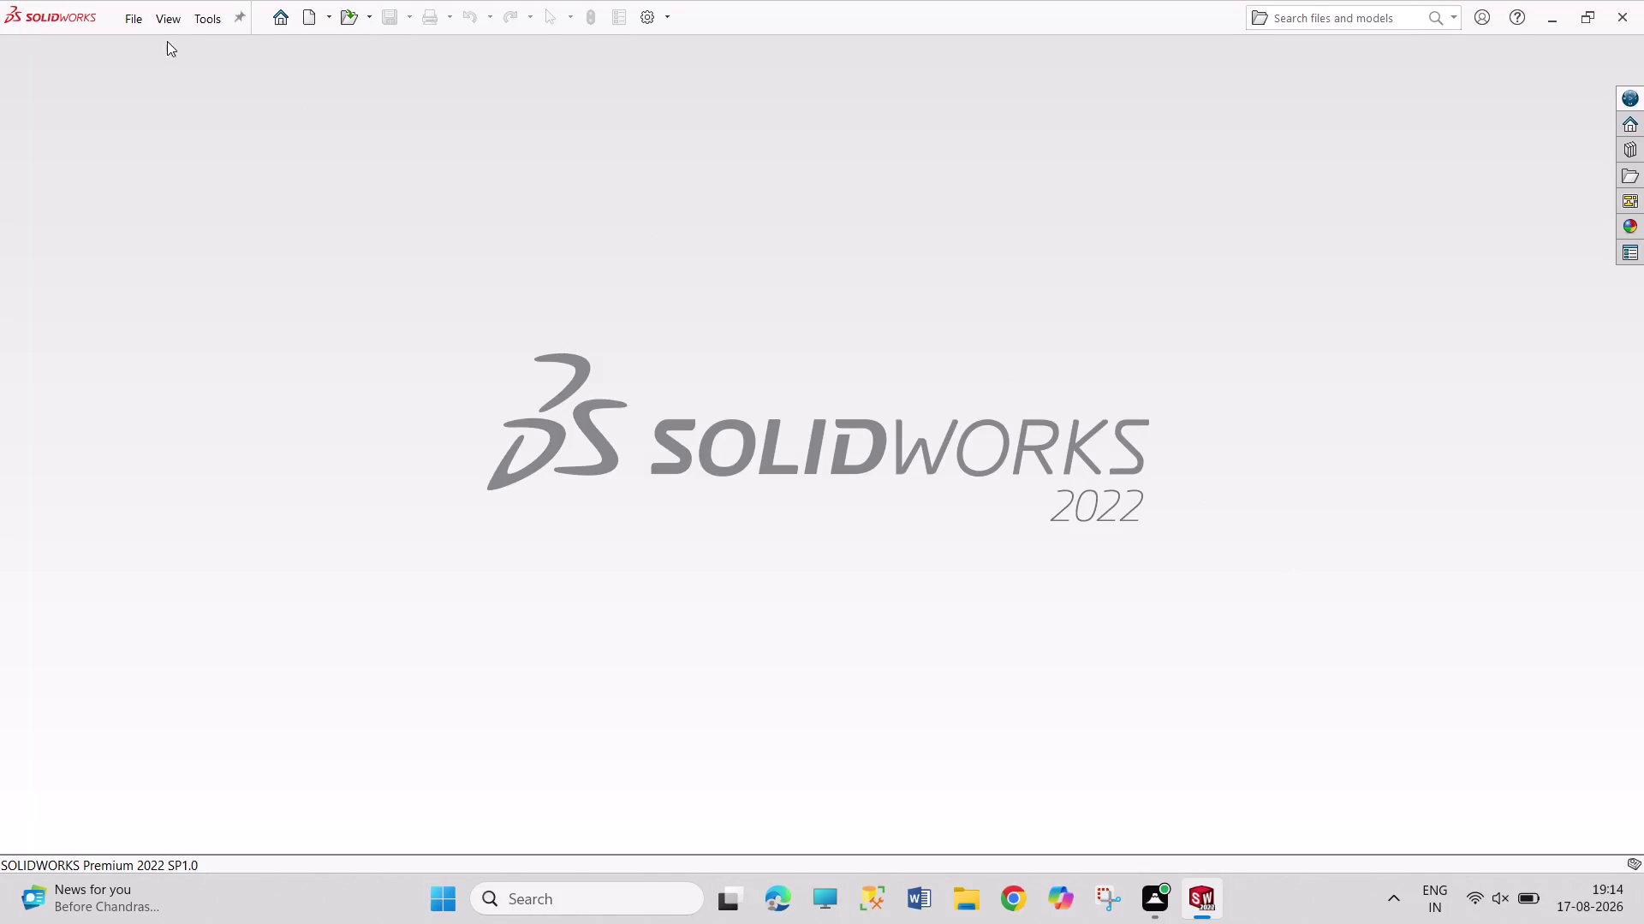
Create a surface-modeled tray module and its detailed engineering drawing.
Create a new blank Part document, Part1.
click(304, 21)
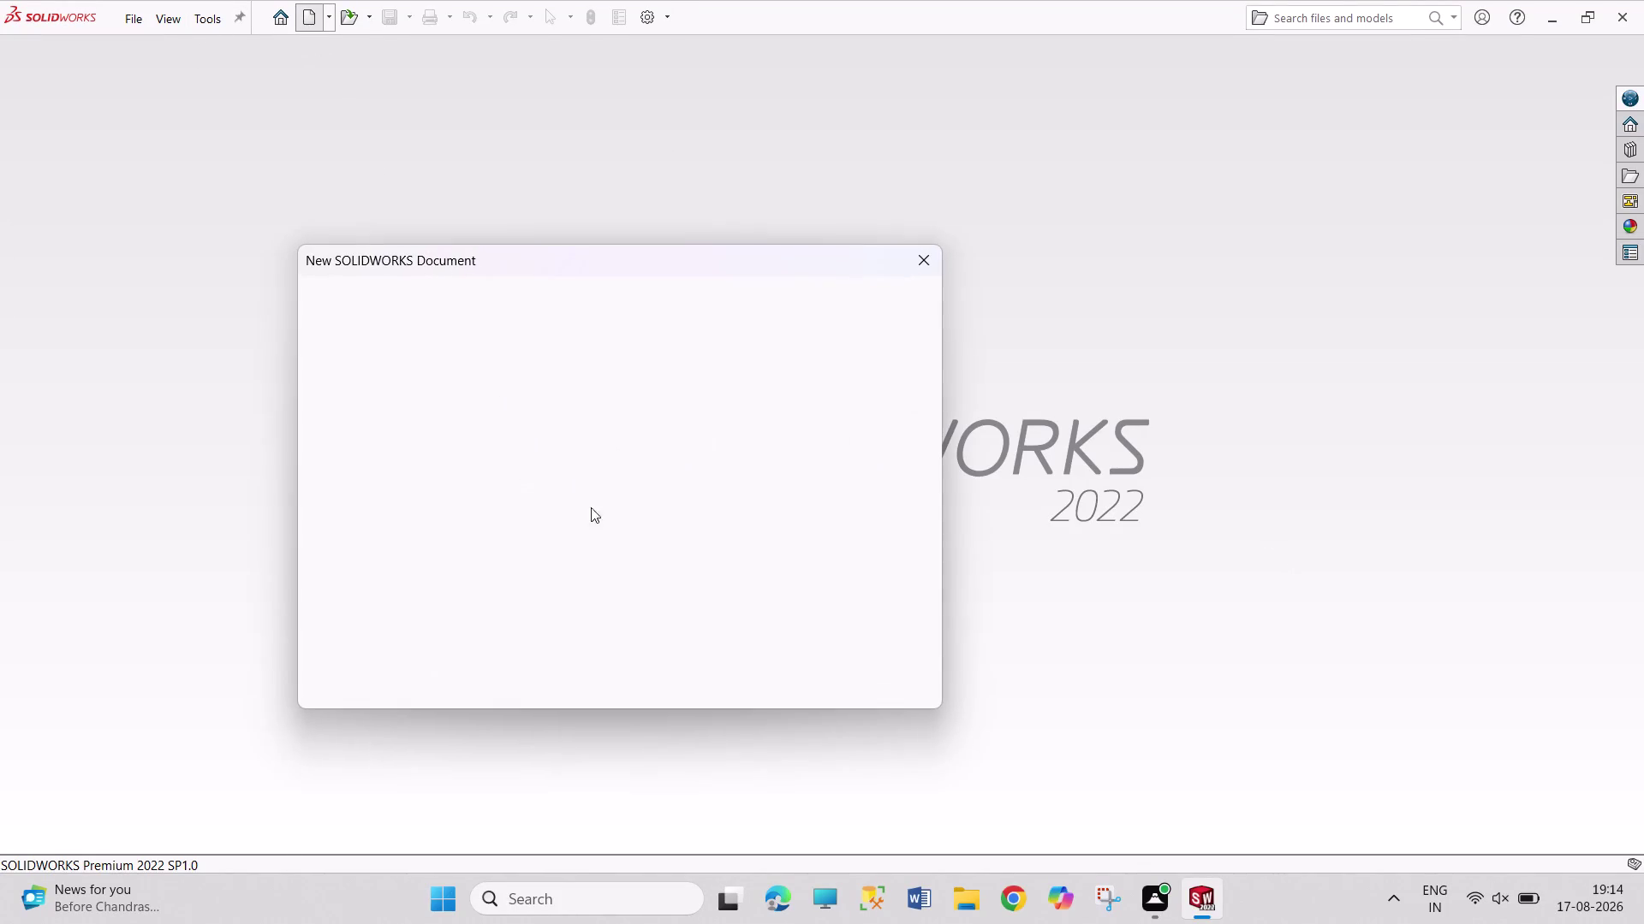
click(724, 674)
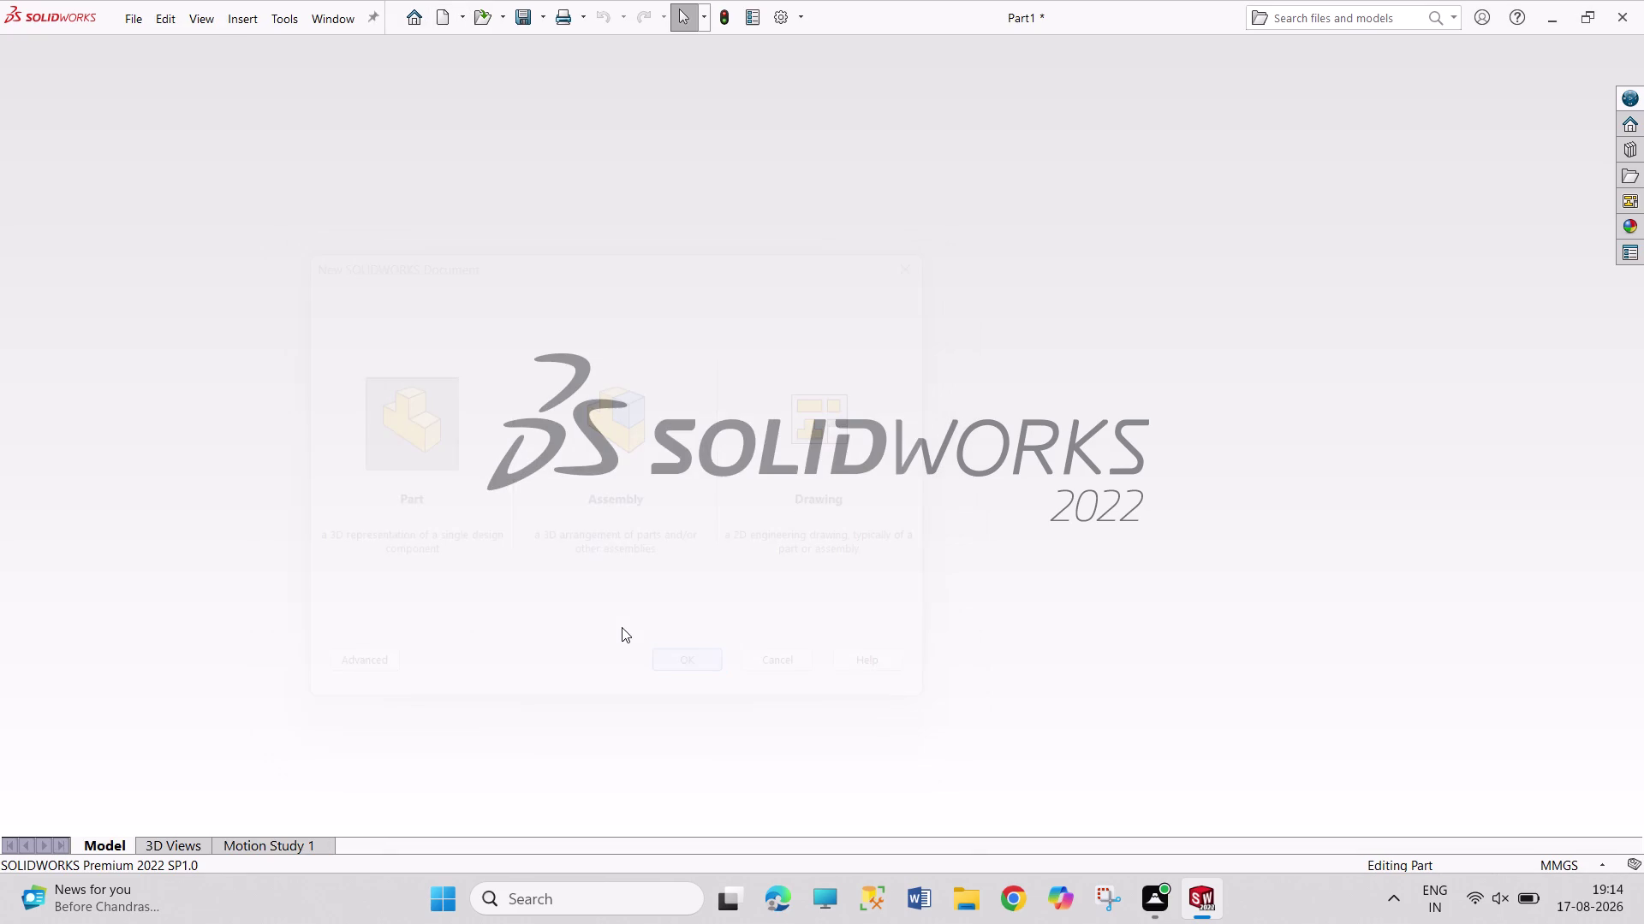
drag(342, 255, 554, 420)
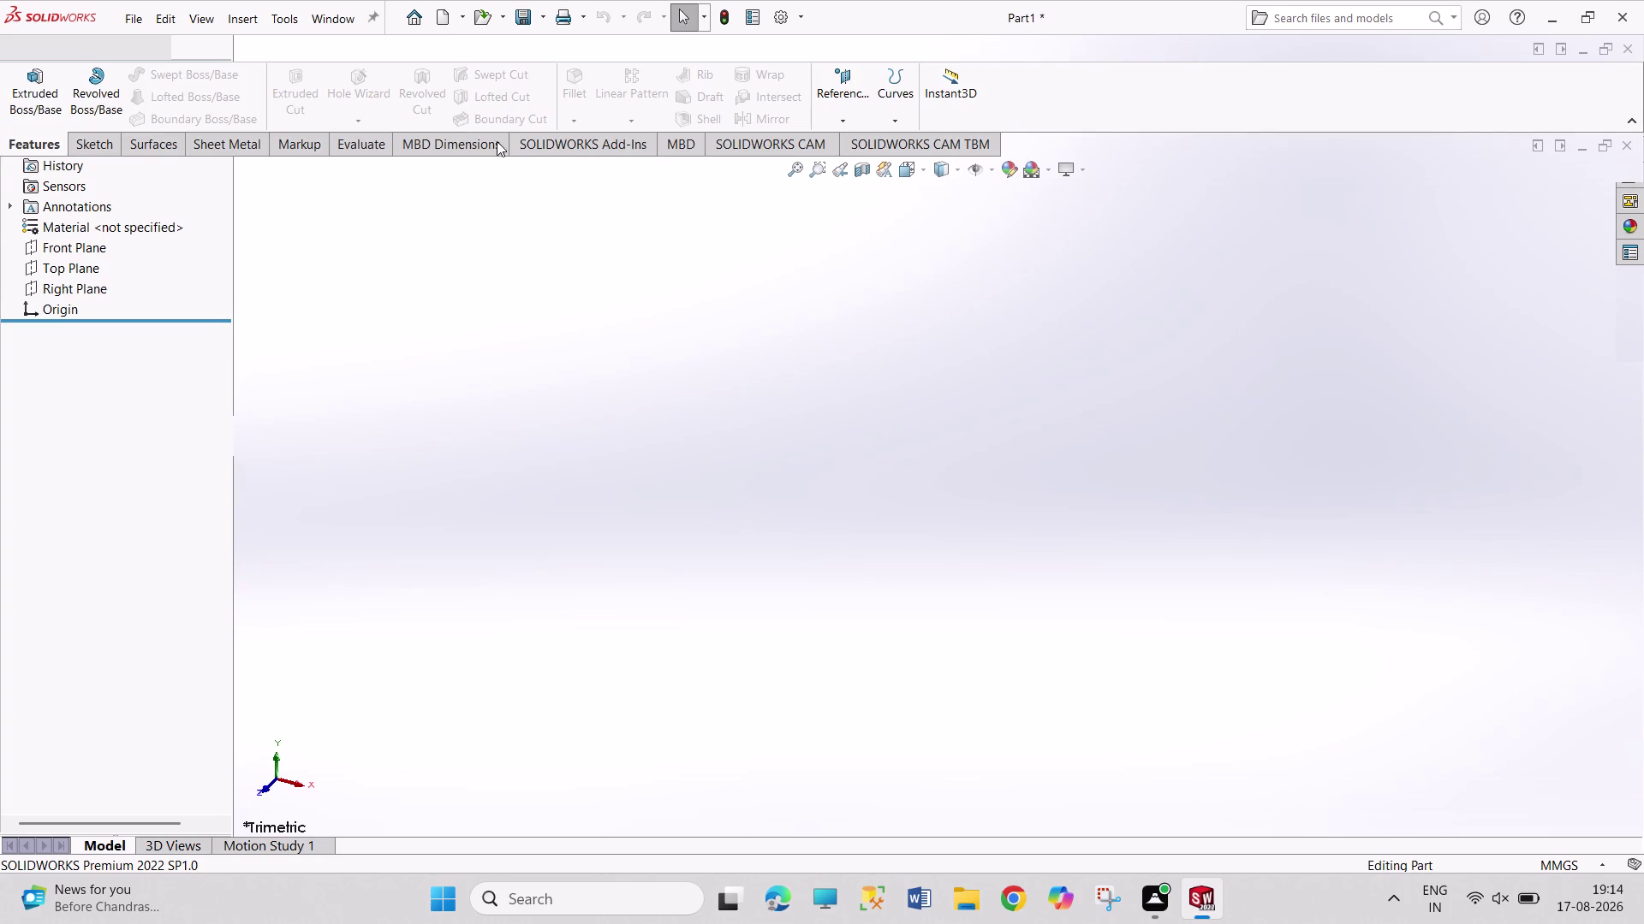
drag(480, 261, 496, 316)
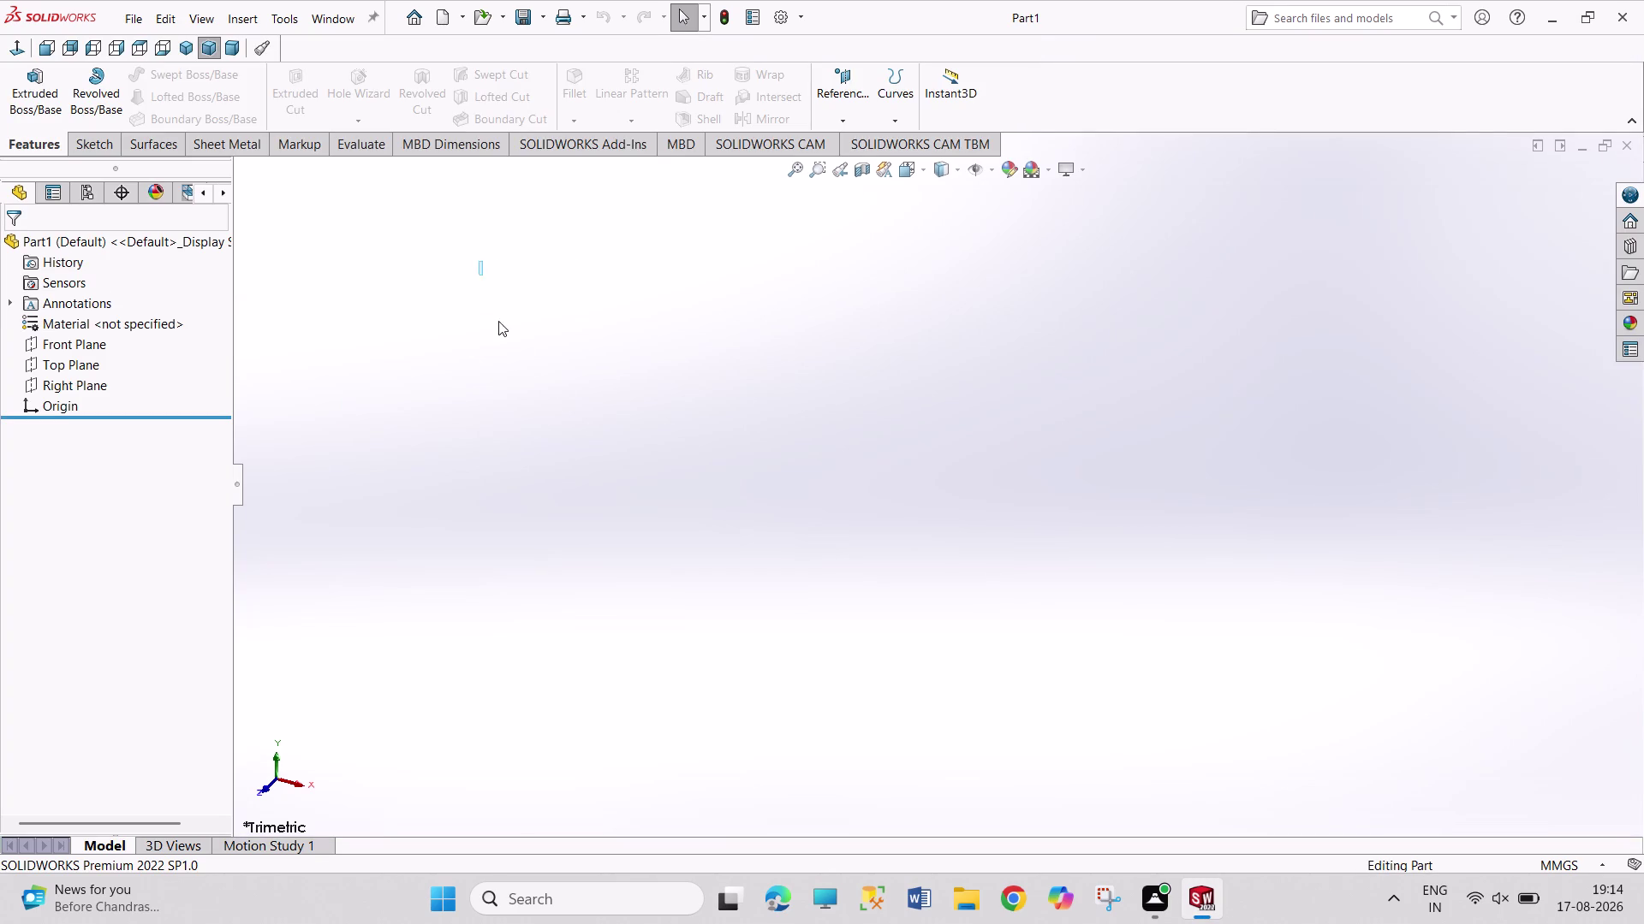
drag(497, 316, 801, 402)
drag(495, 281, 906, 459)
drag(529, 277, 570, 344)
drag(570, 343, 990, 419)
drag(609, 308, 972, 458)
drag(613, 299, 928, 474)
drag(566, 299, 990, 517)
drag(540, 316, 842, 514)
drag(446, 322, 1092, 615)
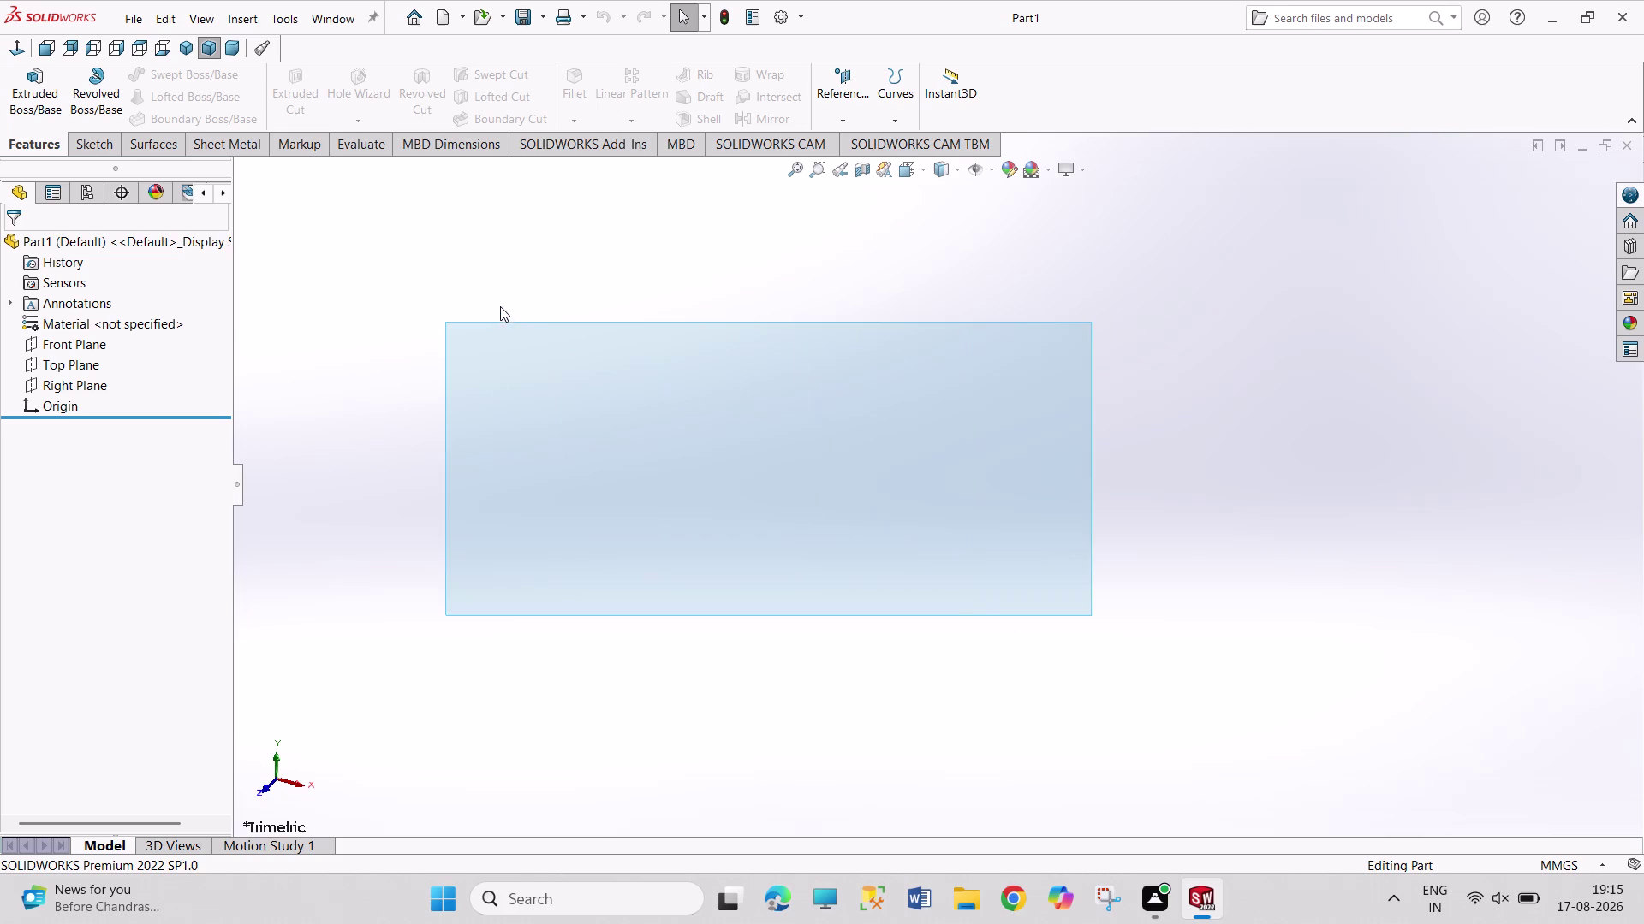
drag(507, 318, 744, 500)
drag(528, 351, 675, 465)
drag(558, 357, 751, 525)
drag(582, 260, 740, 420)
drag(548, 224, 650, 429)
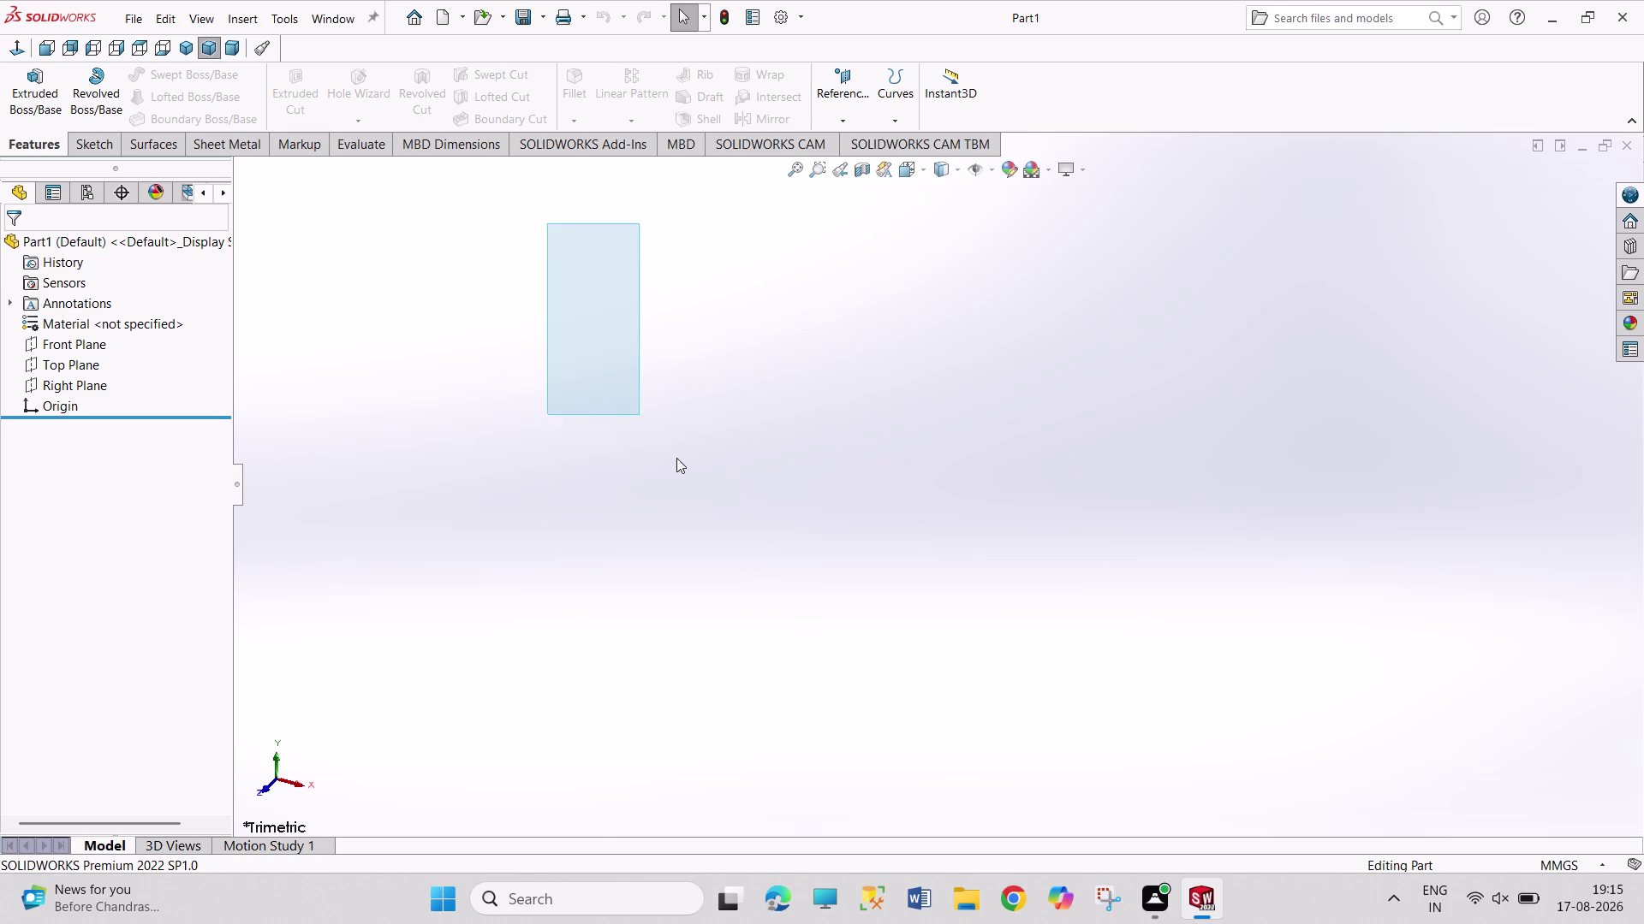
drag(650, 428, 1188, 530)
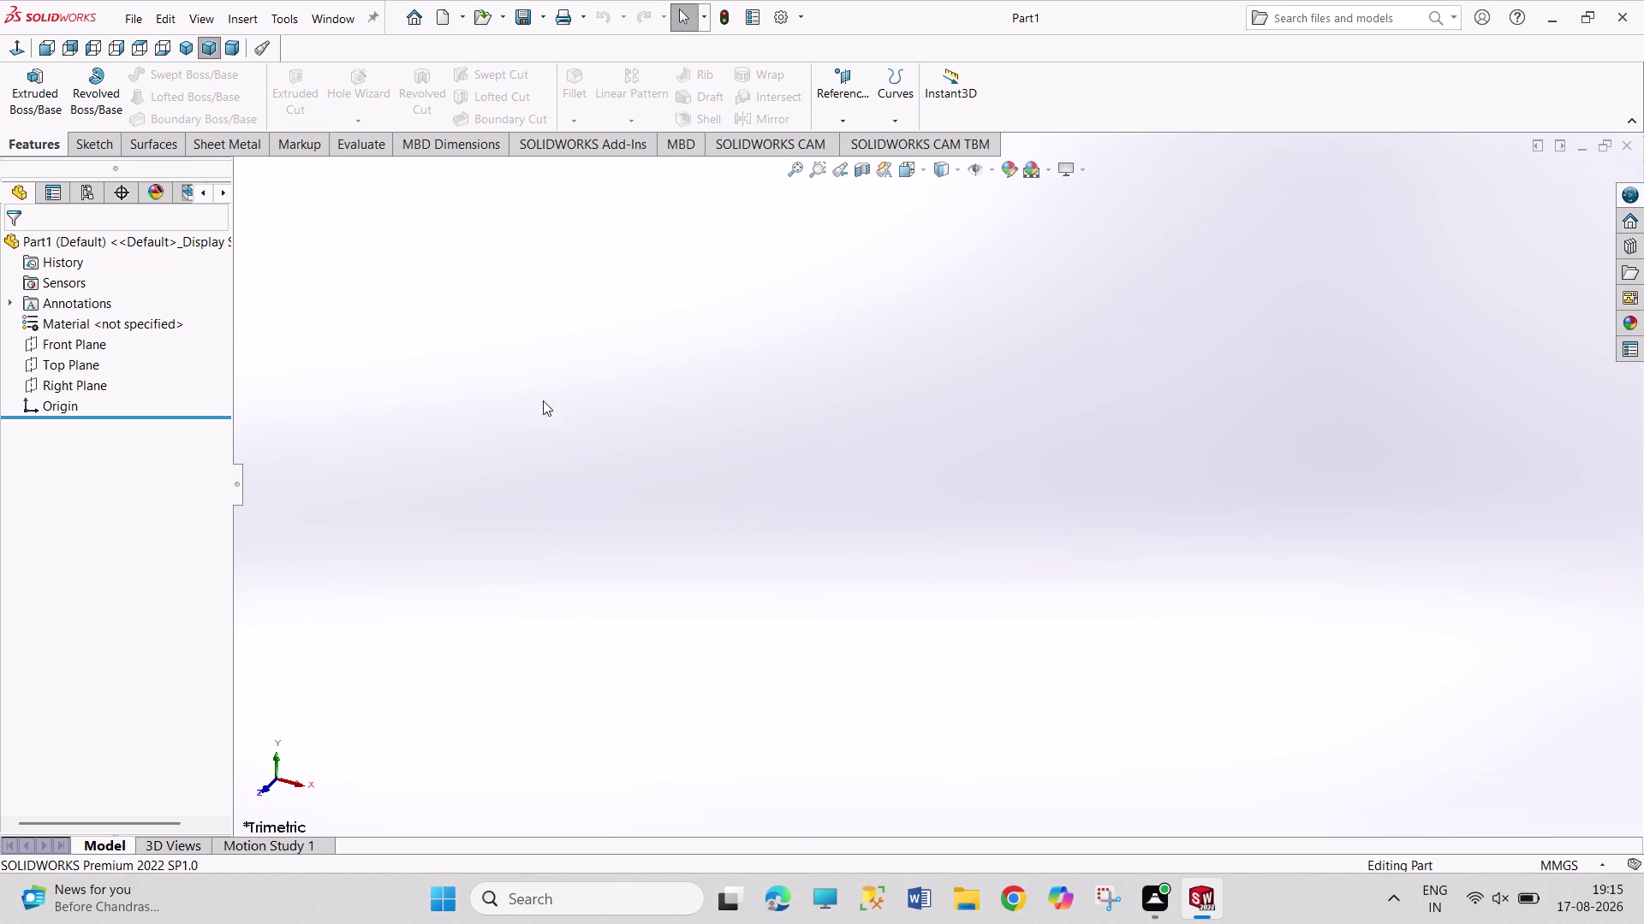
click(72, 373)
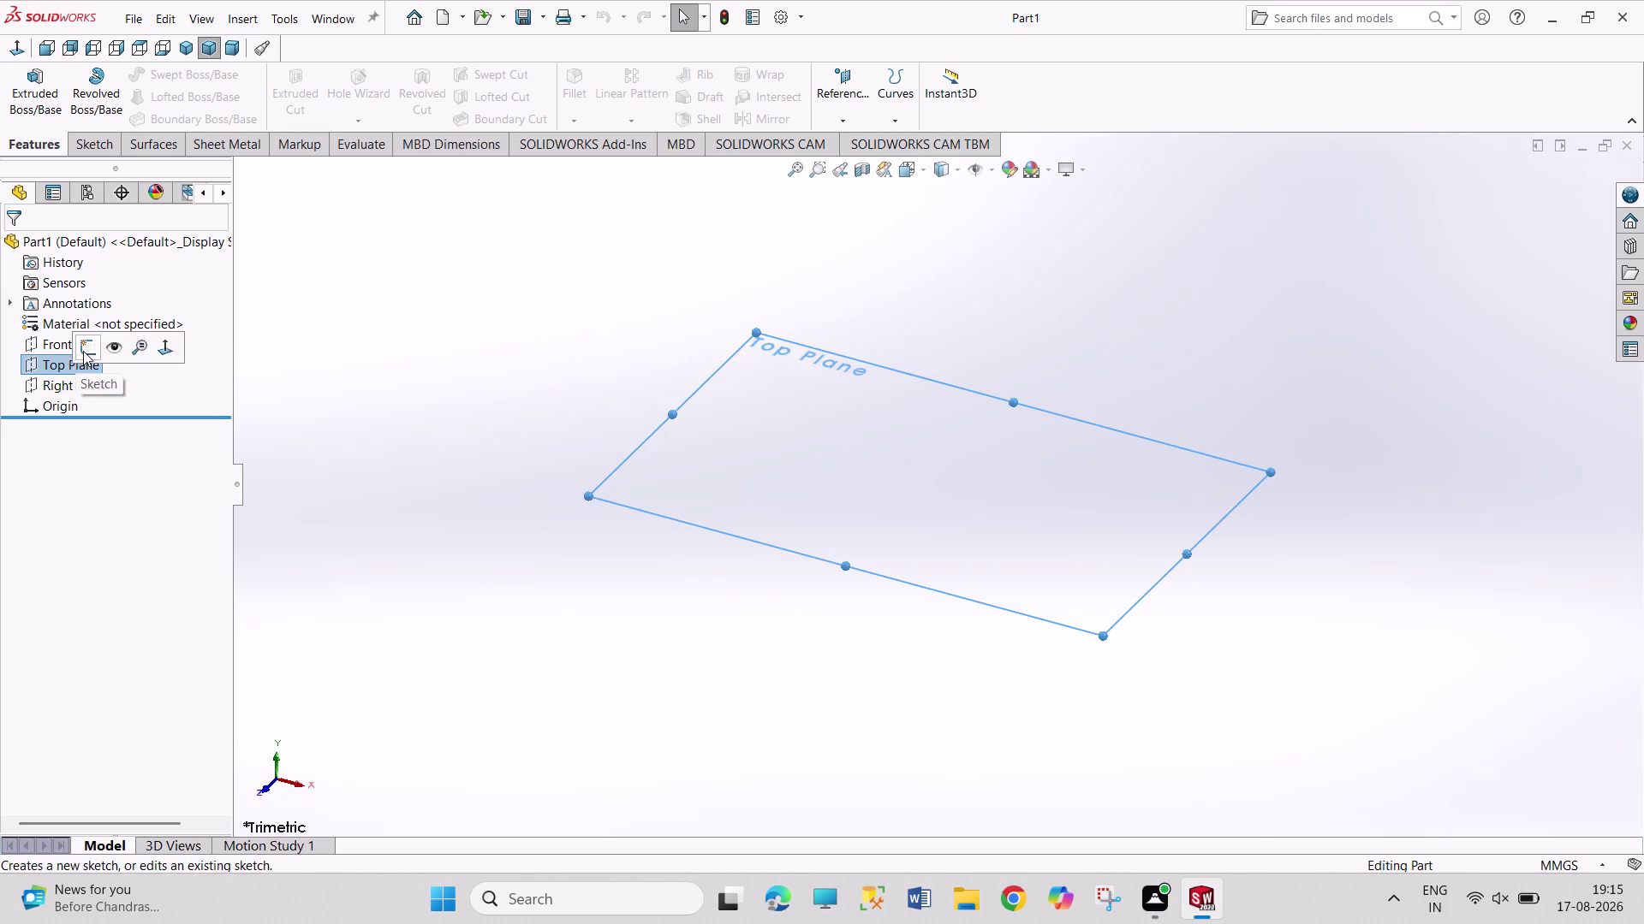
Draw a center rectangle on the Top Plane, centred on the origin.
click(83, 351)
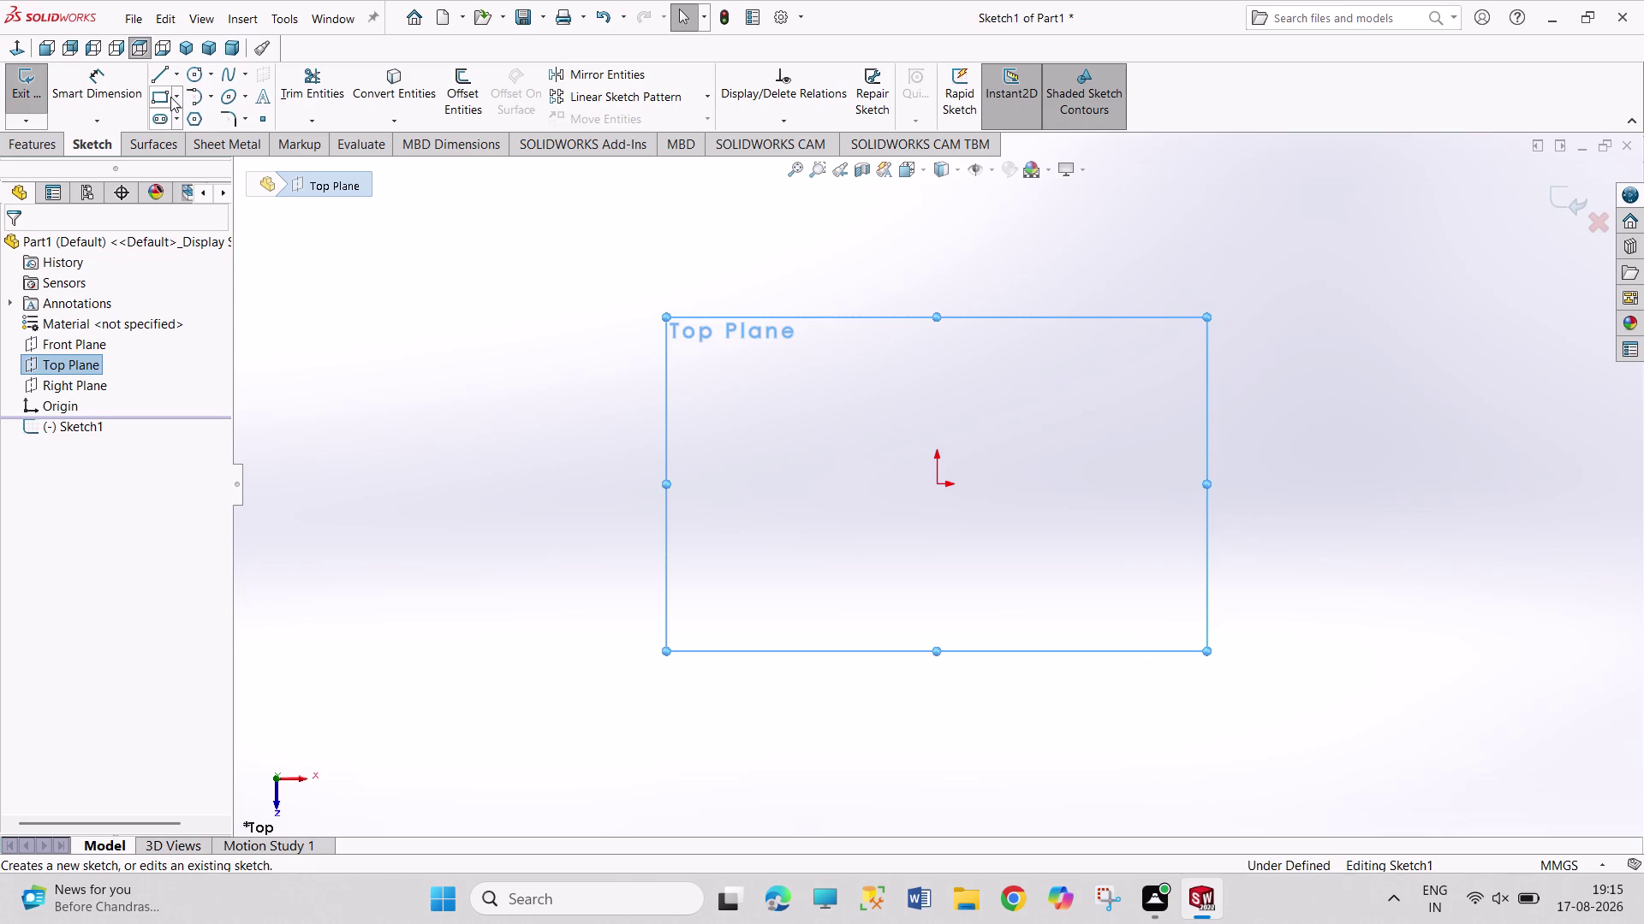
click(177, 95)
click(197, 140)
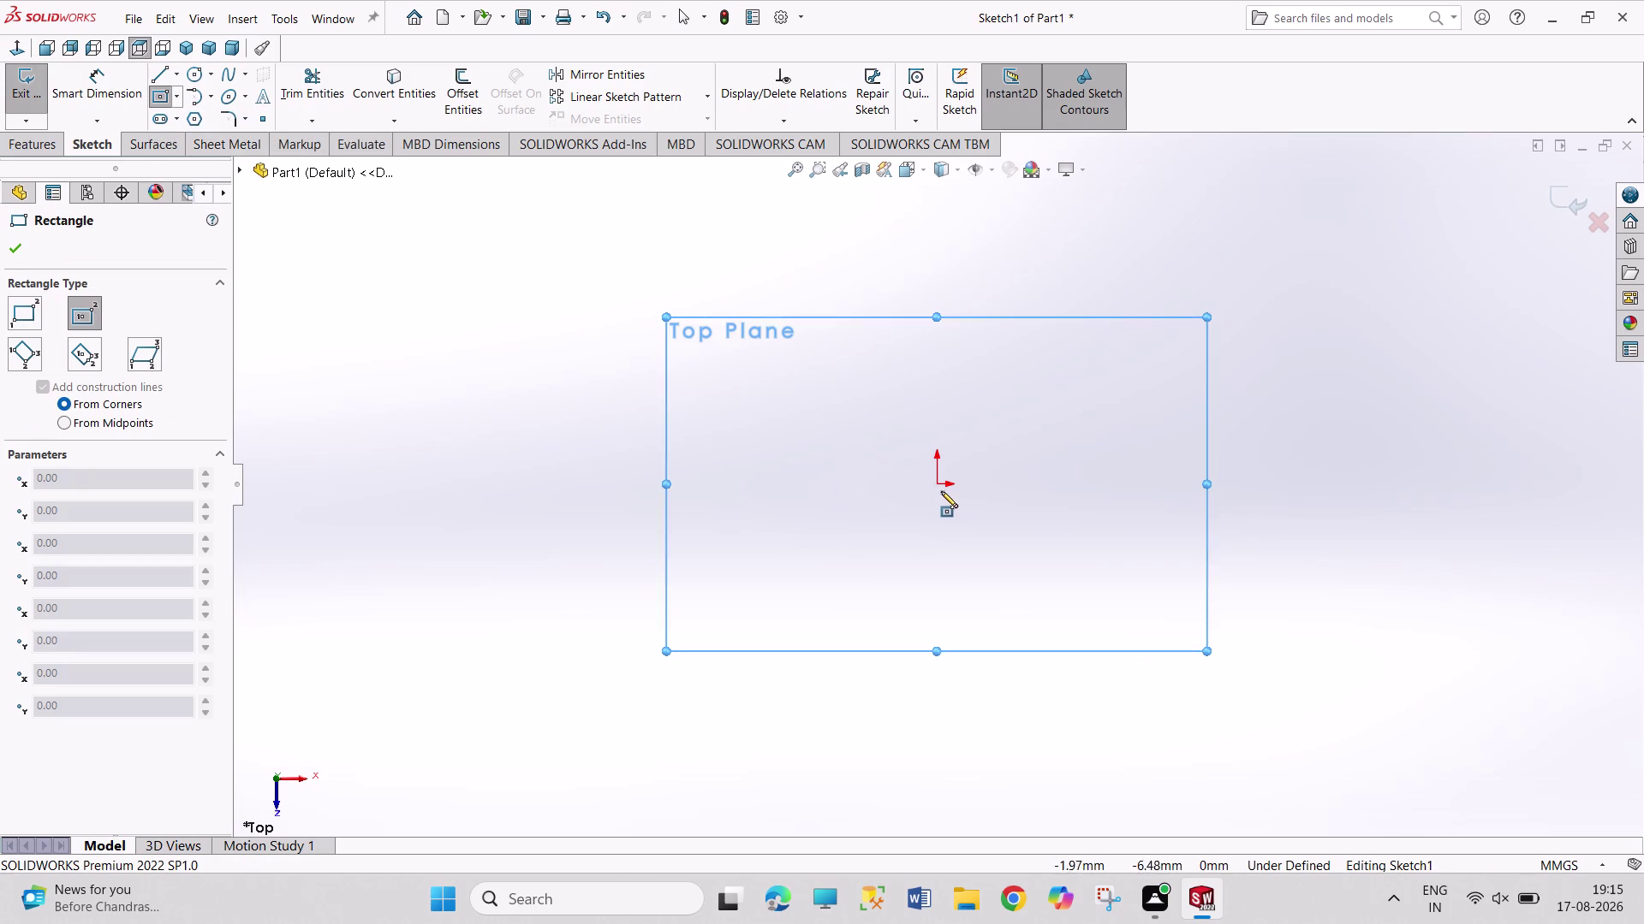
drag(937, 483, 936, 494)
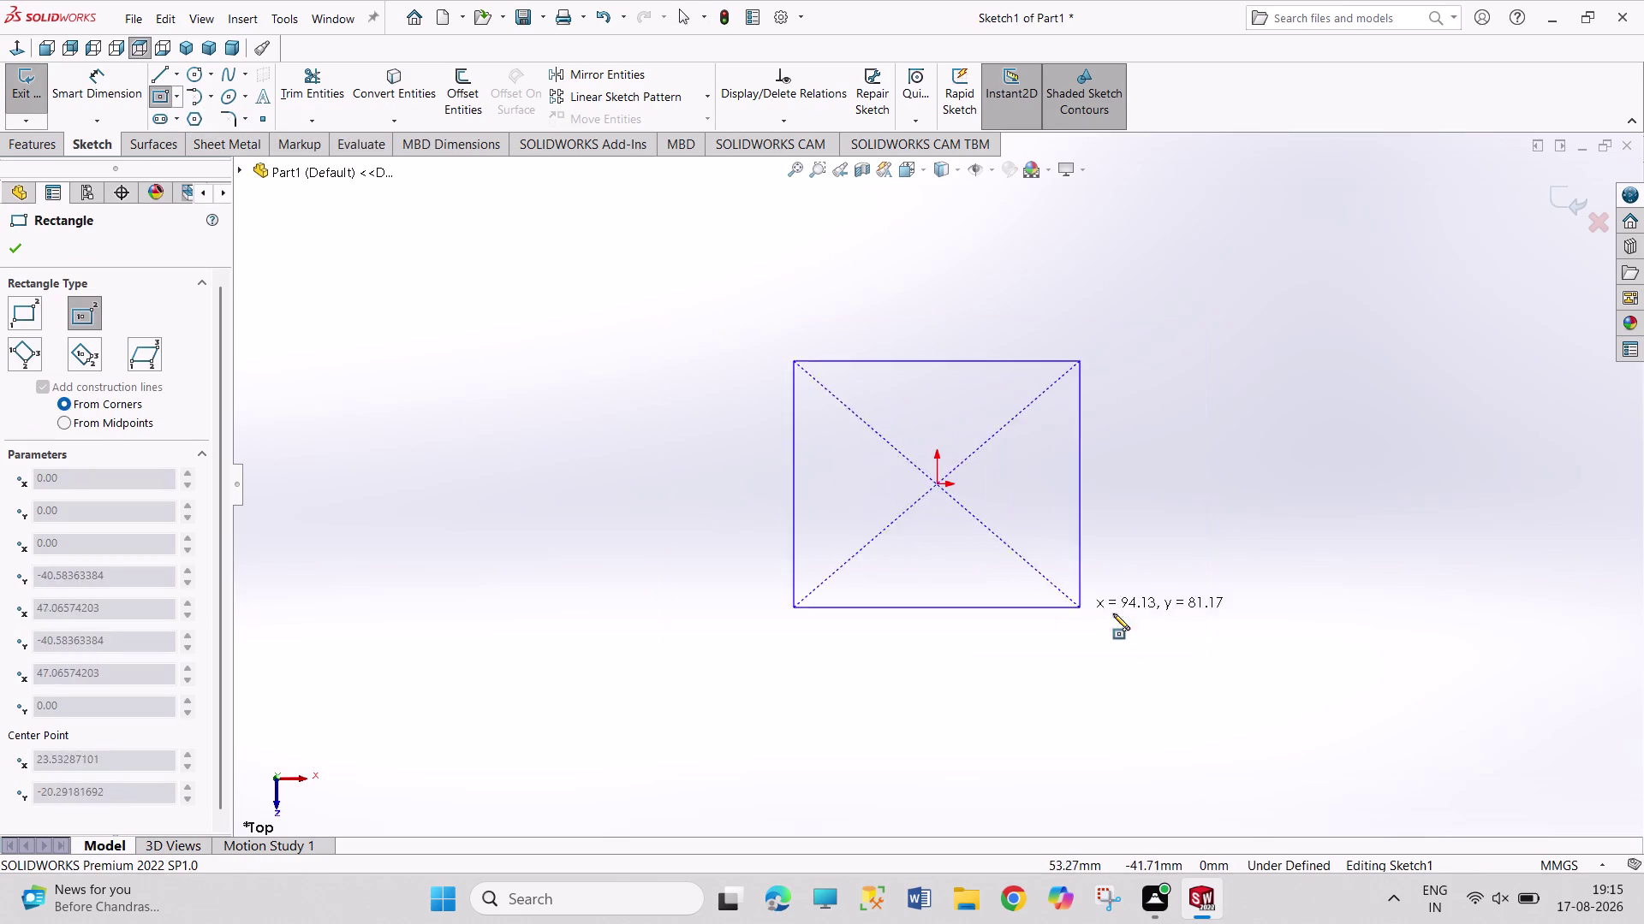
click(1329, 659)
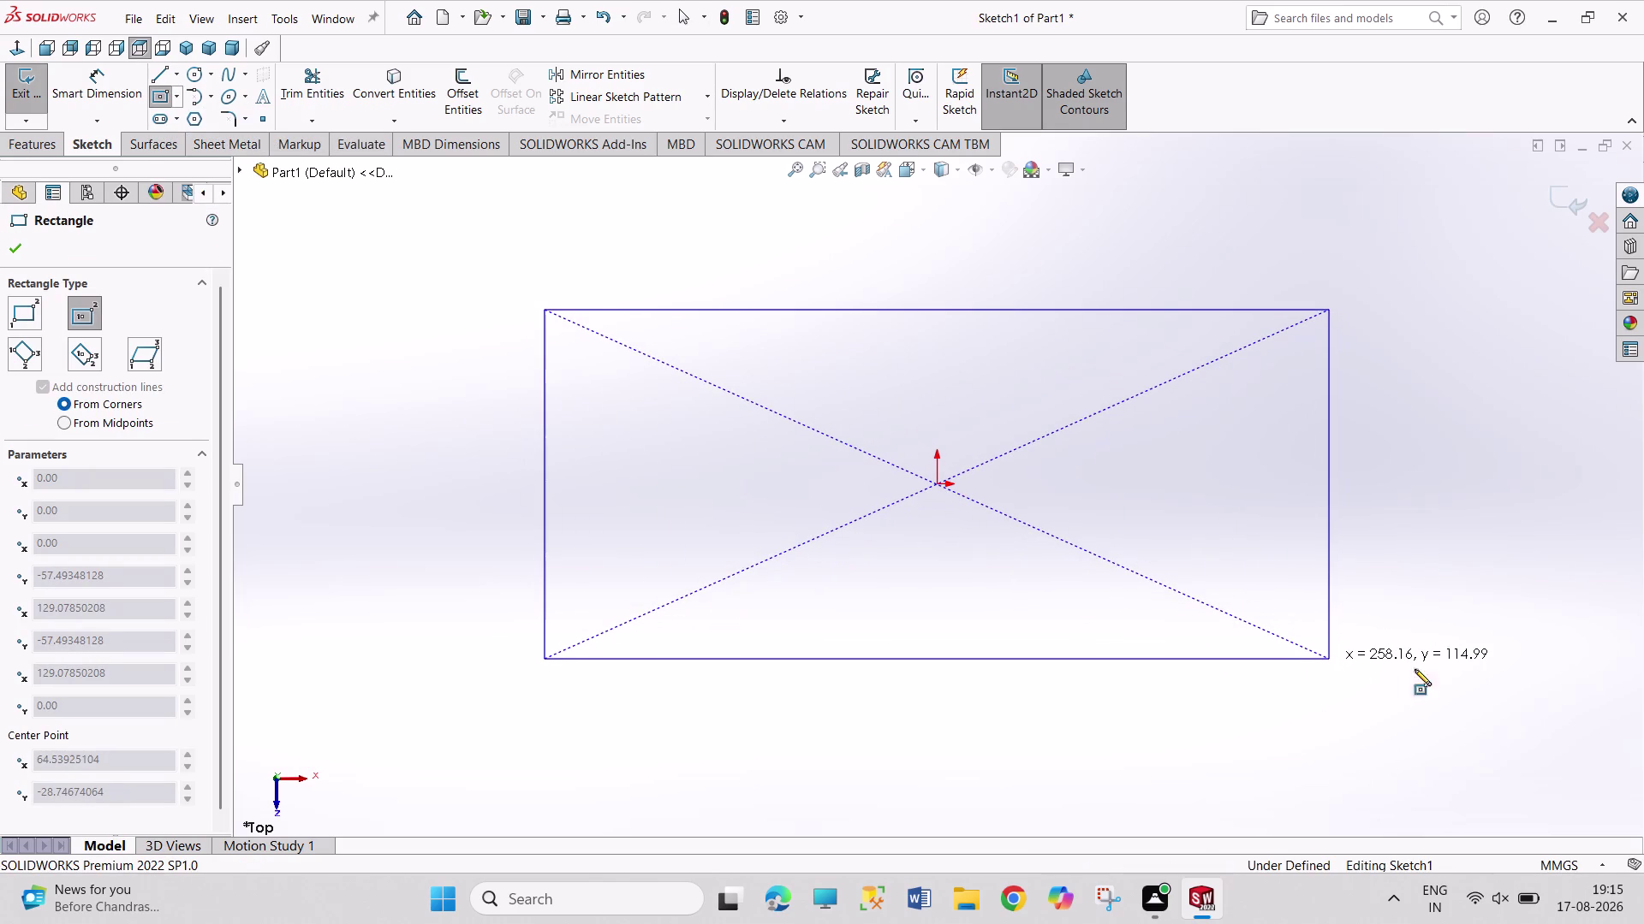
right_drag(1414, 669, 1396, 452)
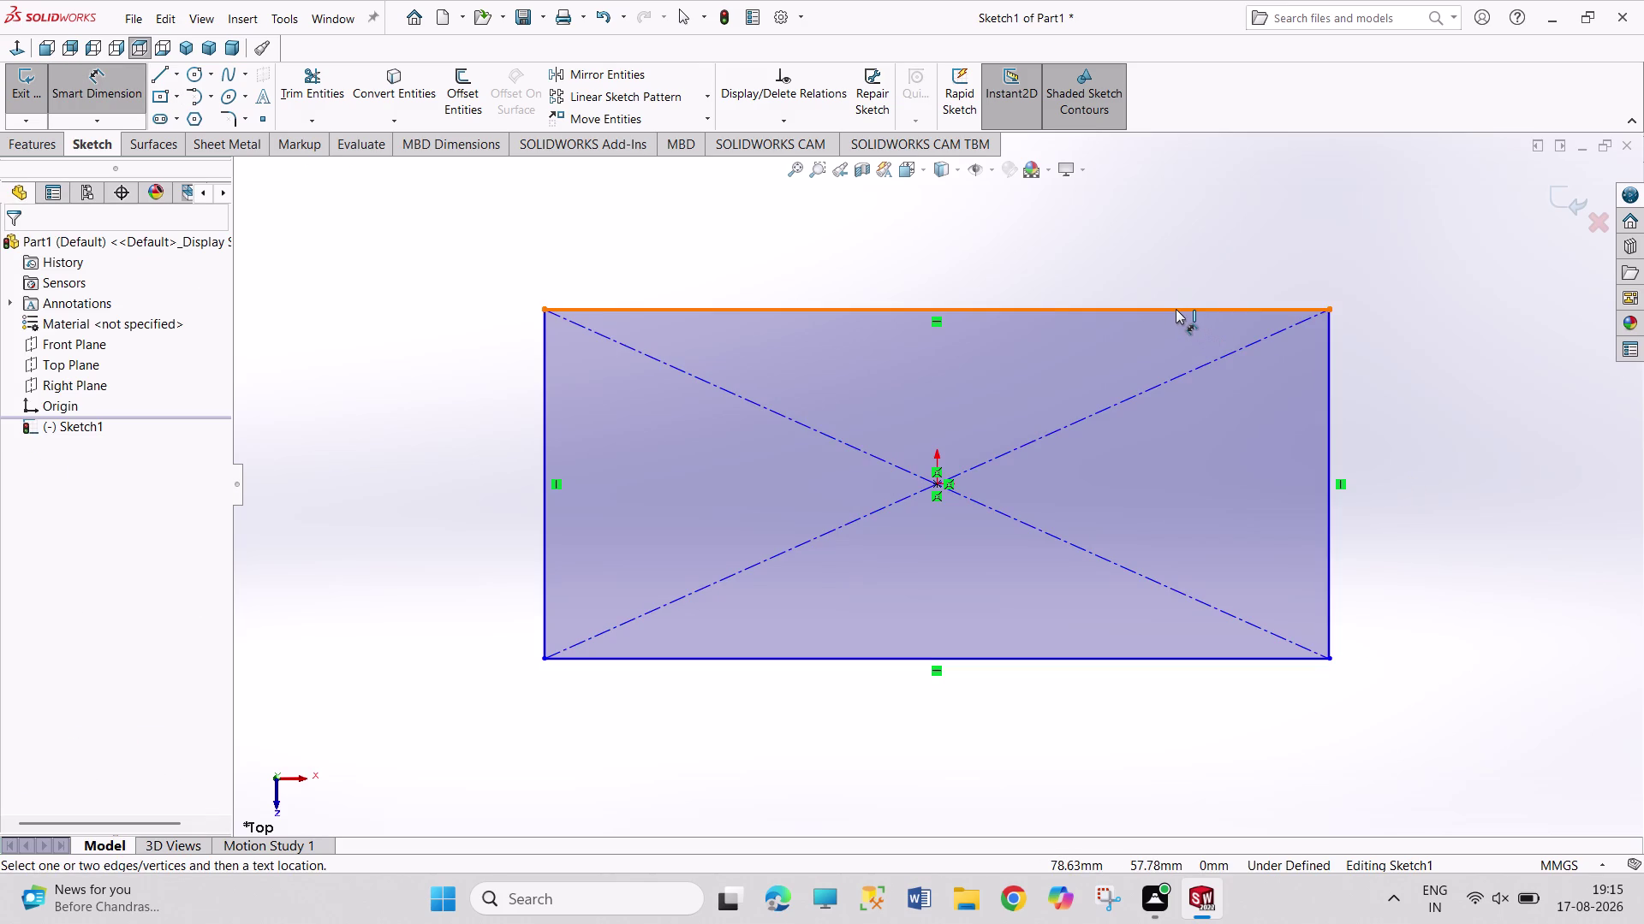
Dimension the rectangle's top edge to 150 mm.
click(1172, 310)
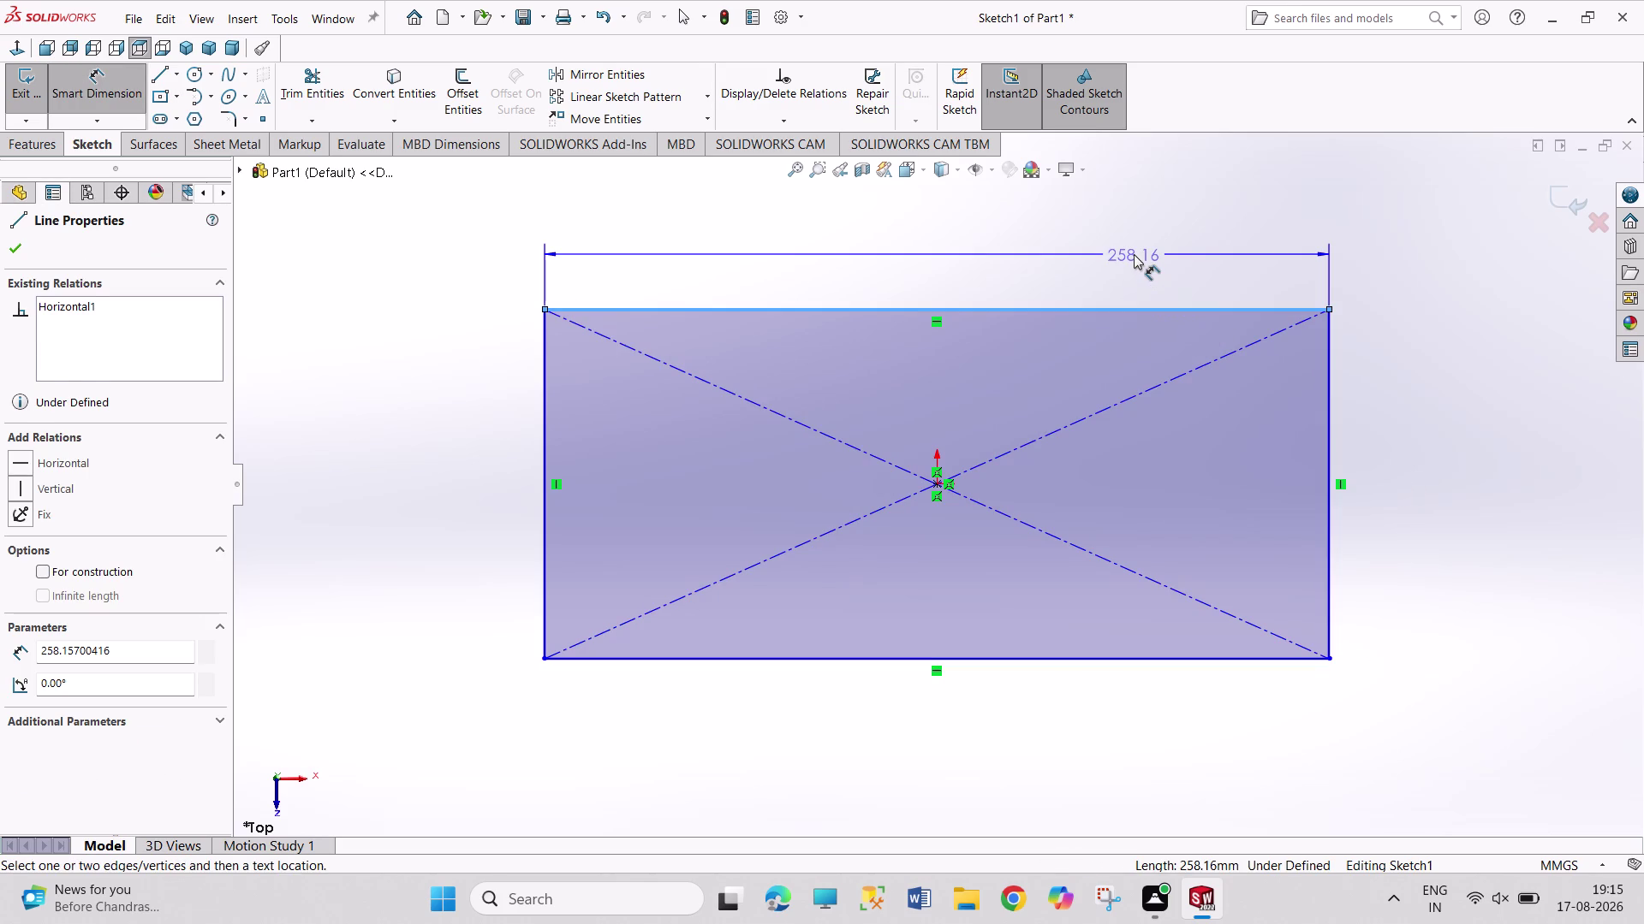
click(1133, 254)
text(15)
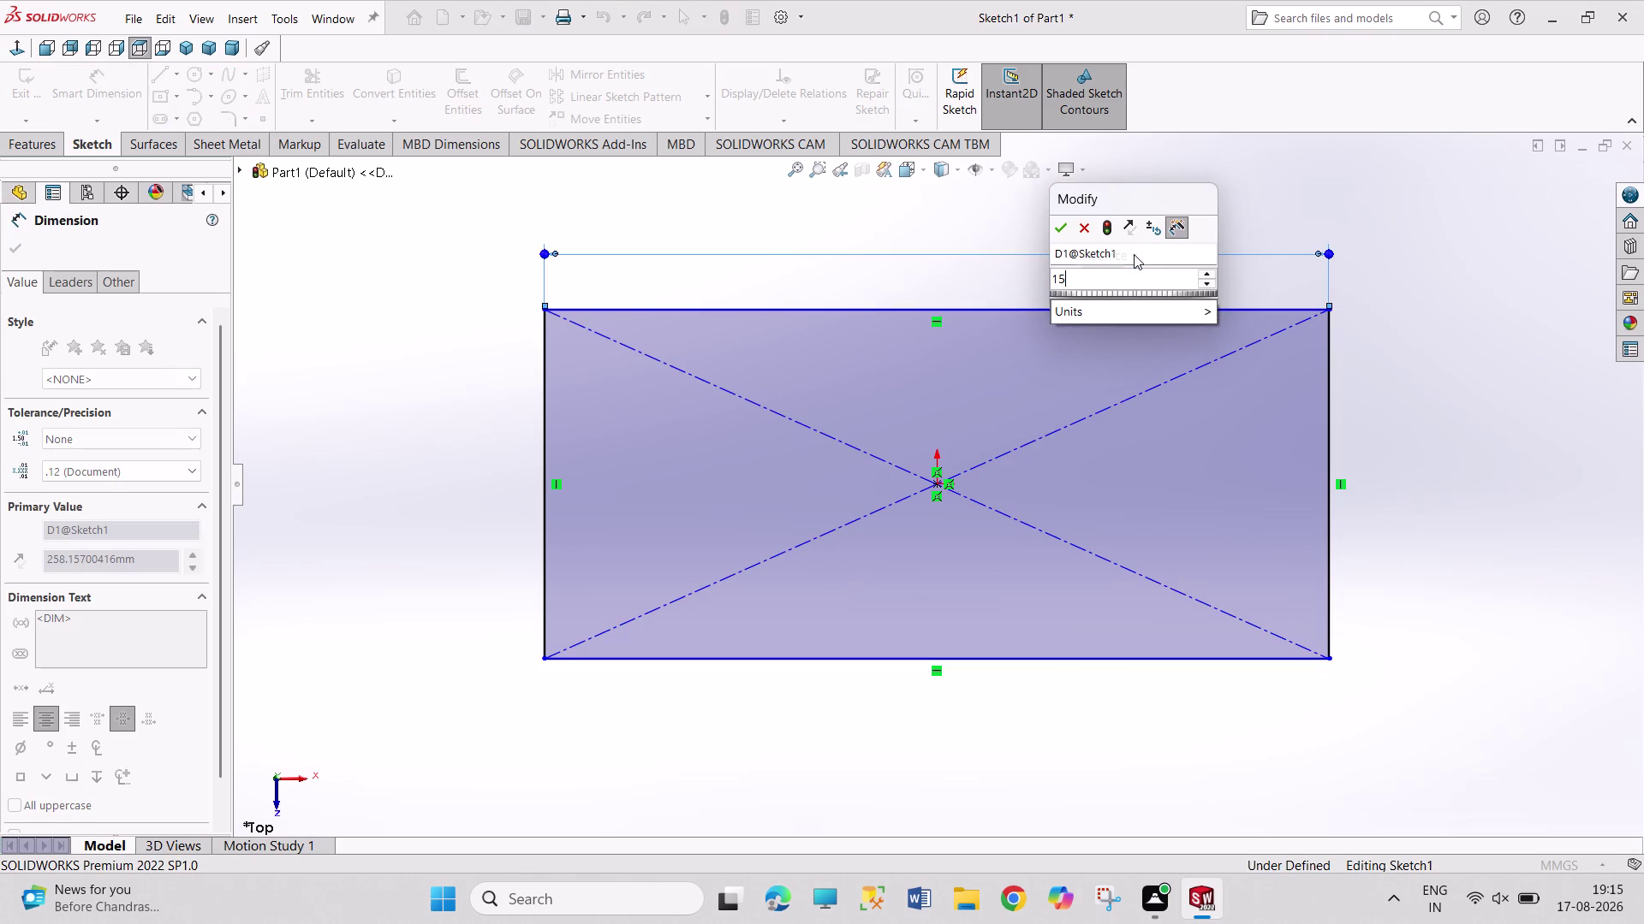
text(0)
key(Return)
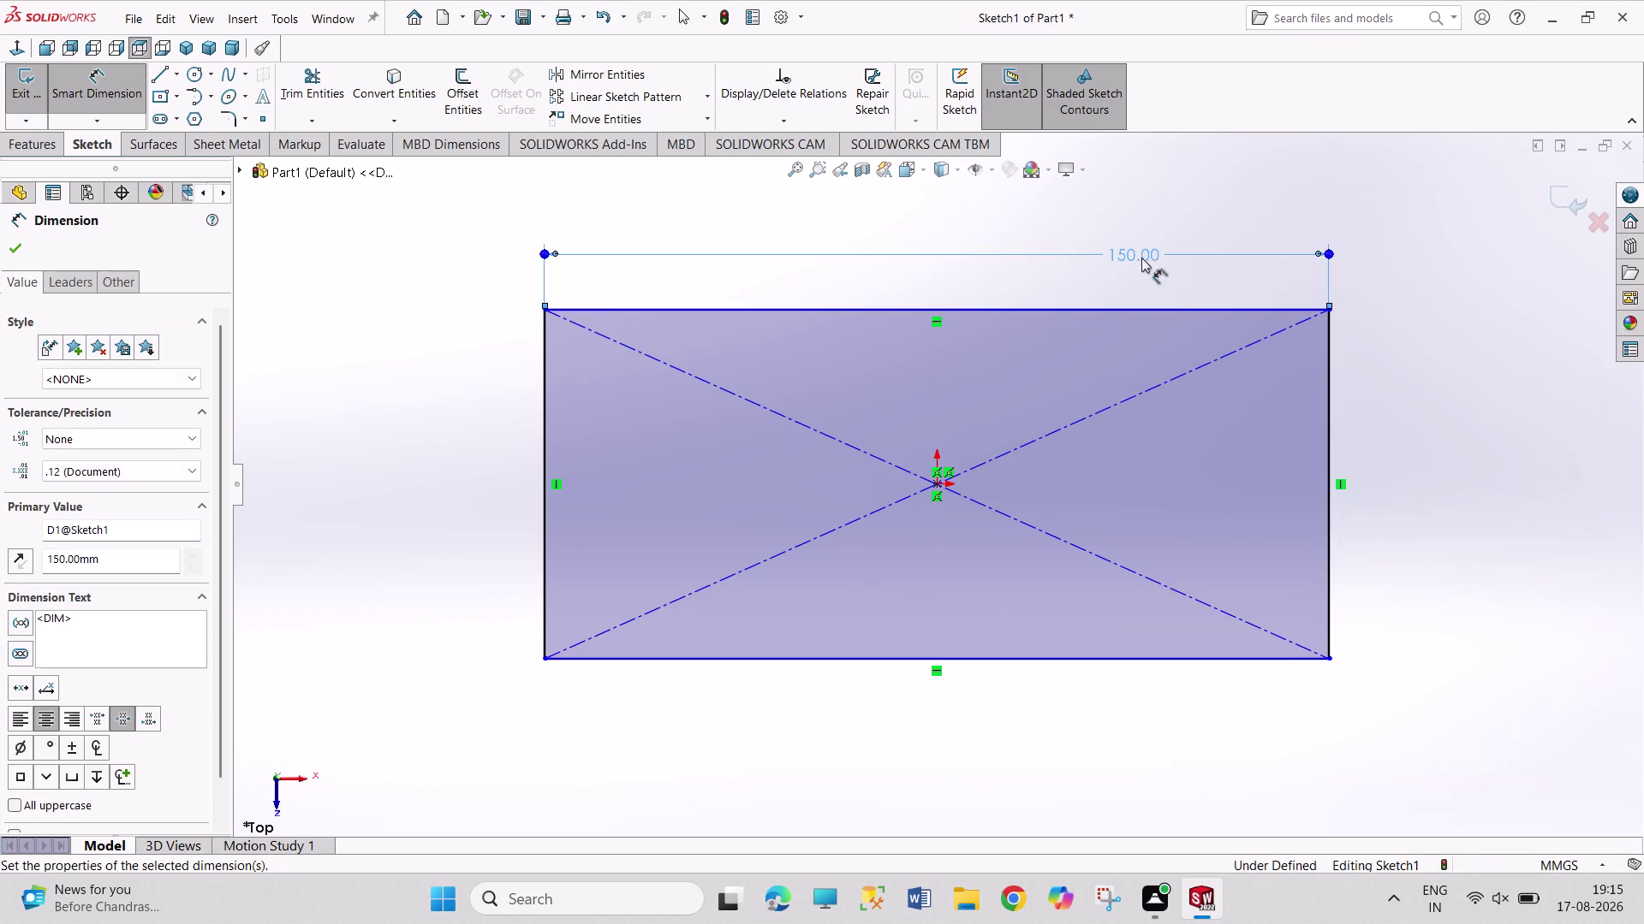
Dimension the right edge to 75 mm and exit the sketch.
click(1329, 430)
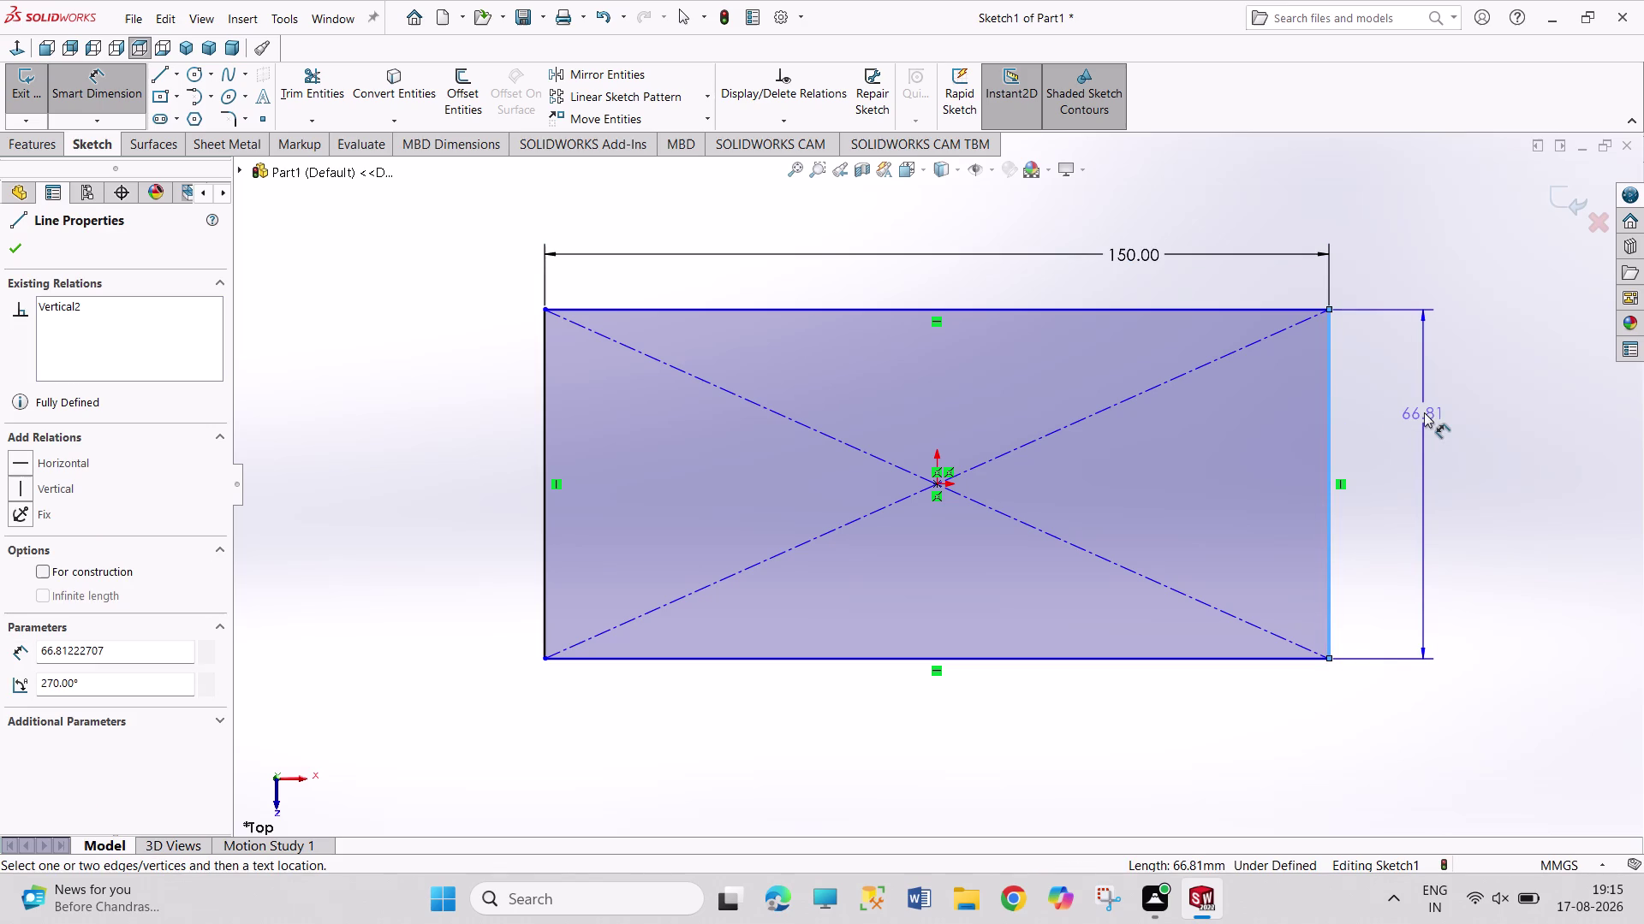
click(1424, 413)
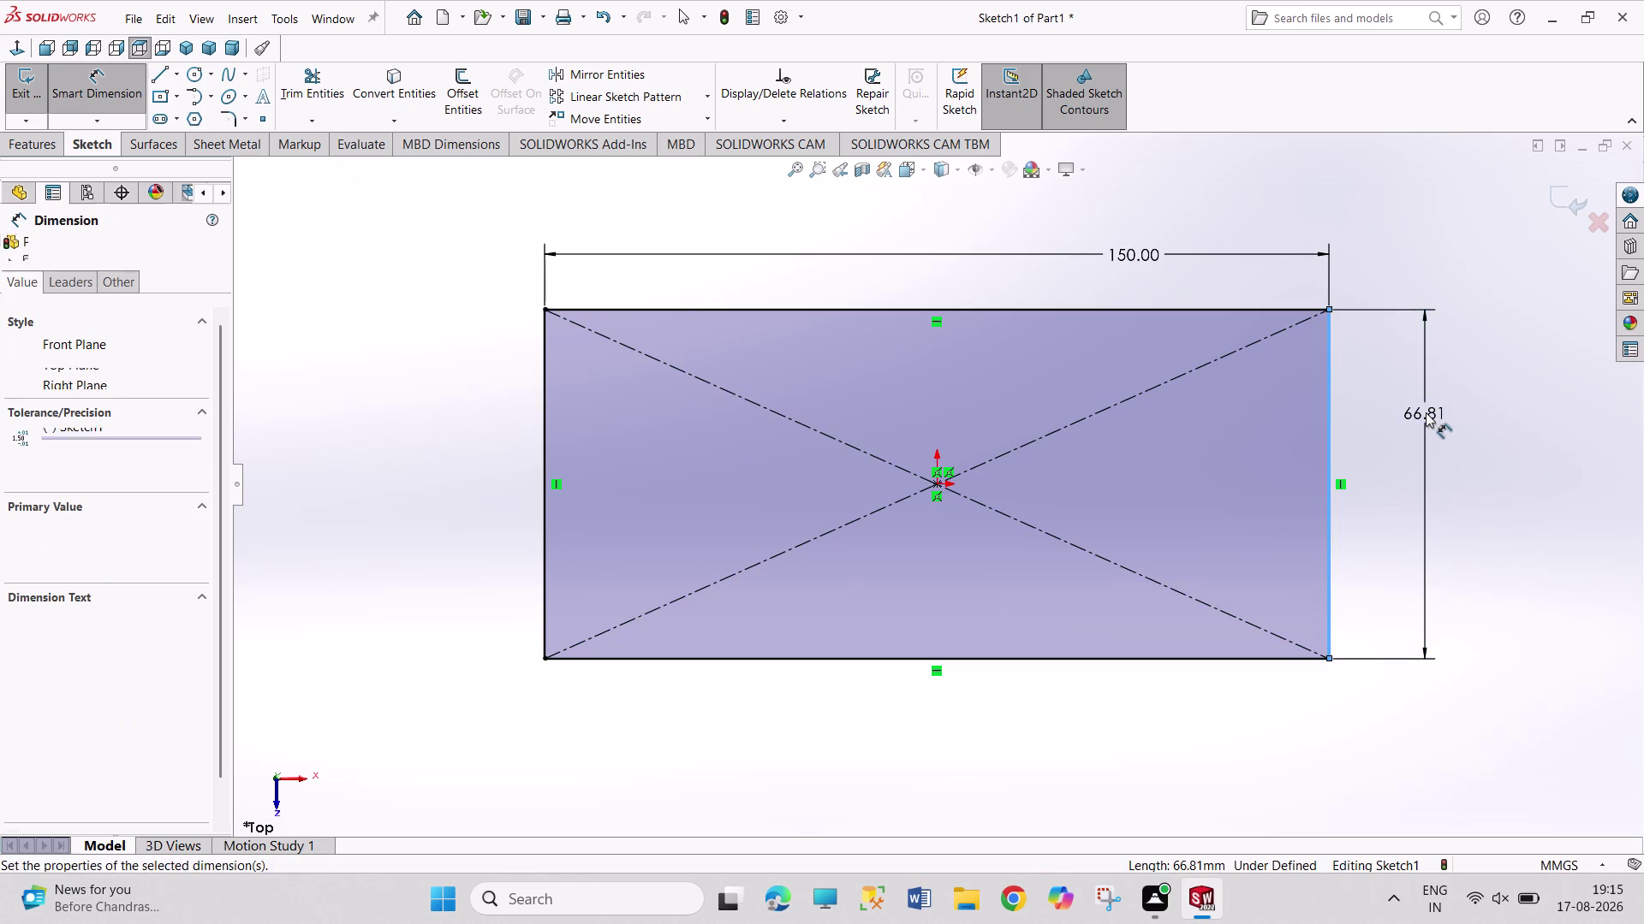
text(75)
key(Return)
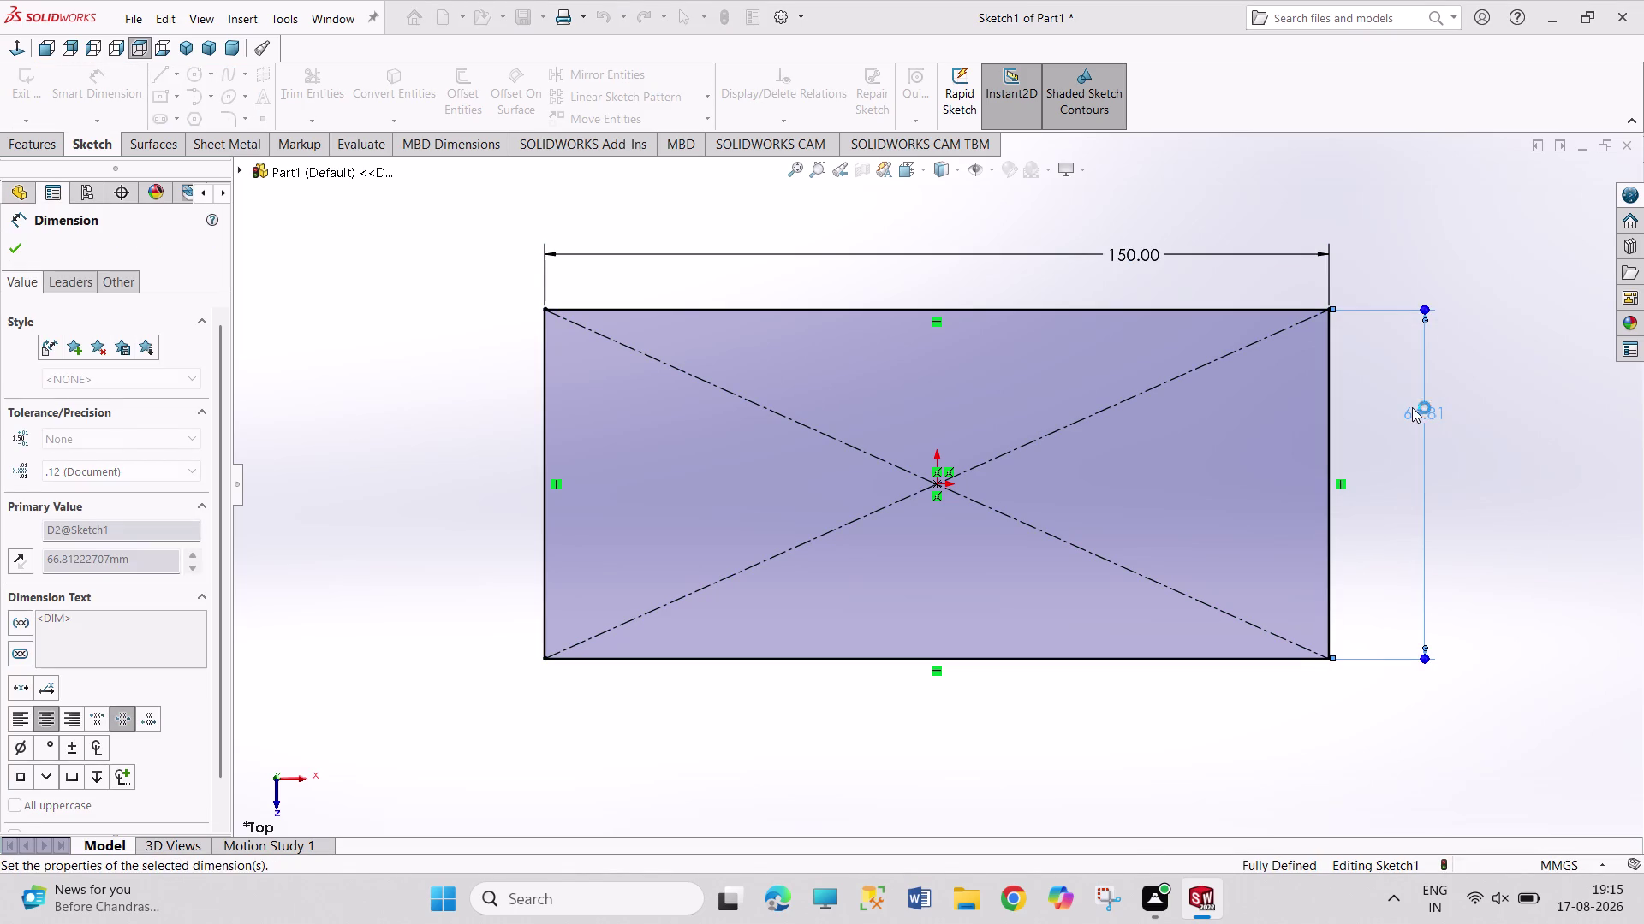
right_click(1544, 426)
click(1550, 489)
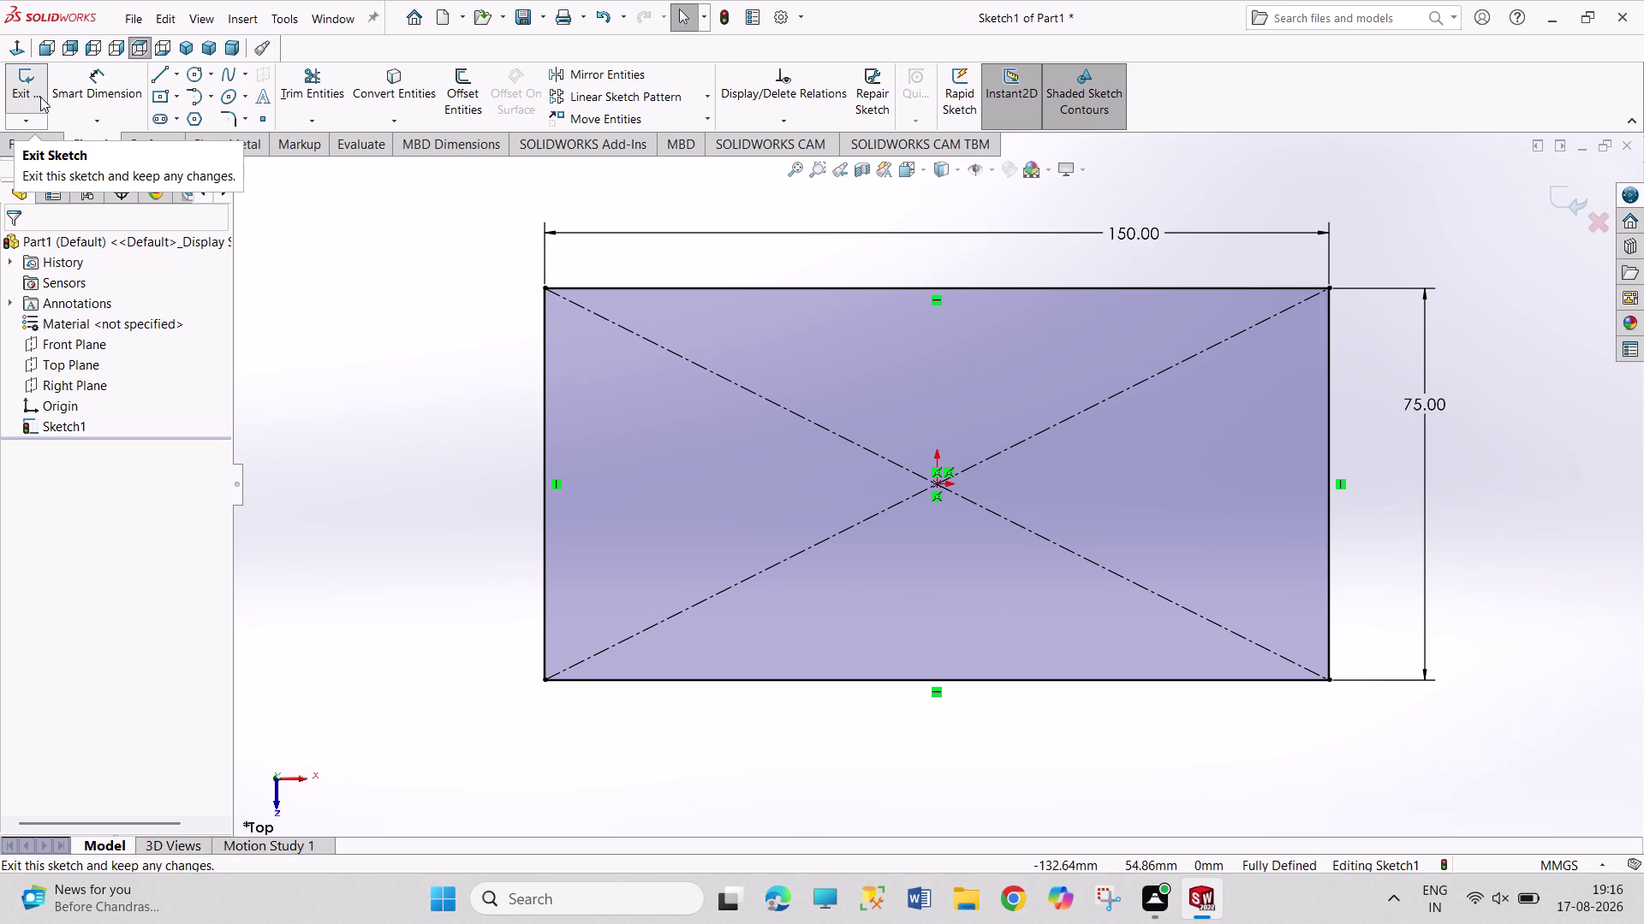
click(18, 90)
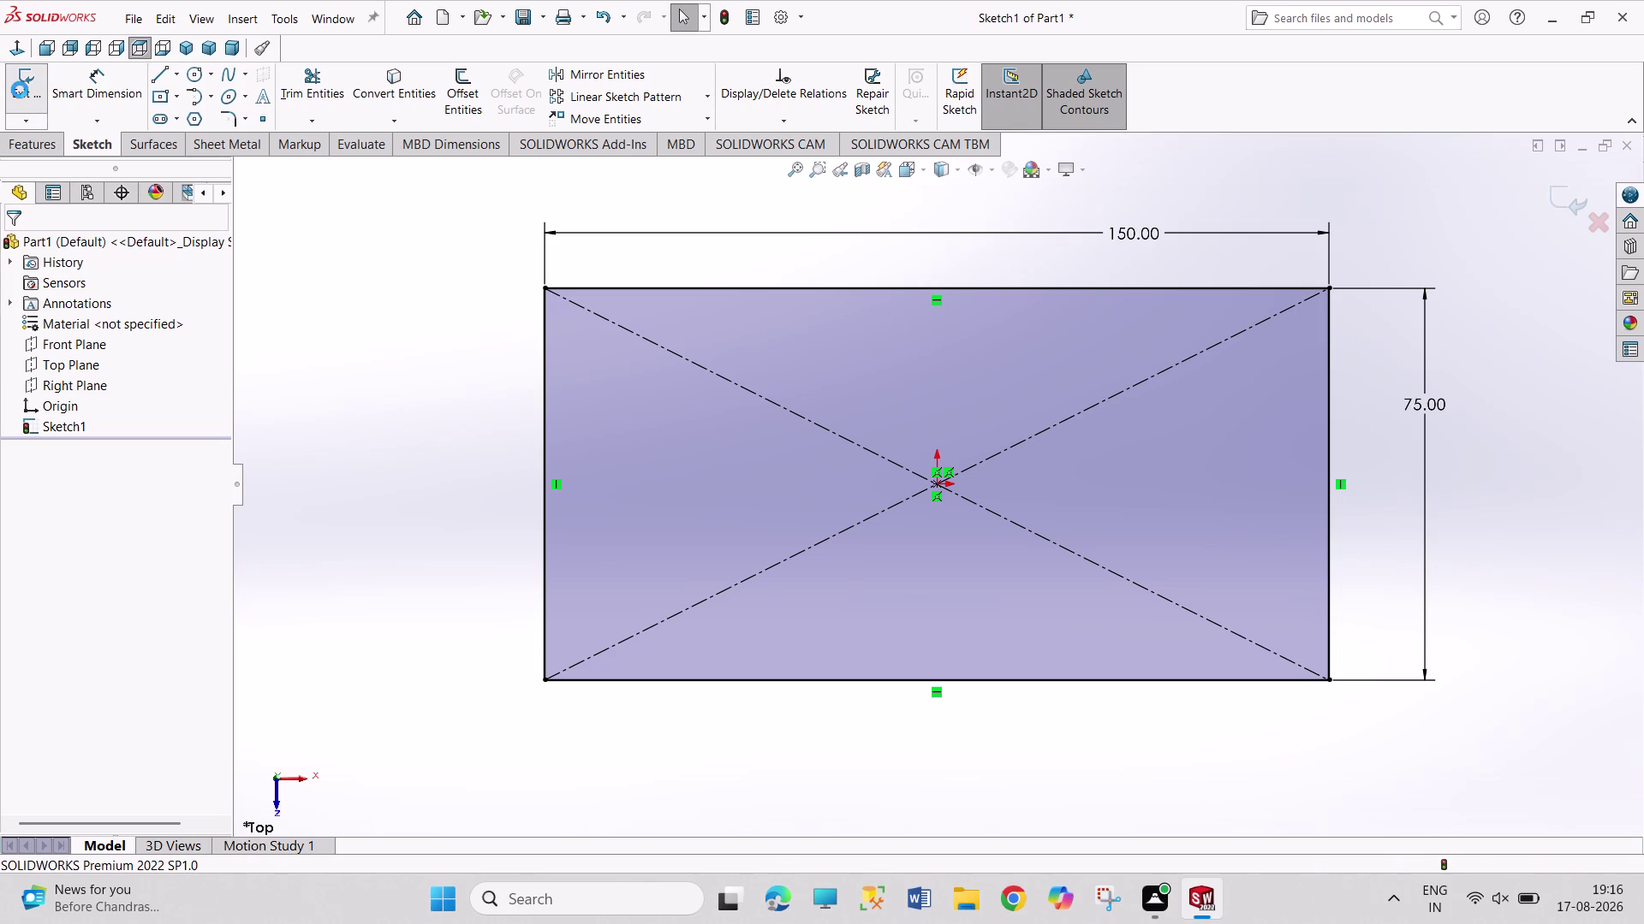
click(34, 96)
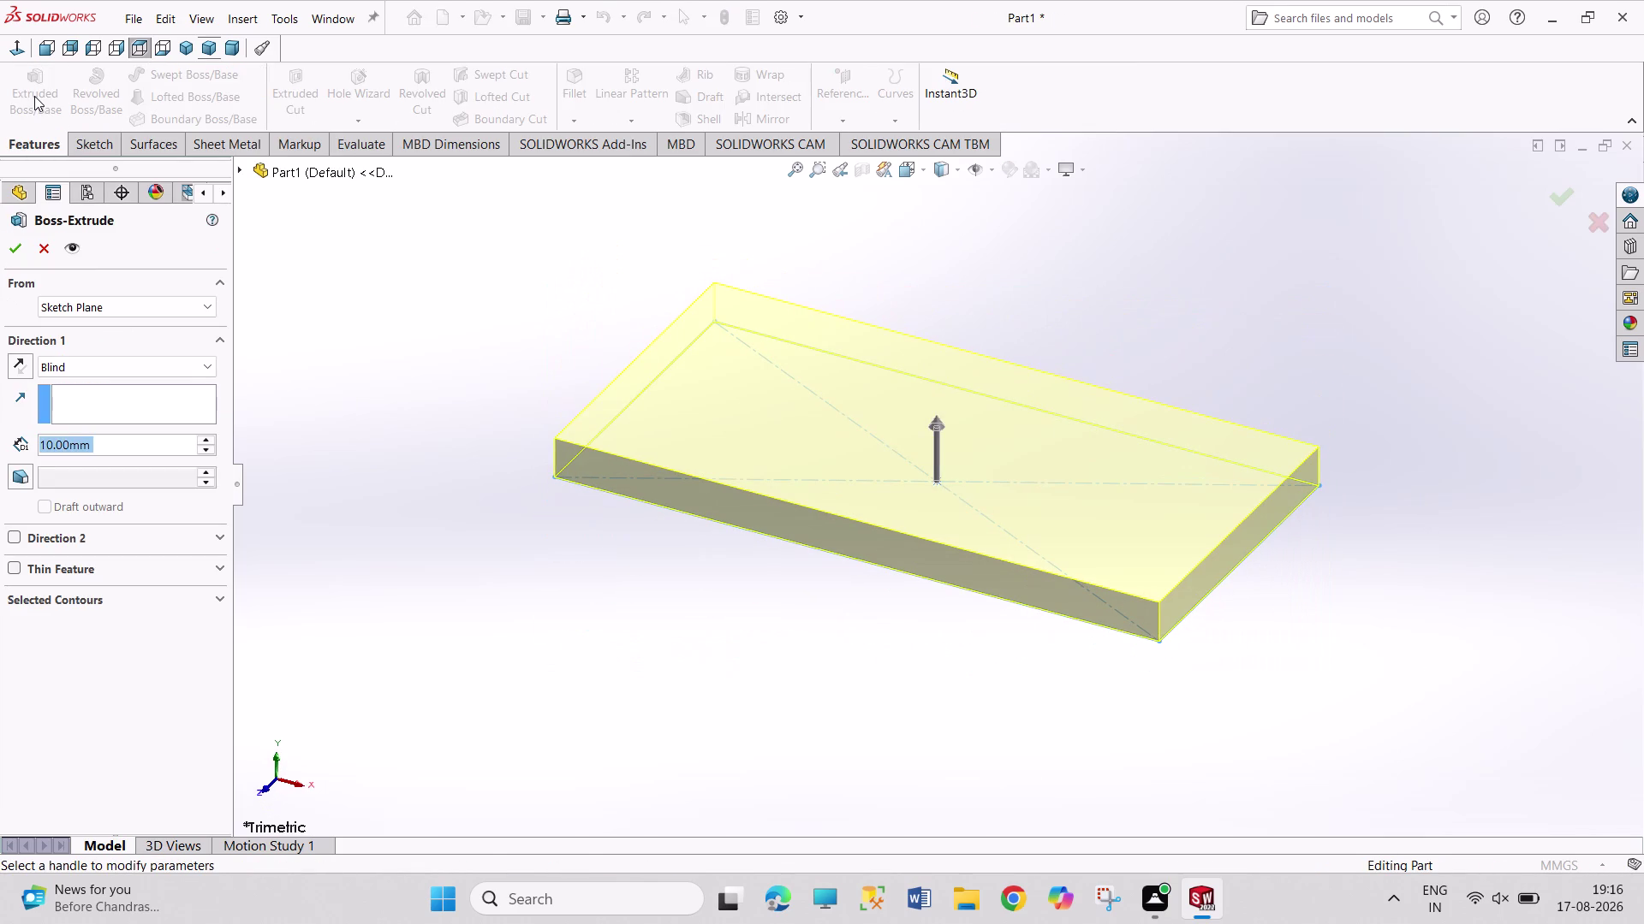
Replace the solid extrude with a 25 mm Extruded Surface of the rectangle.
click(153, 151)
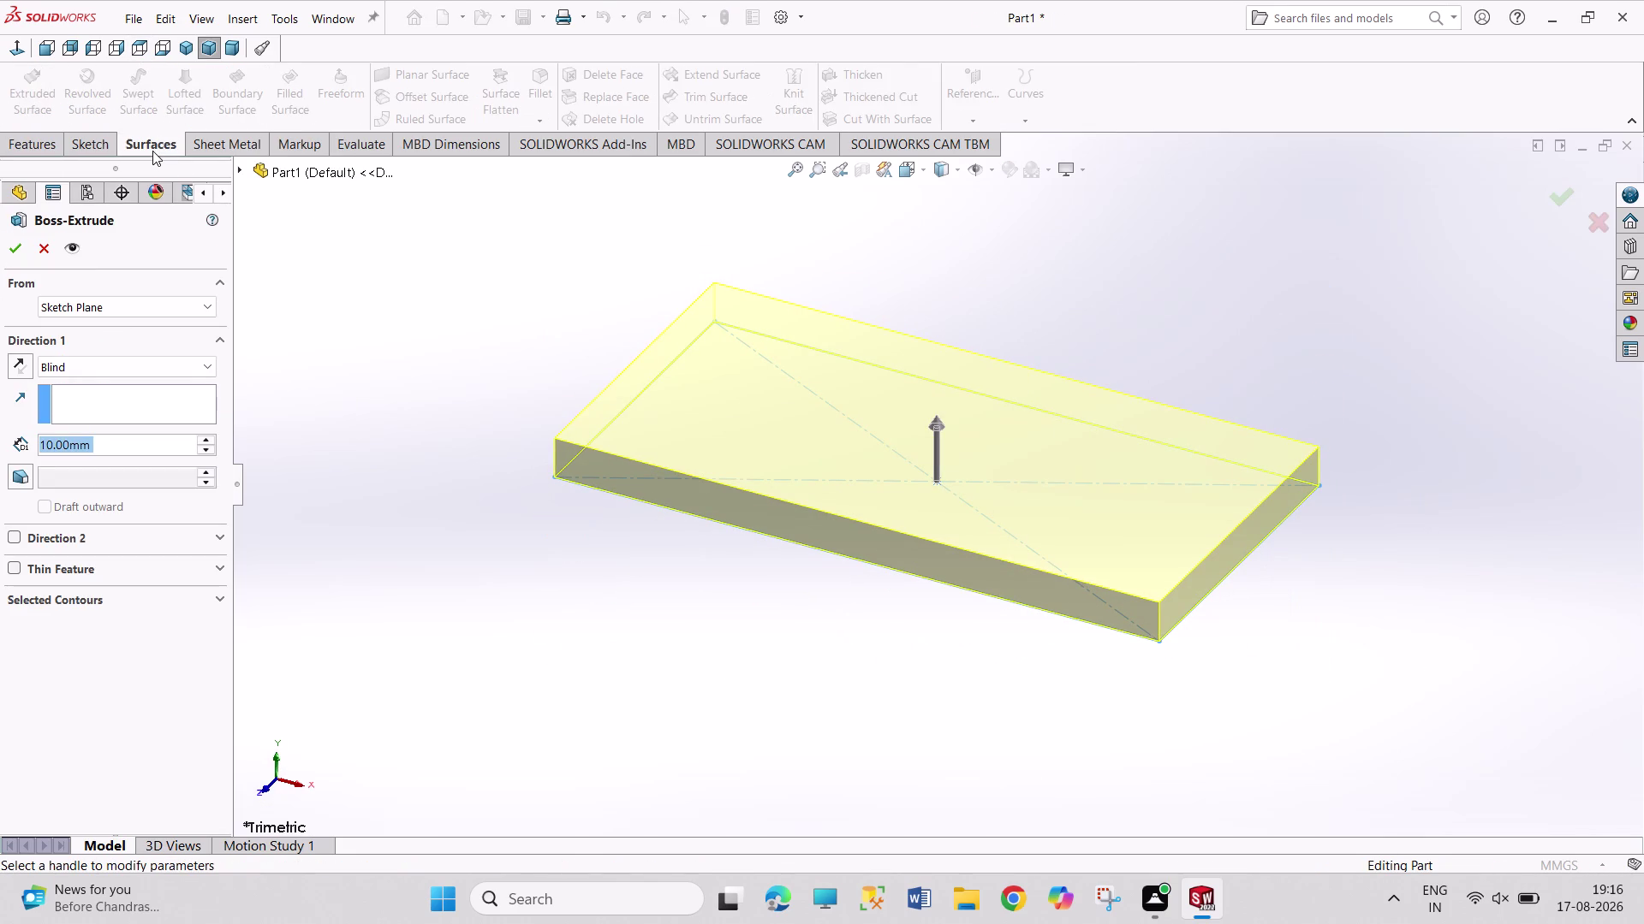
click(41, 241)
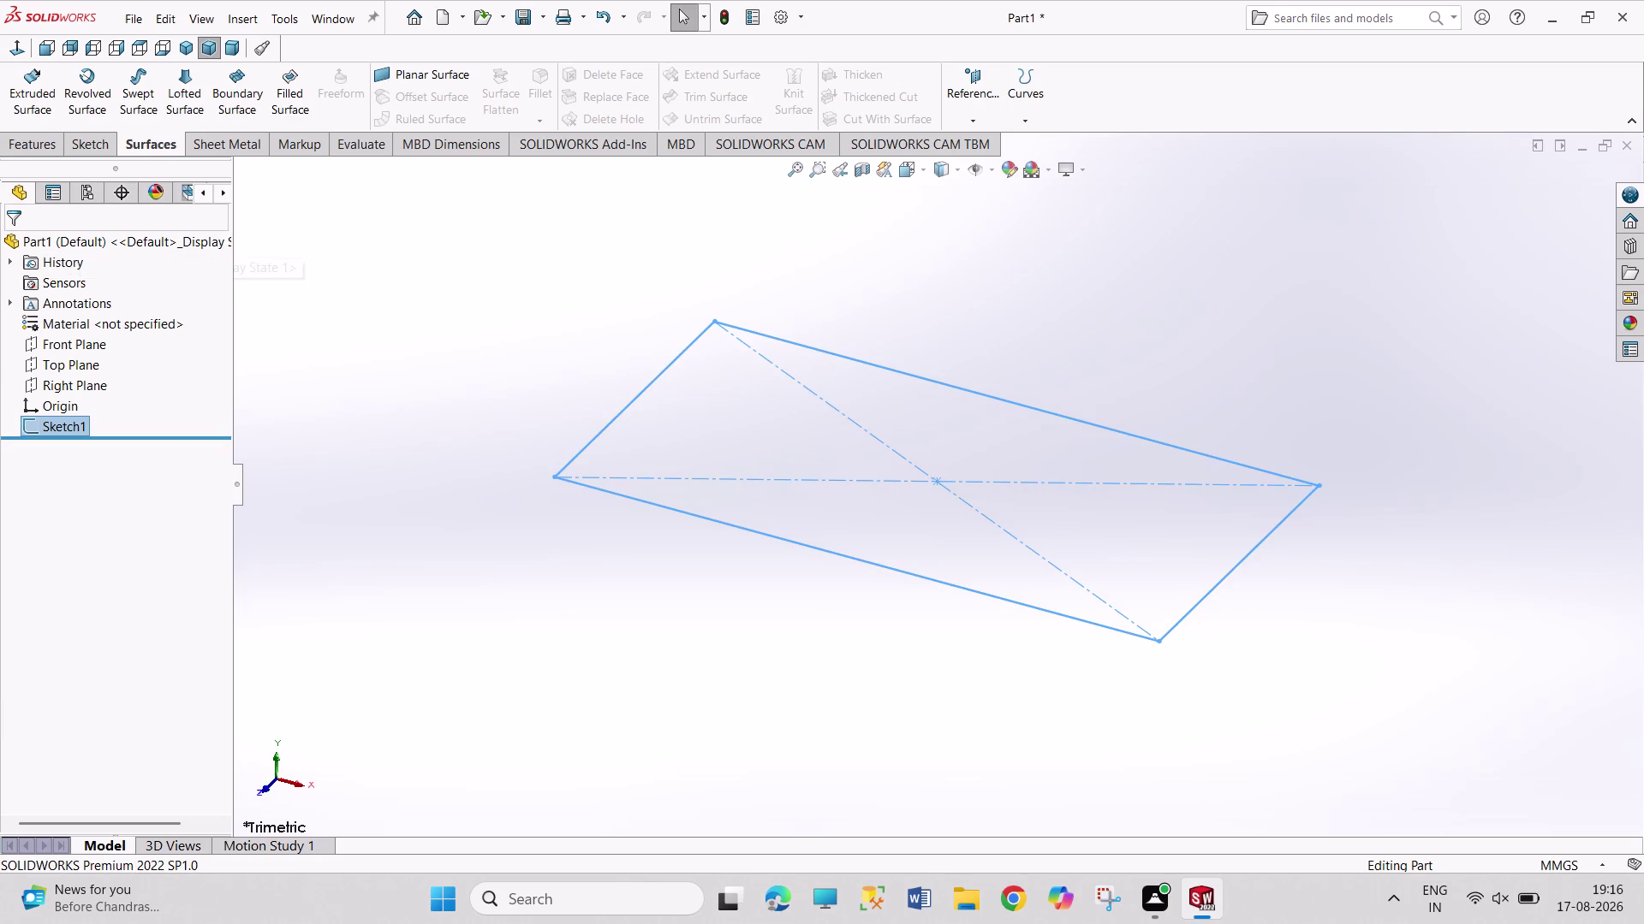
click(35, 91)
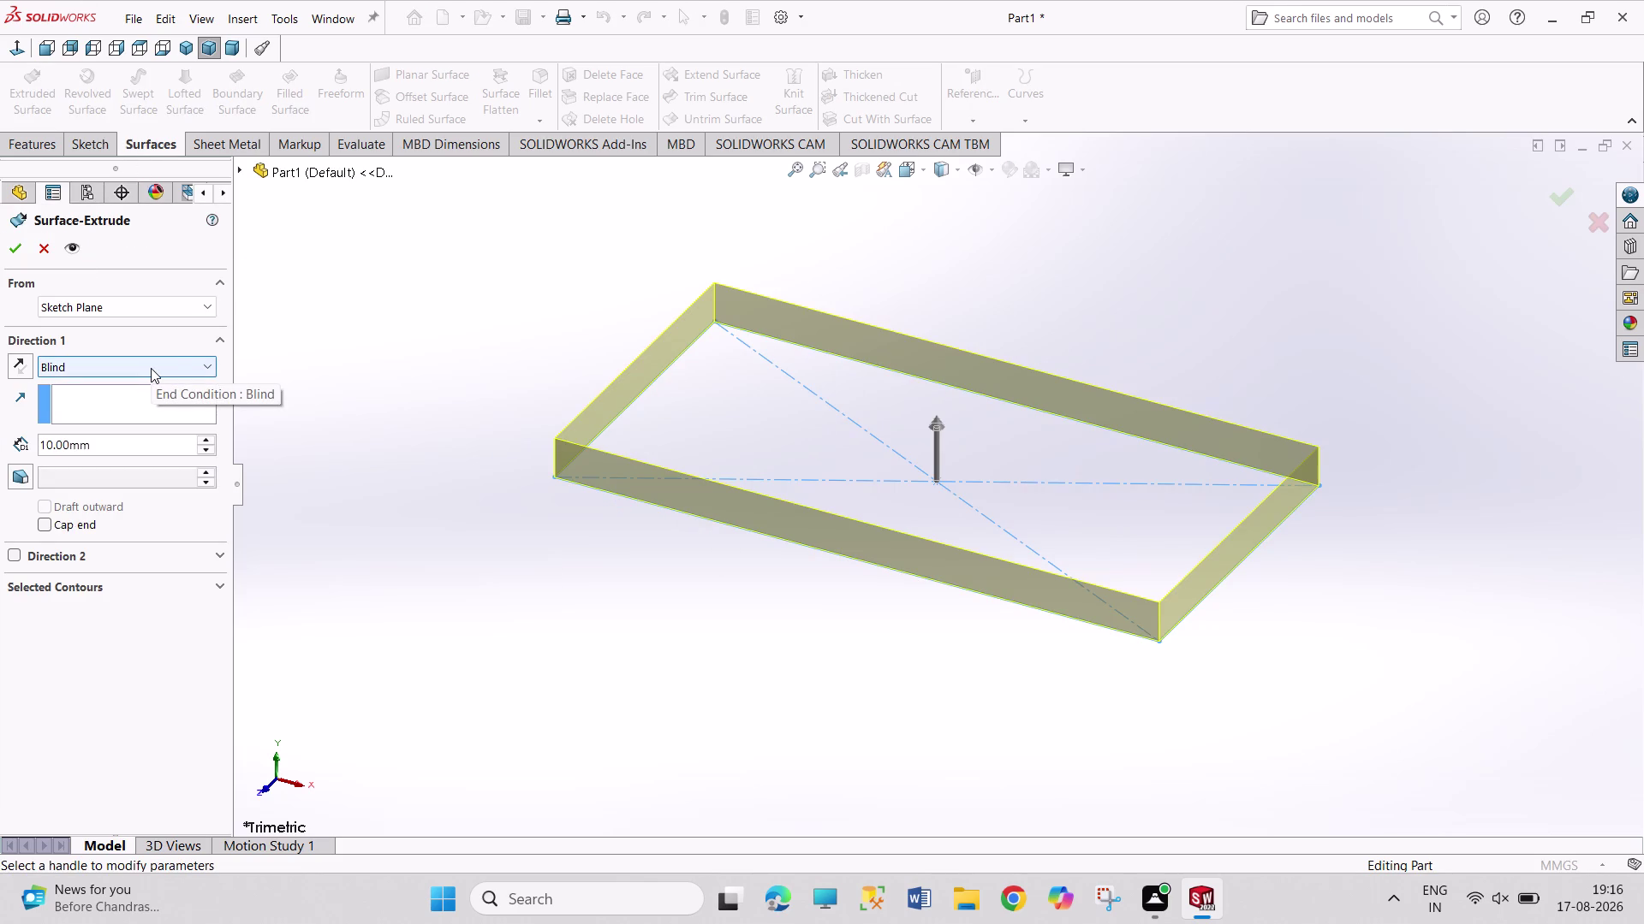
double_click(156, 435)
double_click(153, 444)
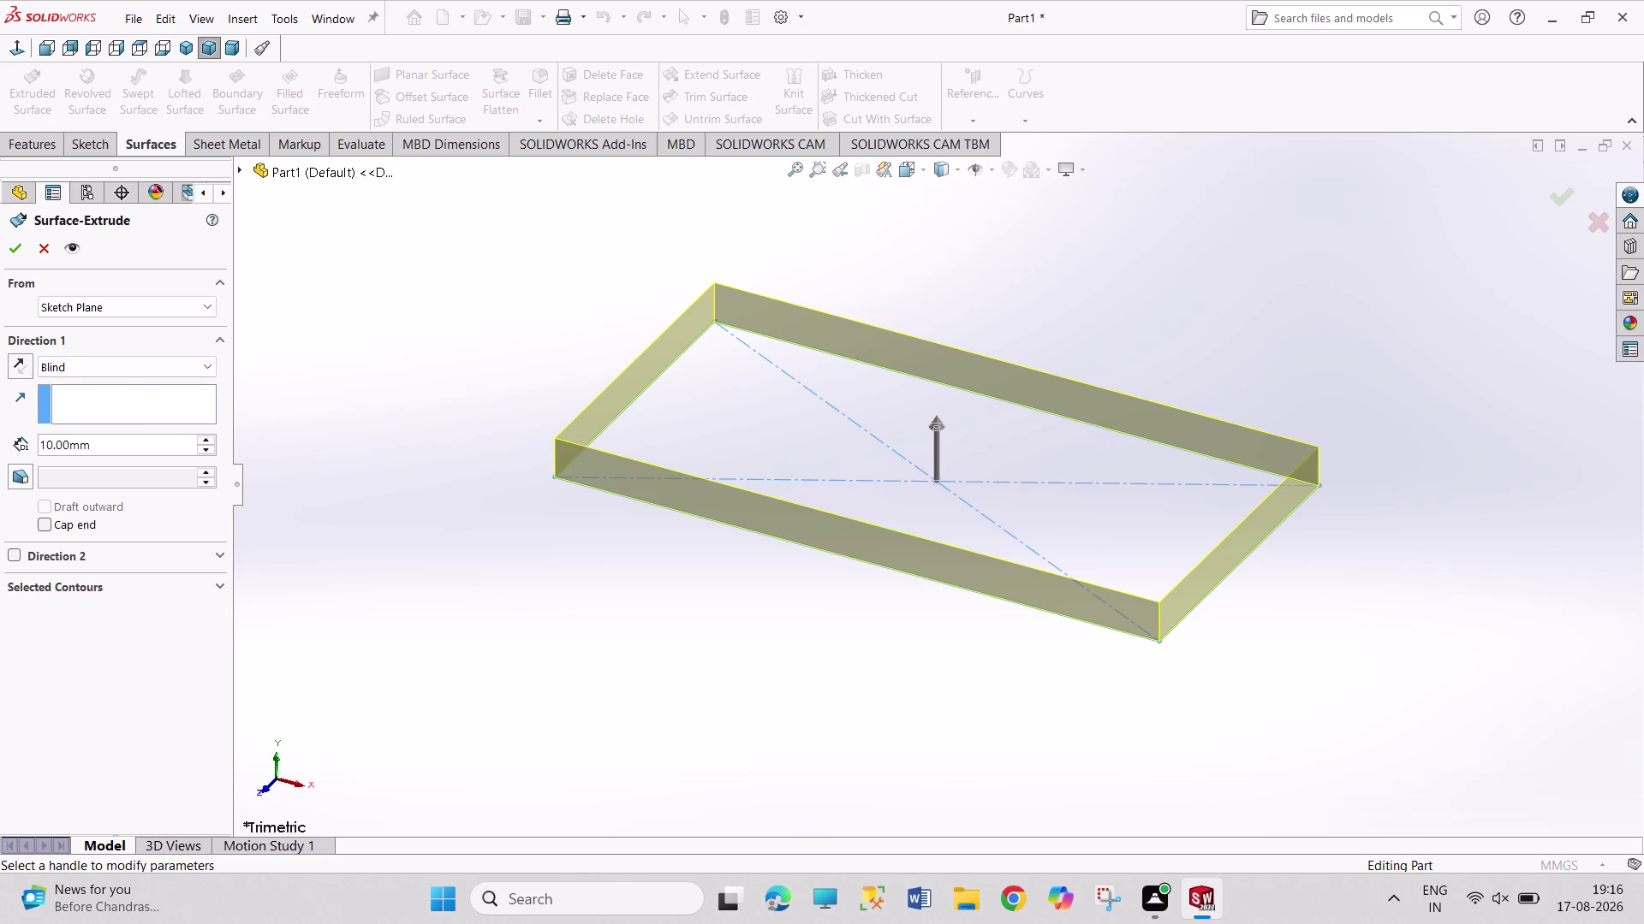
text(25)
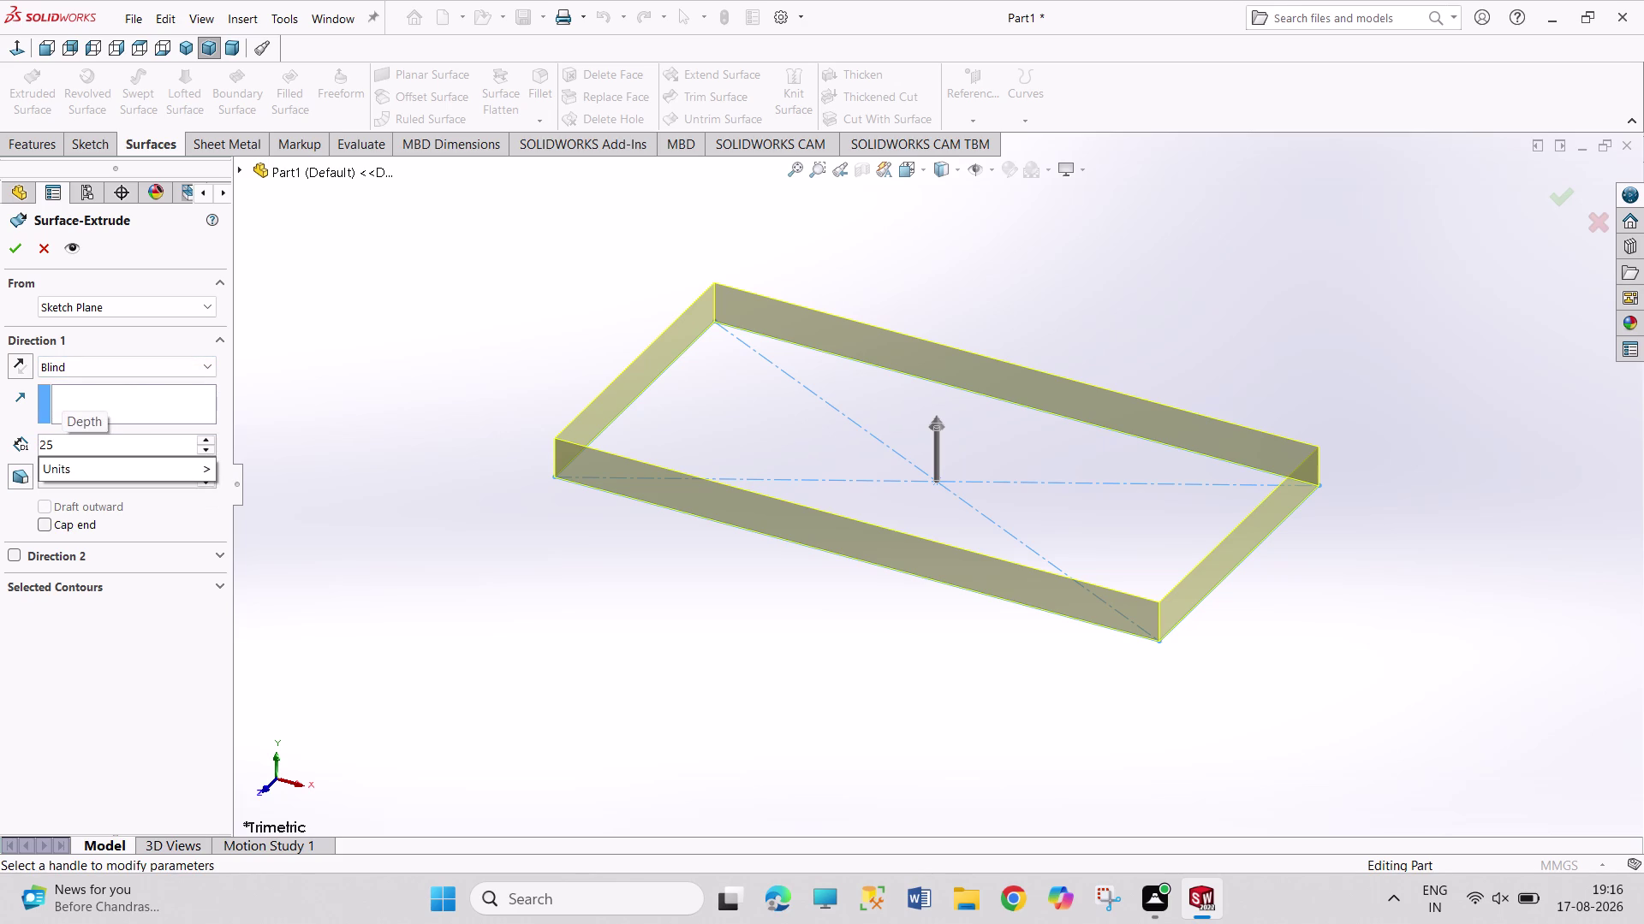
key(Return)
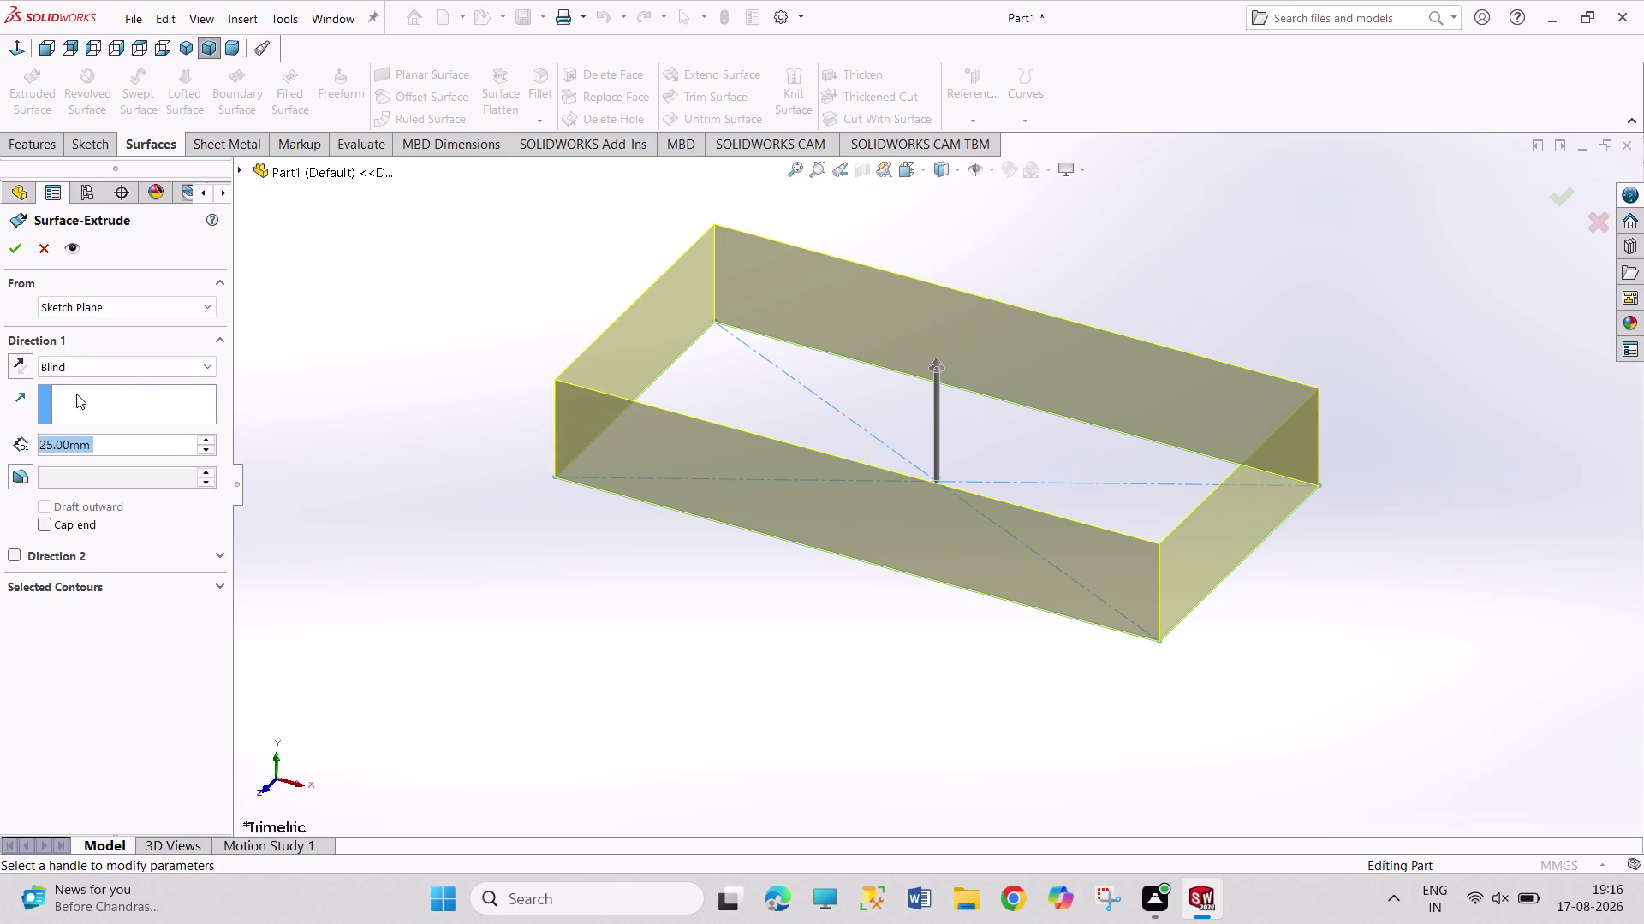
click(12, 257)
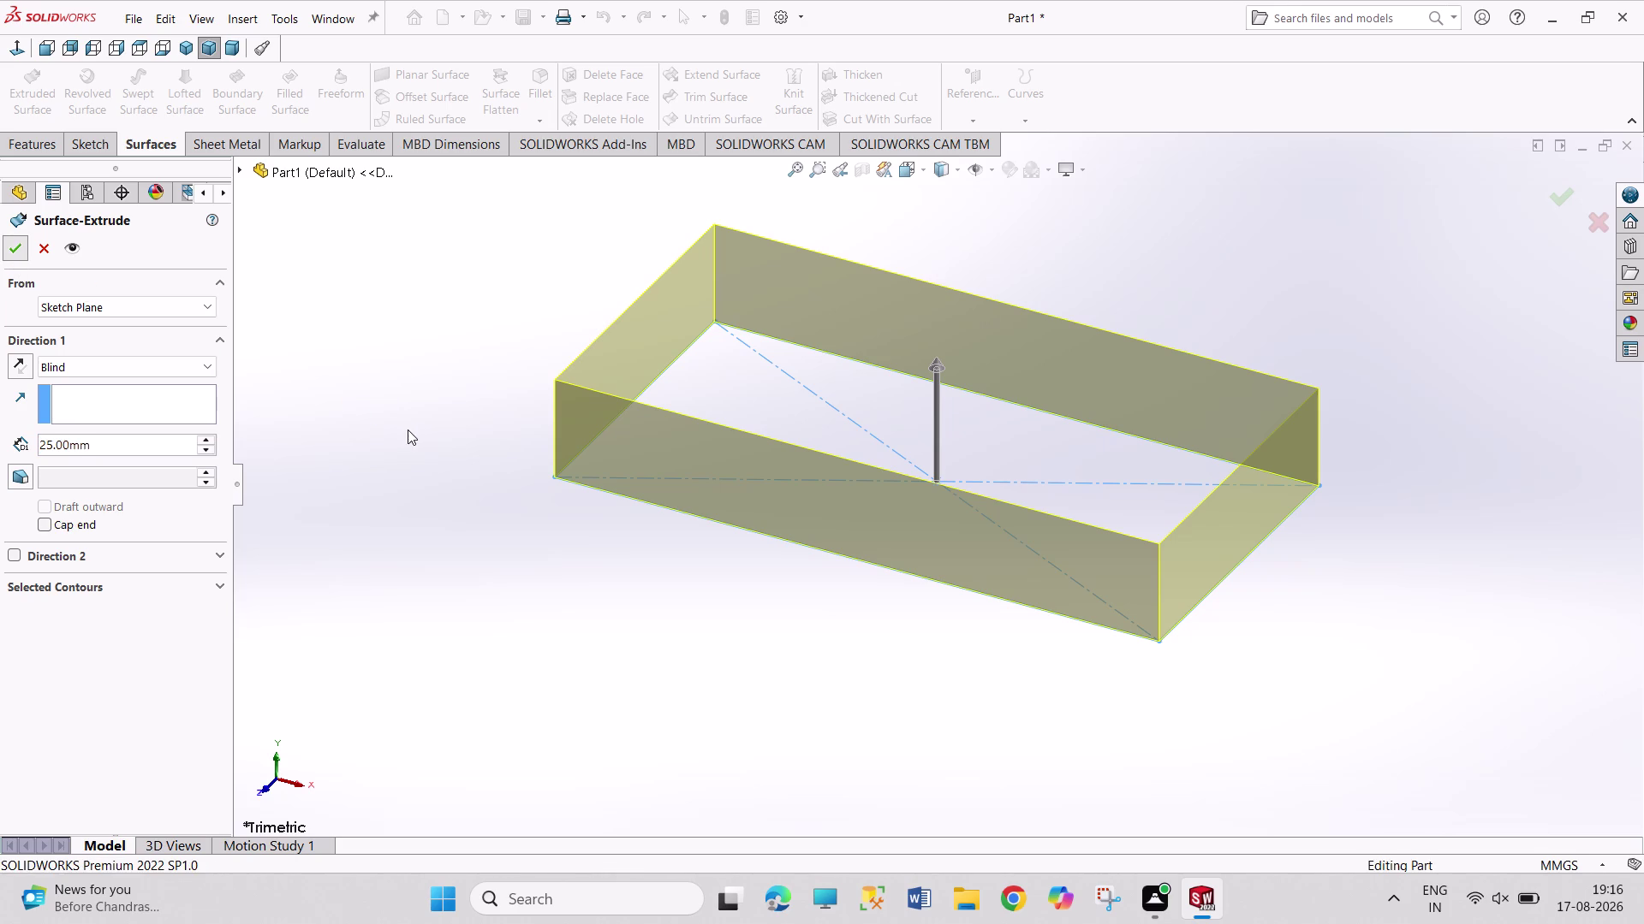
click(407, 430)
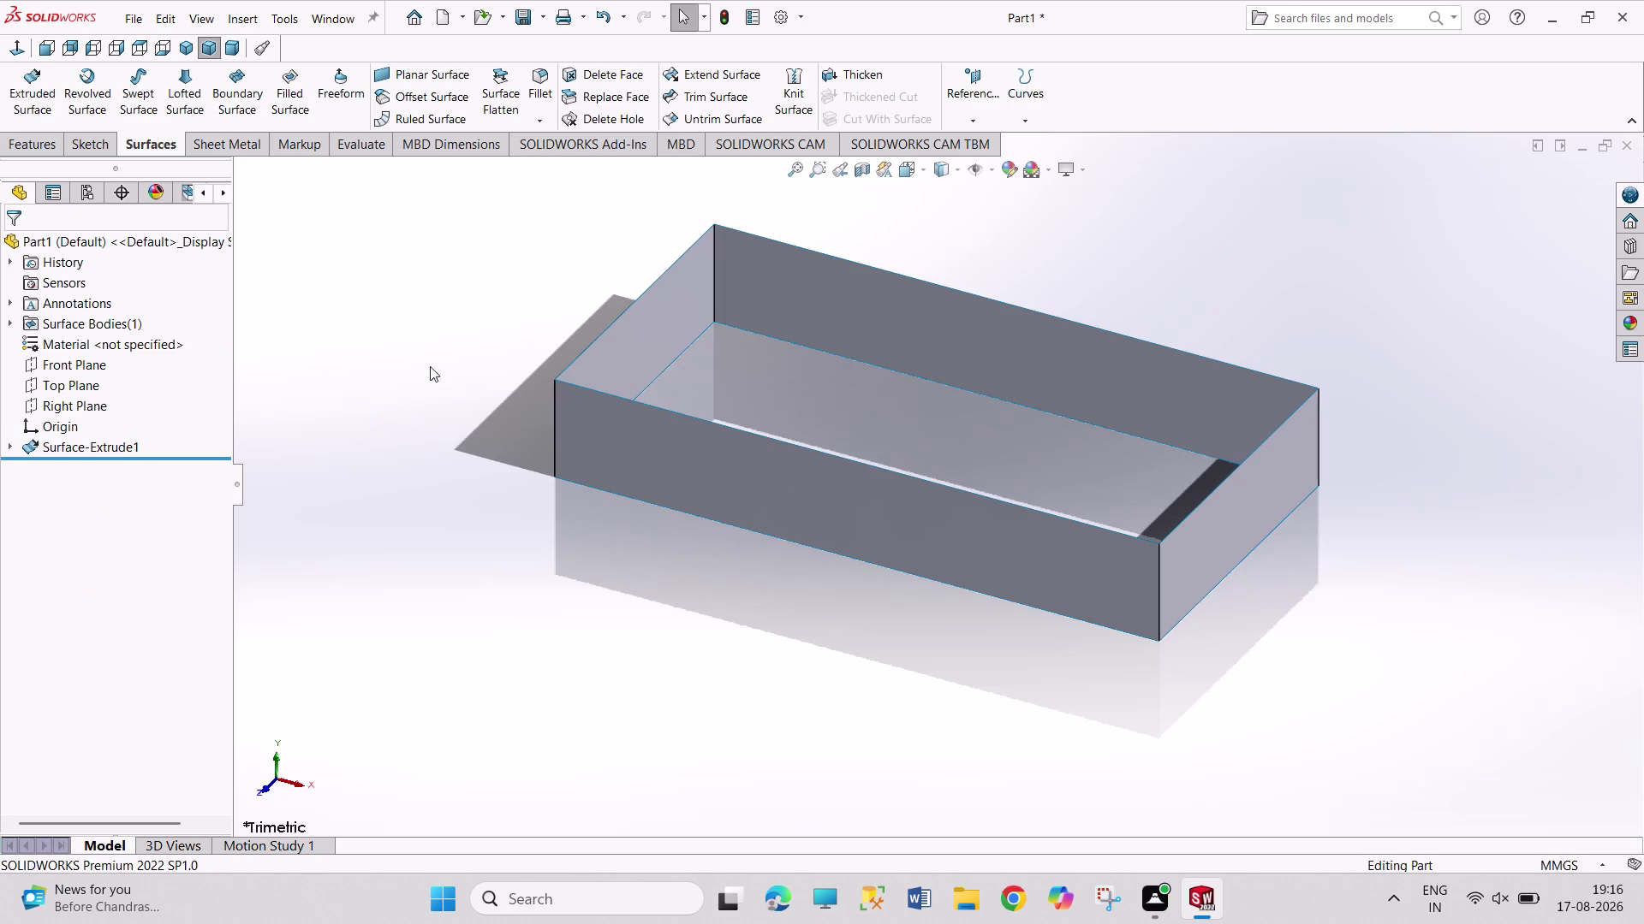
Fillet all four vertical wall corners with a 25 mm radius.
click(539, 110)
click(1158, 610)
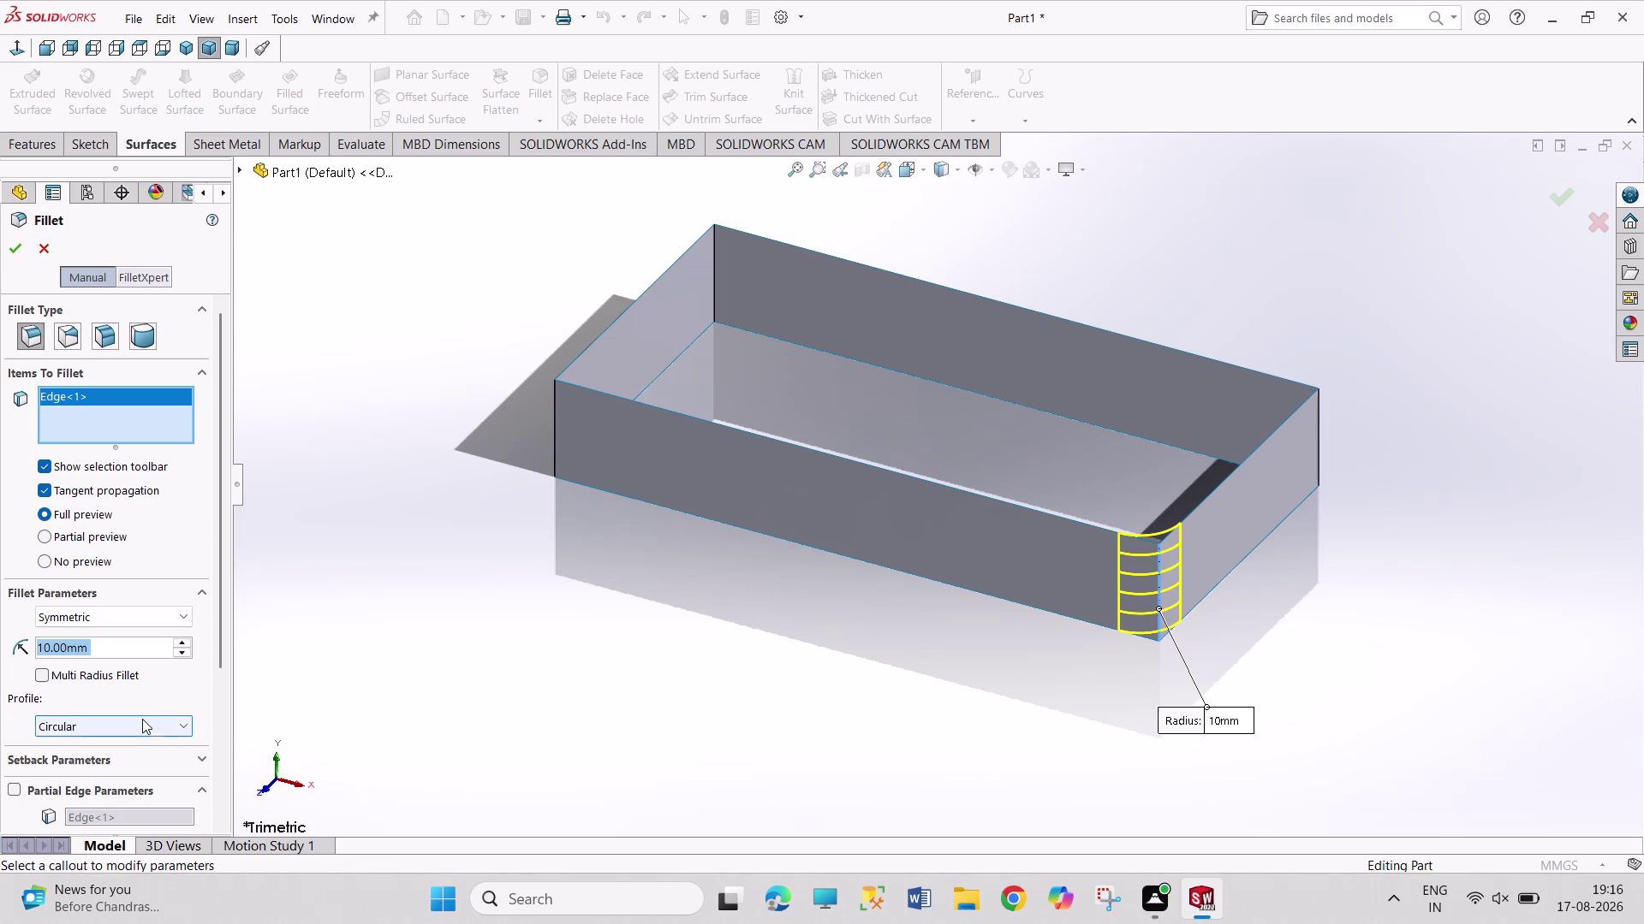
text(25)
key(Return)
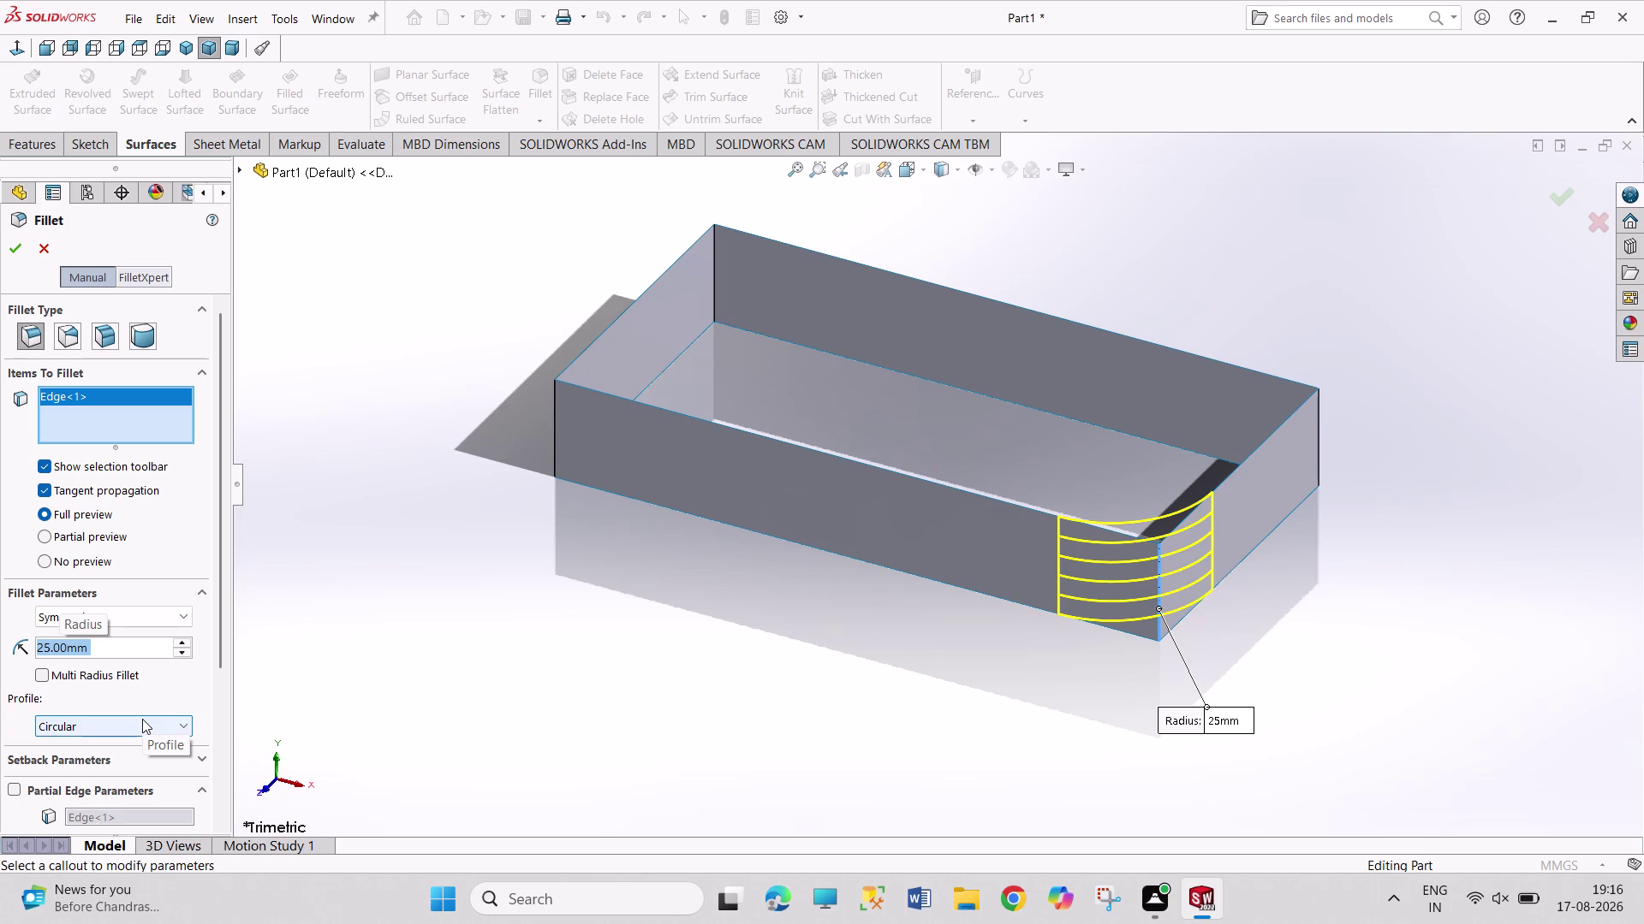
click(554, 416)
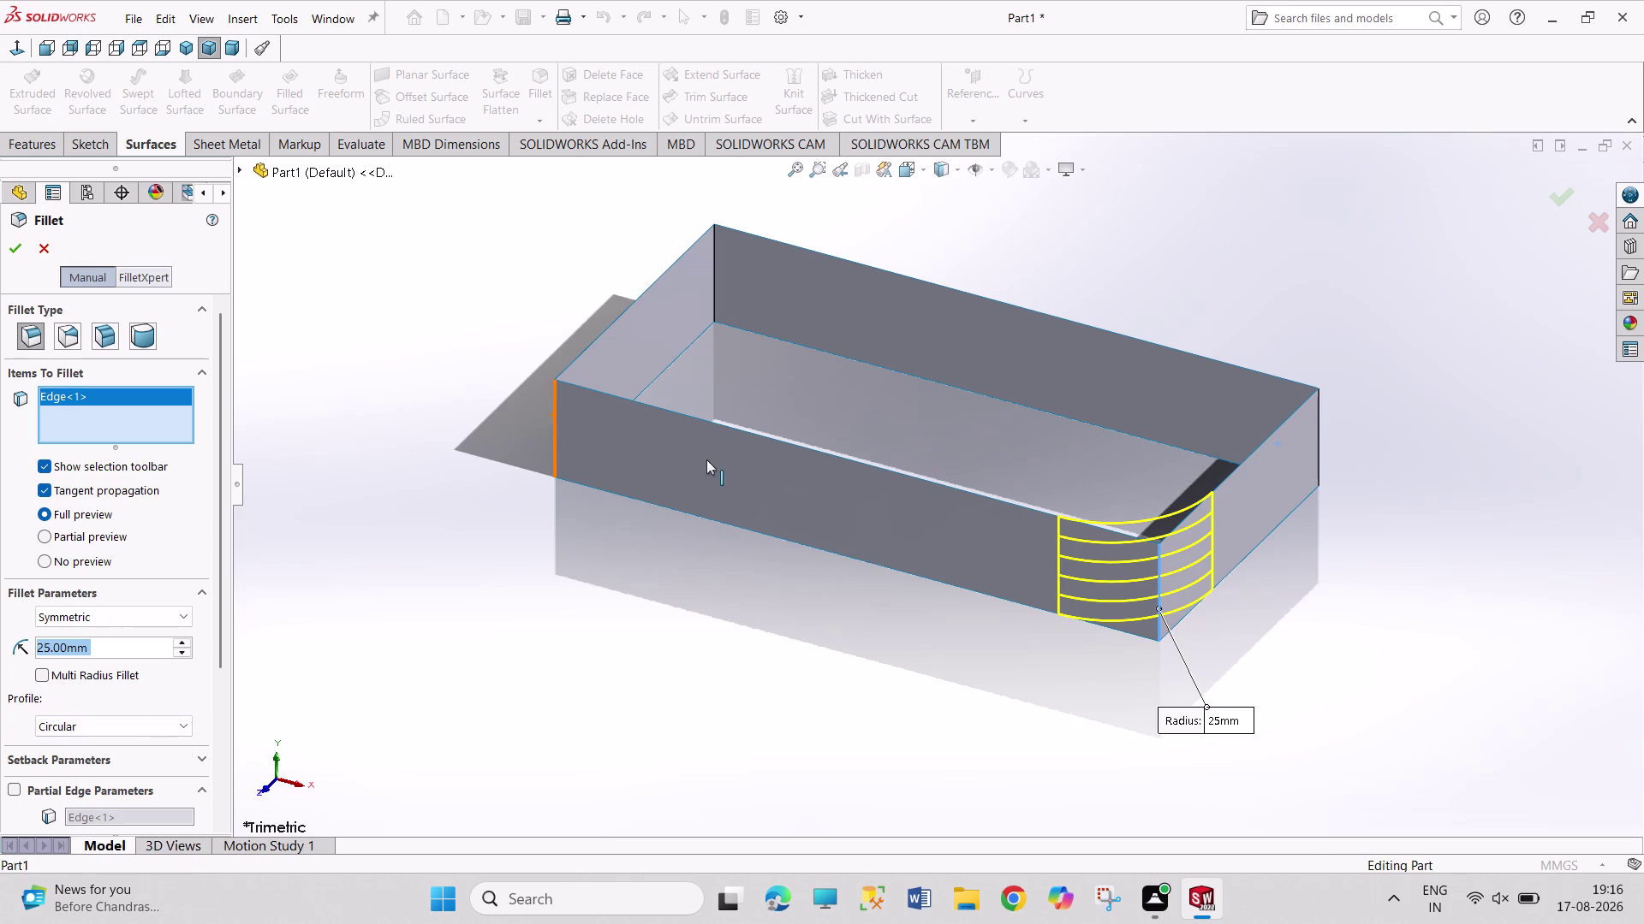
click(1319, 434)
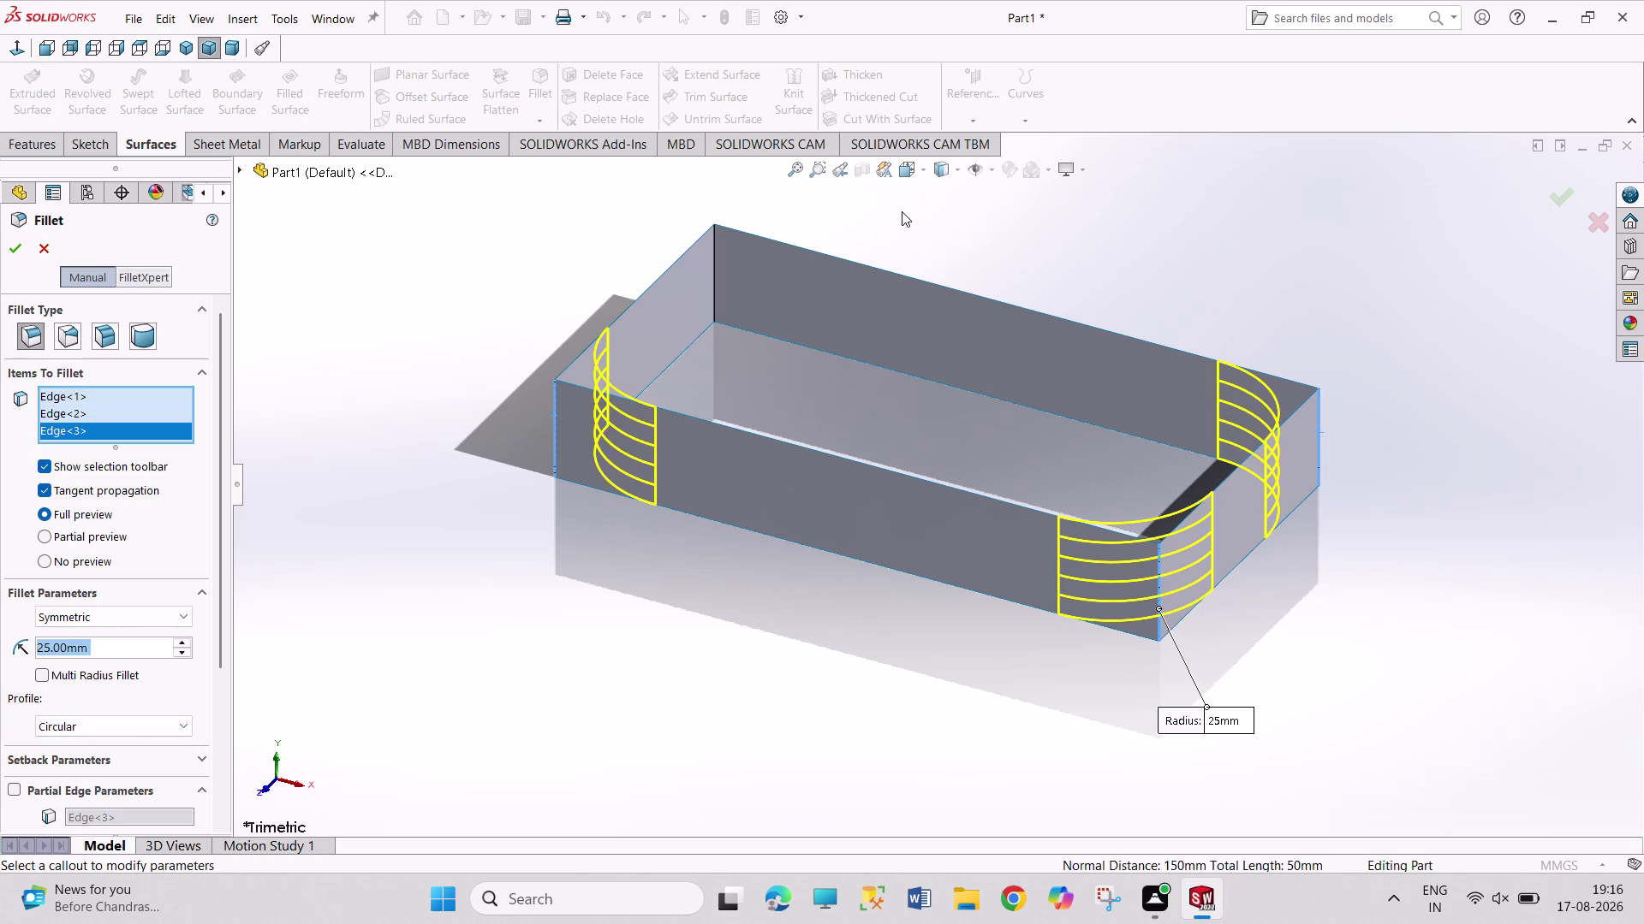
middle_drag(902, 212, 777, 825)
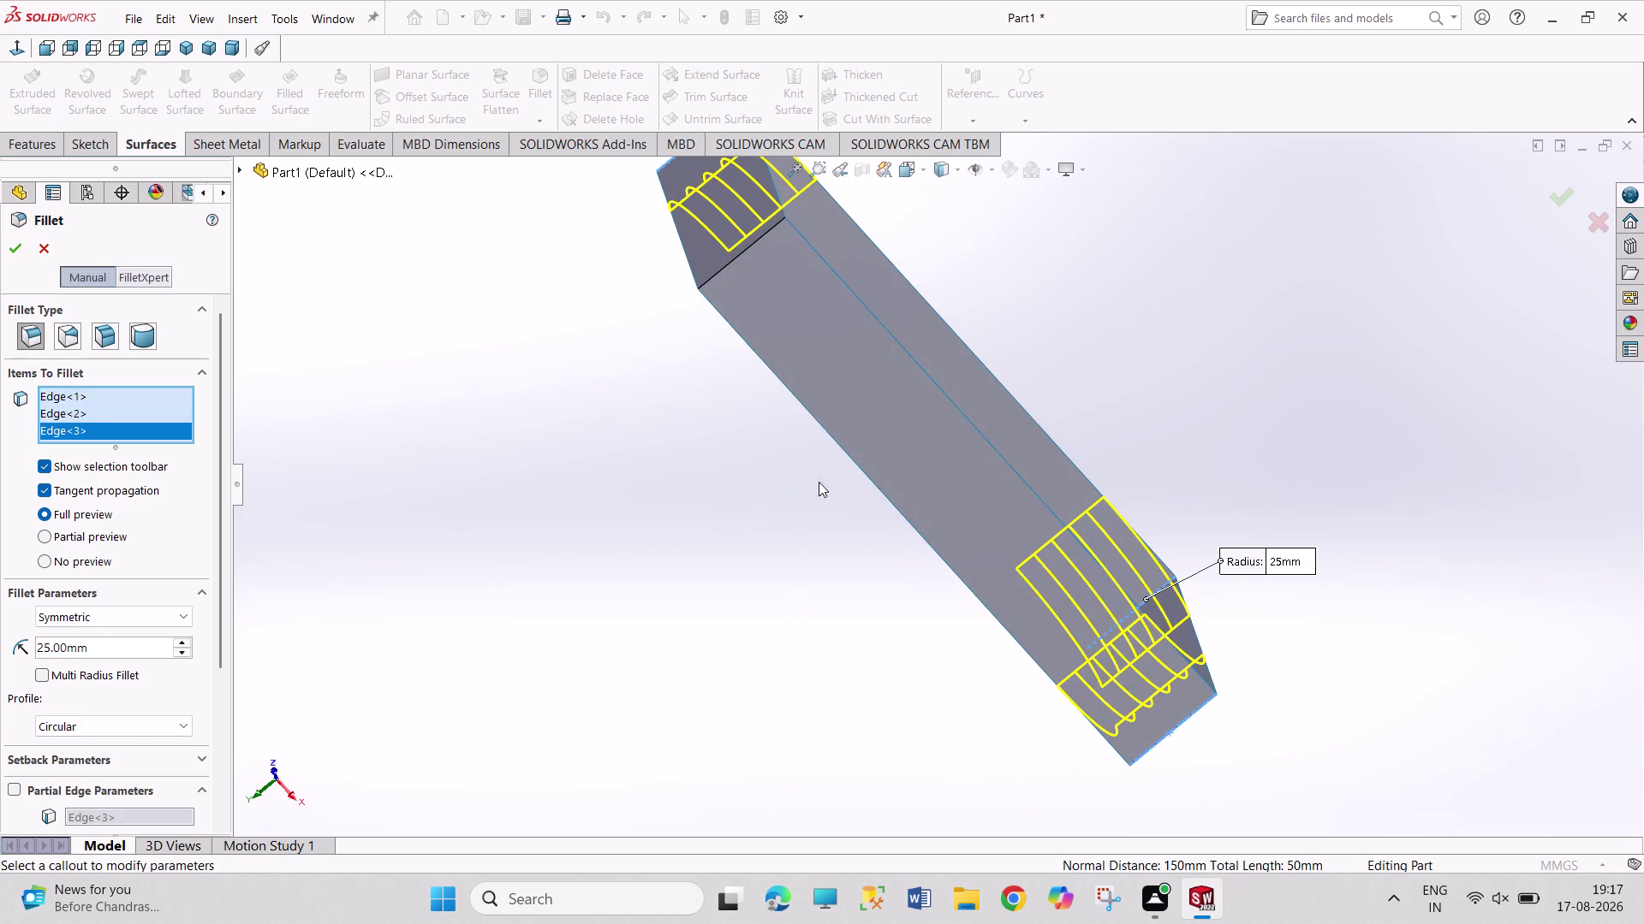
click(729, 265)
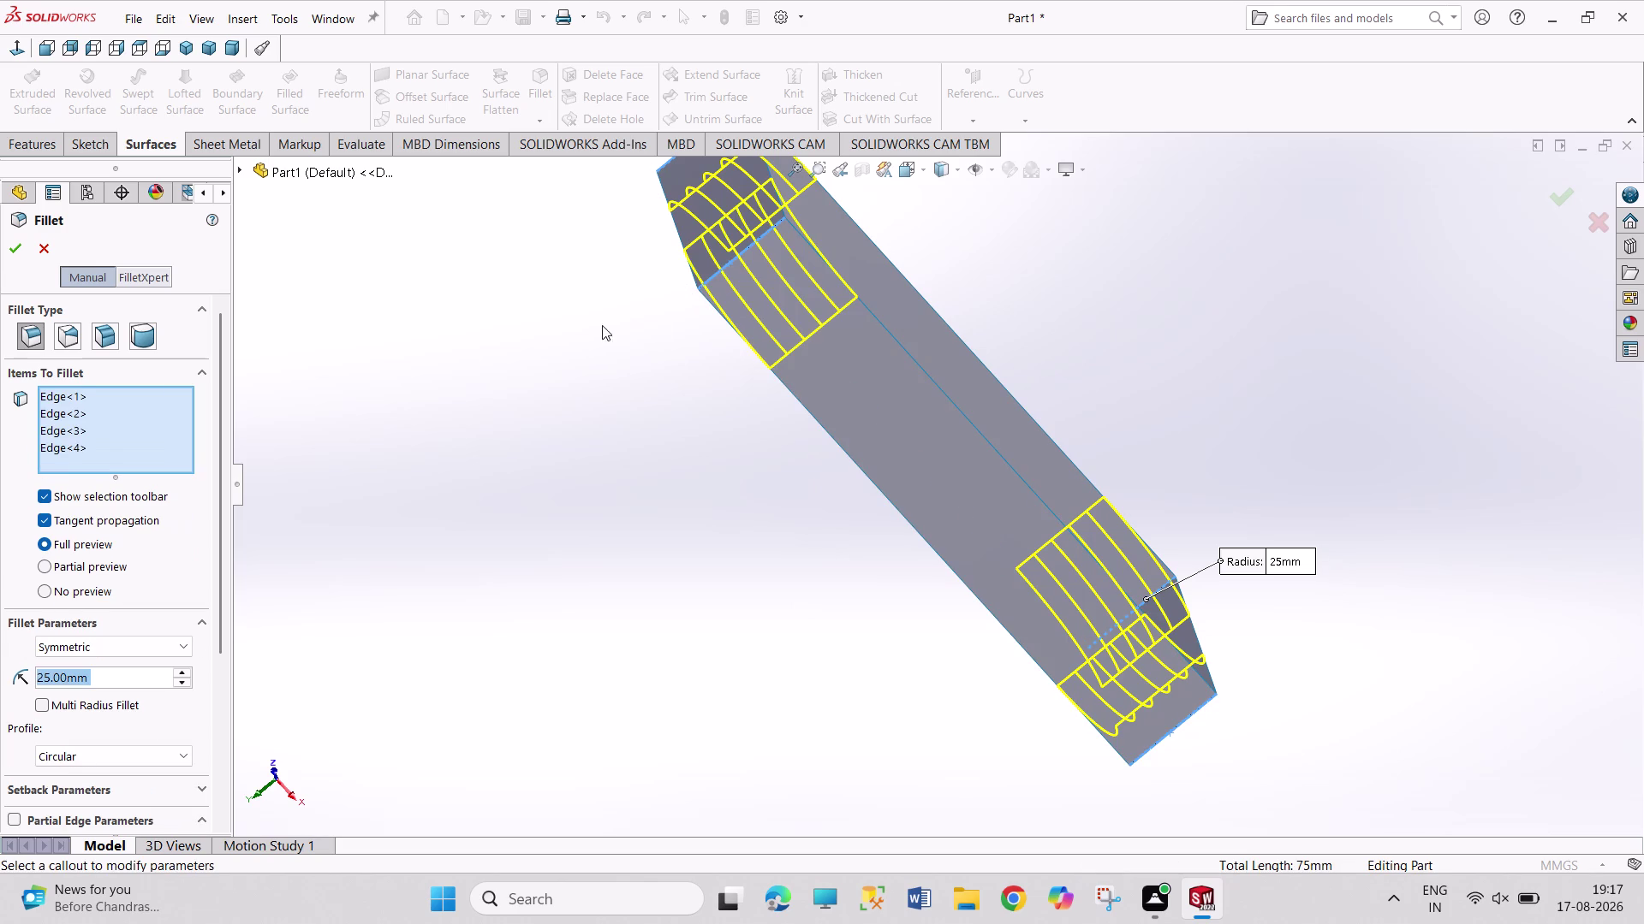
click(2, 249)
click(10, 244)
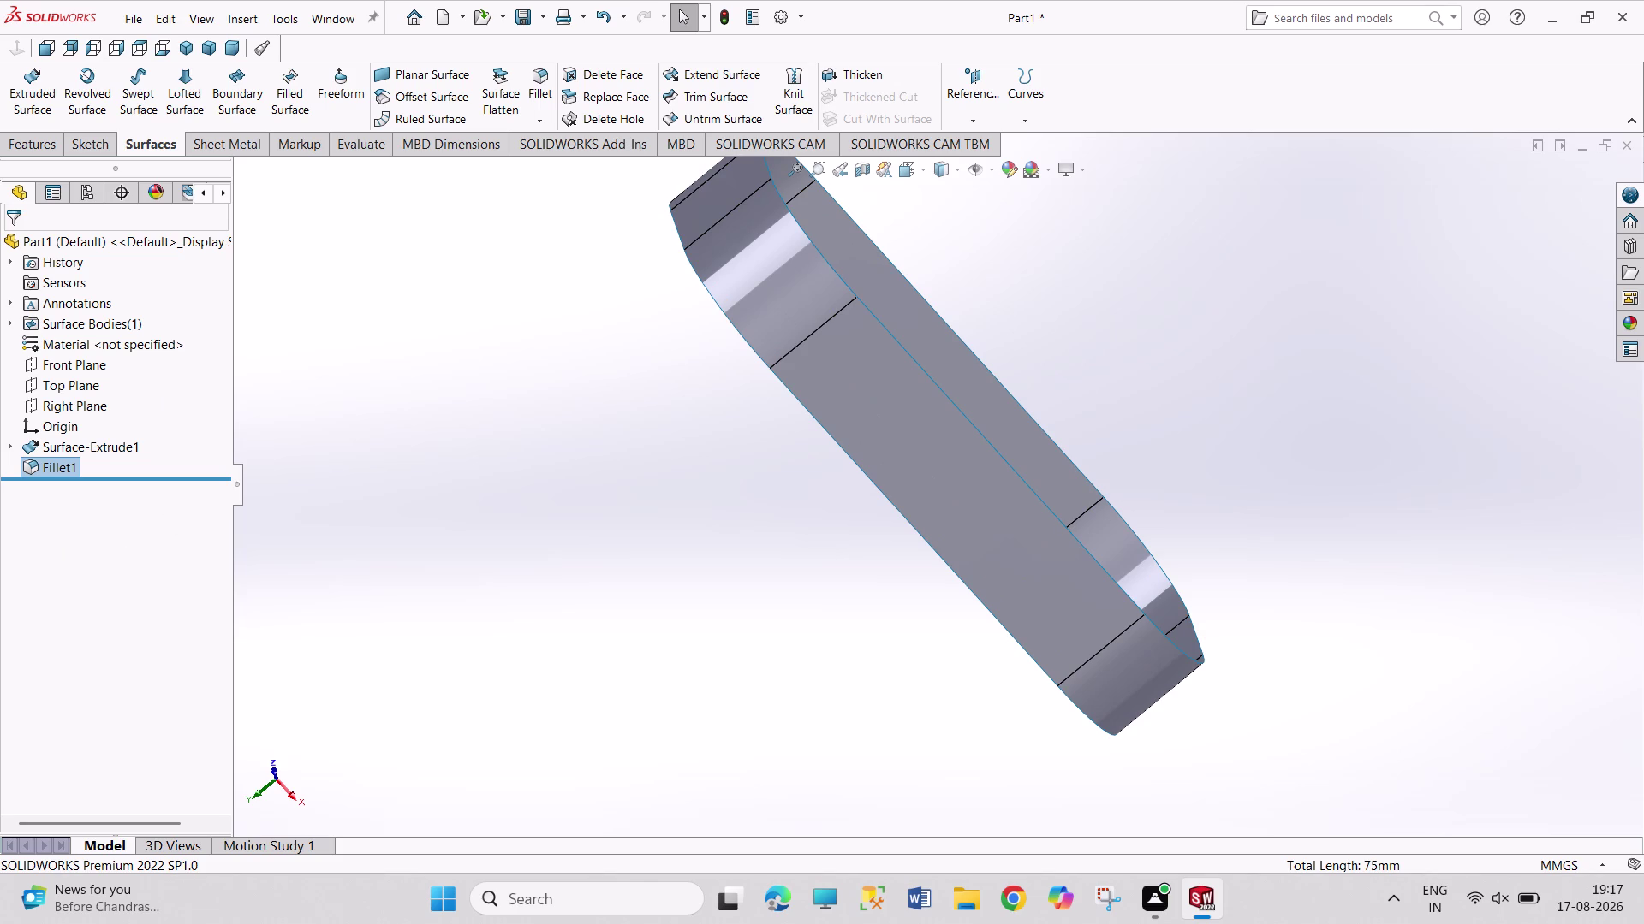
click(184, 51)
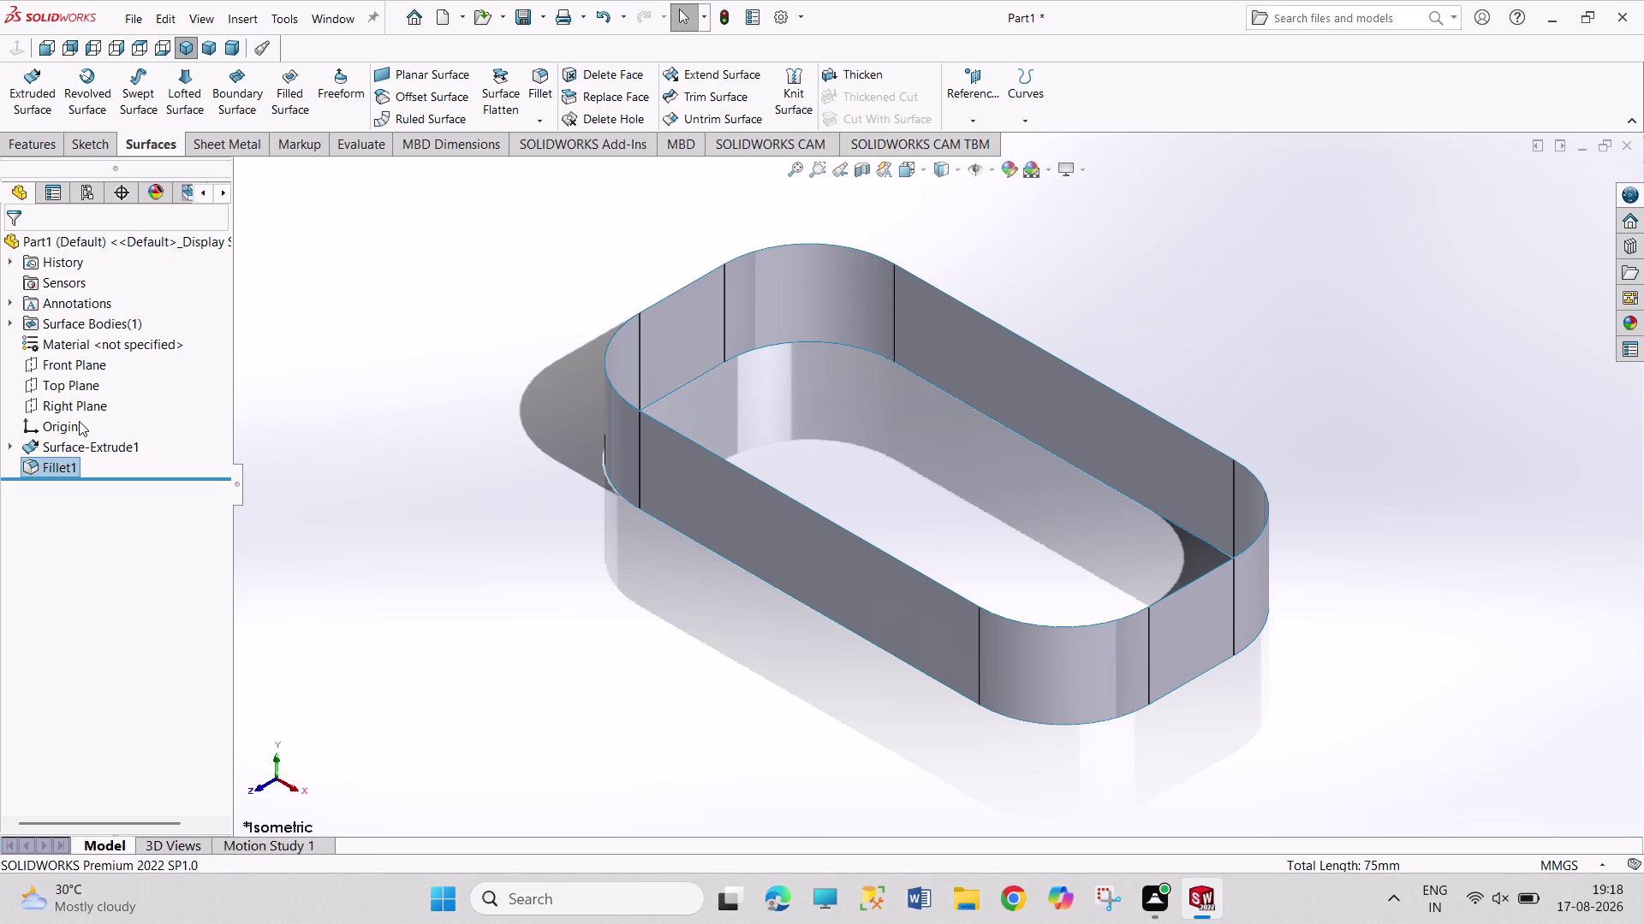
click(66, 370)
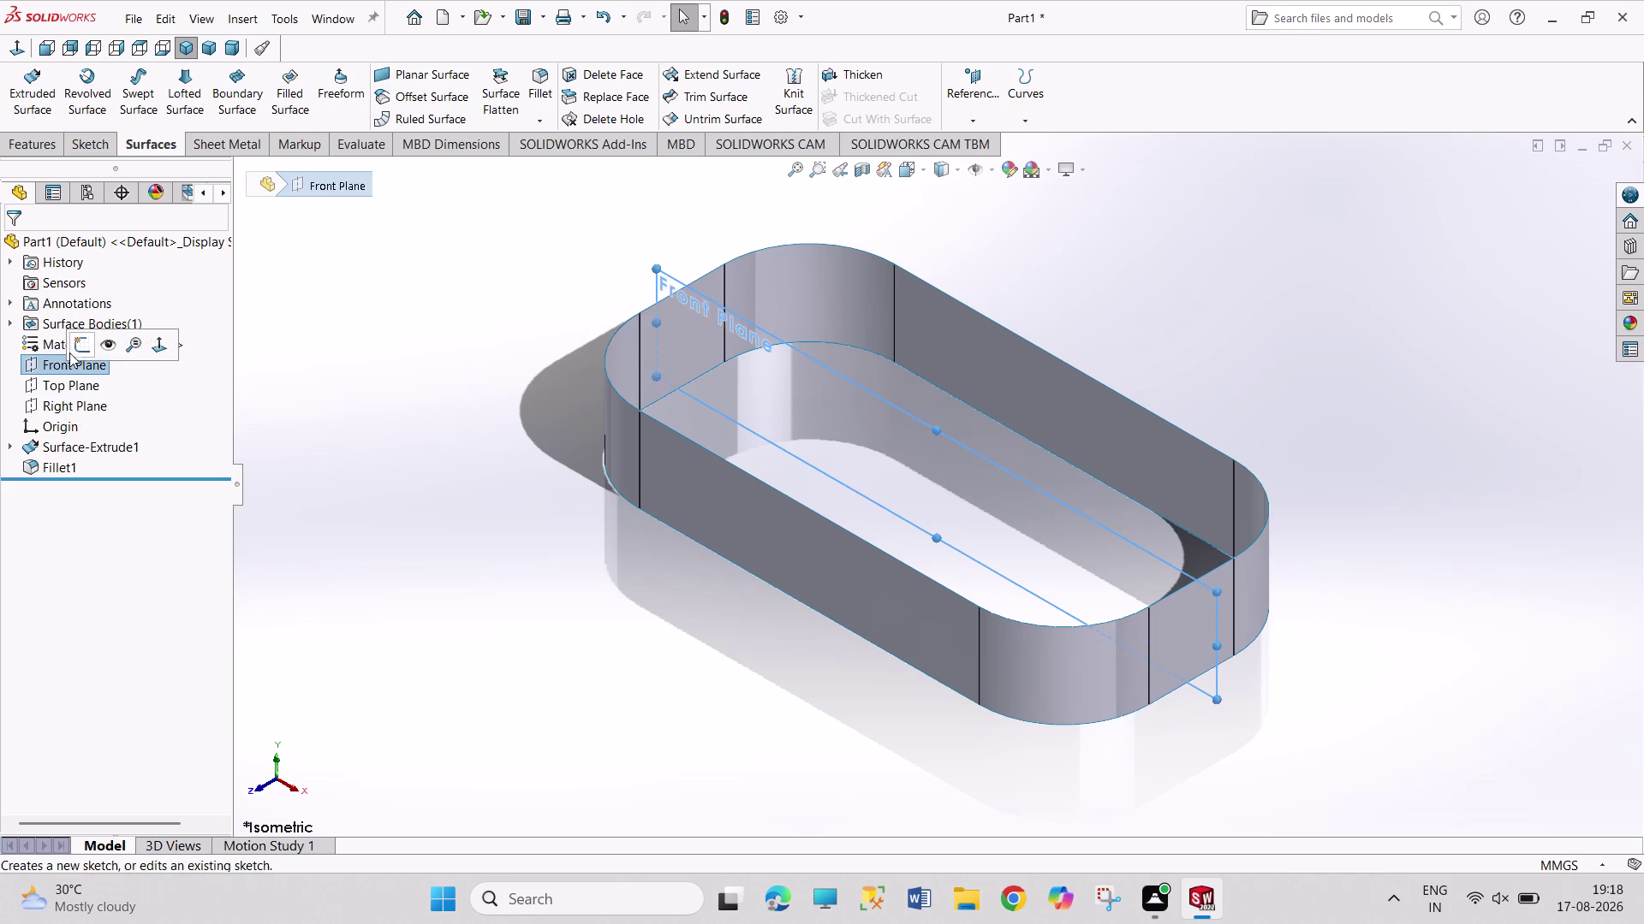
On the Front Plane, sketch a short vertical line from the wall corner plus a tangent arc.
click(78, 348)
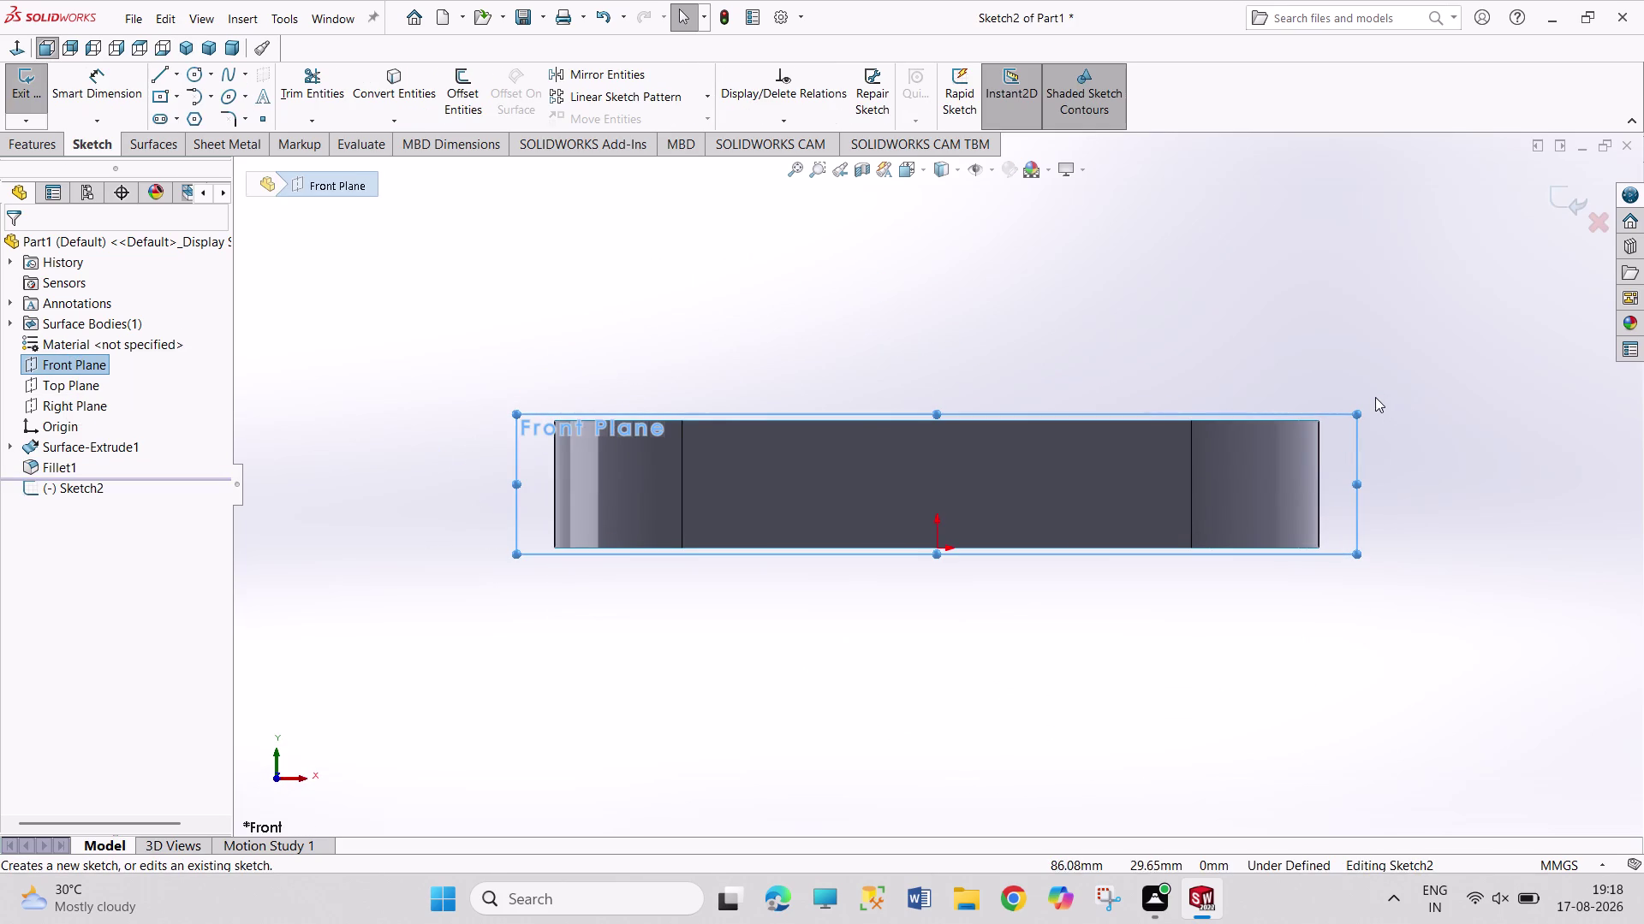
scroll(down, 3)
scroll(down, 3)
scroll(down, 3)
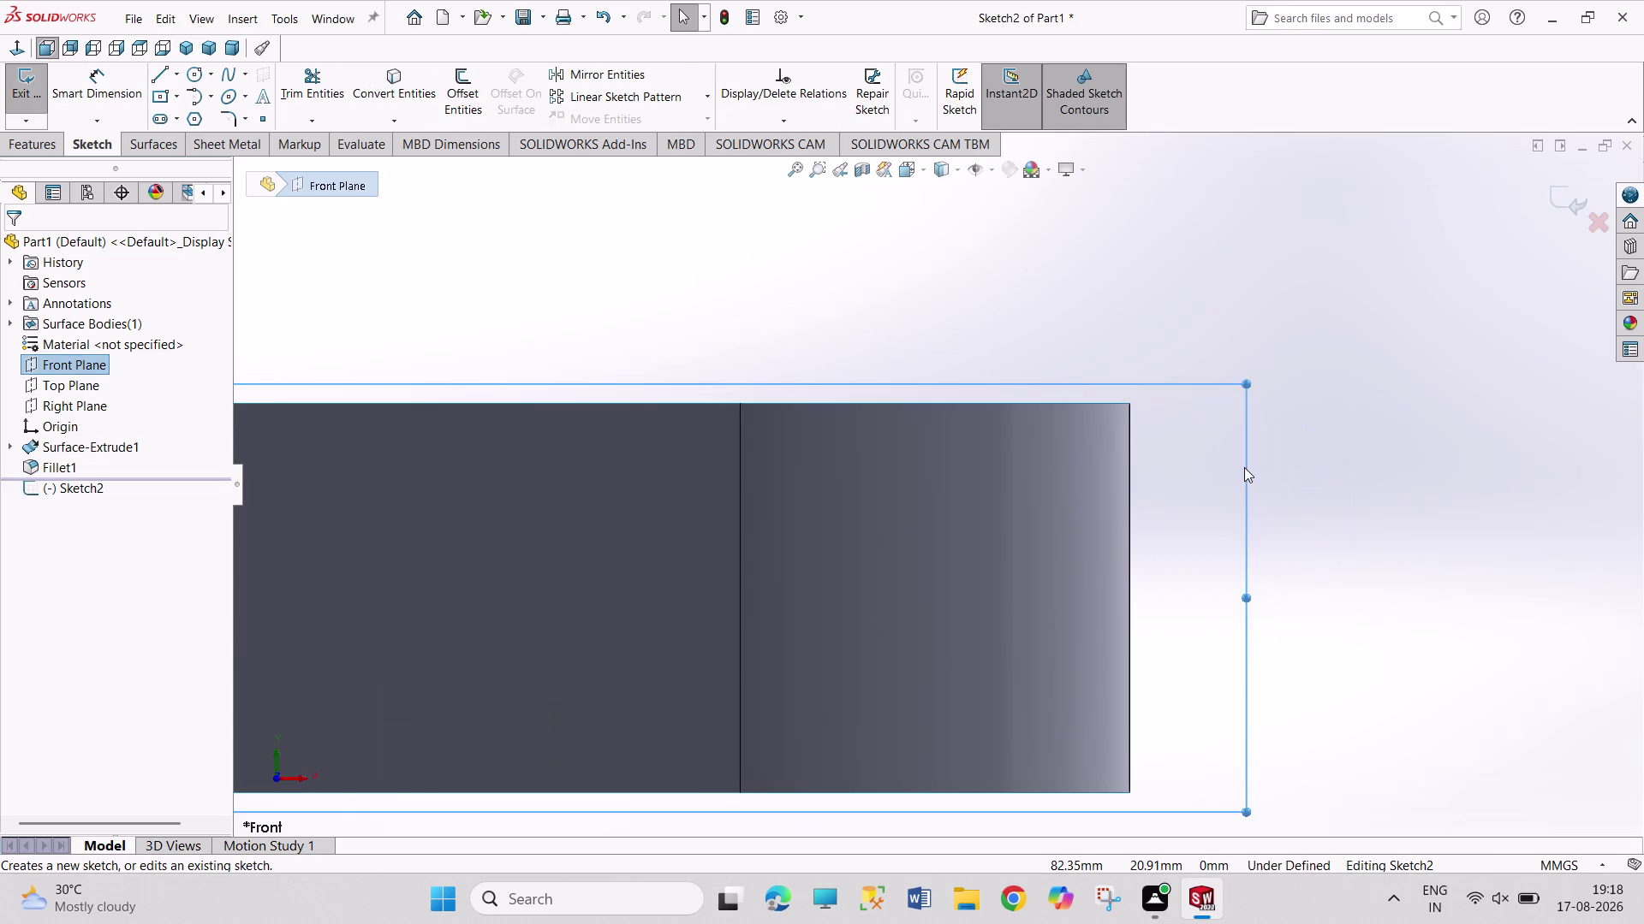
scroll(down, 3)
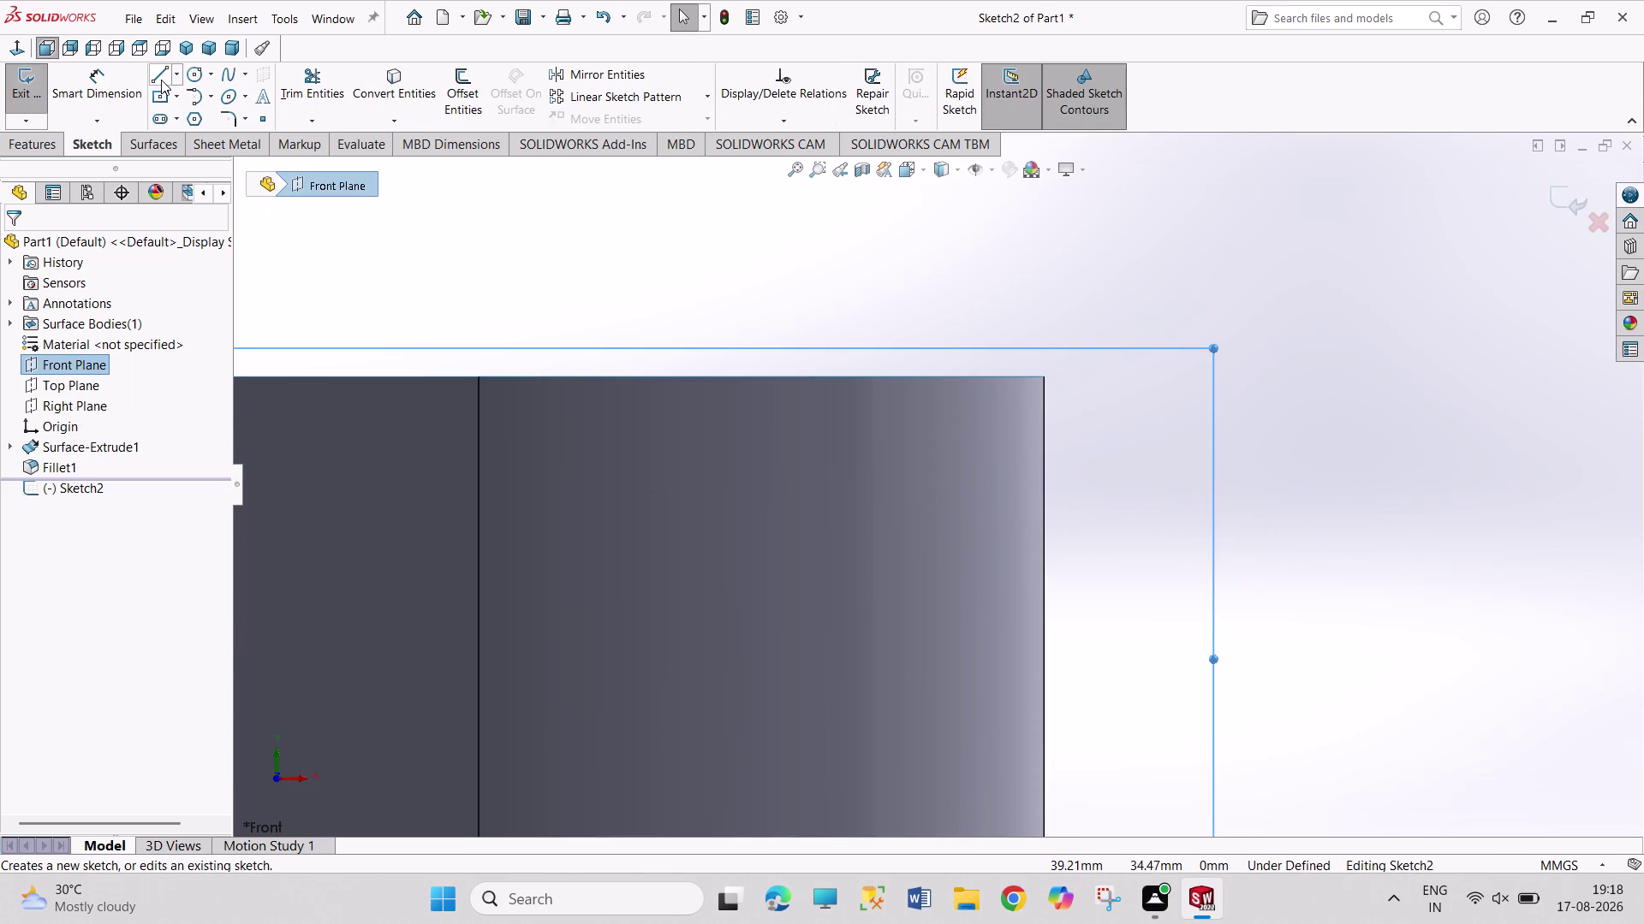
click(161, 80)
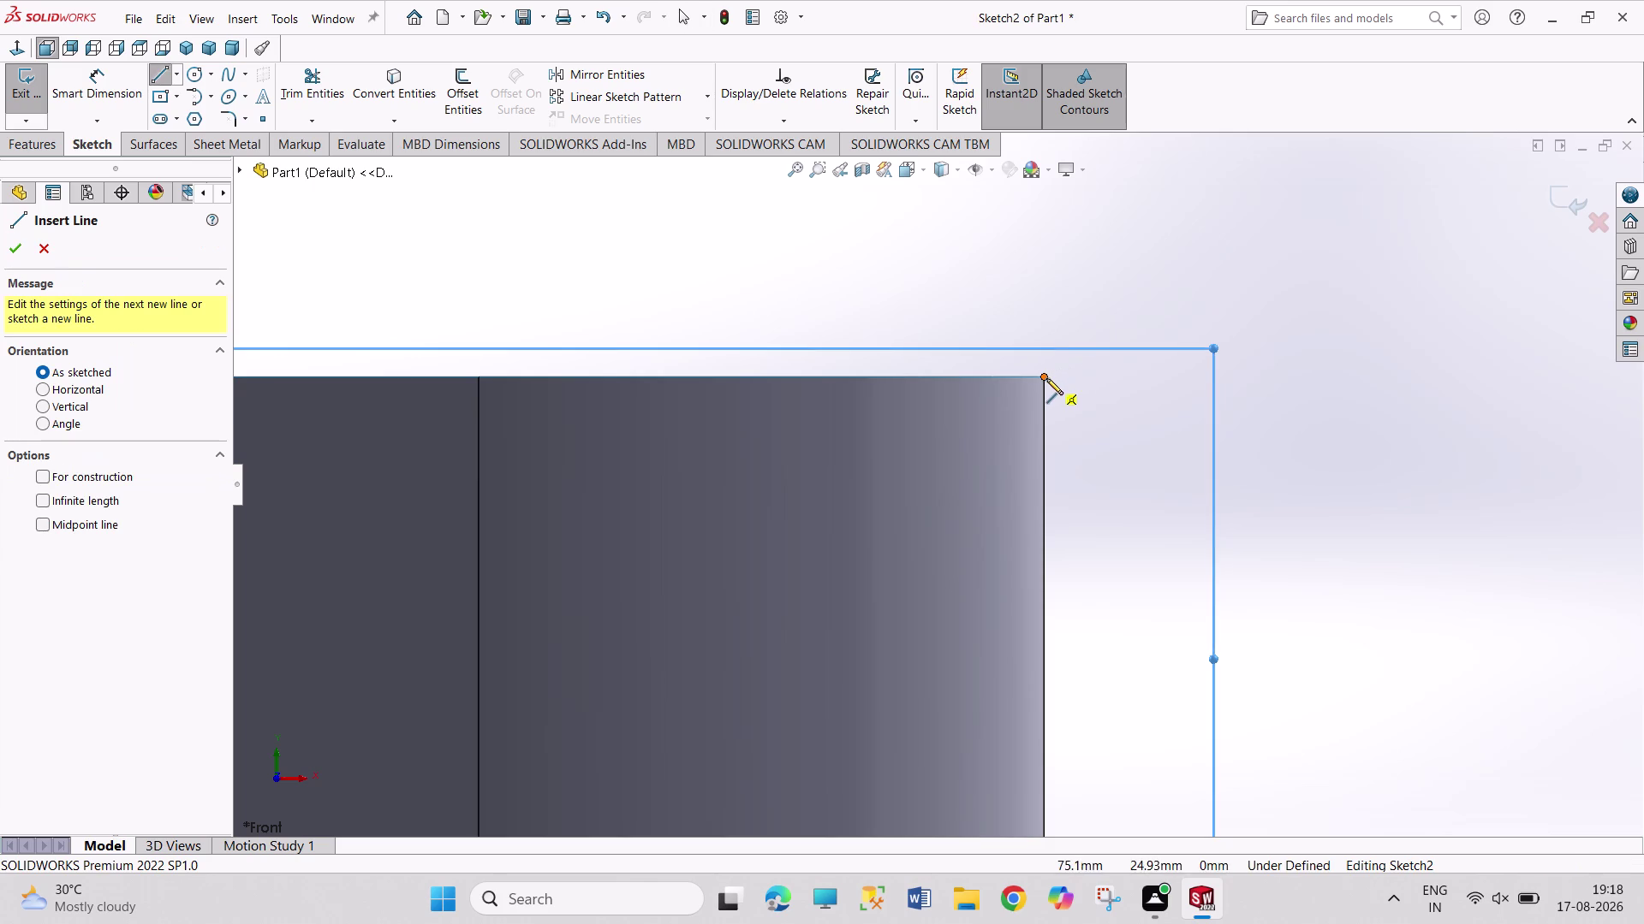
click(1046, 378)
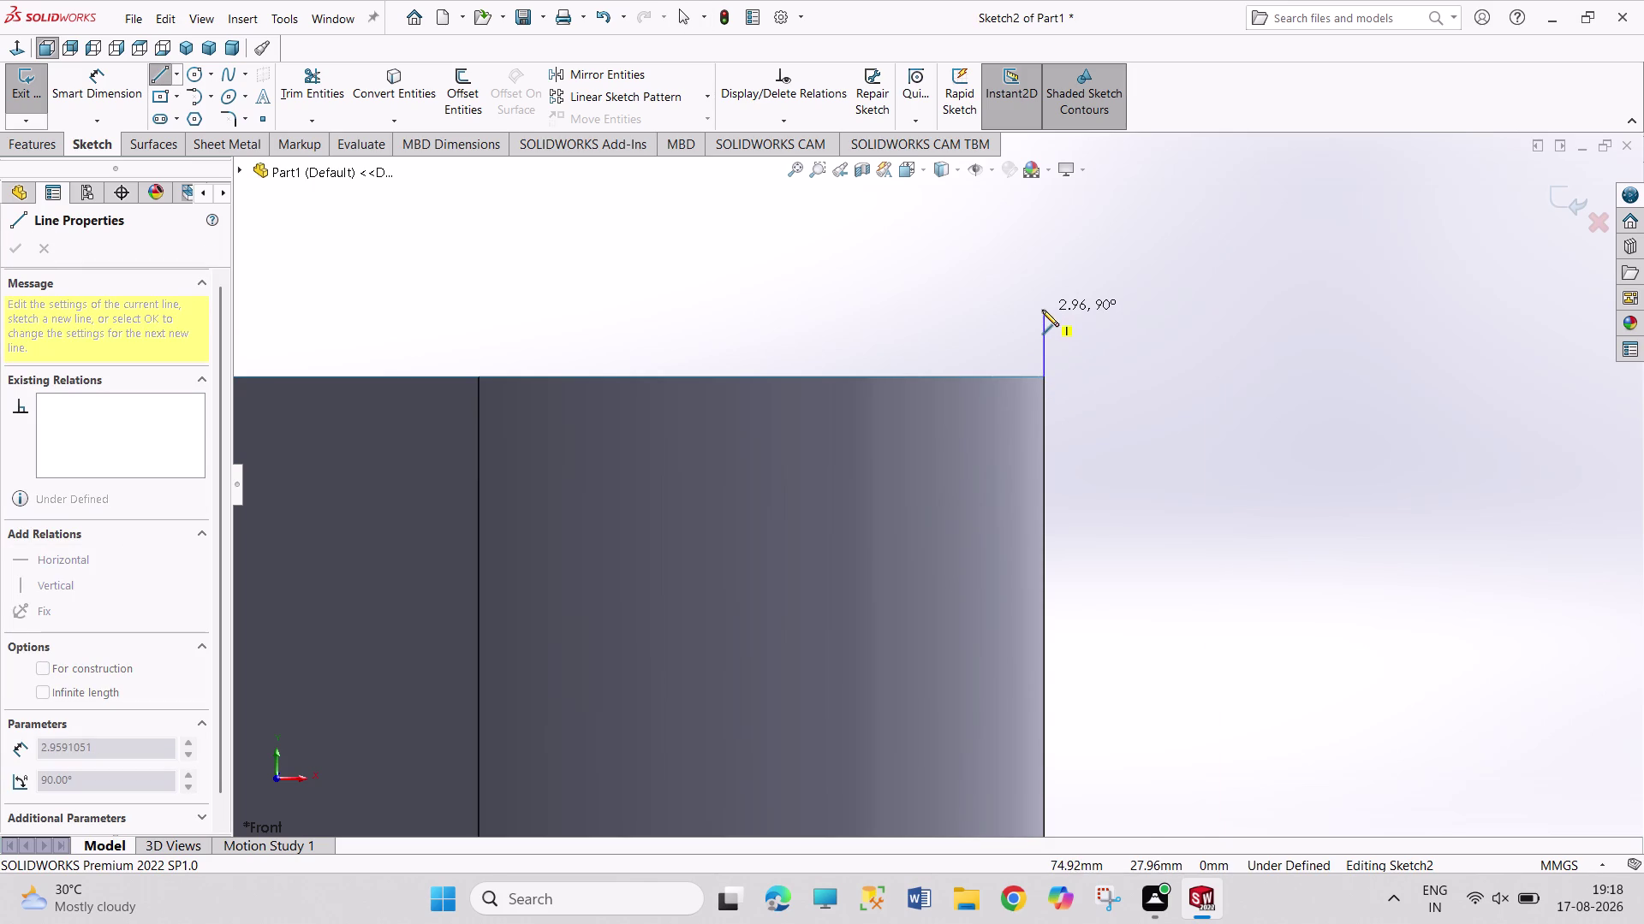
click(1042, 310)
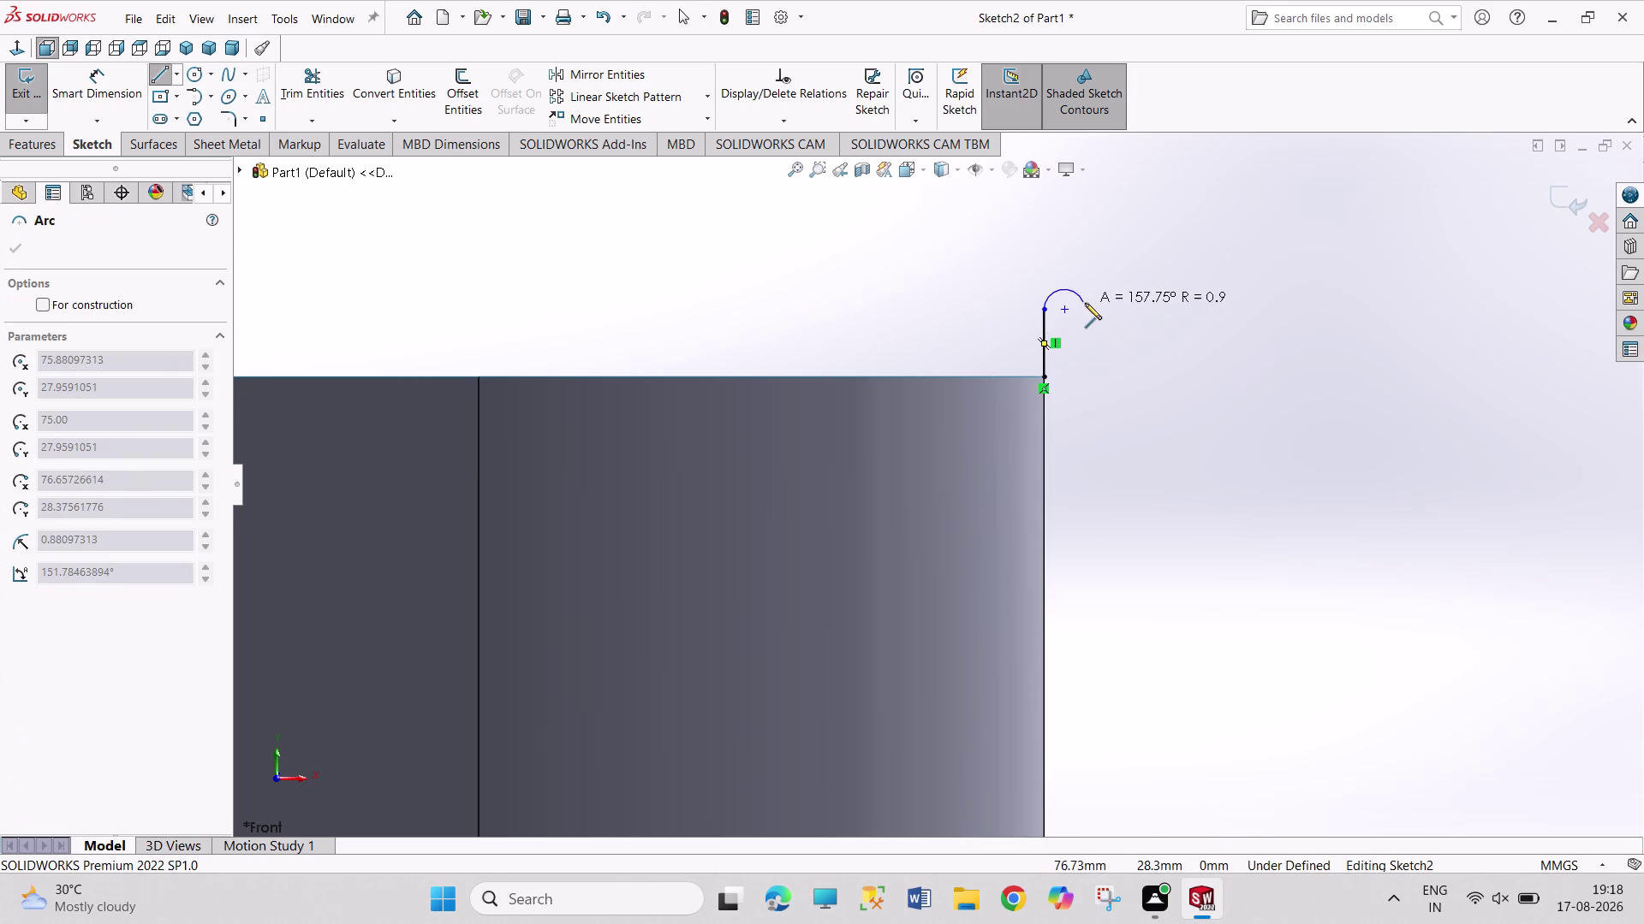
click(1098, 310)
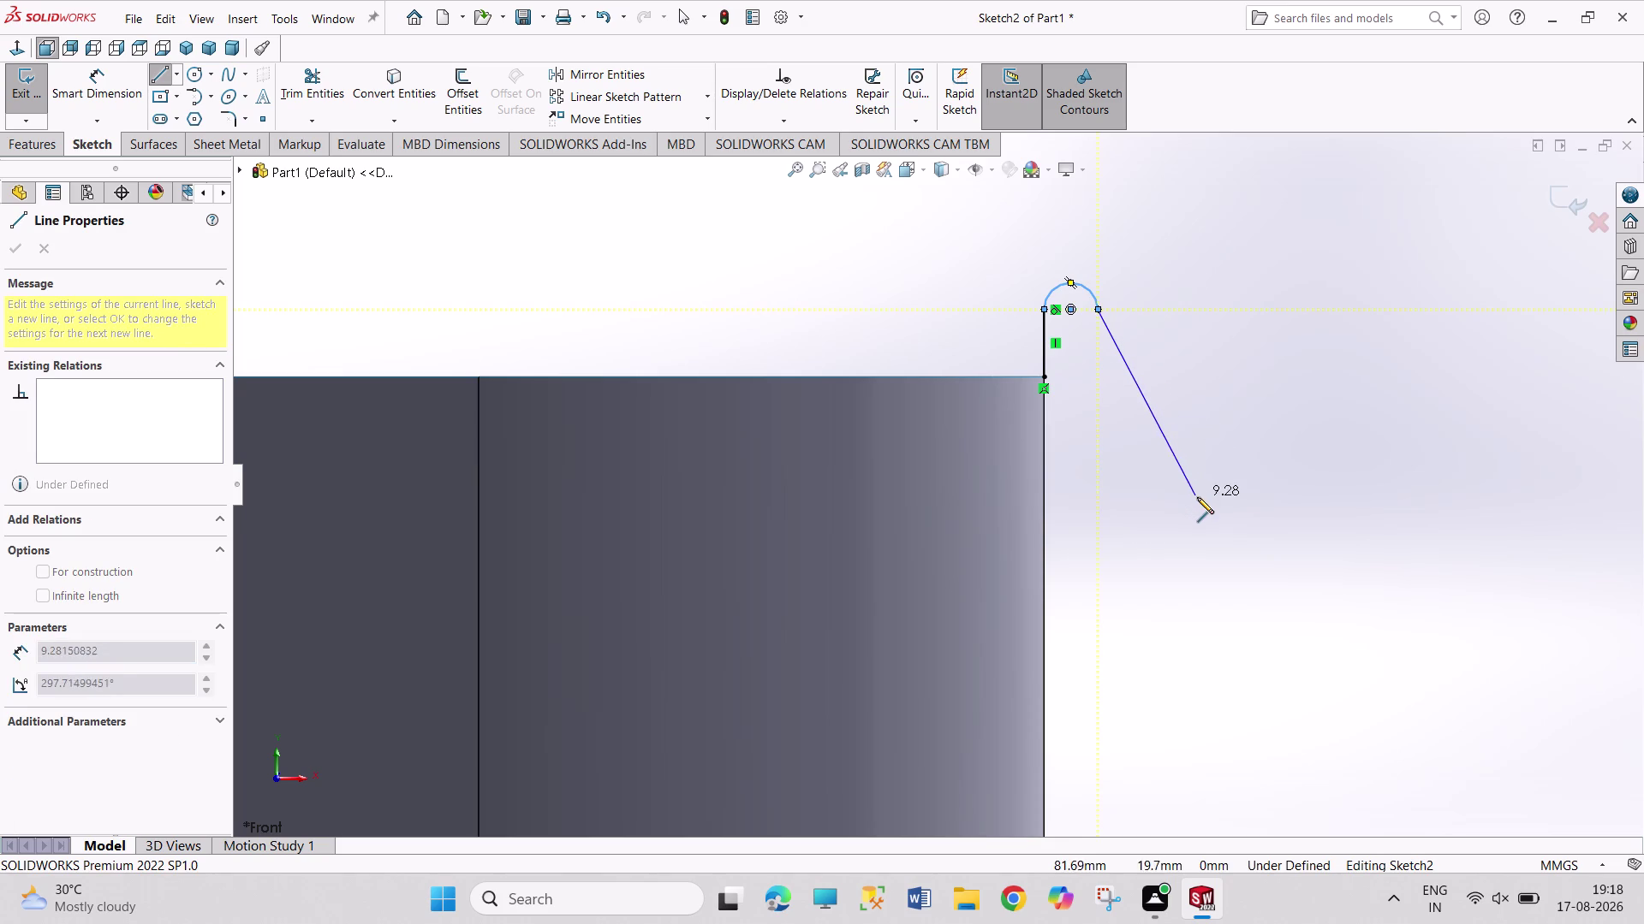
Dimension the Sketch2 arc to a 2 mm radius.
right_drag(1203, 499, 1239, 196)
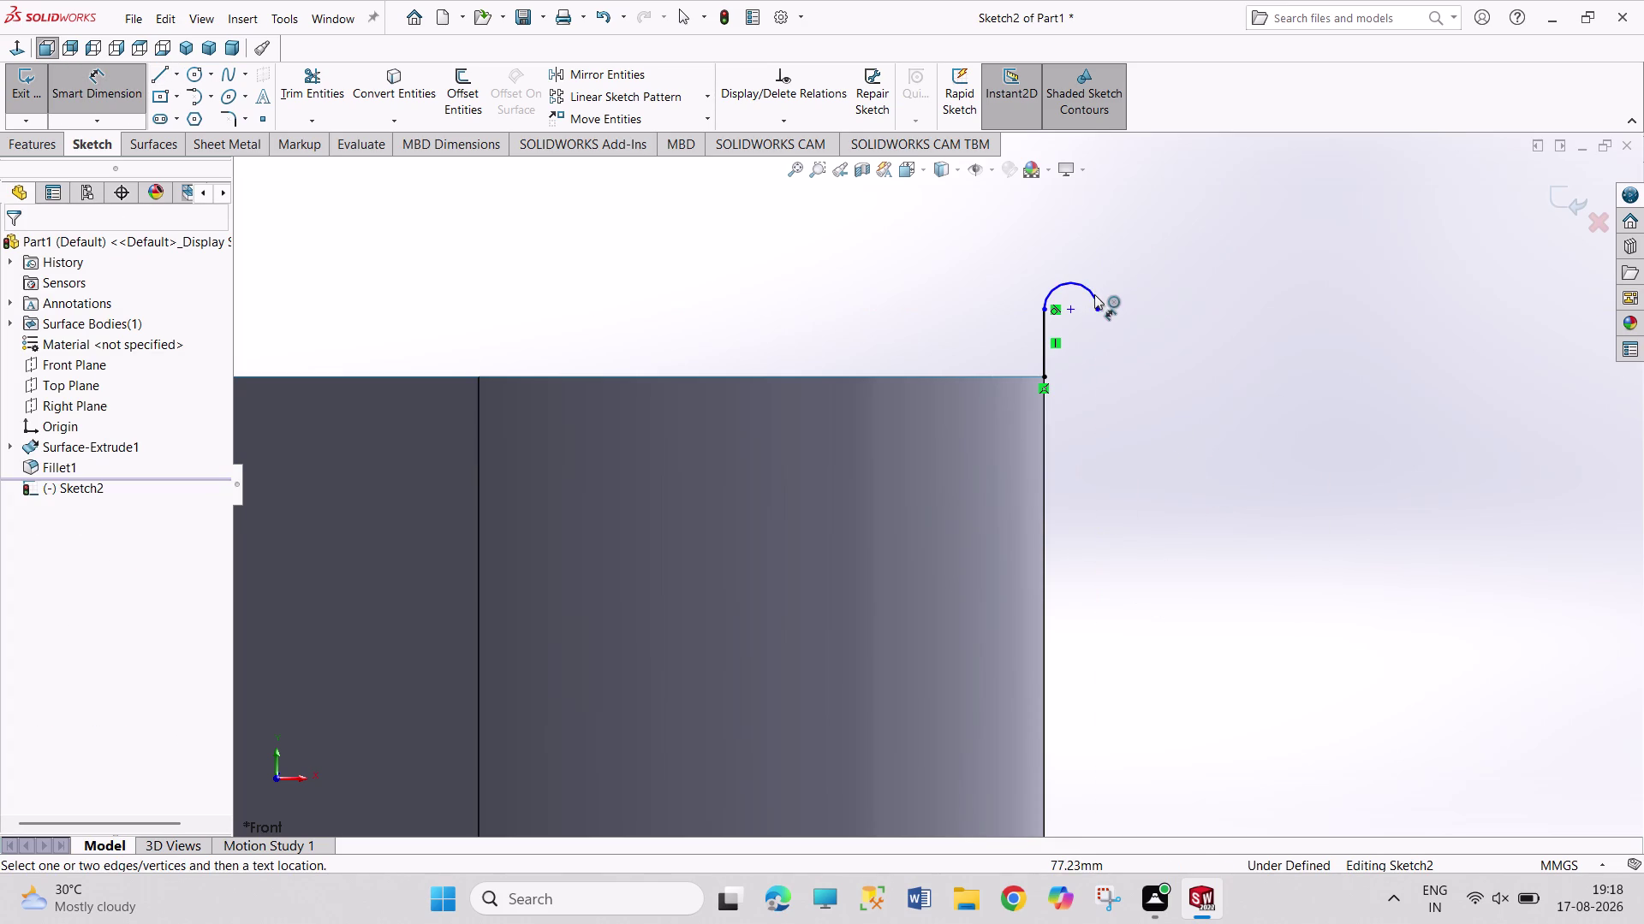
click(1094, 294)
click(1130, 272)
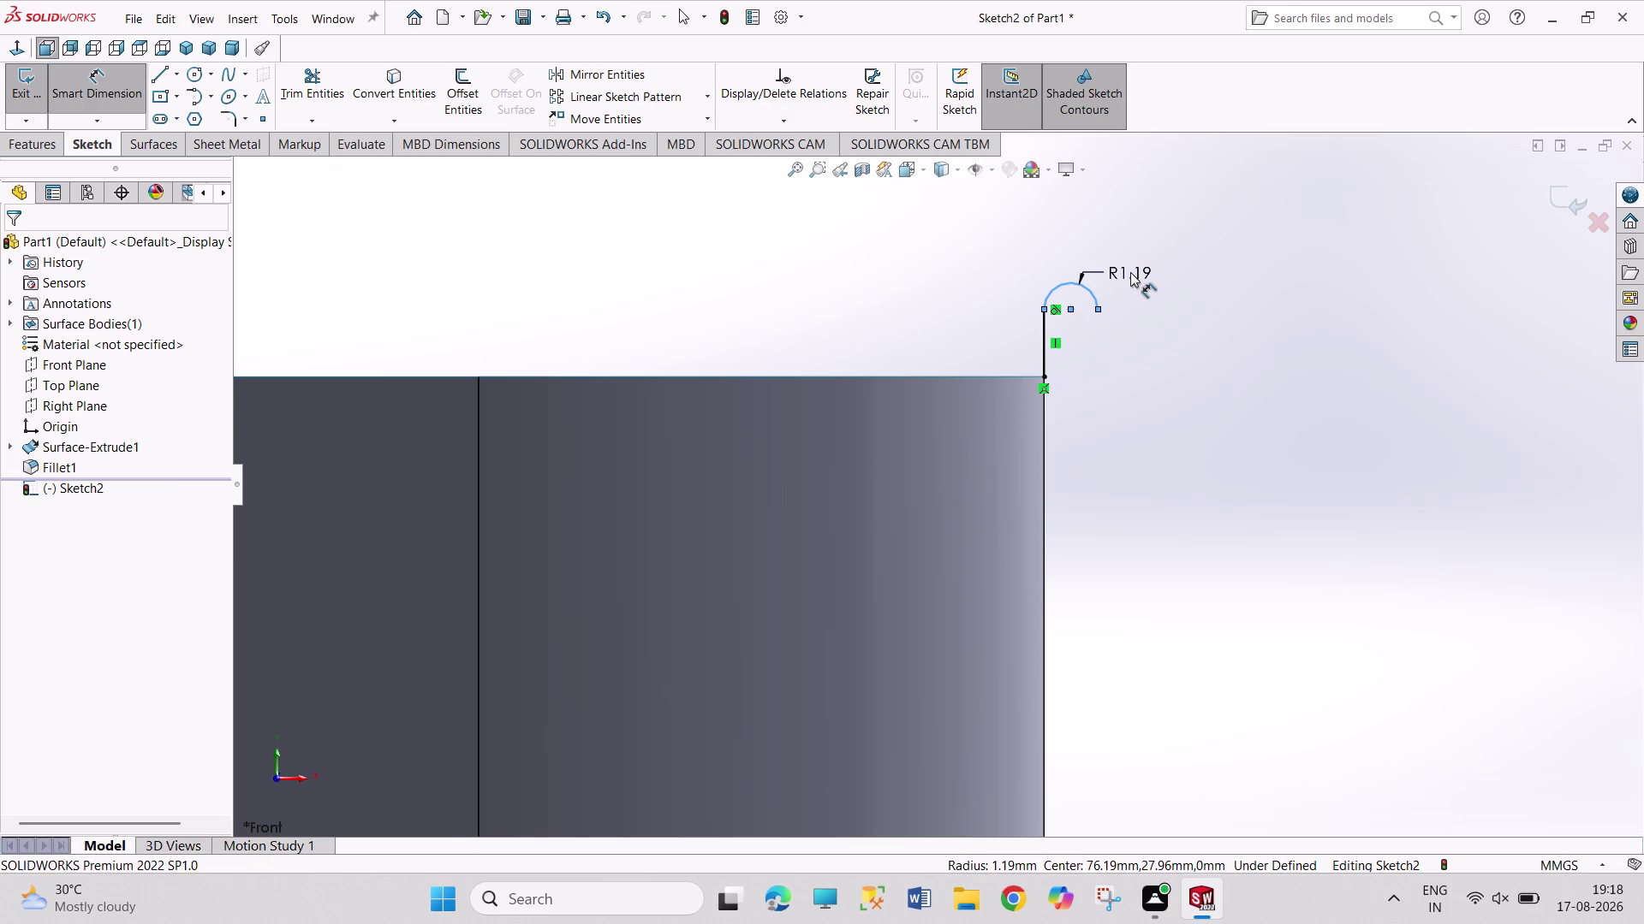
key(2)
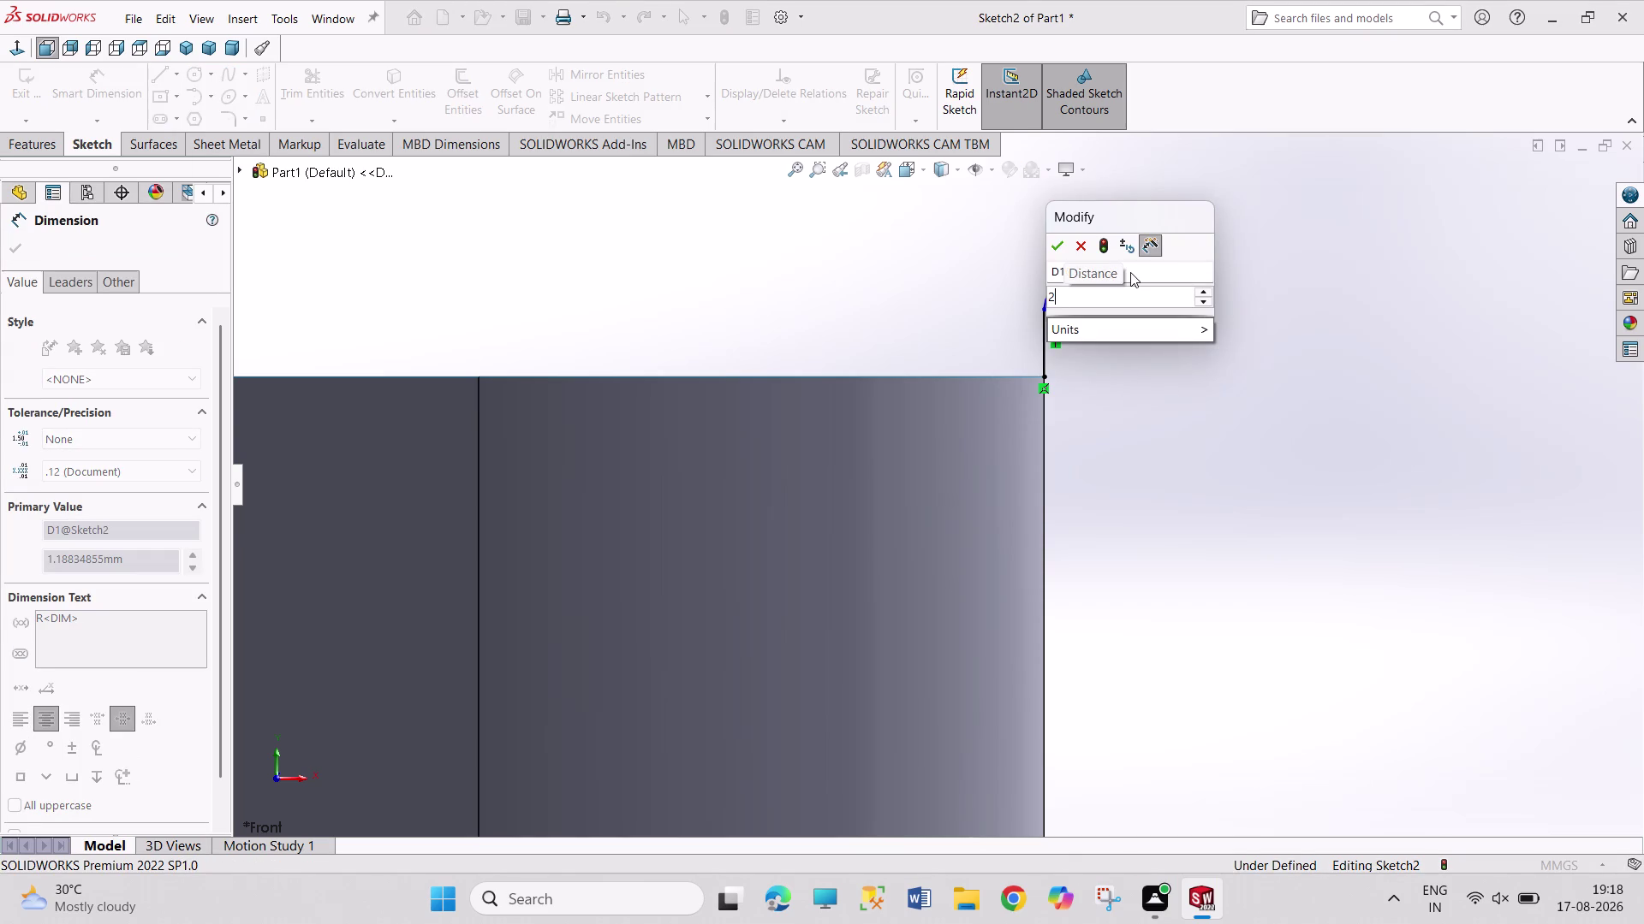
key(Return)
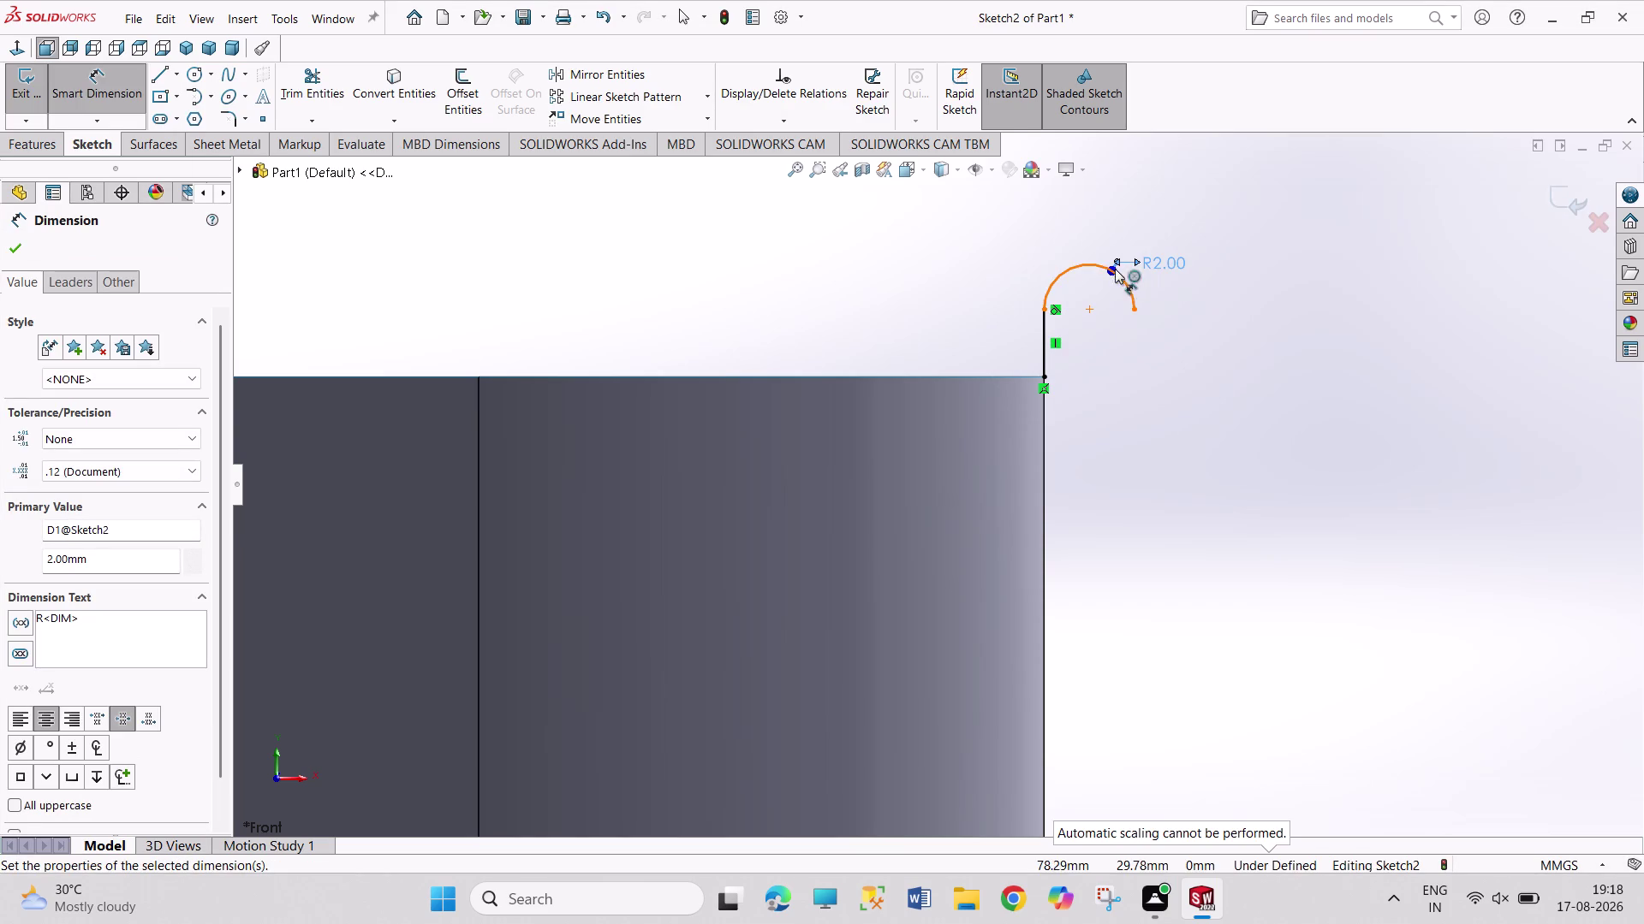
right_click(1125, 360)
click(1142, 417)
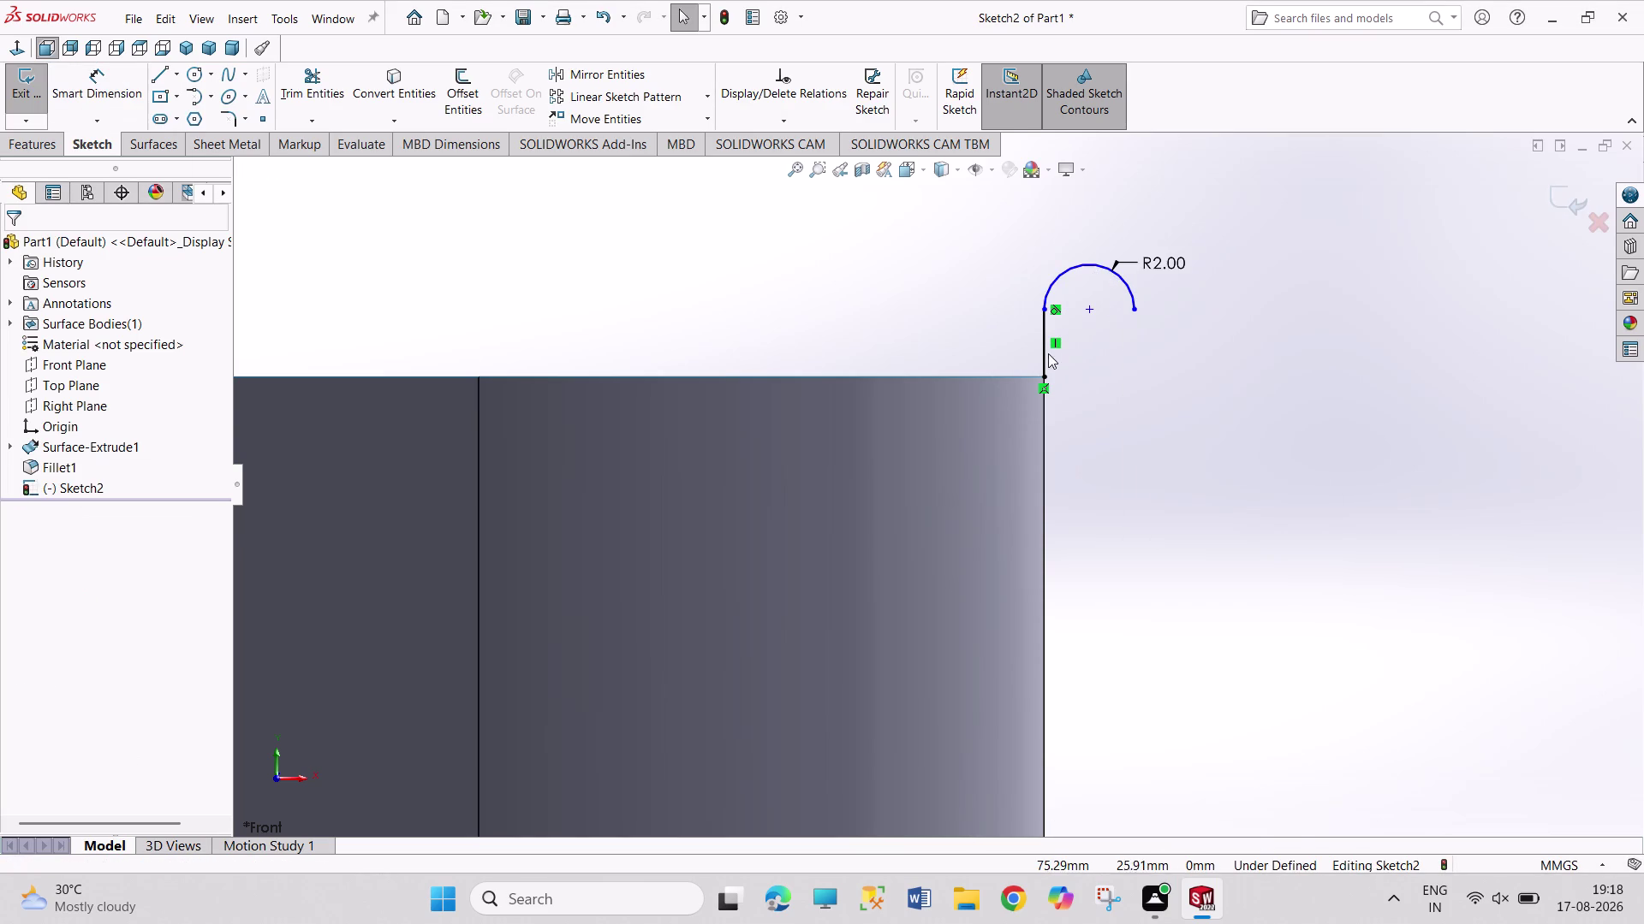
right_click(1041, 350)
Delete the vertical line and make the arc end coincident with the wall's top corner.
click(1094, 627)
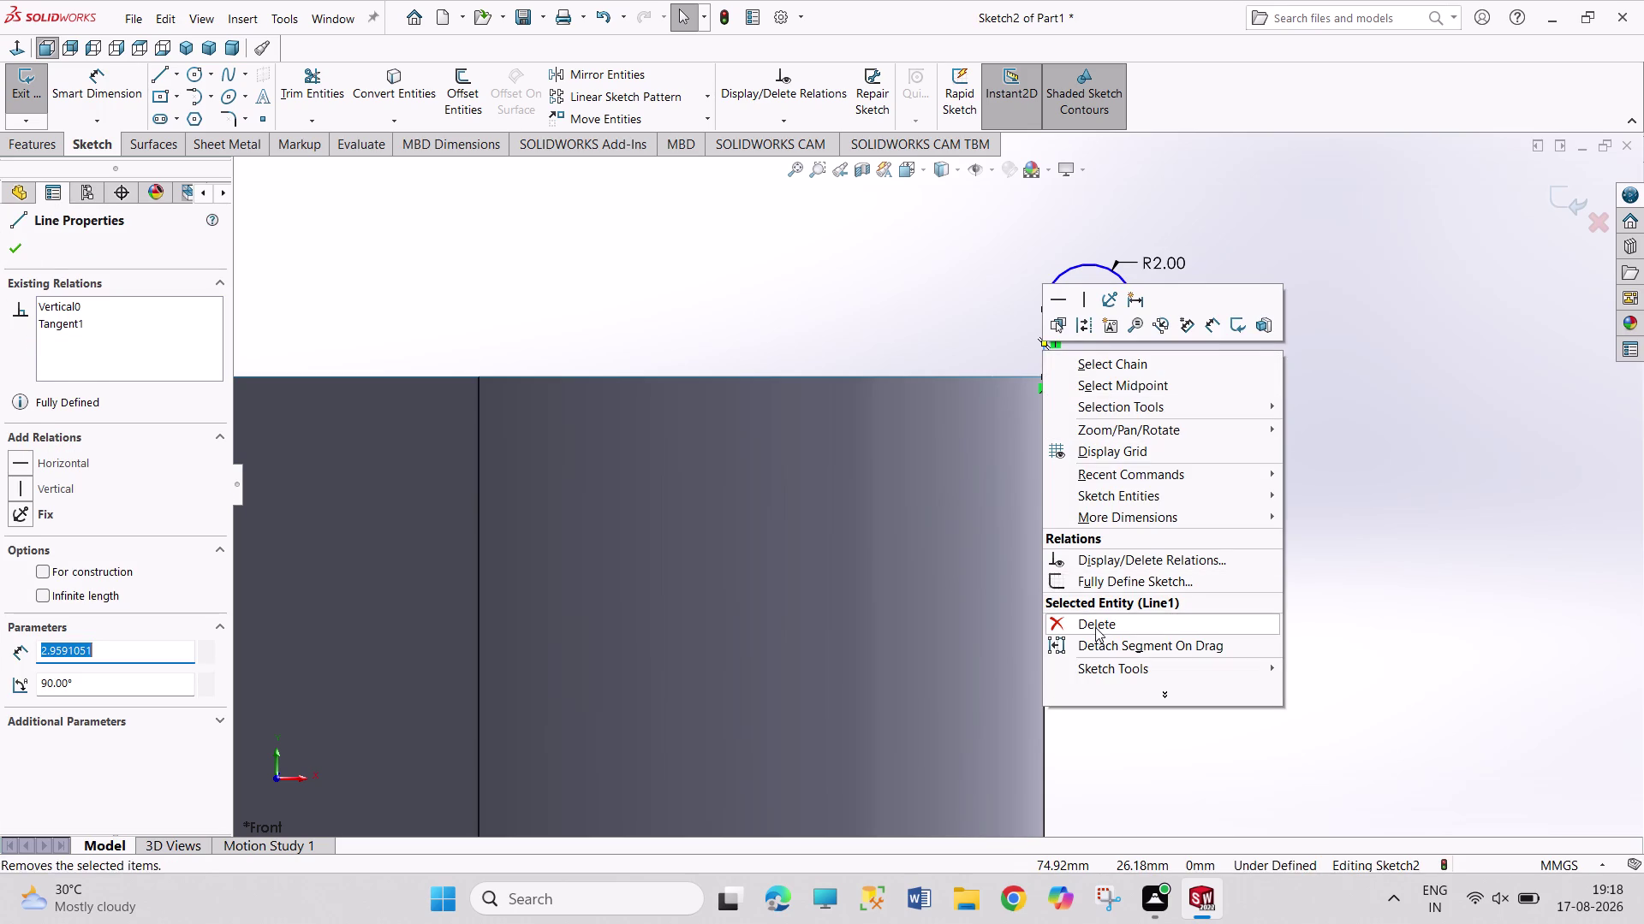
click(1042, 309)
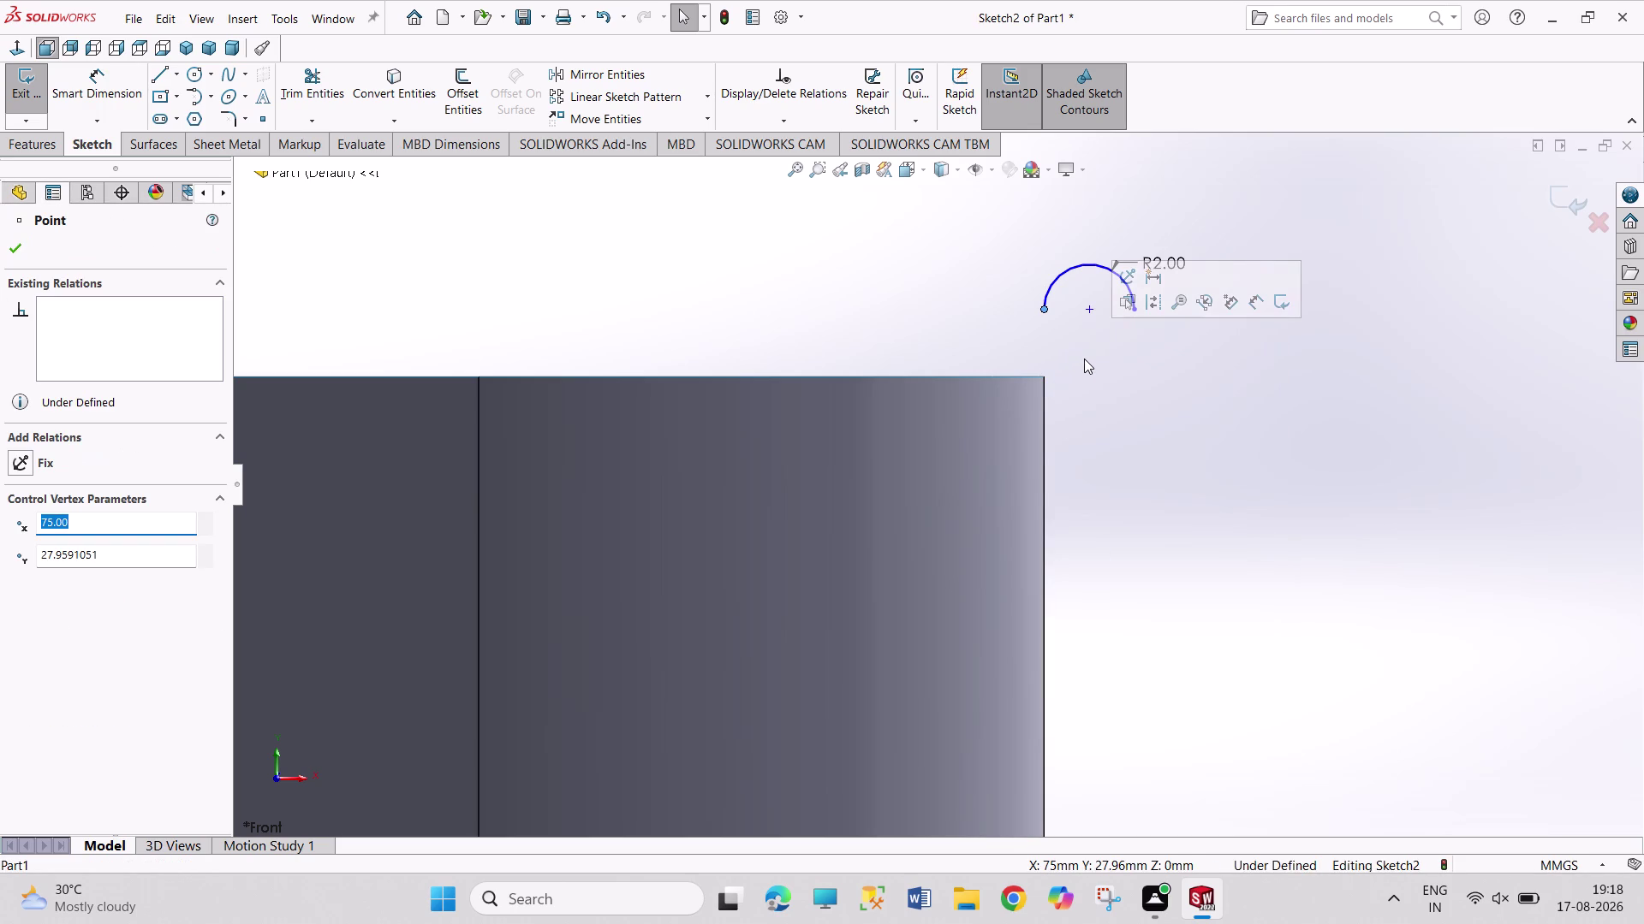
click(1046, 377)
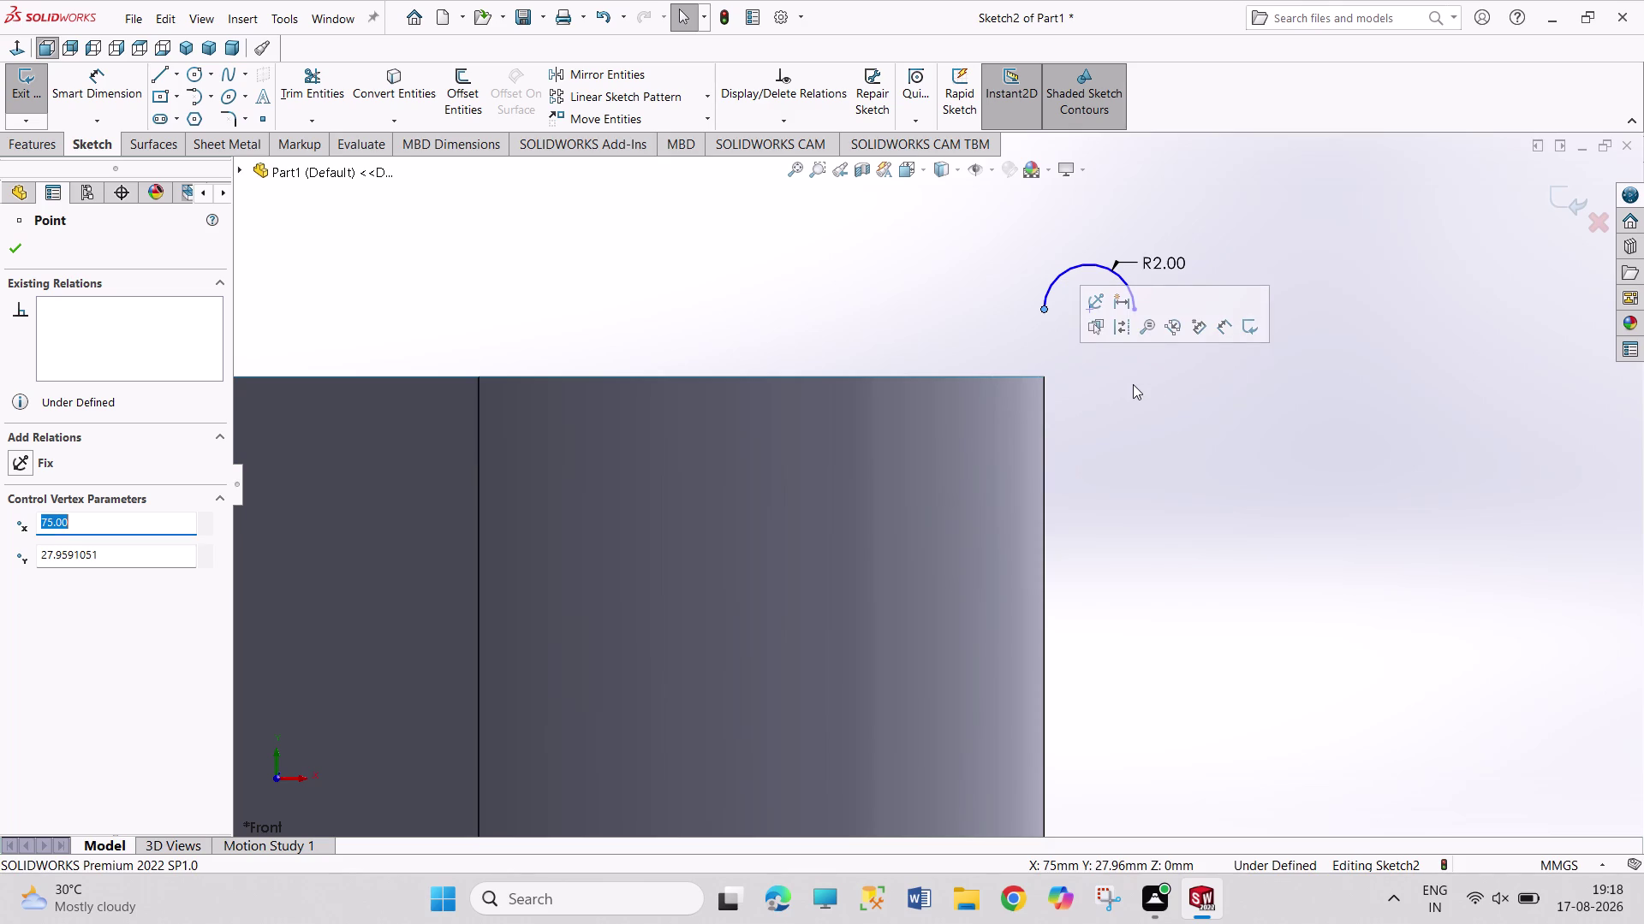
click(1044, 378)
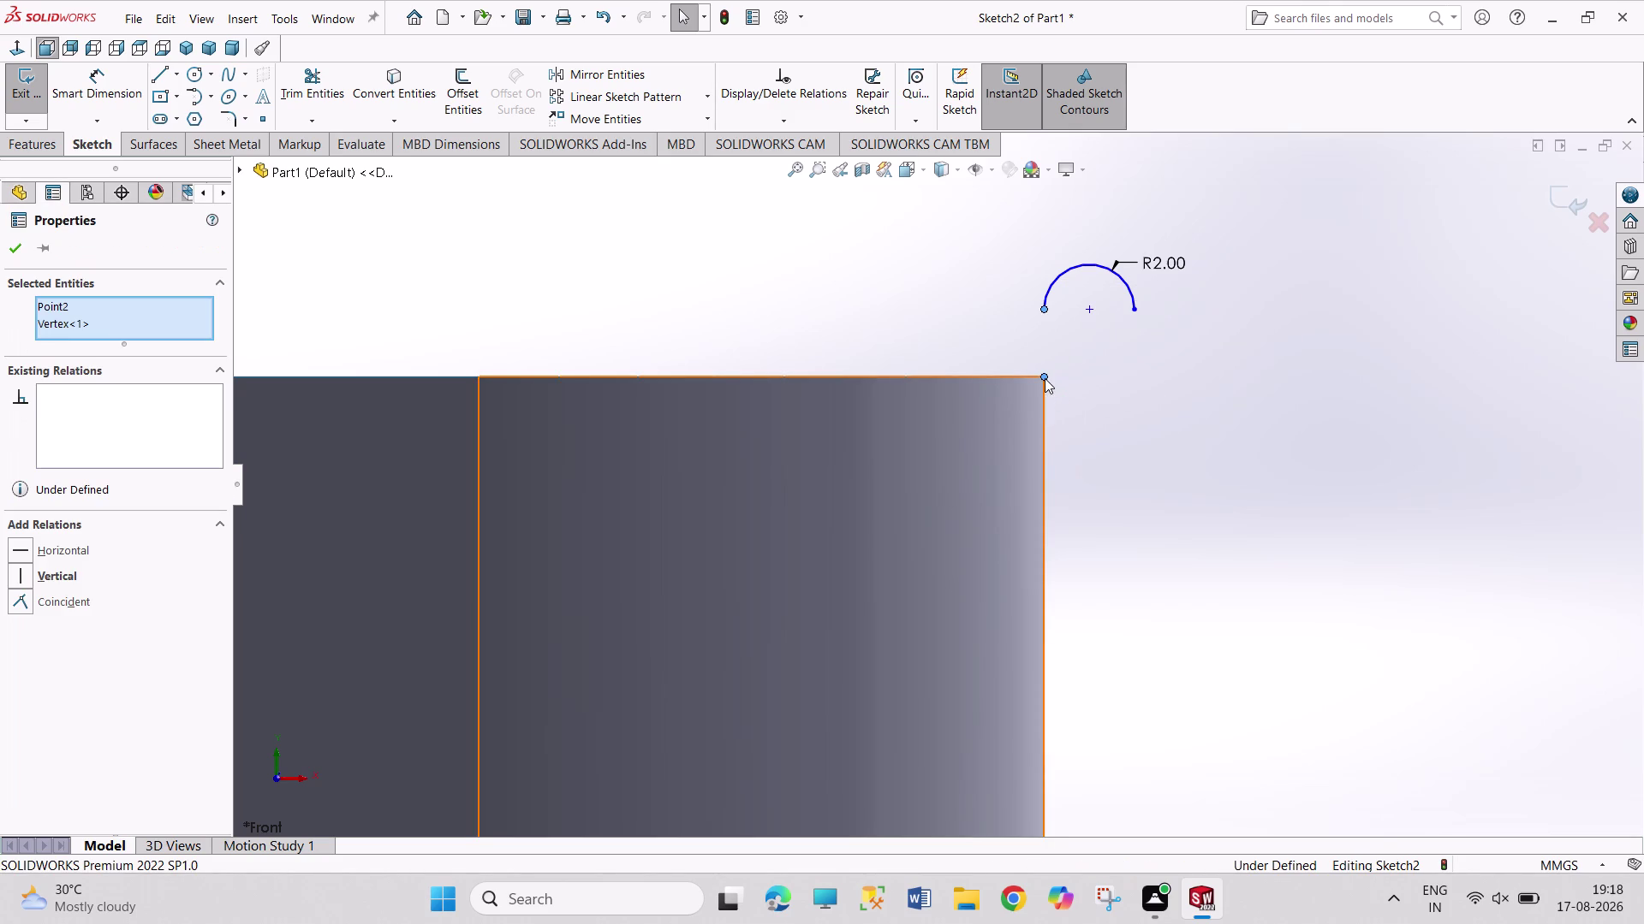
click(1139, 305)
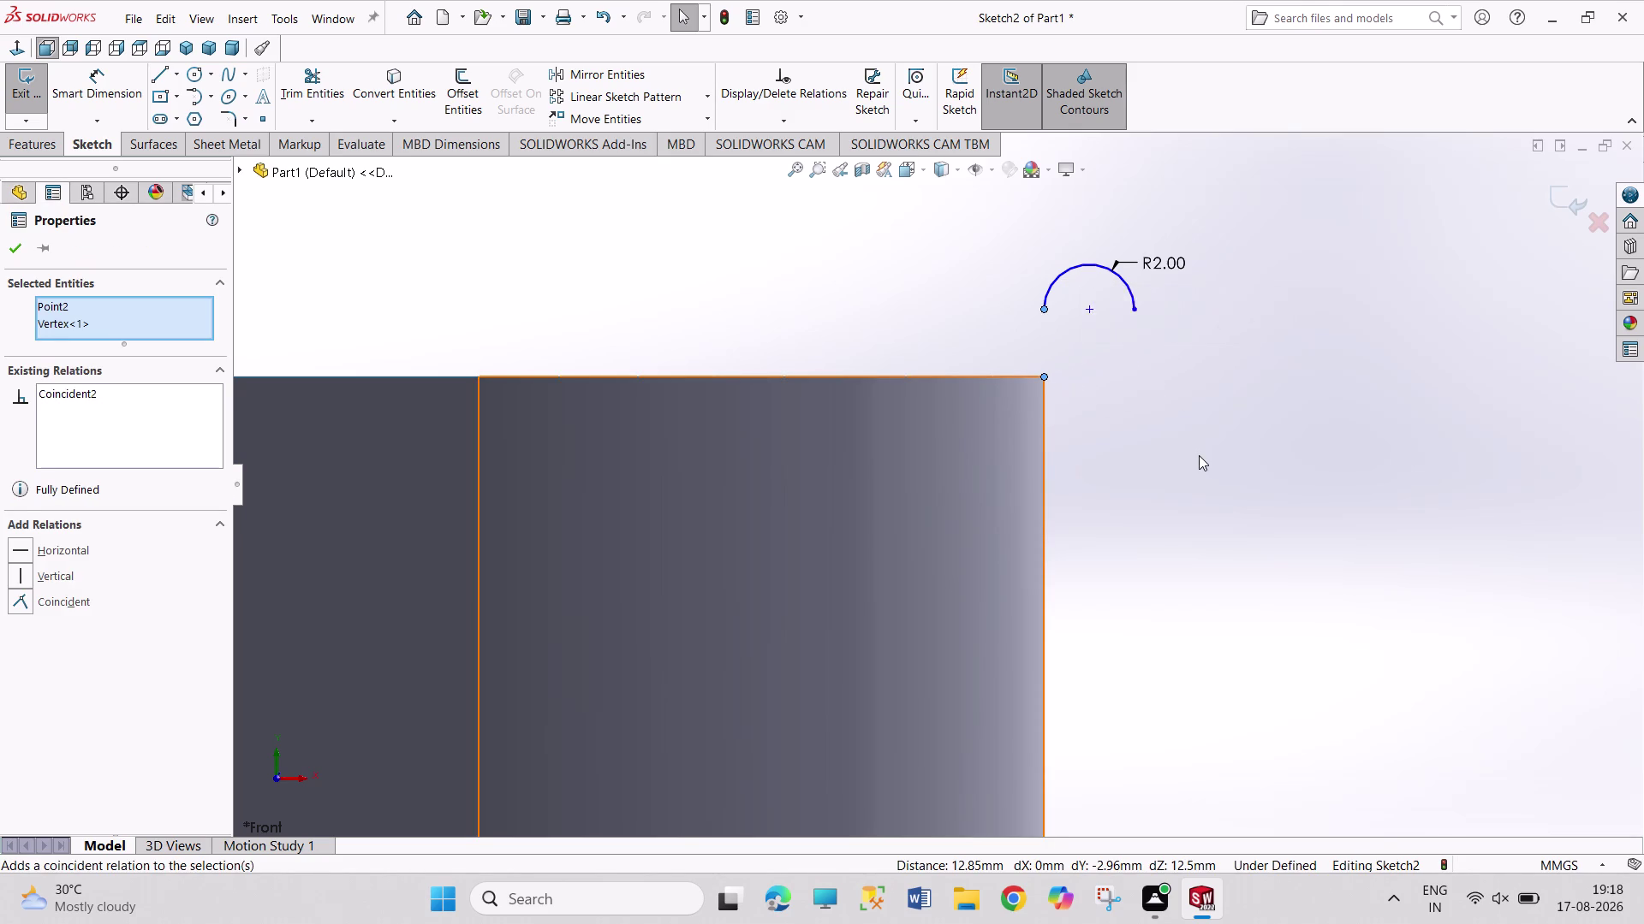
click(1200, 459)
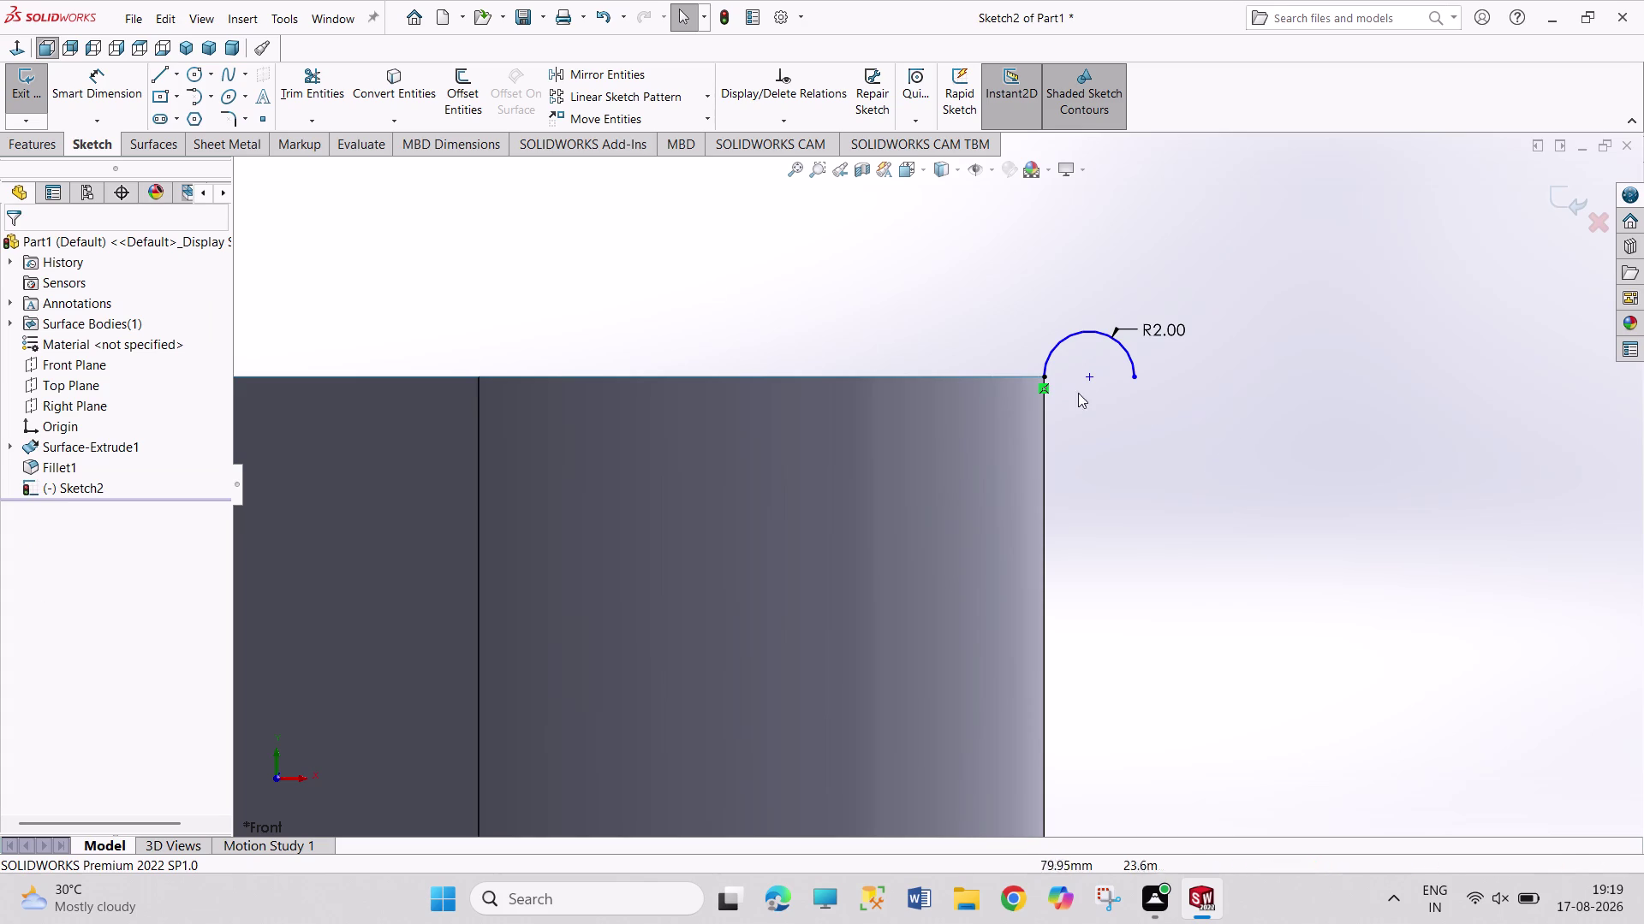
click(186, 52)
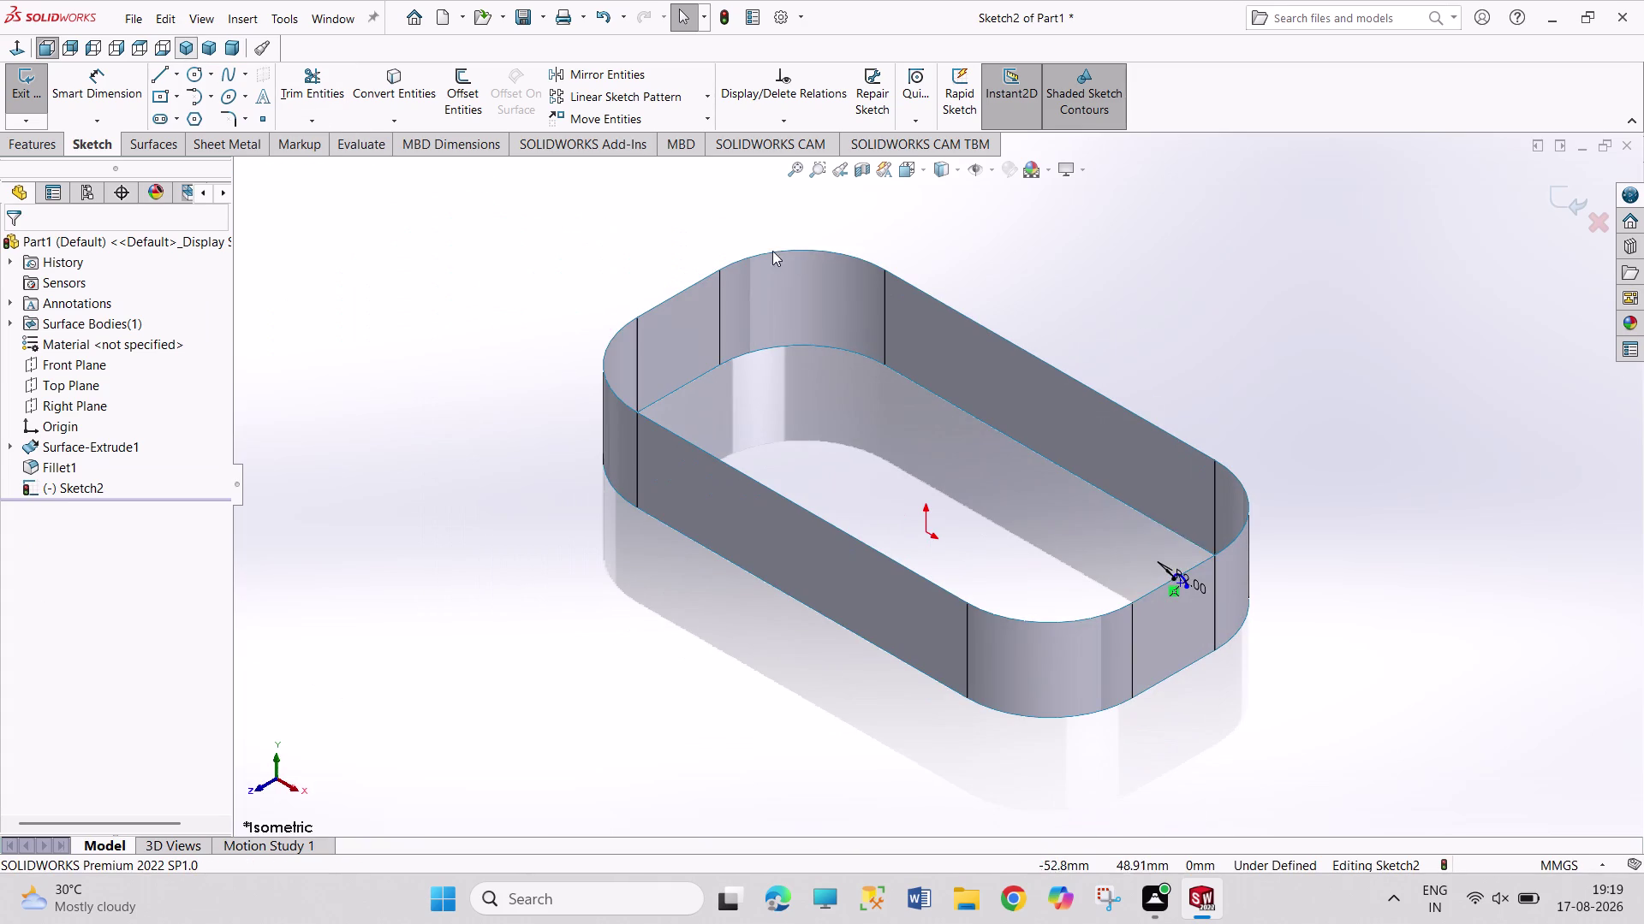
Start a Split Line from the Curves list on the rounded wall face.
click(1350, 415)
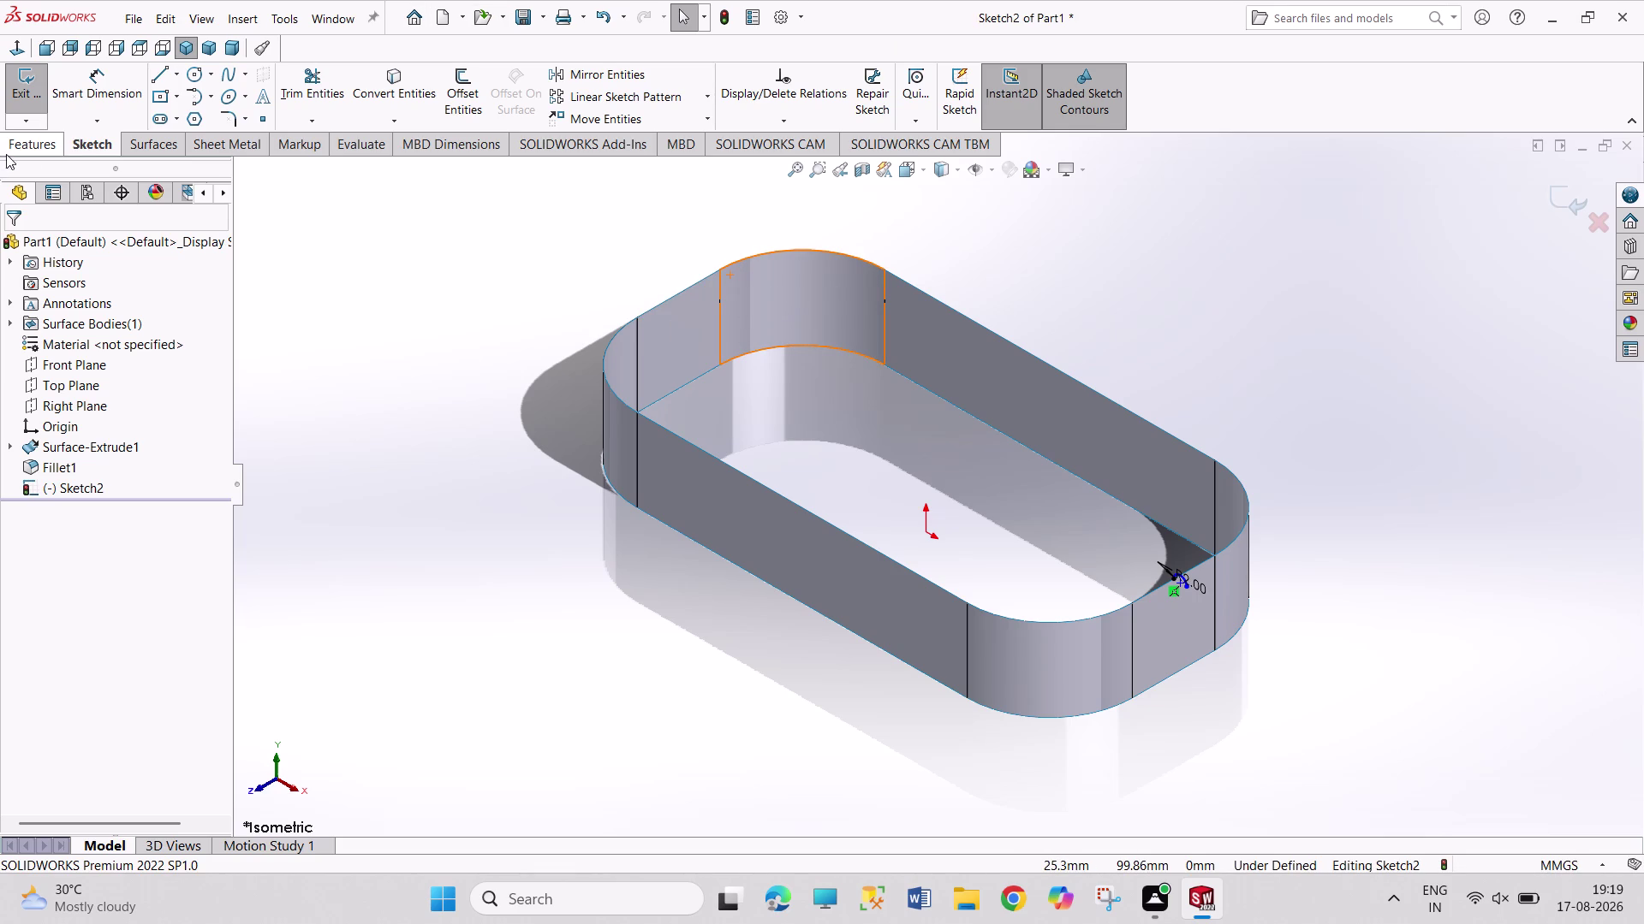
click(145, 136)
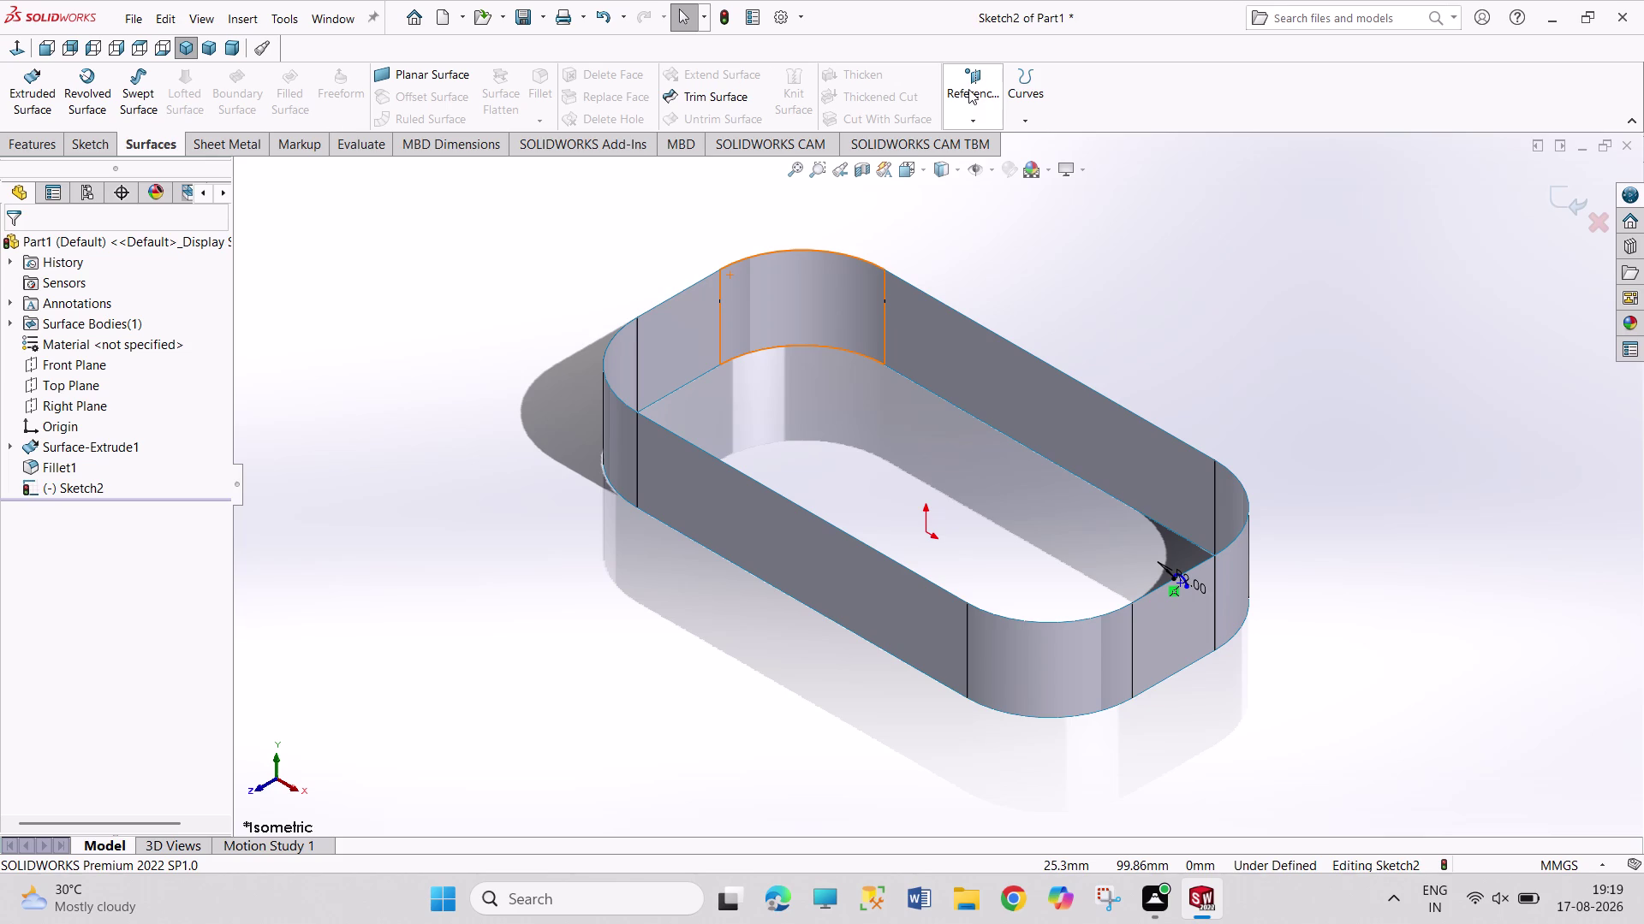
click(1014, 91)
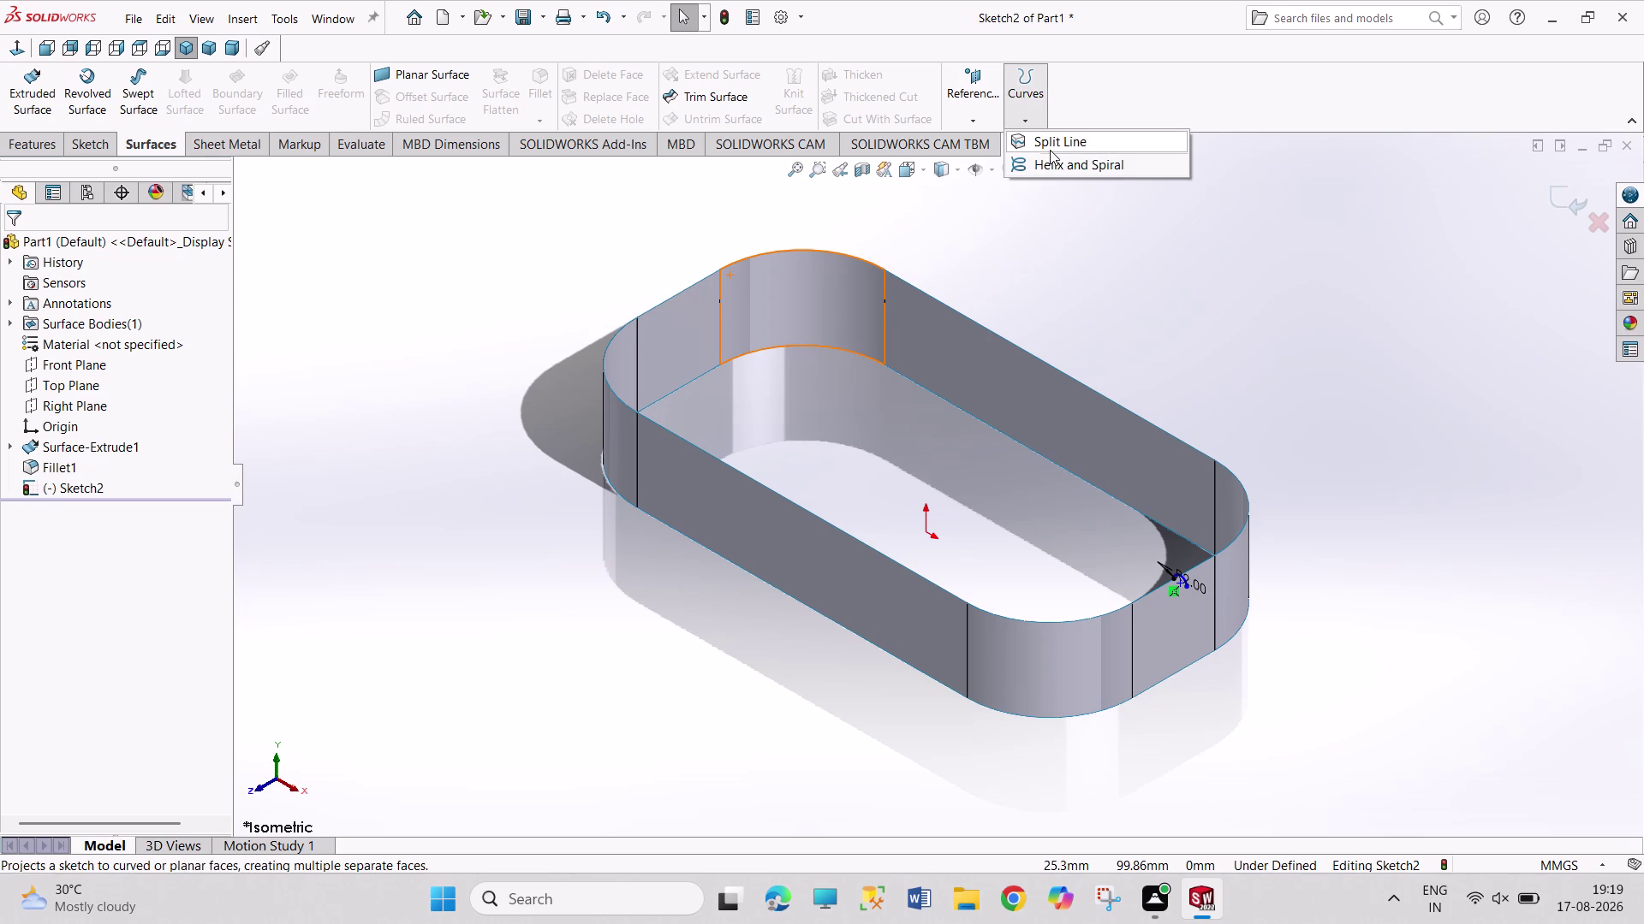
click(1070, 198)
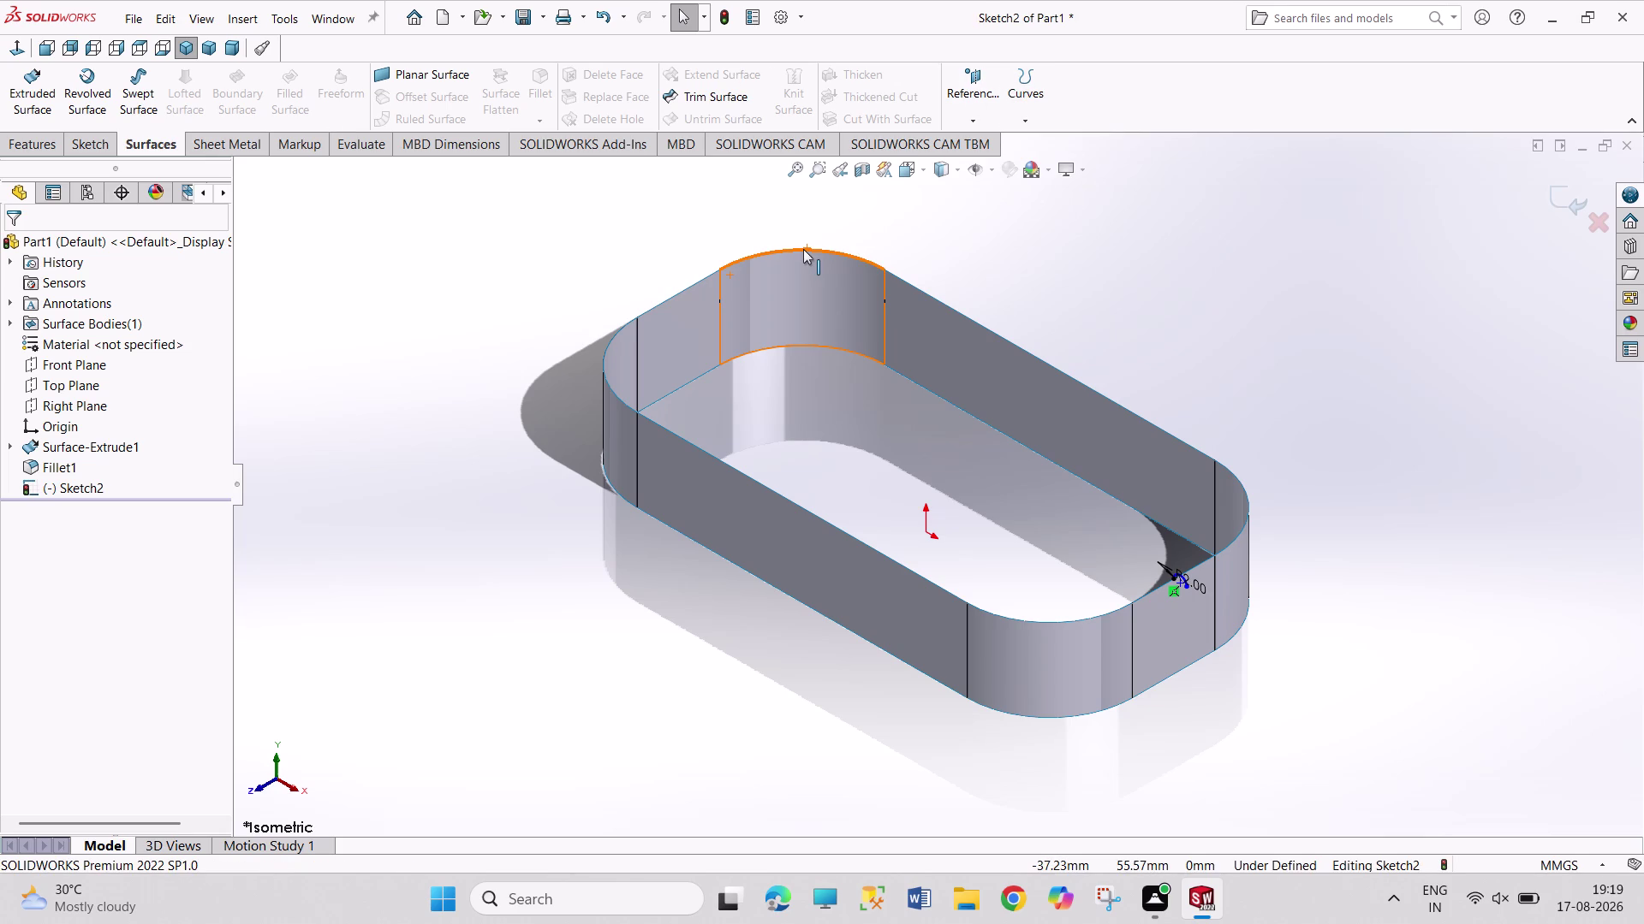
click(803, 249)
Select the tray's top rim edges, long sides and rounded corners.
click(669, 300)
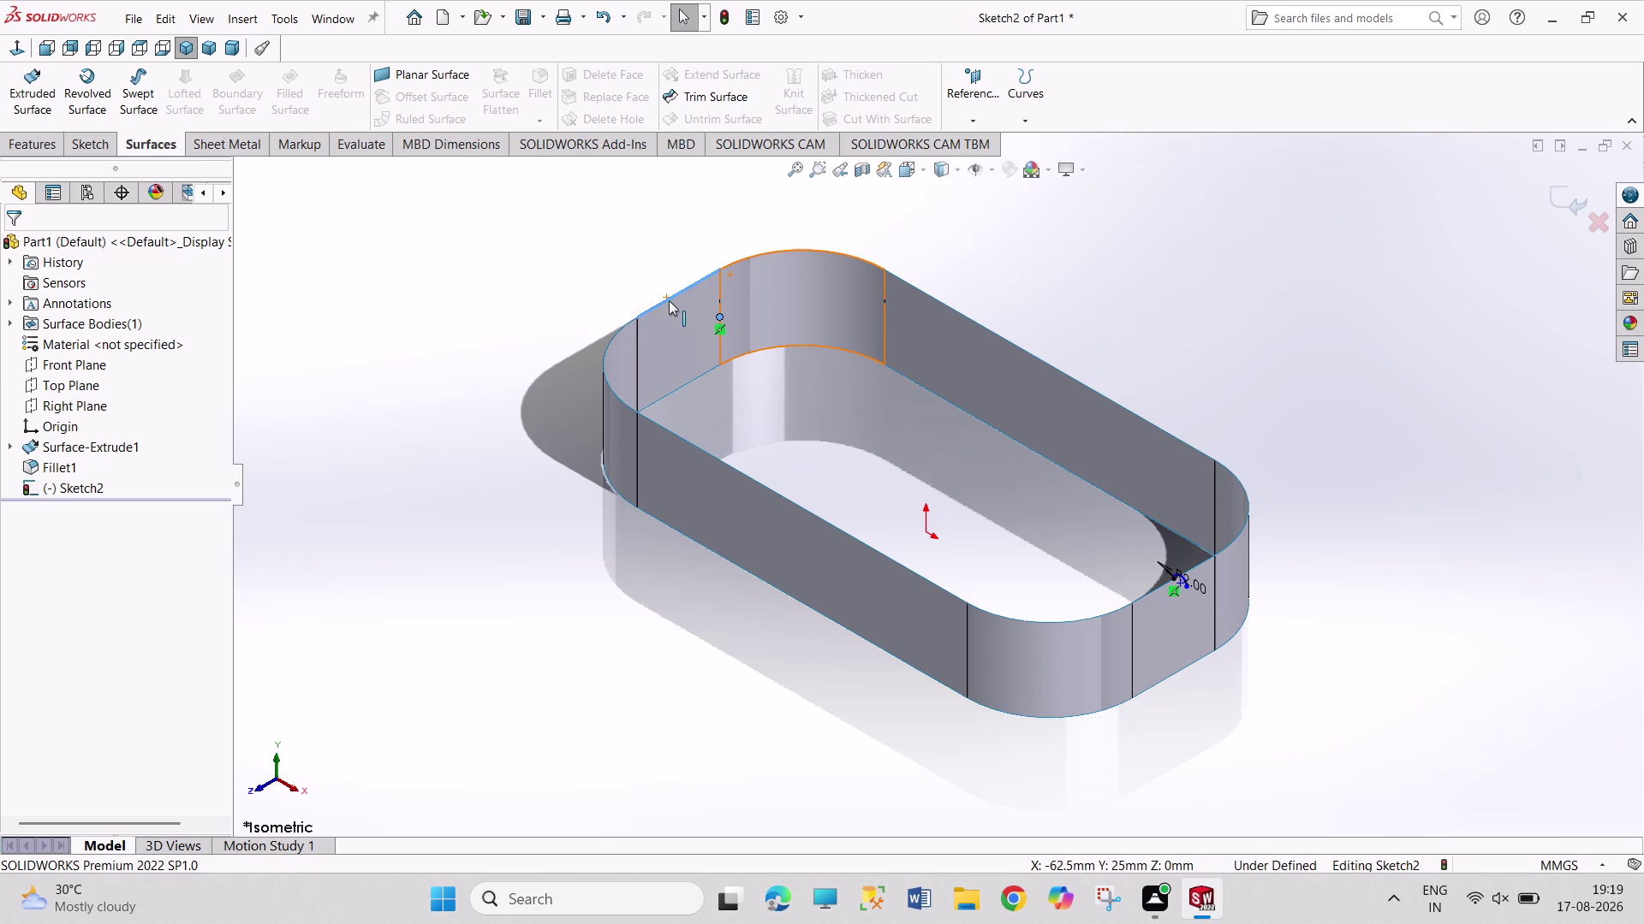
click(603, 352)
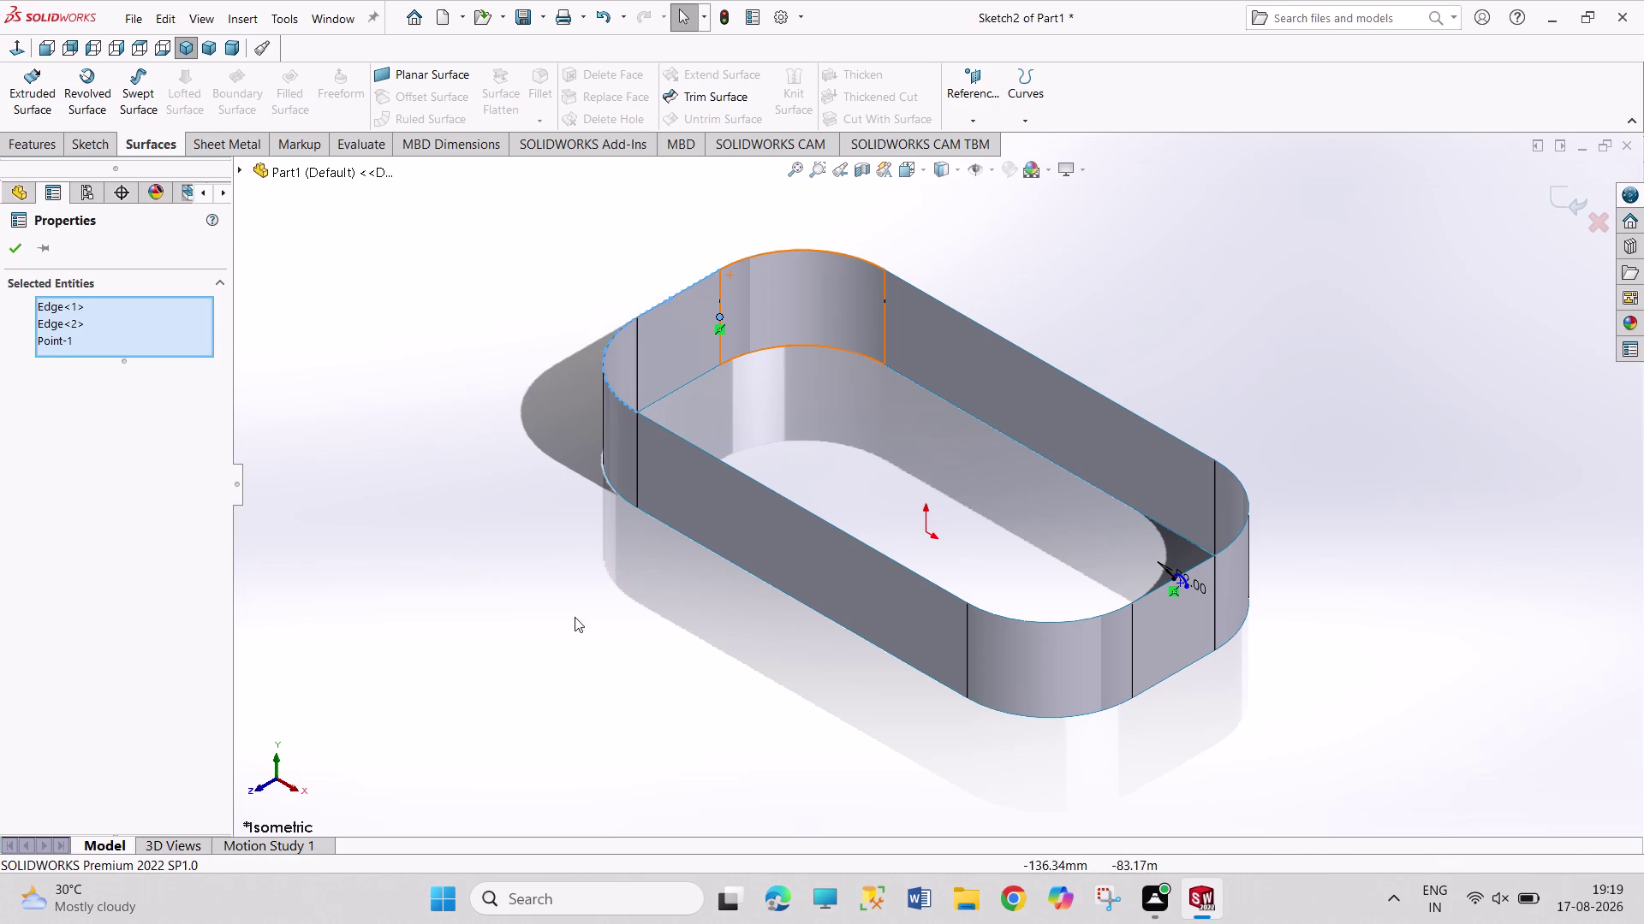
click(680, 440)
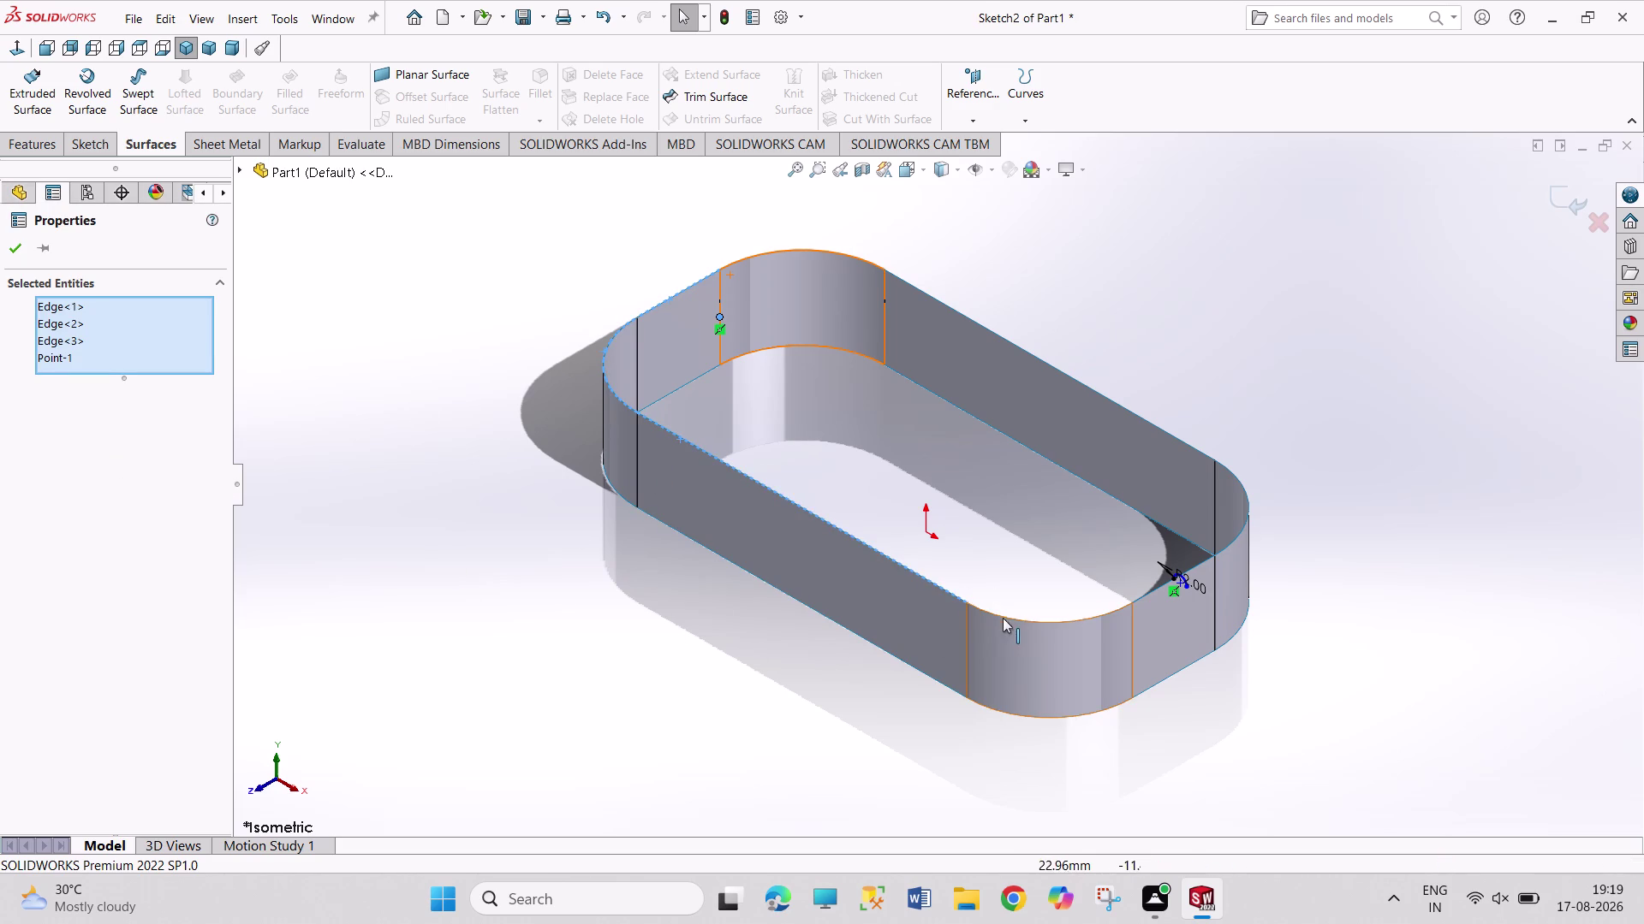
click(1005, 618)
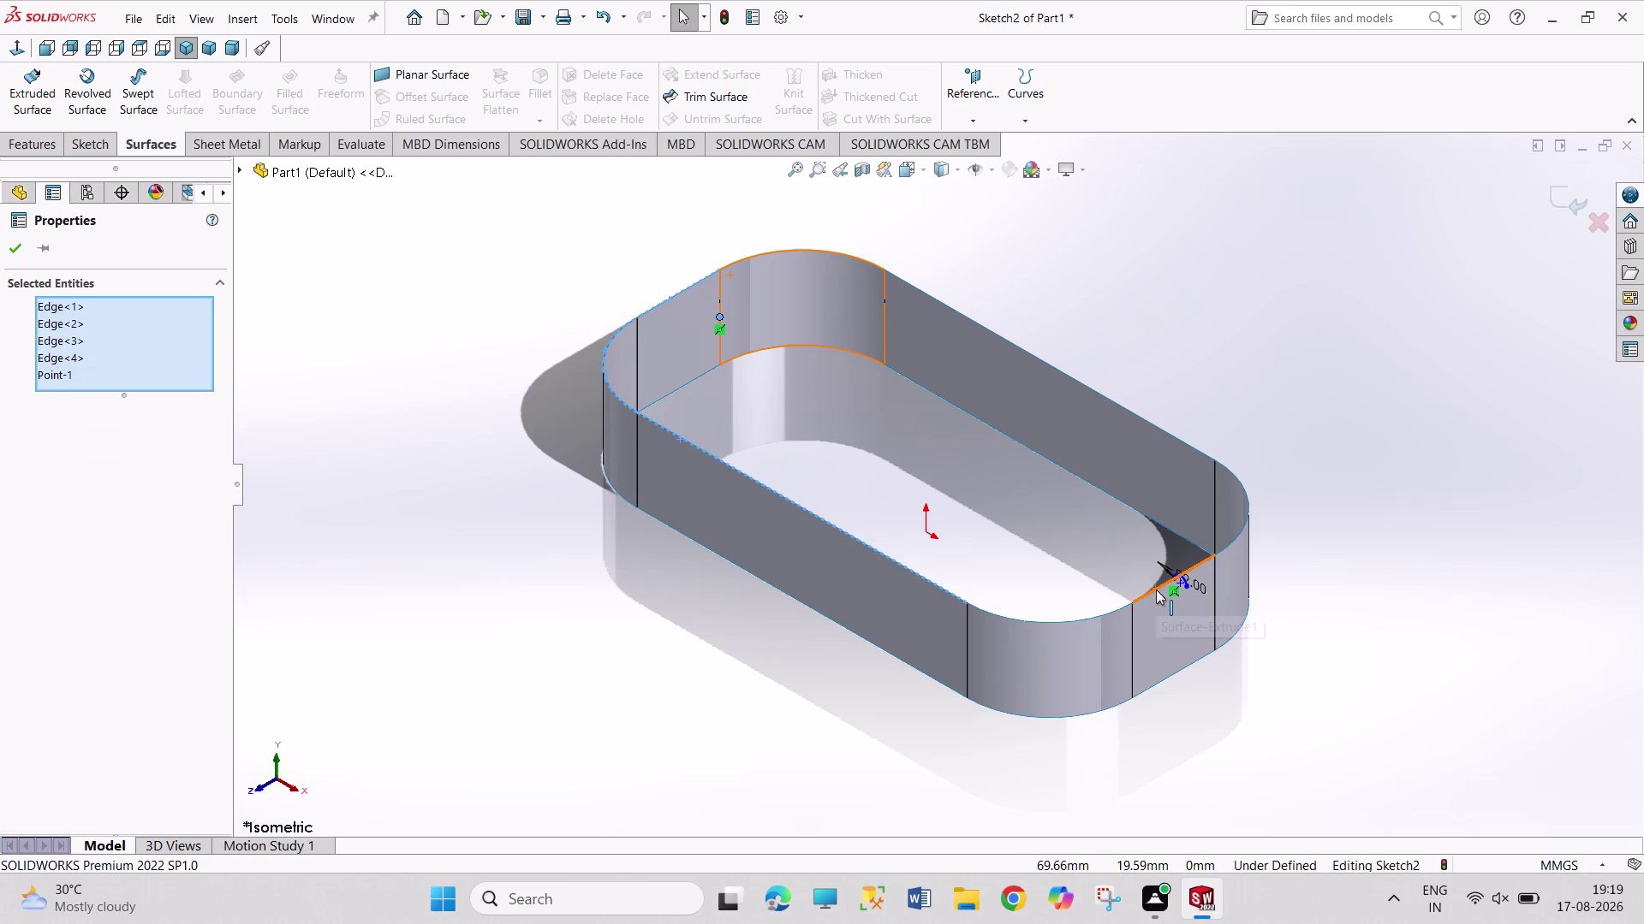
click(1156, 590)
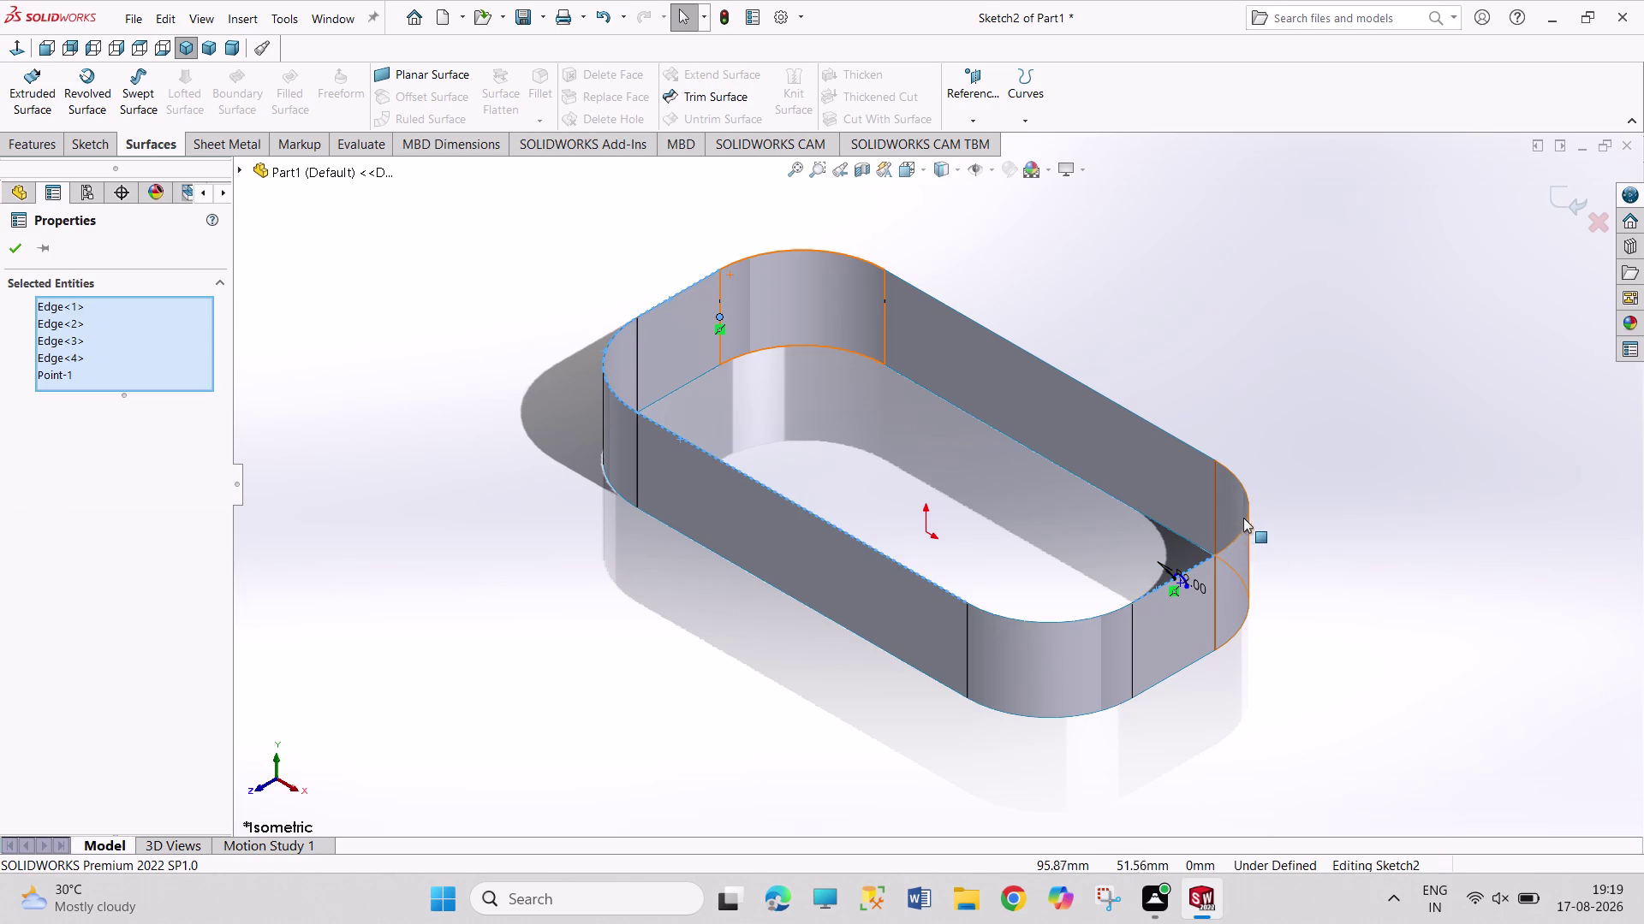
click(1247, 520)
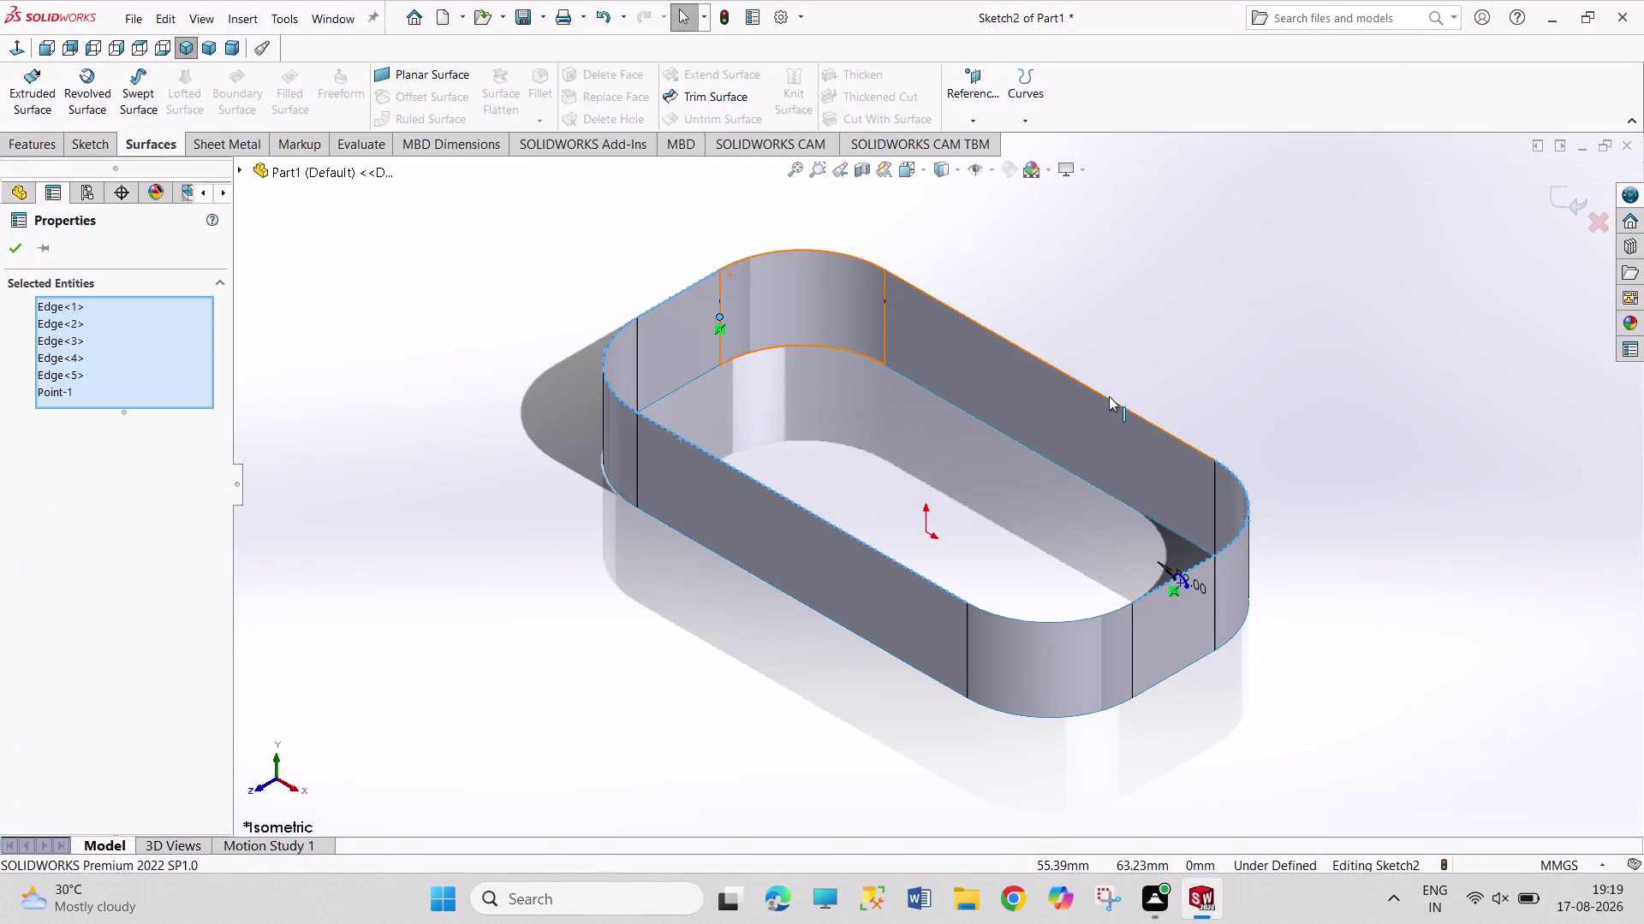
click(1108, 397)
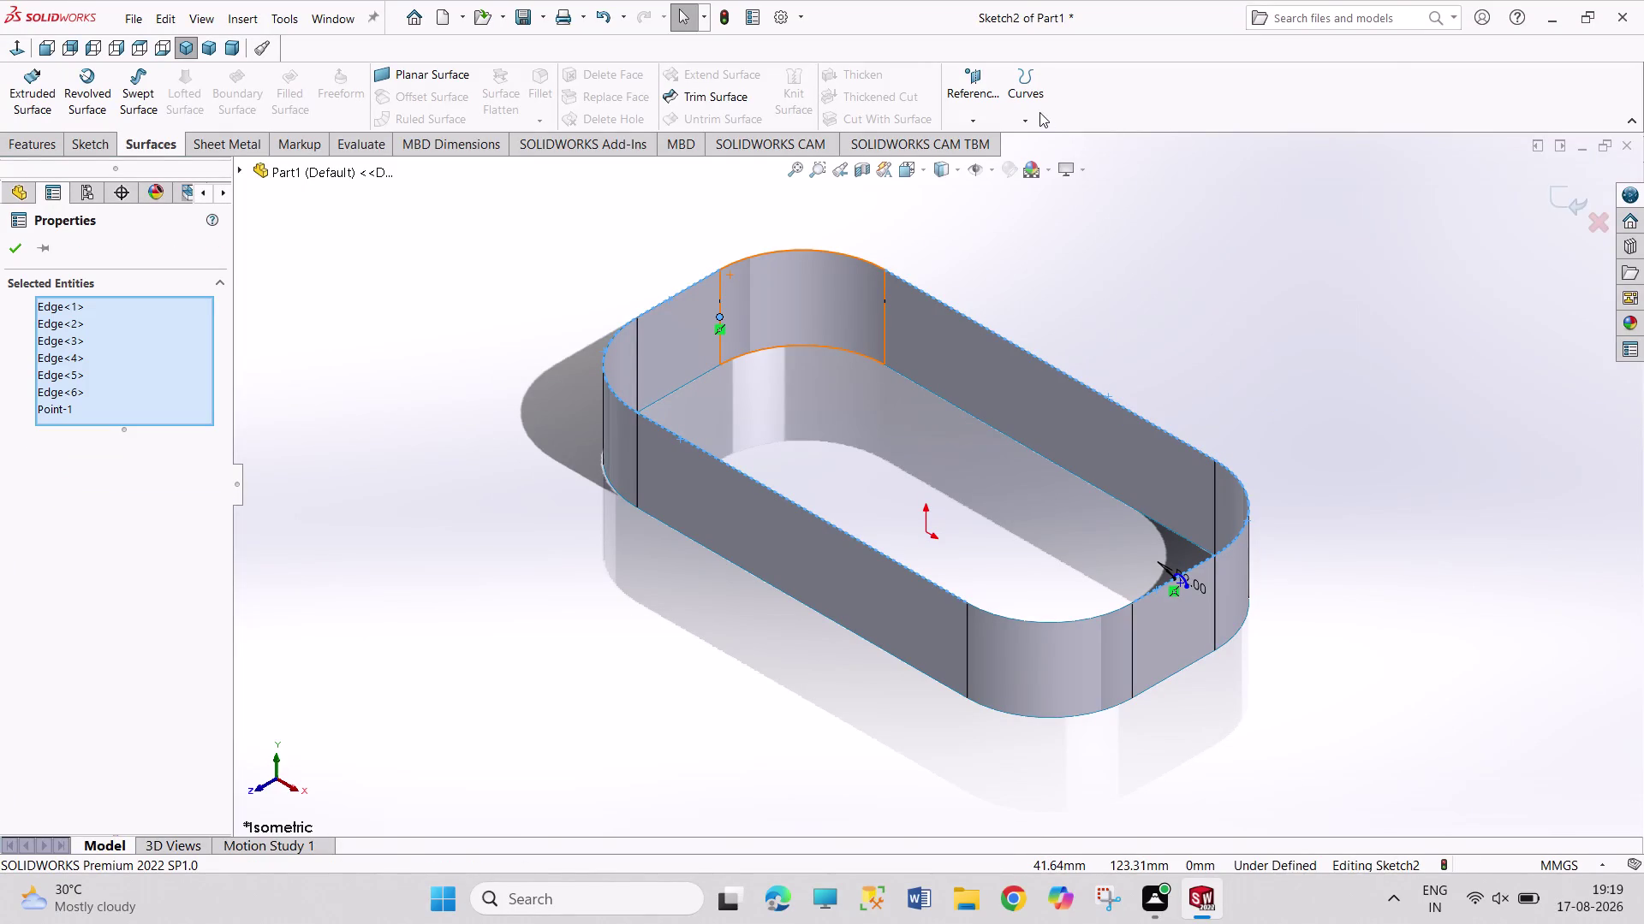
Browse the Reference Geometry and Curves dropdowns and clear the picked rim edges.
click(1038, 112)
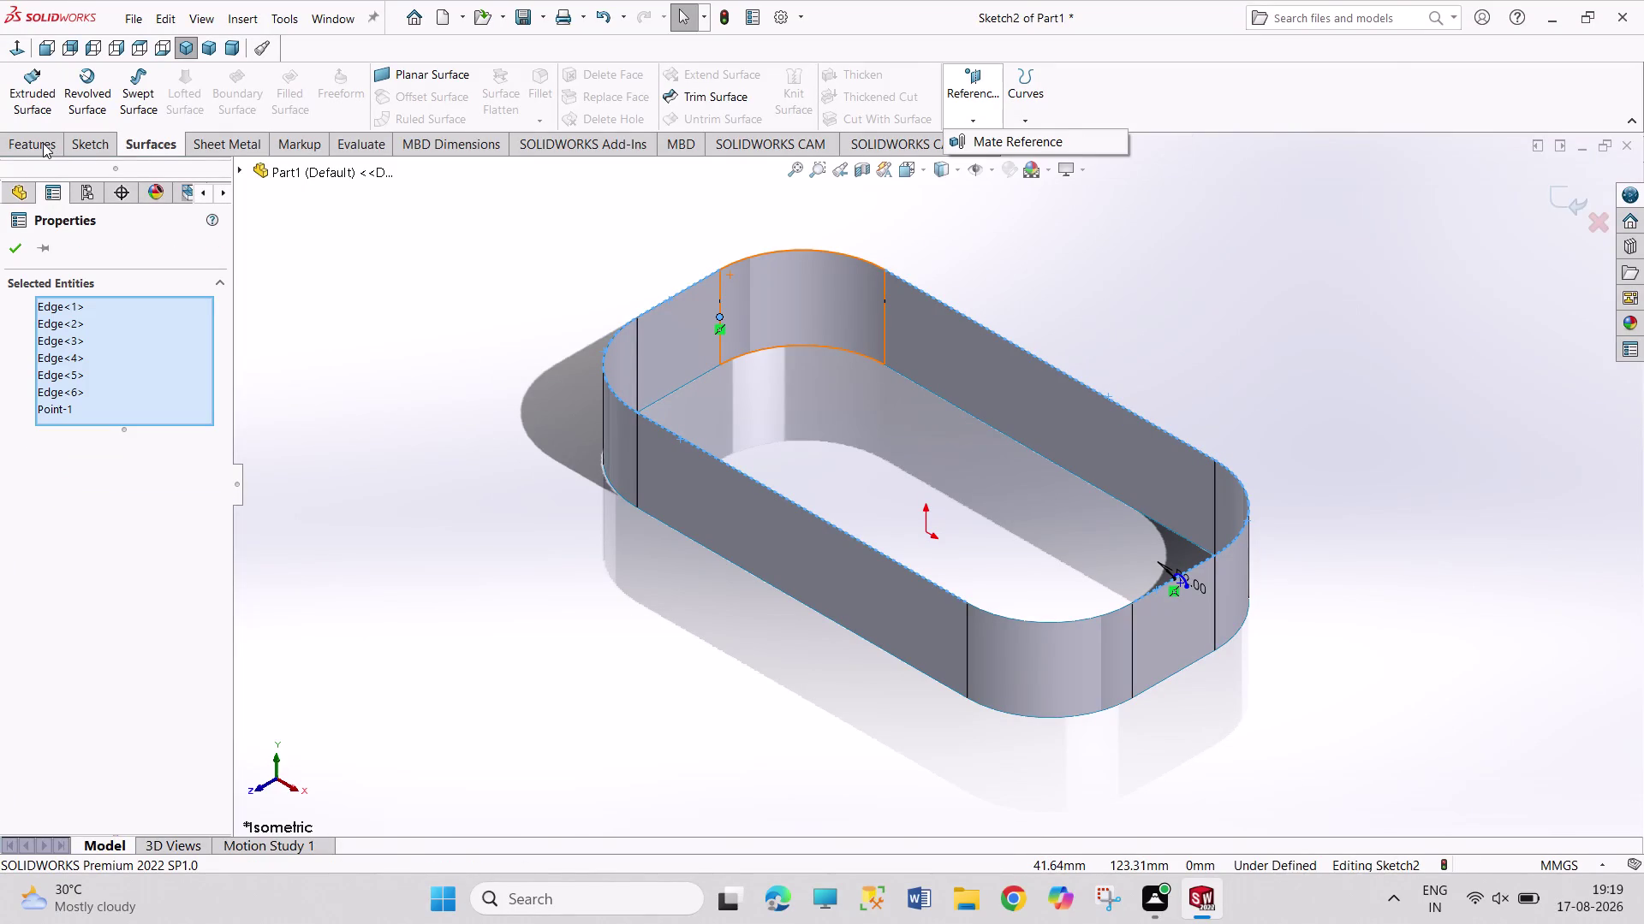
click(43, 143)
click(896, 100)
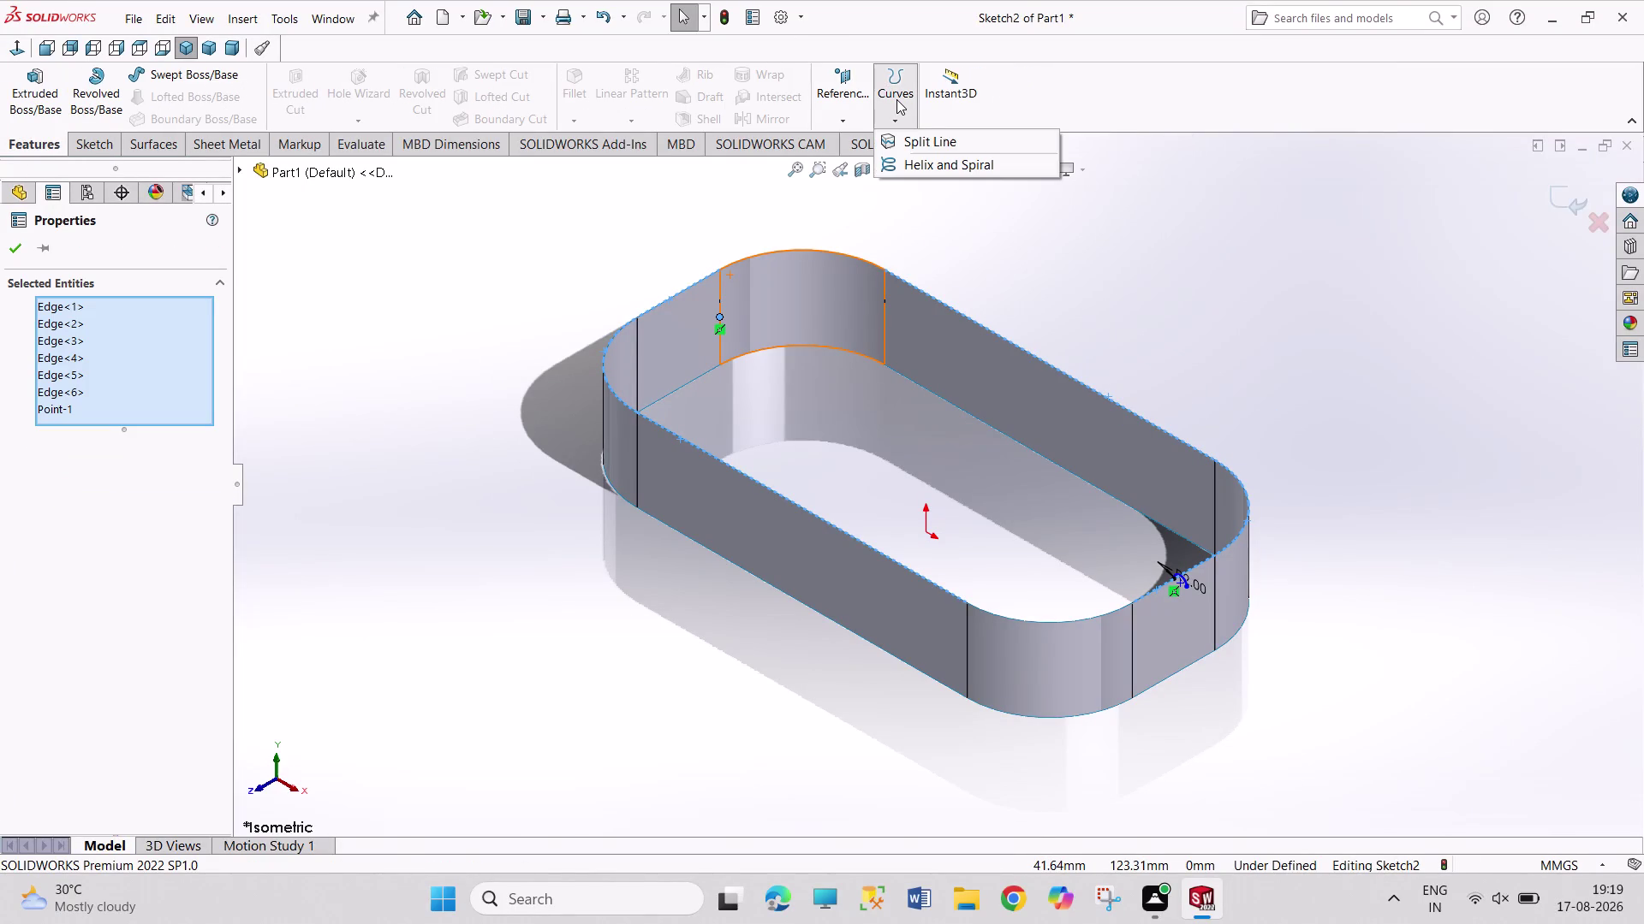
click(1012, 219)
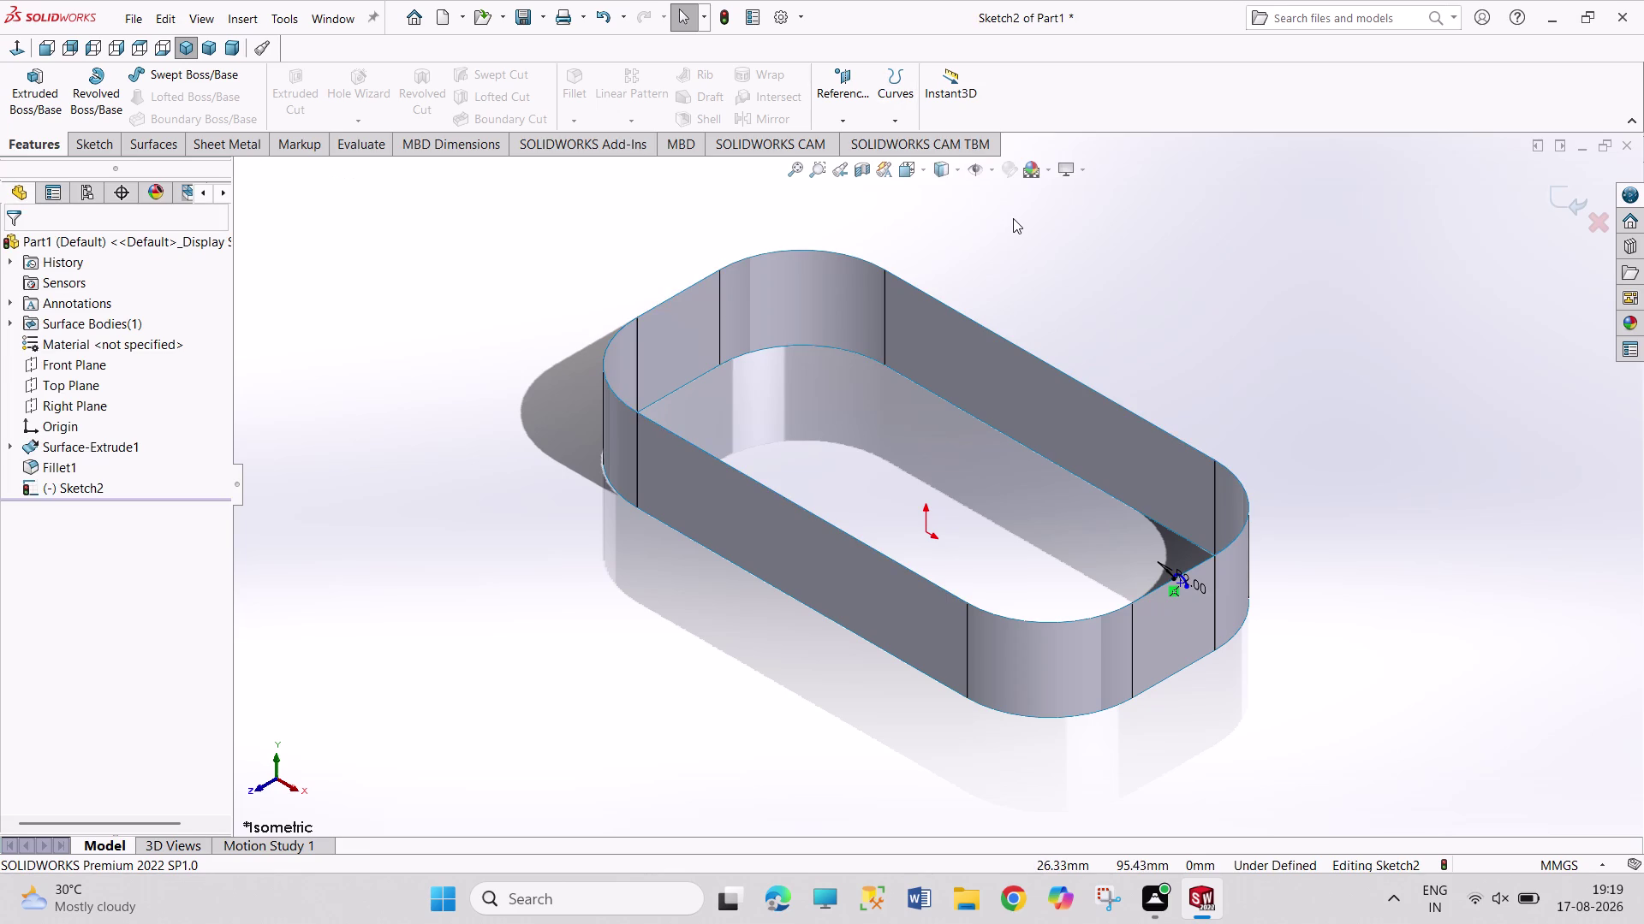
click(1013, 218)
click(366, 315)
drag(344, 243, 439, 362)
drag(361, 280, 462, 366)
drag(367, 288, 460, 382)
drag(366, 322, 441, 414)
click(882, 92)
click(1073, 255)
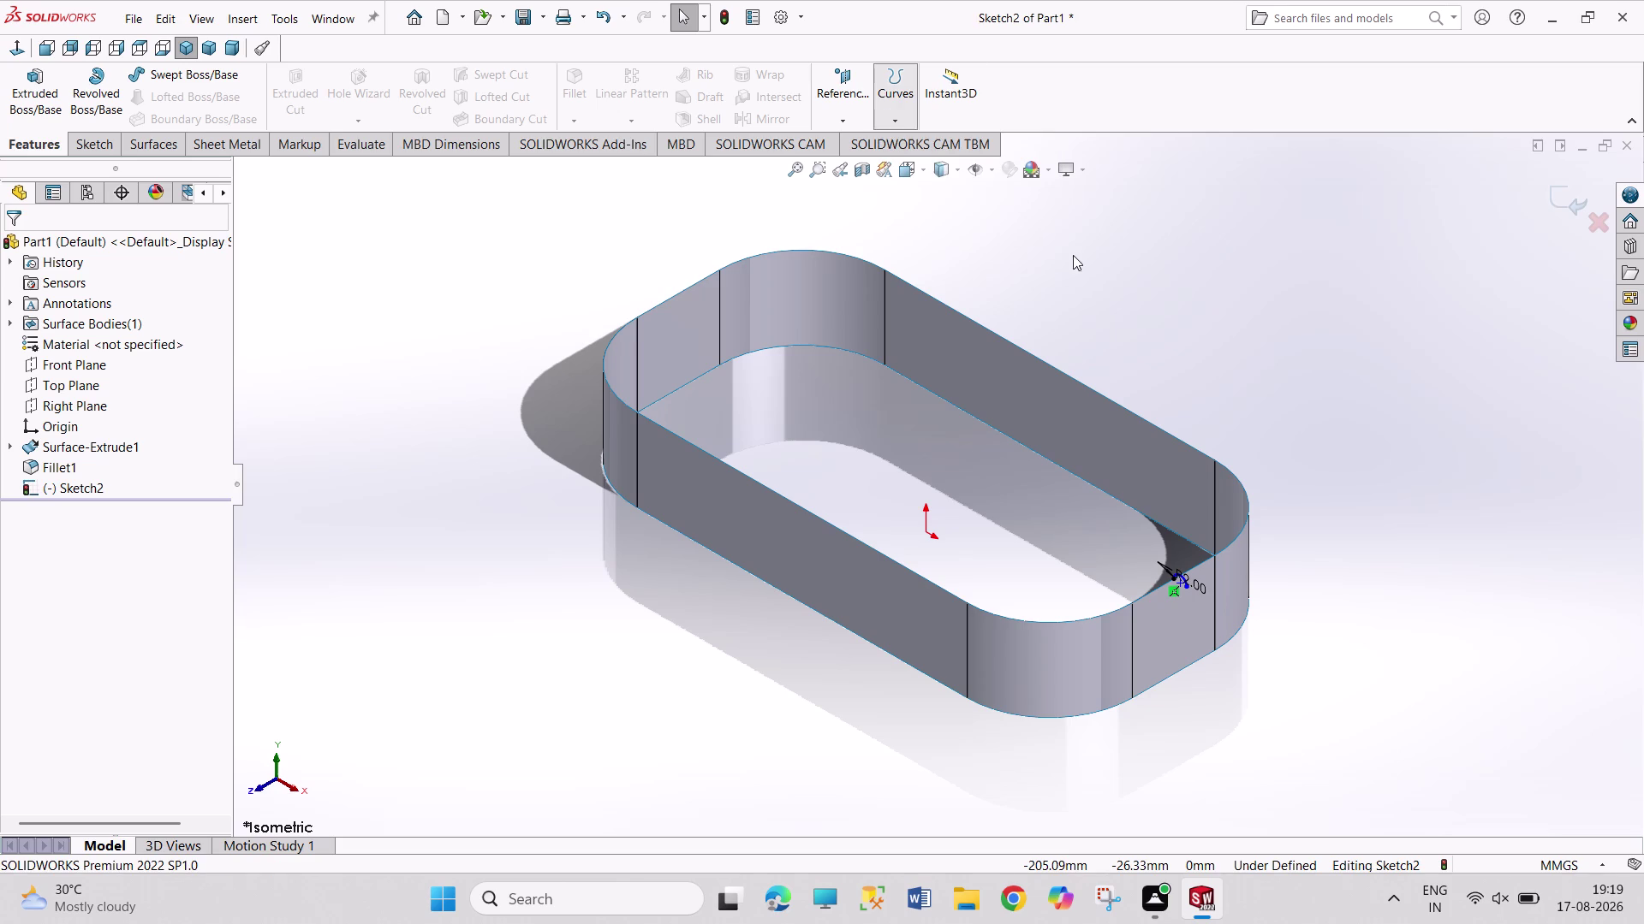
Exit Sketch2 and return to the Part1 tray model.
click(110, 144)
click(33, 95)
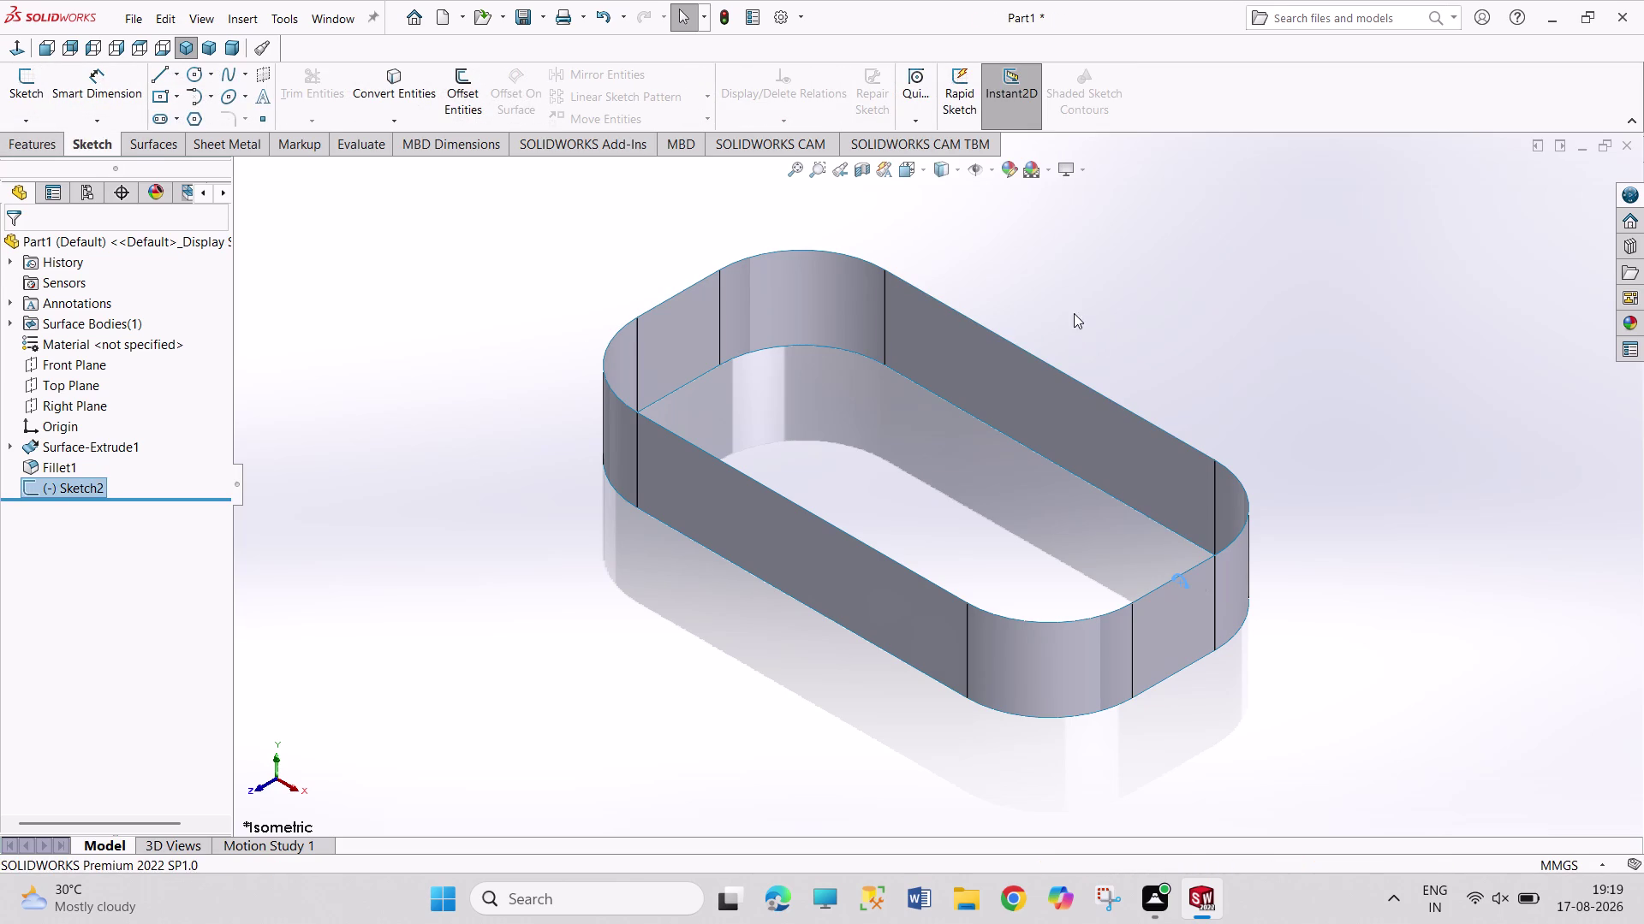
click(775, 254)
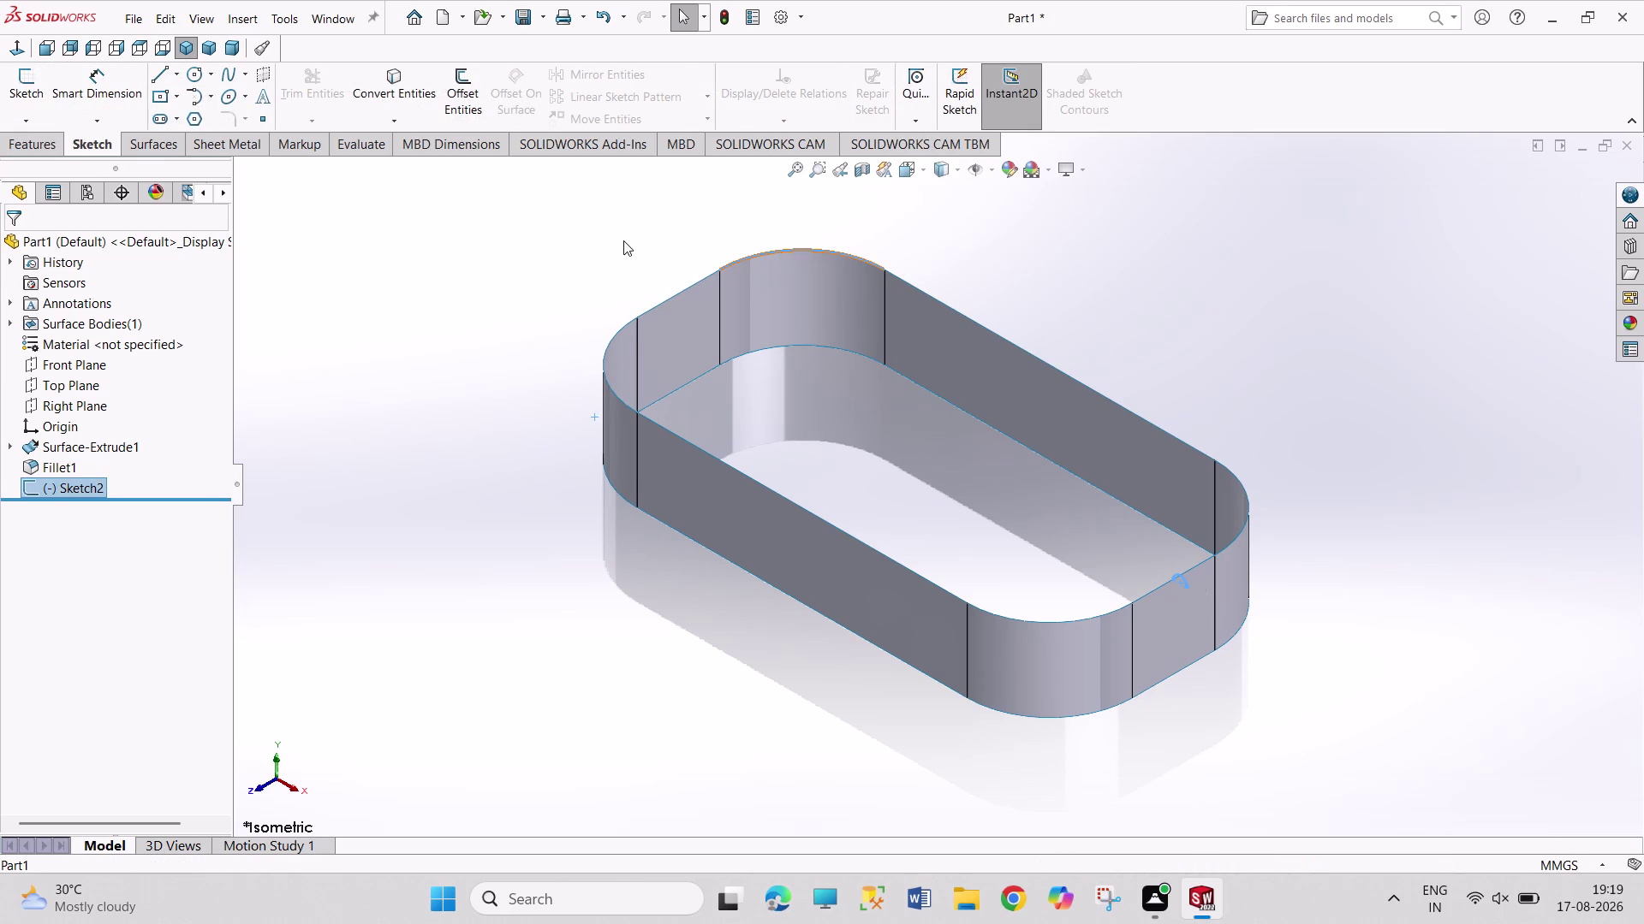
Select the tray's top rim edges, both rounded corners and long sides.
click(677, 295)
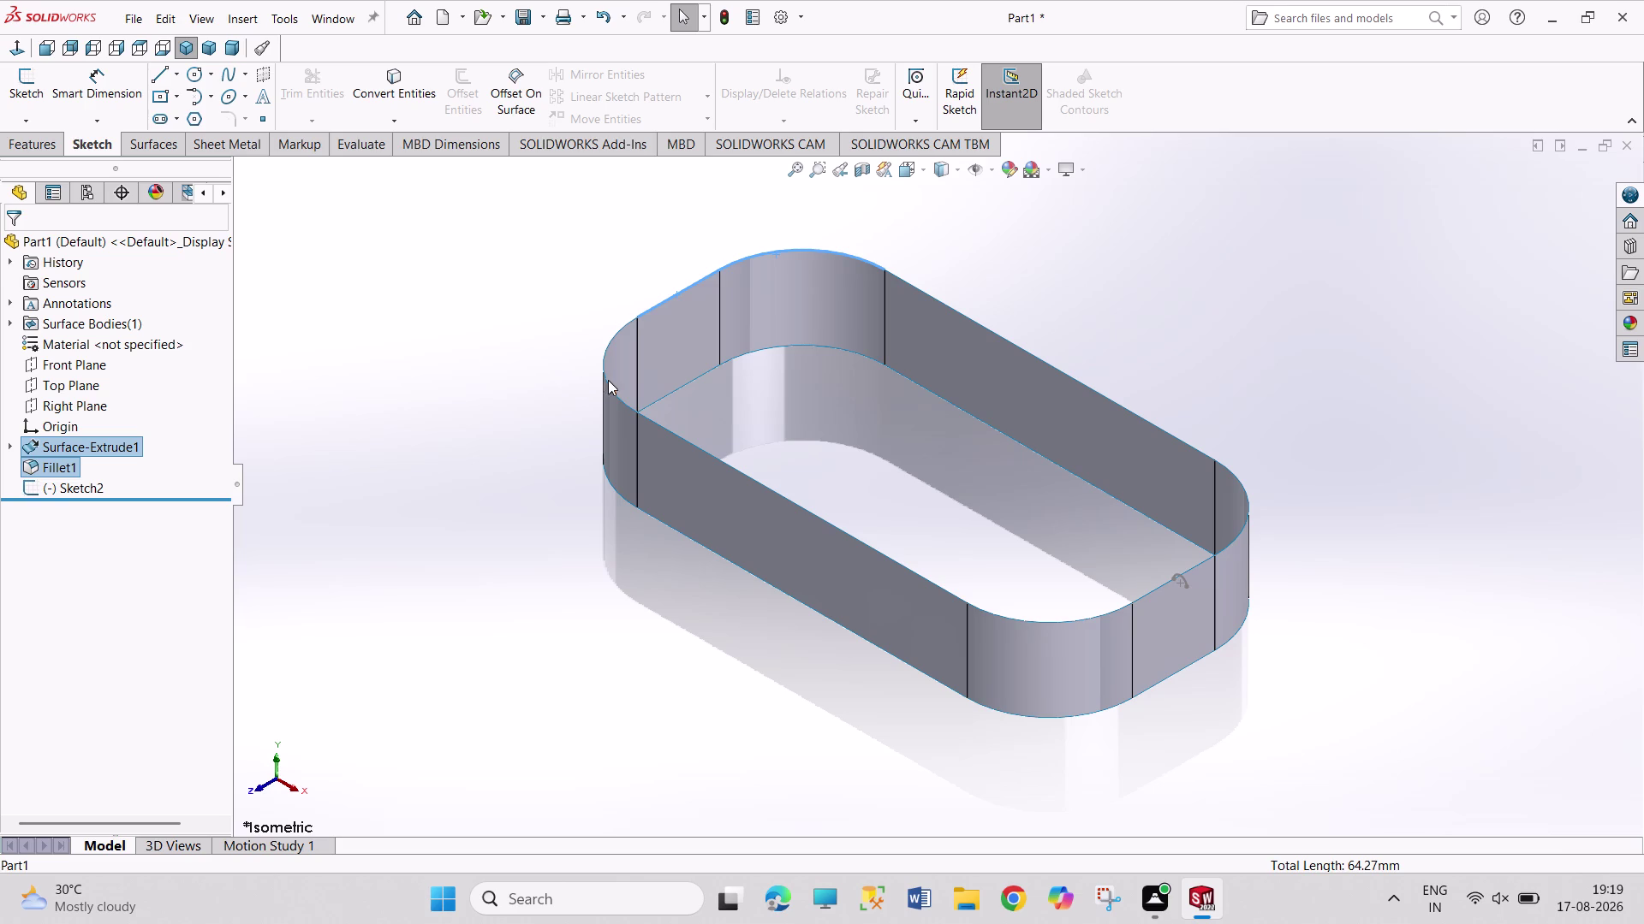
click(605, 379)
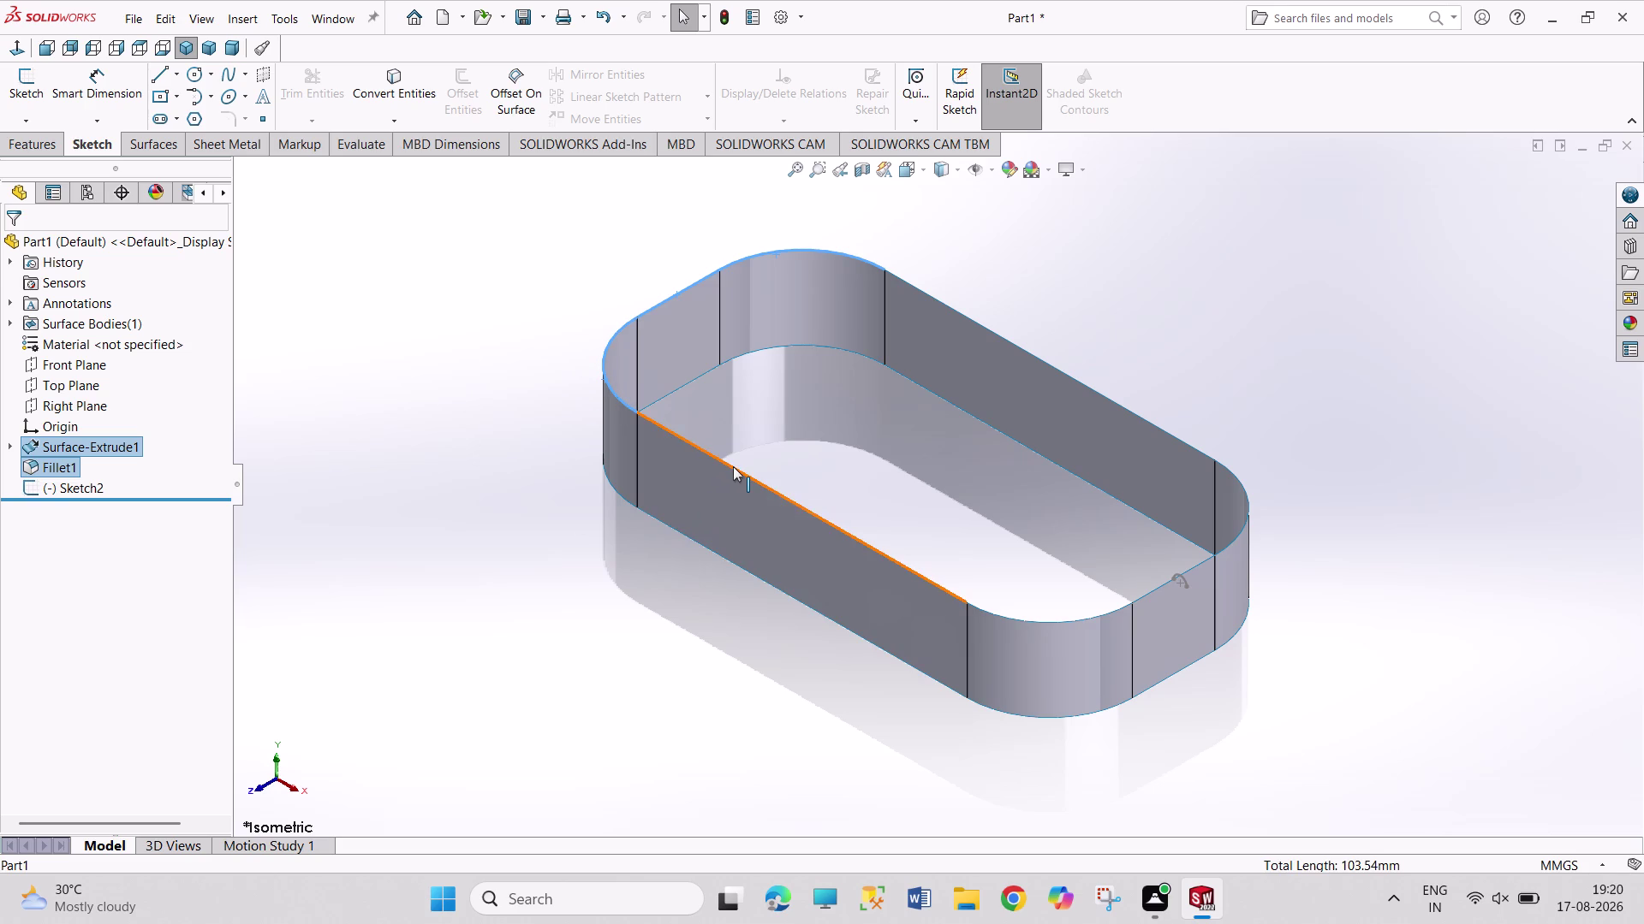
click(733, 466)
click(1060, 625)
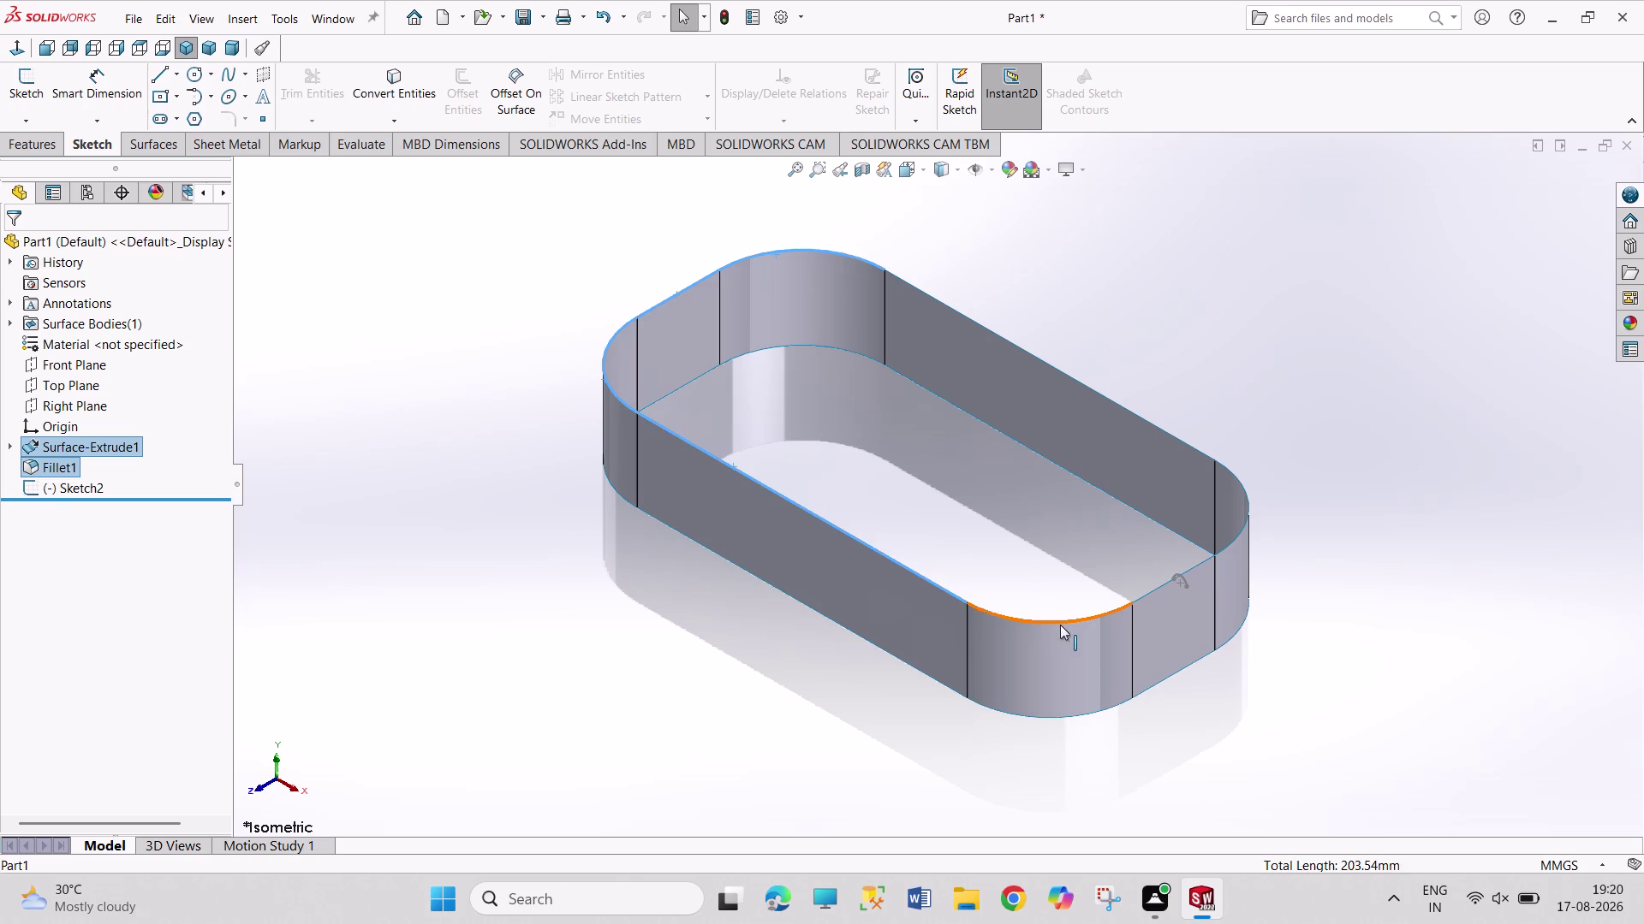
click(1149, 599)
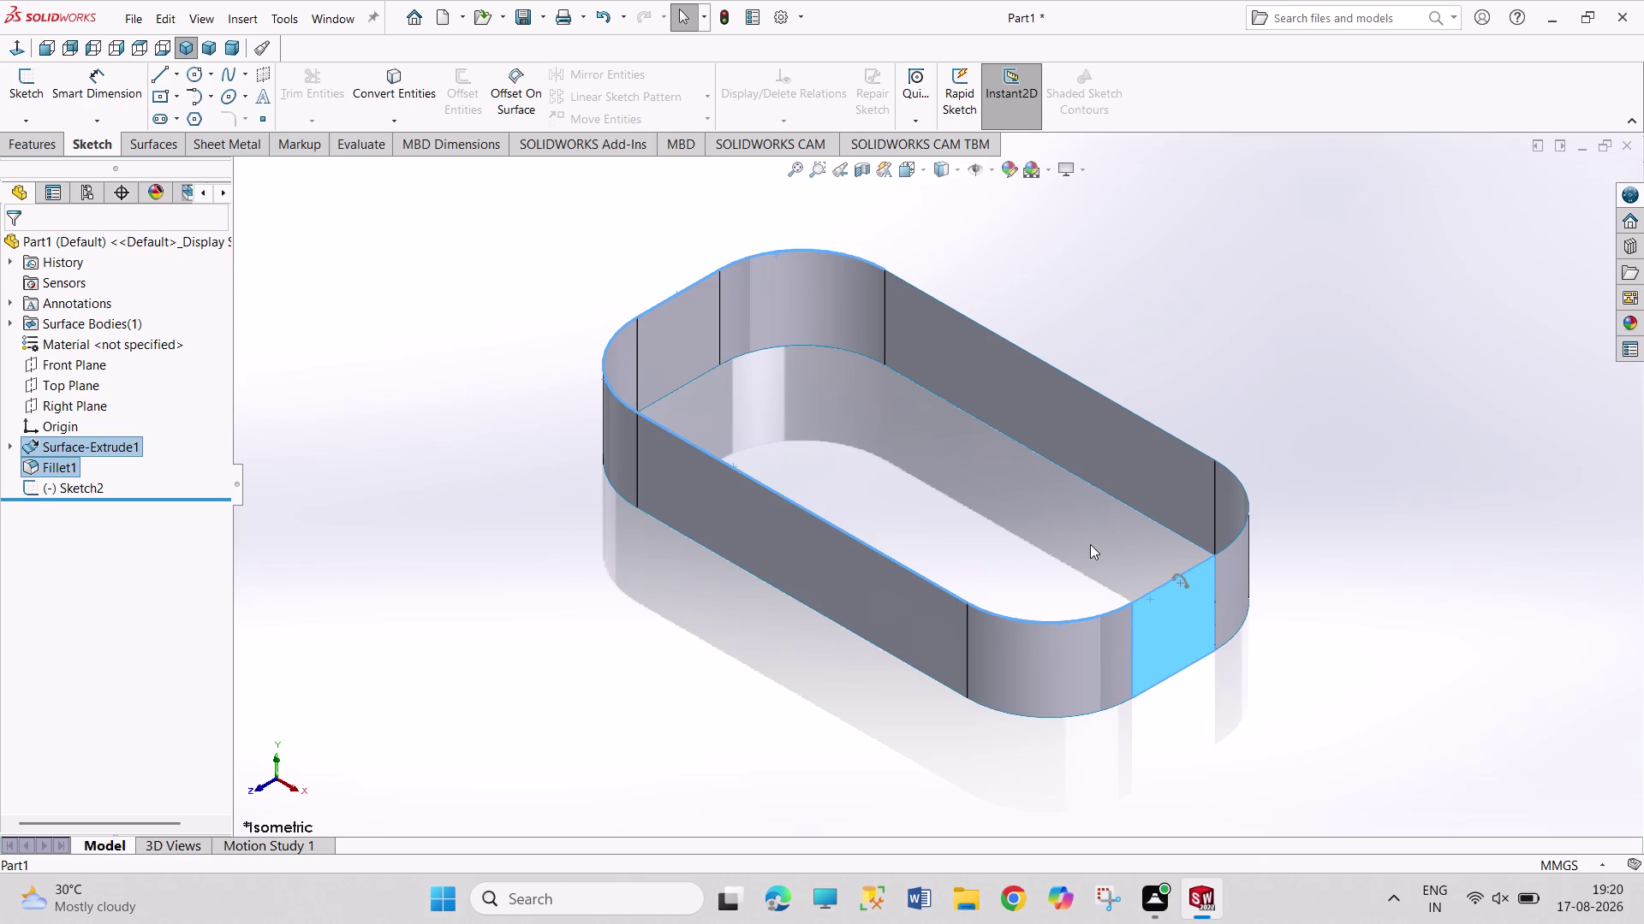
click(1192, 613)
drag(1155, 588, 1152, 576)
click(1242, 533)
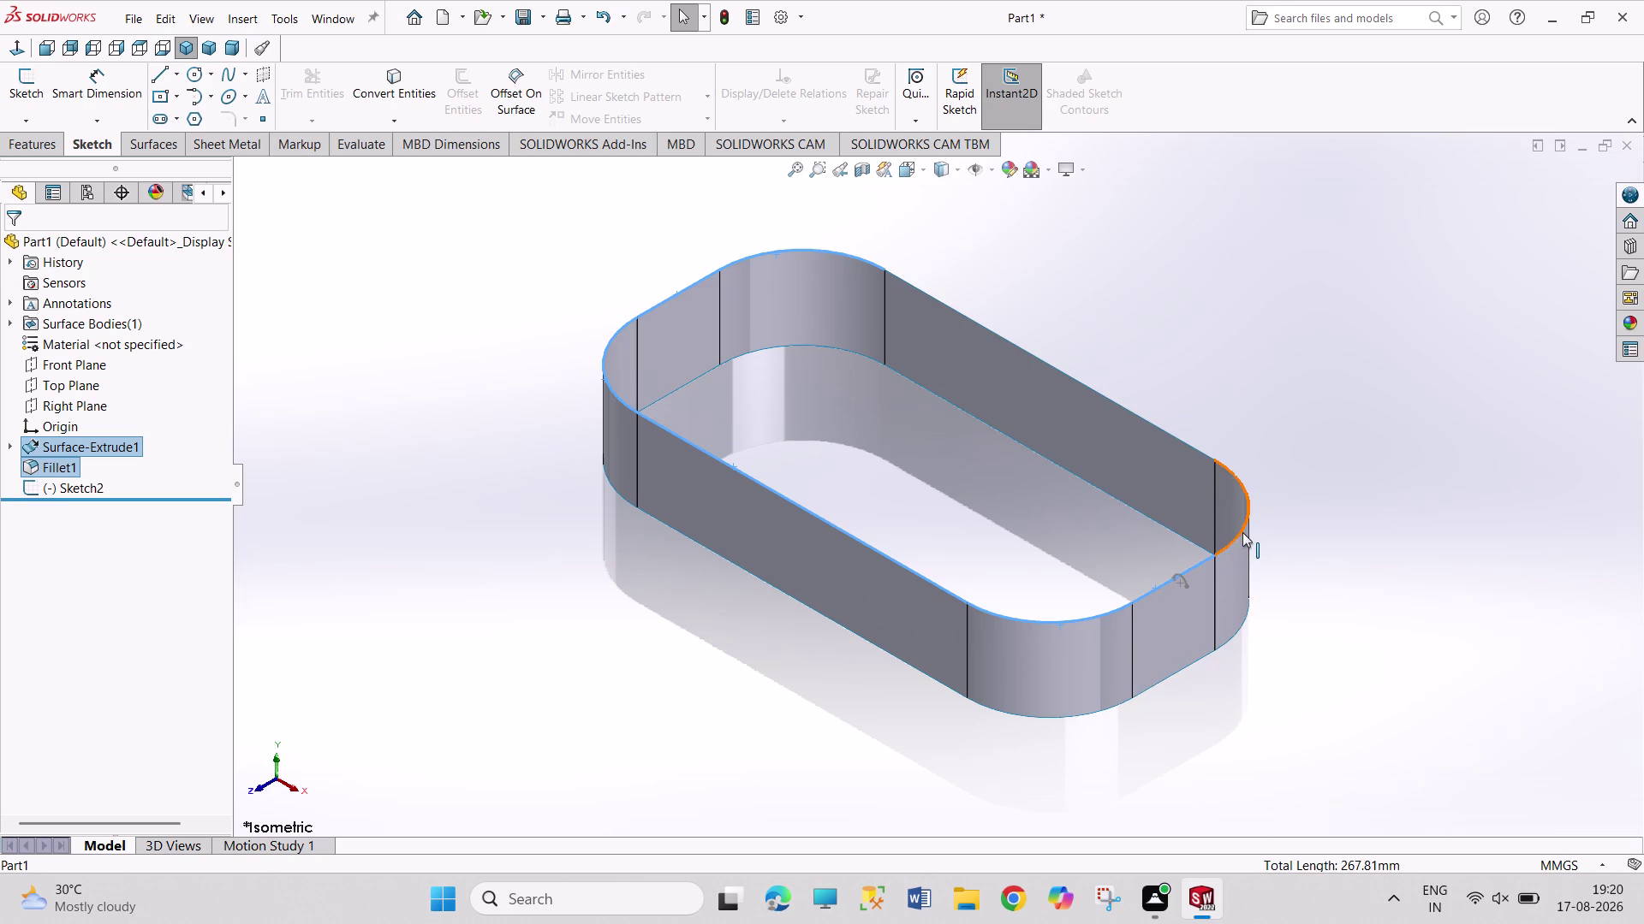
click(1155, 425)
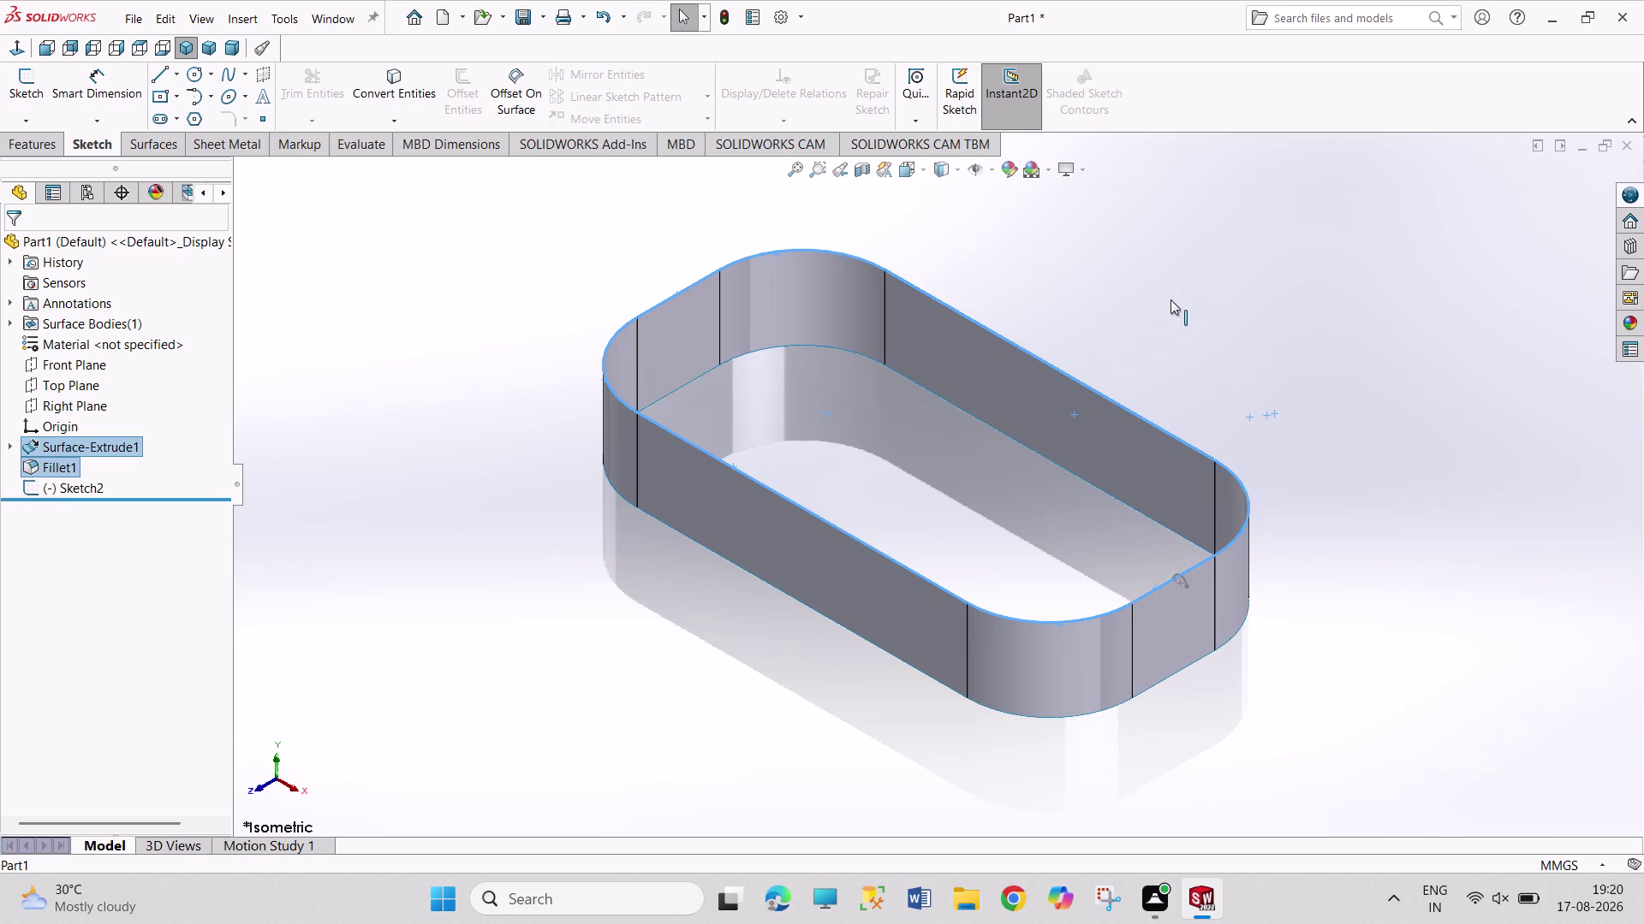
Create Composite Curve CompCurve1 from the selected rim edges.
click(52, 145)
click(908, 106)
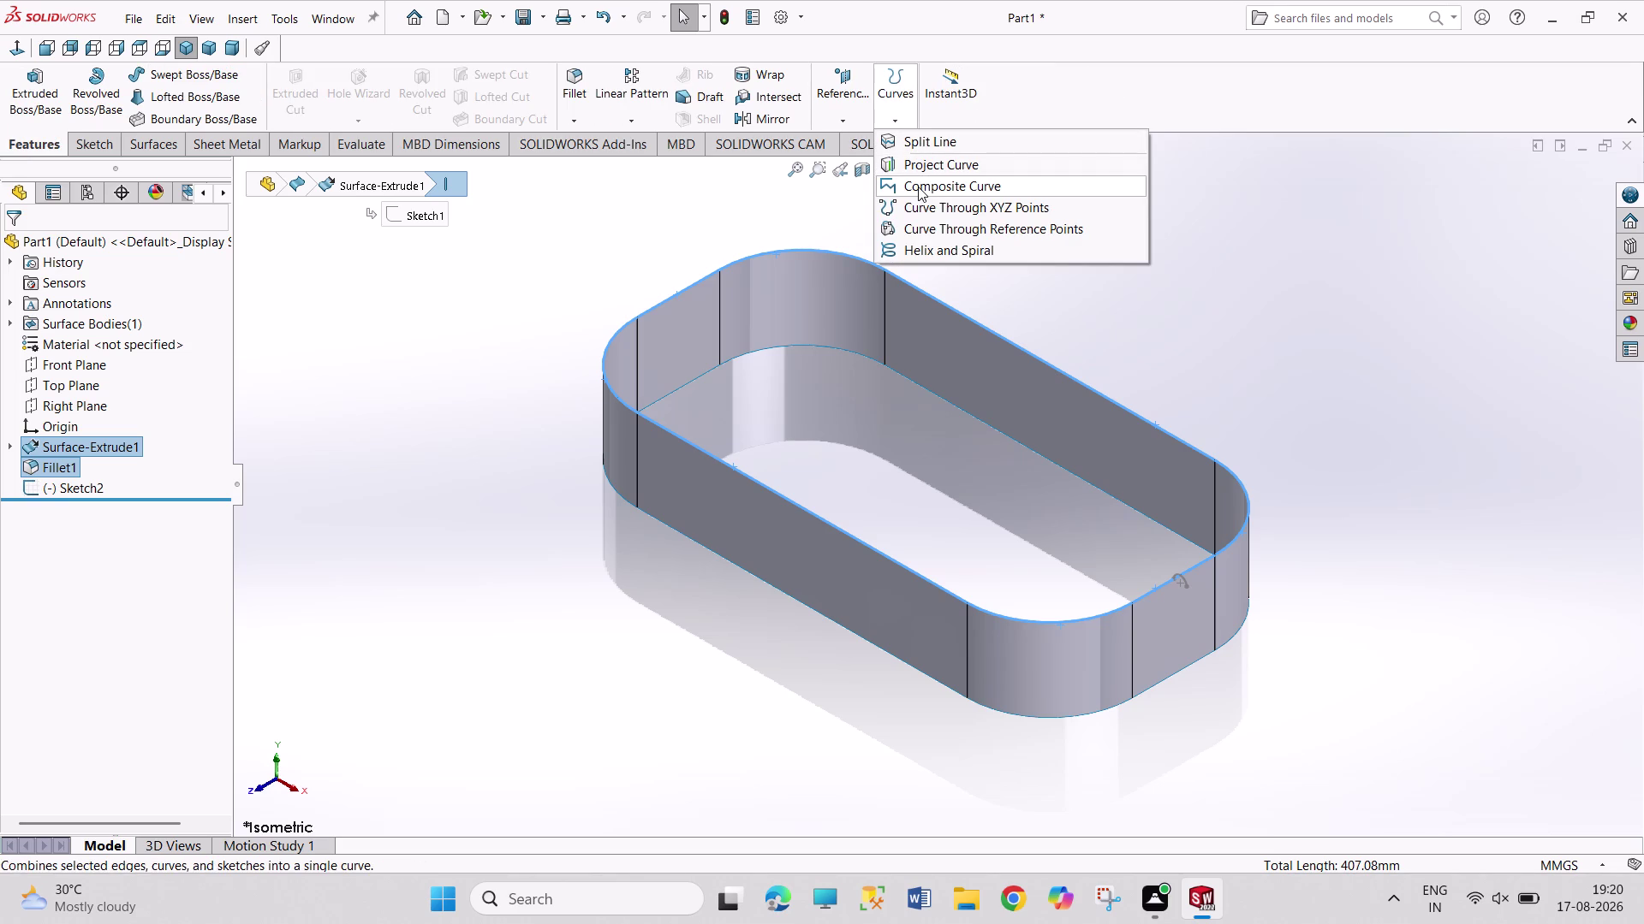
click(917, 189)
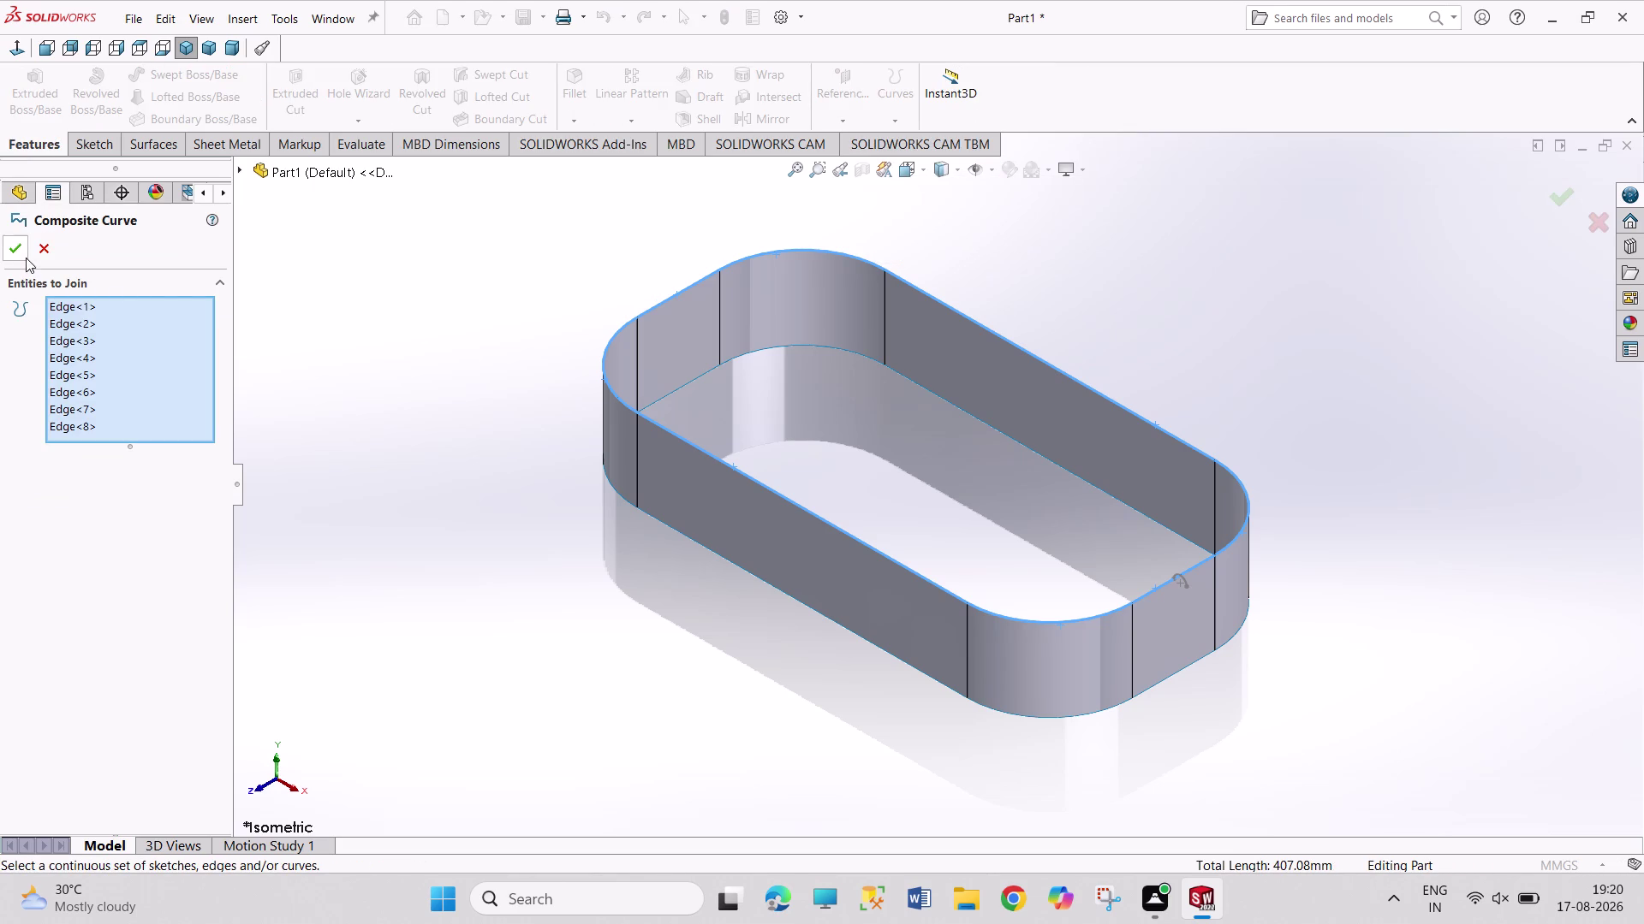
click(22, 251)
click(398, 366)
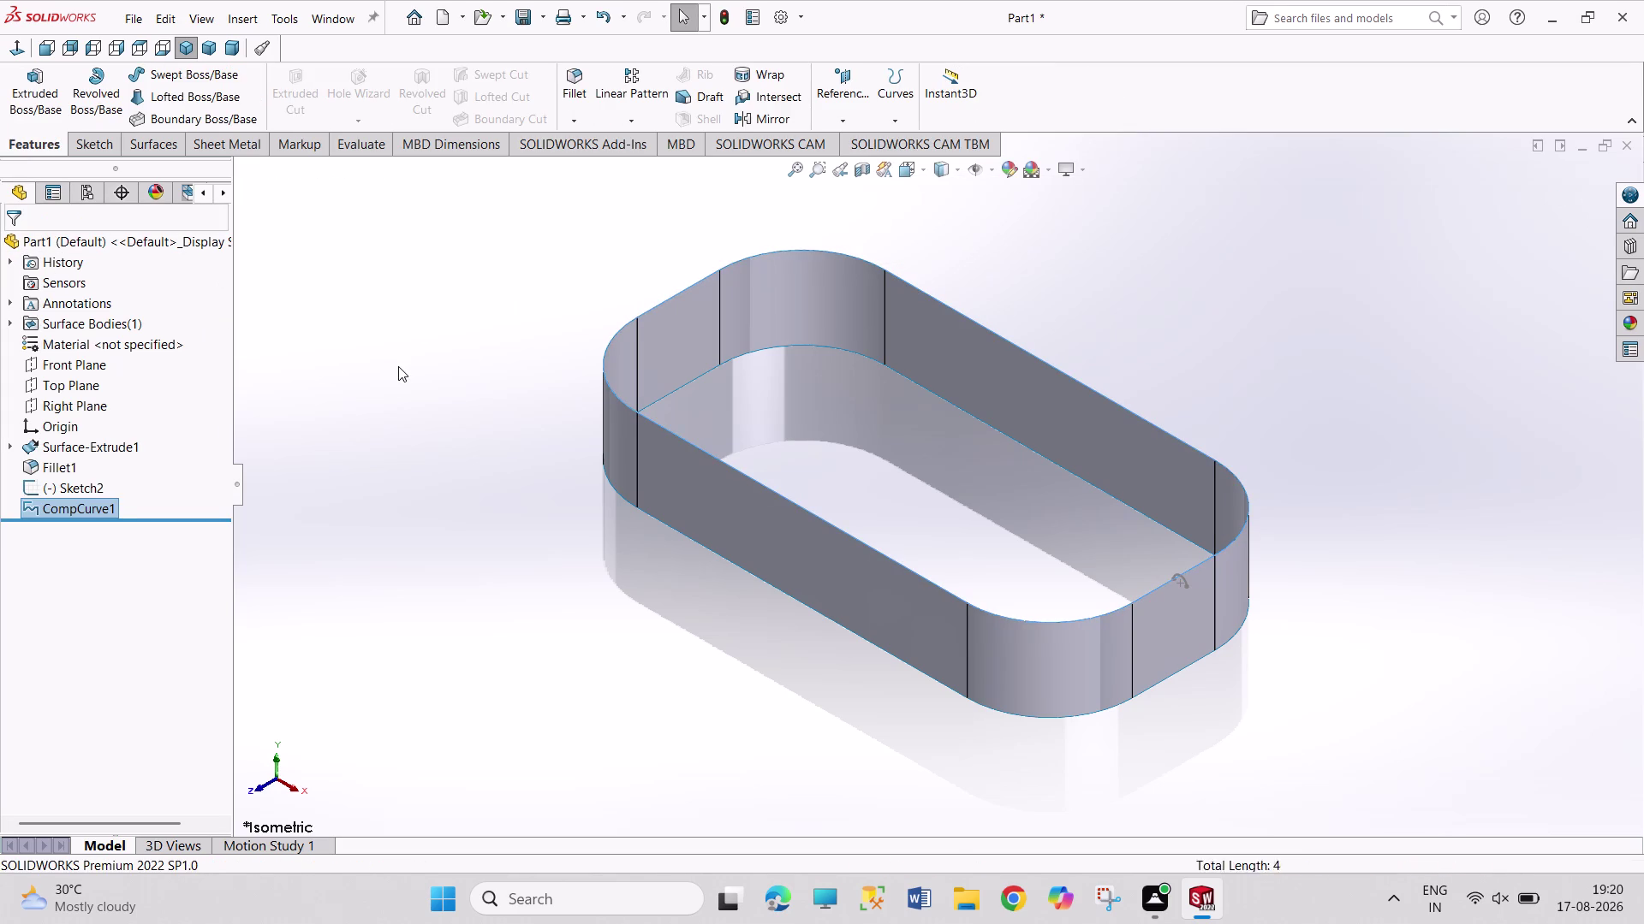
scroll(down, 3)
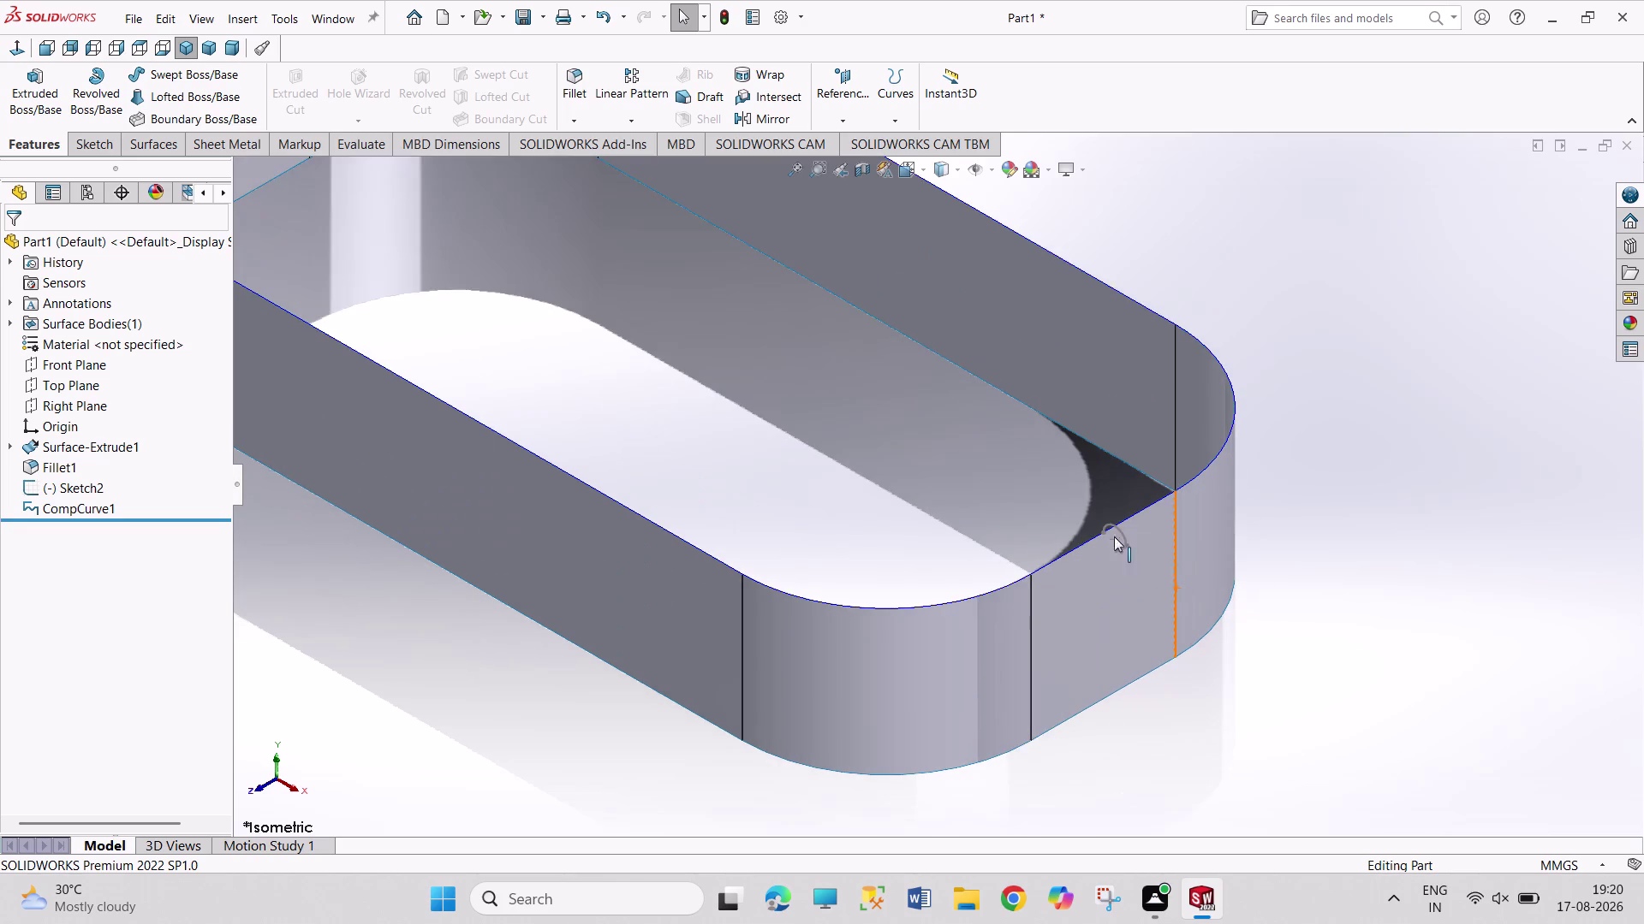
Sweep the Sketch2 arc profile along the CompCurve1 path to create Surface-Sweep1.
scroll(down, 3)
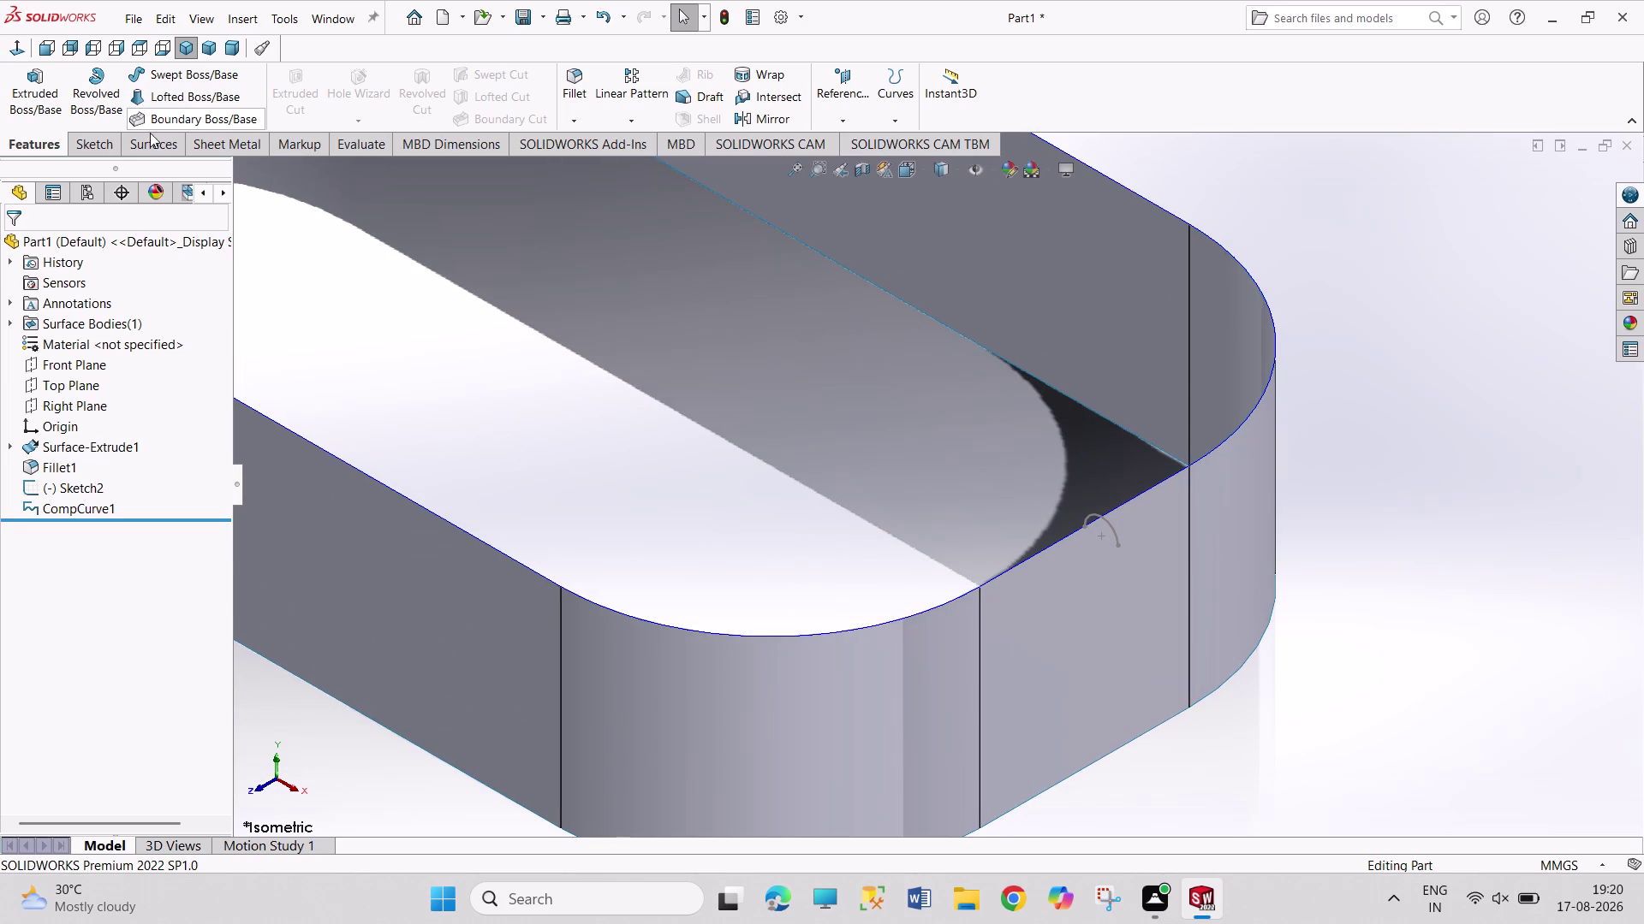
click(140, 141)
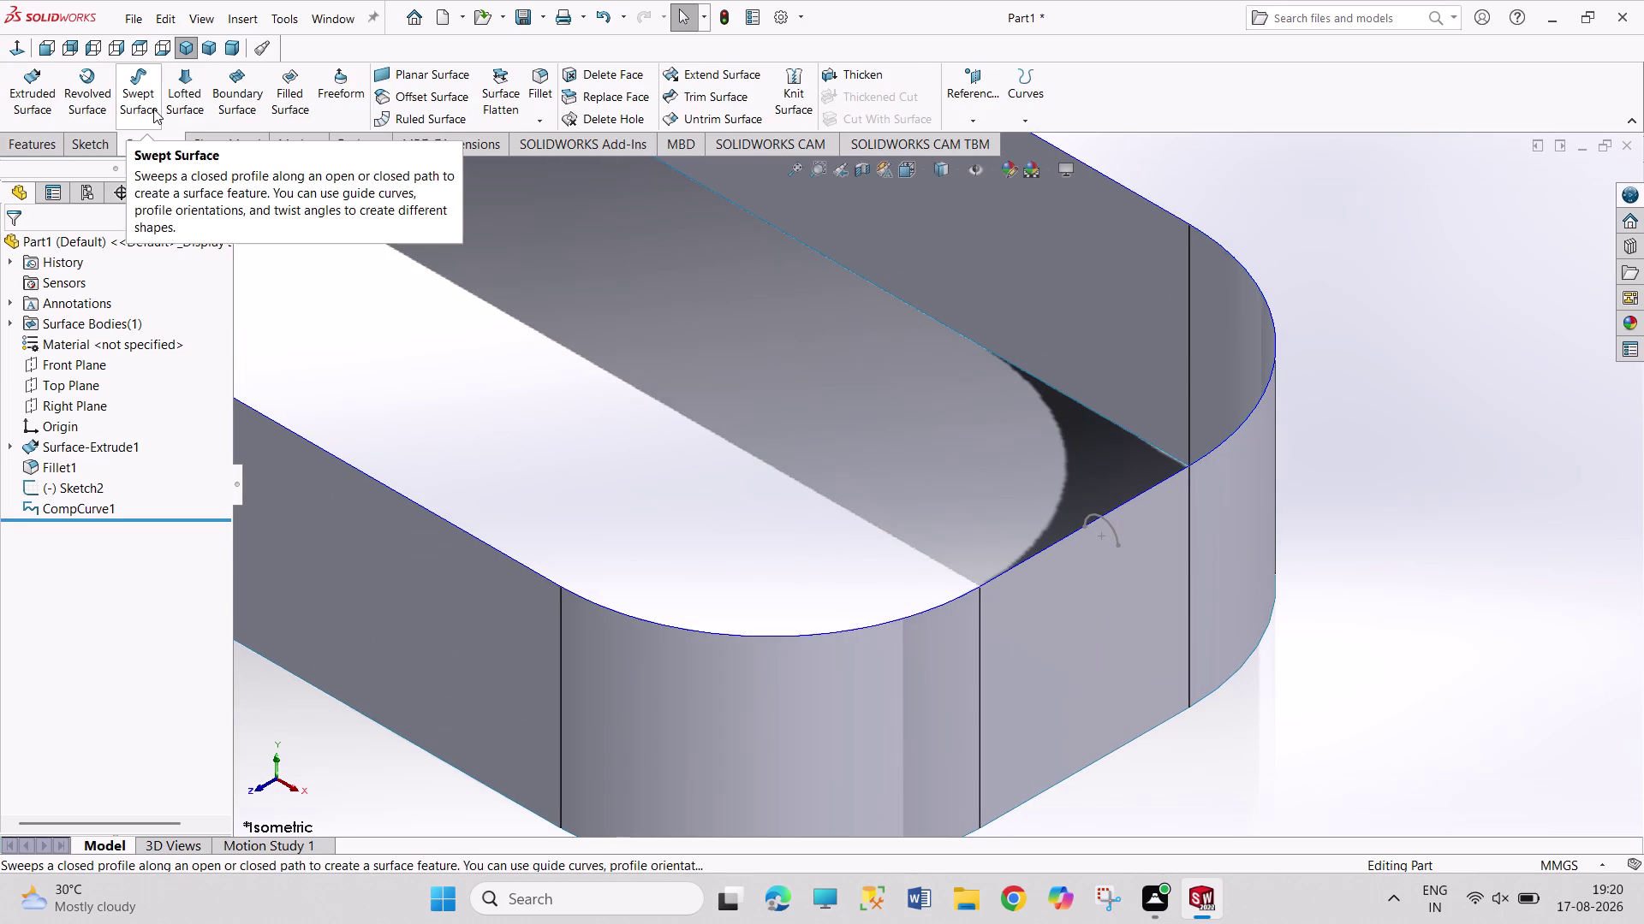
click(153, 108)
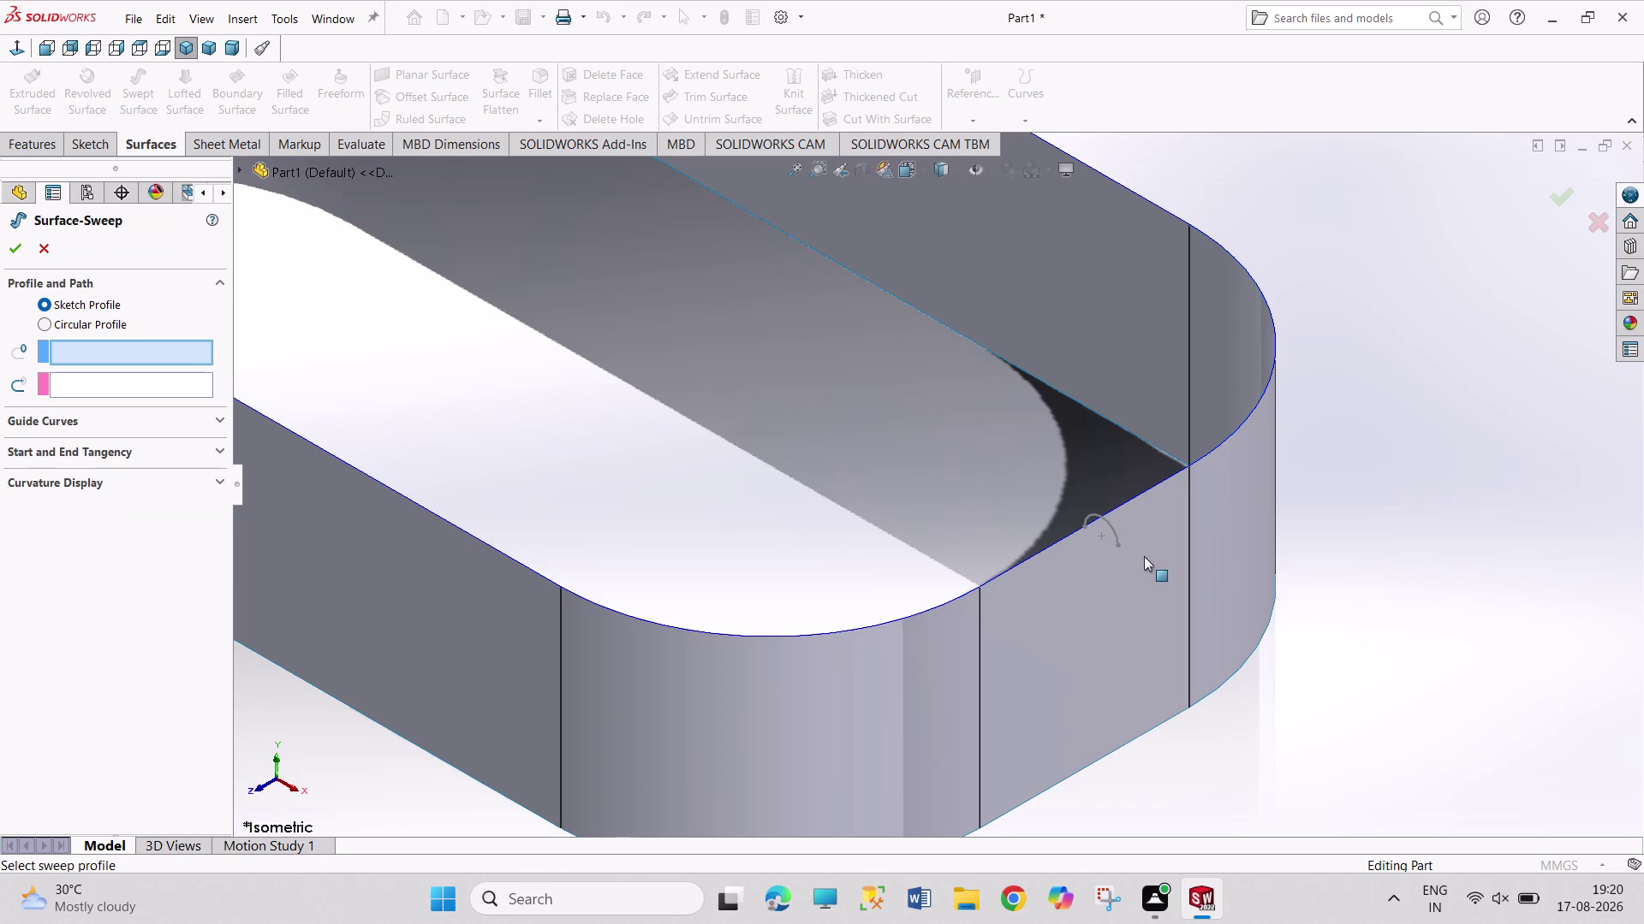
click(1112, 523)
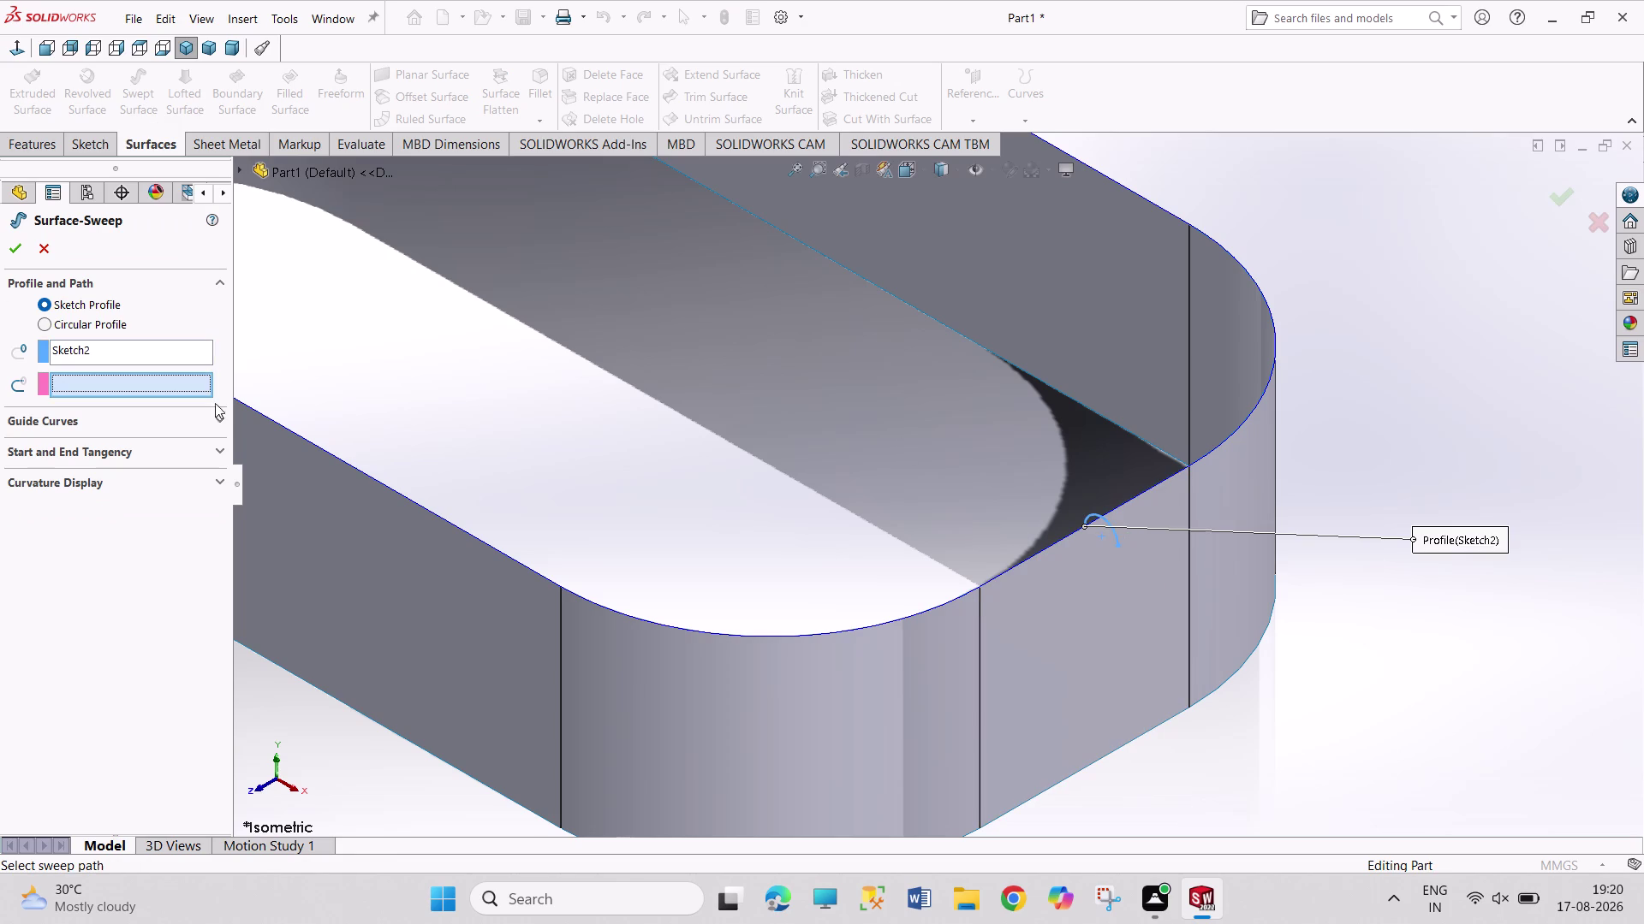
click(239, 169)
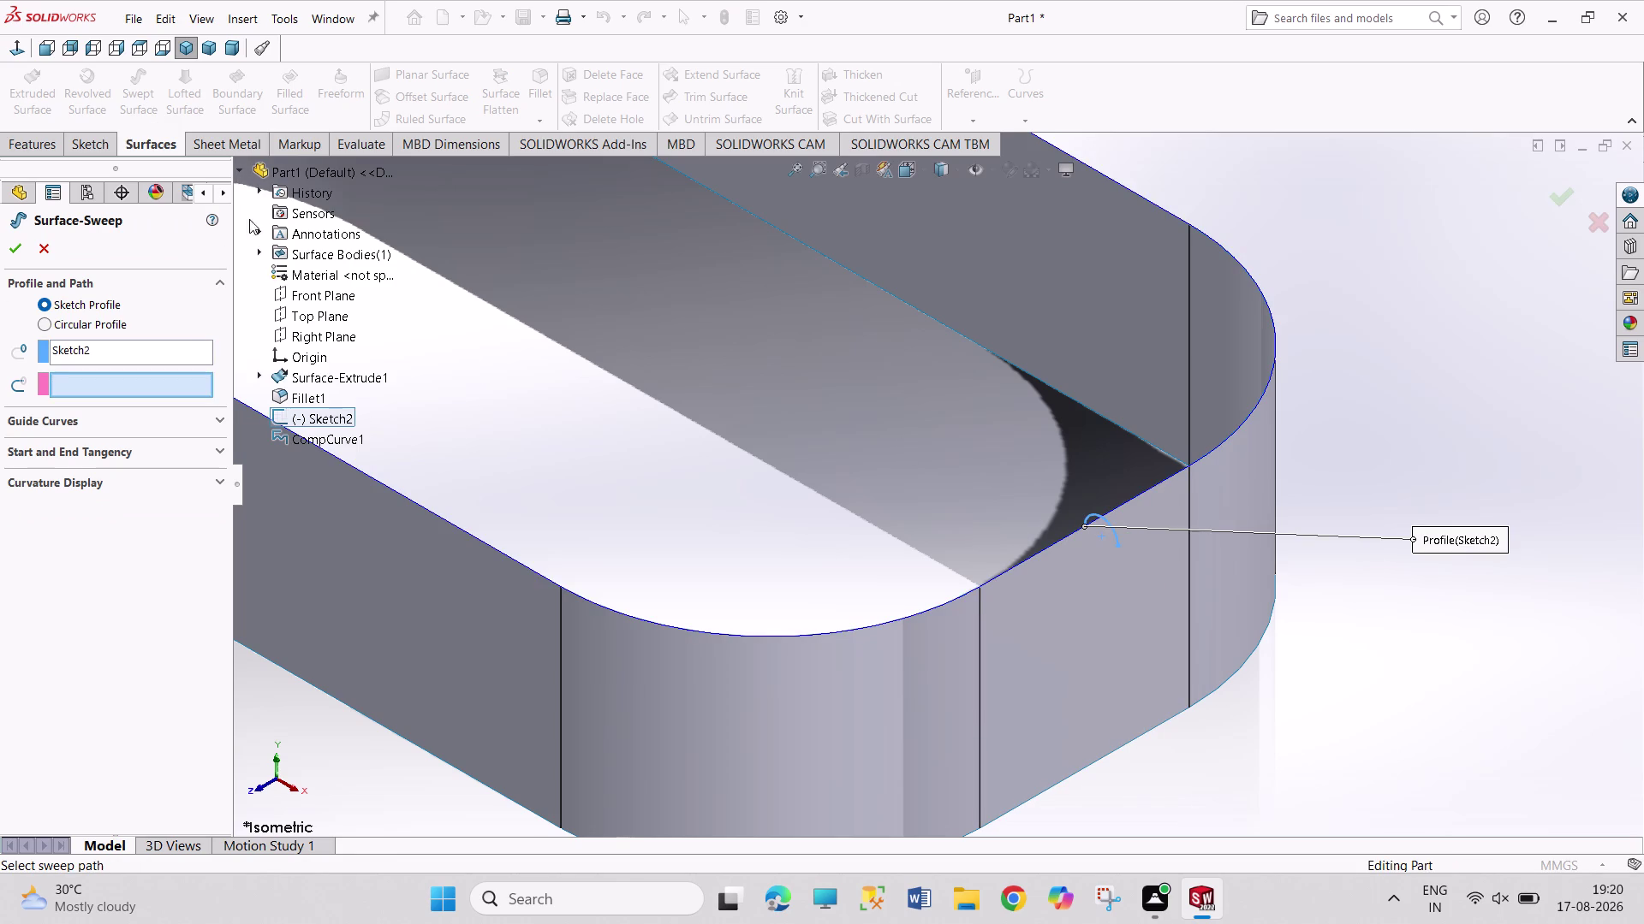
click(314, 443)
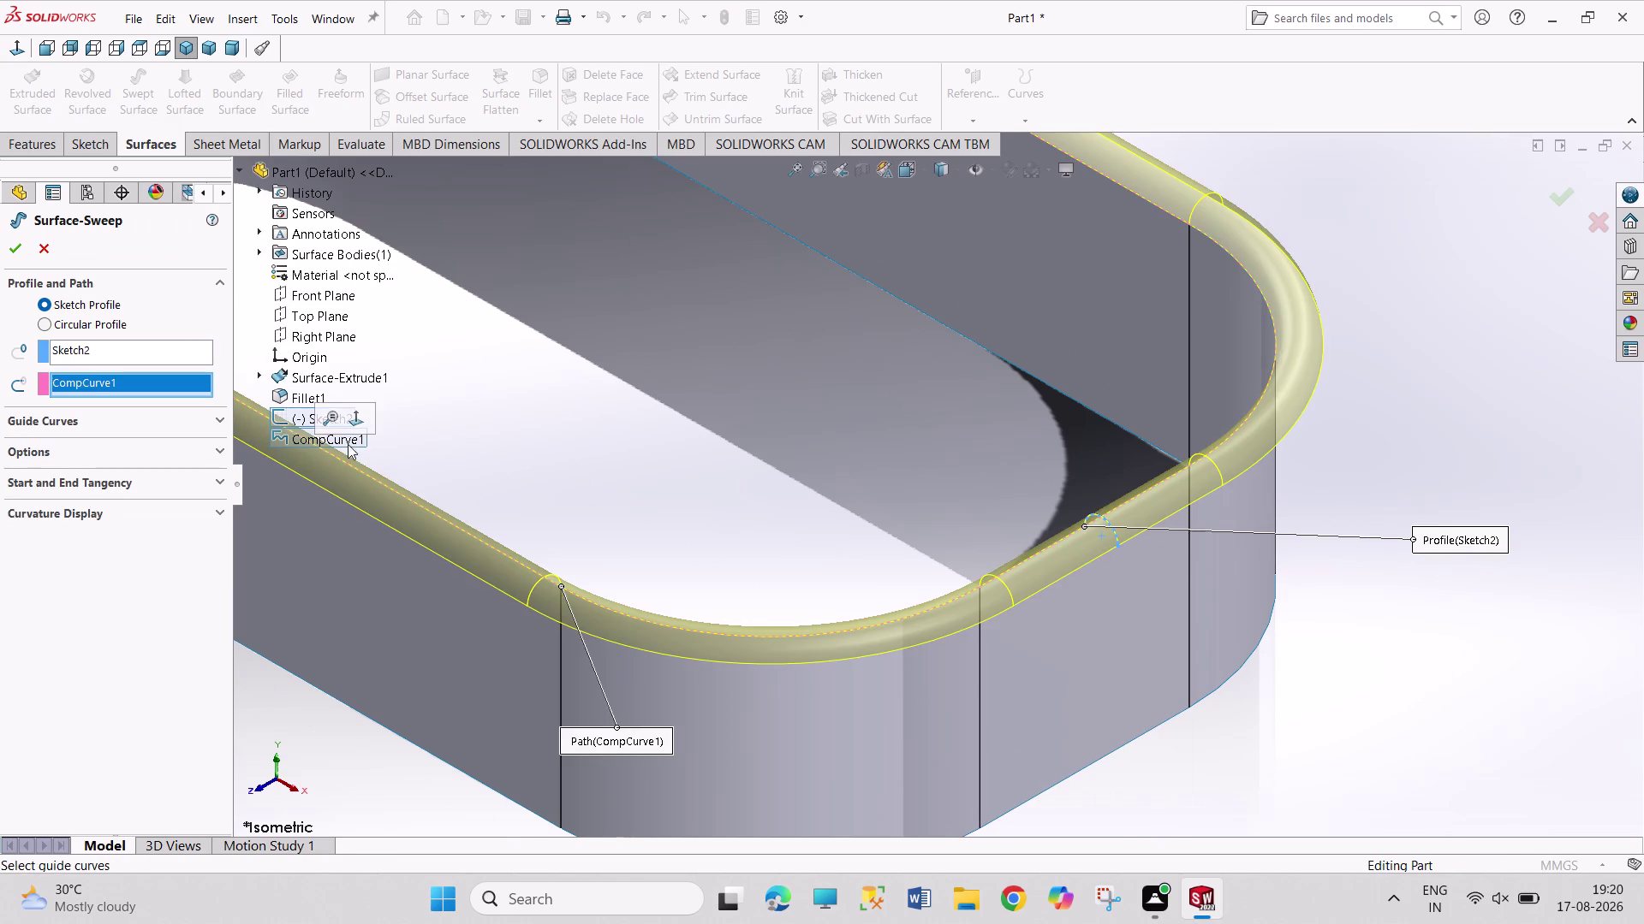
scroll(up, 3)
scroll(up, 3)
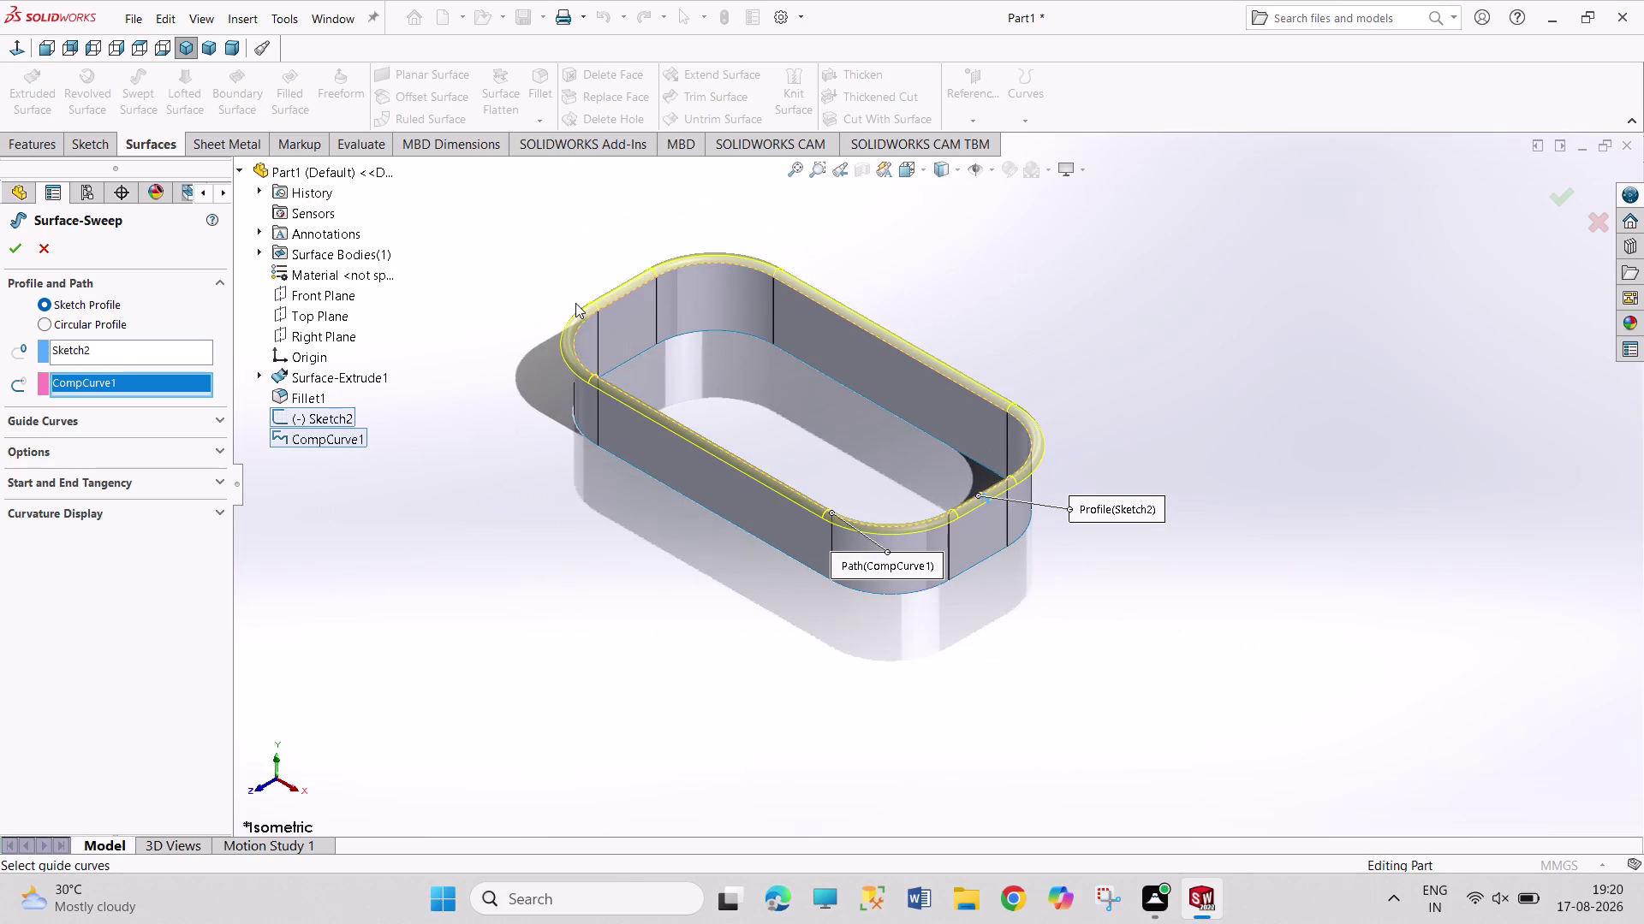
scroll(down, 3)
click(16, 249)
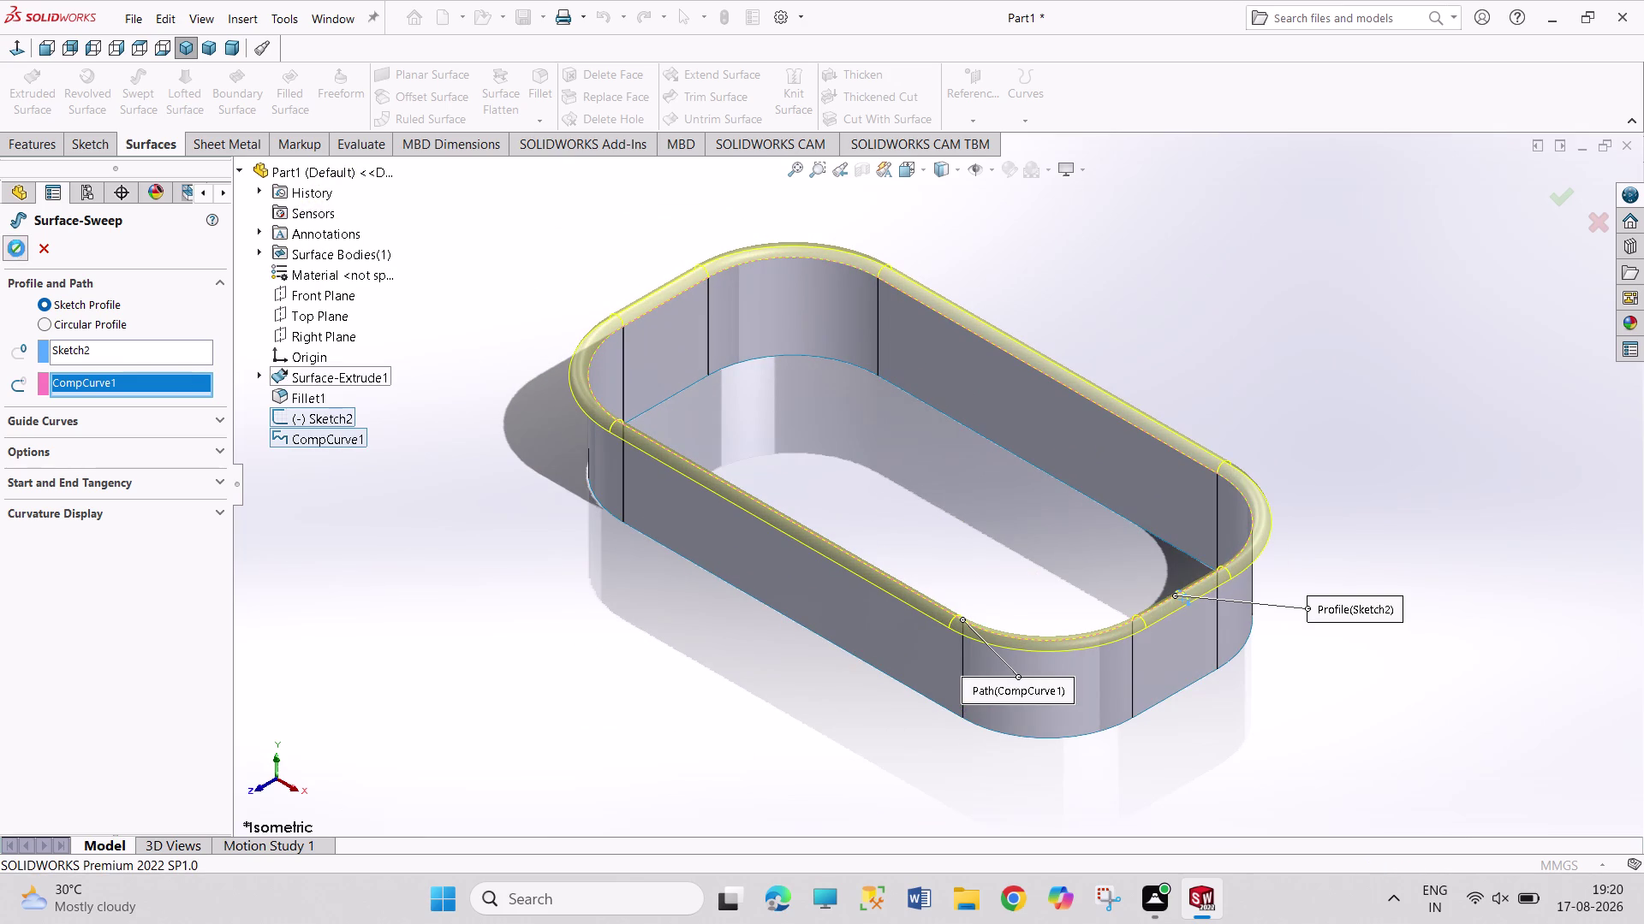
click(538, 528)
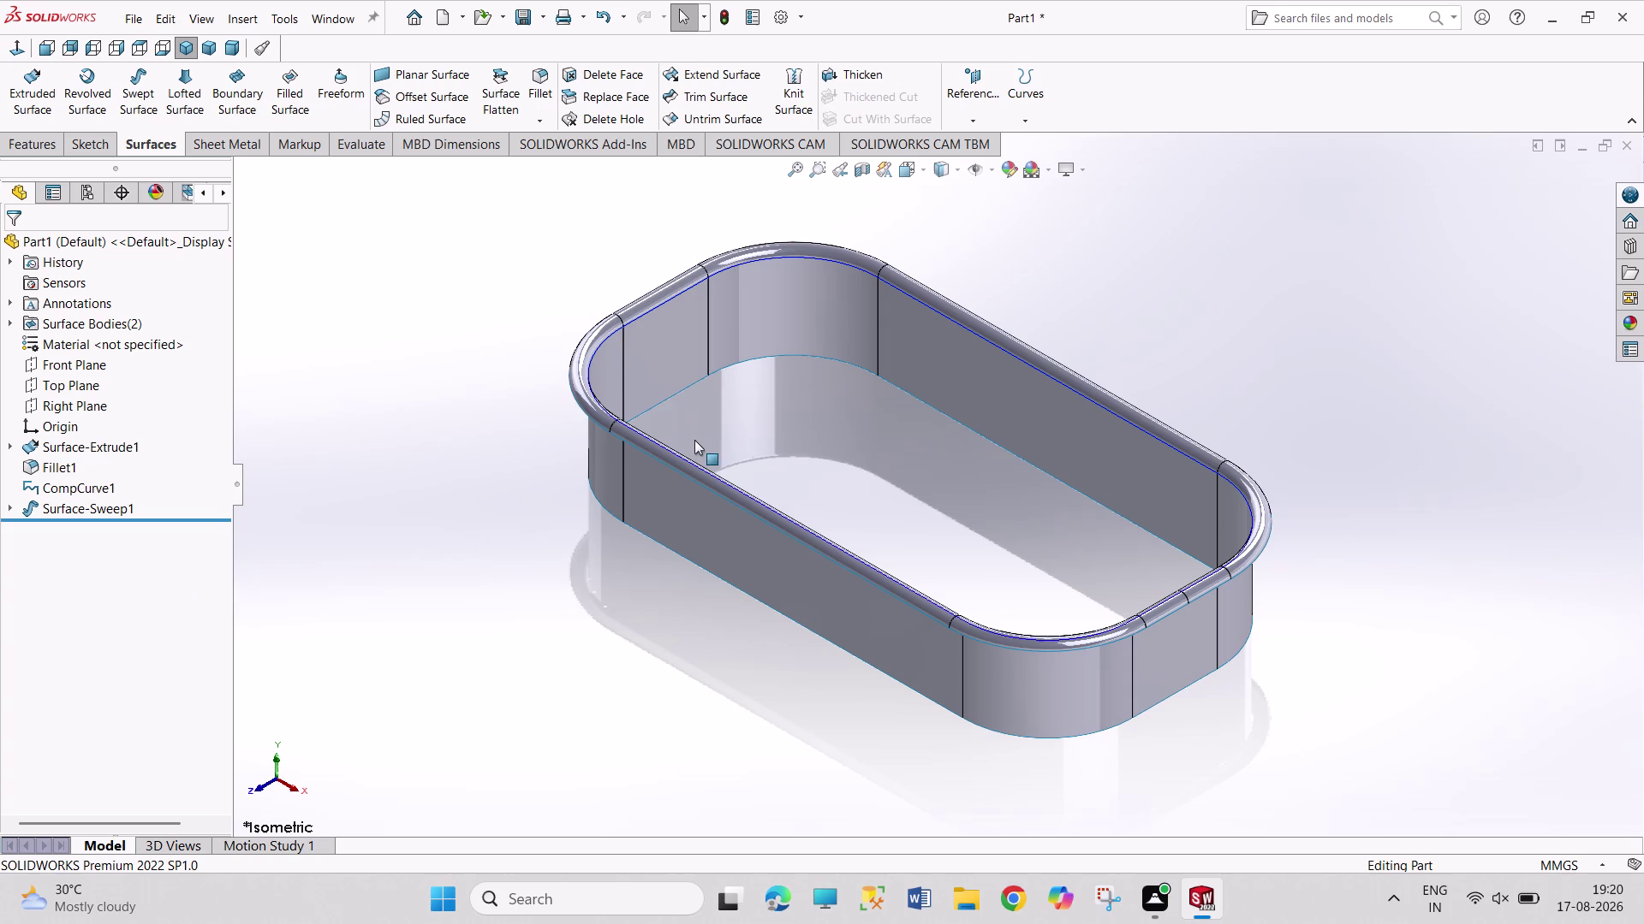
drag(1169, 235, 1362, 382)
drag(1215, 260, 1219, 268)
drag(1219, 268, 1404, 393)
drag(1243, 262, 1364, 331)
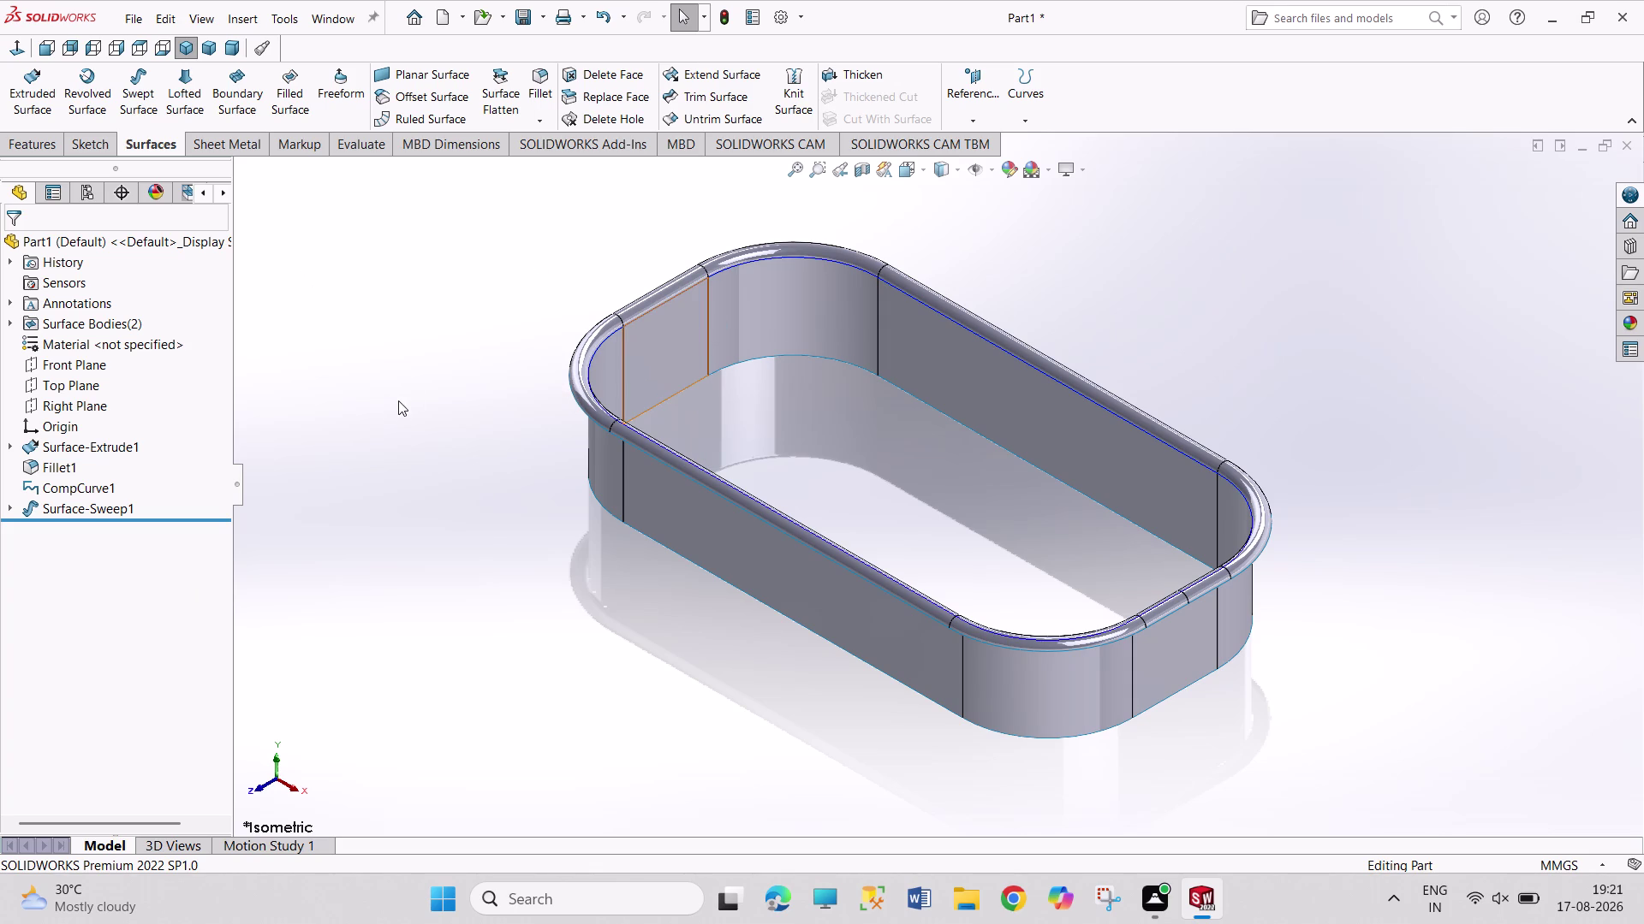
click(546, 85)
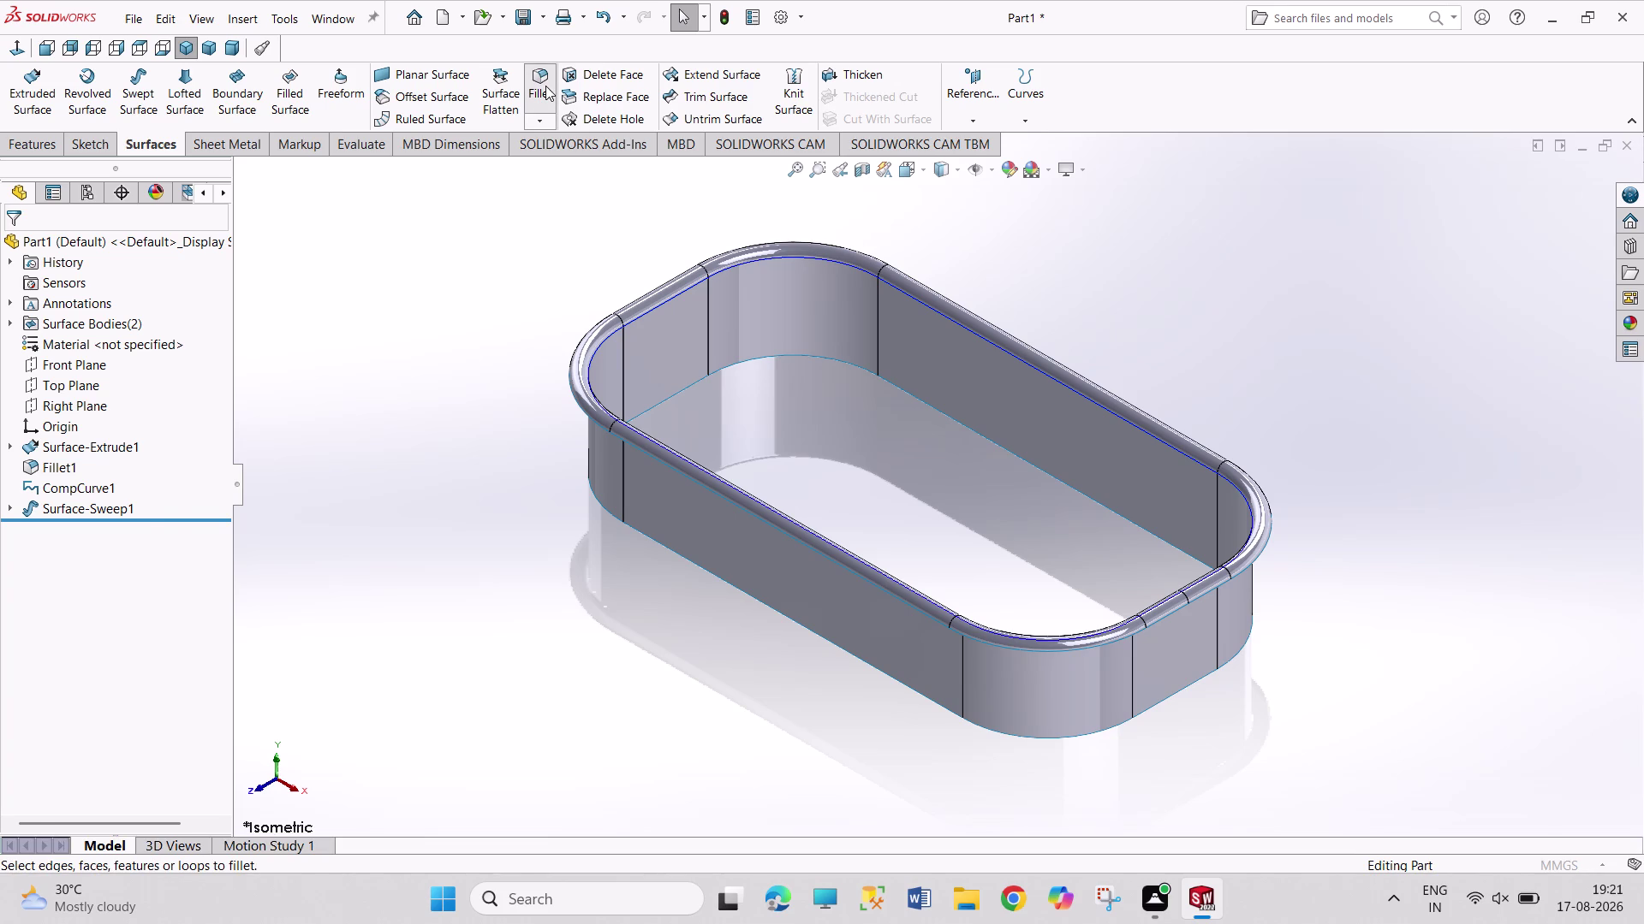
click(755, 361)
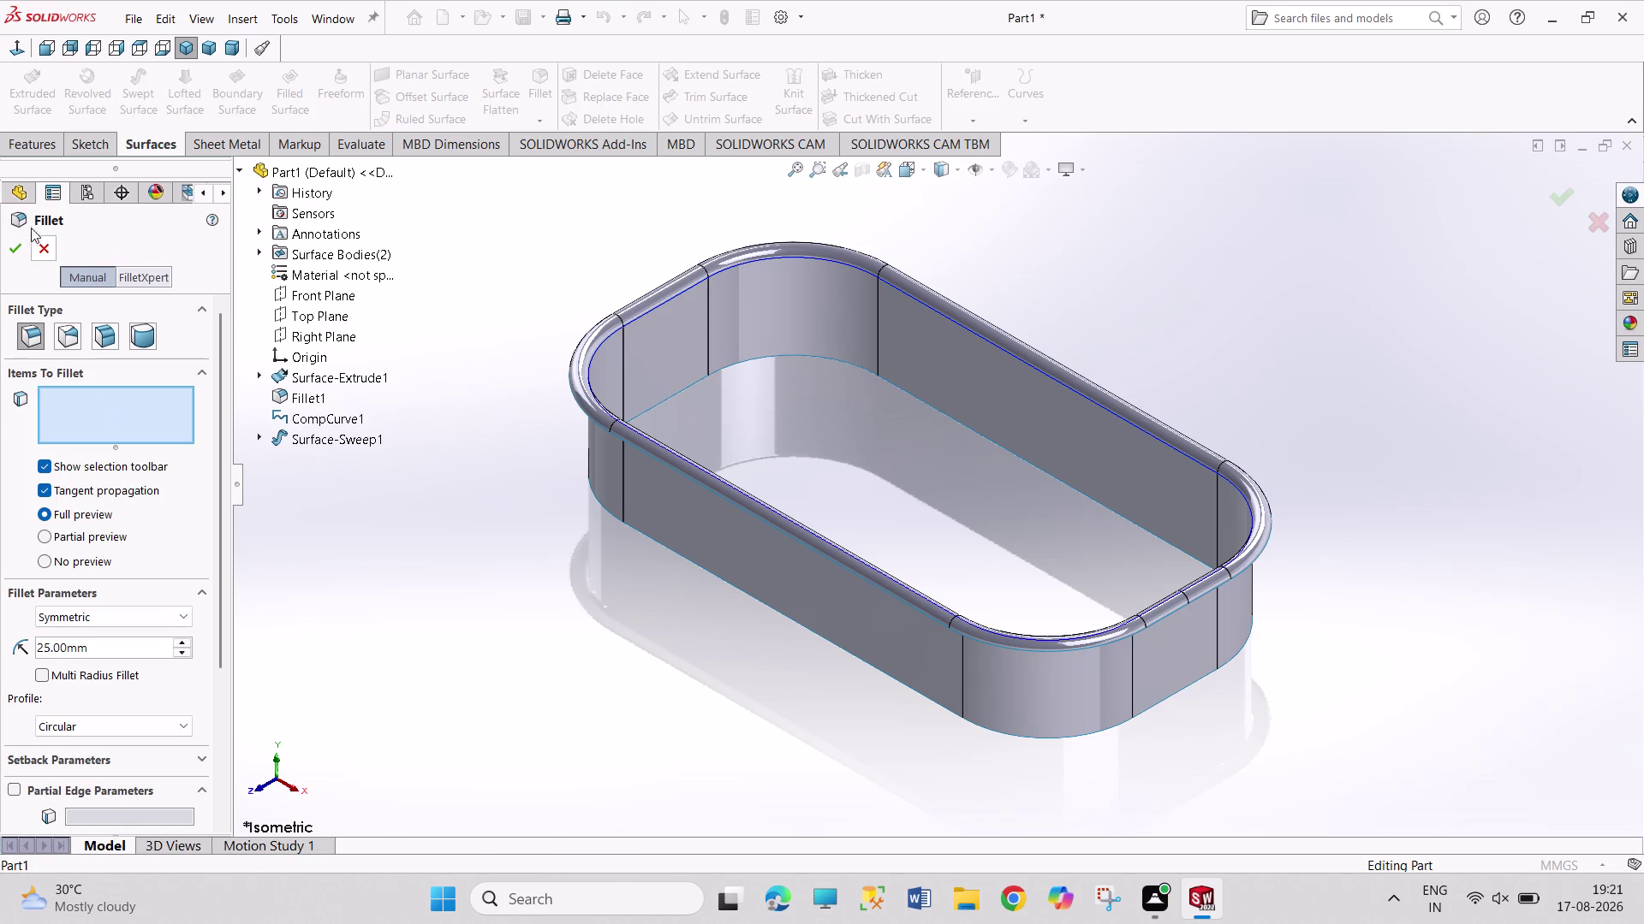
click(36, 248)
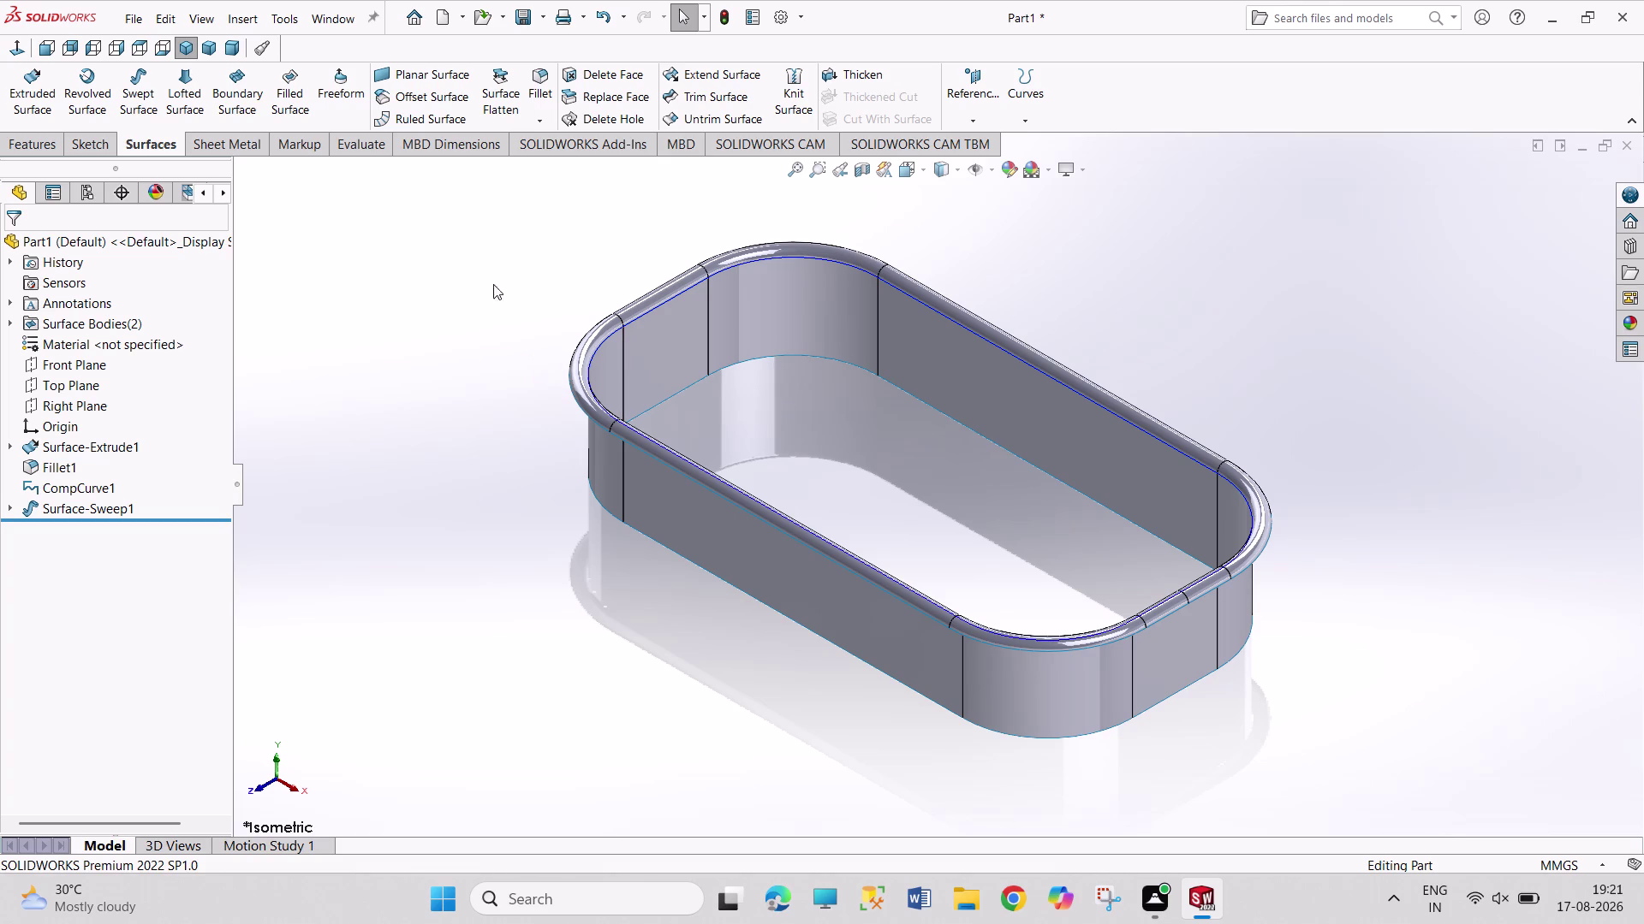
drag(488, 202, 1332, 776)
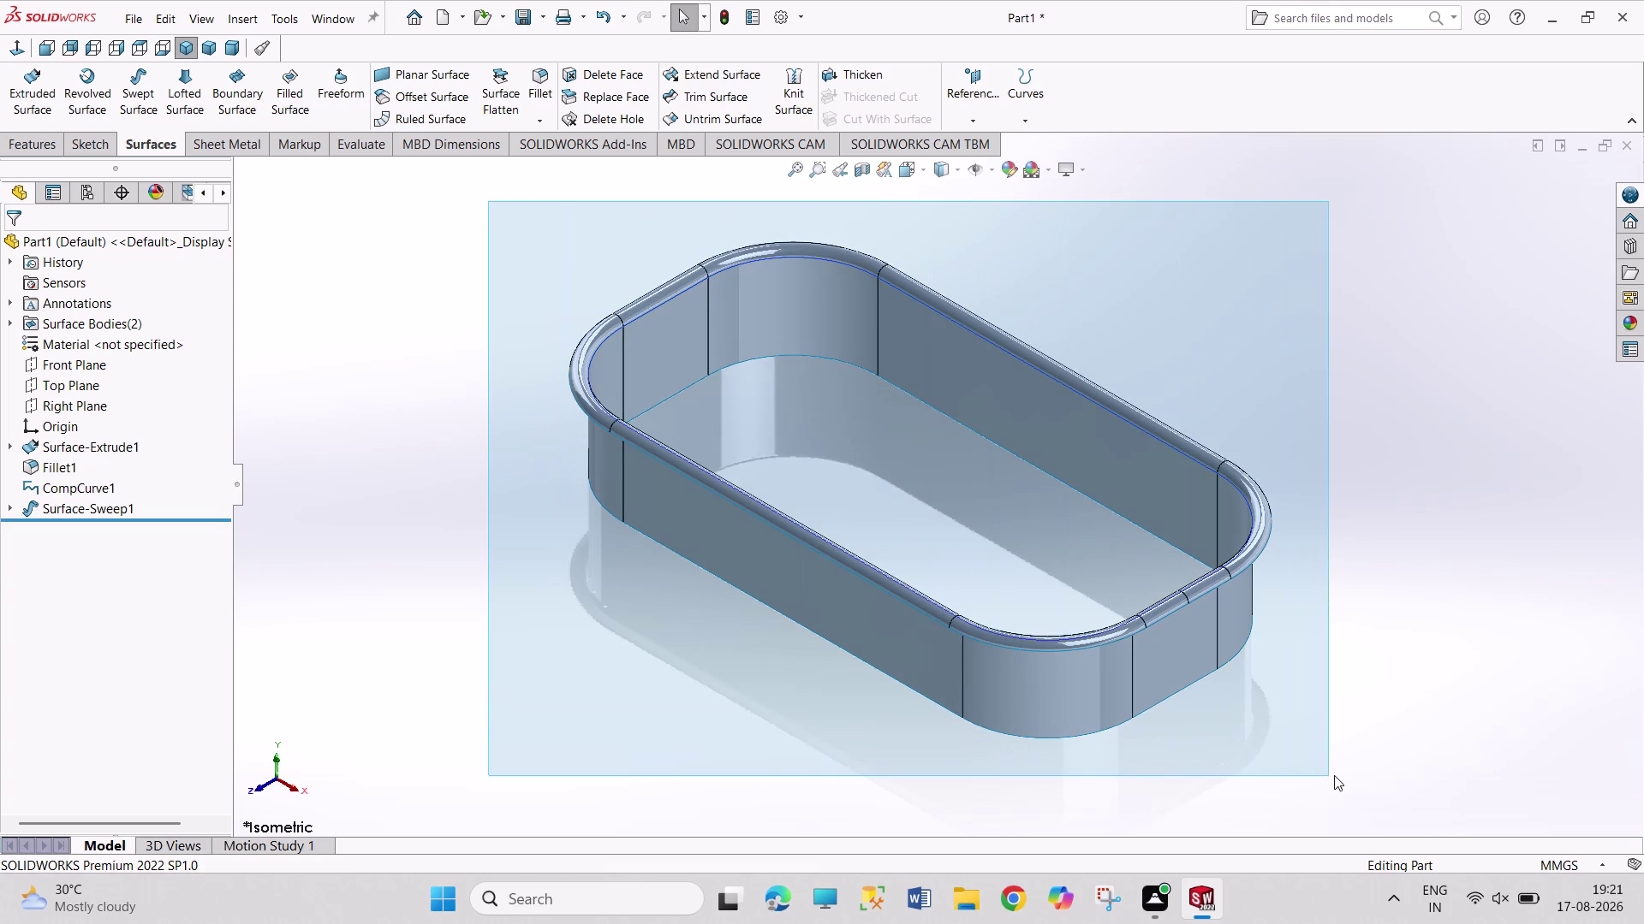
drag(1332, 775, 1333, 775)
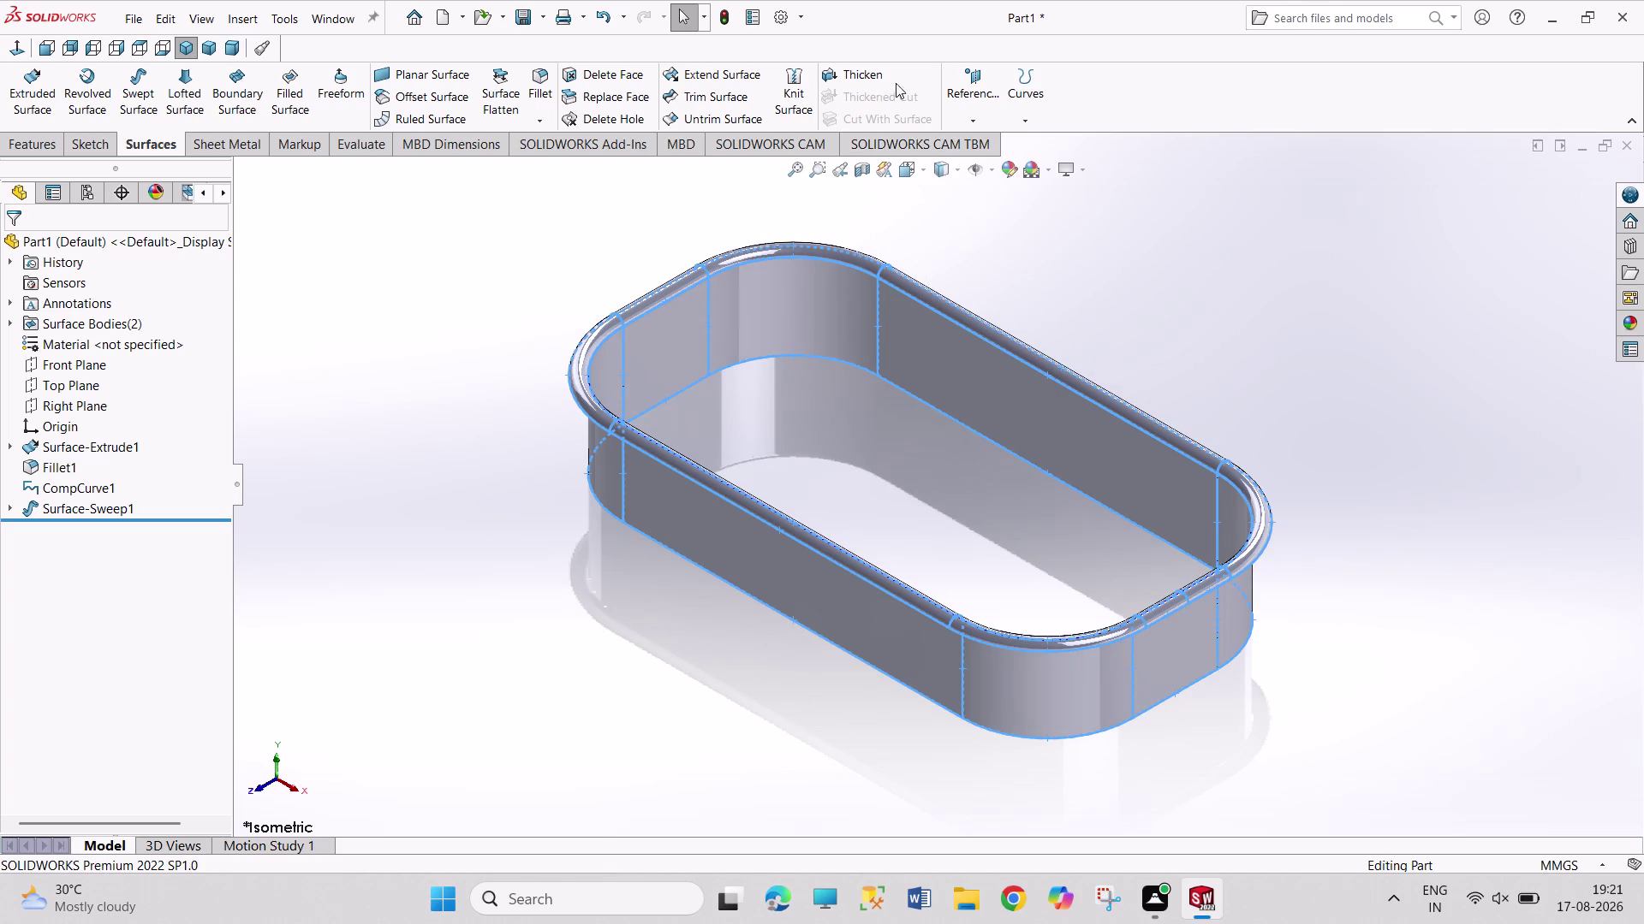
Knit Surface-Sweep1 and Fillet1 together into Surface-Knit1.
click(791, 79)
drag(487, 180, 509, 307)
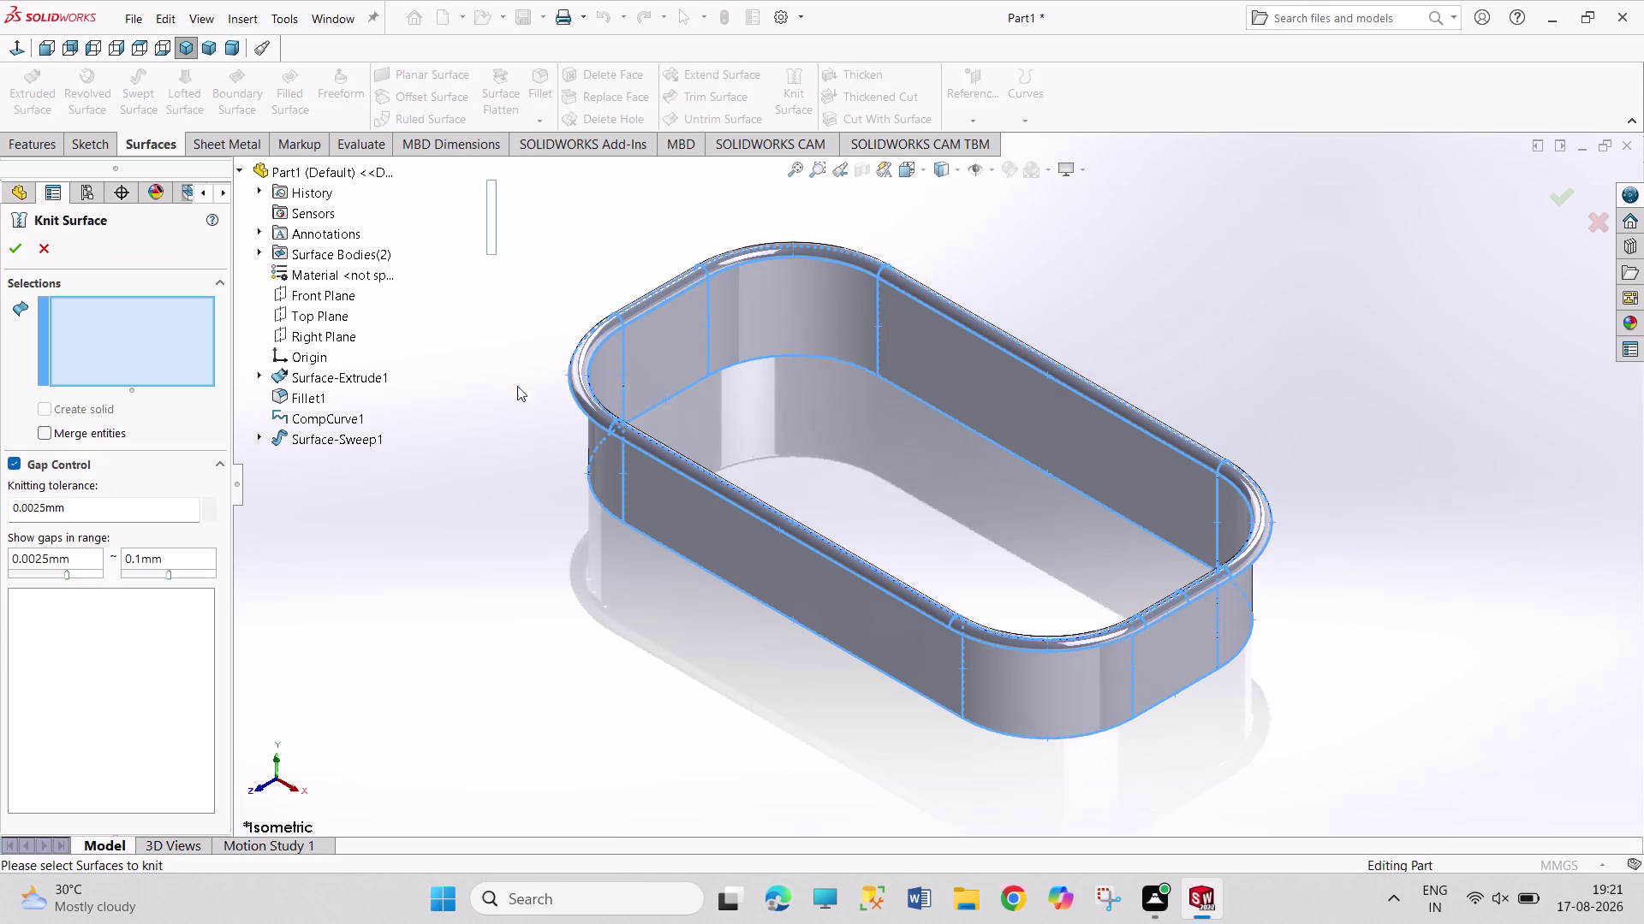
drag(508, 307, 1411, 769)
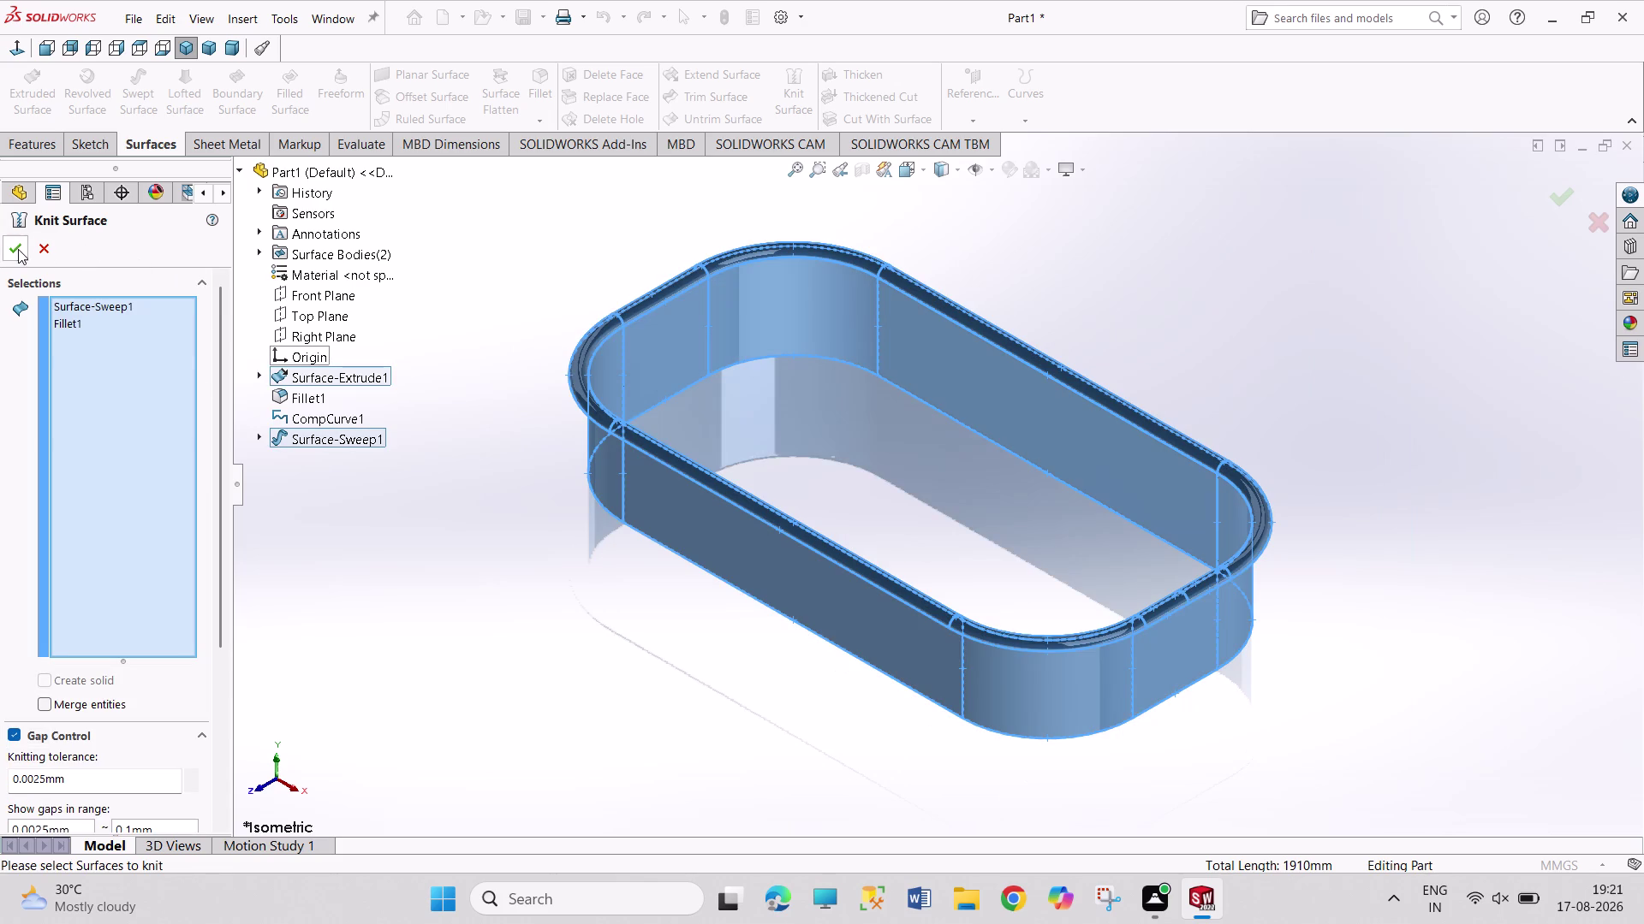
click(14, 247)
click(375, 634)
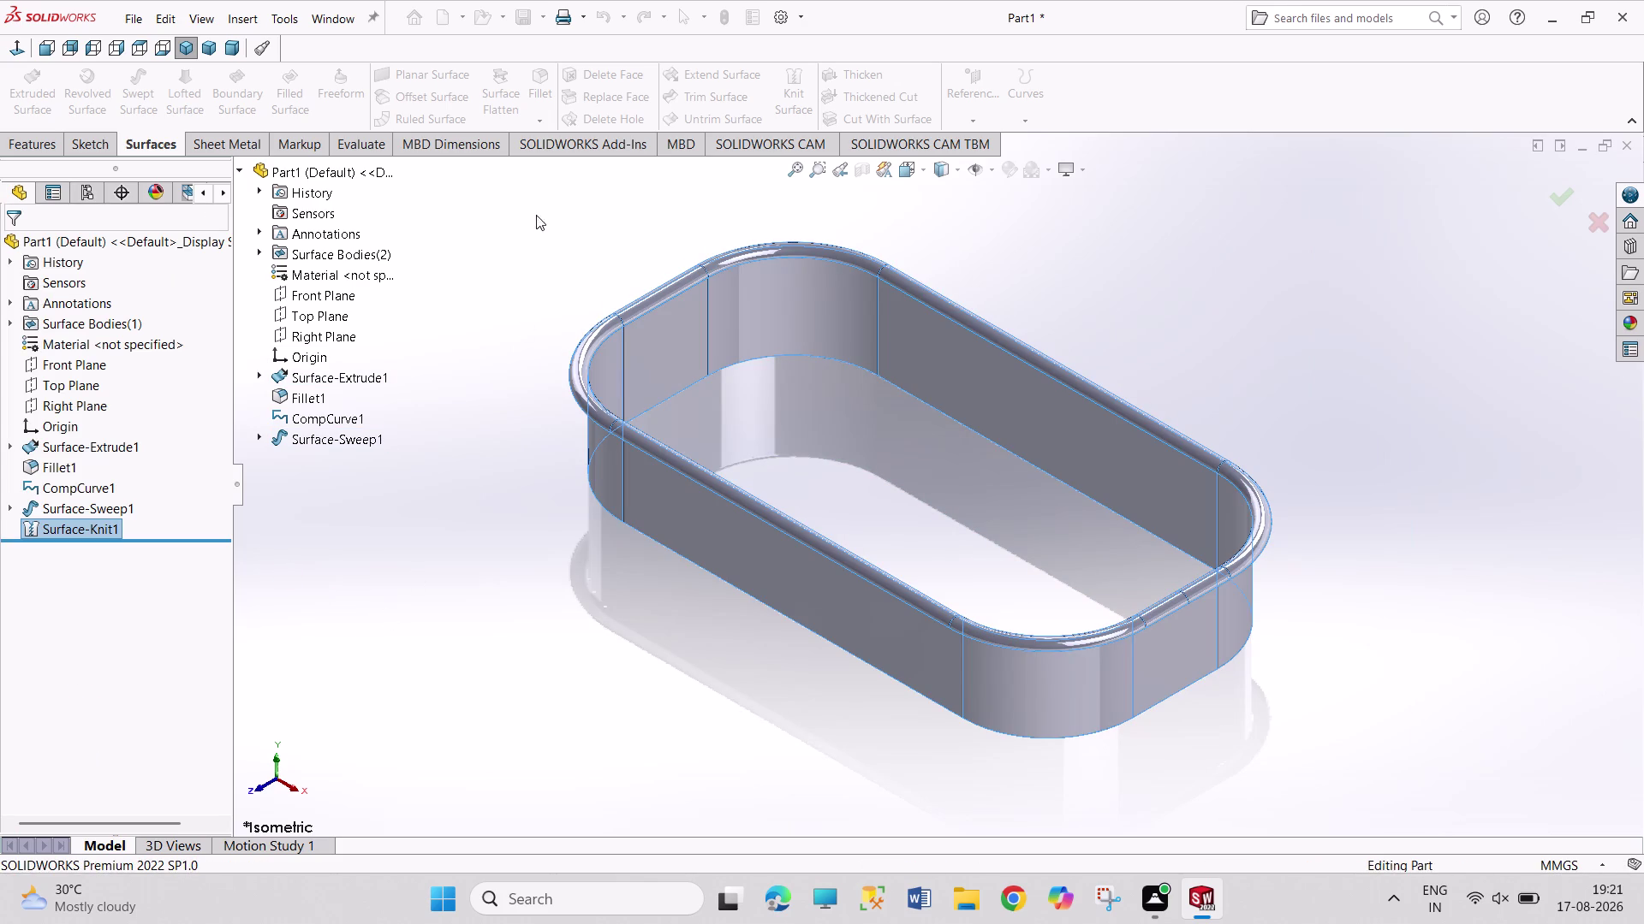
click(531, 85)
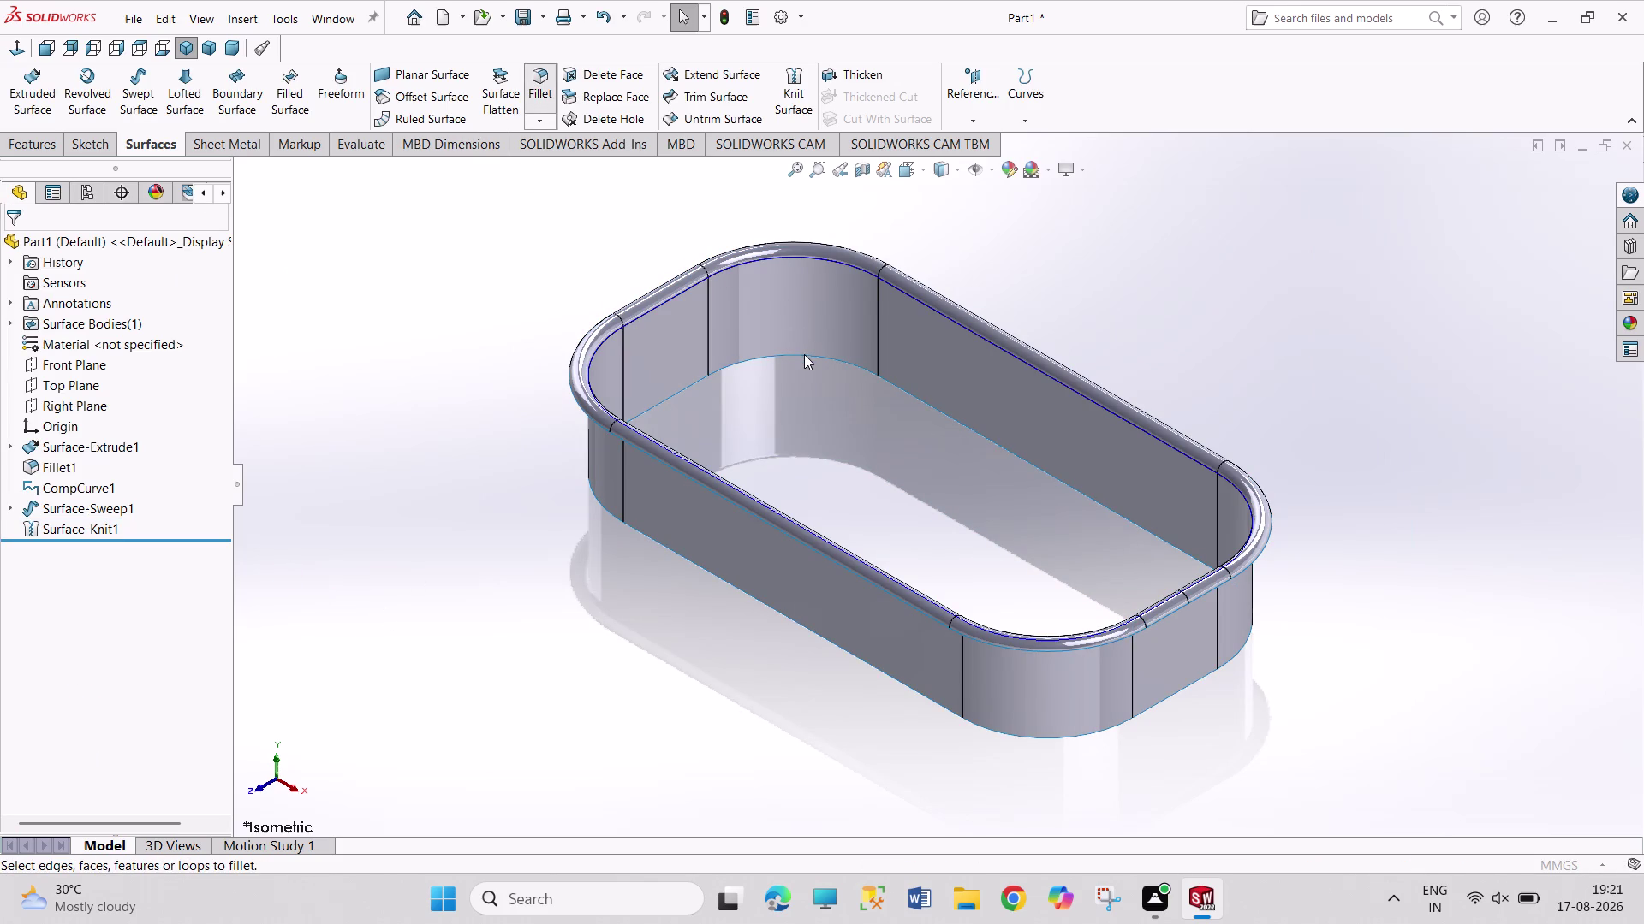
Start another fillet on the tray, then cancel it.
click(805, 356)
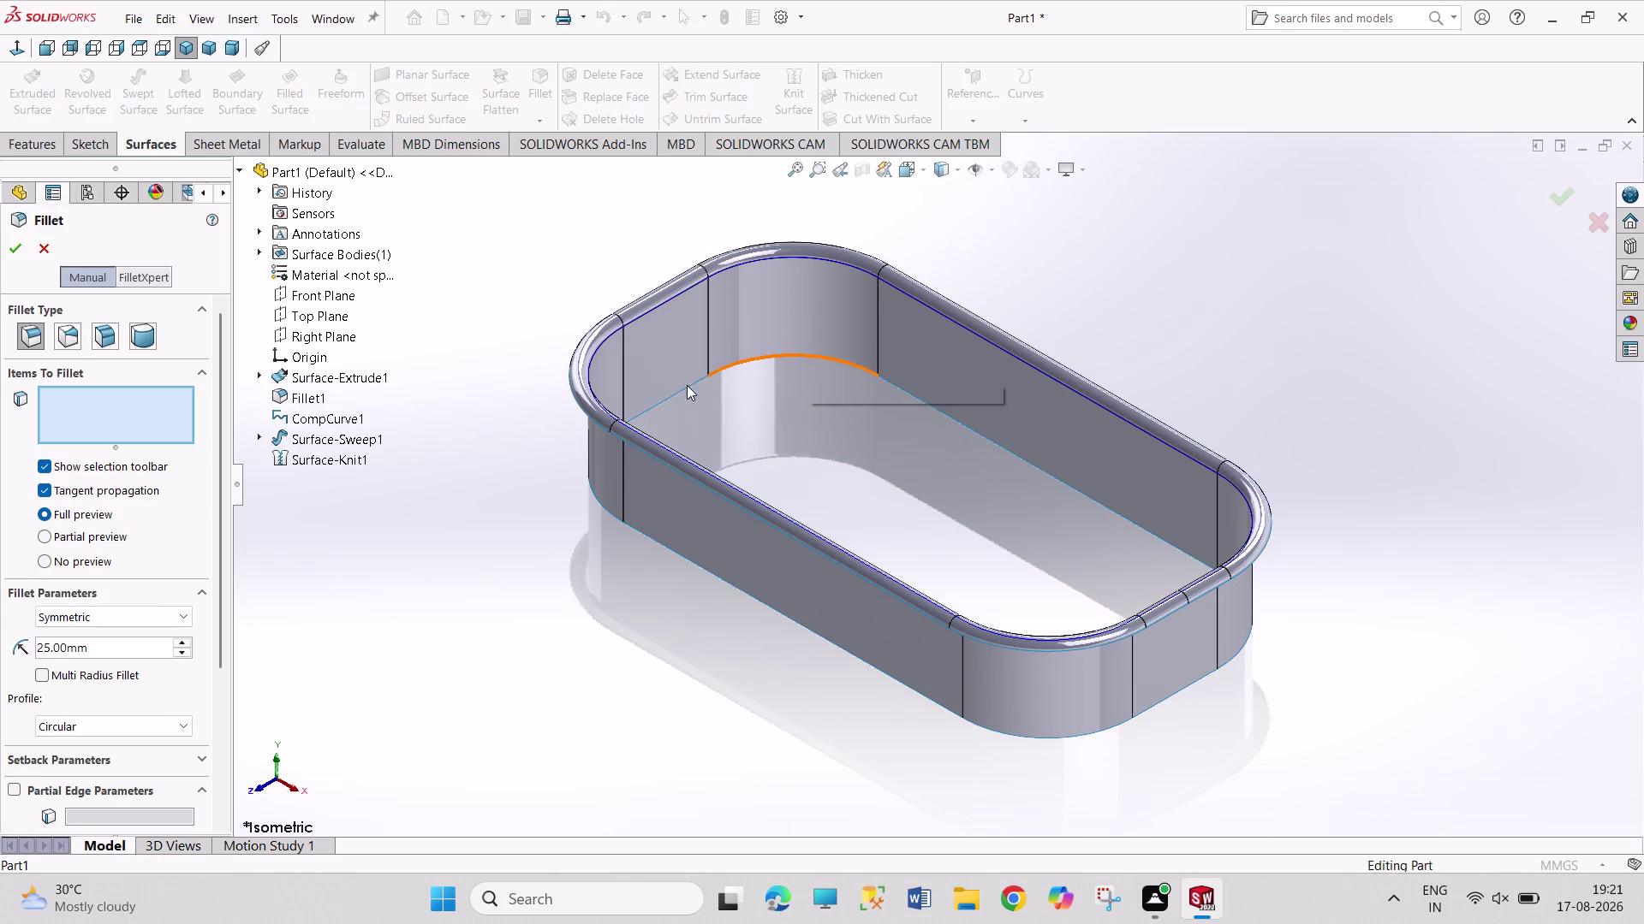
click(44, 247)
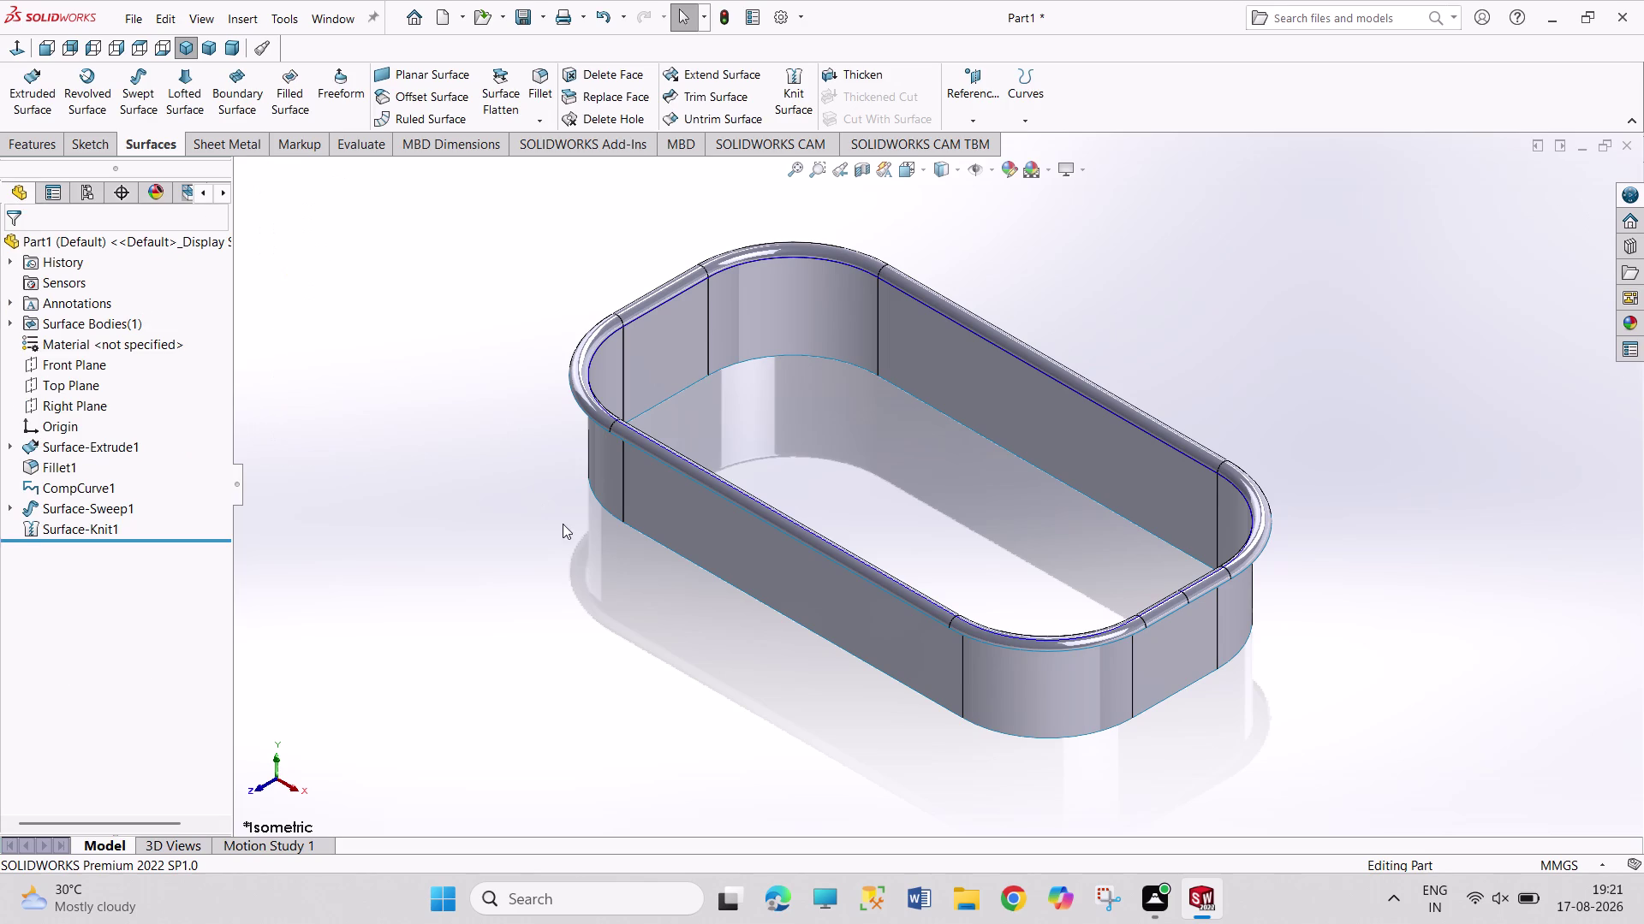
scroll(up, 3)
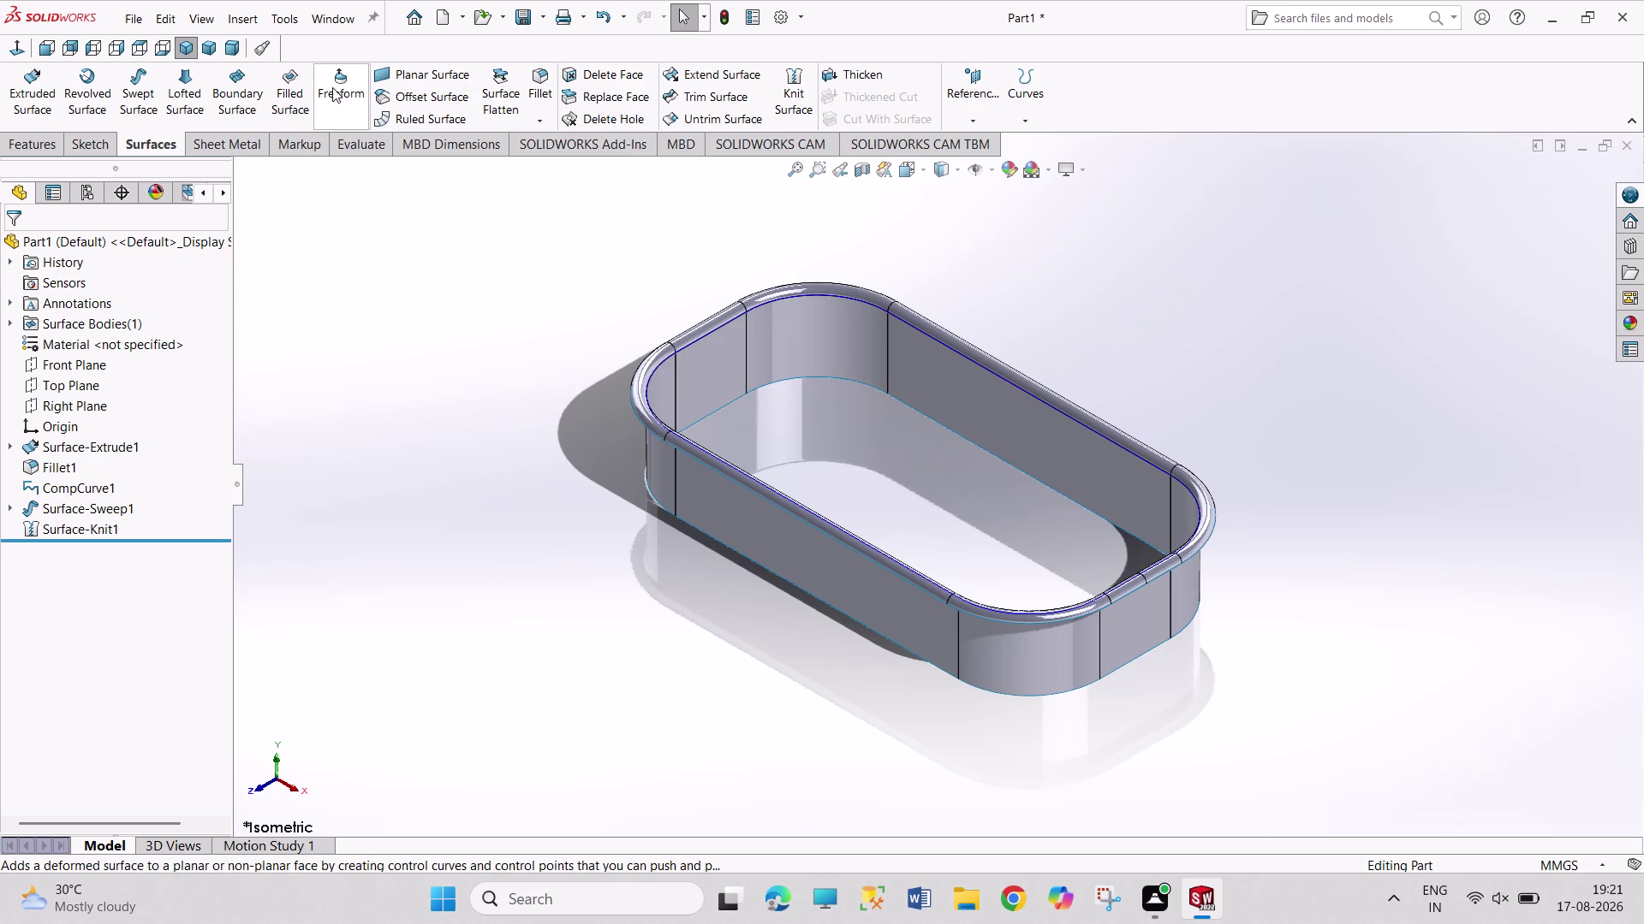
Create Surface-Fill1 with the tray's eight bottom edges as the patch boundary.
click(292, 94)
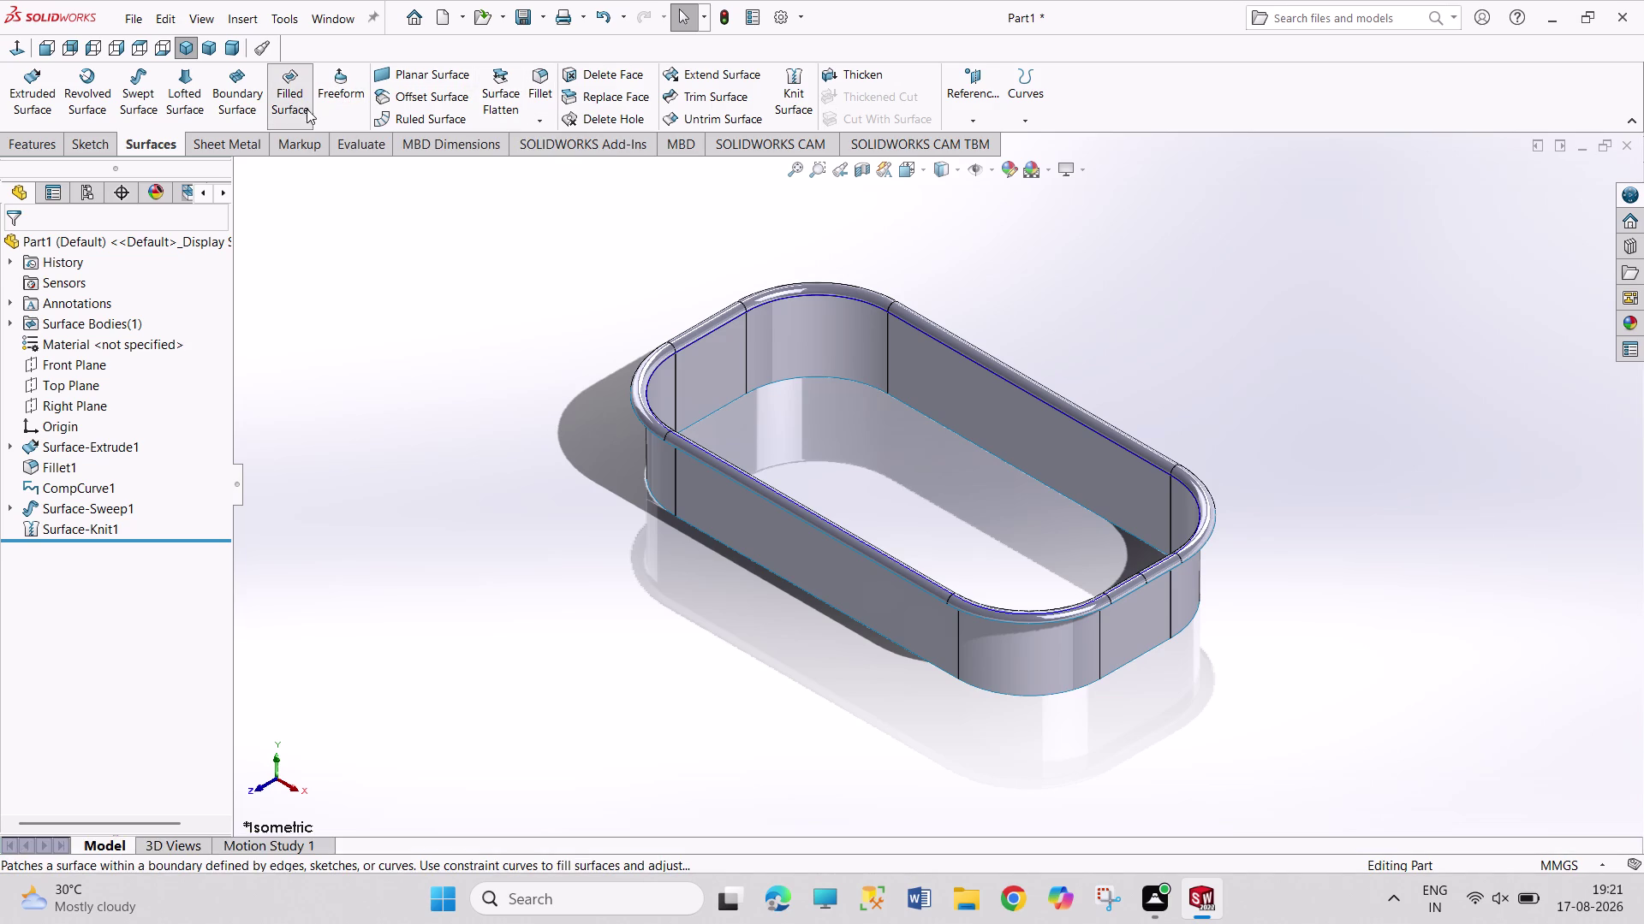
click(829, 377)
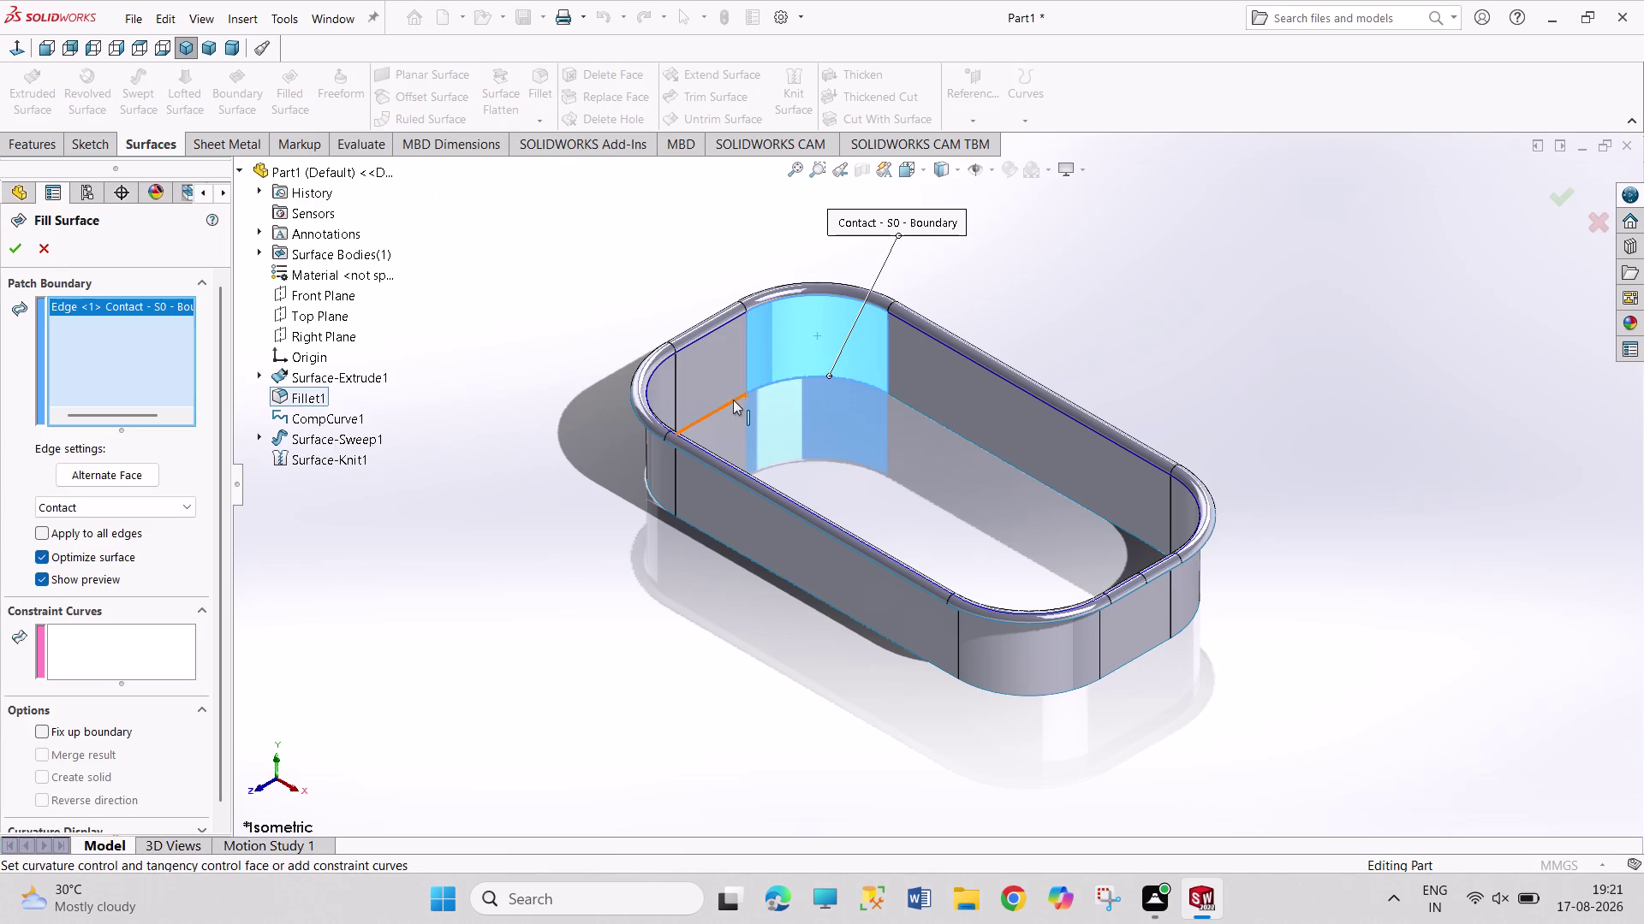
click(725, 404)
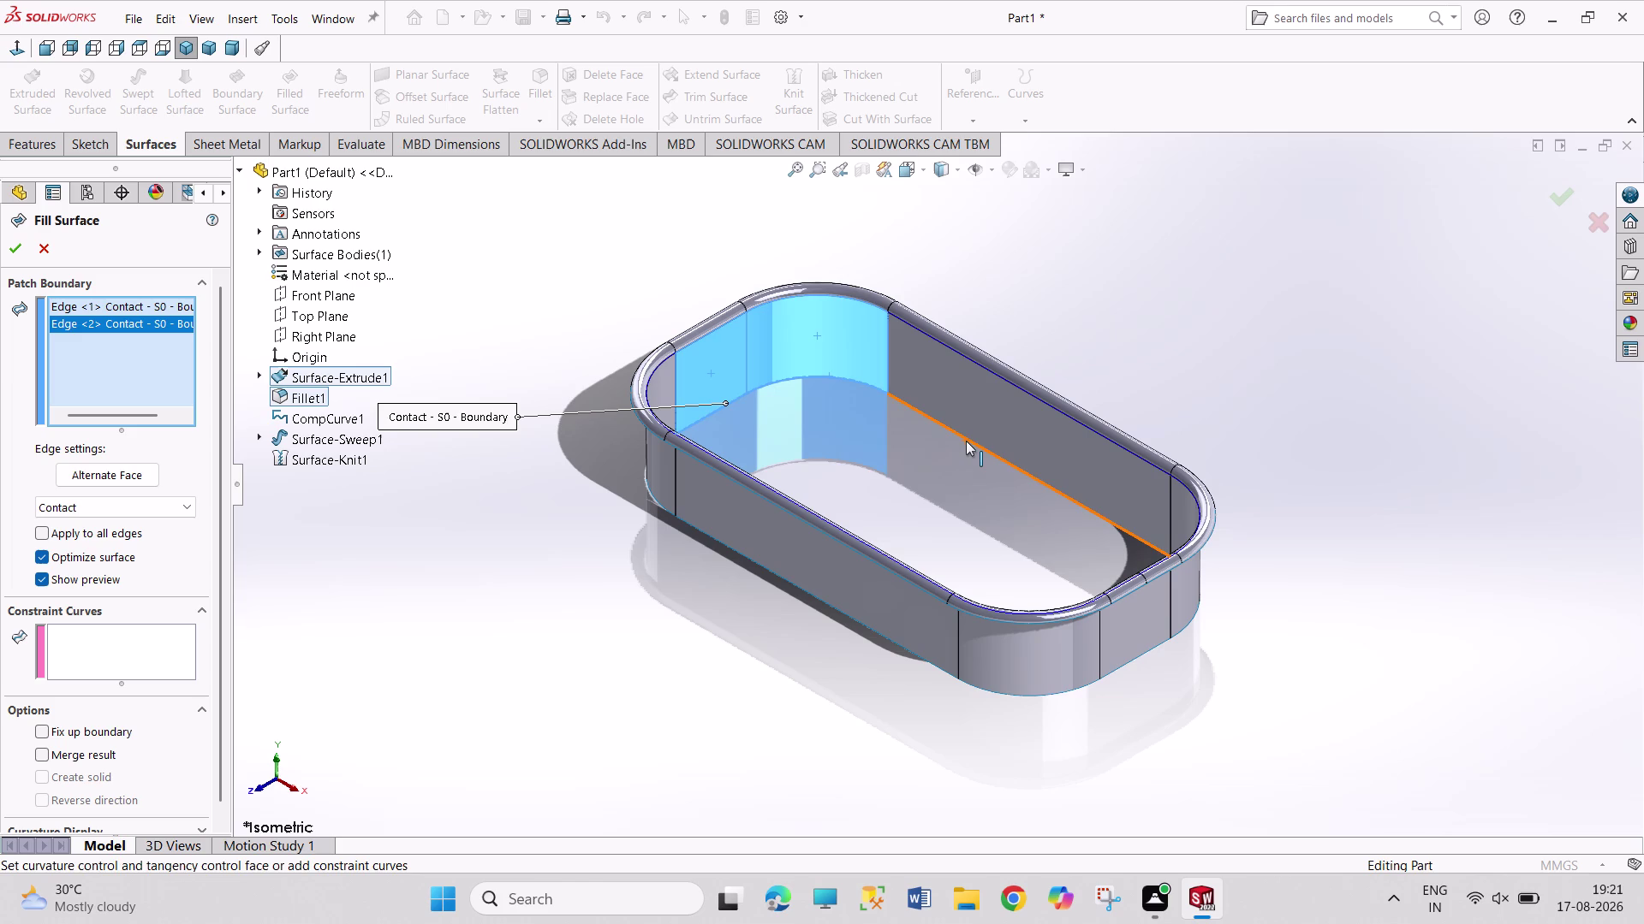
click(971, 439)
middle_drag(879, 230, 934, 547)
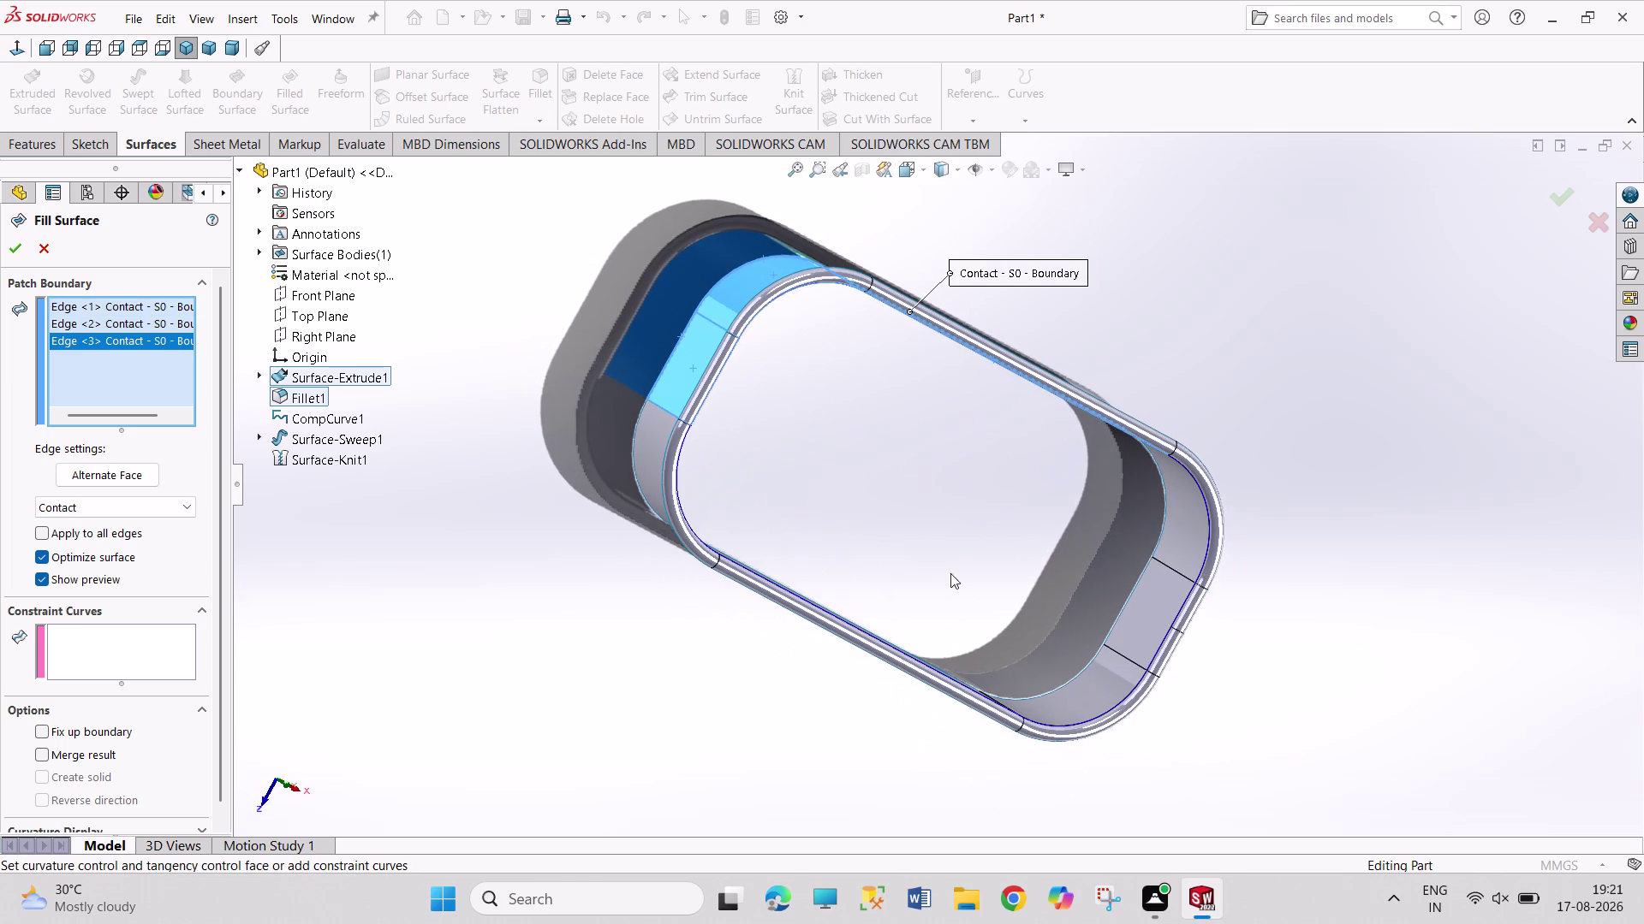
click(1166, 513)
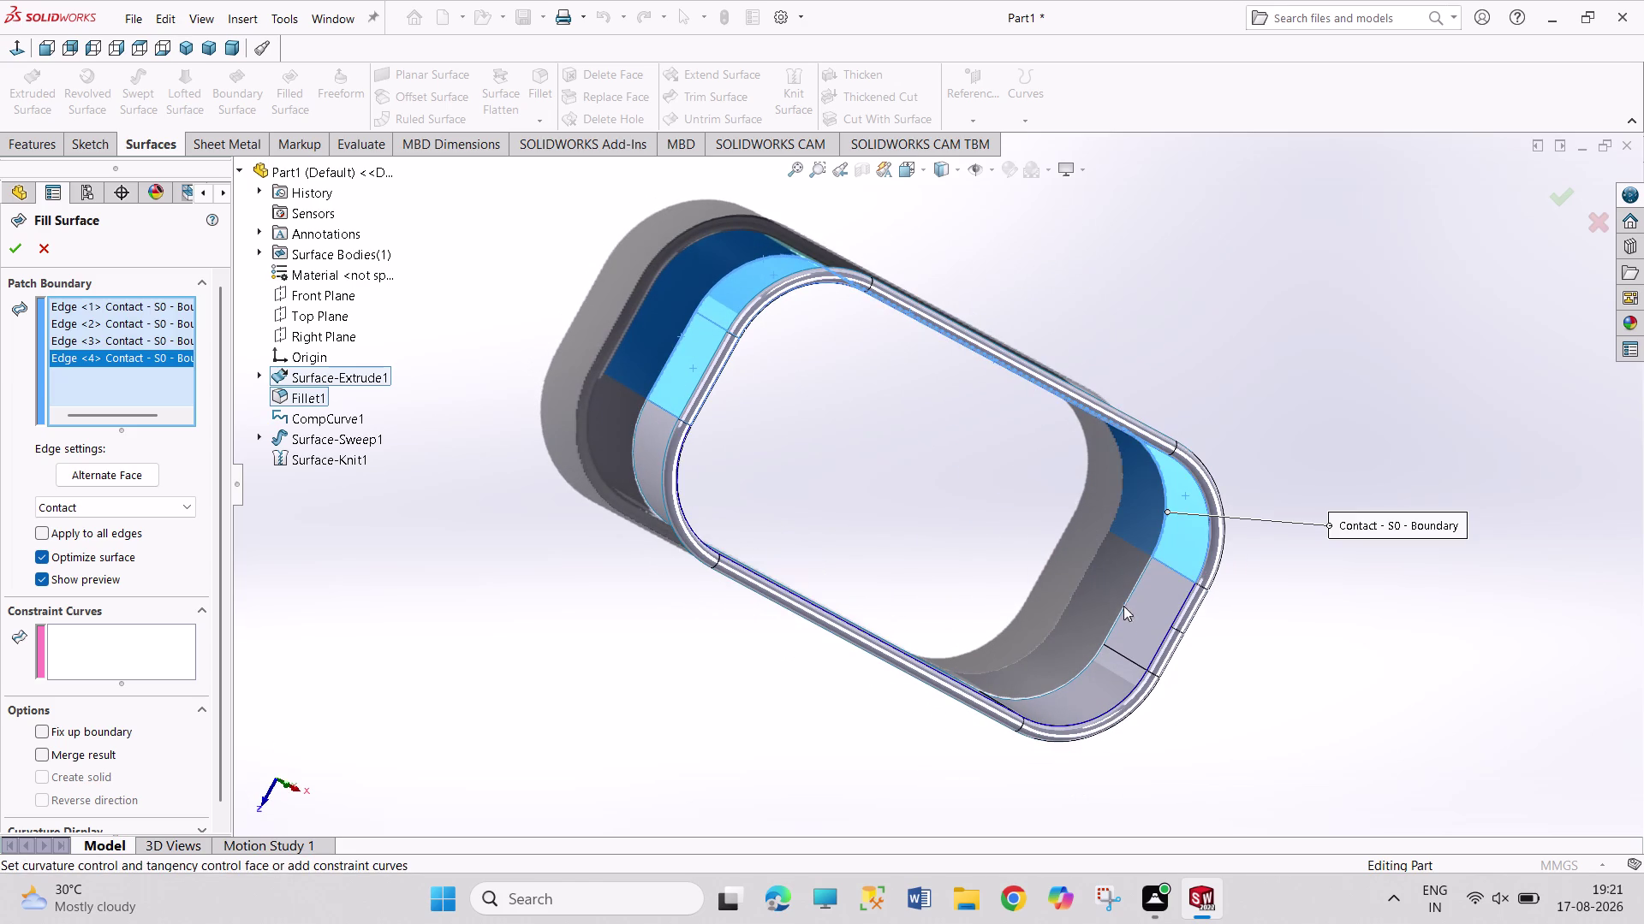
click(1124, 607)
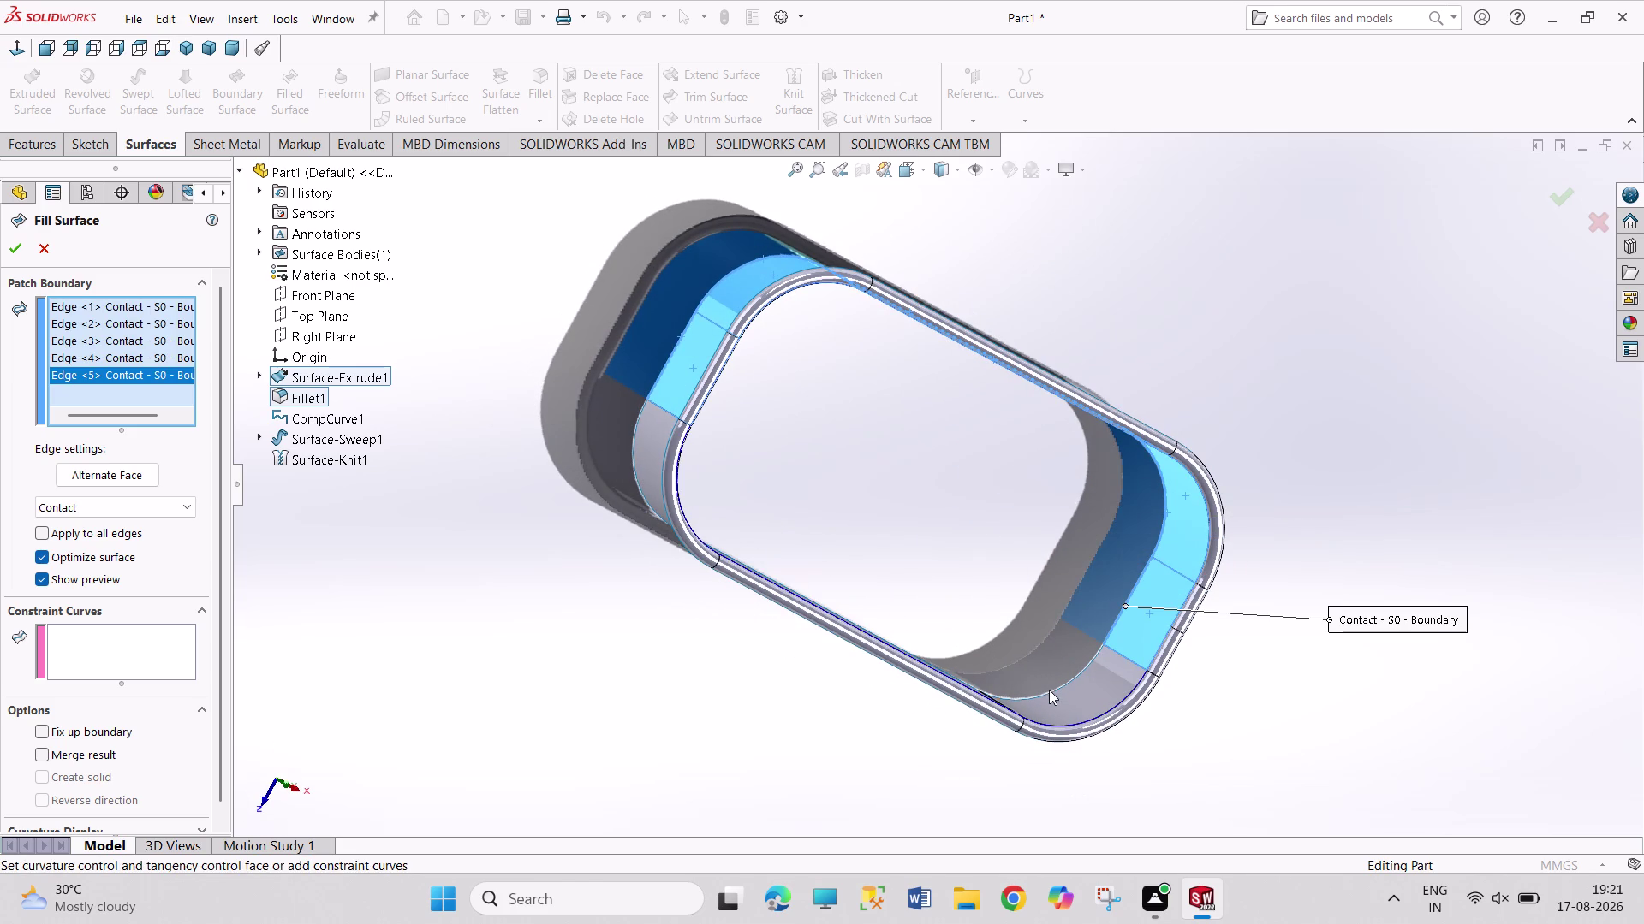
click(1050, 693)
middle_drag(991, 576, 915, 552)
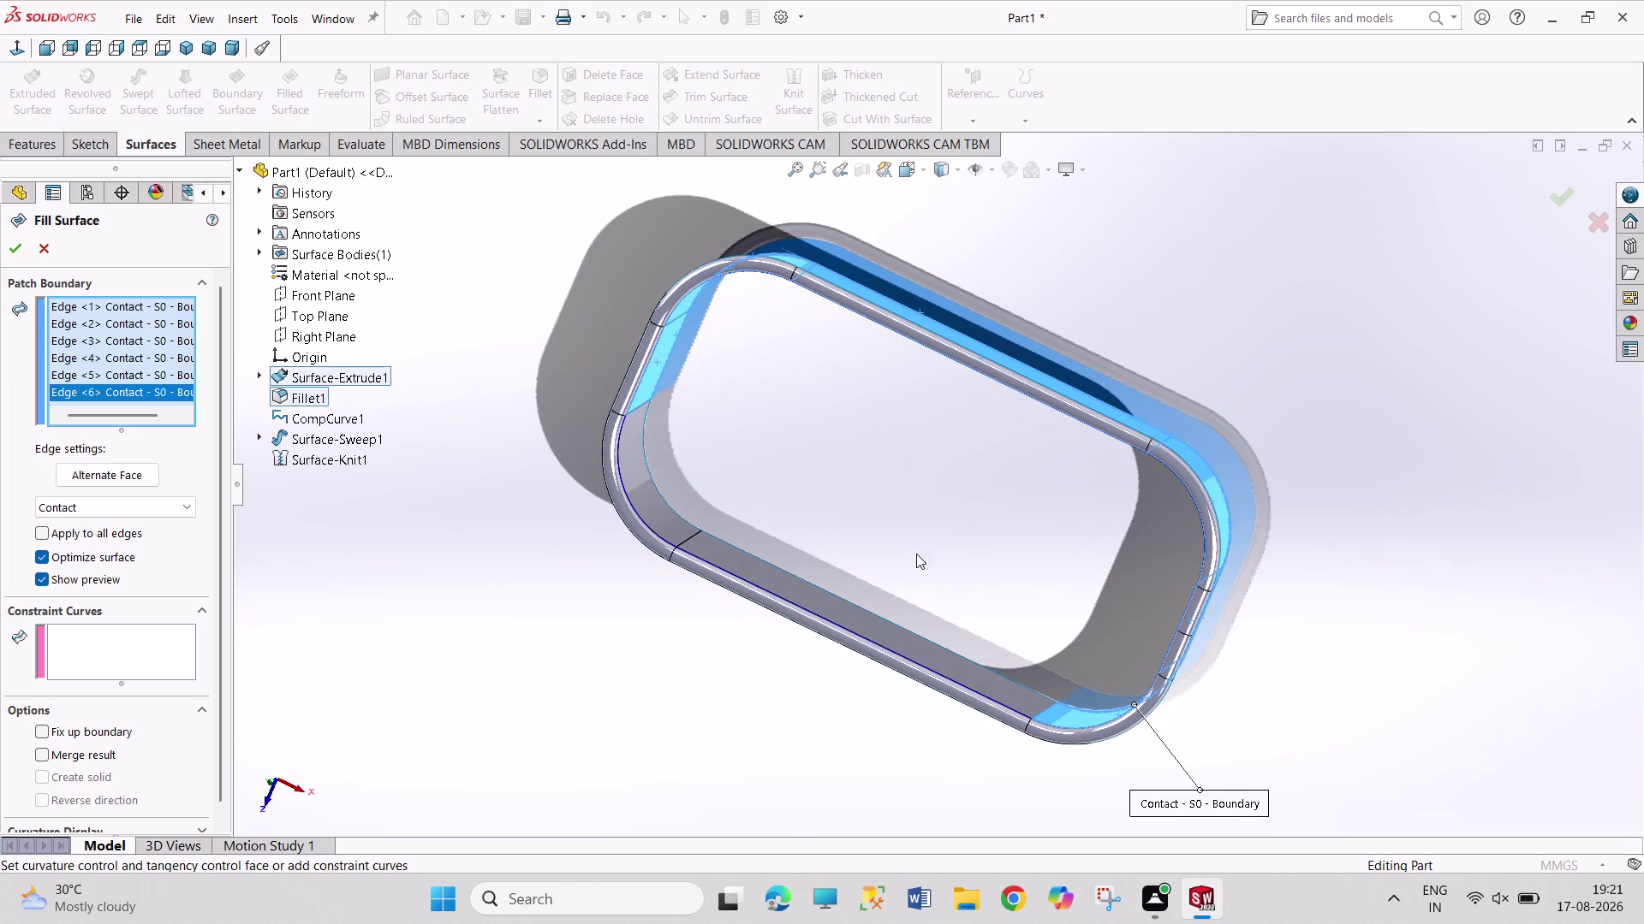
click(964, 657)
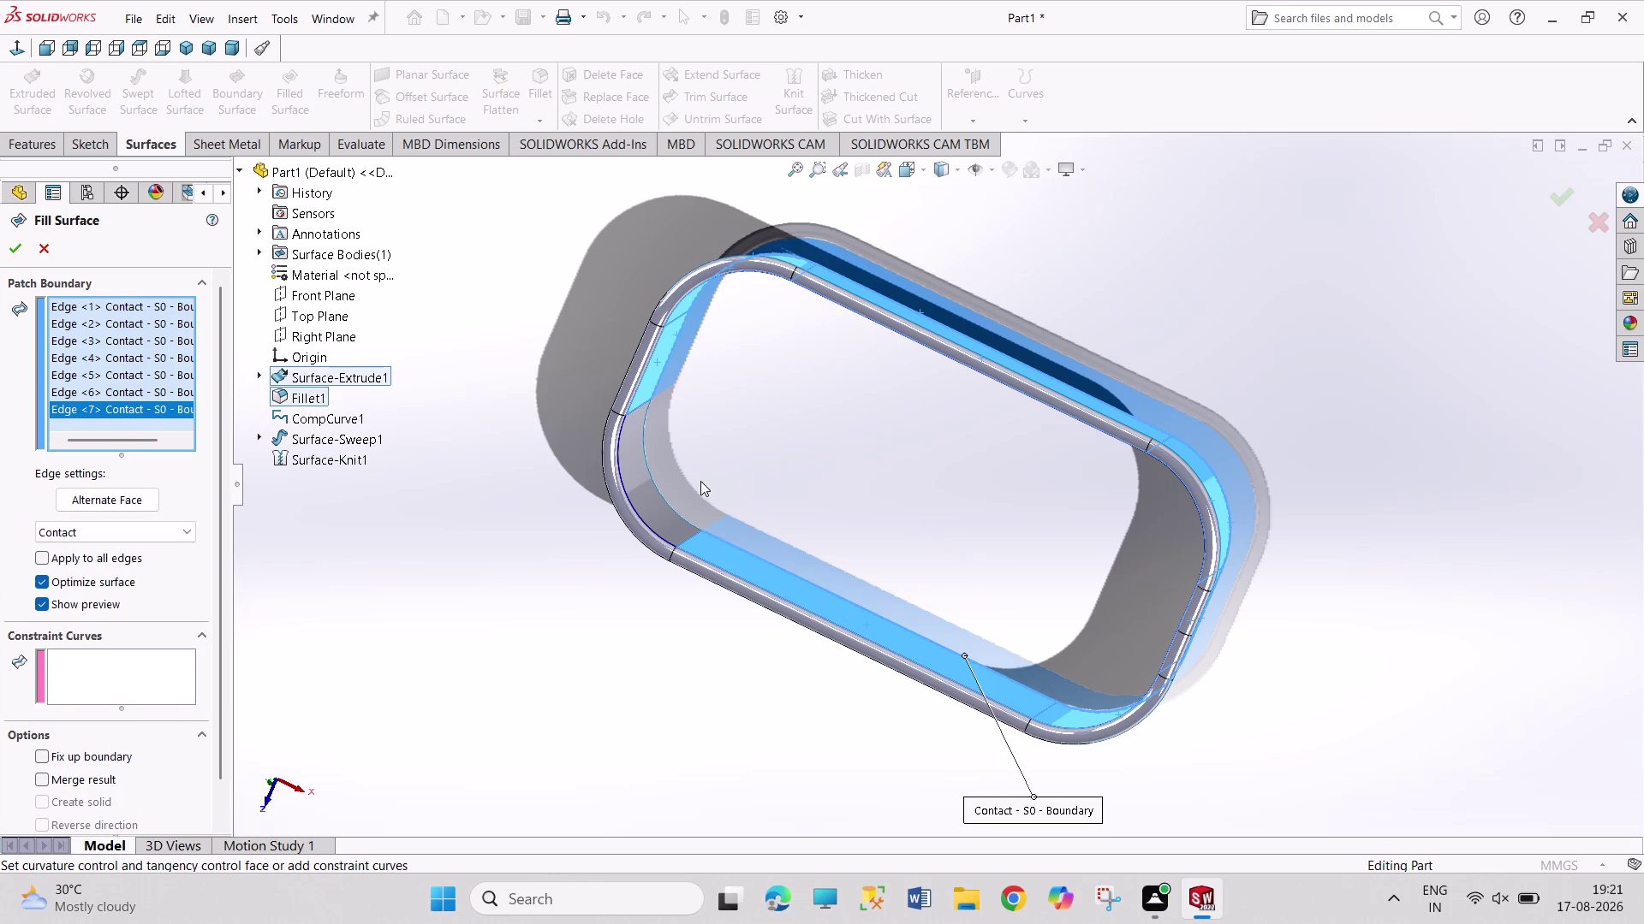
click(657, 490)
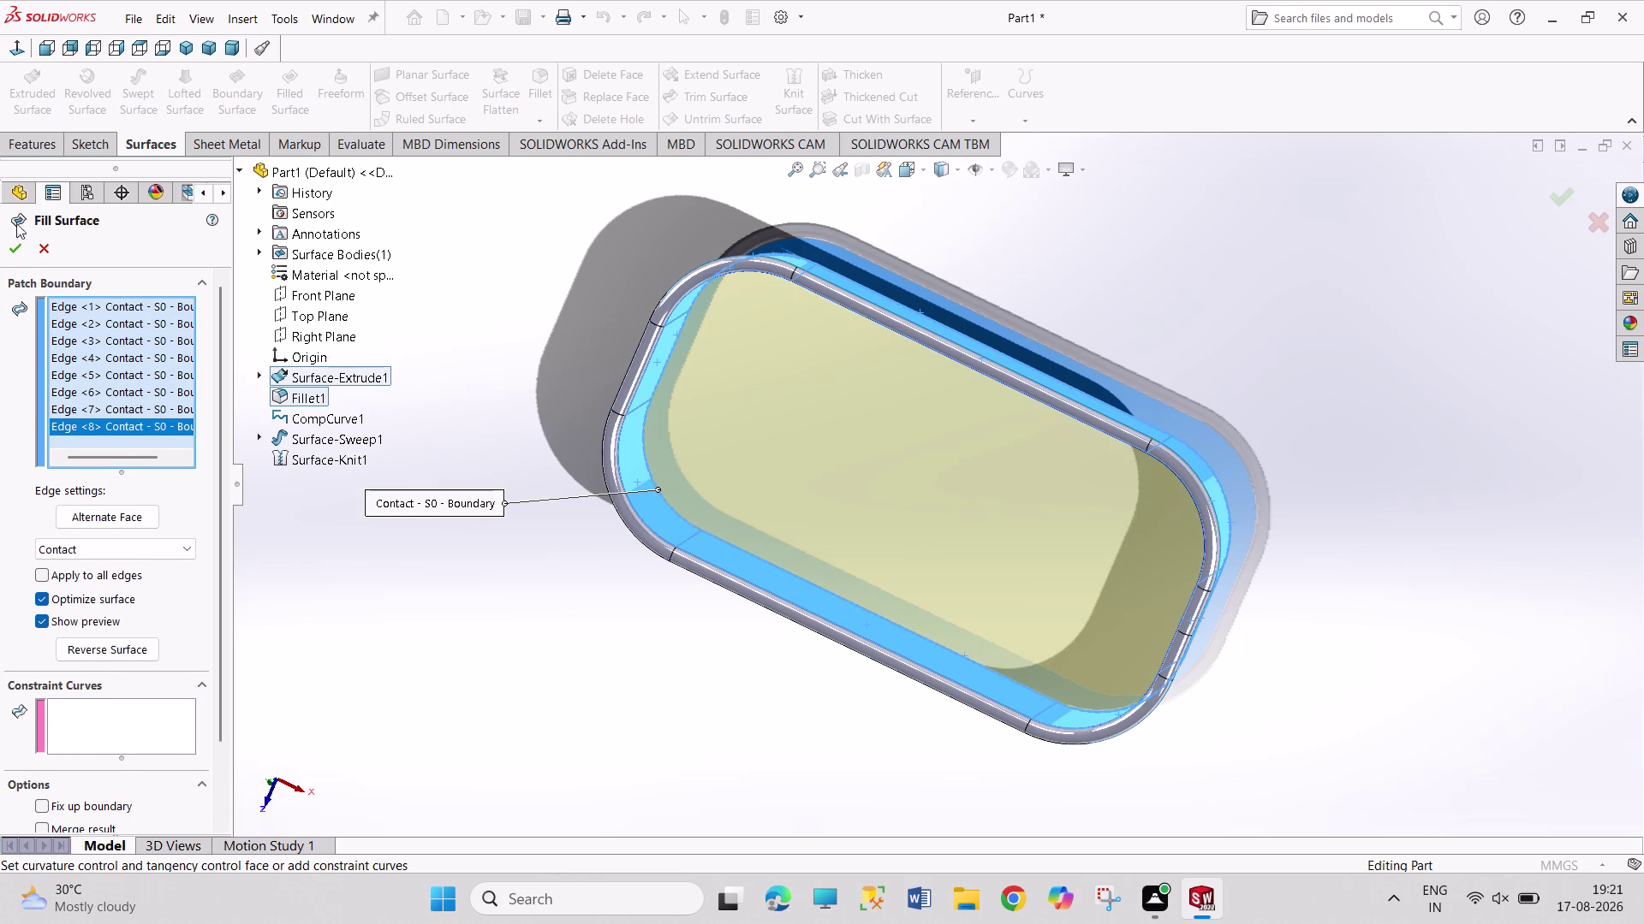
click(10, 245)
click(182, 50)
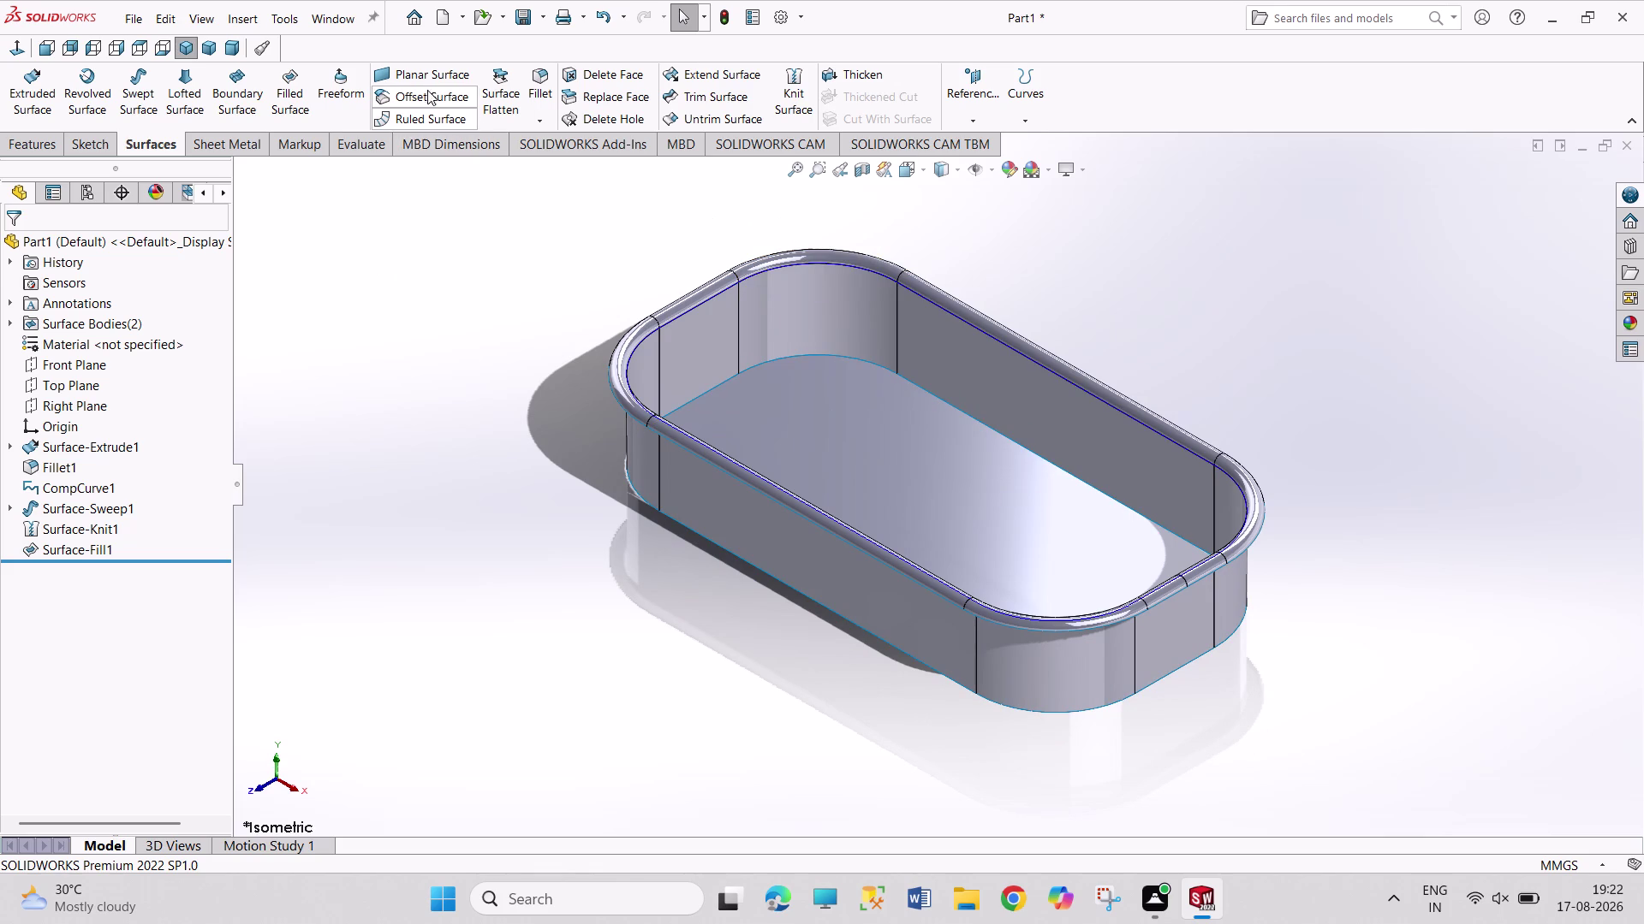
click(535, 81)
click(824, 356)
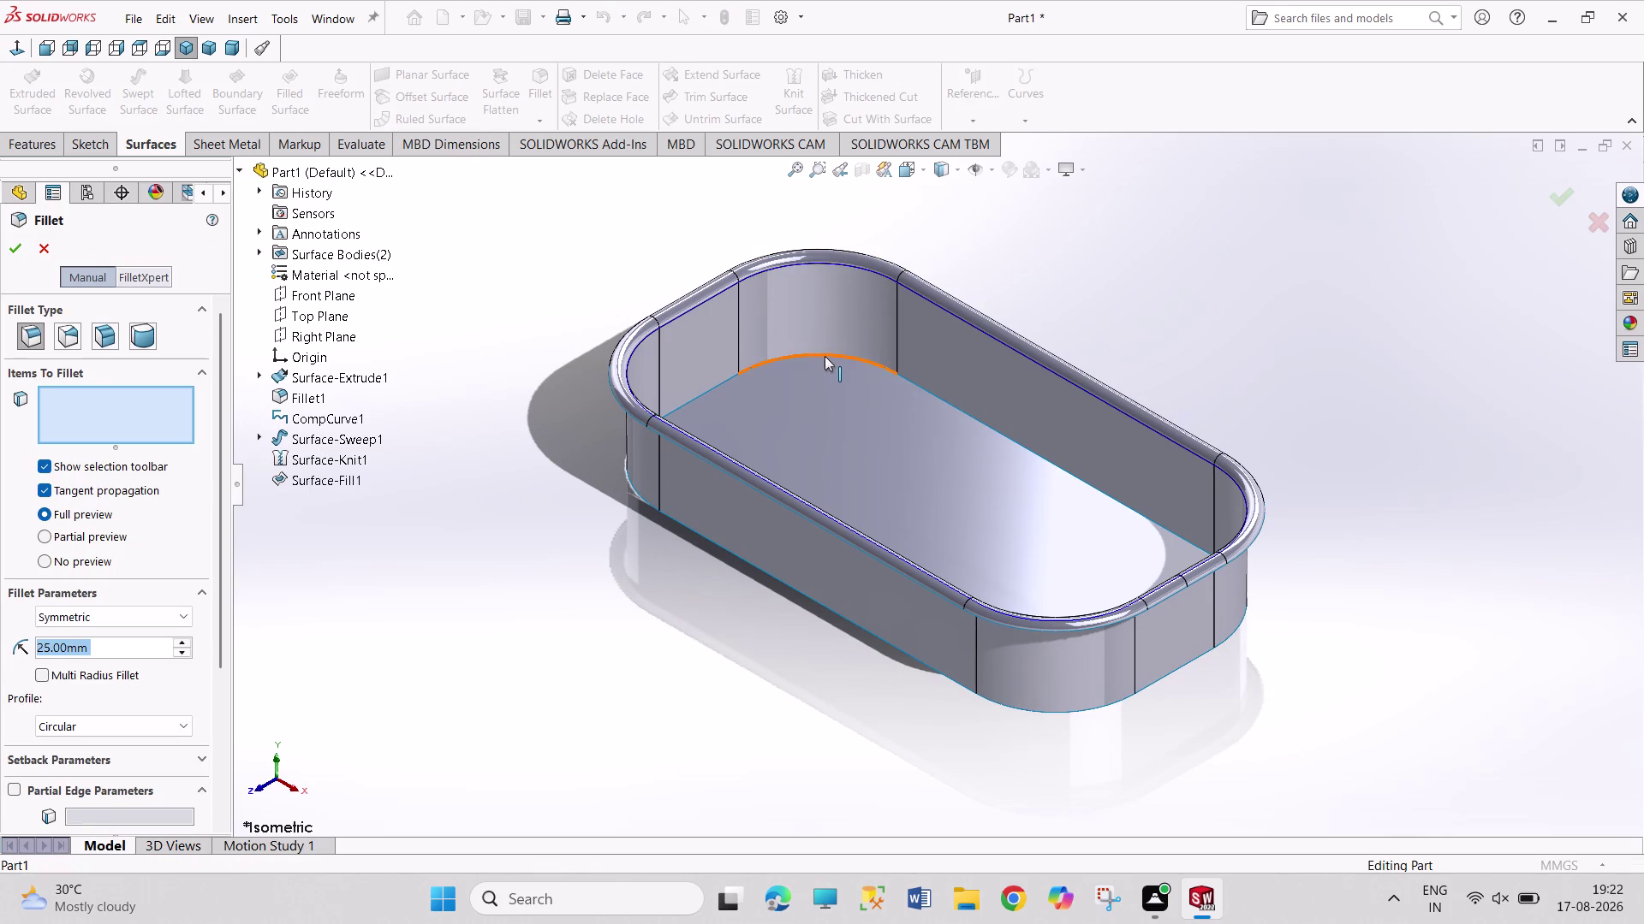
click(17, 245)
click(34, 248)
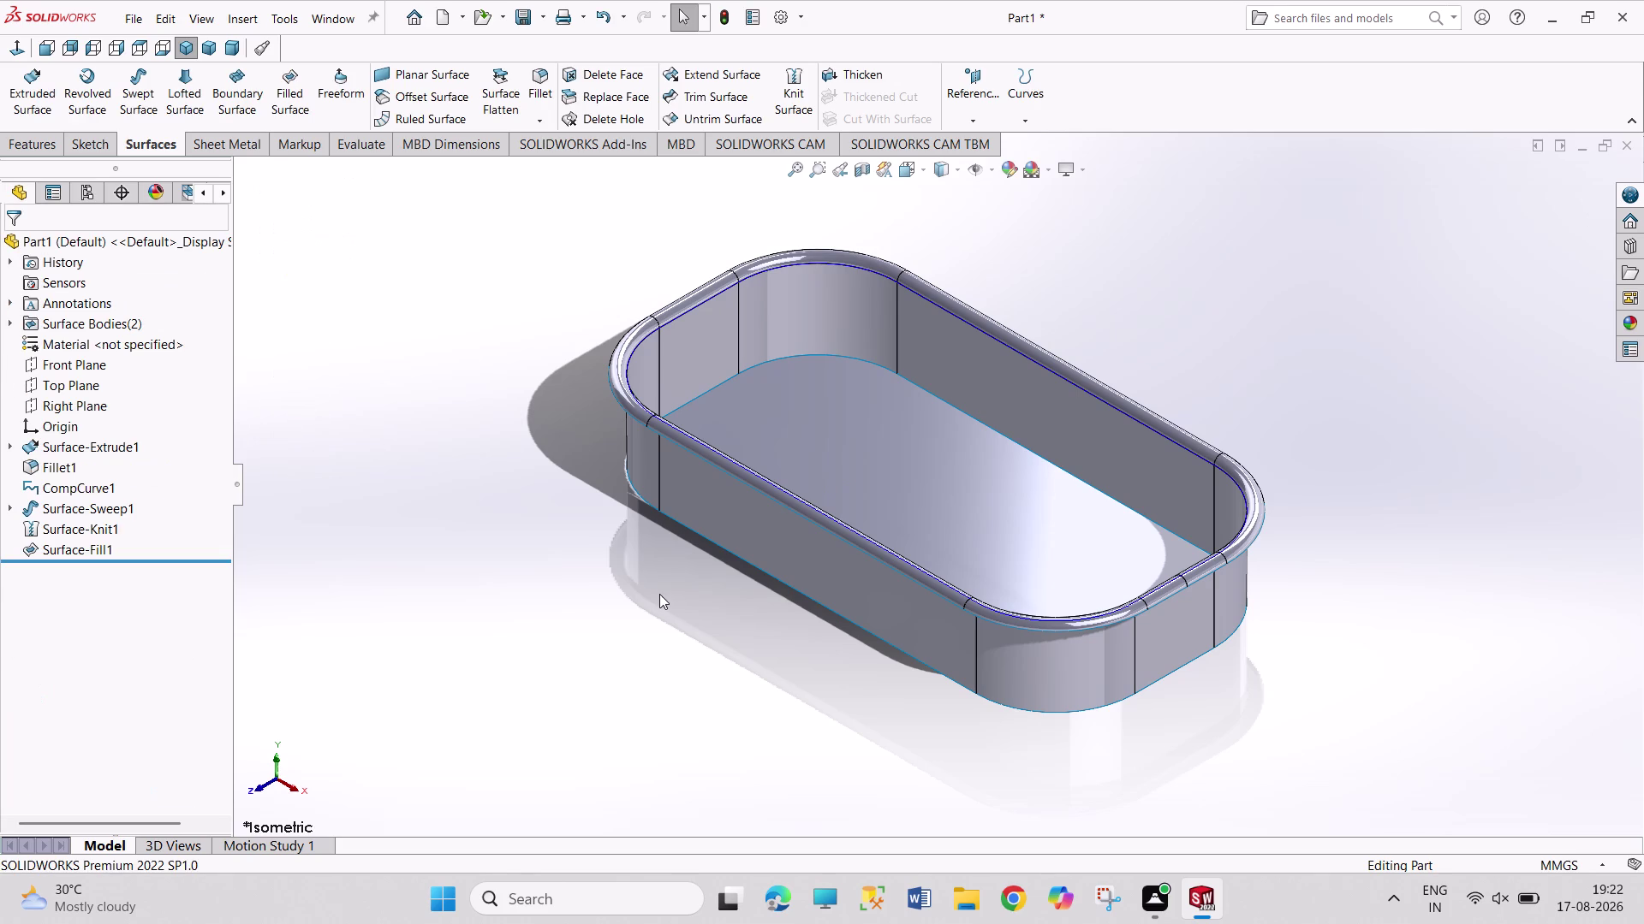
scroll(up, 3)
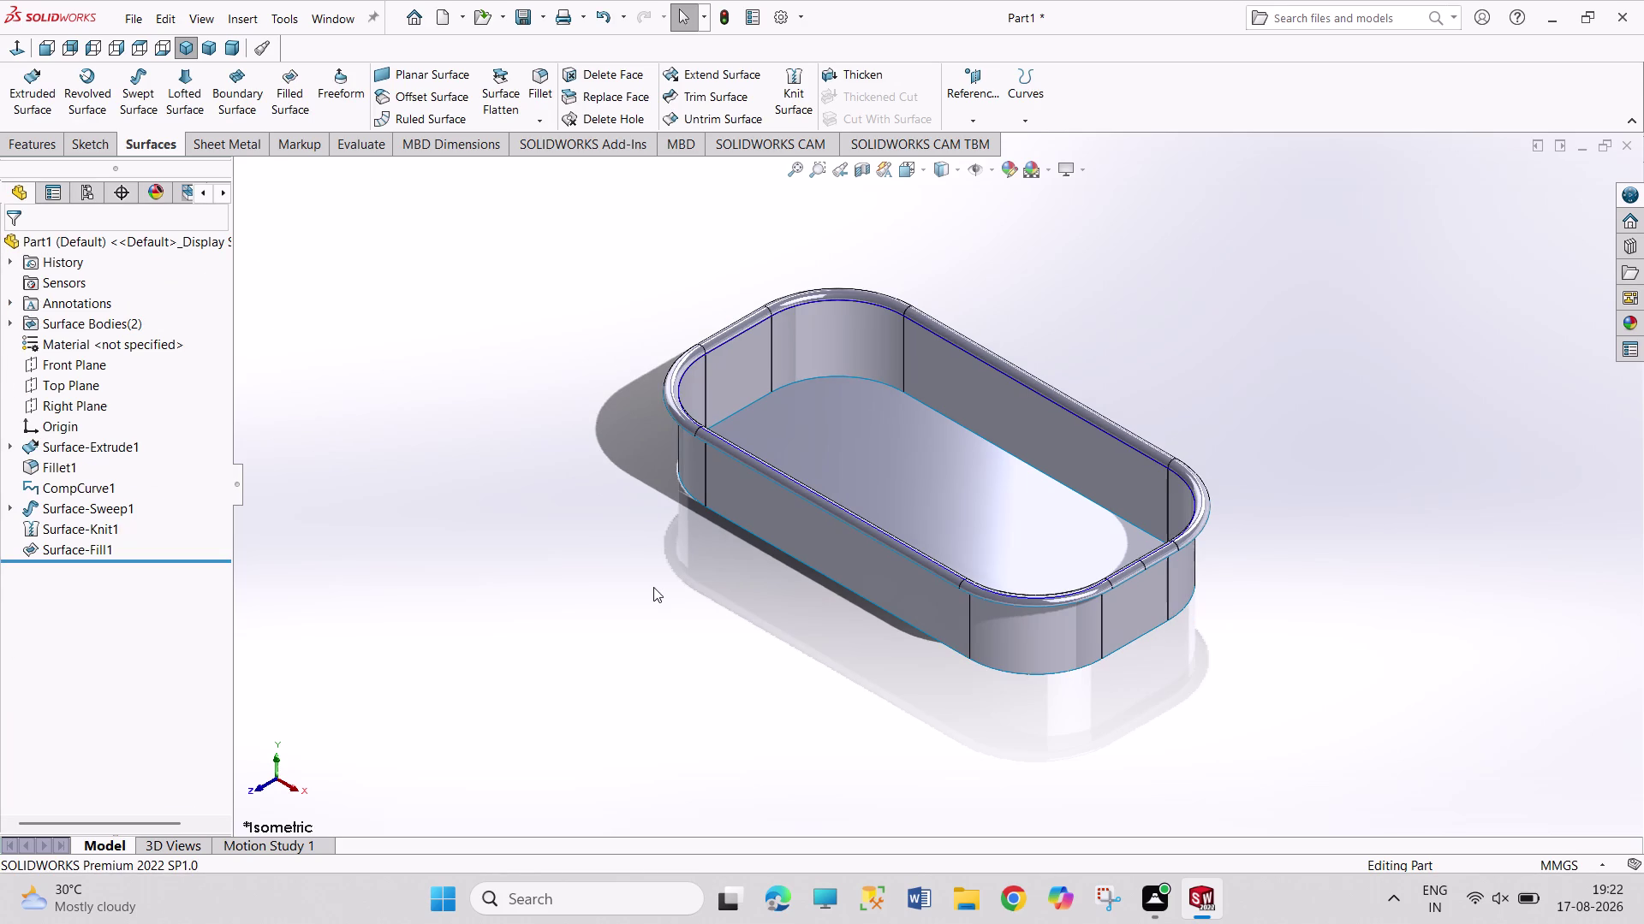
scroll(up, 3)
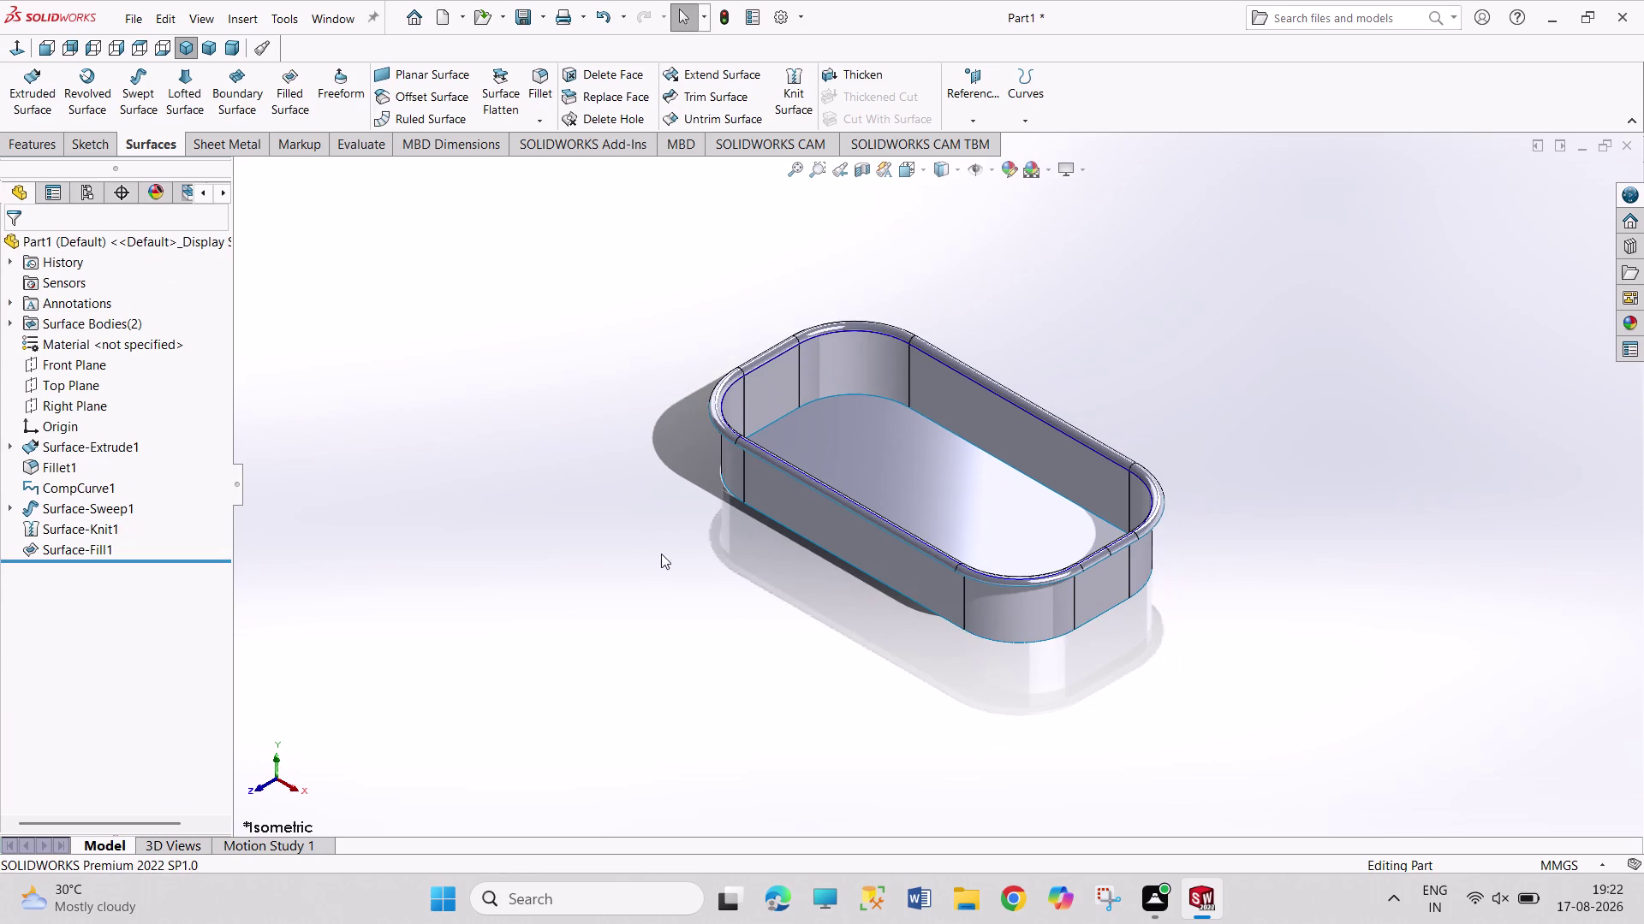
scroll(down, 3)
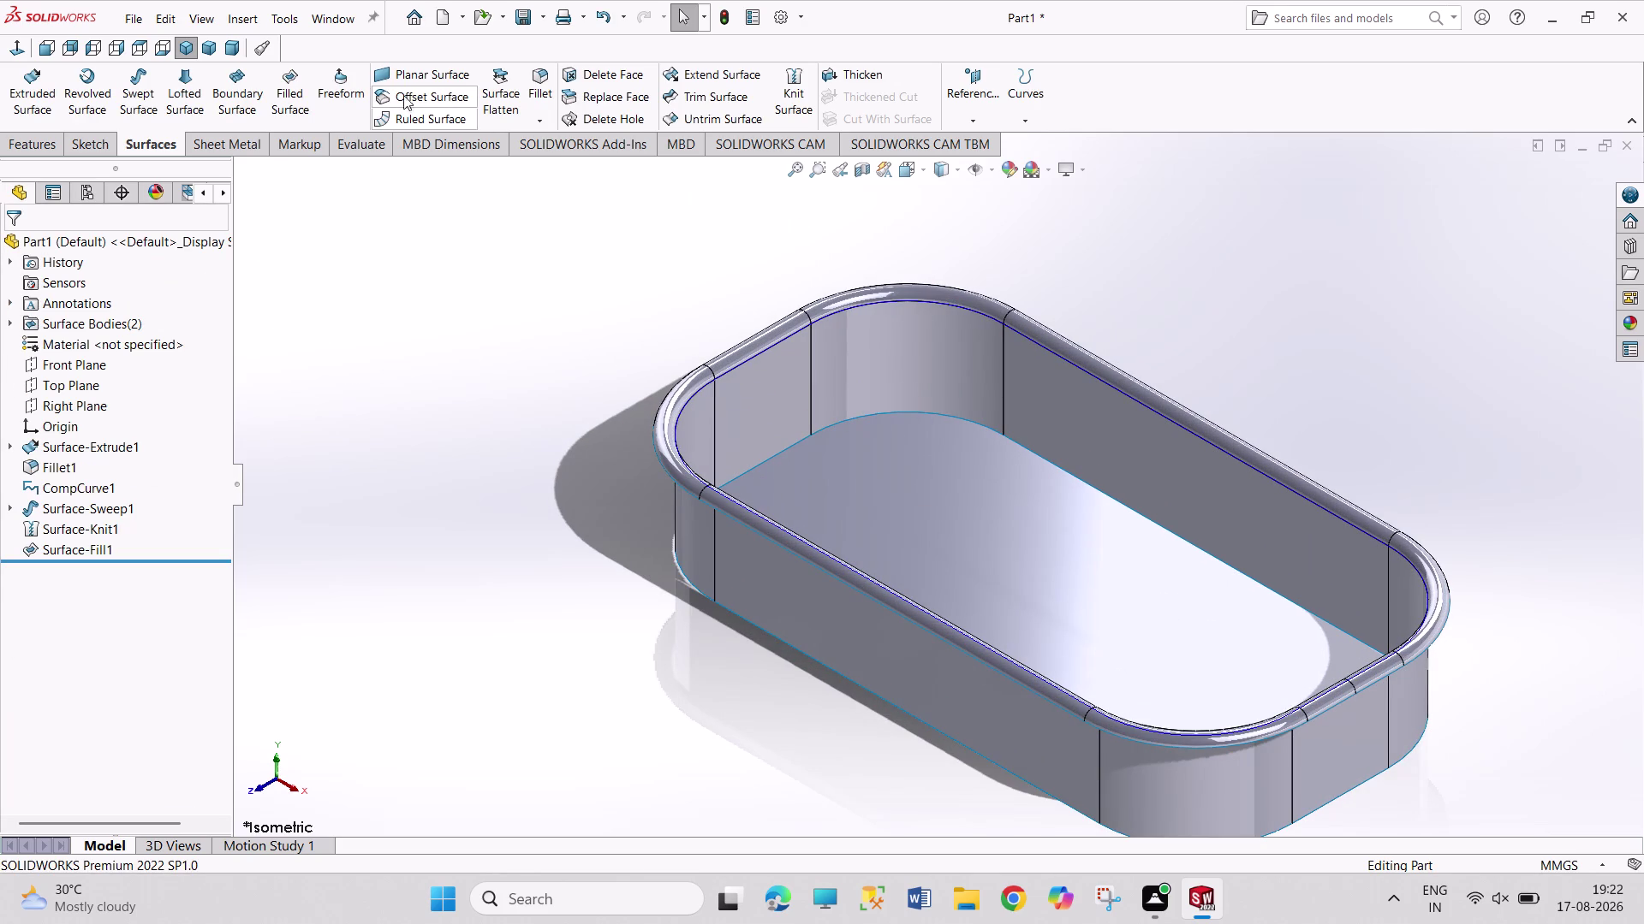
click(536, 75)
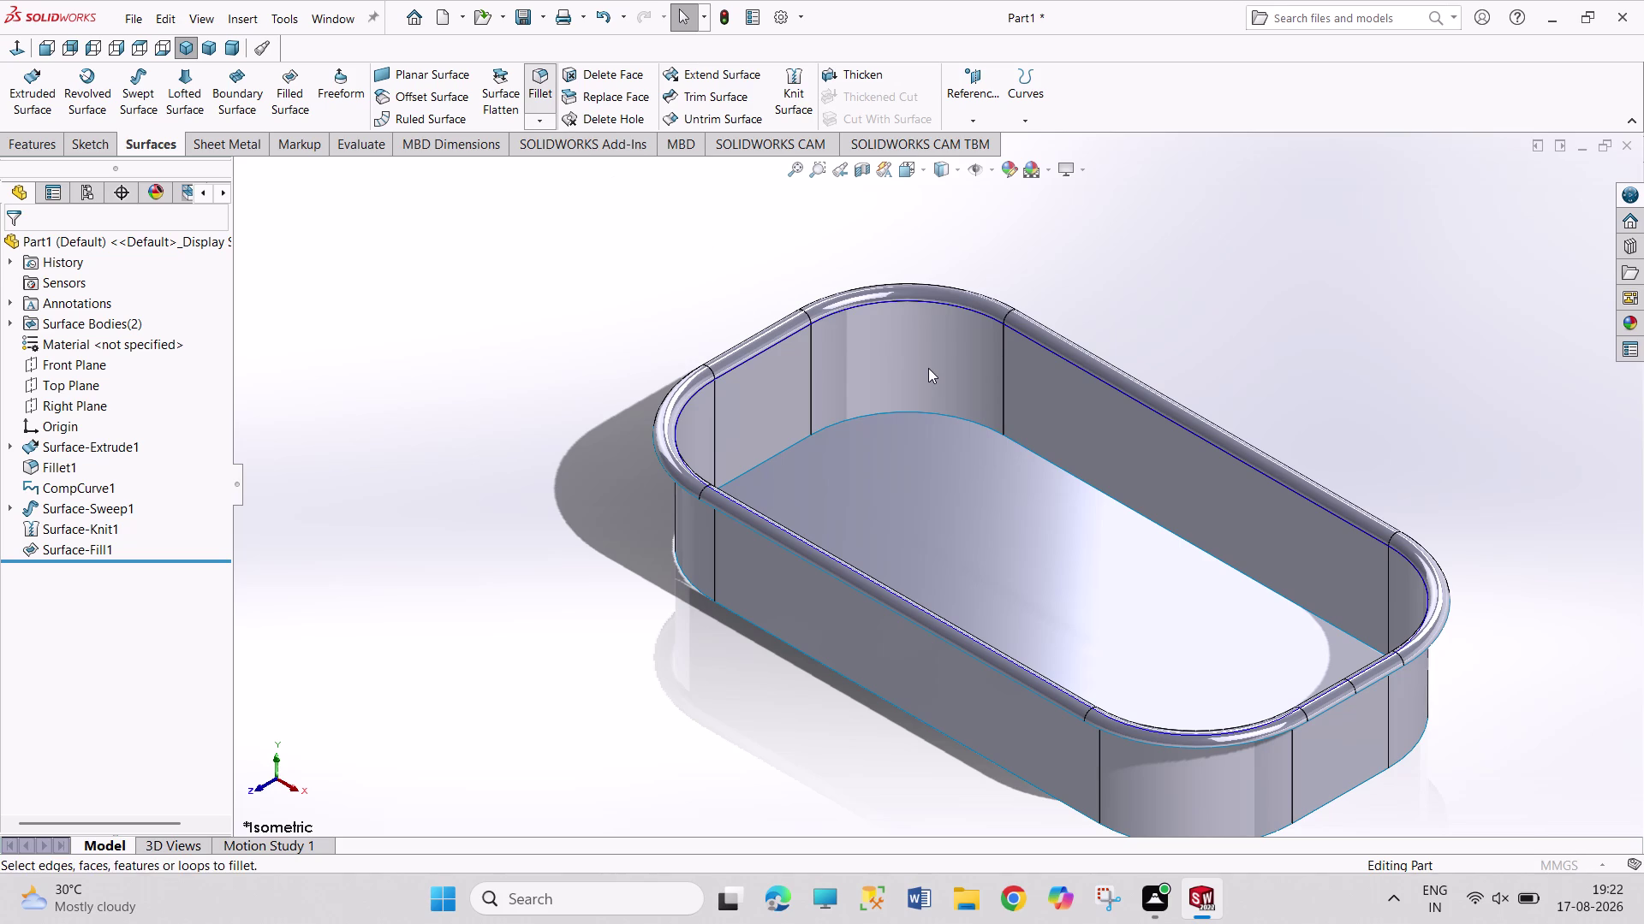
click(886, 349)
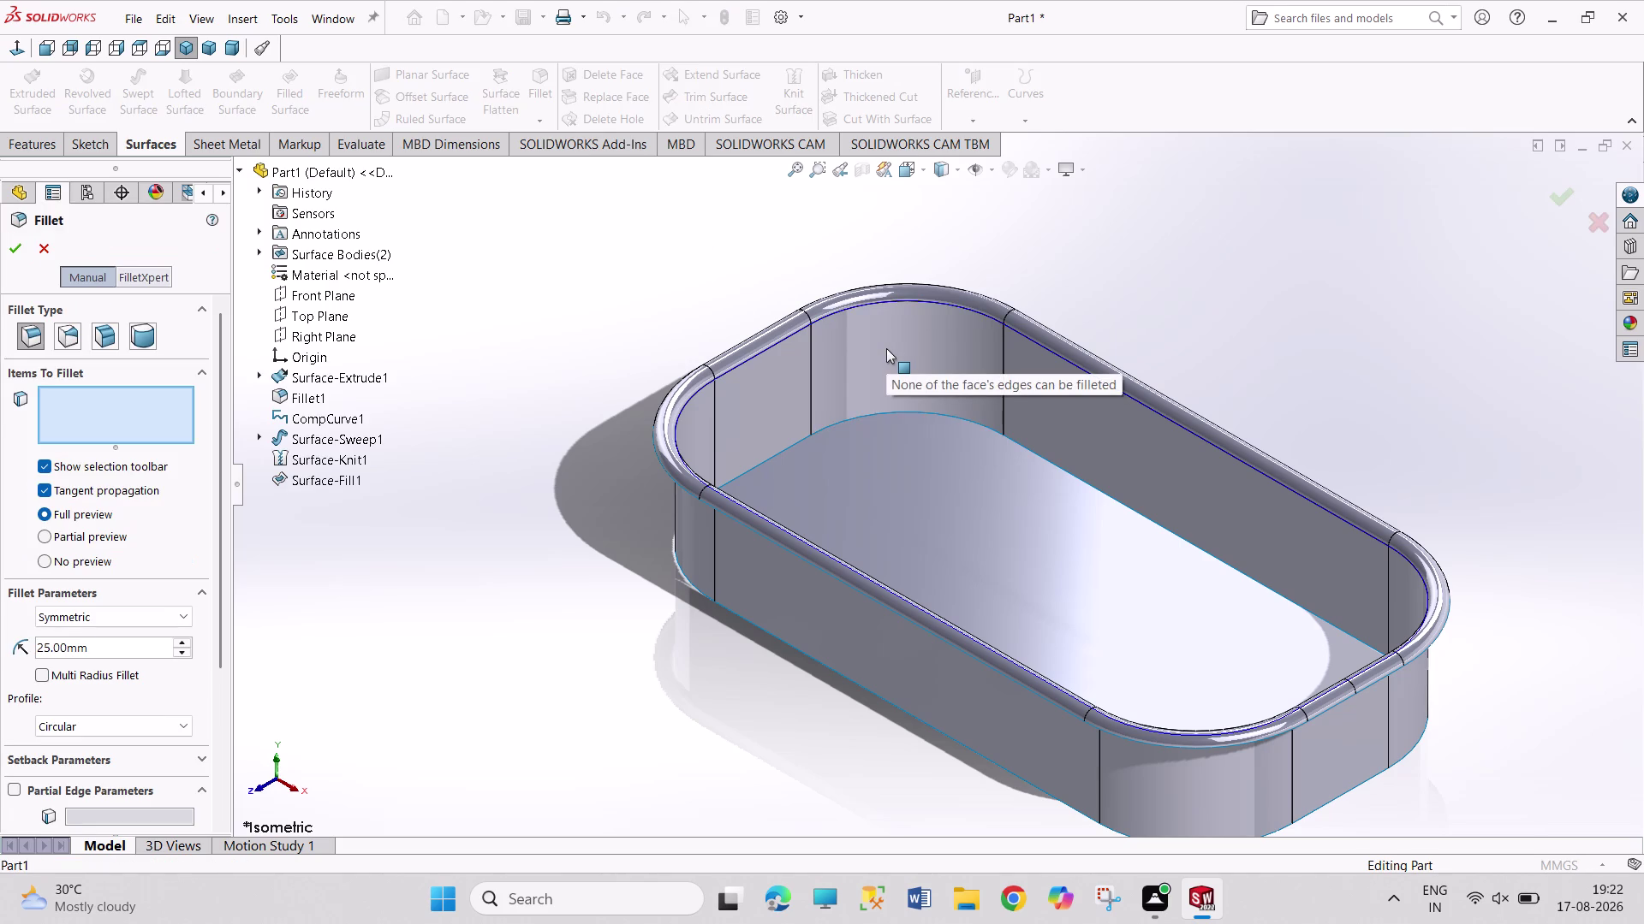
click(895, 356)
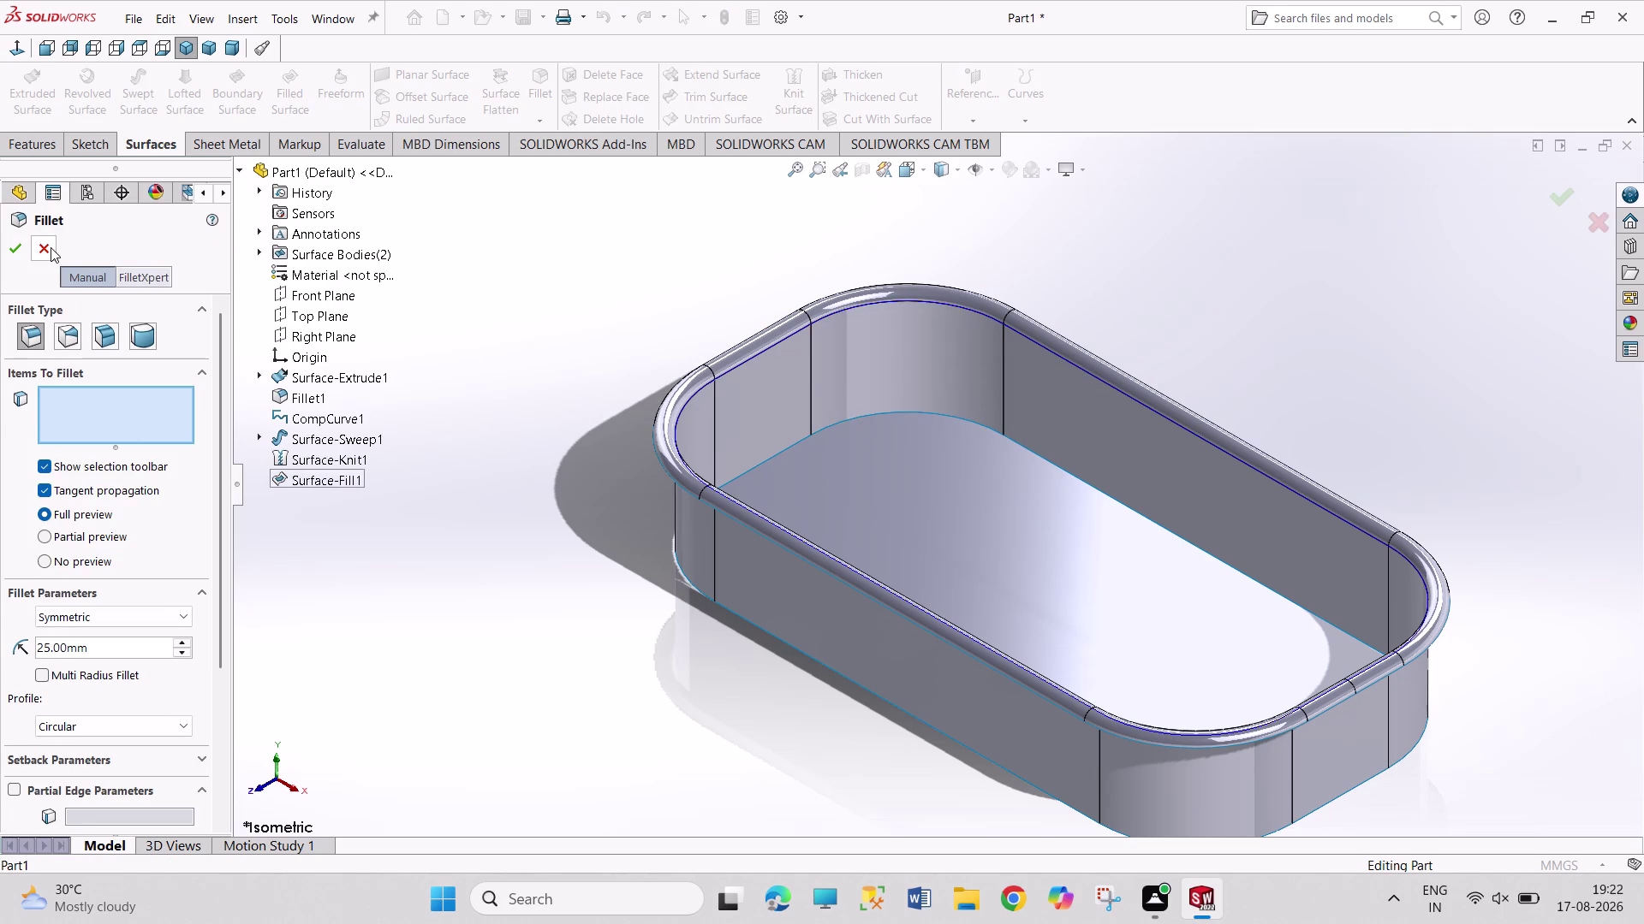
click(50, 247)
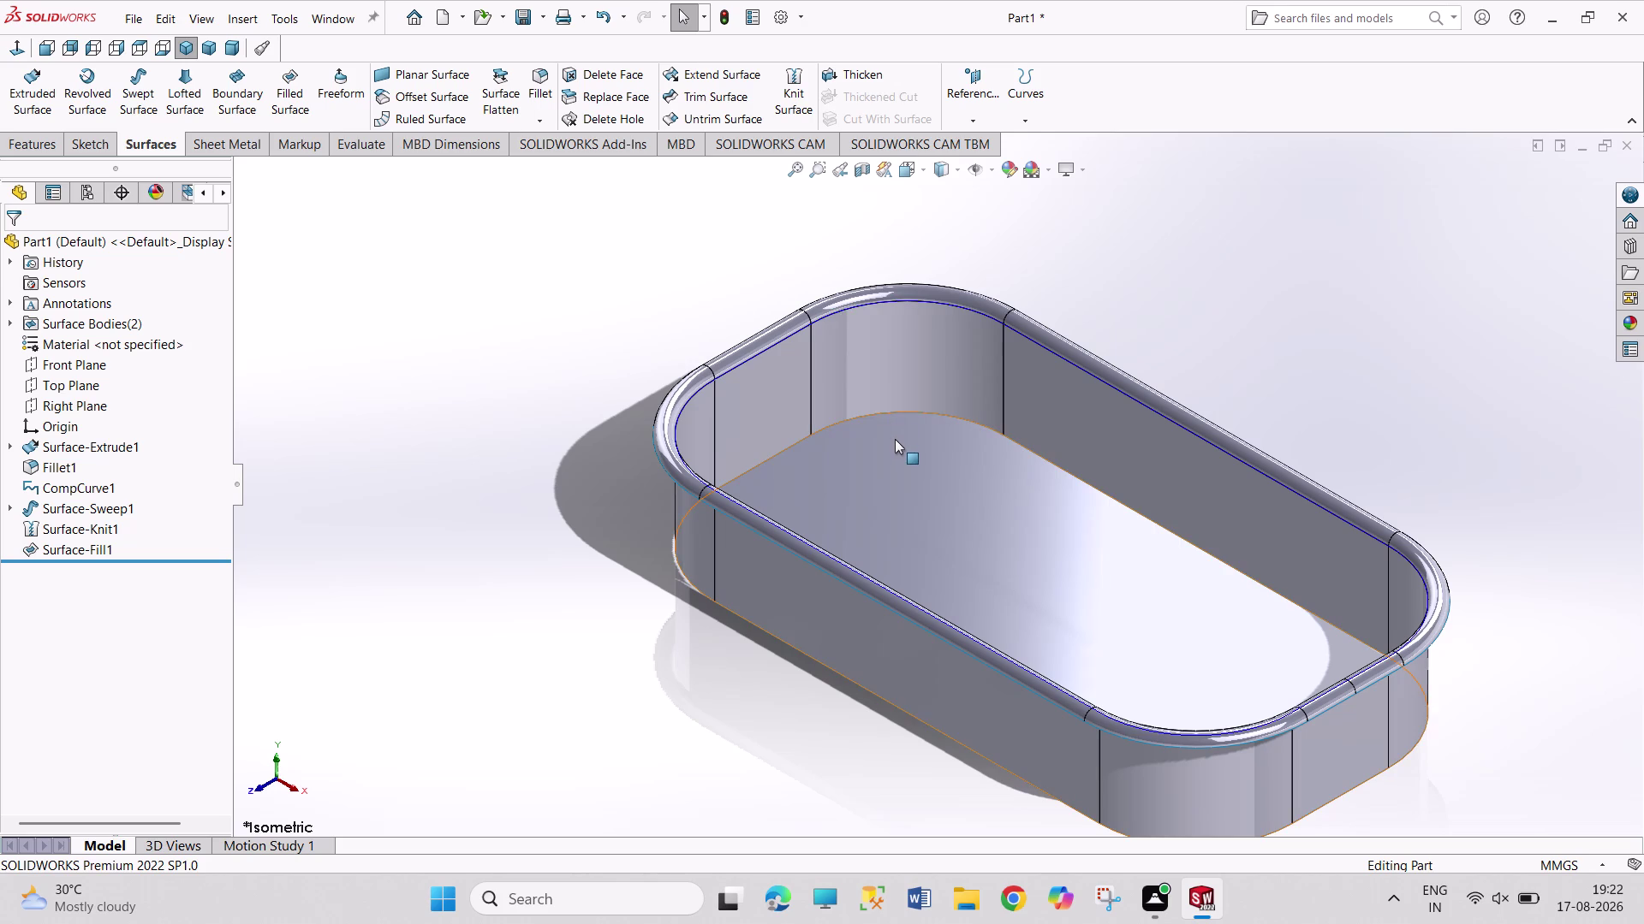
scroll(up, 3)
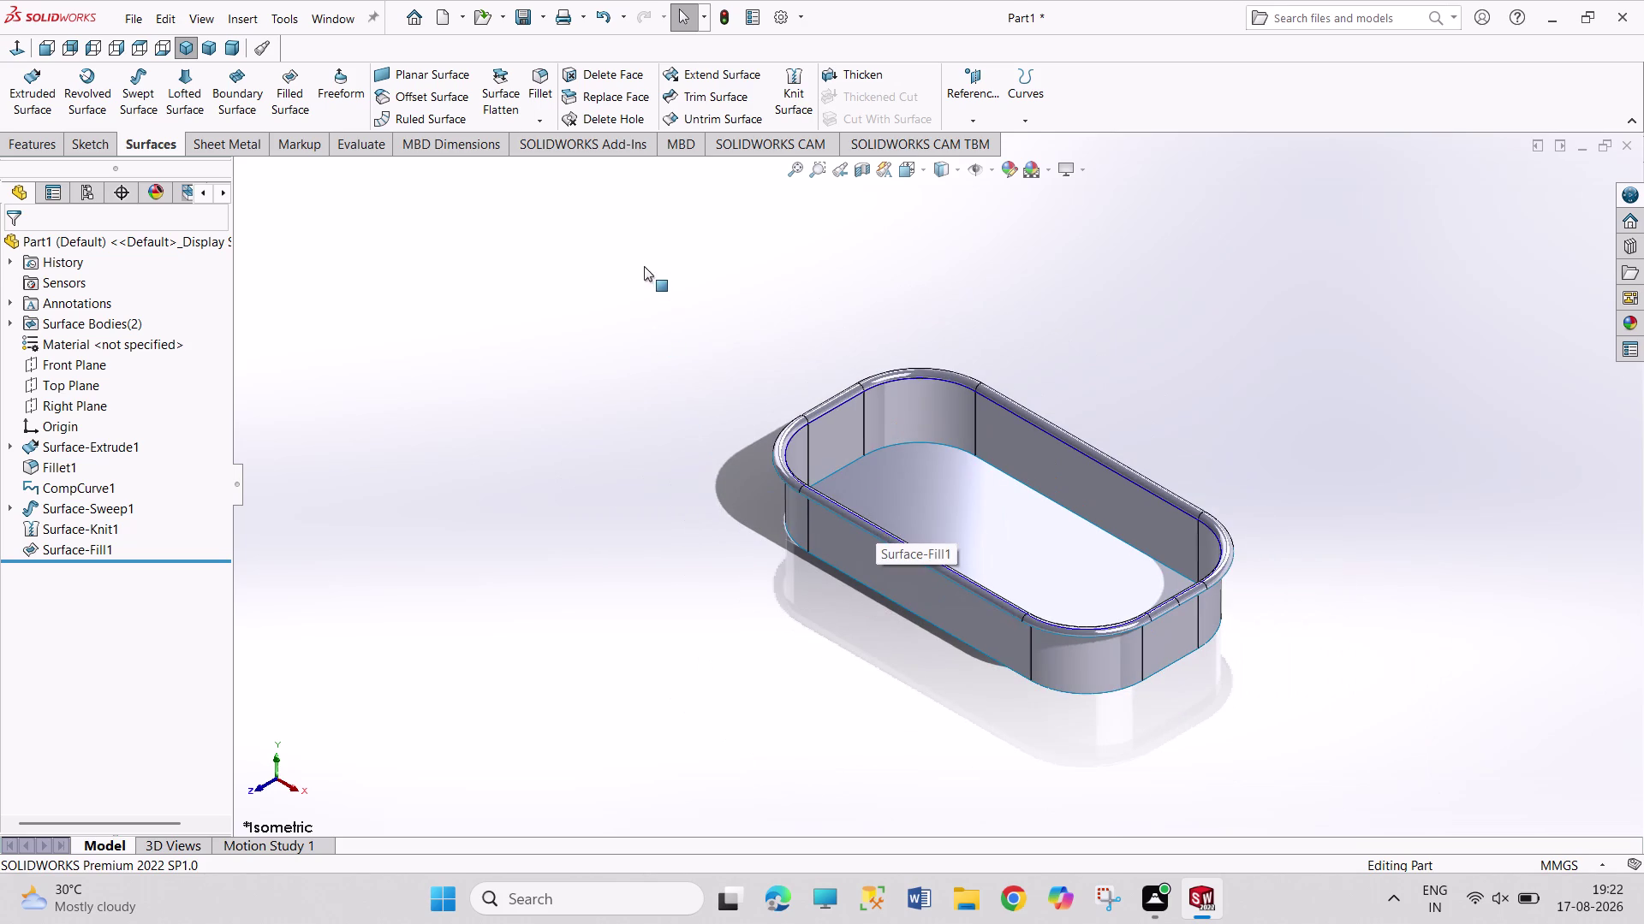
Knit Surface-Knit1 and the Surface-Fill1 floor into Surface-Knit2.
drag(638, 257, 1263, 797)
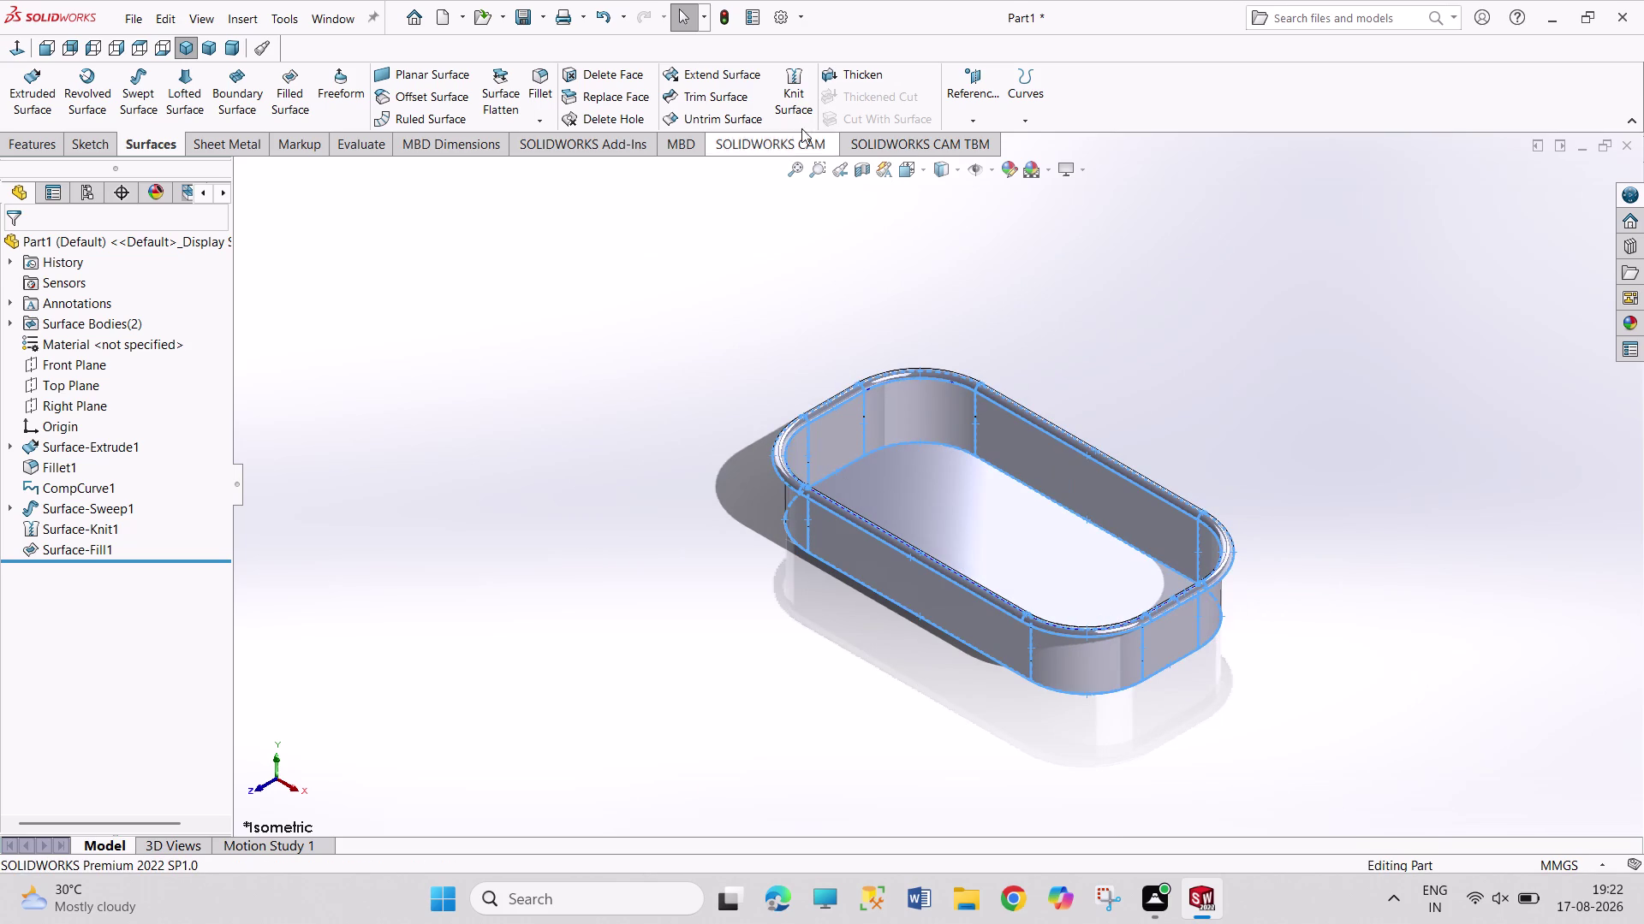
click(798, 85)
drag(576, 256, 1084, 674)
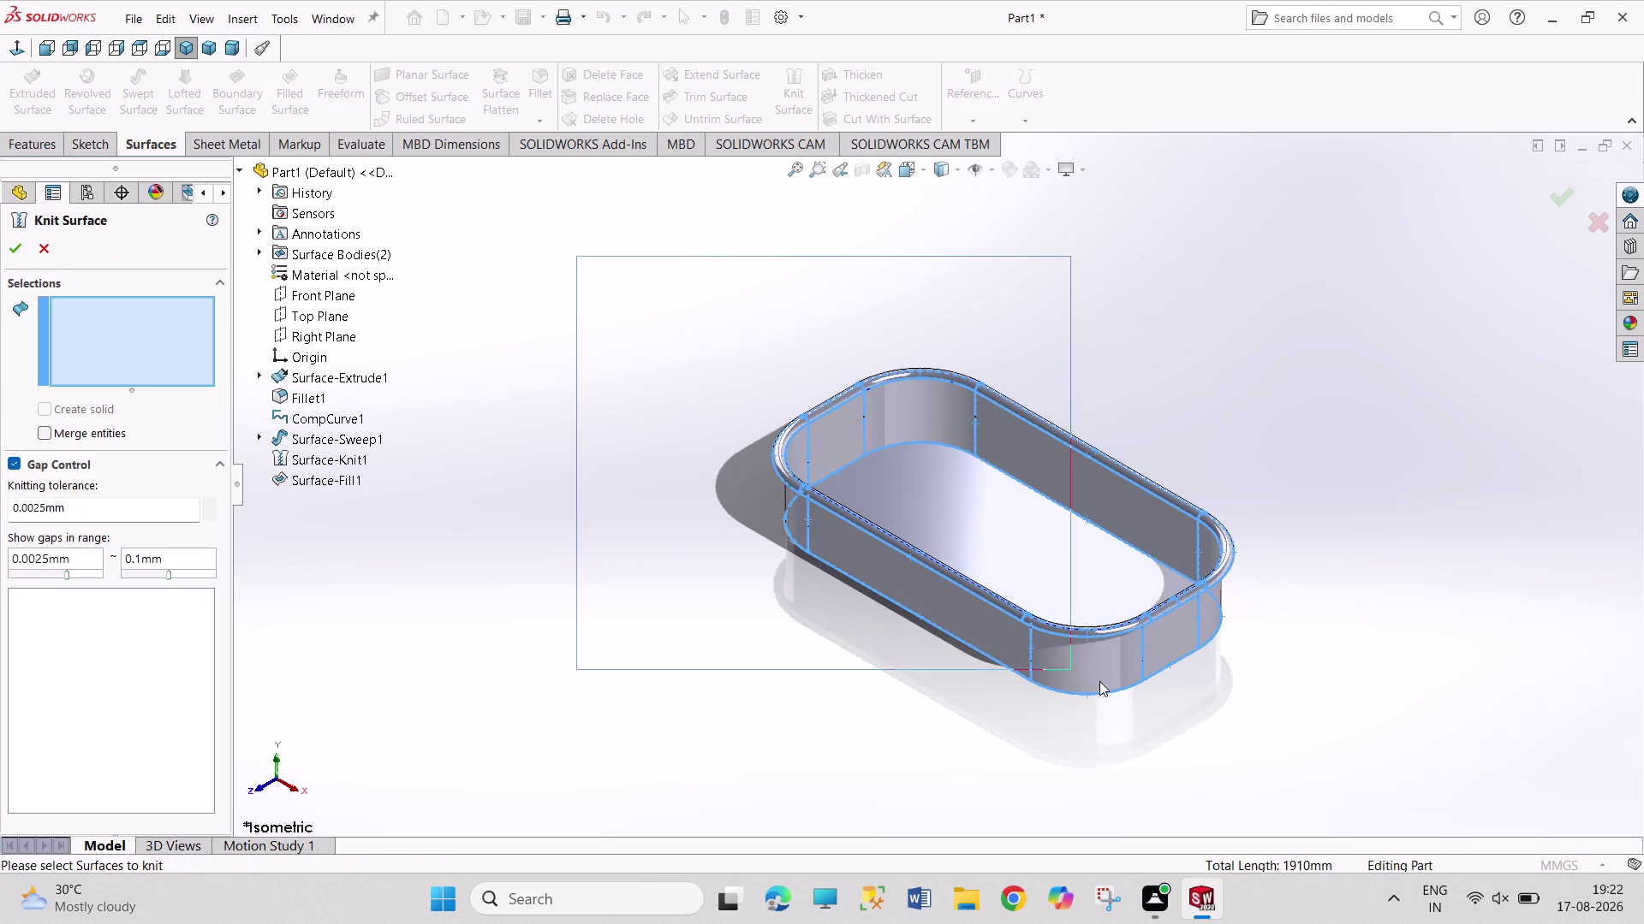
drag(1084, 675, 1291, 752)
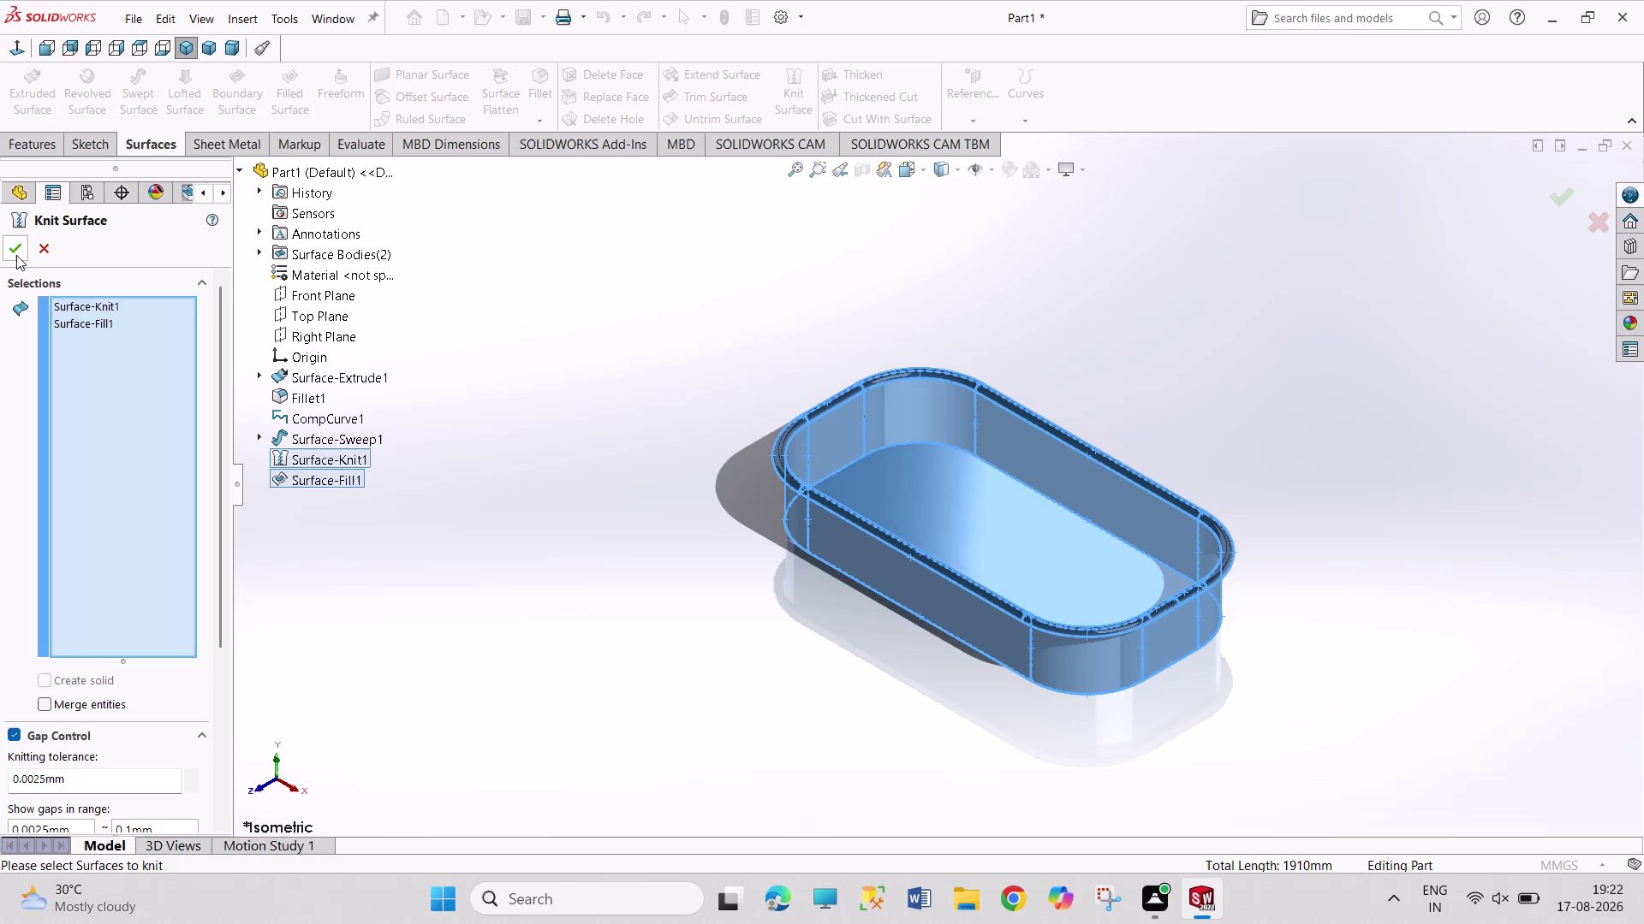
click(16, 255)
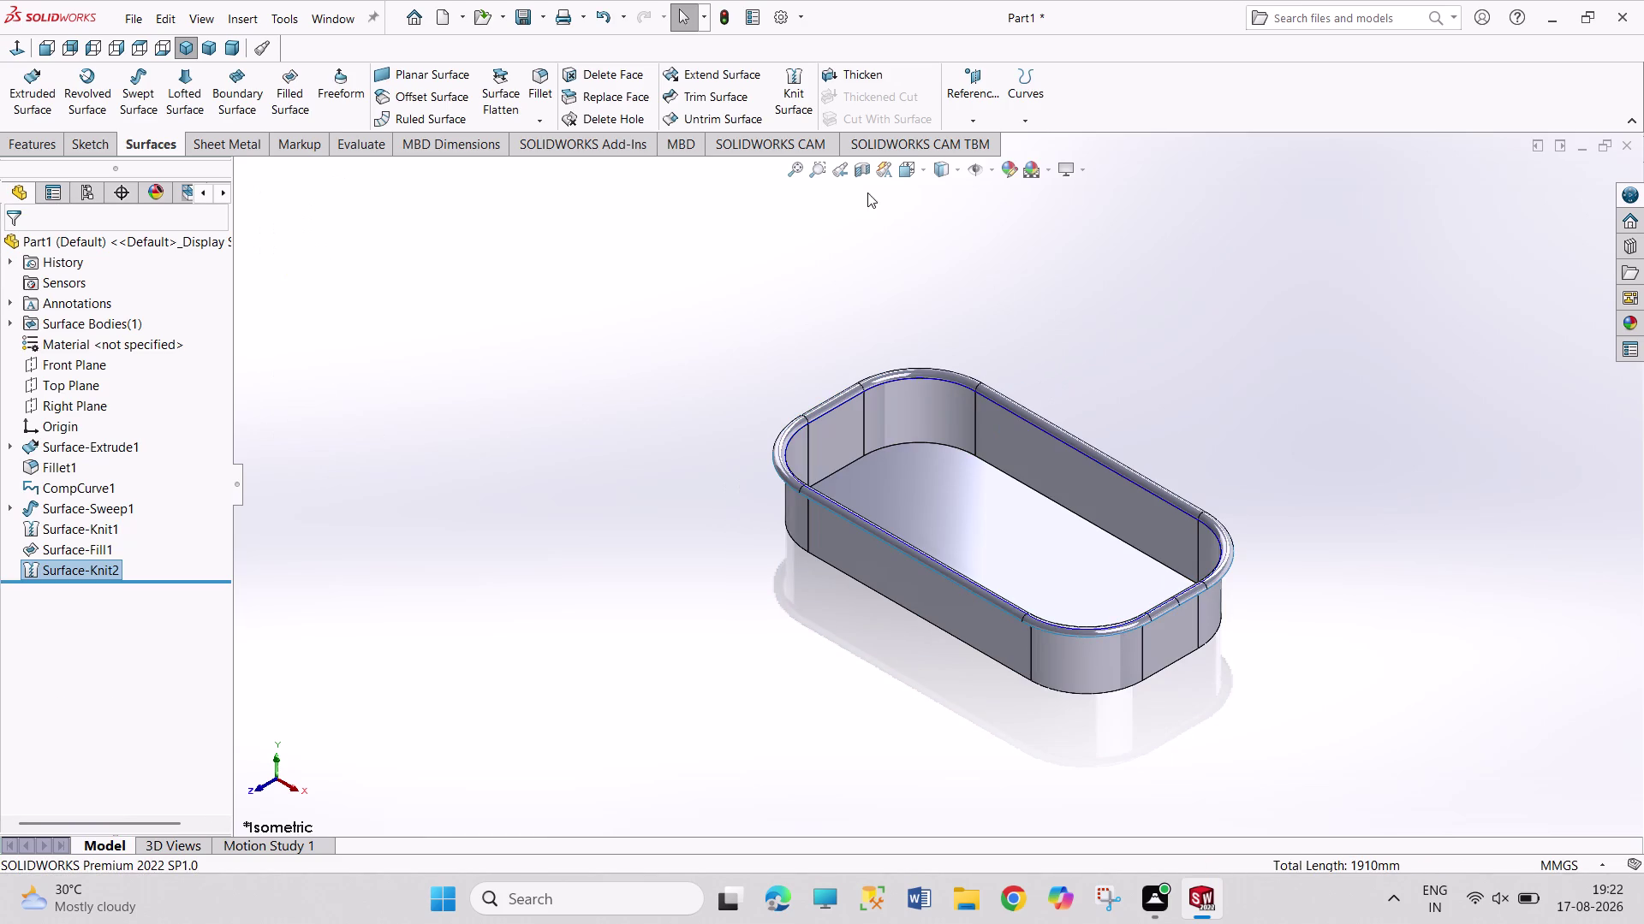
click(547, 95)
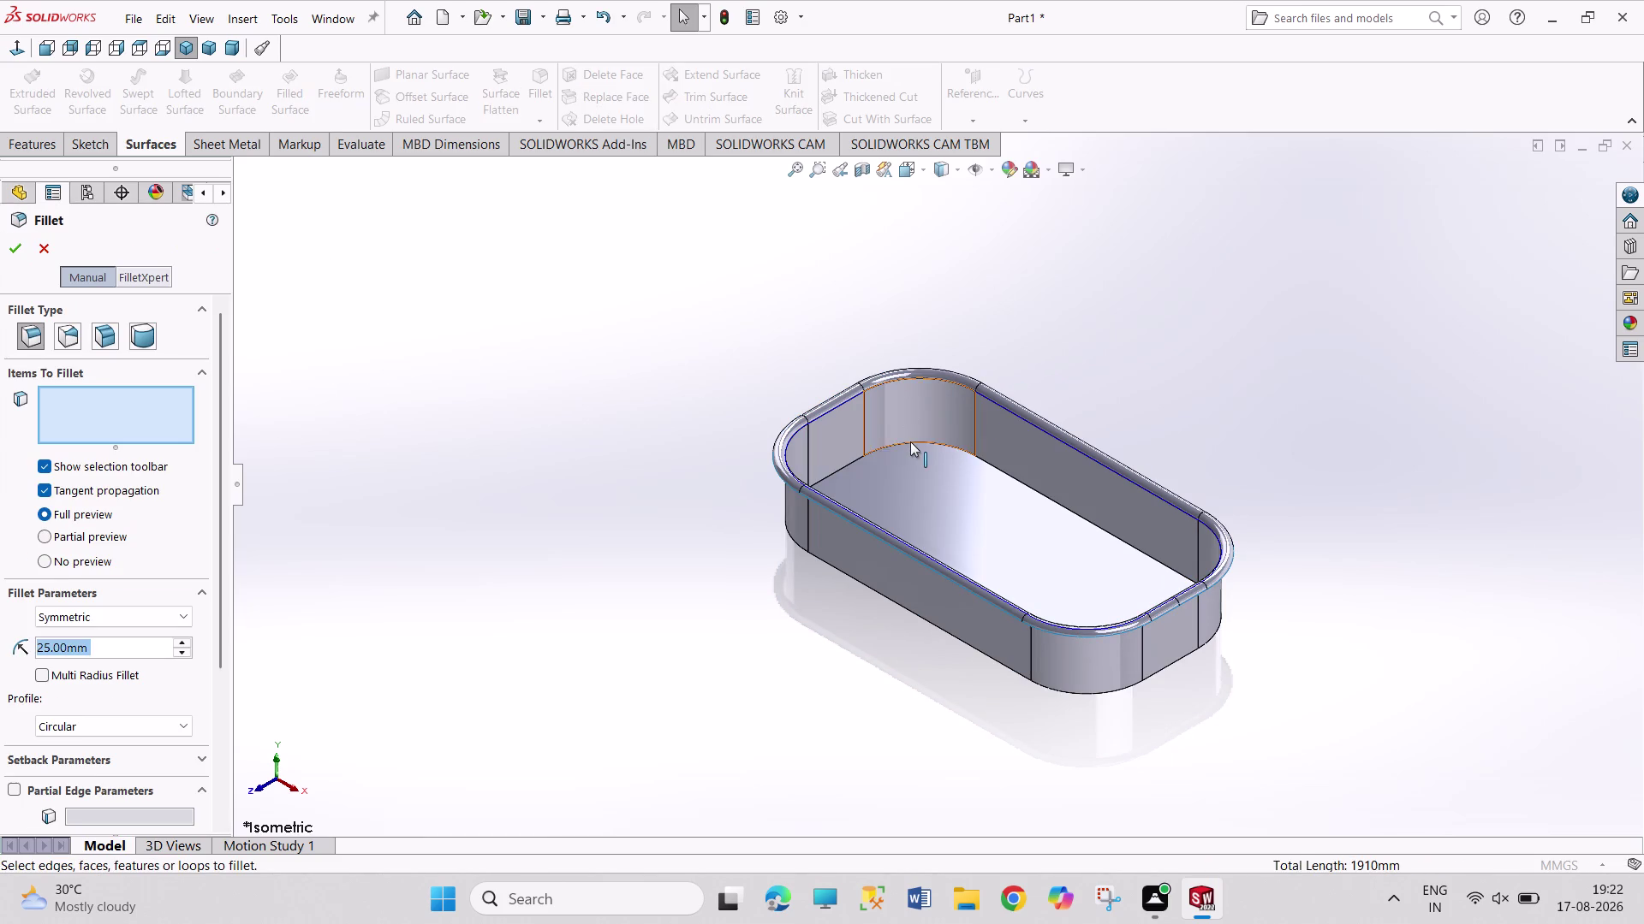
Fillet the wall-to-bottom edge loop with a 2 mm radius, creating Fillet2.
click(910, 442)
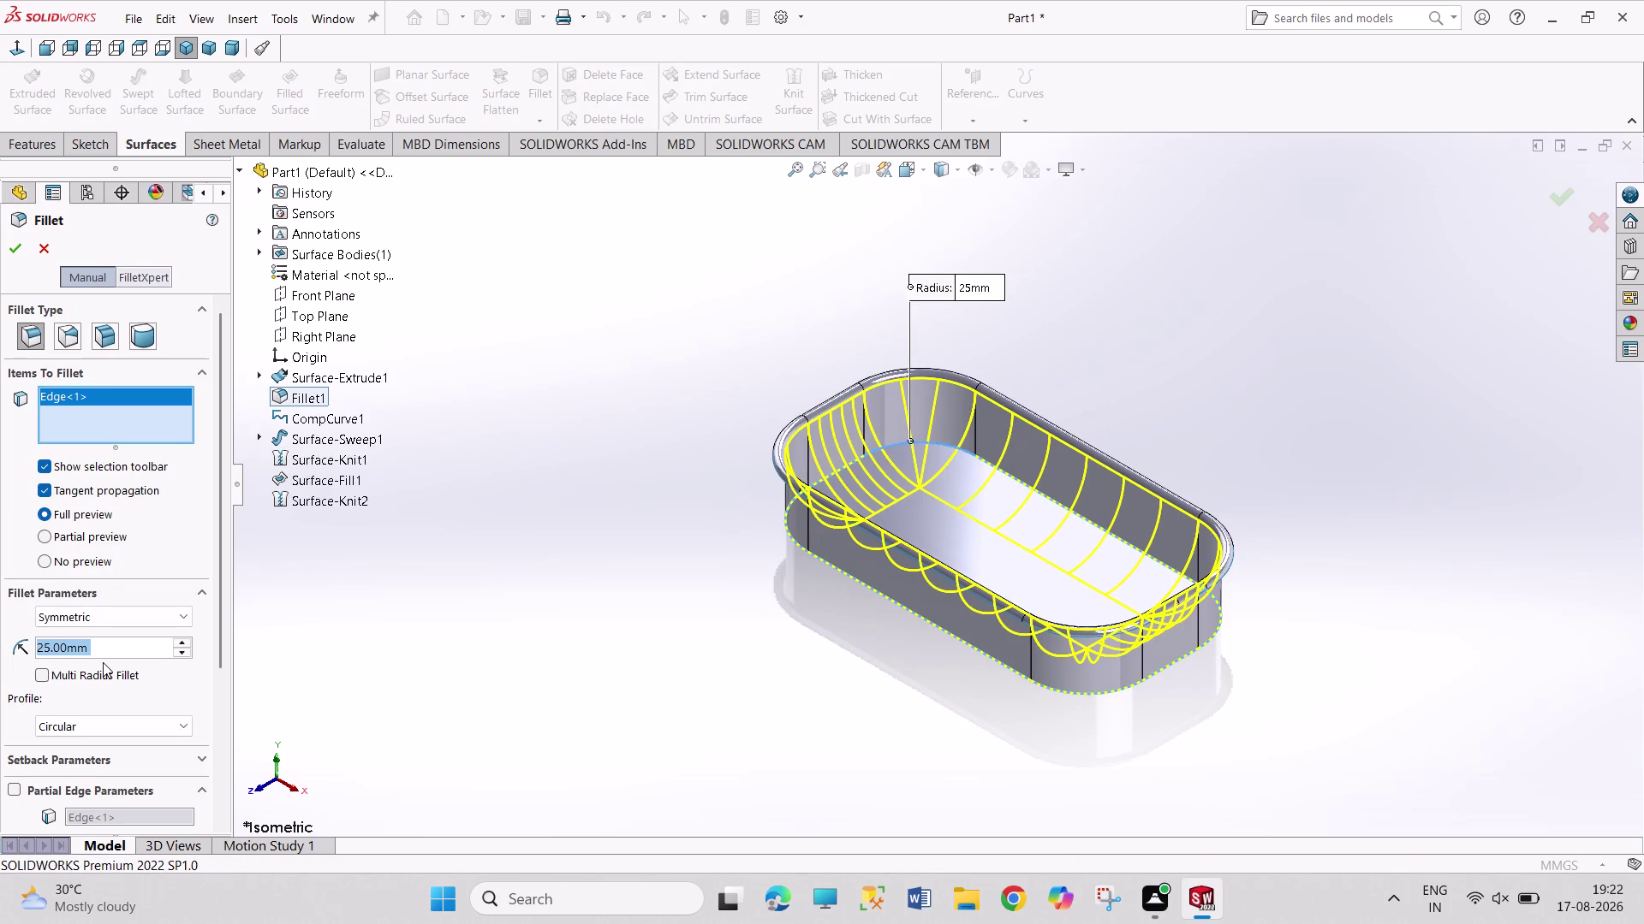
key(2)
key(Return)
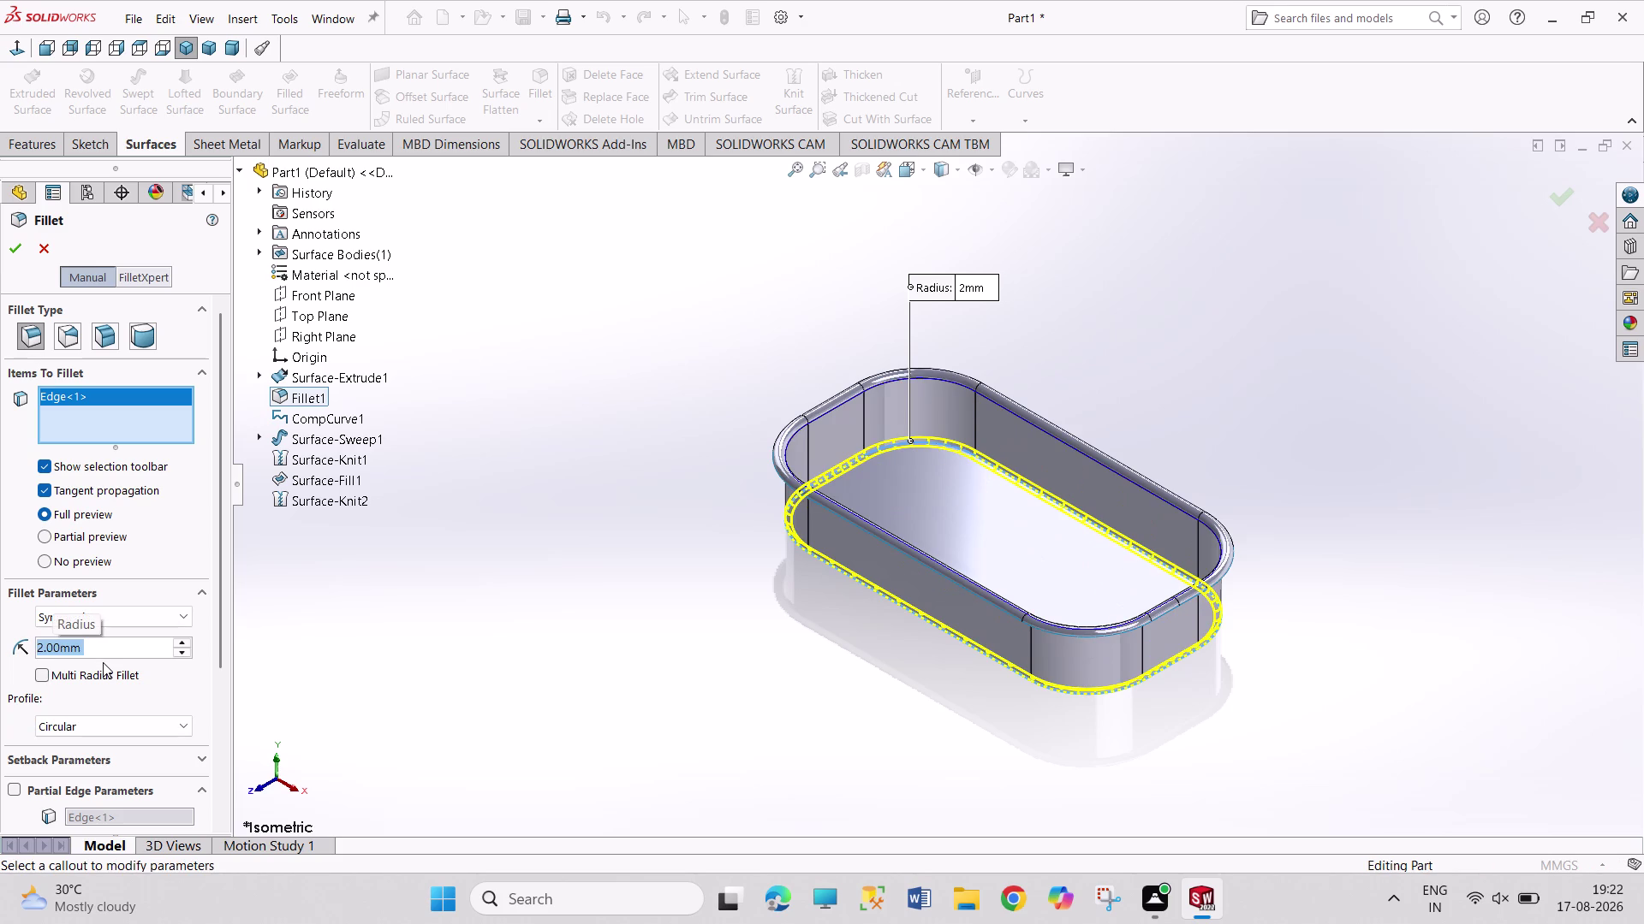
click(16, 251)
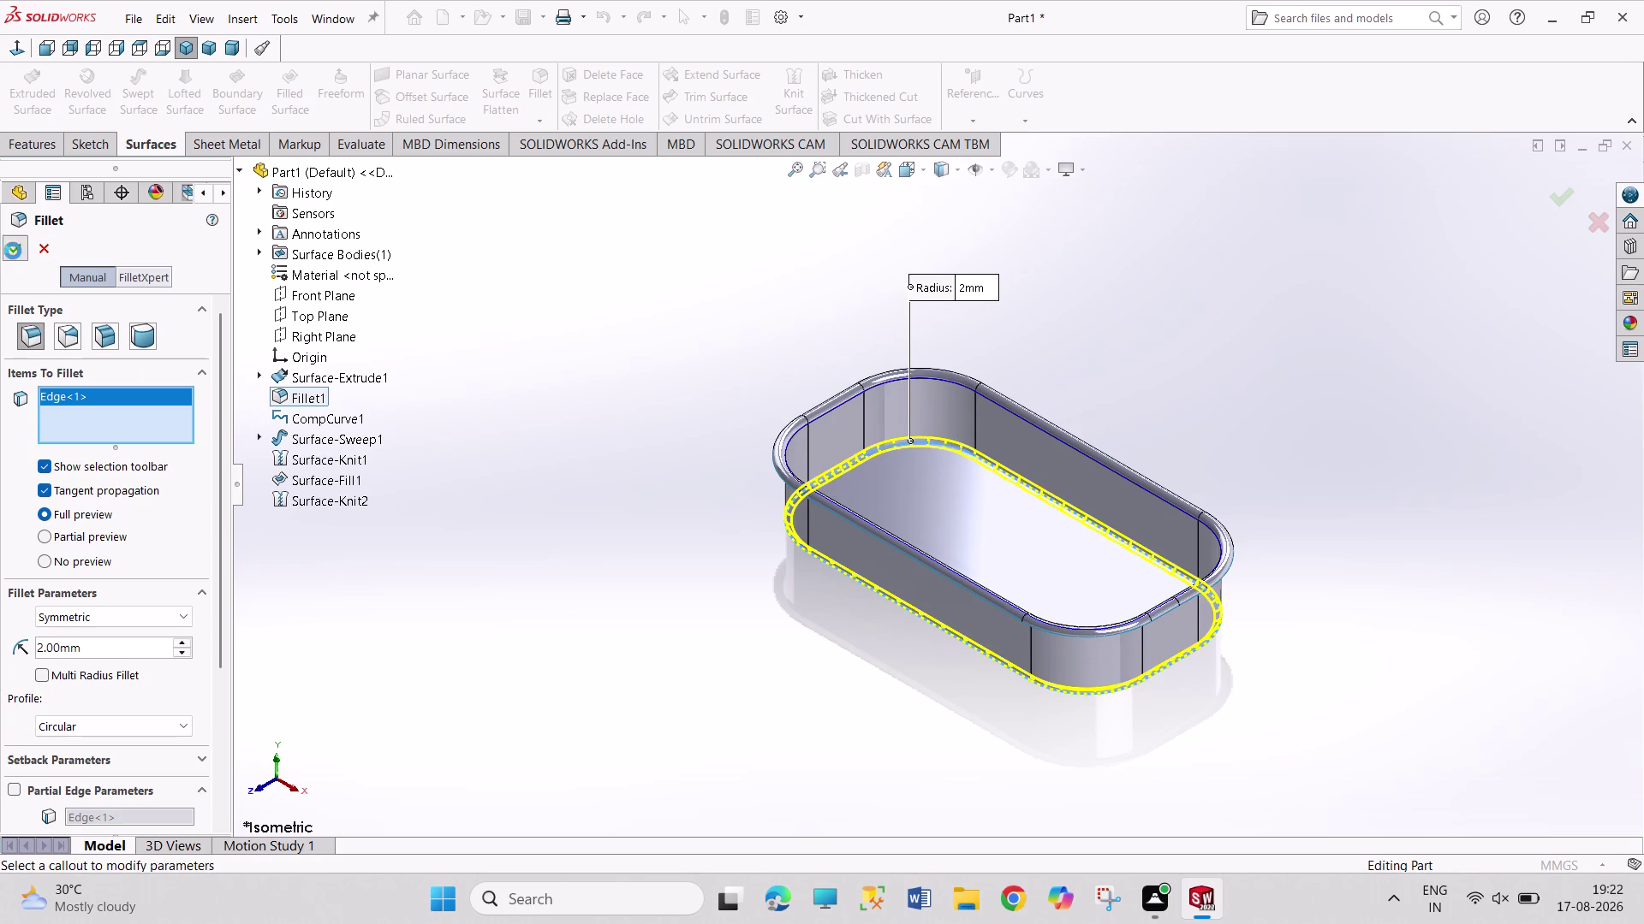
click(204, 47)
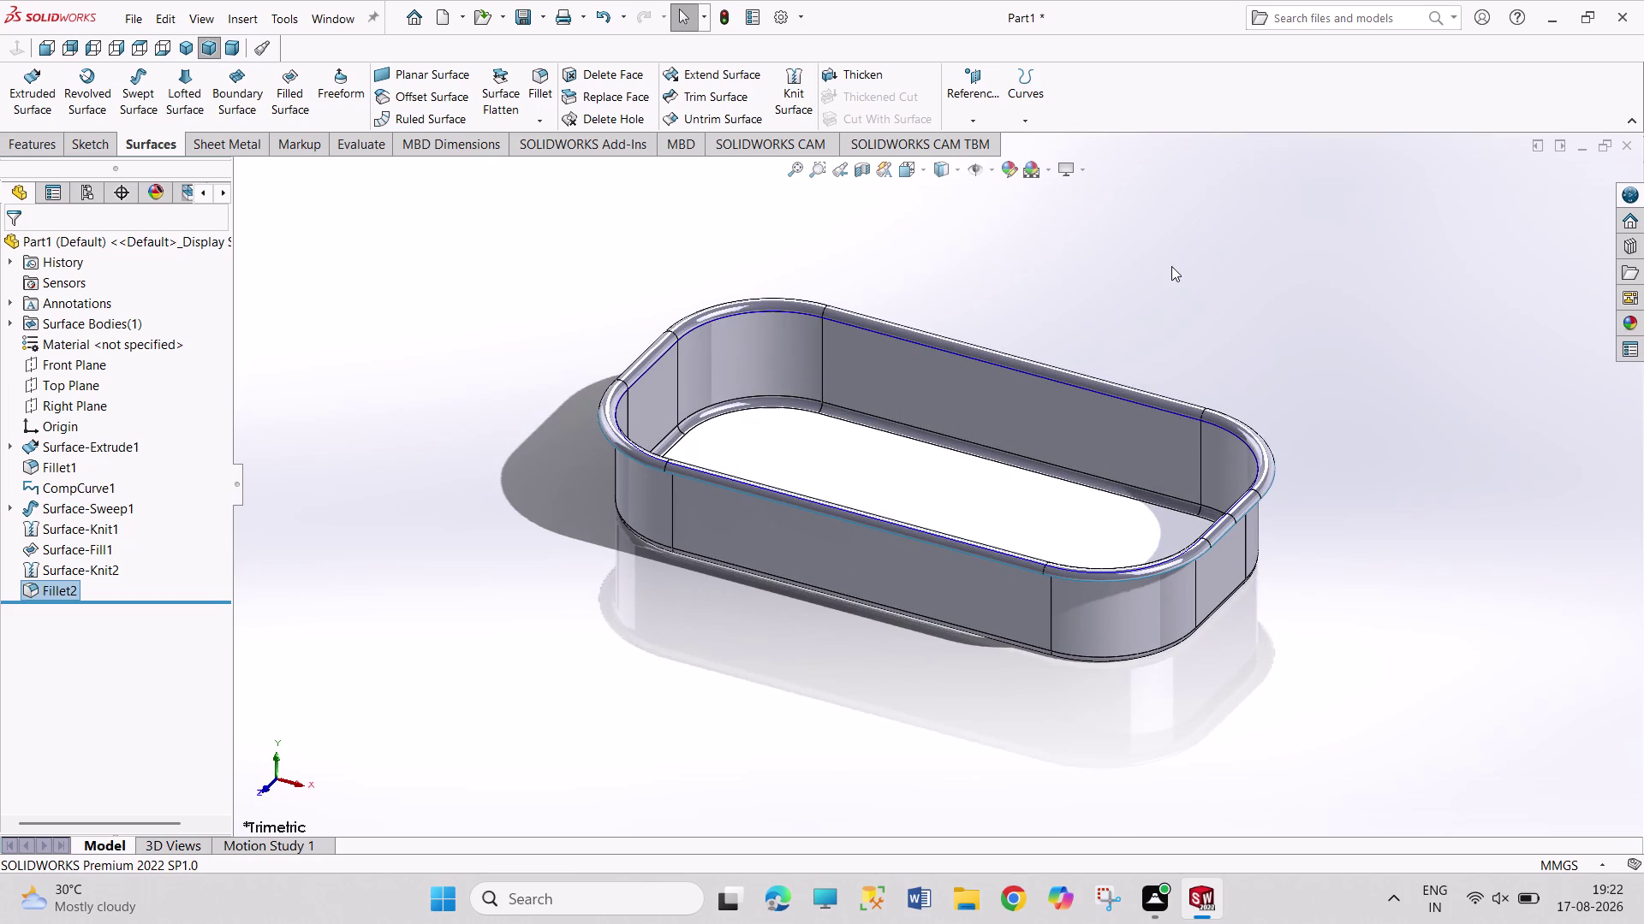
drag(1171, 255, 1328, 358)
drag(1150, 244, 1339, 364)
drag(1197, 260, 1318, 325)
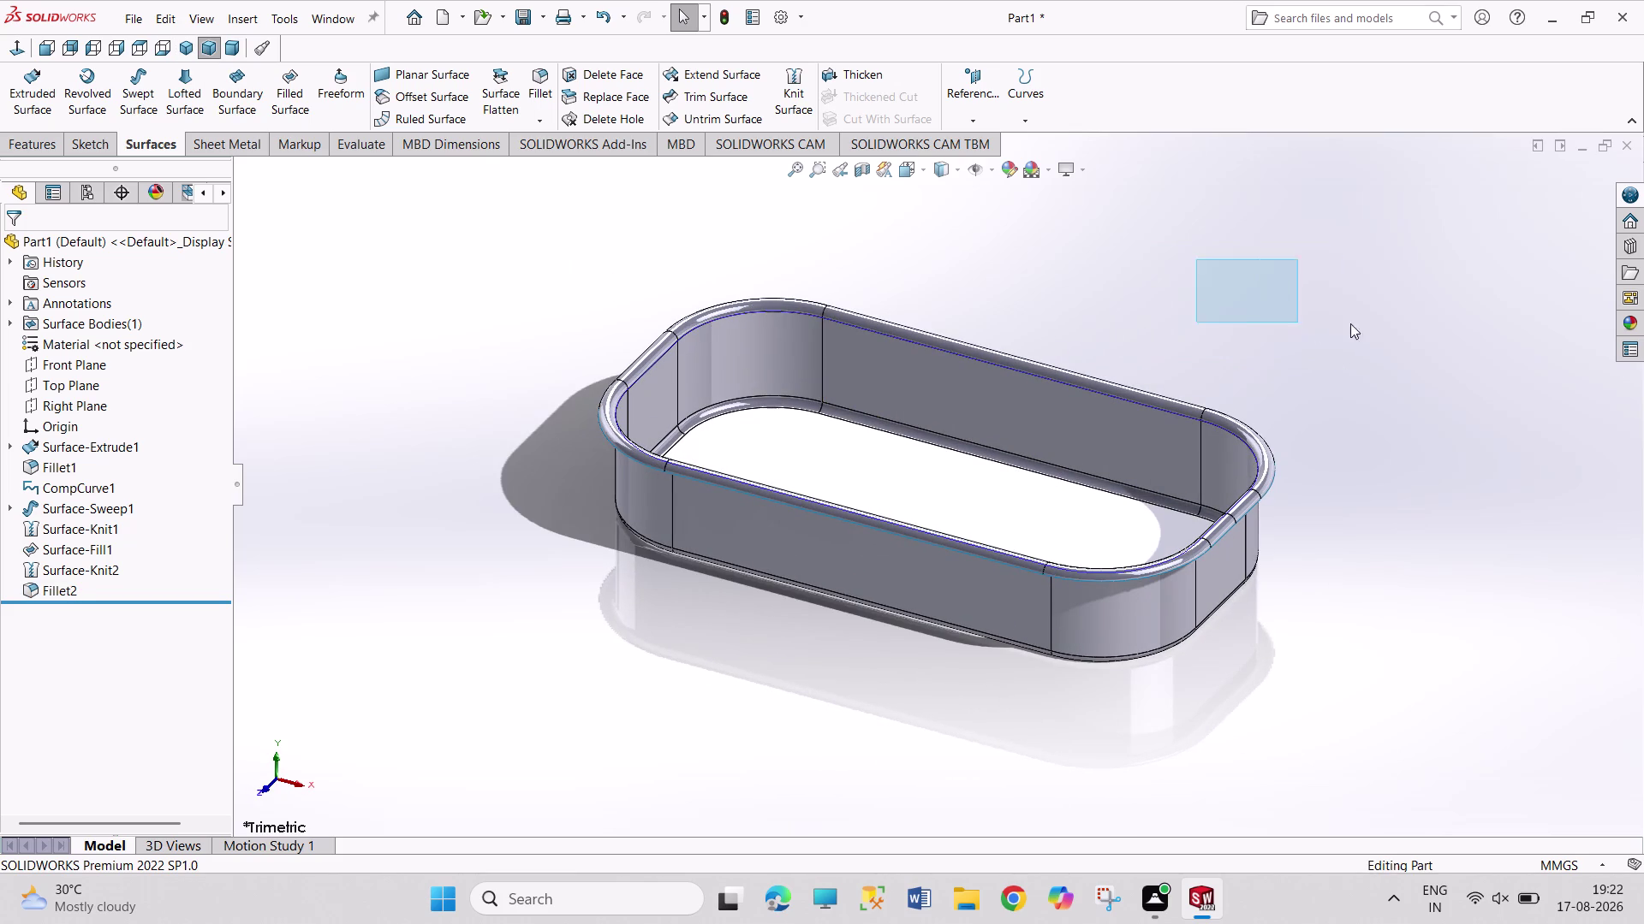
drag(1318, 326, 1343, 325)
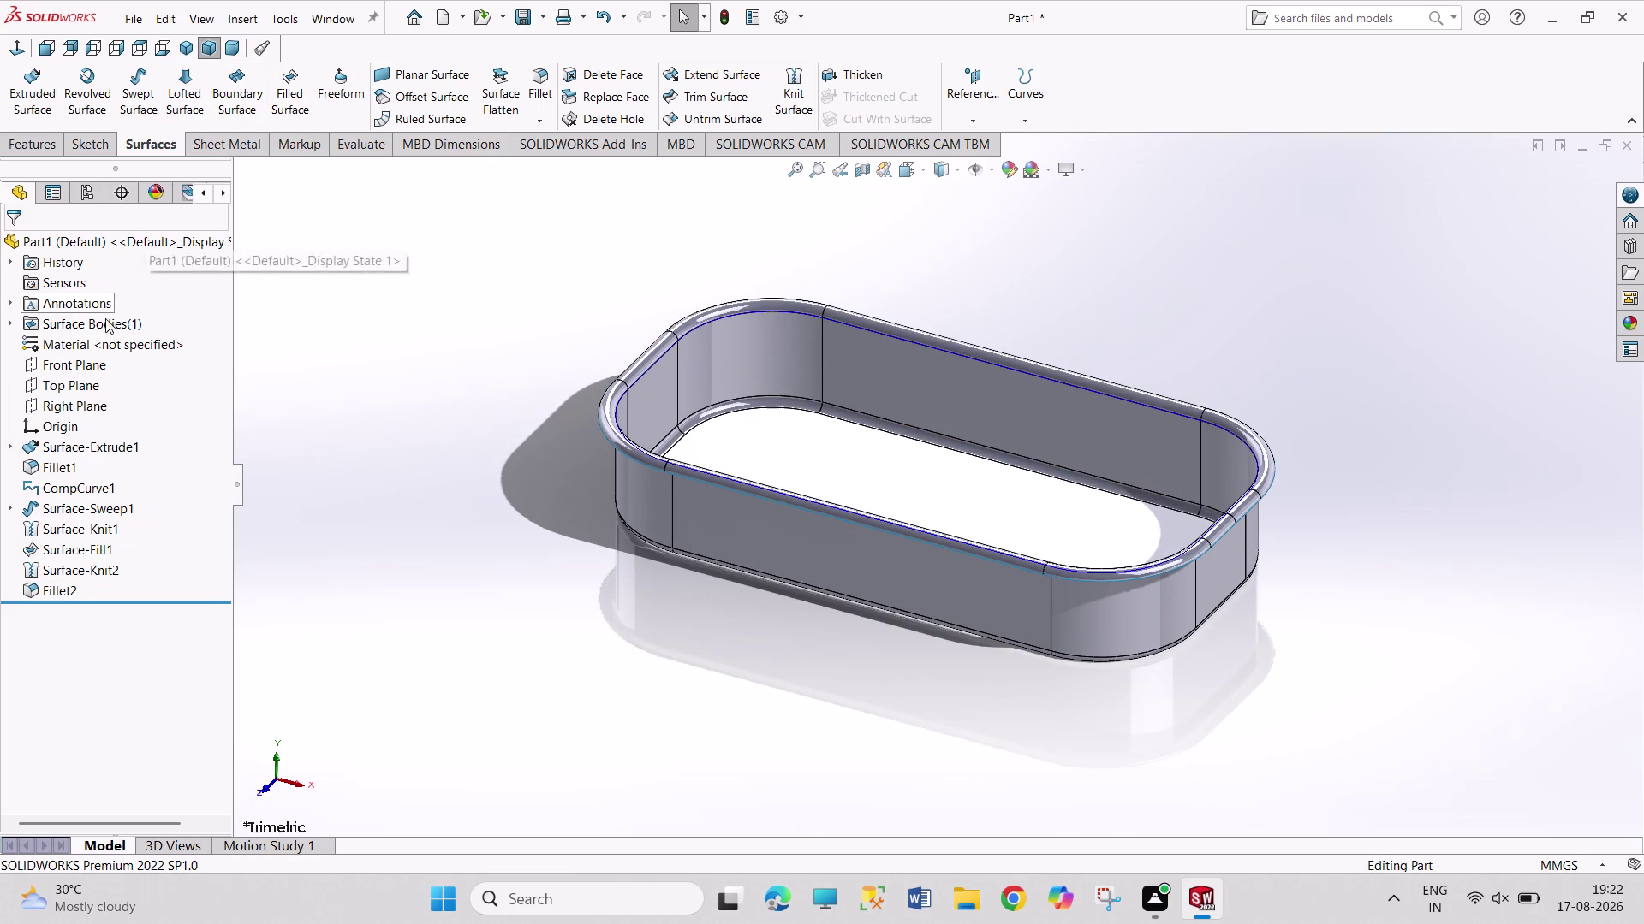
Open a new empty sketch, Sketch3, on the Front Plane.
click(78, 369)
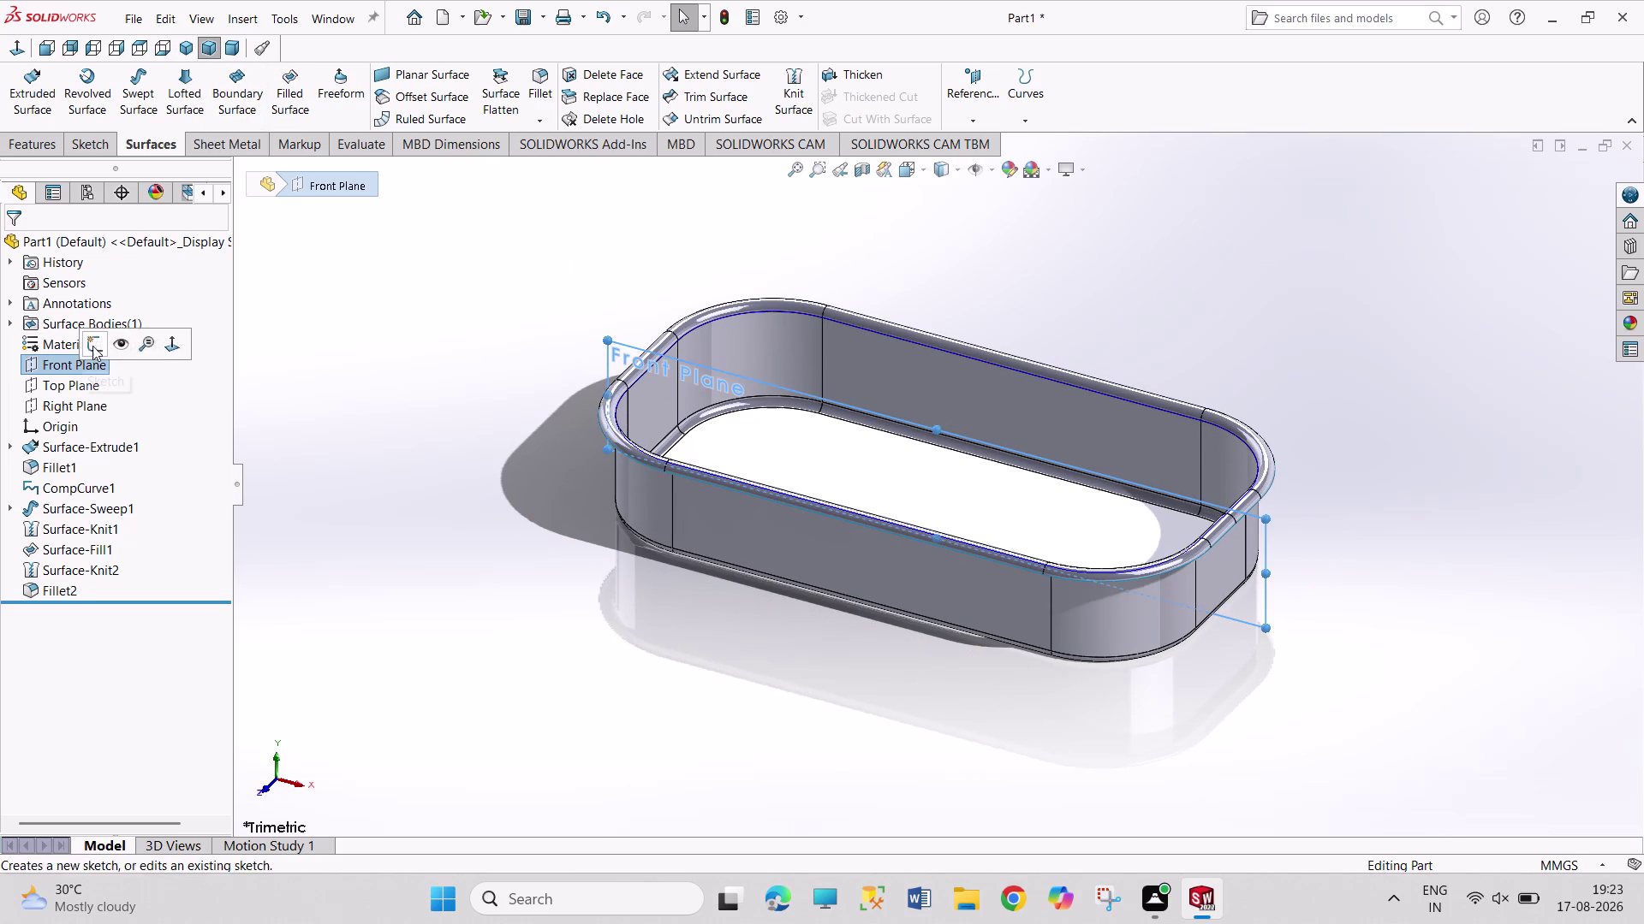
click(95, 341)
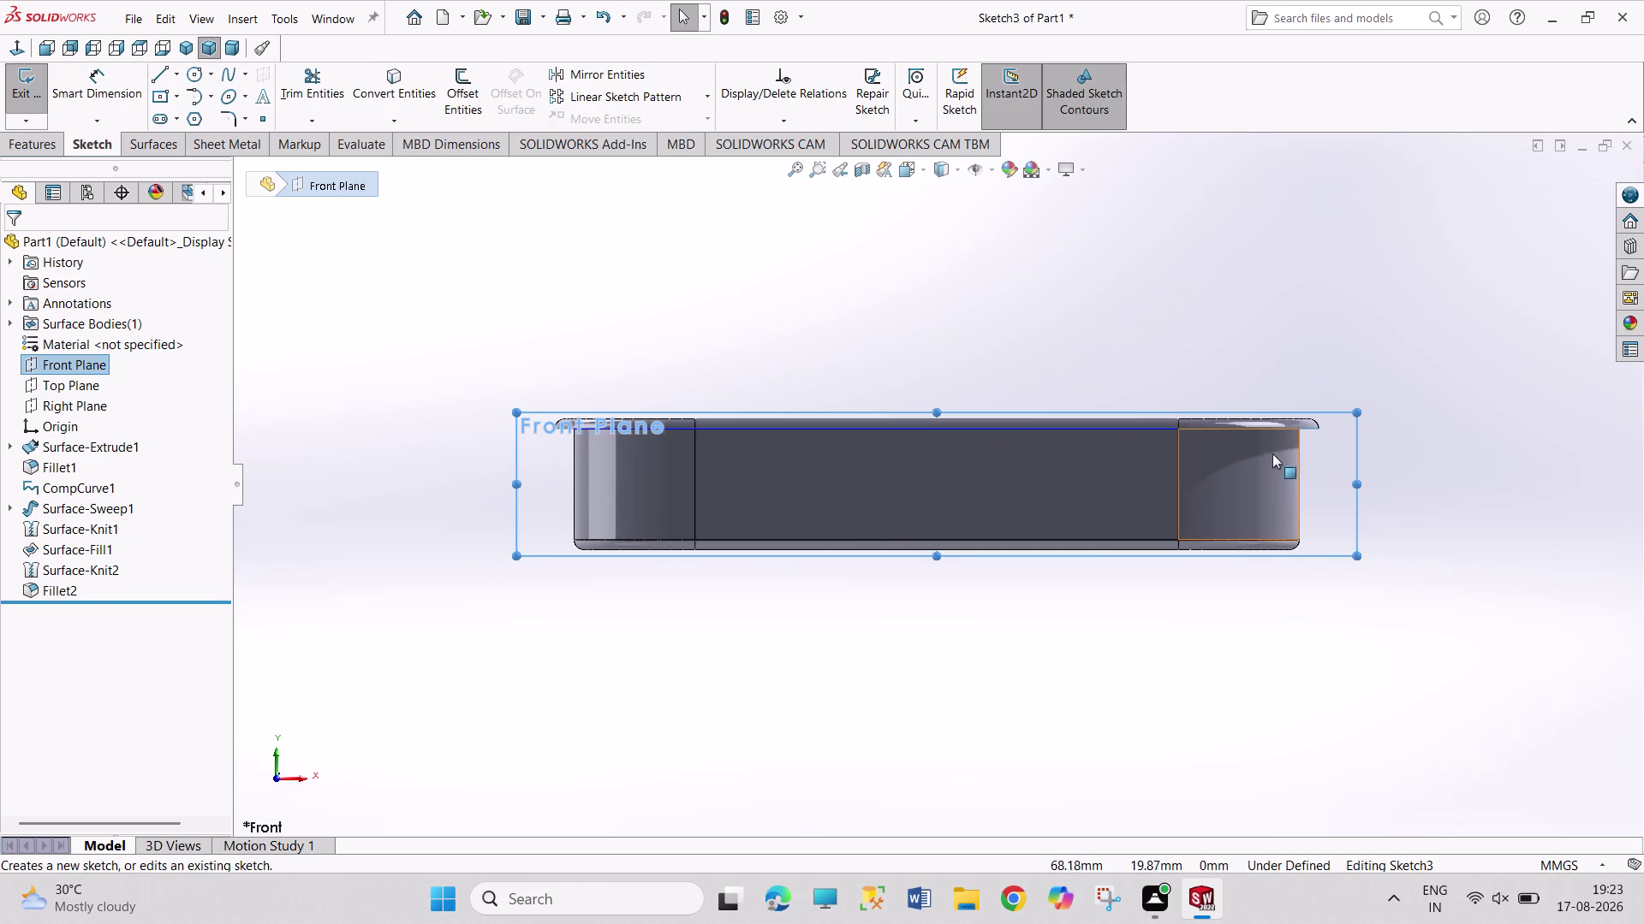
scroll(down, 3)
scroll(up, 3)
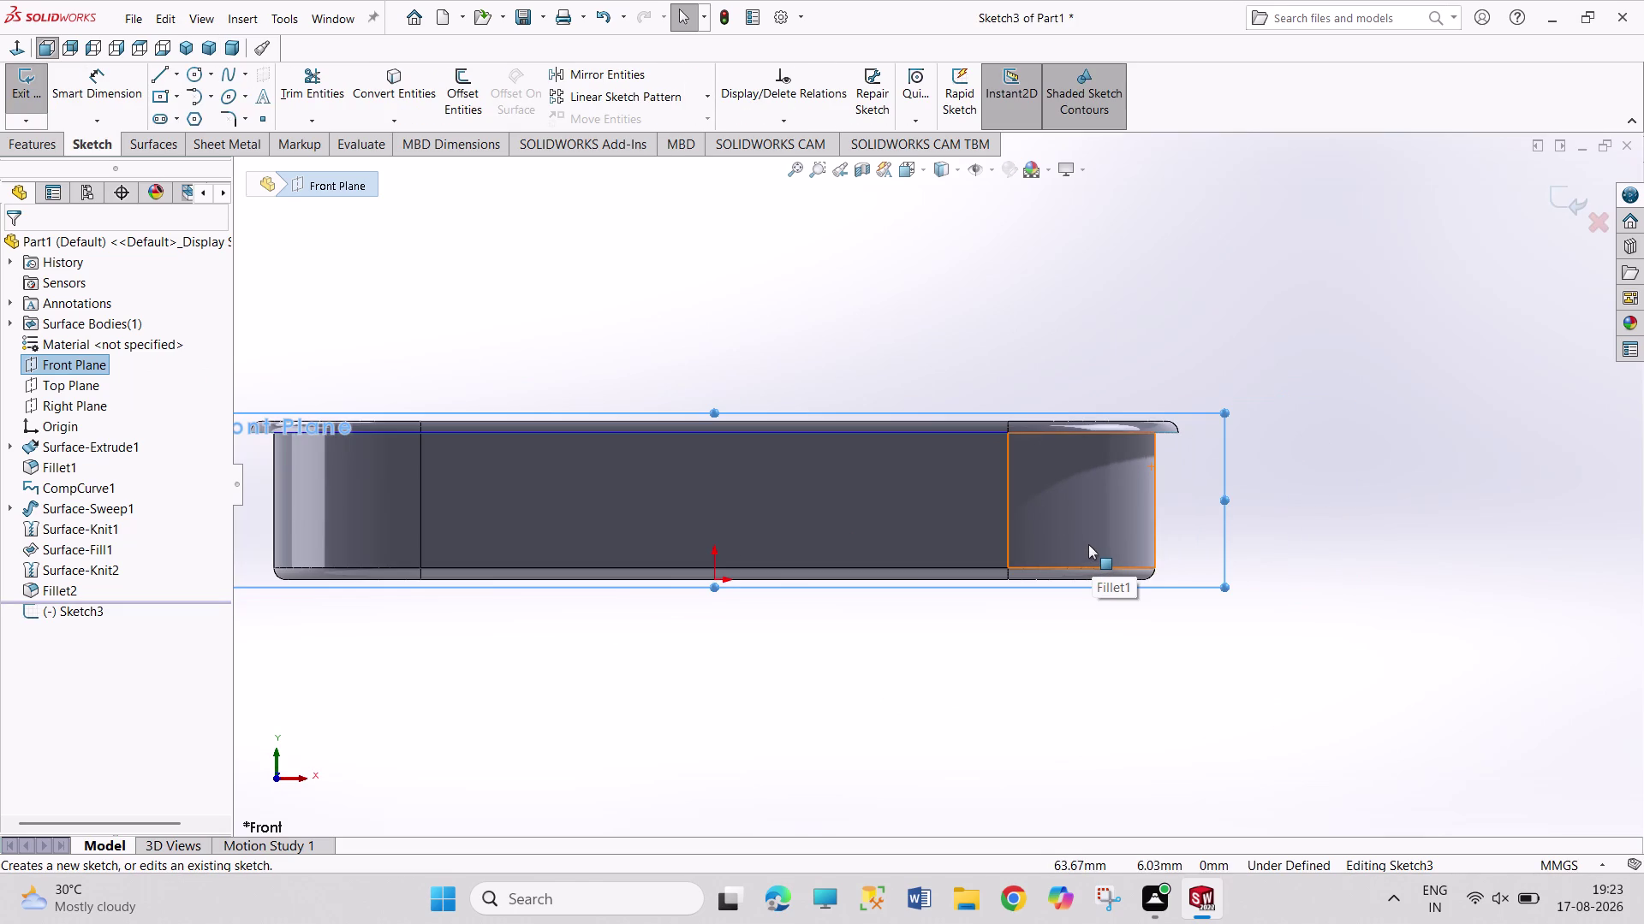
scroll(up, 3)
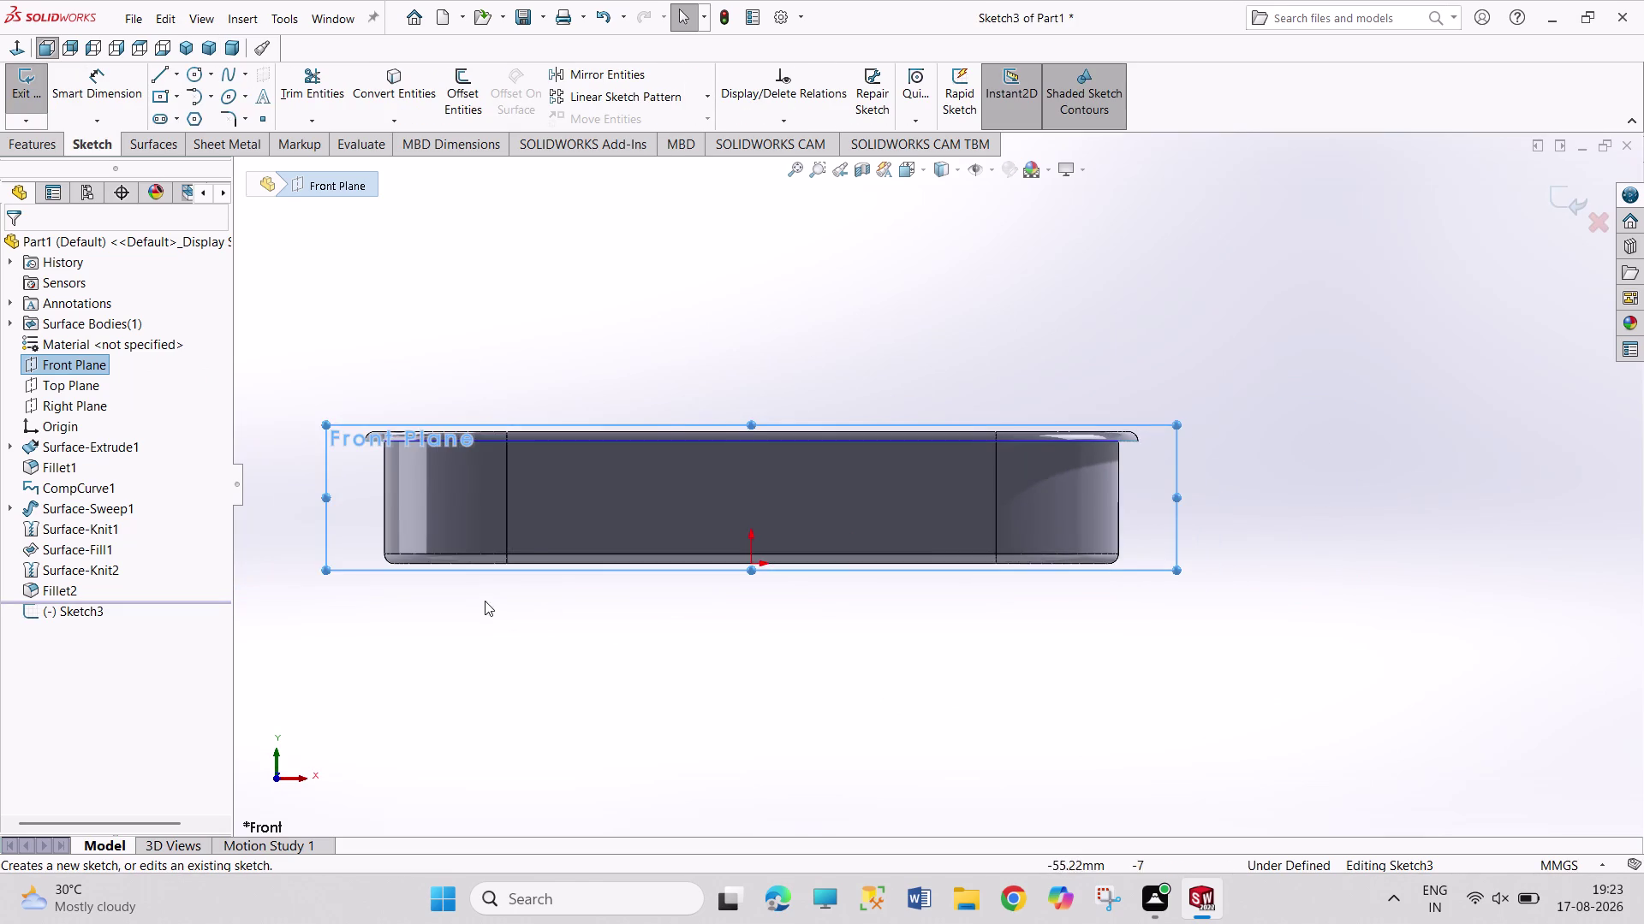
scroll(down, 3)
Draw a horizontal centerline across the tray from left to right.
click(175, 77)
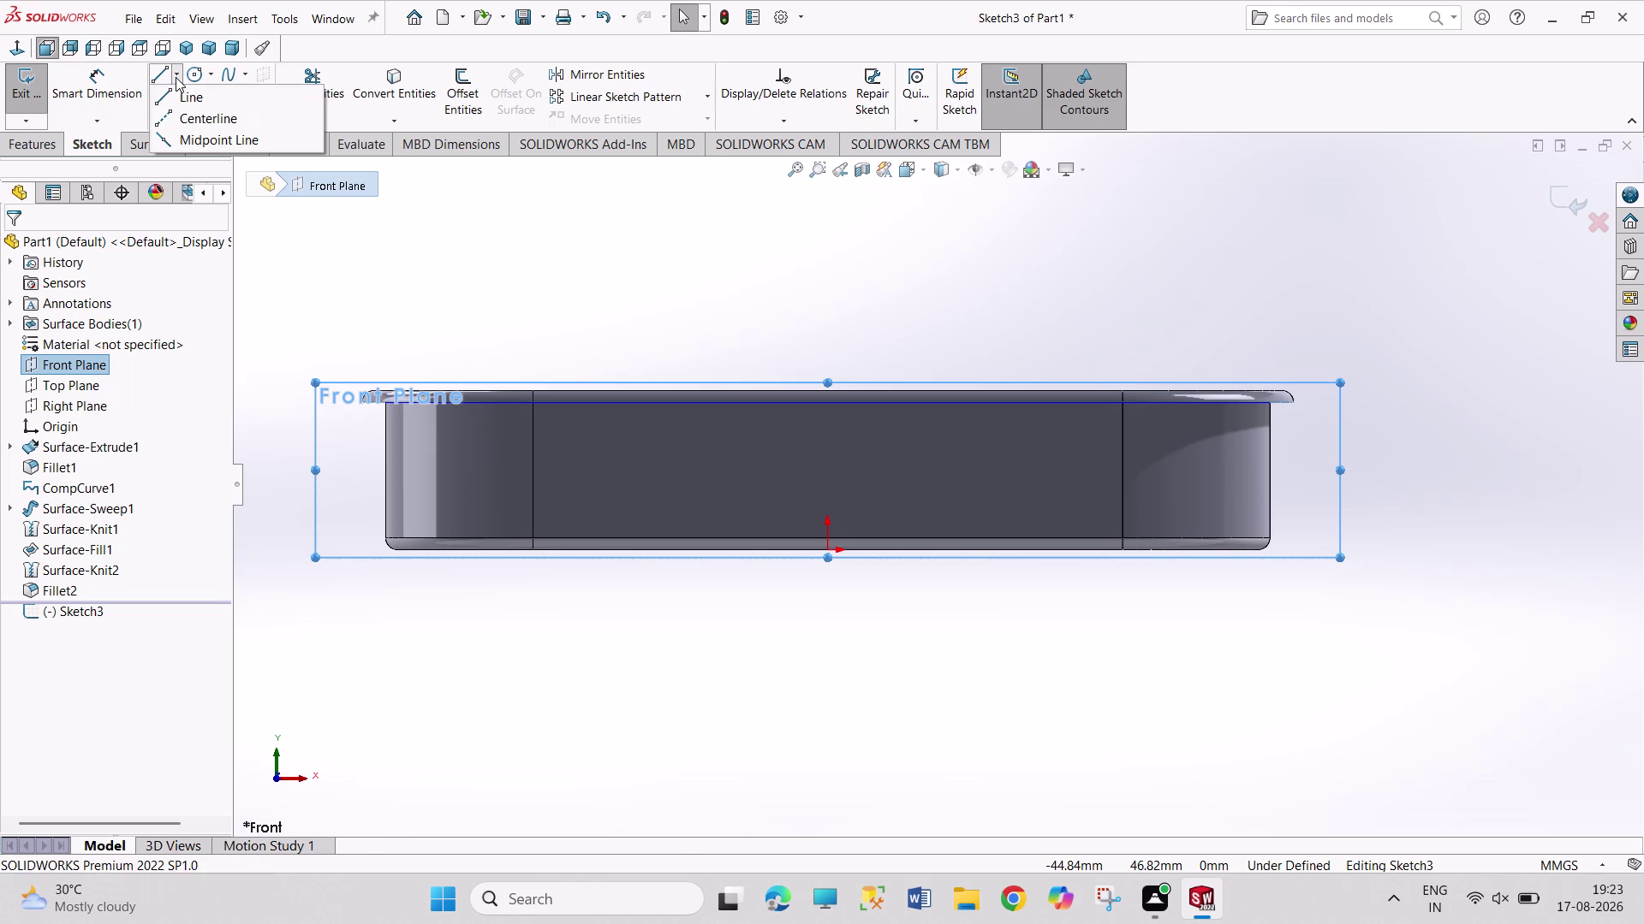
click(195, 118)
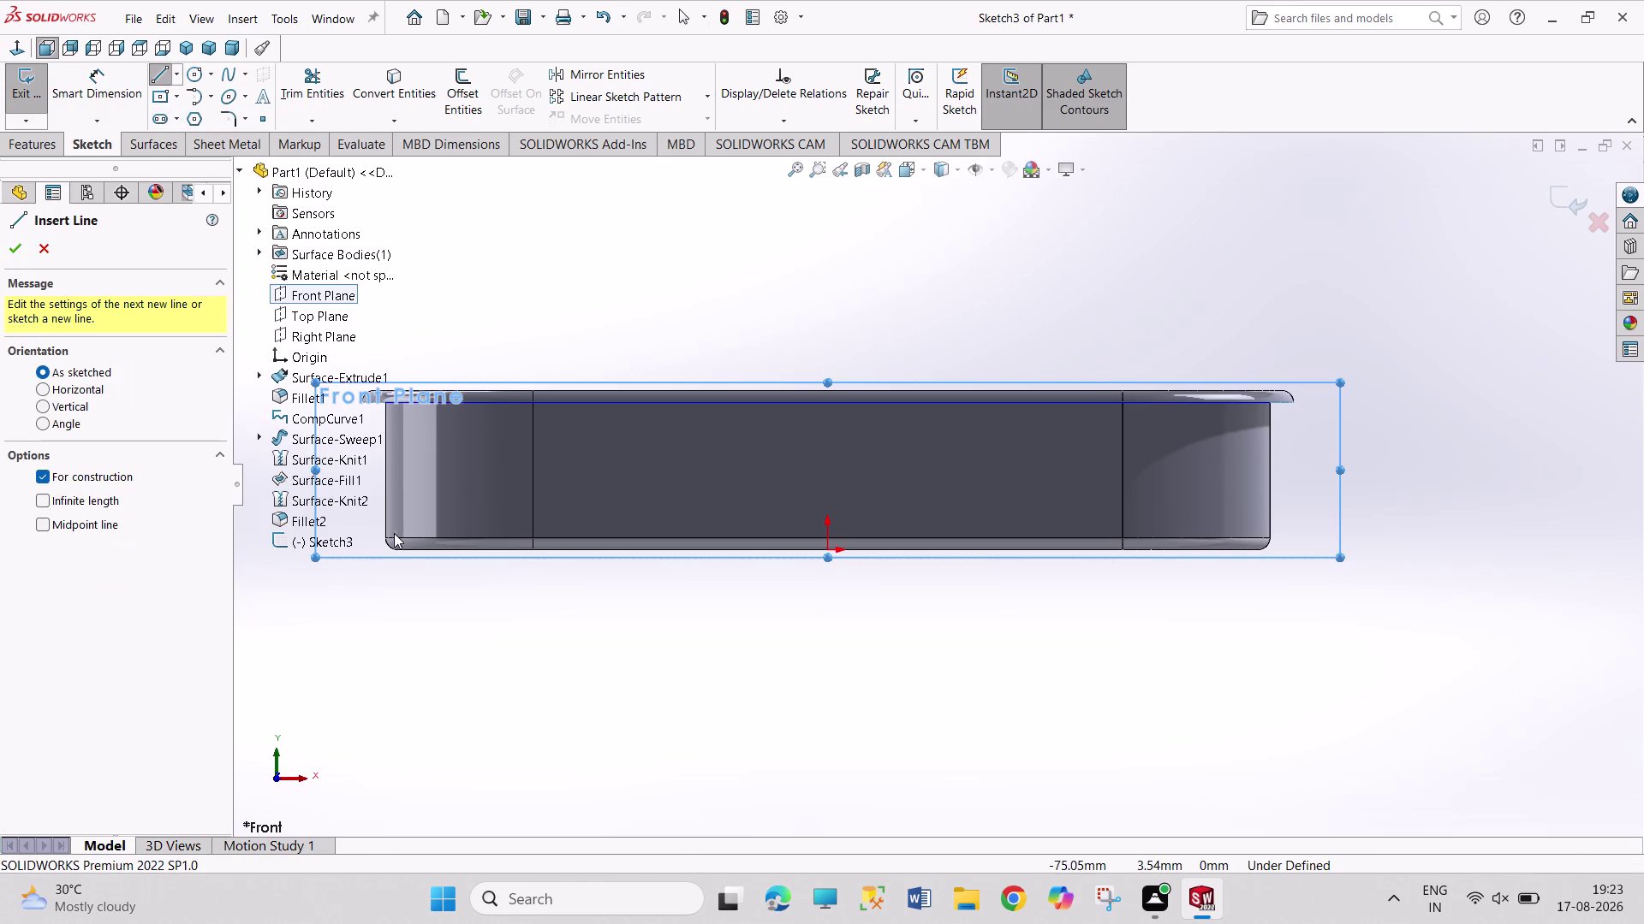
scroll(up, 3)
scroll(down, 3)
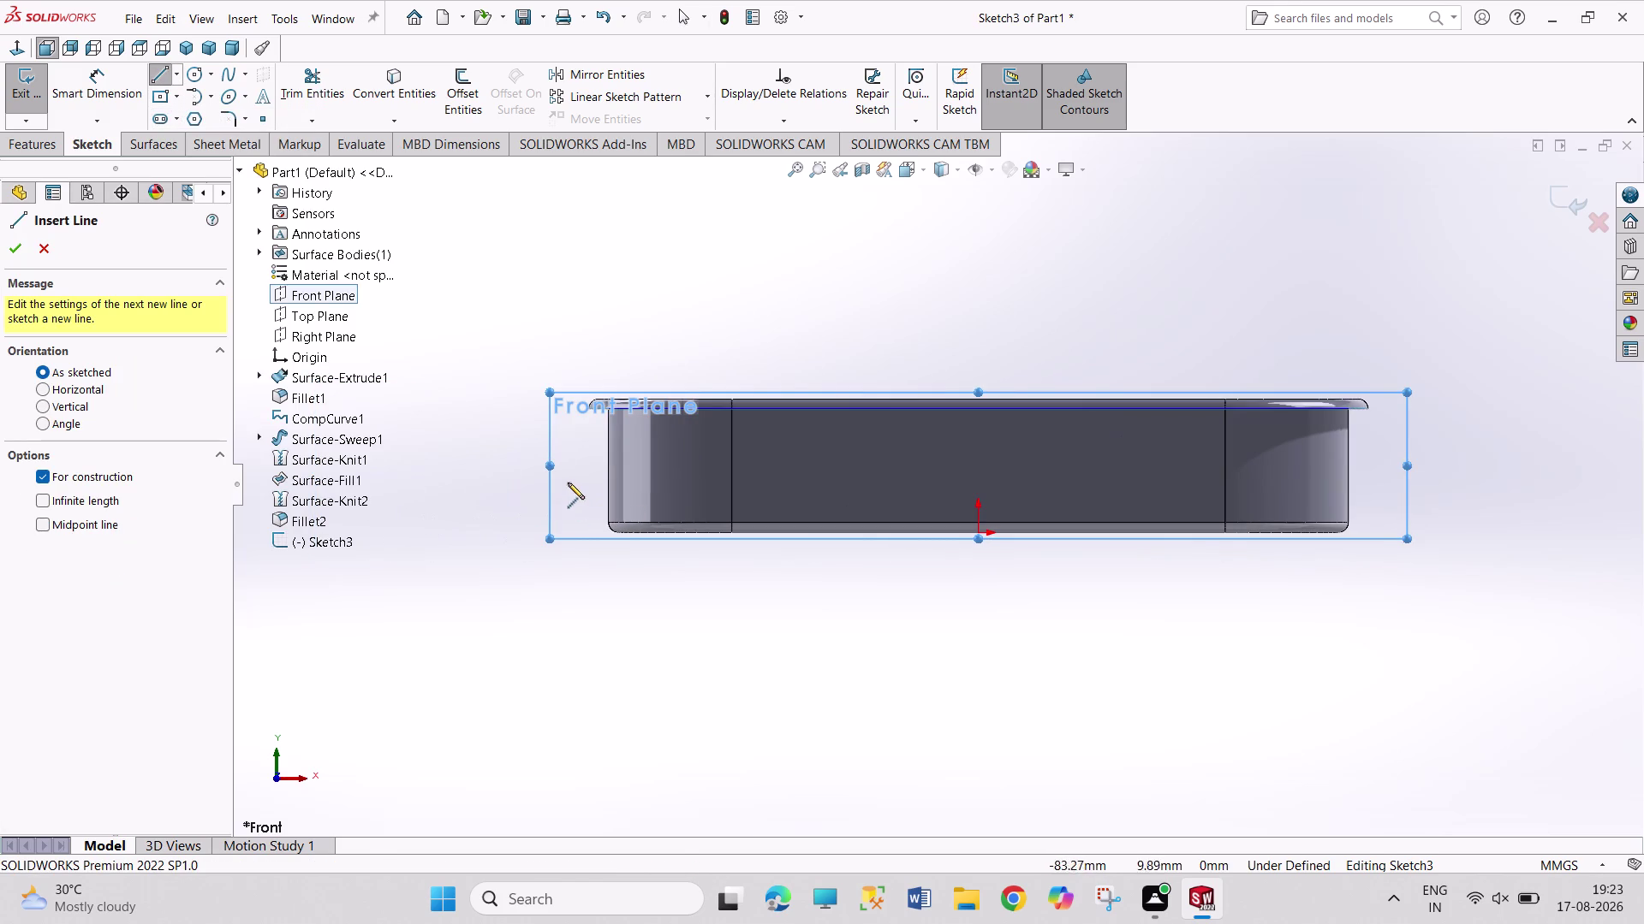
click(567, 482)
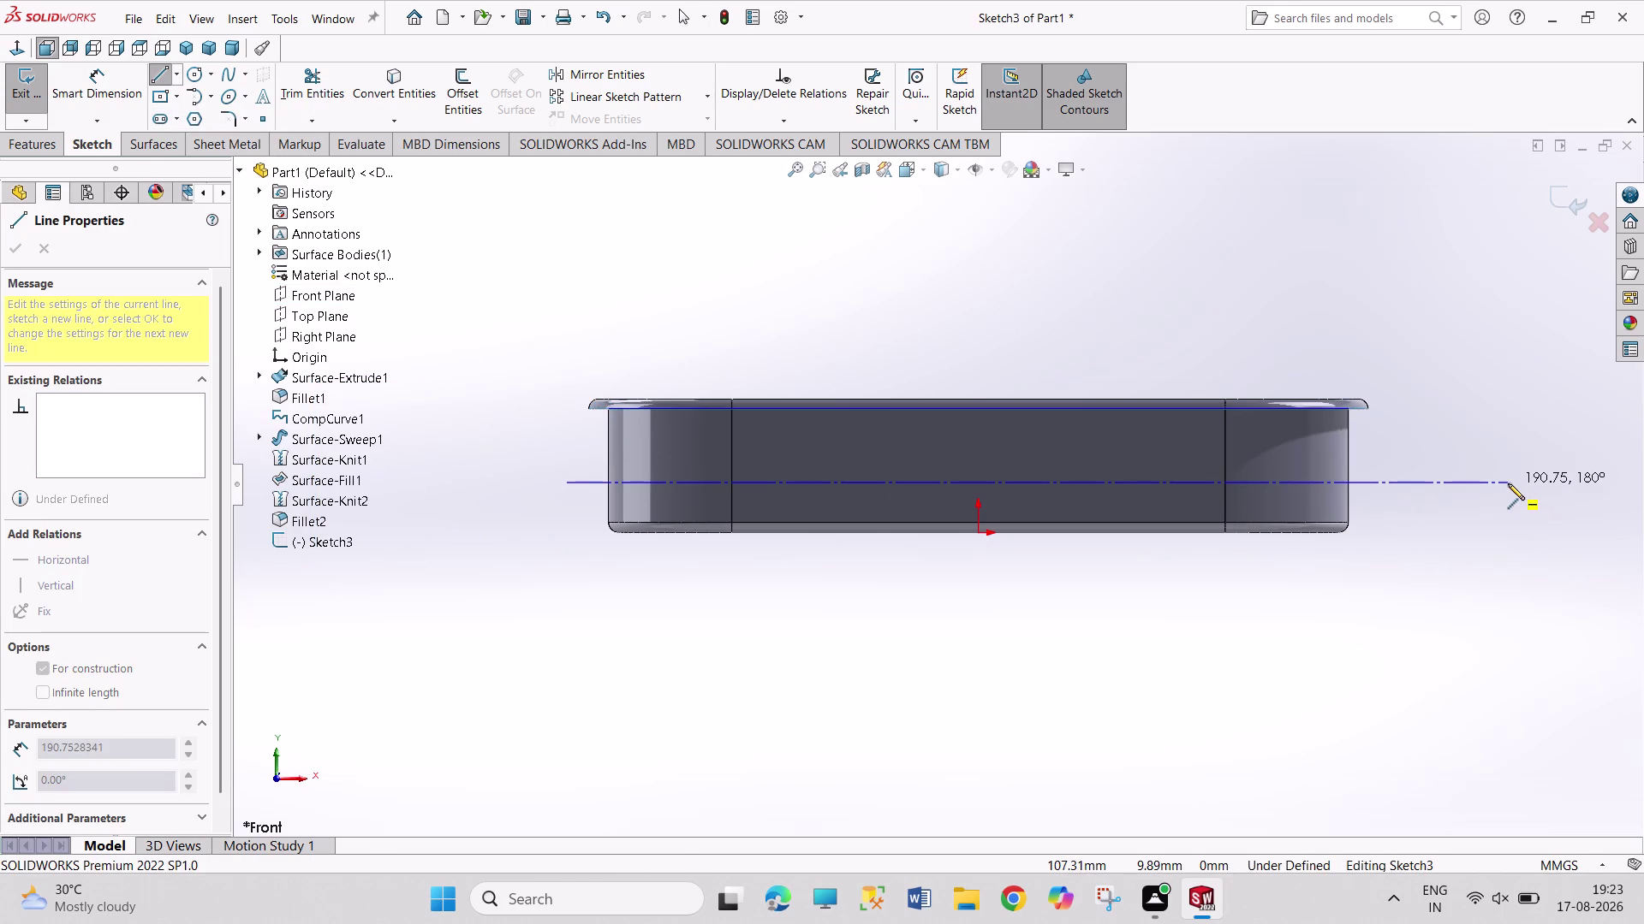
click(1508, 484)
right_click(1489, 384)
click(1505, 392)
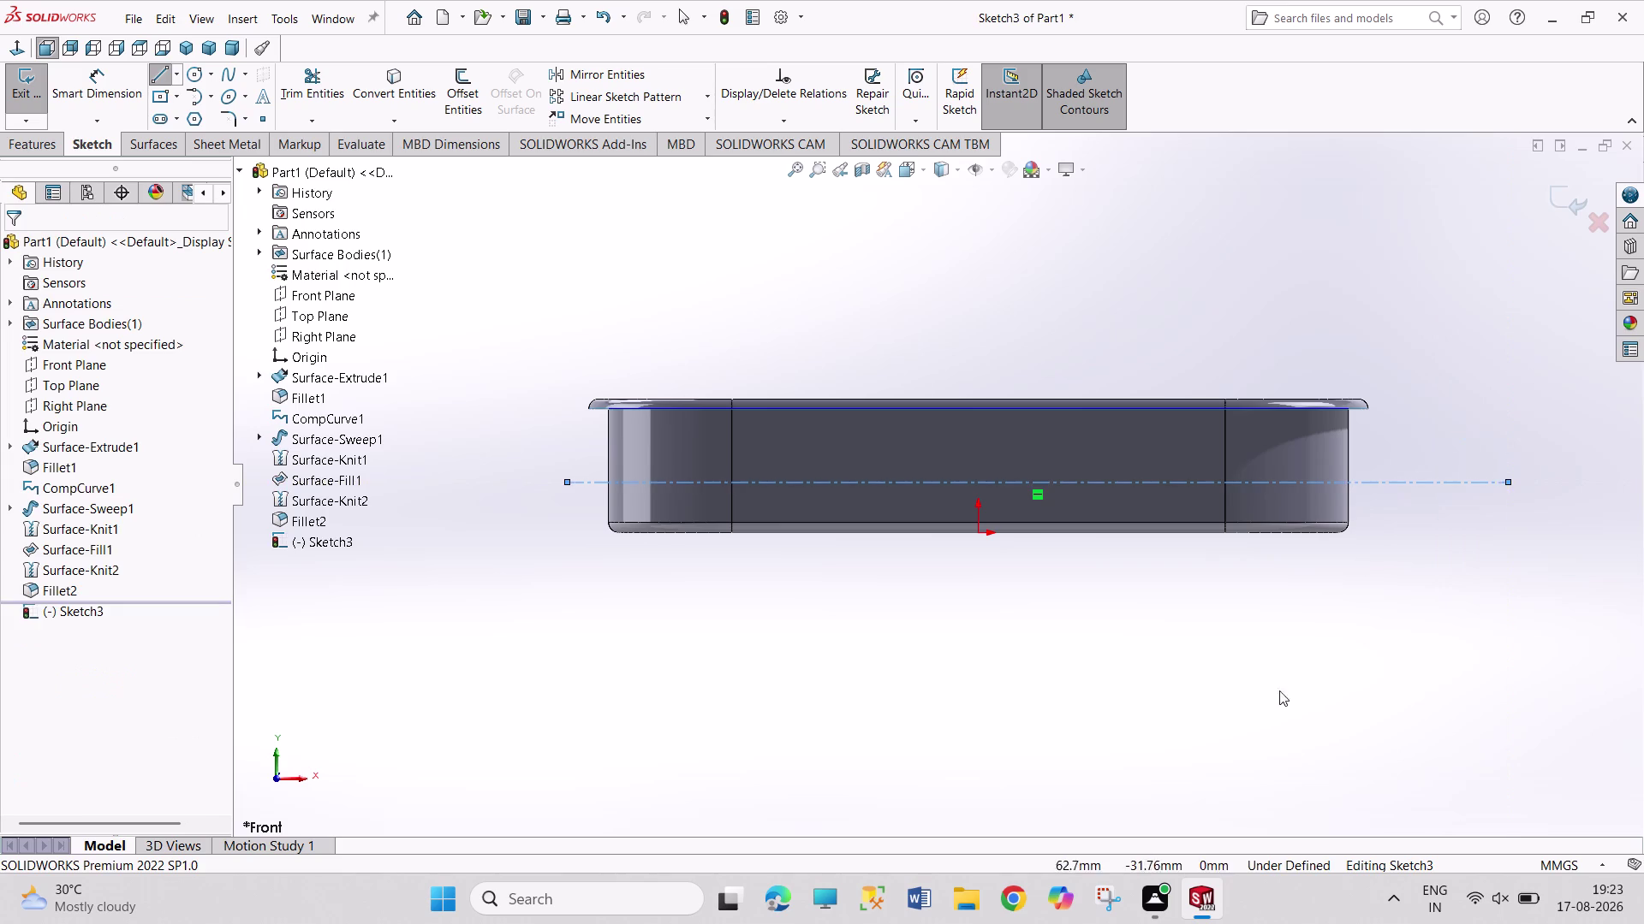
Dimension the centerline 5 mm from the origin.
right_drag(1262, 691, 1200, 536)
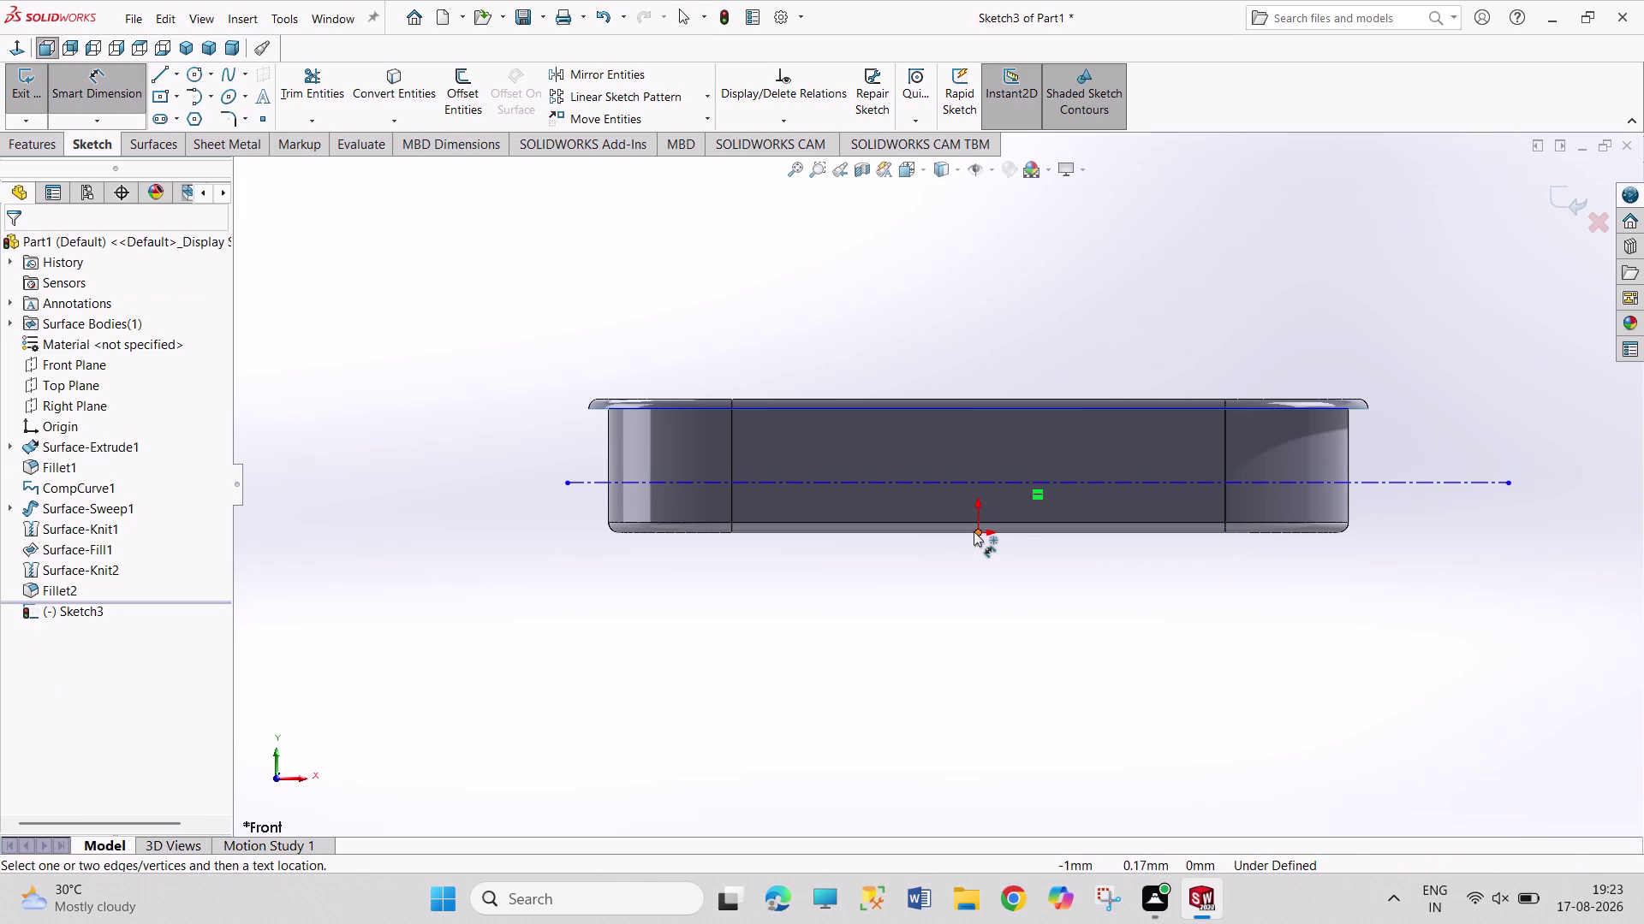
click(973, 531)
click(1021, 483)
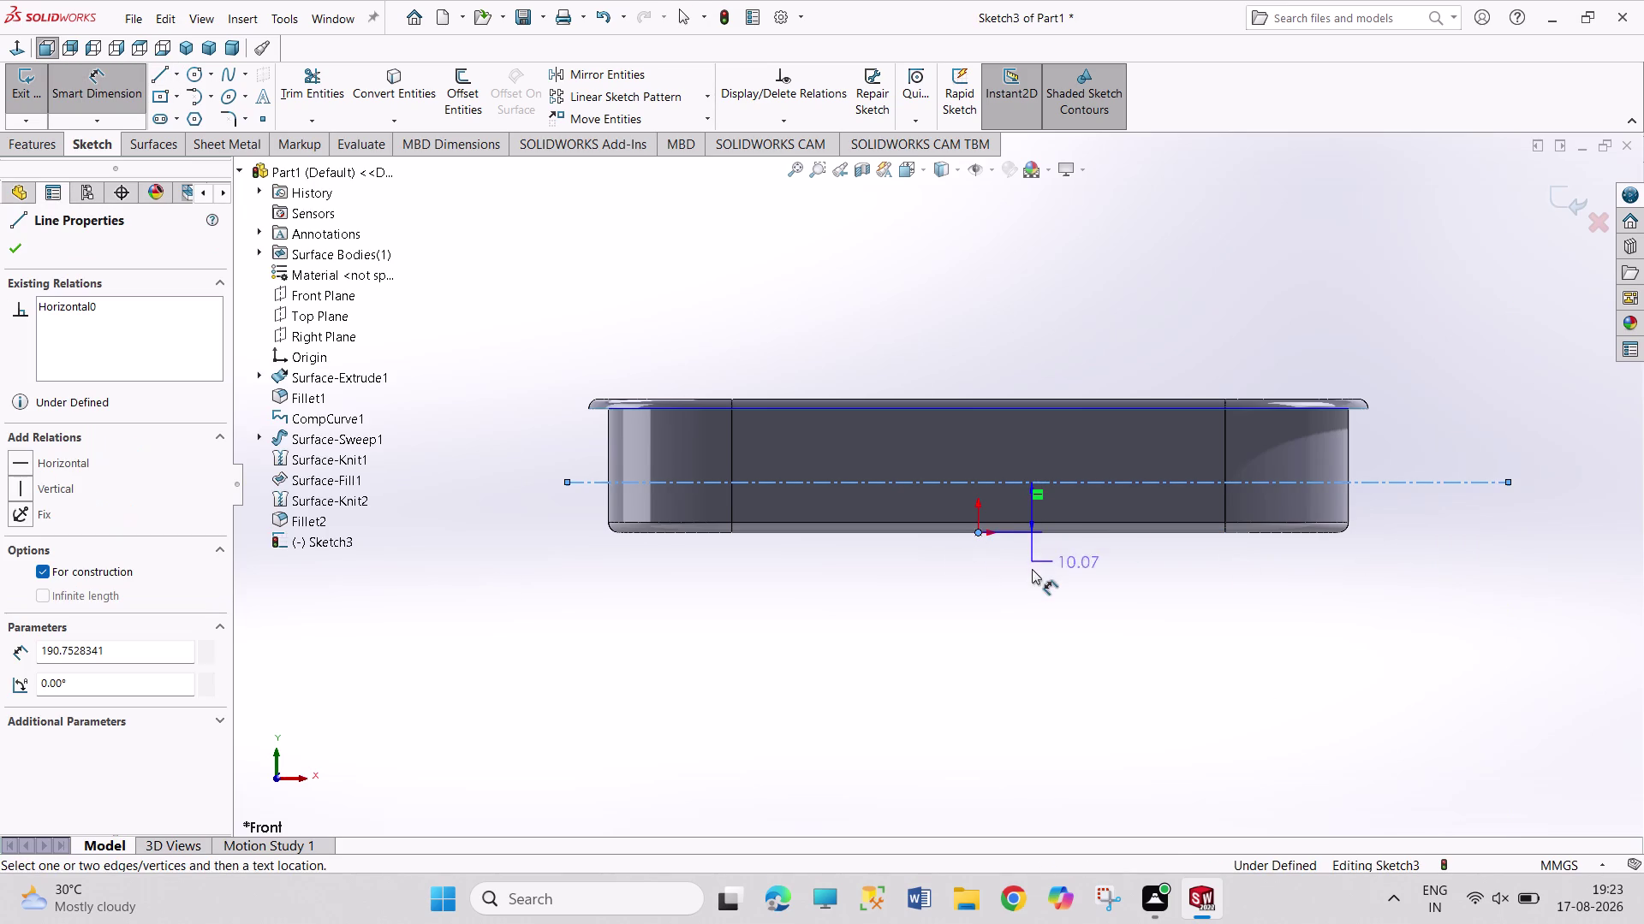
click(1039, 580)
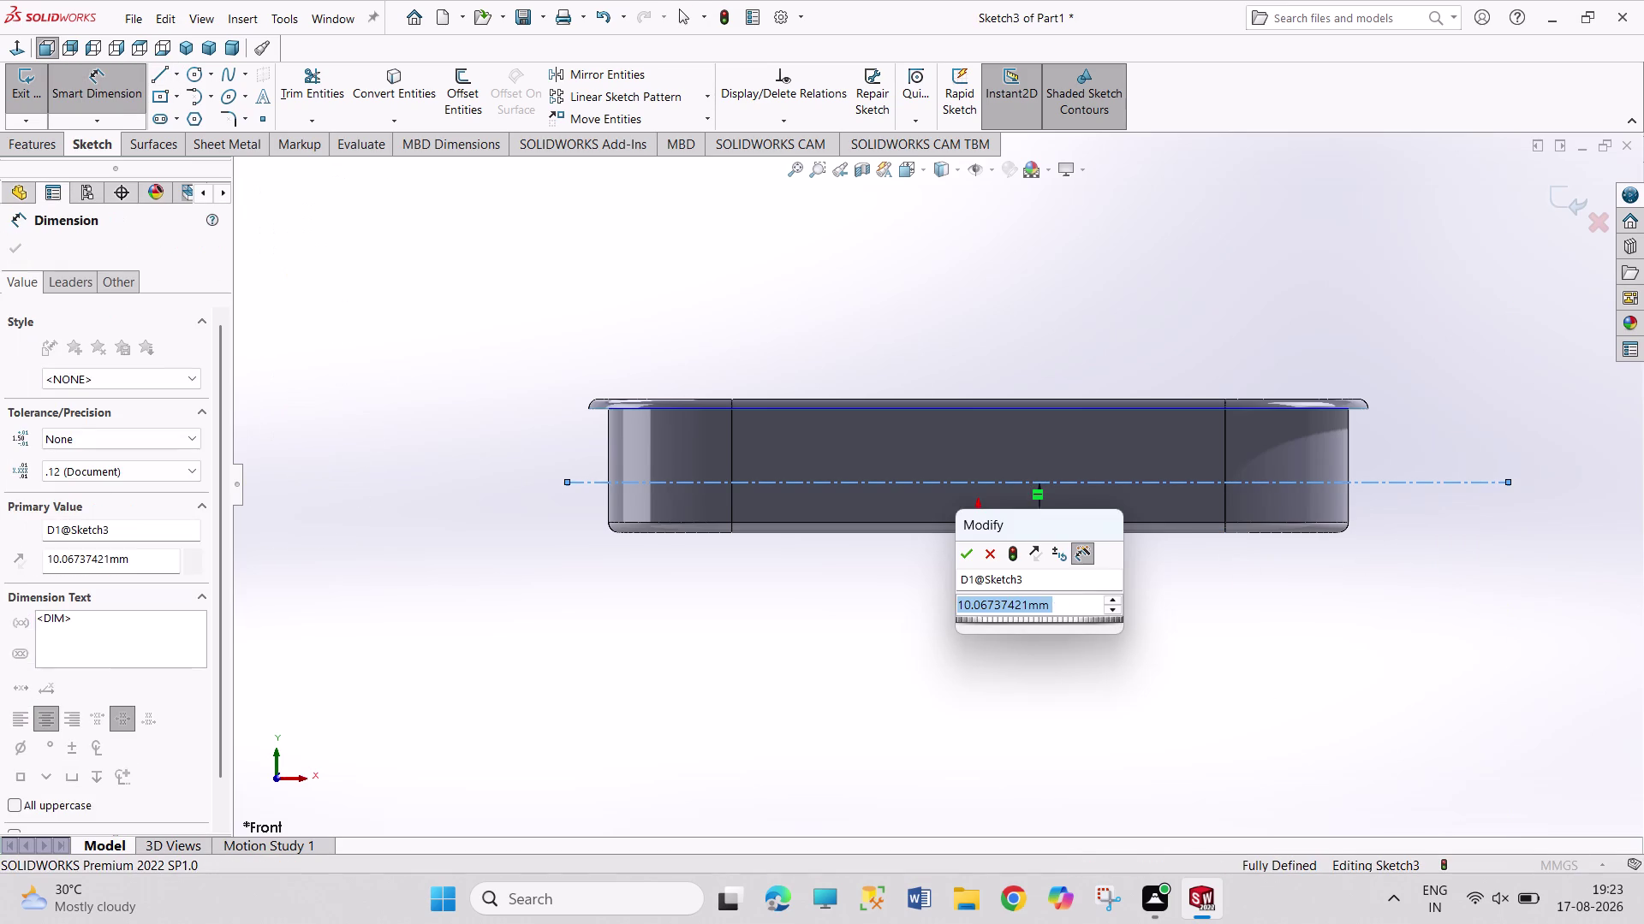
key(5)
key(Return)
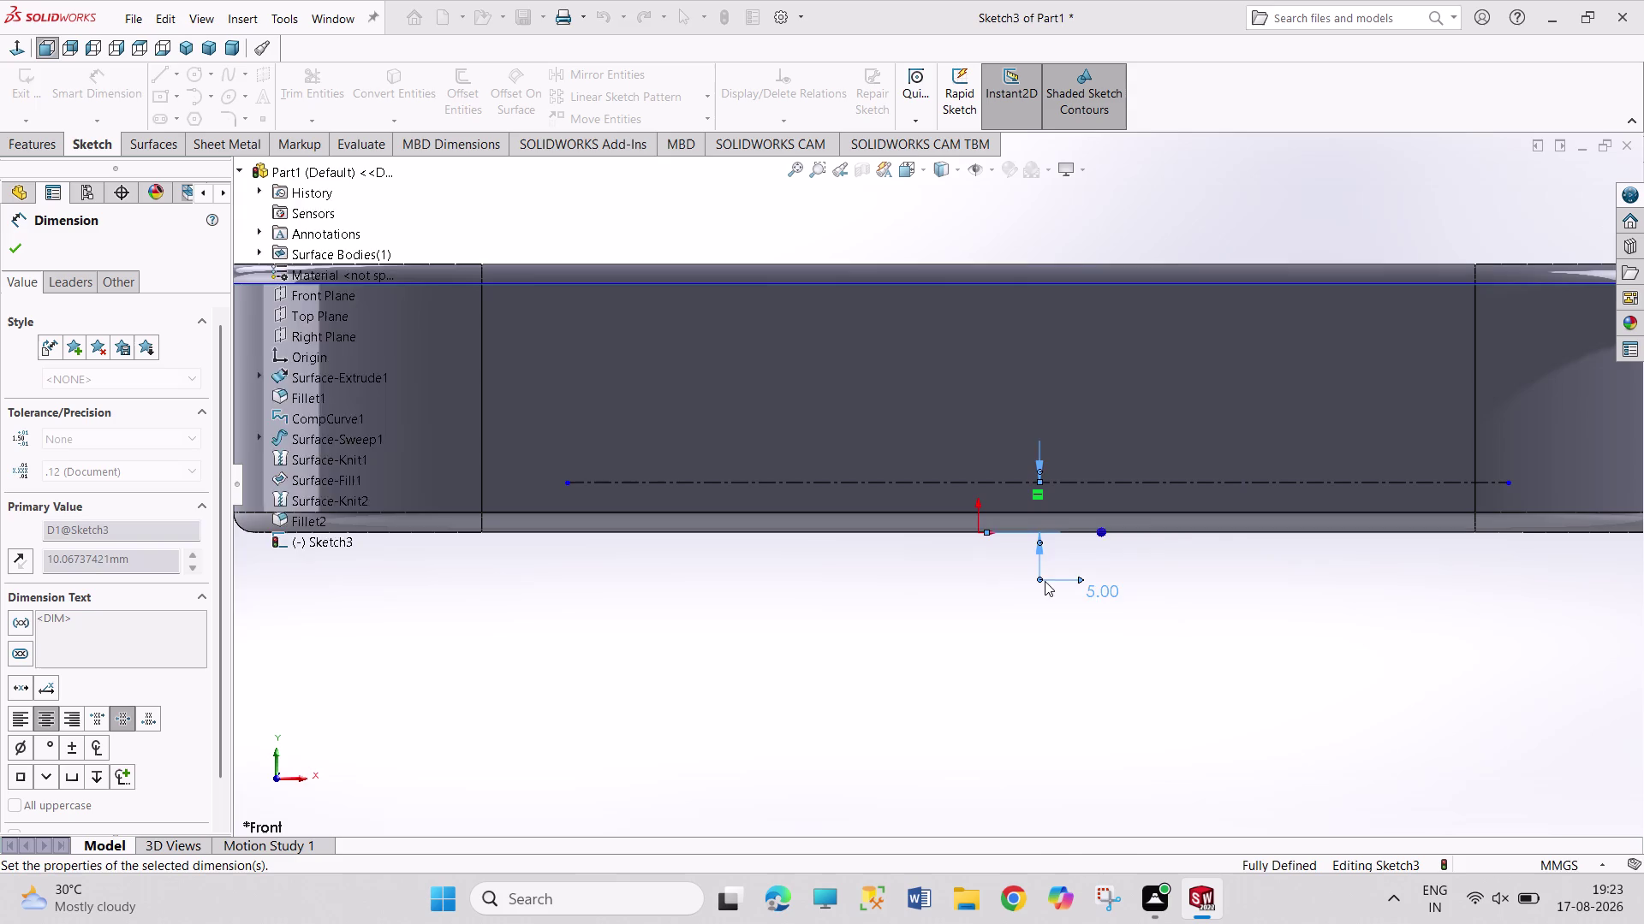
right_click(1012, 668)
click(1038, 725)
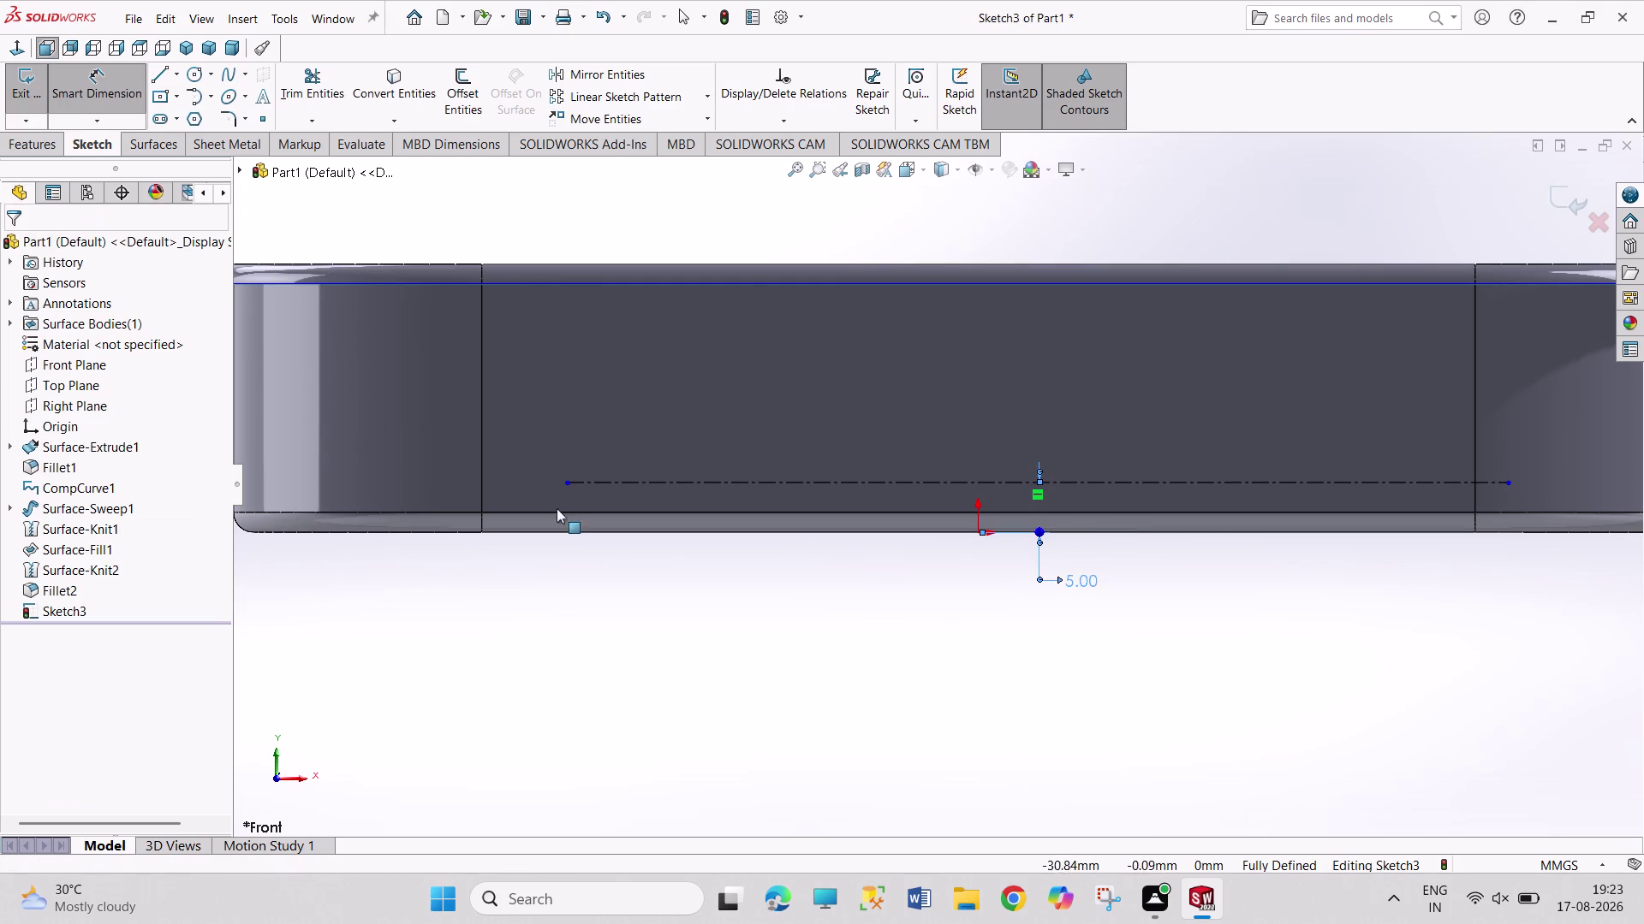
Drag both centerline endpoints outward past the tray ends.
scroll(up, 3)
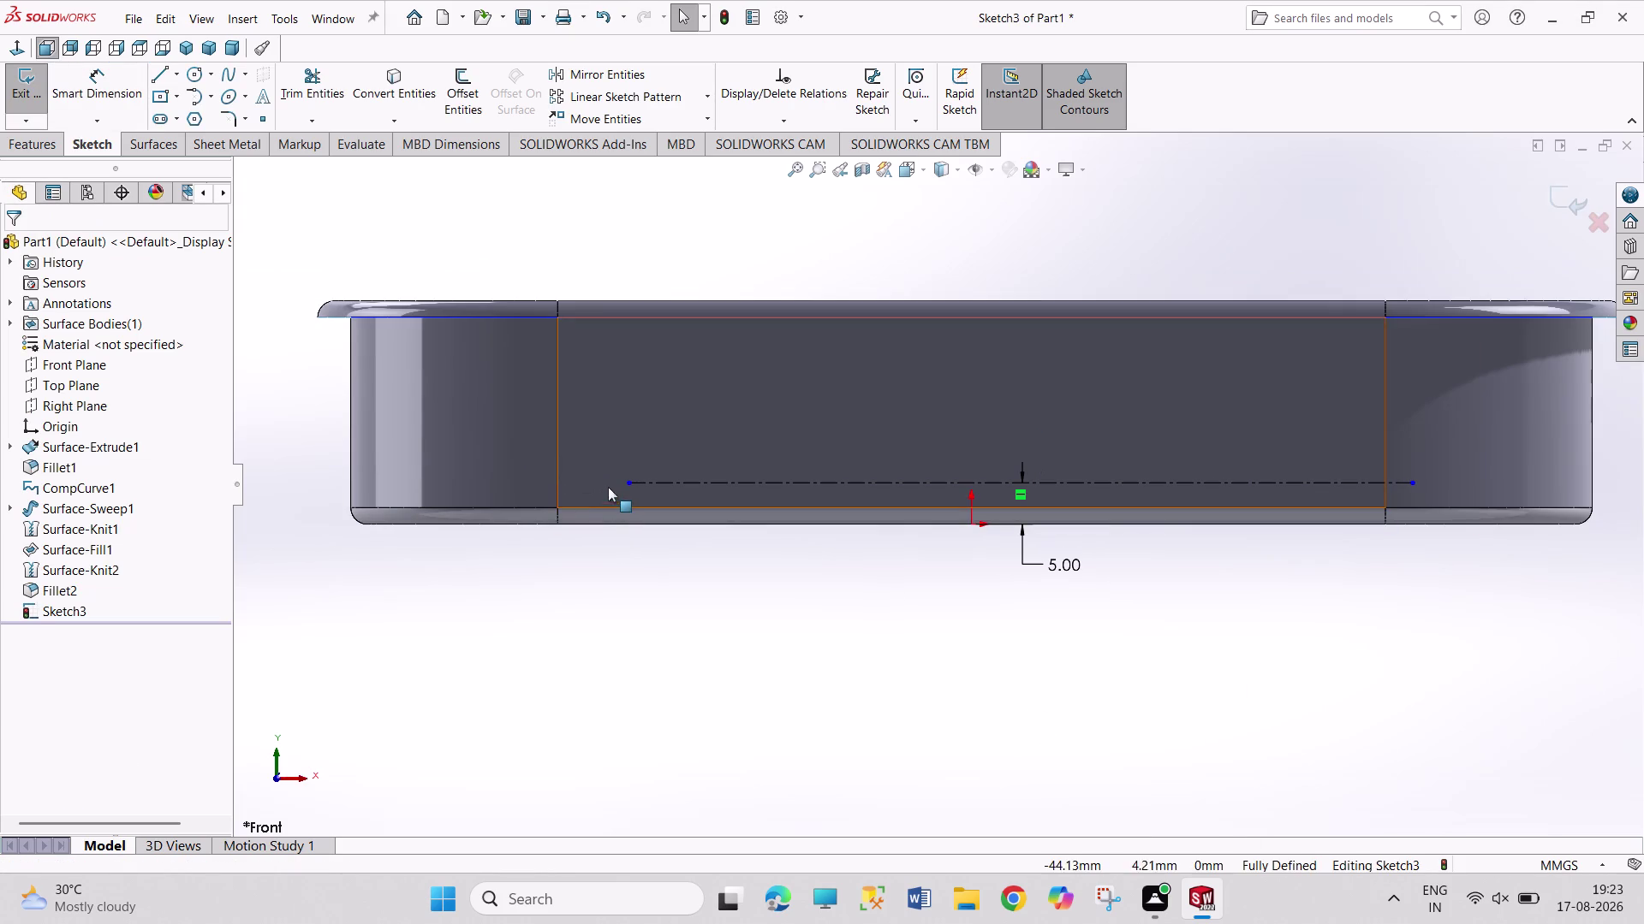
drag(628, 481, 291, 467)
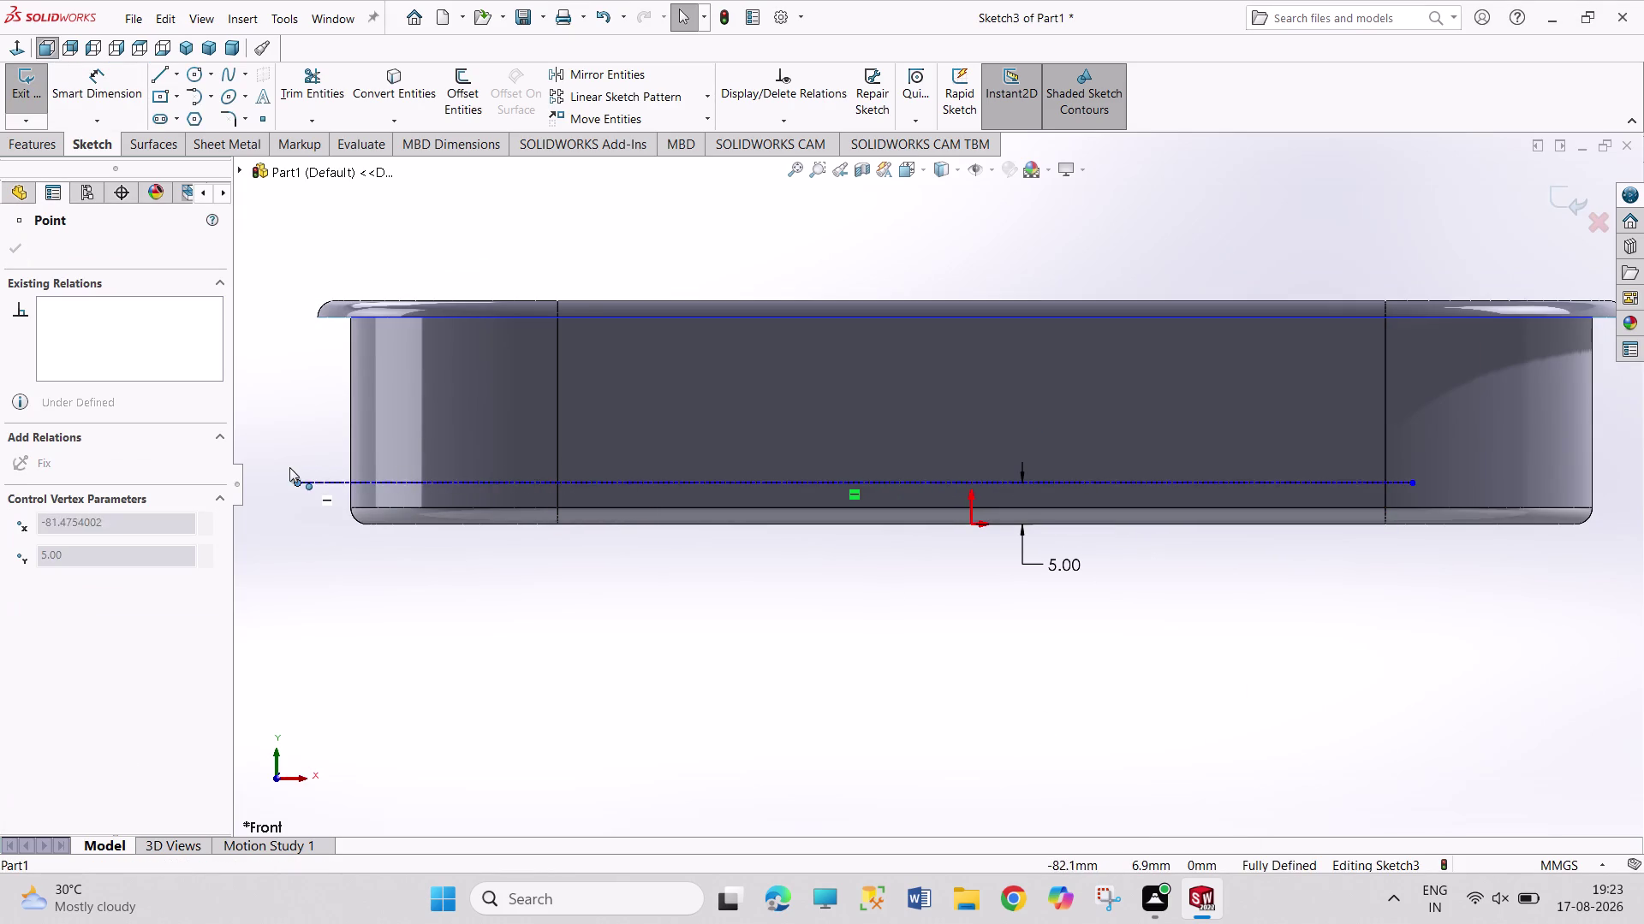
drag(291, 468, 289, 468)
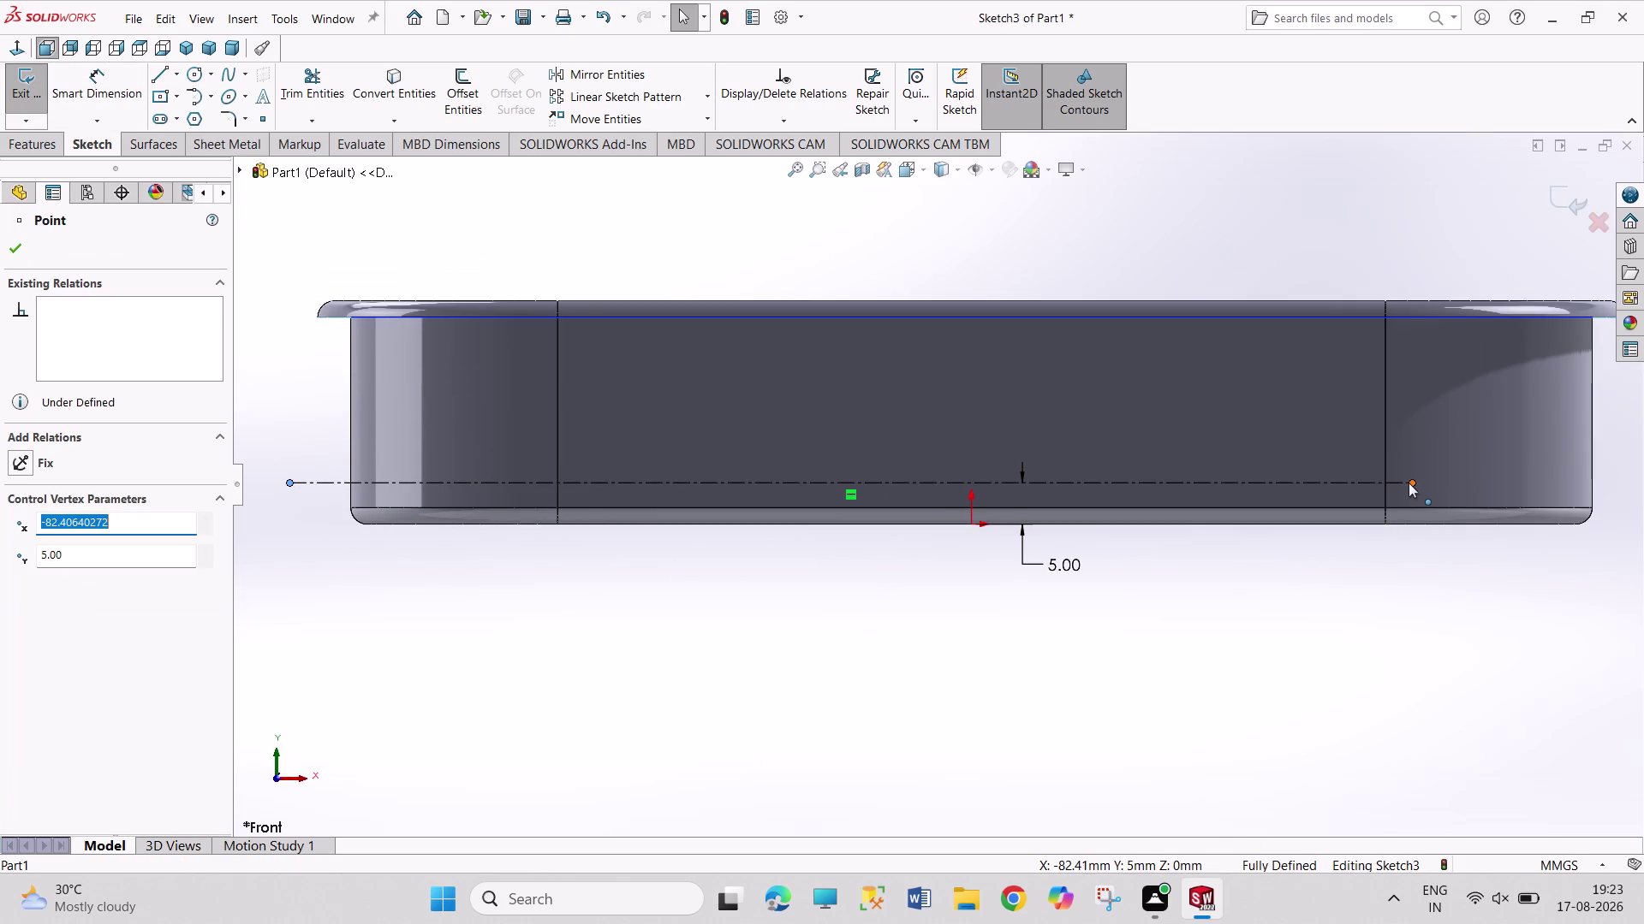
drag(1408, 483, 1631, 491)
click(1400, 644)
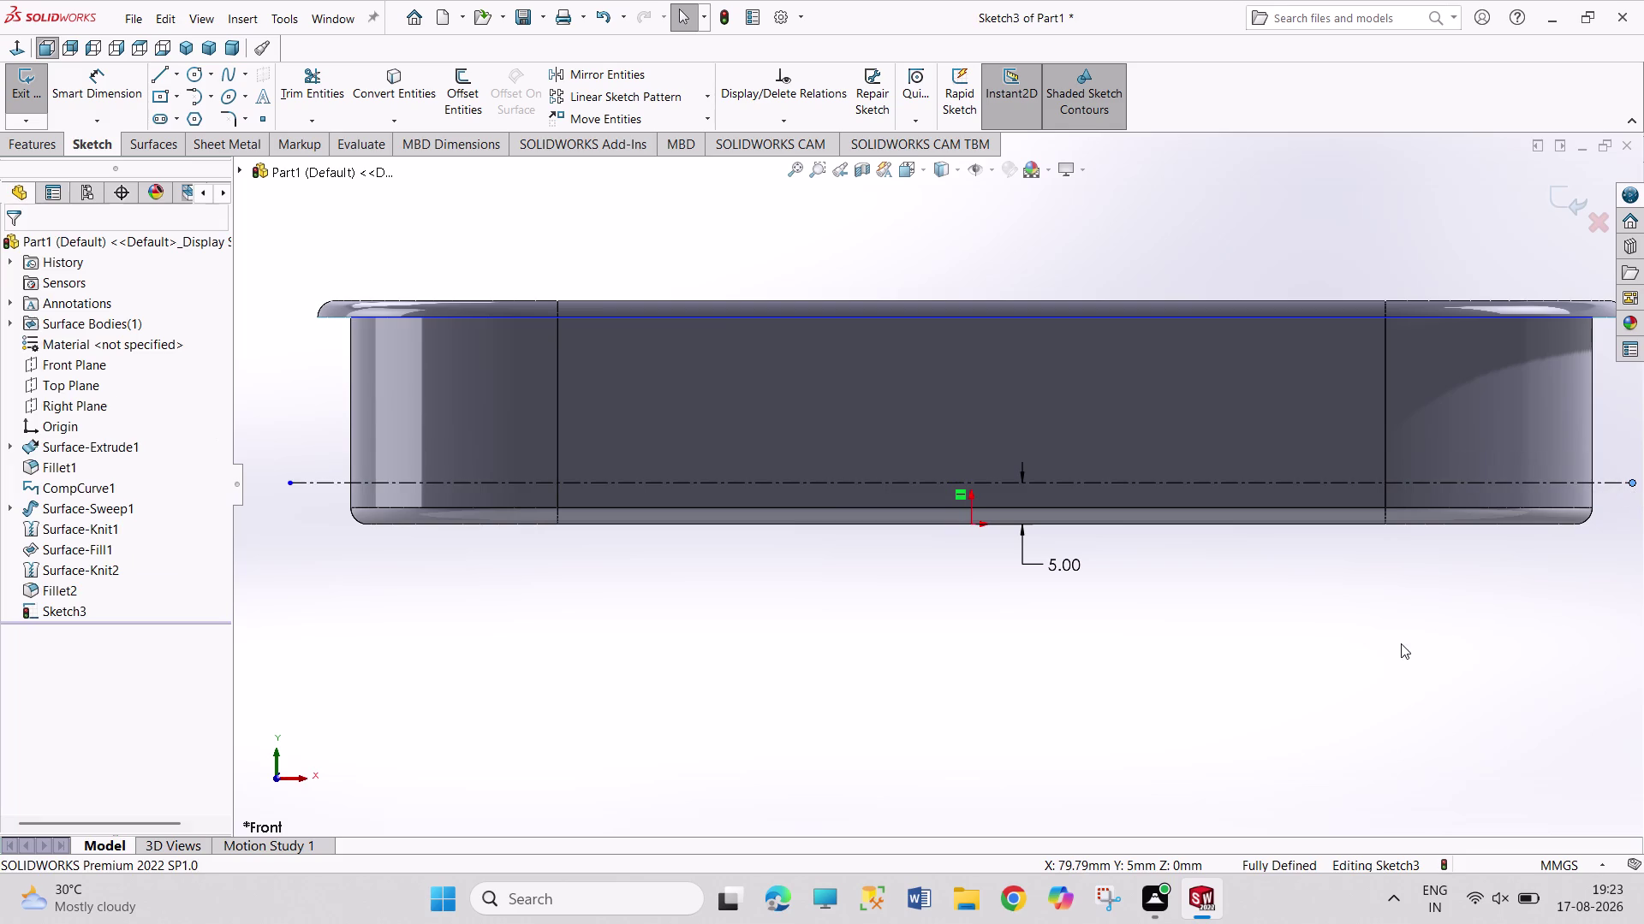
click(212, 94)
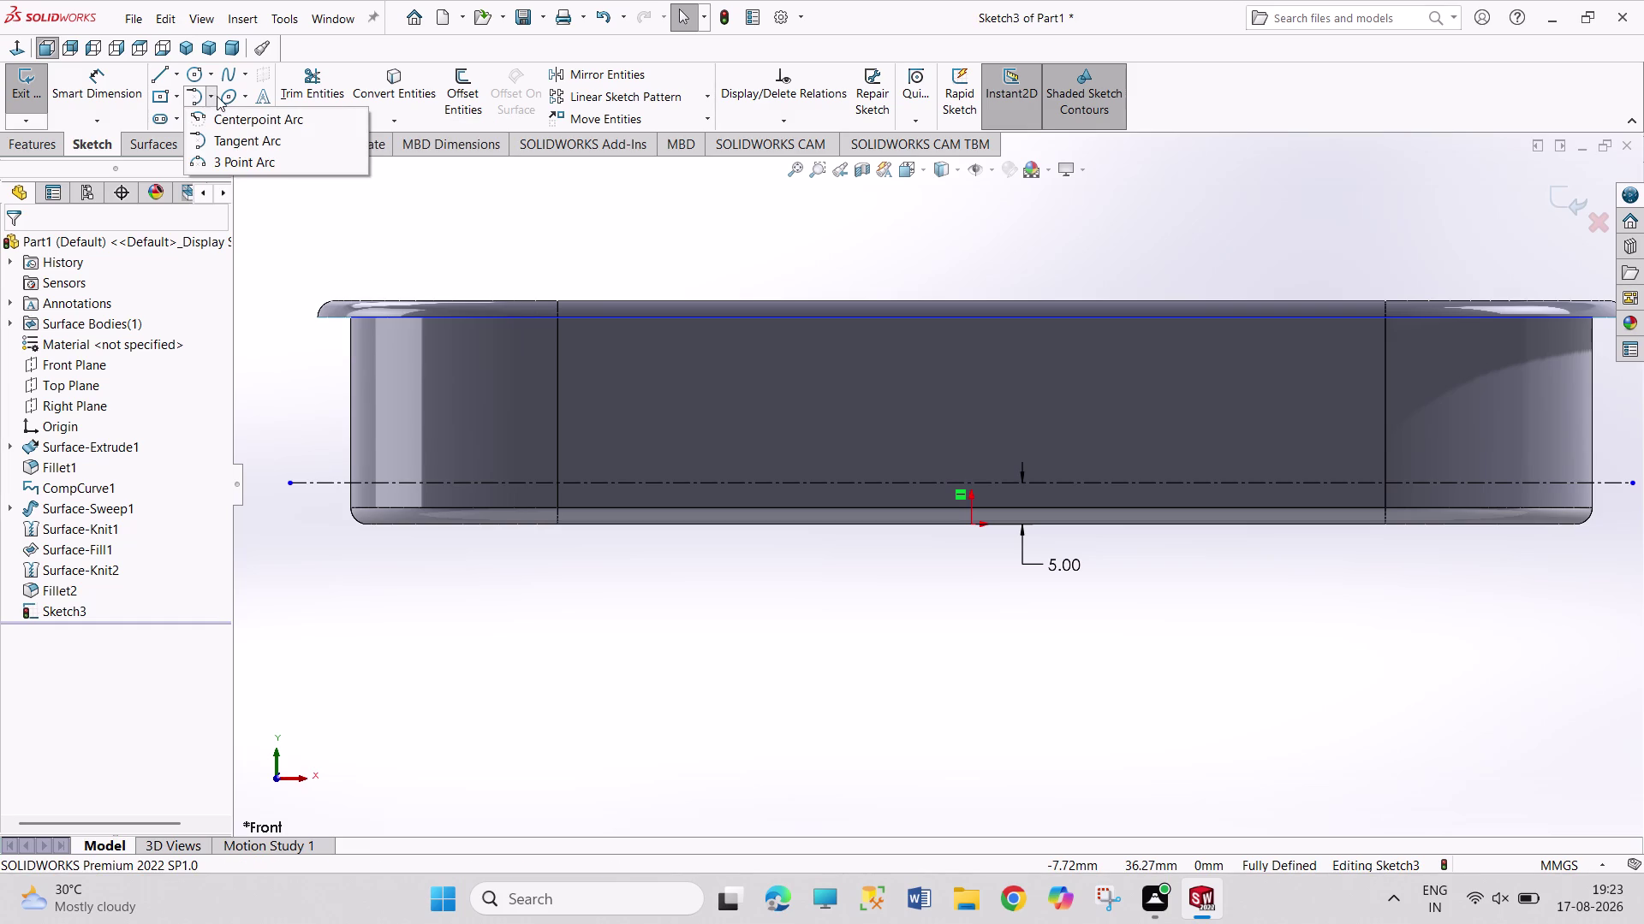
Draw a trial centerpoint arc, undo it, and close the Point properties.
click(213, 124)
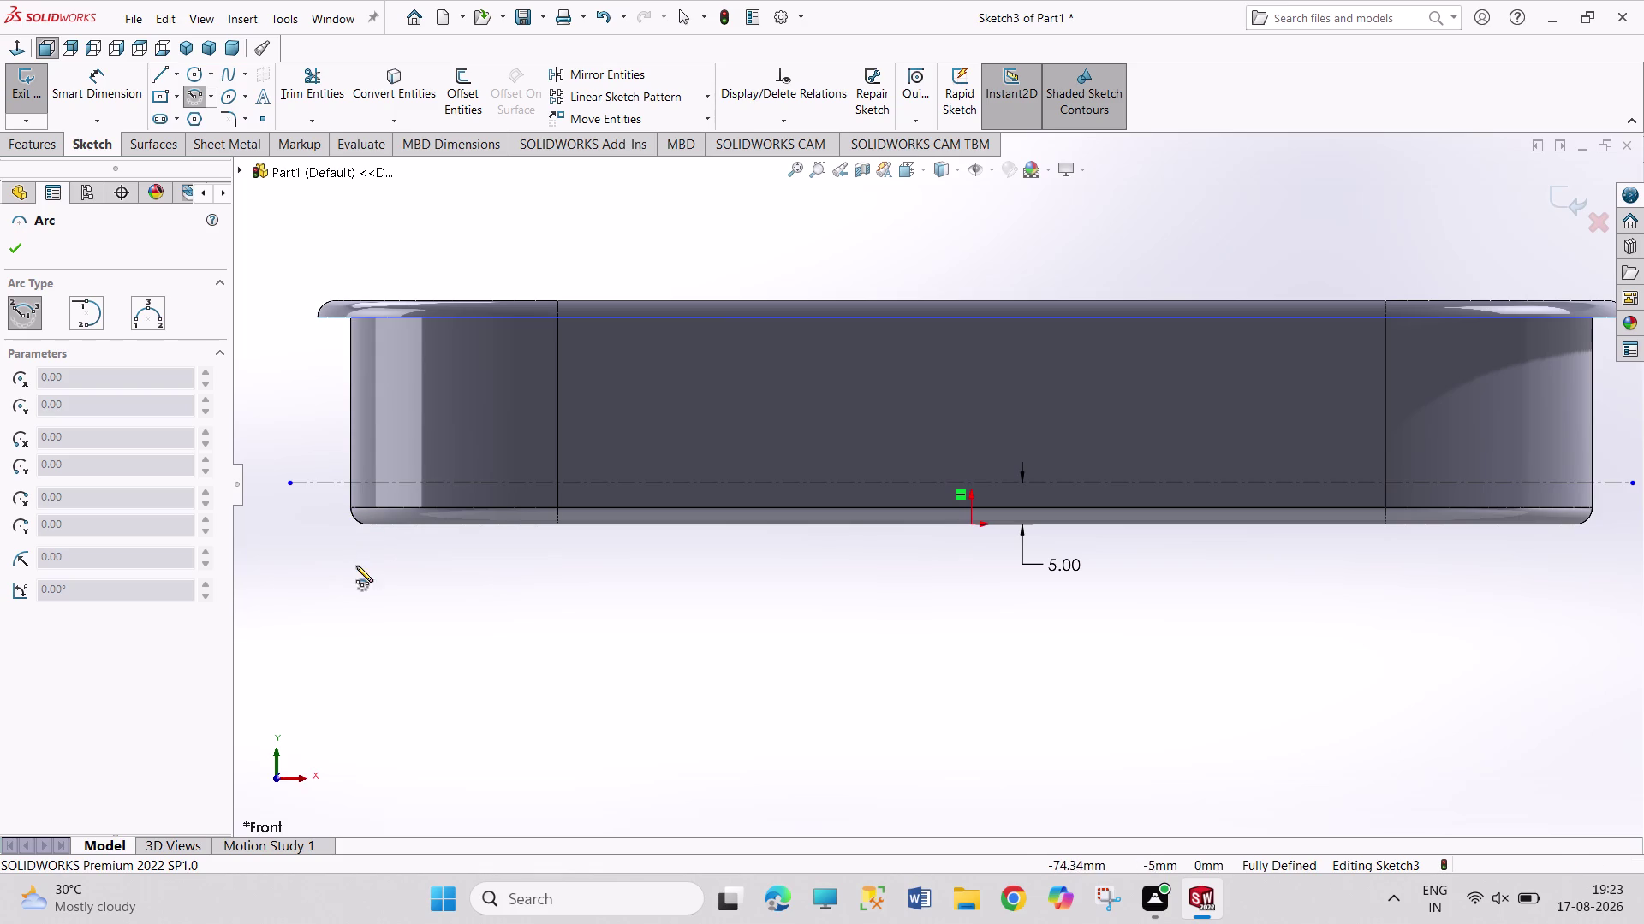
click(368, 525)
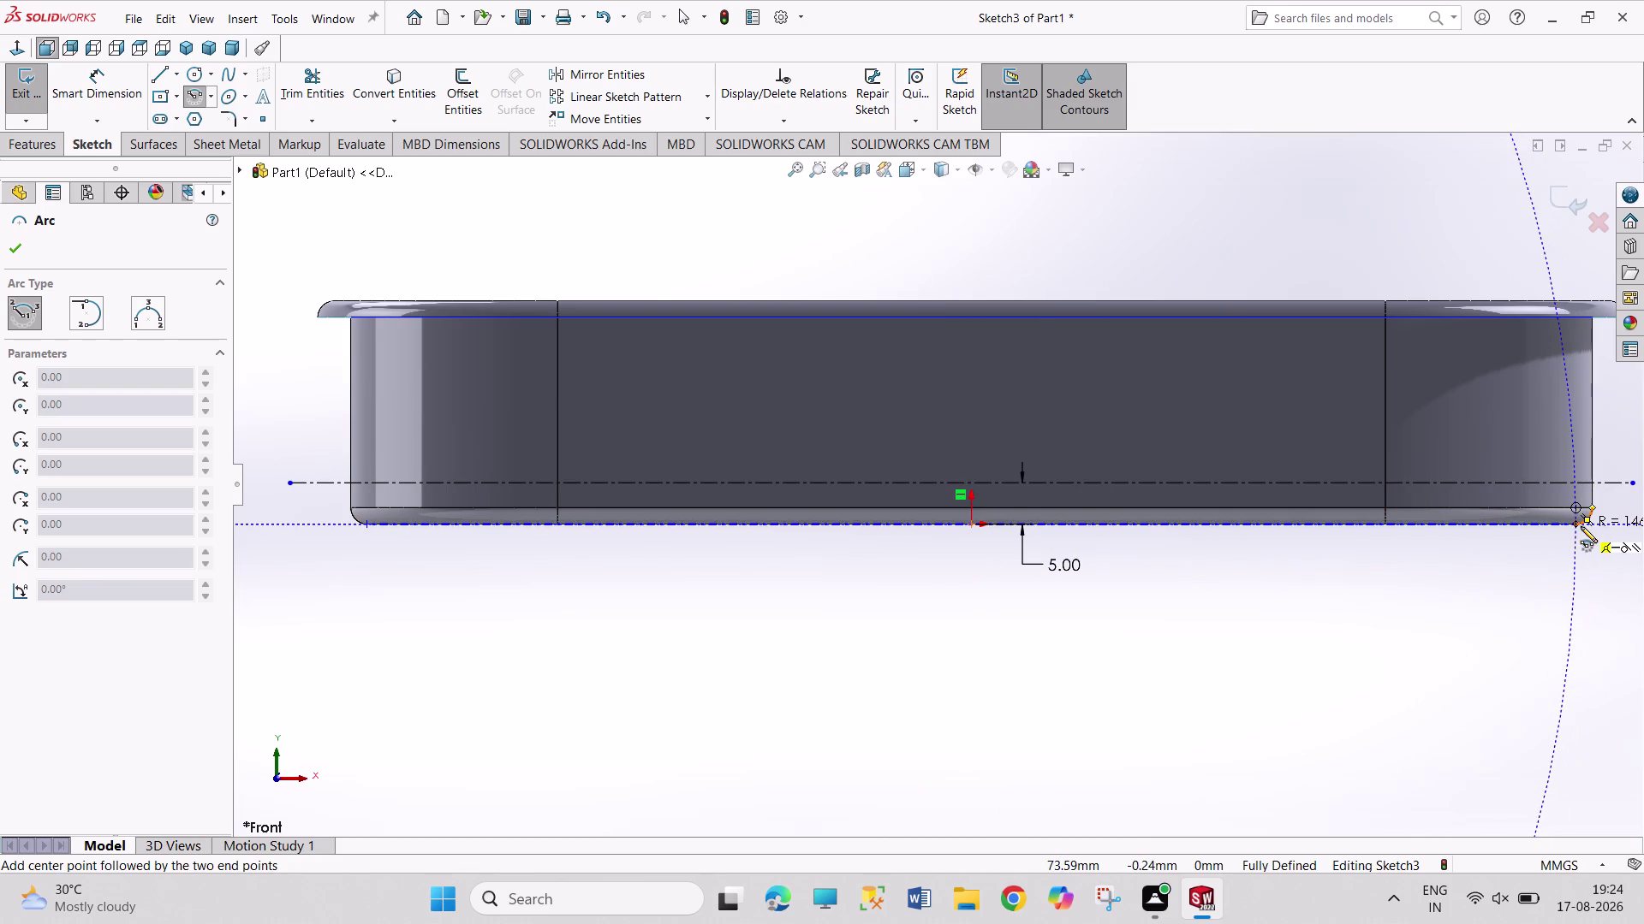
drag(1580, 526, 1570, 520)
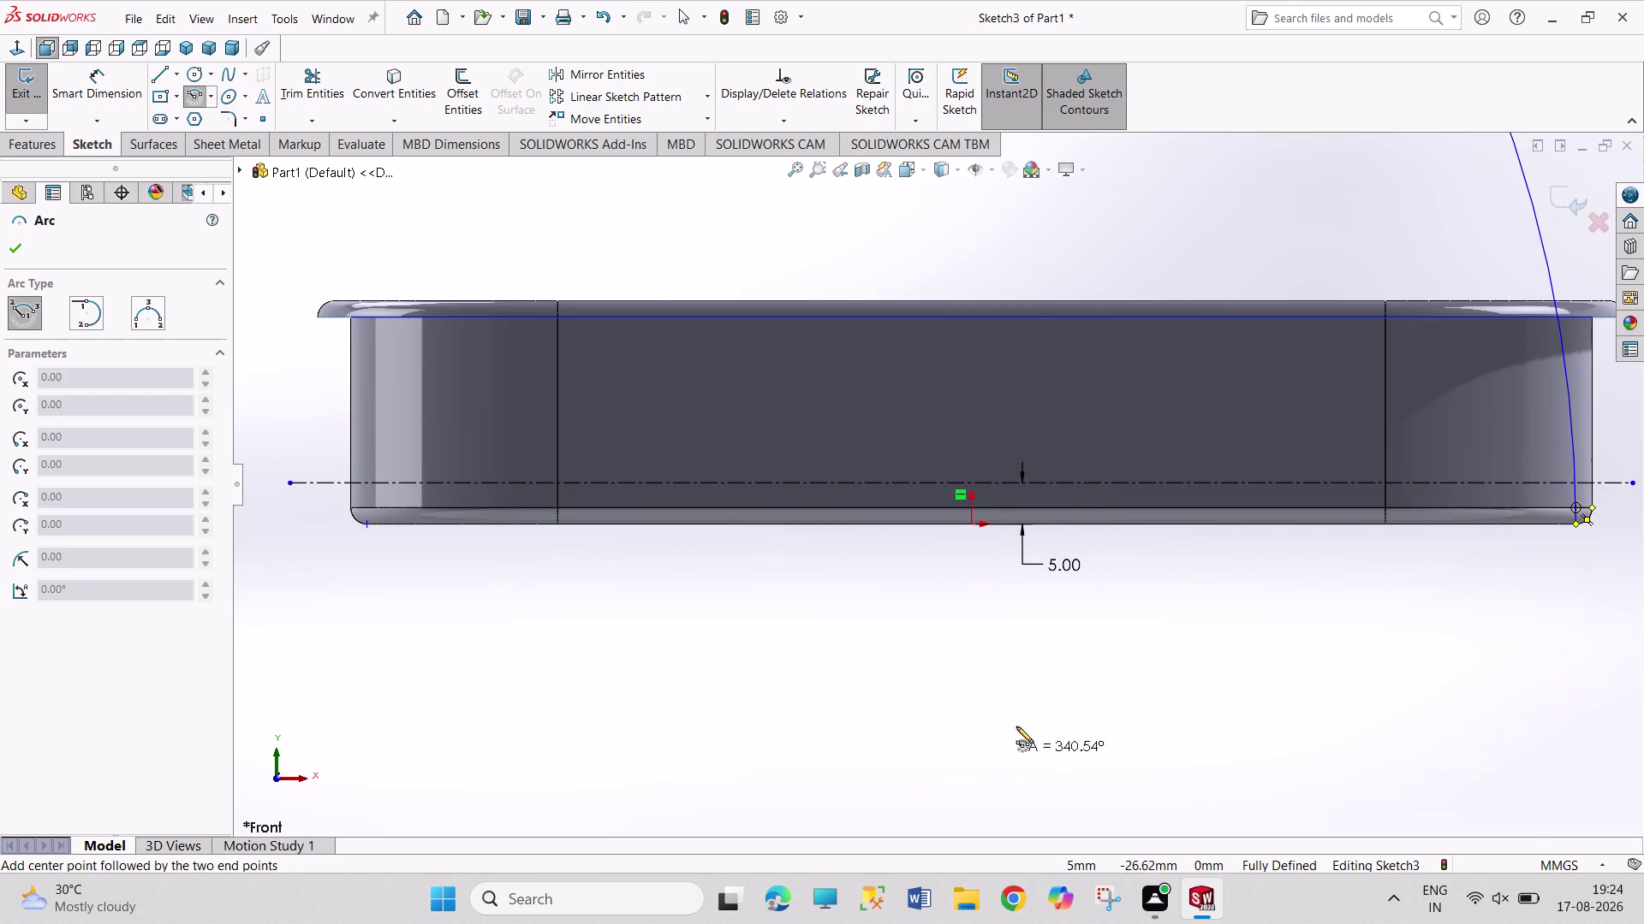
scroll(up, 3)
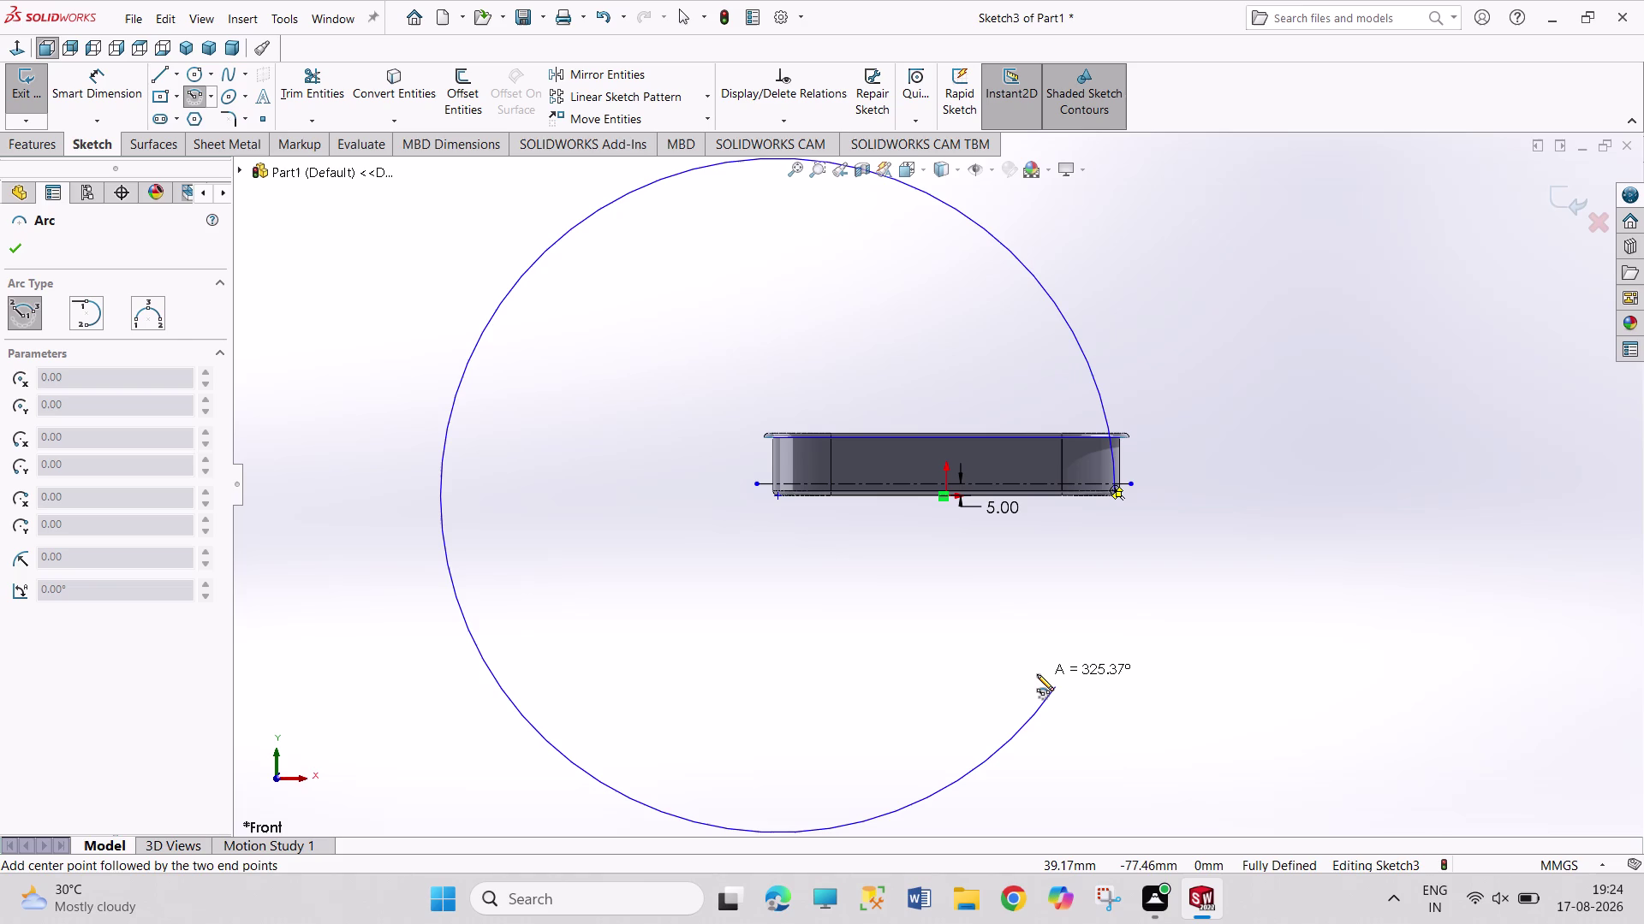
key(ctrl+z)
scroll(down, 3)
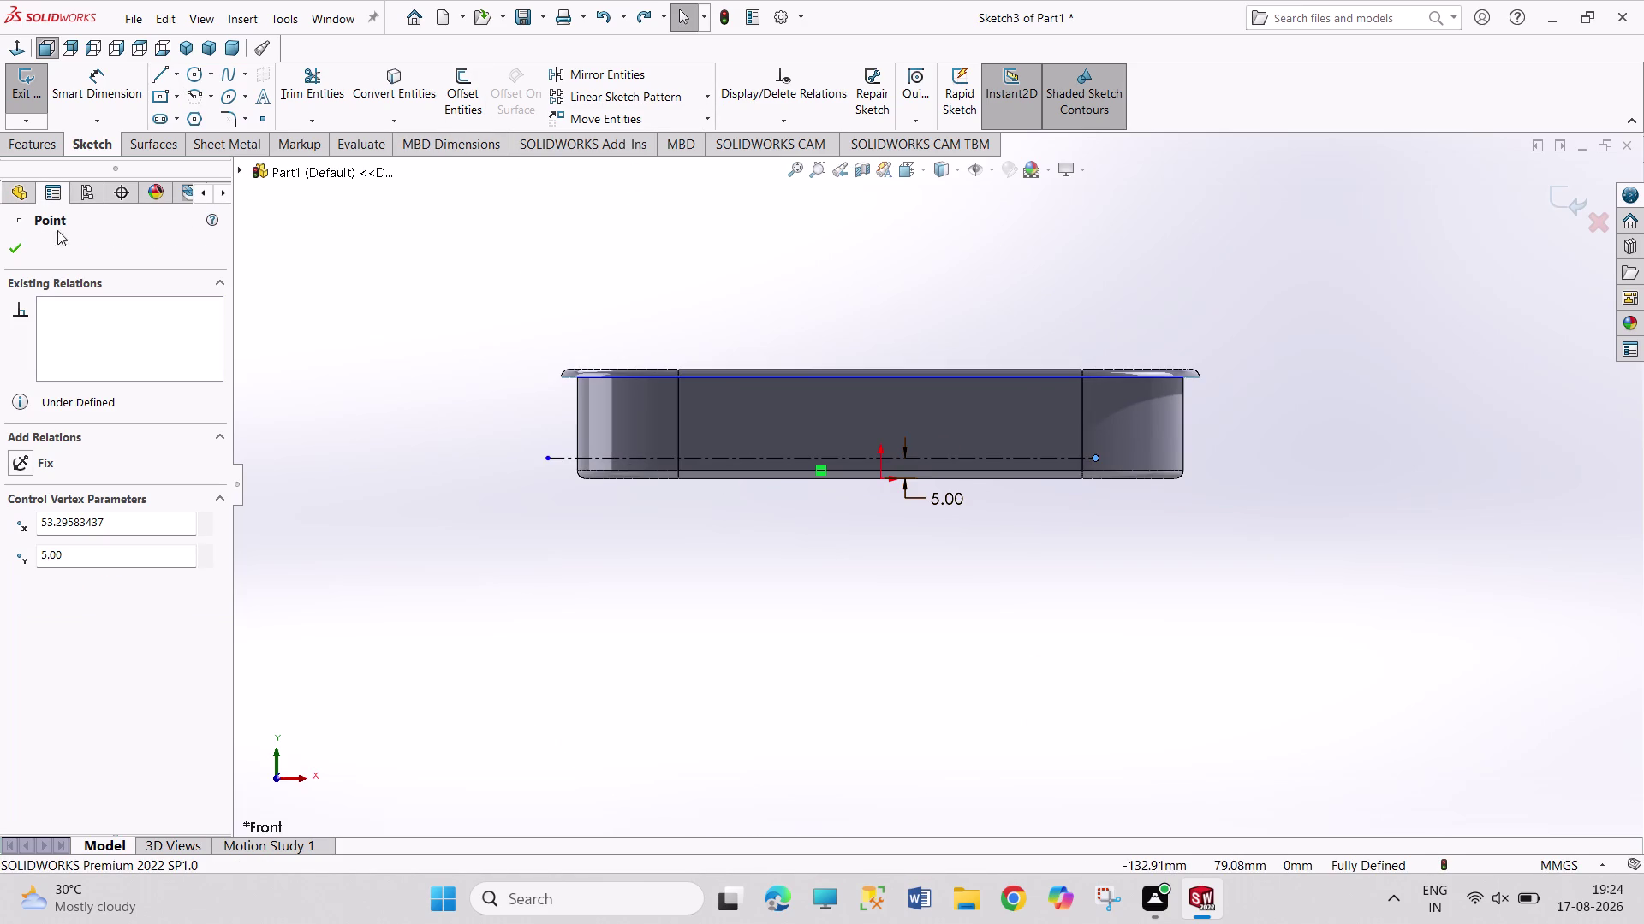
click(13, 248)
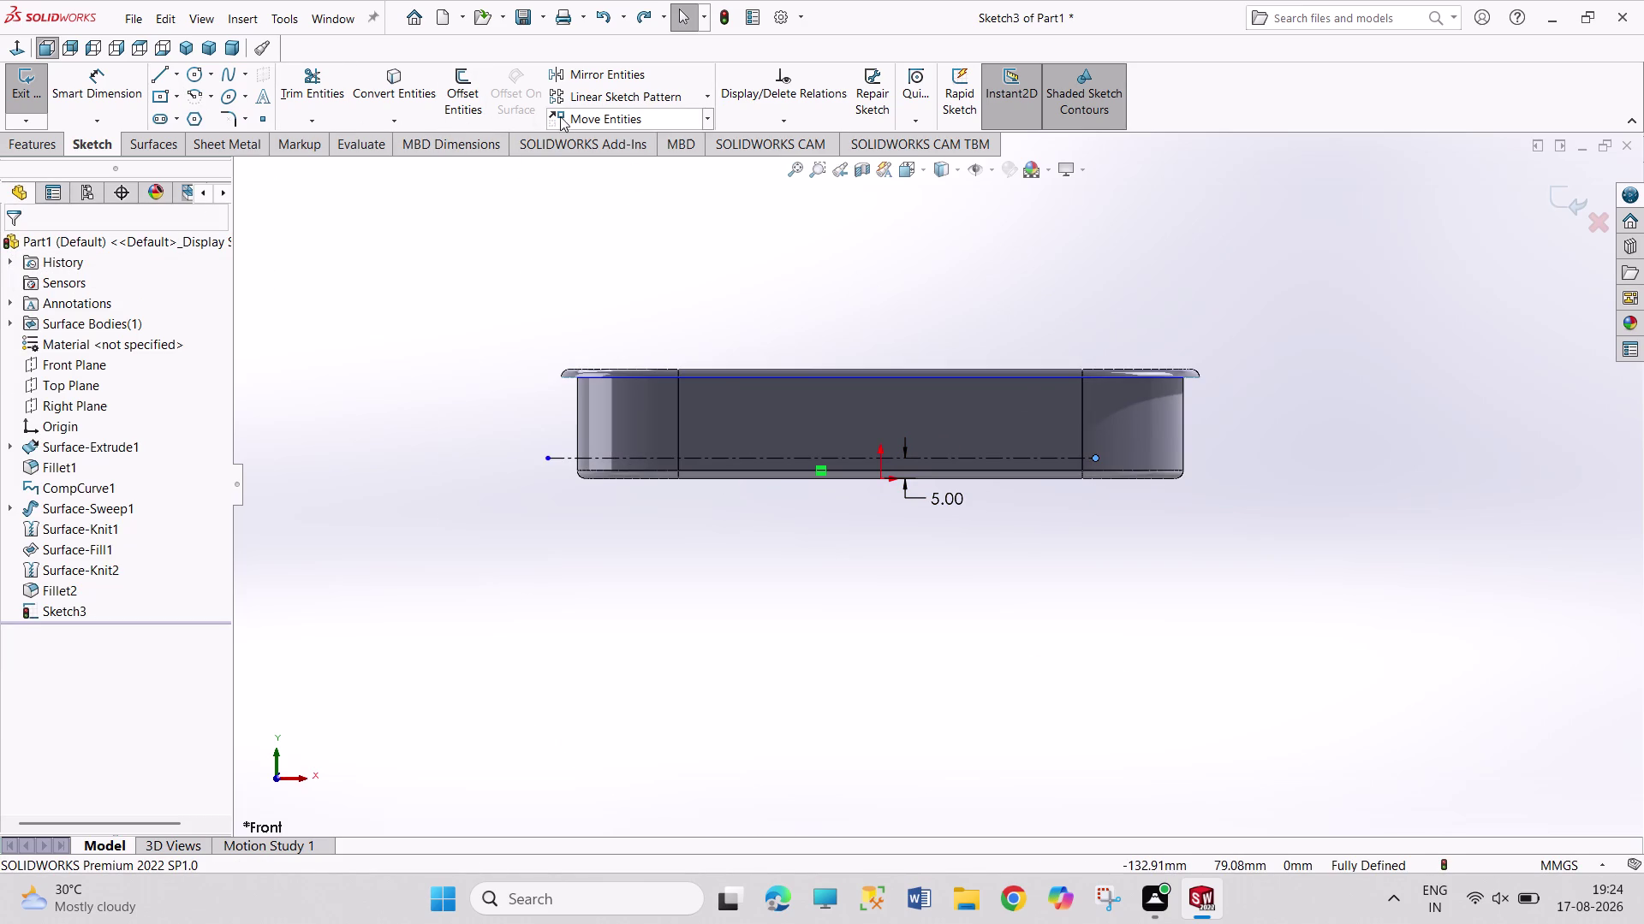
click(213, 97)
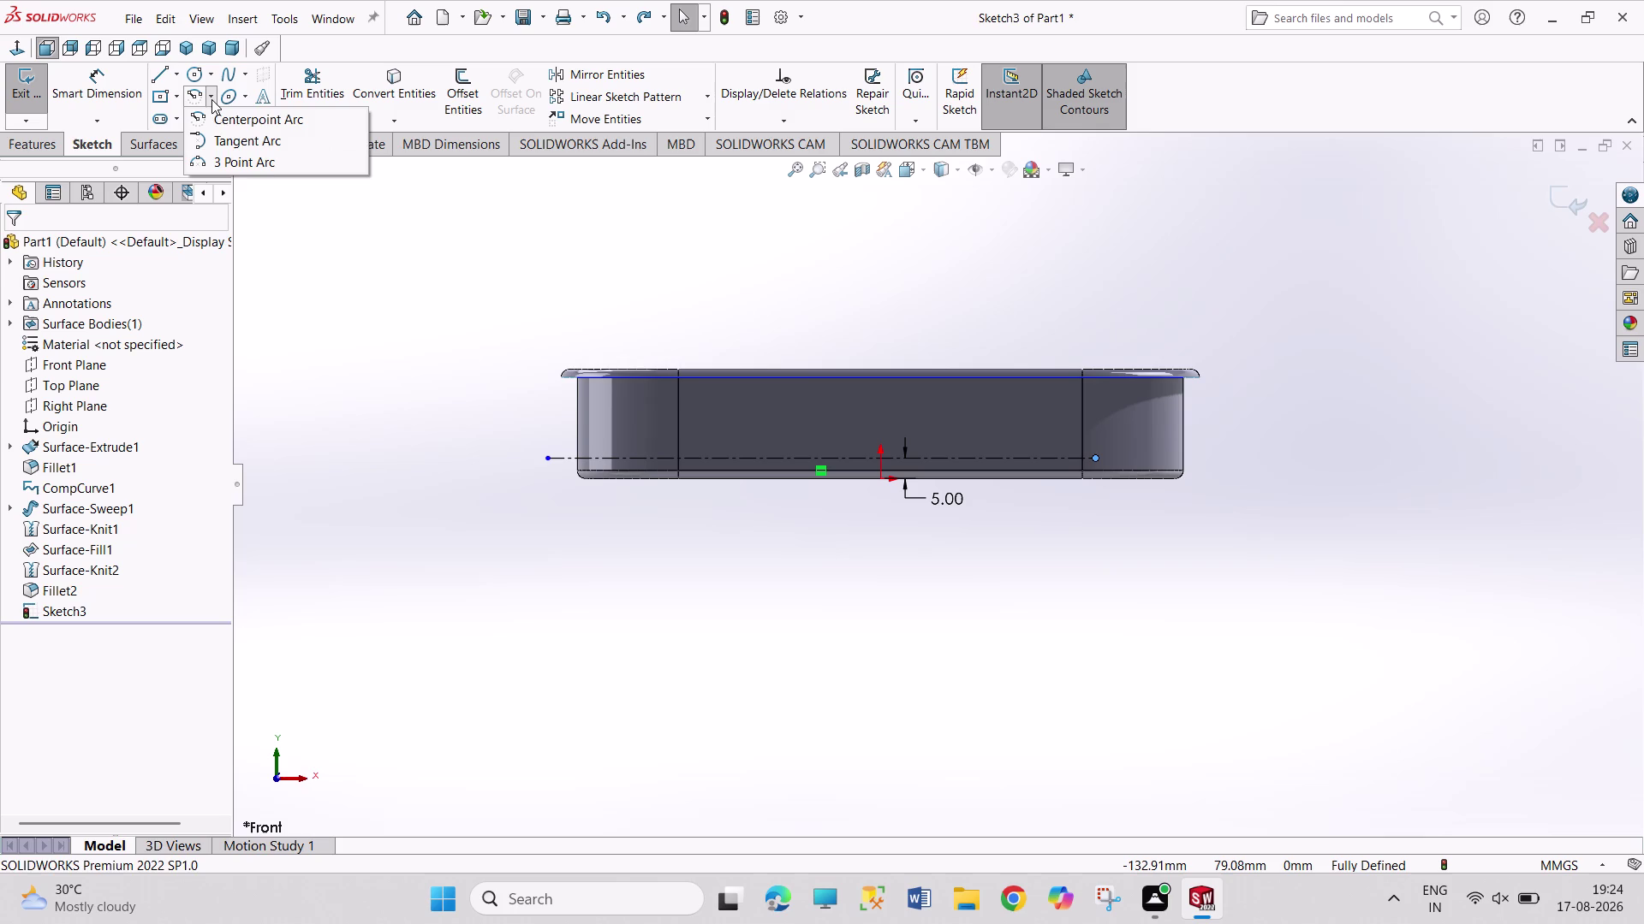
Choose the 3 Point Arc tool, discarding a misplaced first attempt.
click(222, 166)
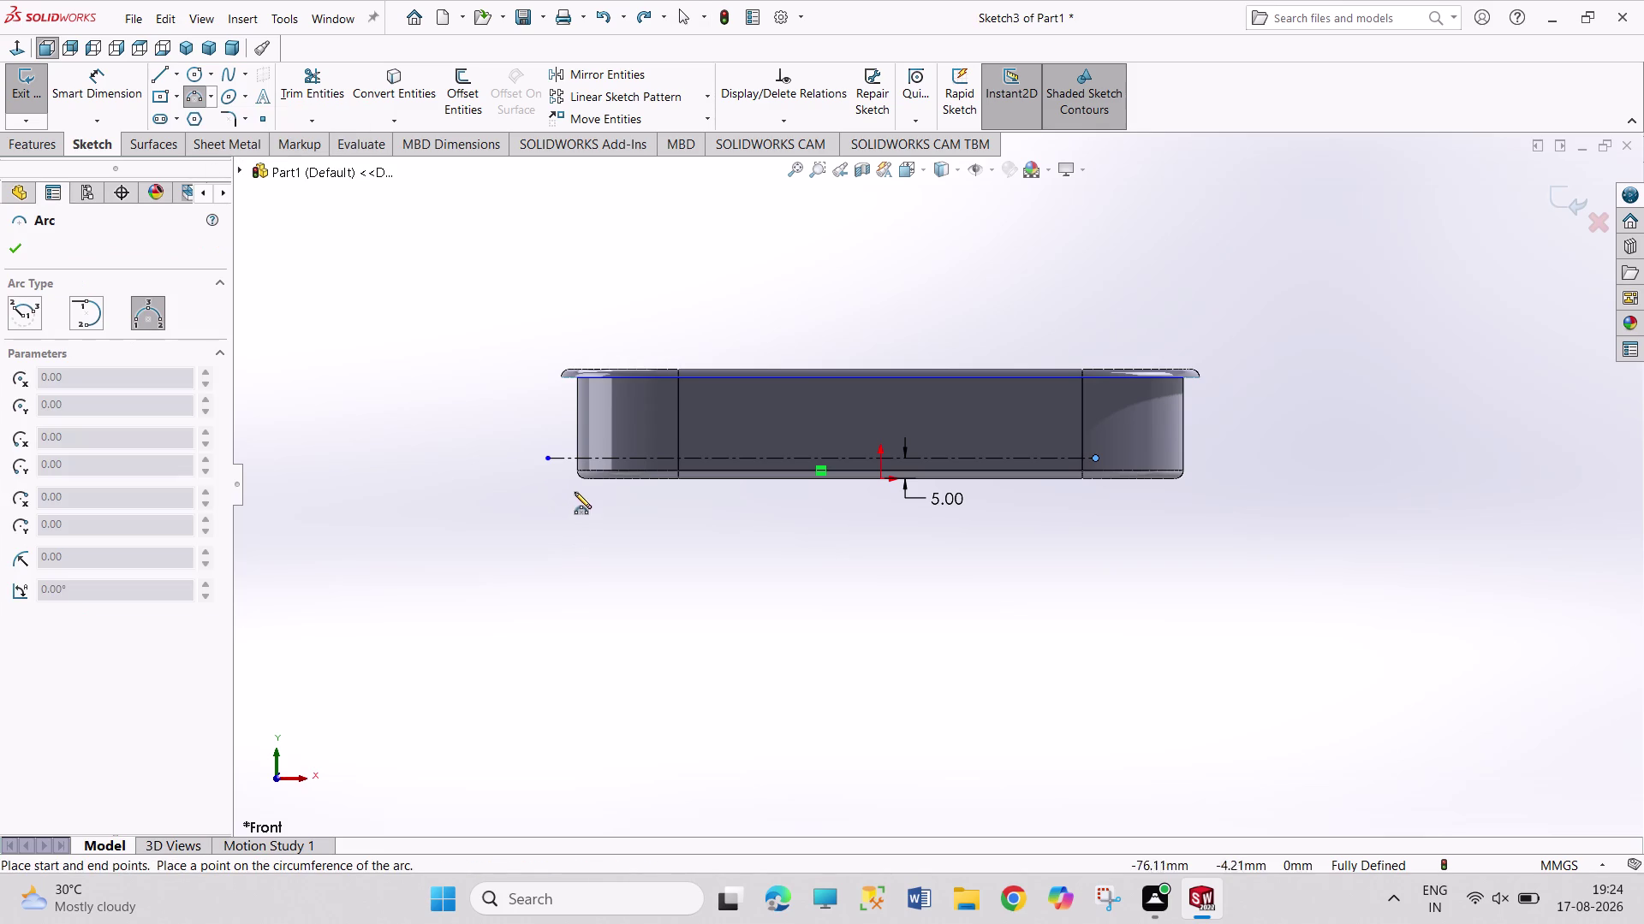
scroll(down, 3)
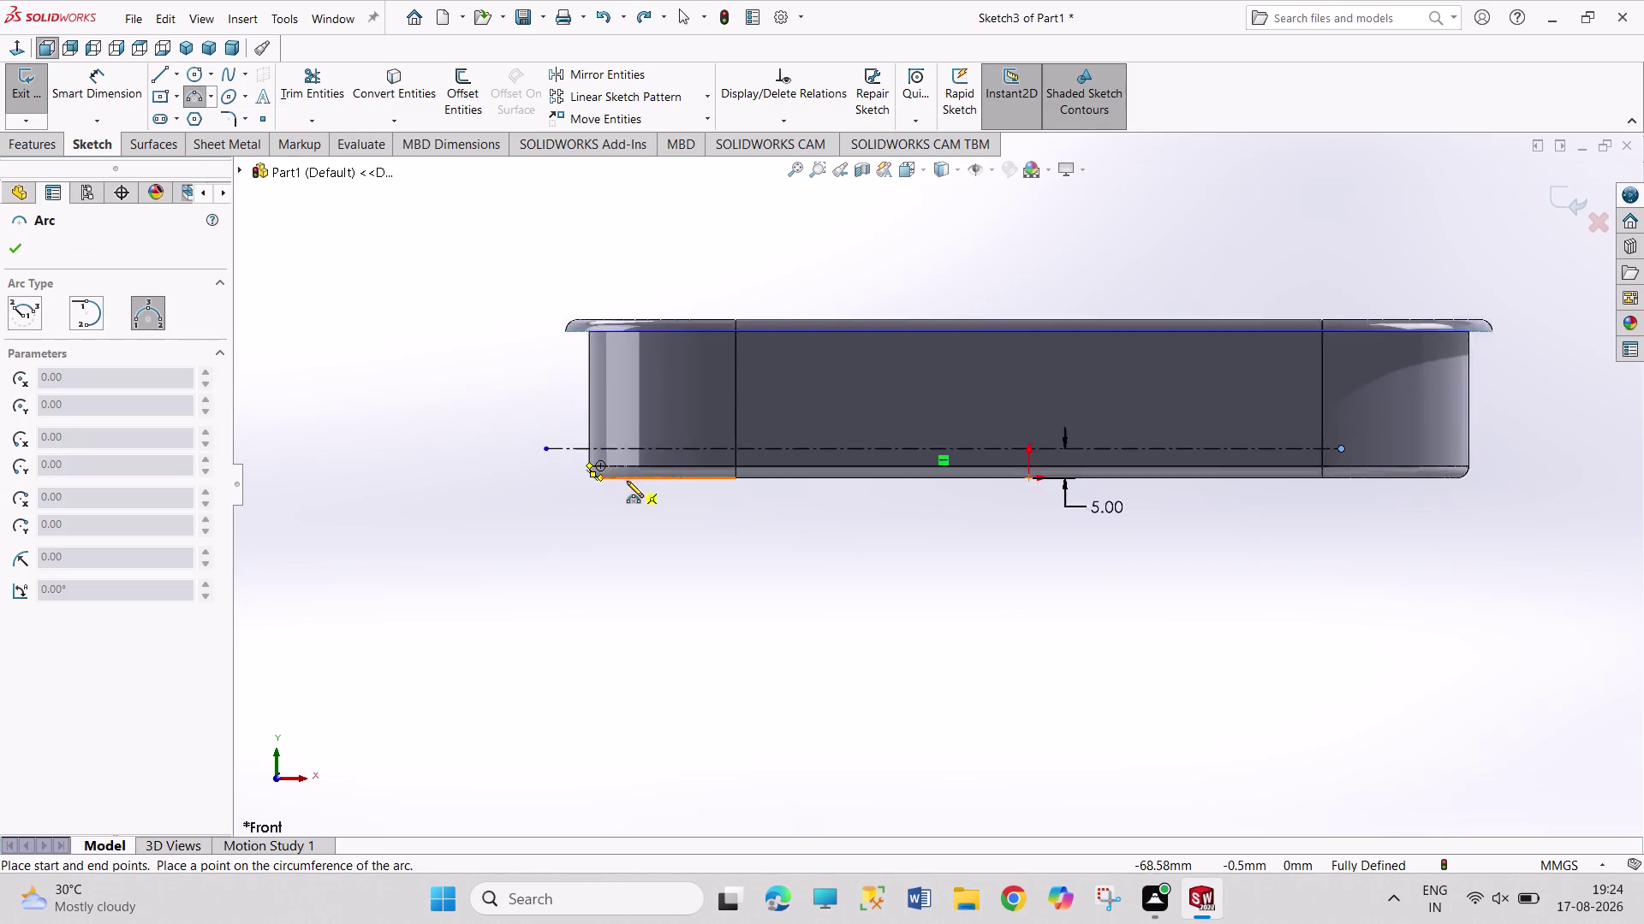
scroll(down, 3)
scroll(down, 3)
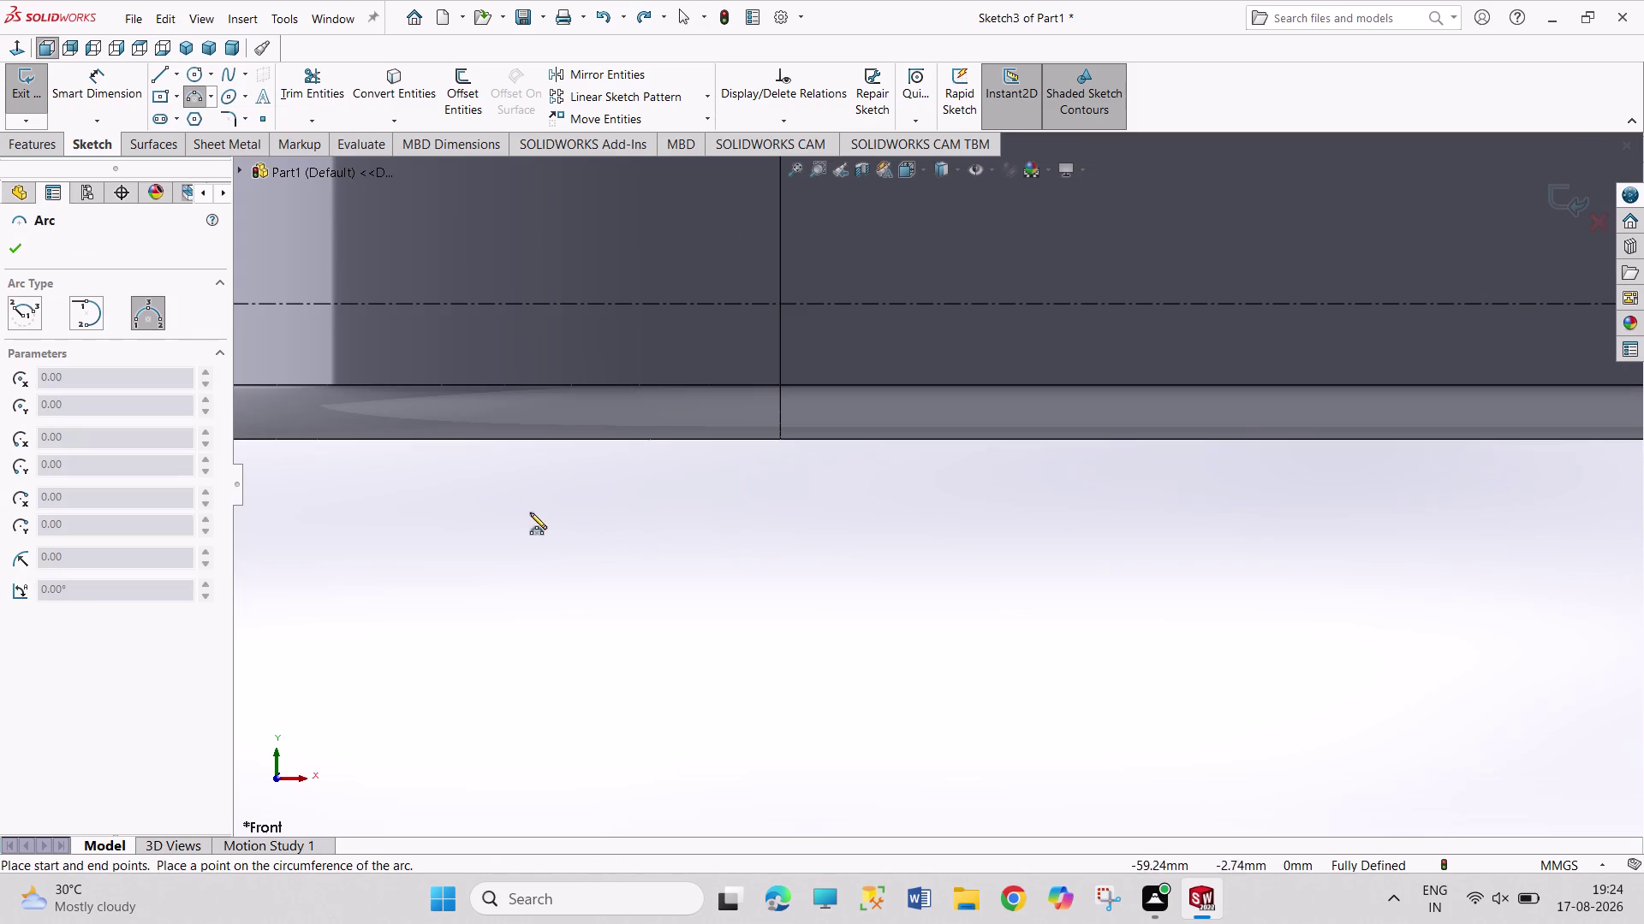
scroll(up, 3)
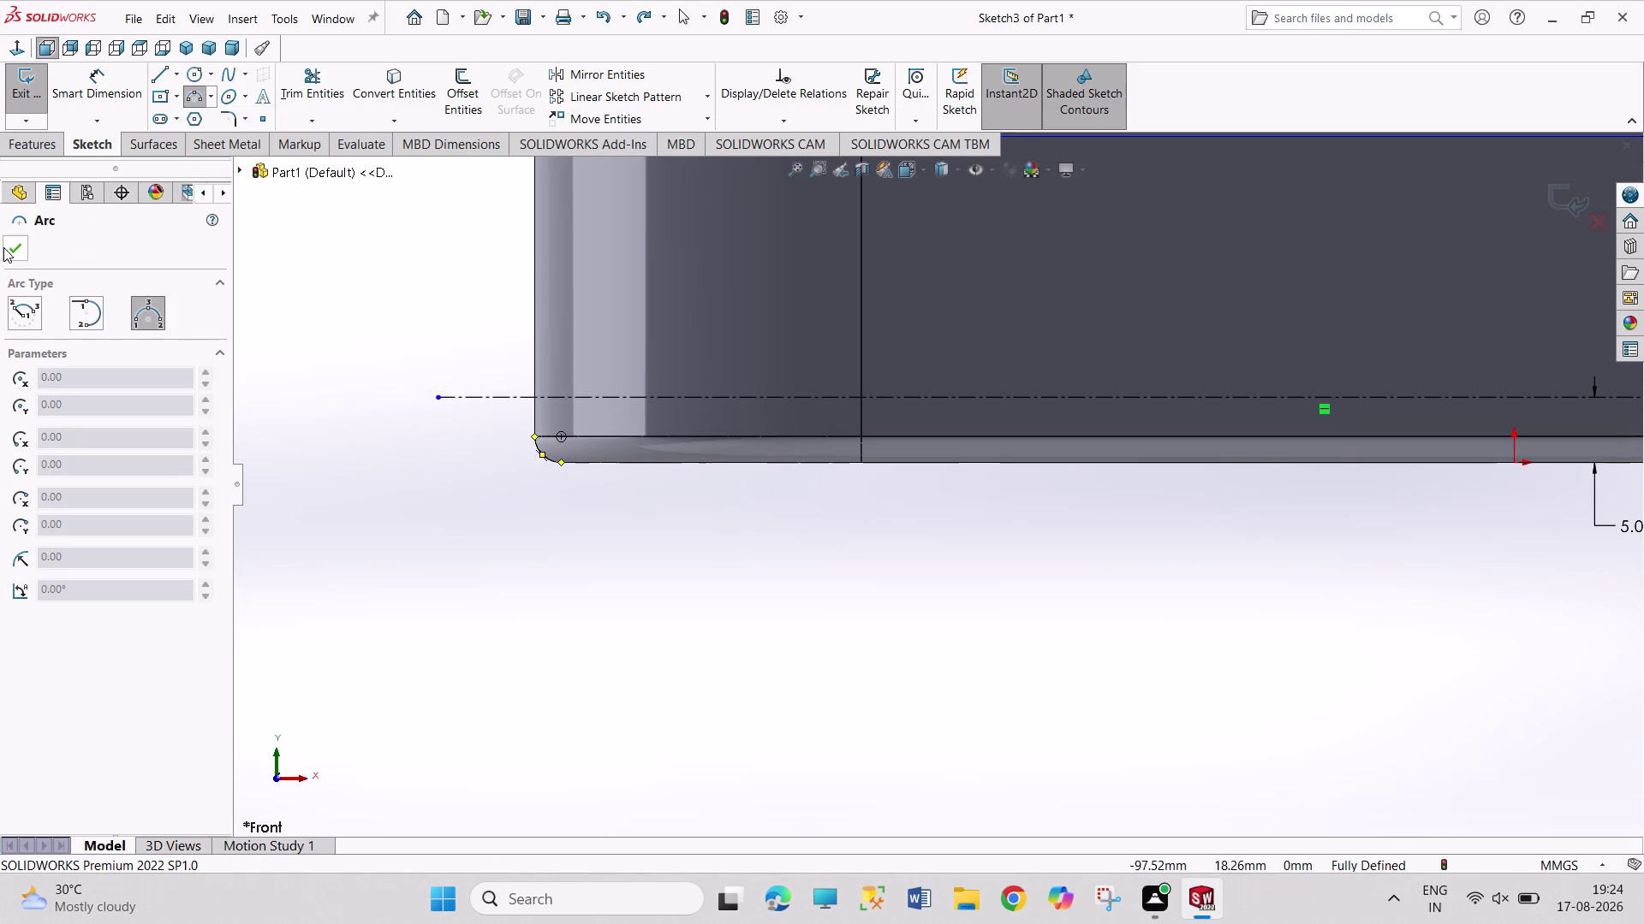
key(Escape)
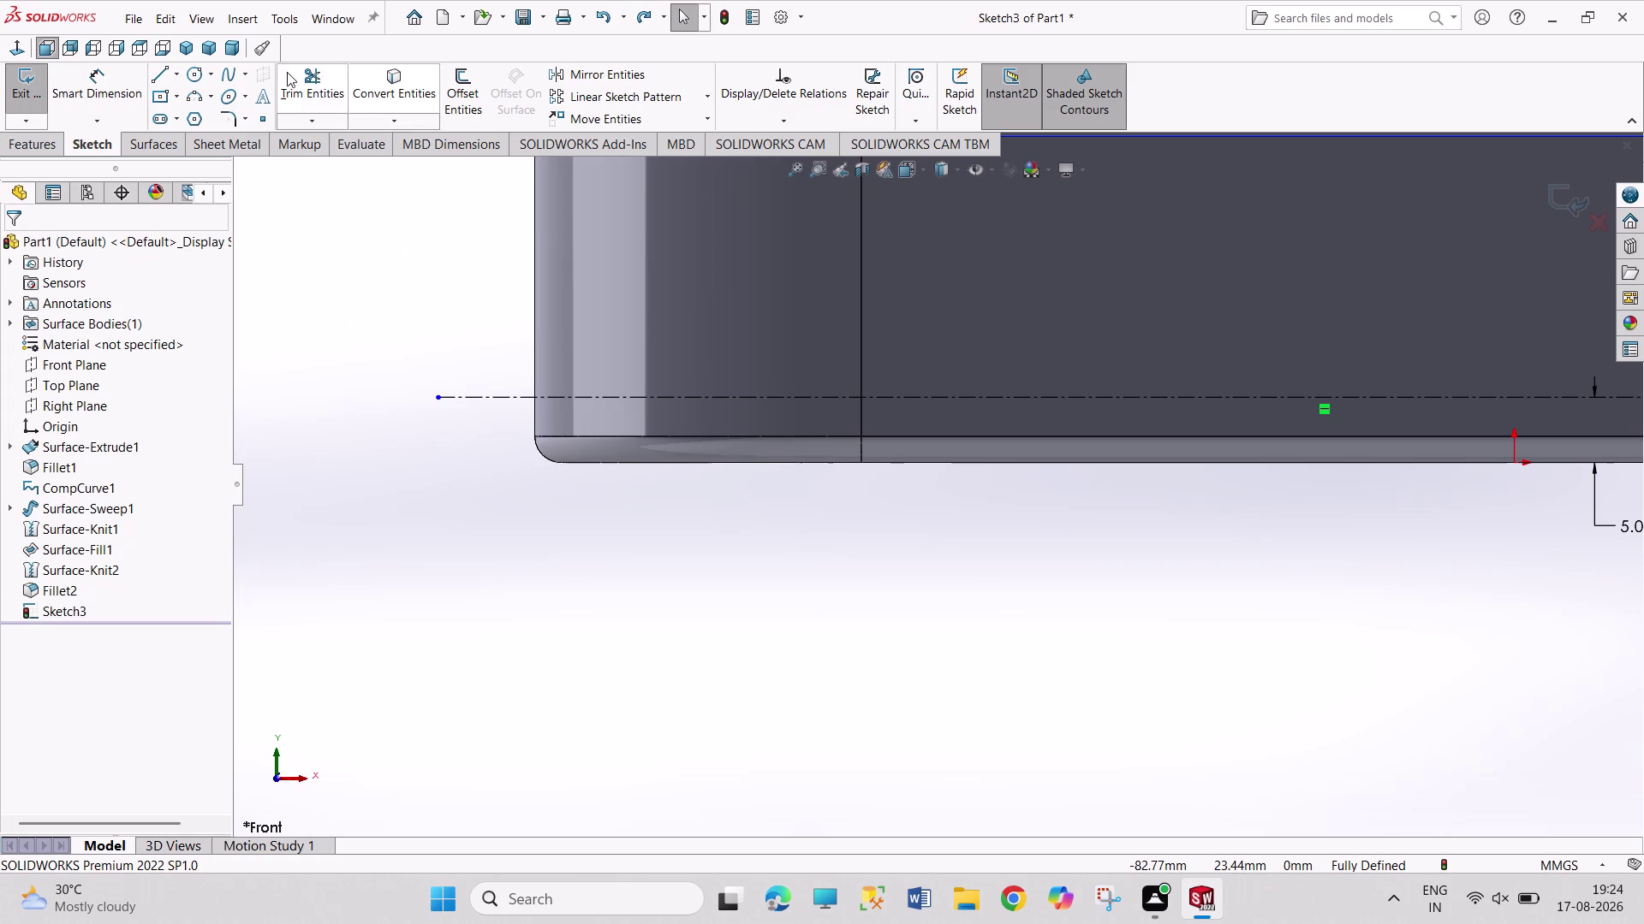
click(195, 100)
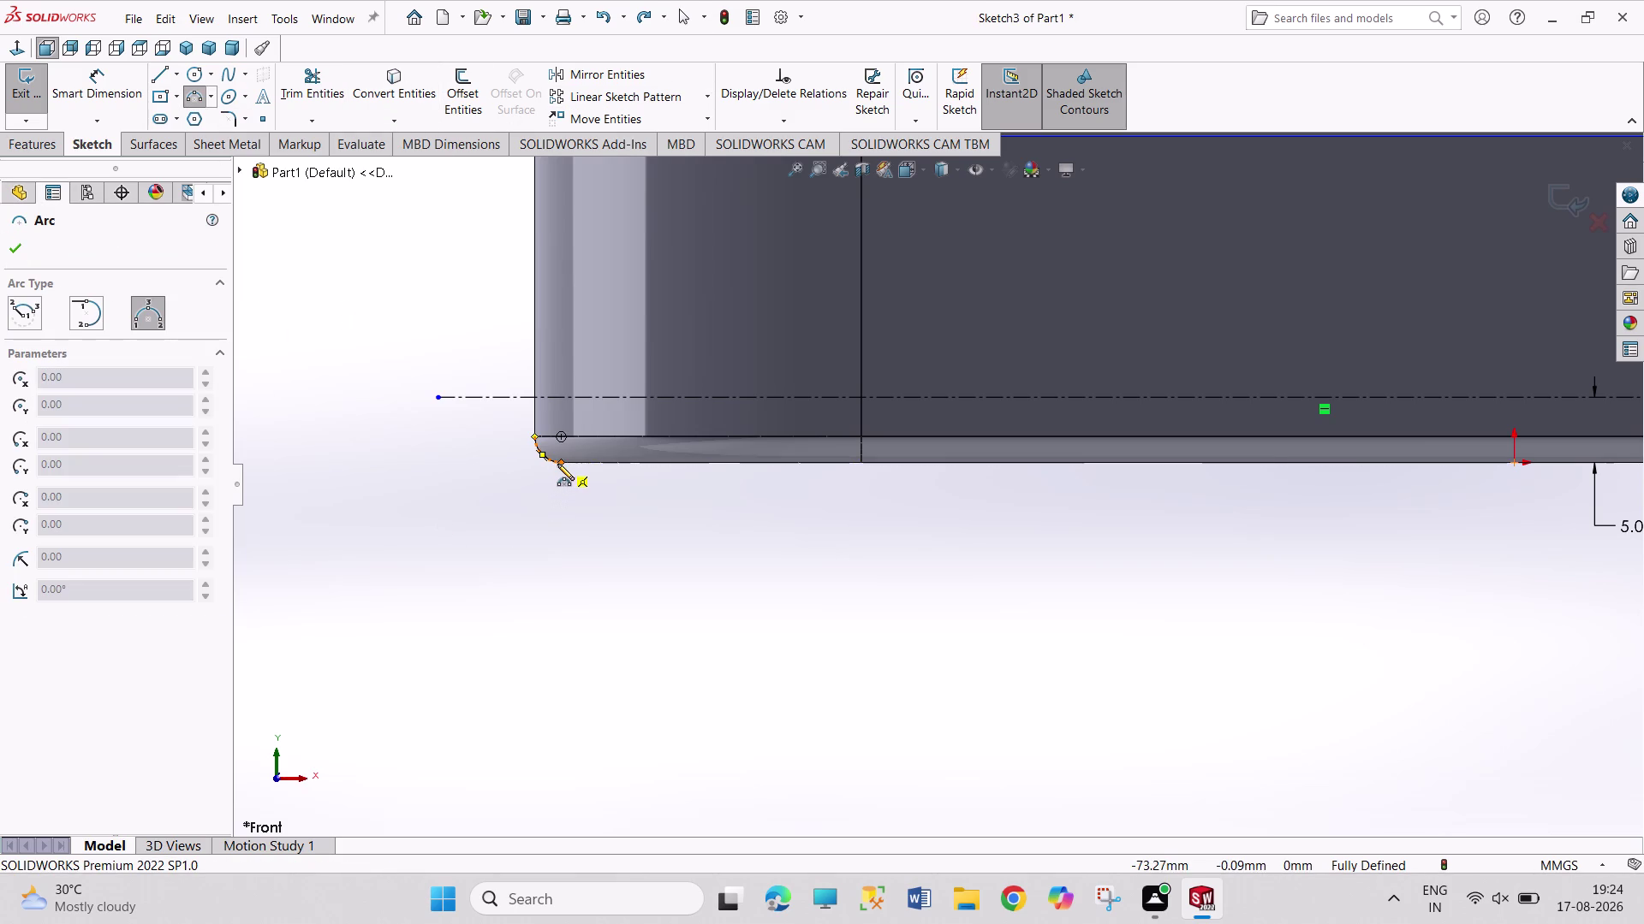
Draw a 3-point arc between the bottom corners with its midpoint on the centerline.
click(562, 463)
scroll(up, 3)
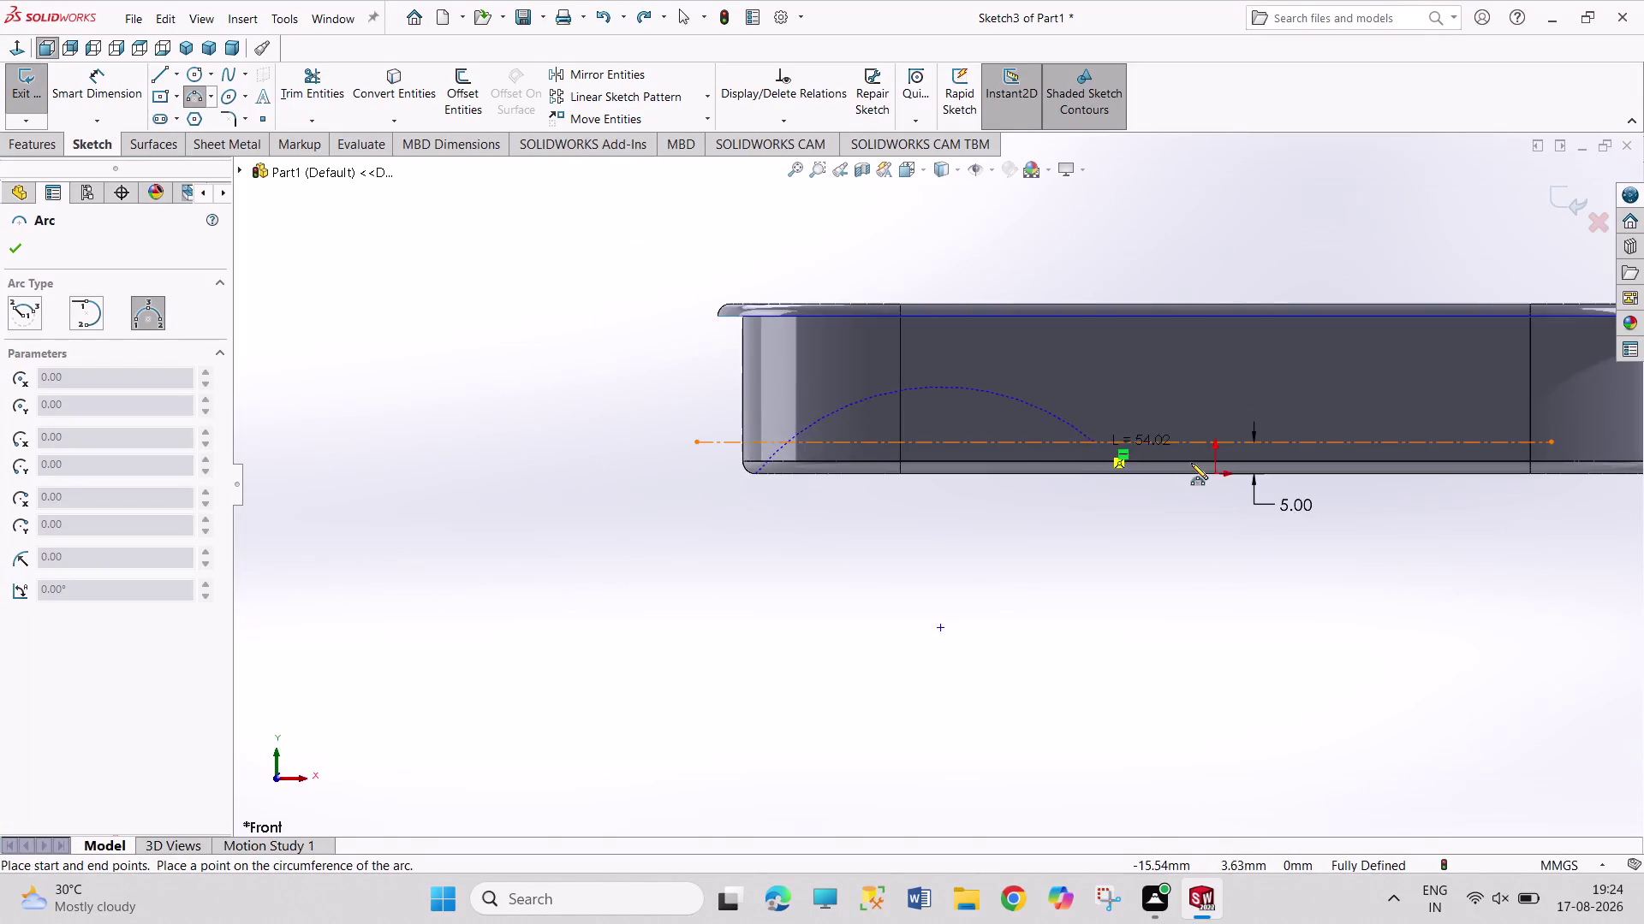
scroll(up, 3)
scroll(down, 3)
scroll(down, 3)
scroll(down, 3)
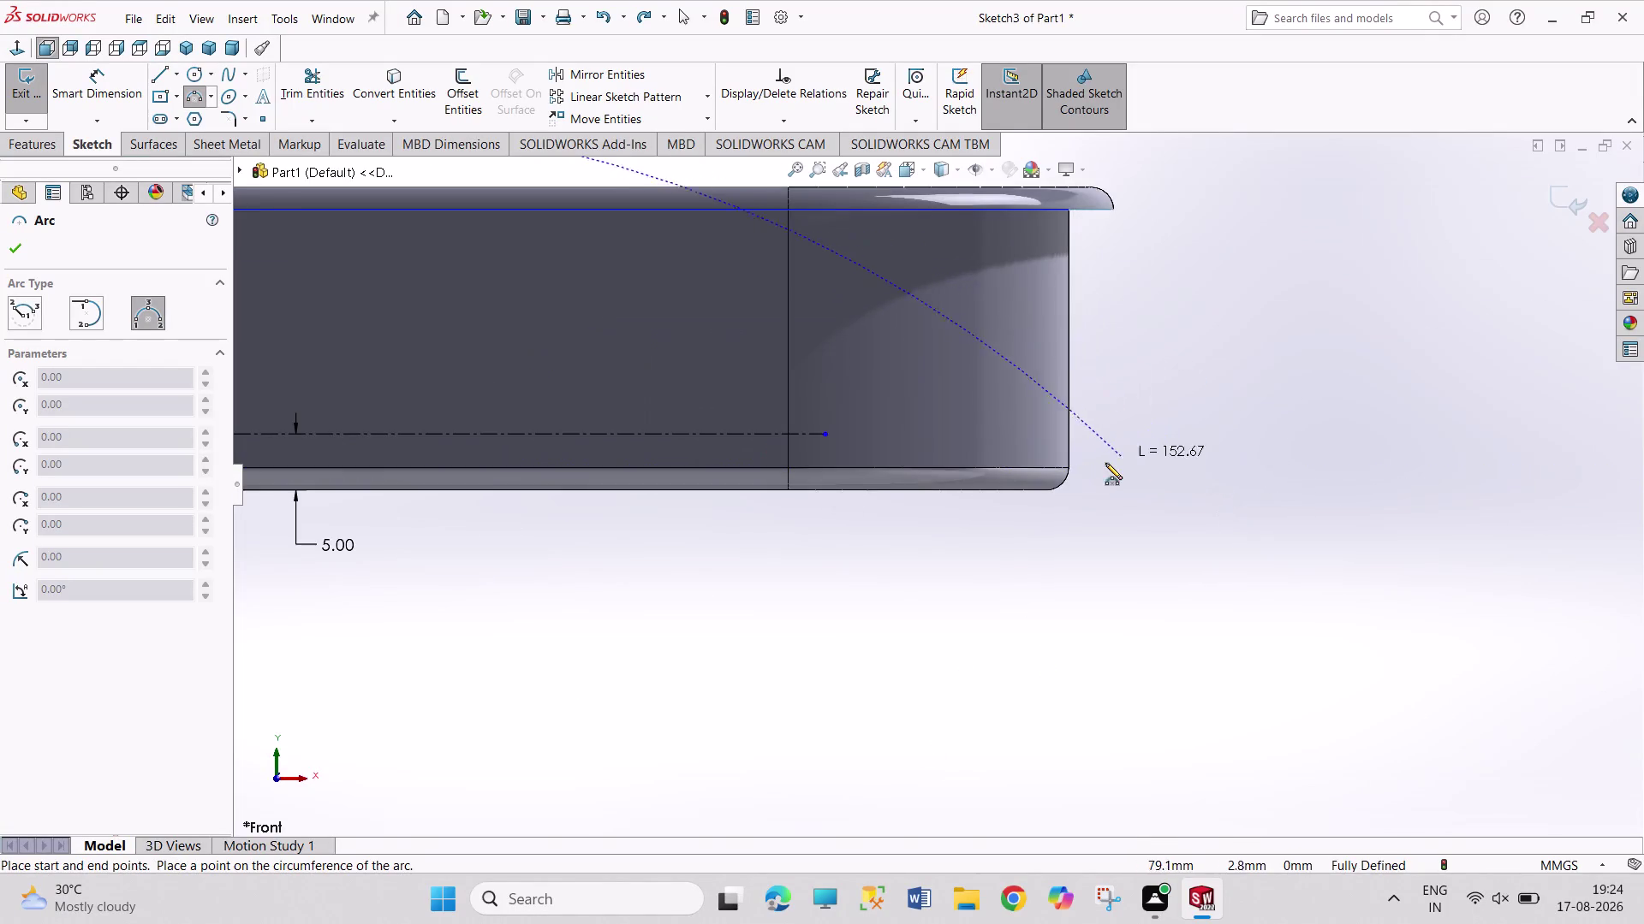
scroll(down, 3)
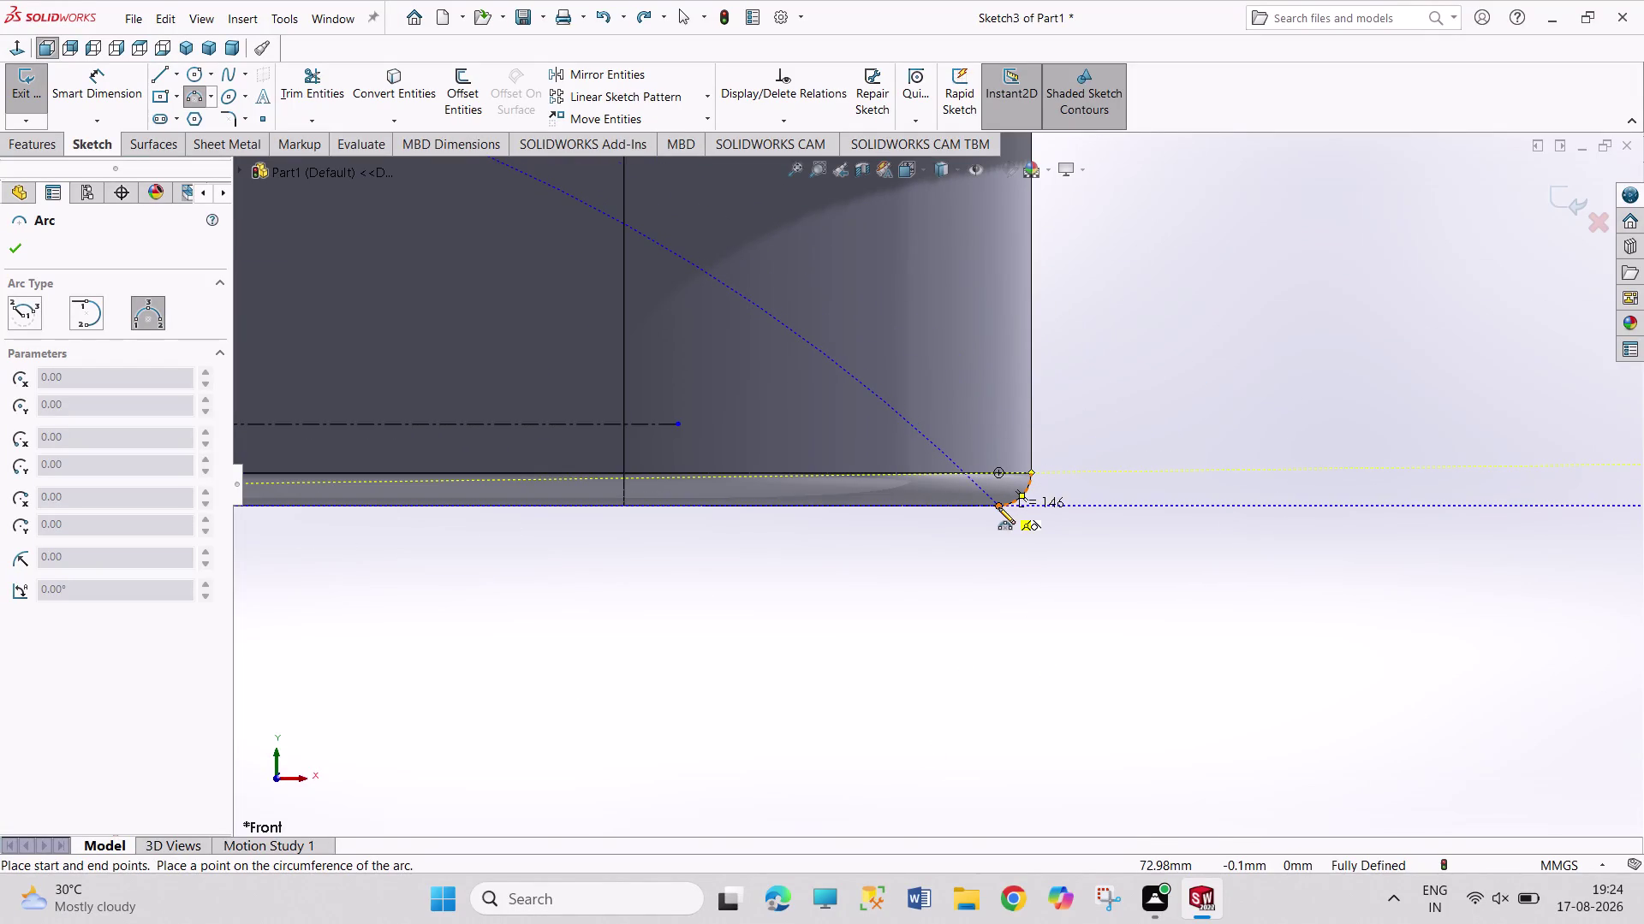
click(999, 508)
scroll(up, 3)
scroll(up, 3)
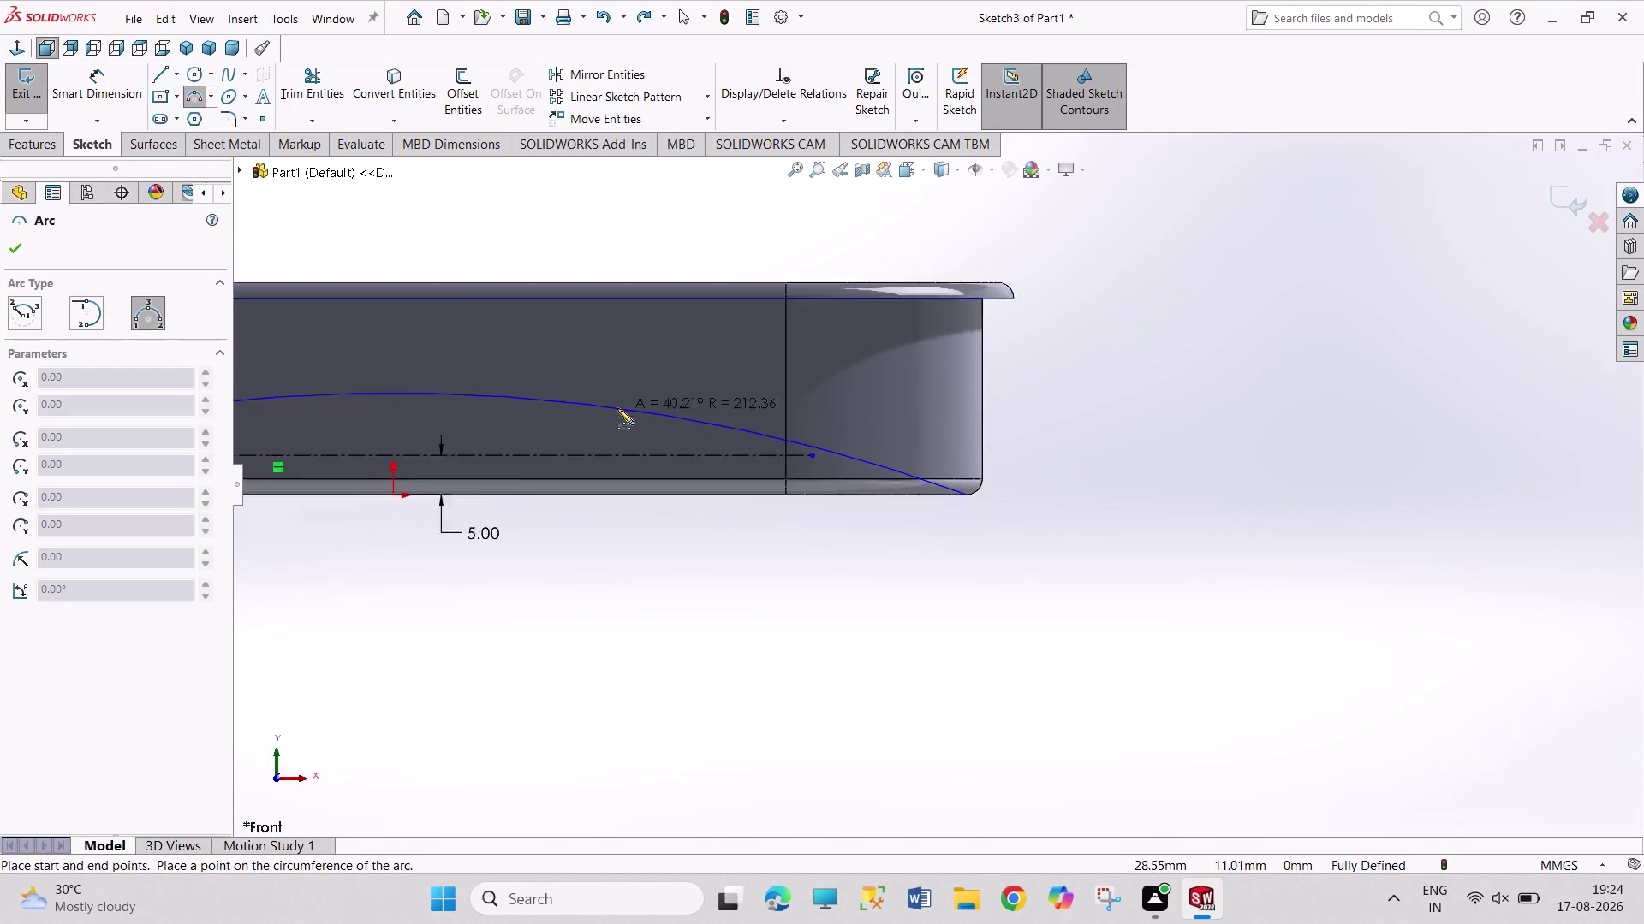
scroll(up, 3)
scroll(up, 3)
scroll(down, 3)
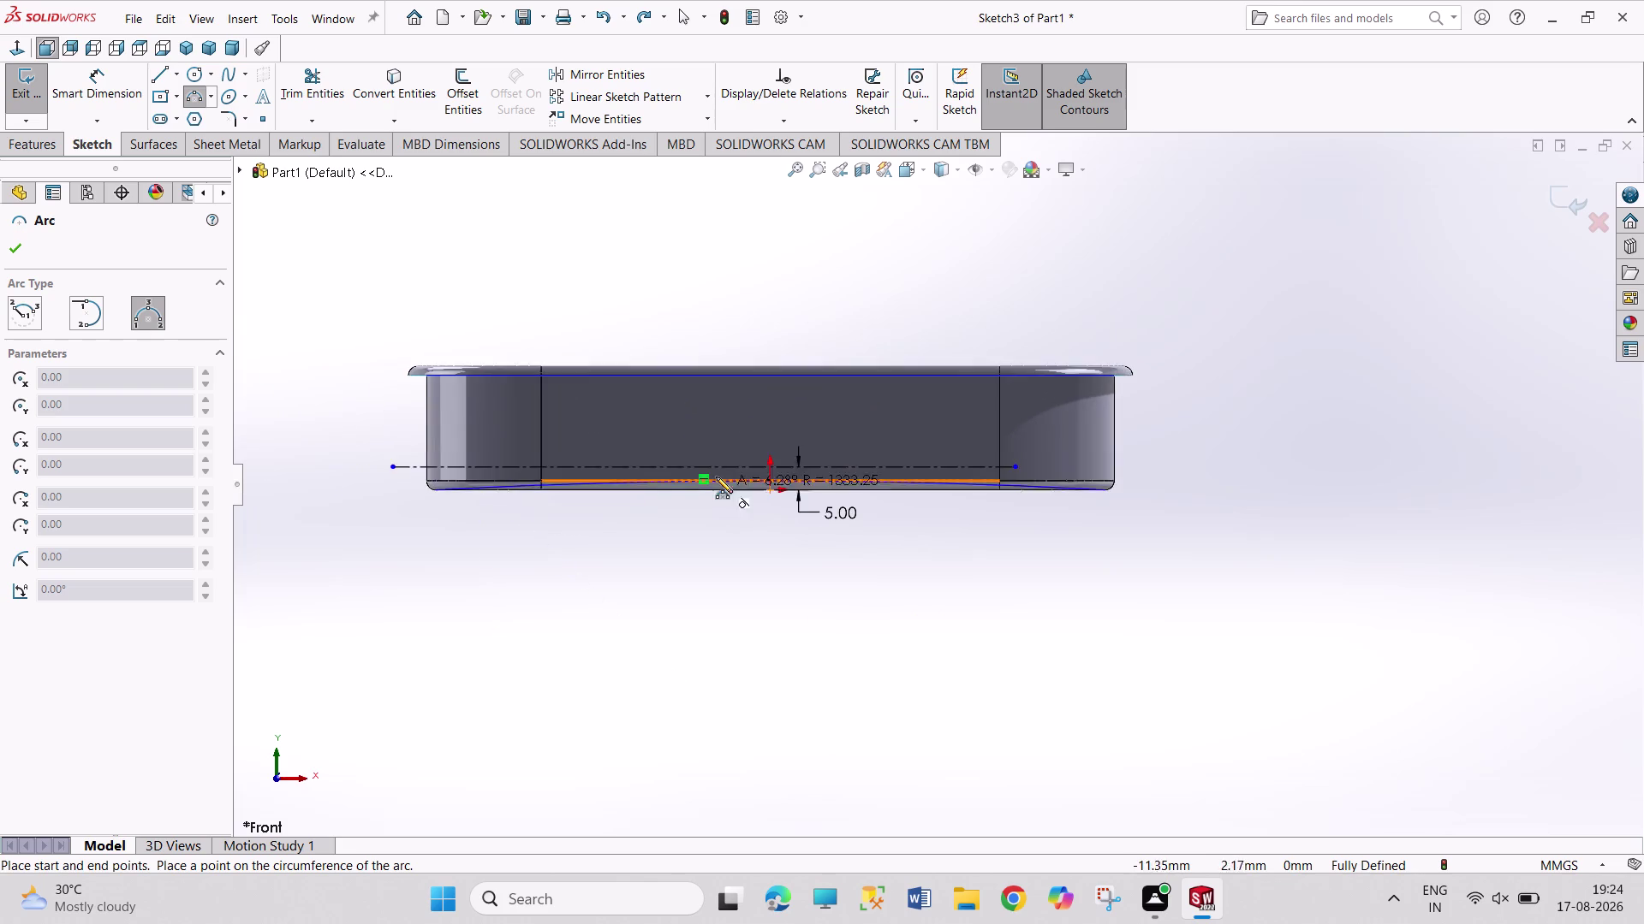
scroll(down, 3)
scroll(down, 3)
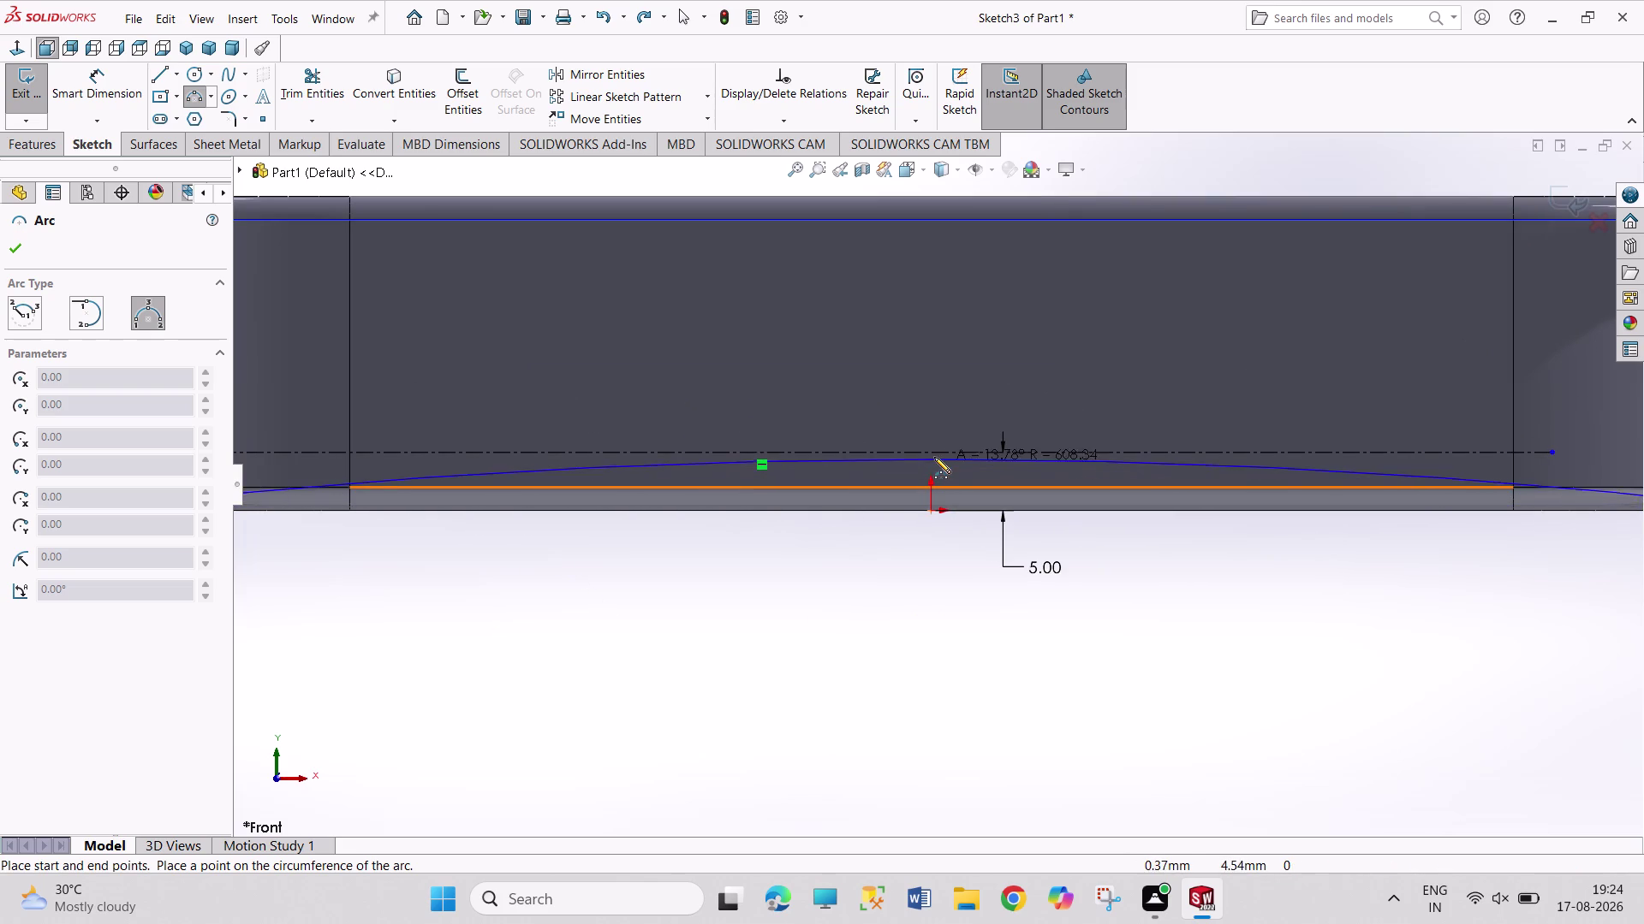
click(930, 456)
click(976, 636)
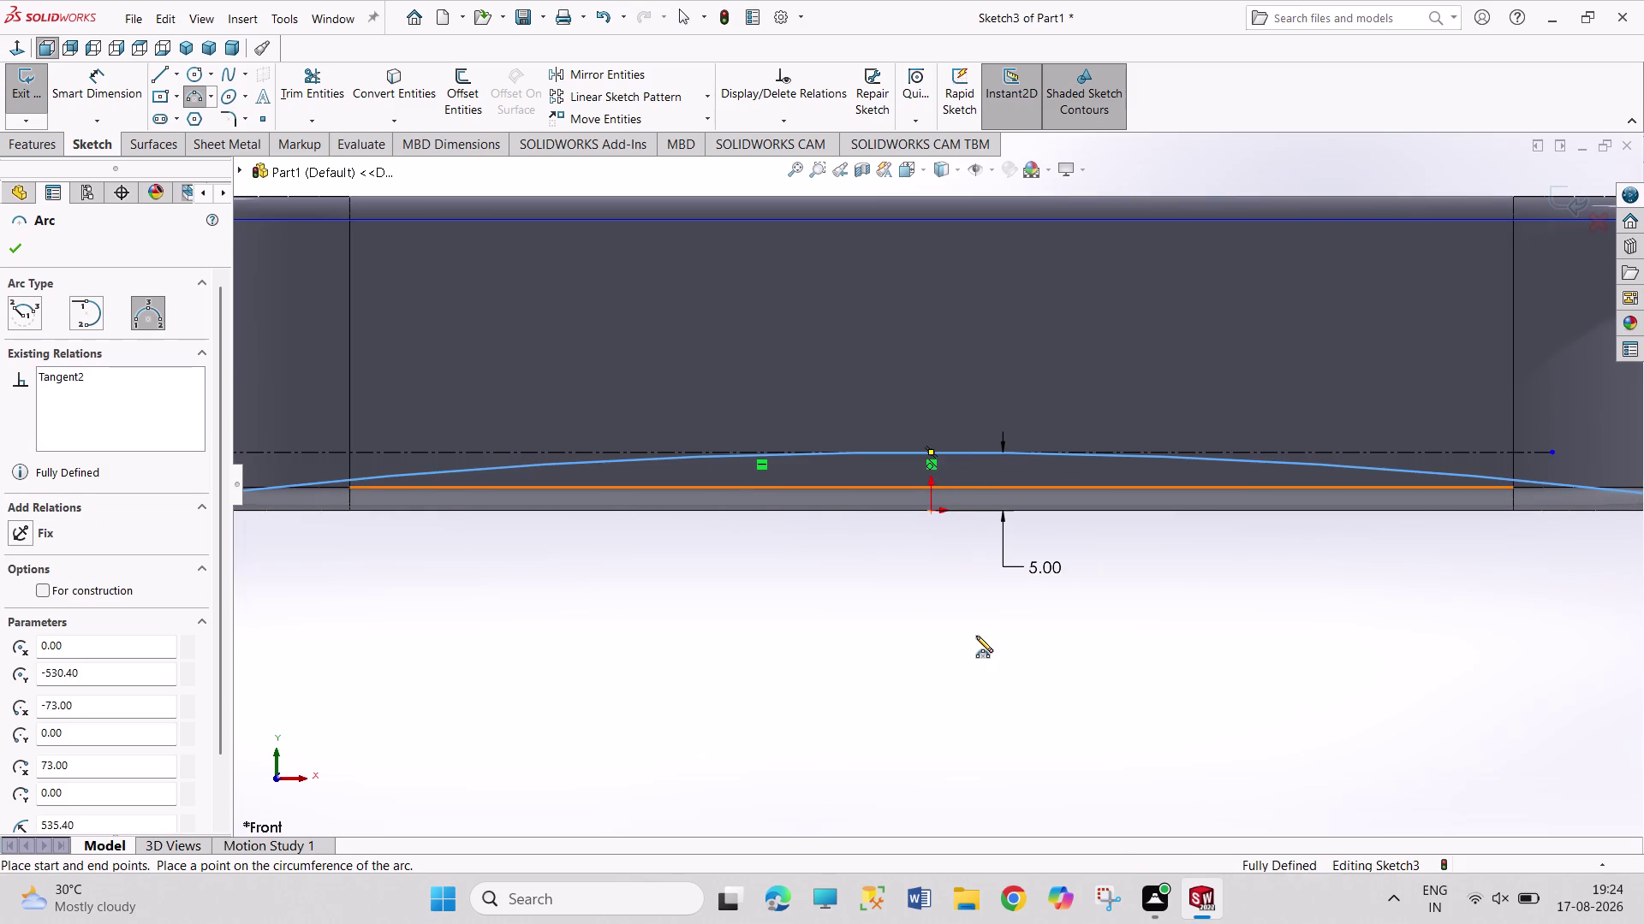
right_click(1035, 635)
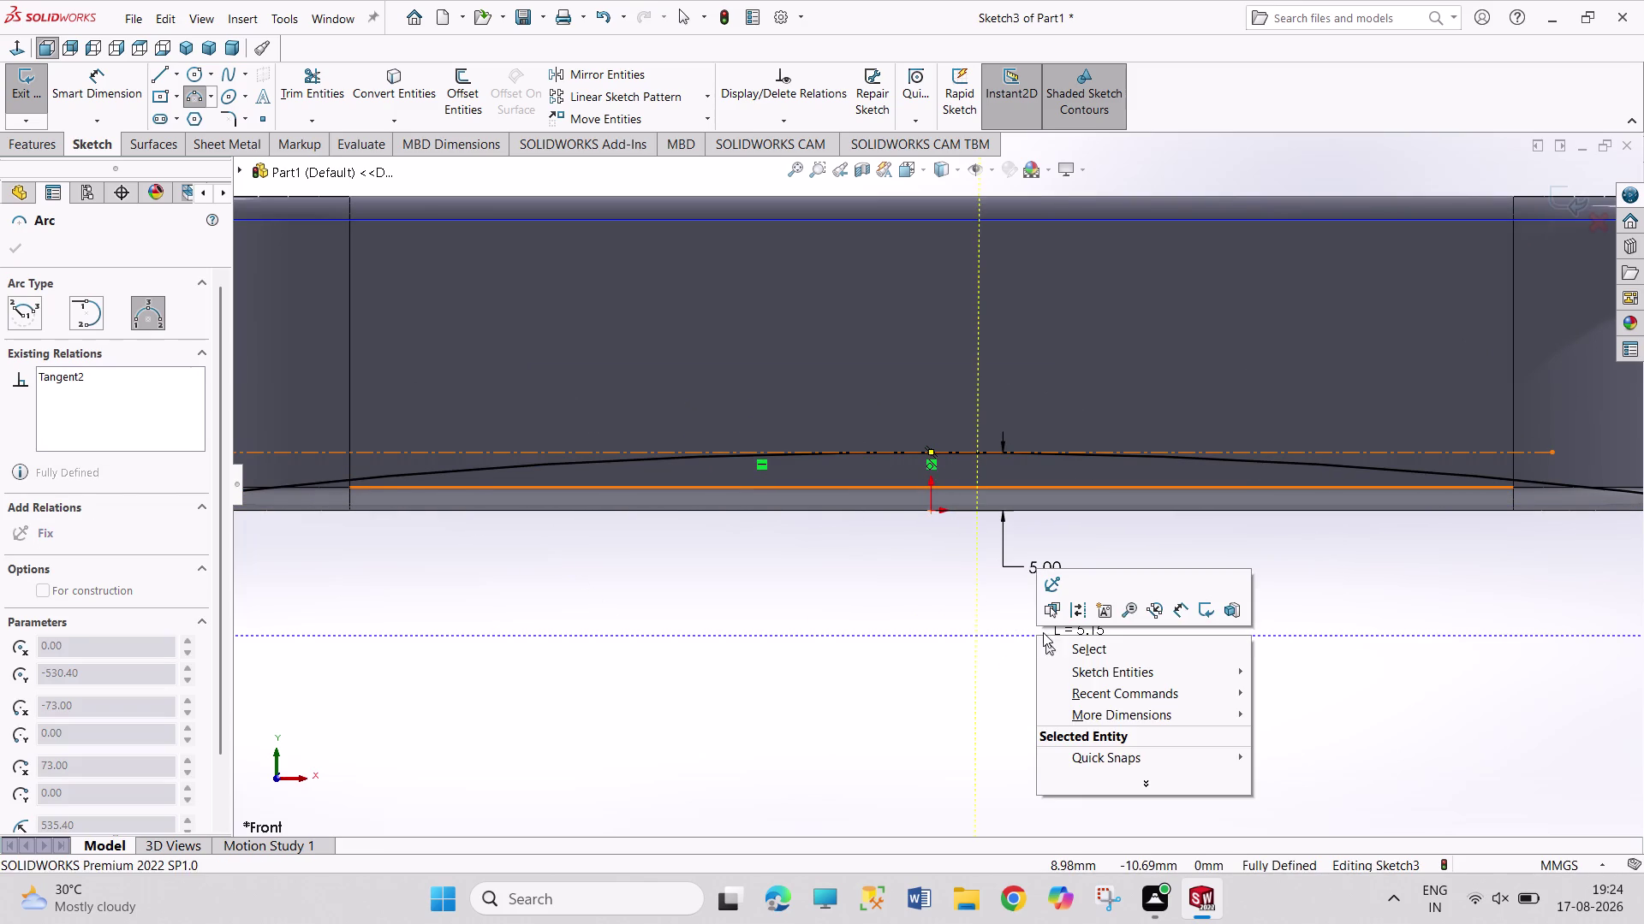
click(1059, 642)
Exit Sketch3 with the finished arc.
scroll(up, 3)
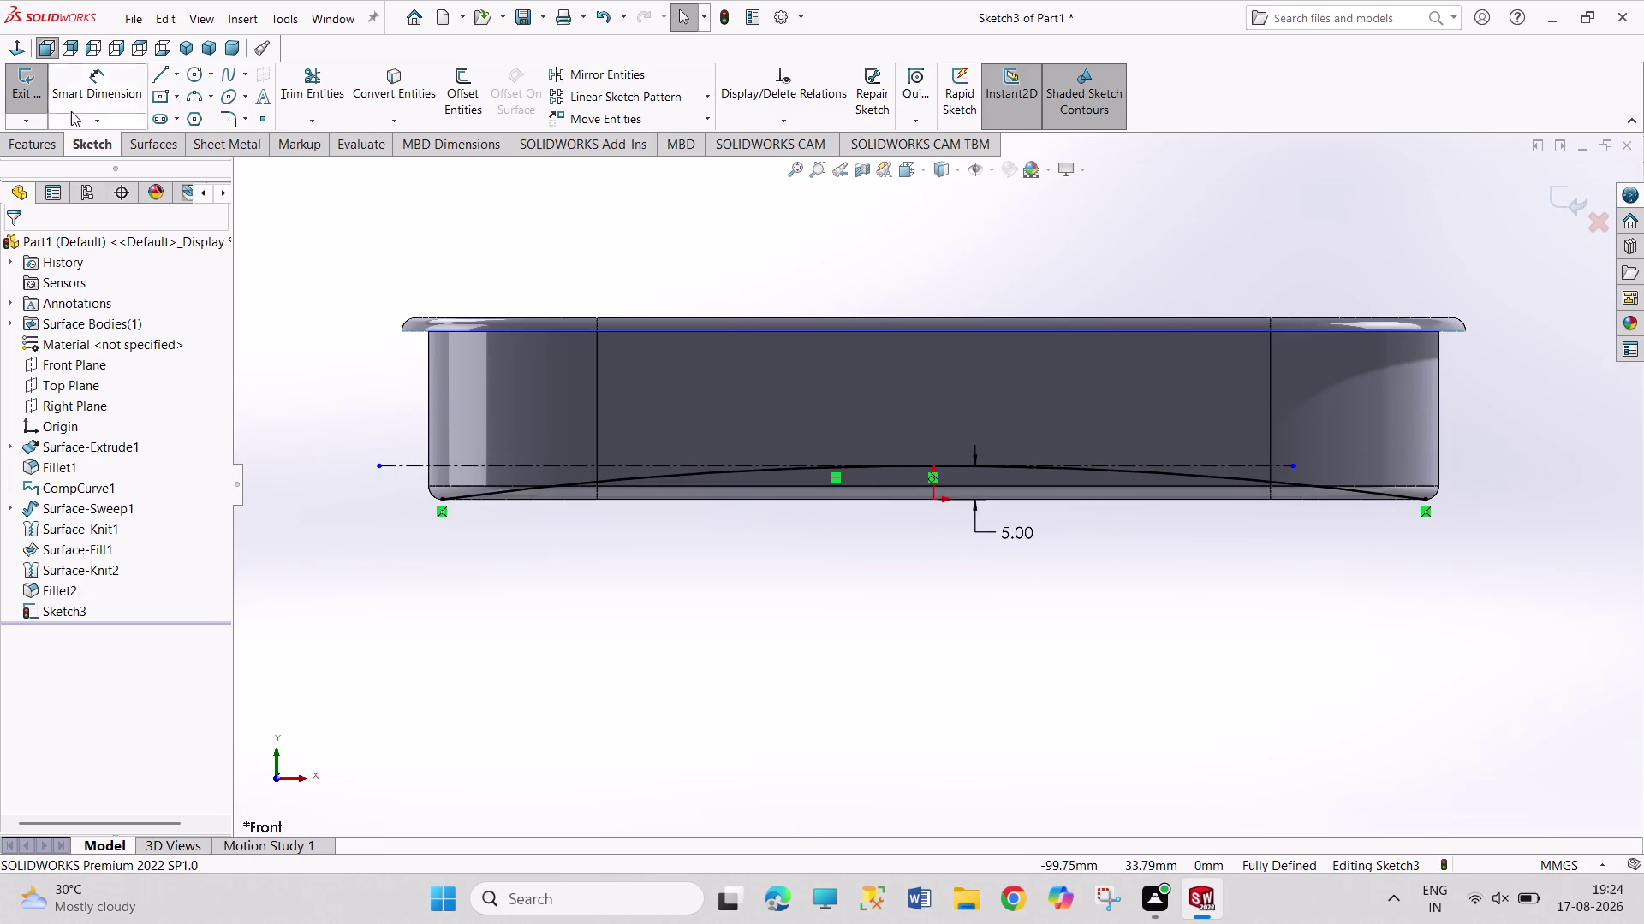
click(2, 92)
click(10, 90)
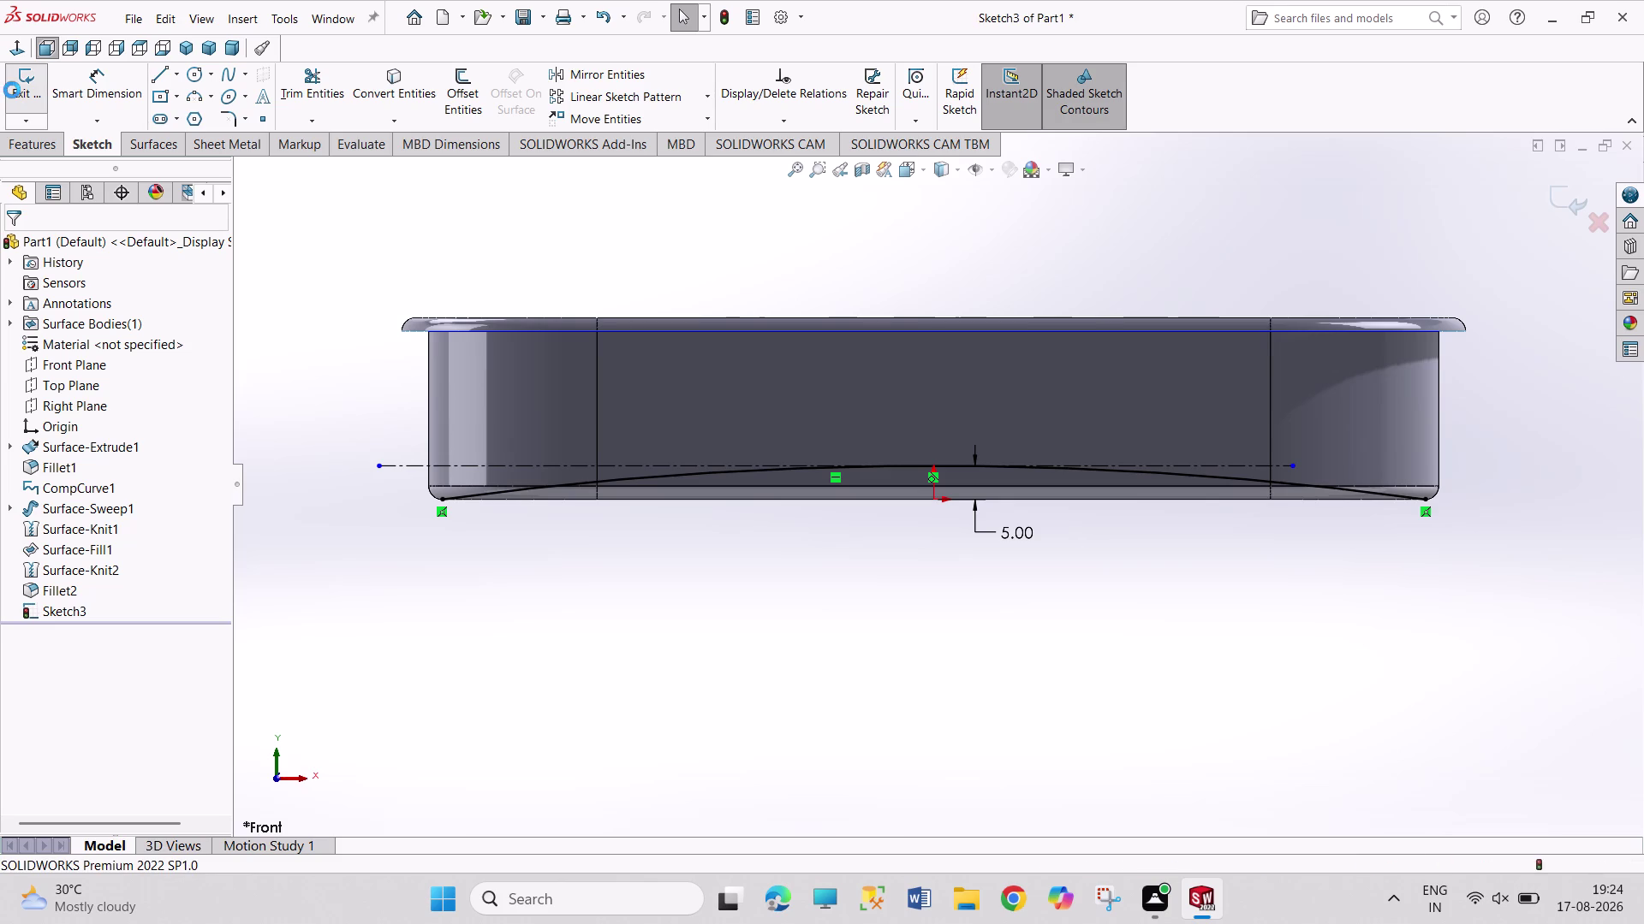
click(48, 90)
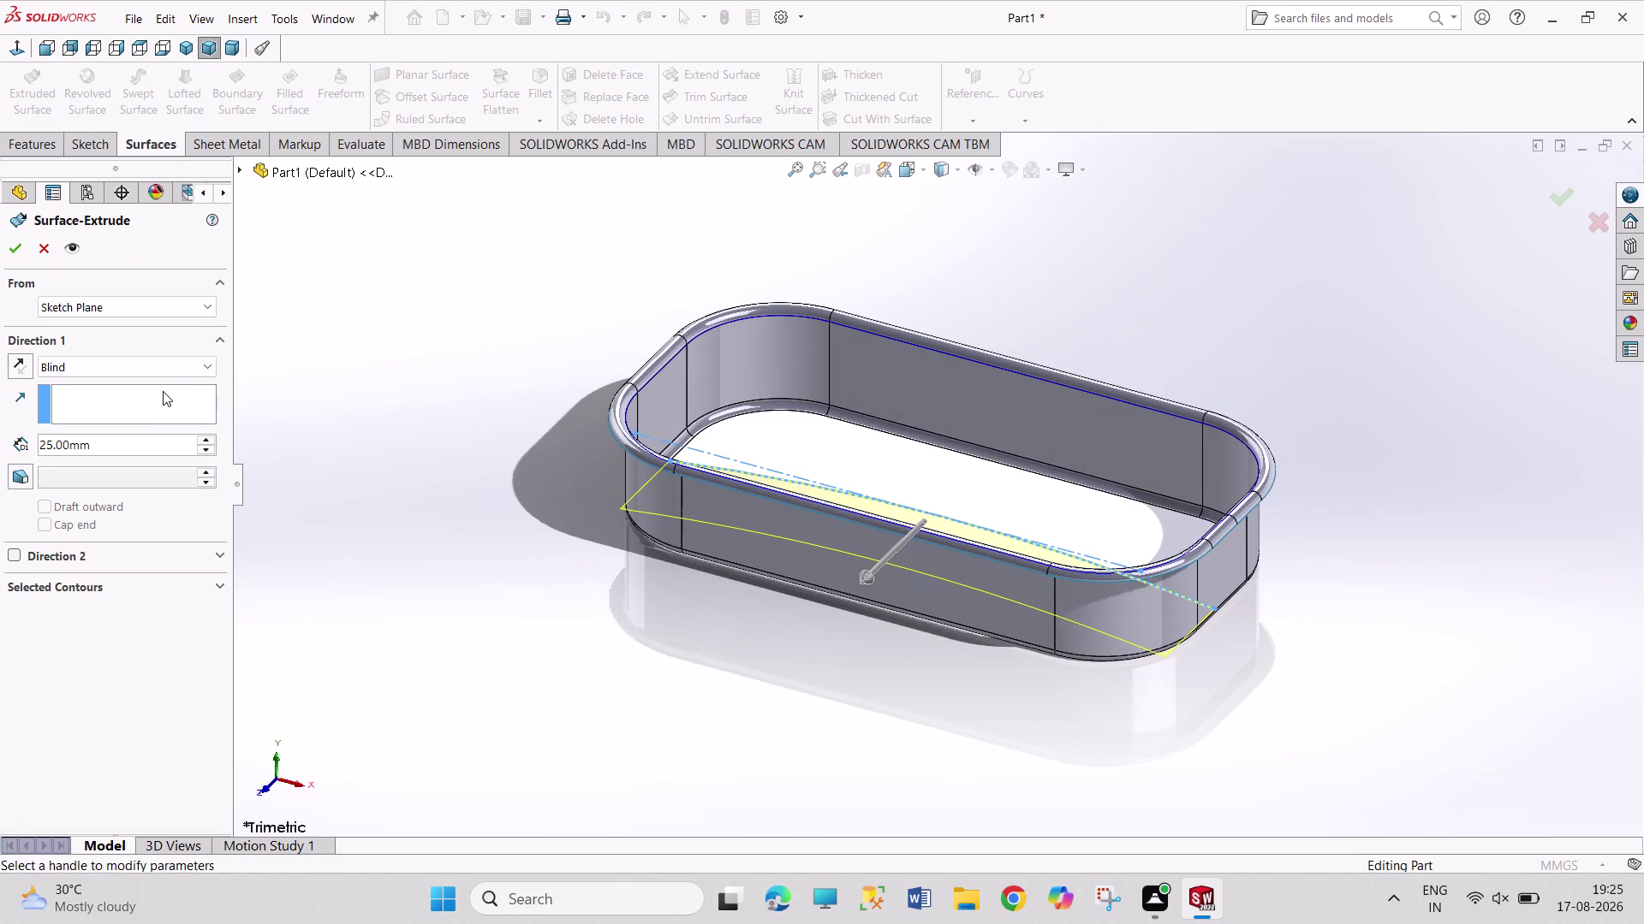
Extrude the arc as a 125 mm Mid Plane surface, Surface-Extrude2.
click(169, 365)
click(156, 458)
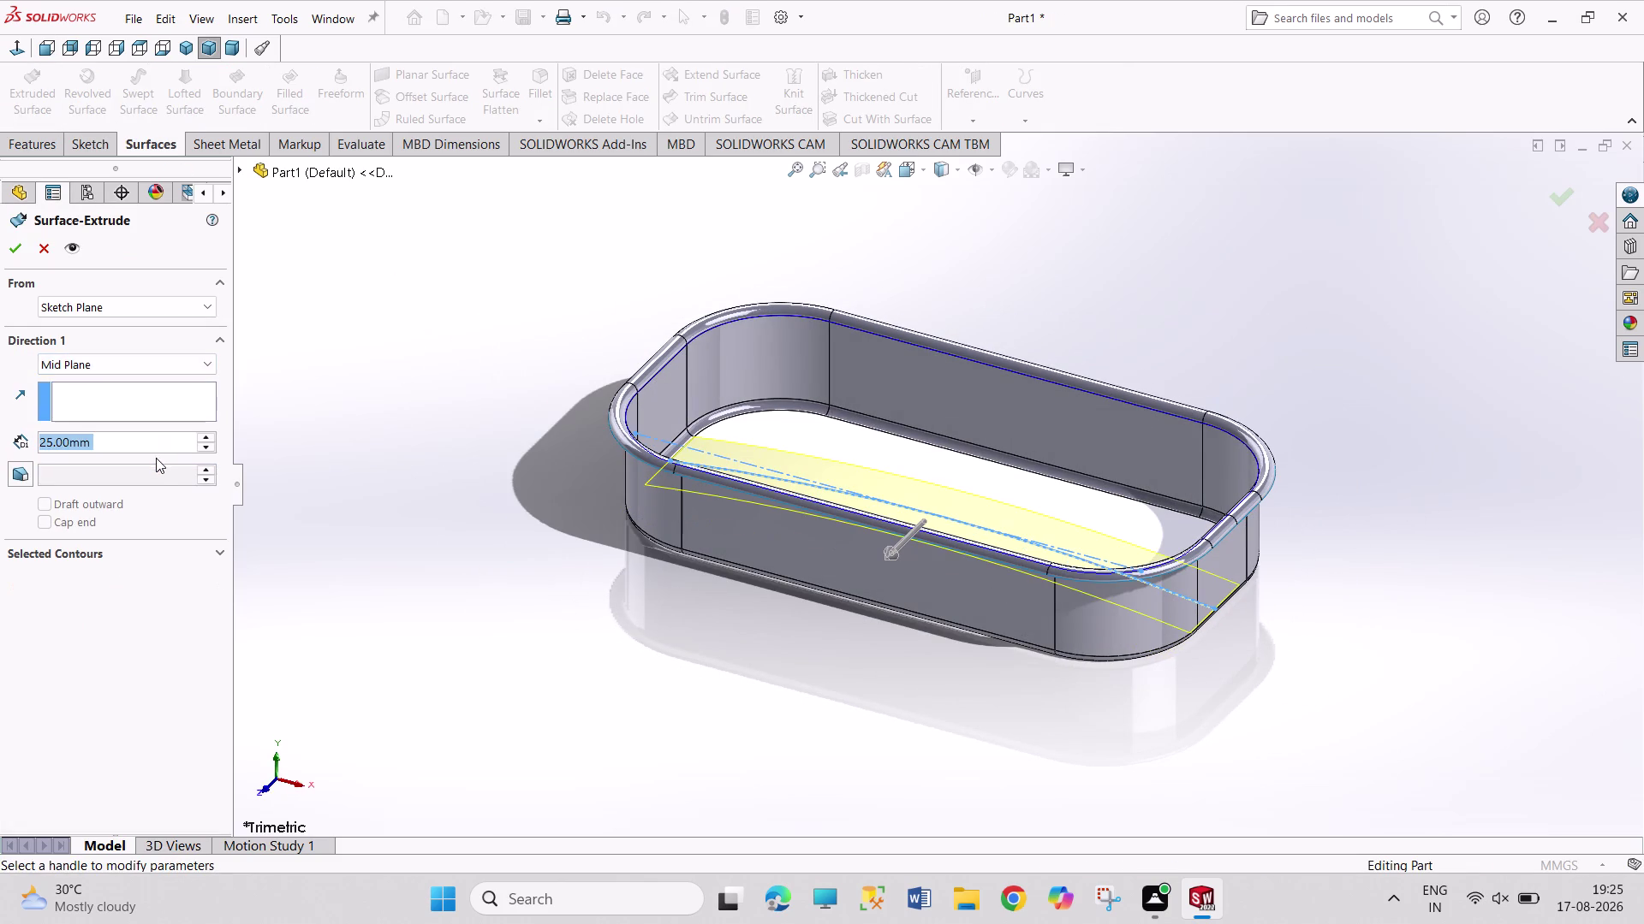
triple_click(210, 434)
triple_click(210, 434)
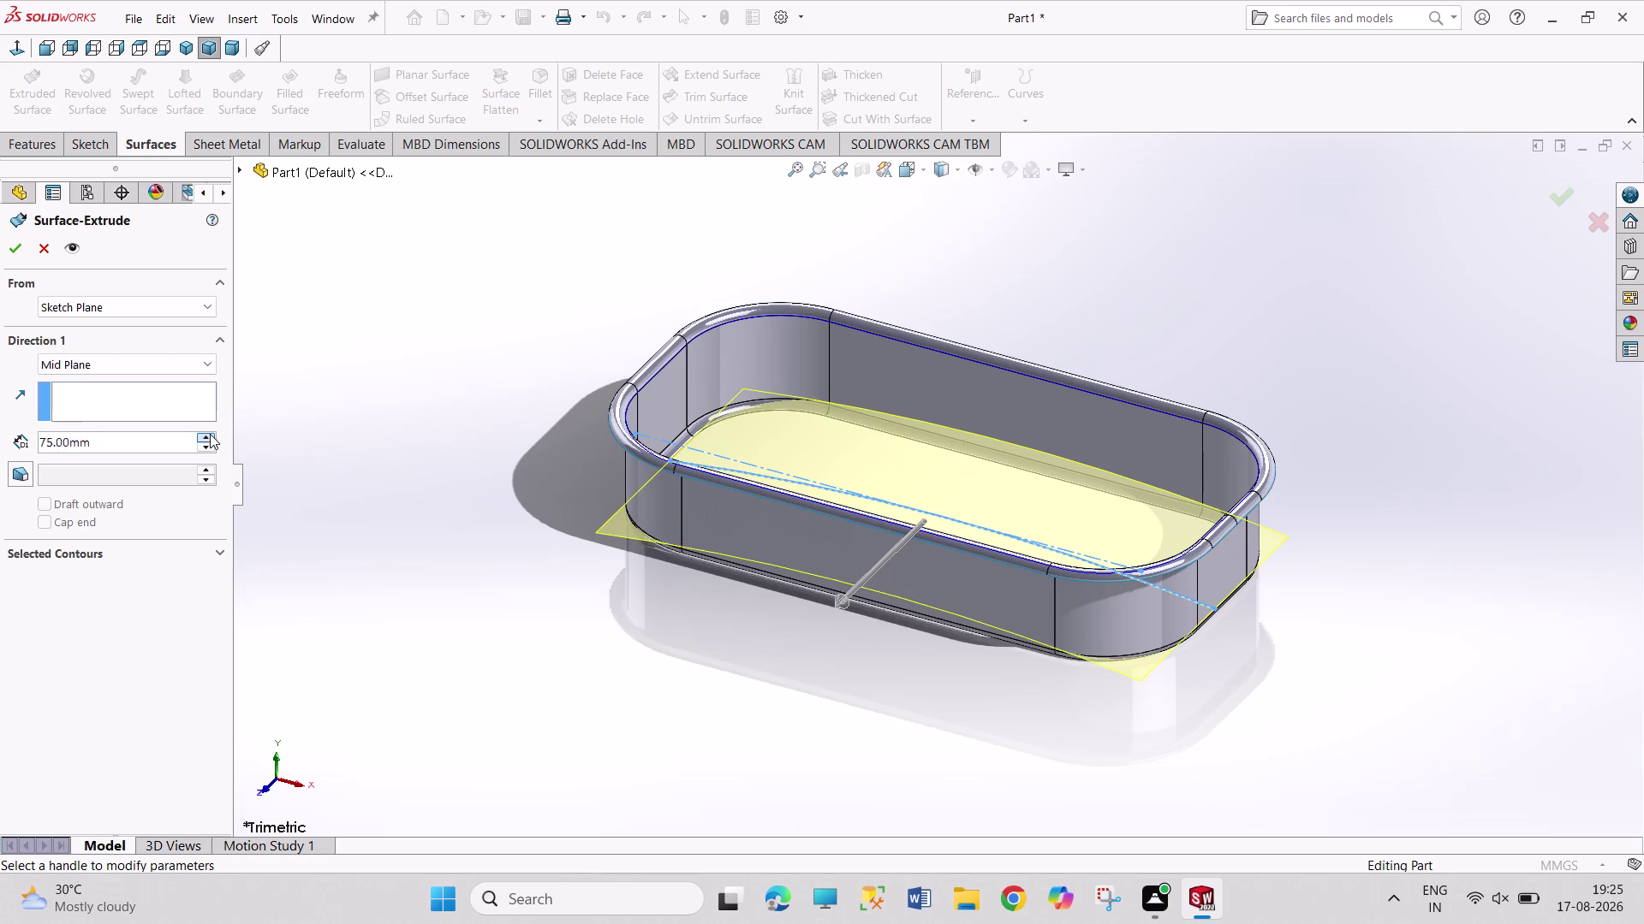
double_click(209, 433)
double_click(210, 434)
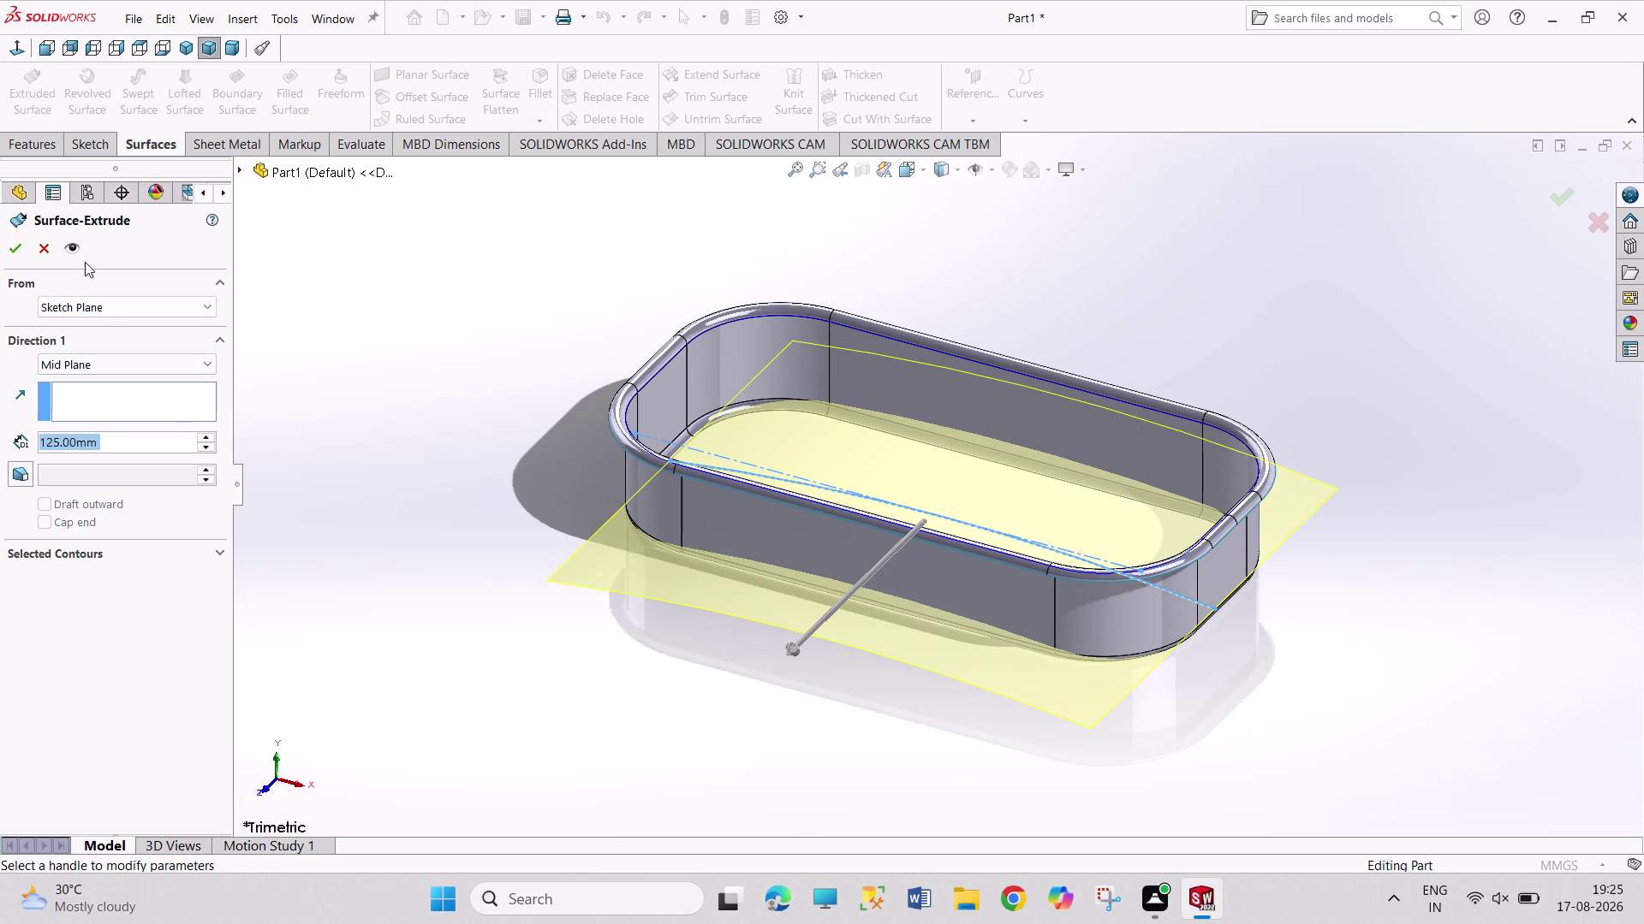
click(21, 248)
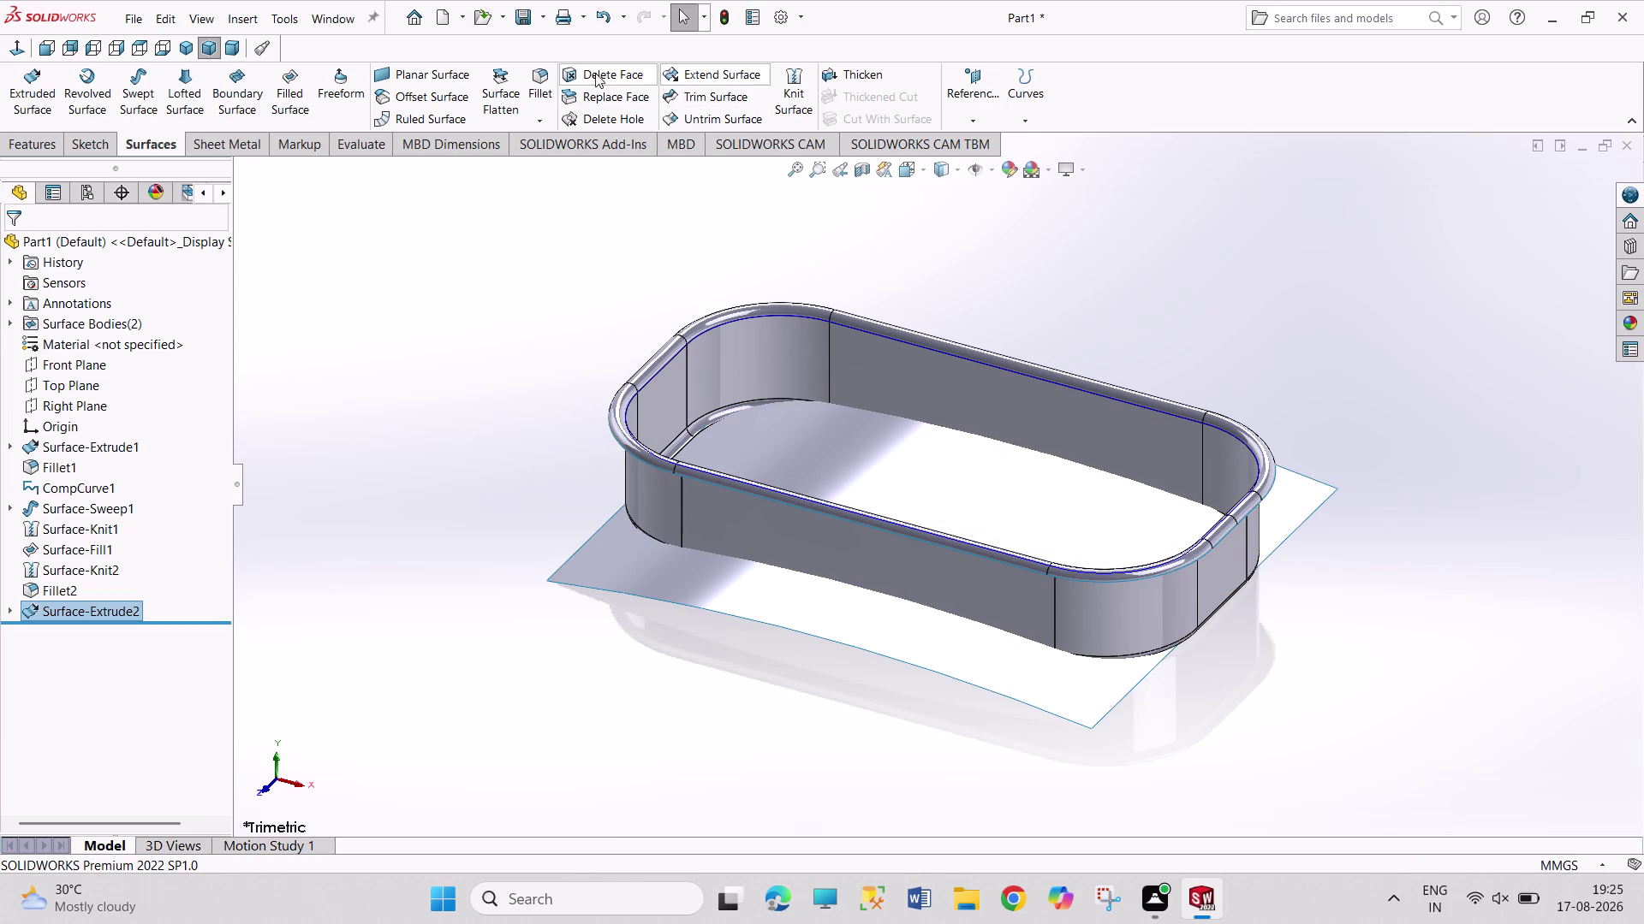
click(717, 98)
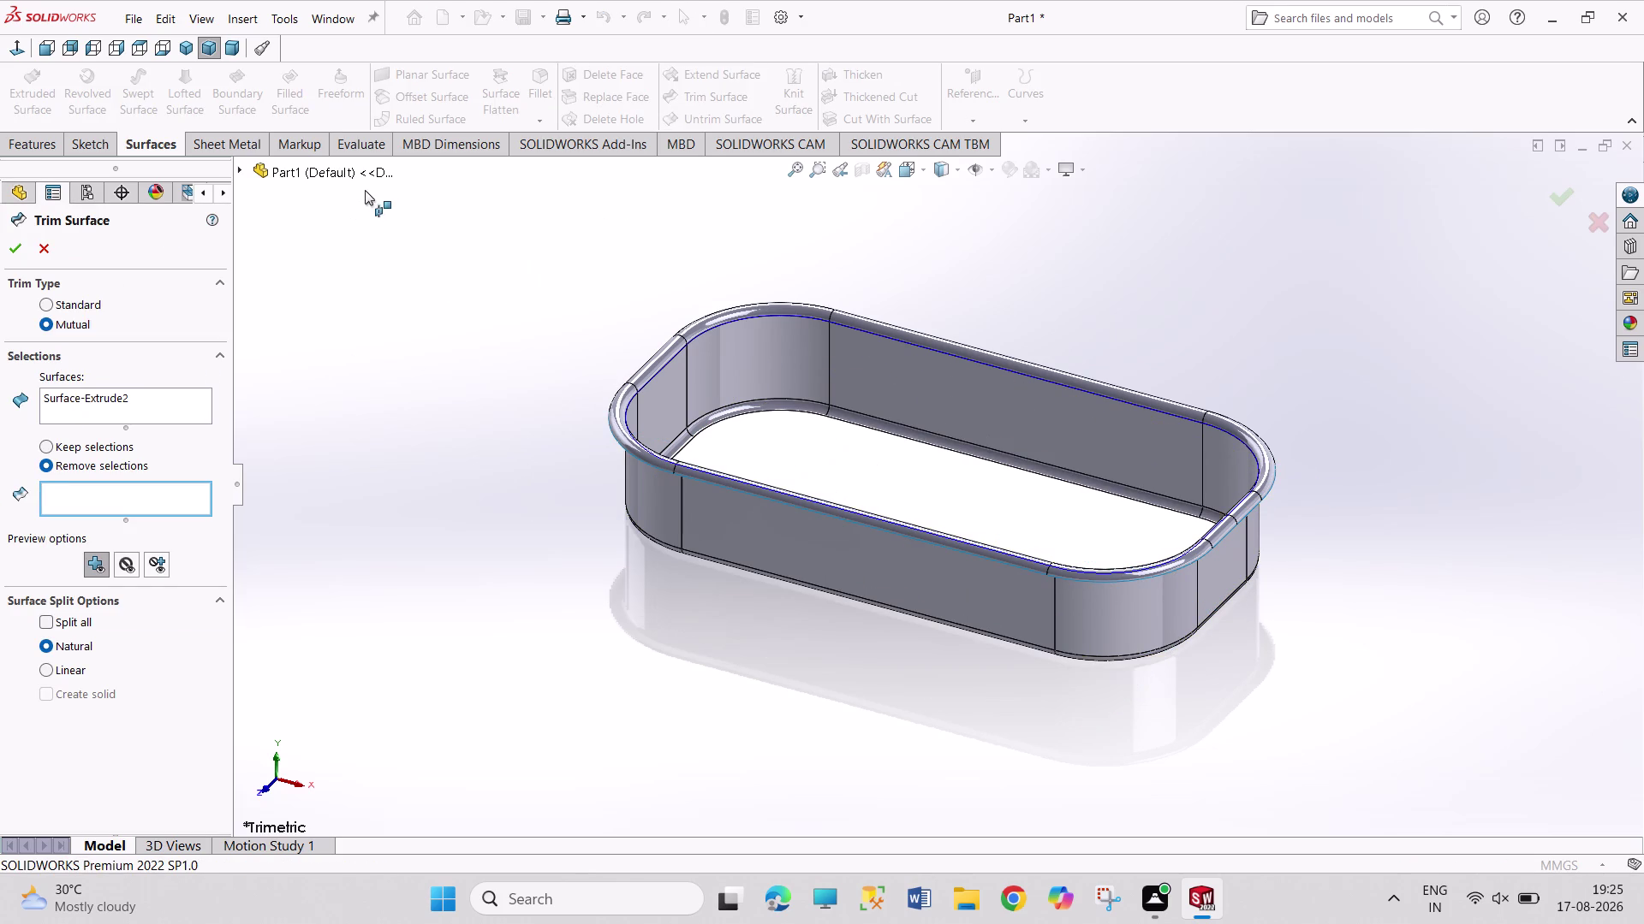
Cancel the surface trim twice, leaving Surface-Extrude2 crossing the untrimmed tray walls.
click(43, 255)
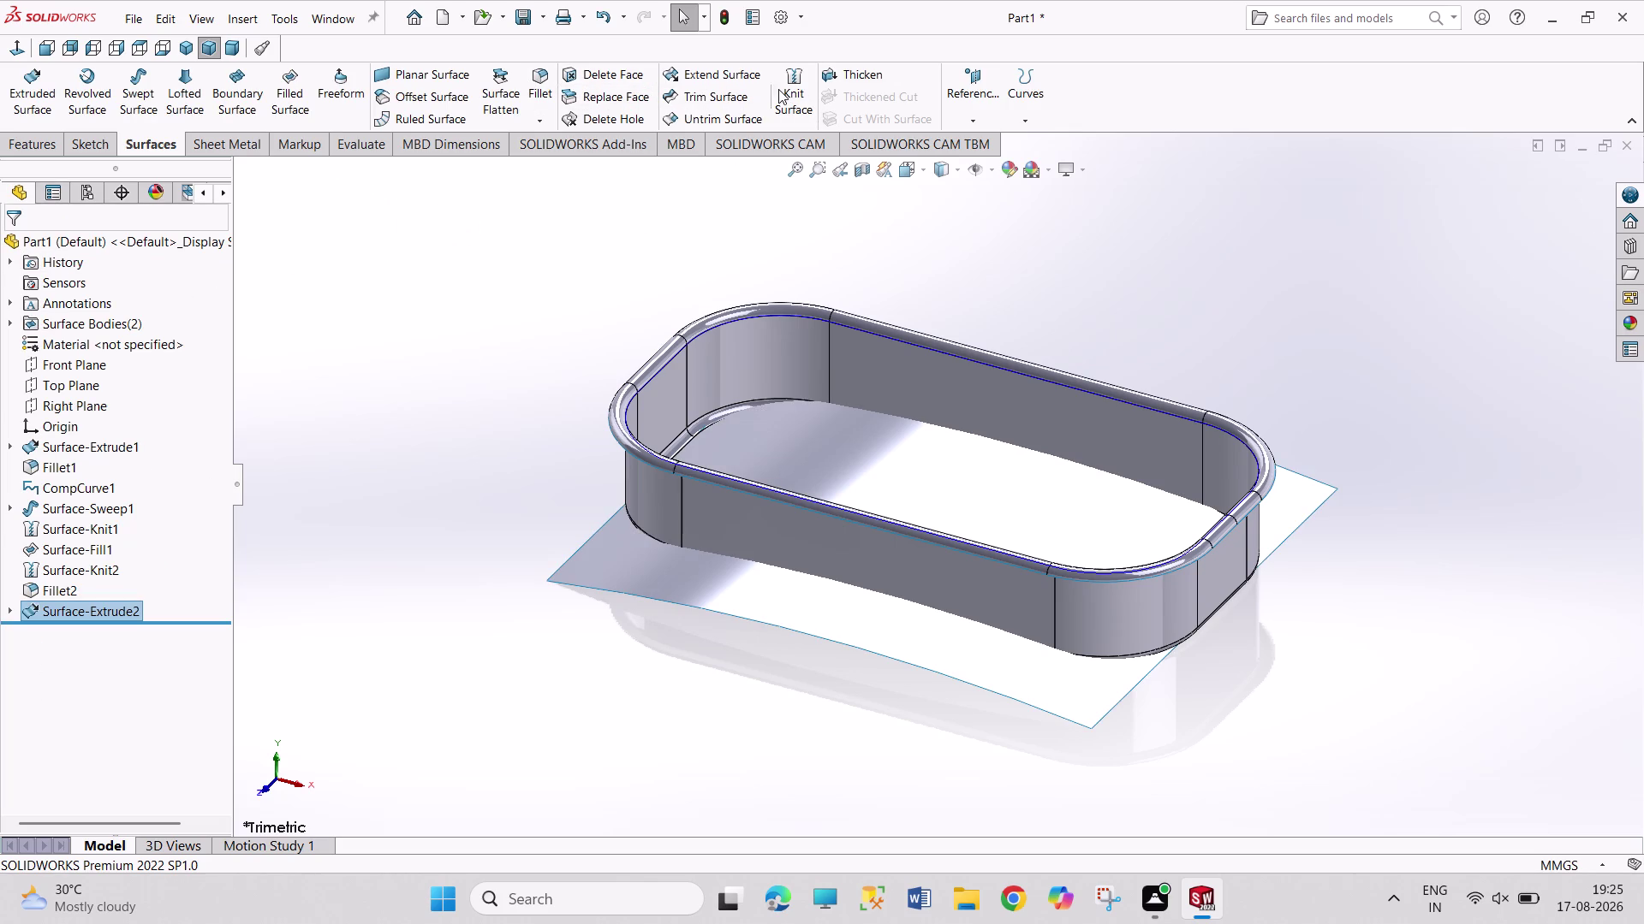
click(733, 97)
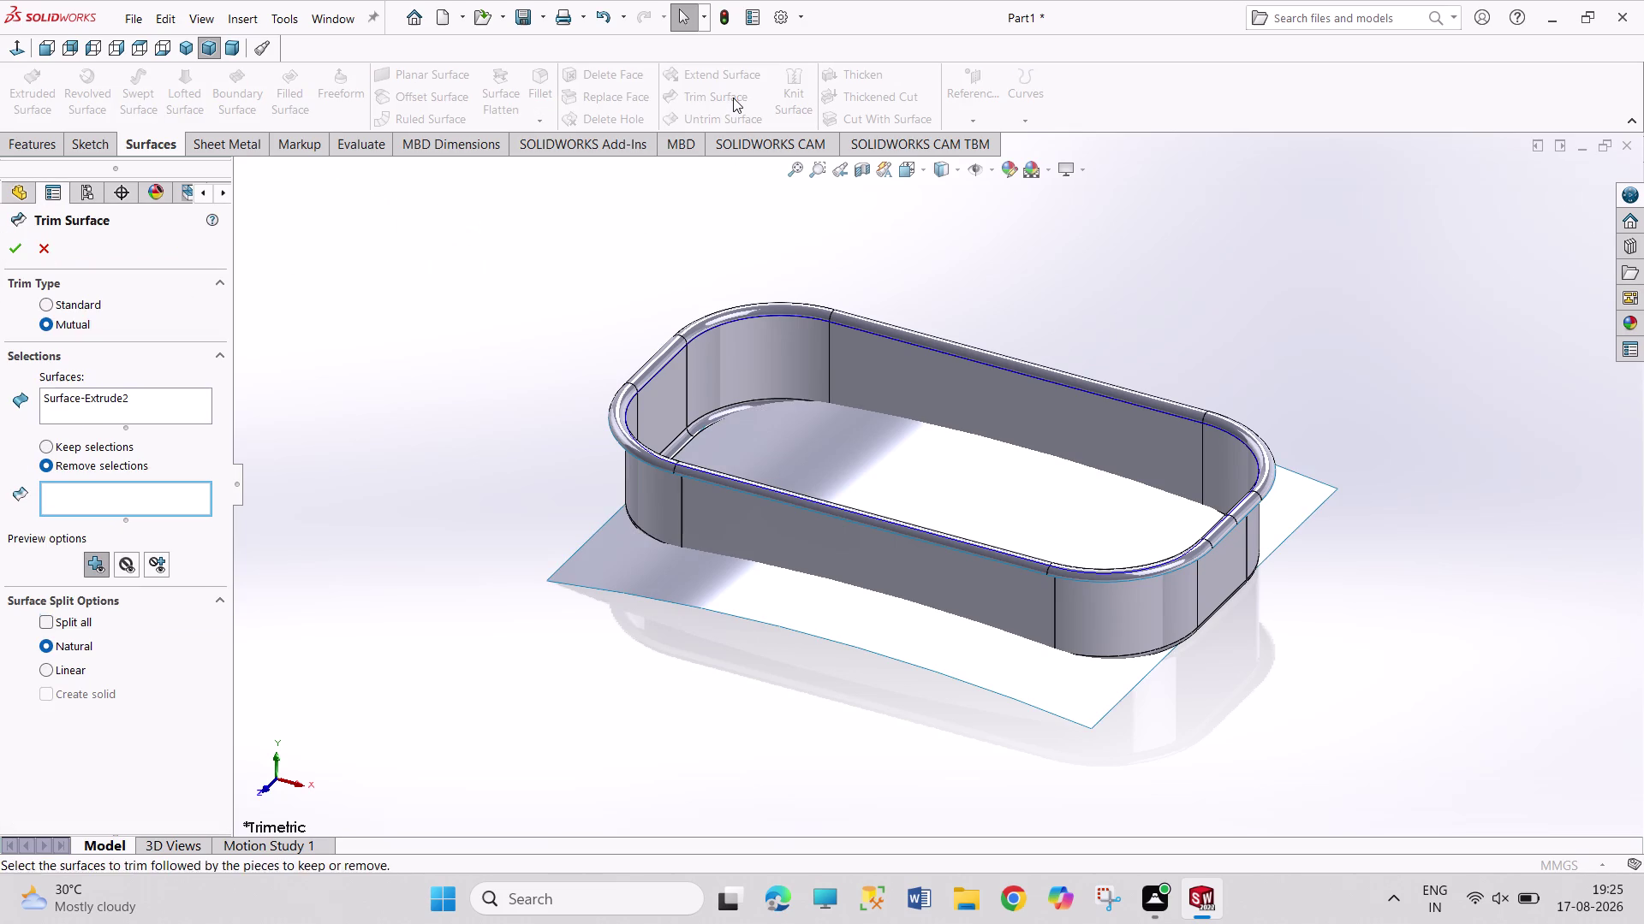
middle_drag(567, 572, 577, 503)
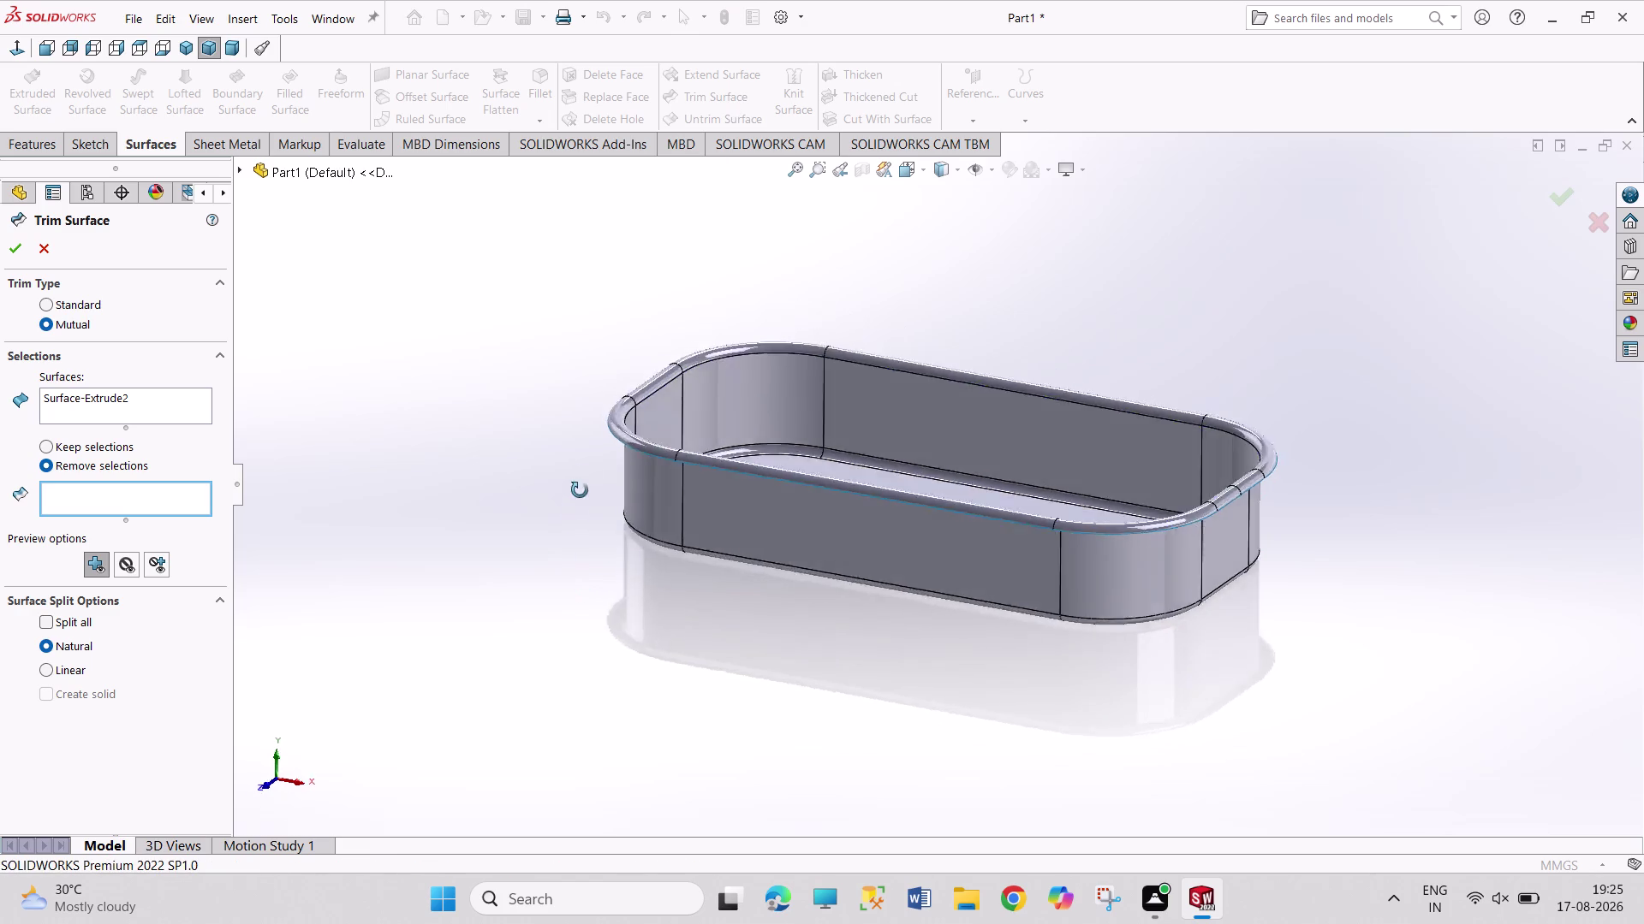
middle_drag(577, 502, 538, 424)
click(50, 244)
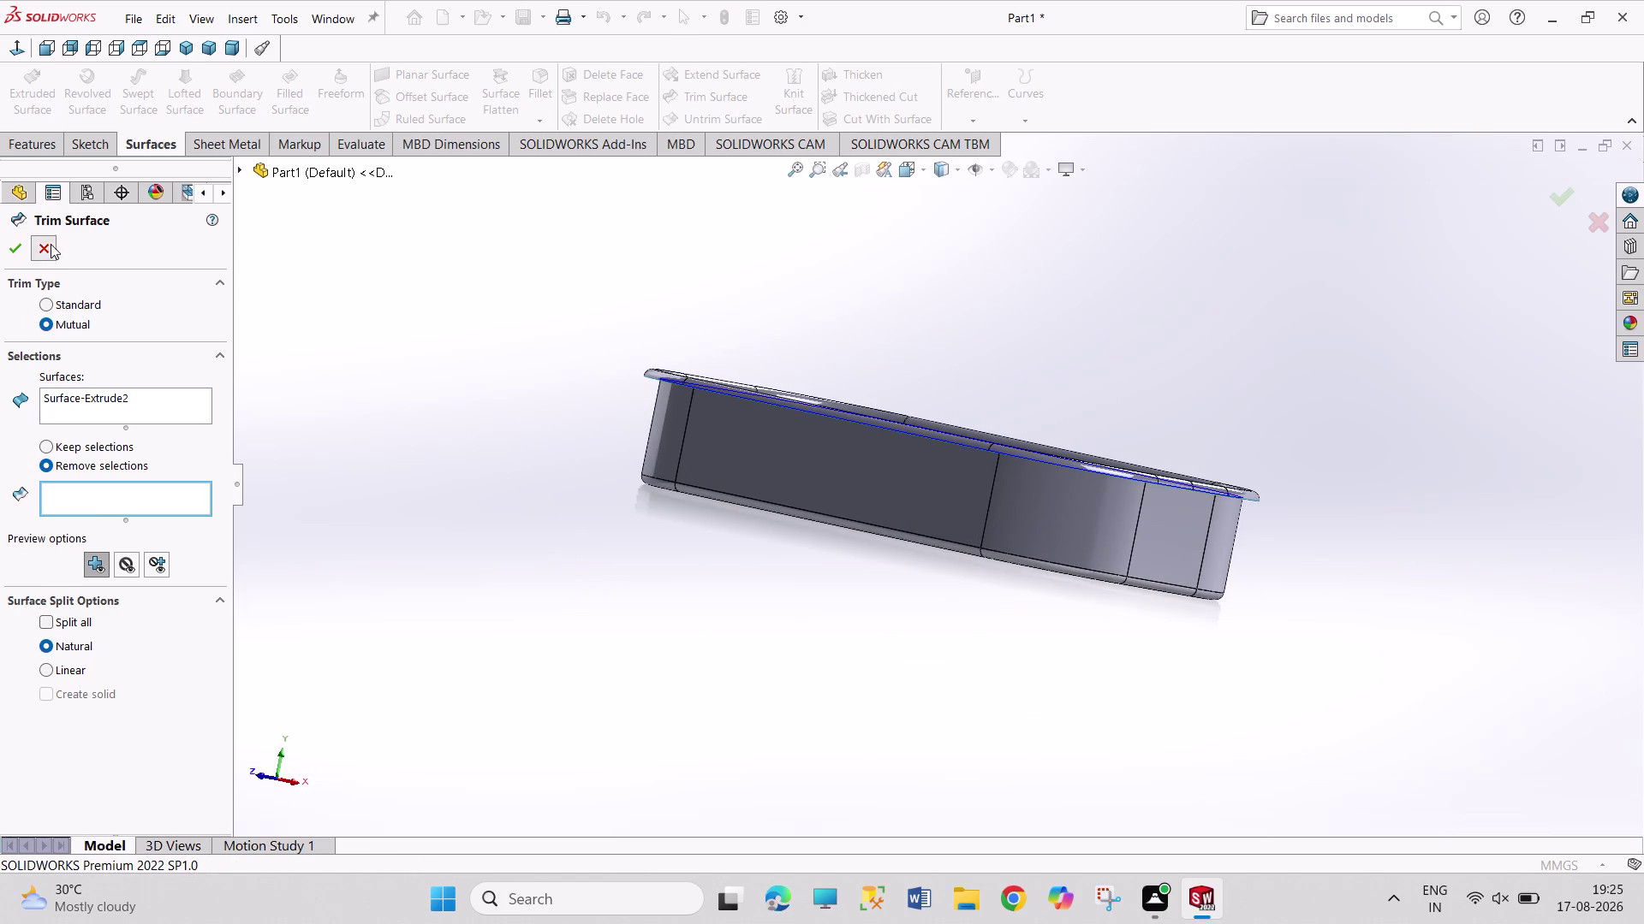
click(728, 23)
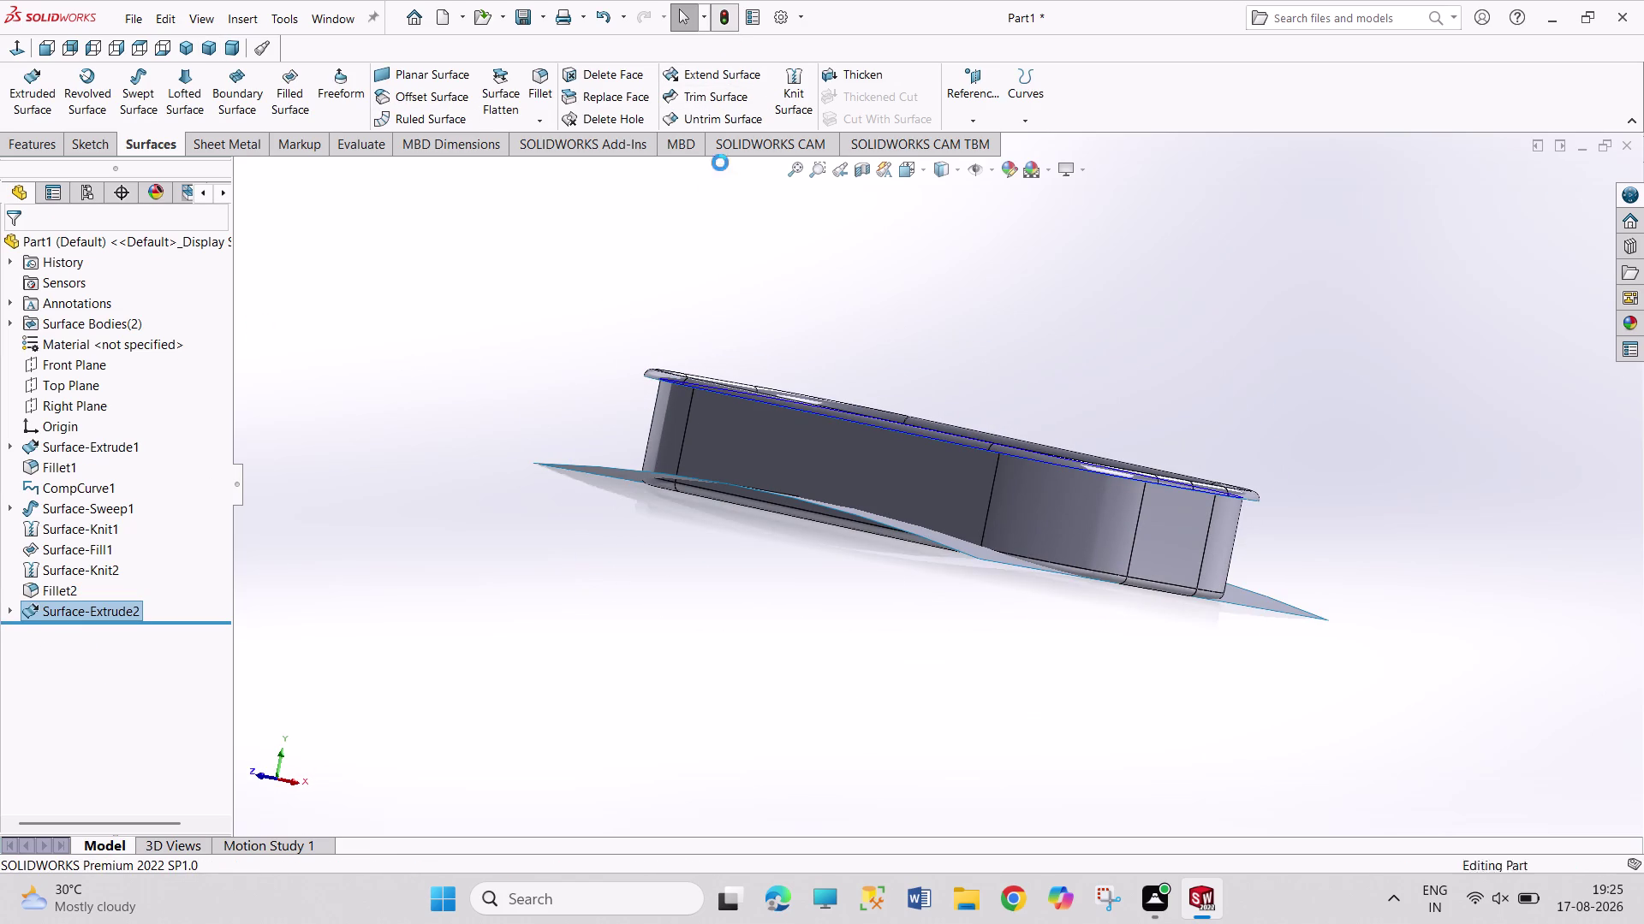
middle_drag(707, 273, 761, 453)
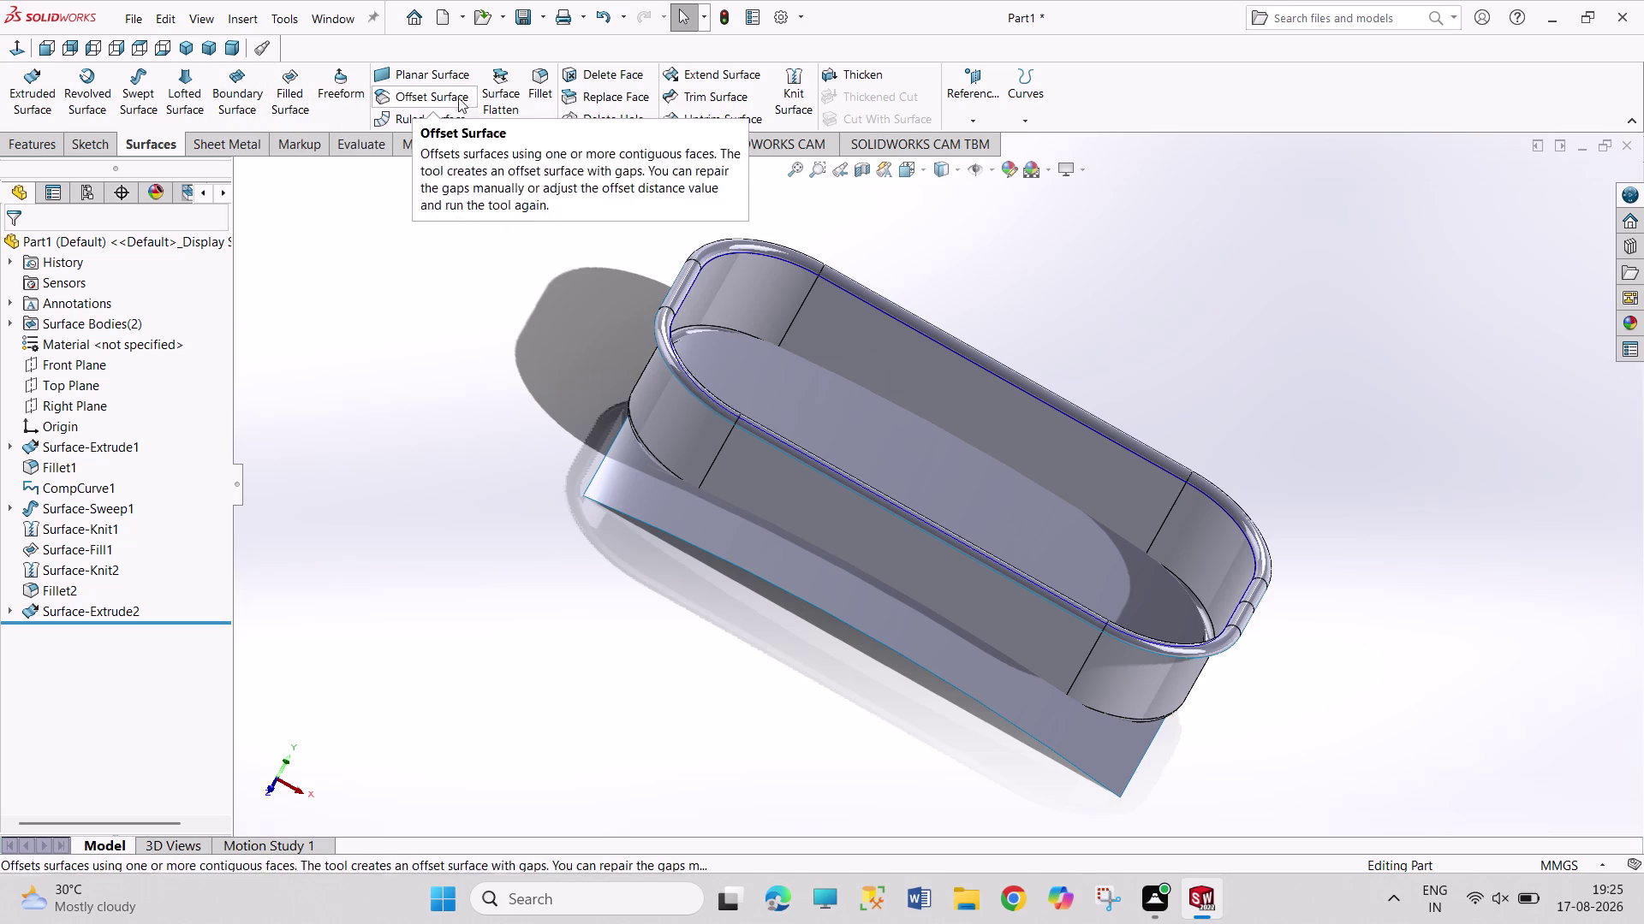
Start a mutual trim with Fillet2 and Surface-Extrude2 as the trimming surfaces.
click(701, 93)
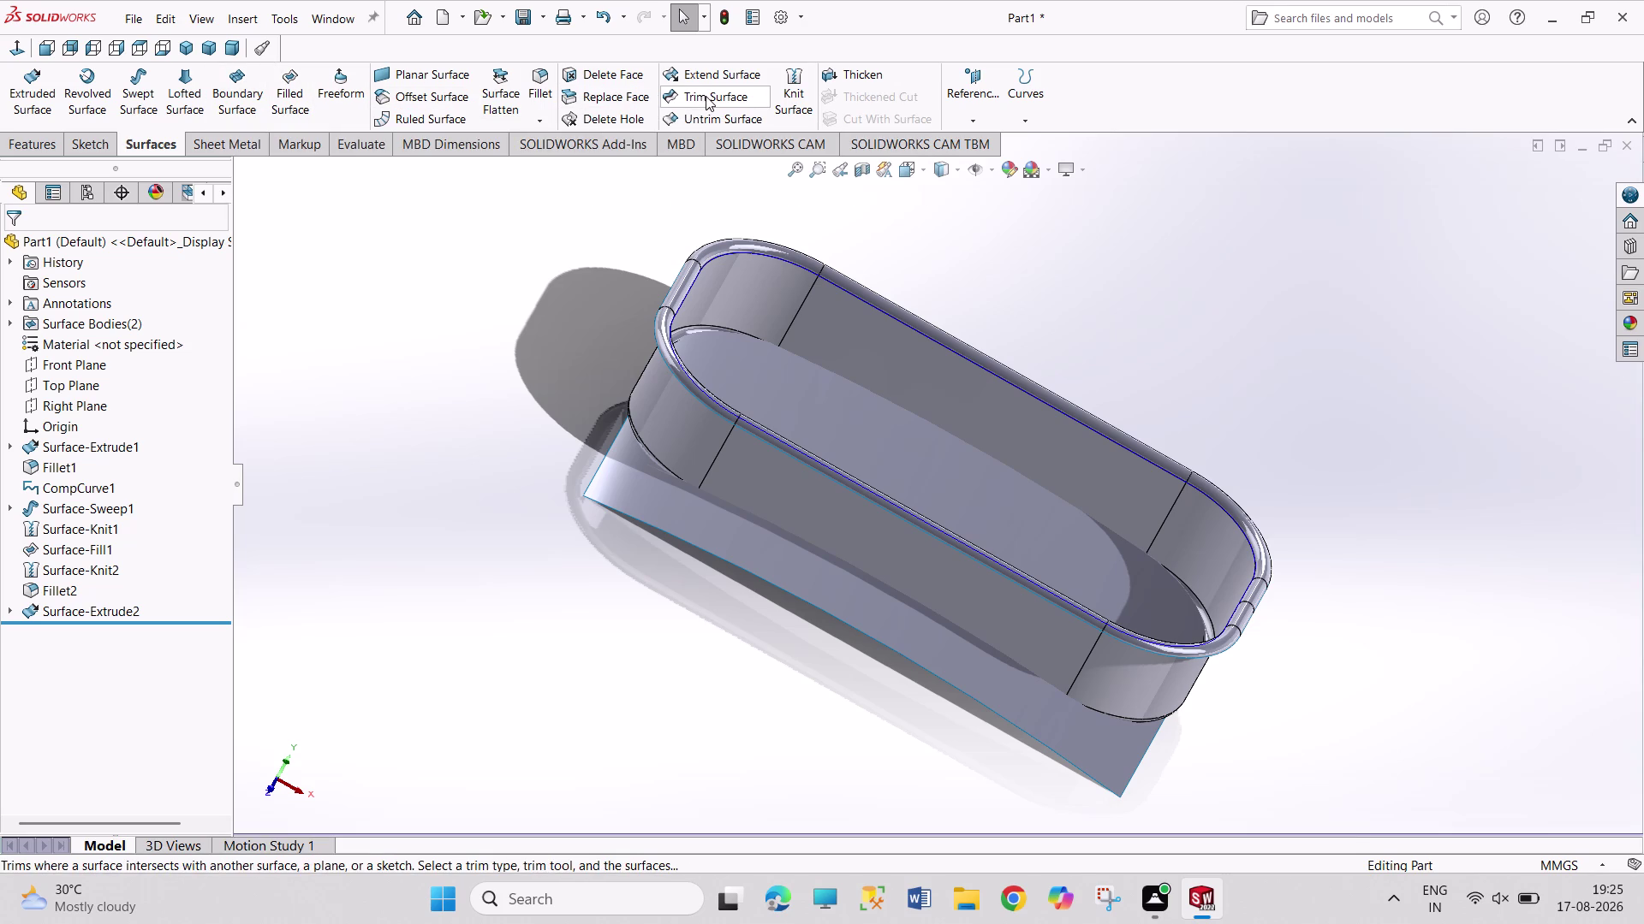
drag(479, 181, 476, 198)
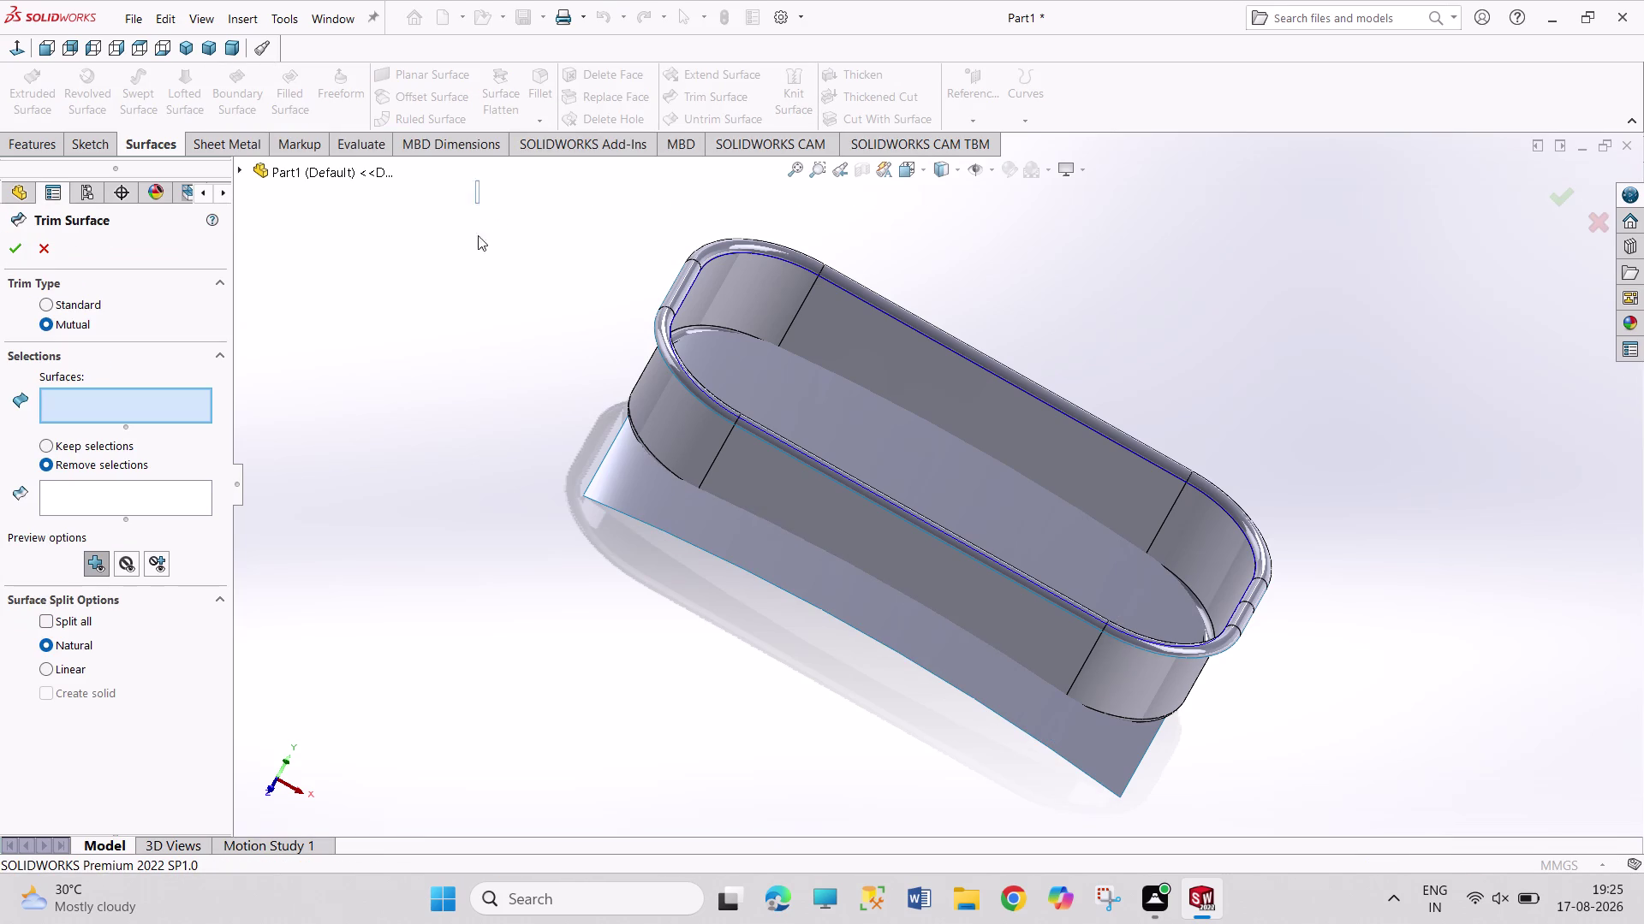
drag(476, 198, 1334, 828)
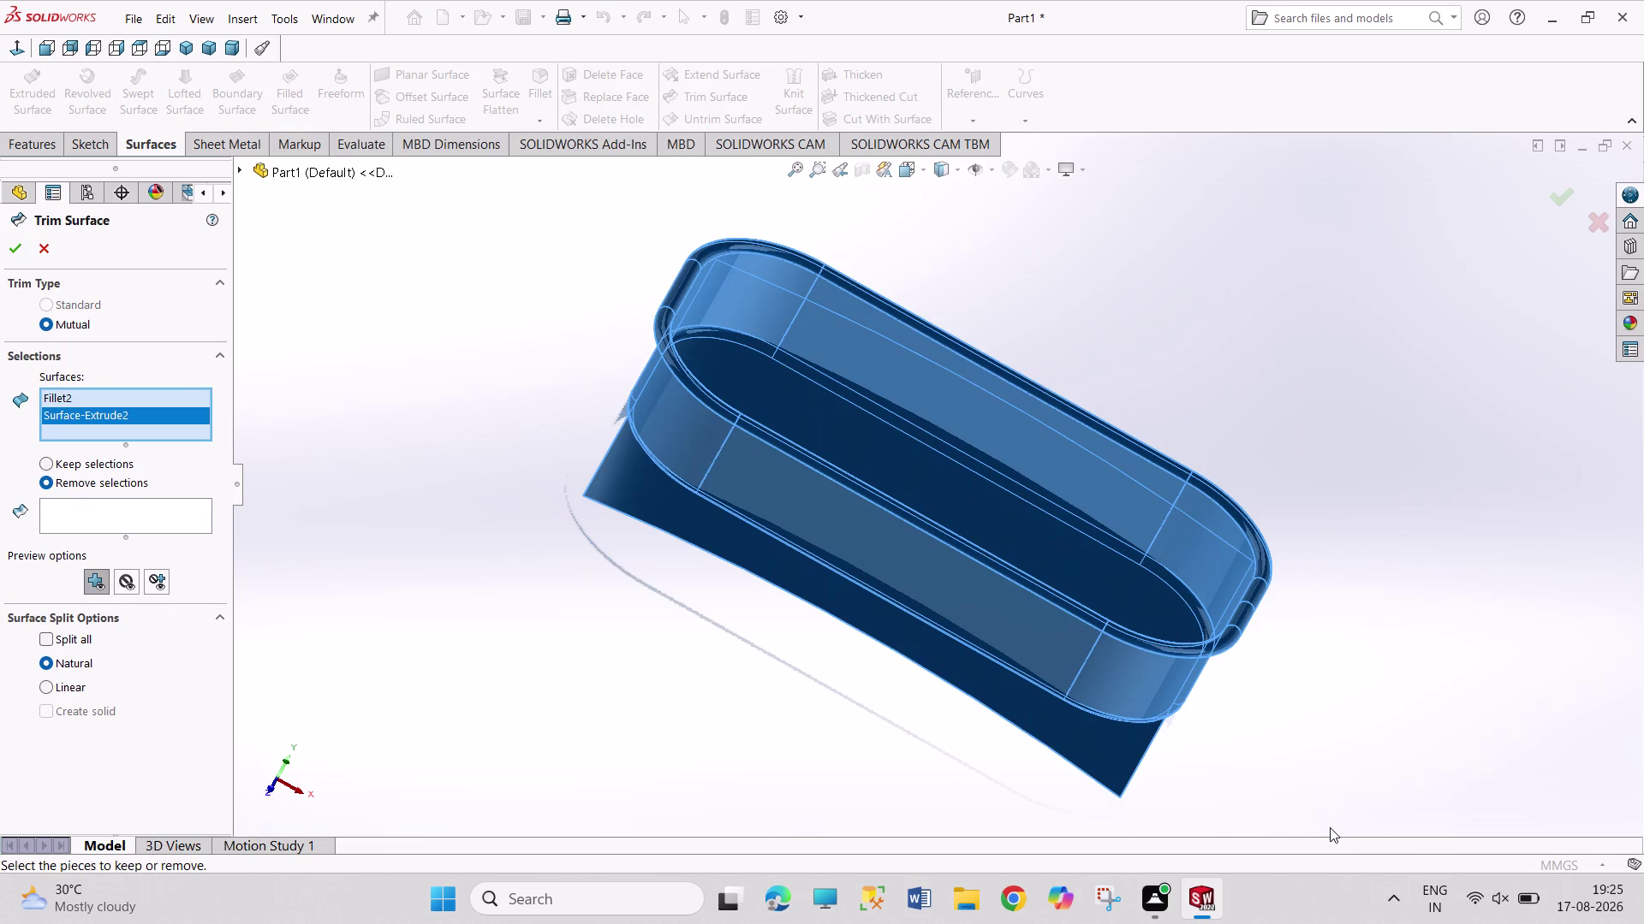
click(144, 516)
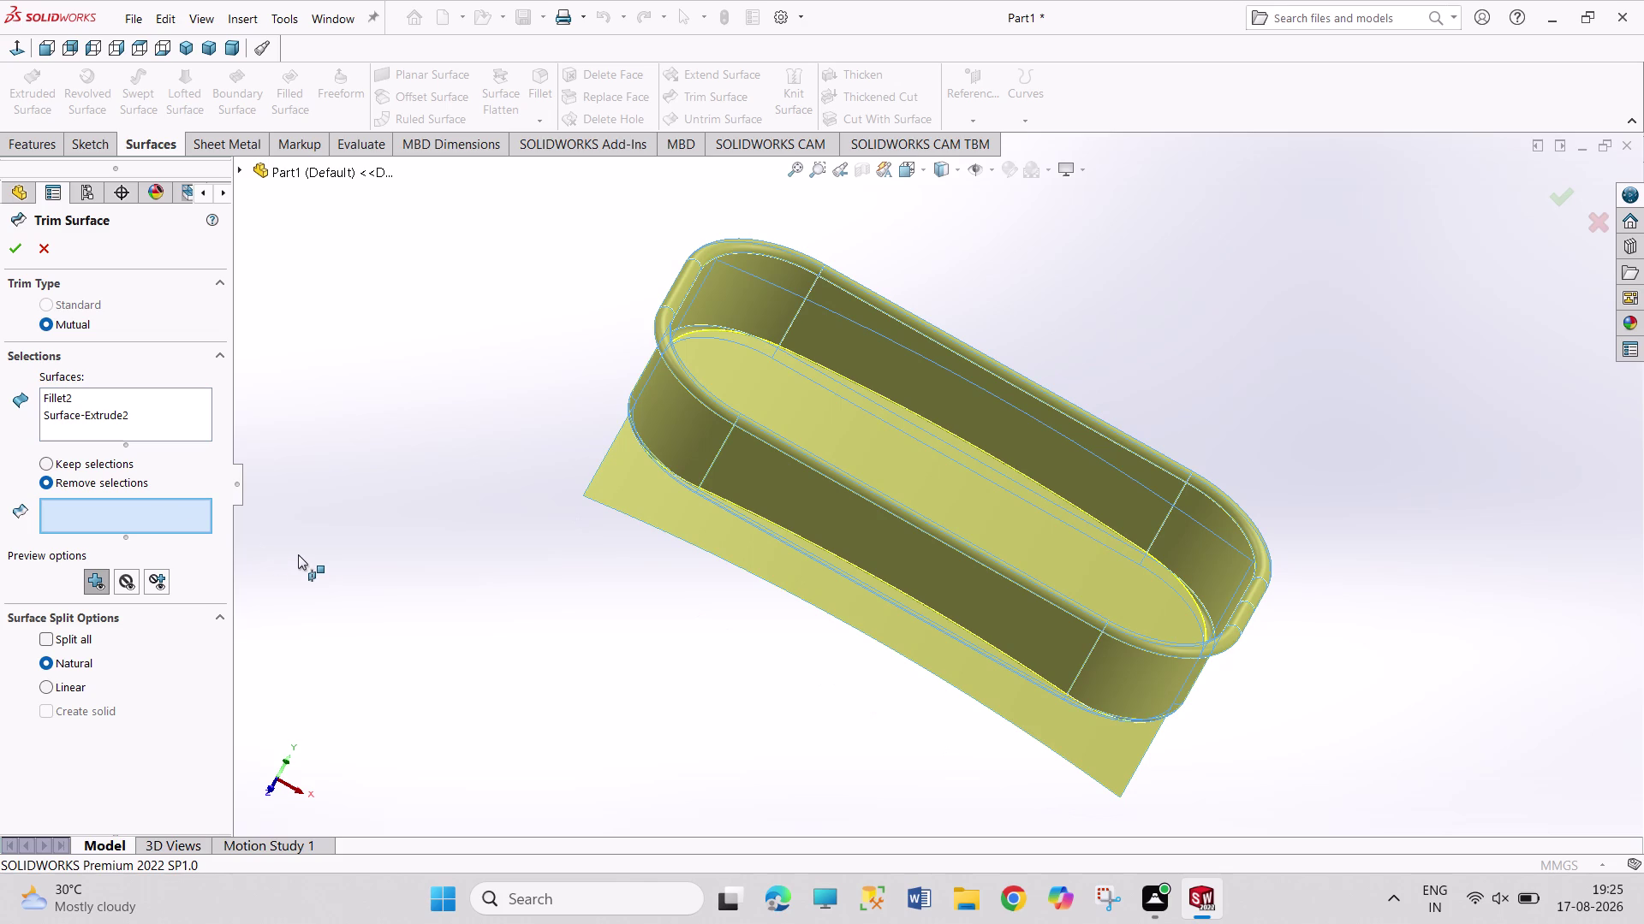
Mark two sheet pieces and a fillet piece for removal and confirm Surface-Trim1.
click(637, 486)
middle_drag(712, 618, 673, 440)
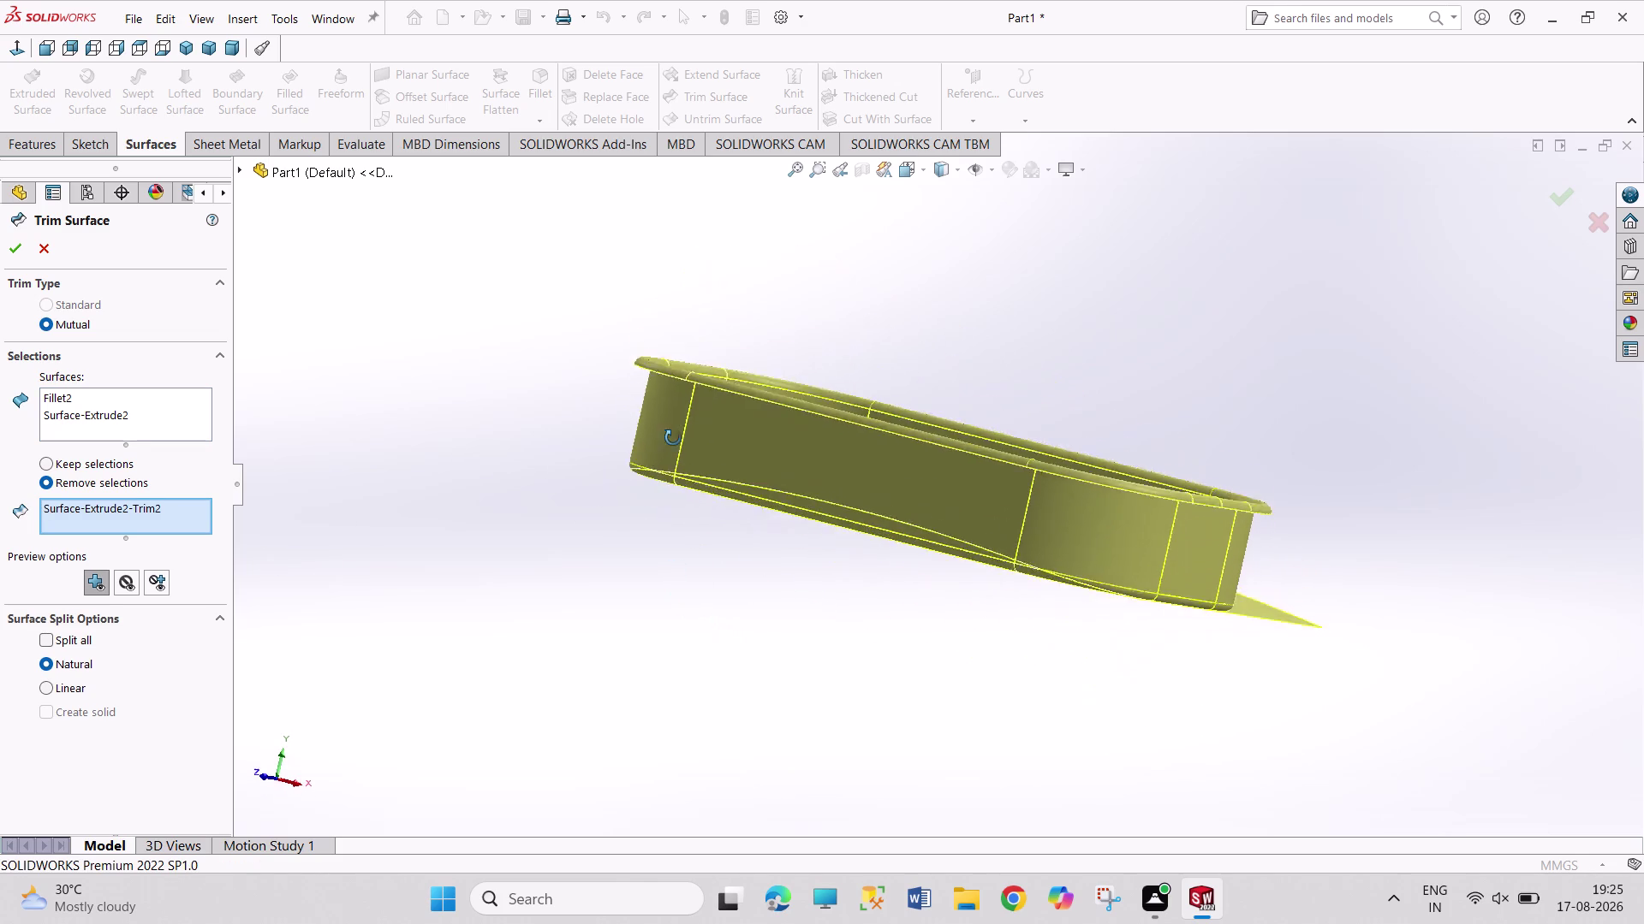
middle_drag(673, 440, 665, 347)
scroll(up, 3)
scroll(down, 3)
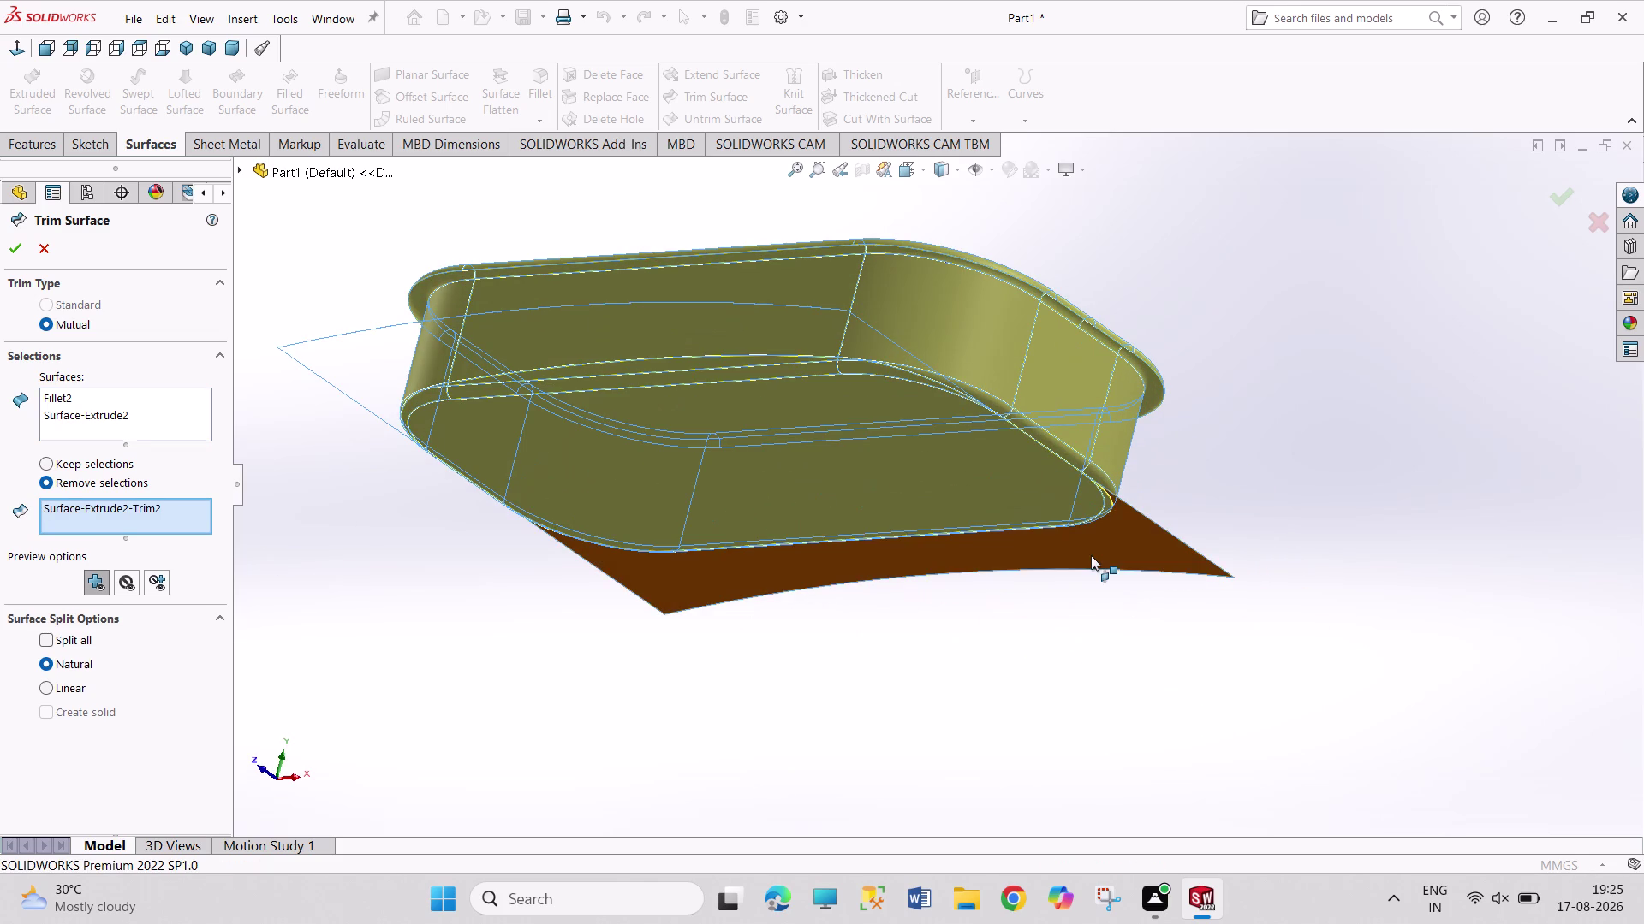
click(1090, 556)
click(877, 495)
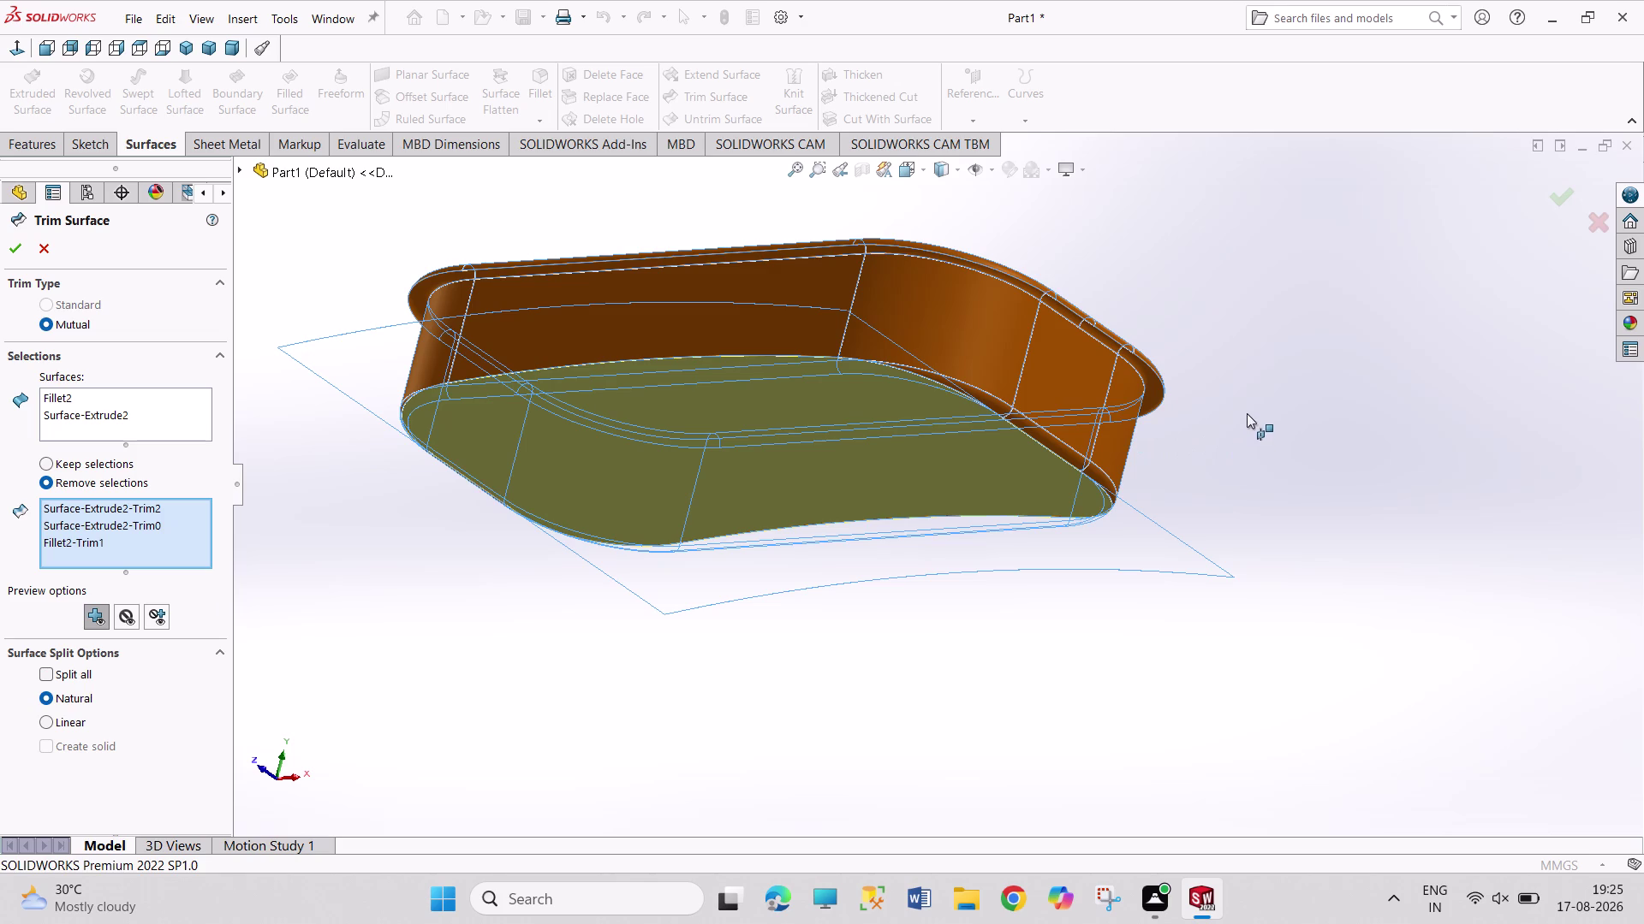
click(17, 245)
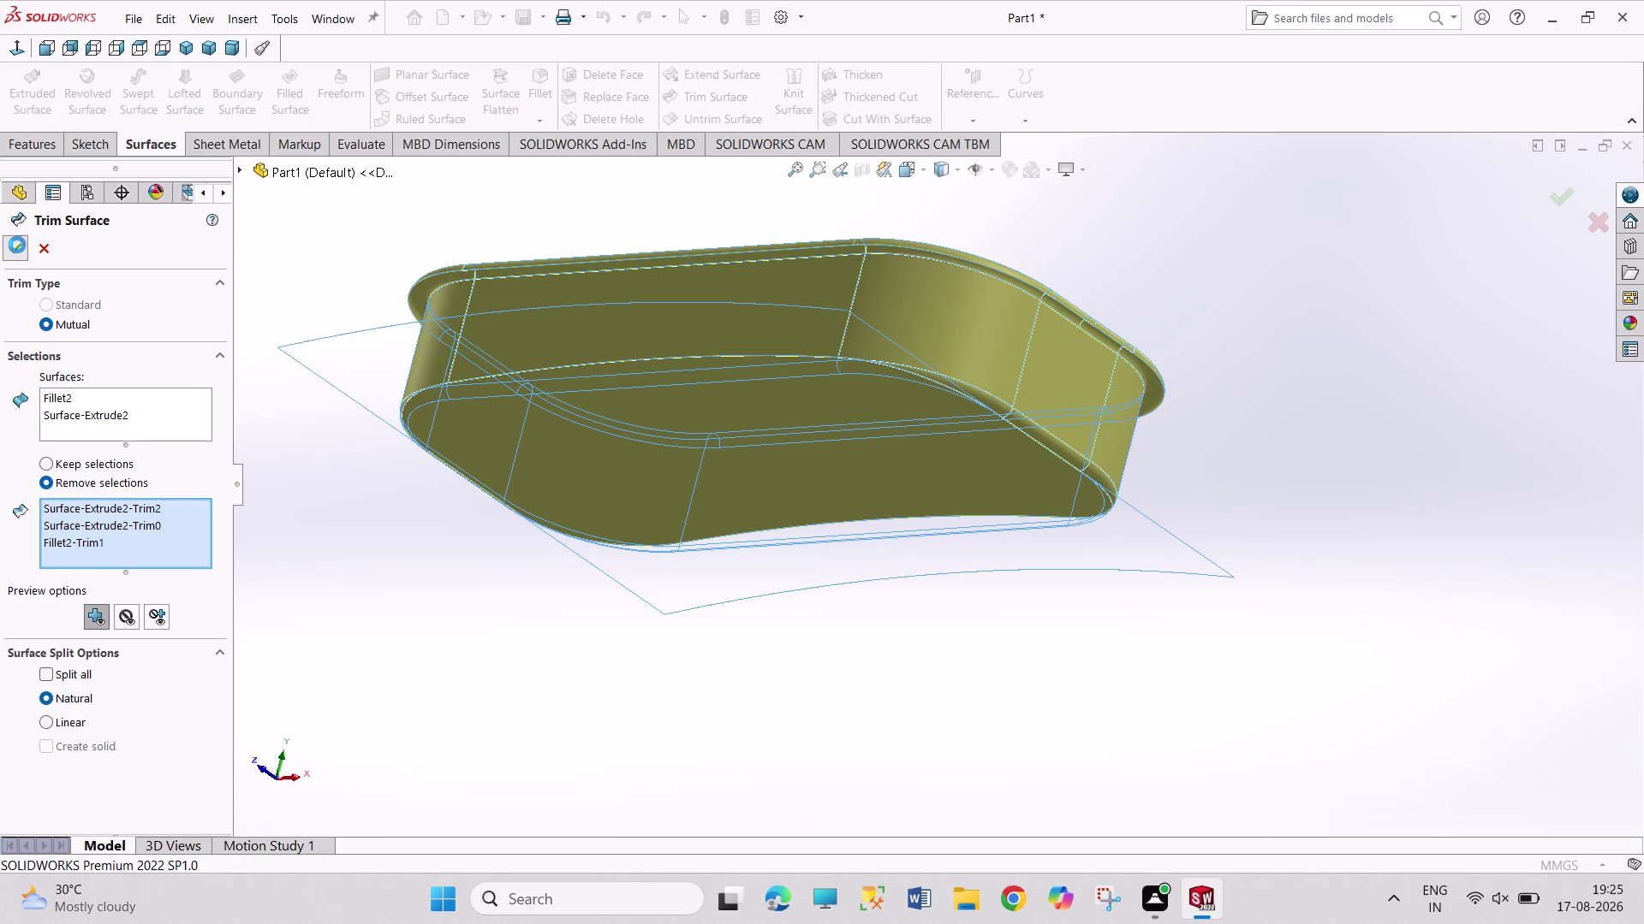
scroll(up, 3)
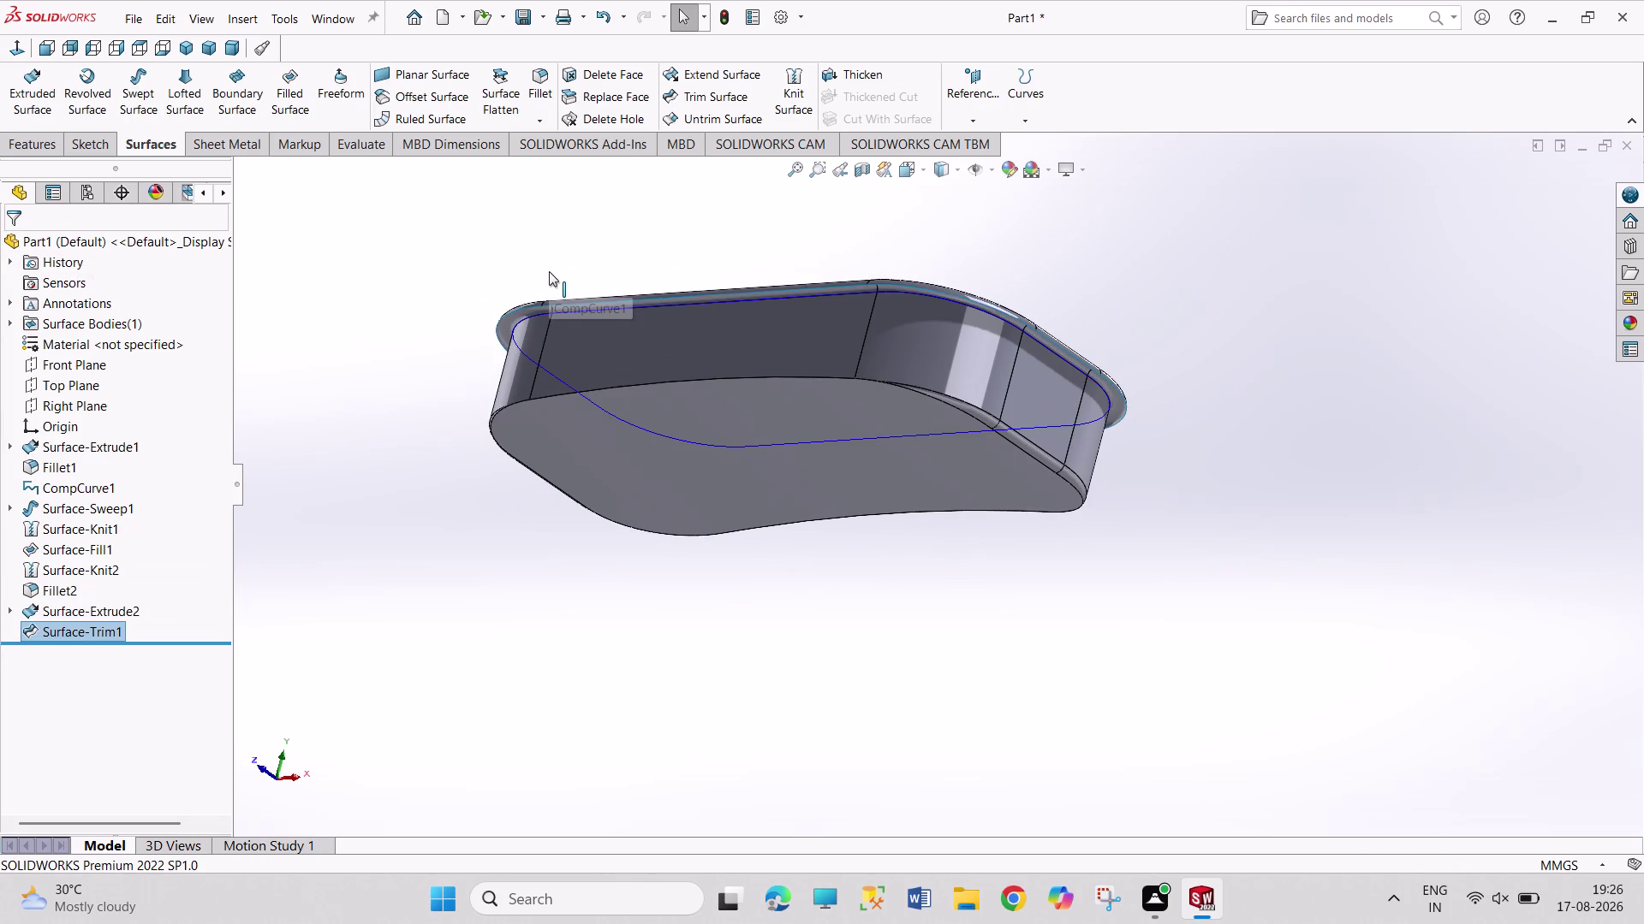
scroll(up, 3)
middle_drag(566, 269, 616, 484)
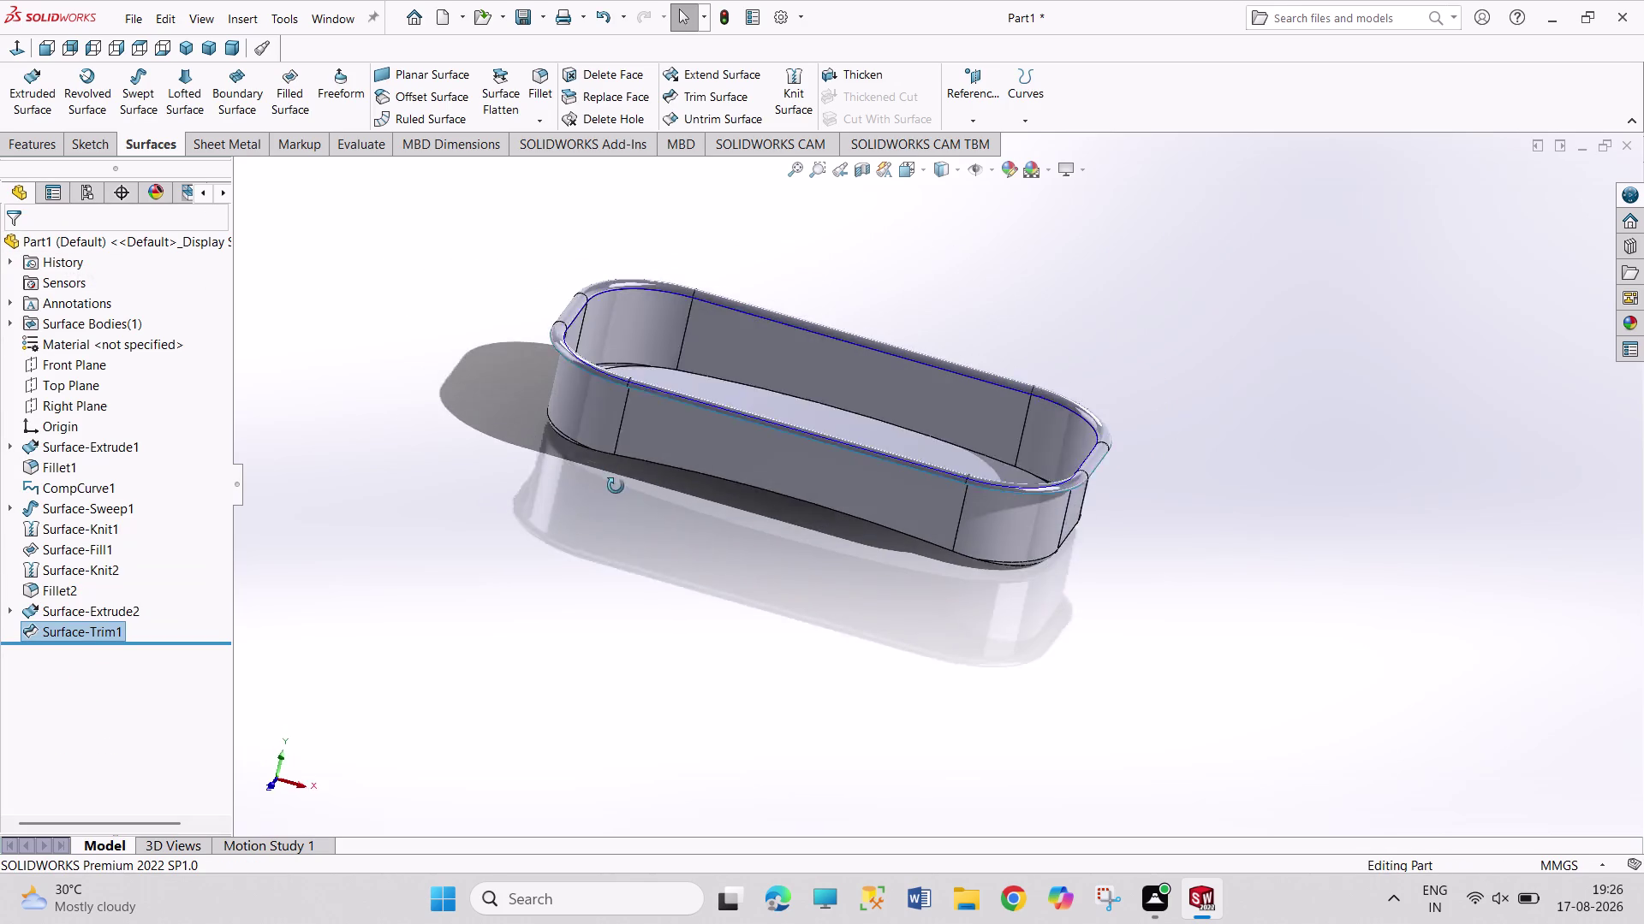
middle_drag(616, 484, 654, 663)
scroll(down, 3)
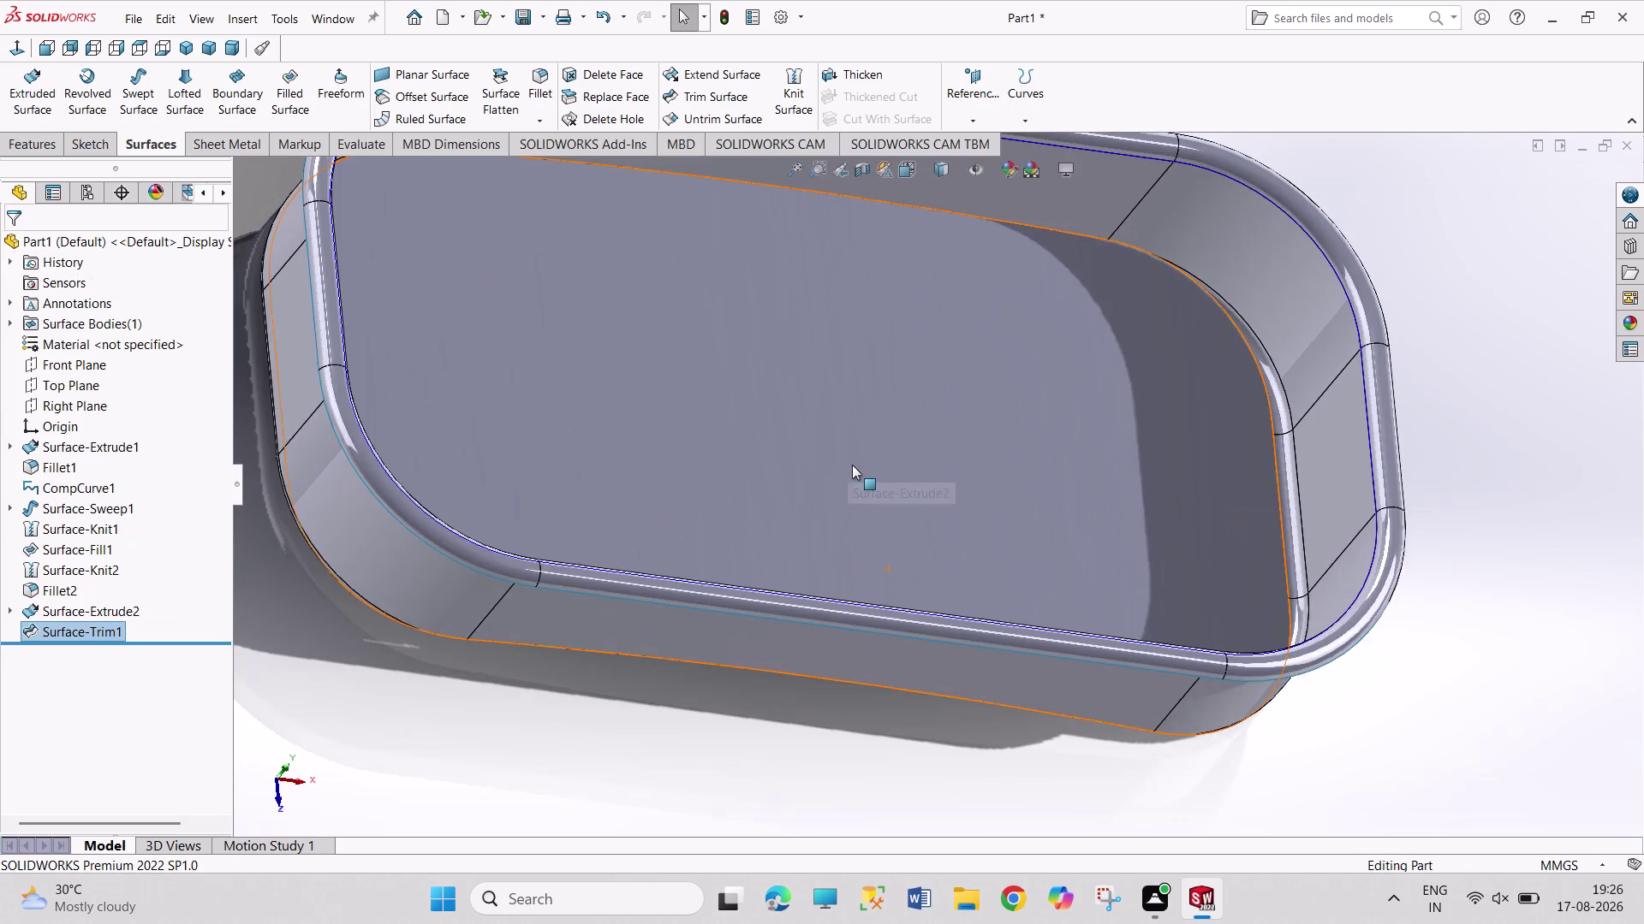
scroll(up, 3)
scroll(up, 3)
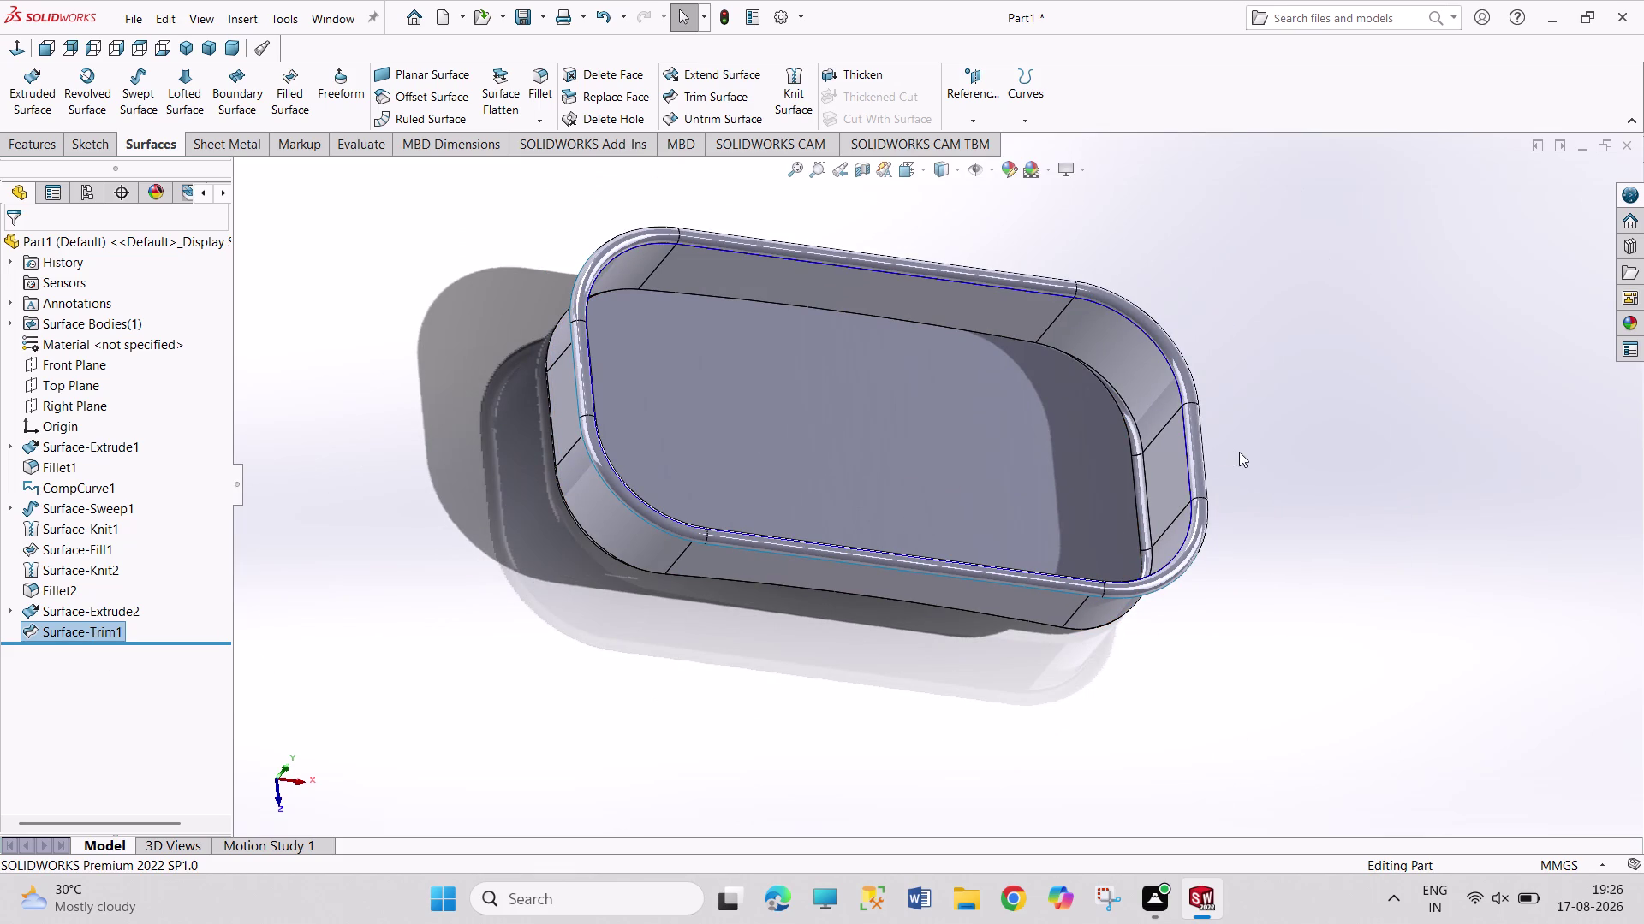
middle_drag(1208, 441, 1156, 399)
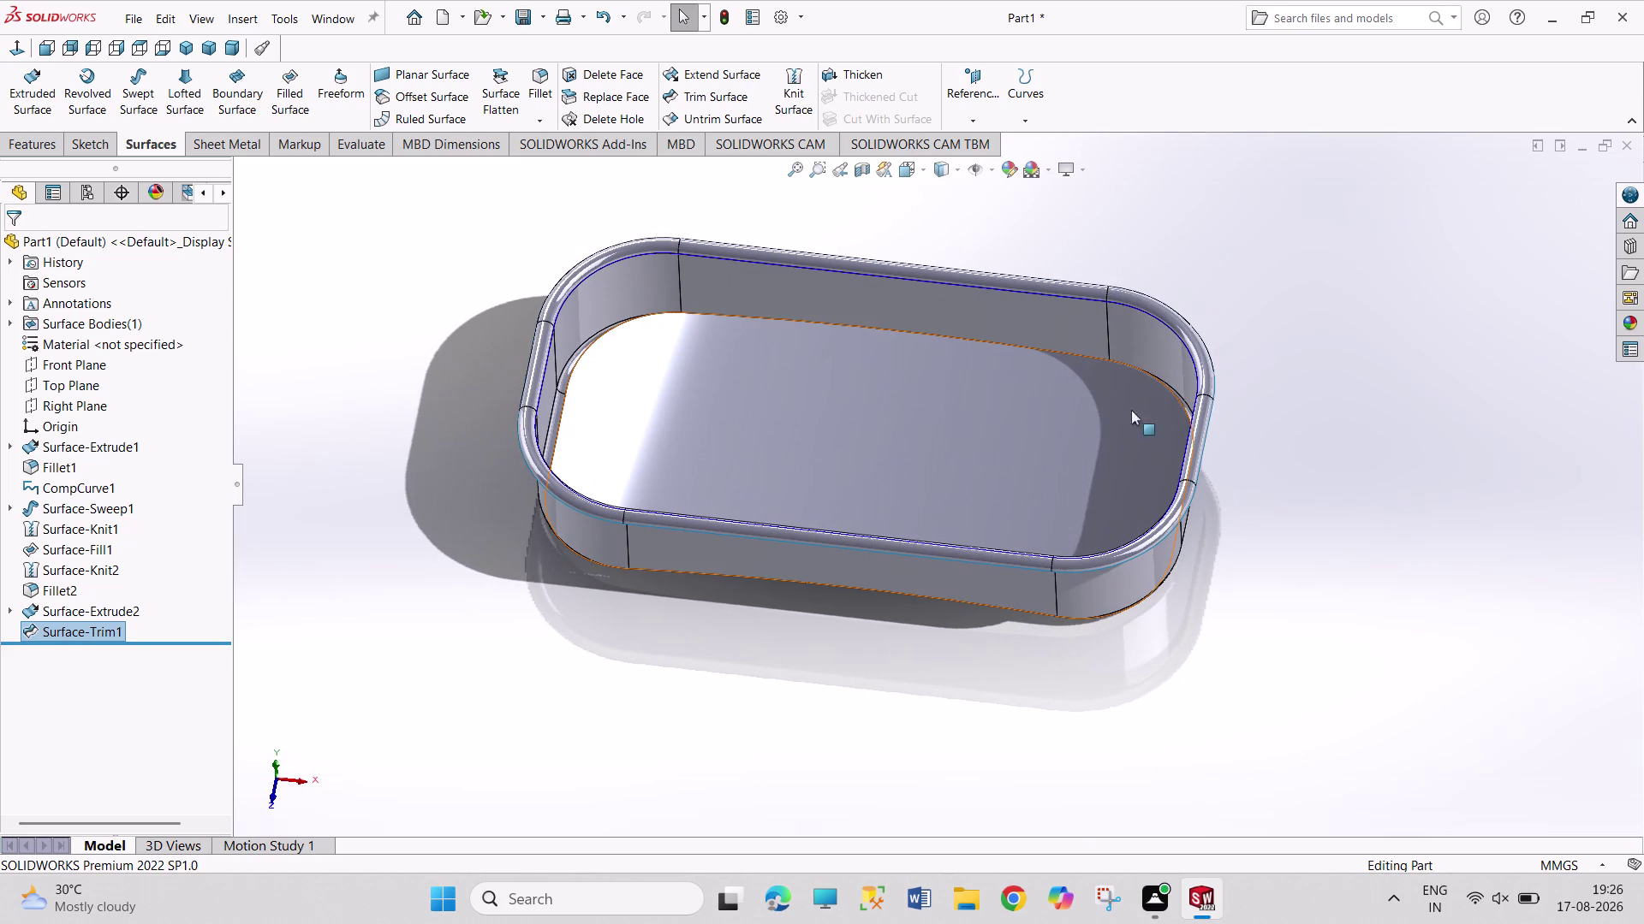
right_click(117, 631)
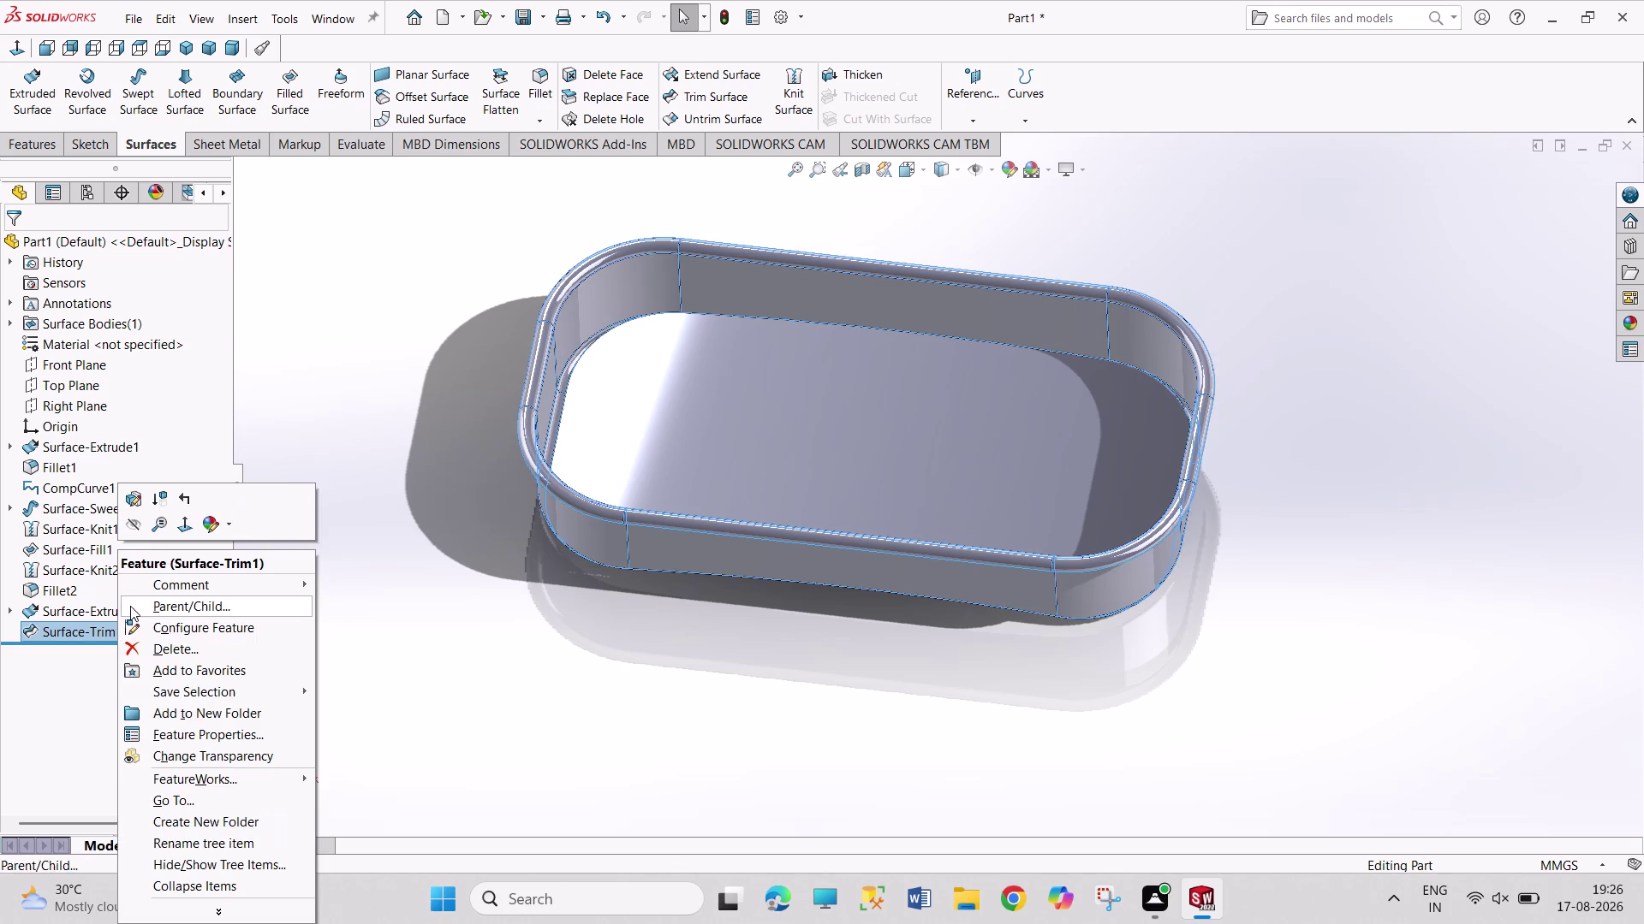
click(133, 501)
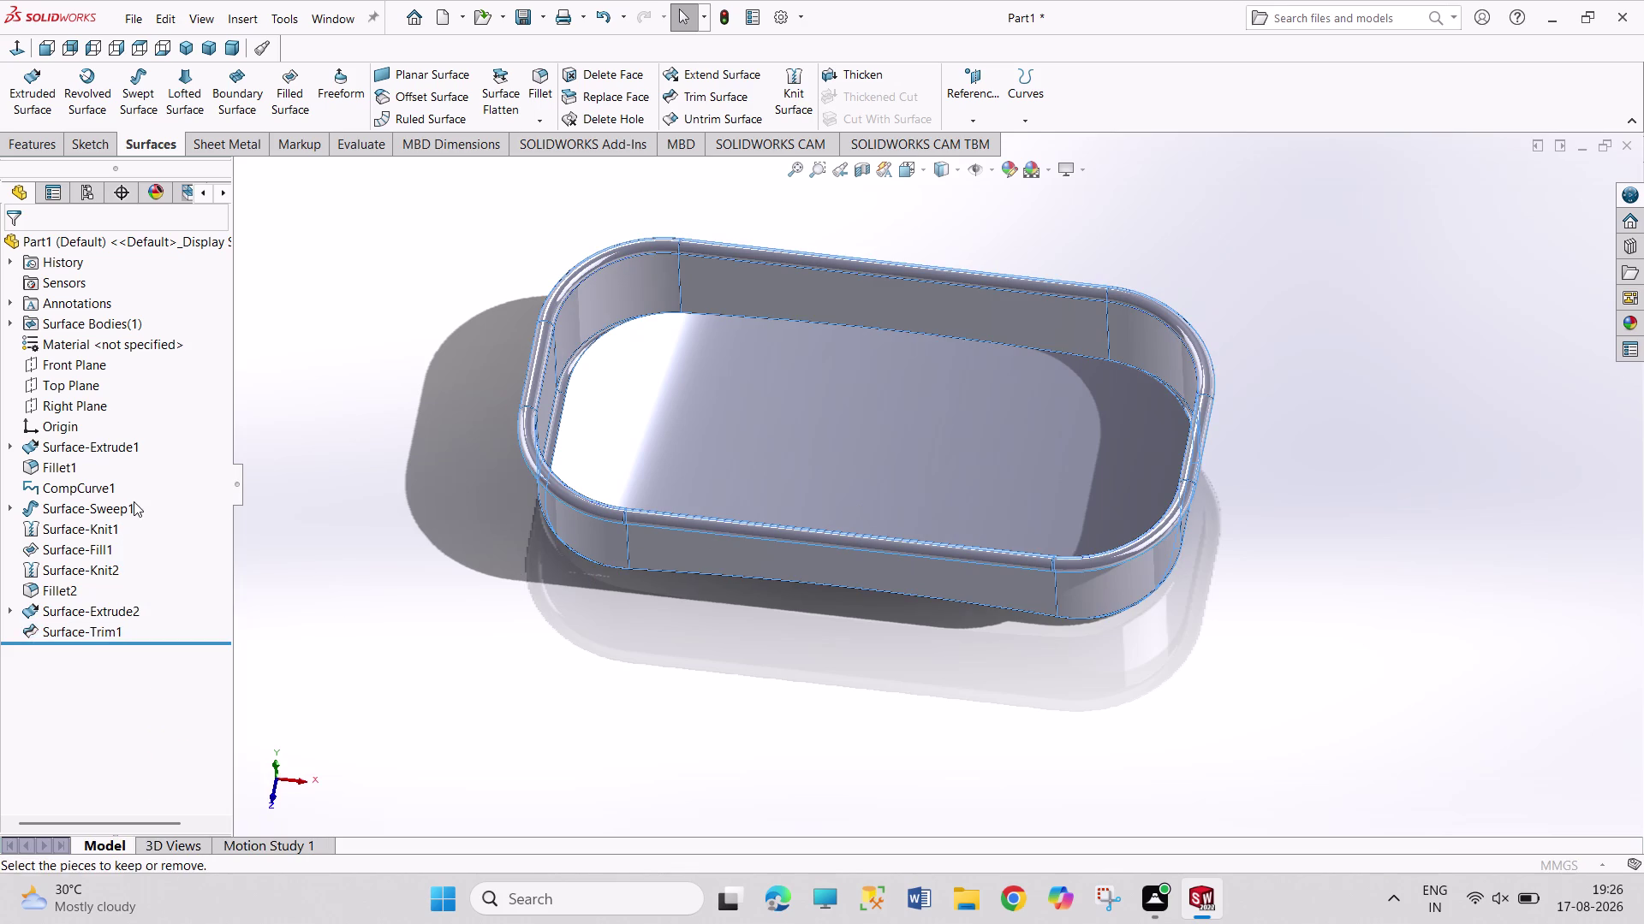
click(748, 424)
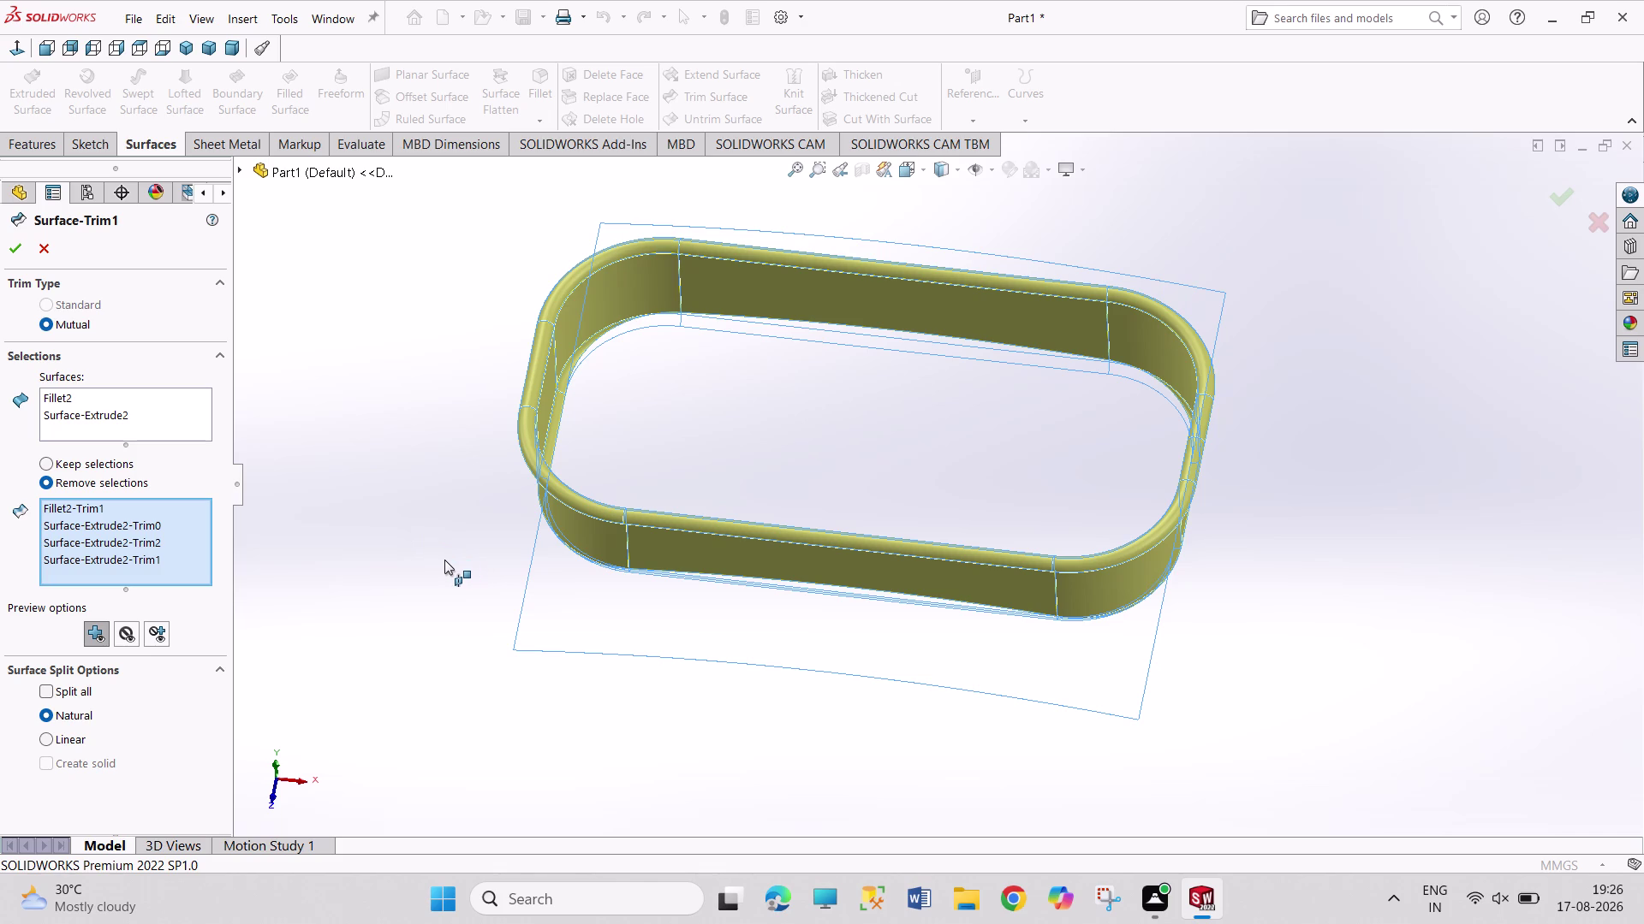
Clear Surface-Extrude2-Trim1, Trim2, Trim0 and Fillet2-Trim1 from the removal list.
right_click(142, 558)
click(174, 584)
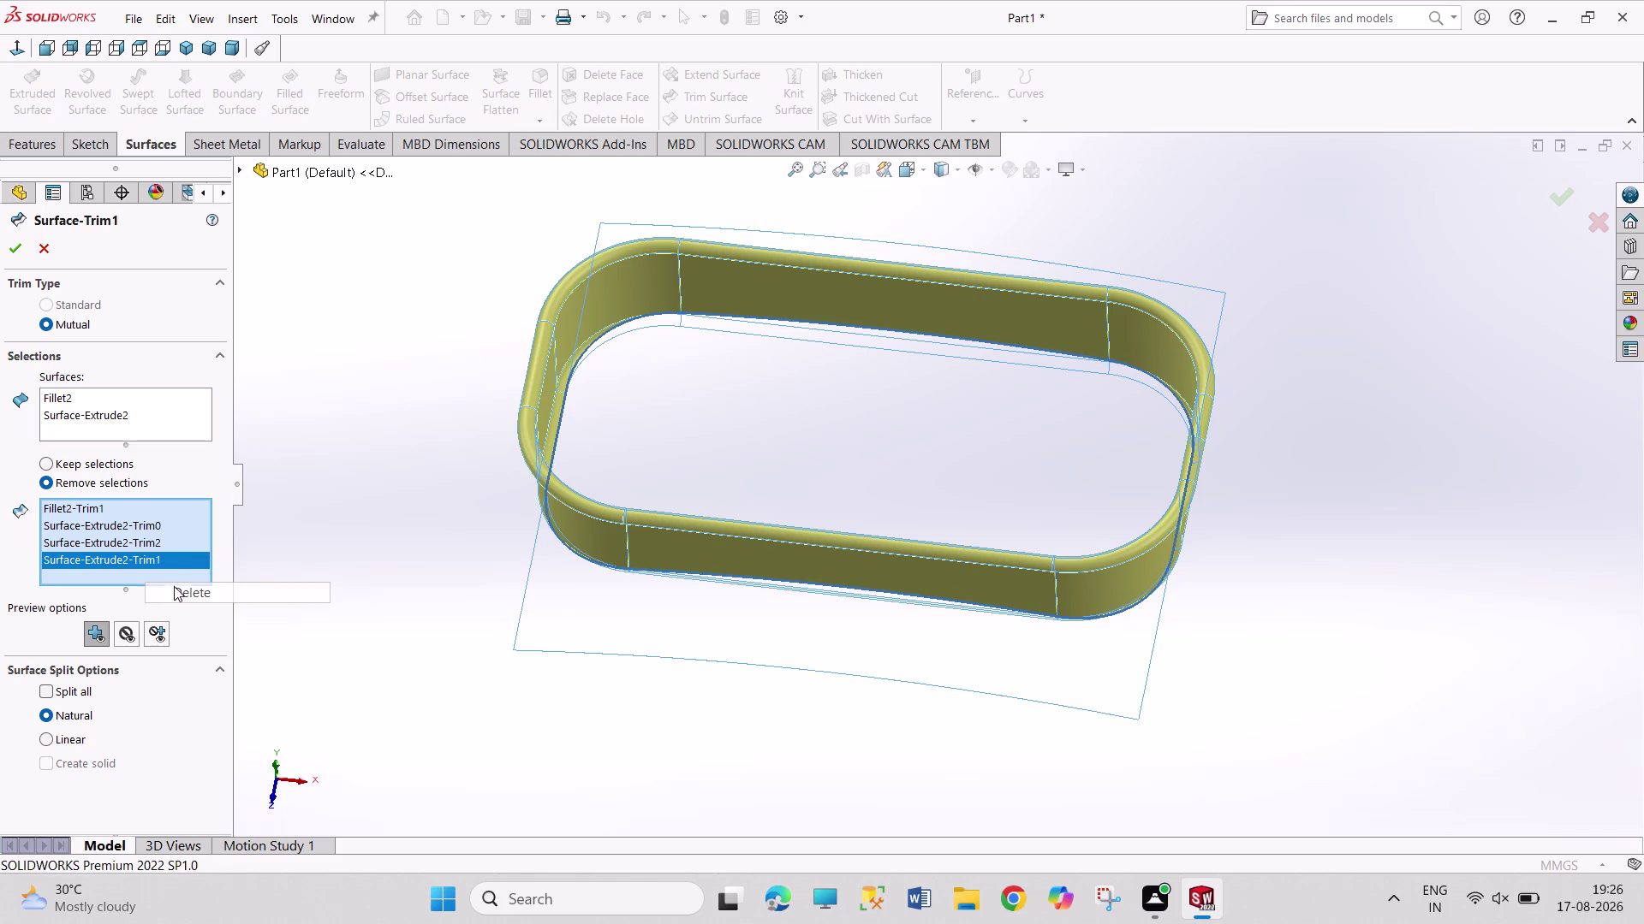
right_click(164, 541)
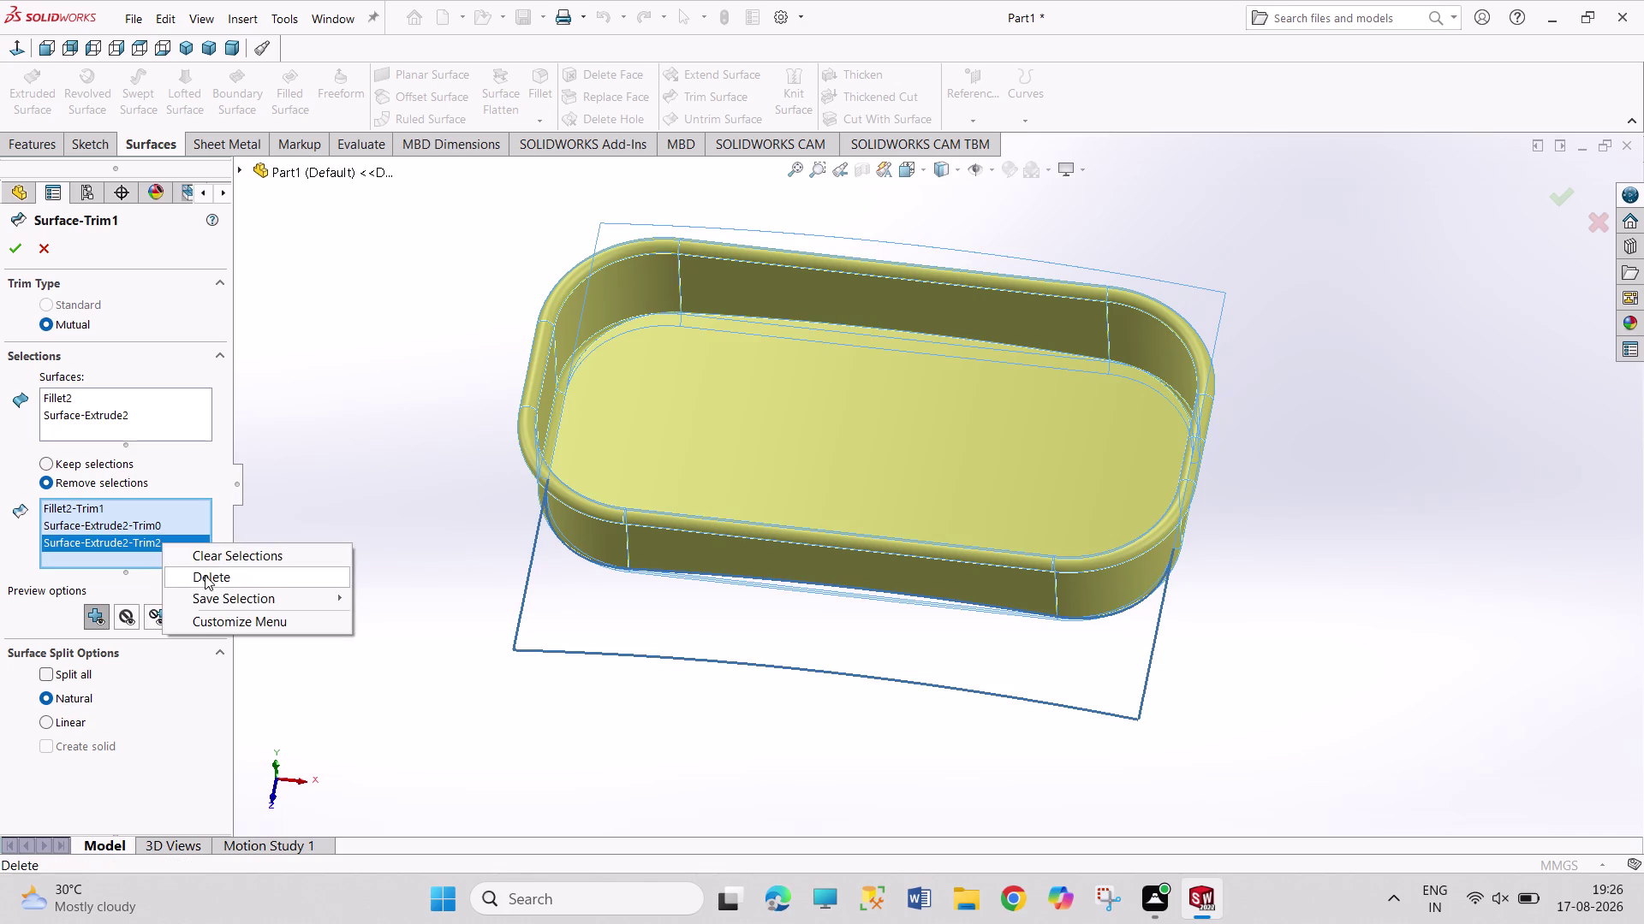
click(204, 576)
right_click(141, 520)
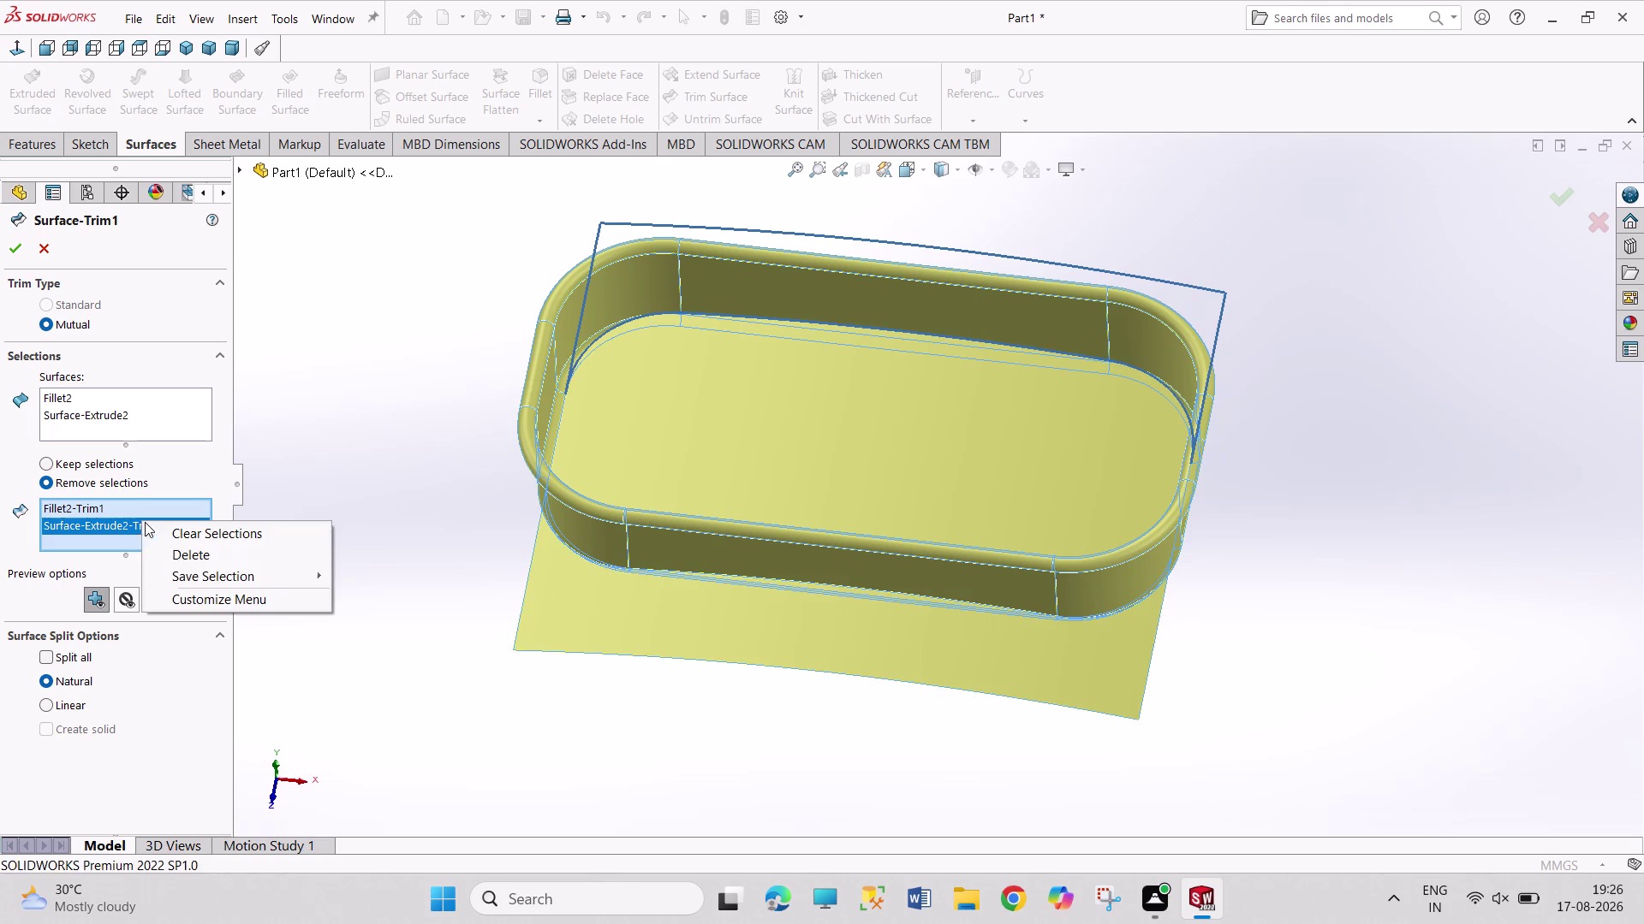
click(184, 559)
right_click(155, 509)
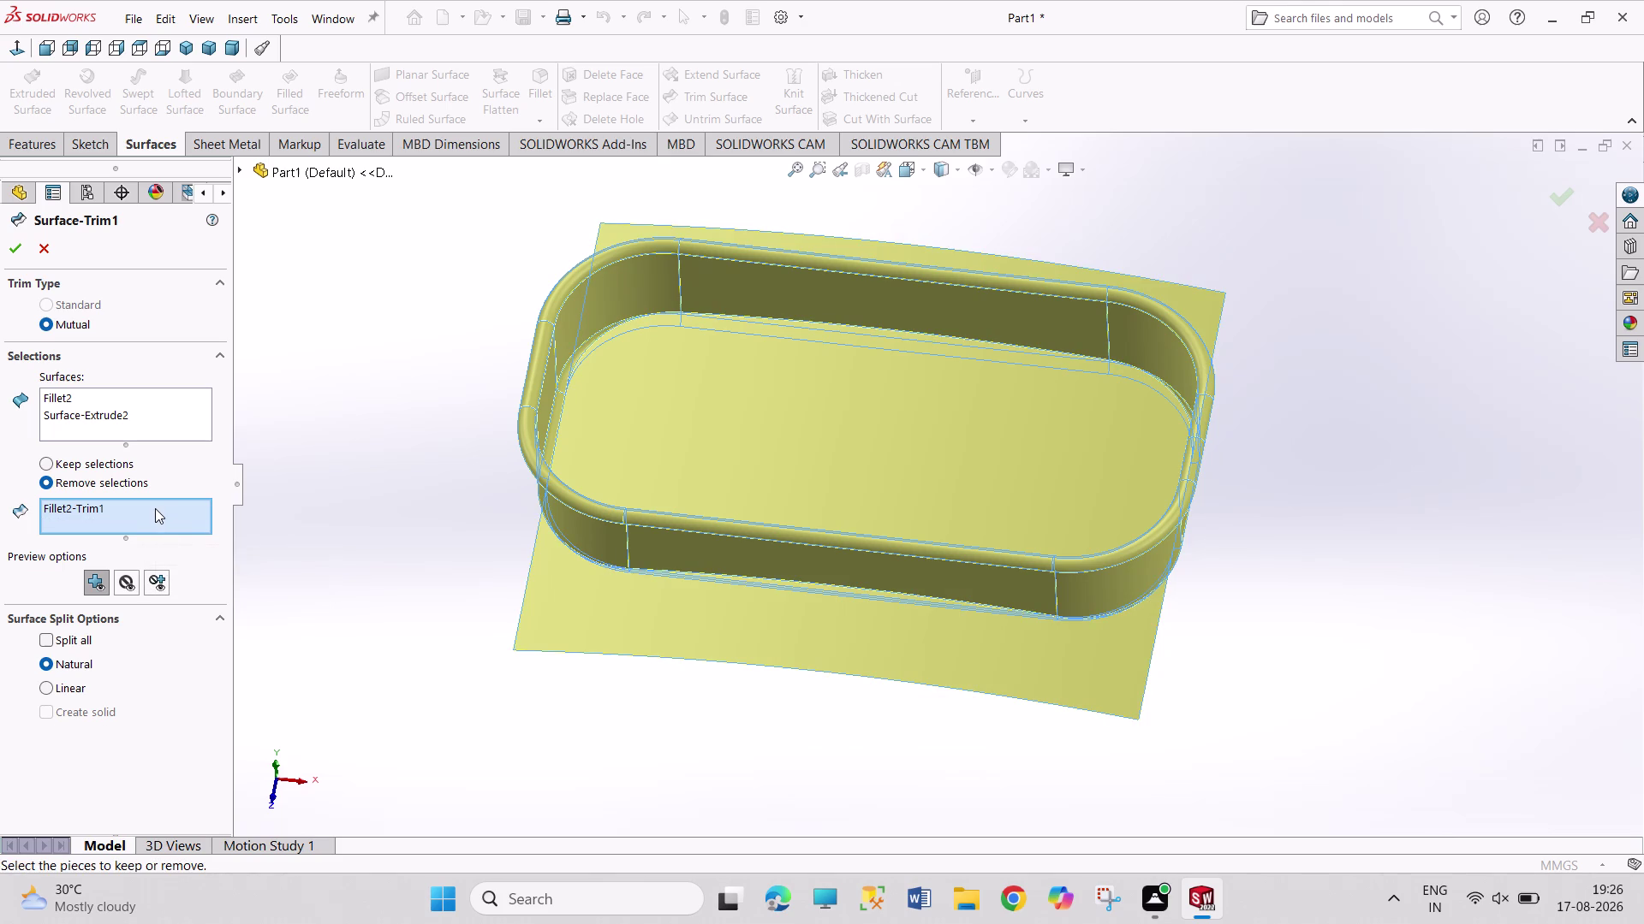
click(186, 541)
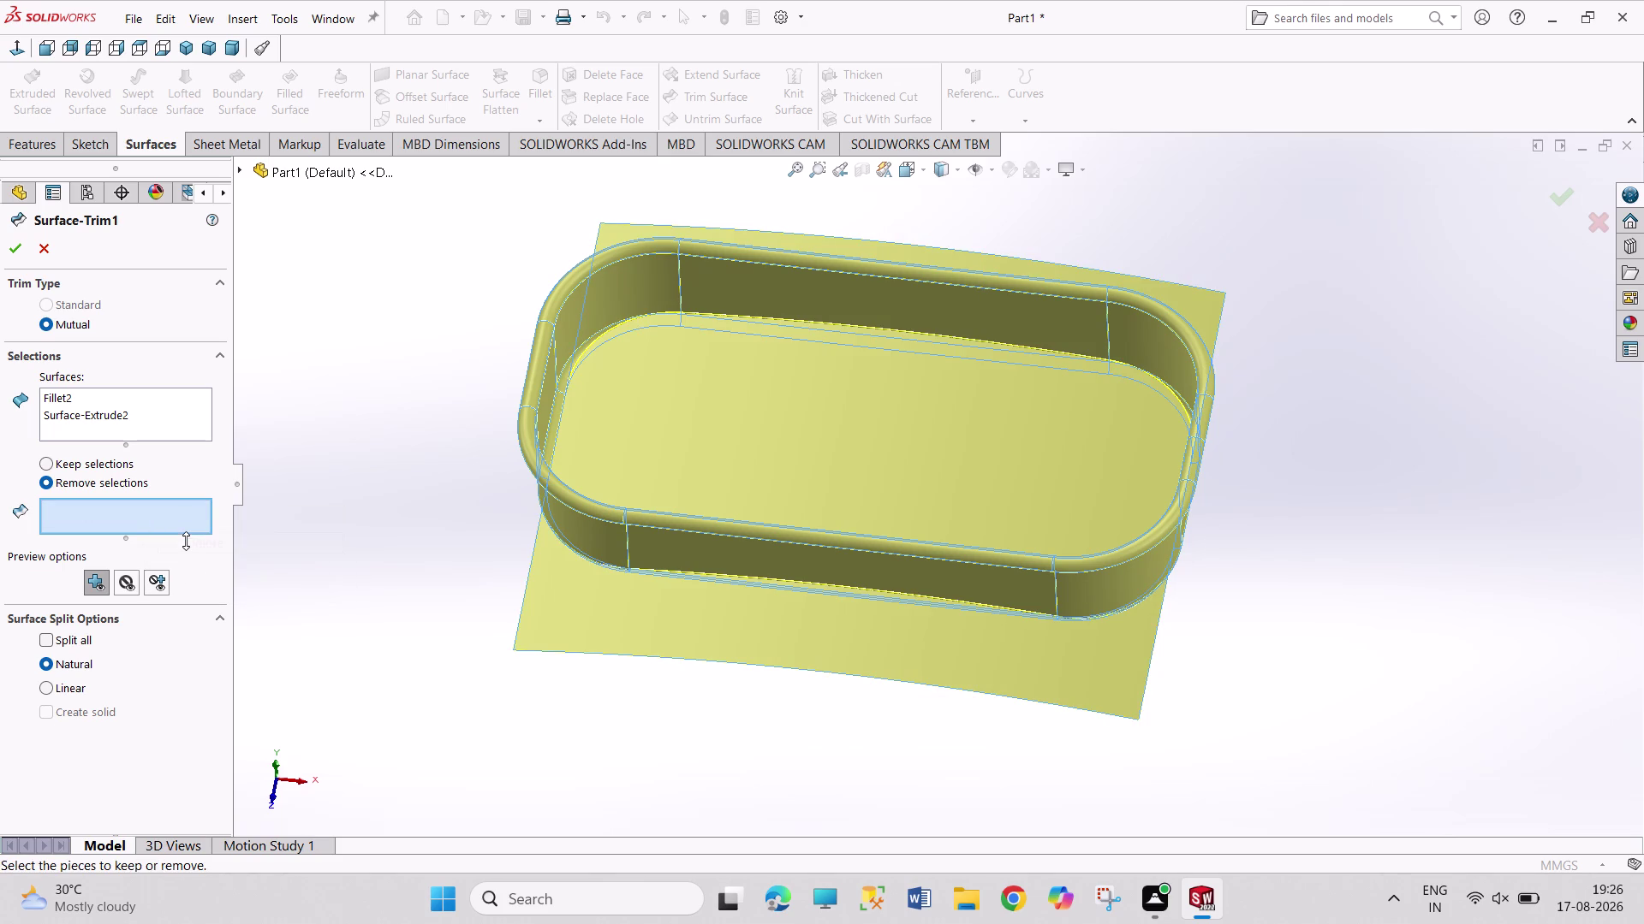
Mark a sheet piece and a fillet piece for removal, checking the preview edge-on.
click(792, 396)
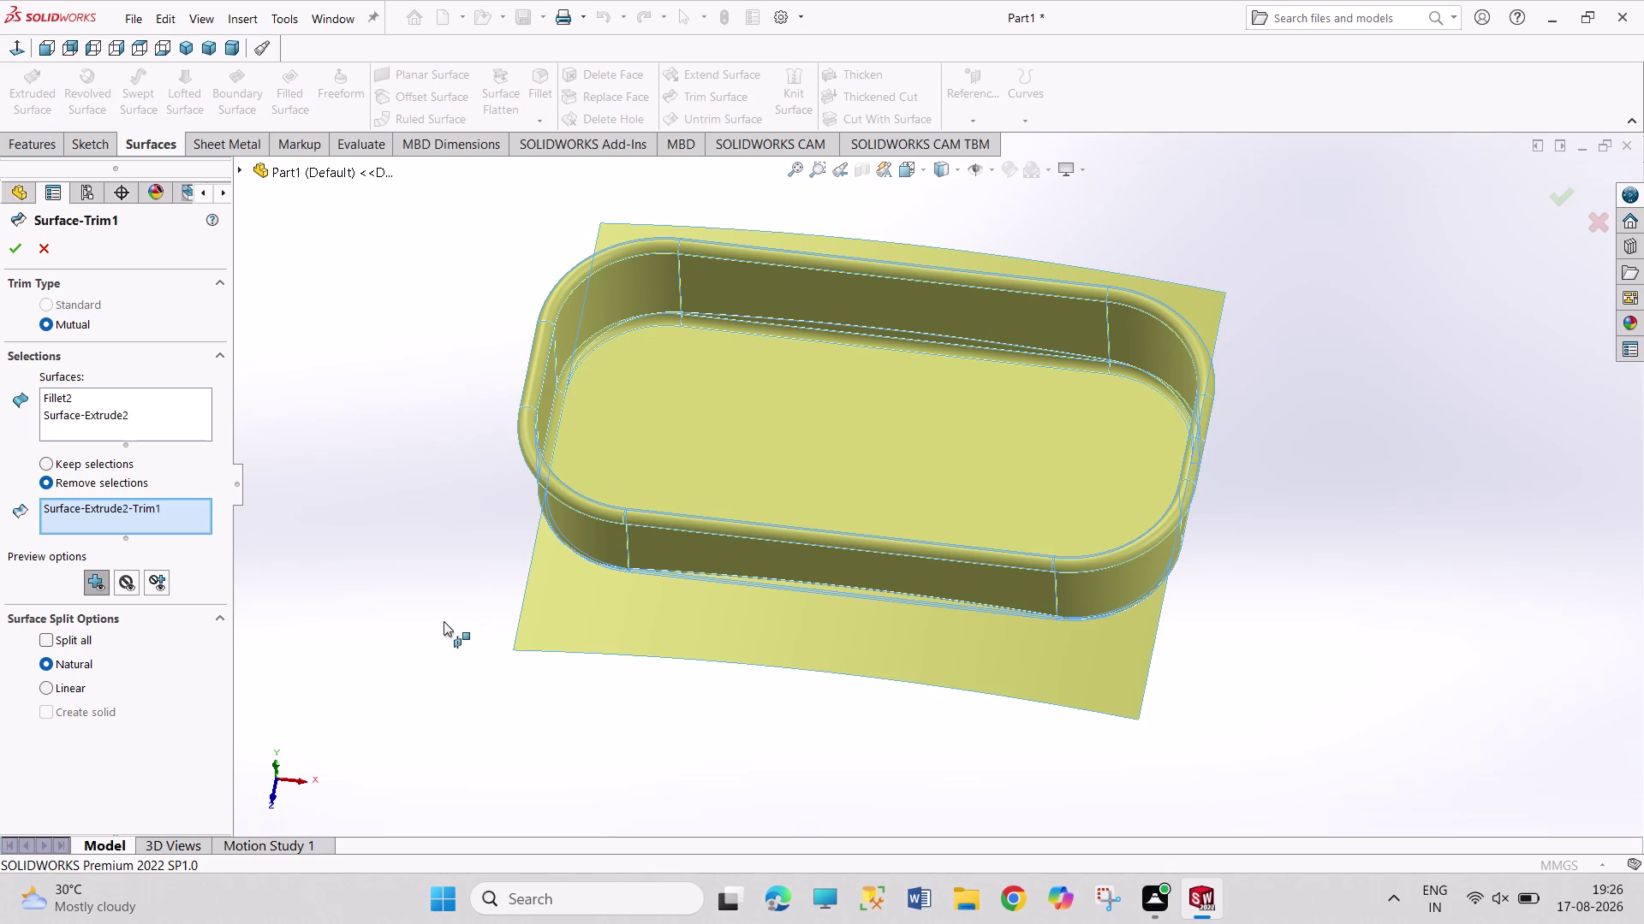
middle_drag(443, 619, 468, 569)
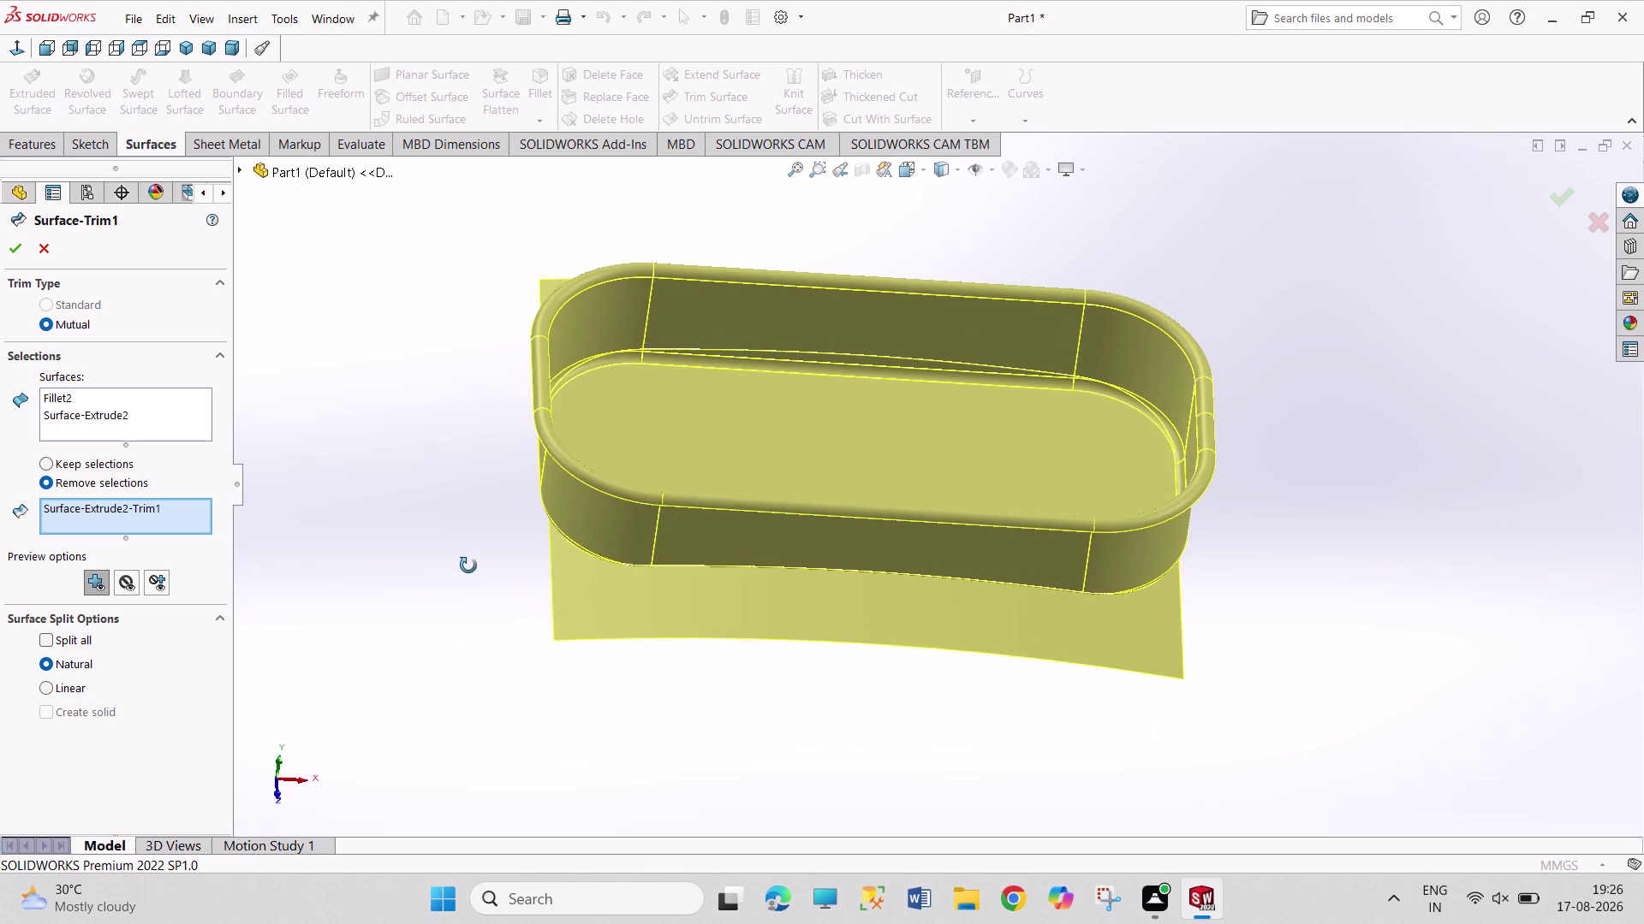
middle_drag(468, 569, 465, 534)
middle_drag(452, 586, 479, 420)
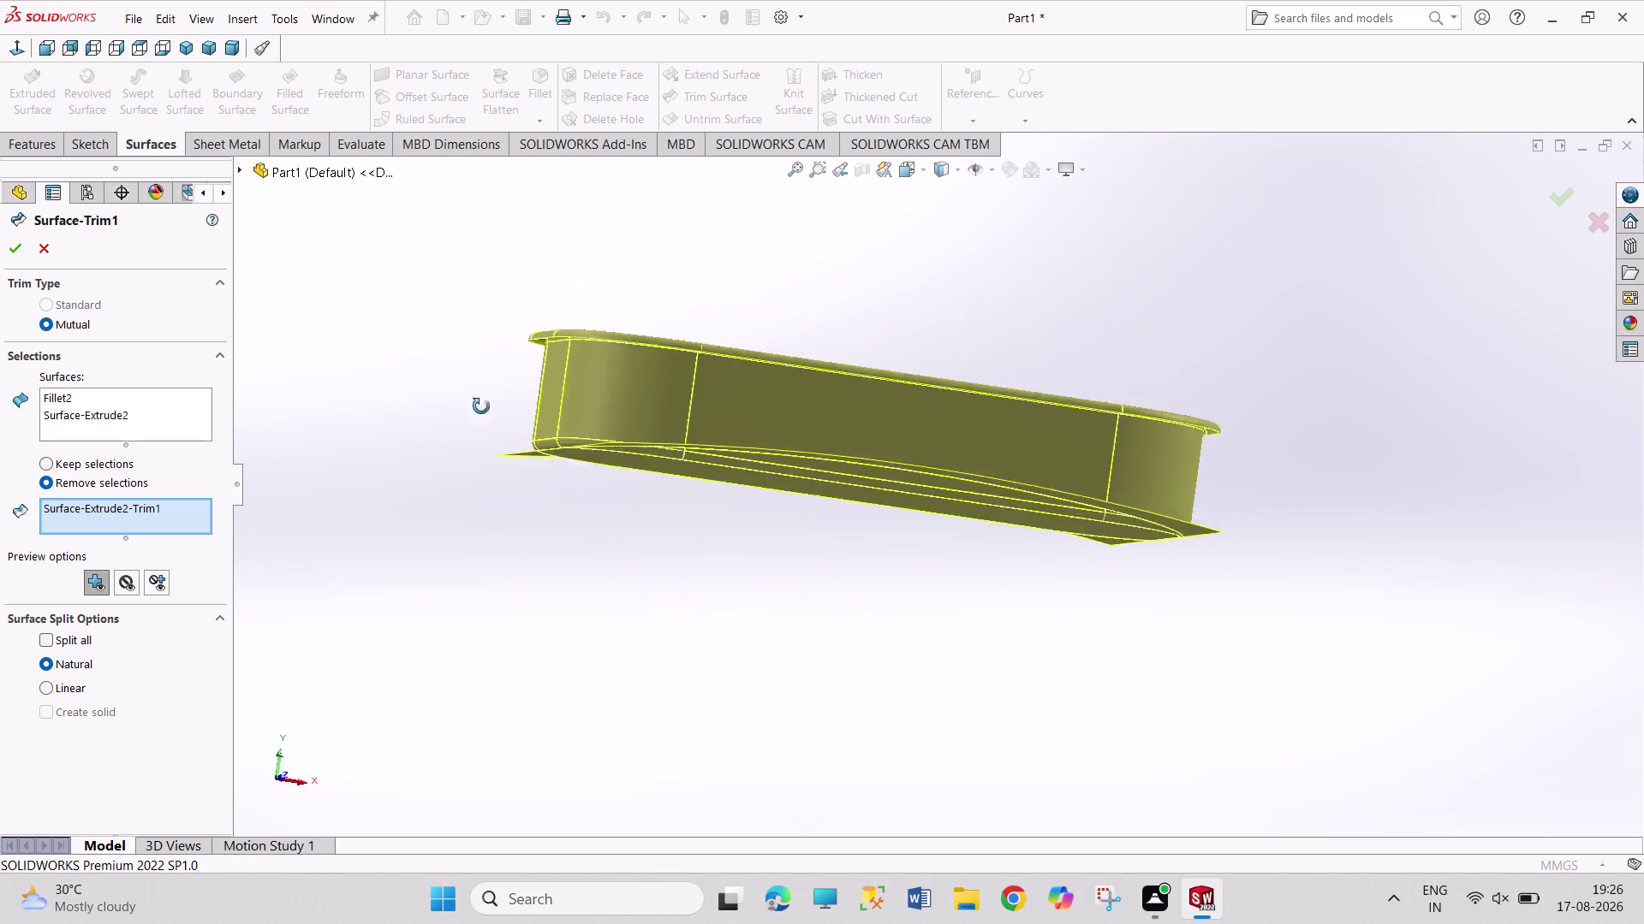
middle_drag(479, 420, 497, 323)
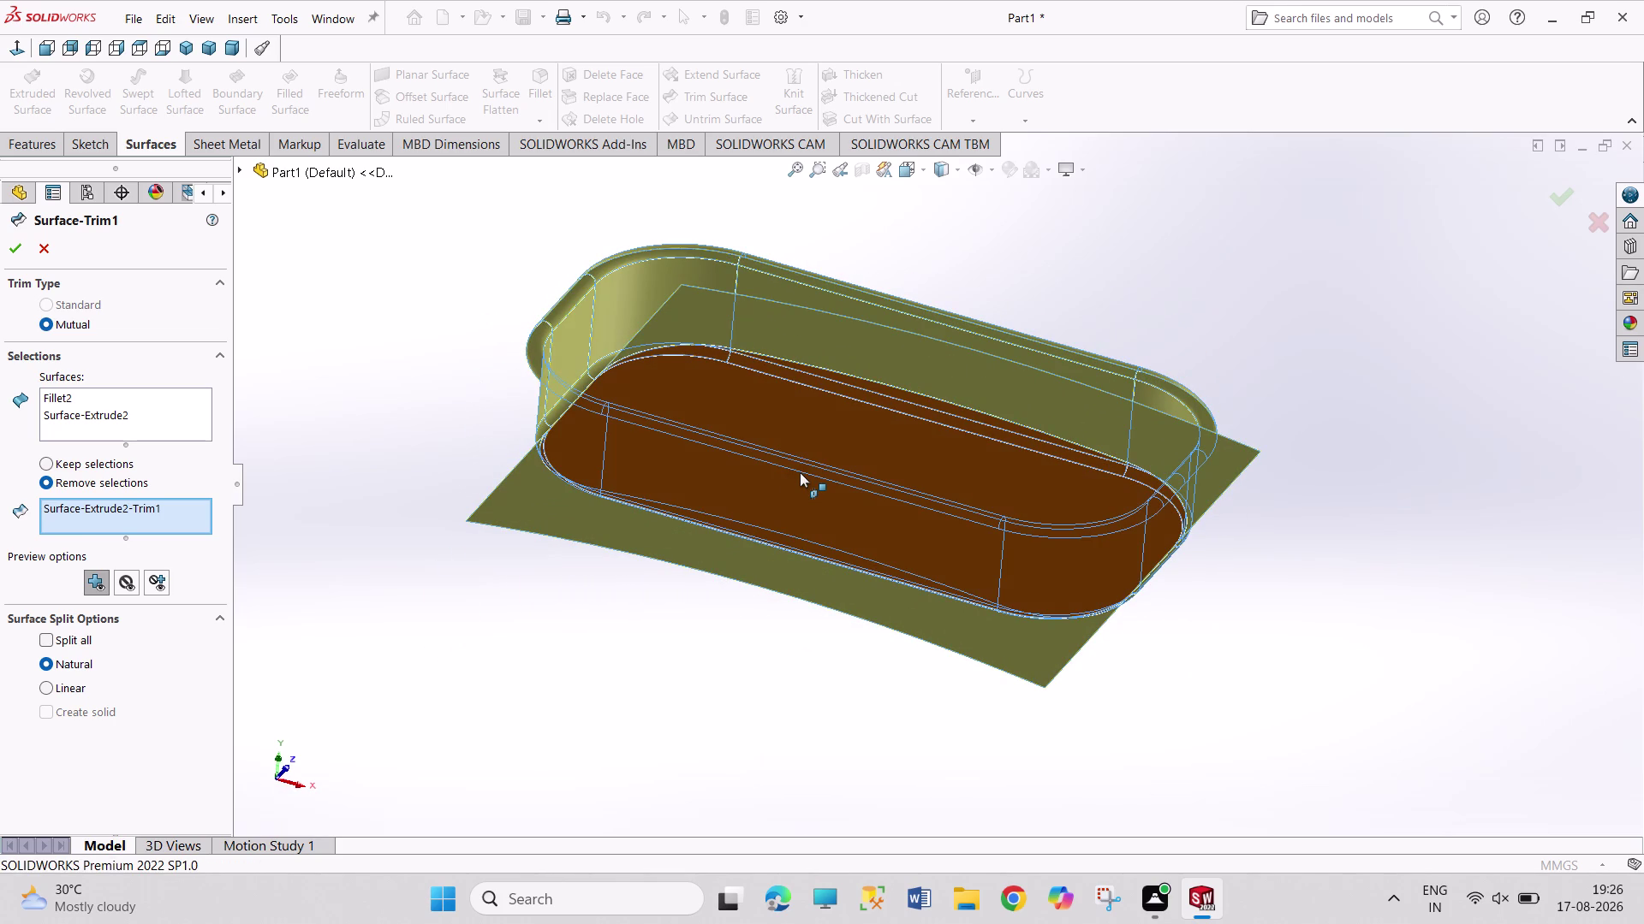
click(799, 473)
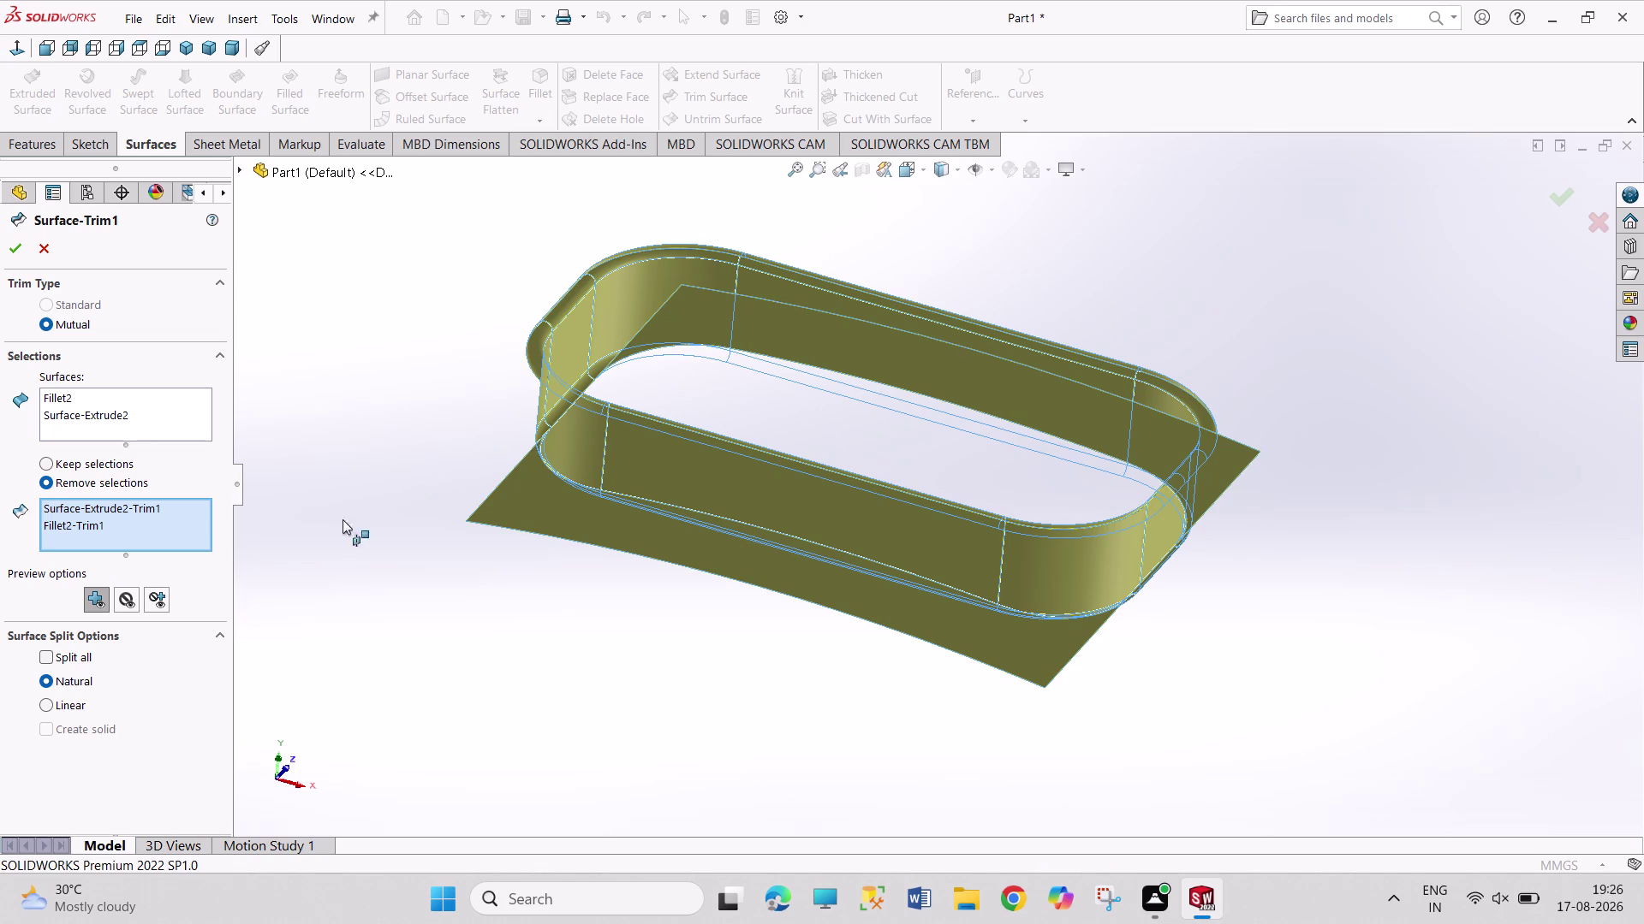
Swap Fillet2-Trim1 for two outer sheet pieces in the removal list and inspect the preview.
right_click(144, 530)
click(184, 565)
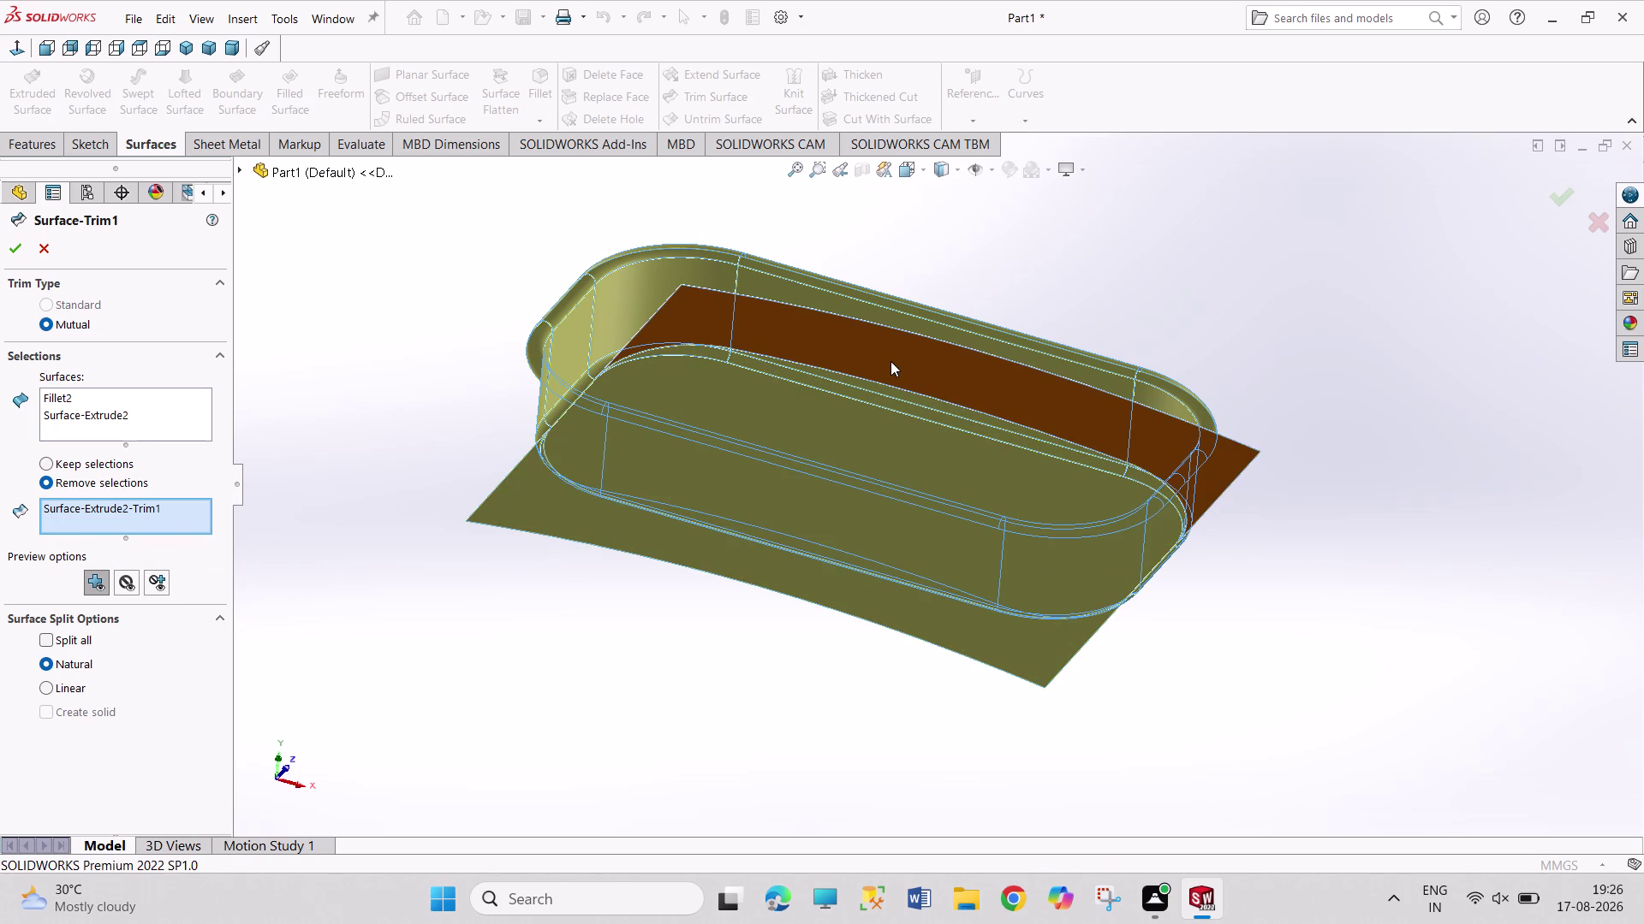
click(890, 361)
click(527, 524)
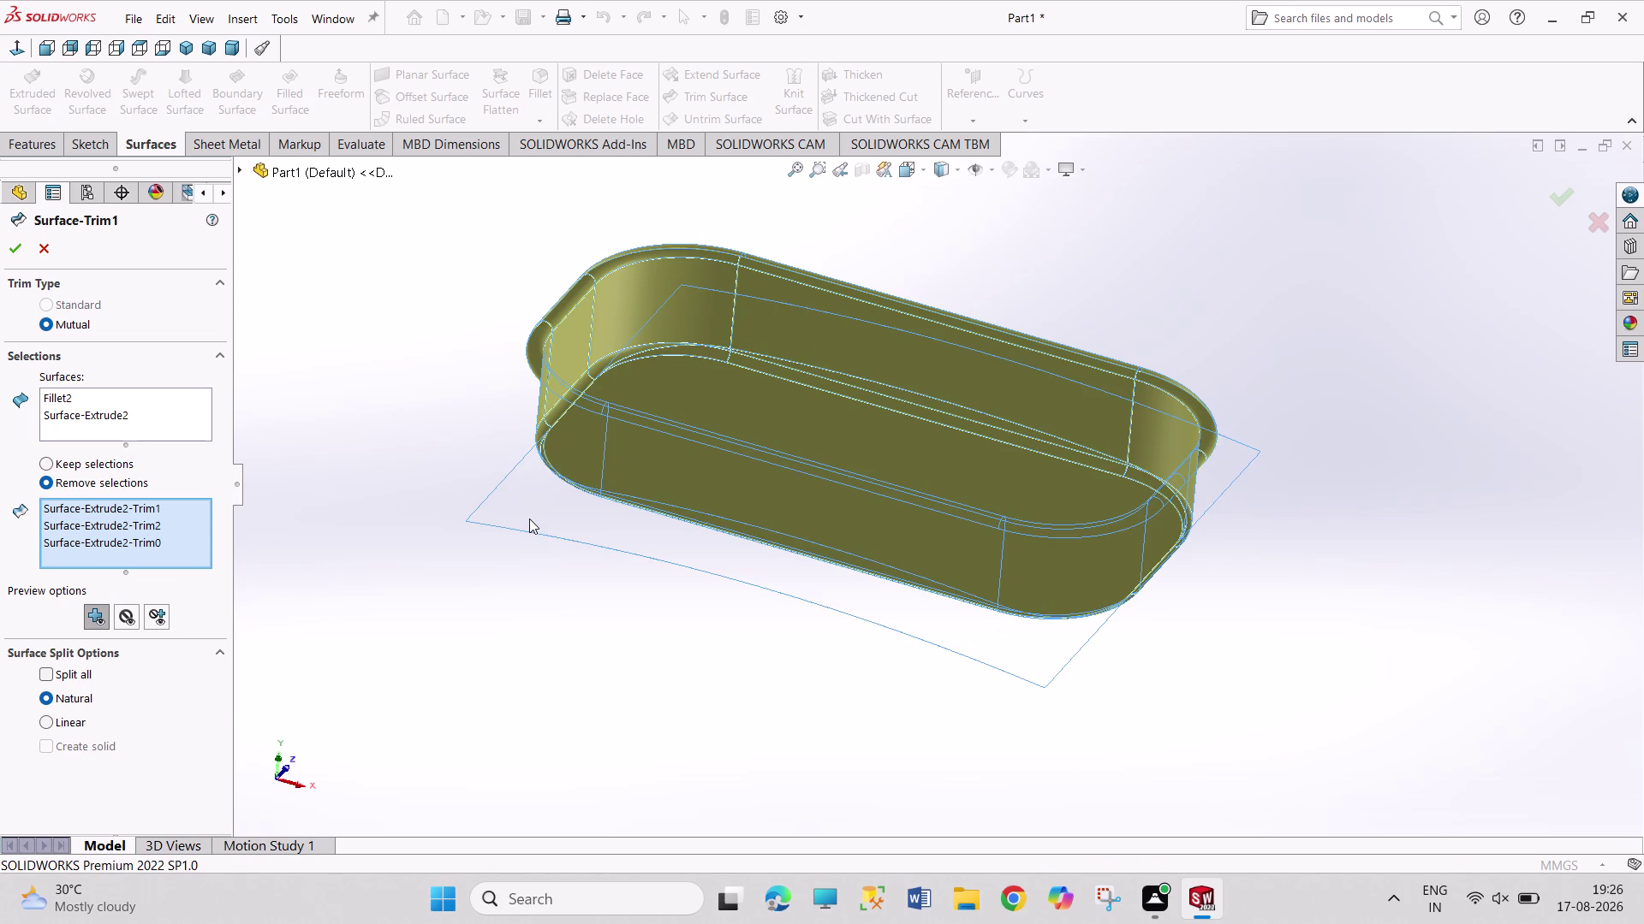
click(15, 241)
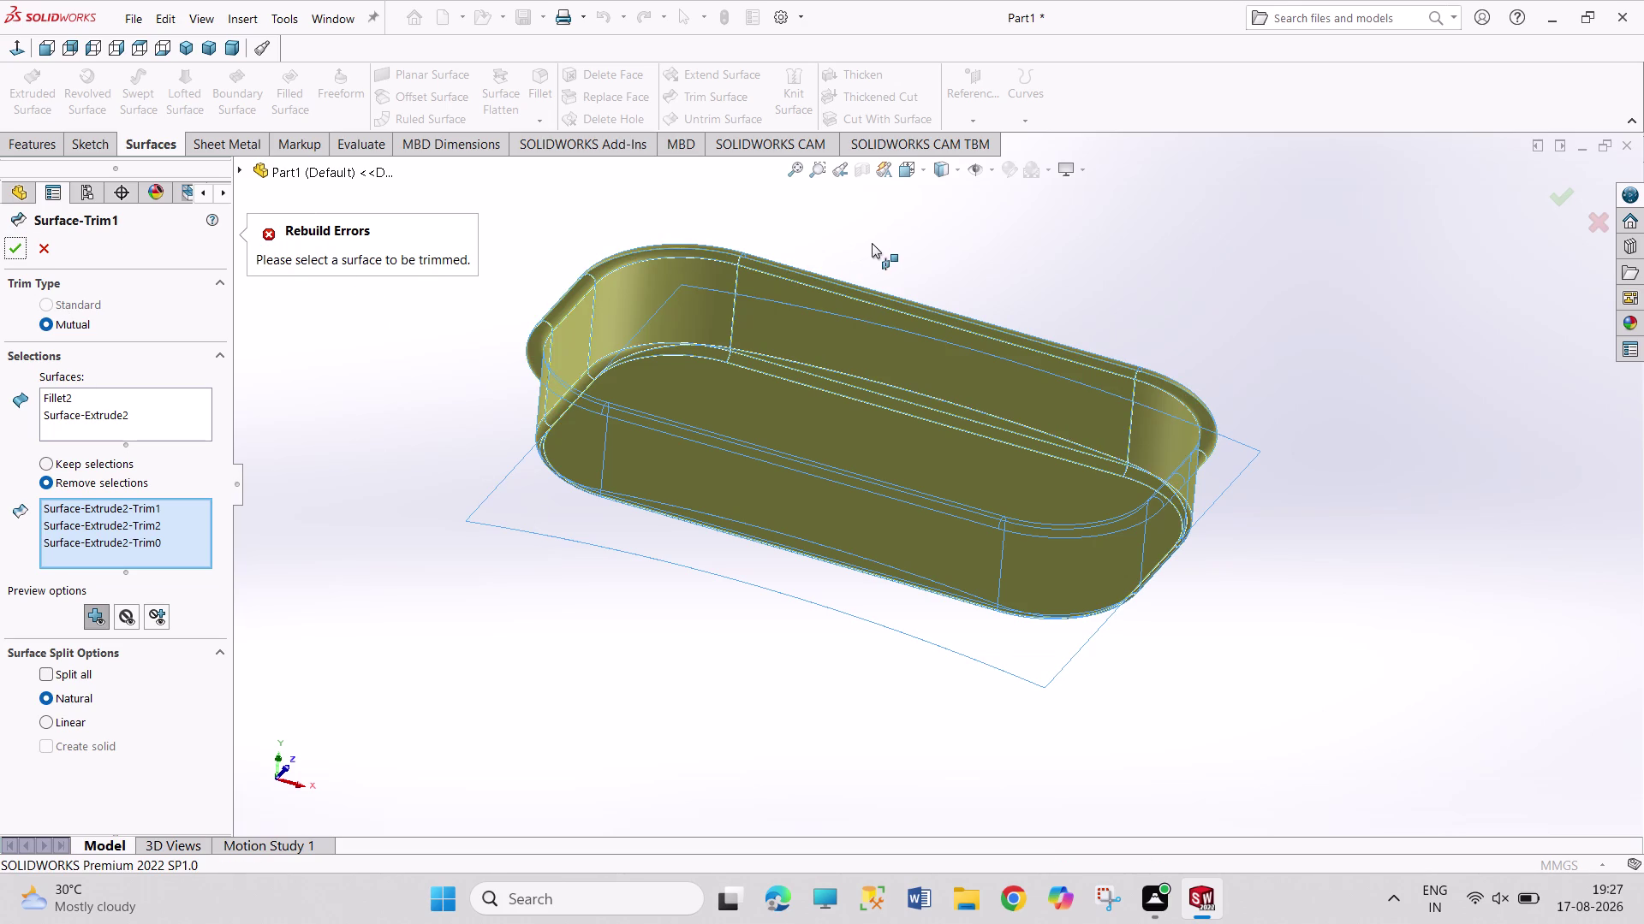
middle_drag(871, 243, 787, 670)
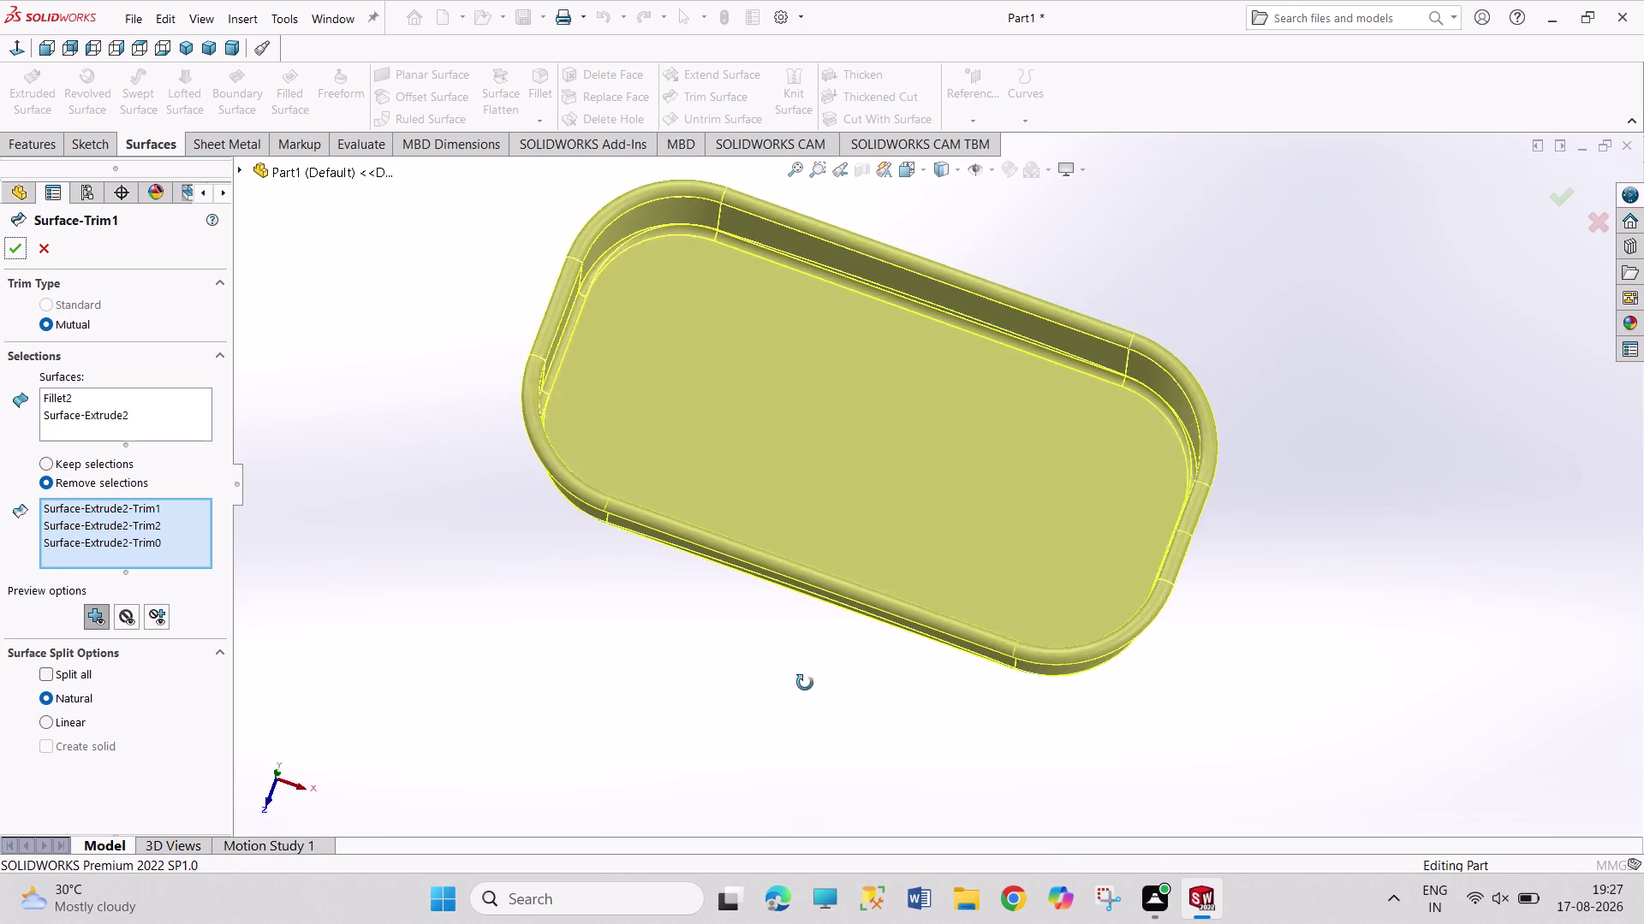
middle_drag(786, 670, 912, 608)
middle_drag(932, 511, 931, 453)
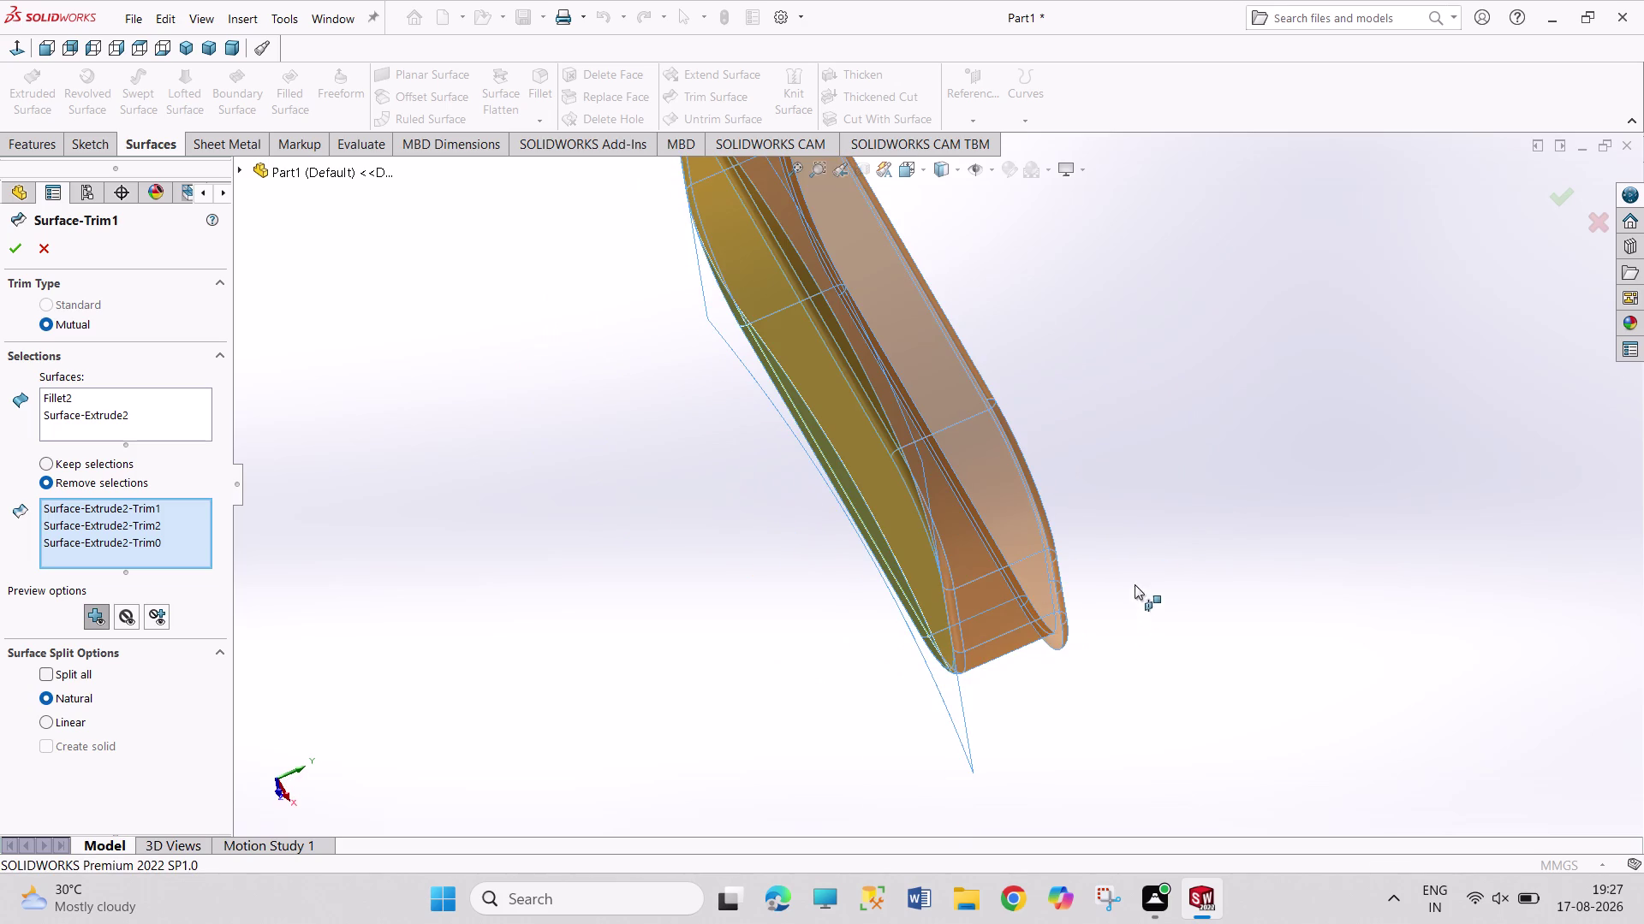
middle_drag(1217, 451, 1228, 293)
middle_drag(1137, 600, 1141, 579)
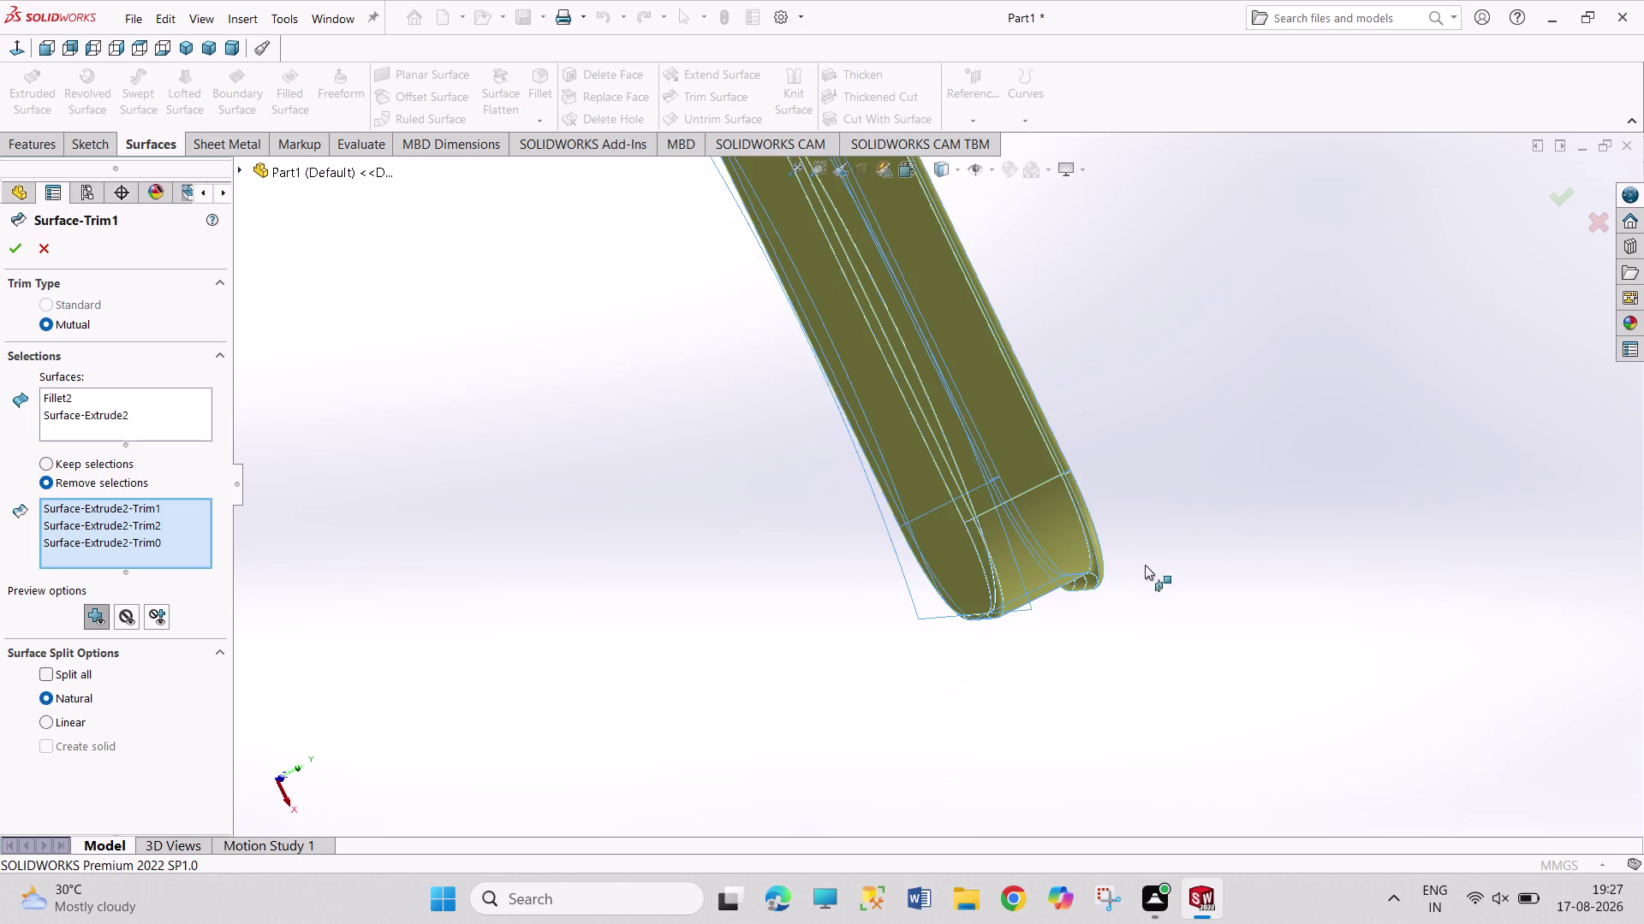
middle_drag(1141, 579, 1109, 503)
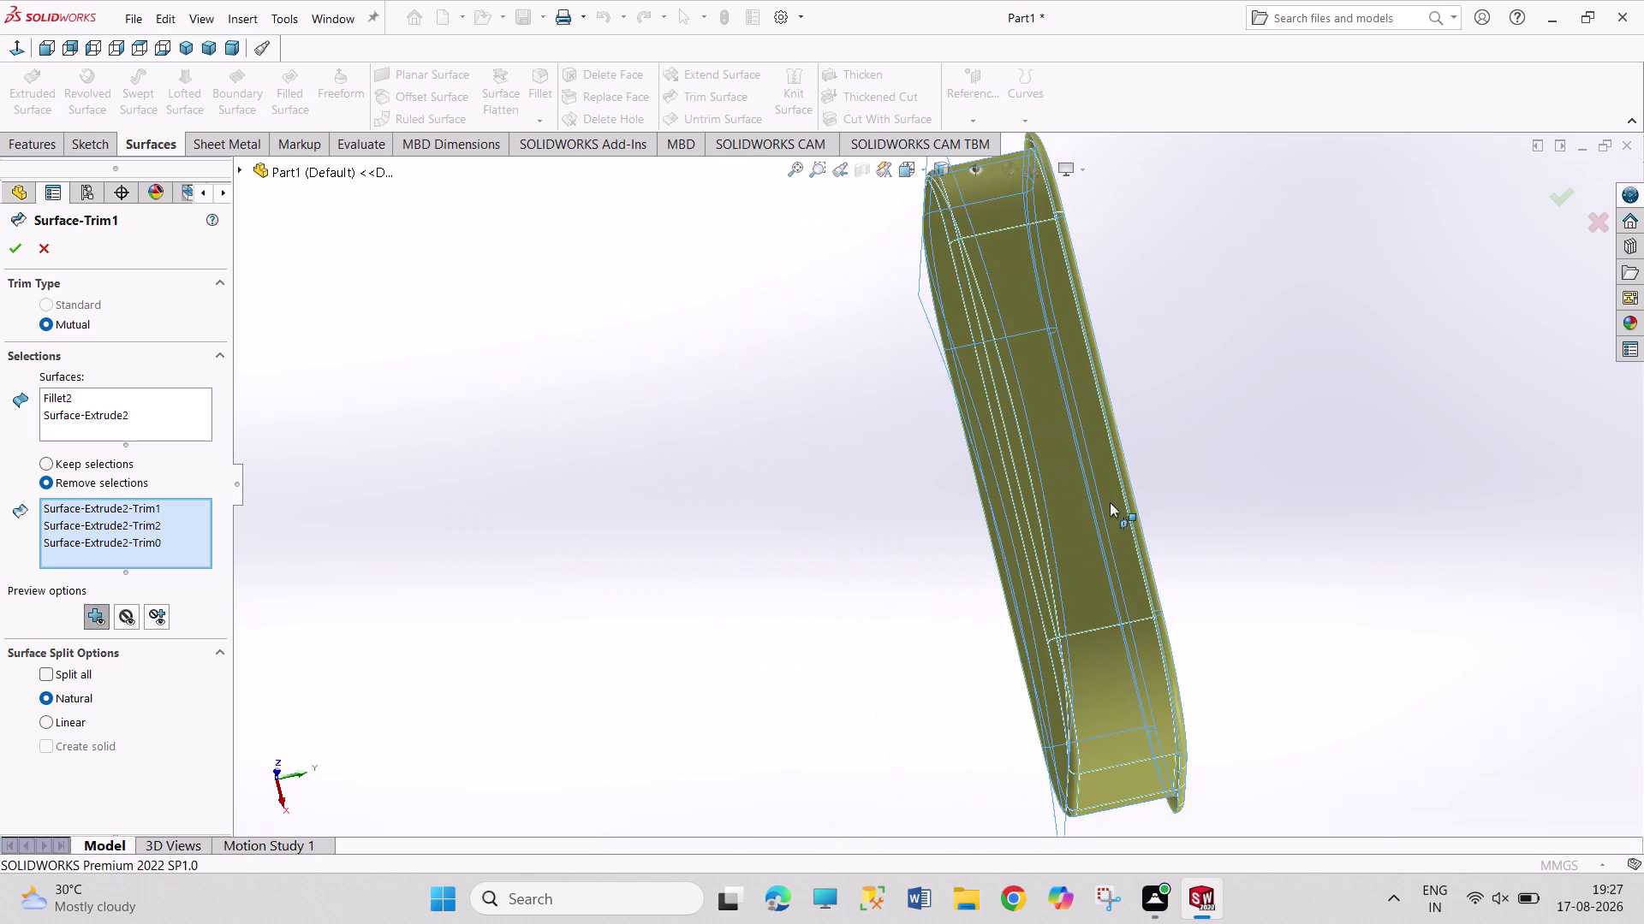
Drop Surface-Extrude2-Trim0 and Trim2, then apply Surface-Trim1 with one piece removed.
right_click(155, 545)
click(184, 580)
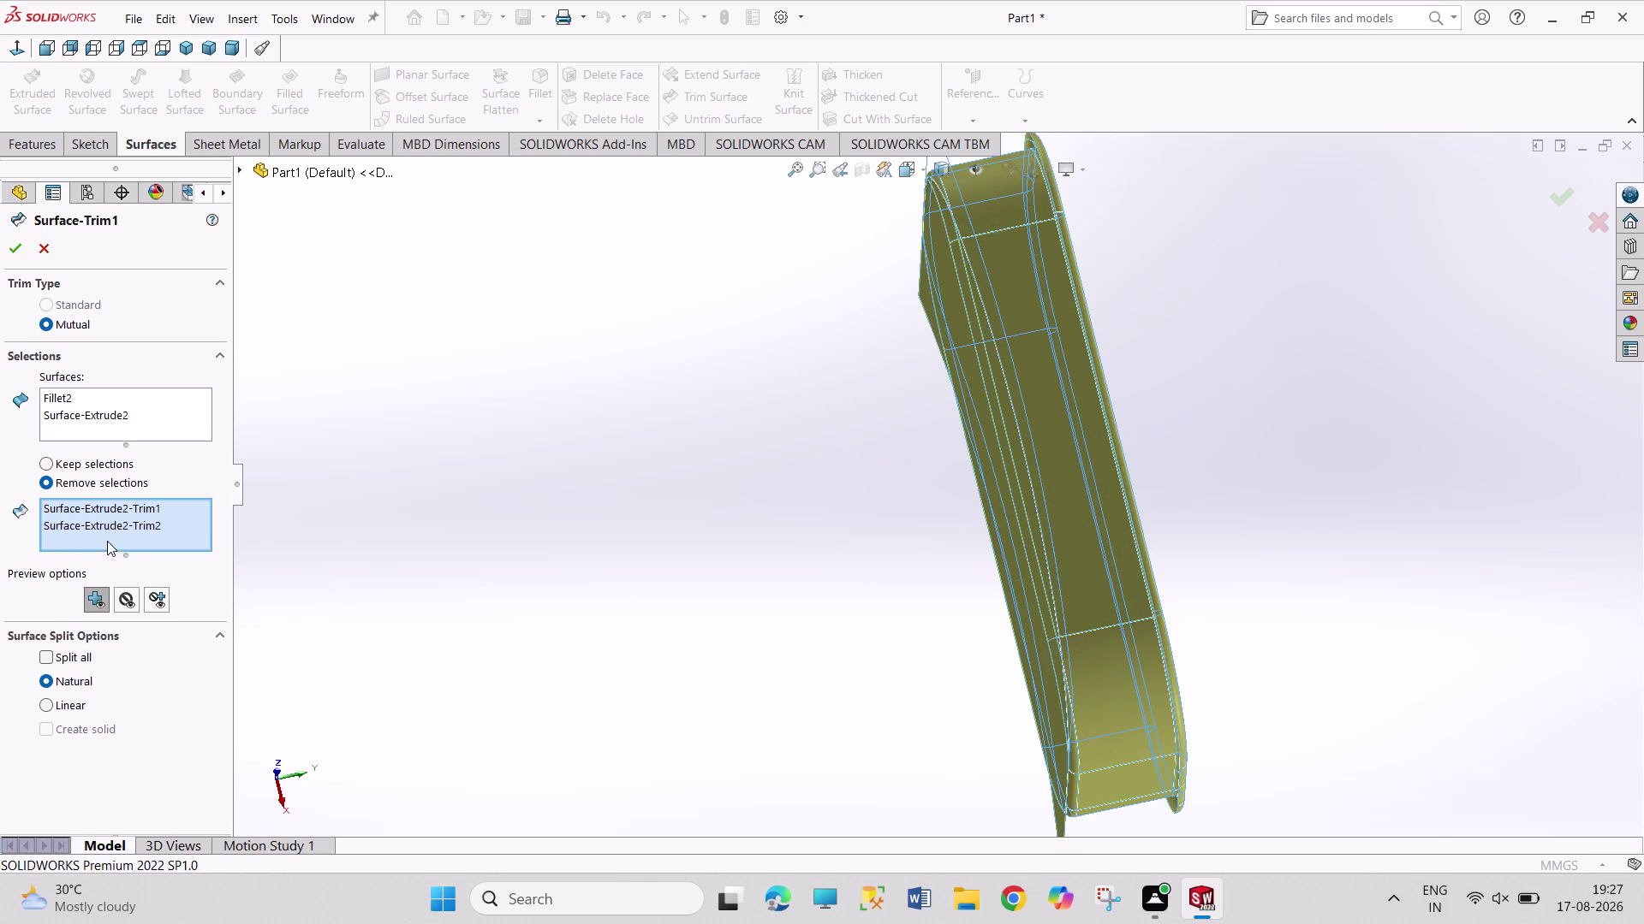
right_click(130, 525)
click(151, 553)
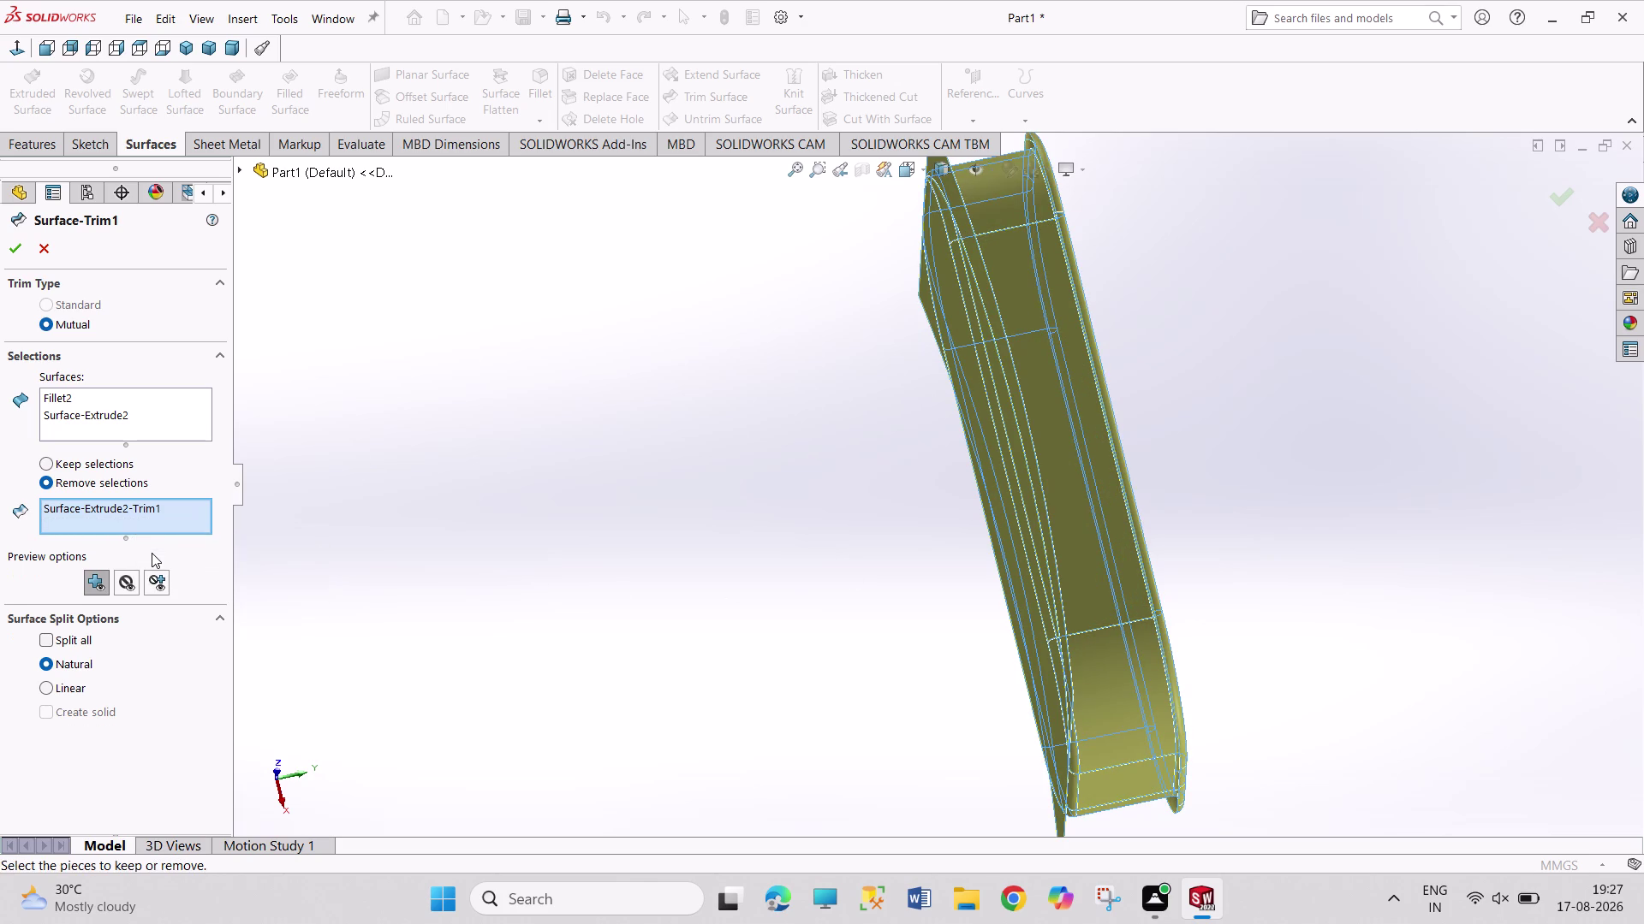
right_click(152, 518)
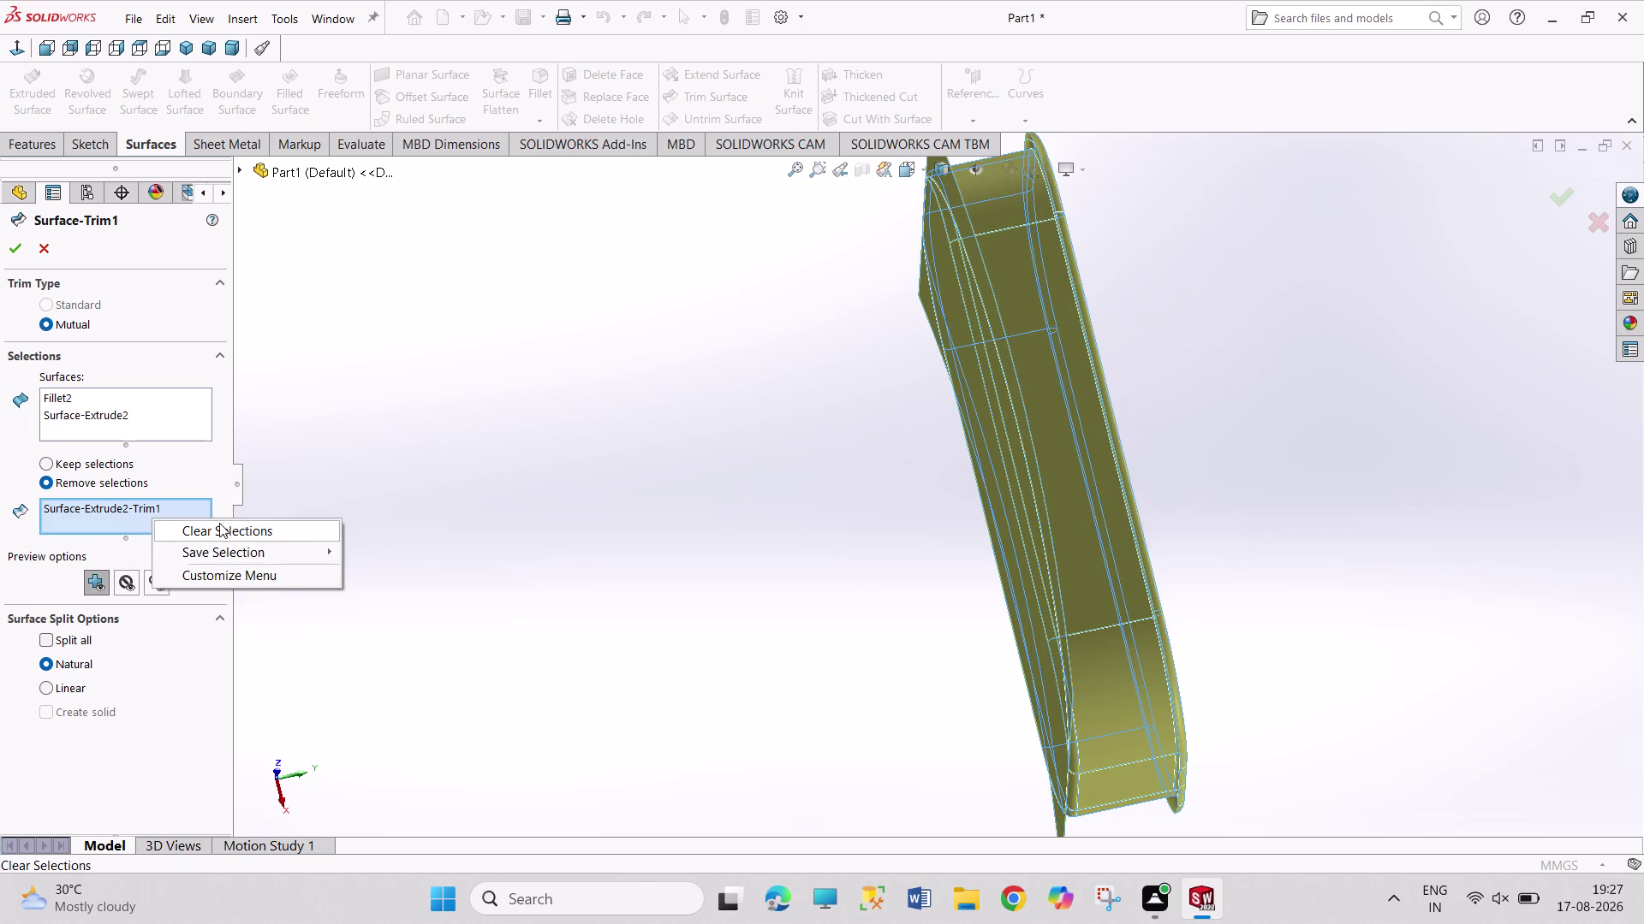
click(47, 248)
click(43, 245)
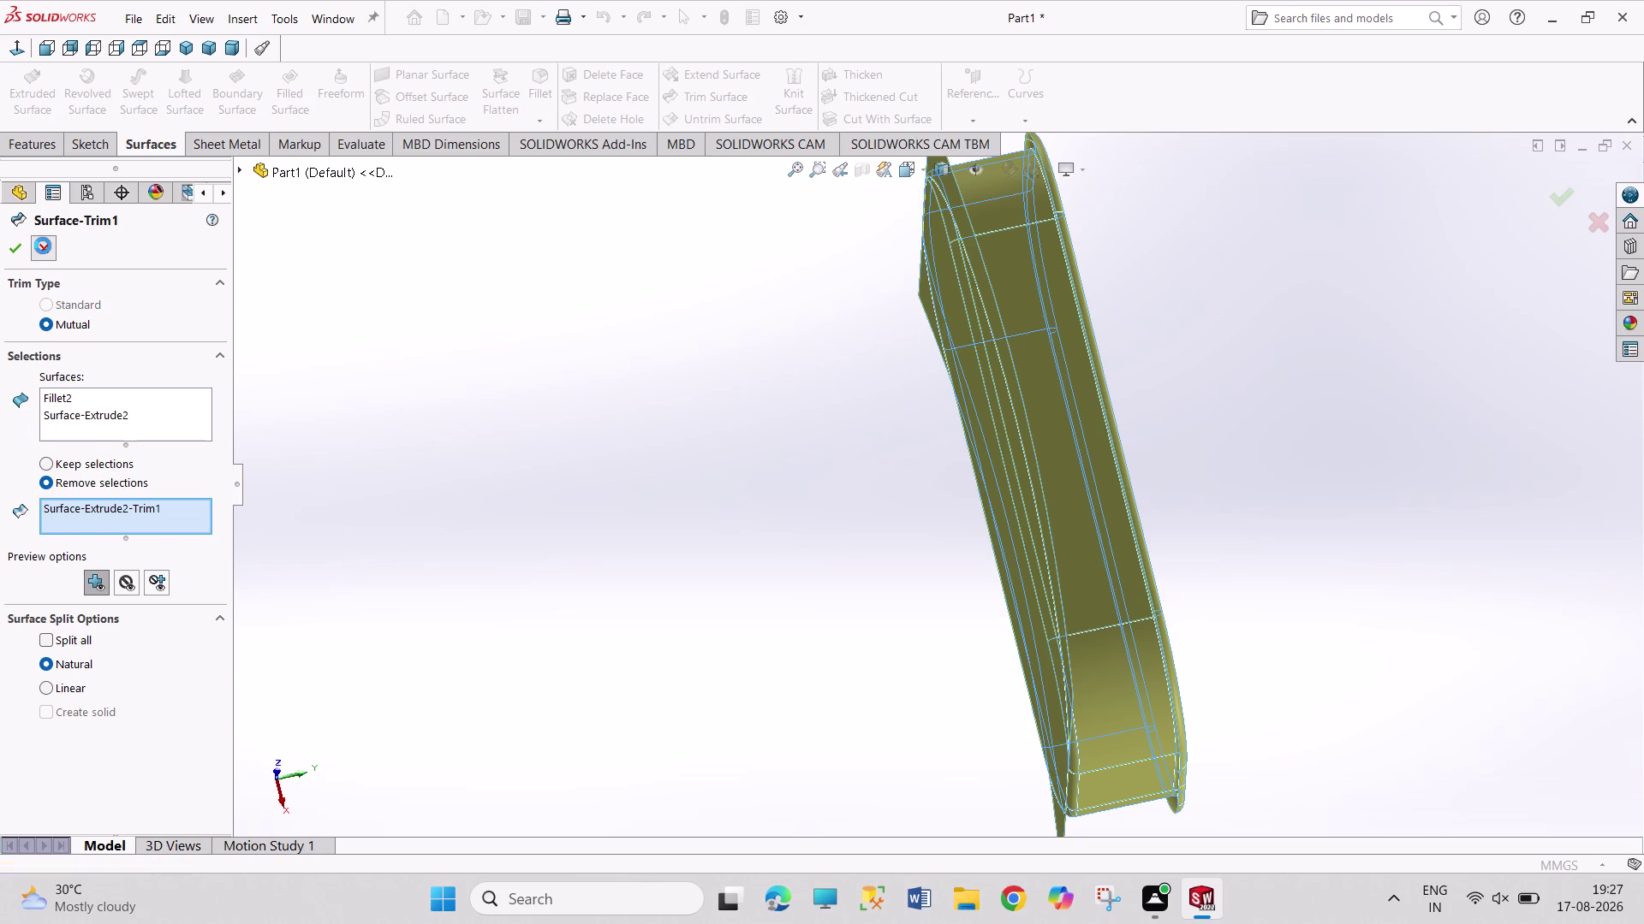
scroll(up, 3)
Switch to Isometric view and undo Surface-Trim1, restoring the separate sheet and tray.
scroll(down, 3)
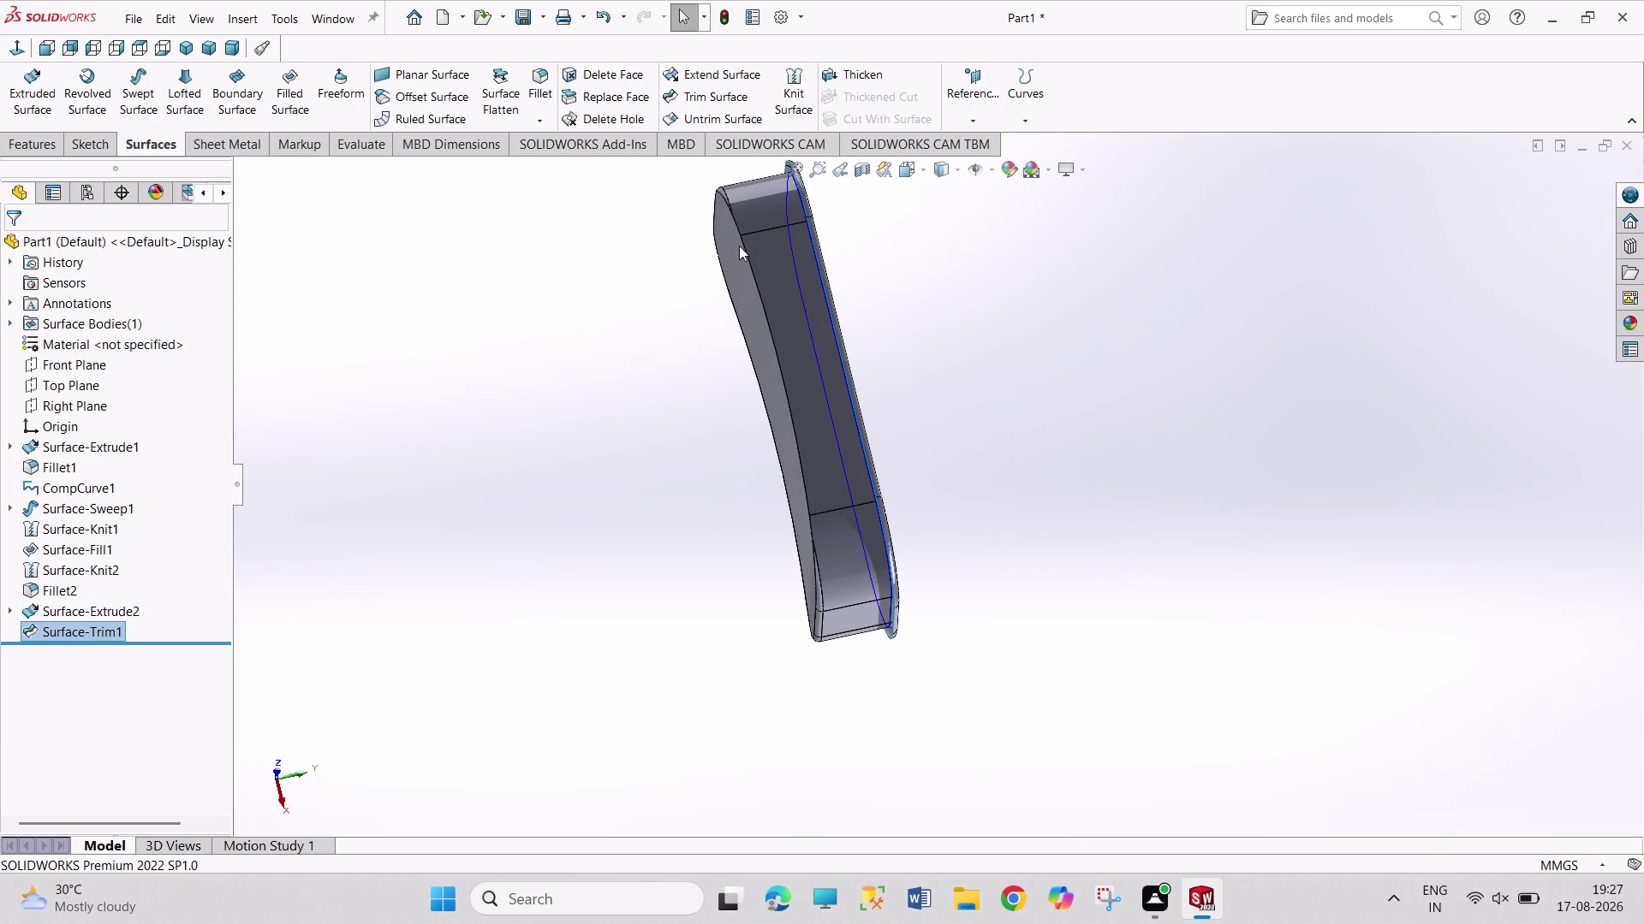
click(187, 48)
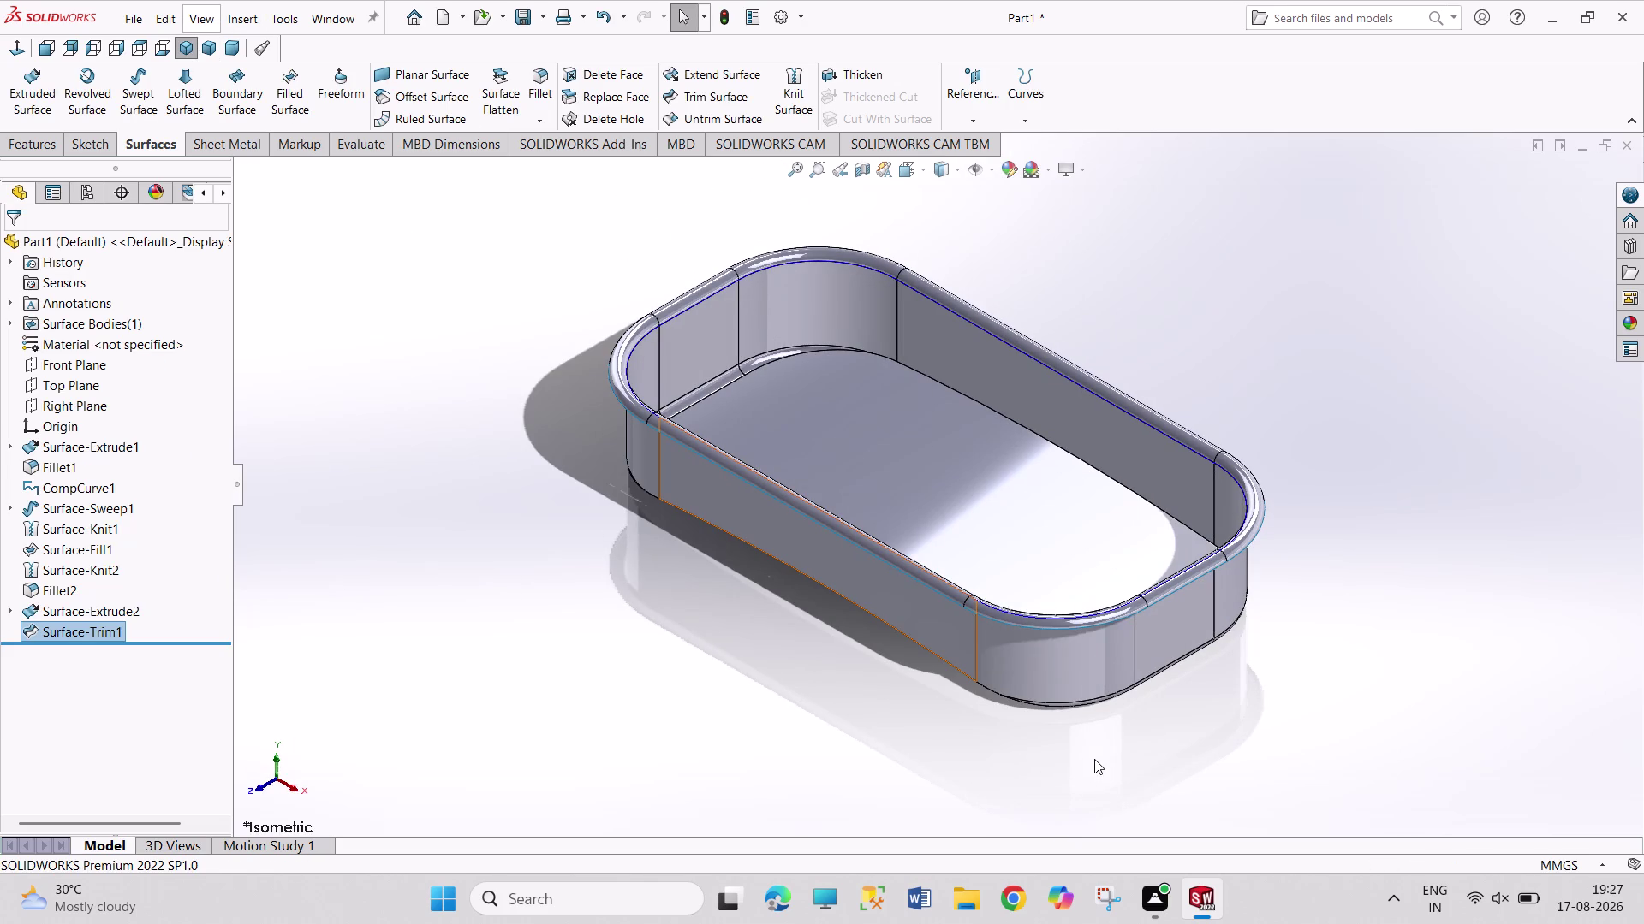
key(ctrl+z)
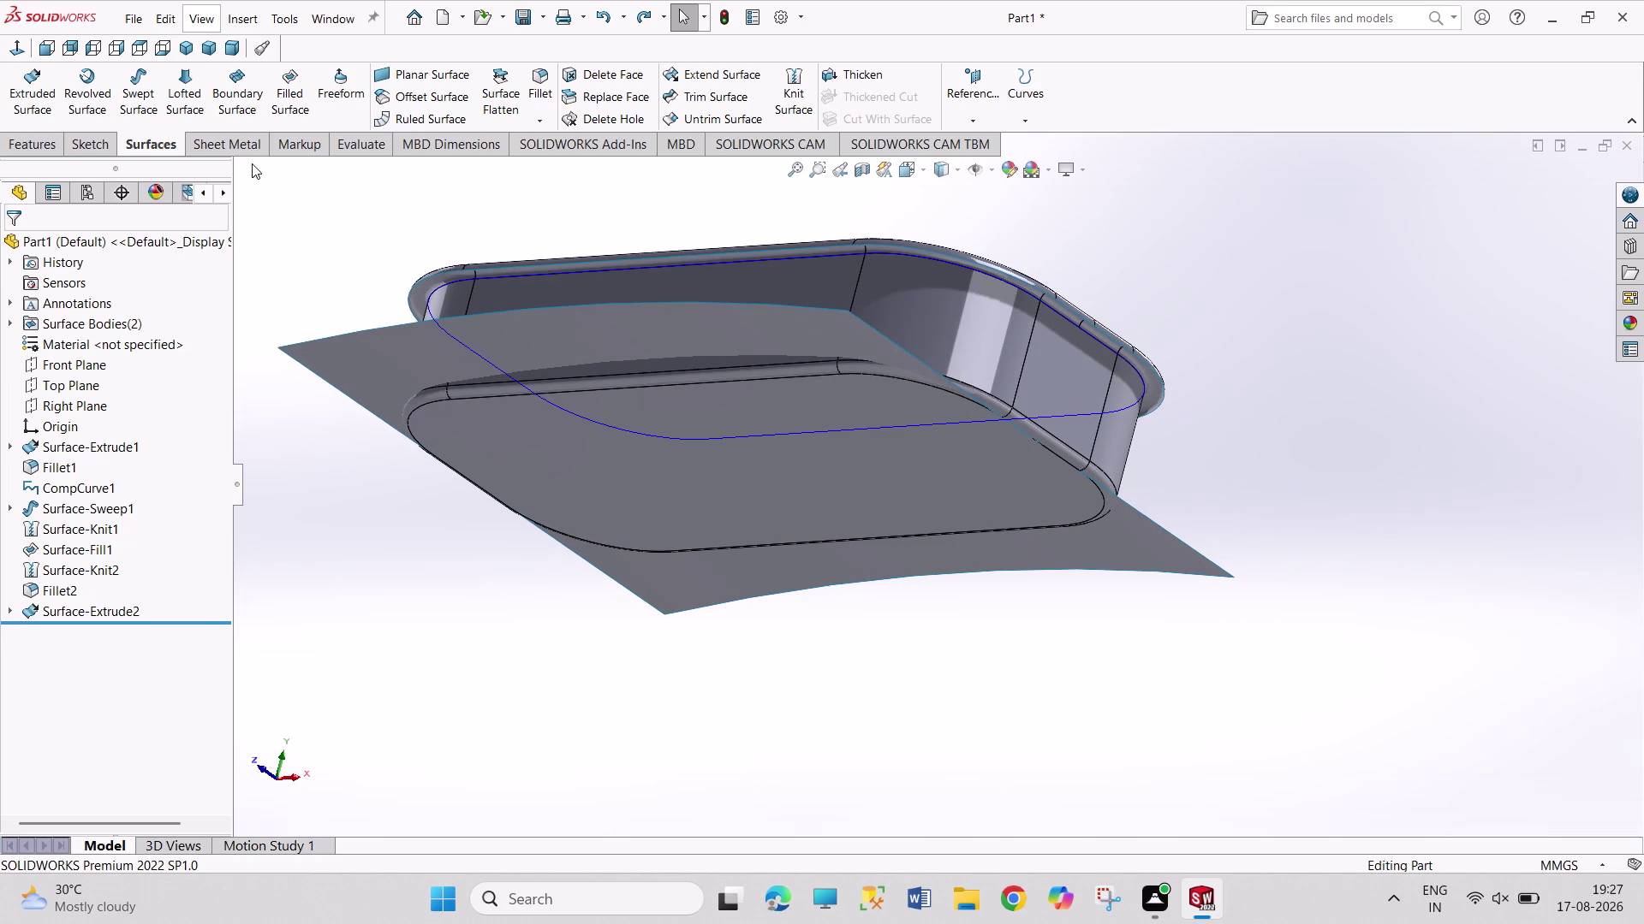
click(195, 57)
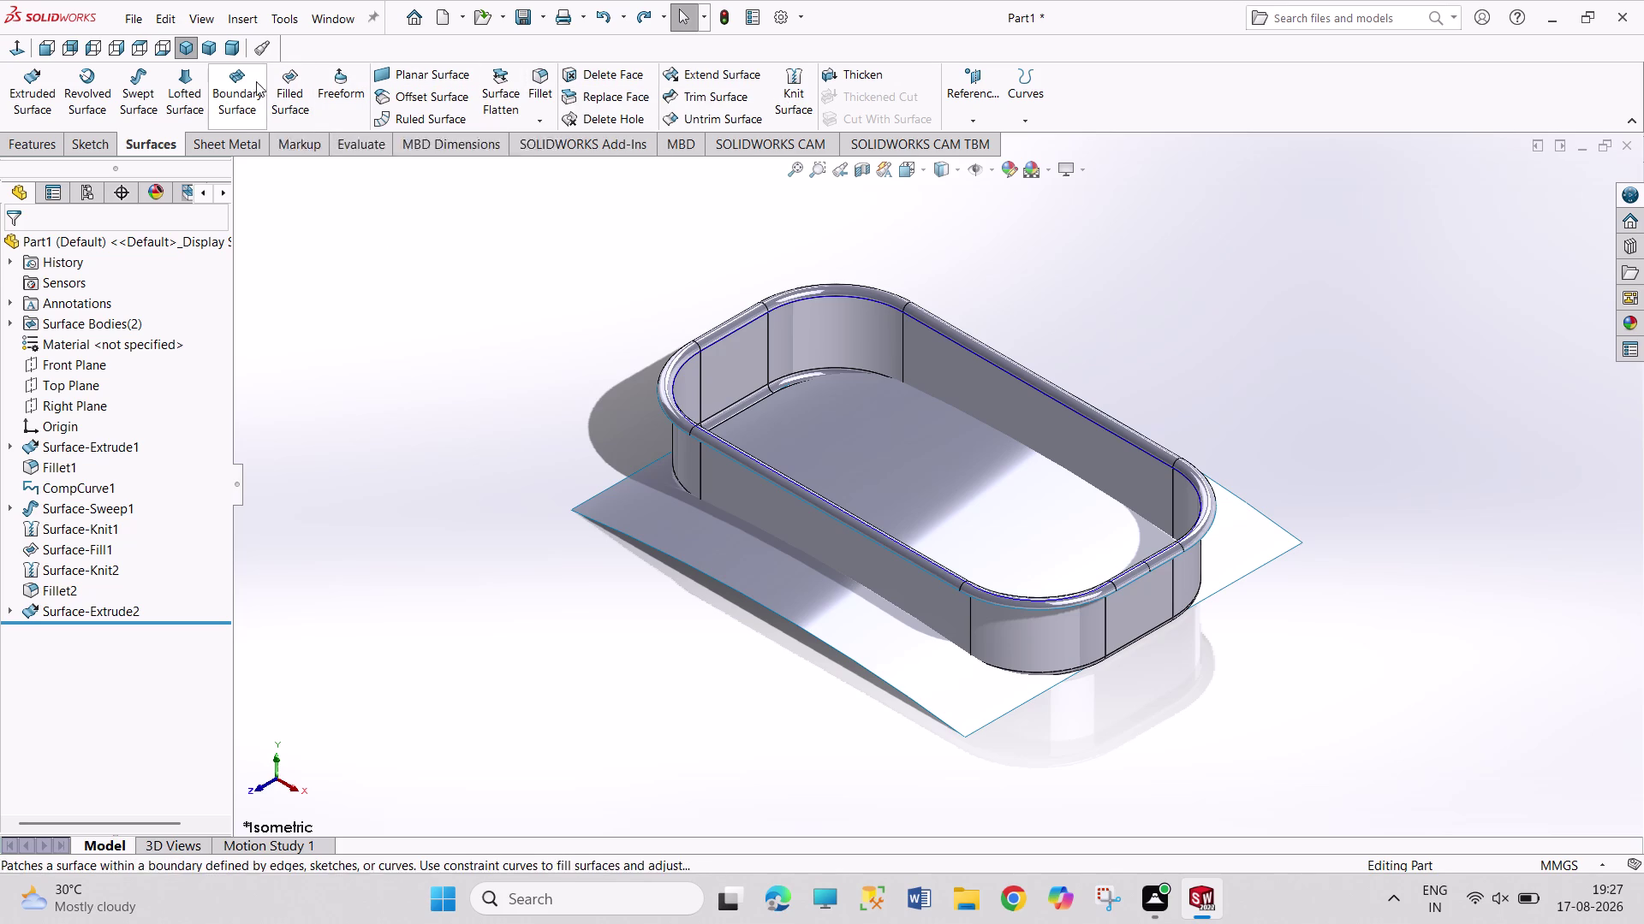
click(698, 104)
drag(465, 199, 989, 798)
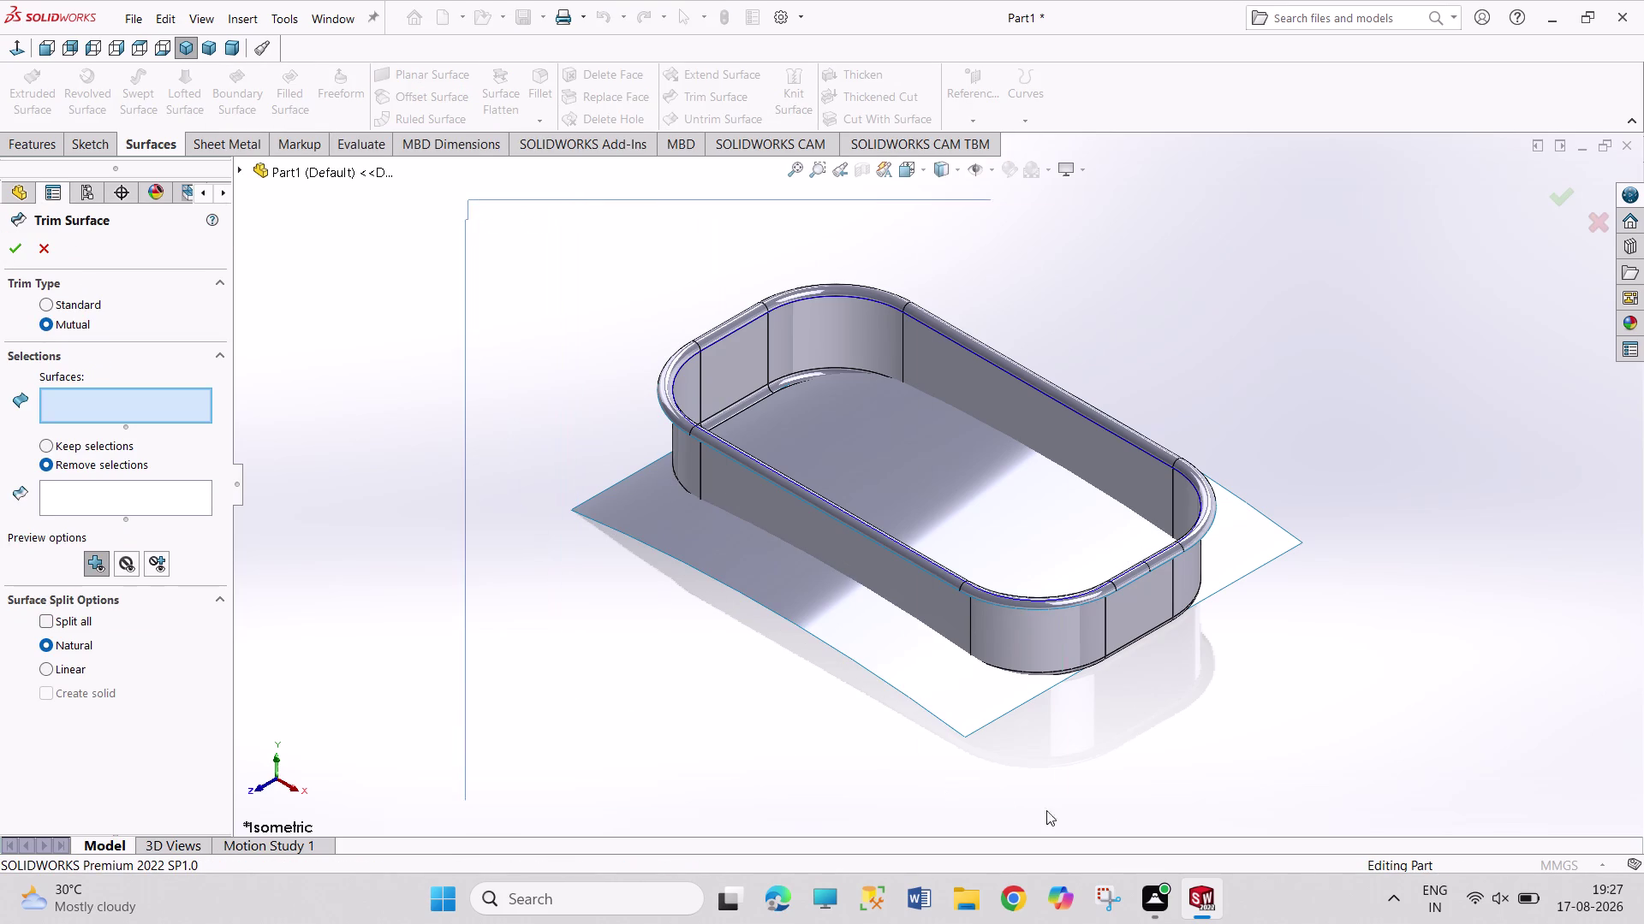
drag(989, 799, 1423, 828)
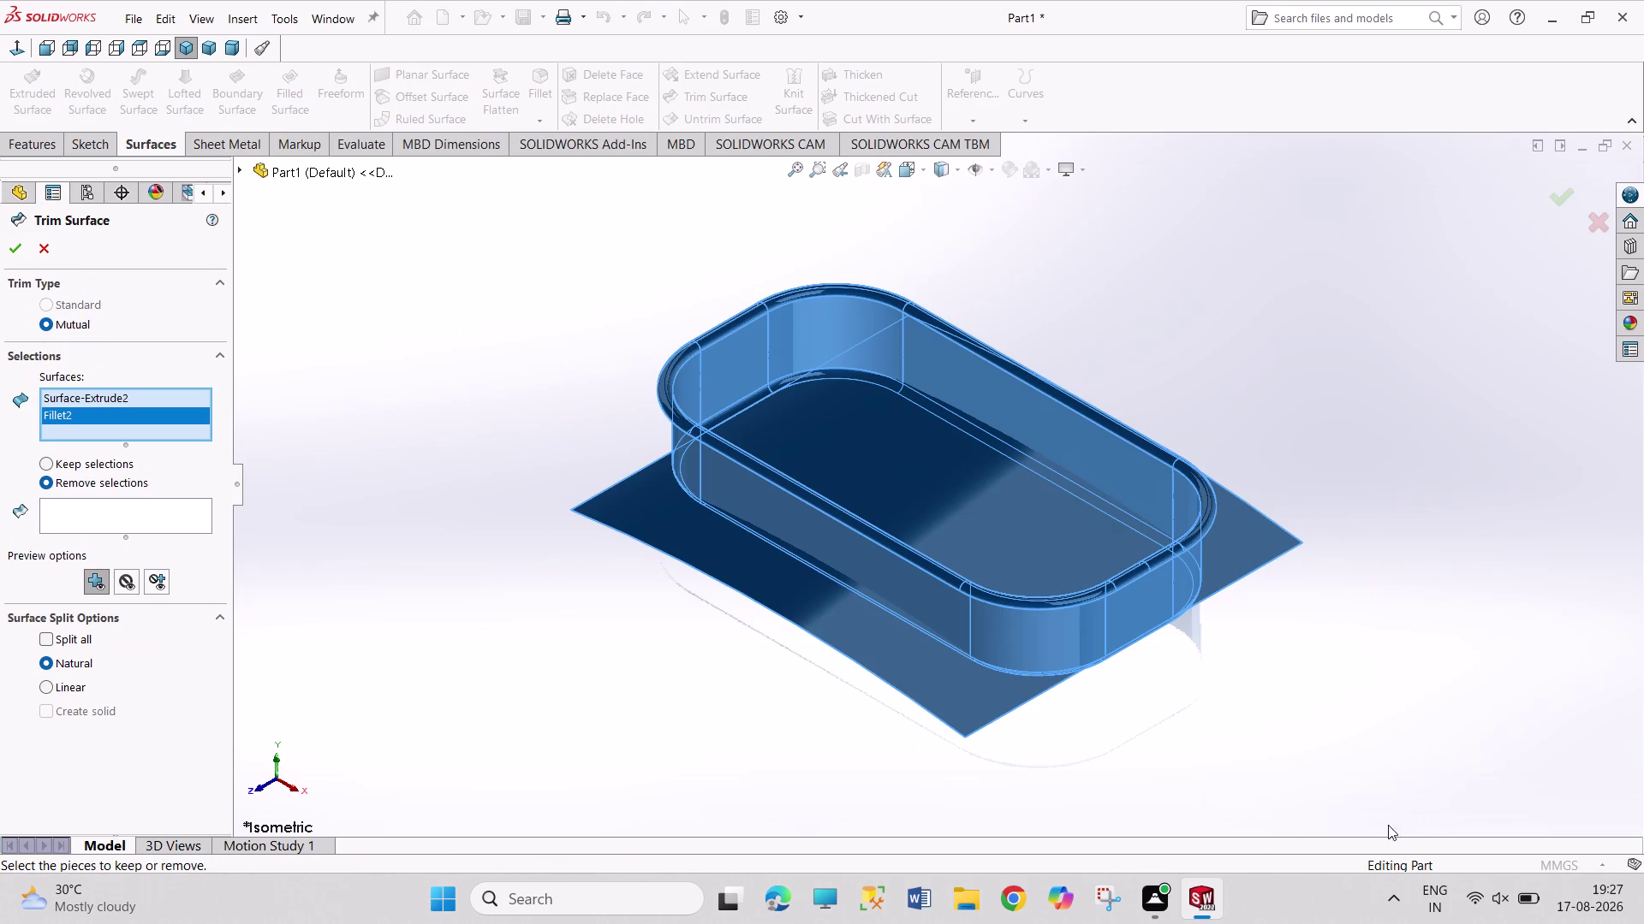
click(128, 508)
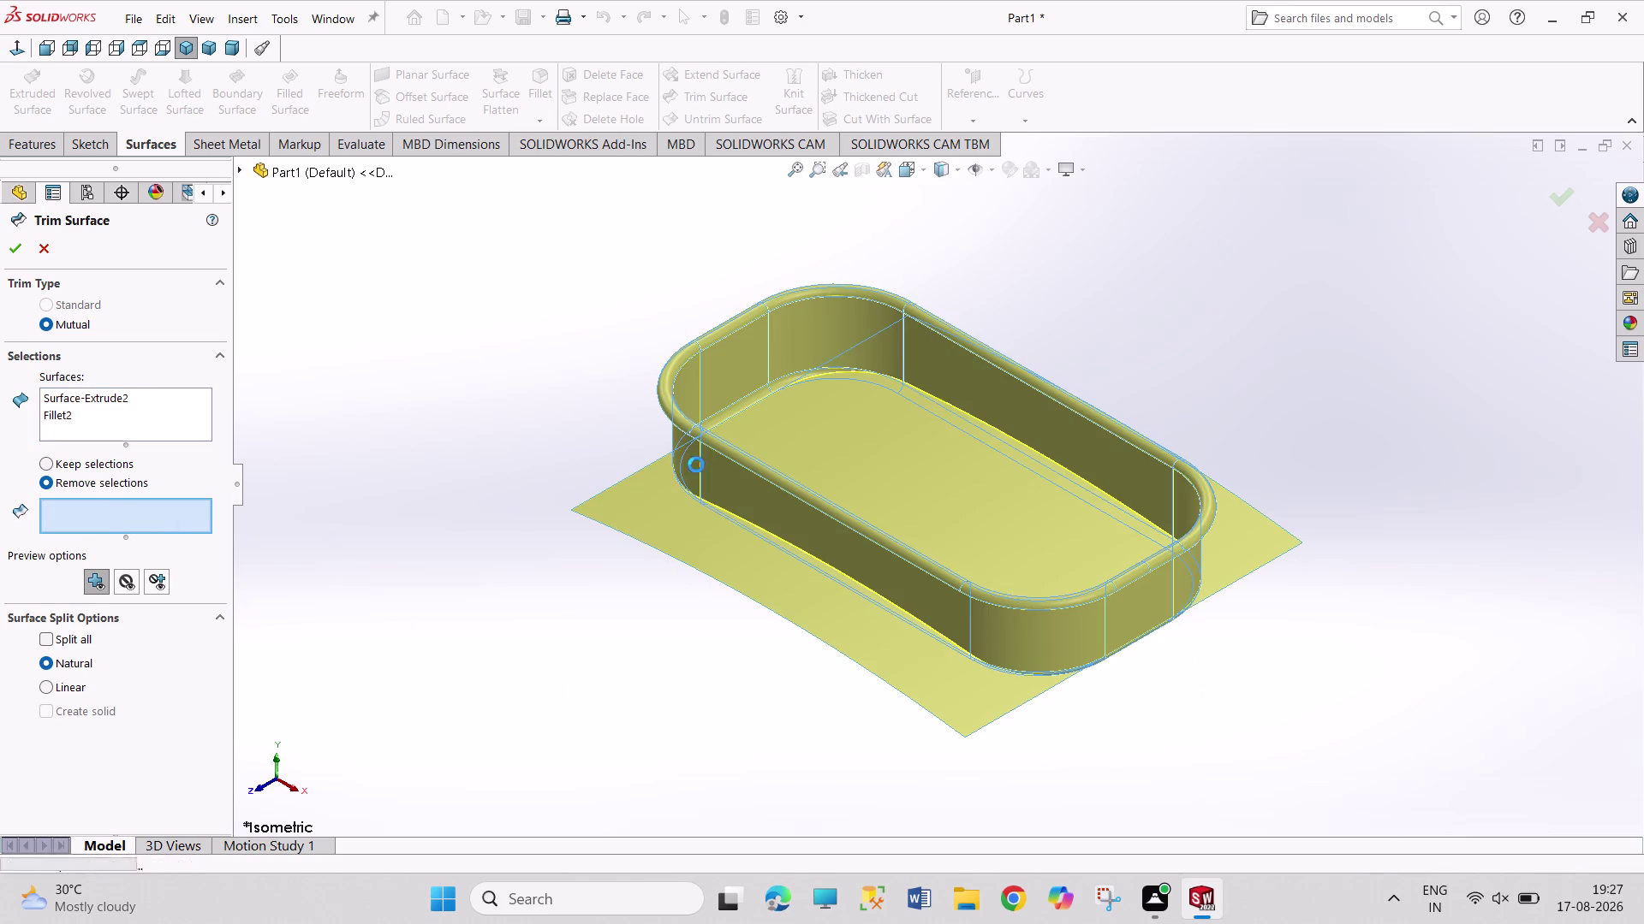
click(829, 450)
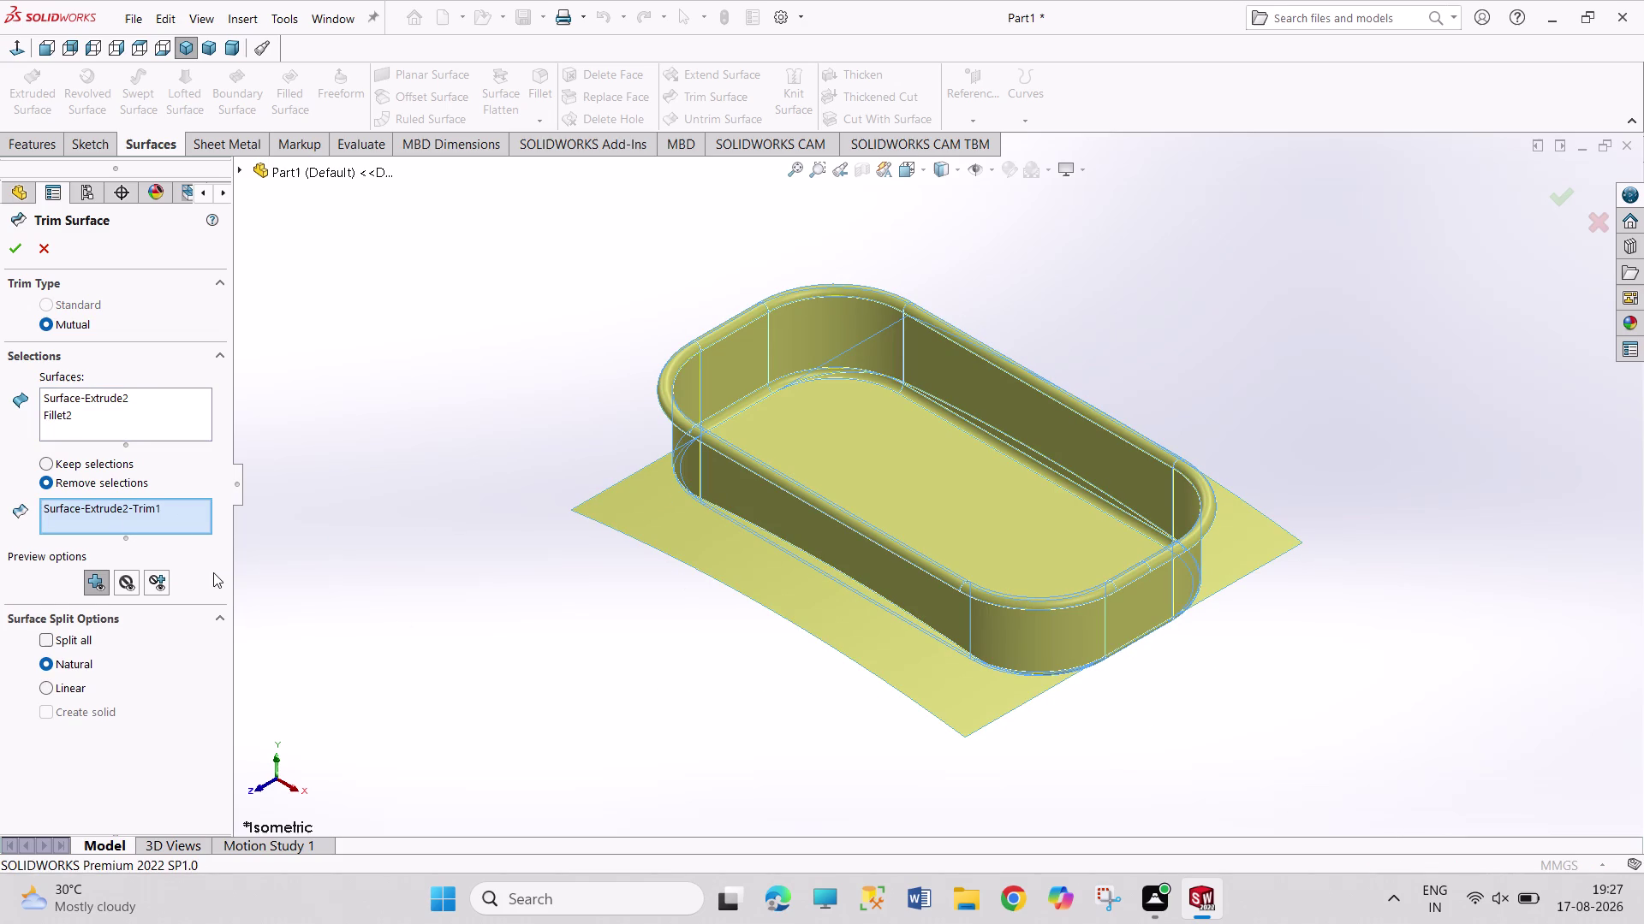
click(735, 571)
click(1259, 539)
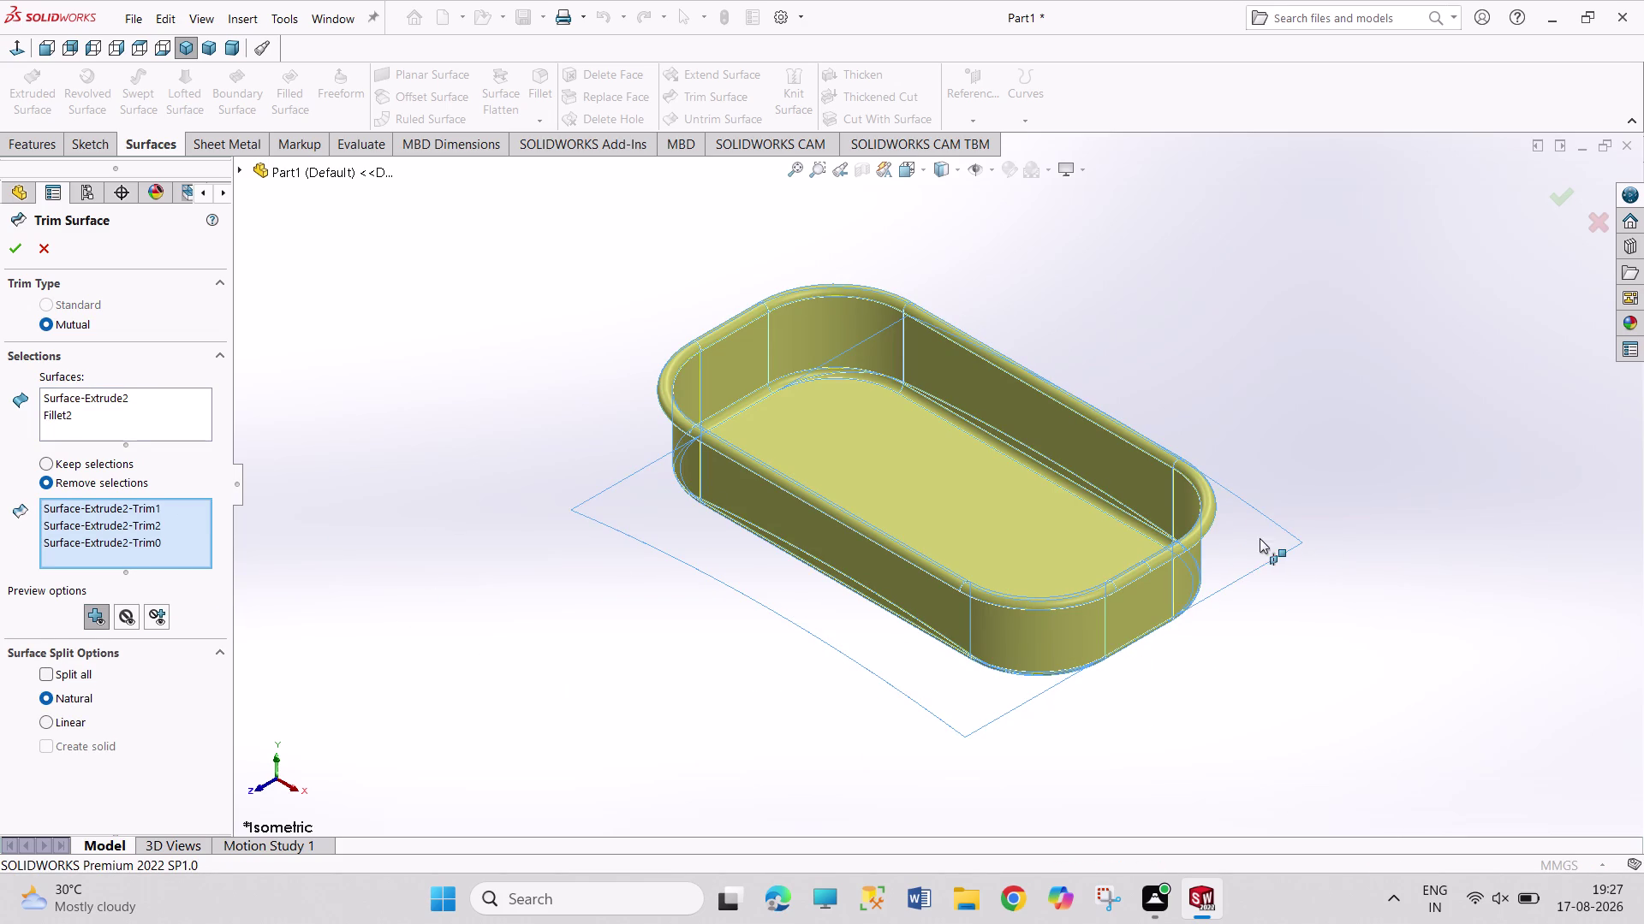
click(14, 254)
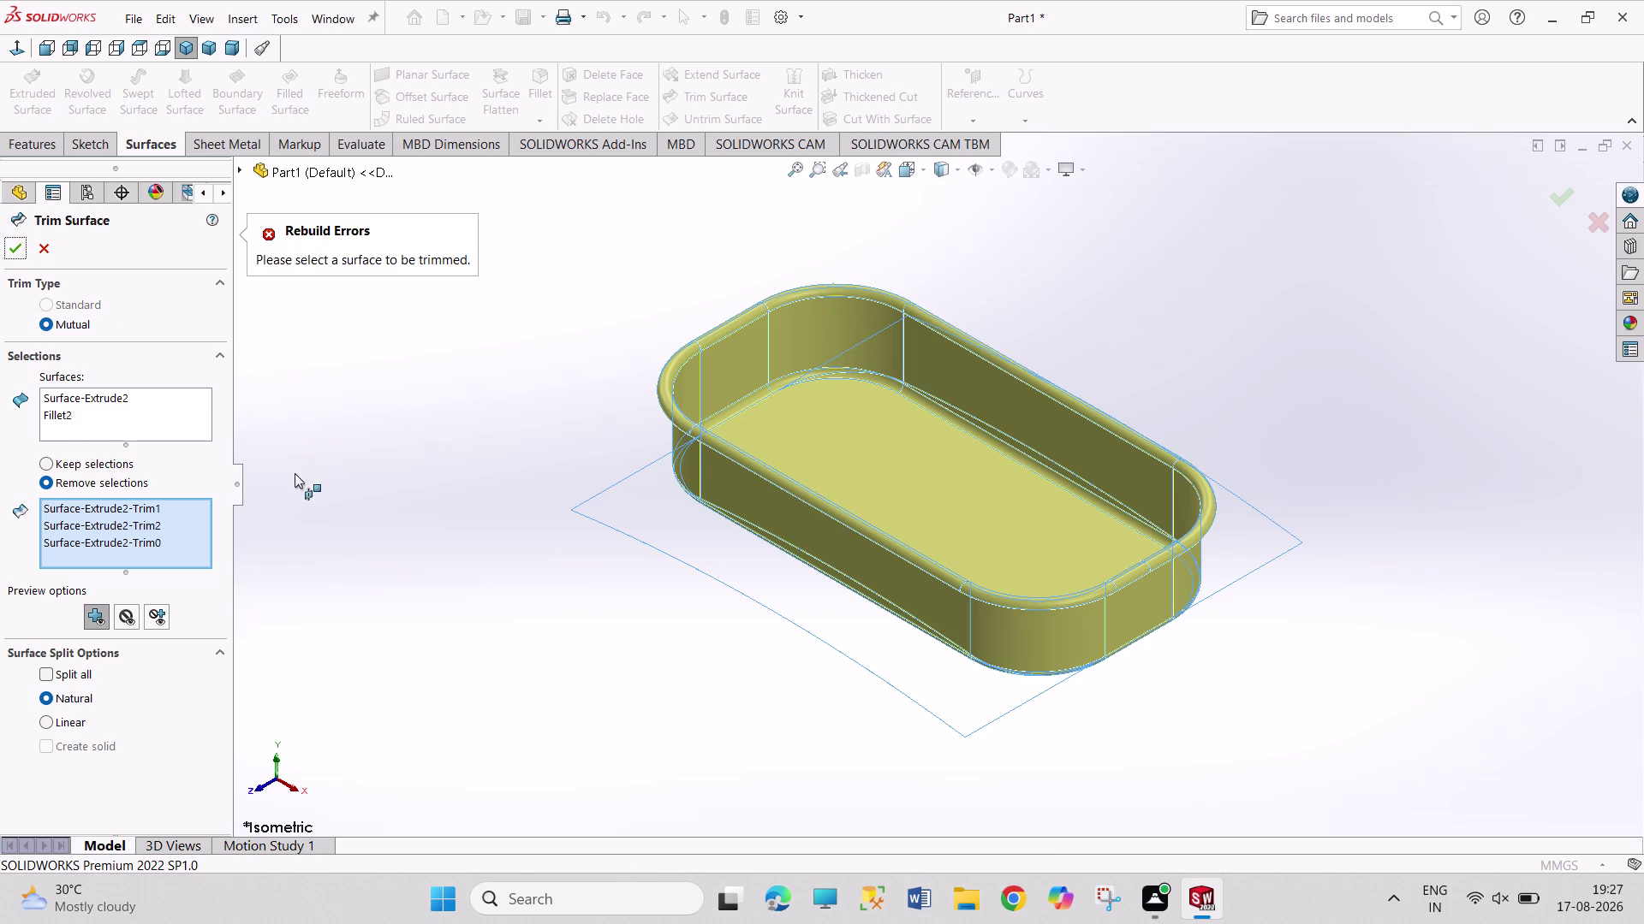
click(883, 483)
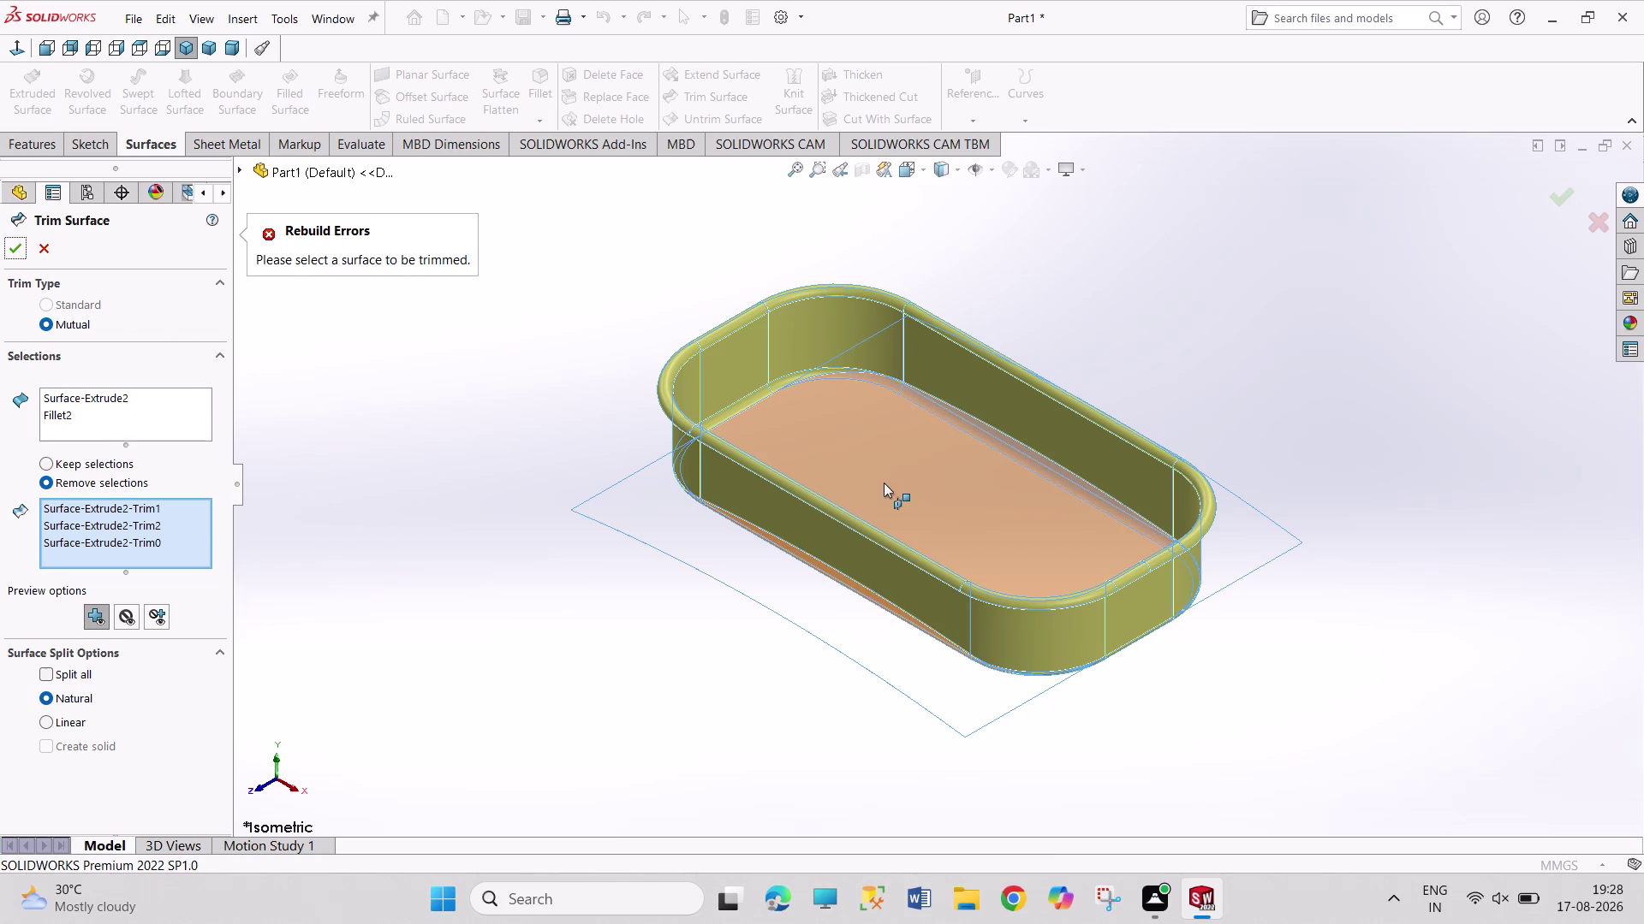
click(22, 247)
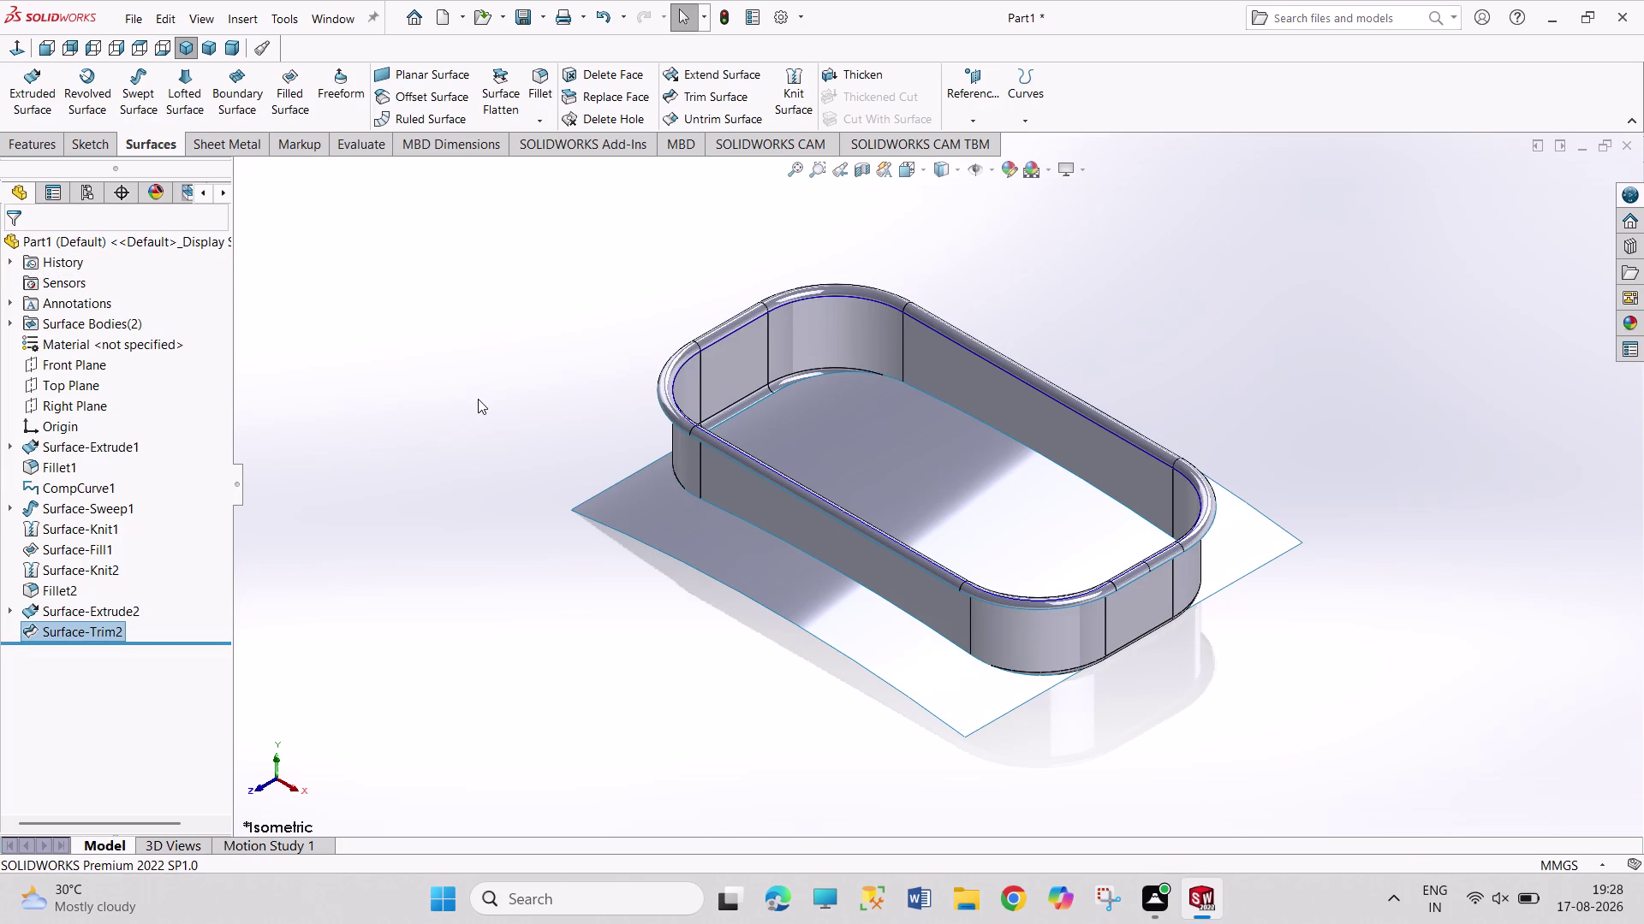
key(ctrl+z)
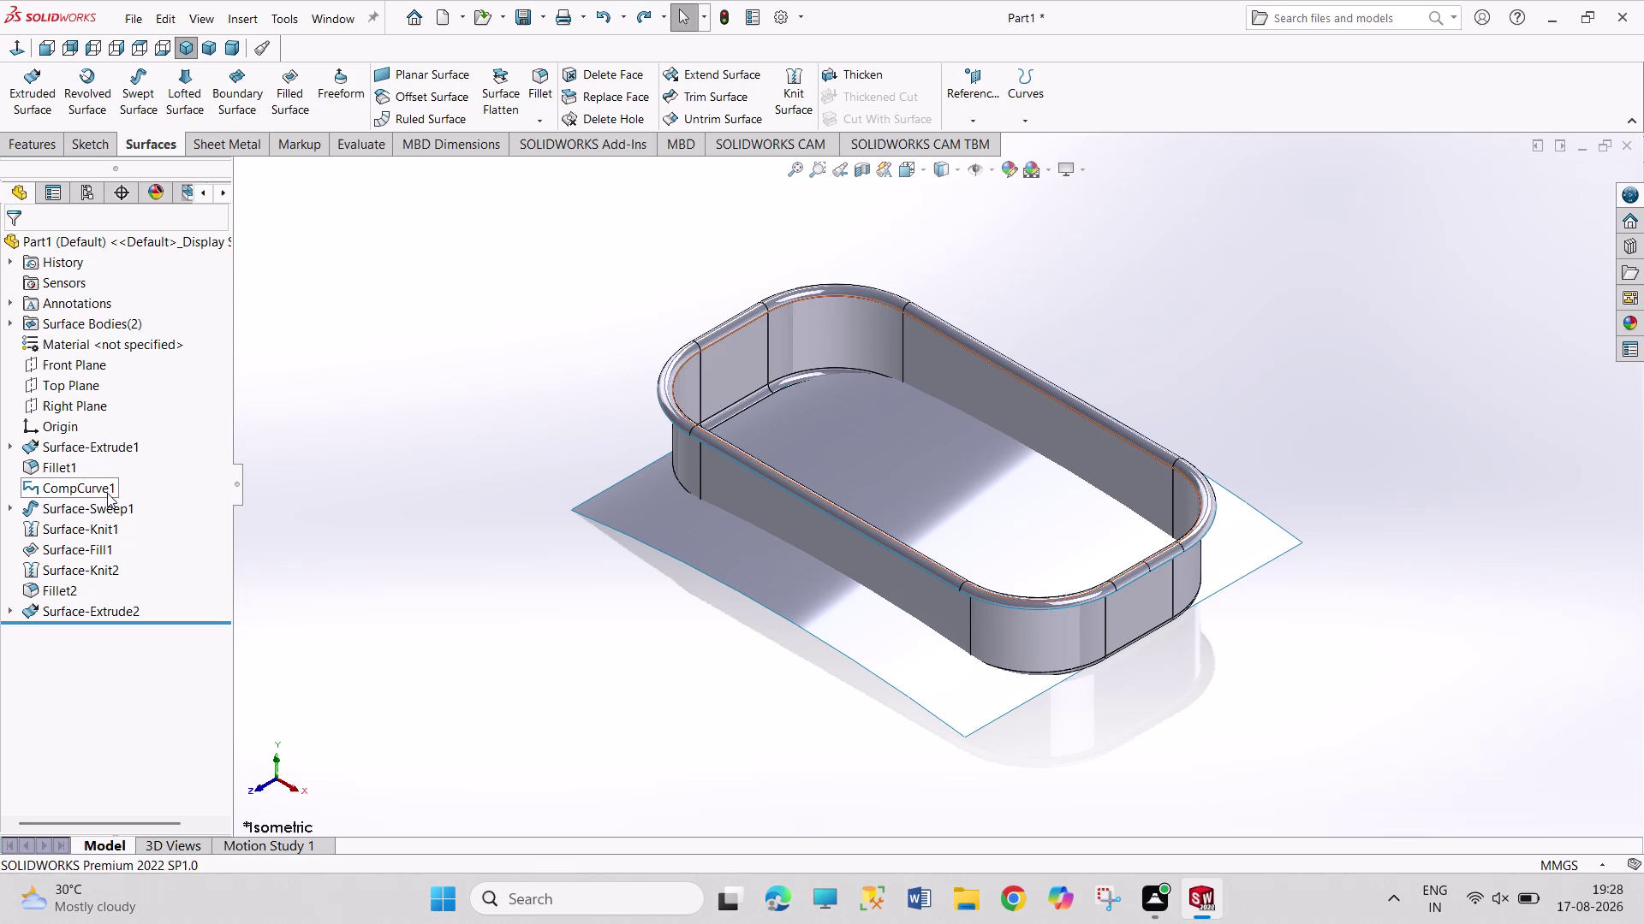
right_click(60, 469)
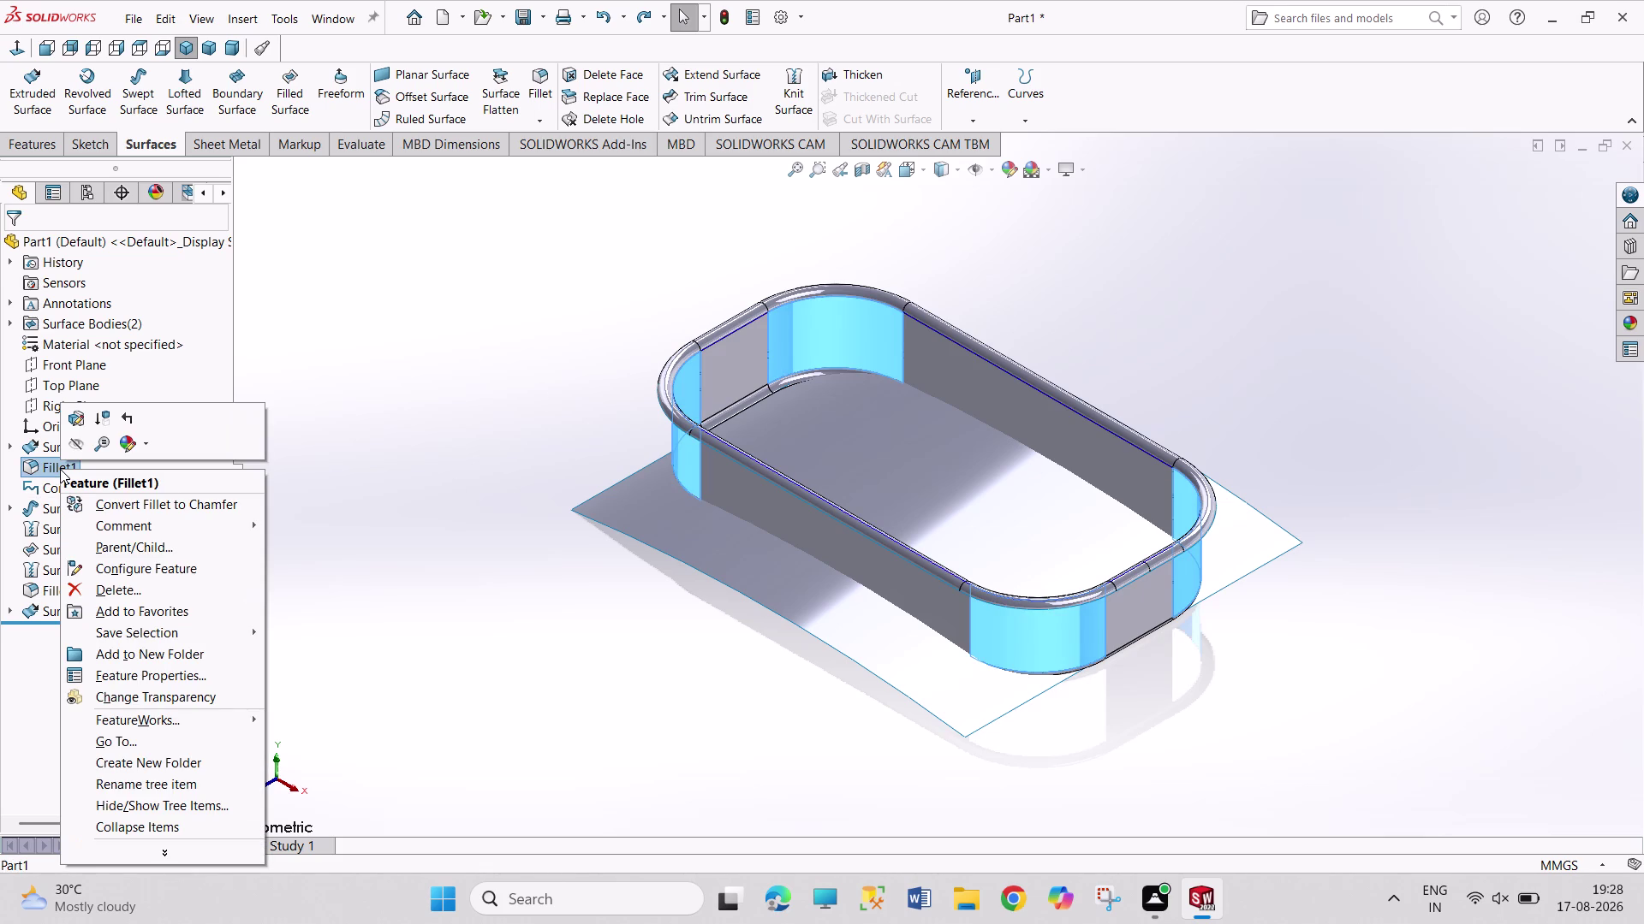
click(387, 506)
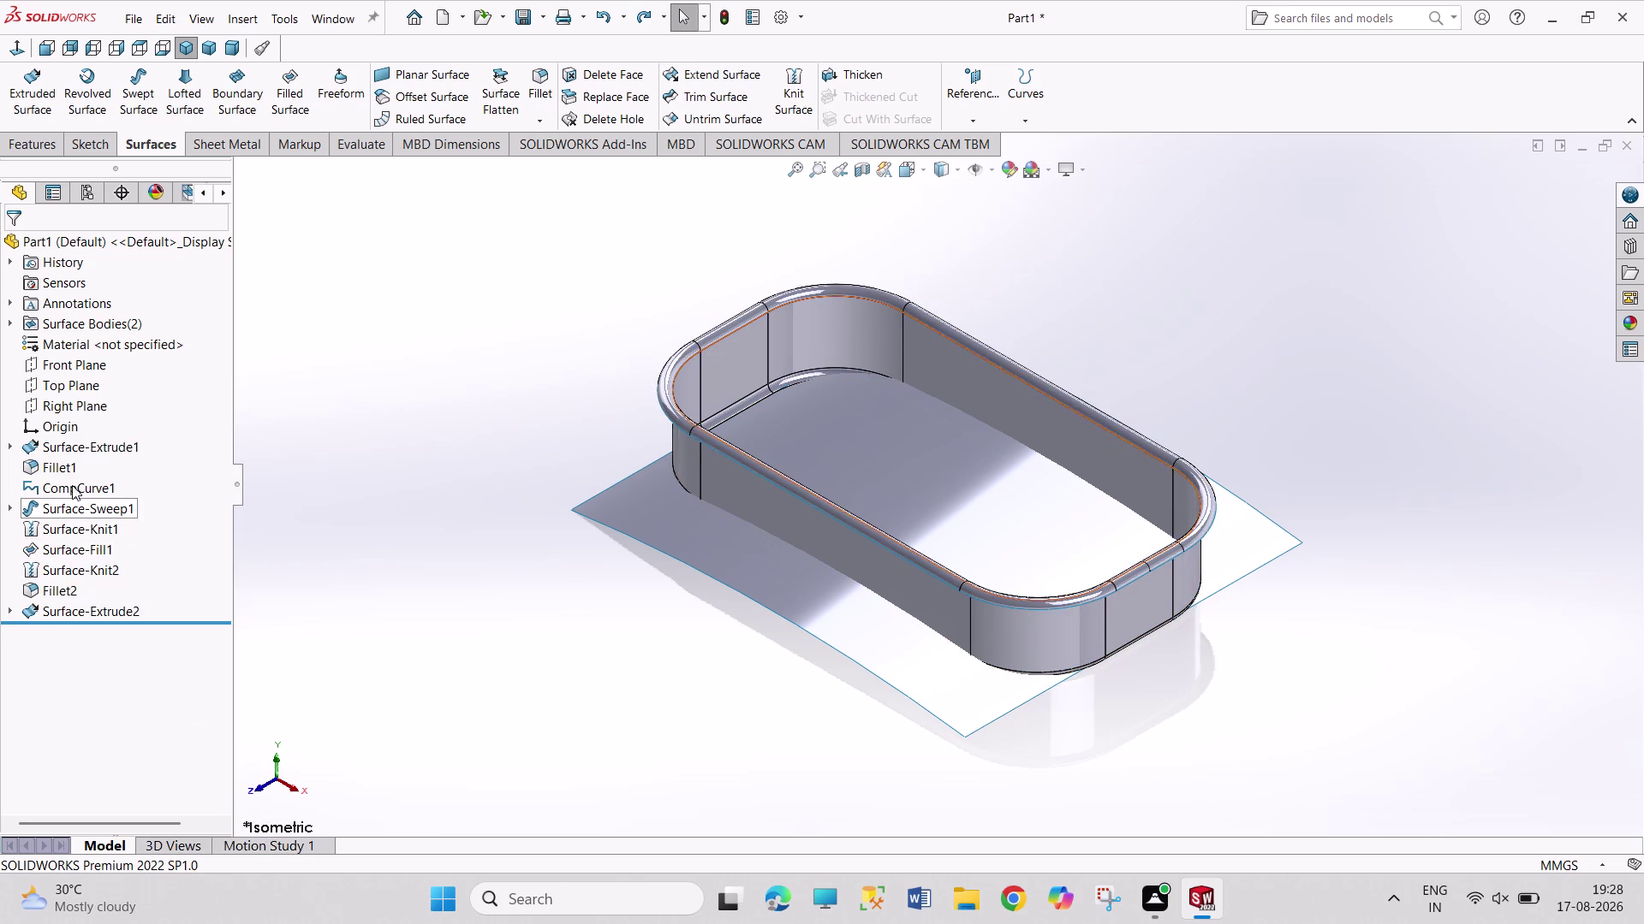
right_click(72, 463)
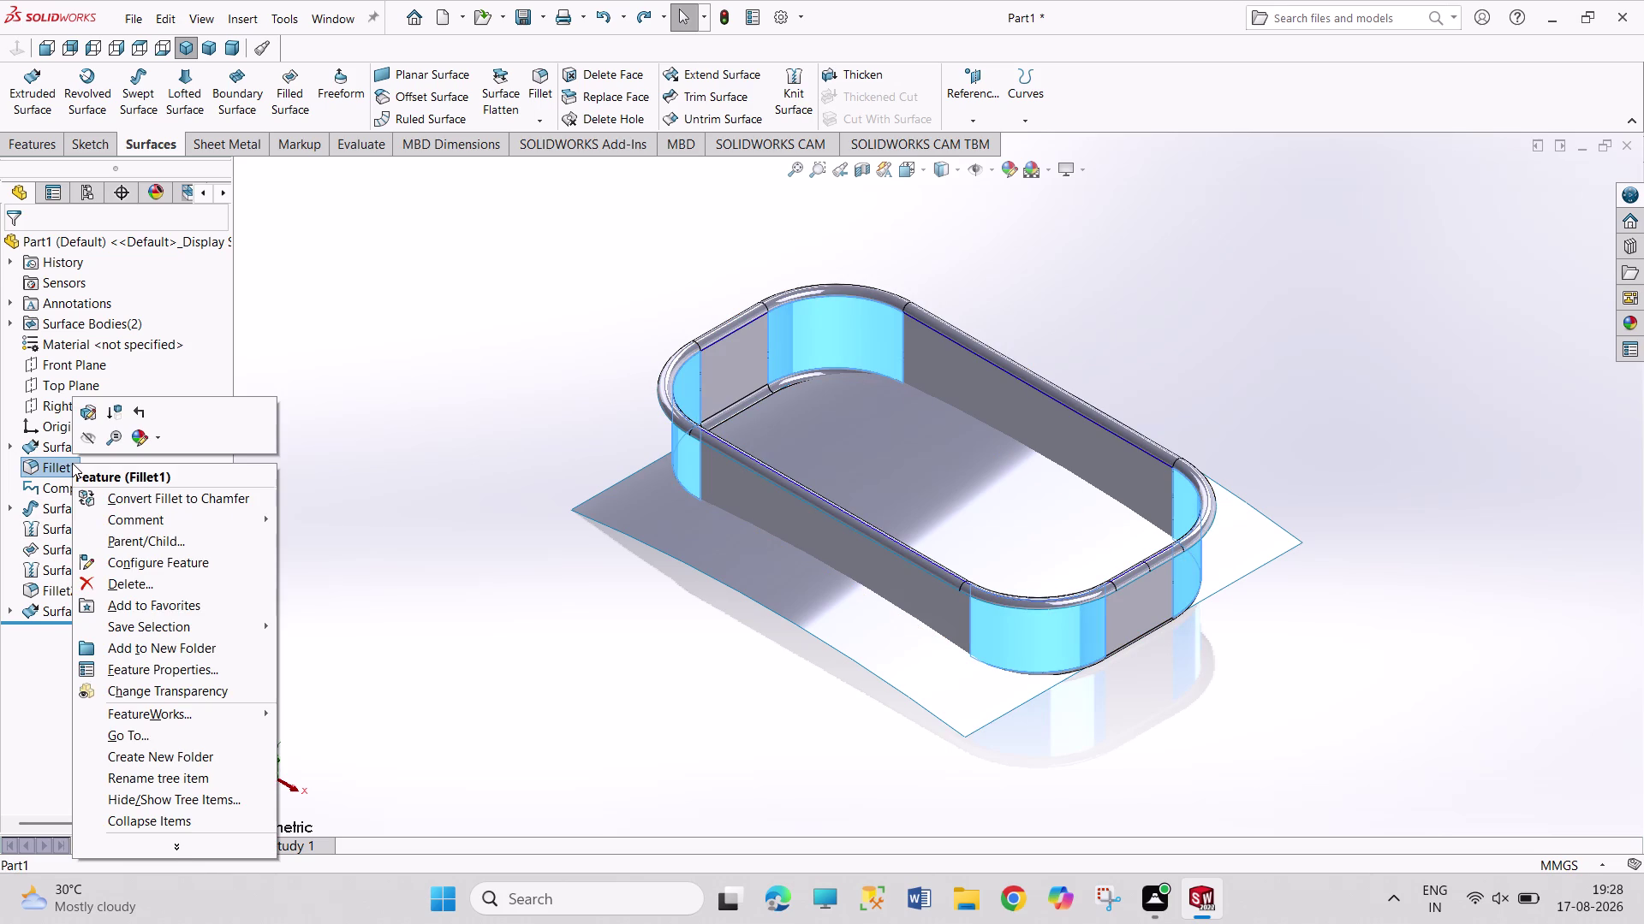
click(120, 586)
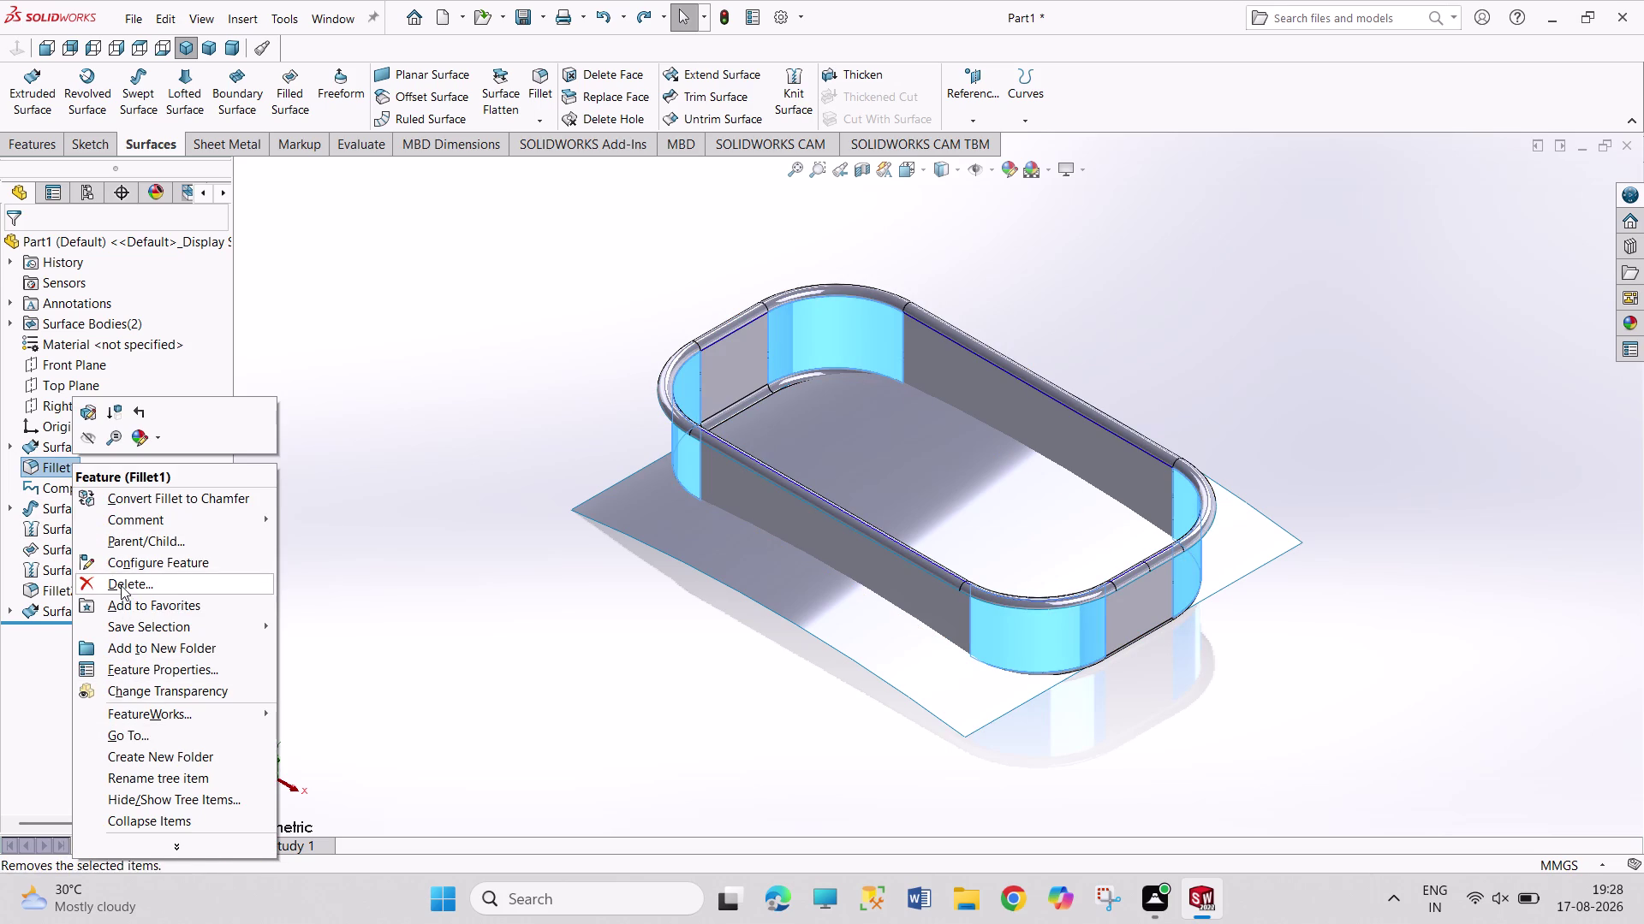
click(962, 340)
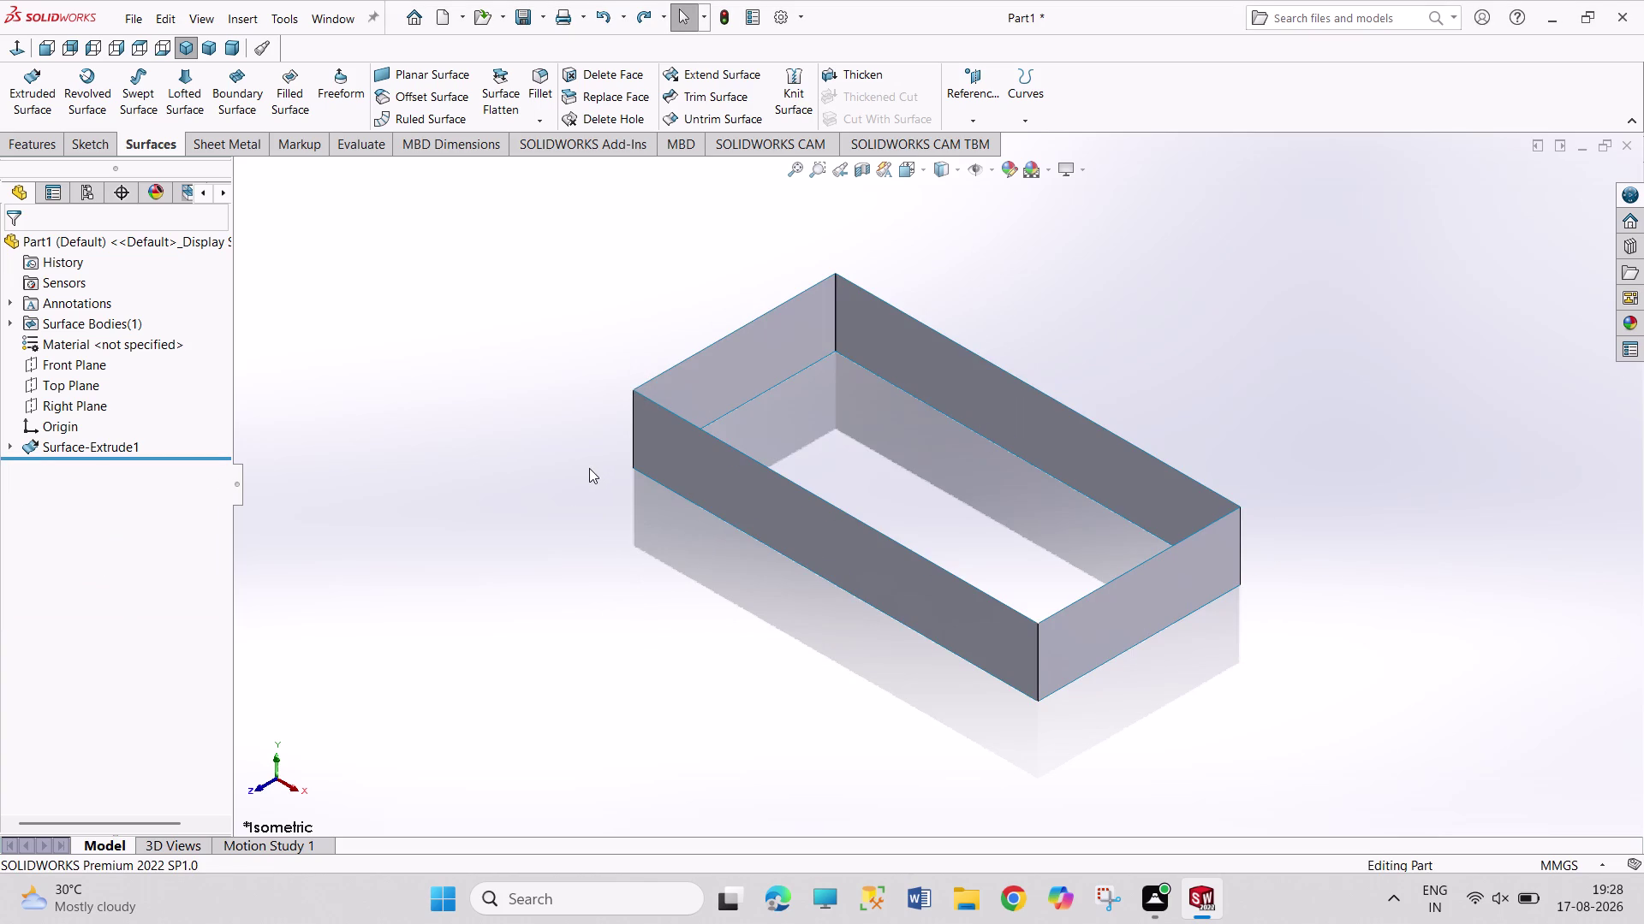
key(ctrl+z)
click(510, 501)
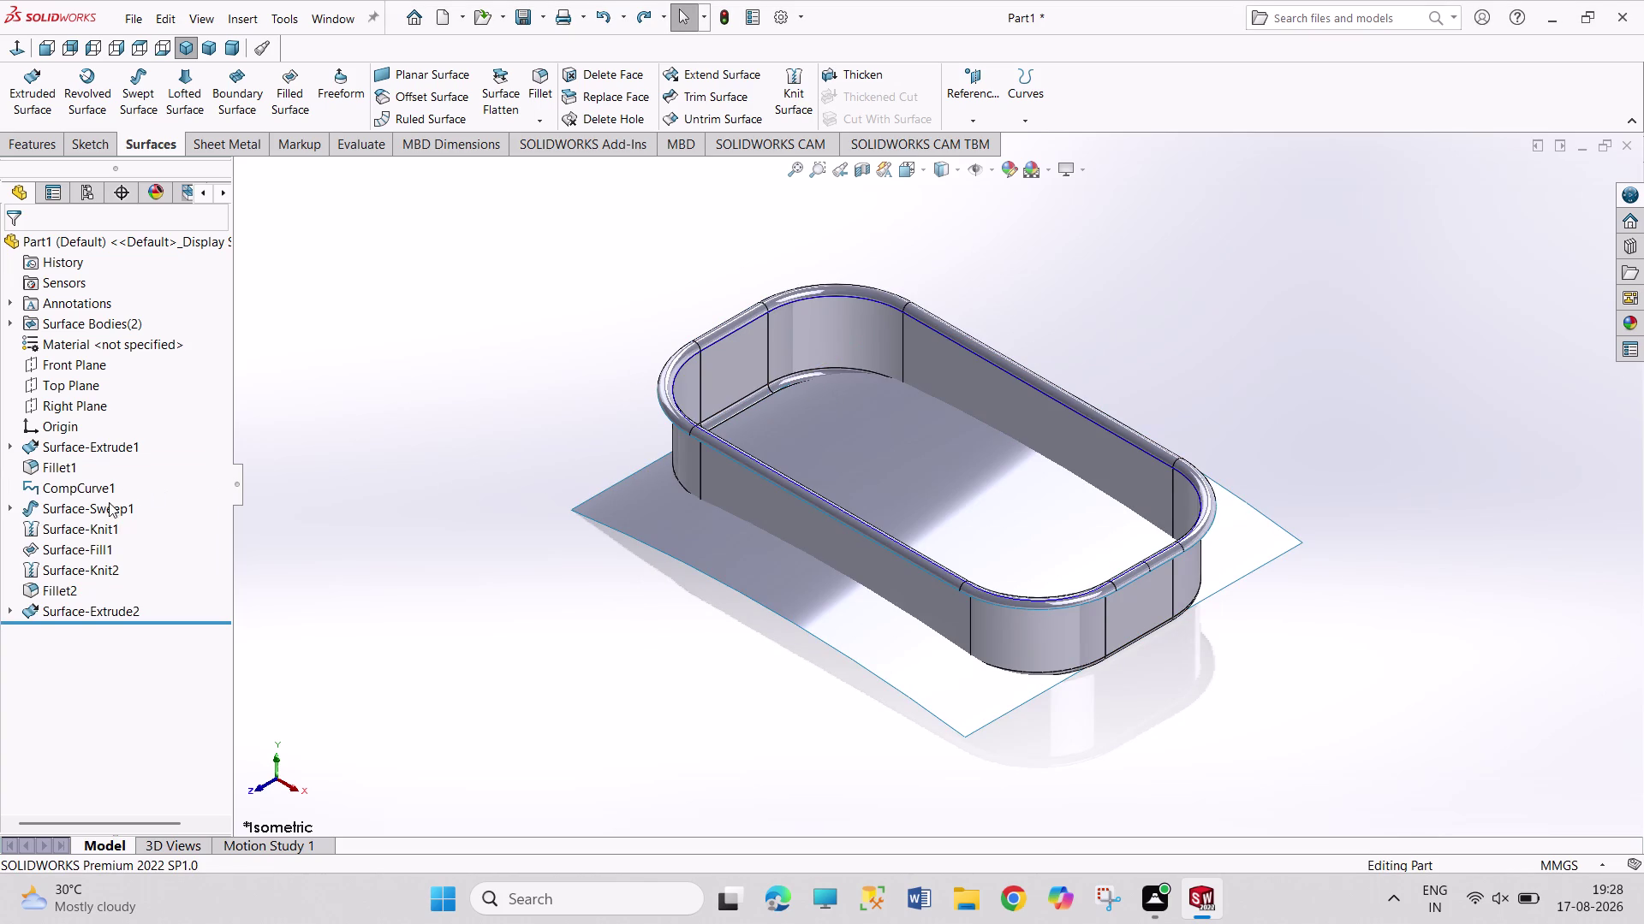
right_click(59, 590)
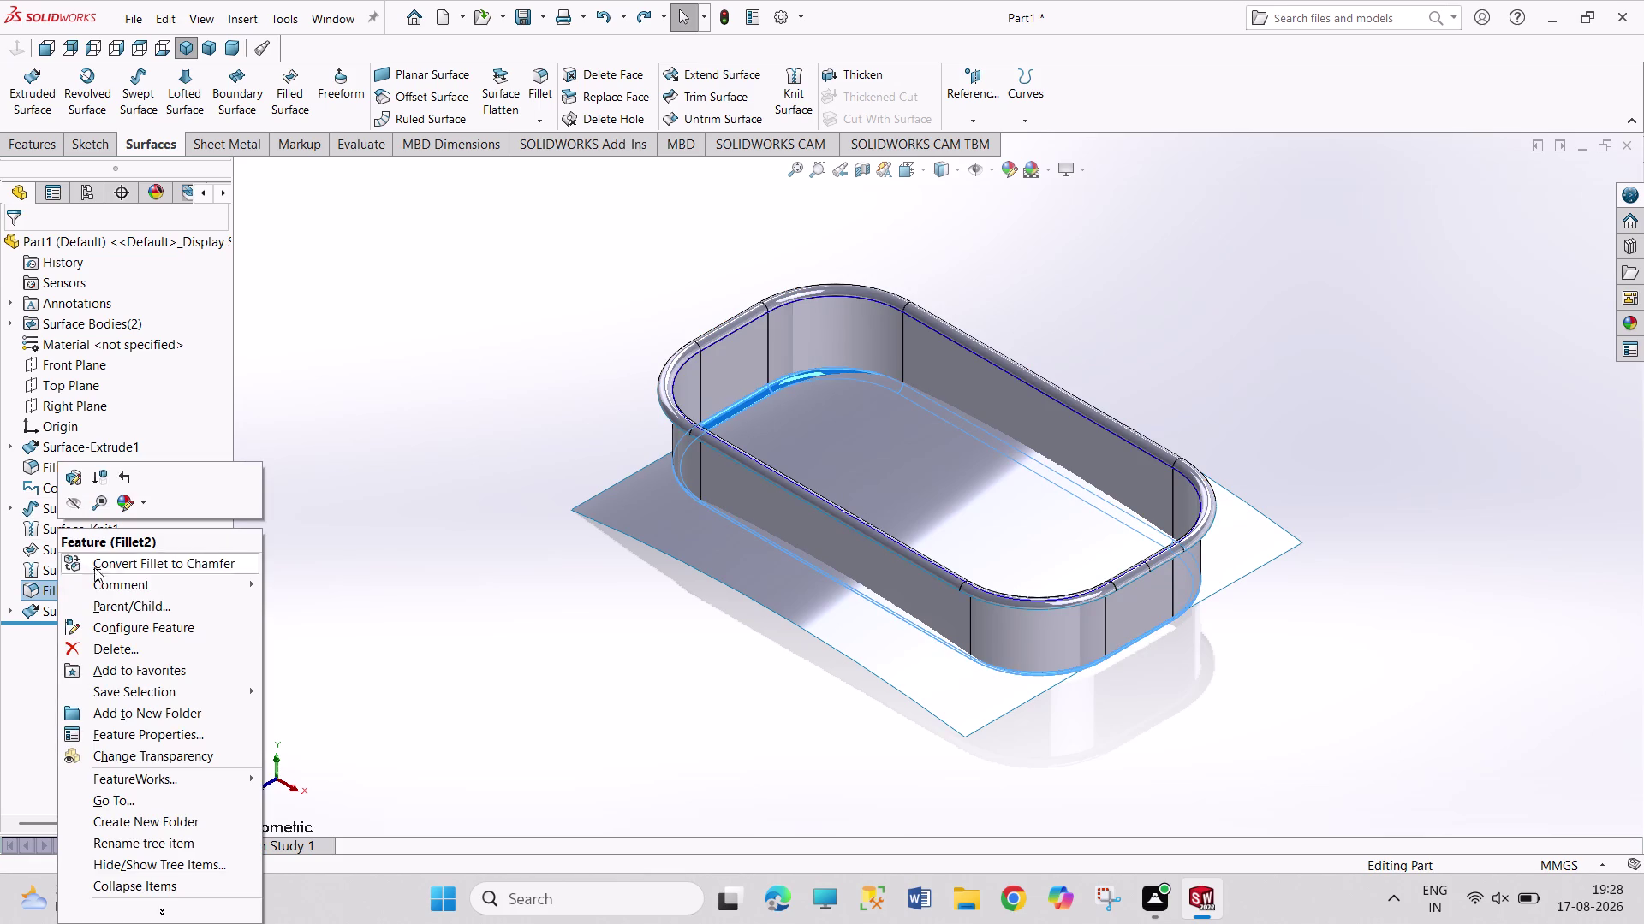
Delete Fillet2 and its dependent Surface-Extrude2, confirming the deletion.
click(103, 642)
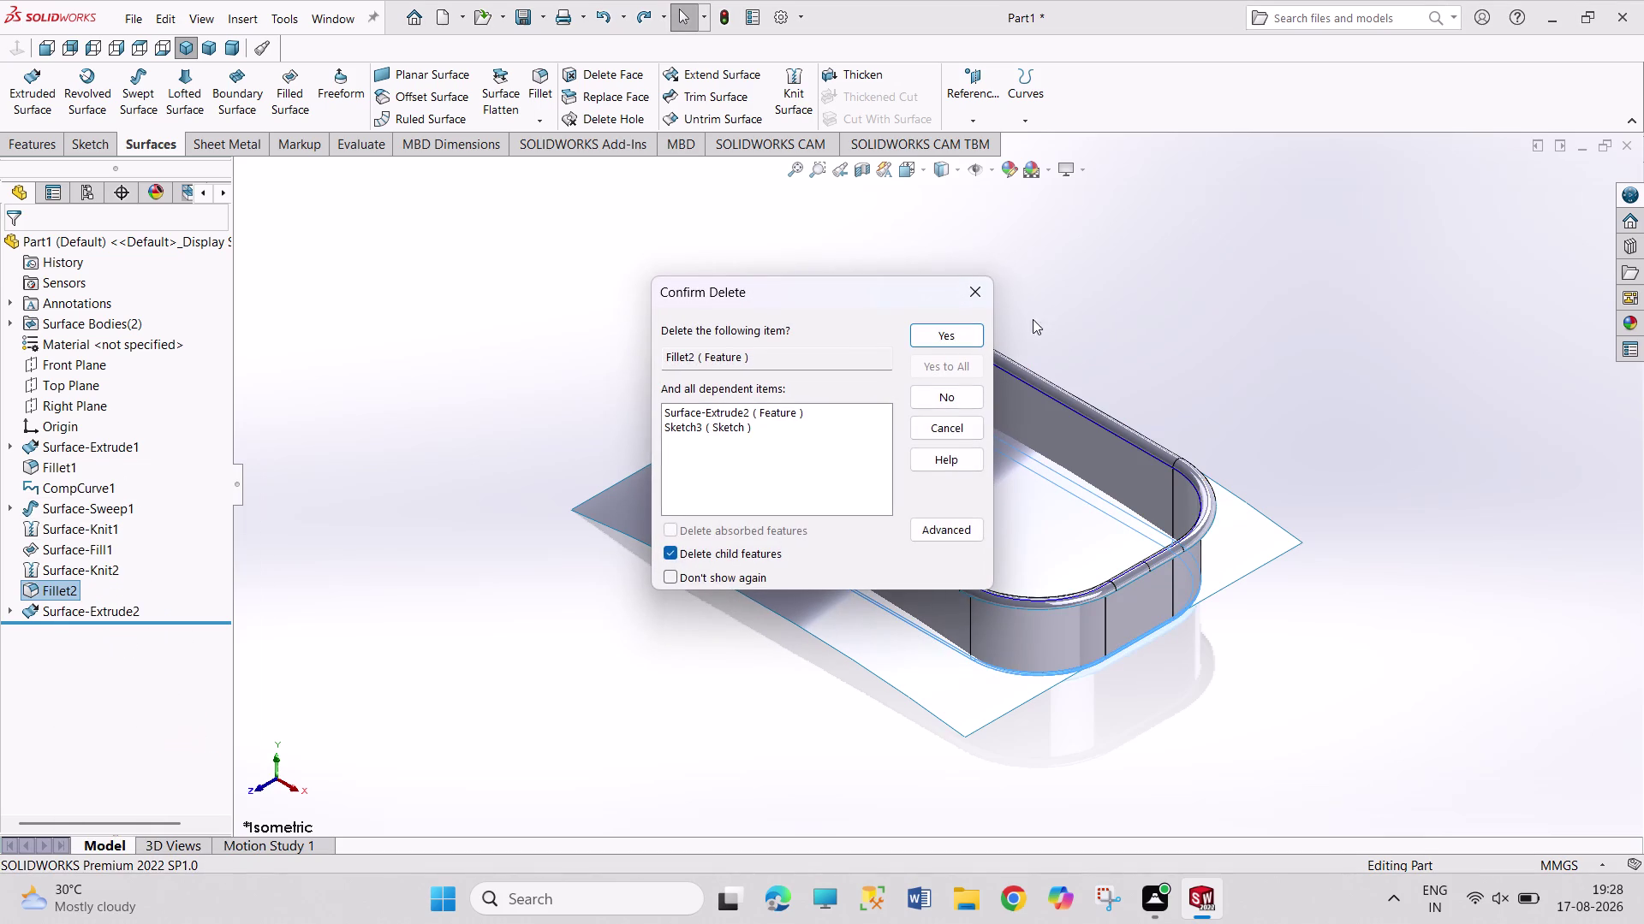
click(947, 335)
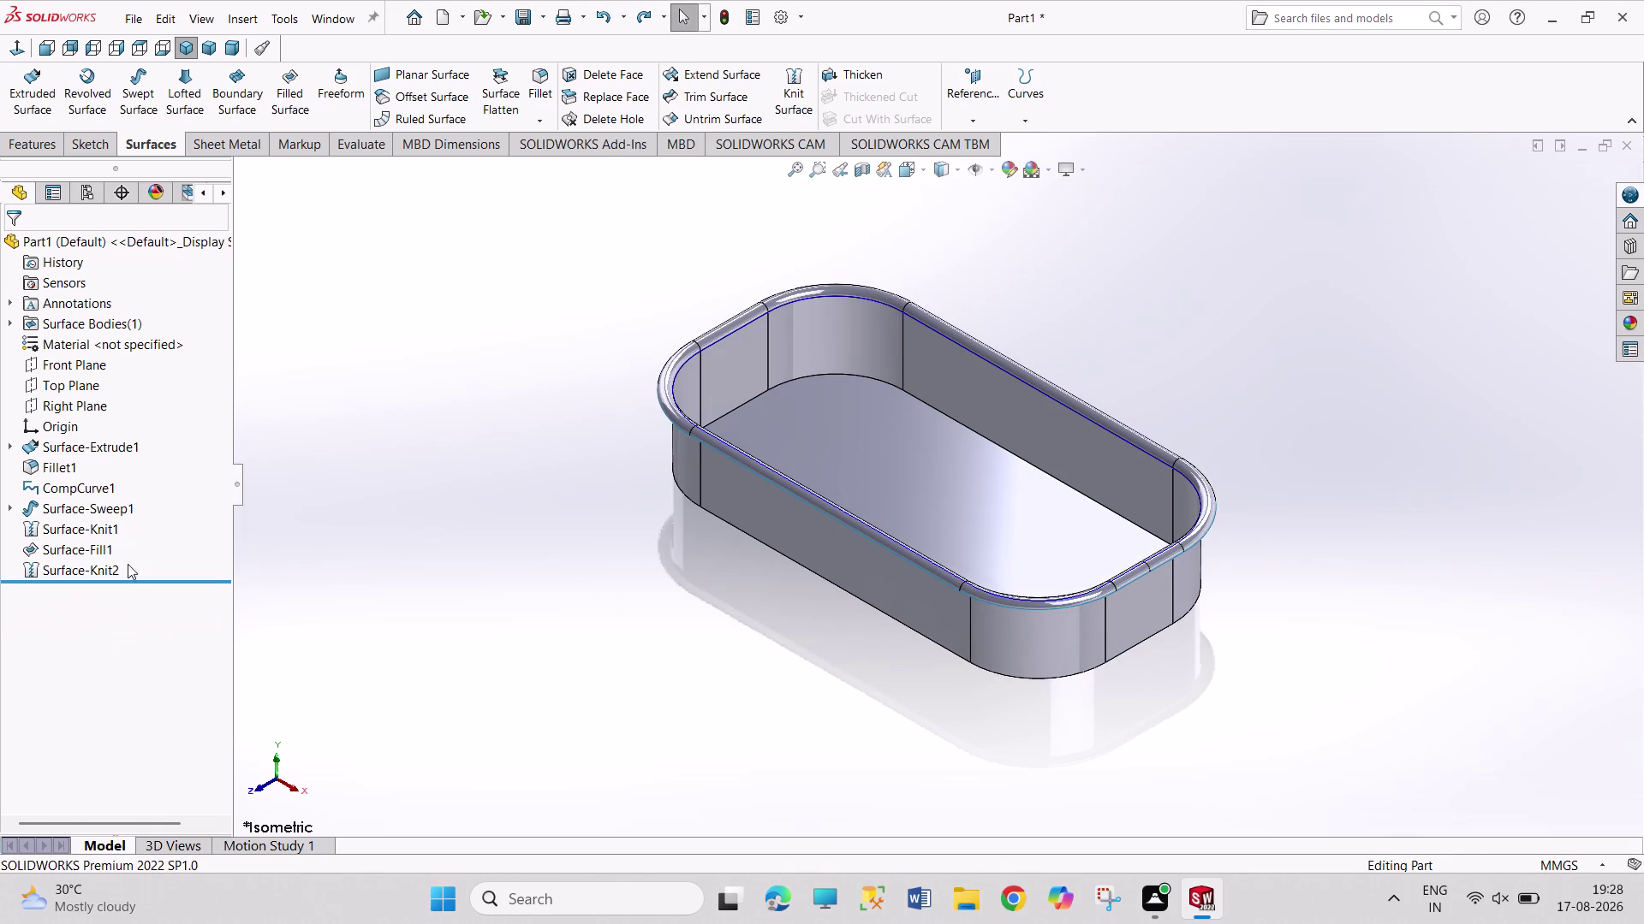
click(730, 26)
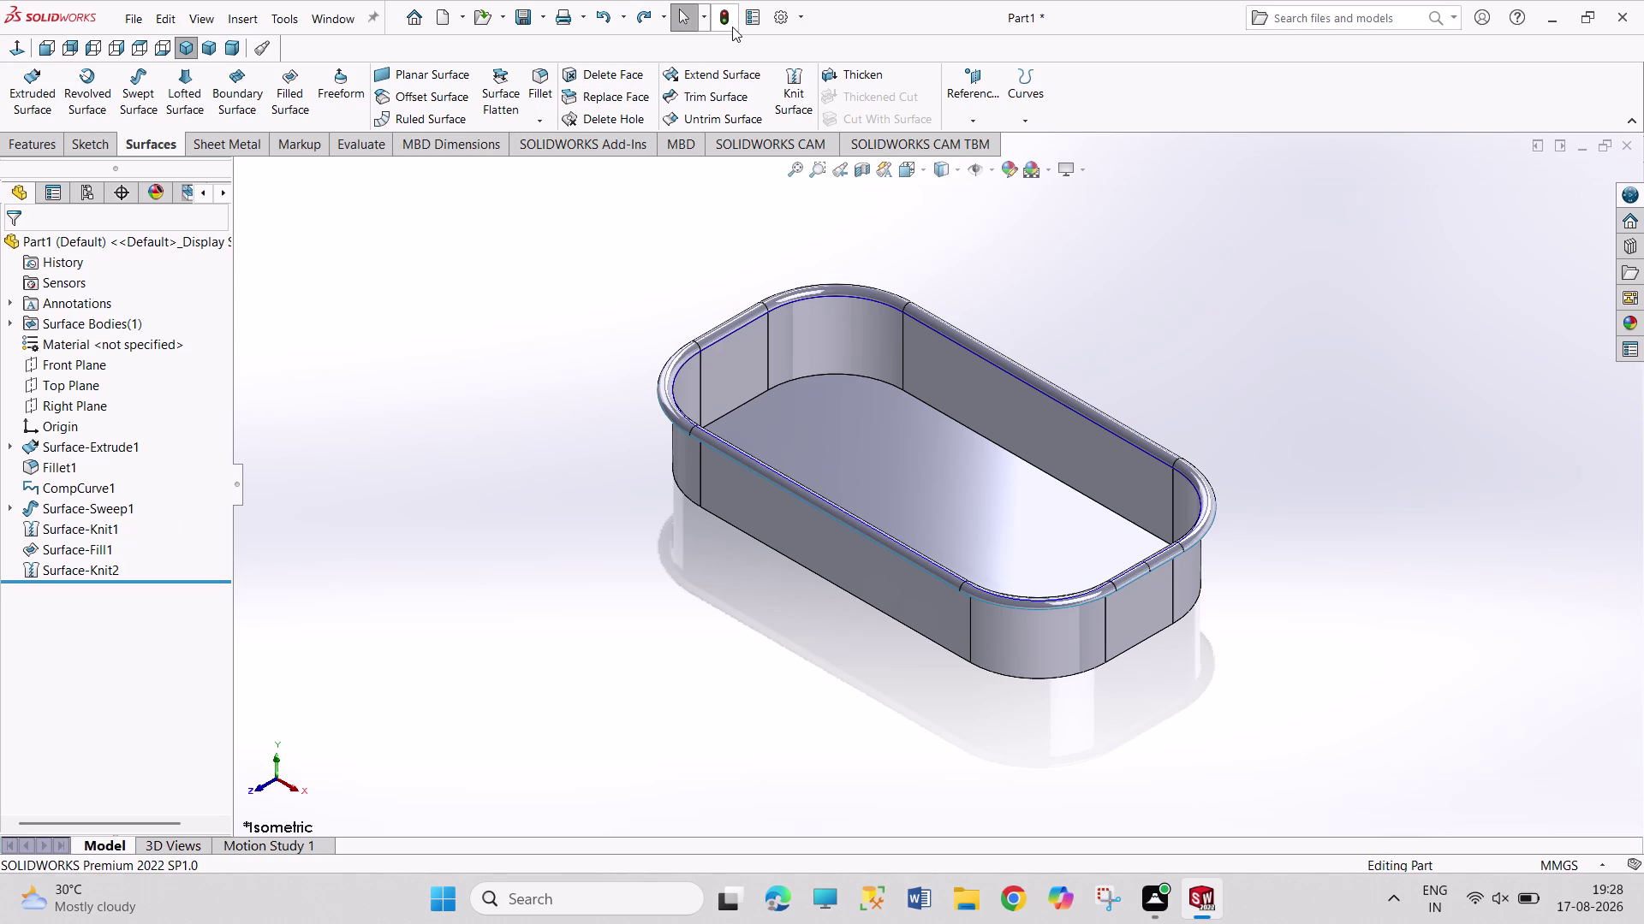
click(732, 27)
middle_drag(589, 311, 703, 86)
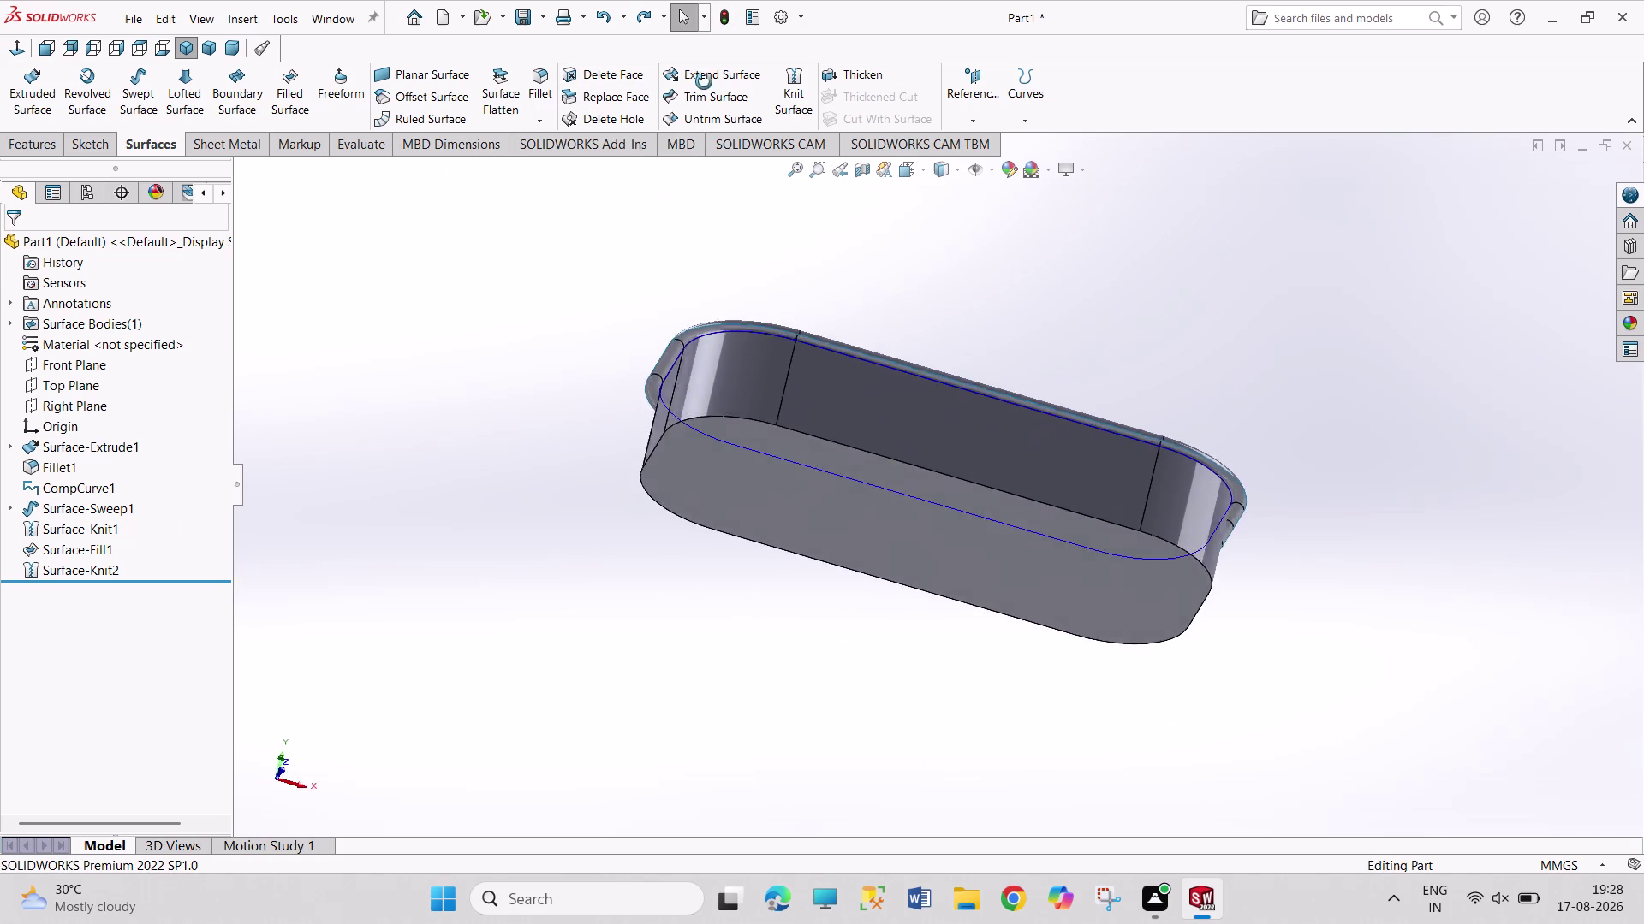
middle_drag(703, 87, 802, 469)
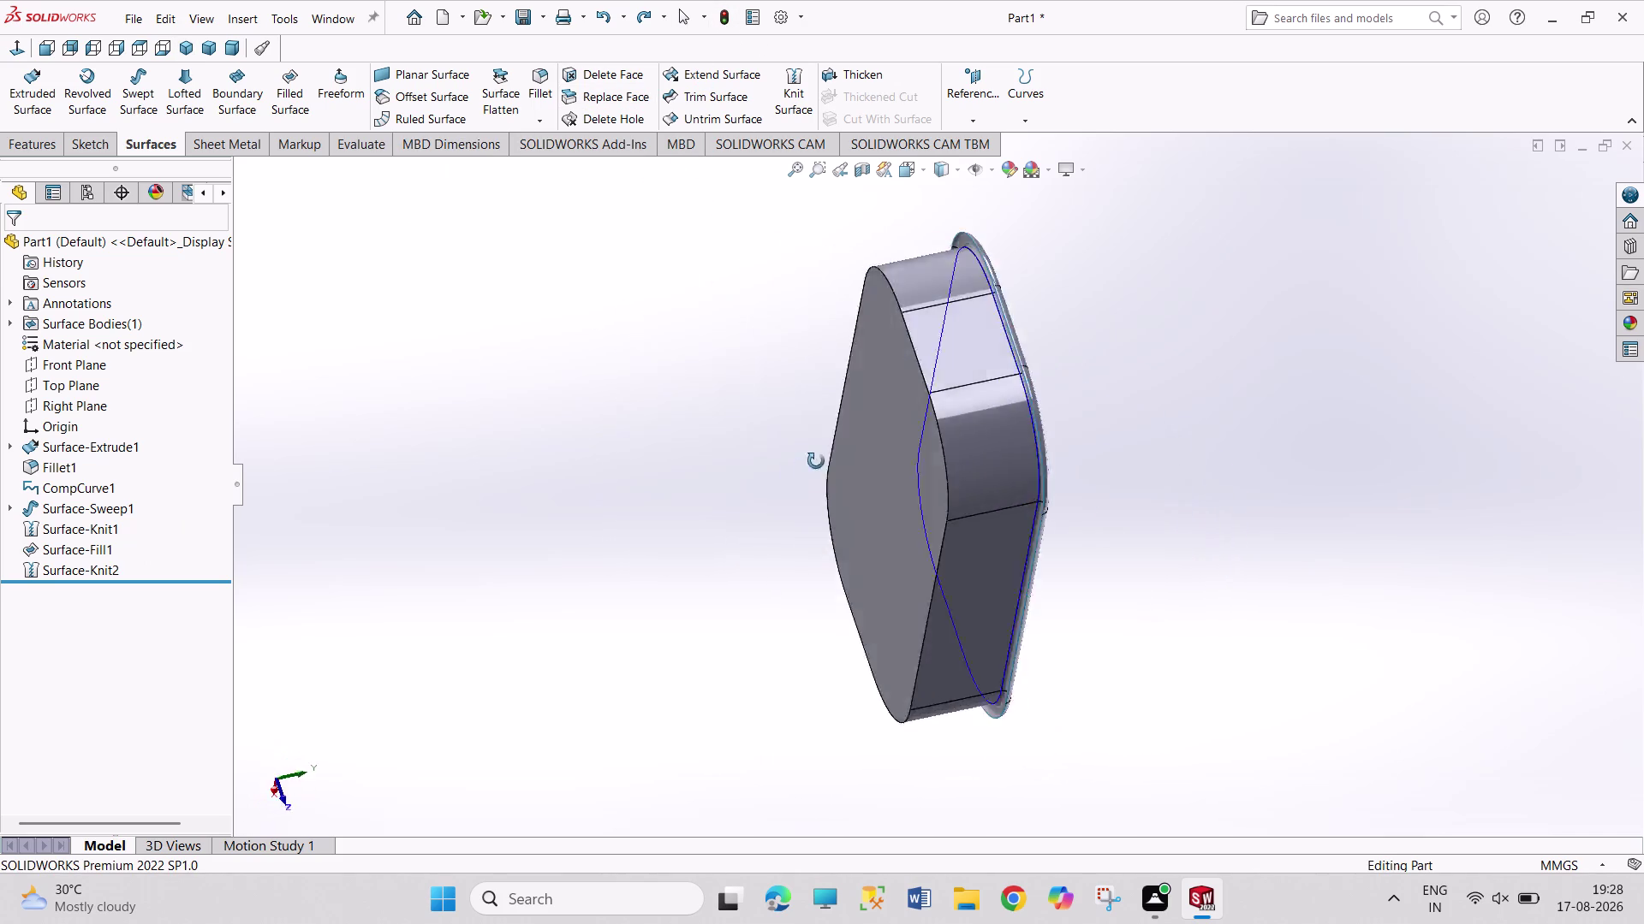
middle_drag(803, 469, 465, 356)
middle_drag(596, 609, 676, 310)
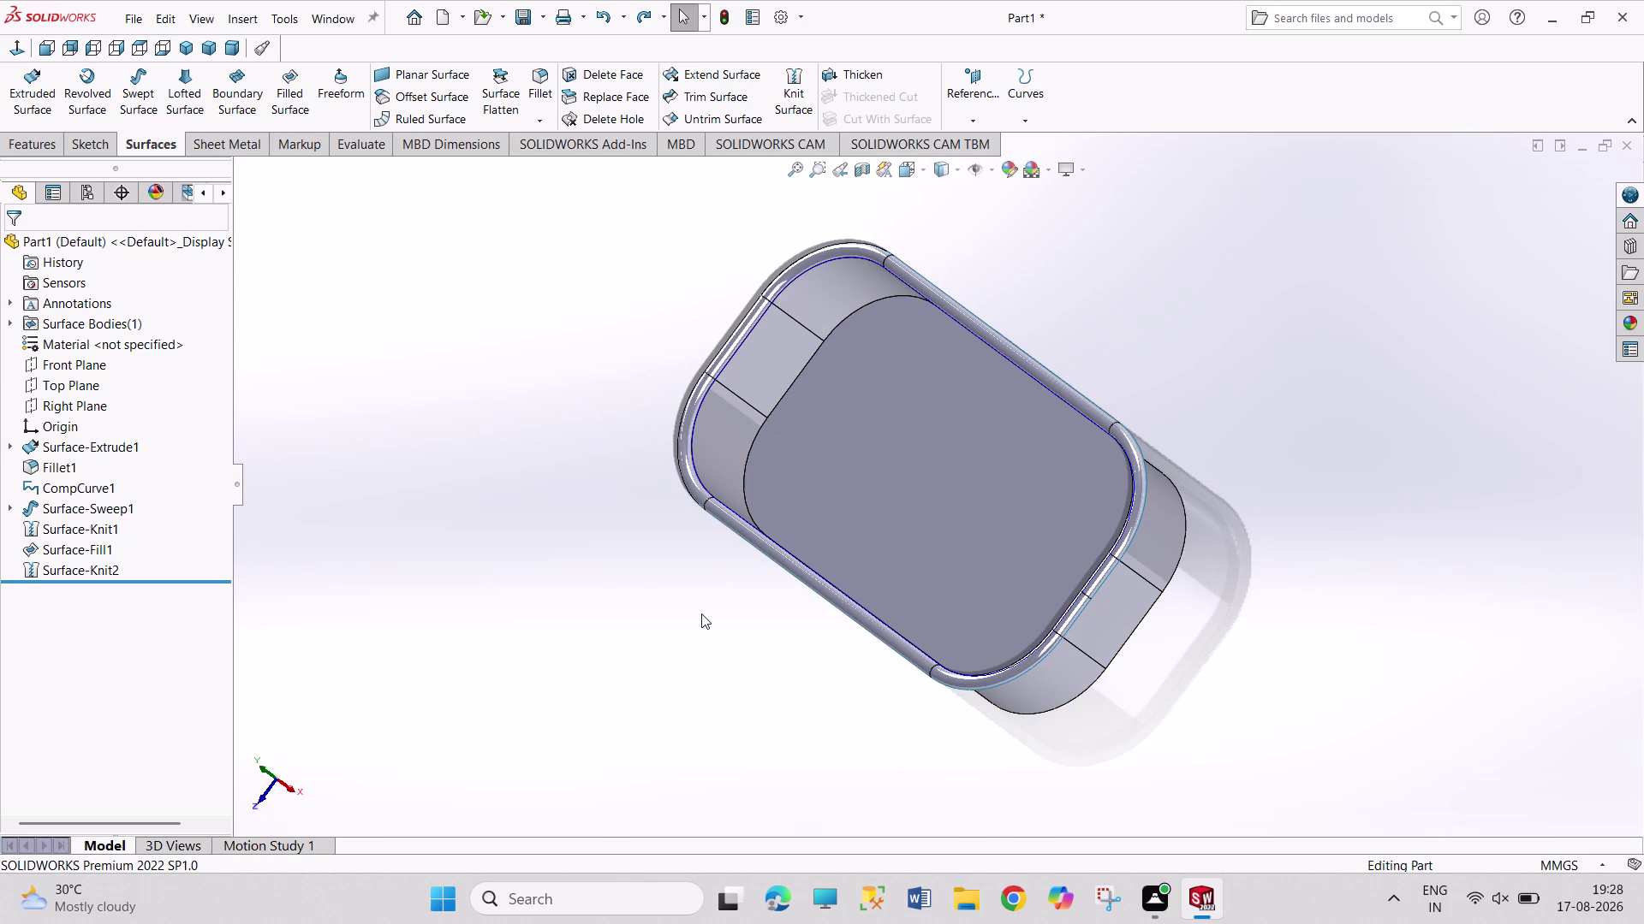
middle_drag(709, 640, 870, 368)
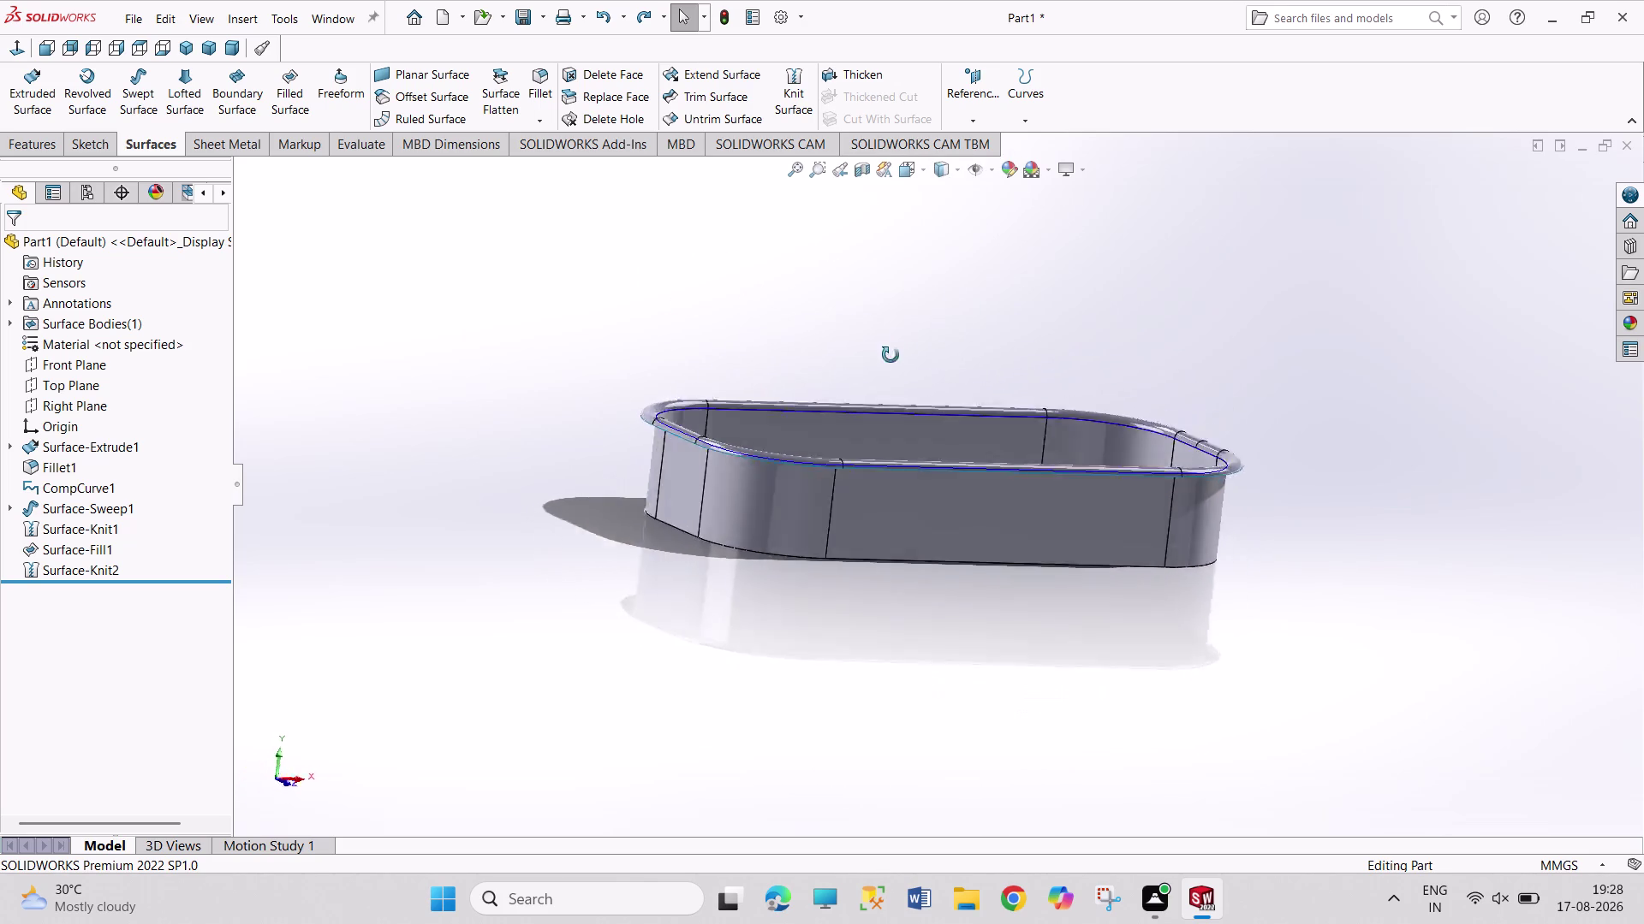
middle_drag(869, 368, 941, 338)
middle_drag(1183, 572, 1147, 557)
middle_drag(1121, 547, 964, 517)
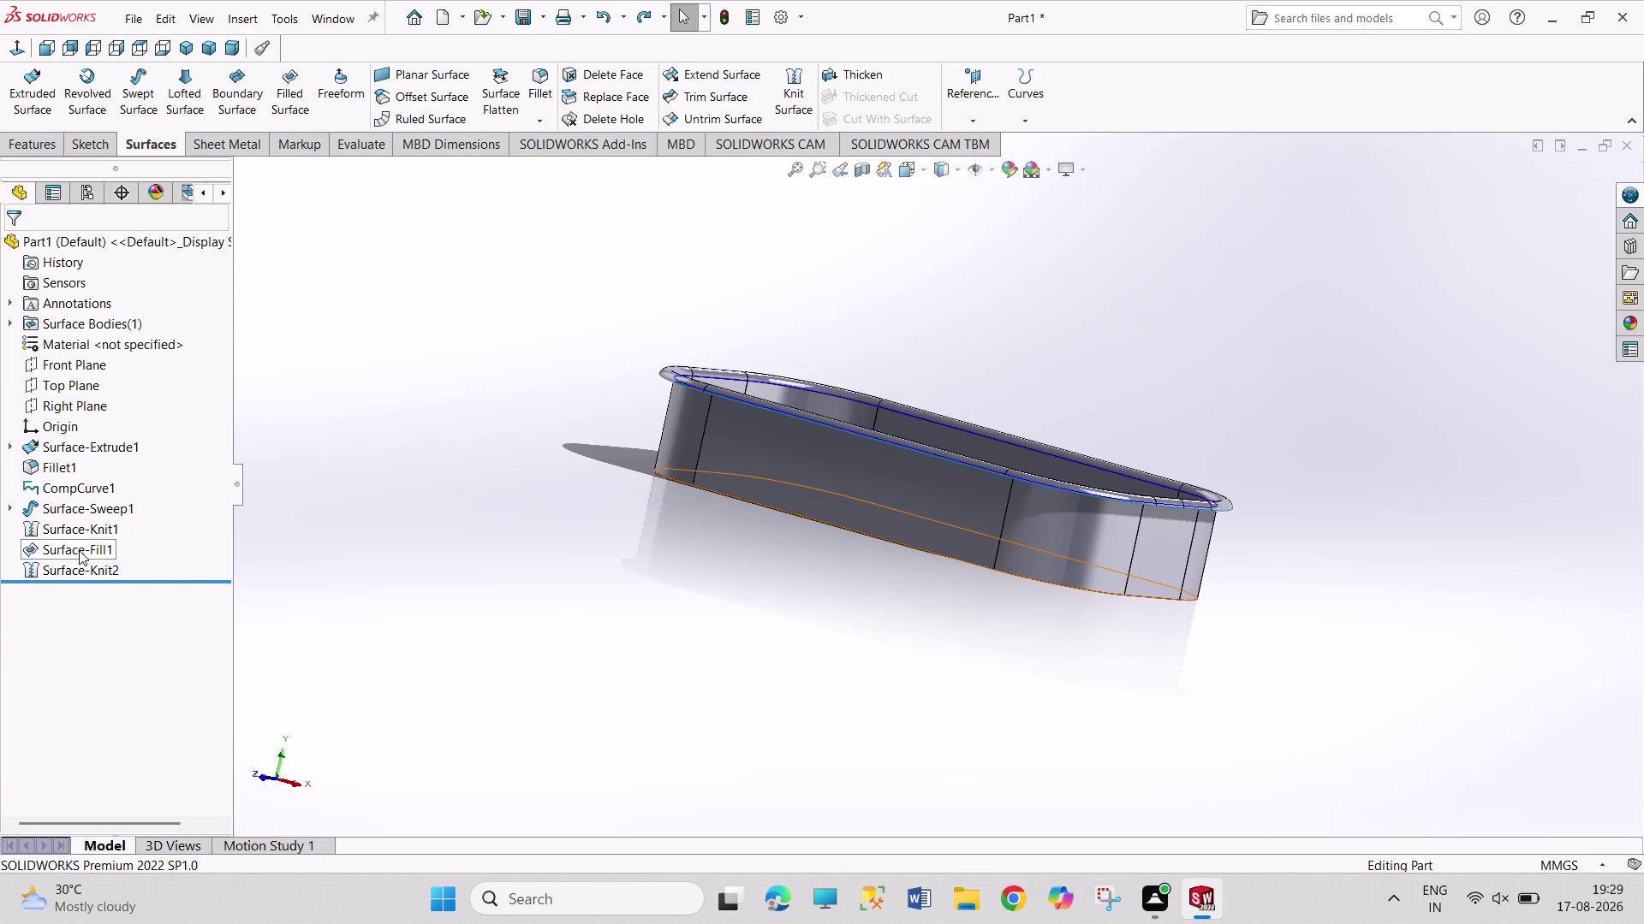
click(319, 550)
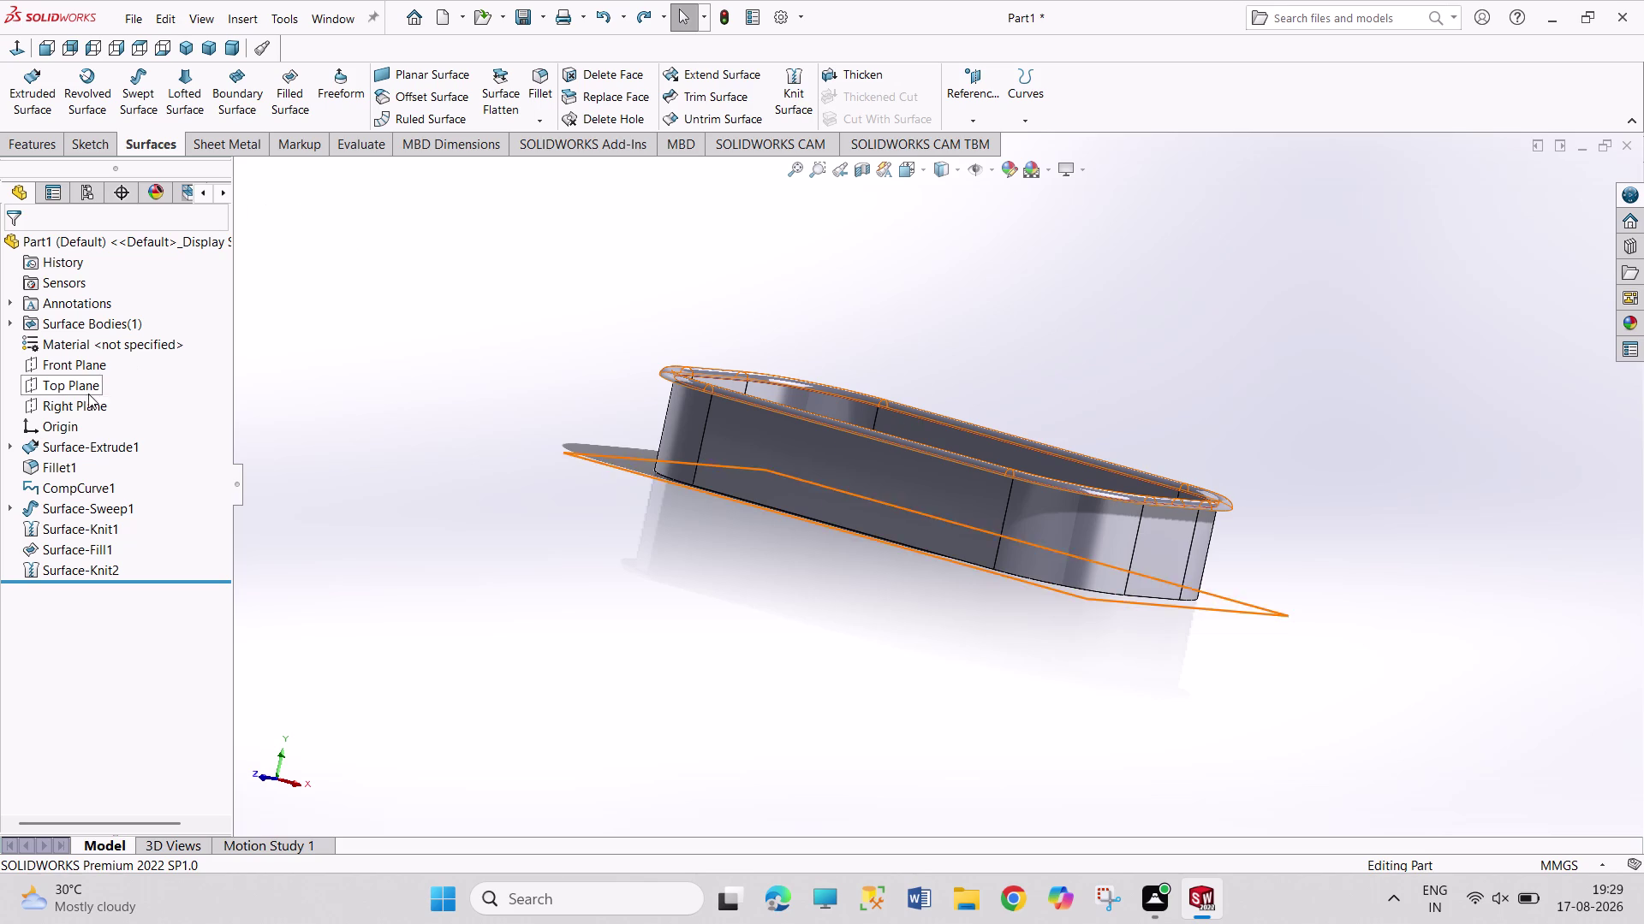
click(83, 368)
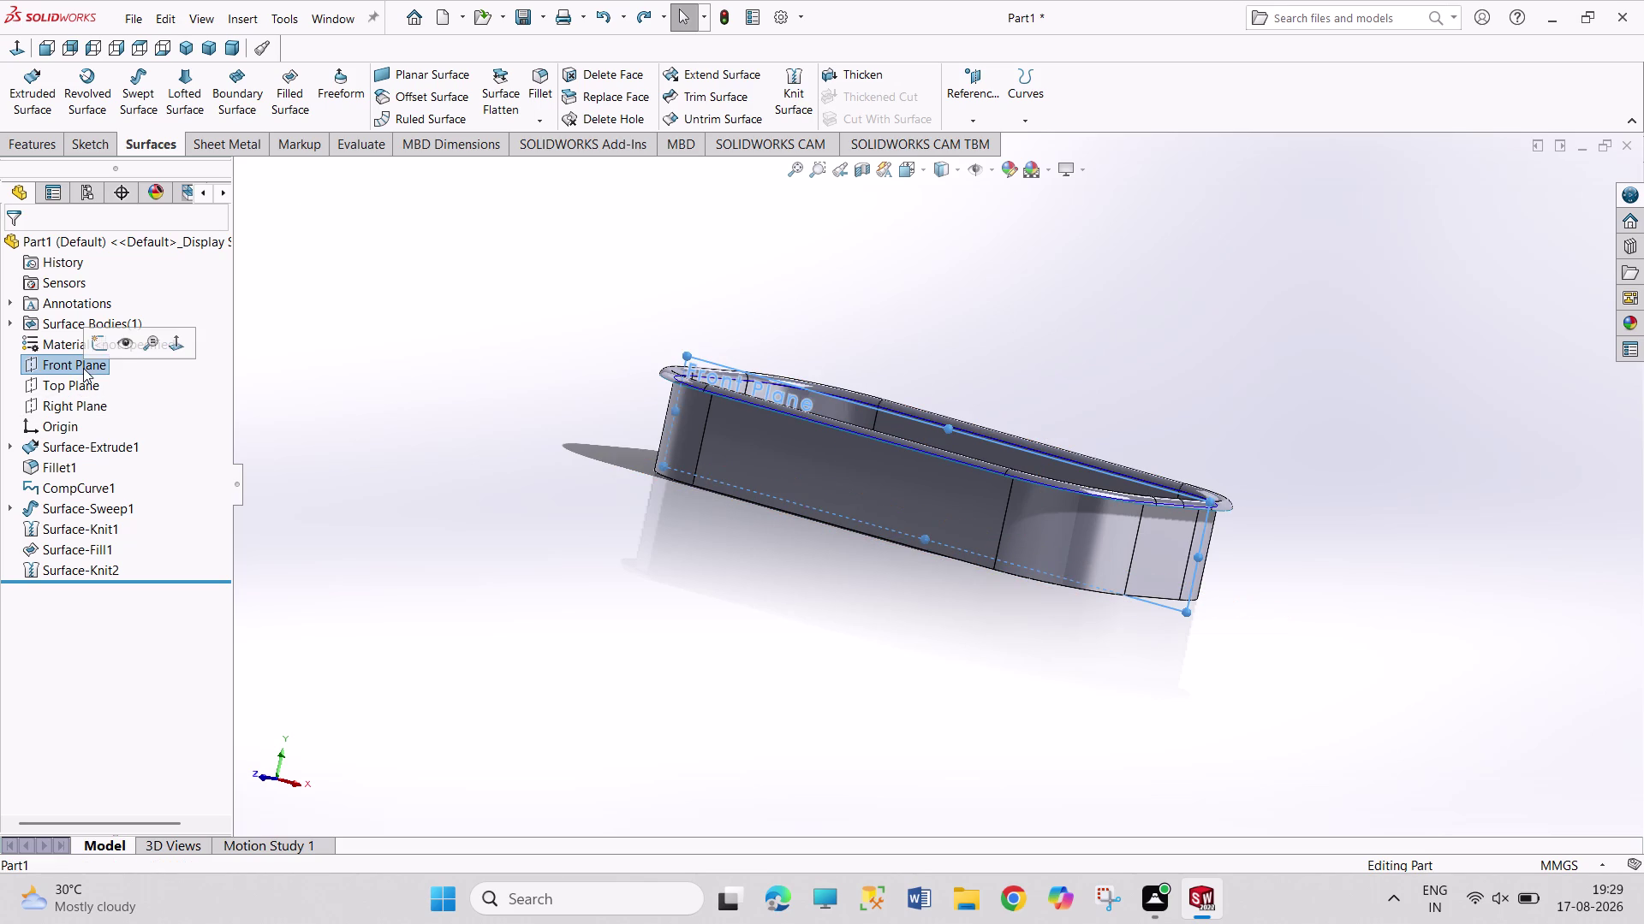
On the Front Plane, draw a 3-point arc between the tray's bottom corners.
click(106, 344)
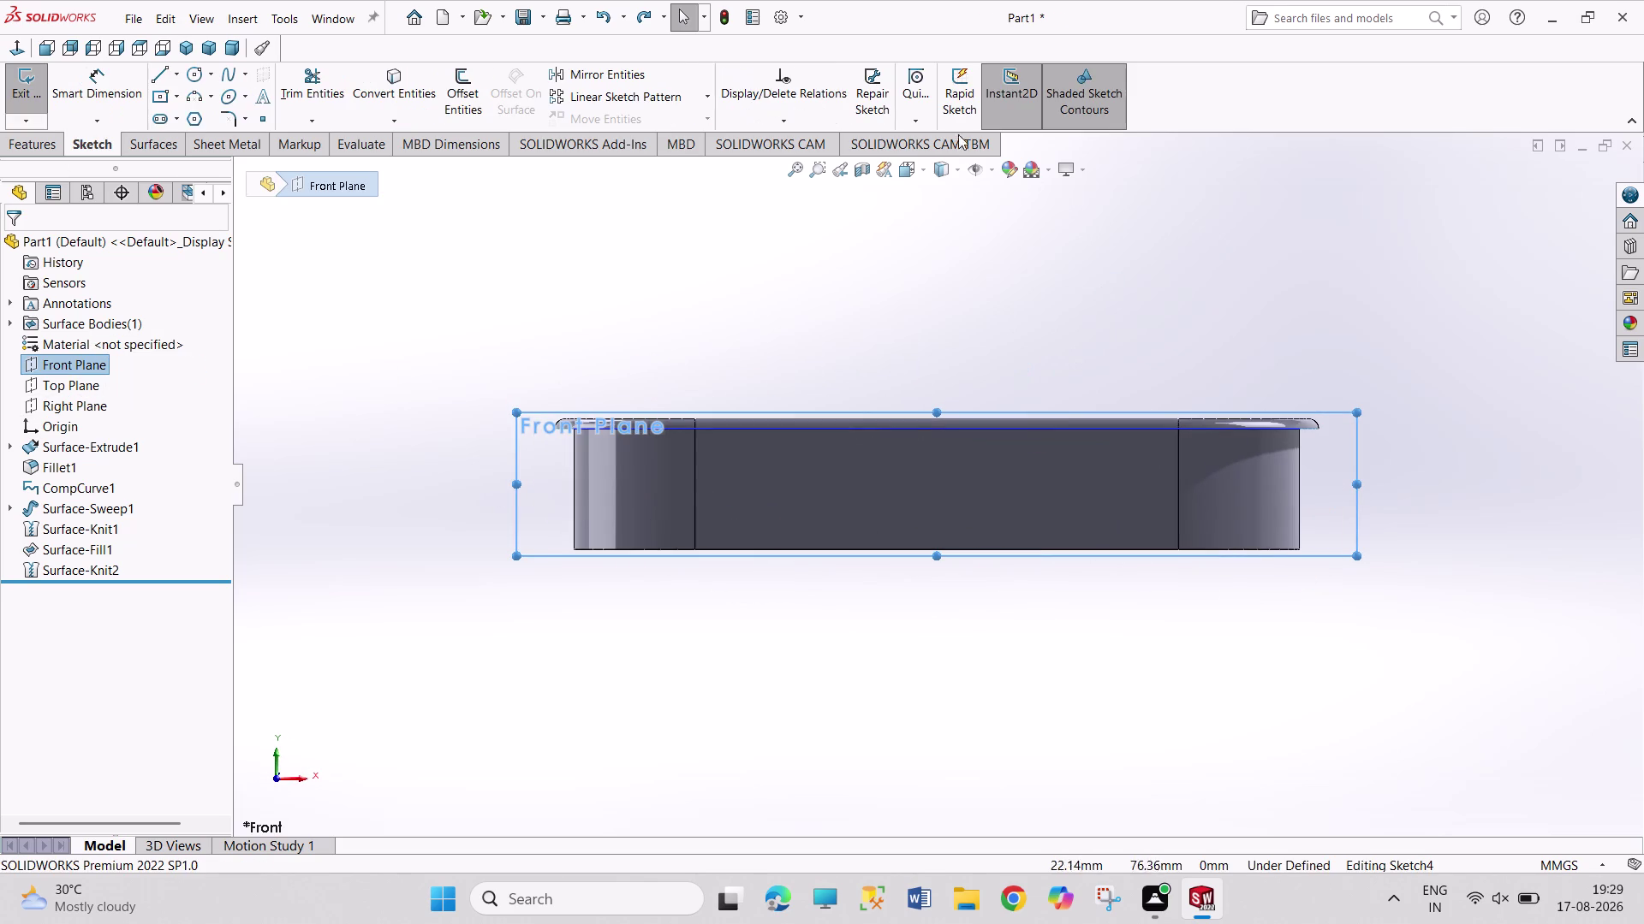
click(194, 98)
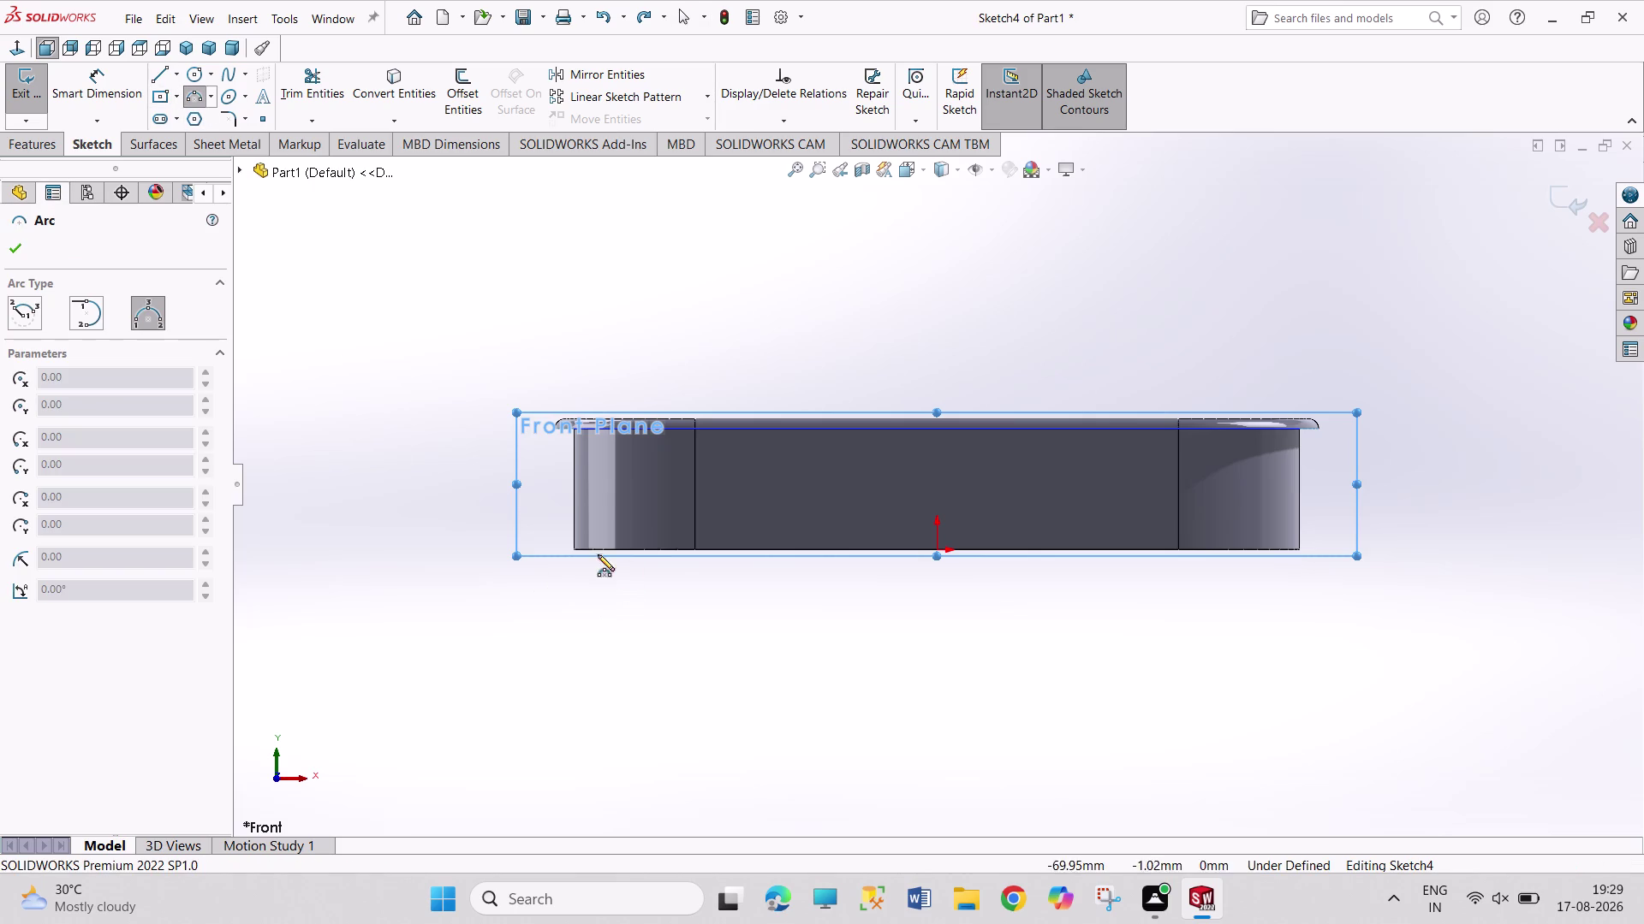
click(575, 548)
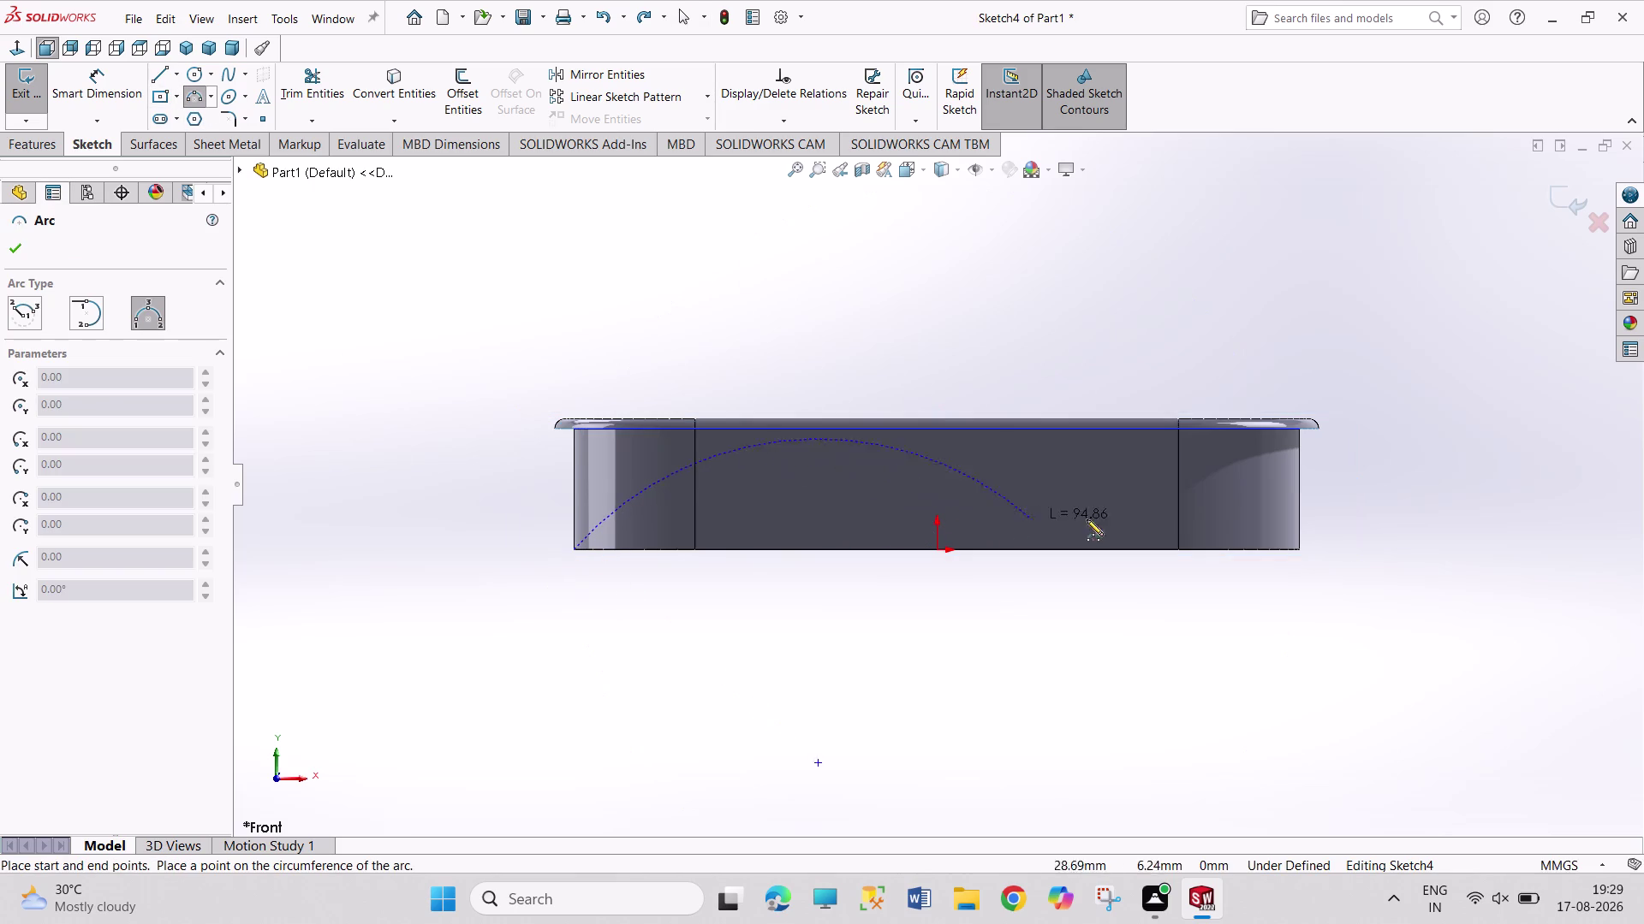
click(1299, 551)
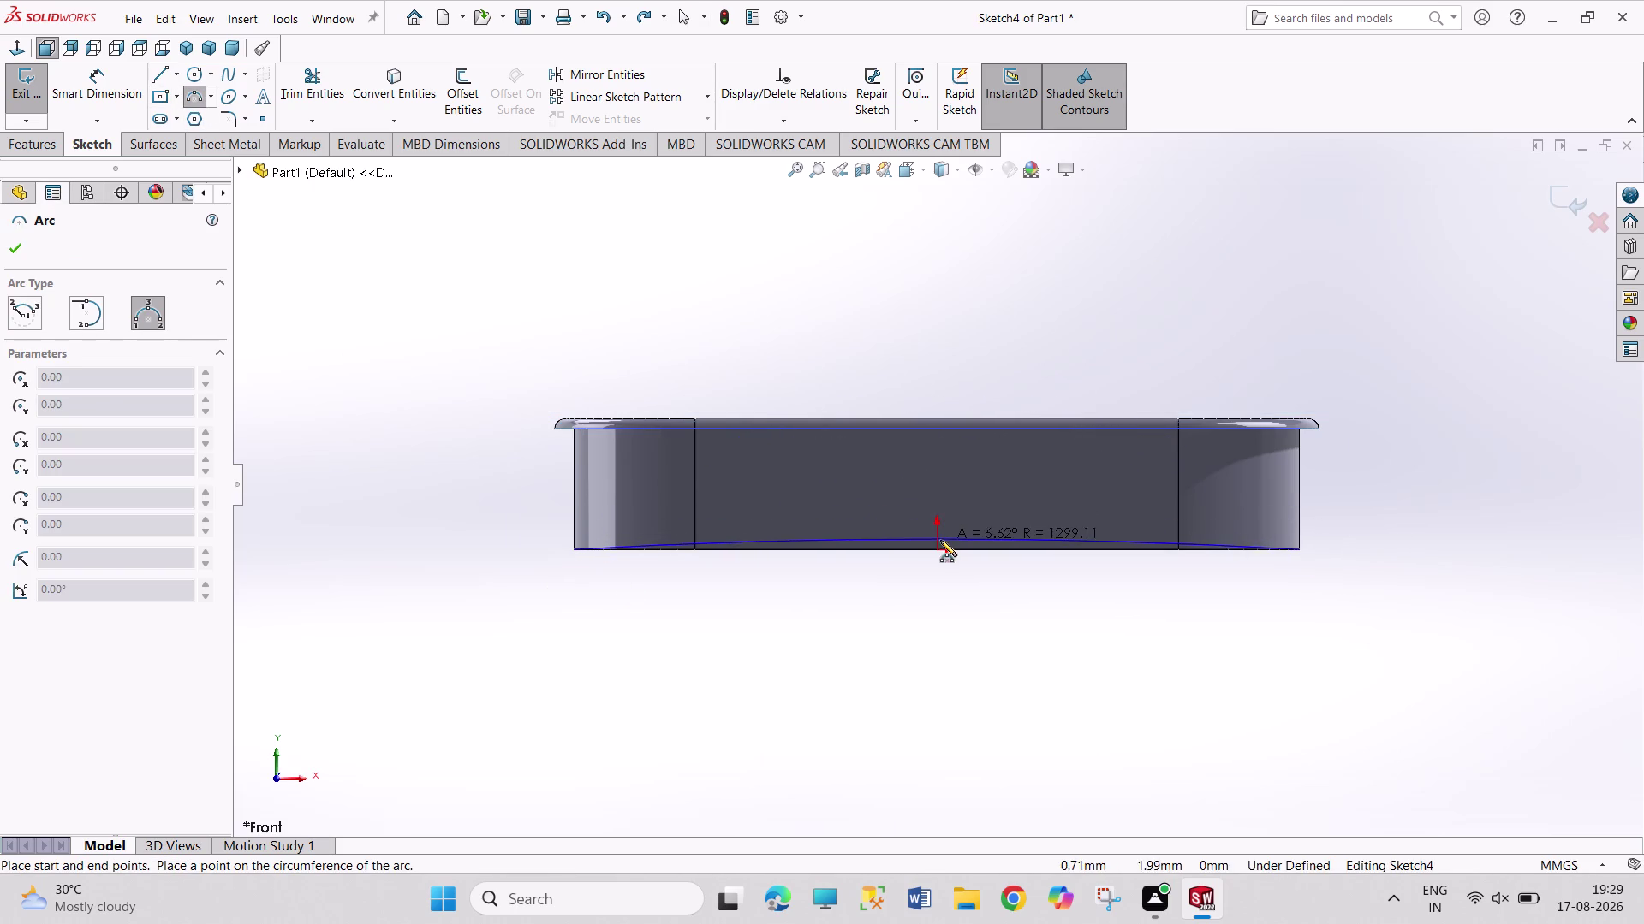
click(937, 514)
Dimension the arc's rise above the bottom edge to 5 mm and exit the sketch.
right_drag(972, 683, 978, 575)
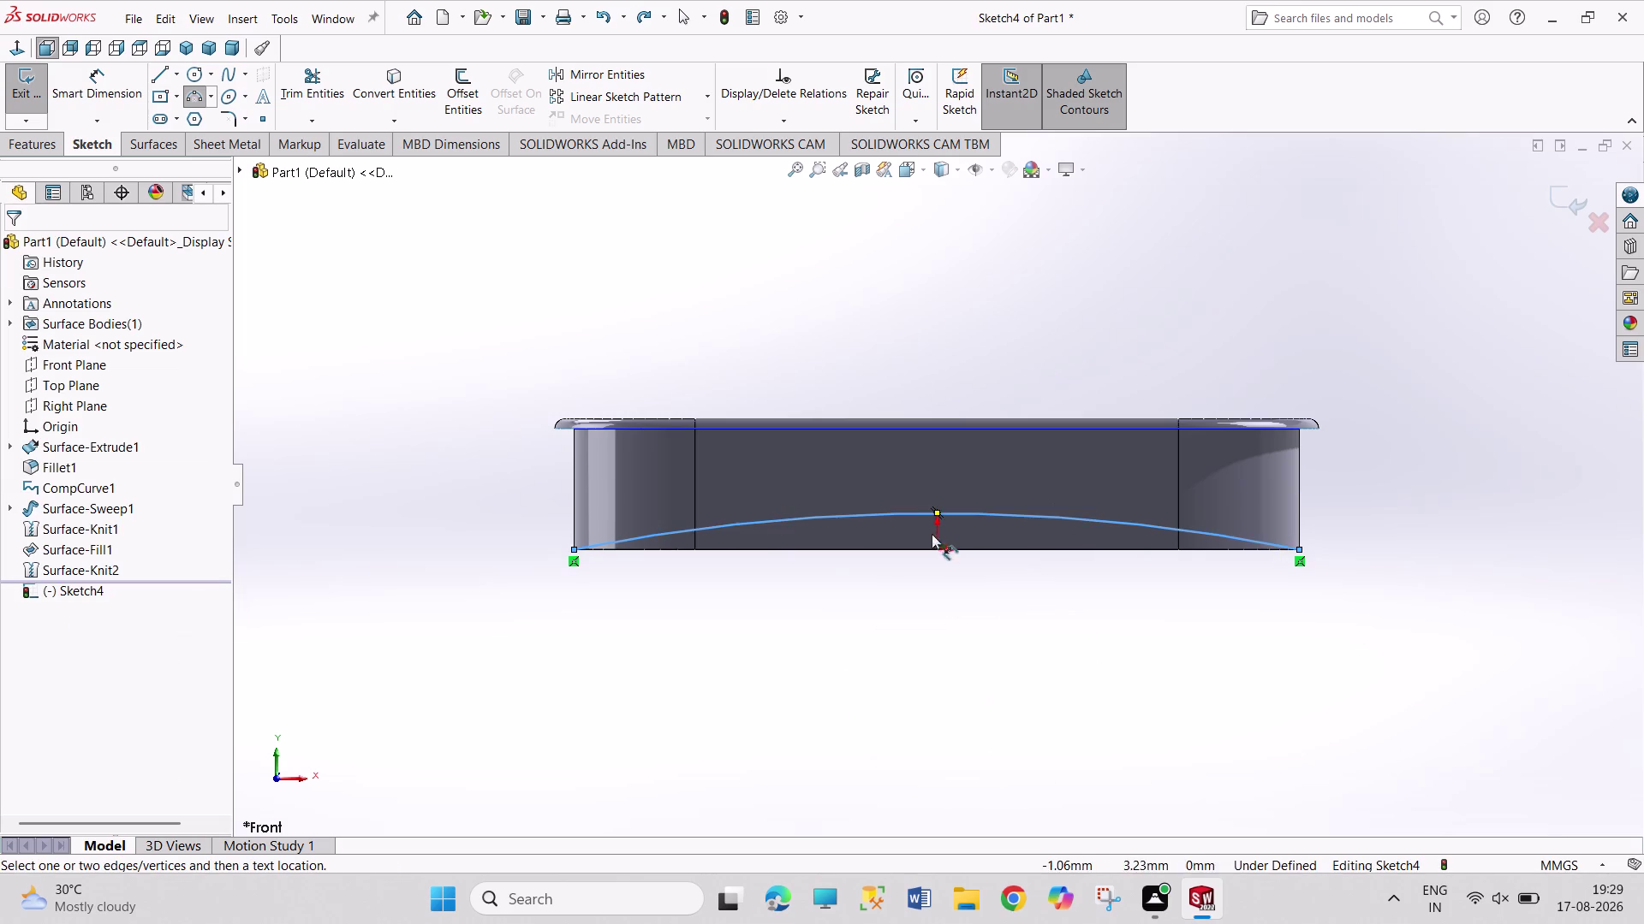
click(943, 513)
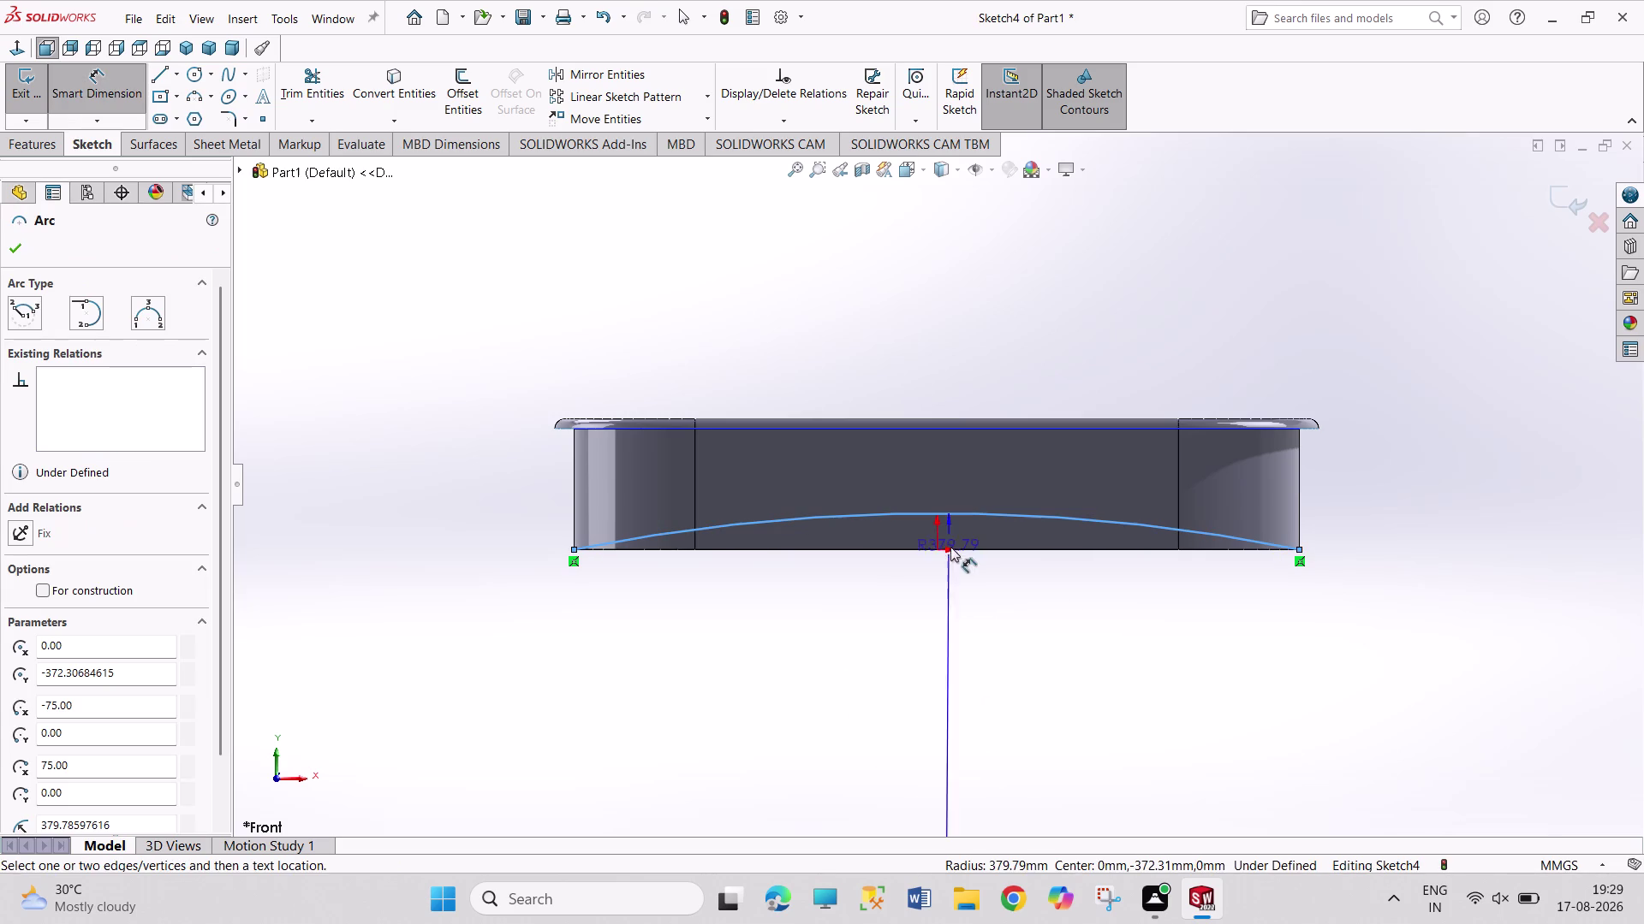
click(959, 550)
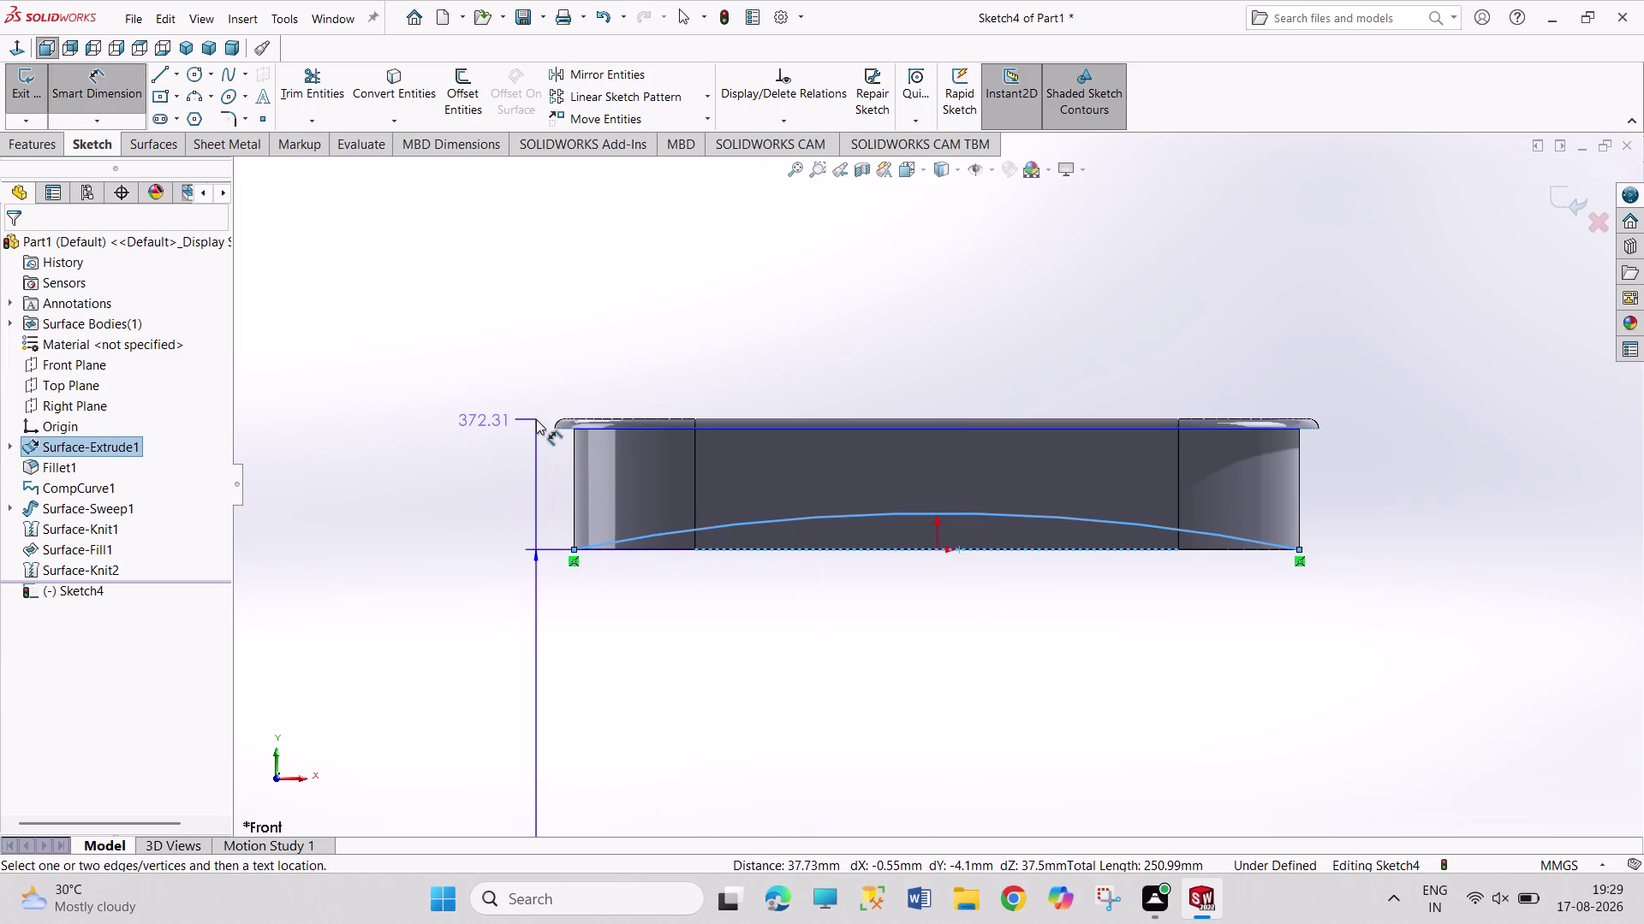
key(Escape)
key(Escape)
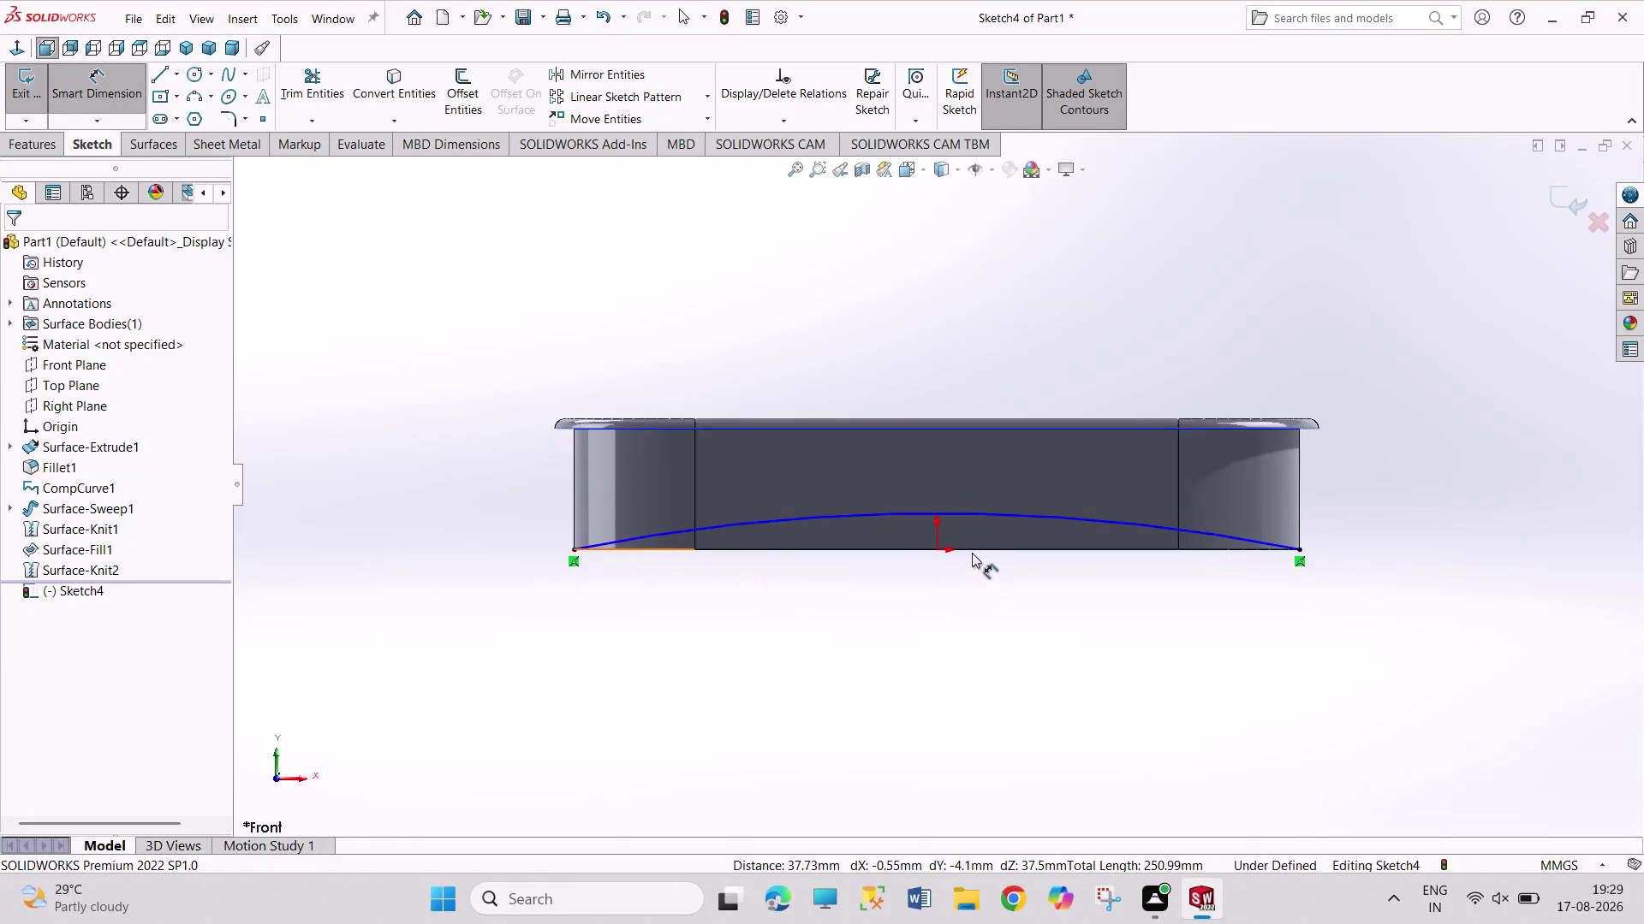
click(972, 551)
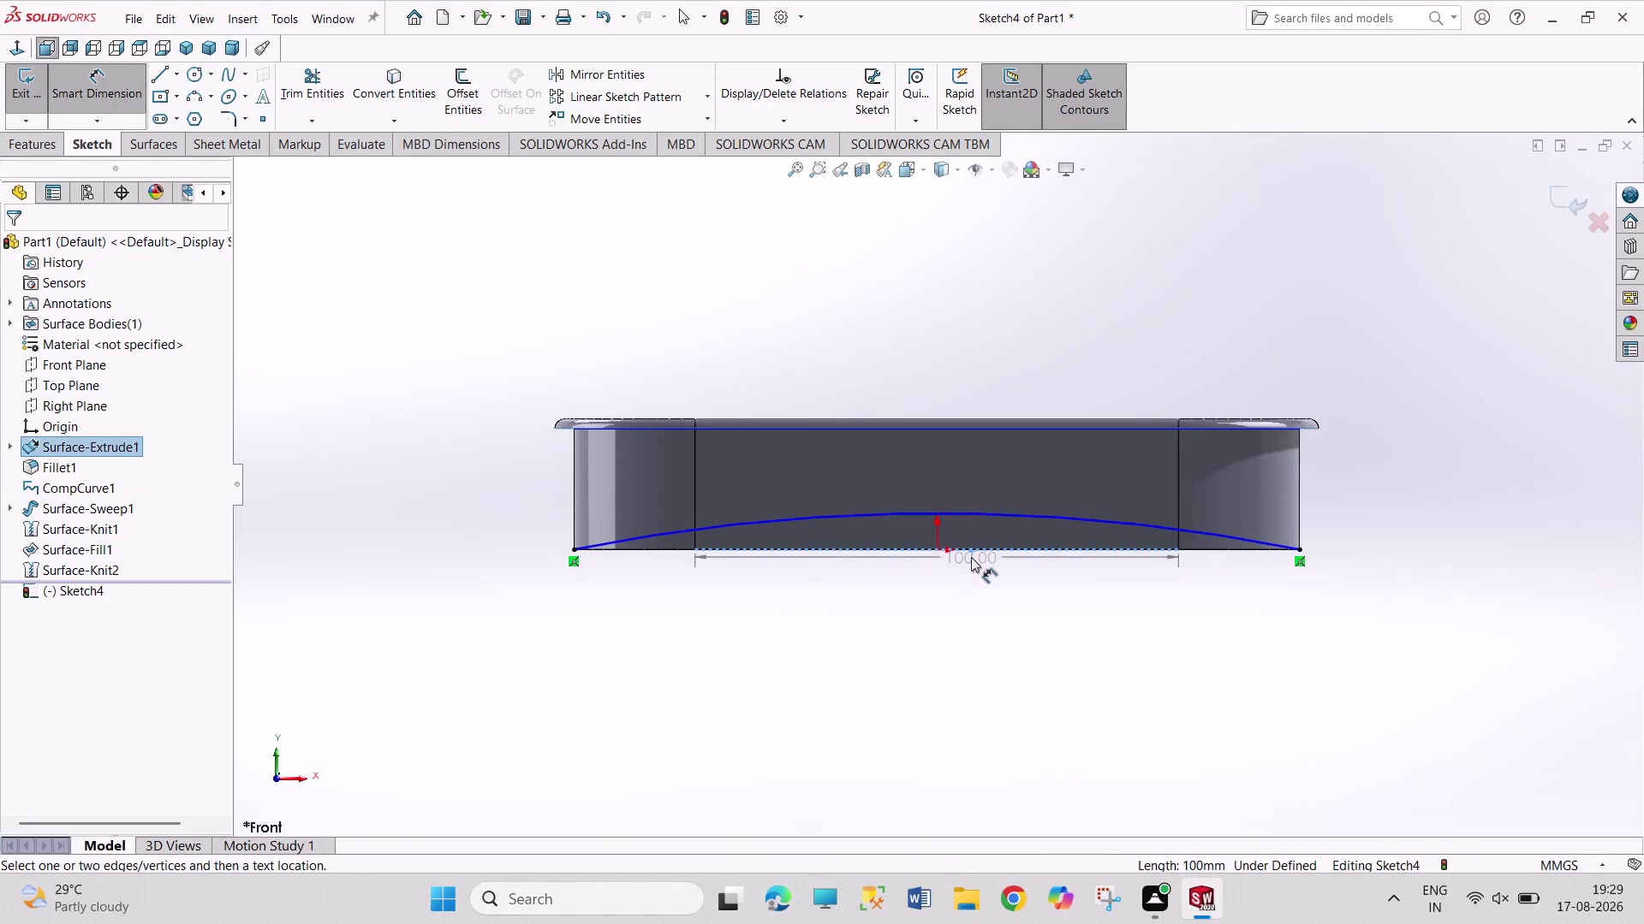
click(943, 516)
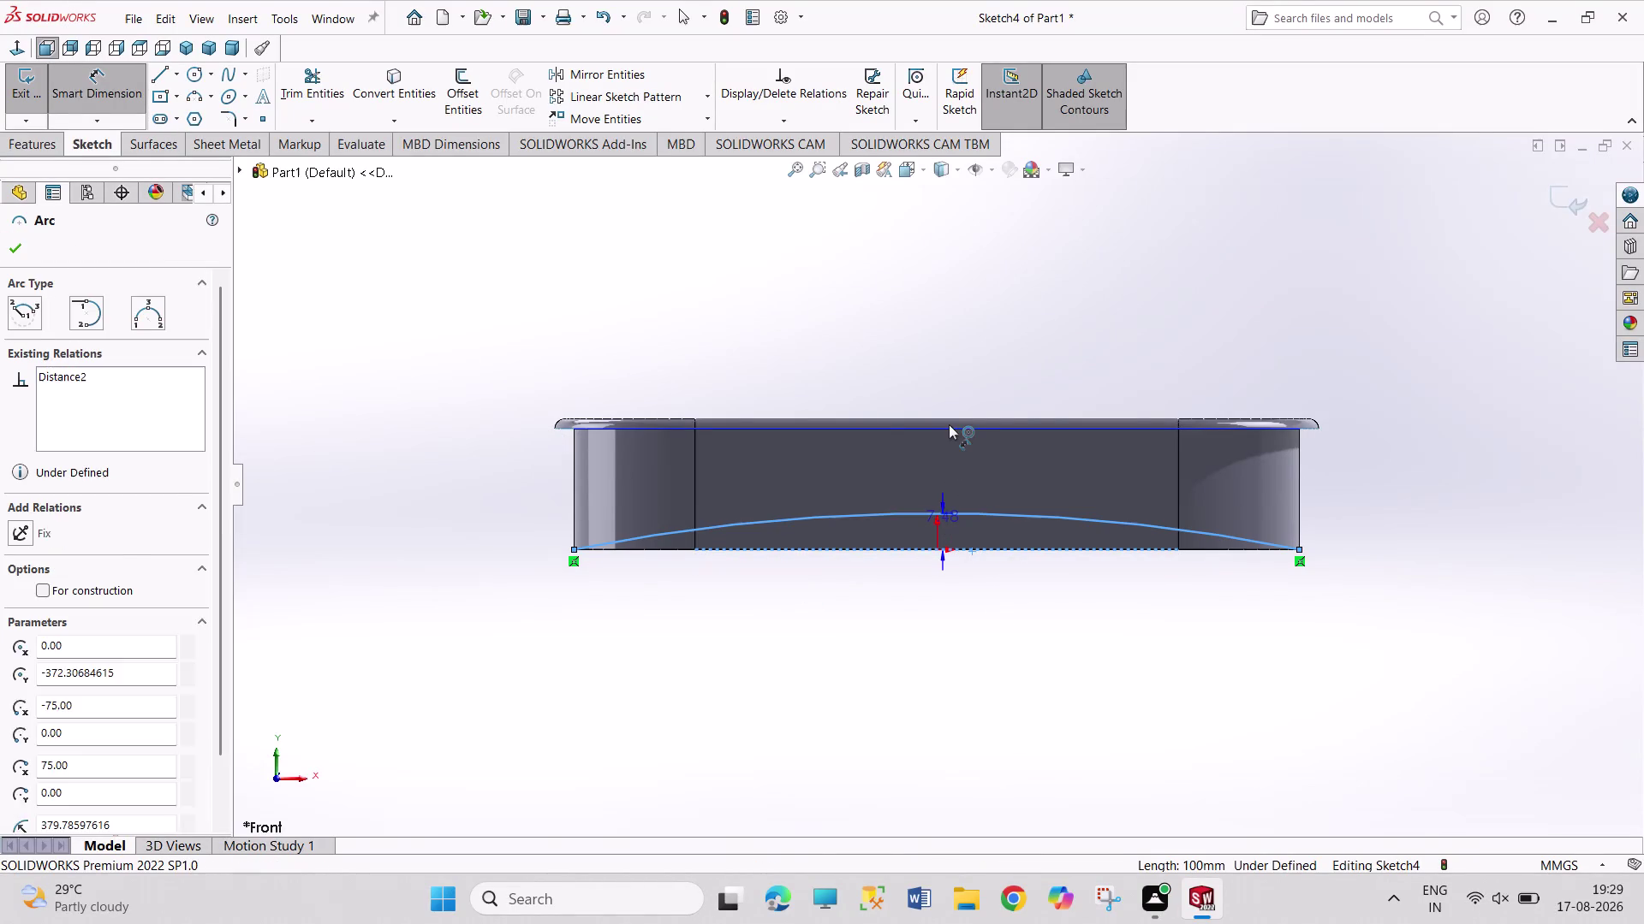
click(505, 486)
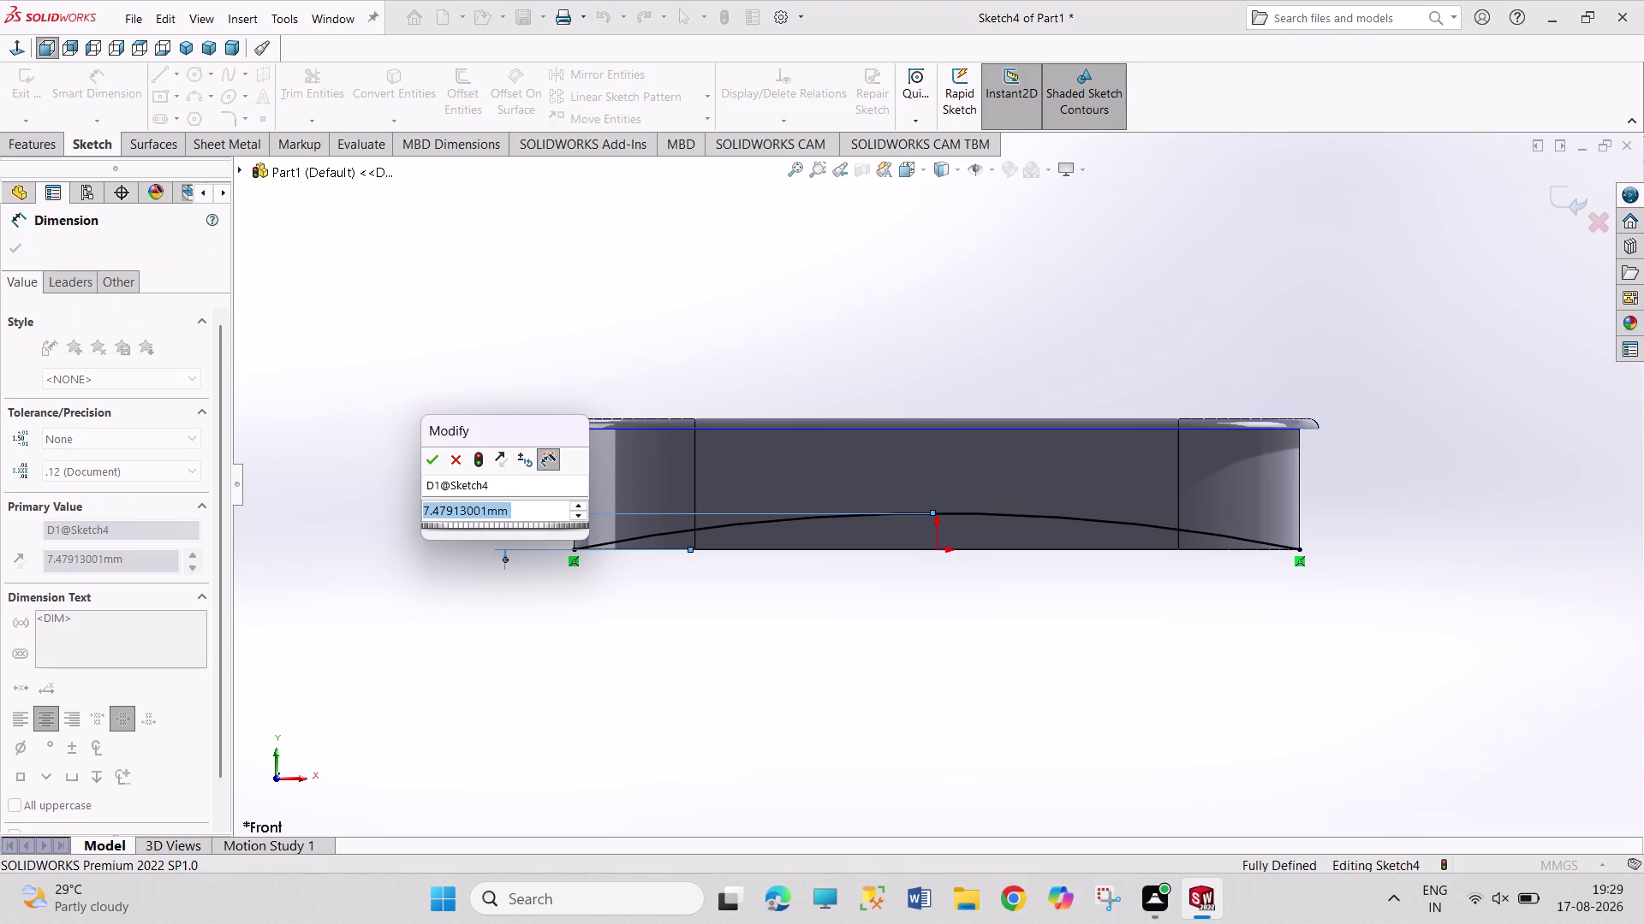
key(5)
key(Return)
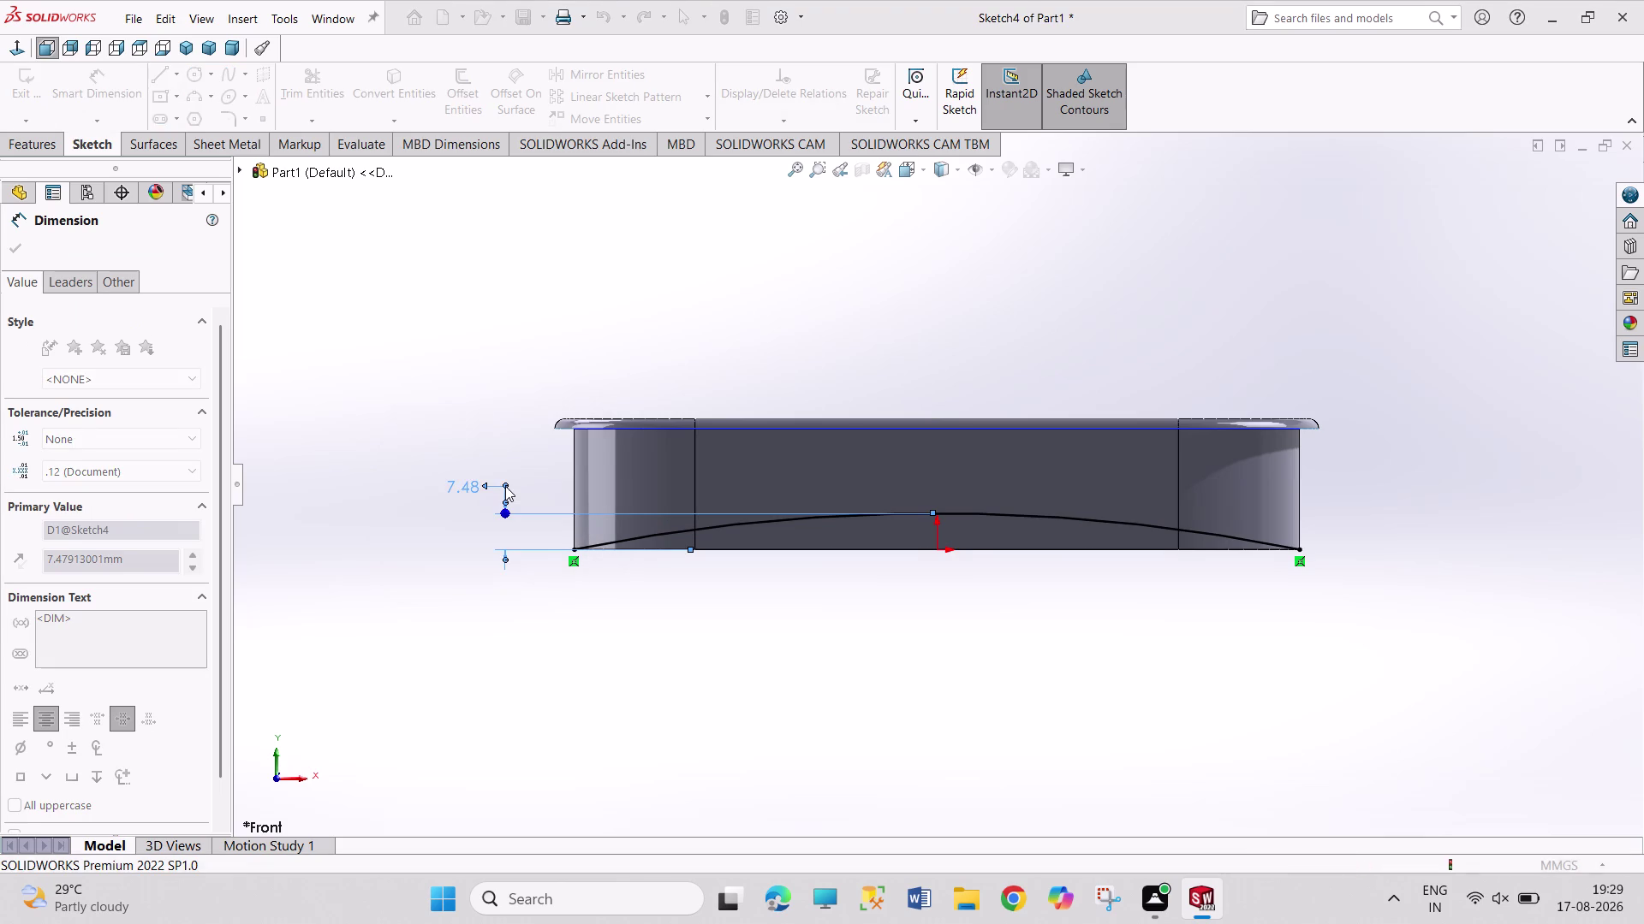
right_click(688, 689)
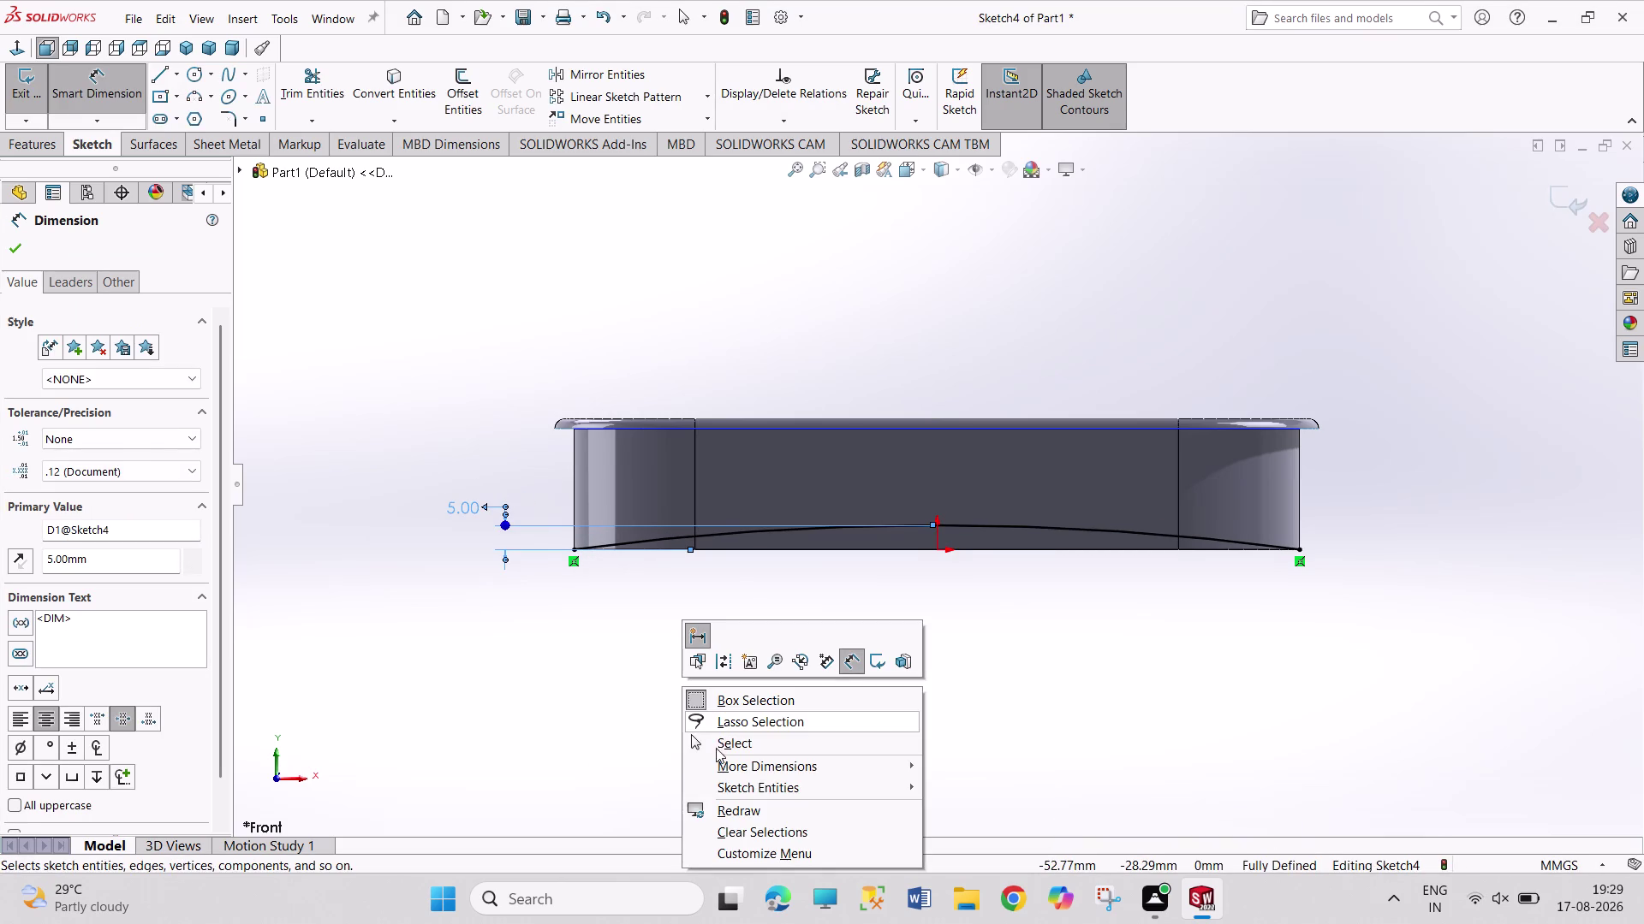
click(715, 746)
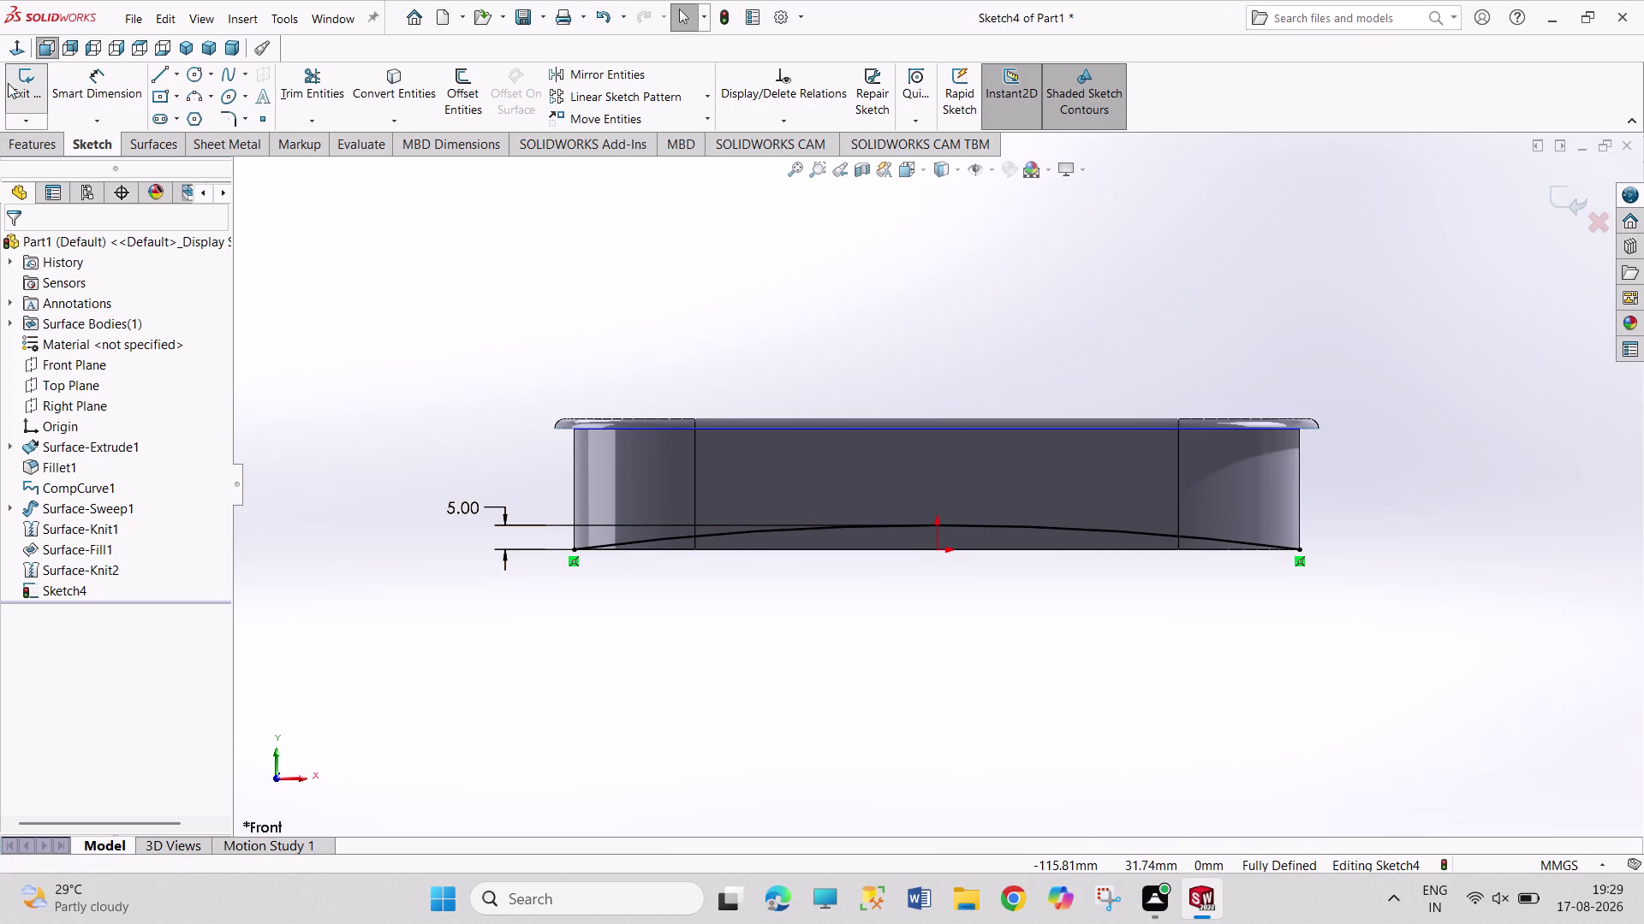
click(9, 83)
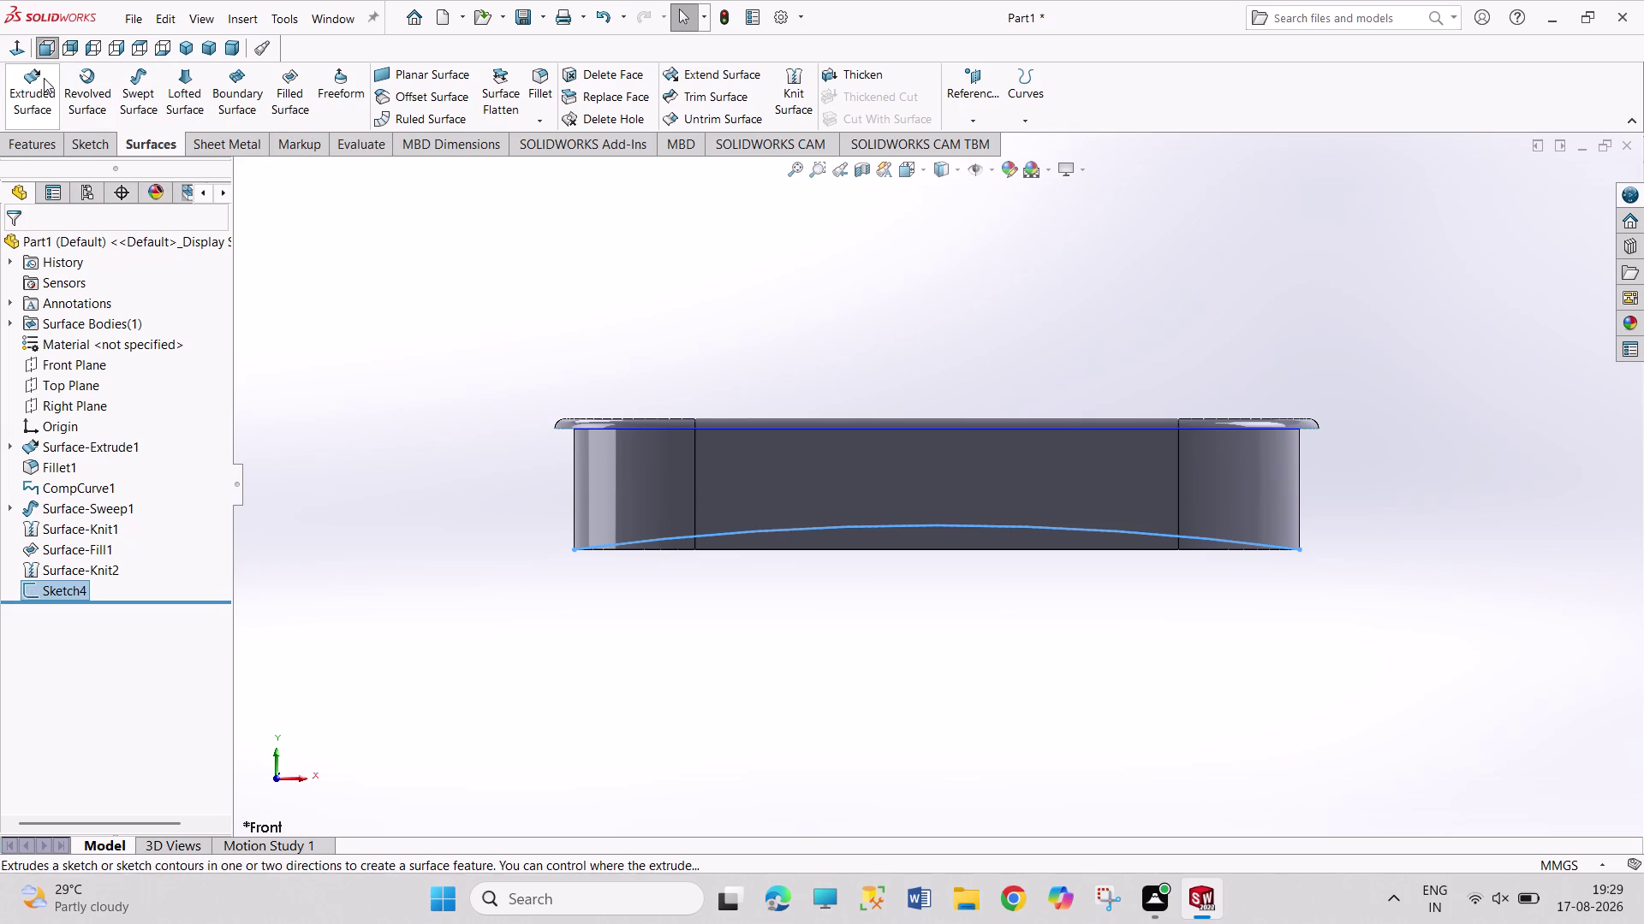
Extrude Sketch4 into Surface-Extrude3, a 125 mm mid-plane surface.
click(42, 81)
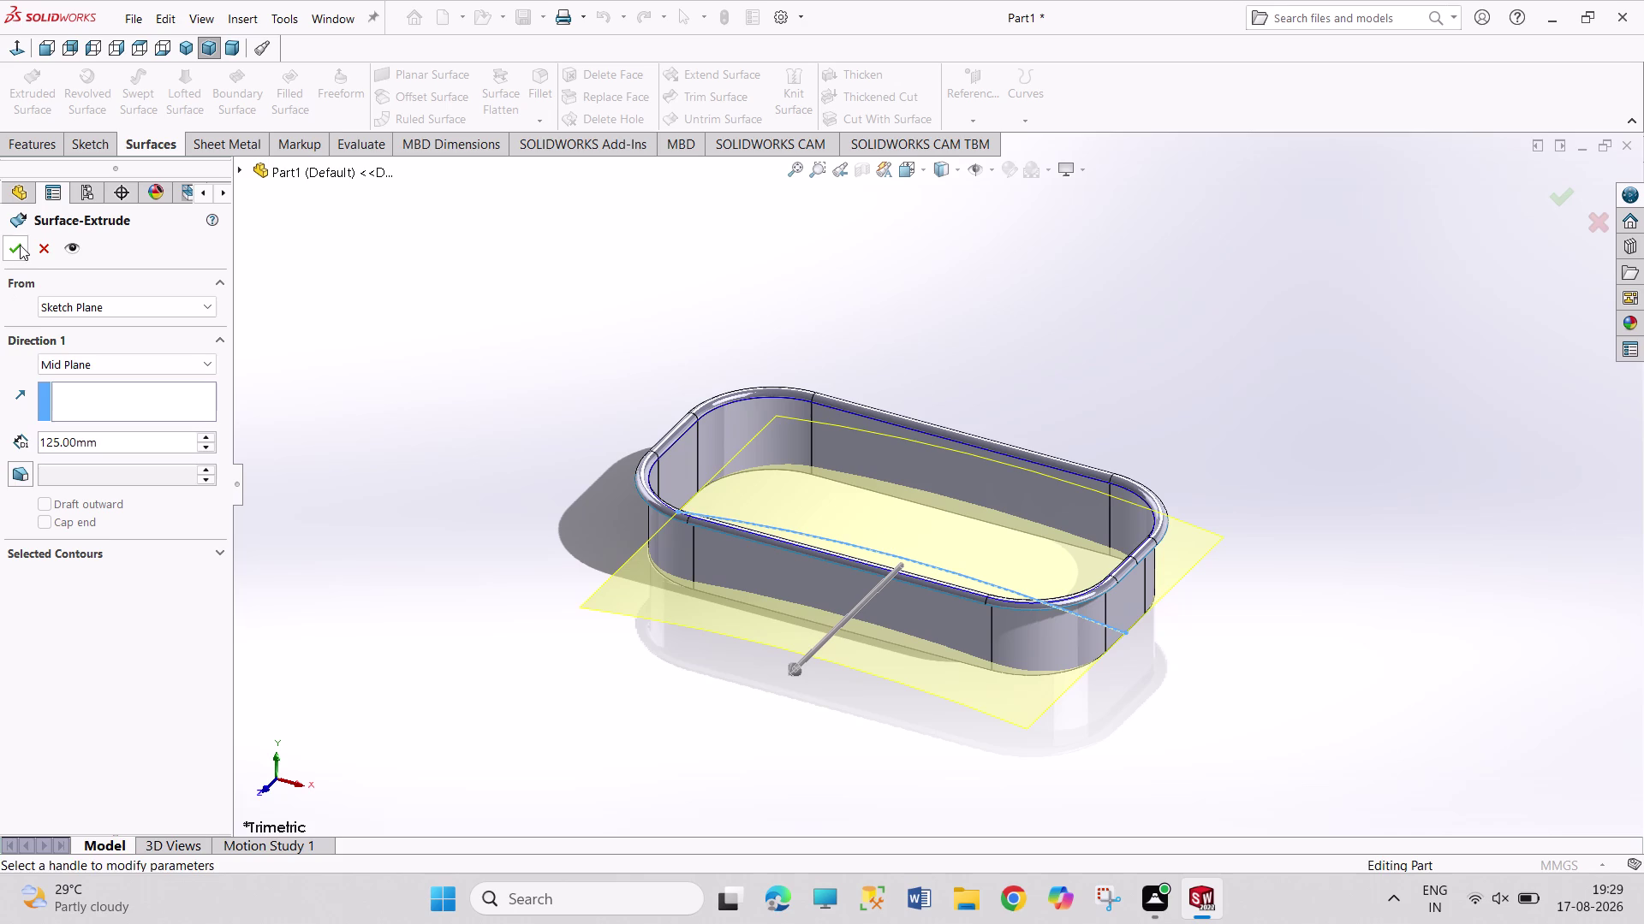
click(20, 245)
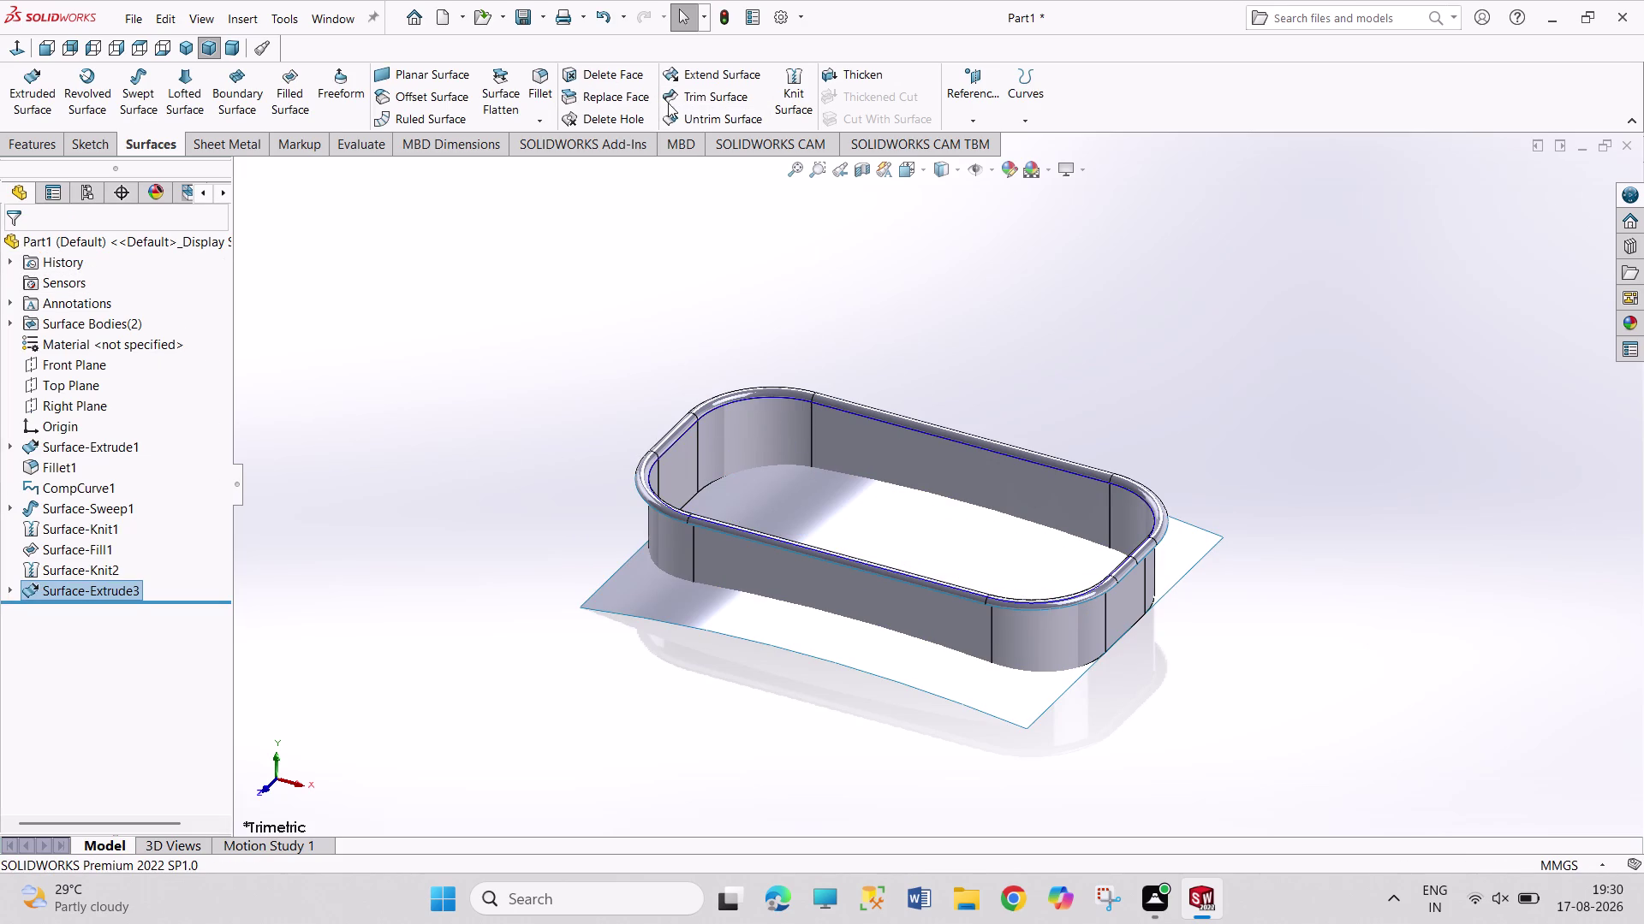
Restart the mutual trim and select the curved sheet and the tray walls.
click(734, 93)
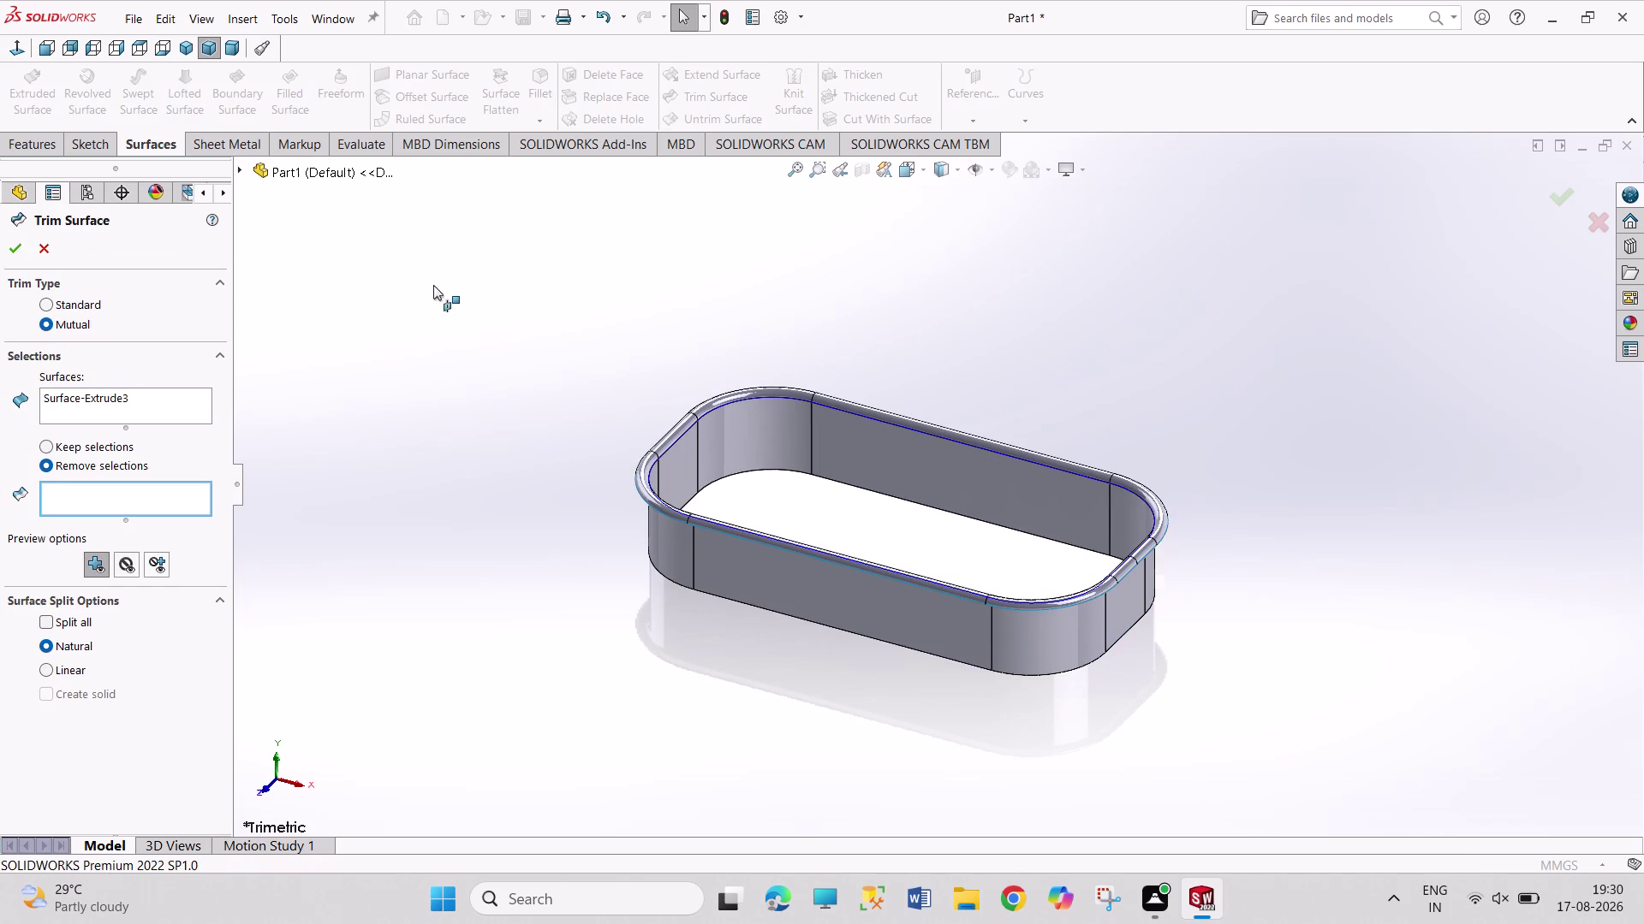
drag(435, 277, 802, 694)
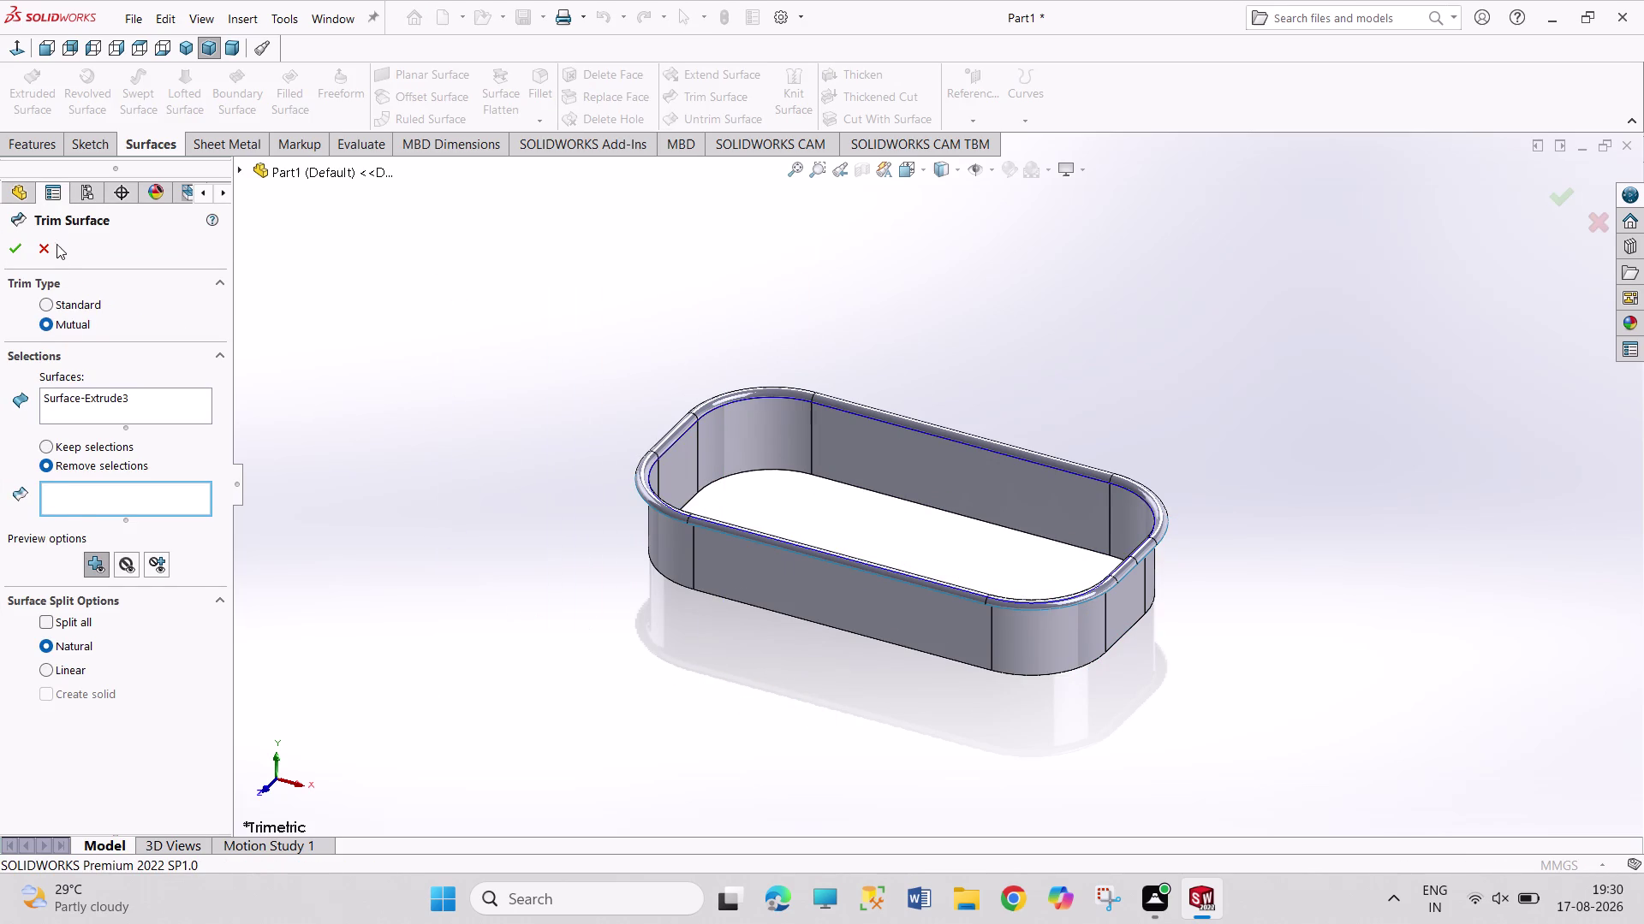
click(50, 236)
click(734, 20)
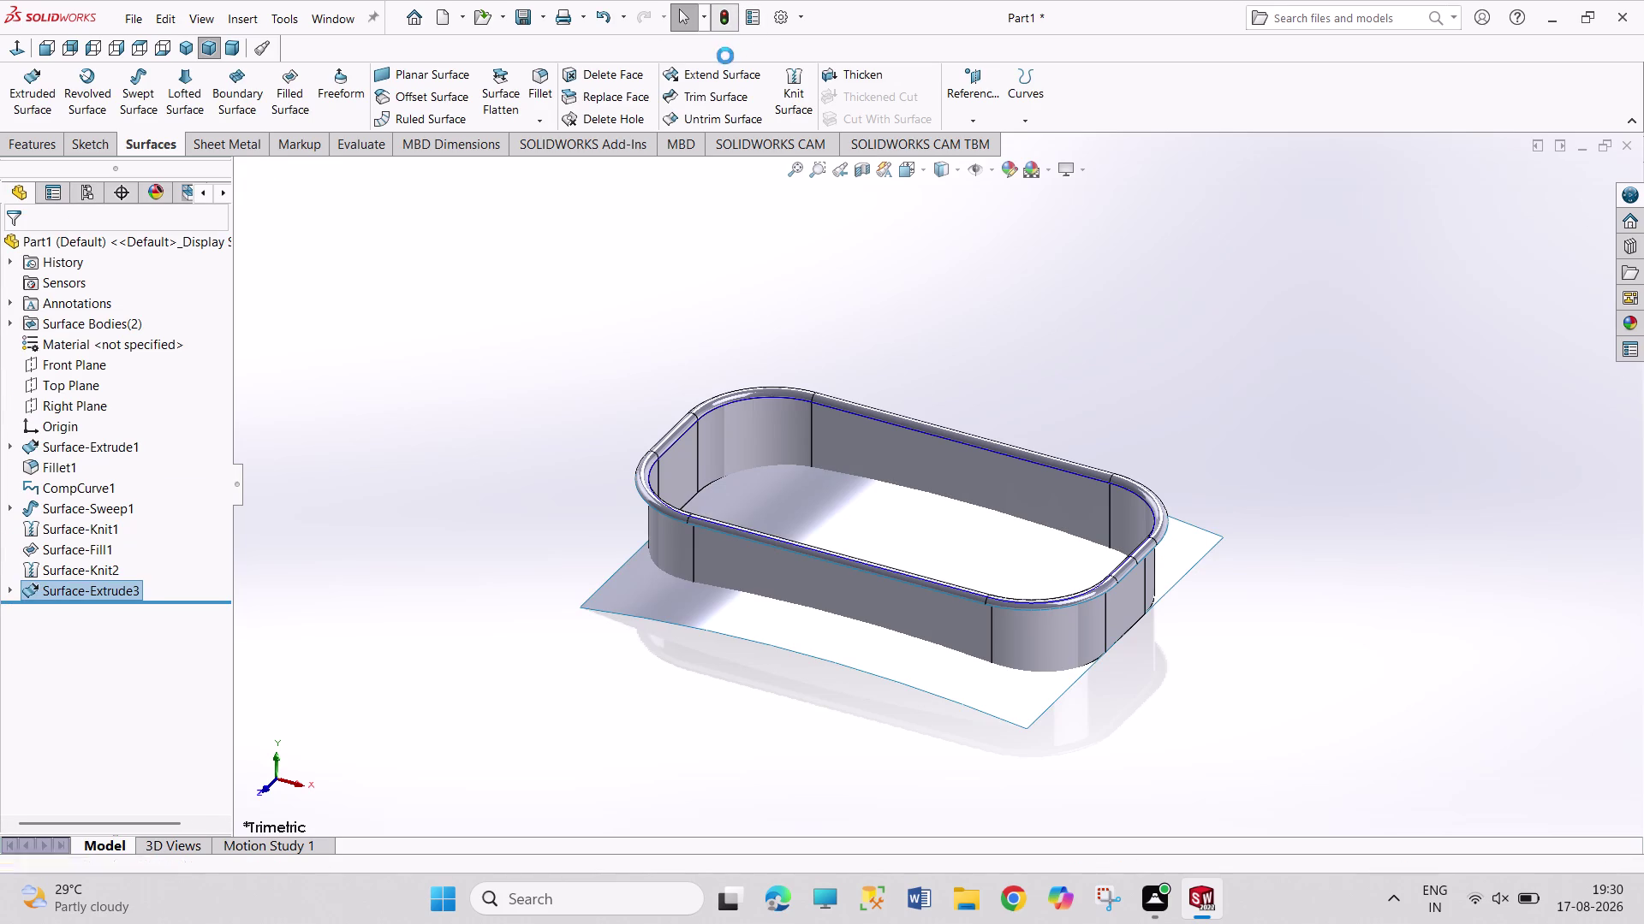
click(708, 92)
drag(467, 263, 575, 618)
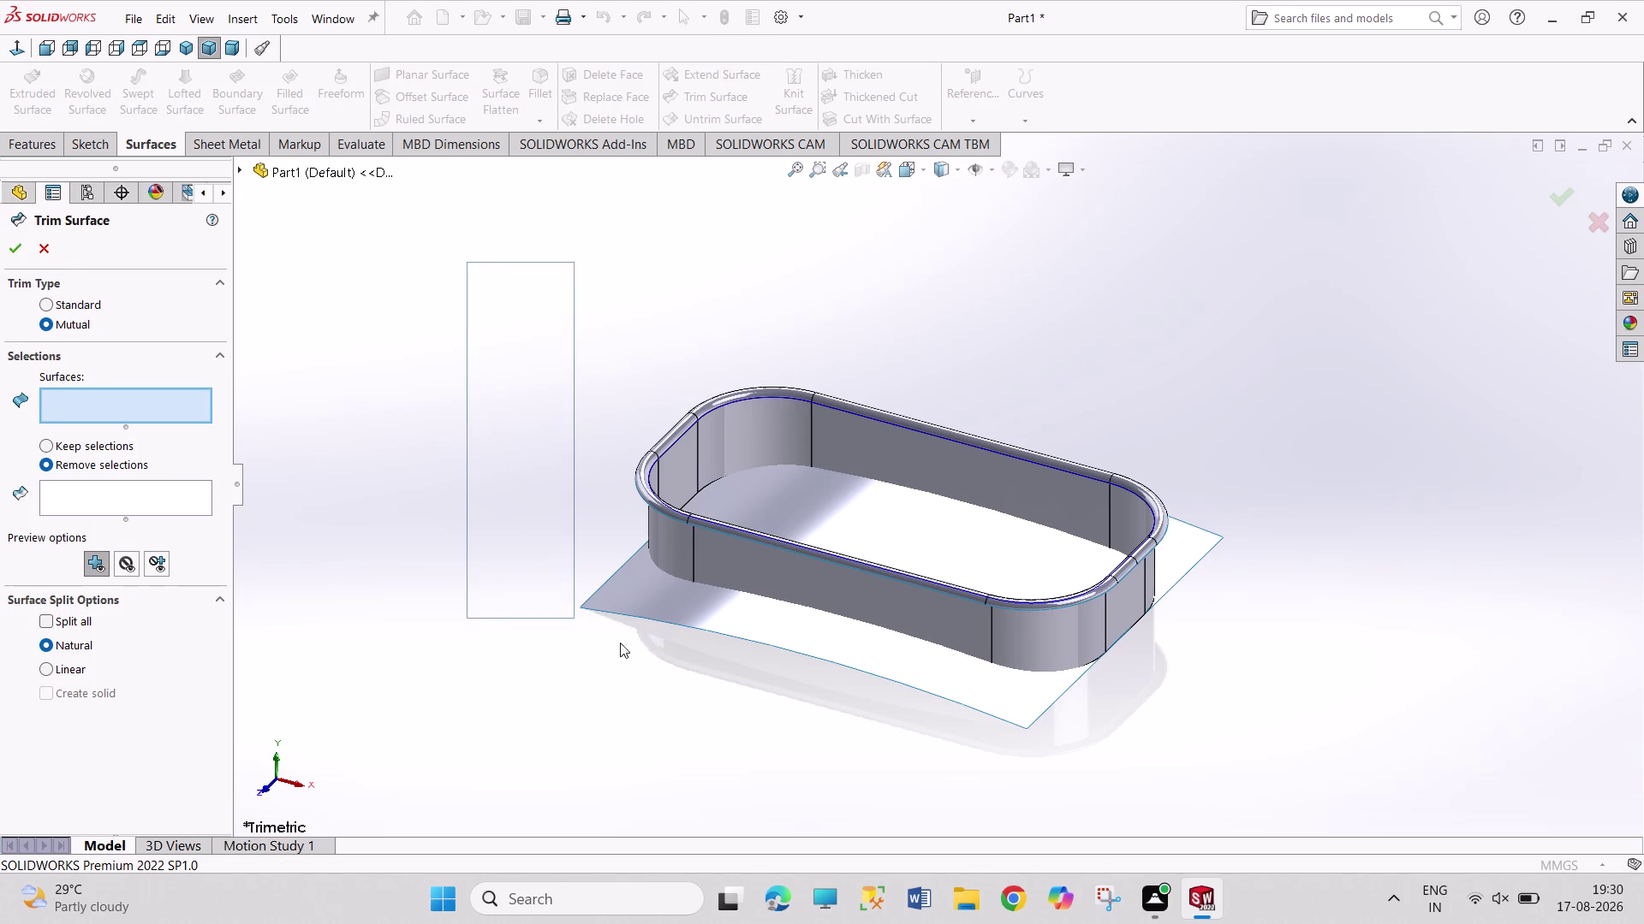
drag(574, 618, 1424, 802)
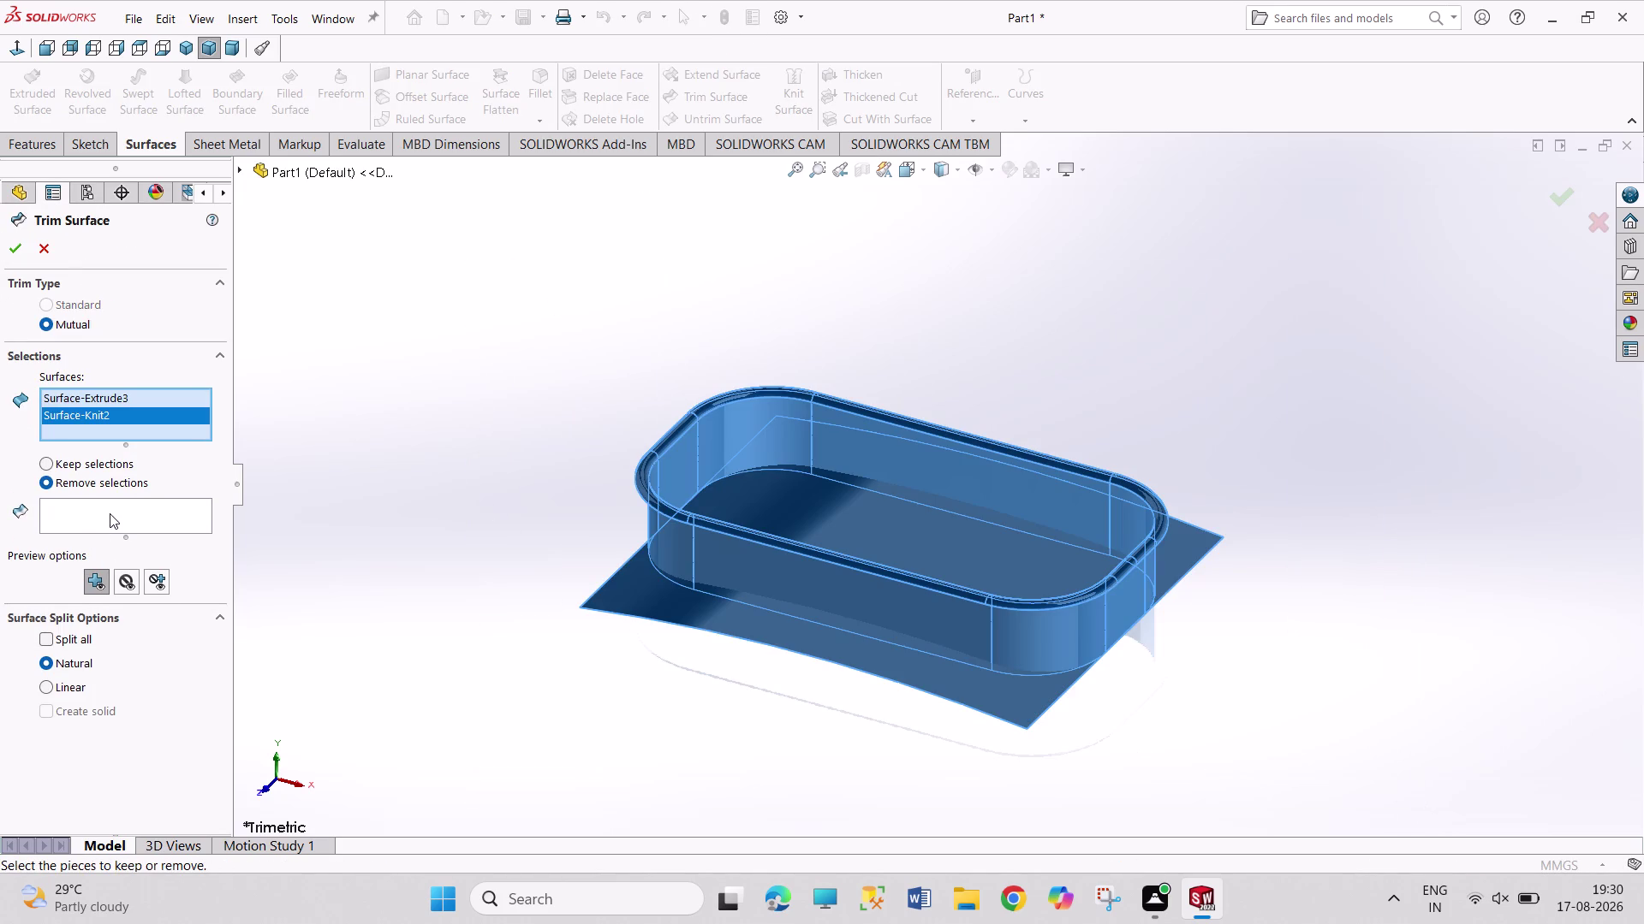
Mark two outer sheet pieces for removal, orbiting to see the tray's lower portion.
click(110, 513)
drag(804, 641, 822, 641)
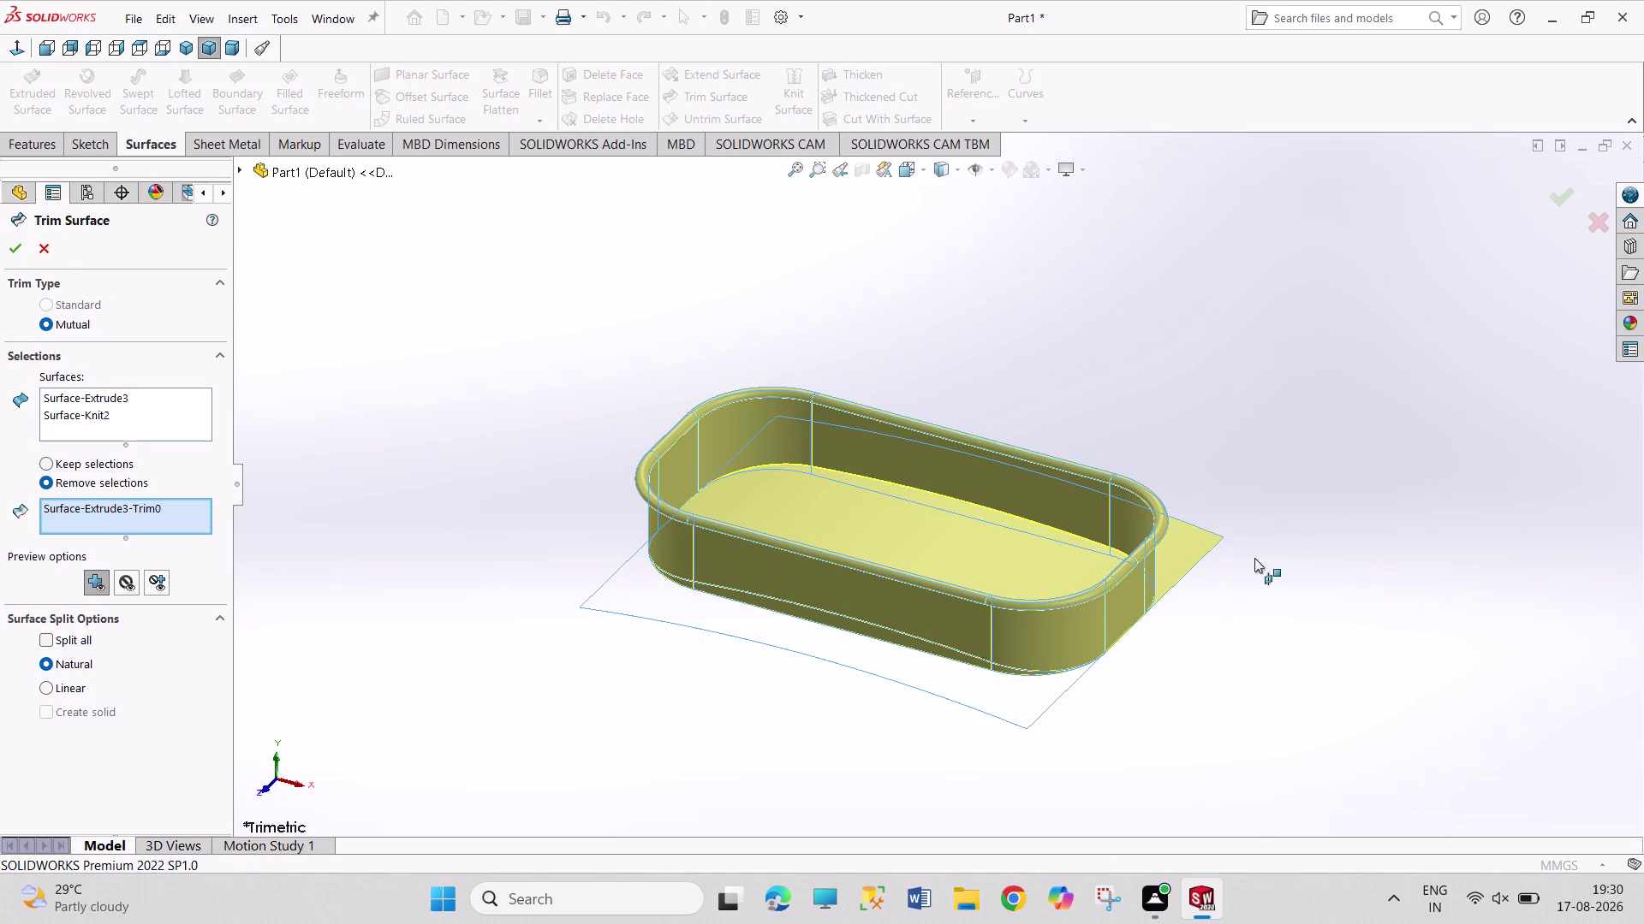
click(1187, 544)
middle_drag(702, 757, 691, 600)
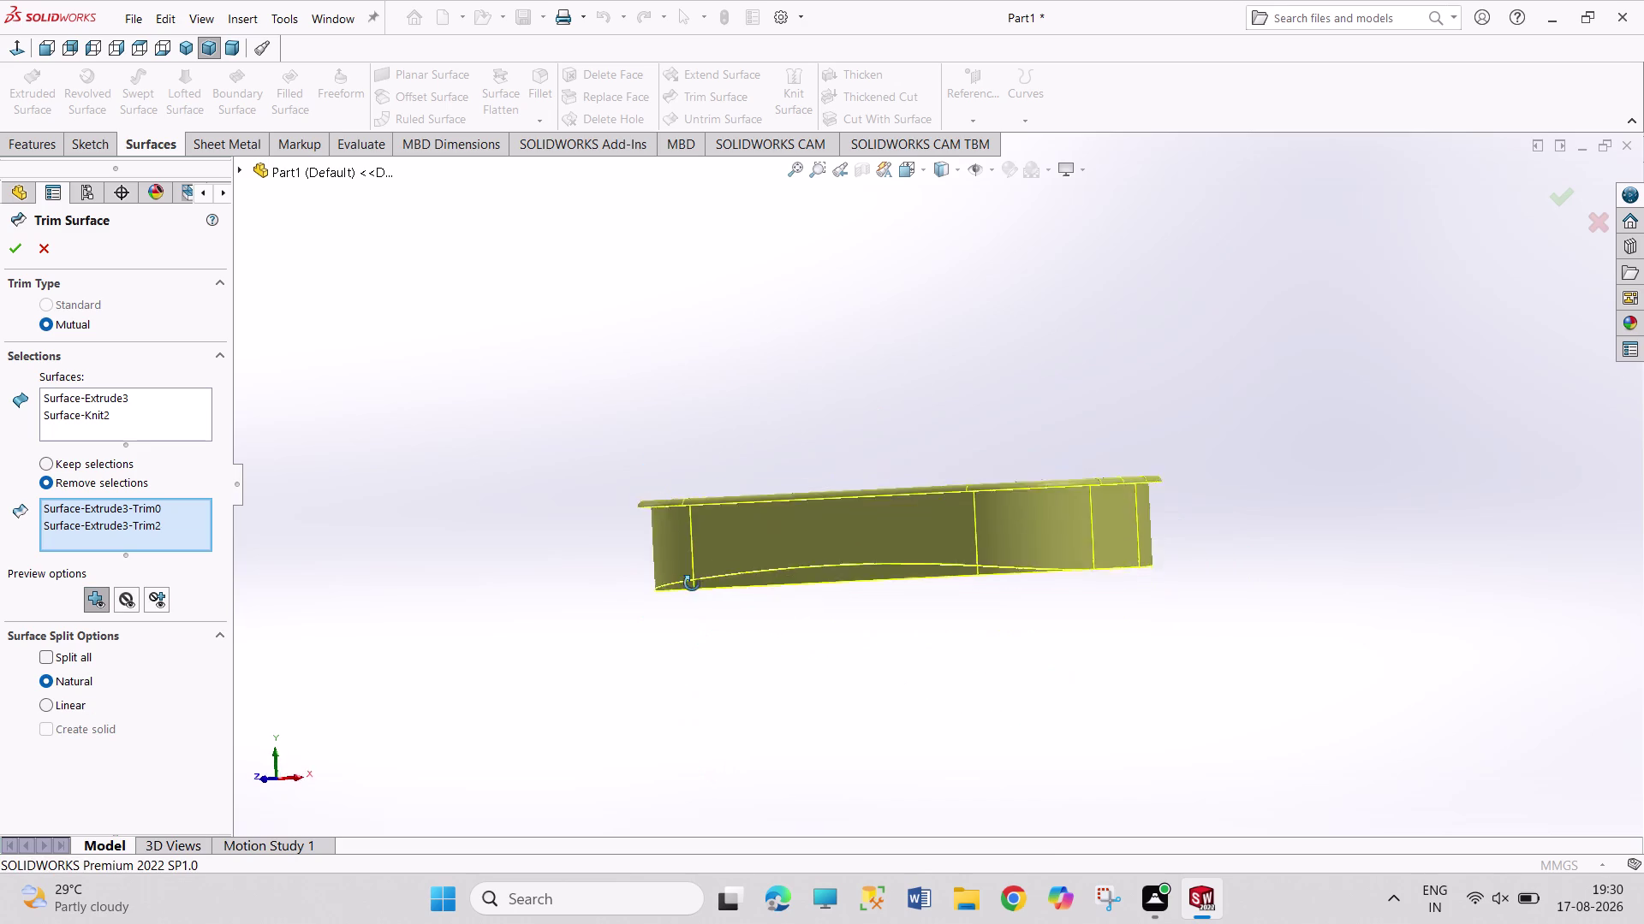
middle_drag(691, 600, 666, 794)
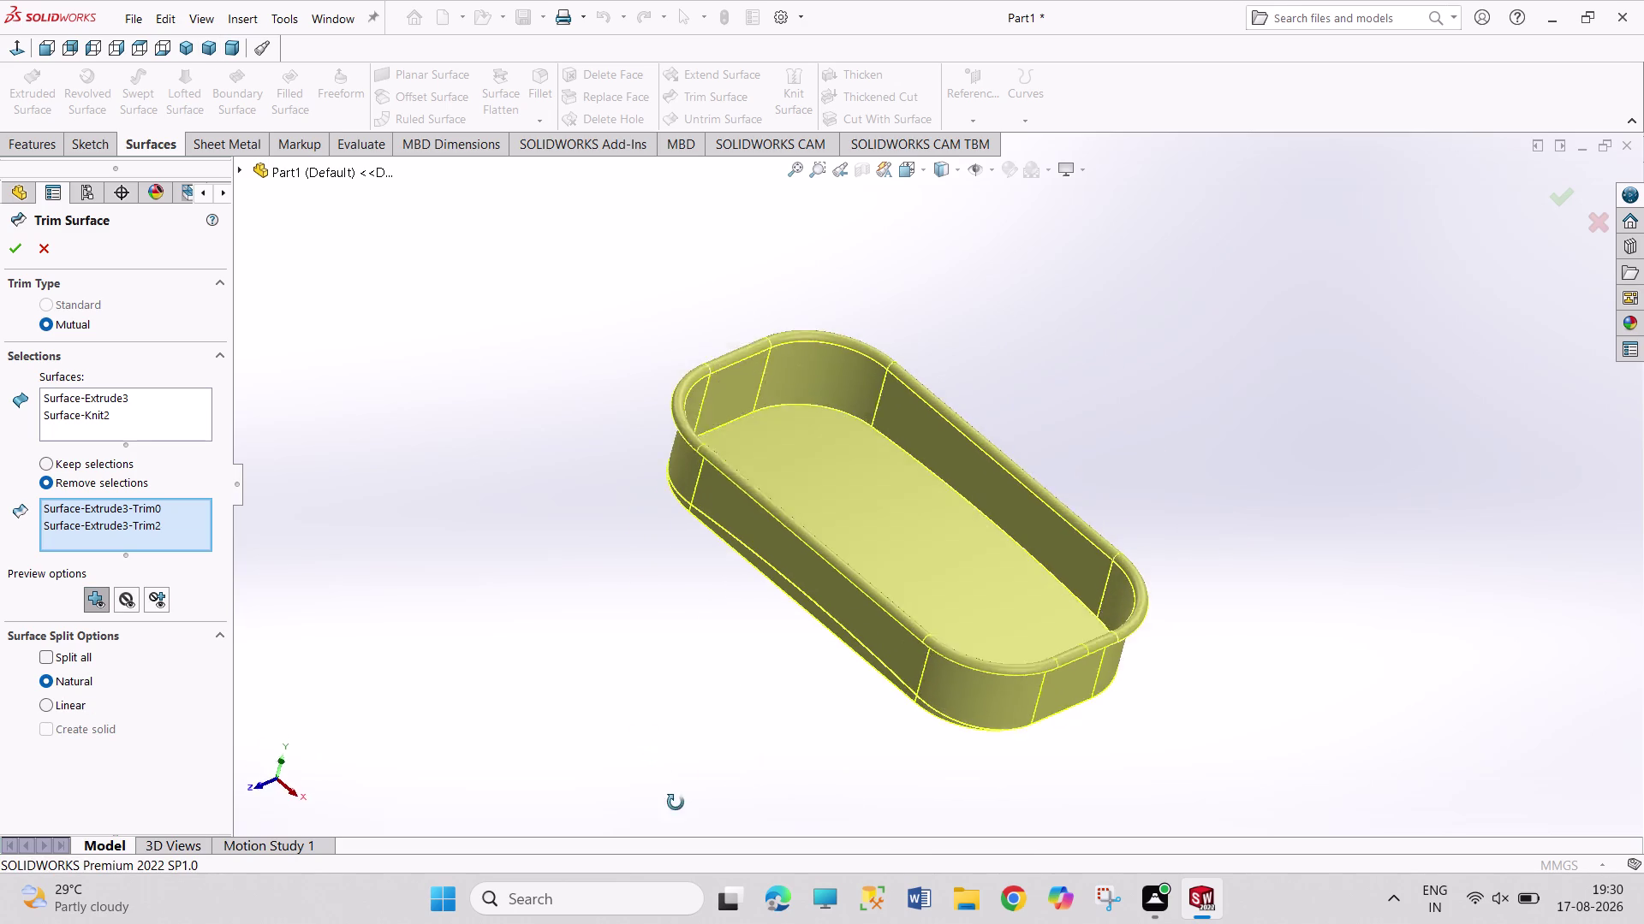
middle_drag(666, 793, 637, 811)
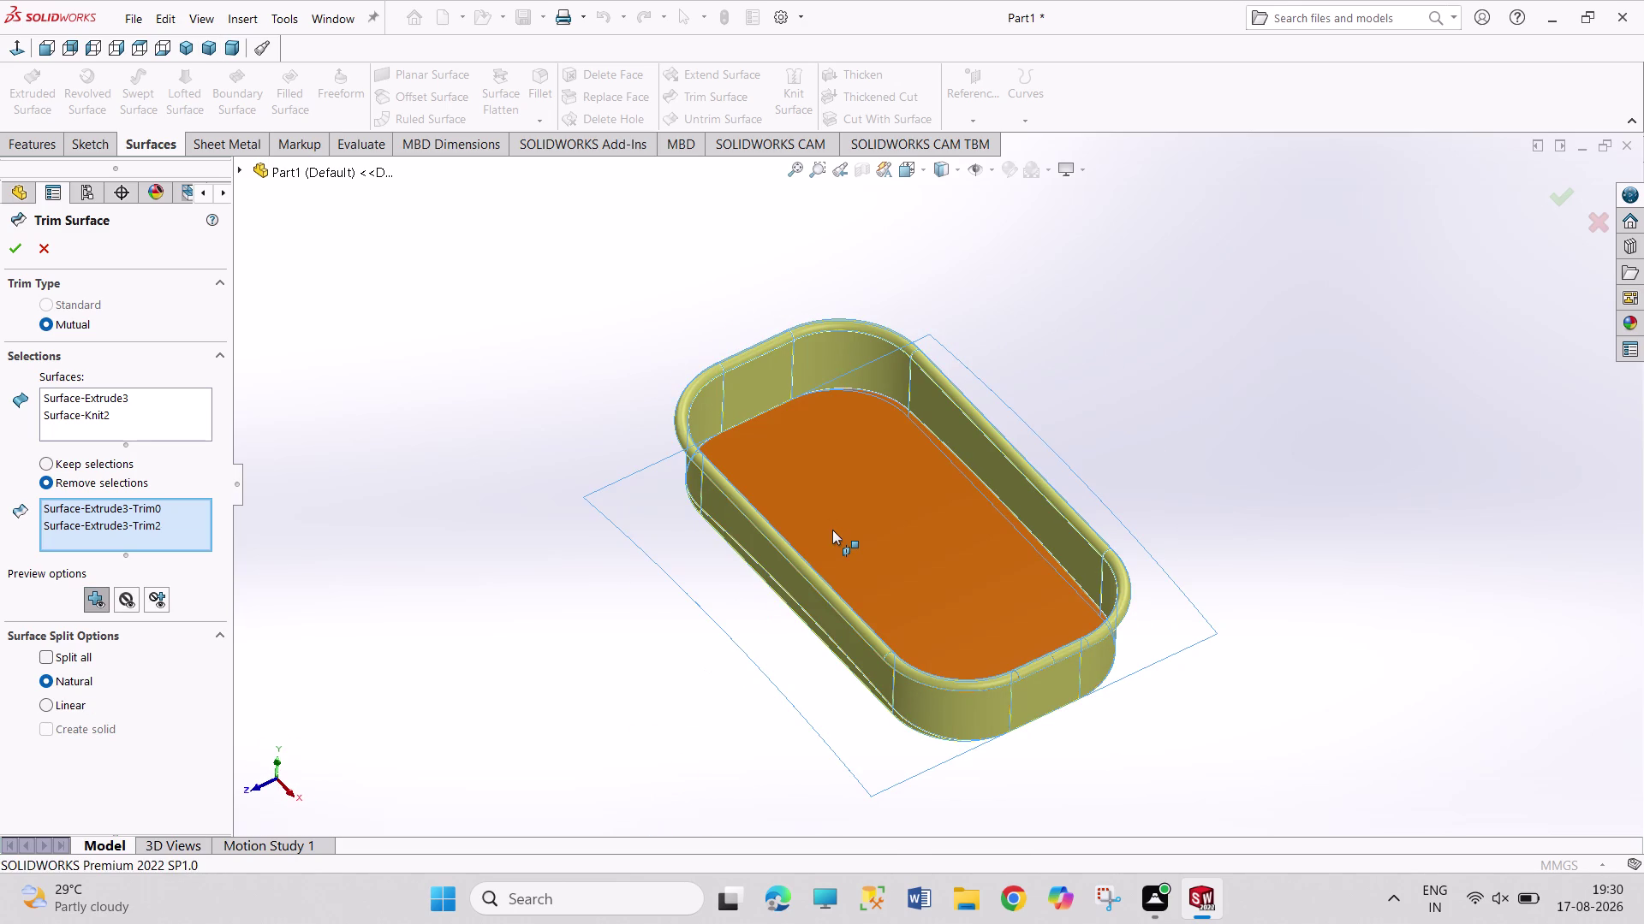
middle_click(595, 652)
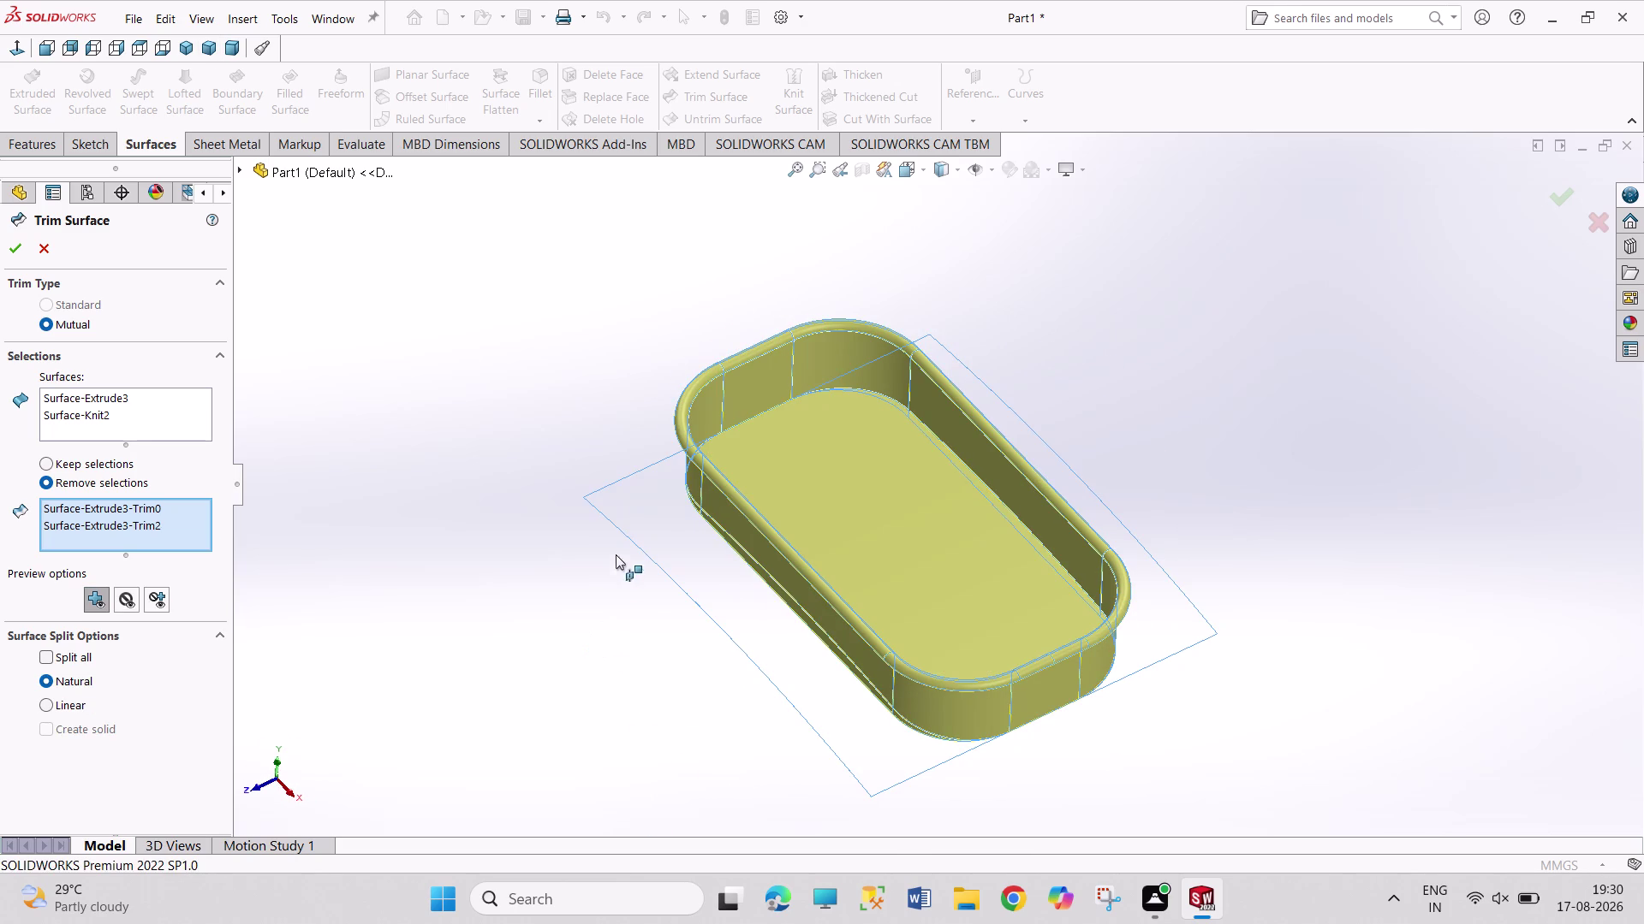
middle_drag(630, 544, 659, 457)
scroll(down, 3)
scroll(up, 3)
middle_drag(735, 671, 760, 465)
Mark the tray's lower part for removal and apply Surface-Trim3, viewed isometrically.
click(857, 511)
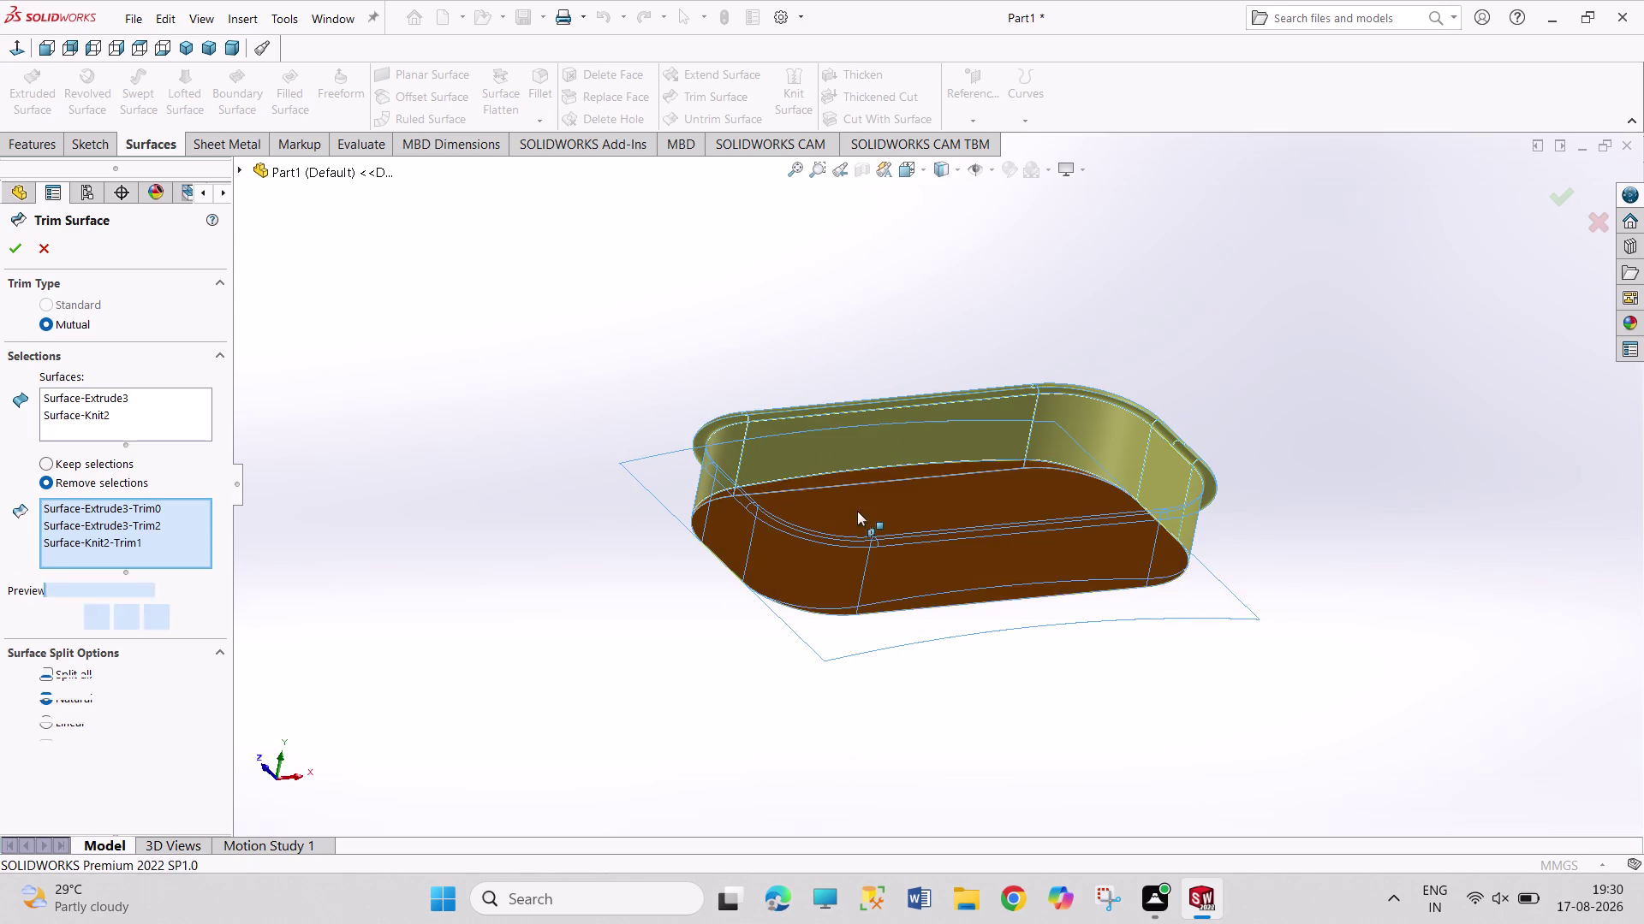
middle_click(587, 500)
scroll(up, 3)
scroll(down, 3)
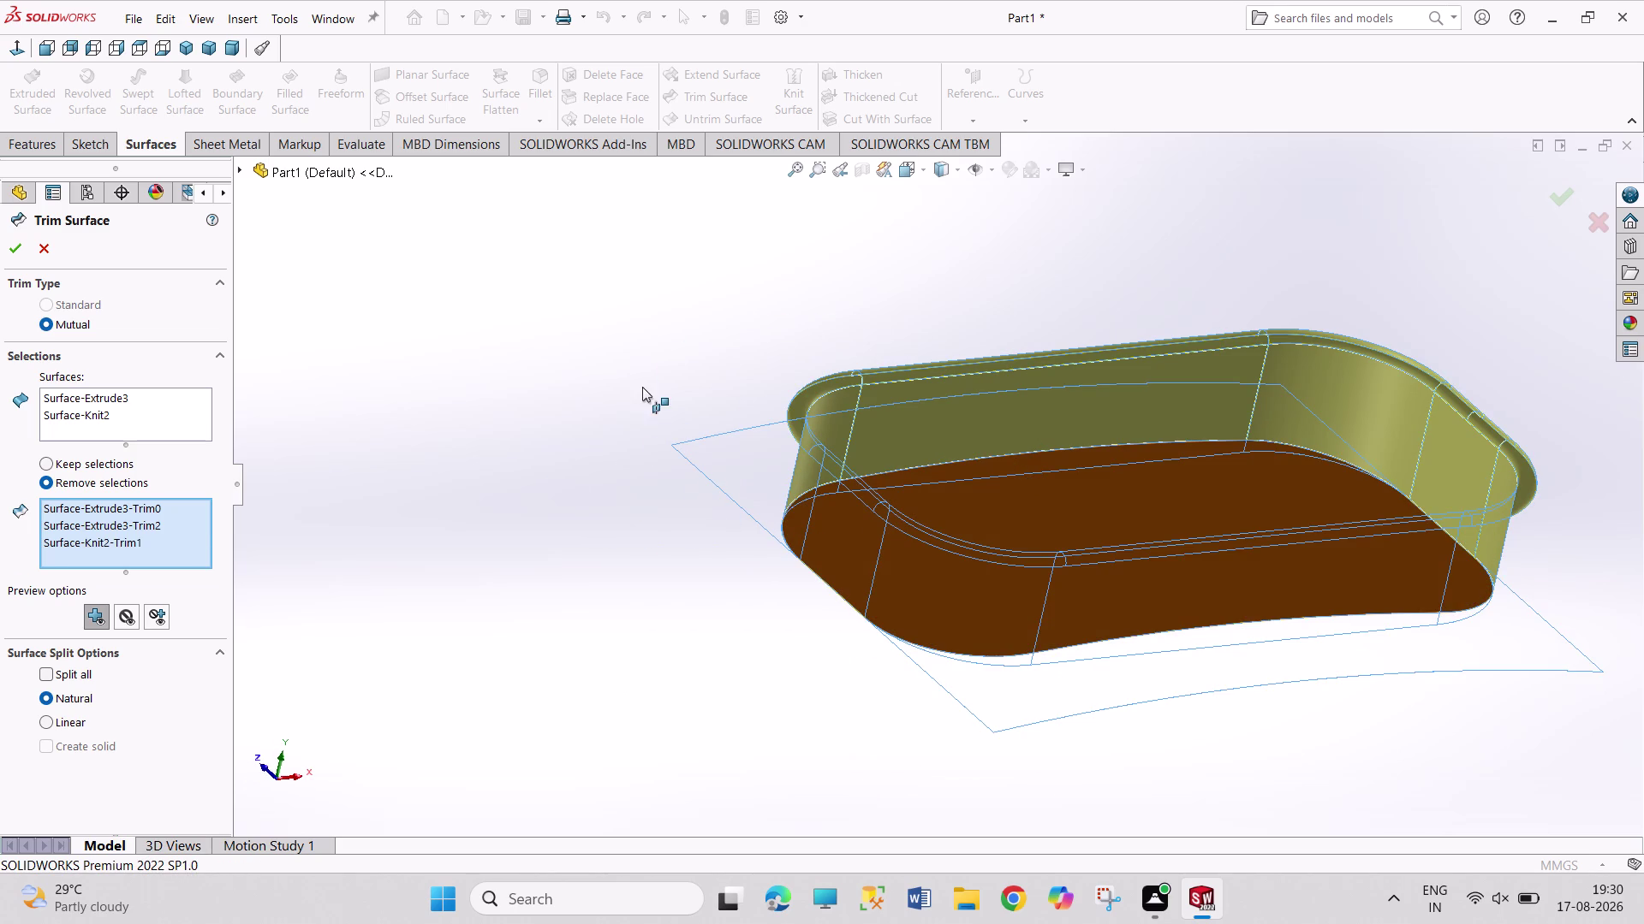
click(17, 255)
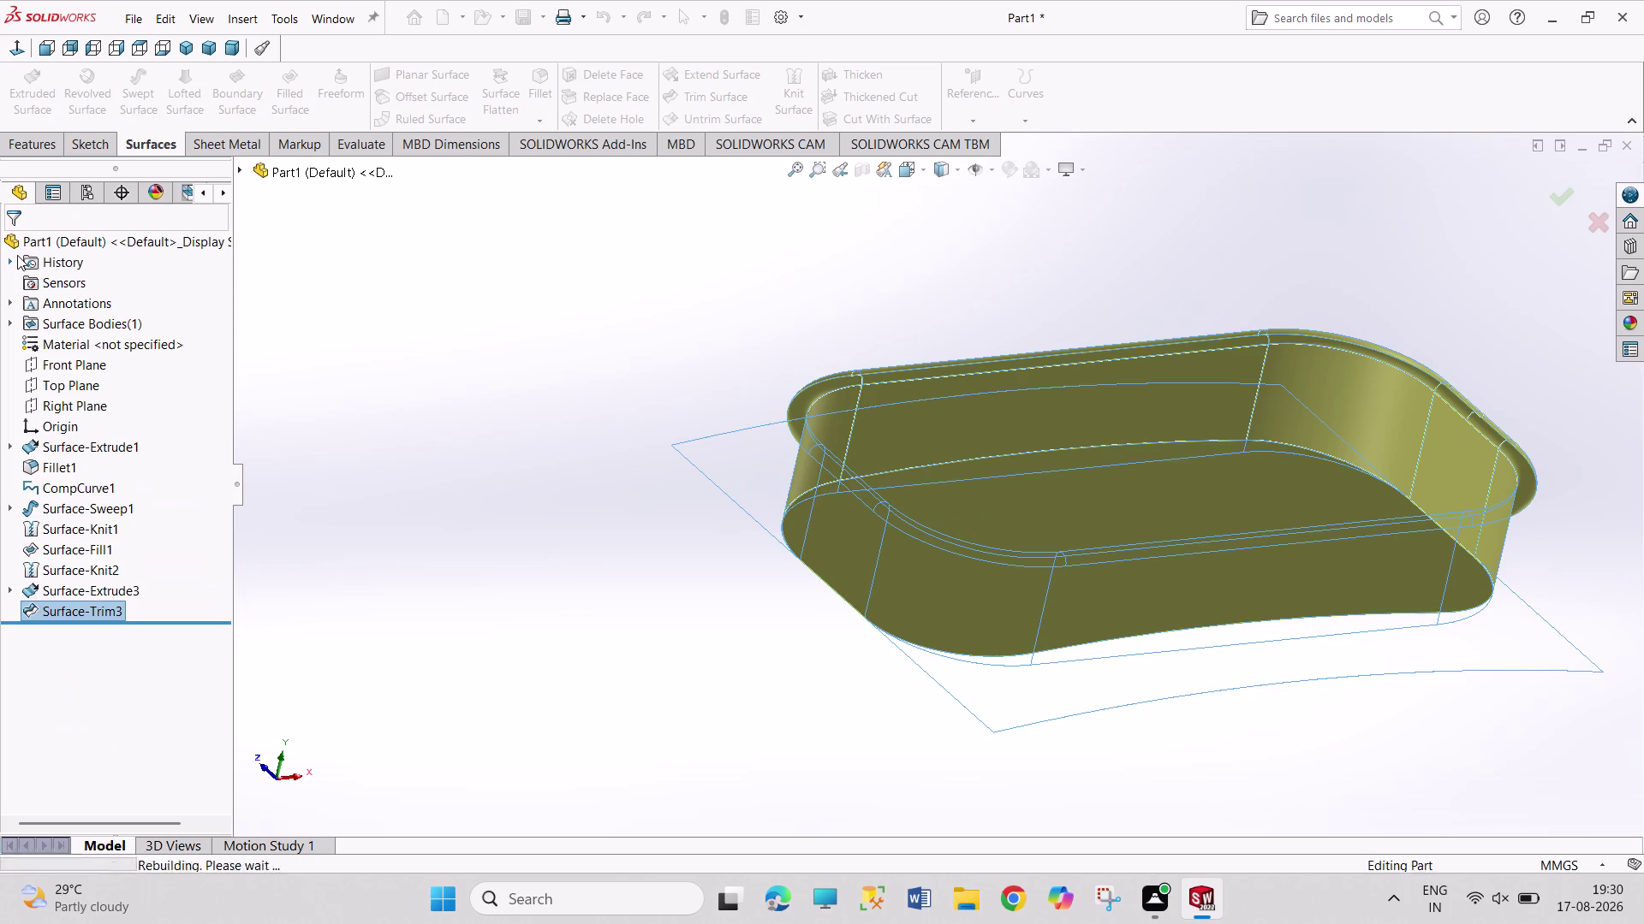
click(190, 48)
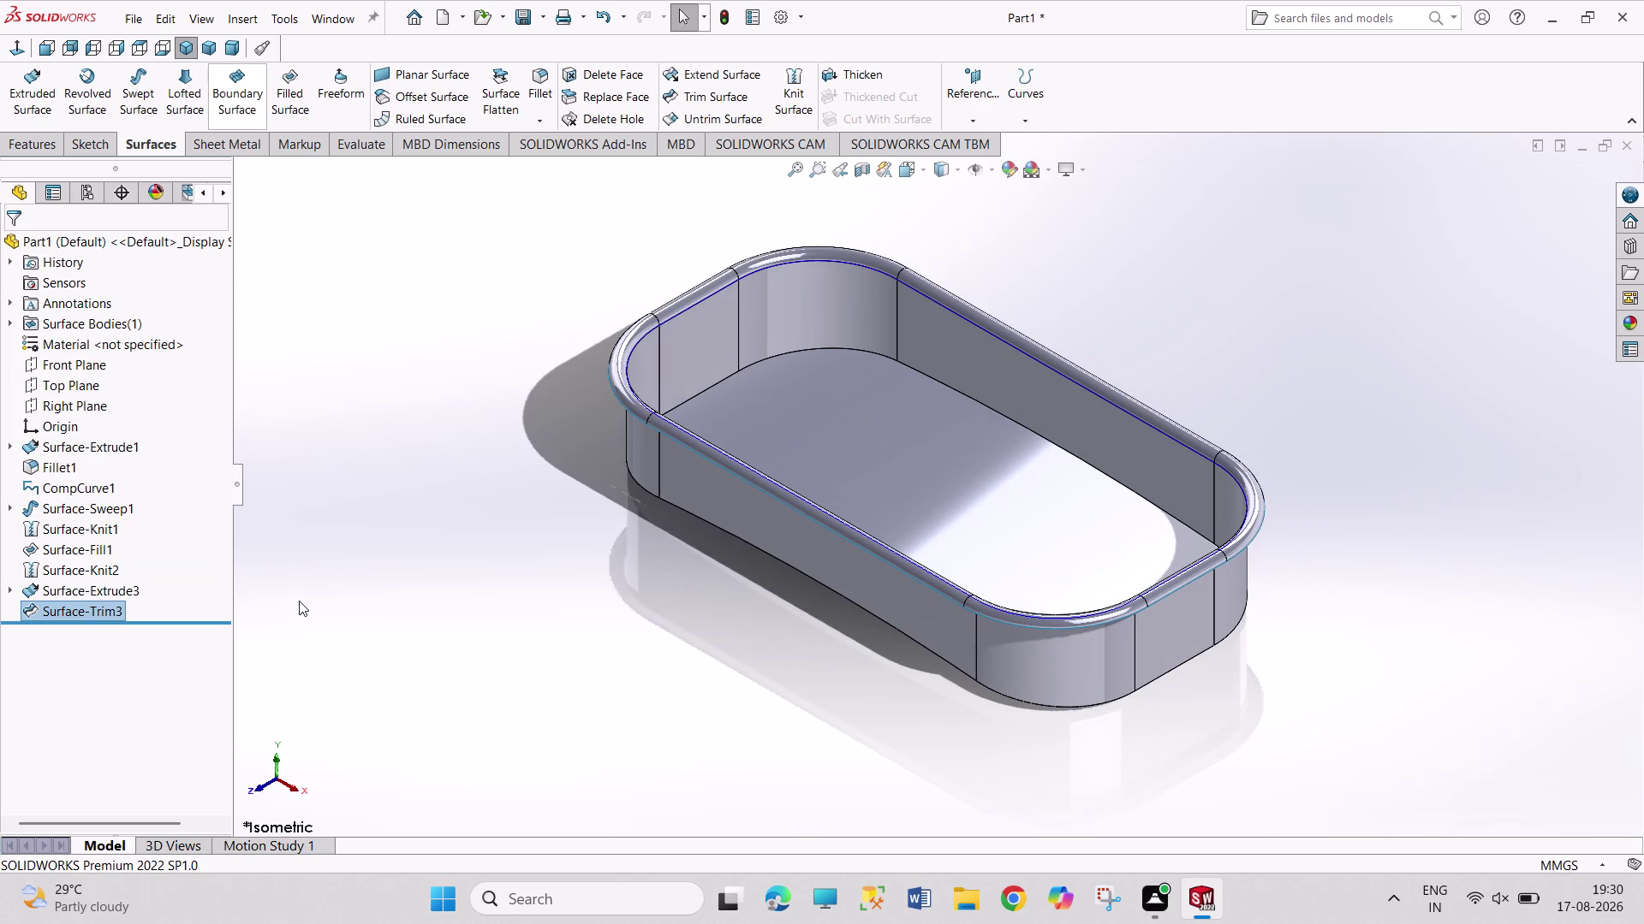
scroll(down, 3)
scroll(up, 3)
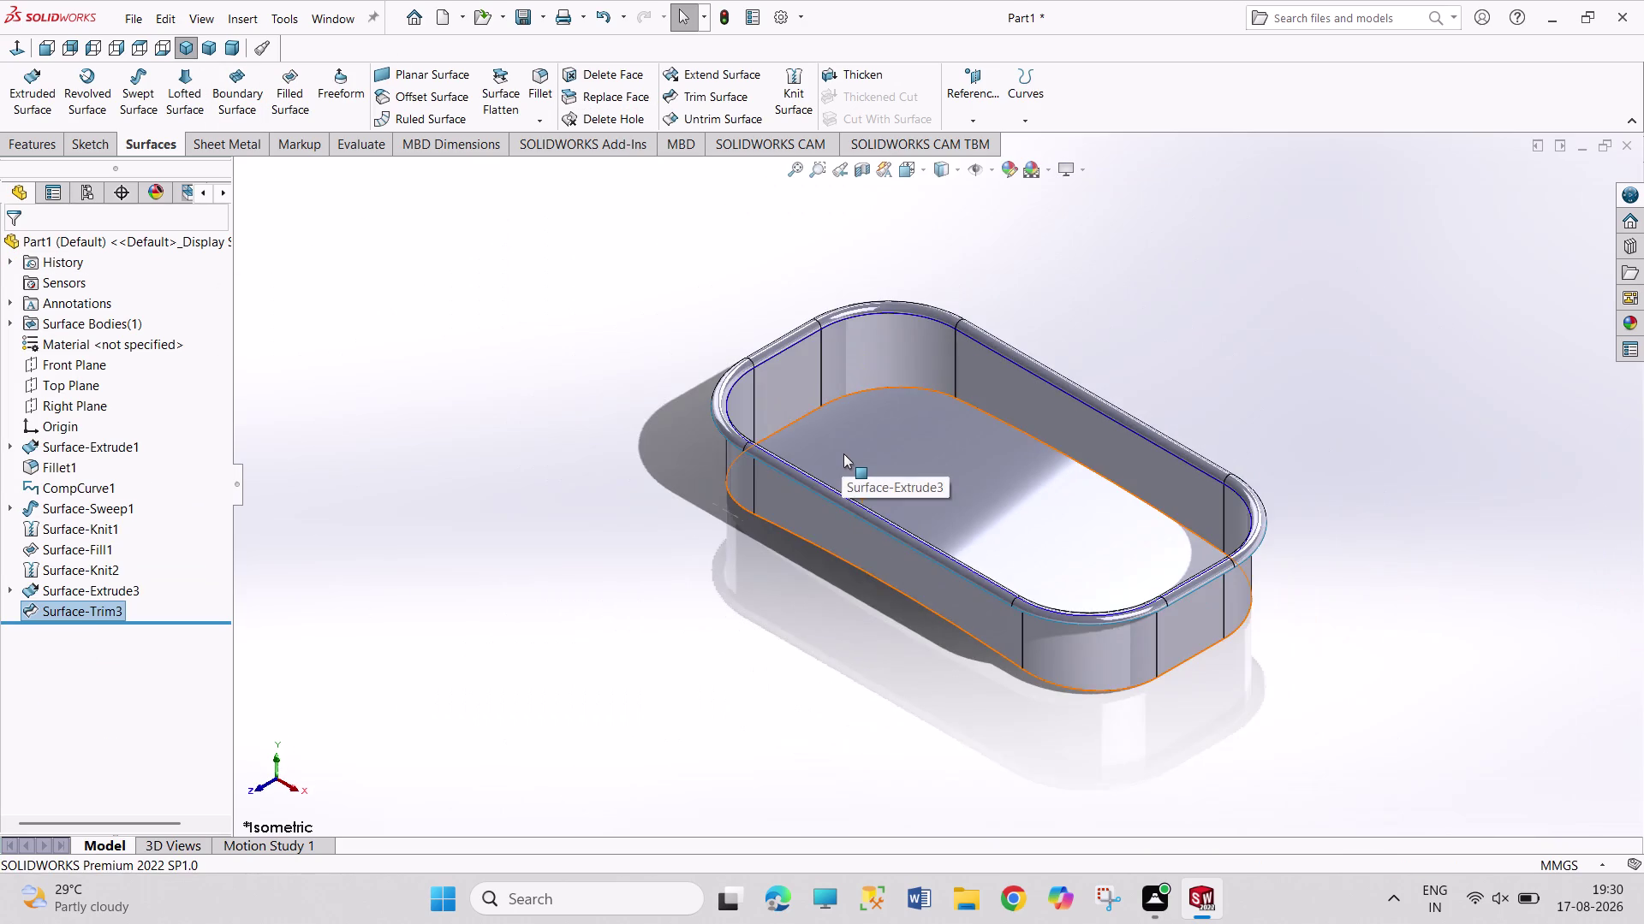
scroll(down, 3)
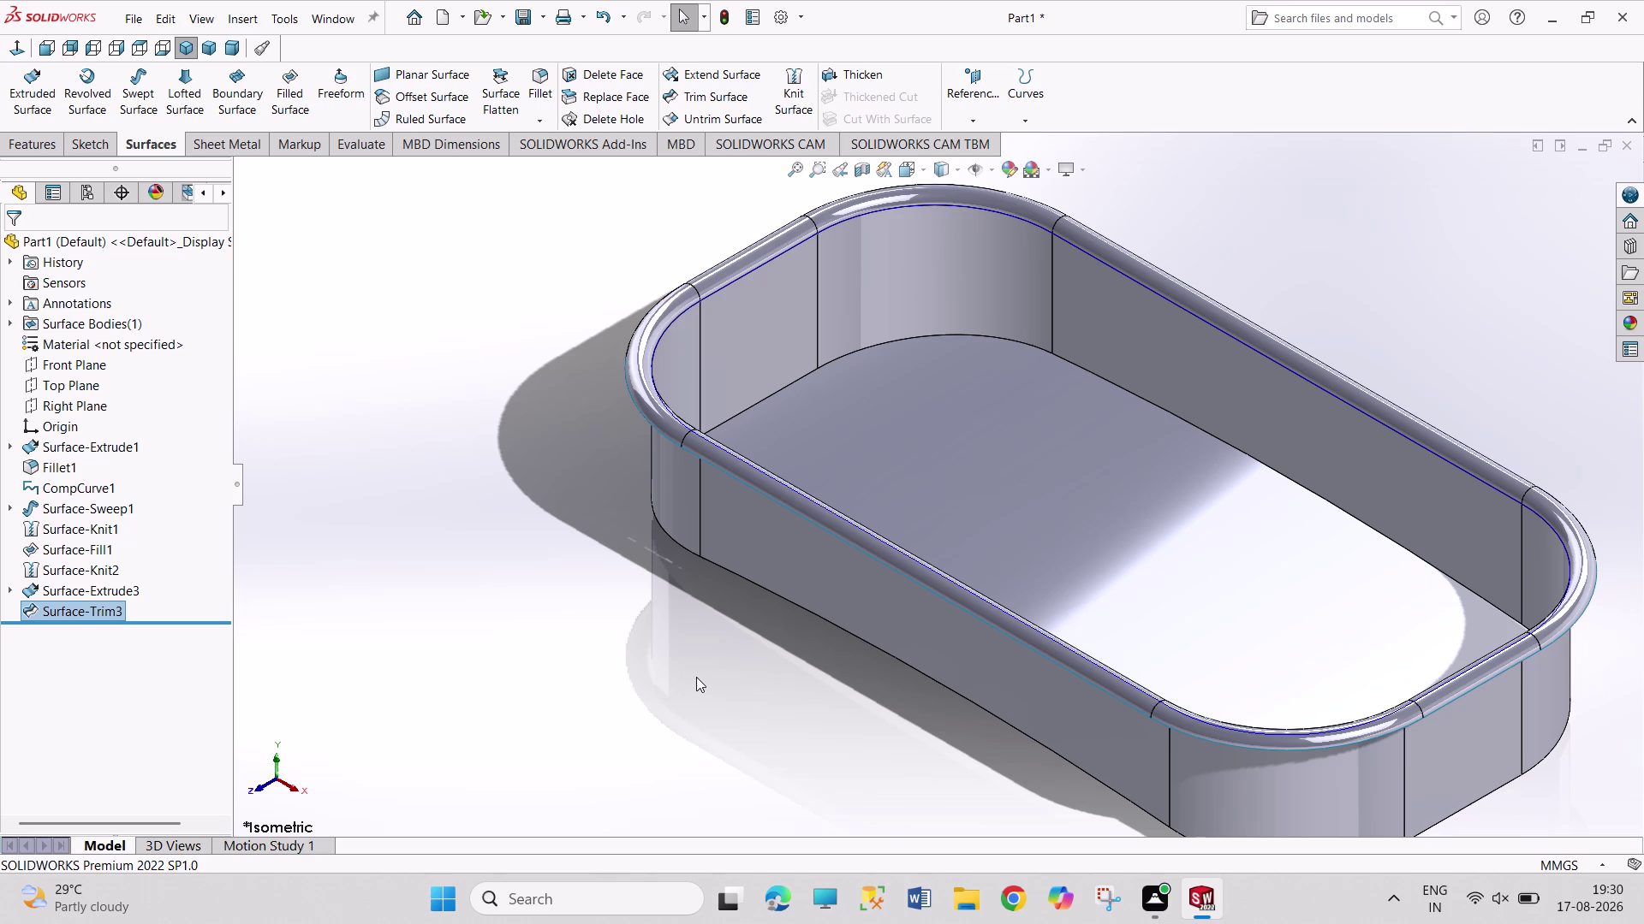
scroll(up, 3)
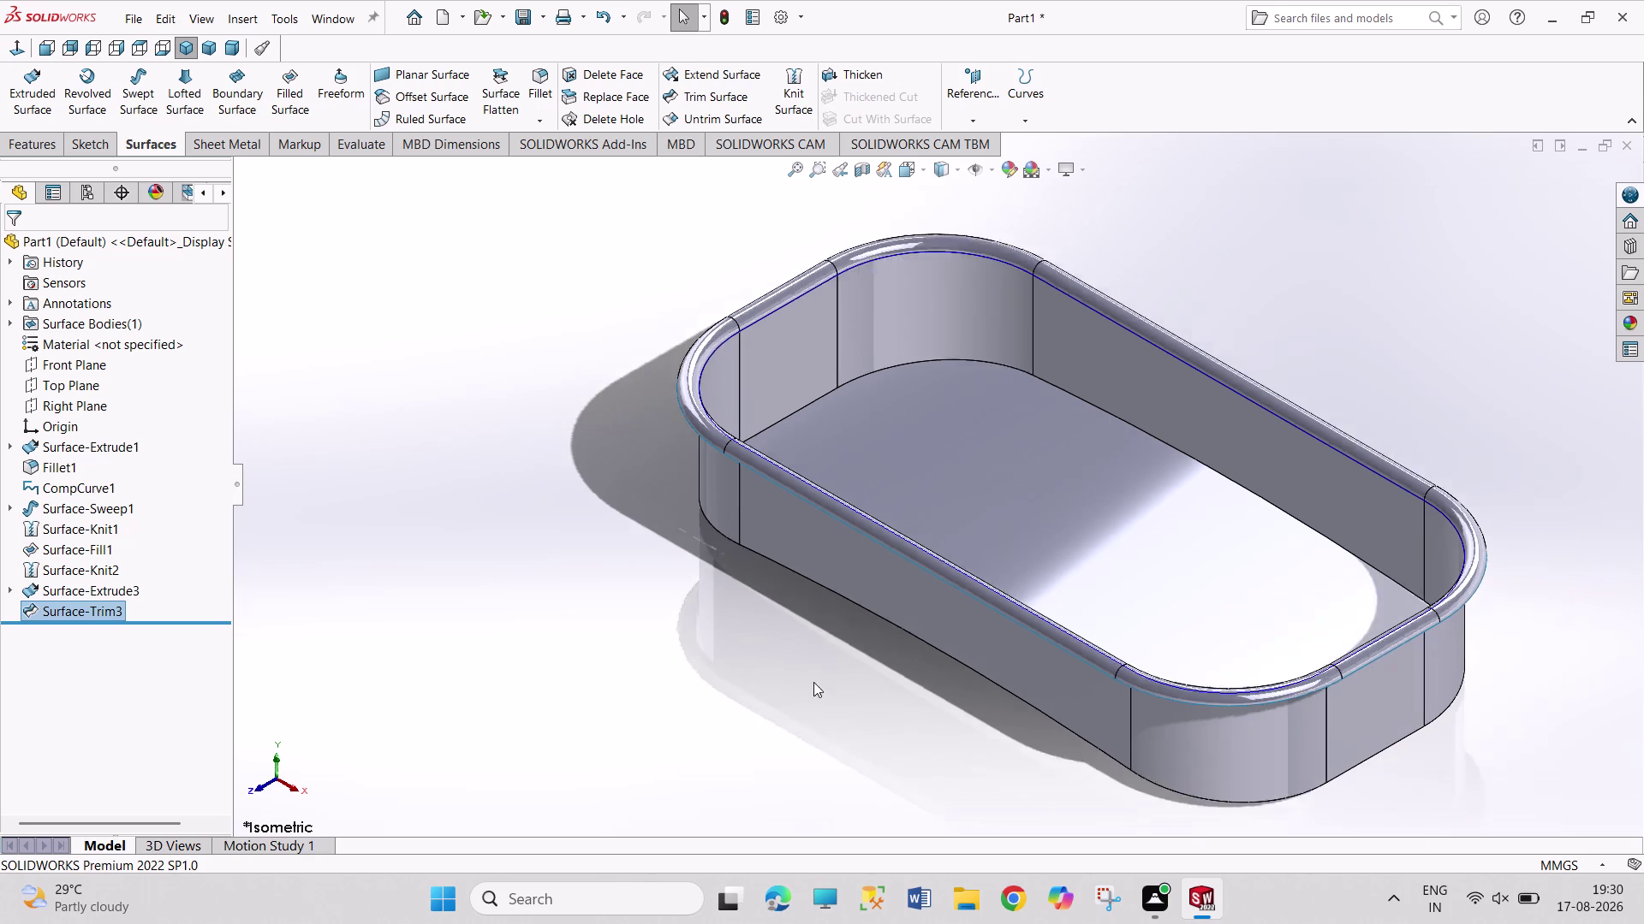
scroll(up, 3)
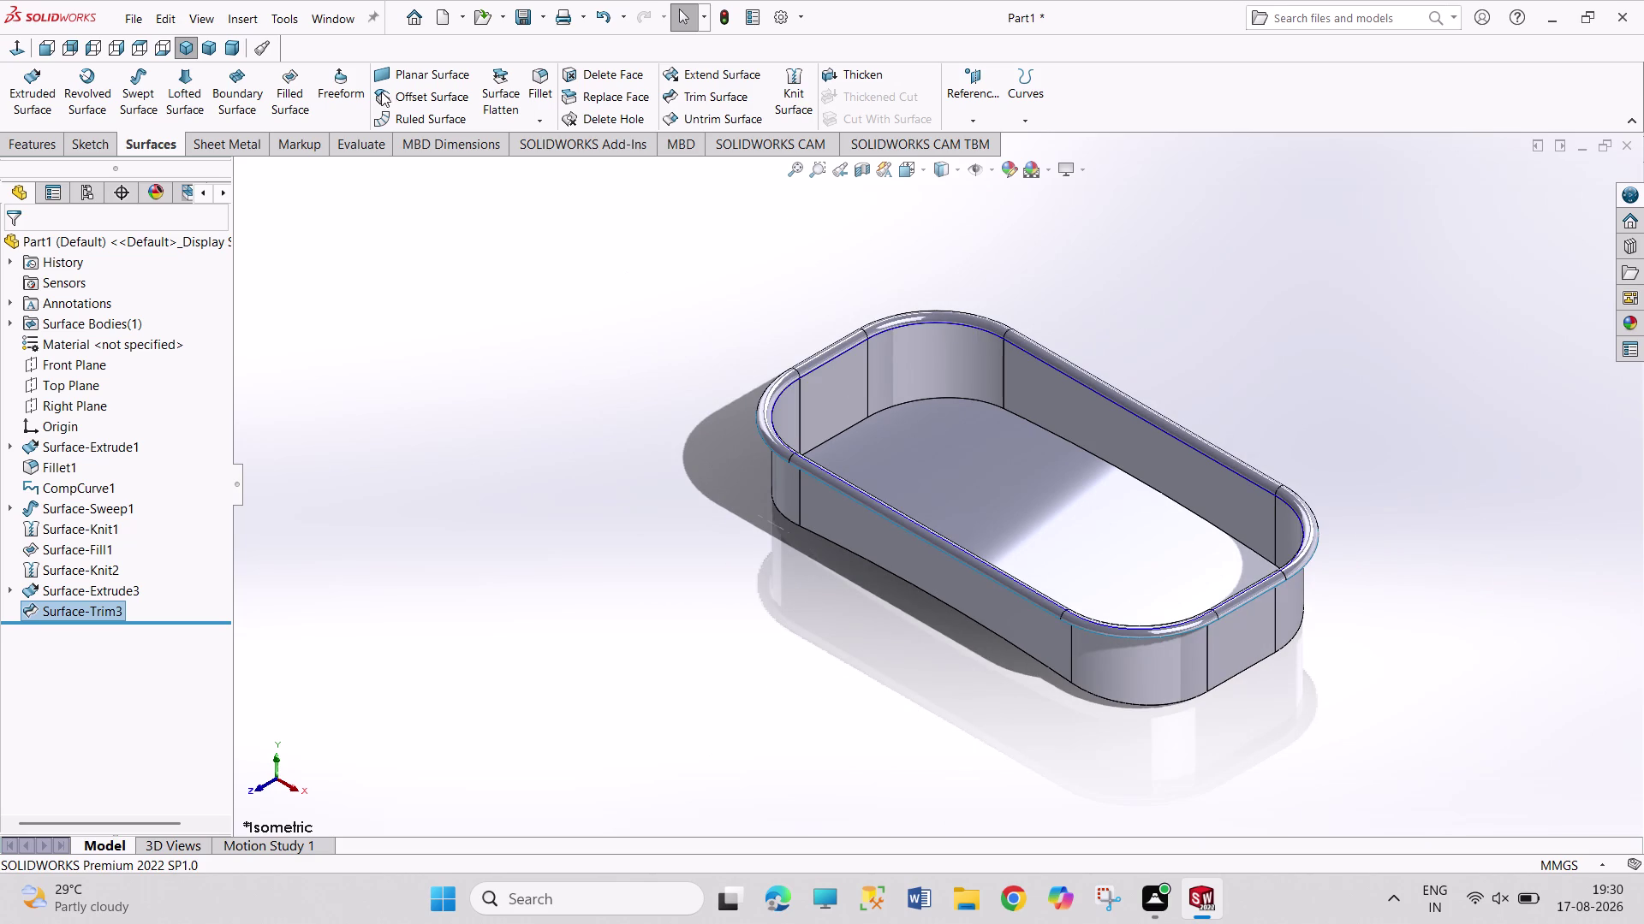
click(210, 46)
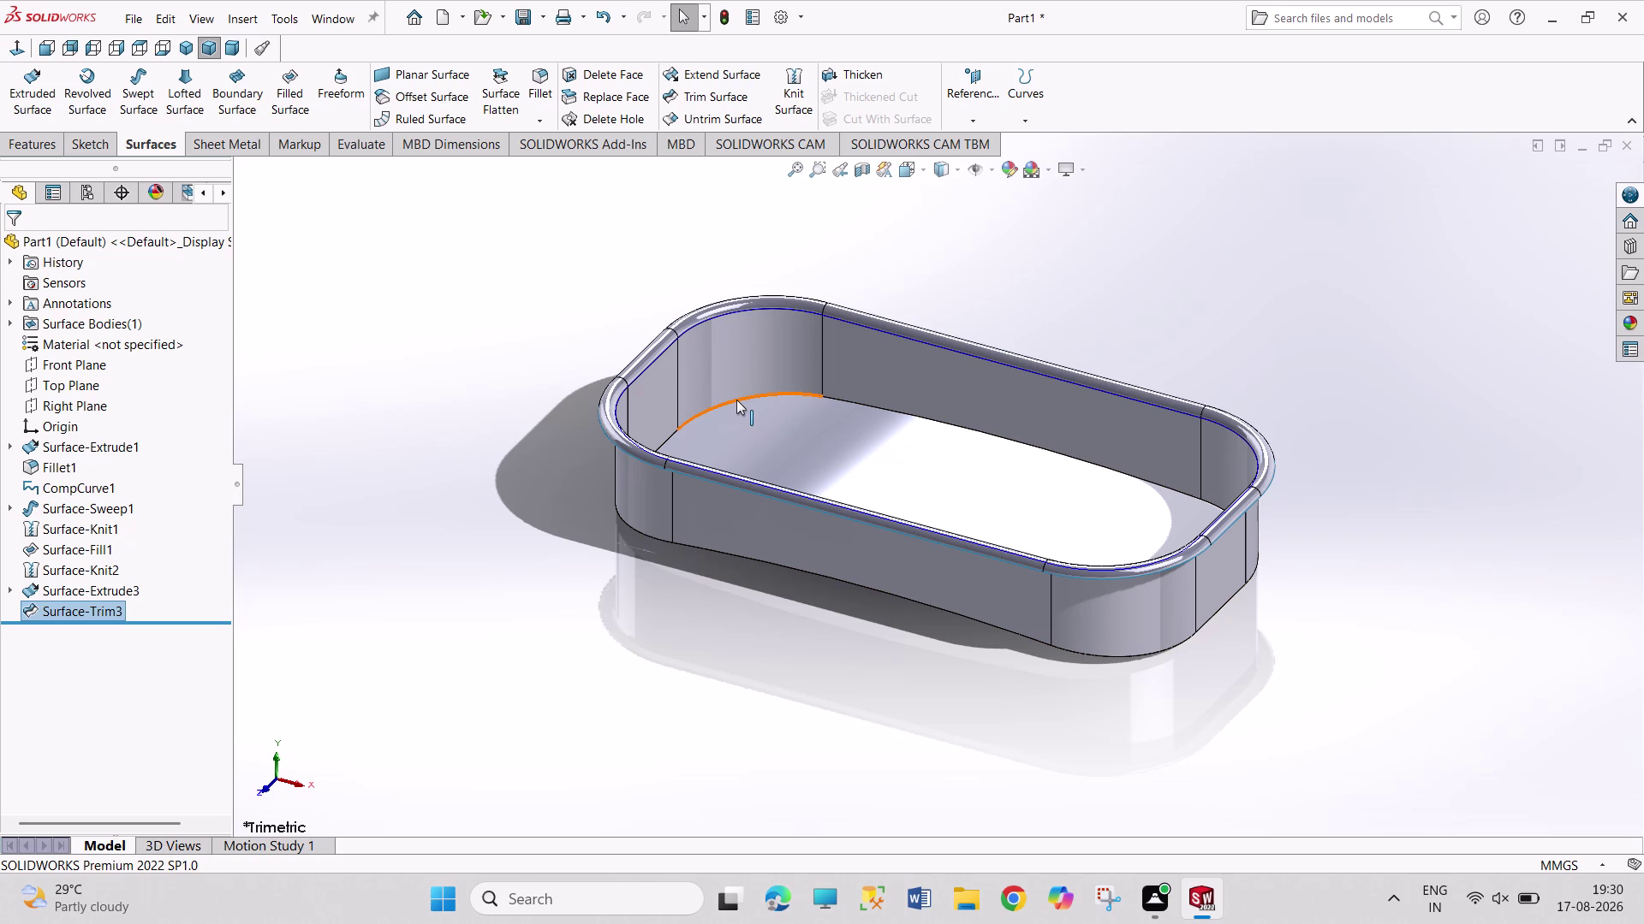
Round the tray's inner bottom edge with a 2 mm fillet as Fillet3.
click(548, 79)
click(736, 401)
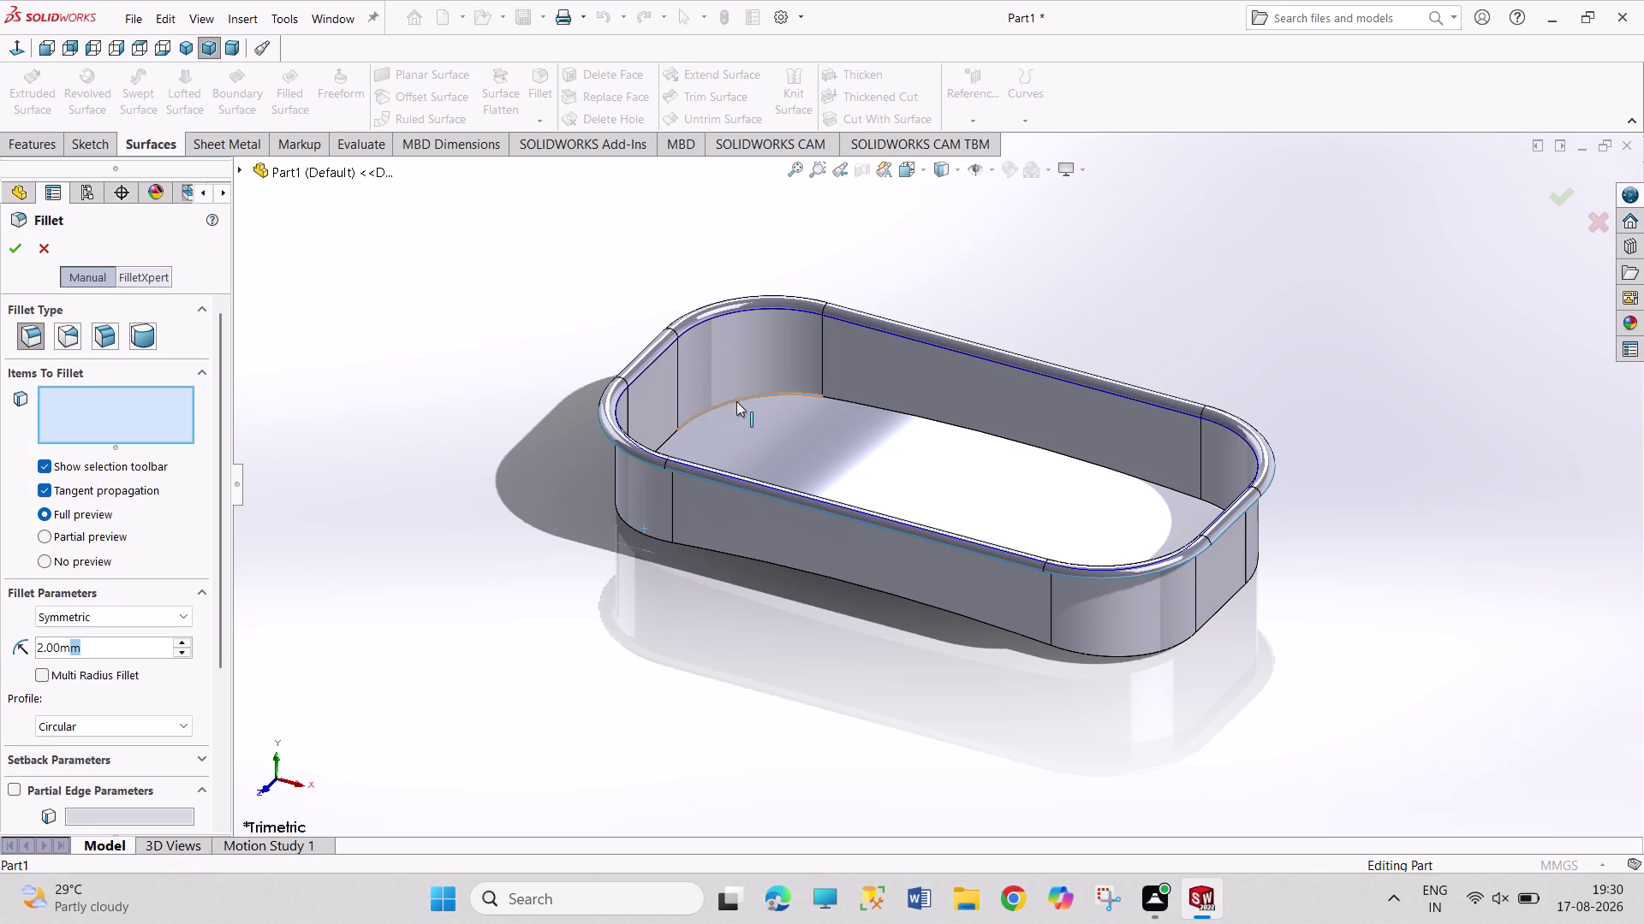
click(10, 250)
click(405, 409)
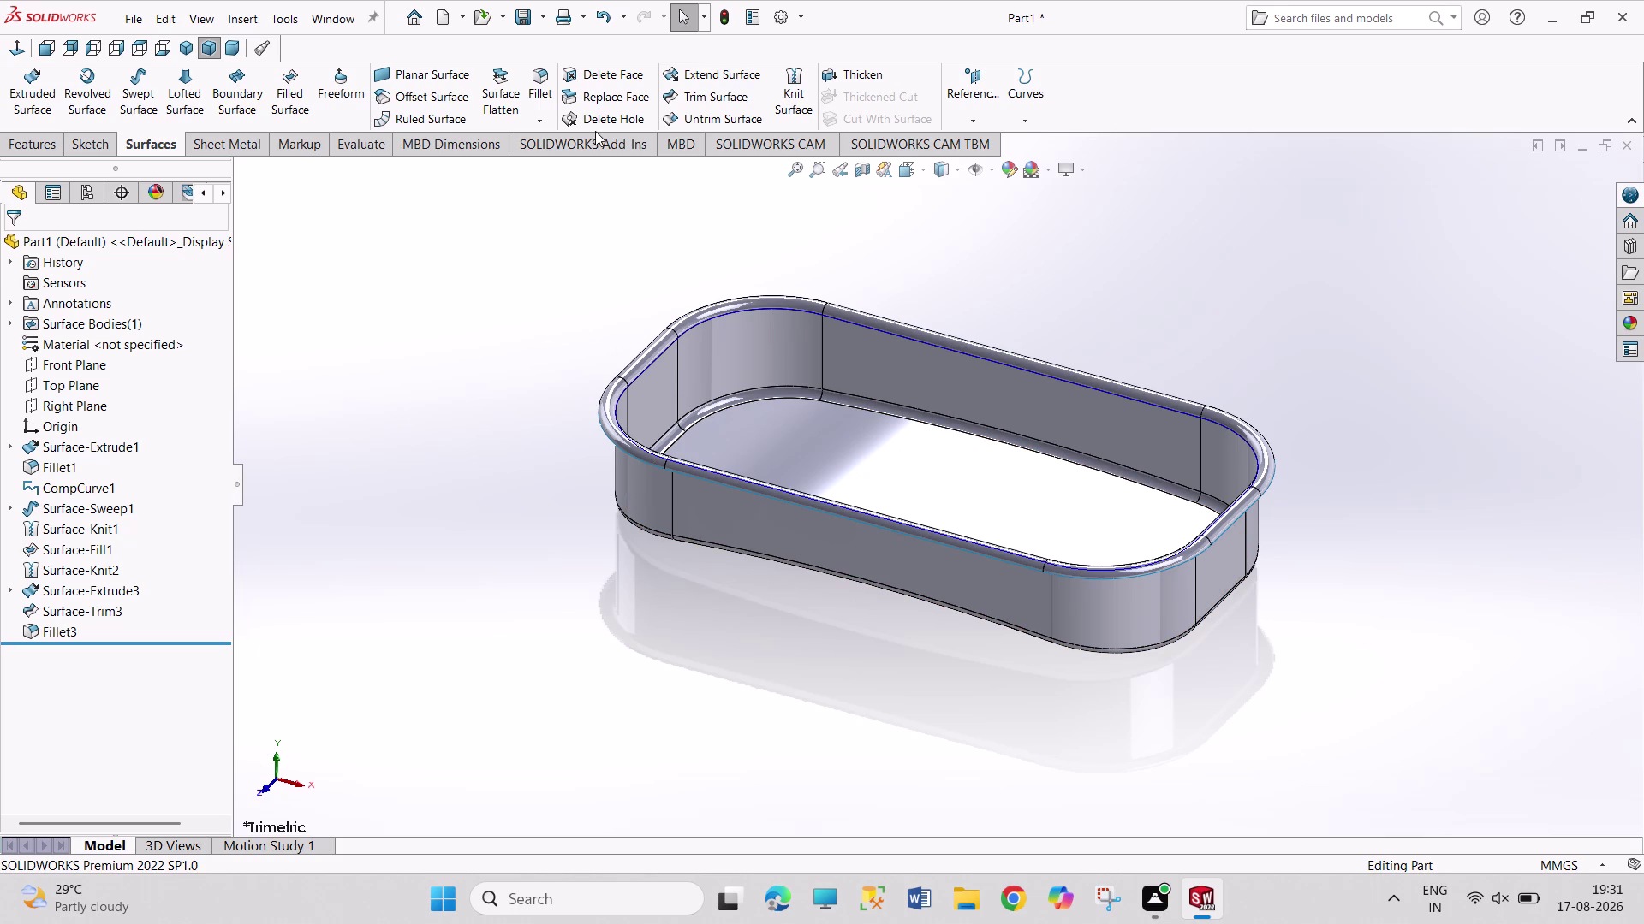
click(75, 386)
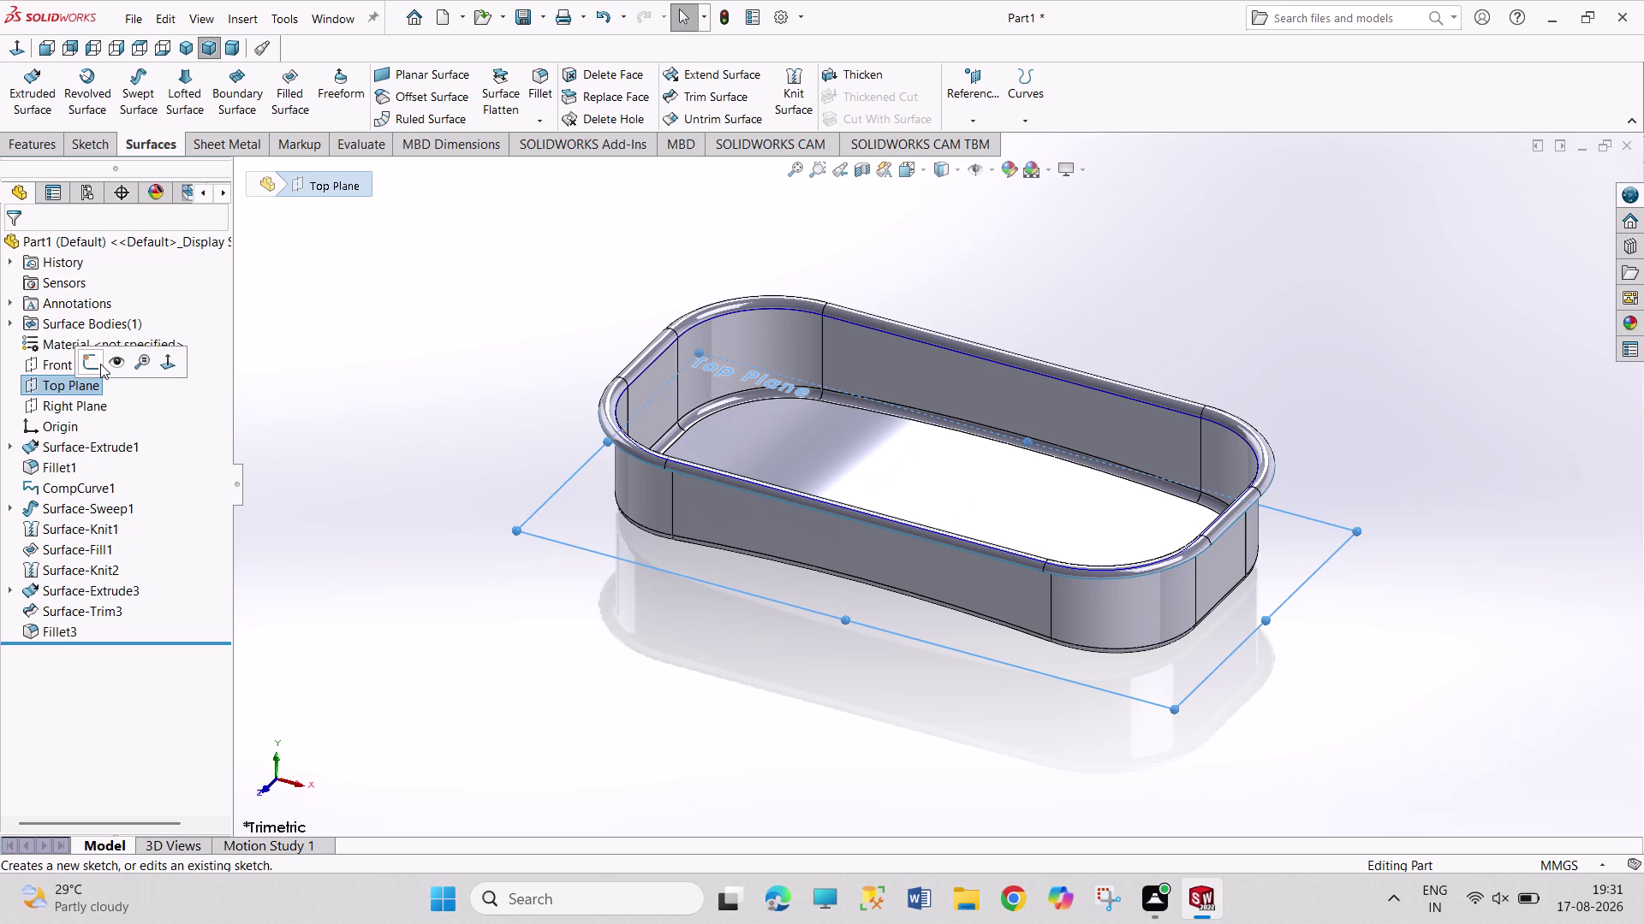
Draw a vertical centre-point straight slot left of the origin in a Top Plane sketch.
click(98, 363)
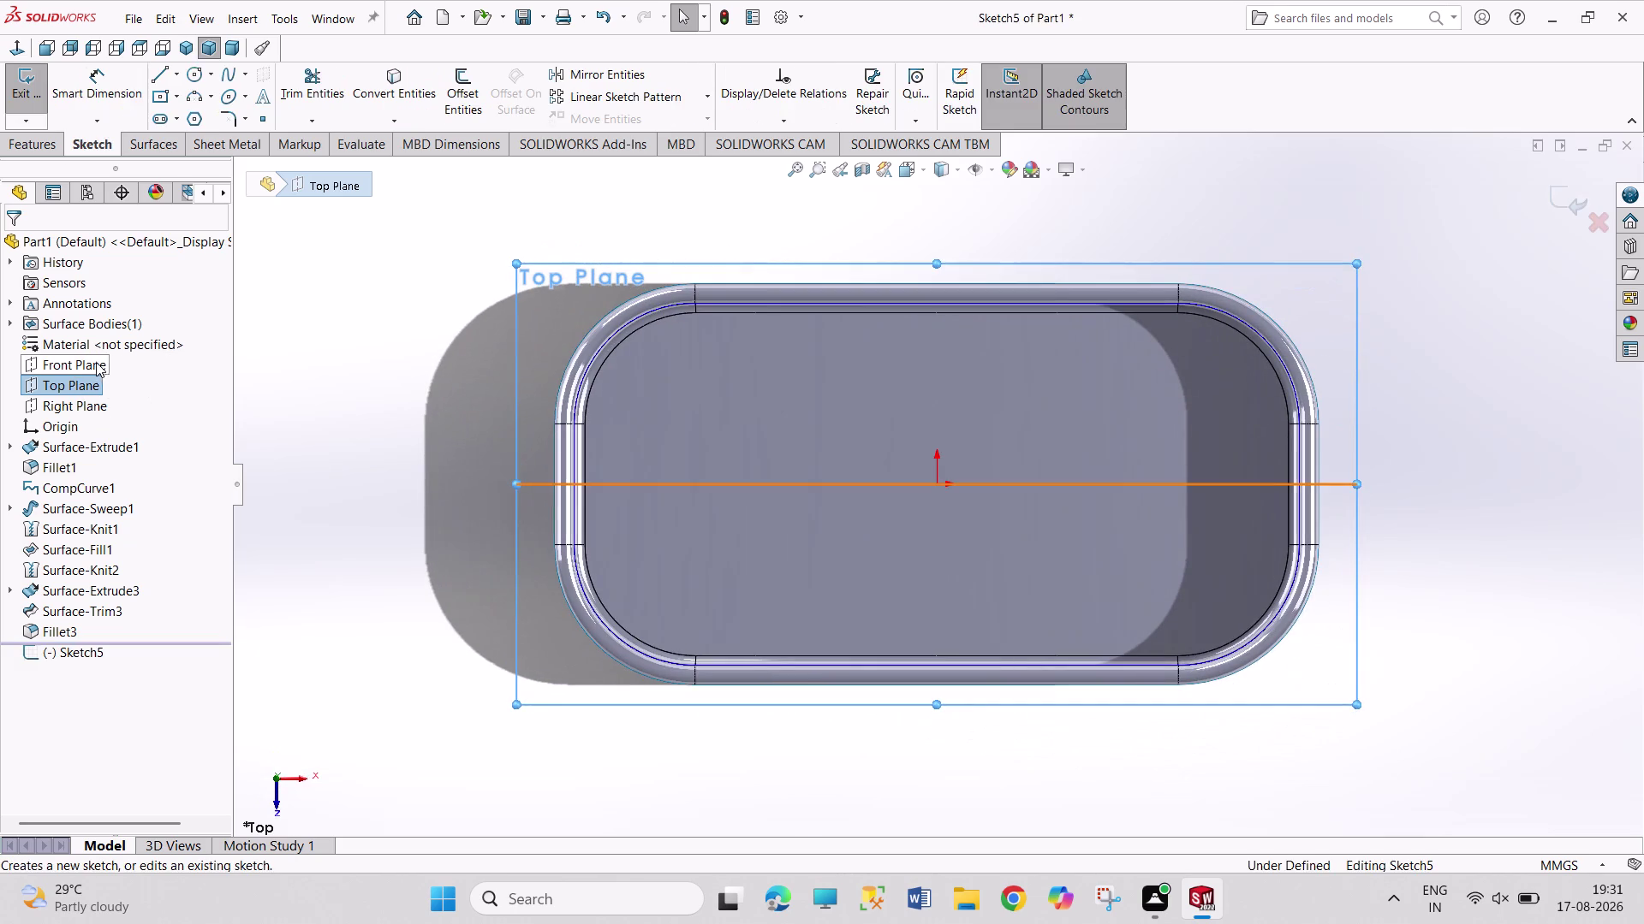
click(156, 119)
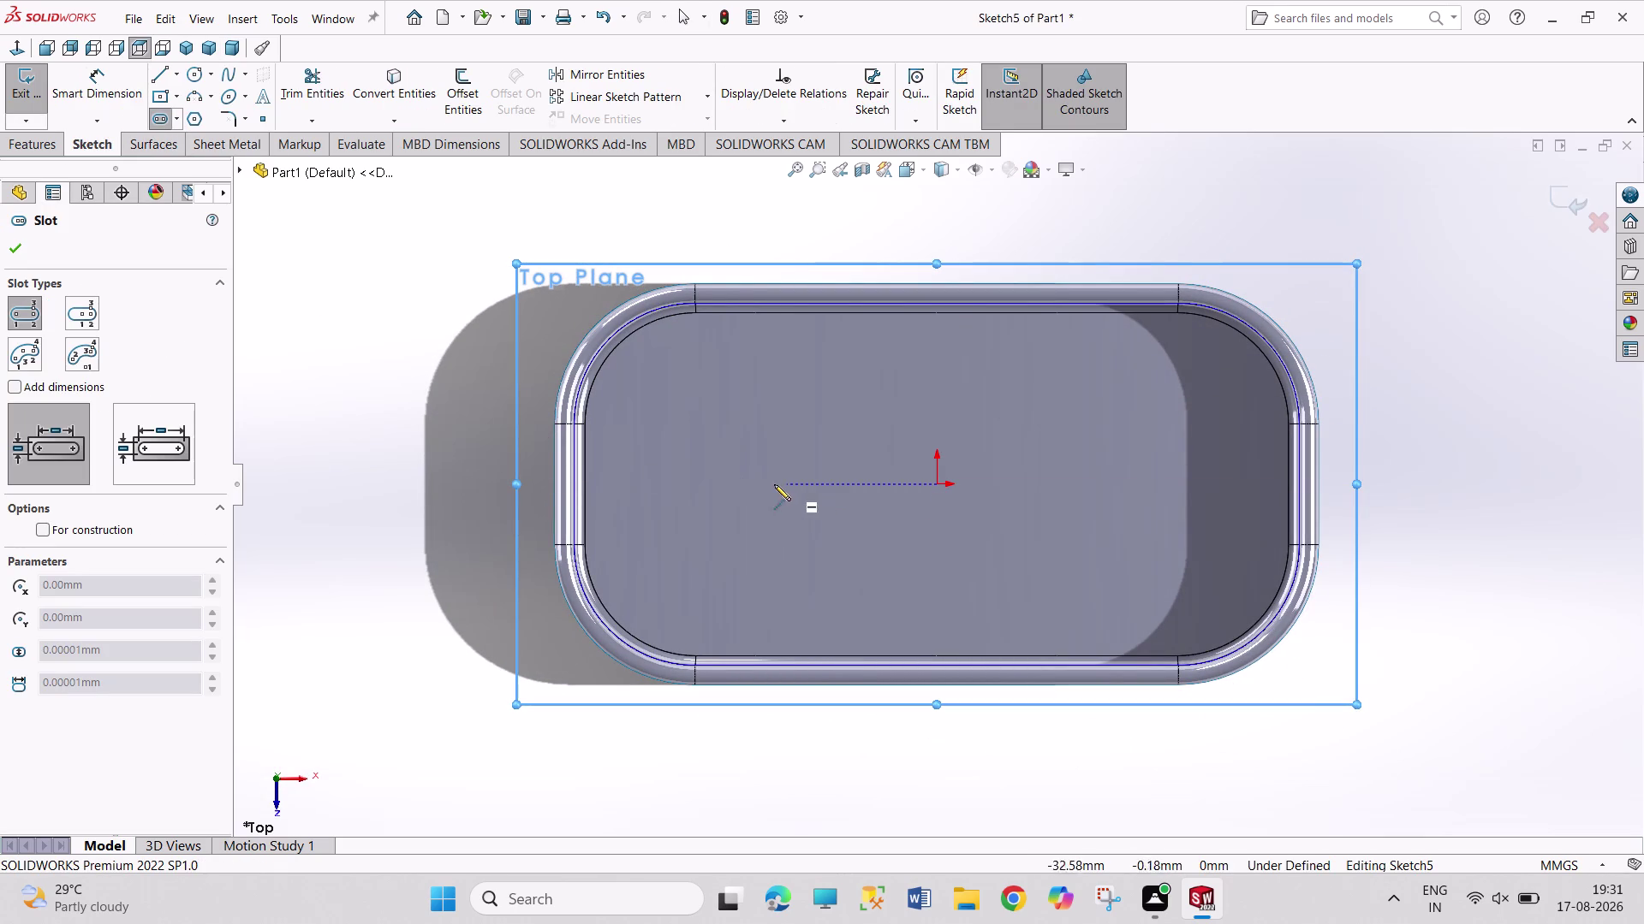
click(747, 485)
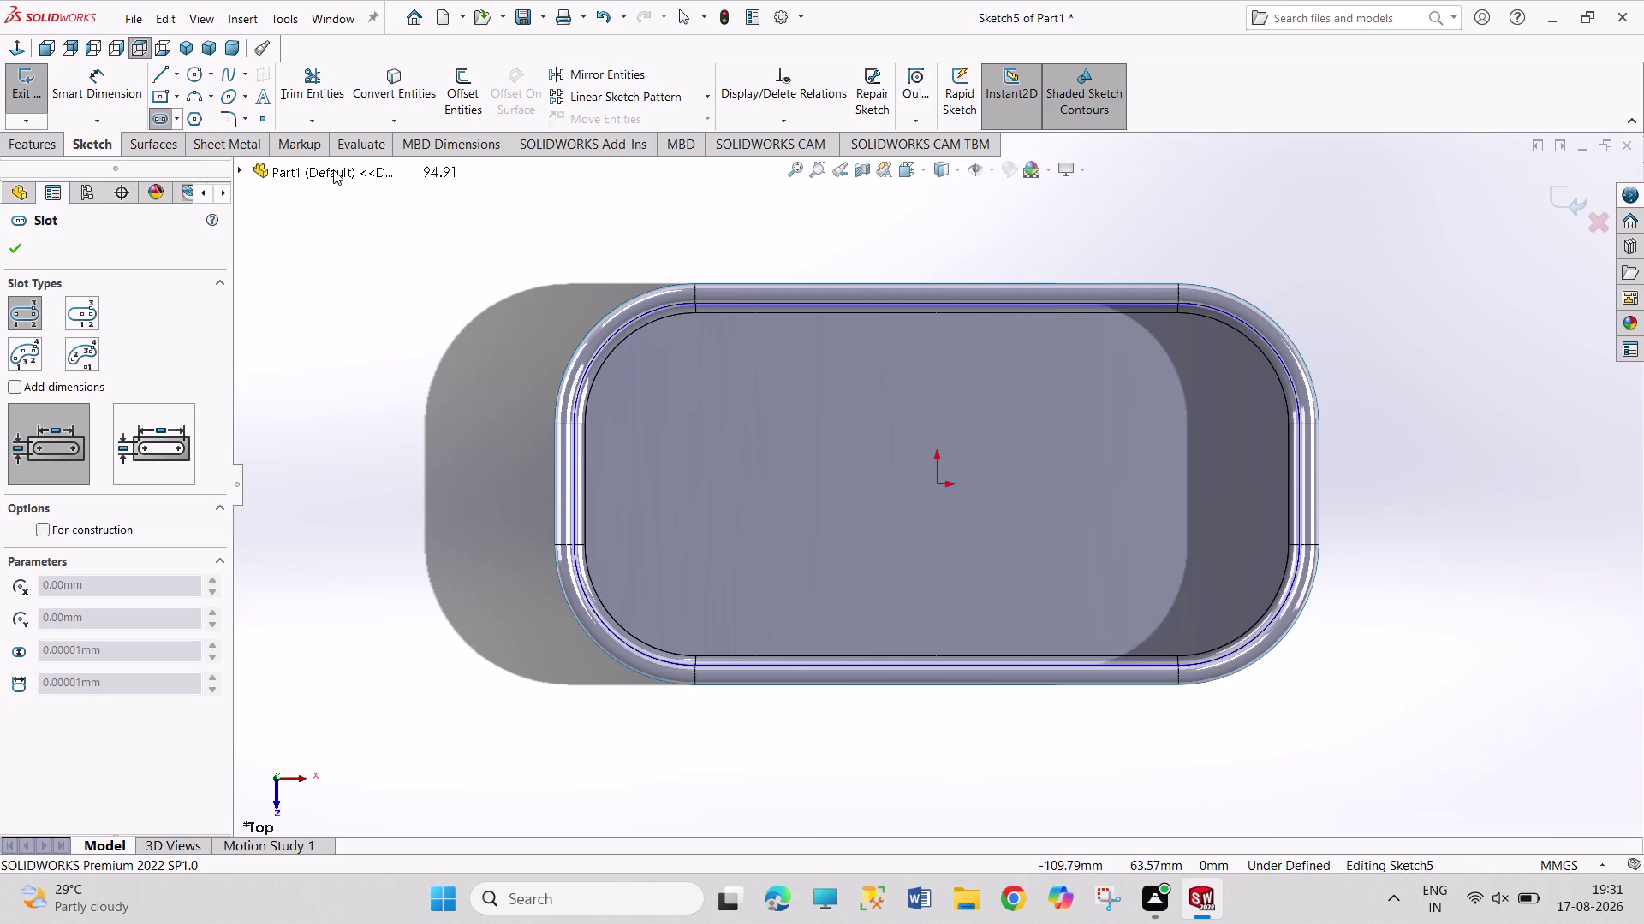
click(182, 122)
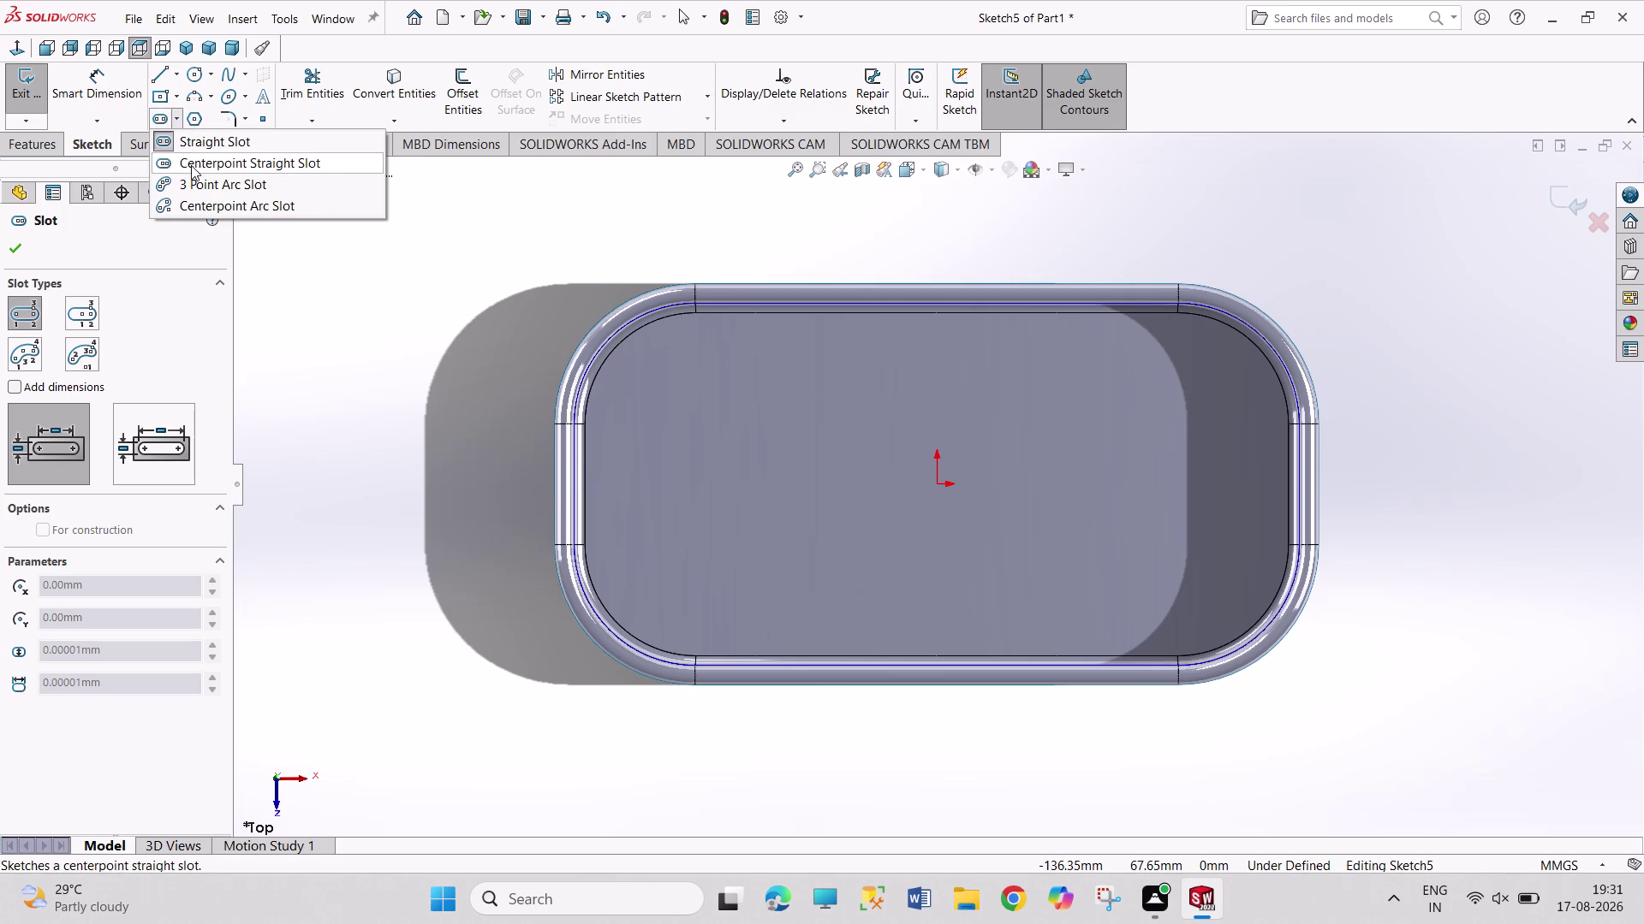
click(191, 165)
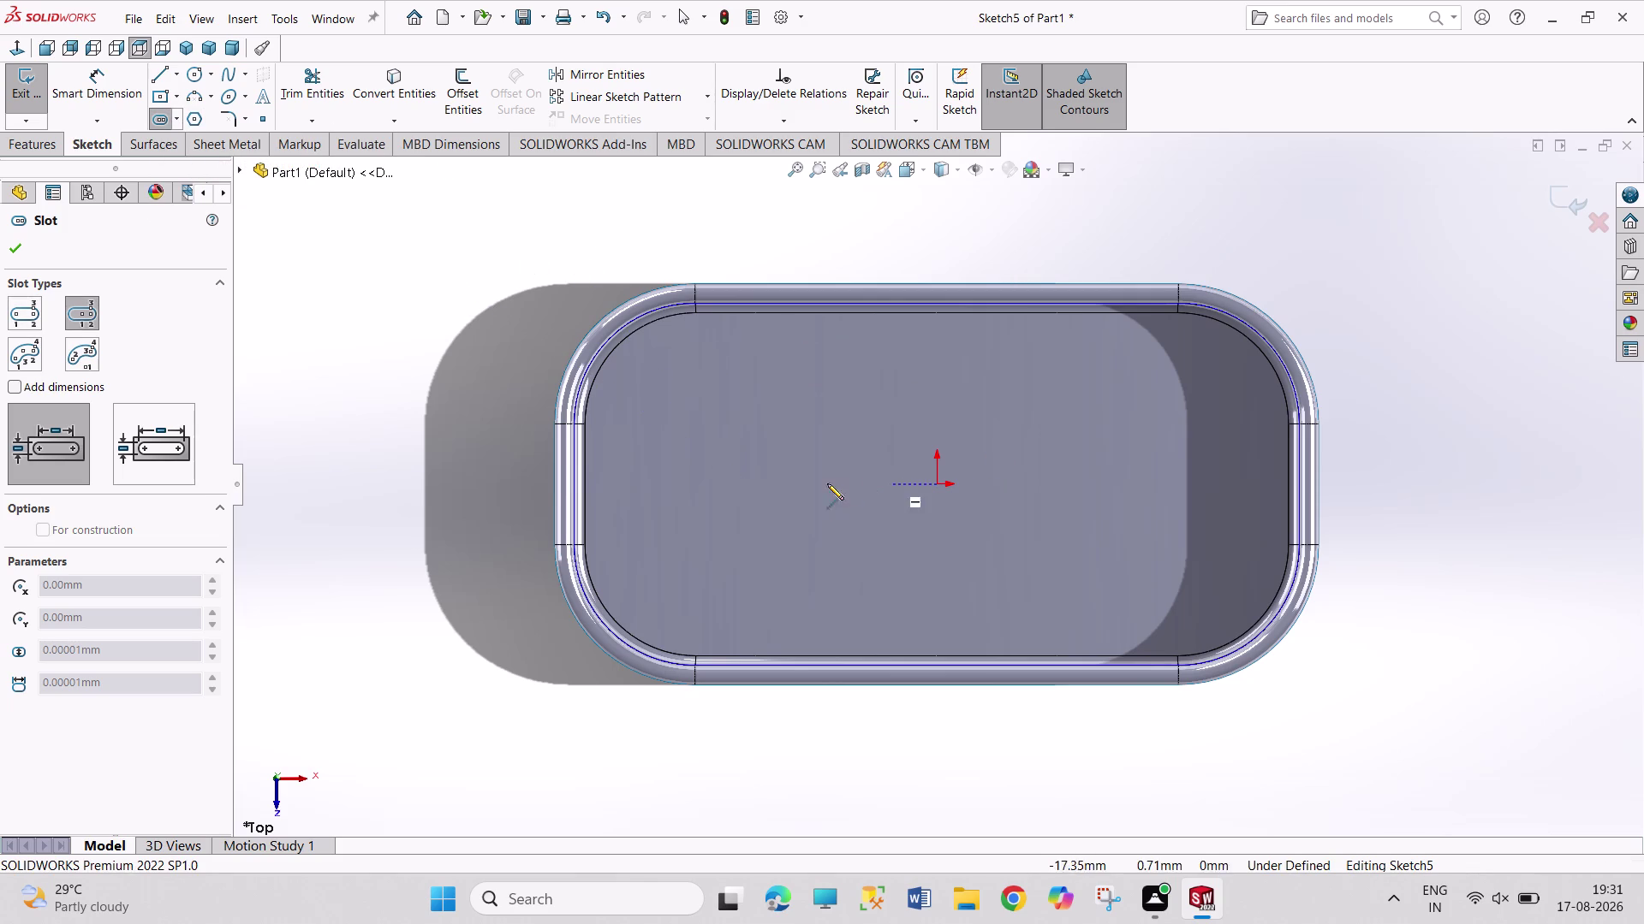
click(747, 487)
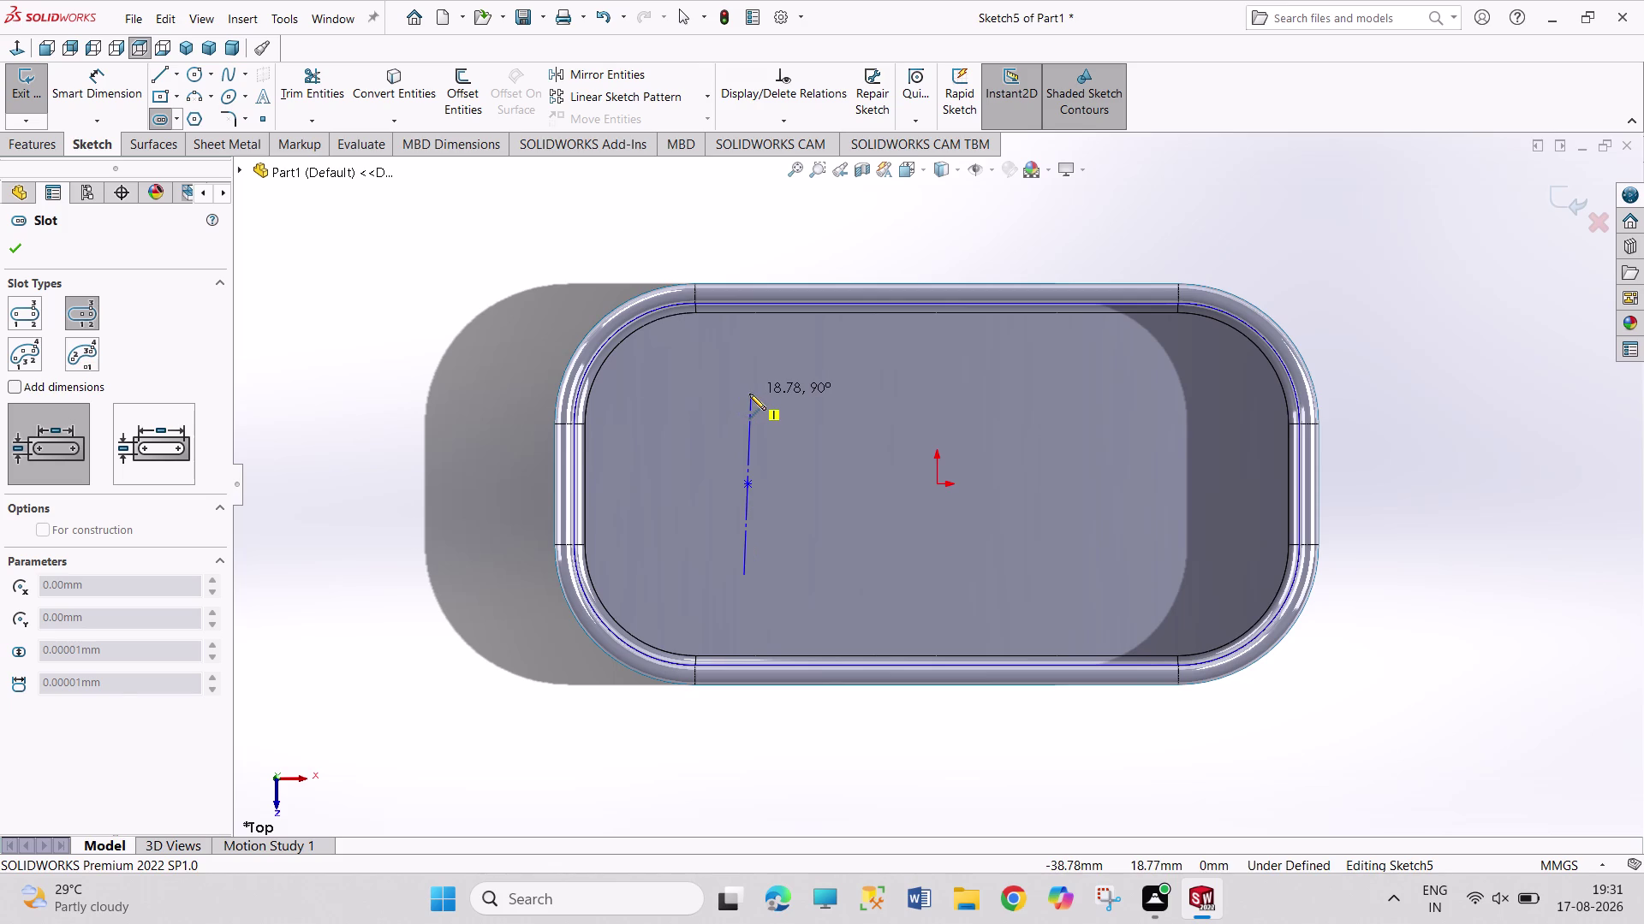
click(749, 394)
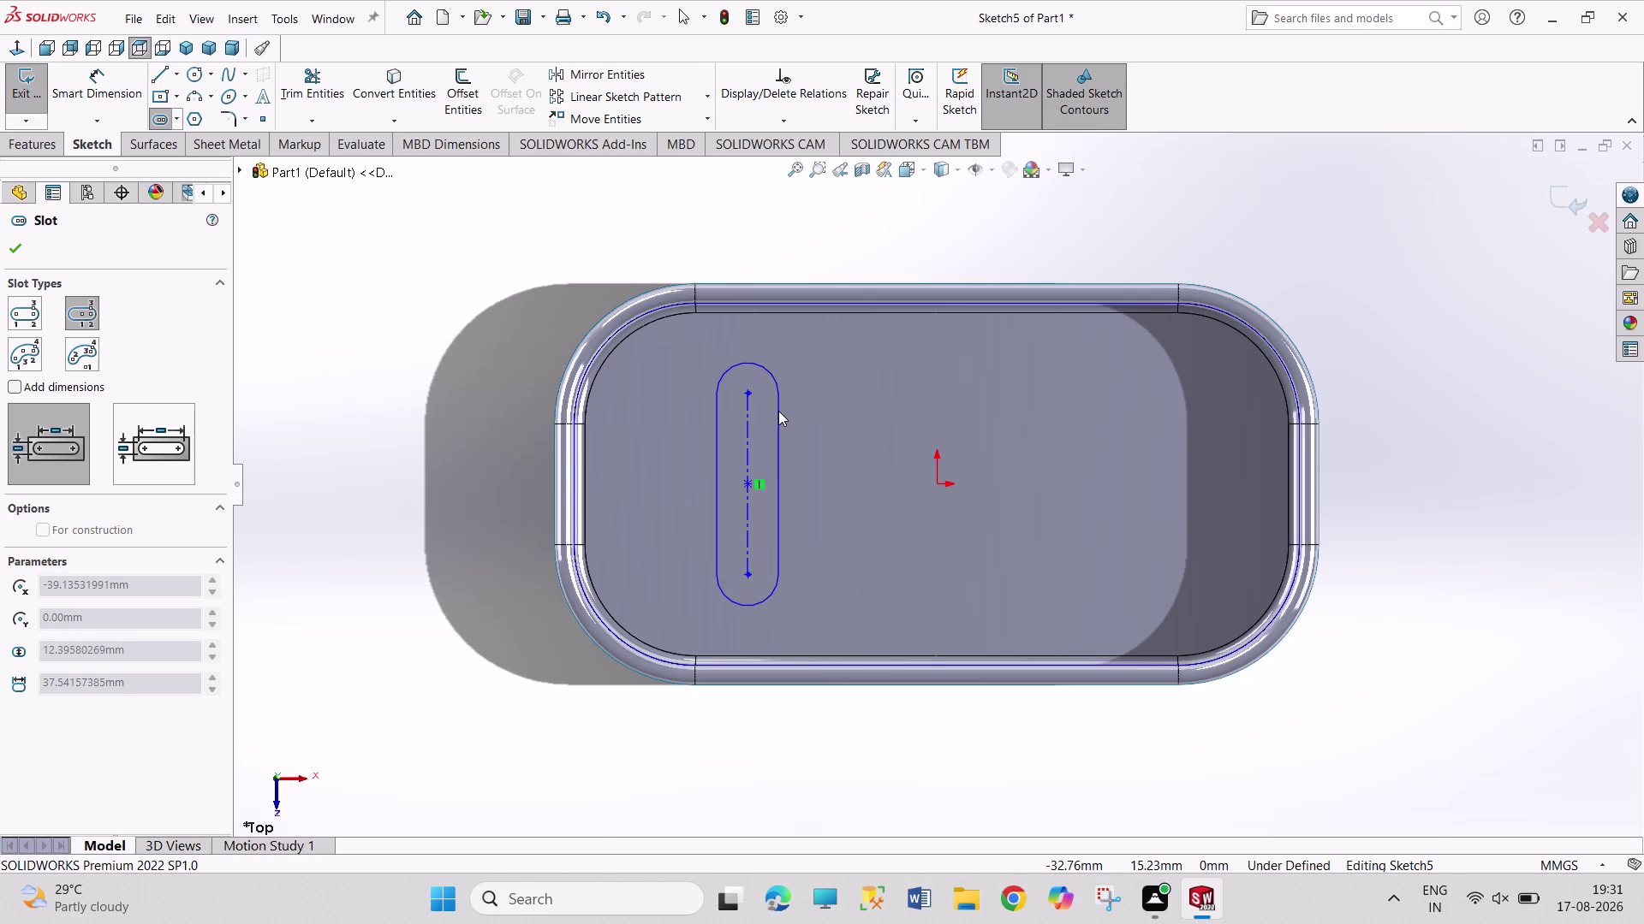
click(778, 411)
right_drag(449, 663, 450, 661)
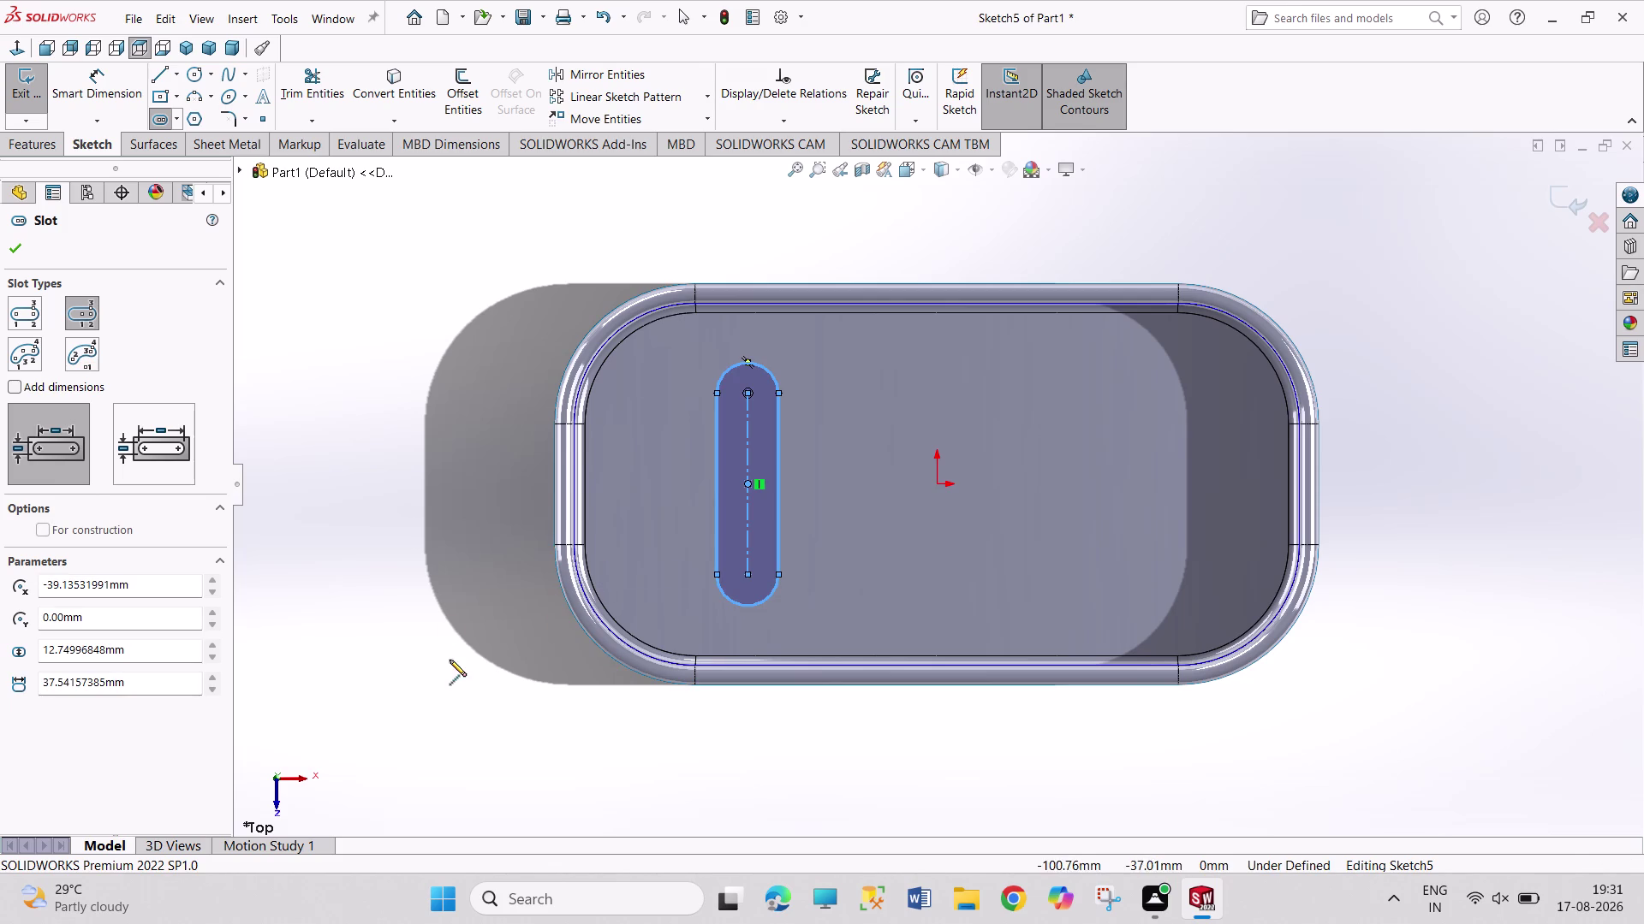
right_drag(449, 662, 410, 449)
Dimension the slot with a 40 mm length and a 2.5 mm end radius.
drag(748, 558, 739, 553)
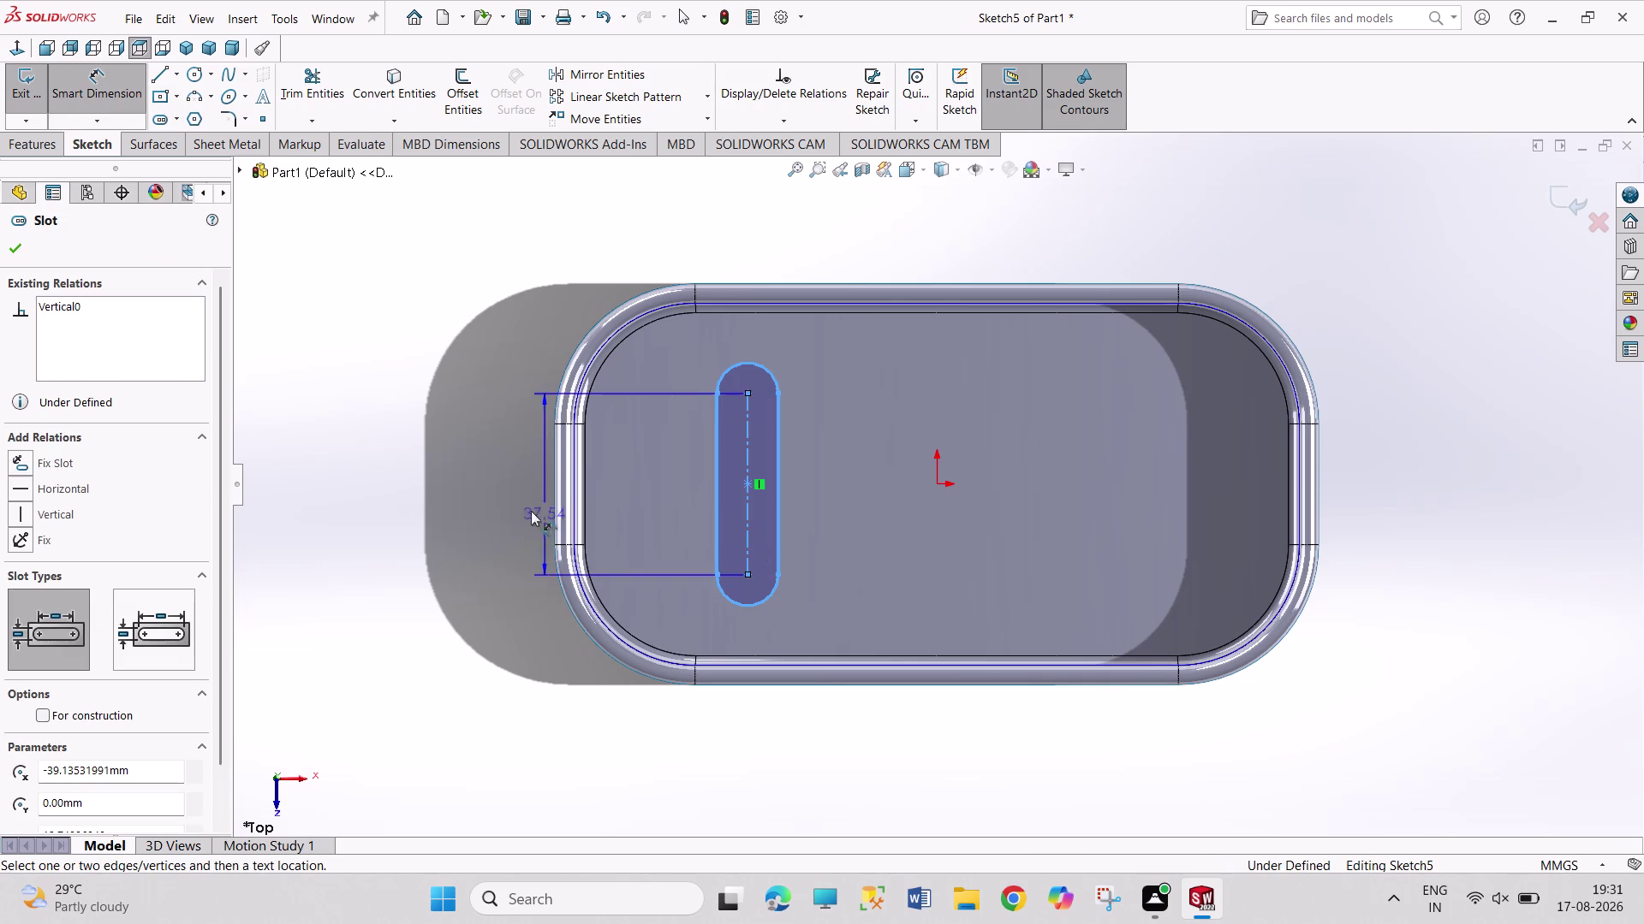
click(495, 509)
text(40)
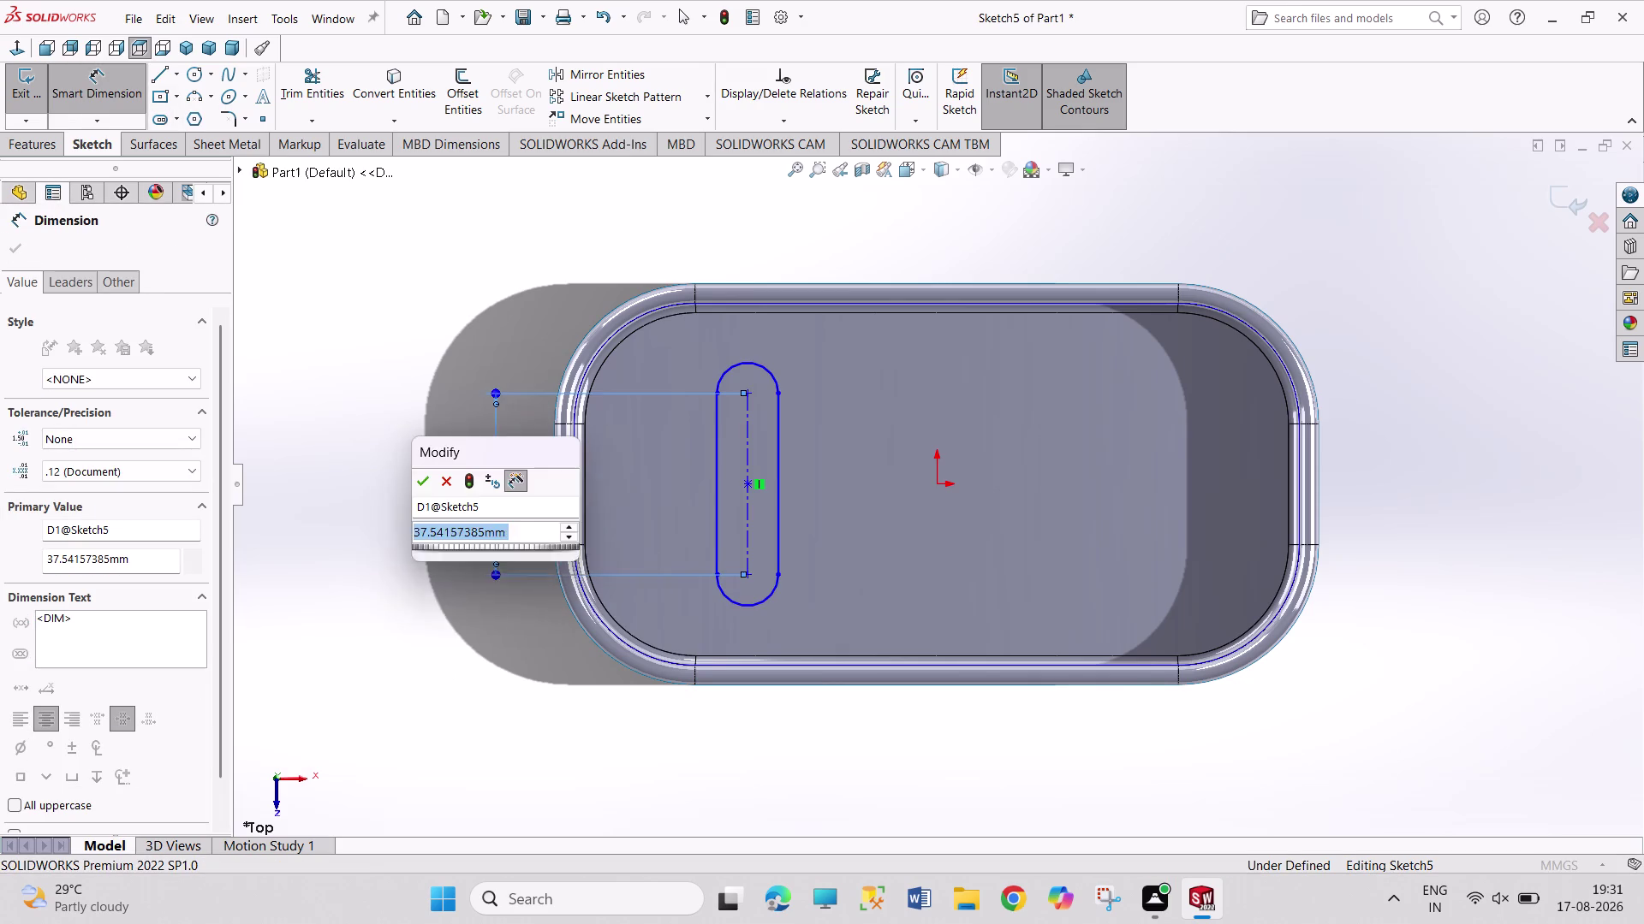
key(Return)
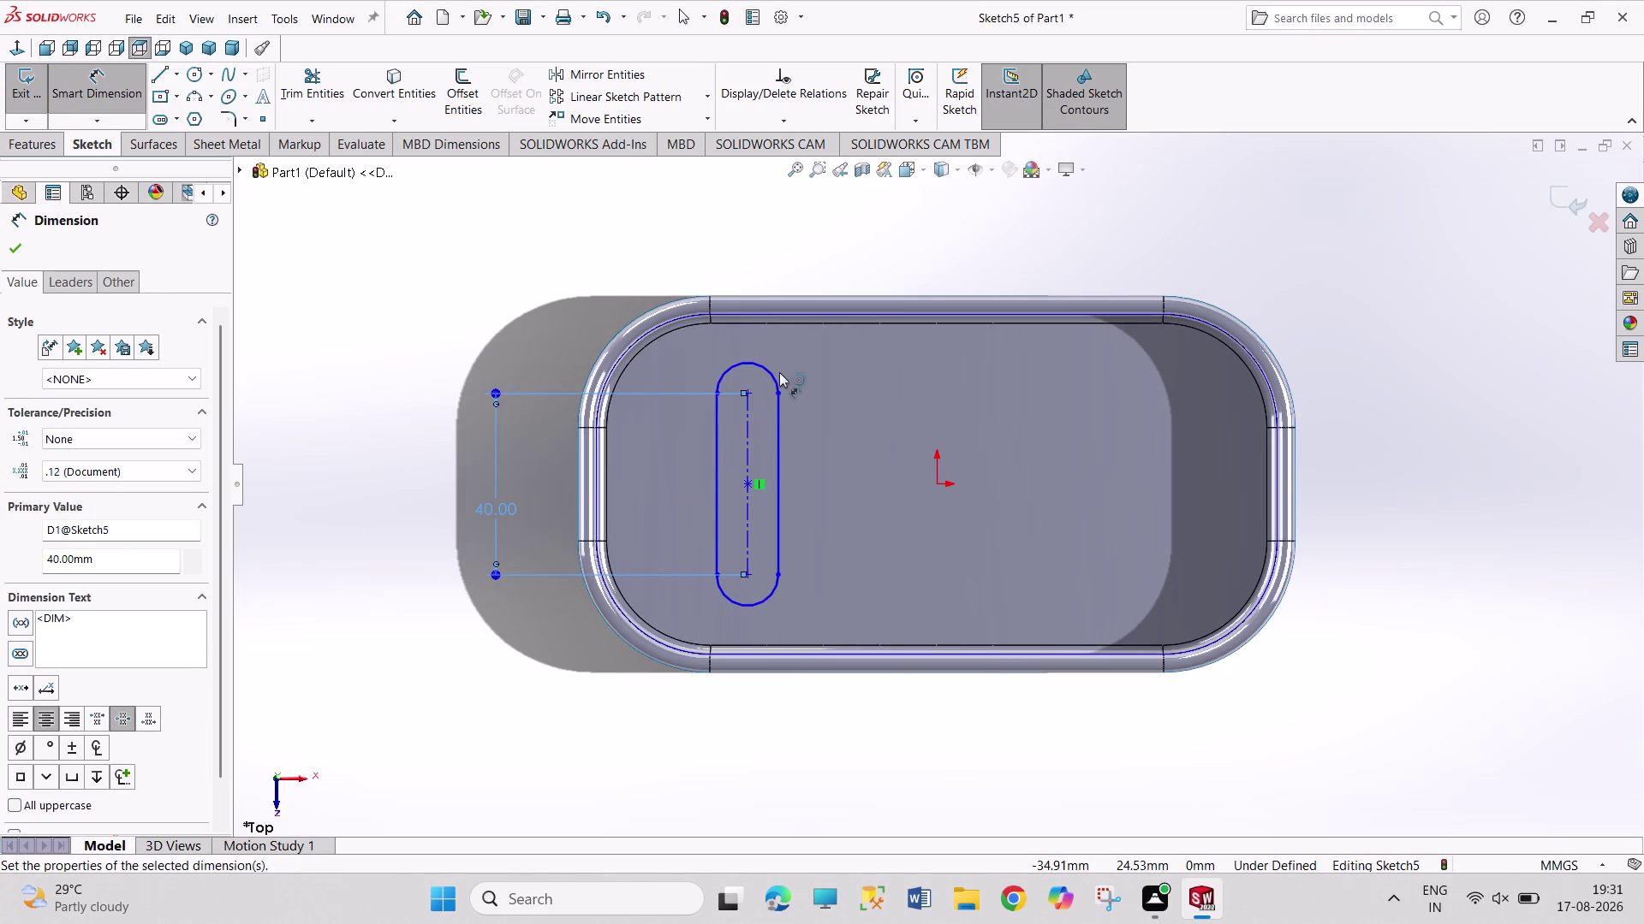
click(770, 374)
click(816, 264)
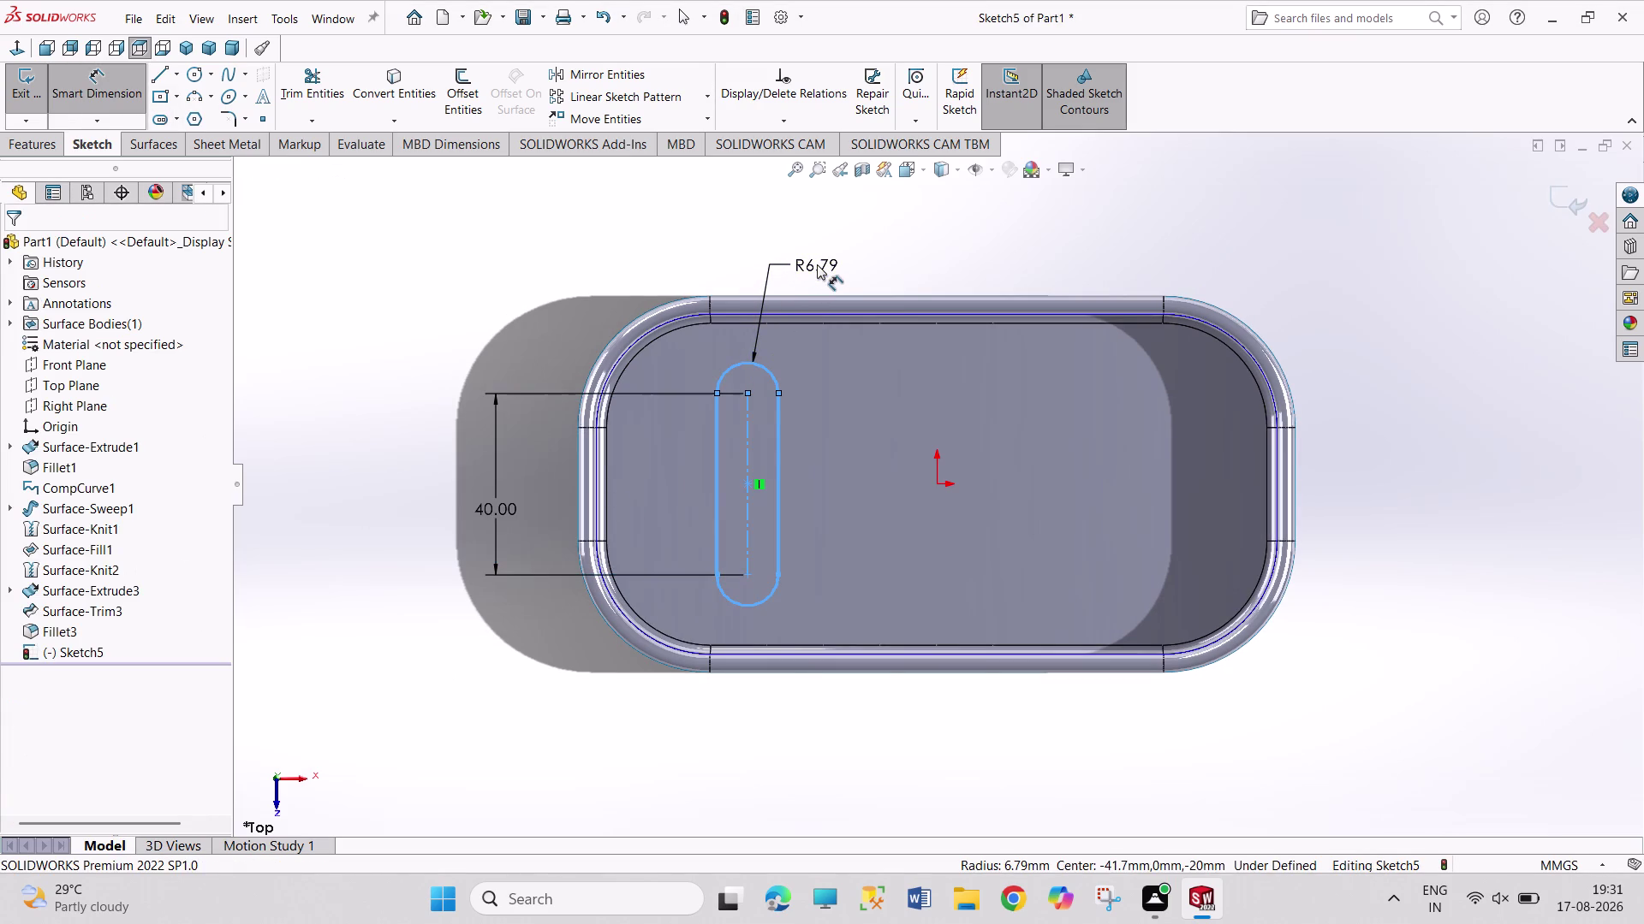
text(2)
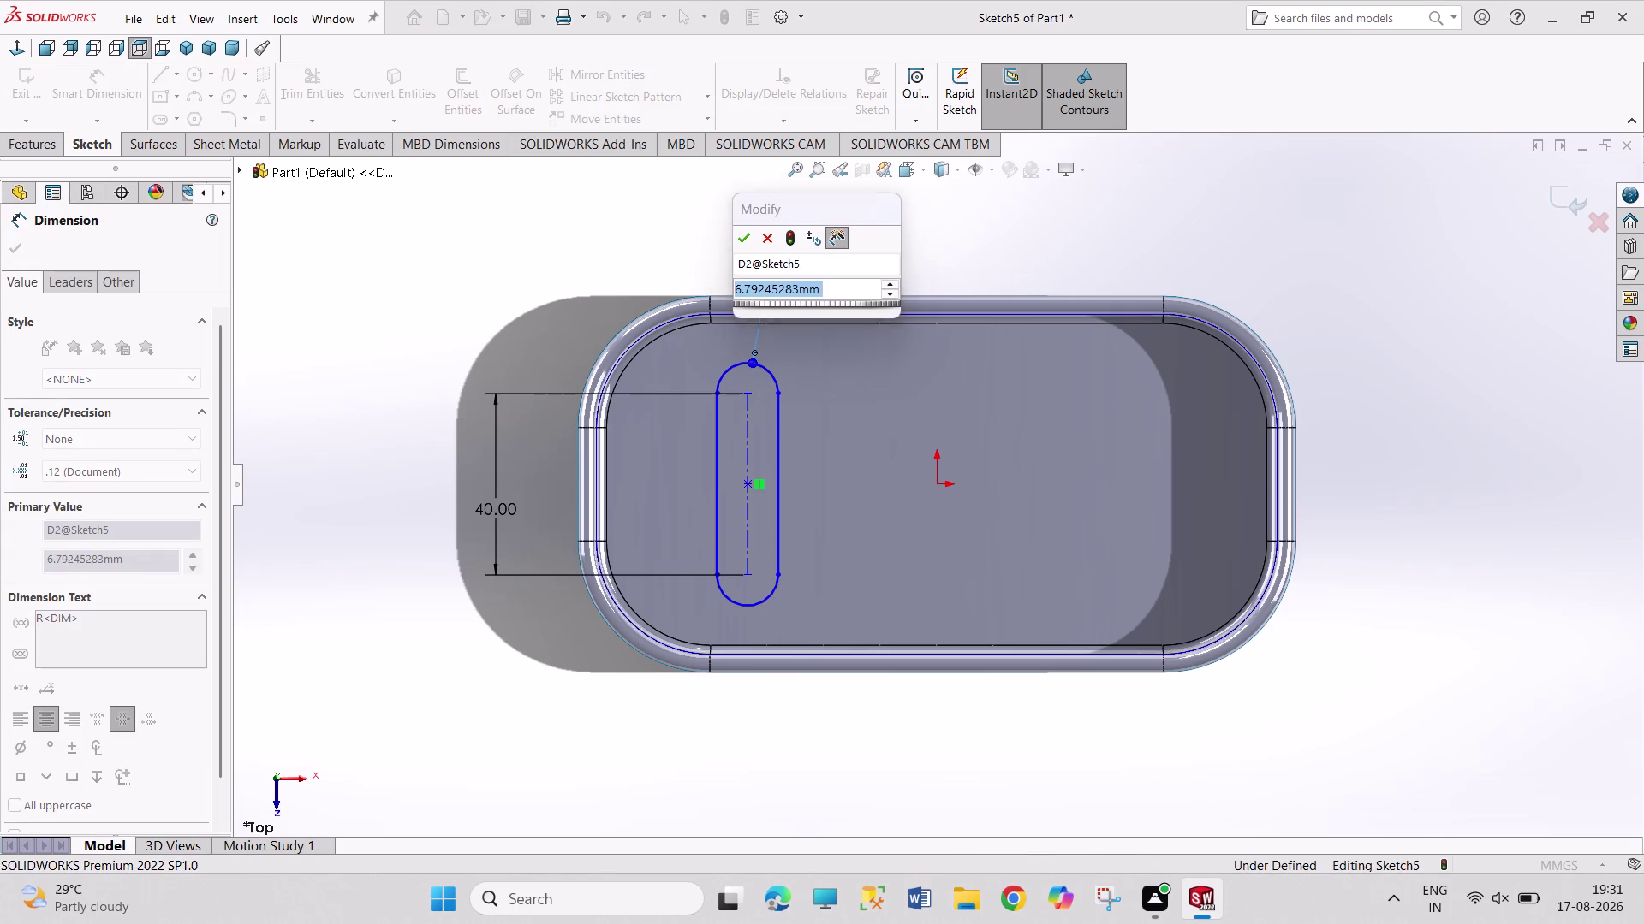
text(.5)
key(Return)
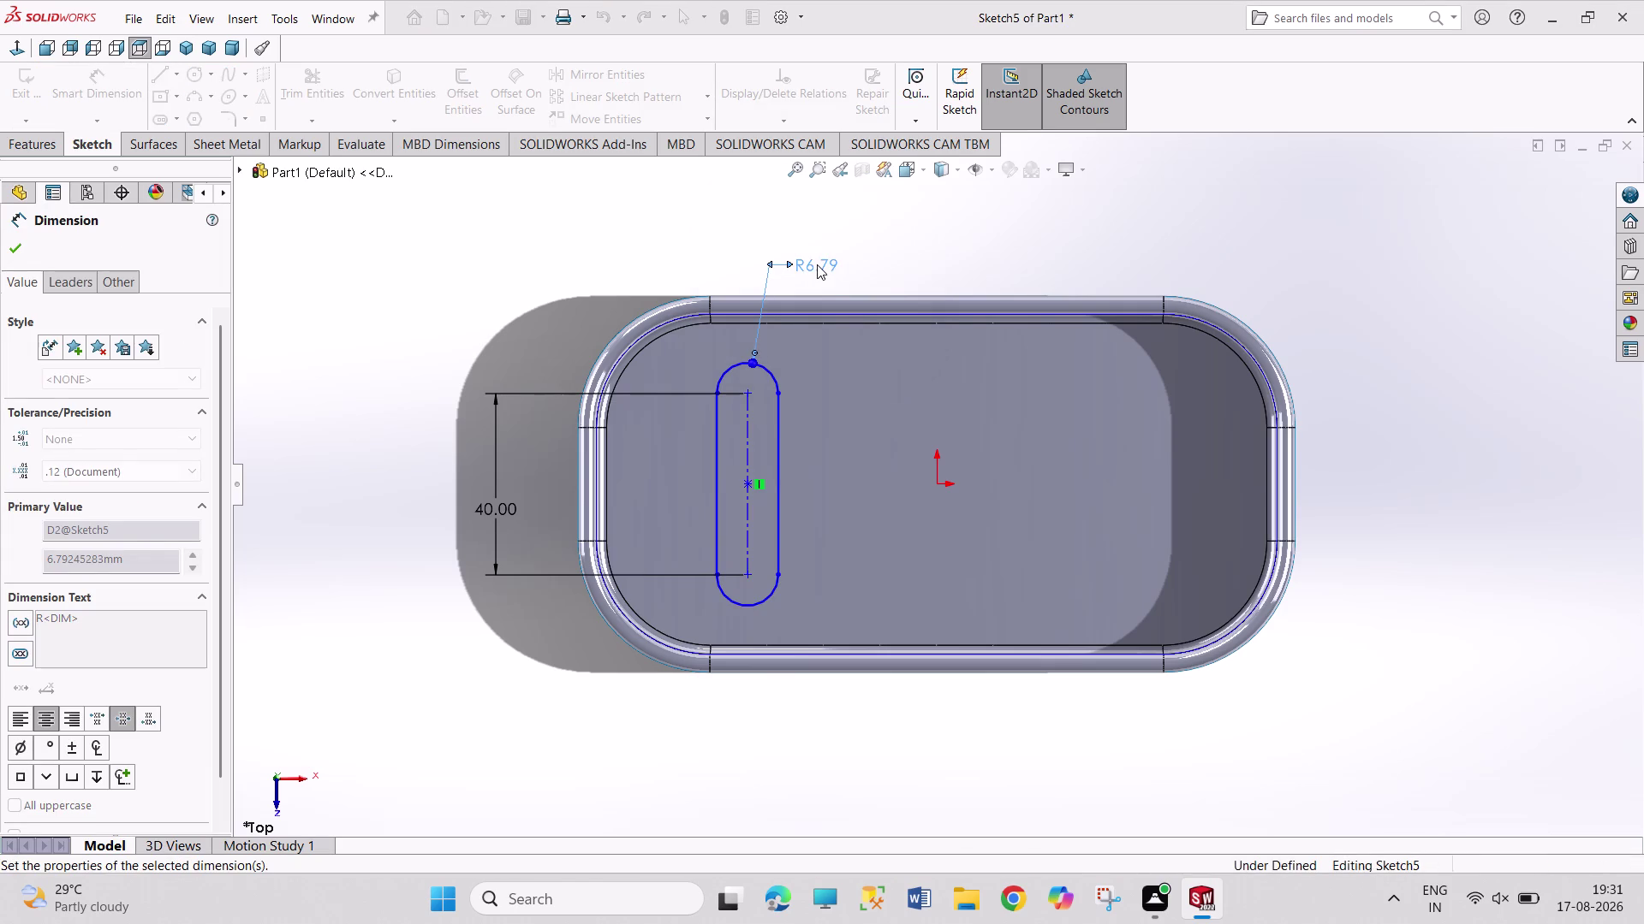
Align the slot's centre point horizontally with the origin.
right_click(615, 771)
click(638, 803)
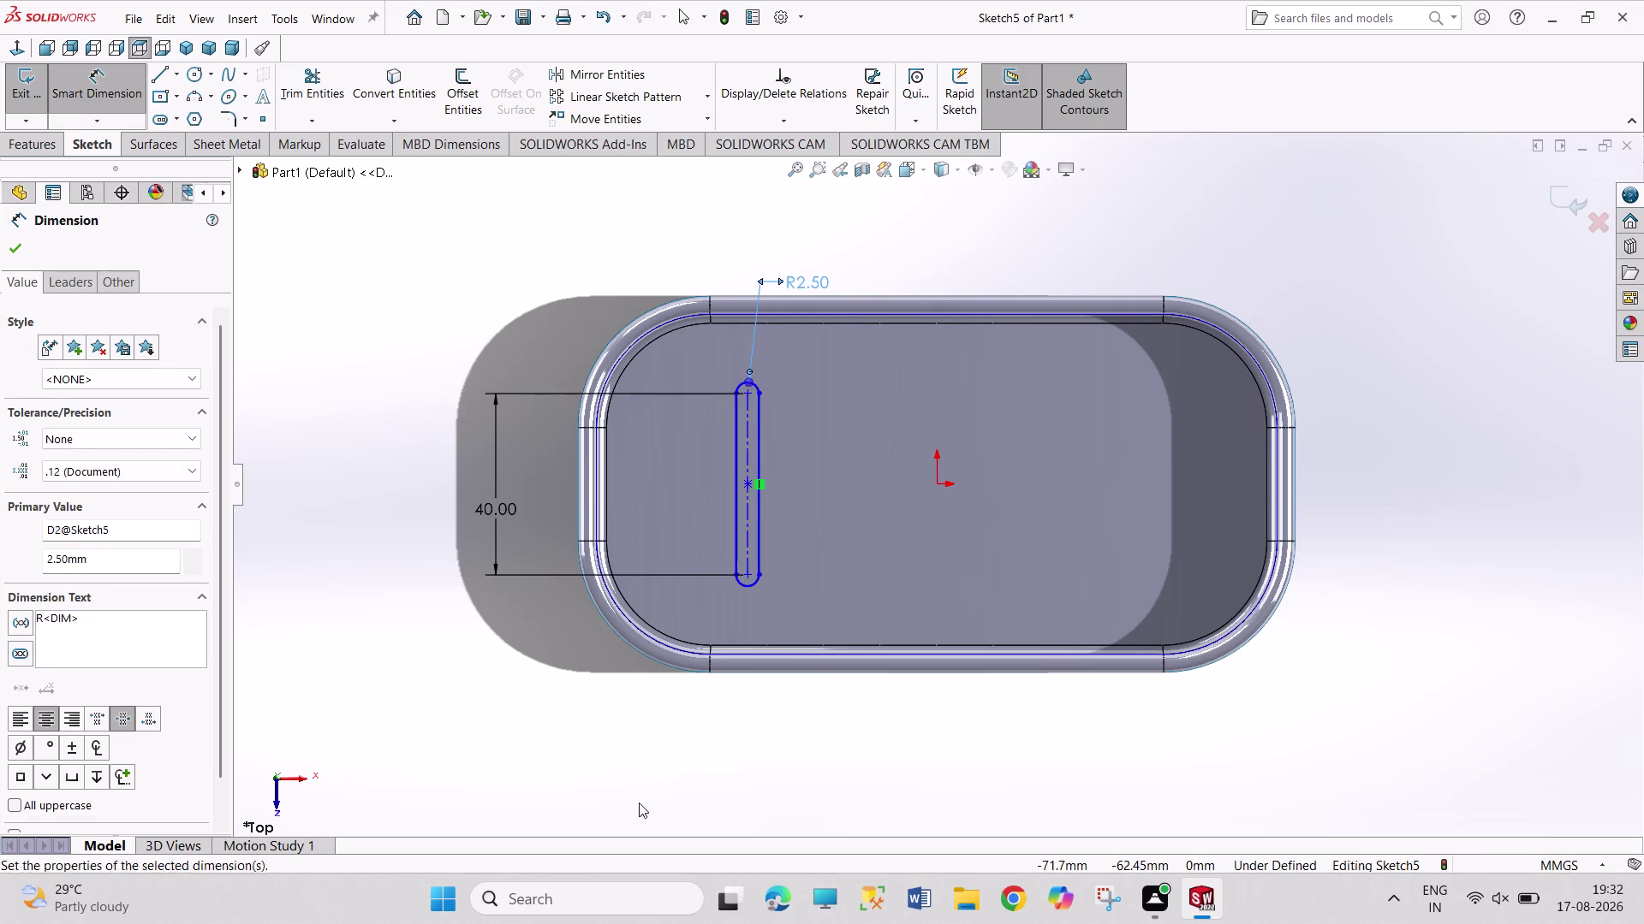
click(745, 487)
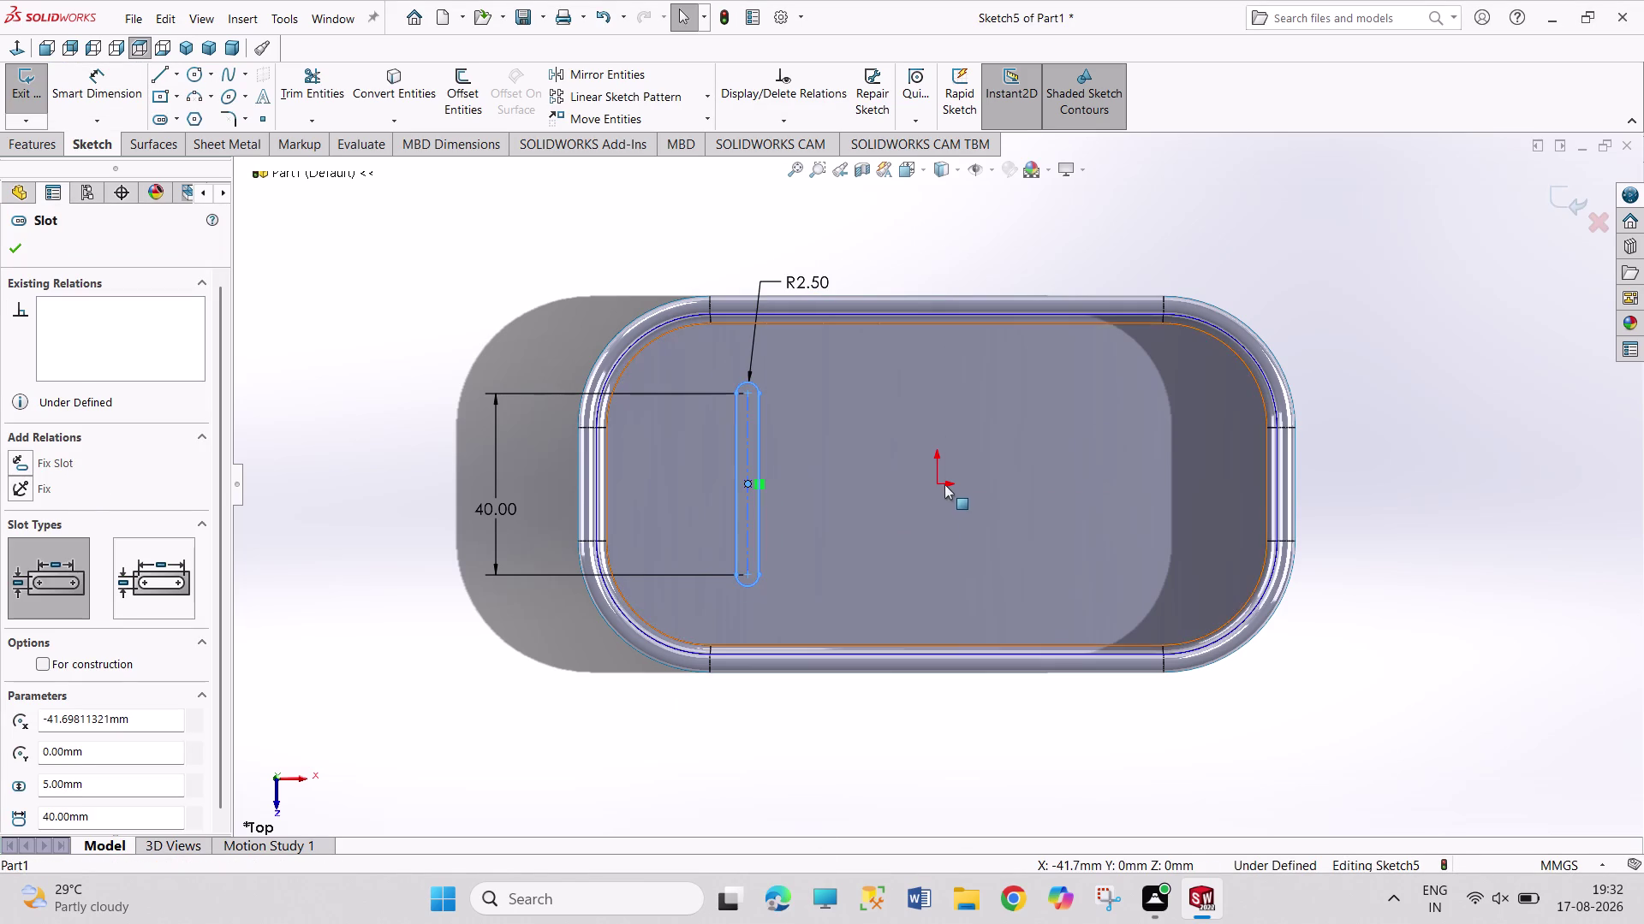
click(935, 482)
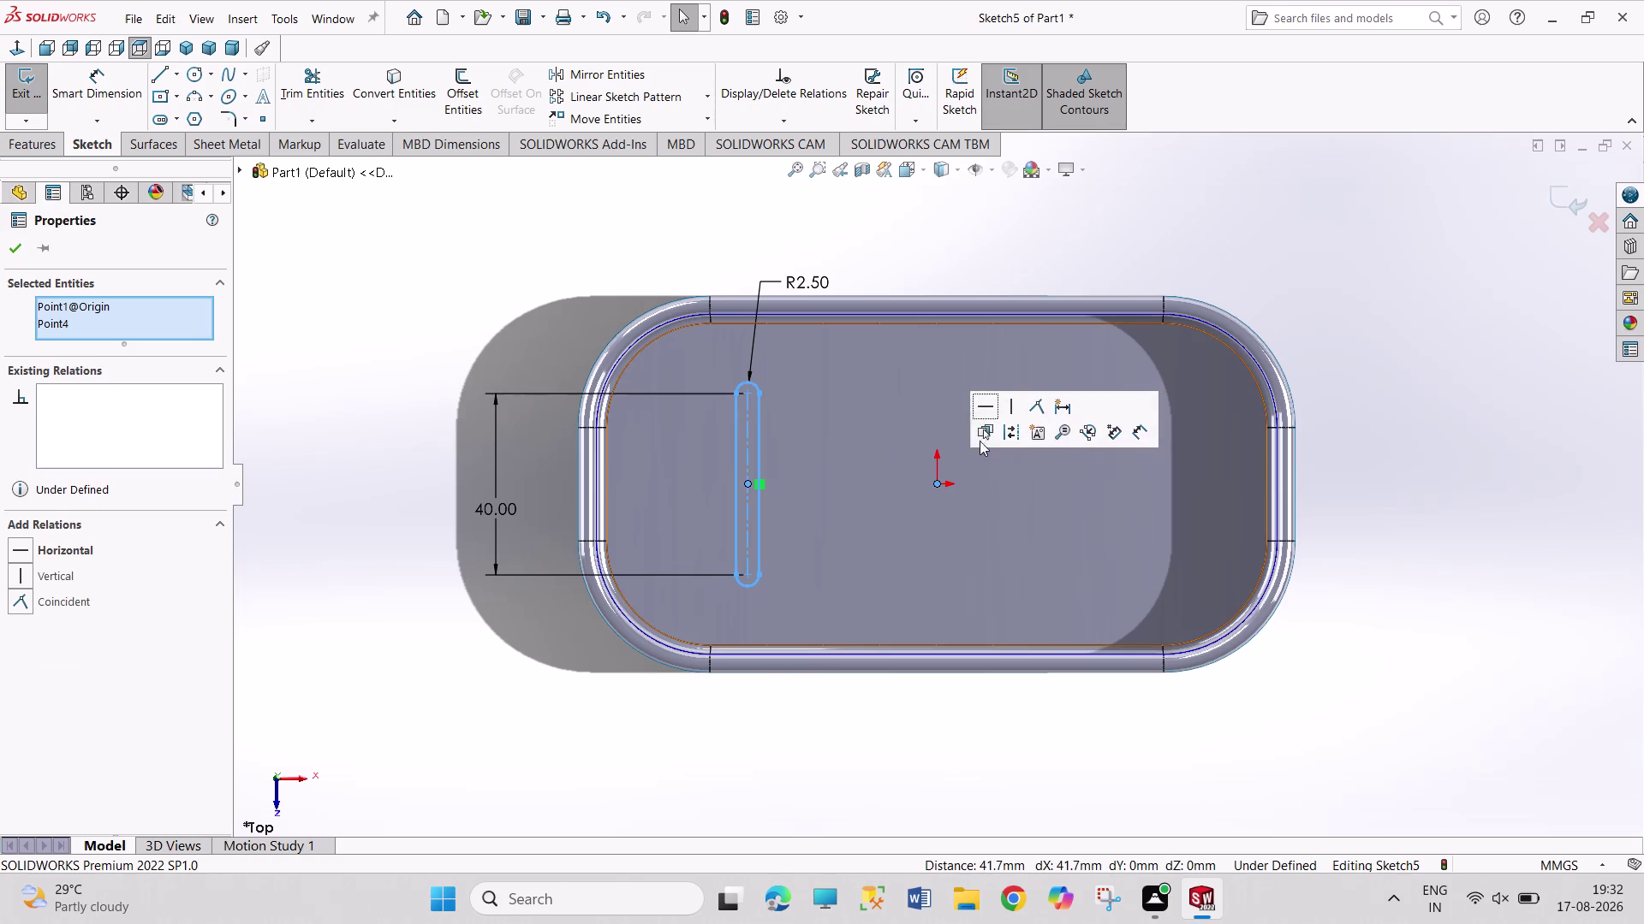
click(984, 405)
click(994, 720)
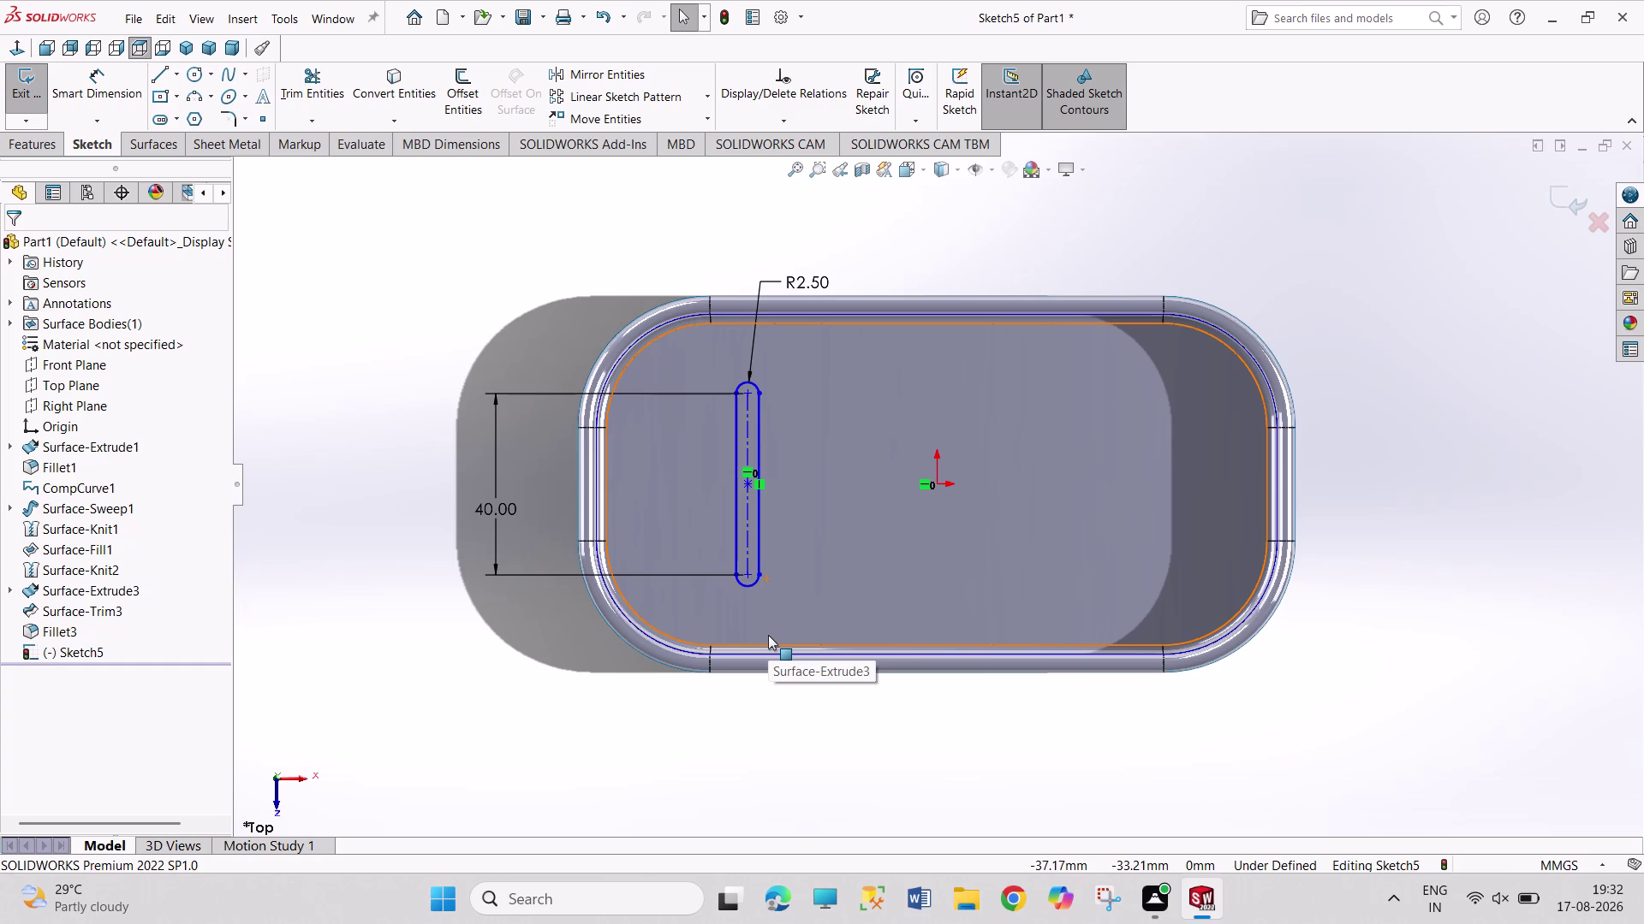
Dimension the slot 32.5 mm from the tray's left inner edge.
right_drag(617, 818, 591, 570)
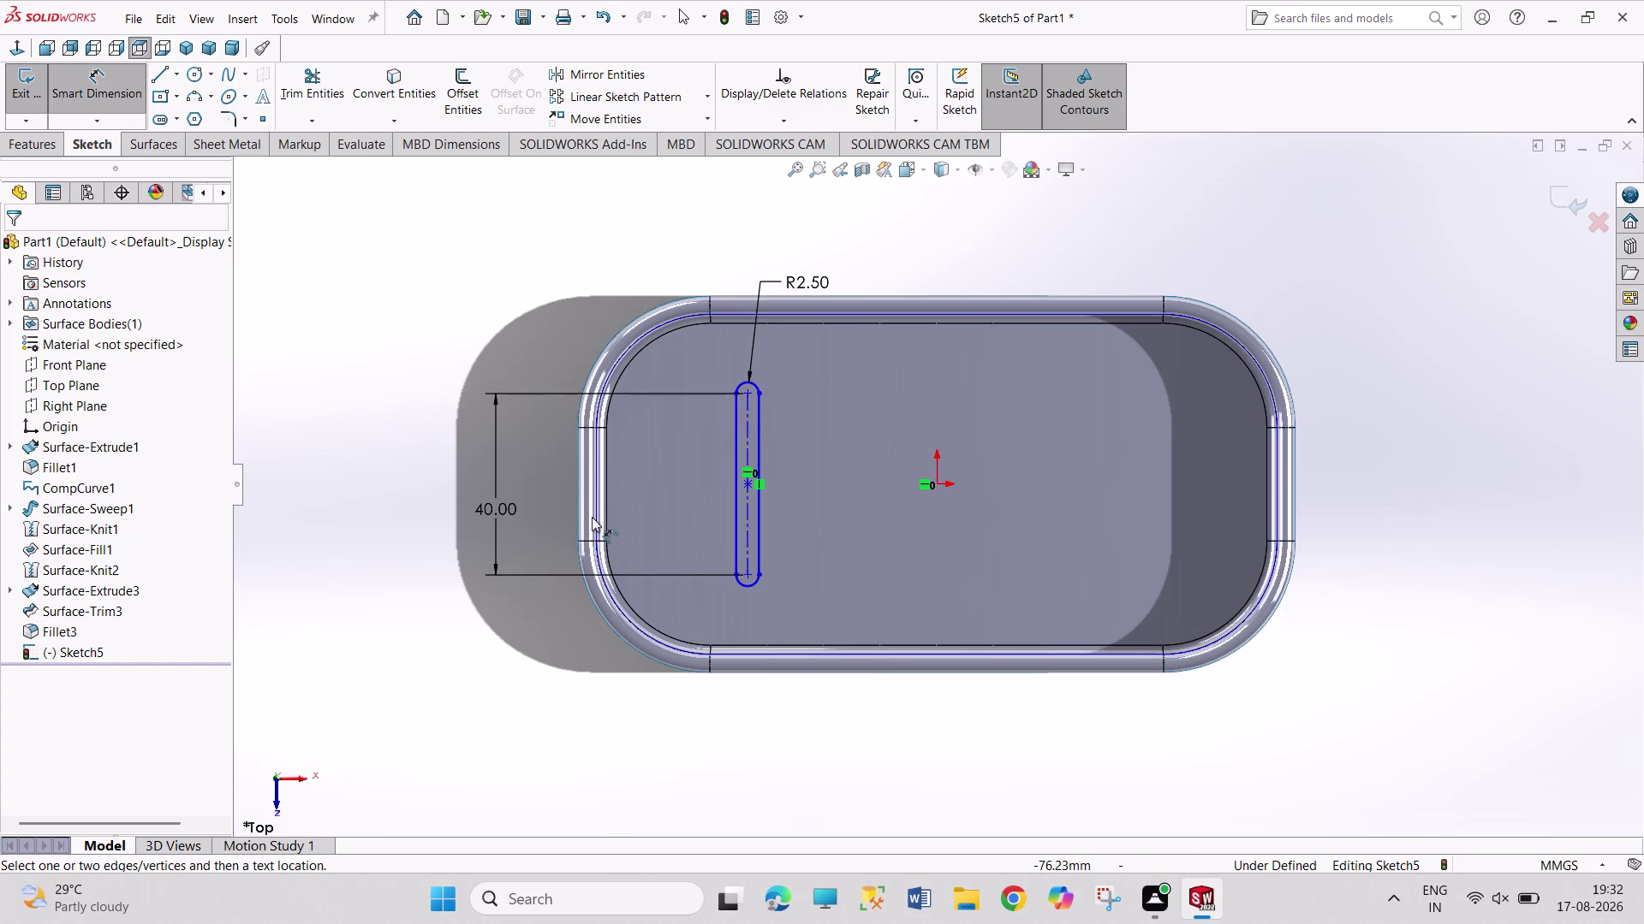
click(598, 517)
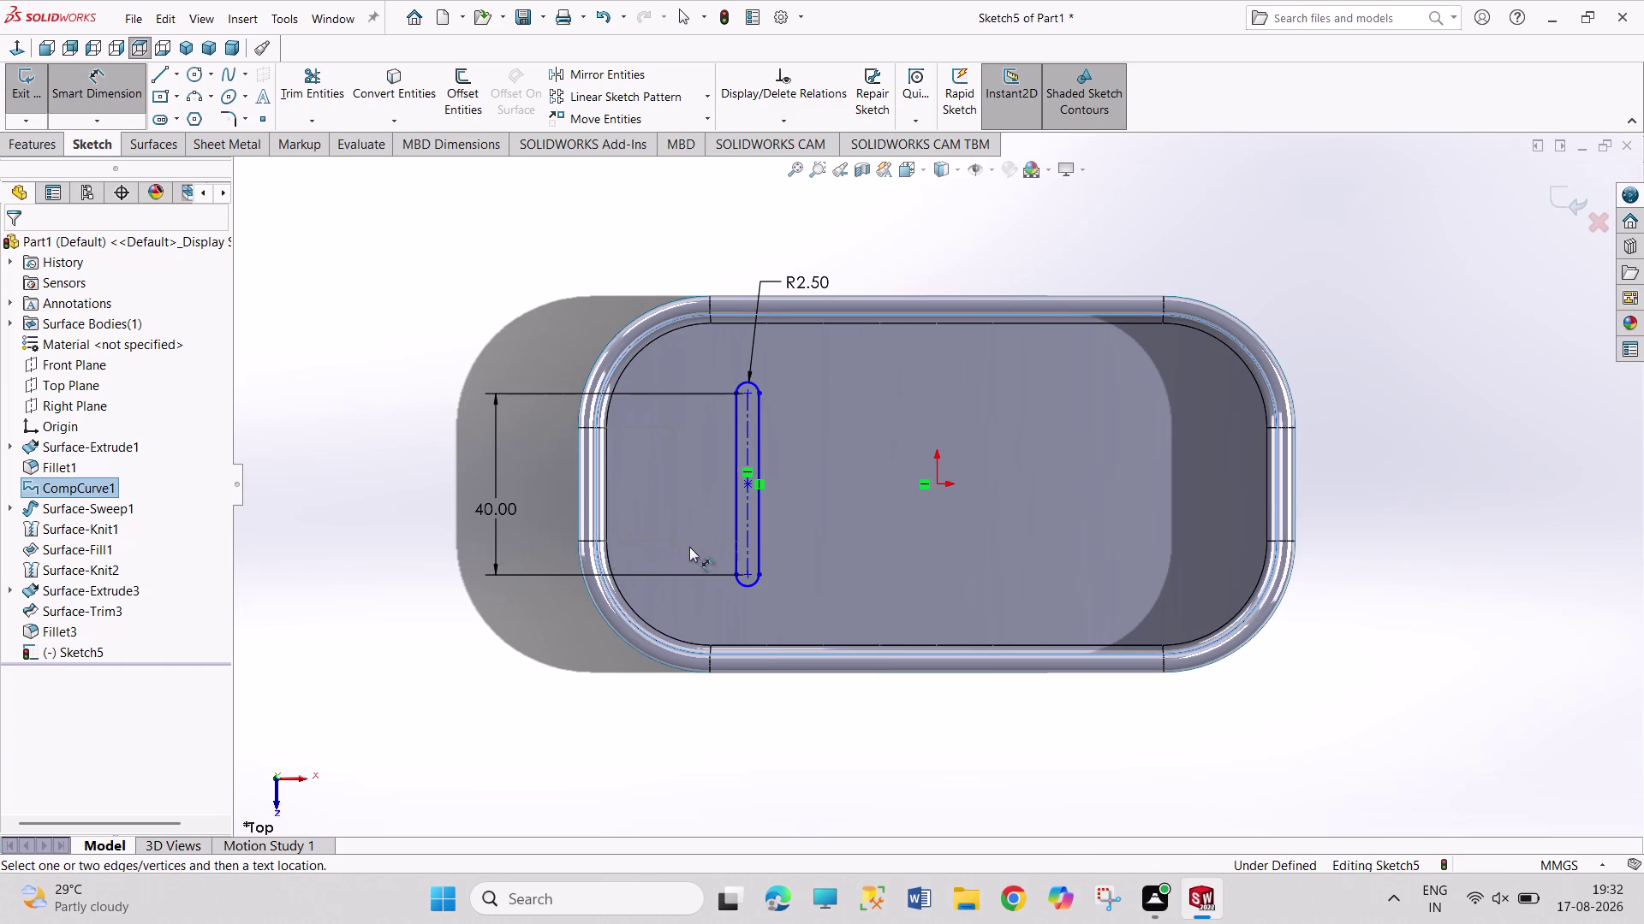
click(745, 541)
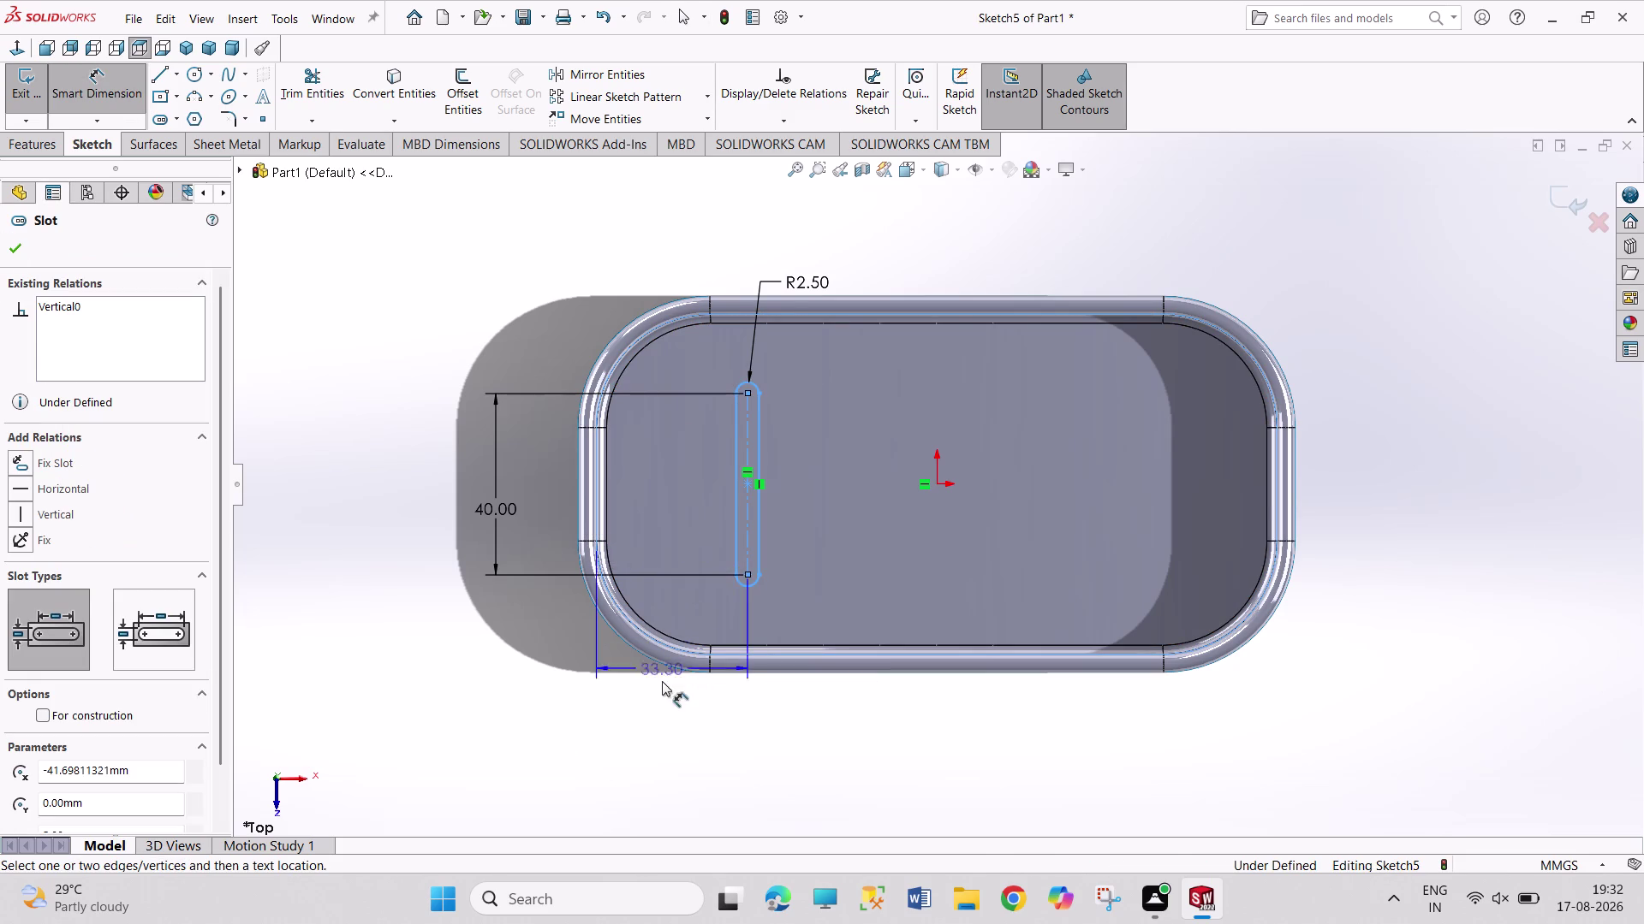
click(670, 724)
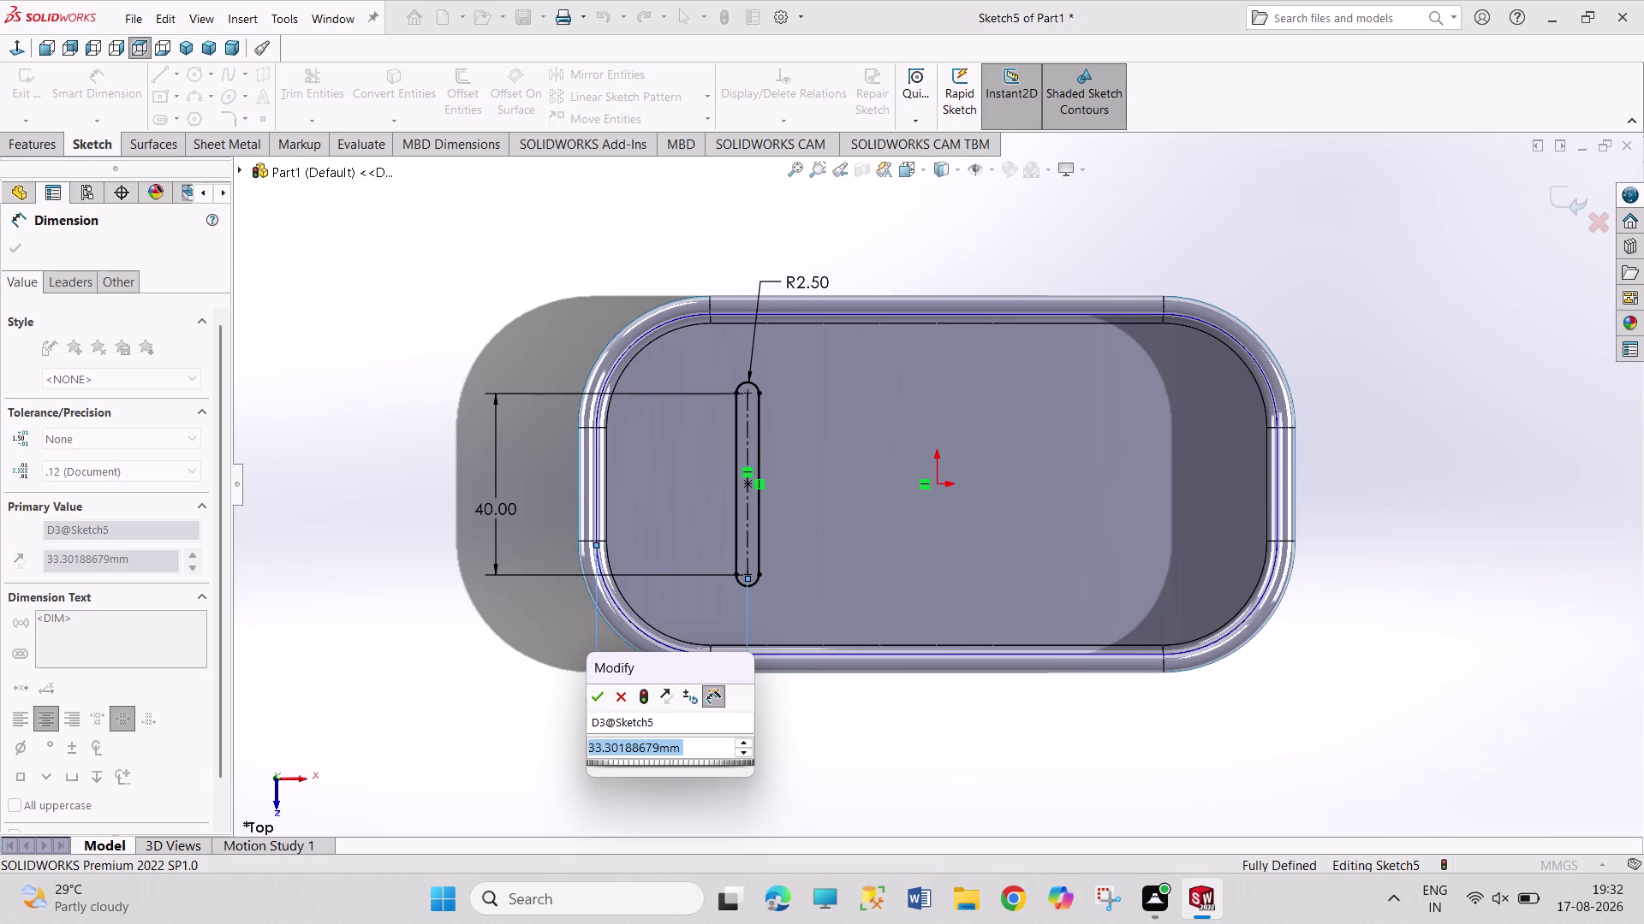
text(32.5)
key(Return)
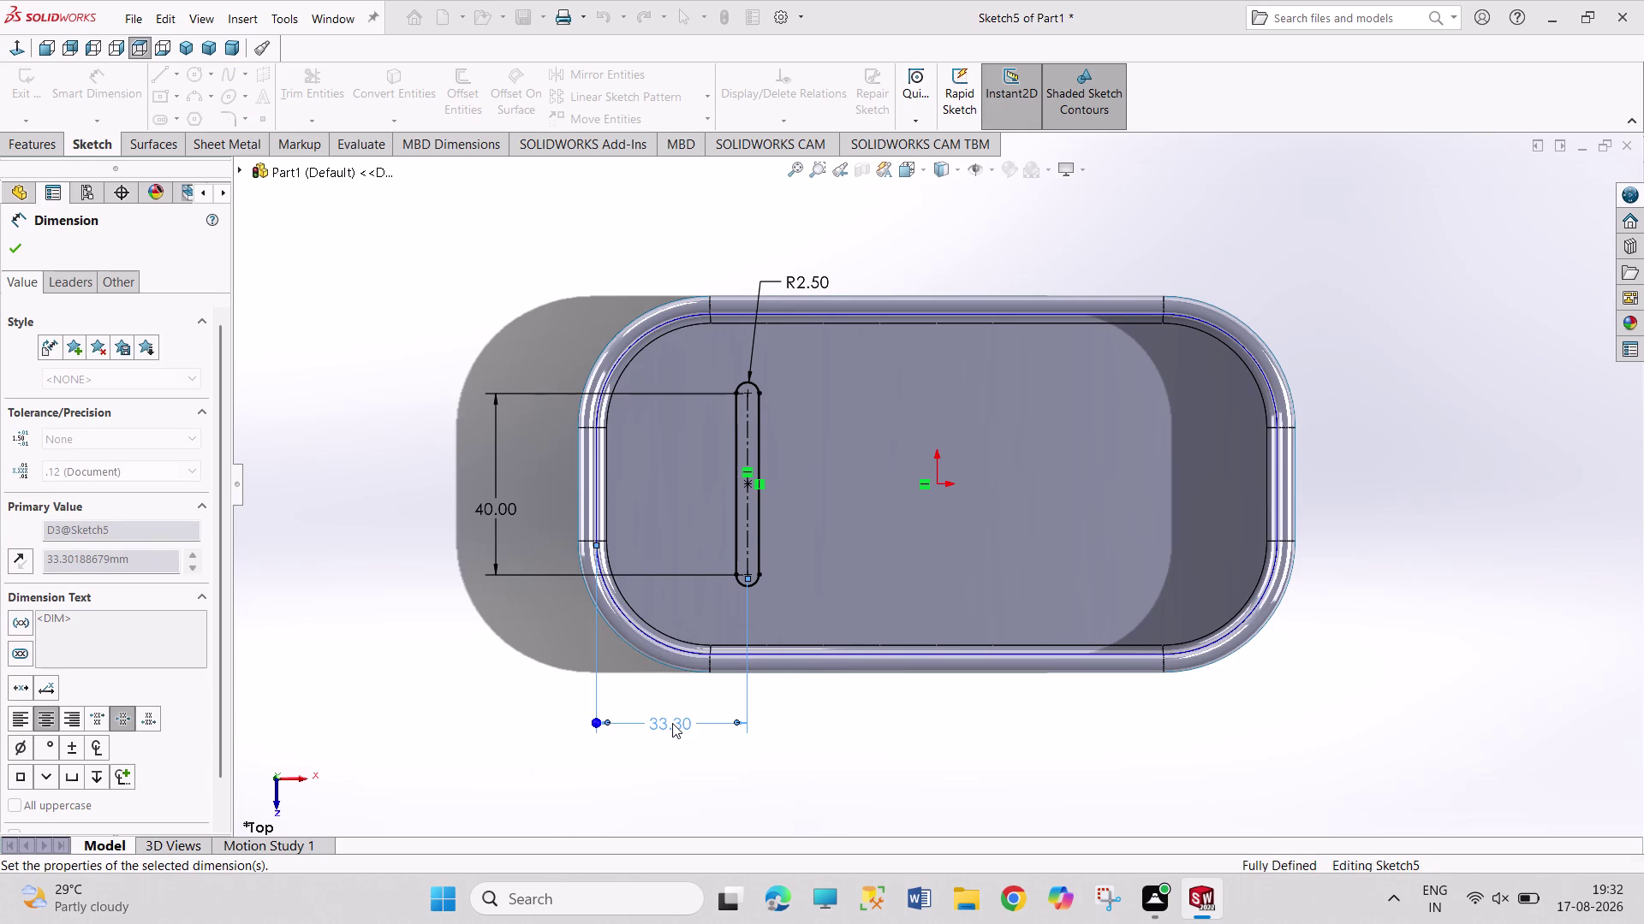
right_click(948, 739)
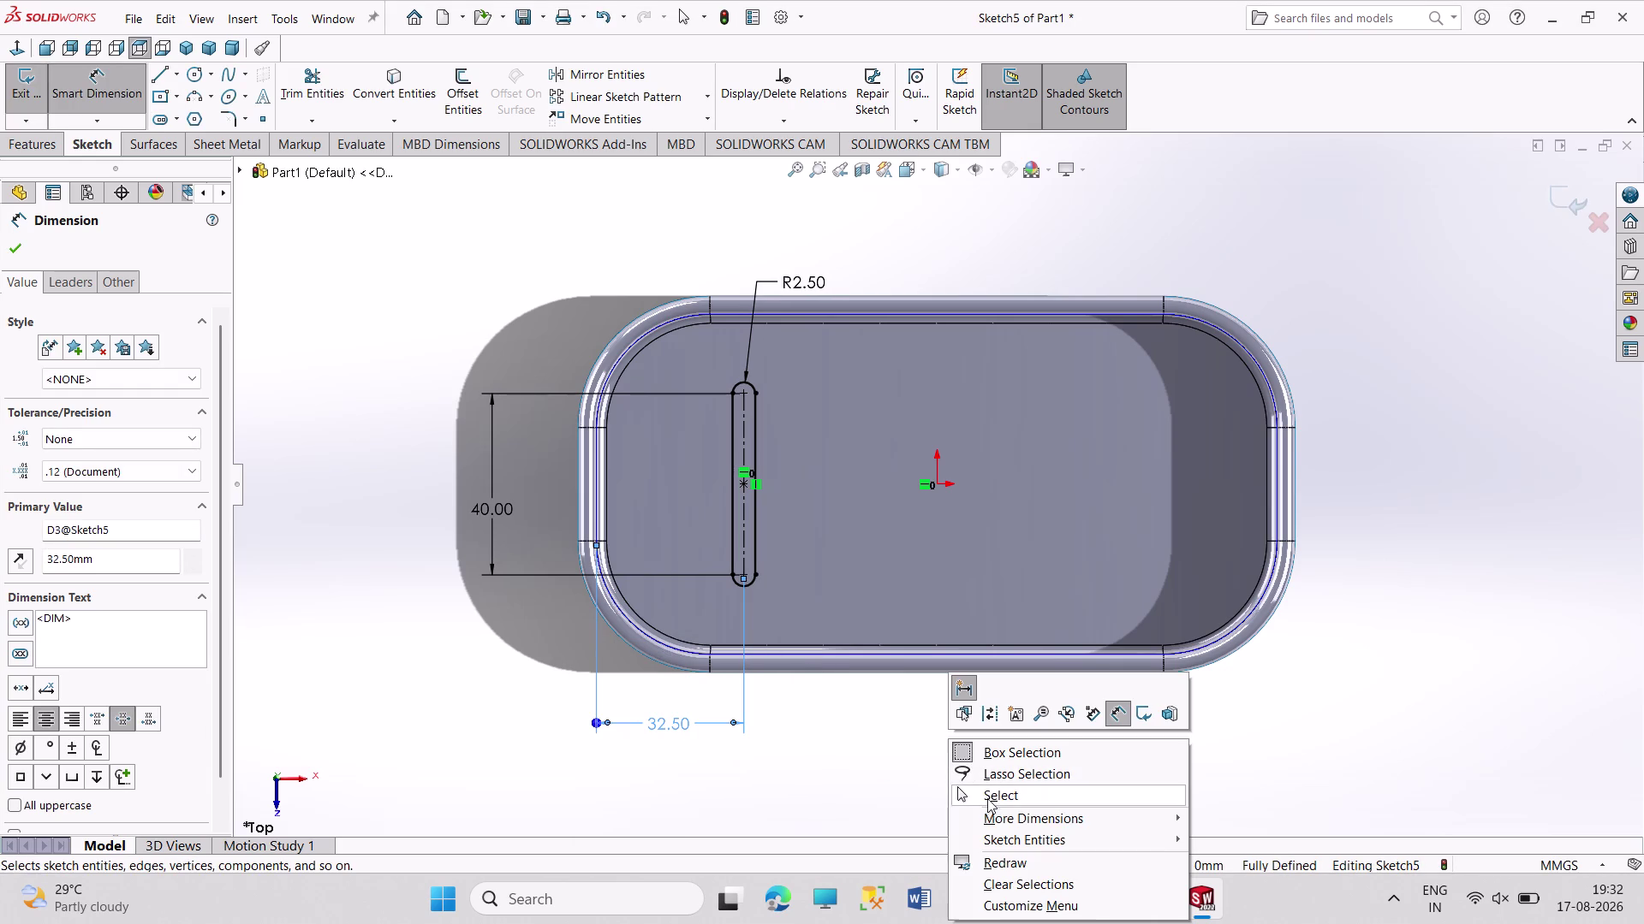
Start a linear sketch pattern and try a tray edge as its direction.
click(986, 802)
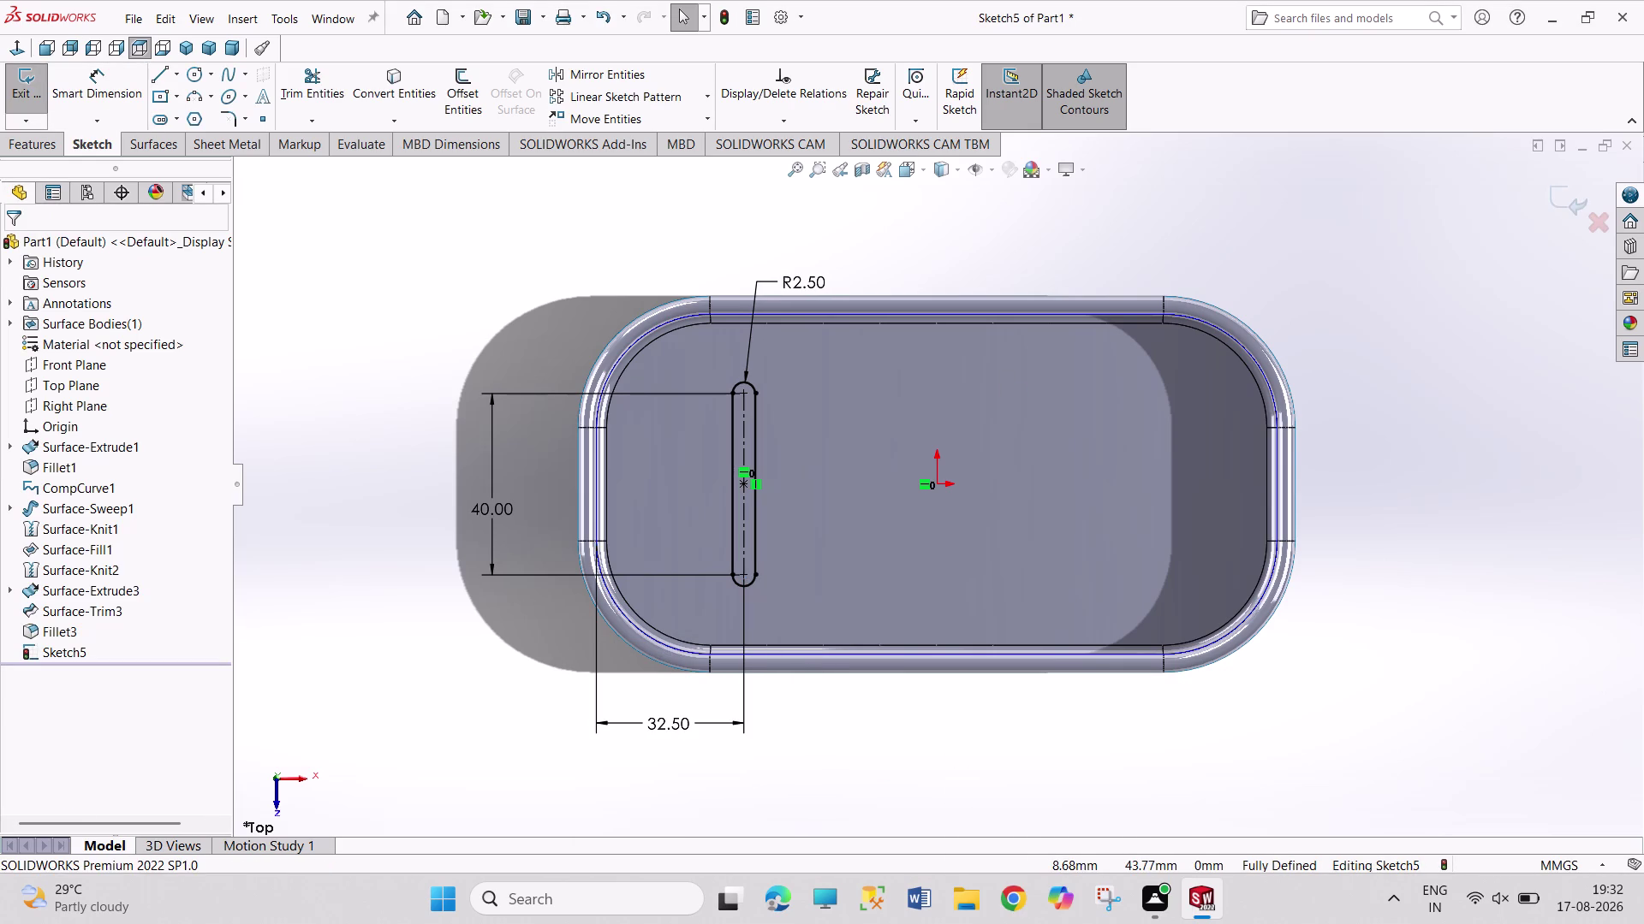
click(659, 99)
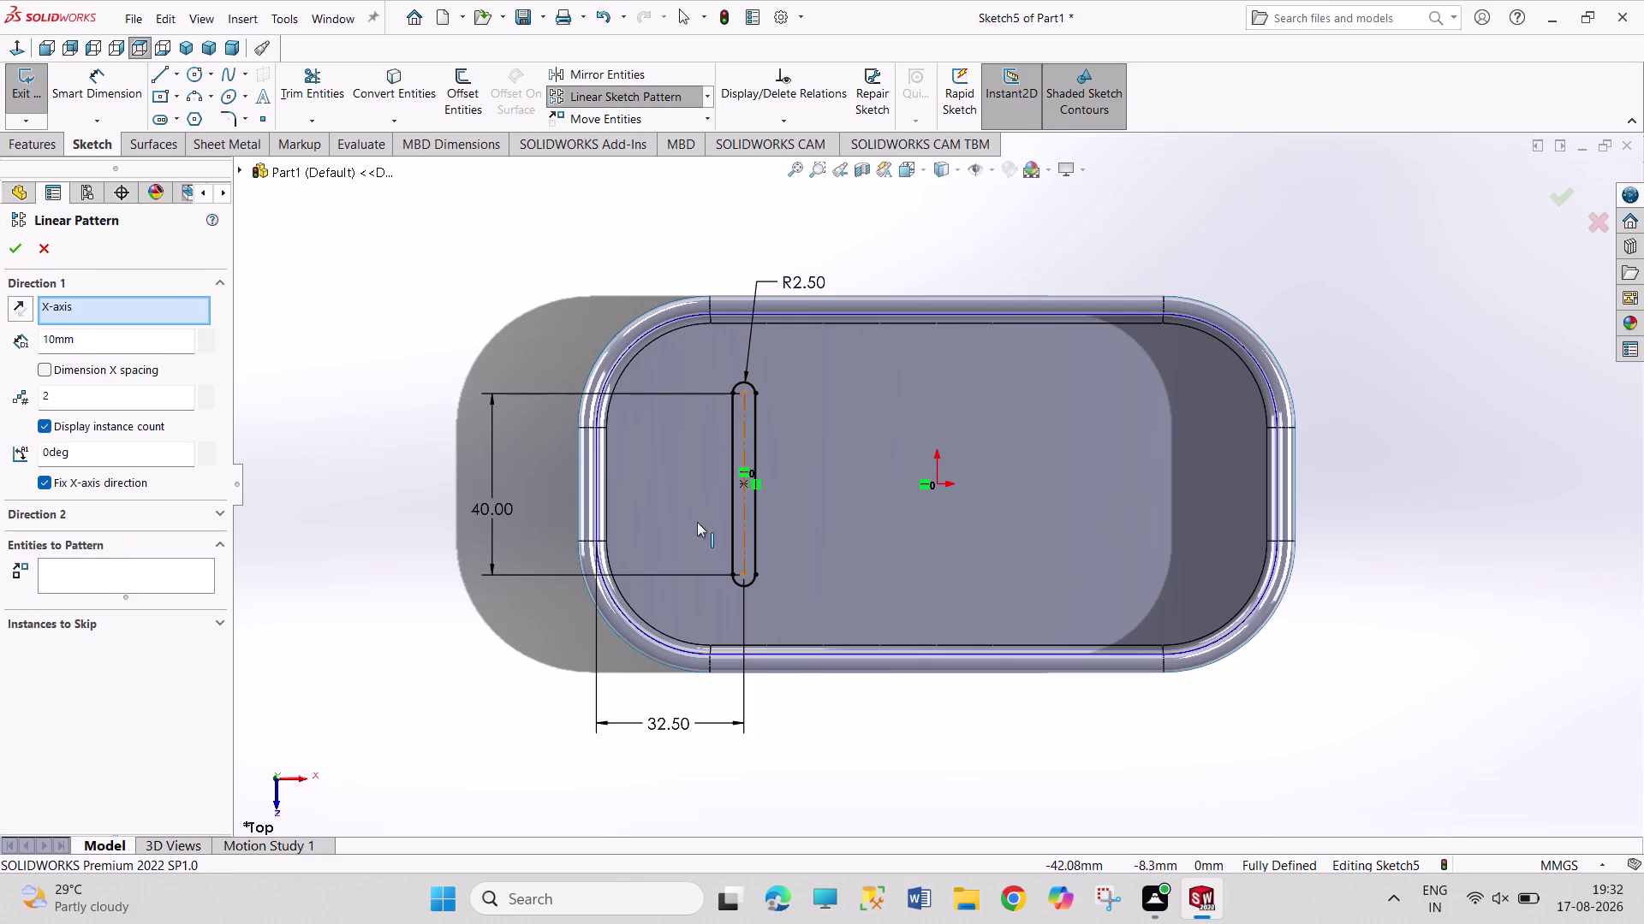
right_click(109, 310)
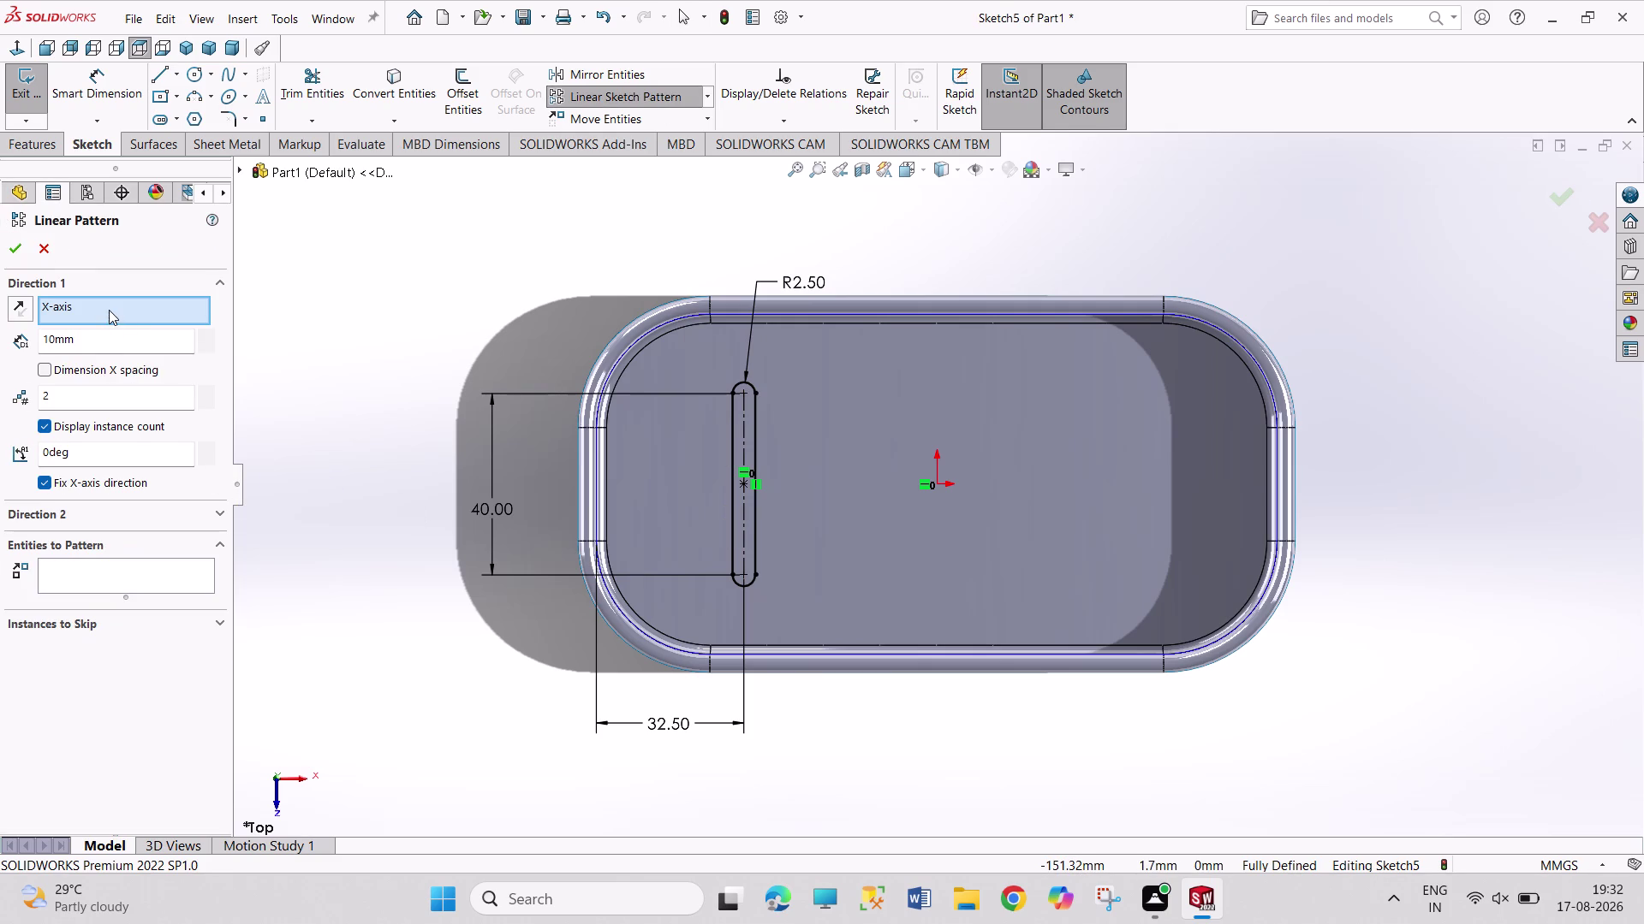
click(134, 321)
click(110, 307)
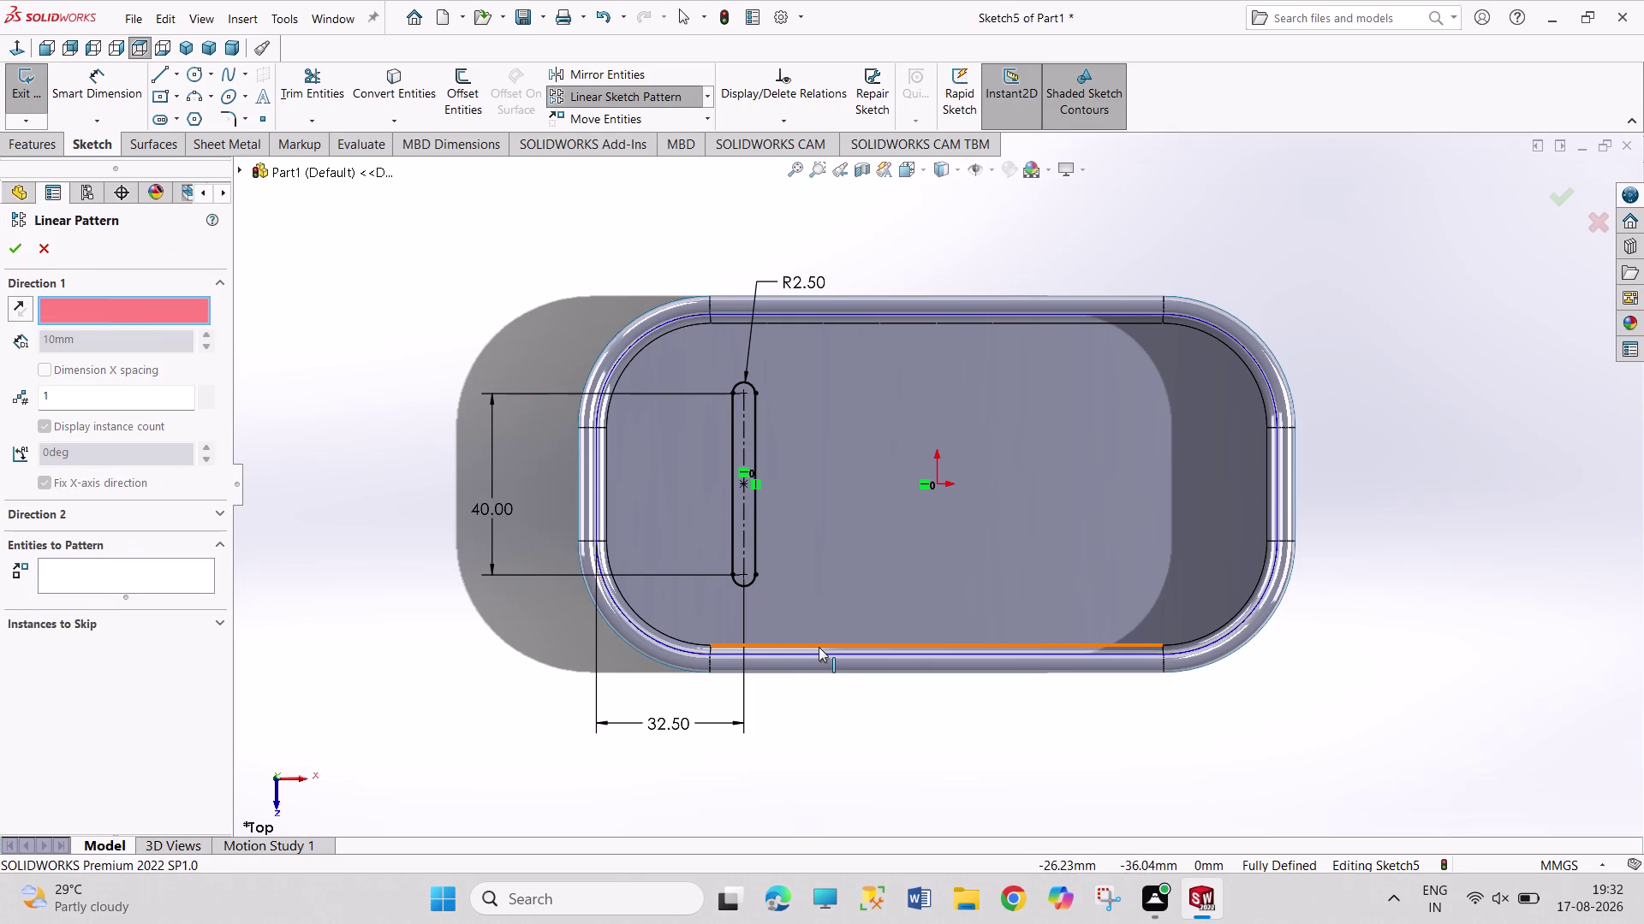
click(819, 647)
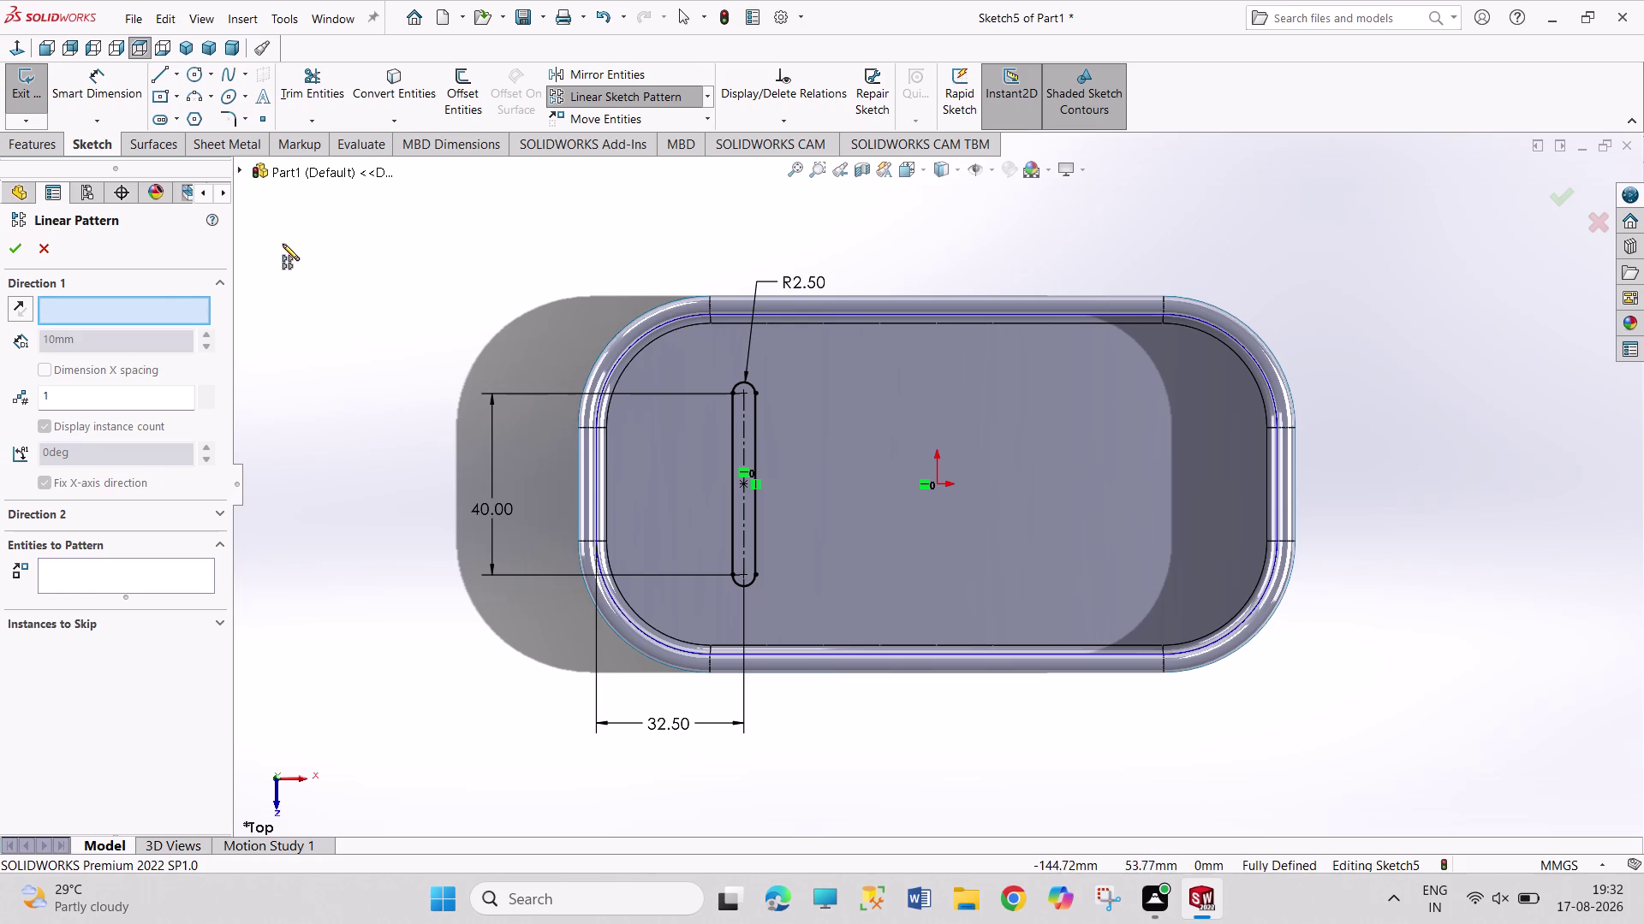
click(51, 246)
click(633, 100)
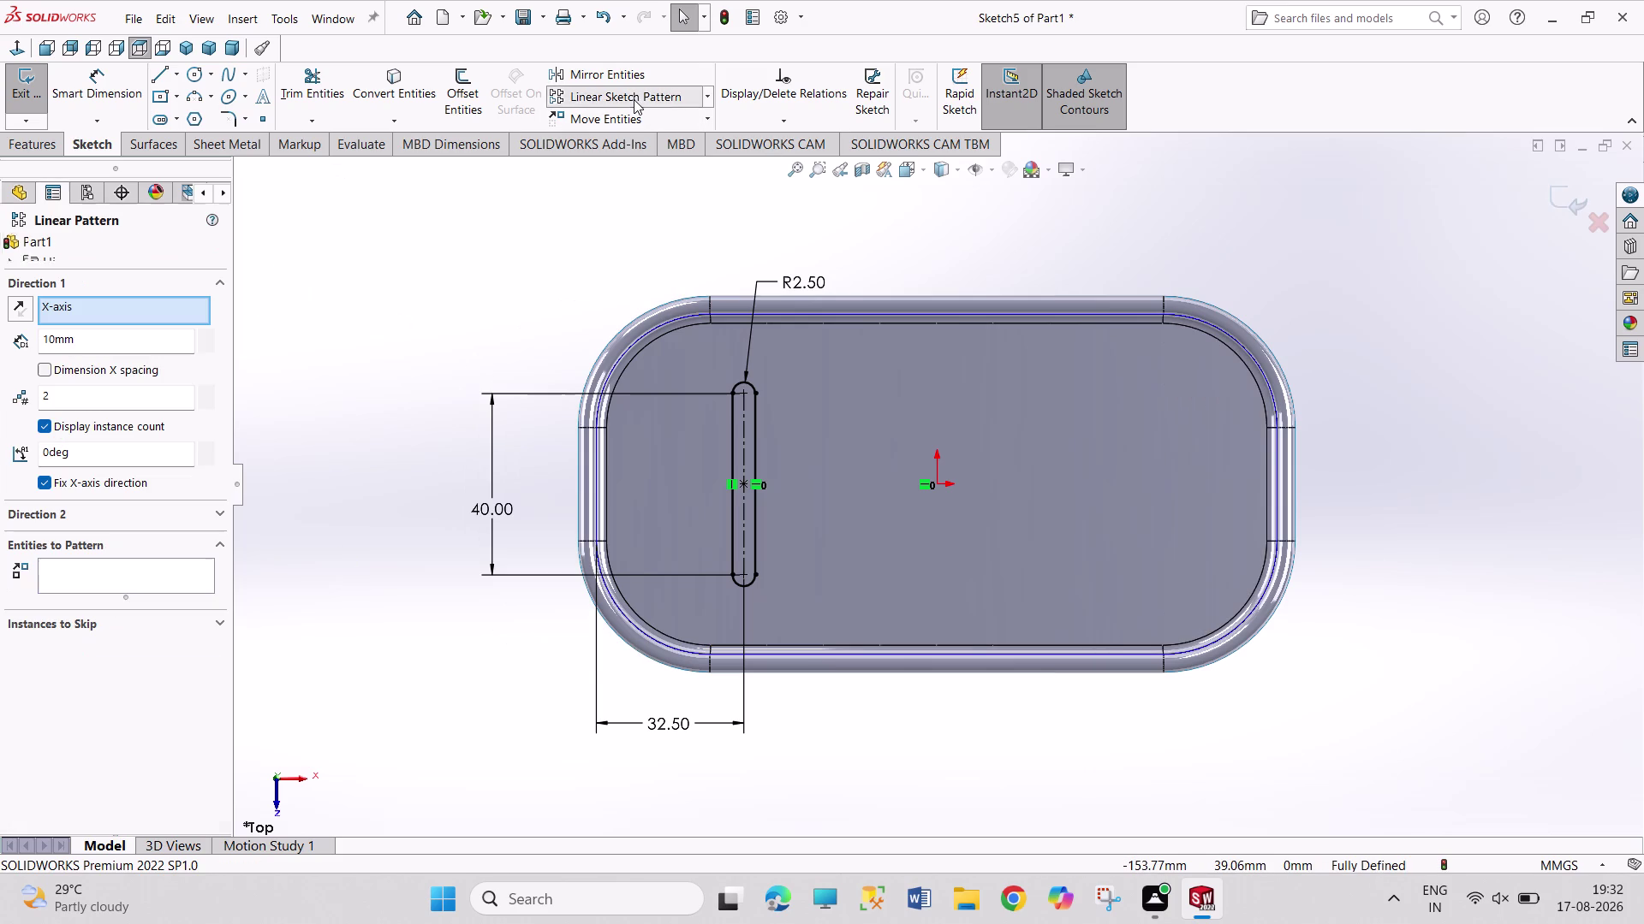
Set up the linear pattern with 3 instances of the slot.
drag(105, 405, 96, 408)
click(96, 407)
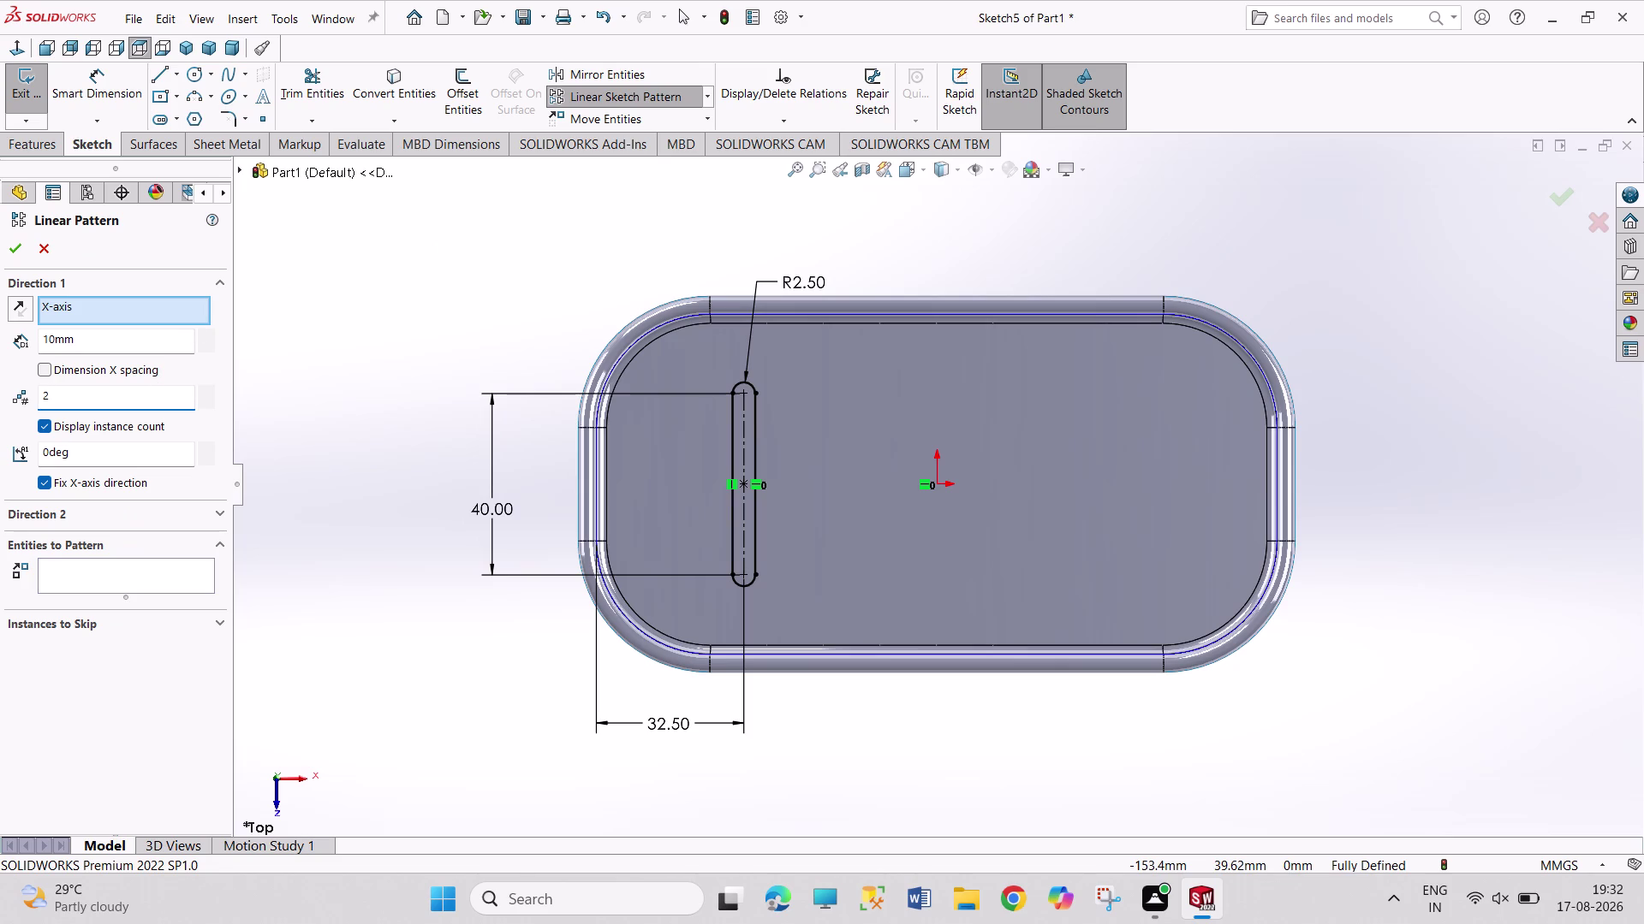
triple_click(91, 406)
click(92, 406)
key(3)
click(83, 579)
click(757, 462)
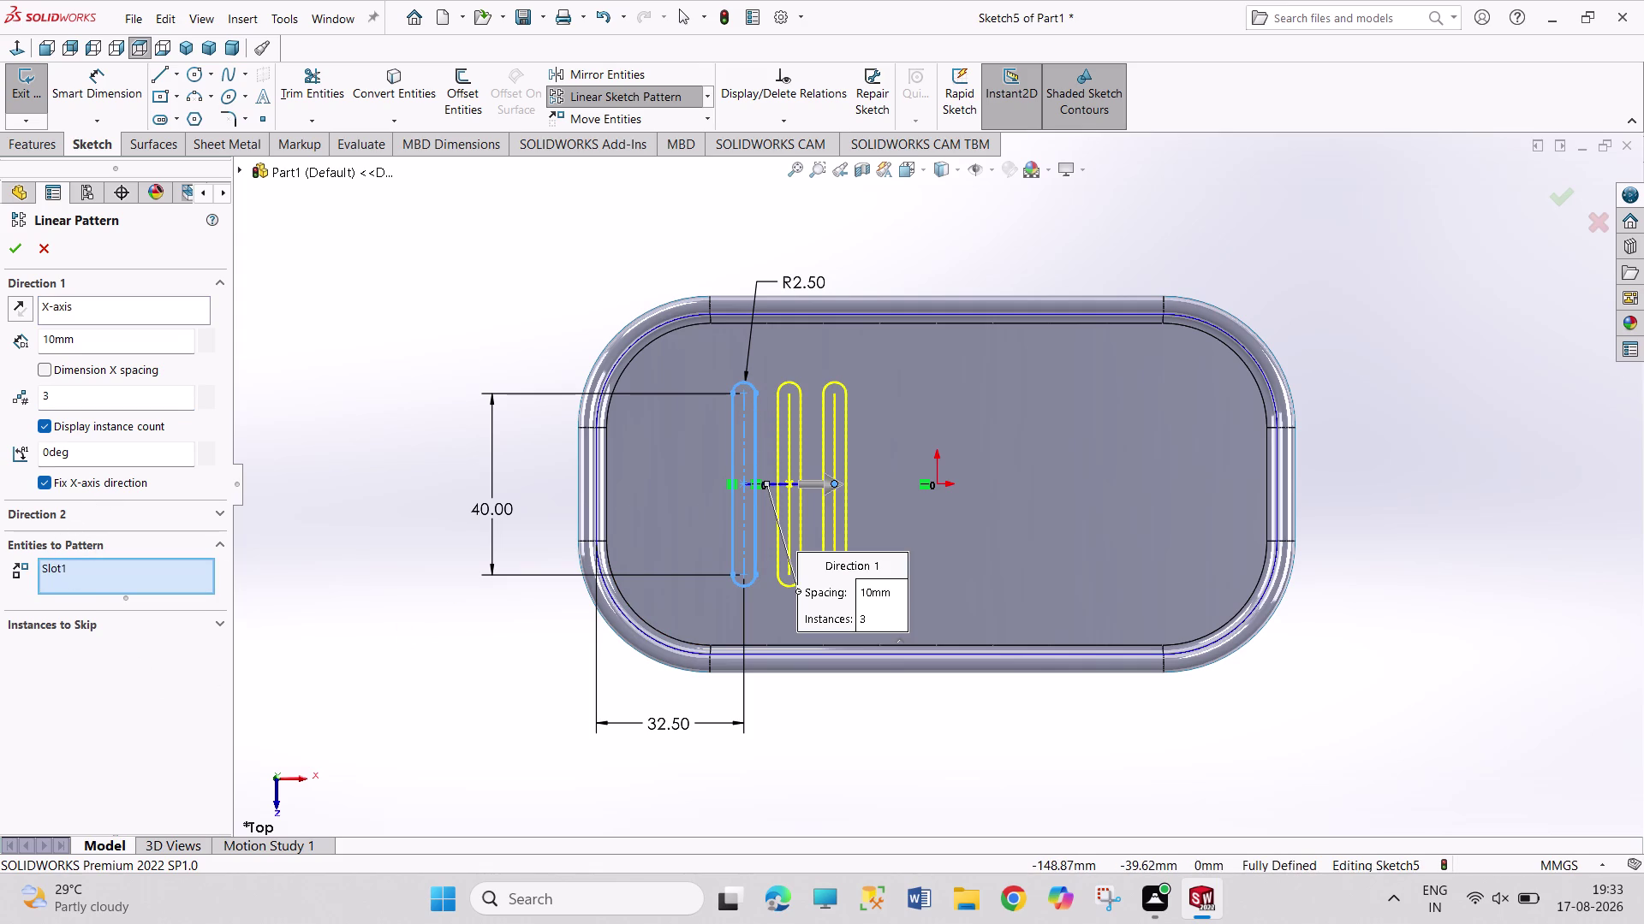
Set the pattern spacing to 42.5 mm, accept it, and exit the sketch.
double_click(92, 337)
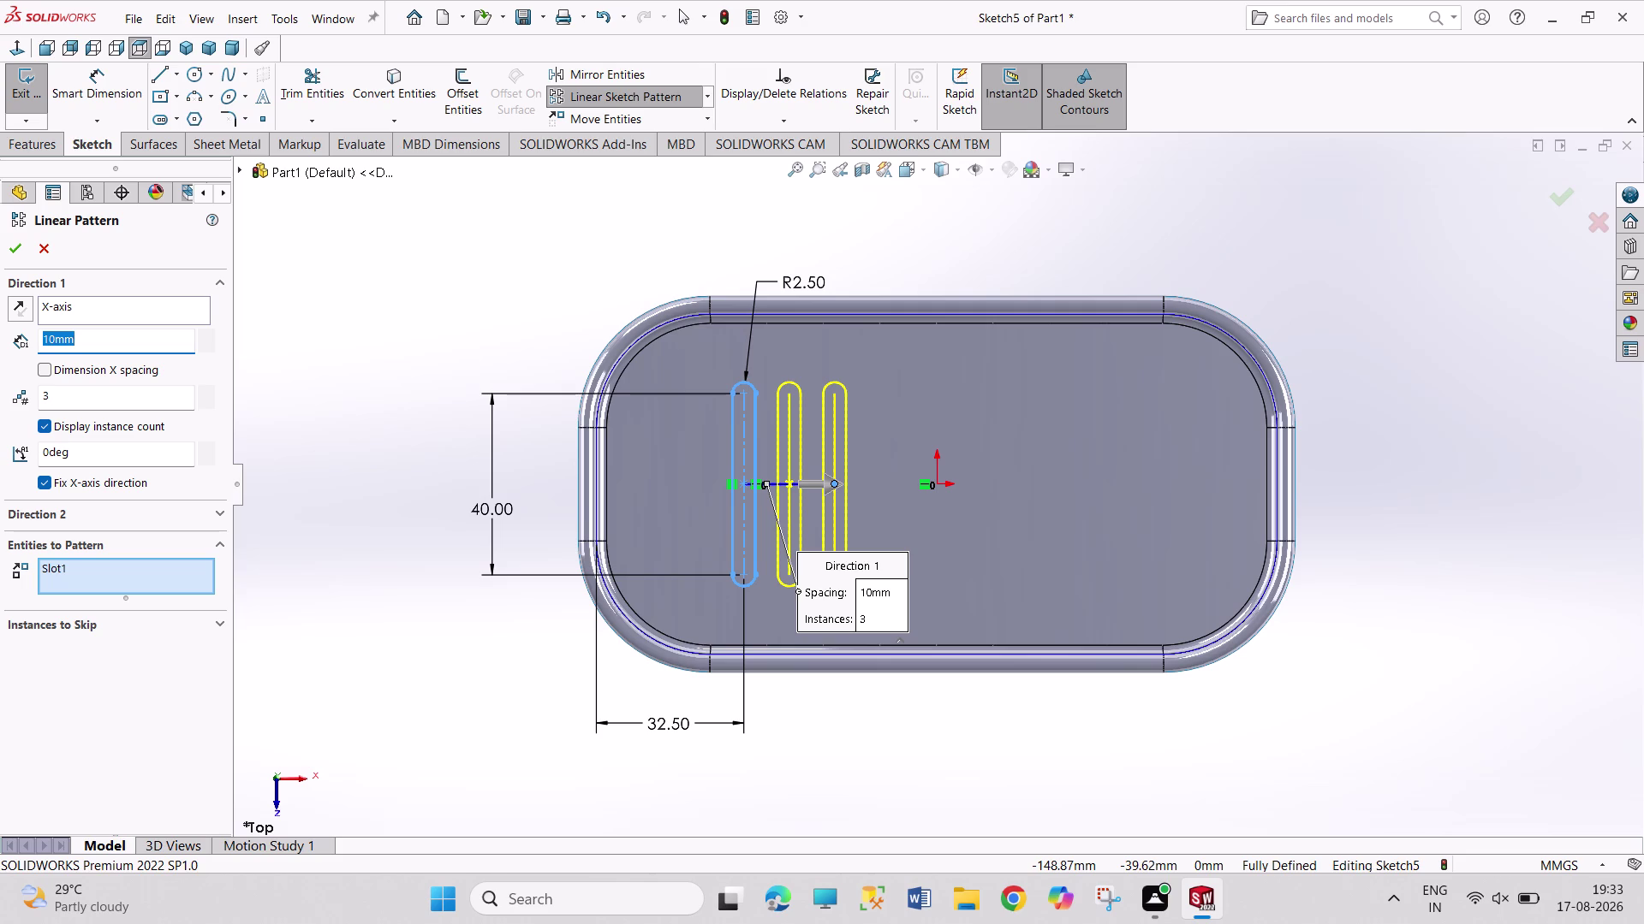
text(42)
text(.5)
key(Return)
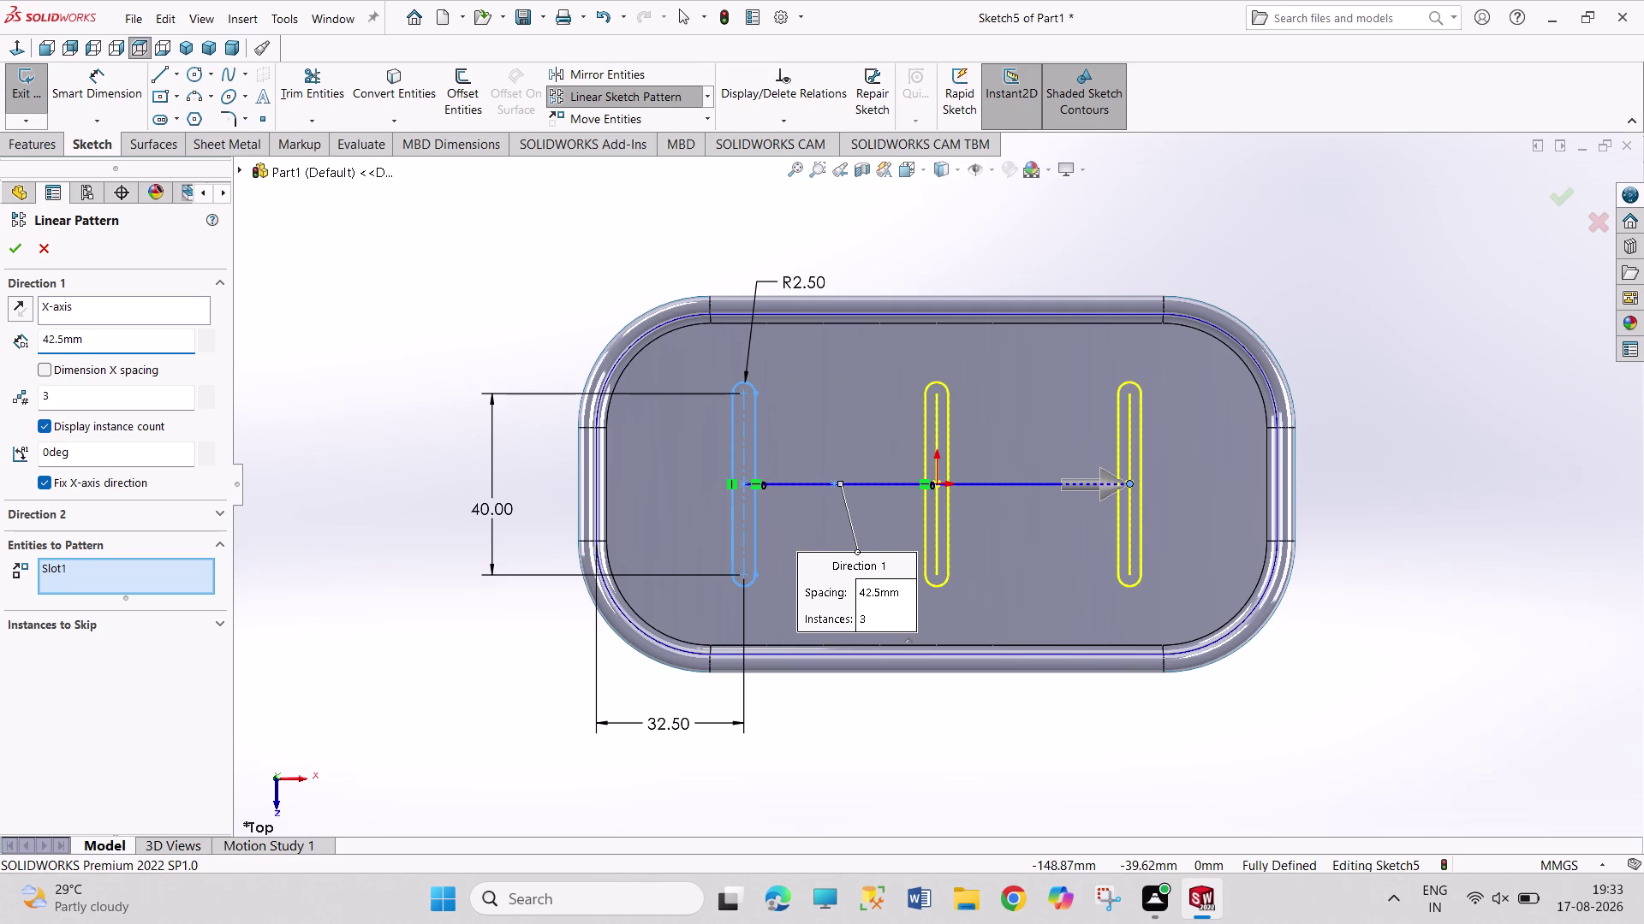
click(17, 255)
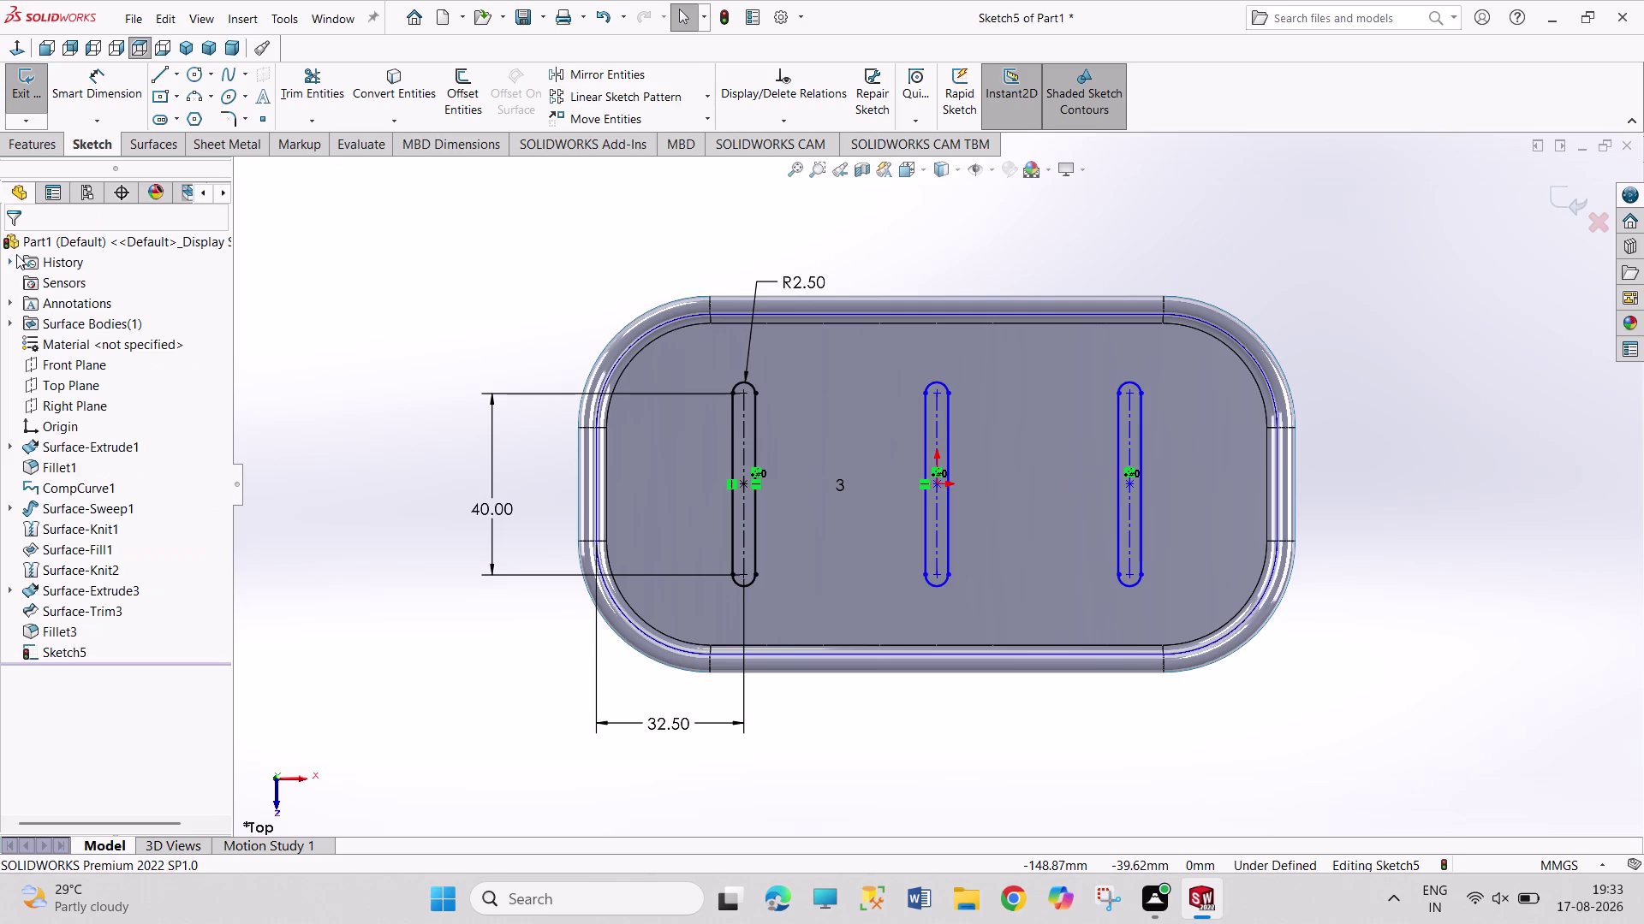
click(23, 100)
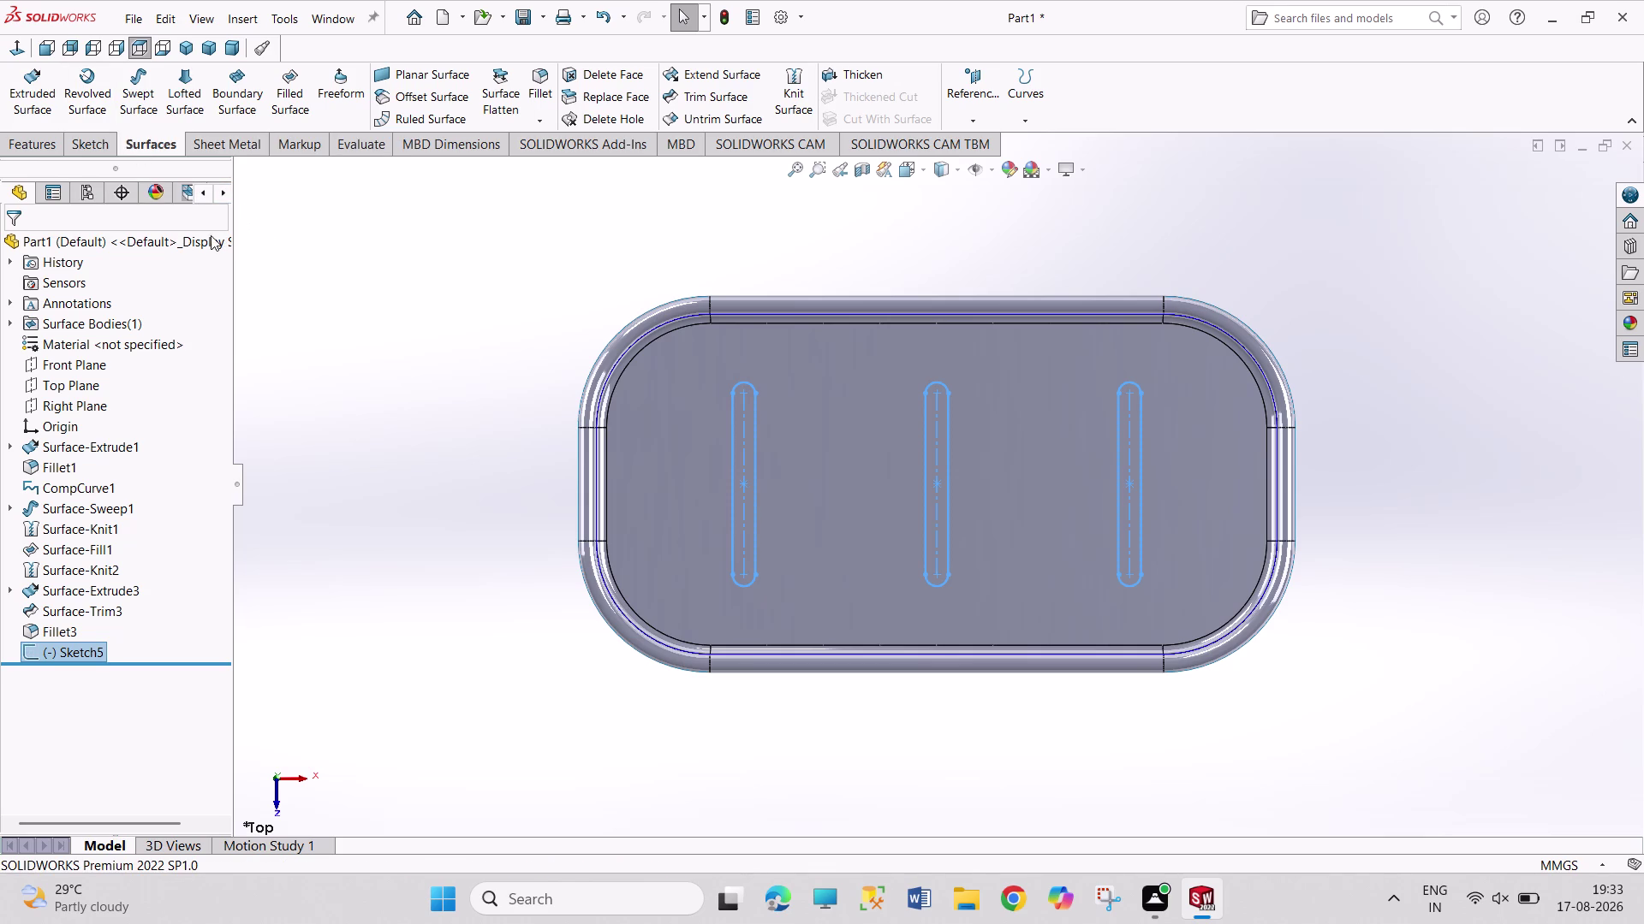
Start and cancel Trim Surface, then preview a surface extrude of the three-slot sketch.
click(746, 106)
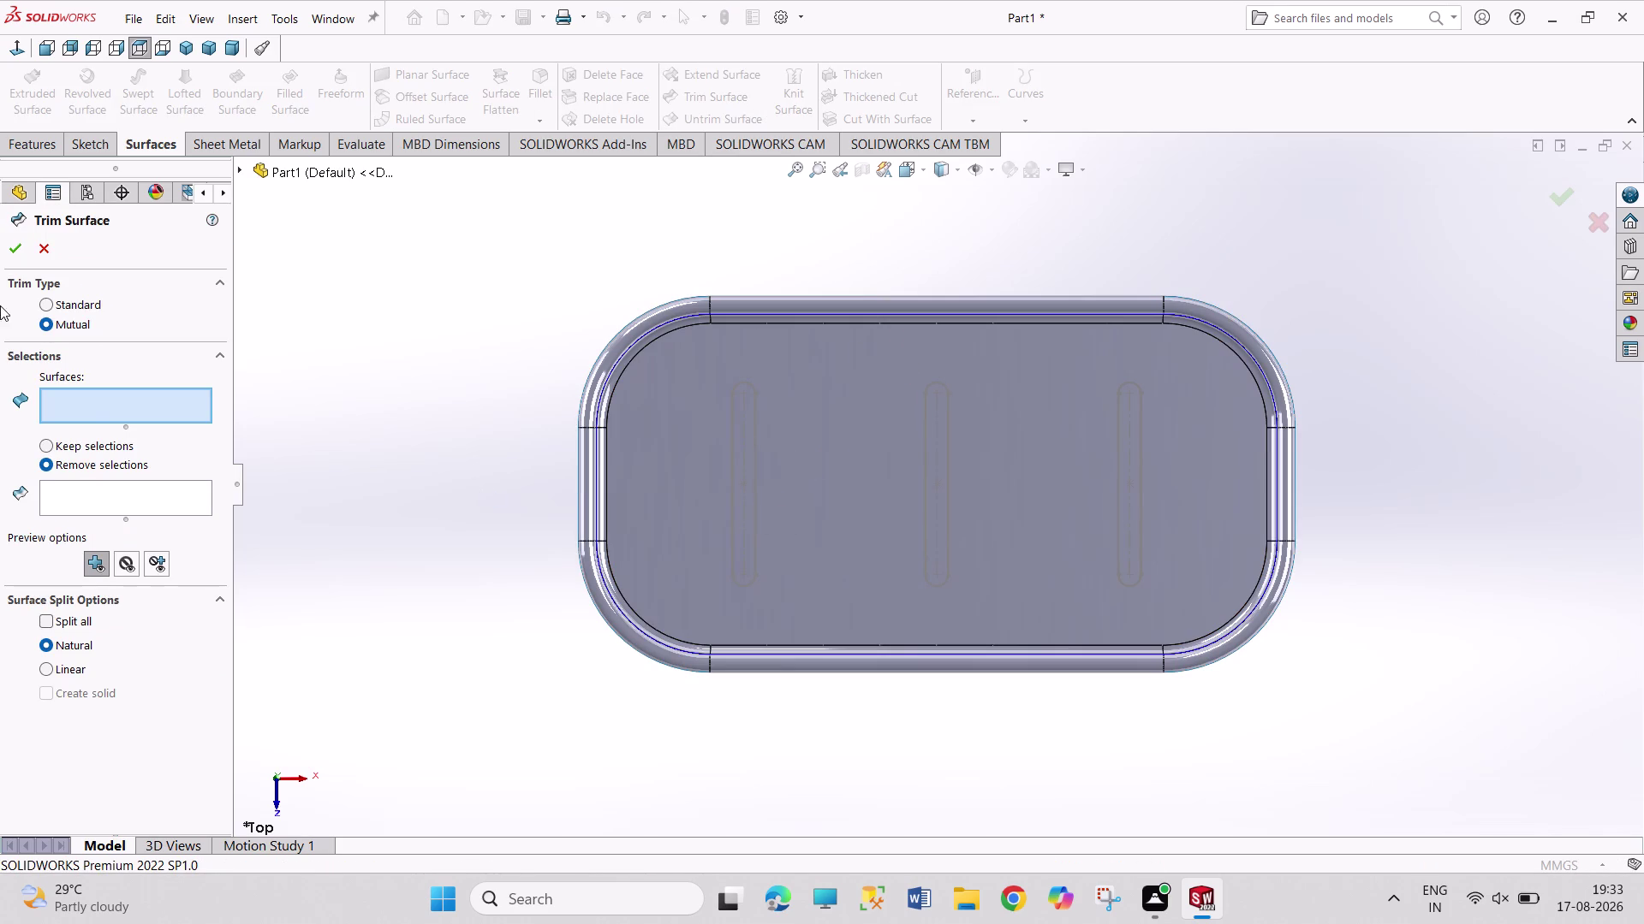
click(55, 250)
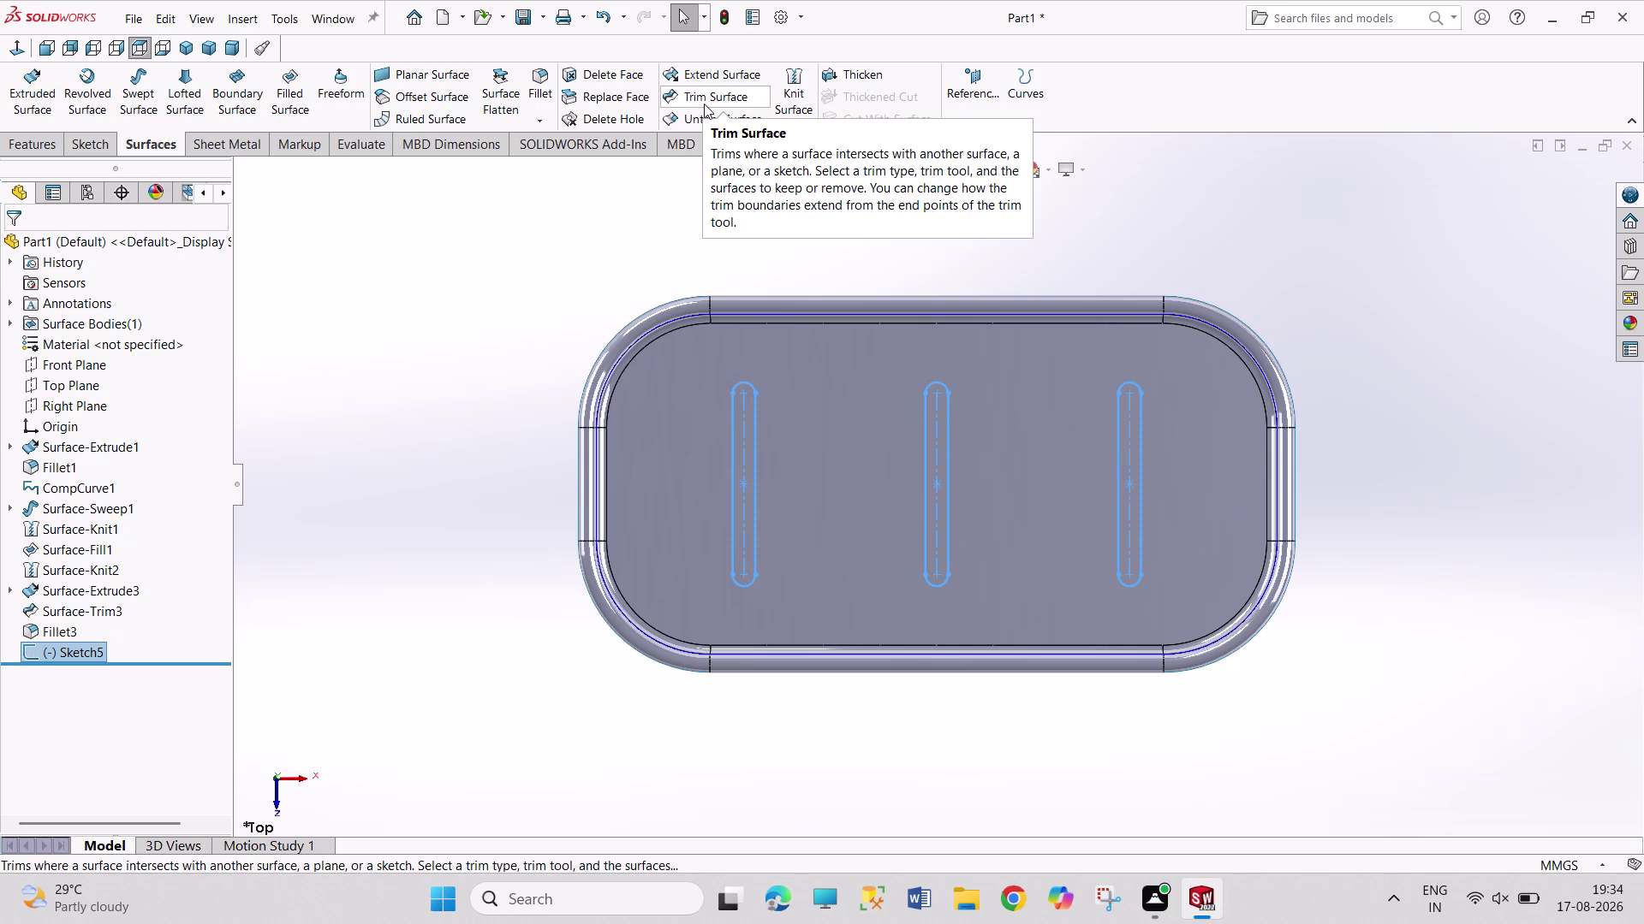
click(43, 105)
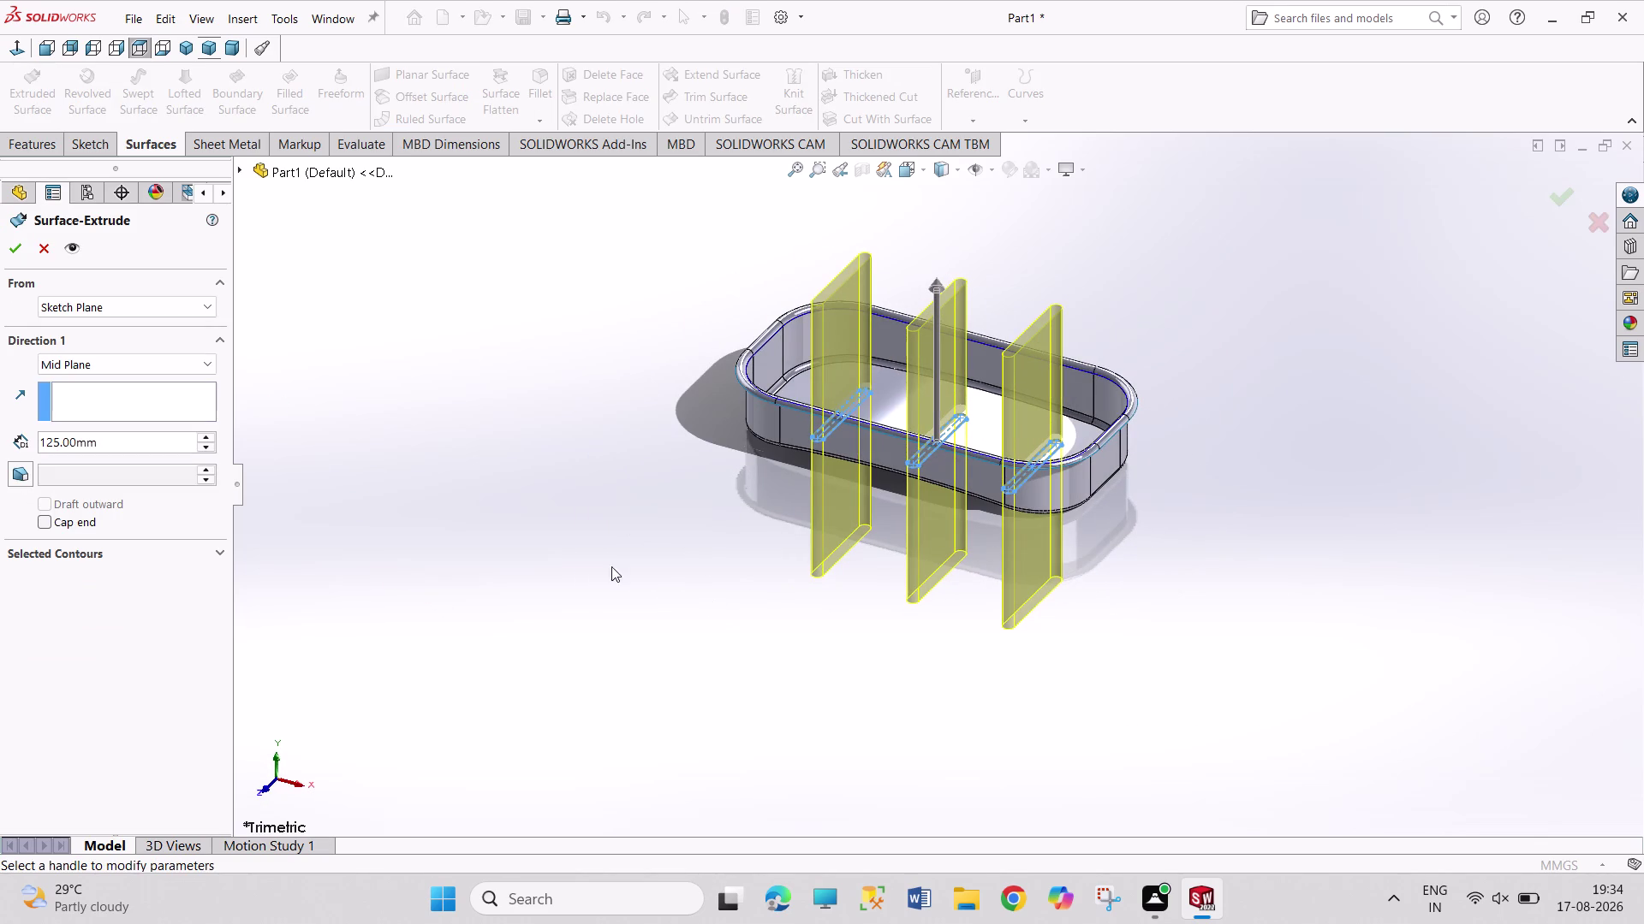
Extrude the three slots as a 35 mm mid-plane surface and inspect the result.
triple_click(206, 445)
triple_click(207, 444)
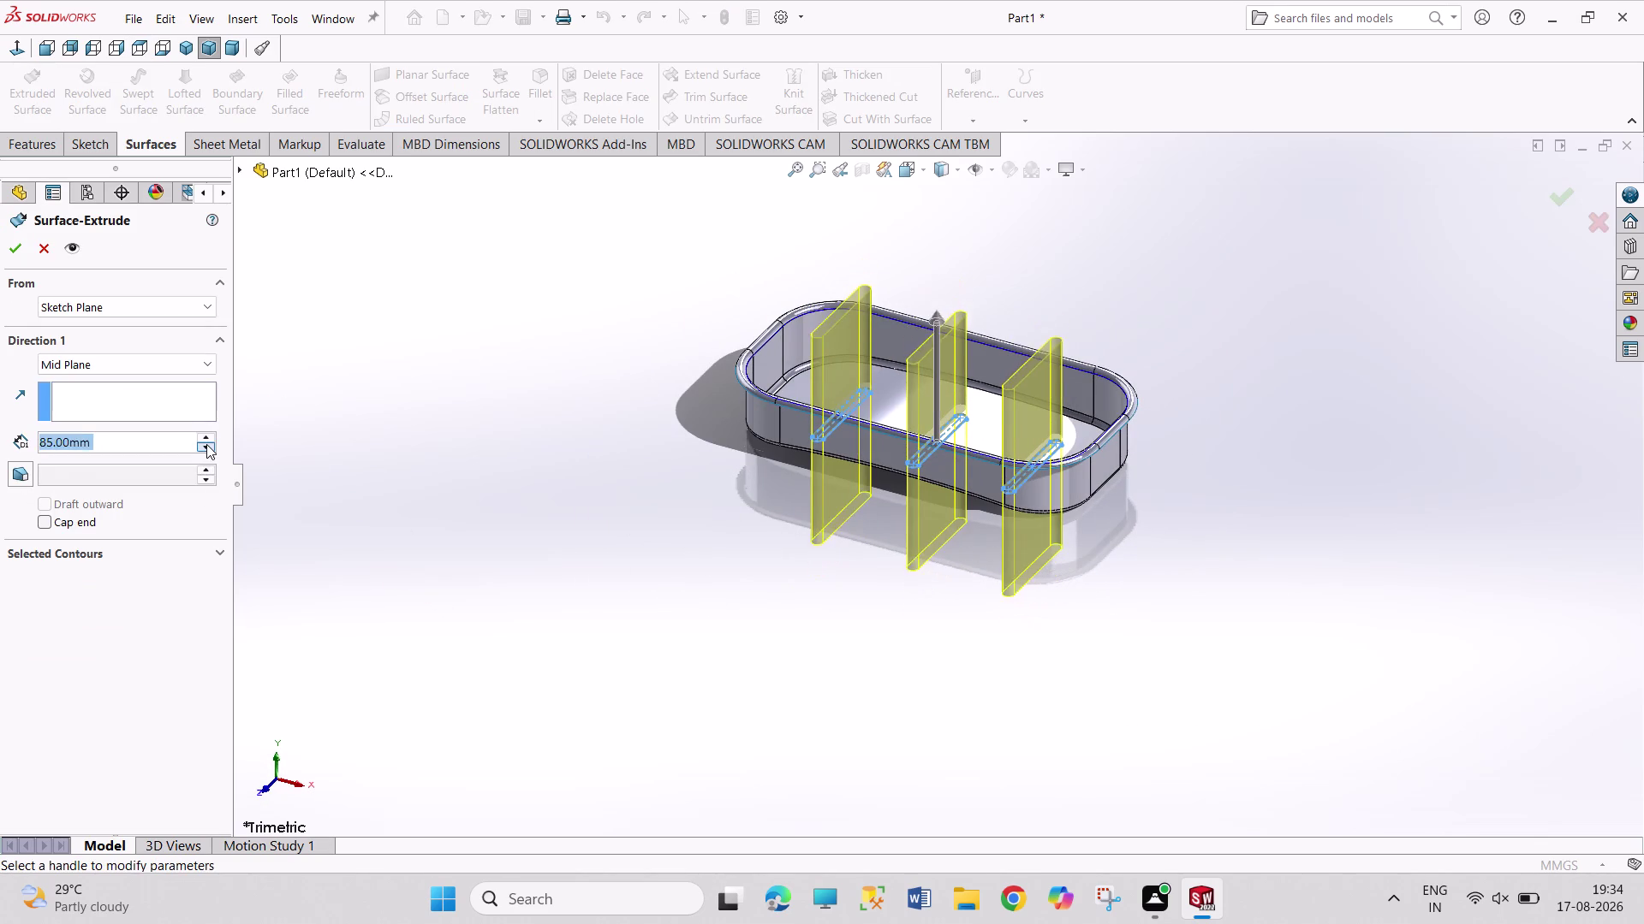
double_click(207, 444)
click(206, 445)
click(207, 444)
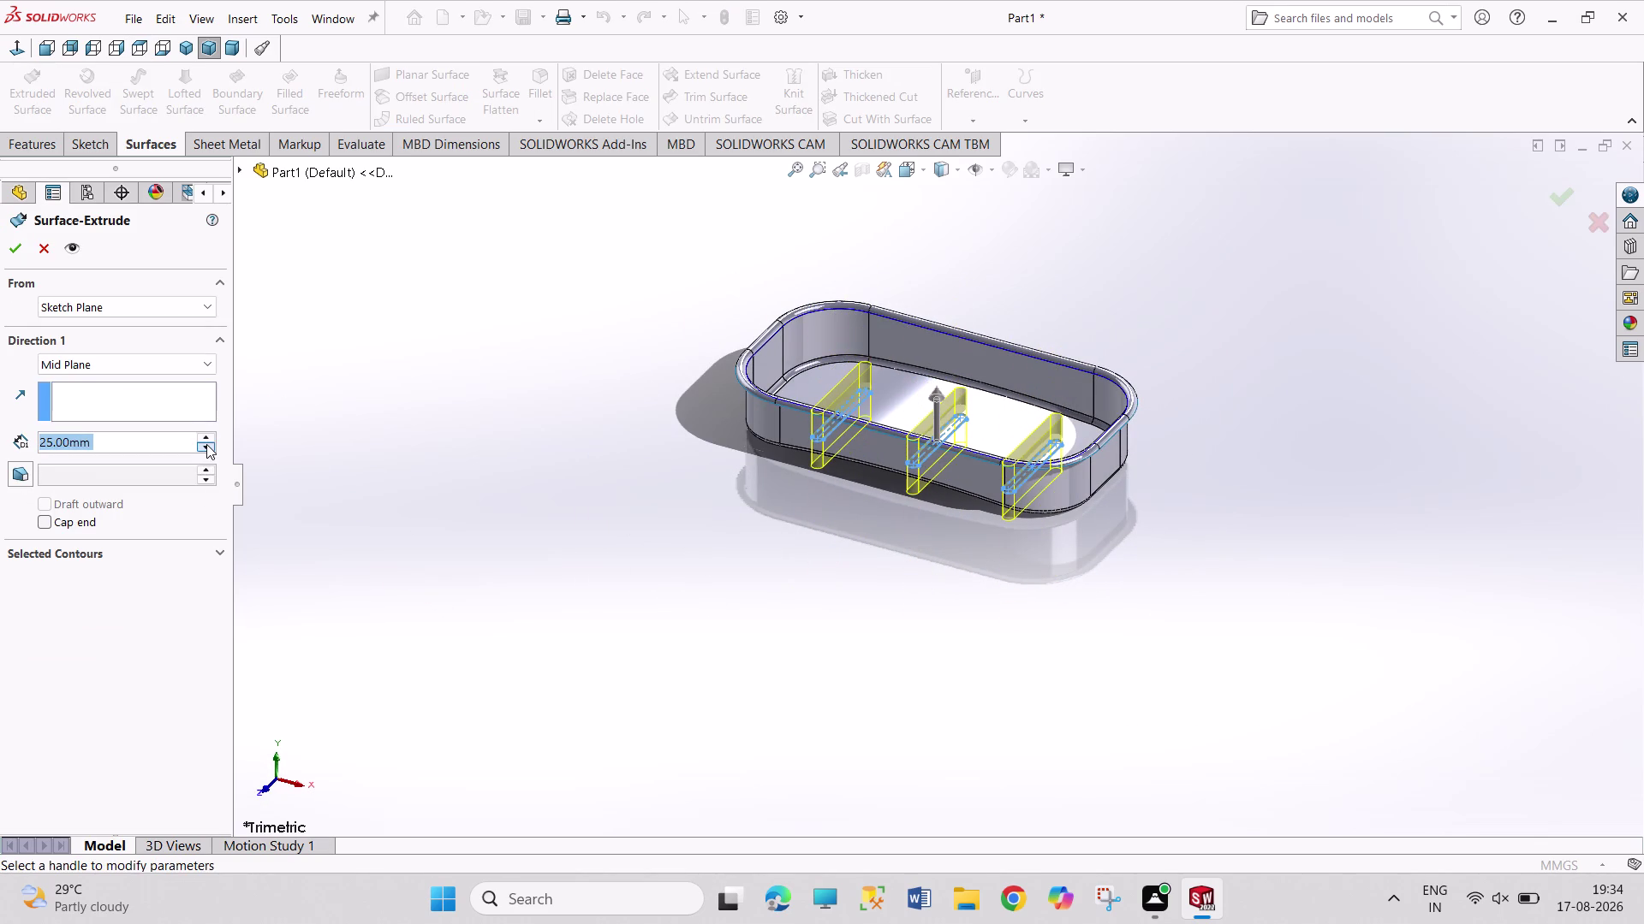
click(206, 435)
click(17, 255)
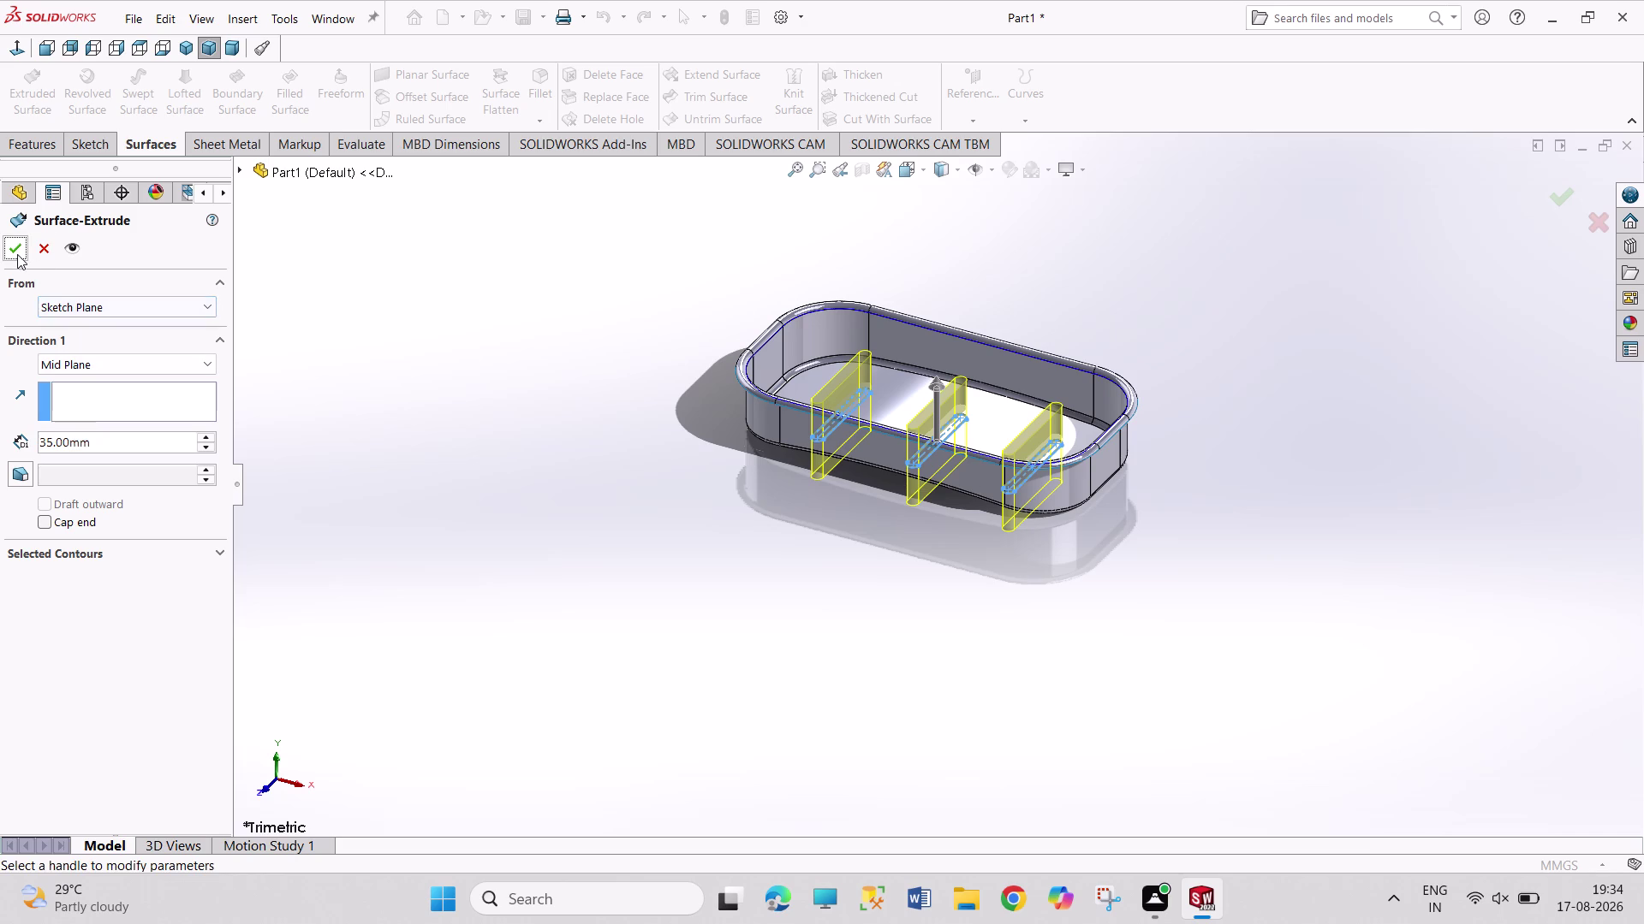
middle_drag(886, 238, 914, 341)
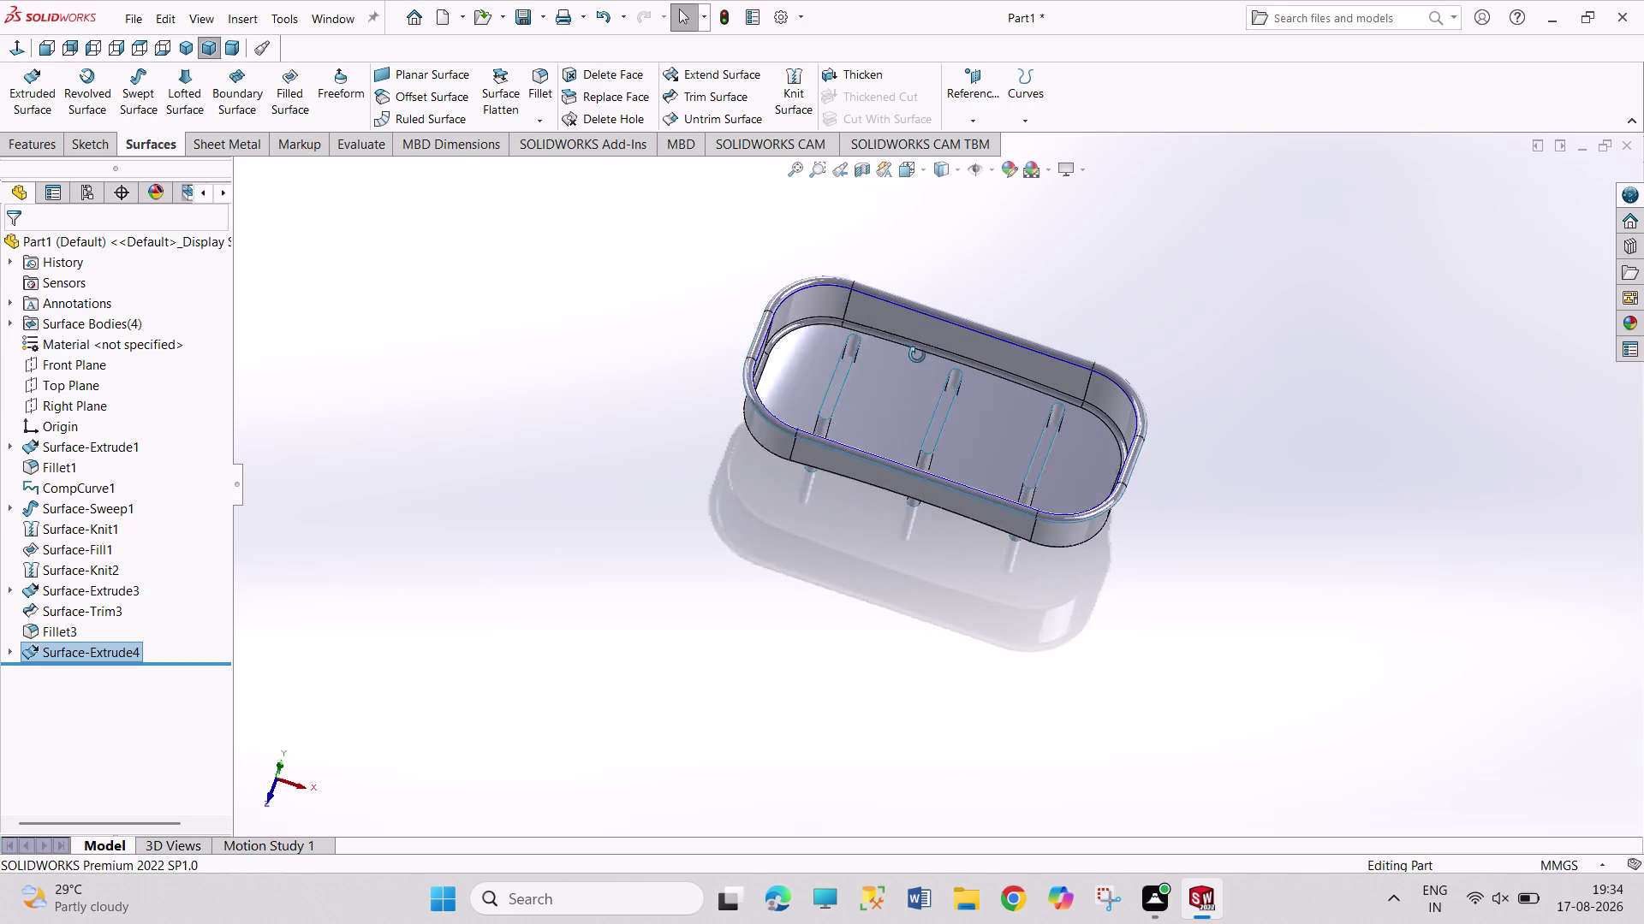
middle_drag(914, 341, 900, 451)
scroll(down, 3)
scroll(down, 3)
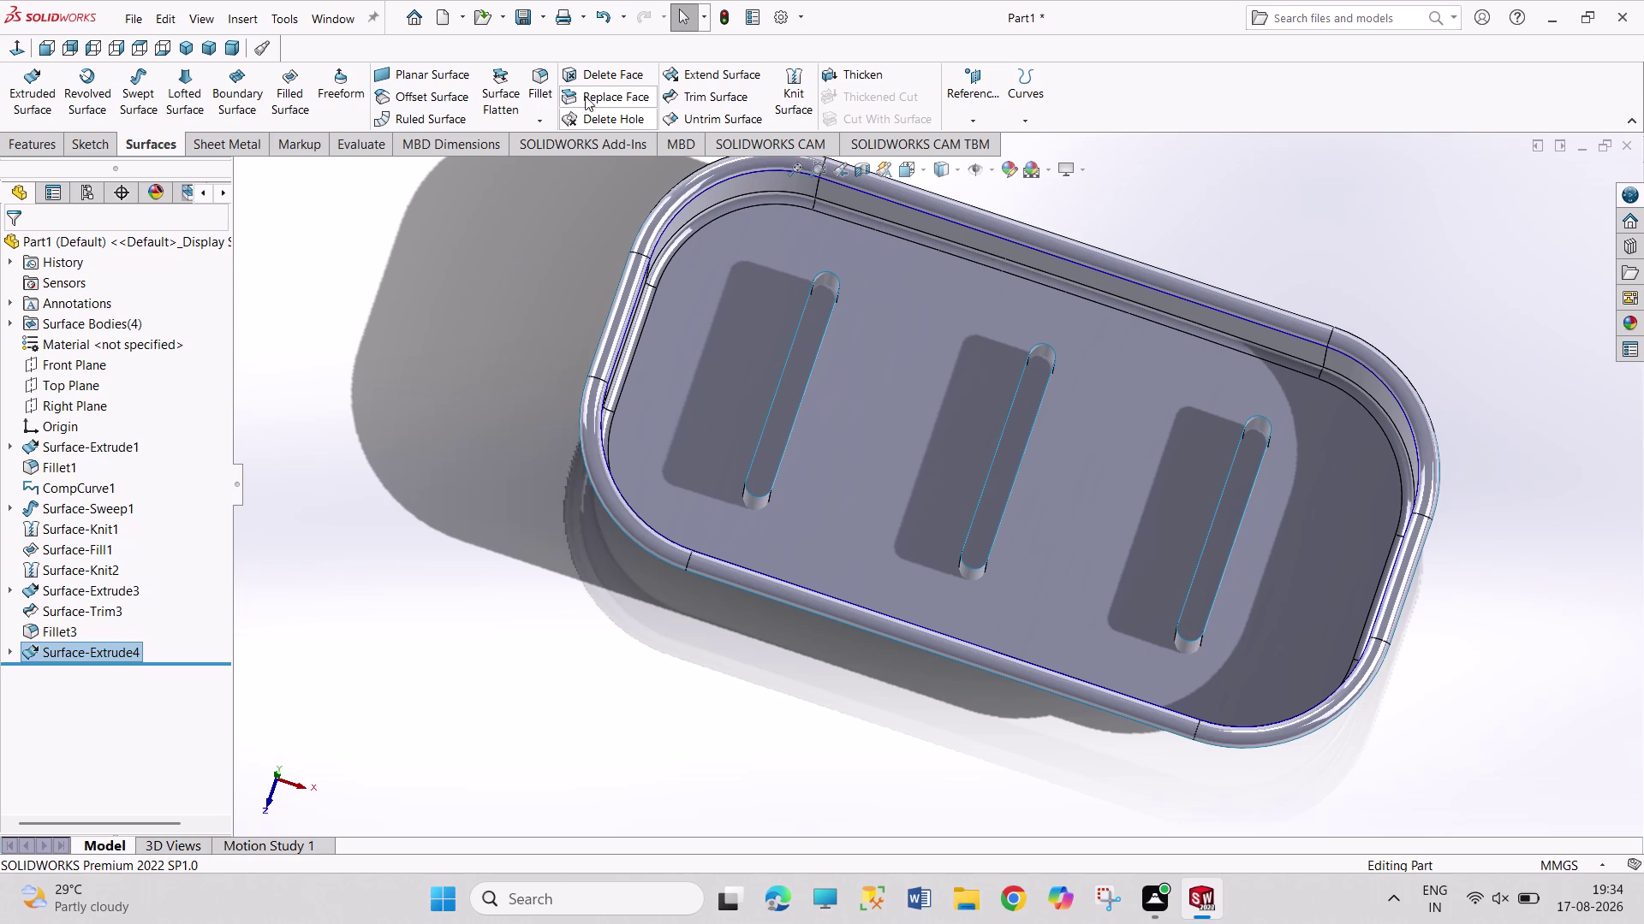
click(713, 101)
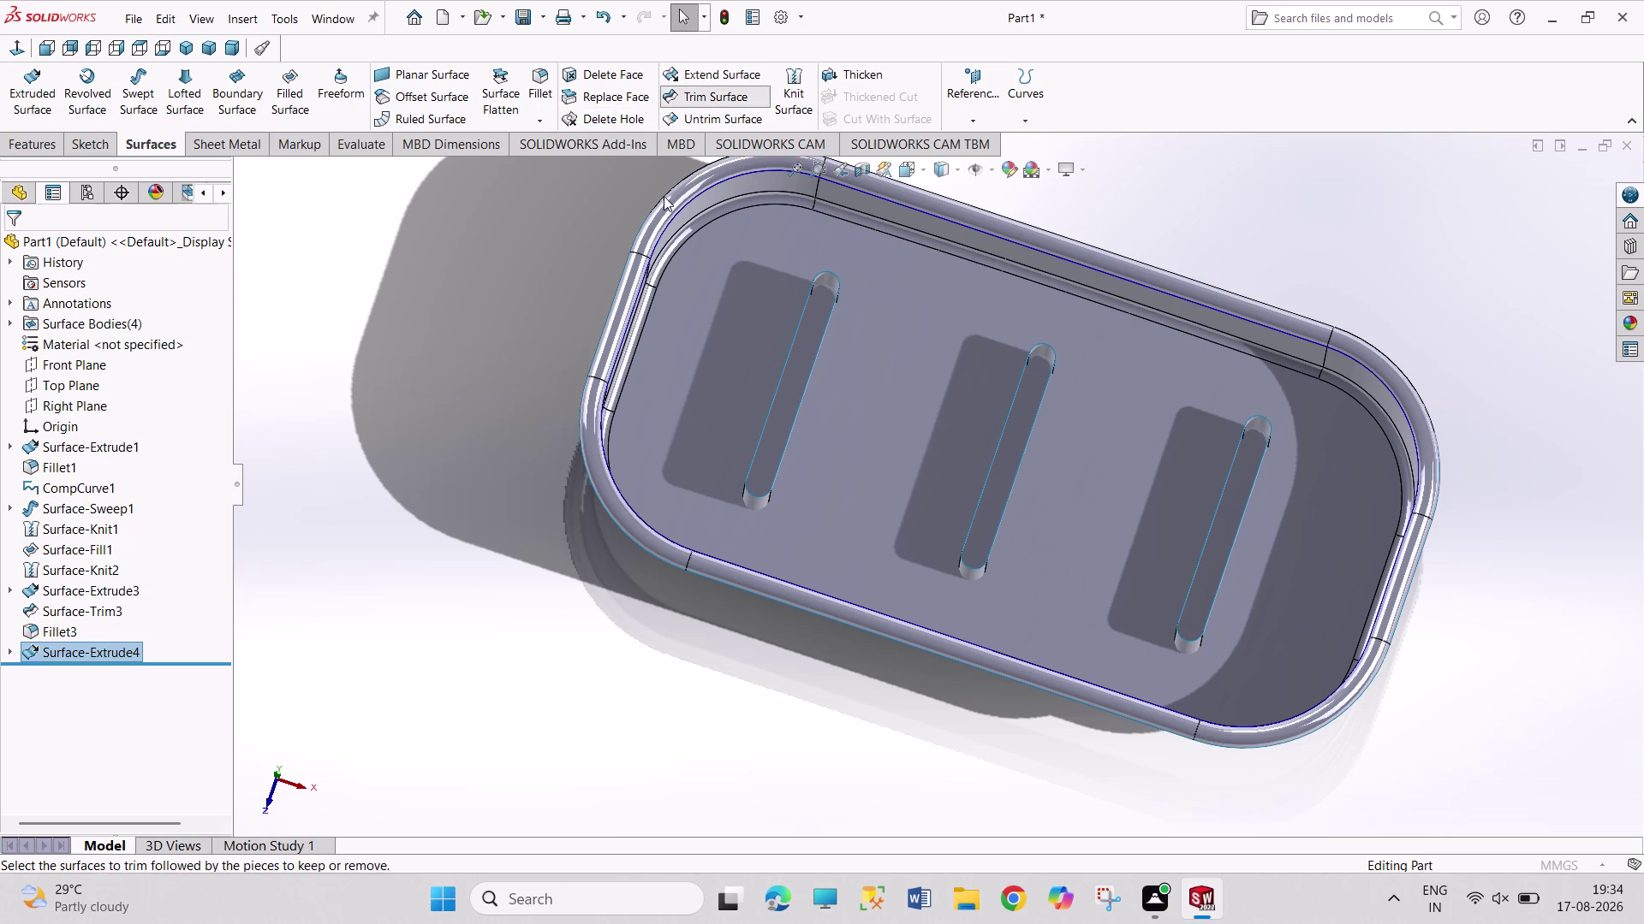
Select the tray floor and slot surfaces for a mutual trim, choosing Remove selections.
scroll(up, 3)
drag(592, 206, 901, 679)
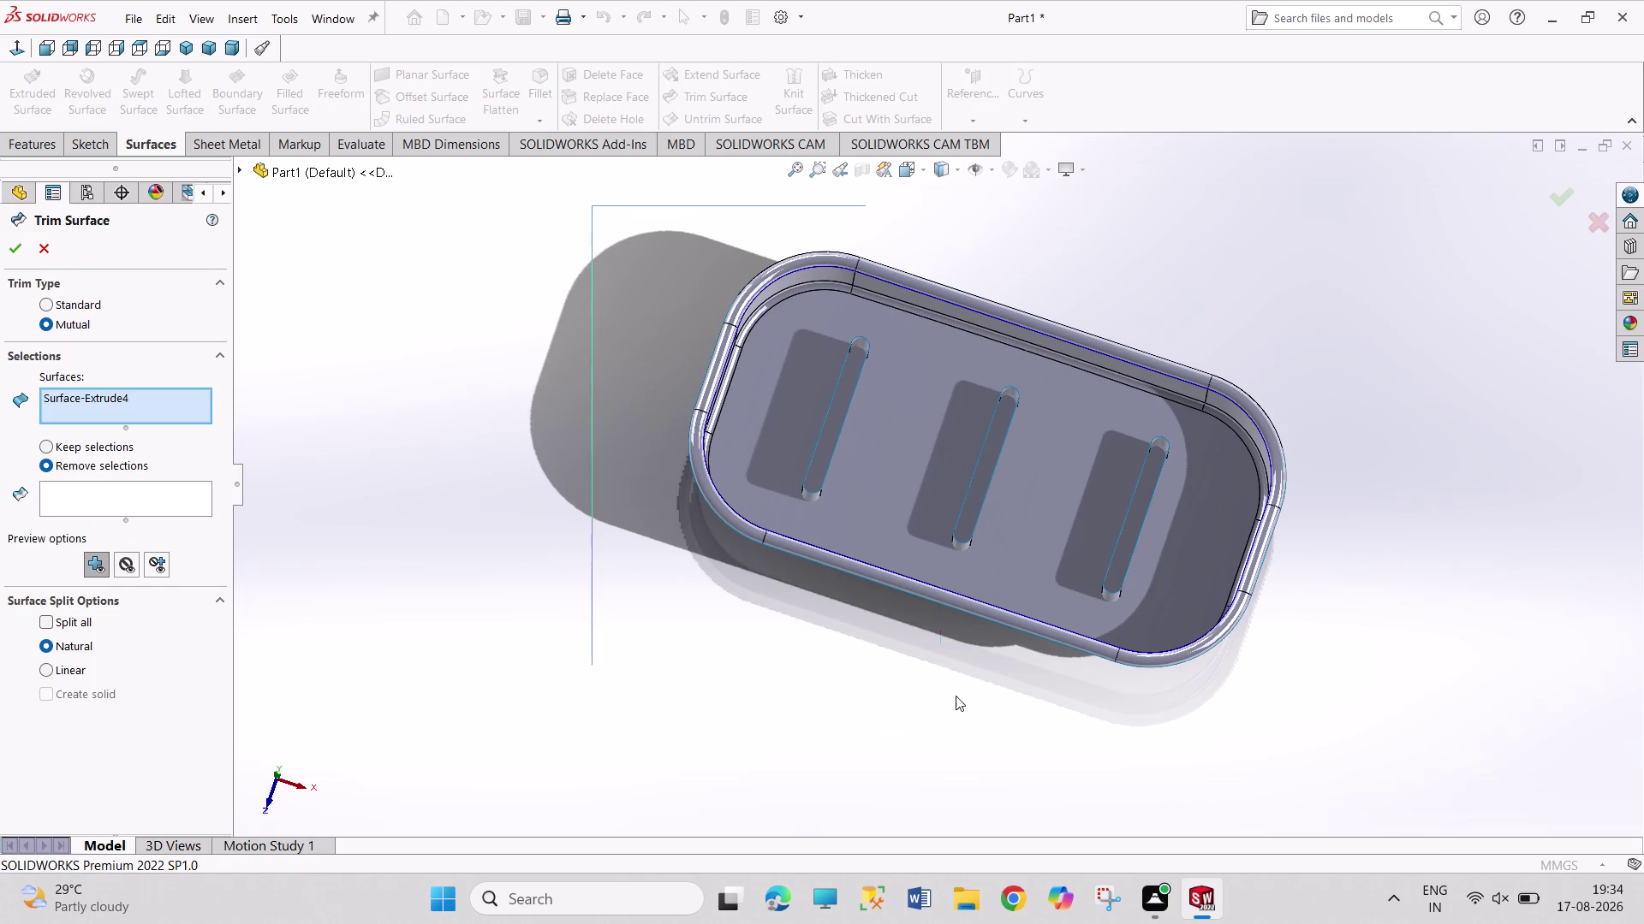
drag(901, 679, 1335, 743)
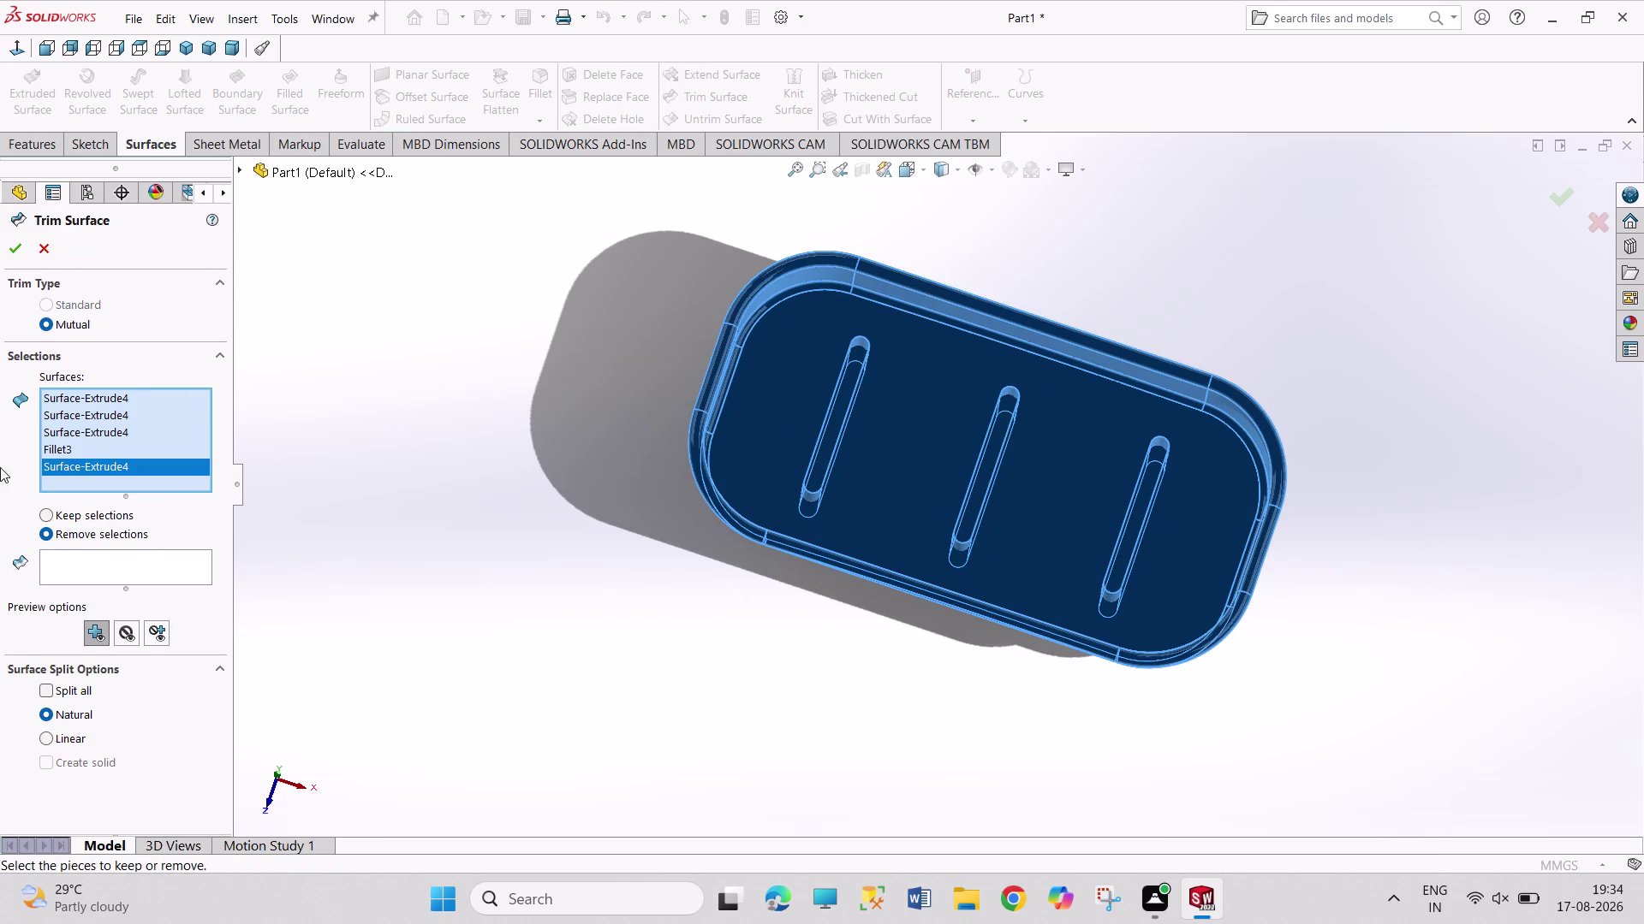
click(134, 561)
scroll(down, 3)
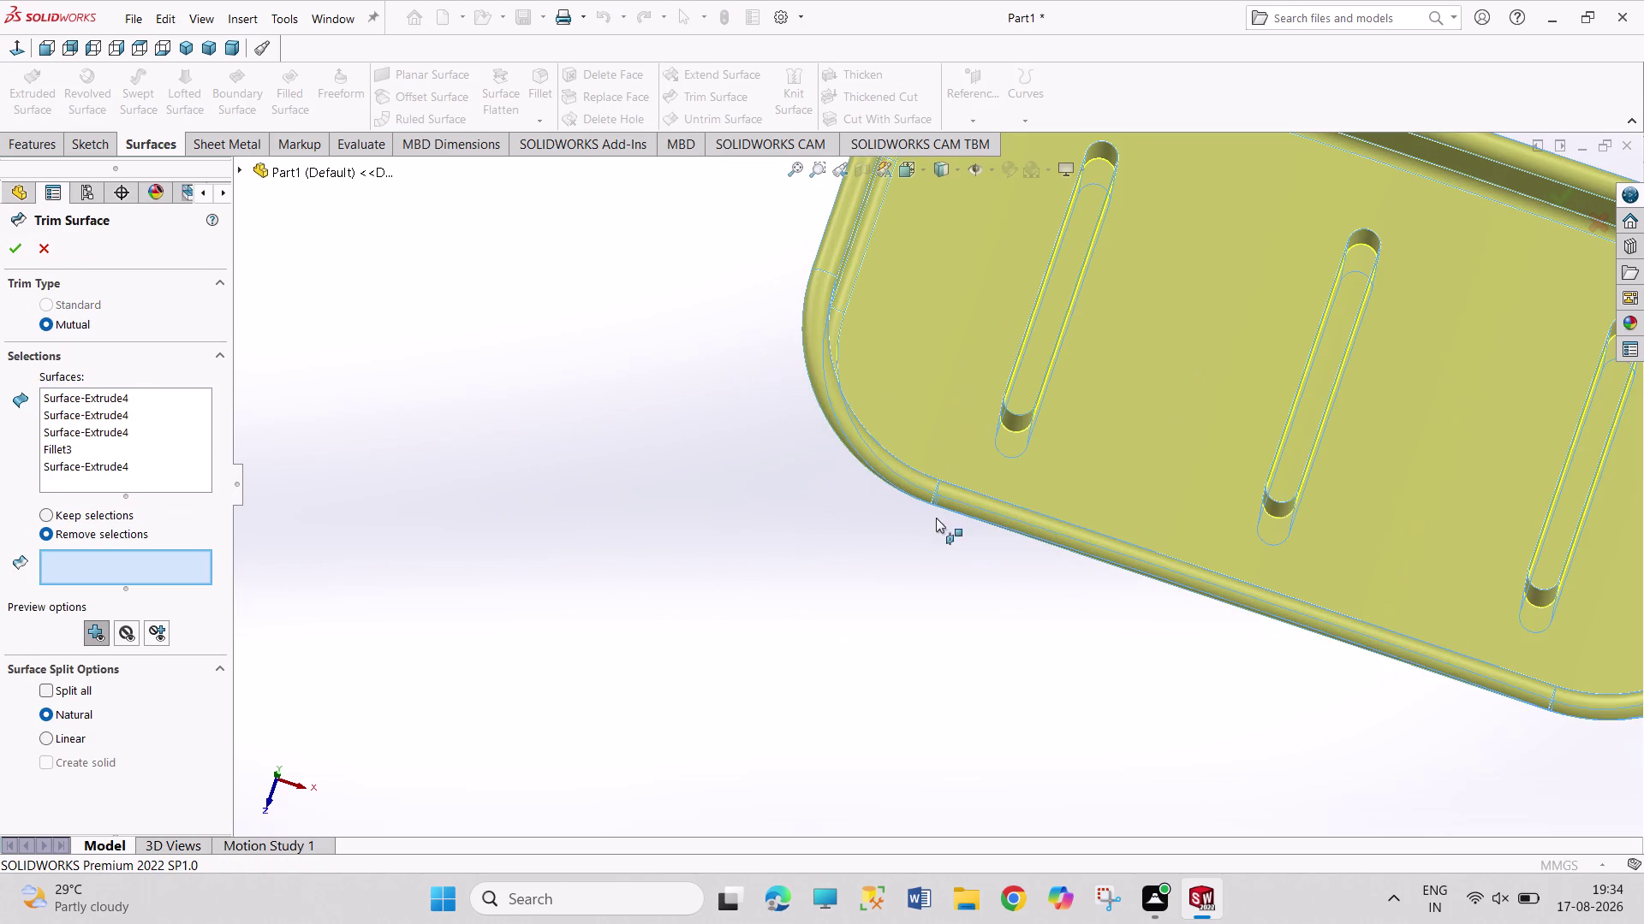
middle_drag(820, 602, 740, 593)
Mark the wall piece and floor patch of all three slots for removal.
click(990, 367)
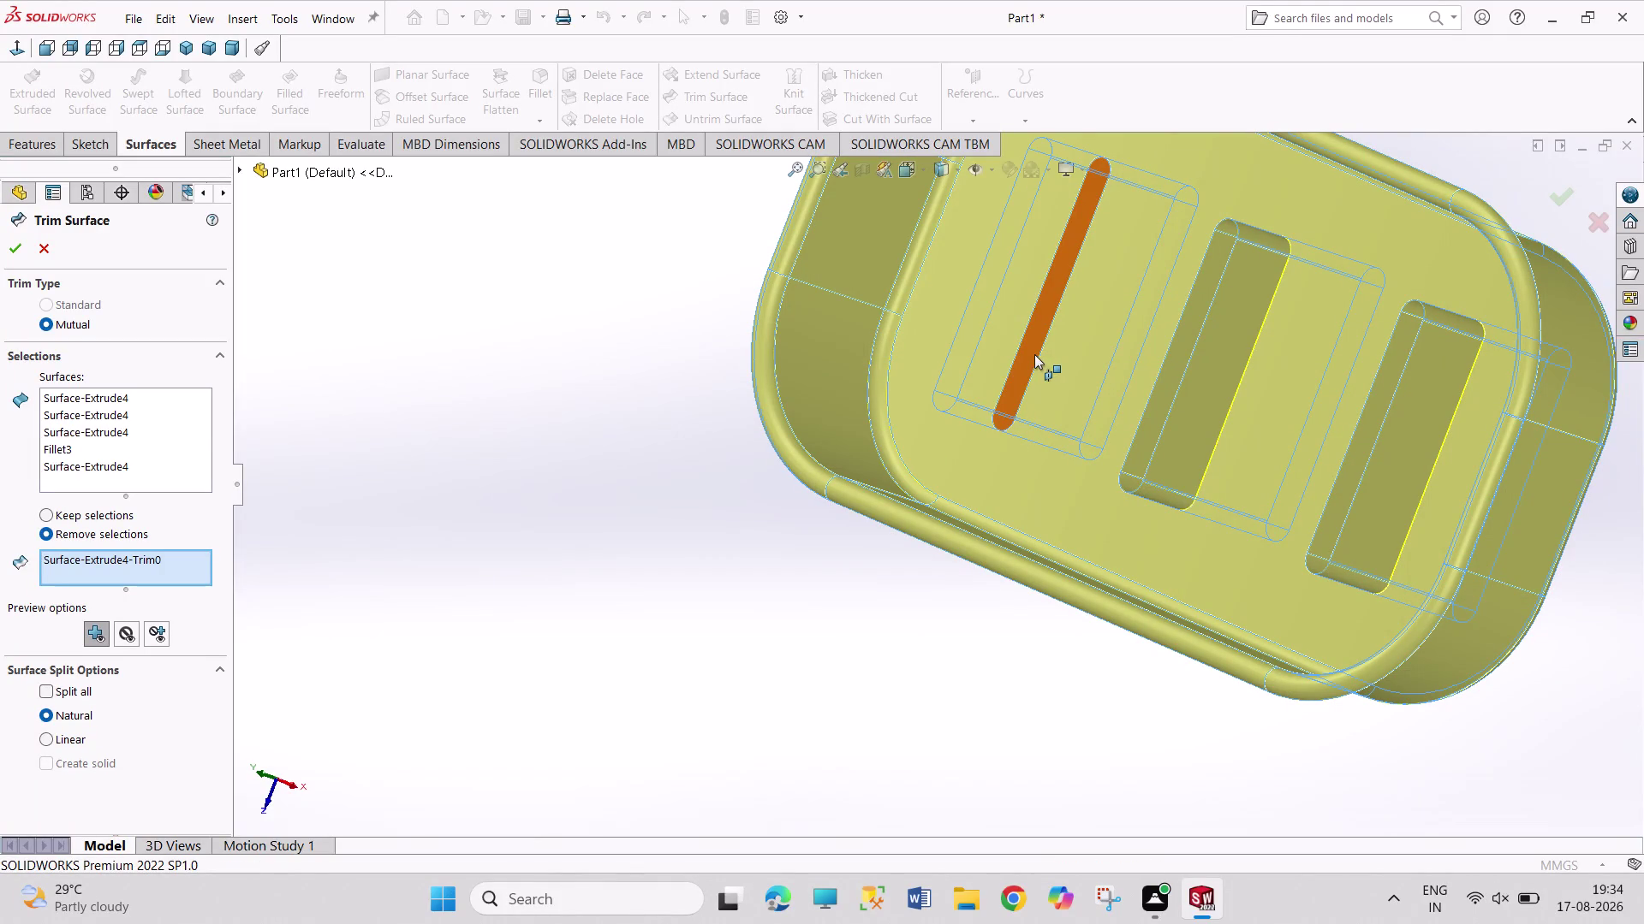
click(1033, 346)
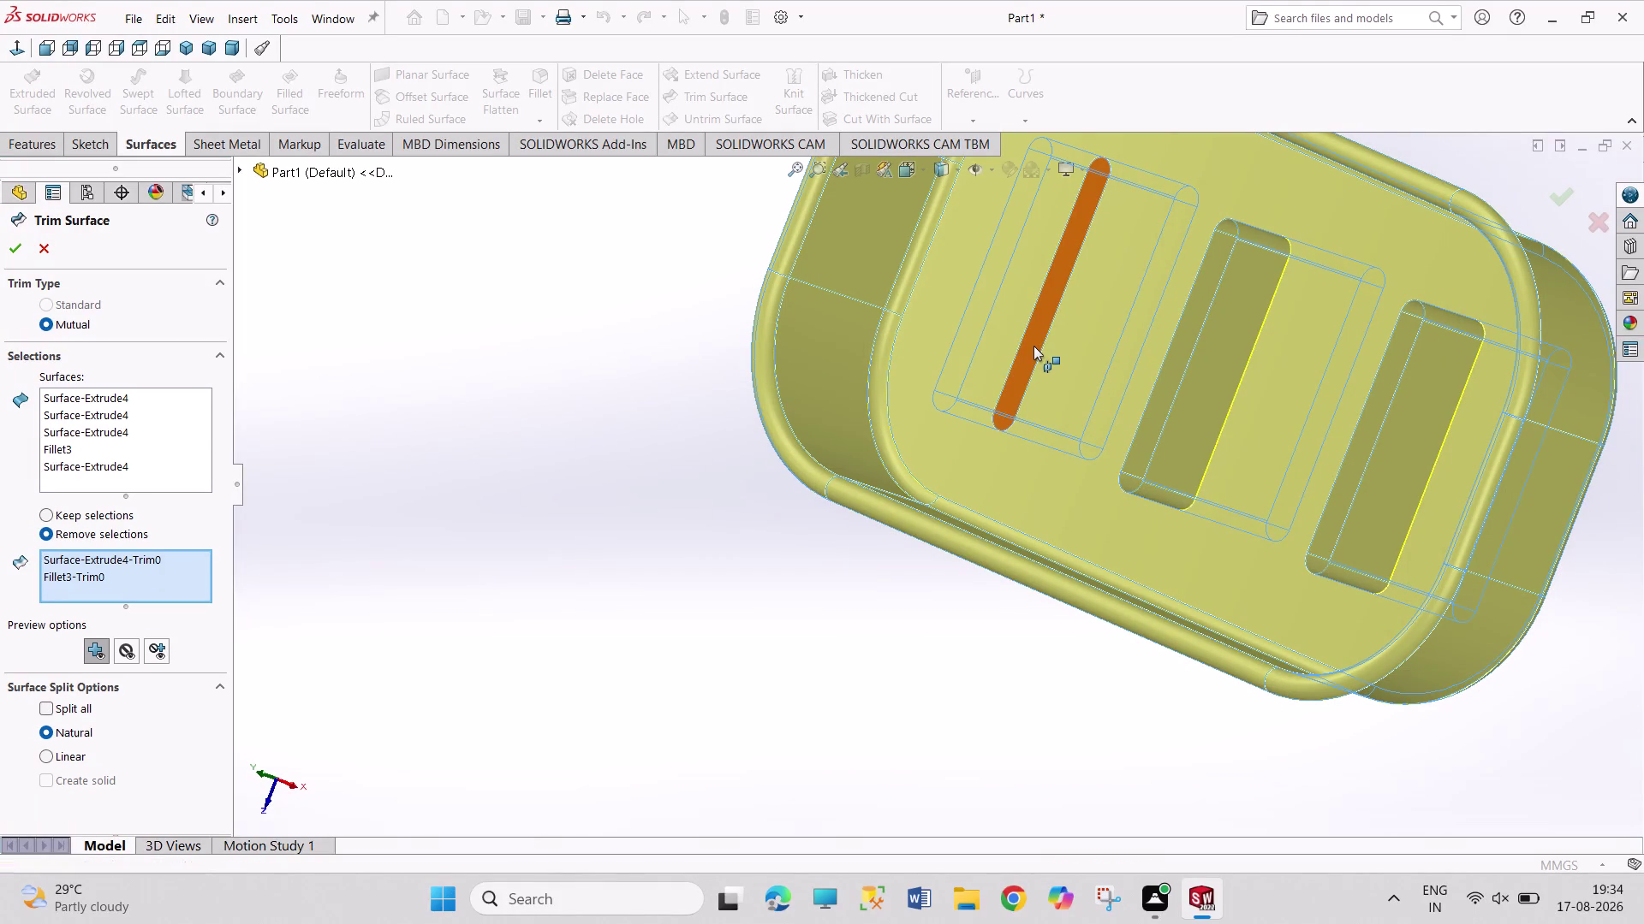
click(1198, 421)
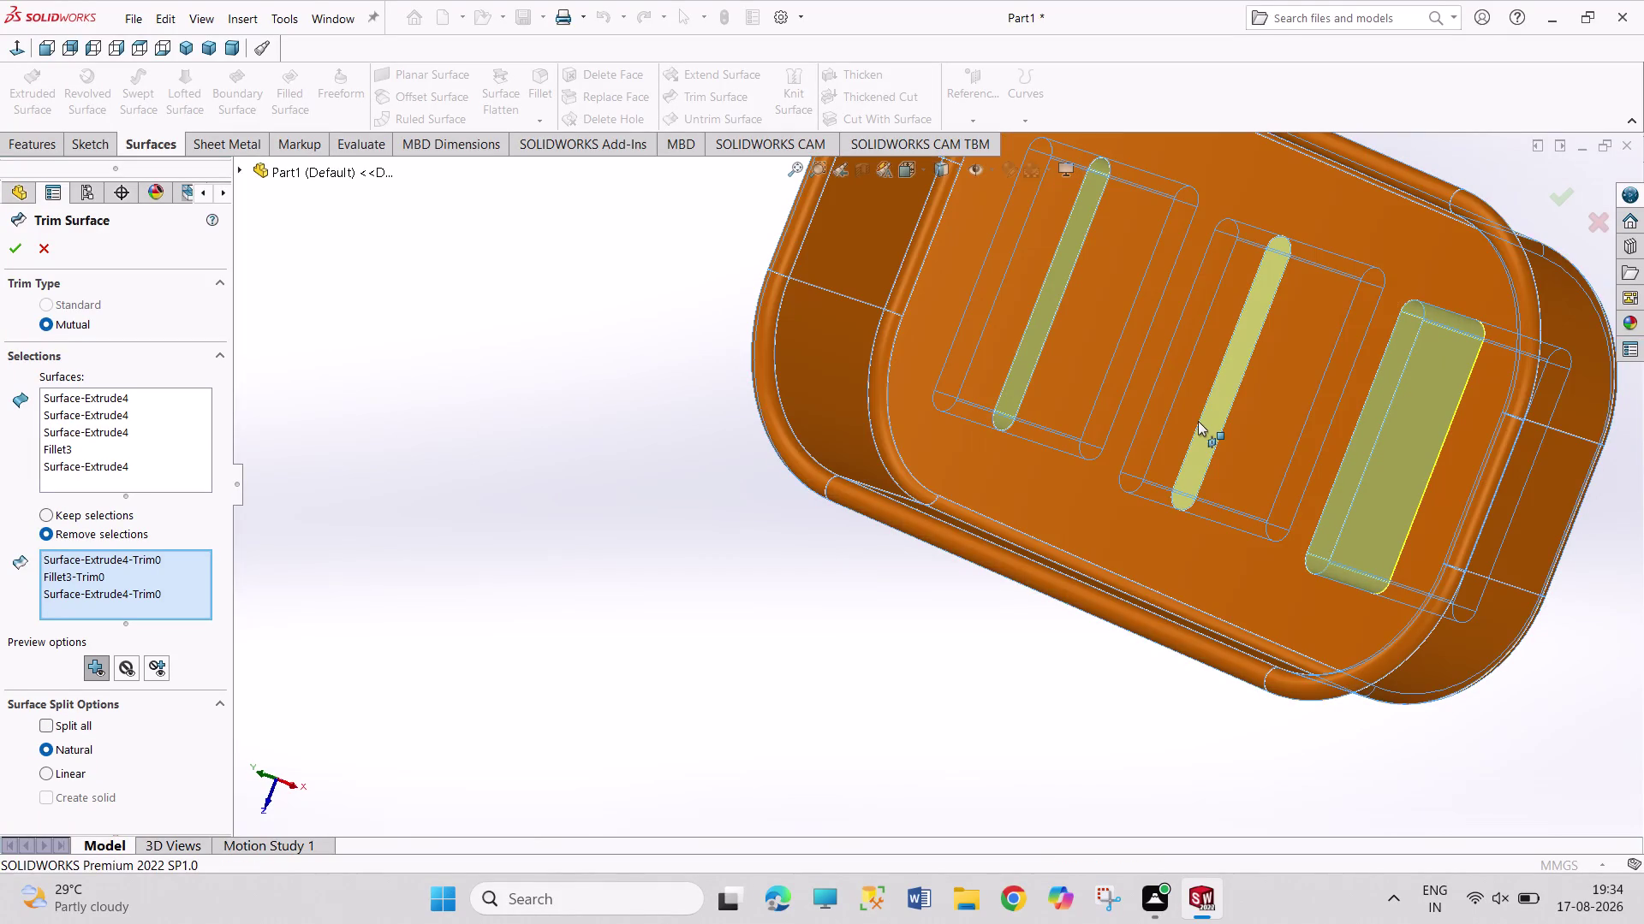
click(1207, 427)
click(1401, 450)
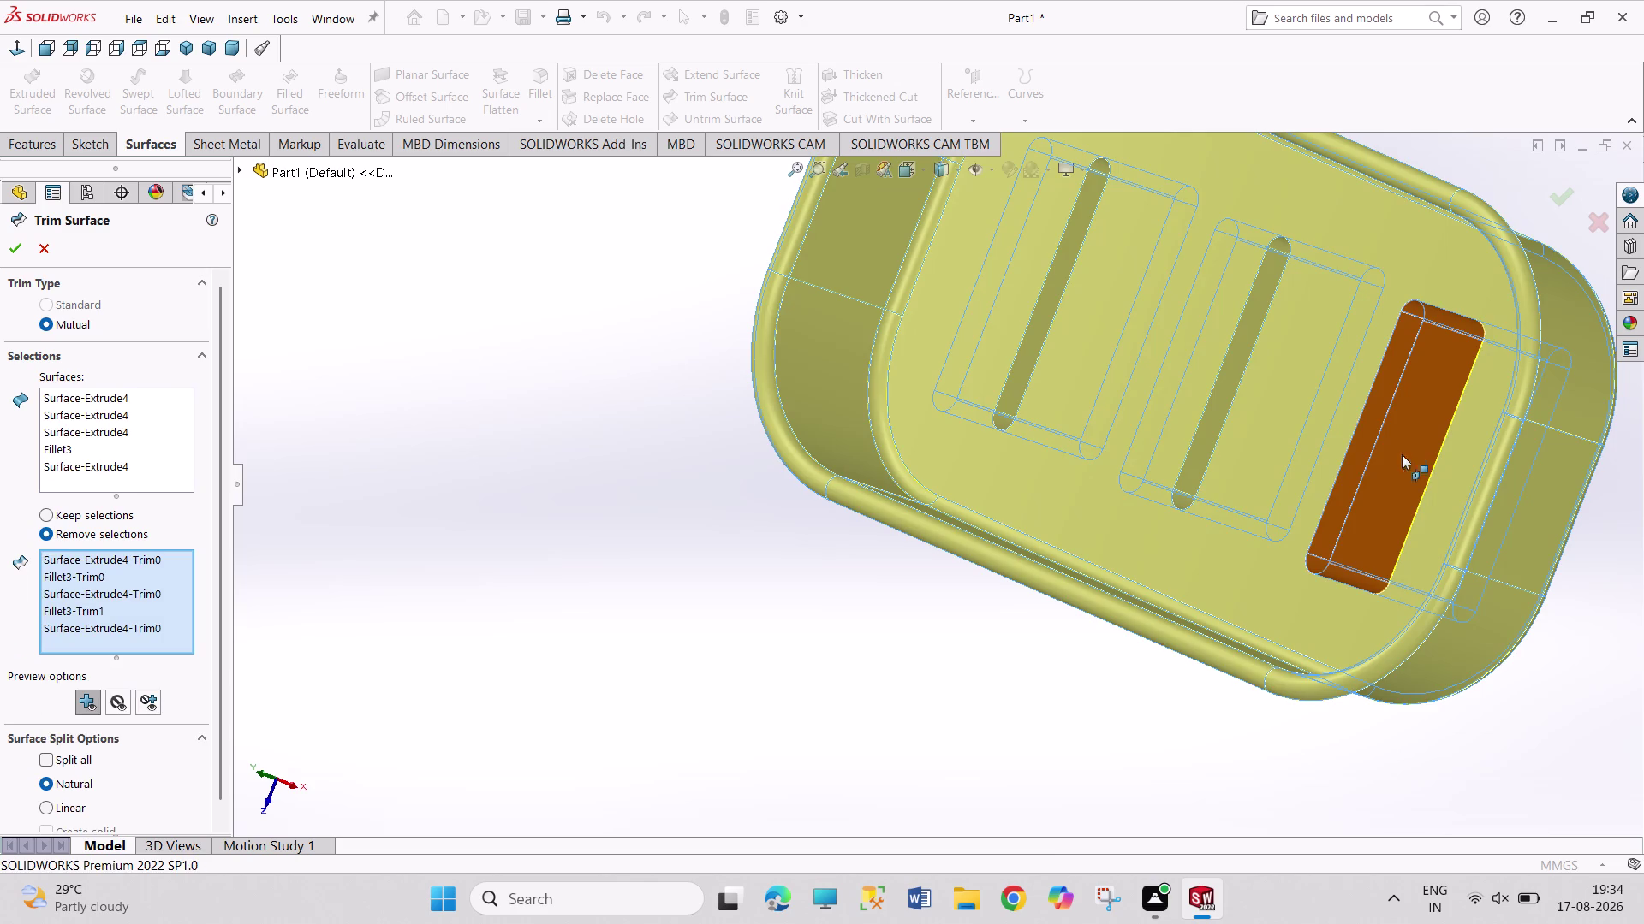
click(1418, 467)
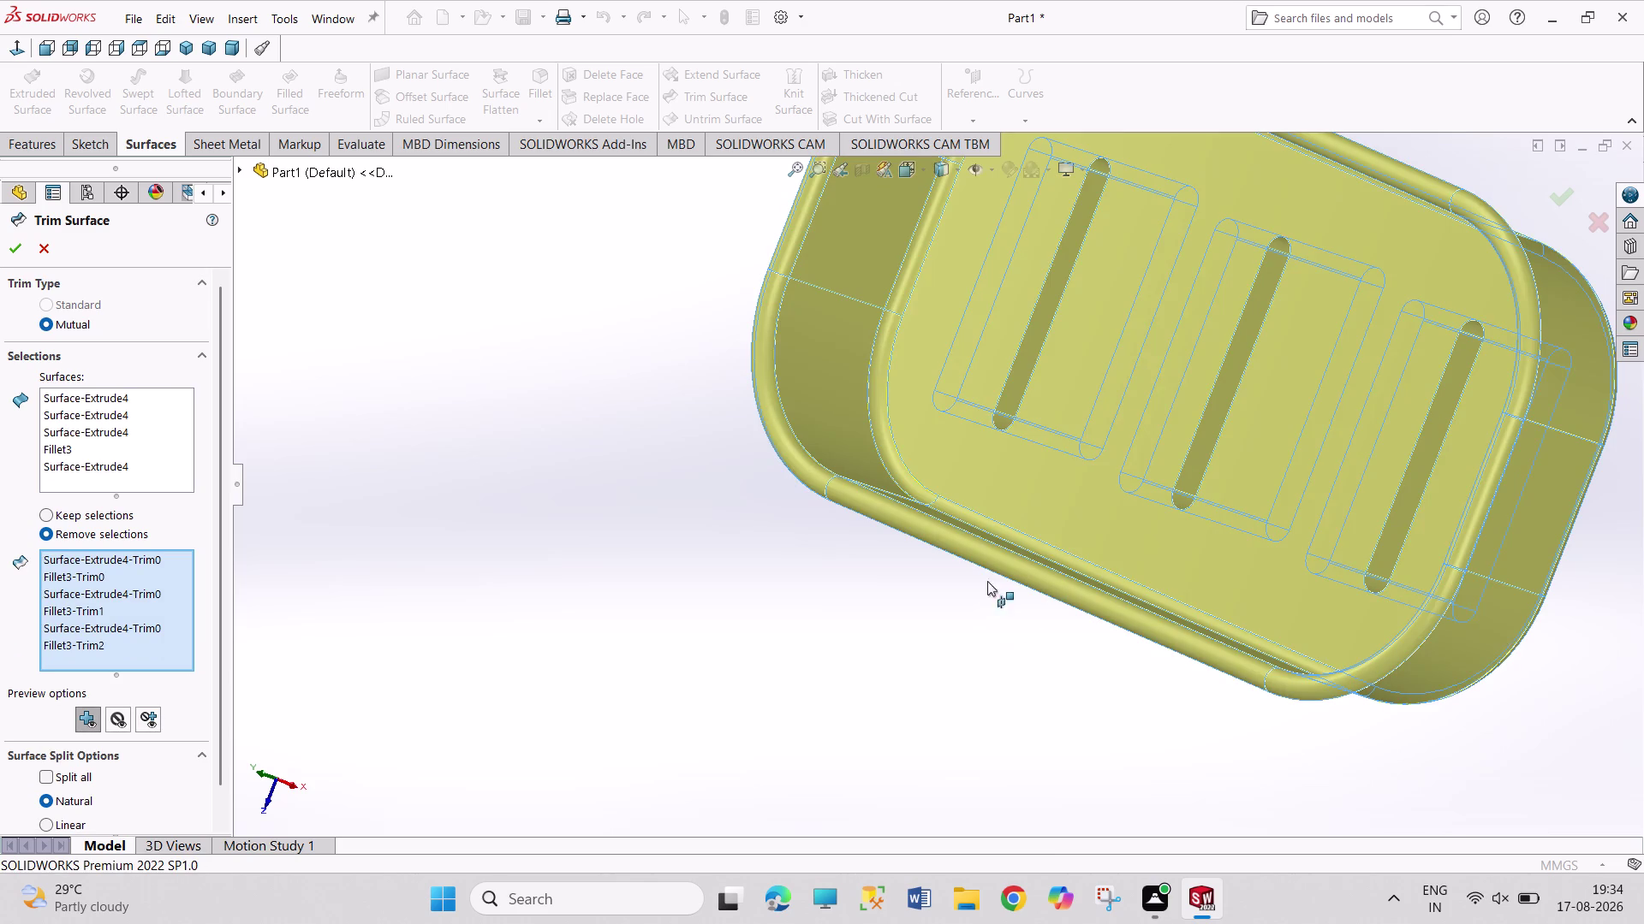
Mark two leftover pieces for removal from below and apply the trim.
middle_drag(771, 541, 805, 343)
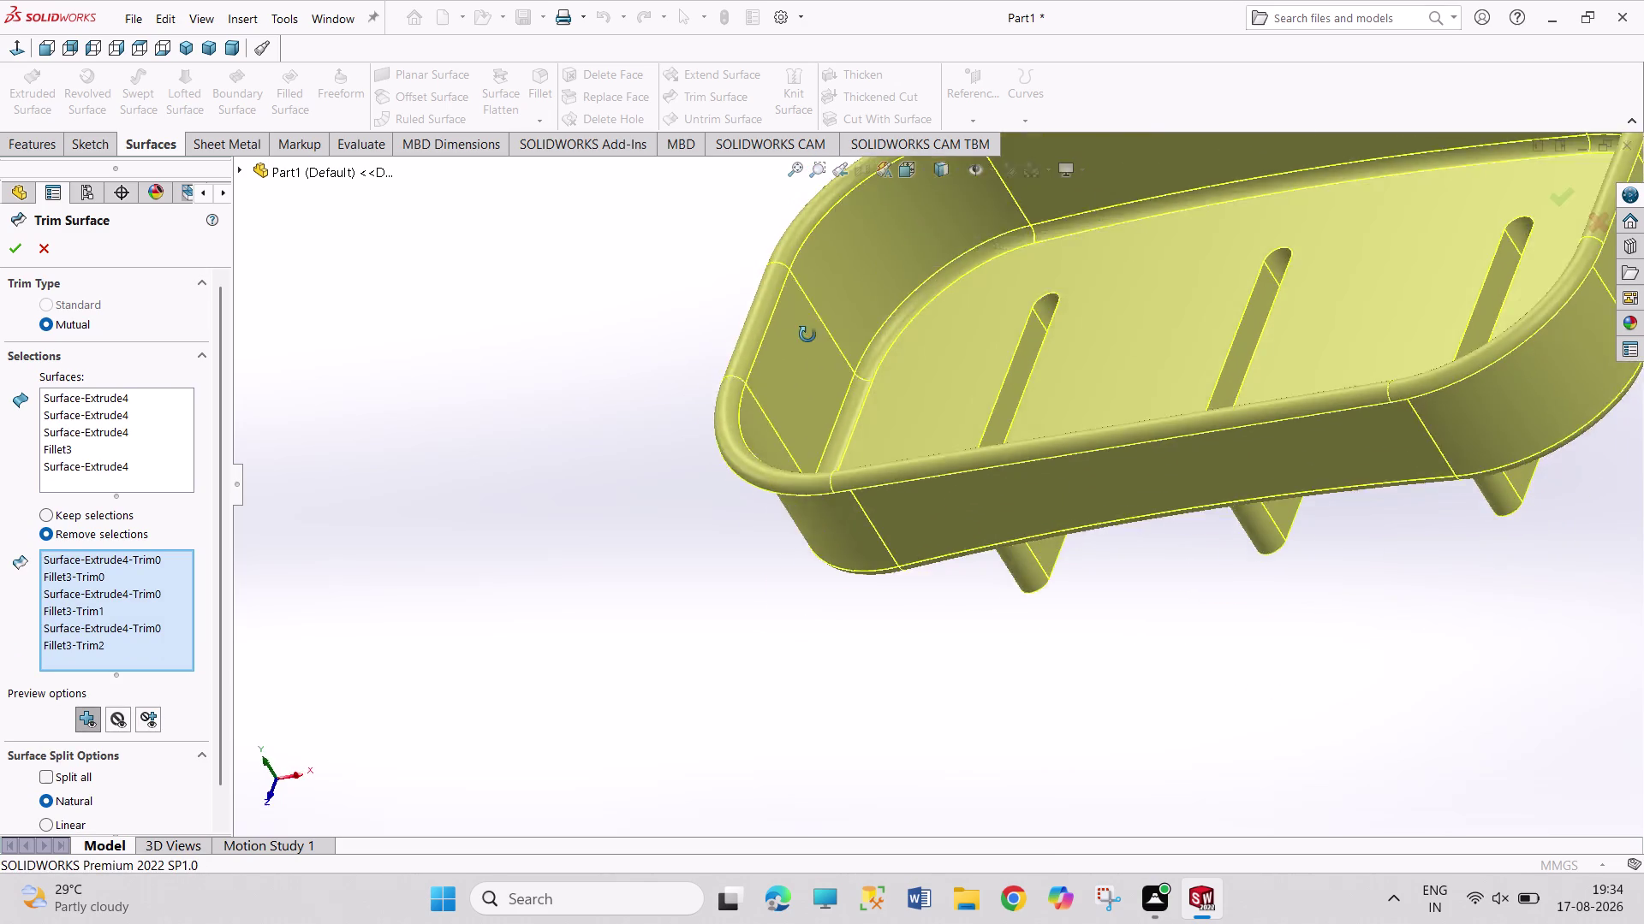
middle_drag(805, 343, 824, 231)
click(986, 647)
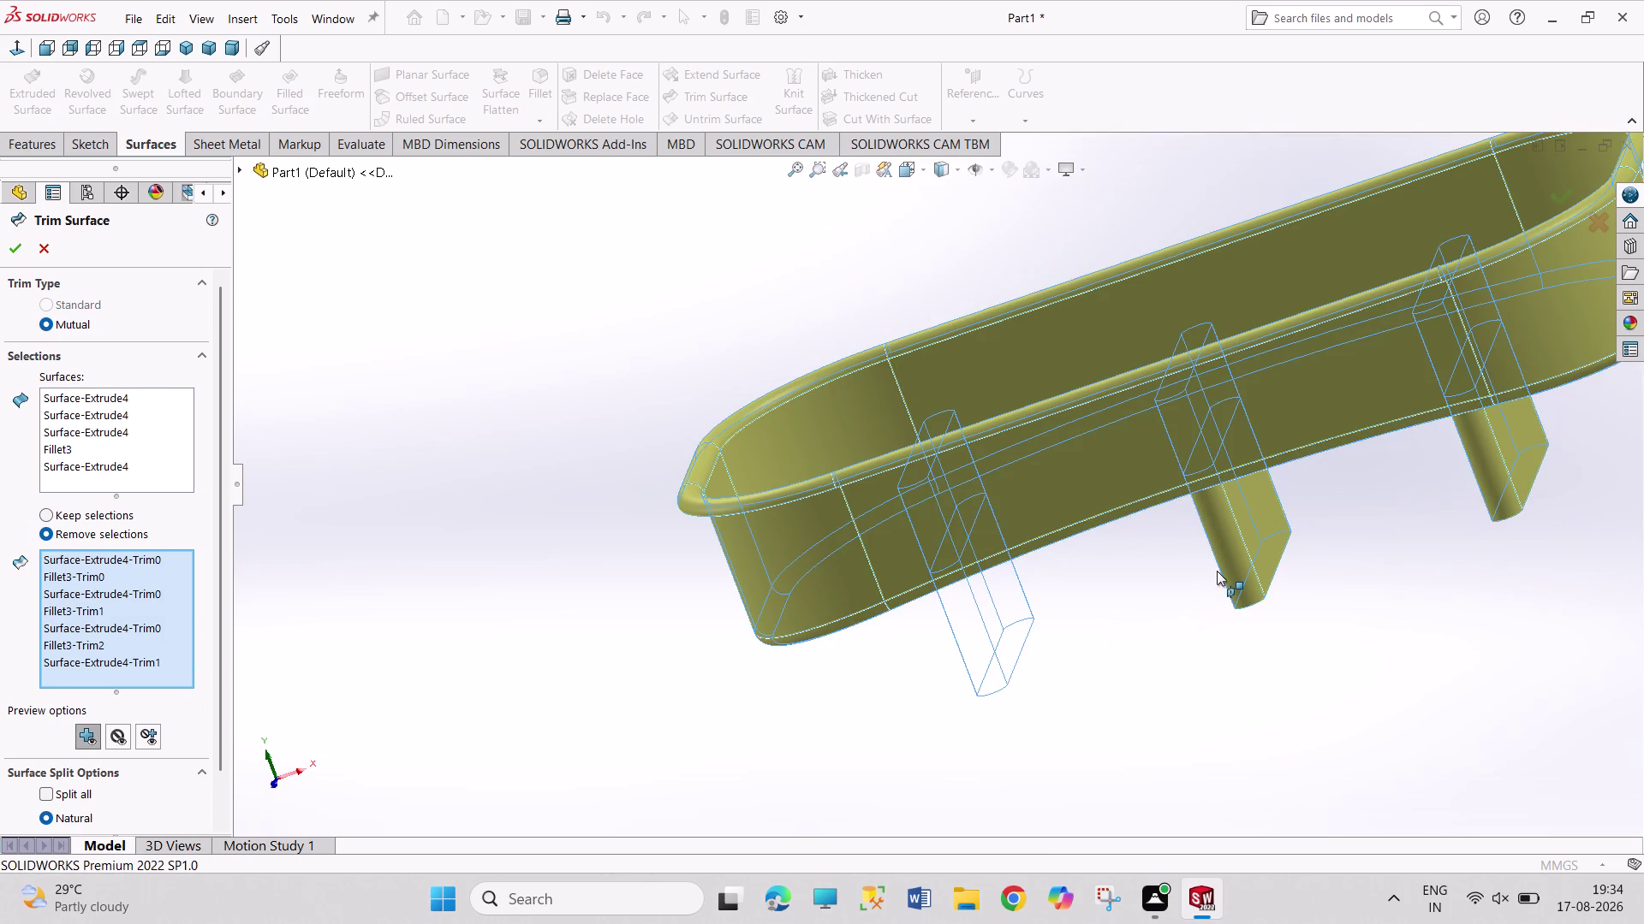
drag(1231, 561, 1239, 562)
click(1504, 458)
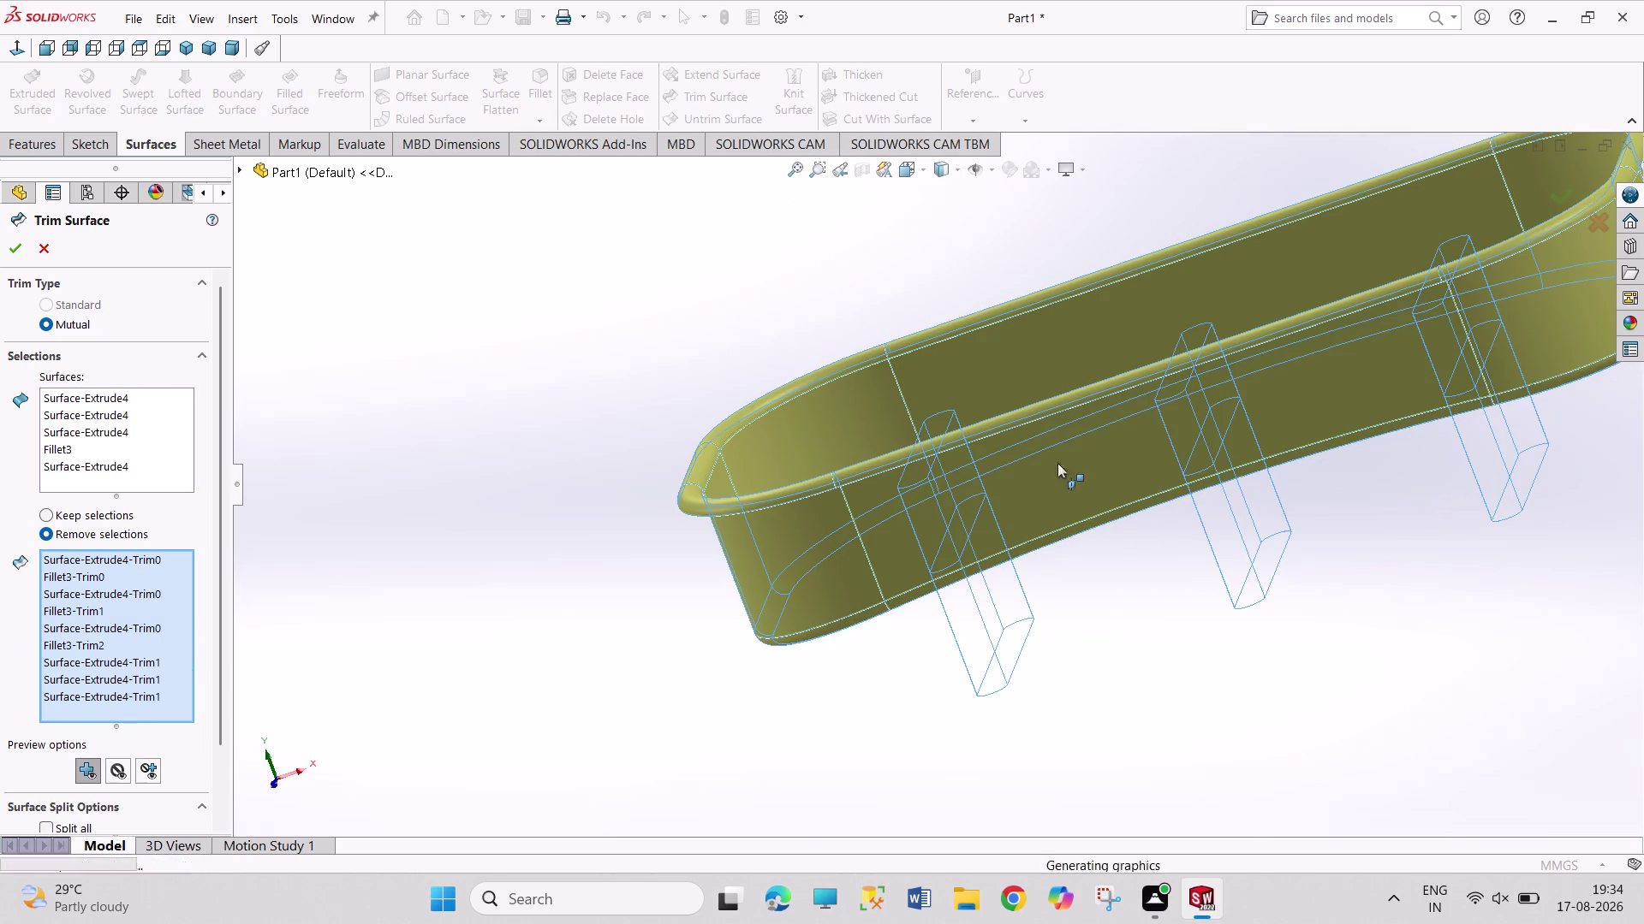
click(15, 247)
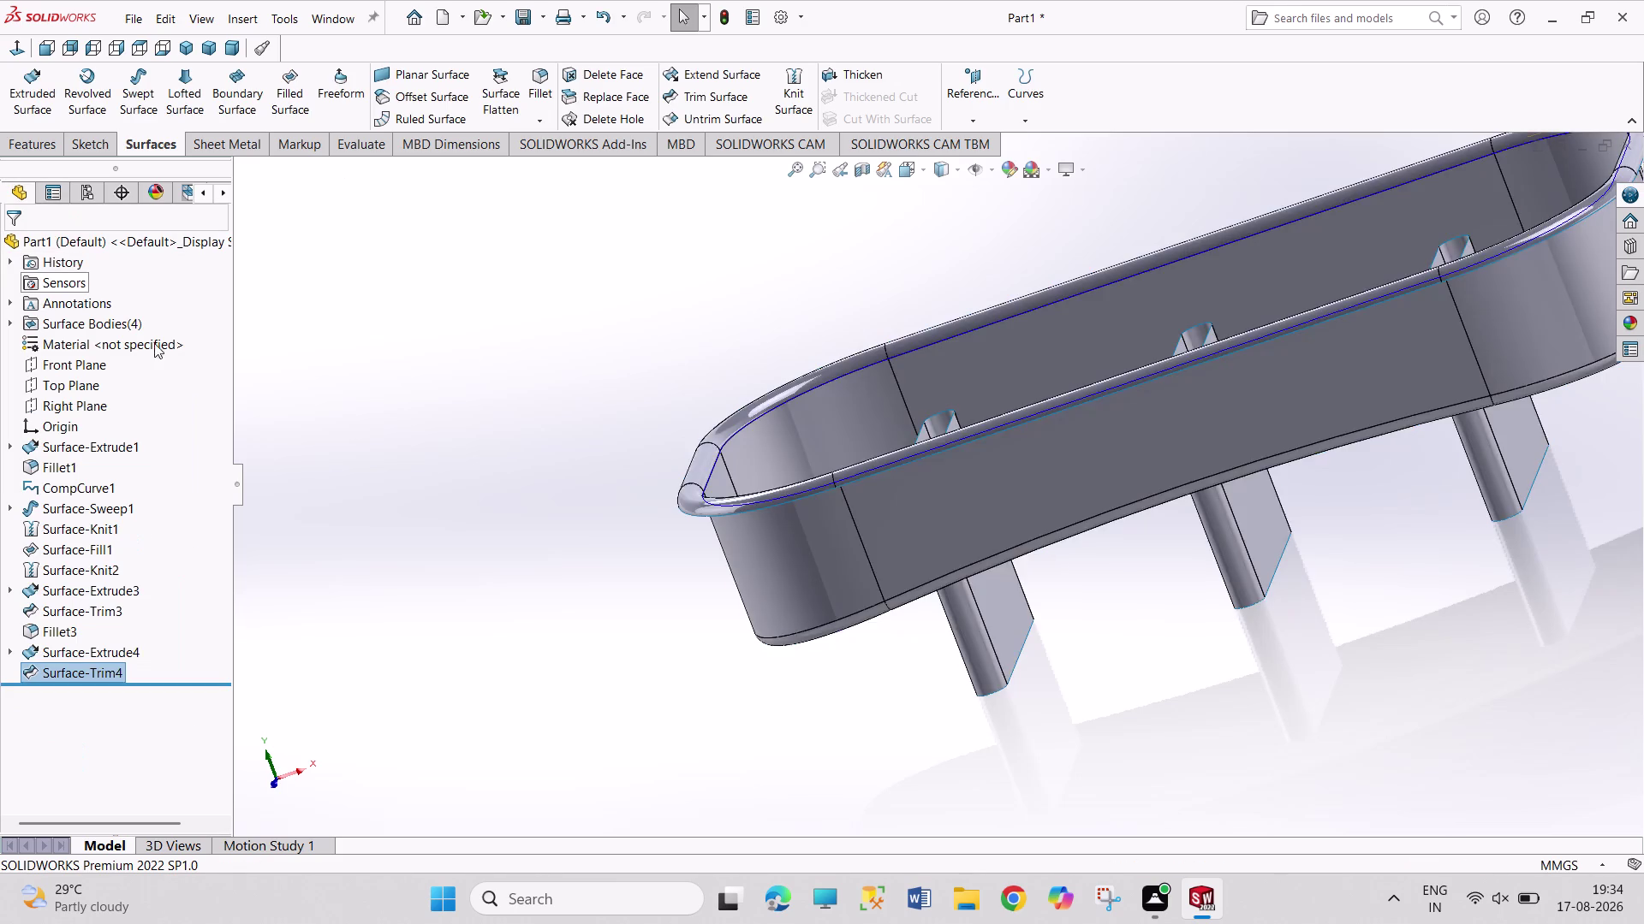
Orbit the tray to inspect the slots and their walls from above.
scroll(up, 3)
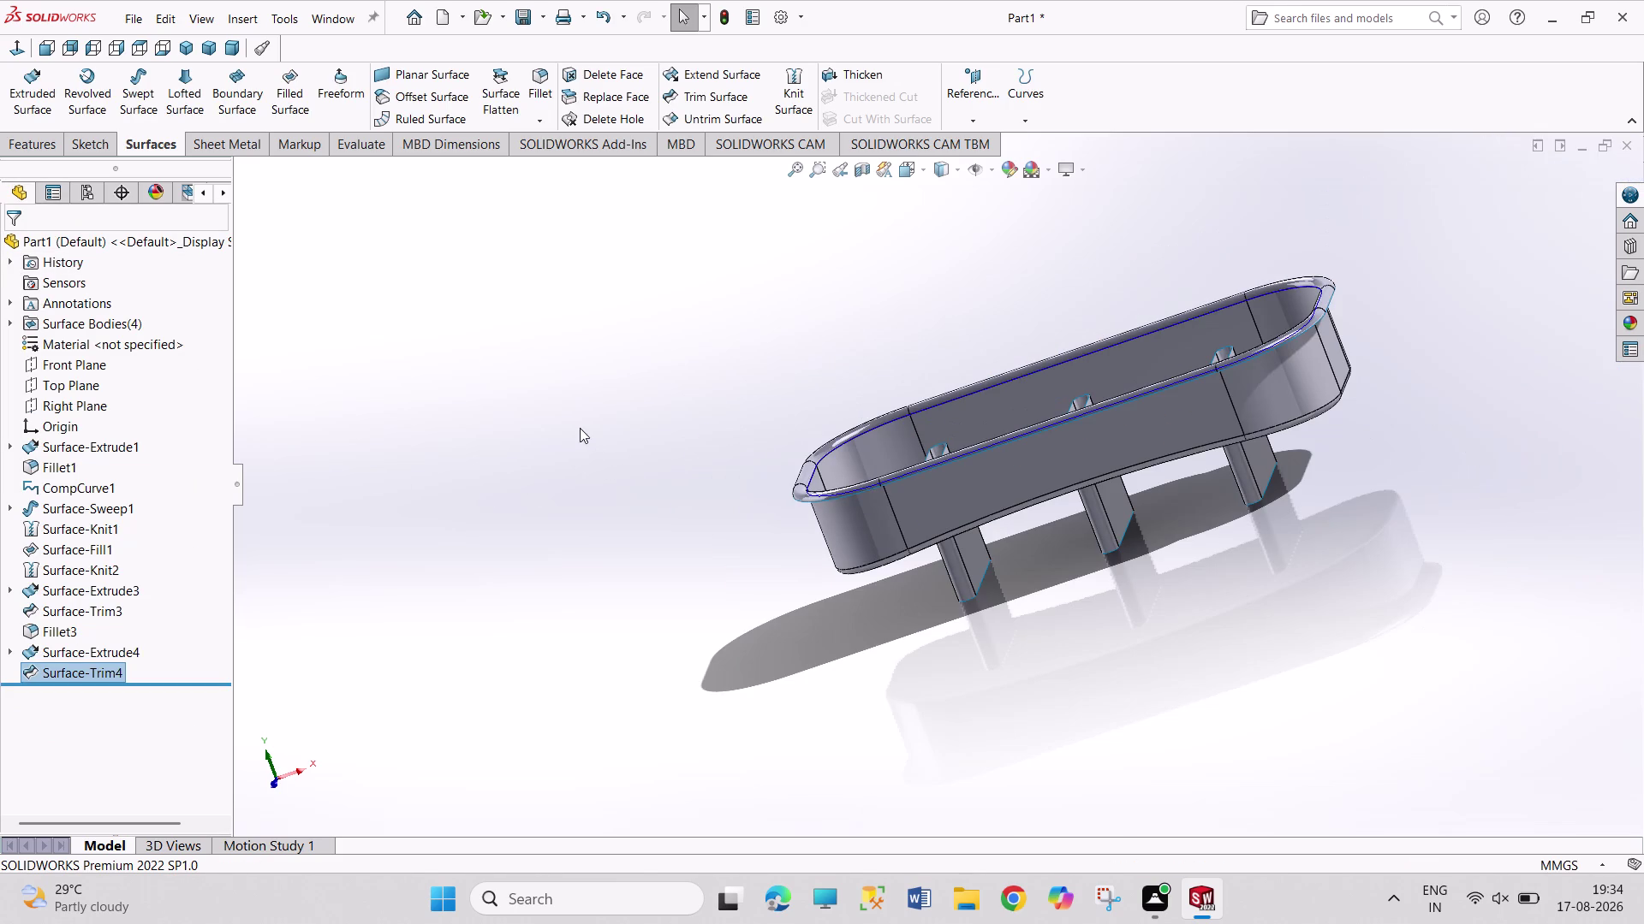
scroll(down, 3)
middle_drag(636, 445, 698, 535)
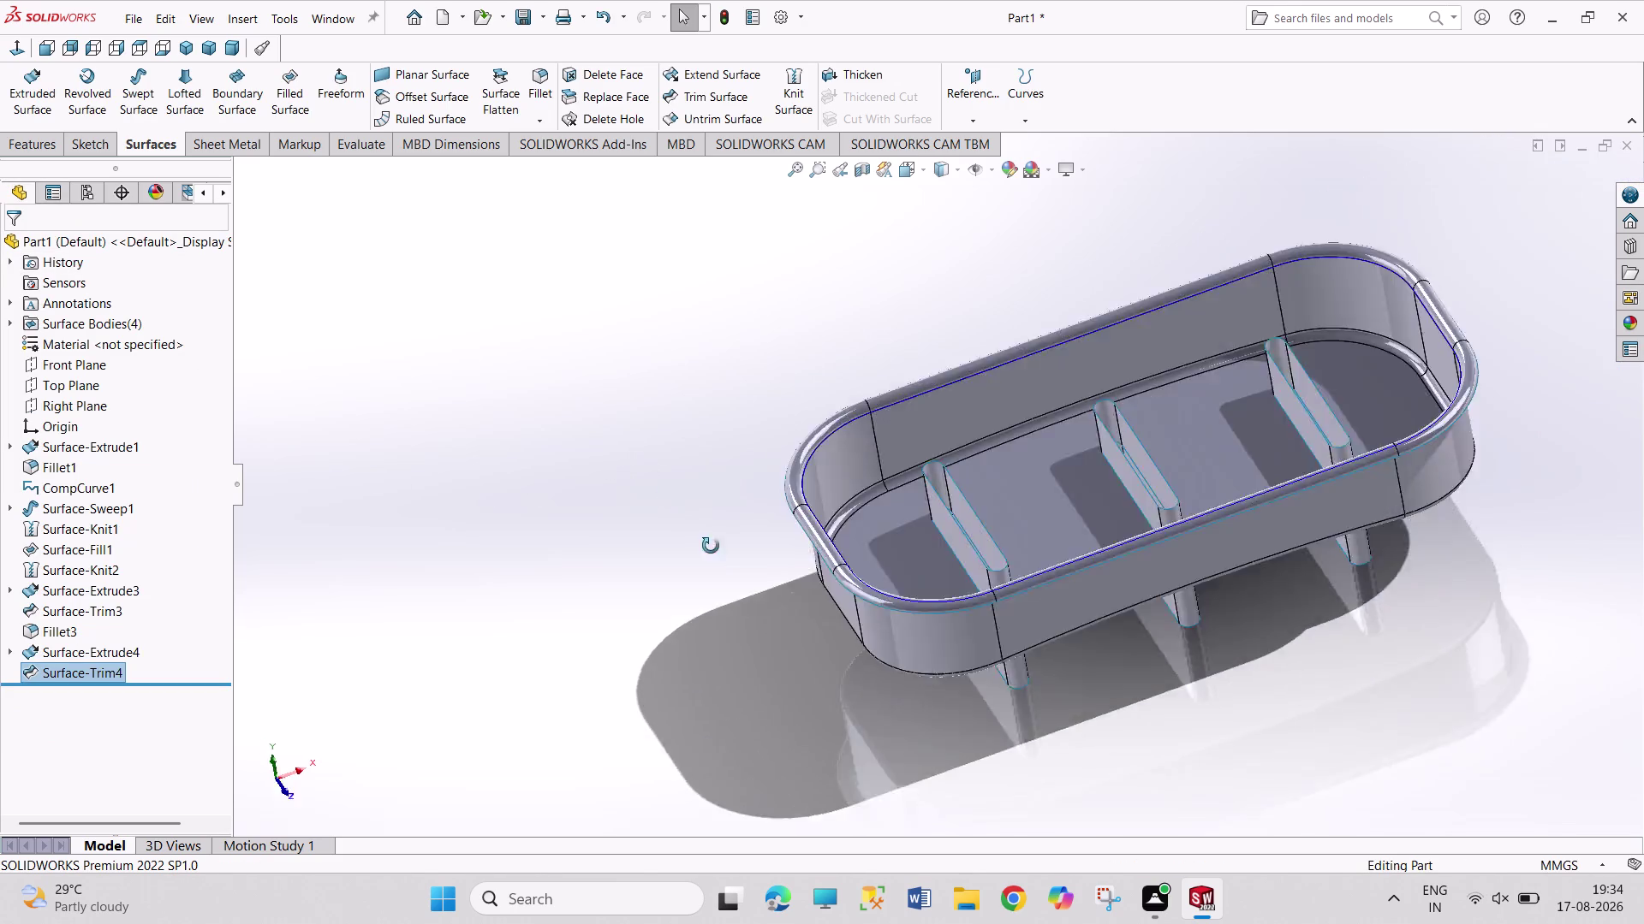
middle_drag(699, 536, 765, 613)
scroll(down, 3)
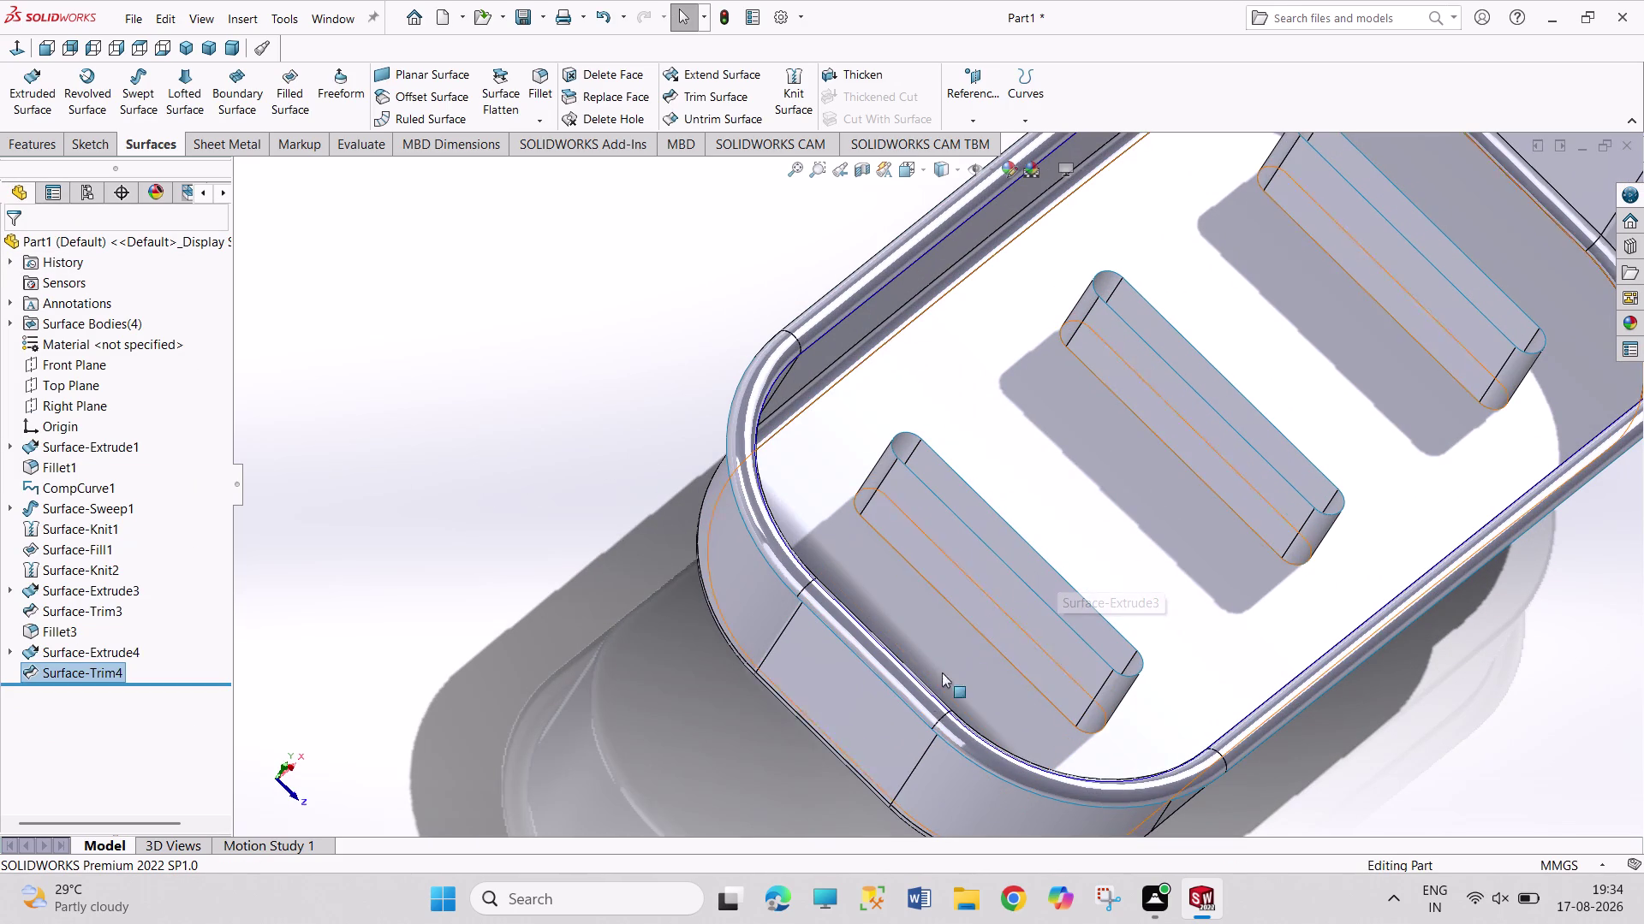
middle_drag(848, 482, 771, 569)
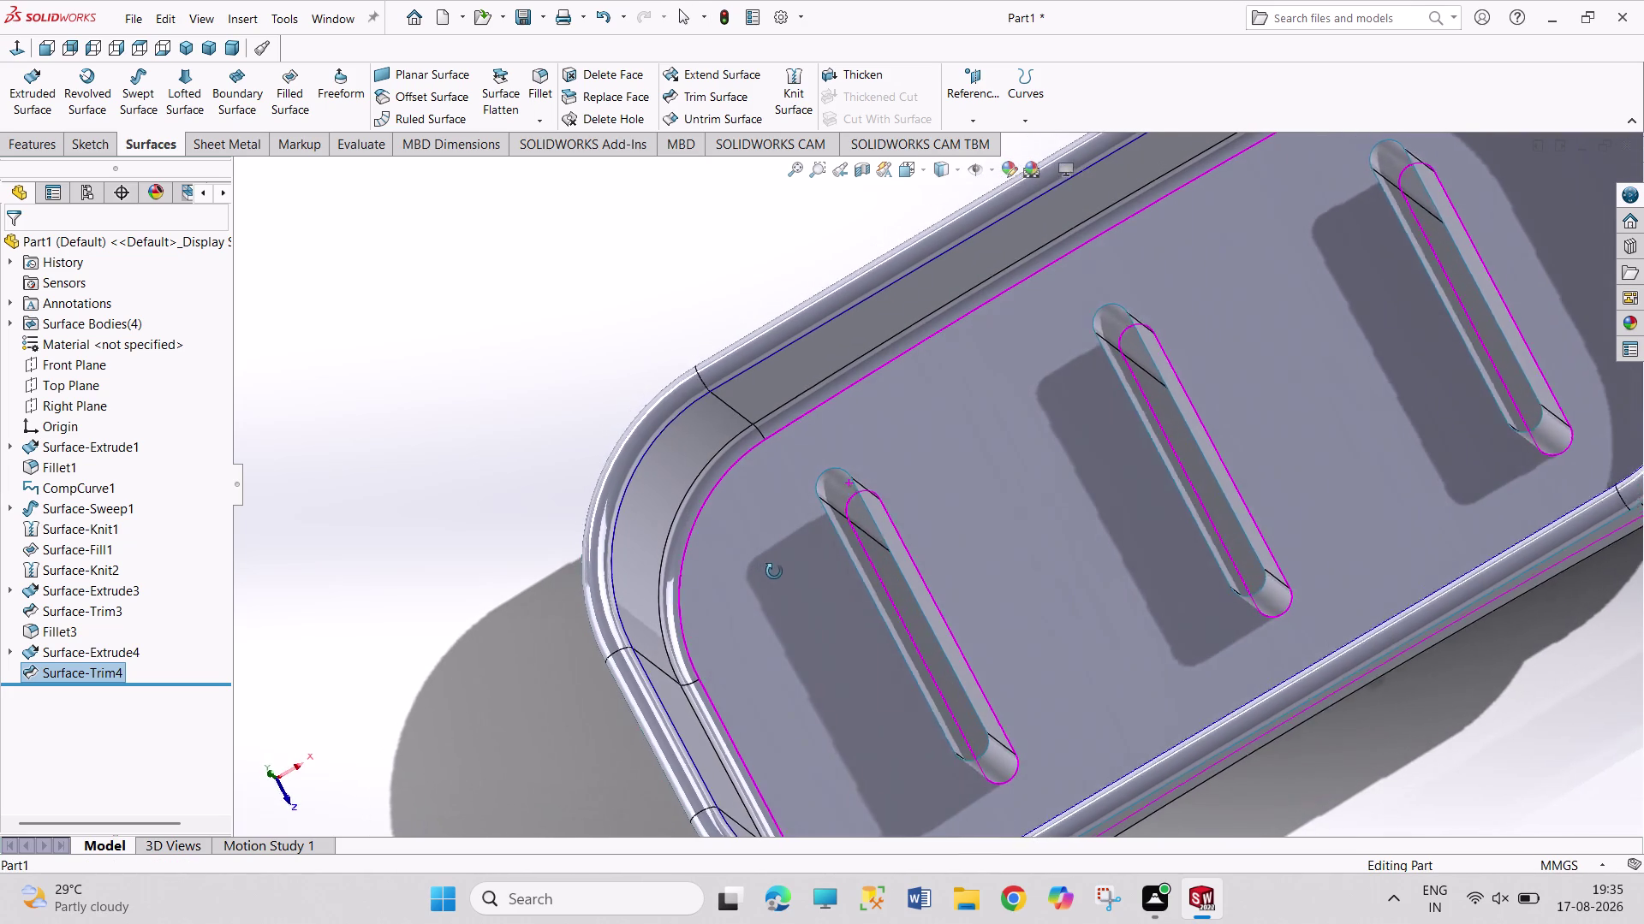
middle_drag(771, 569, 789, 544)
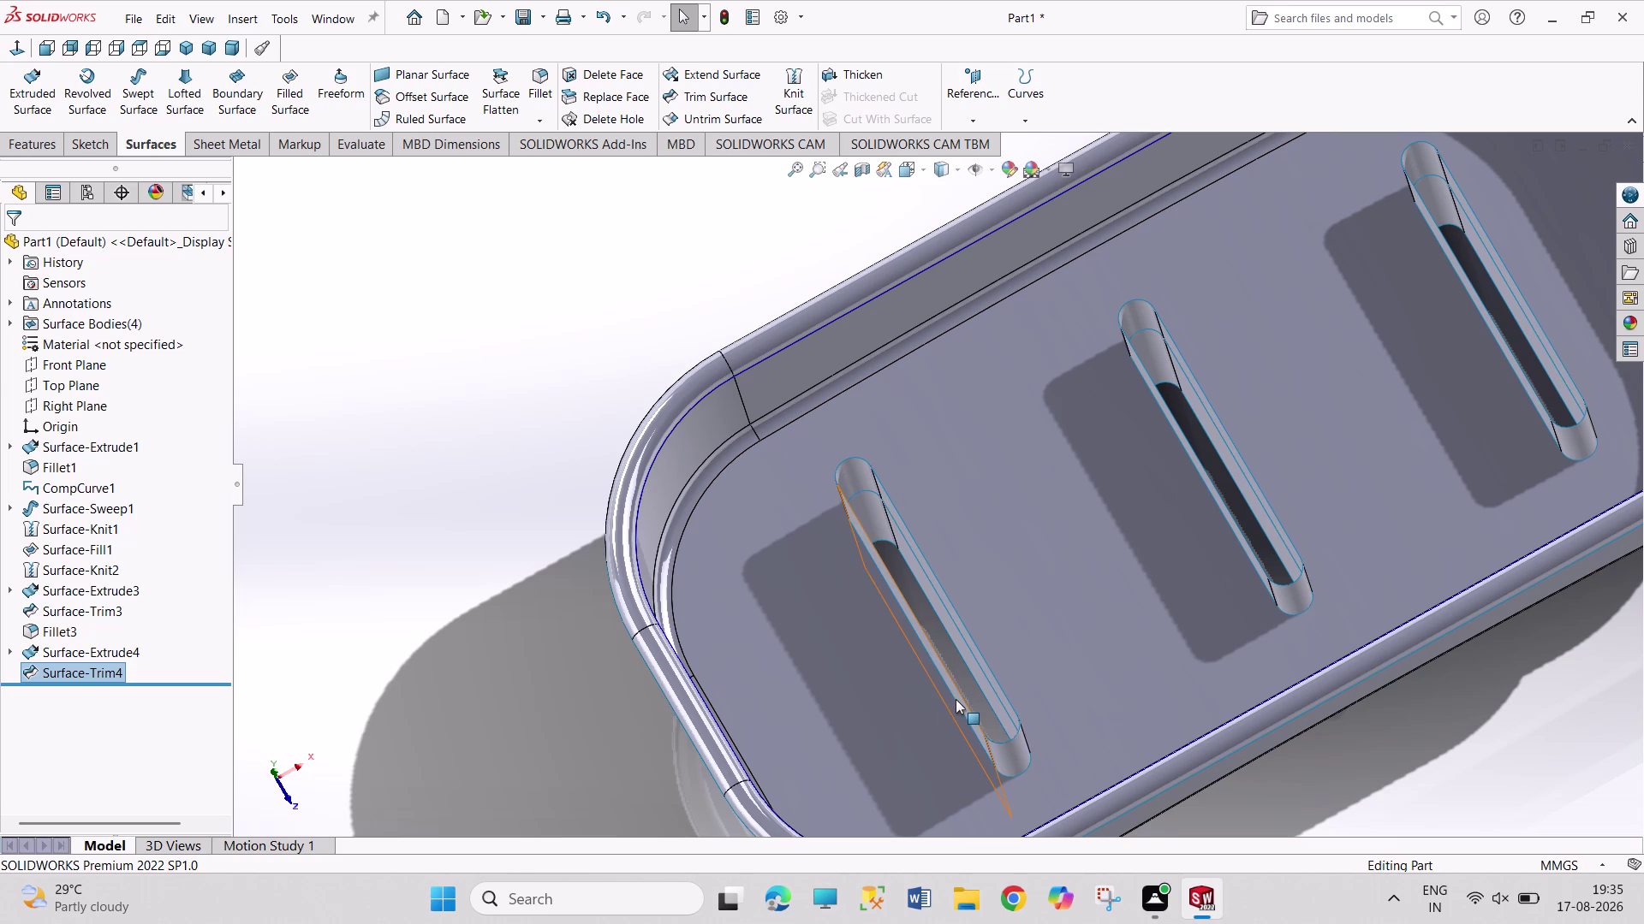
scroll(down, 3)
middle_drag(602, 639, 620, 581)
middle_drag(627, 546, 644, 492)
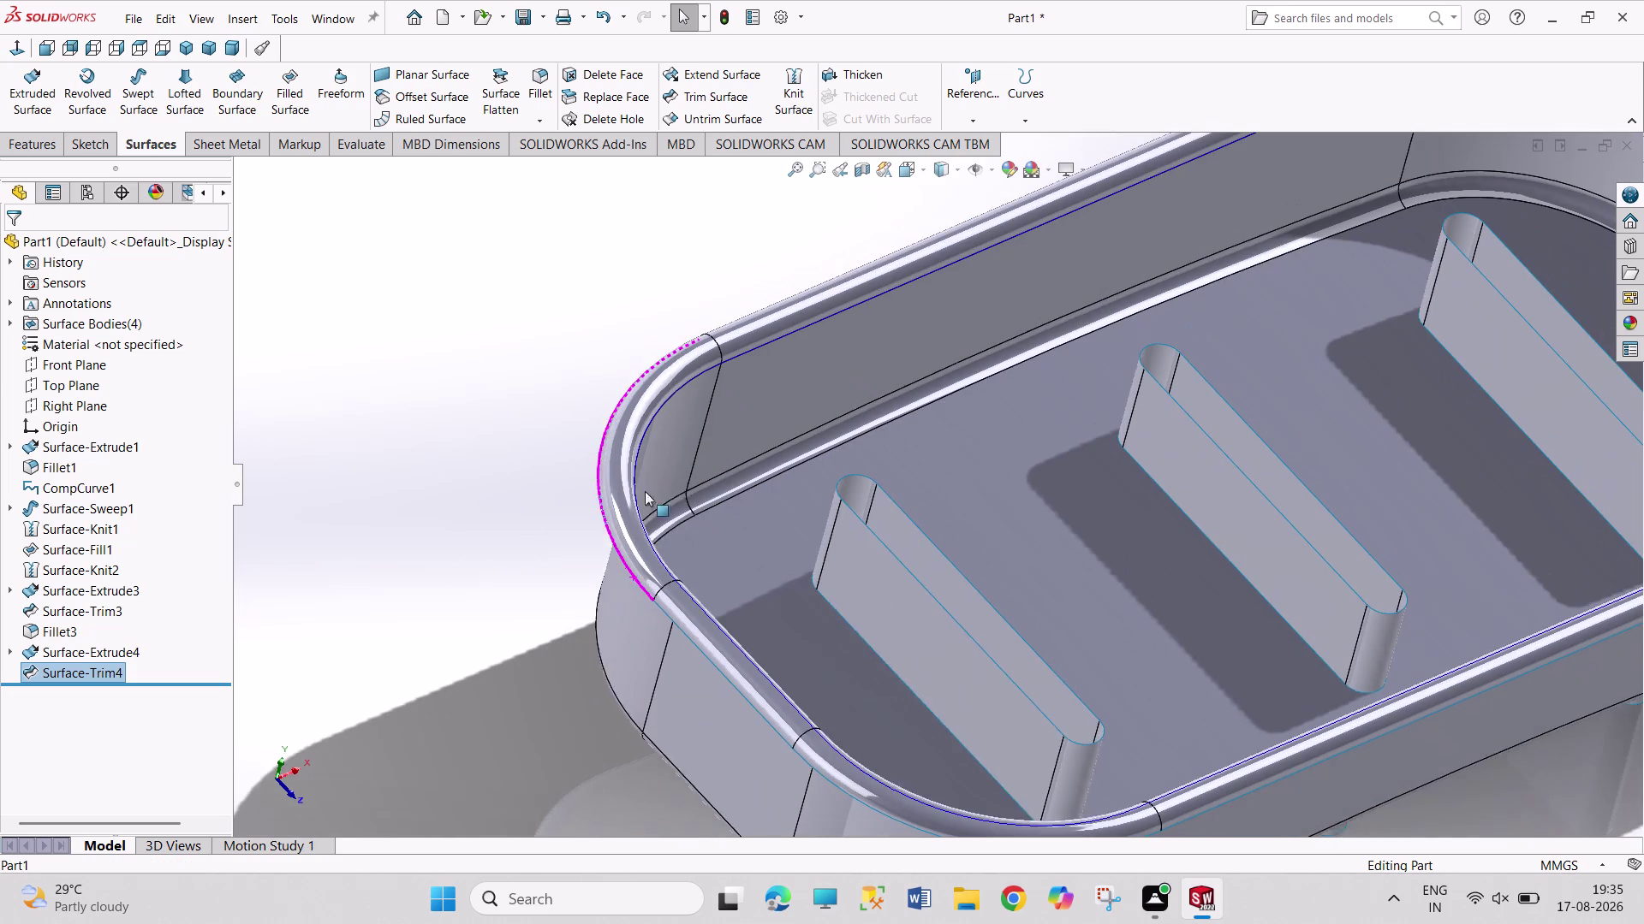
Hide the three slot wall surfaces and return to the isometric view.
click(939, 630)
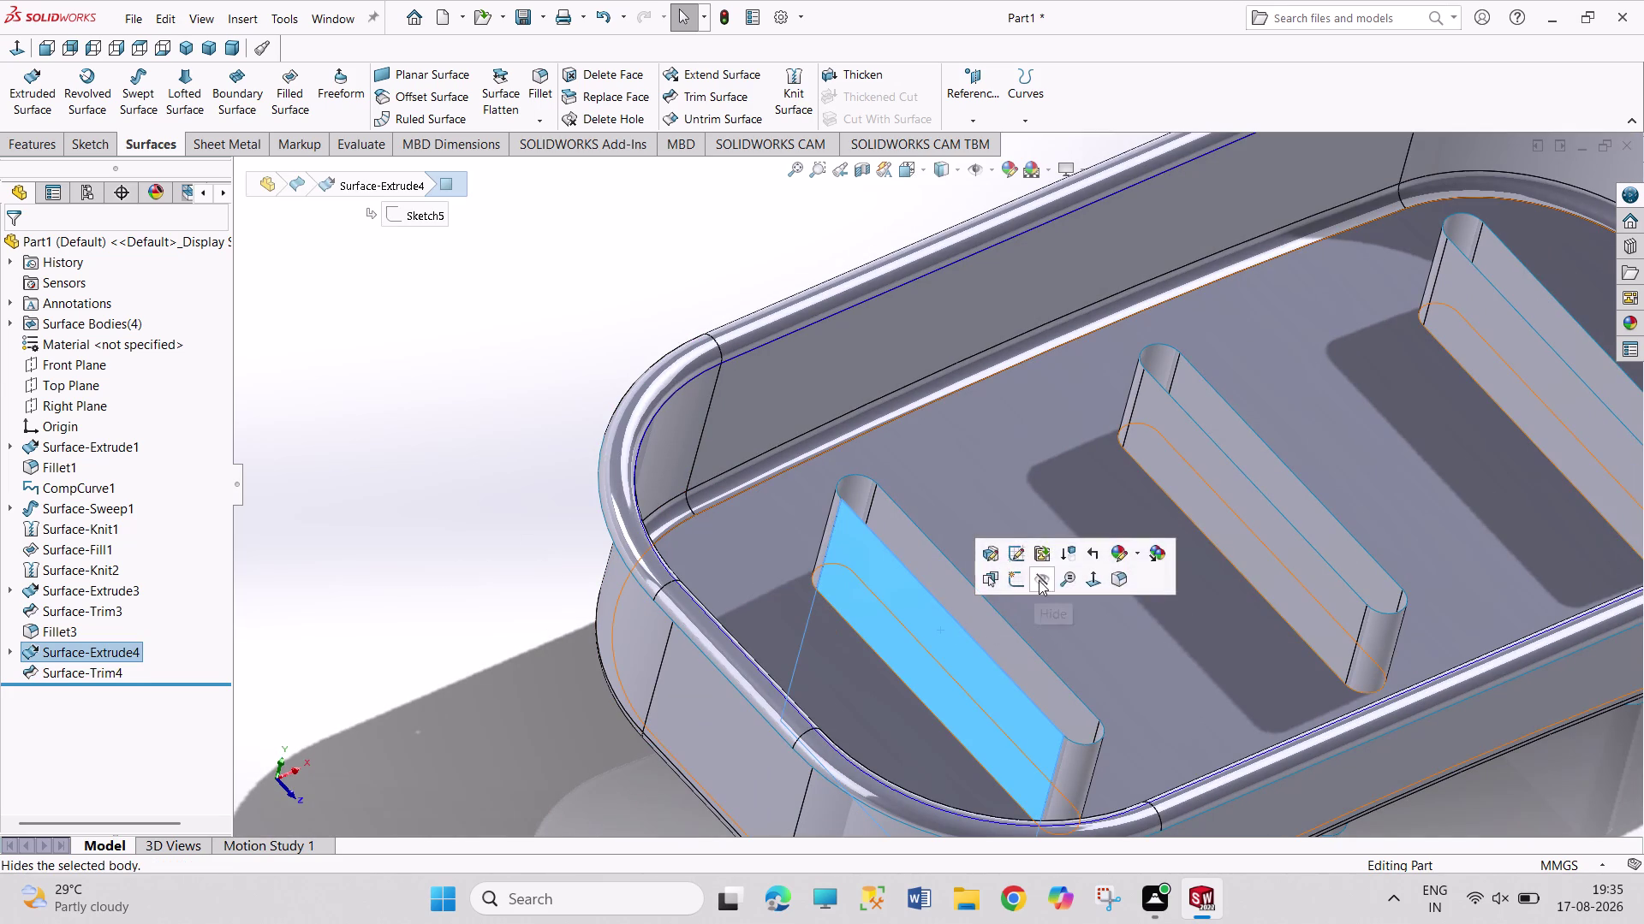
click(1039, 580)
click(1241, 532)
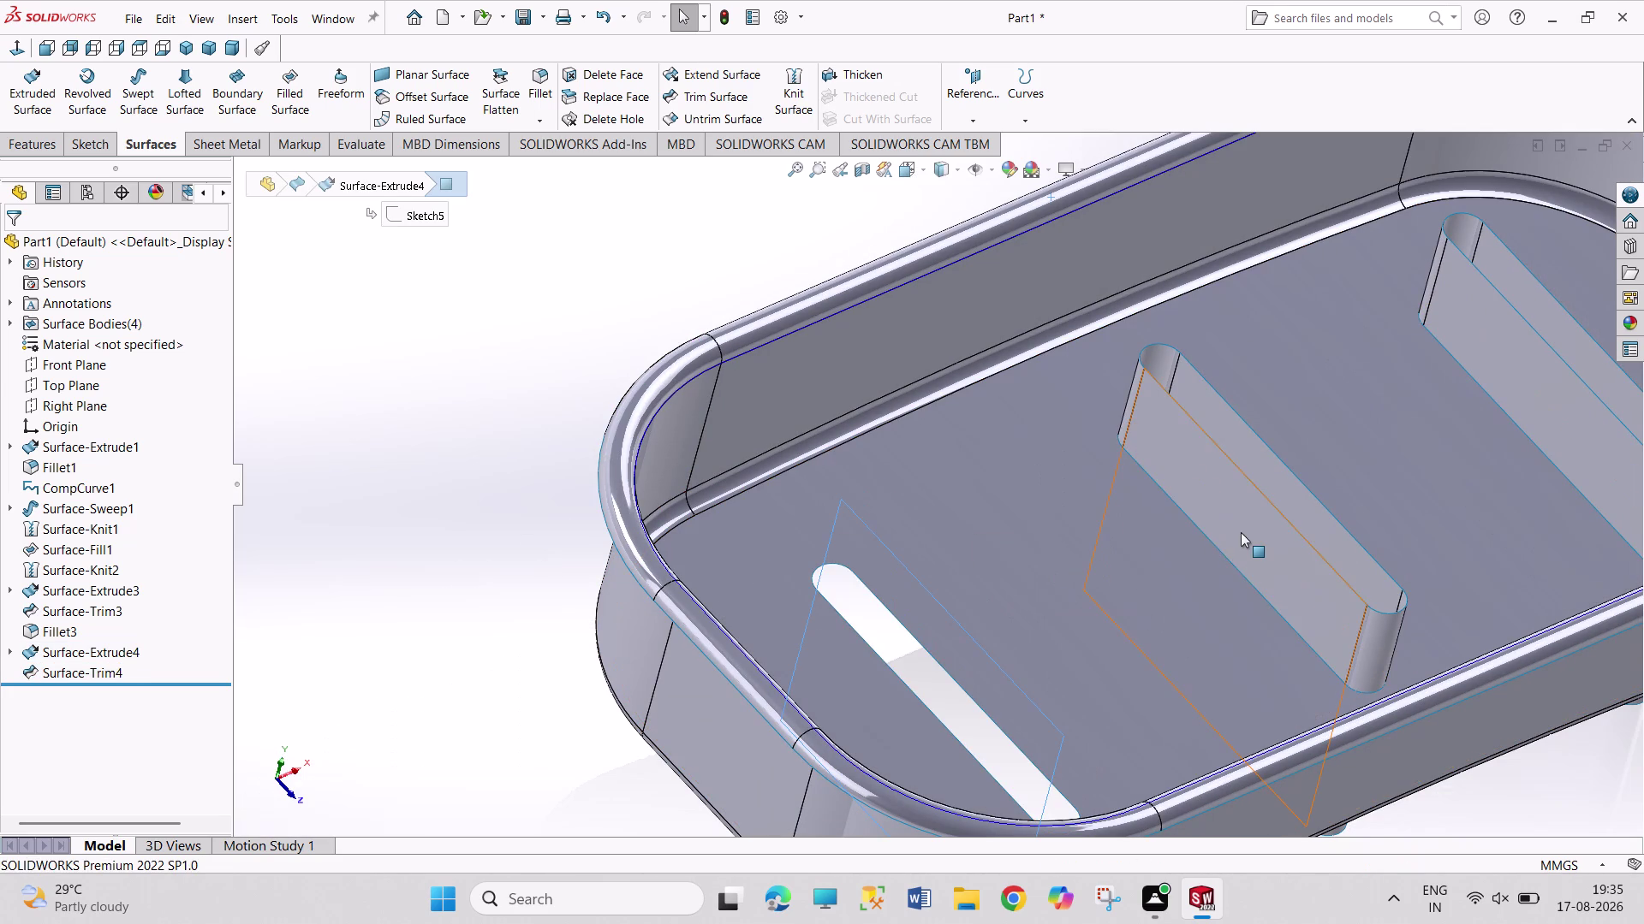
click(1344, 480)
click(1530, 351)
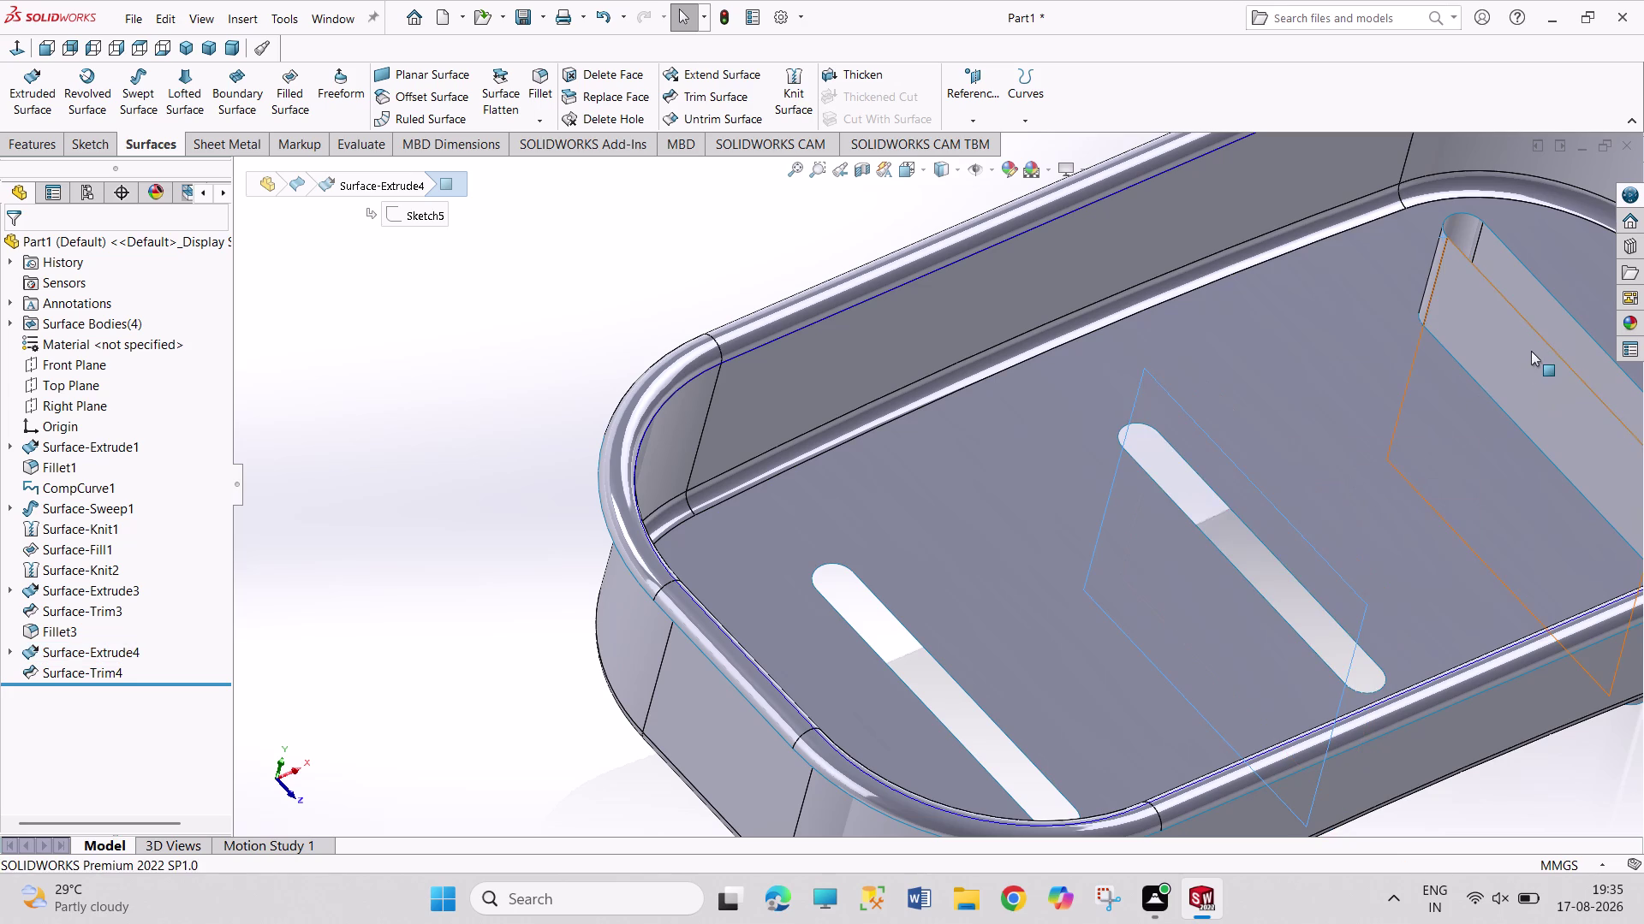
click(1514, 302)
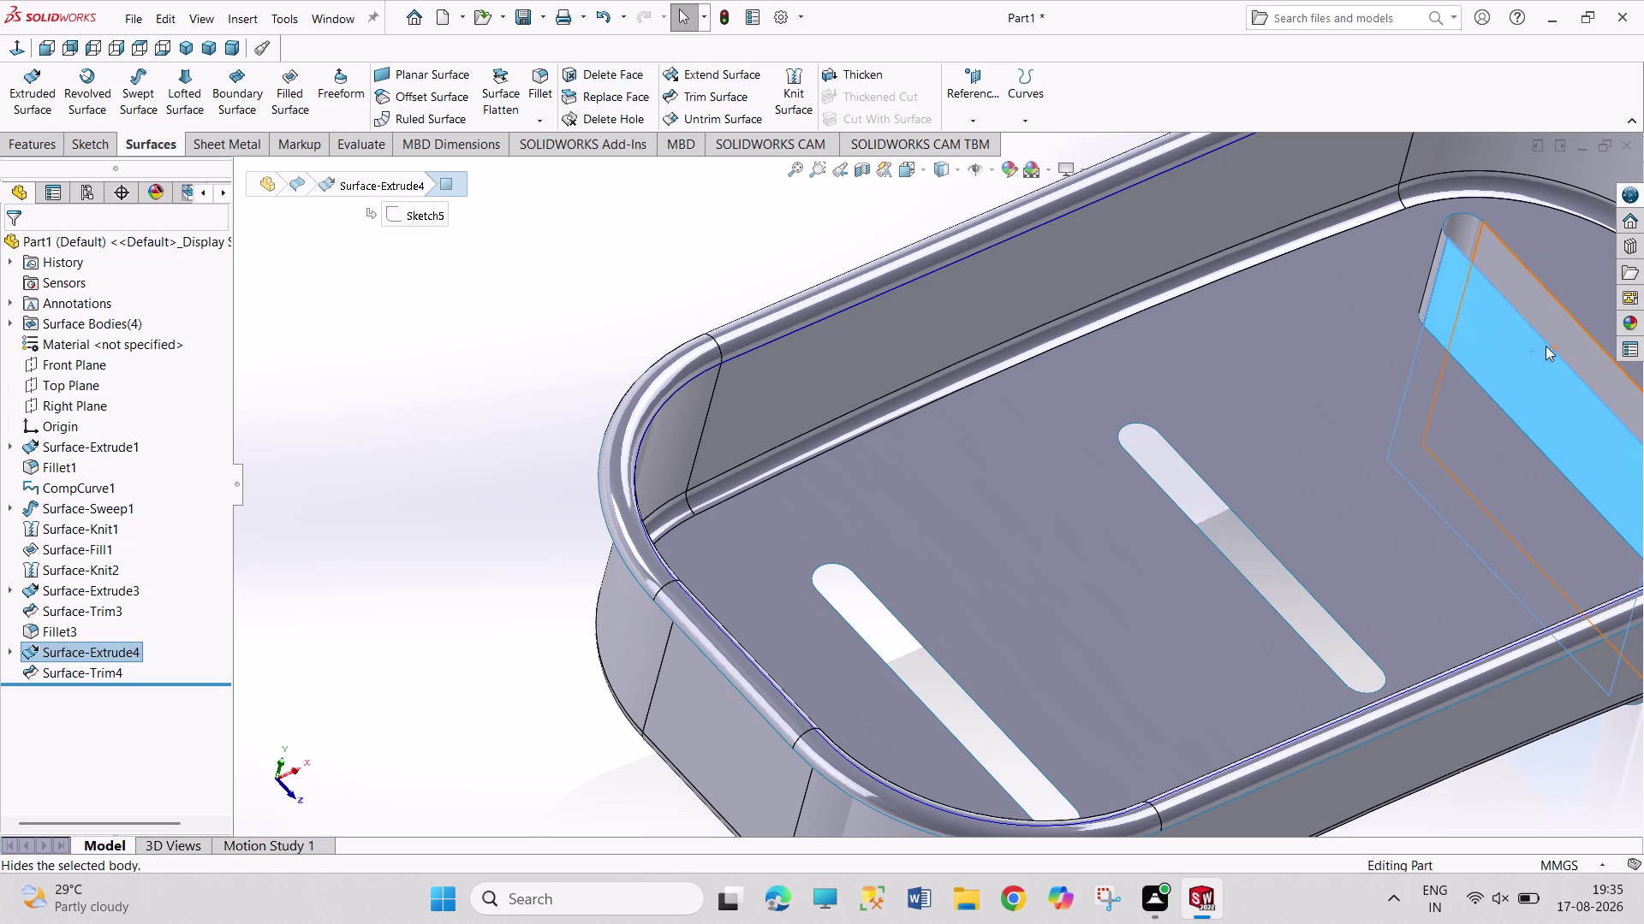
scroll(up, 3)
scroll(down, 3)
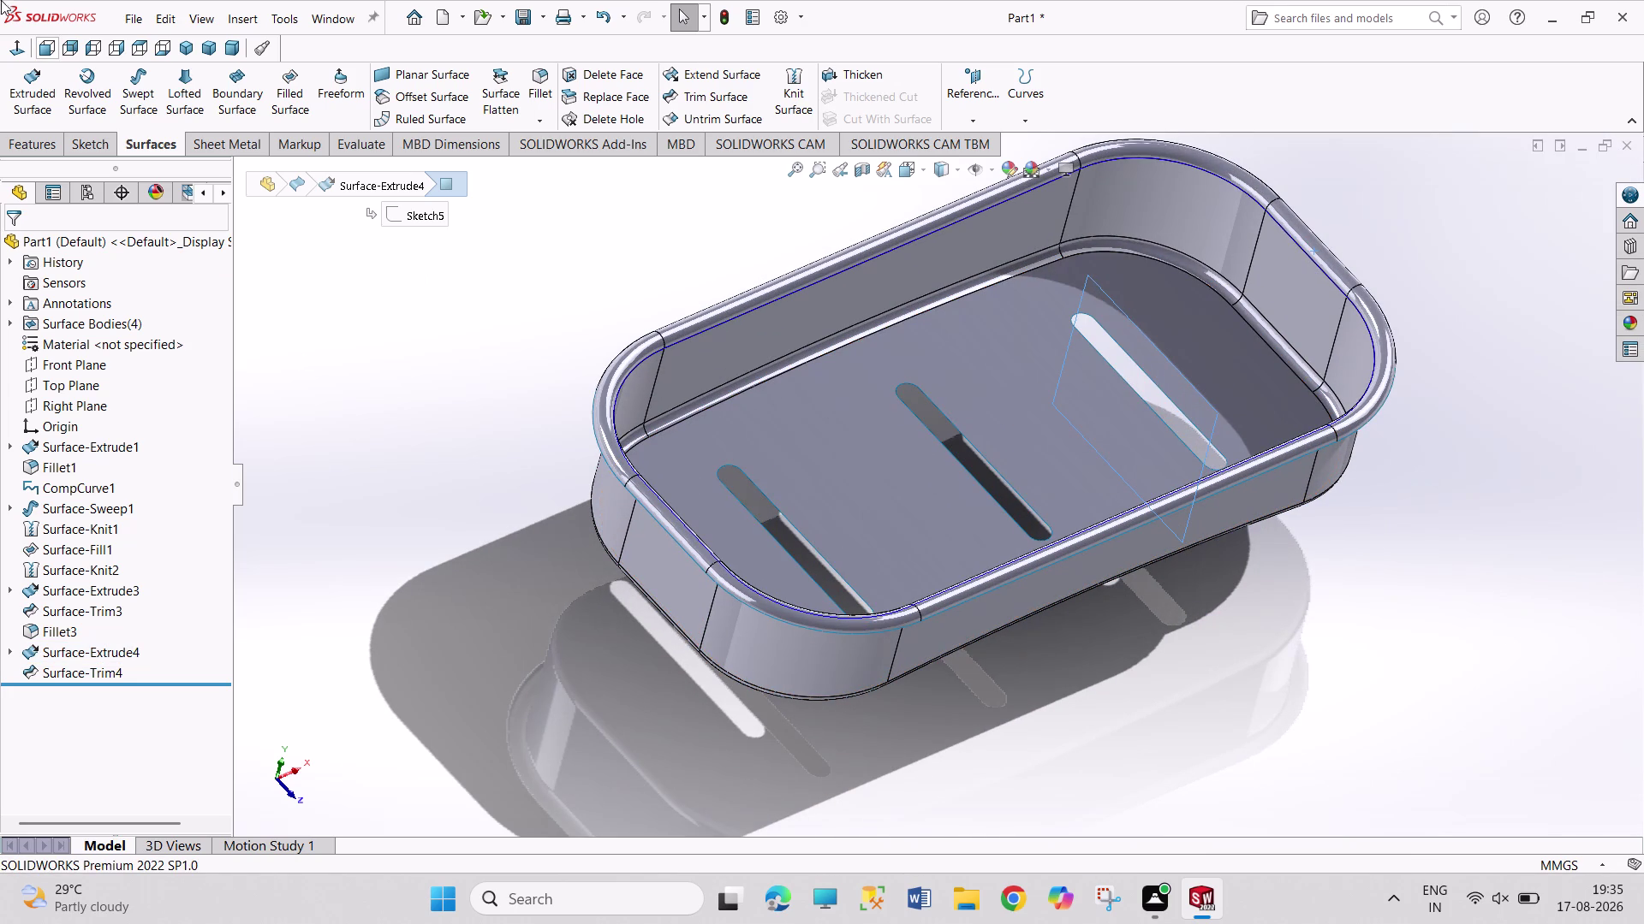
click(183, 51)
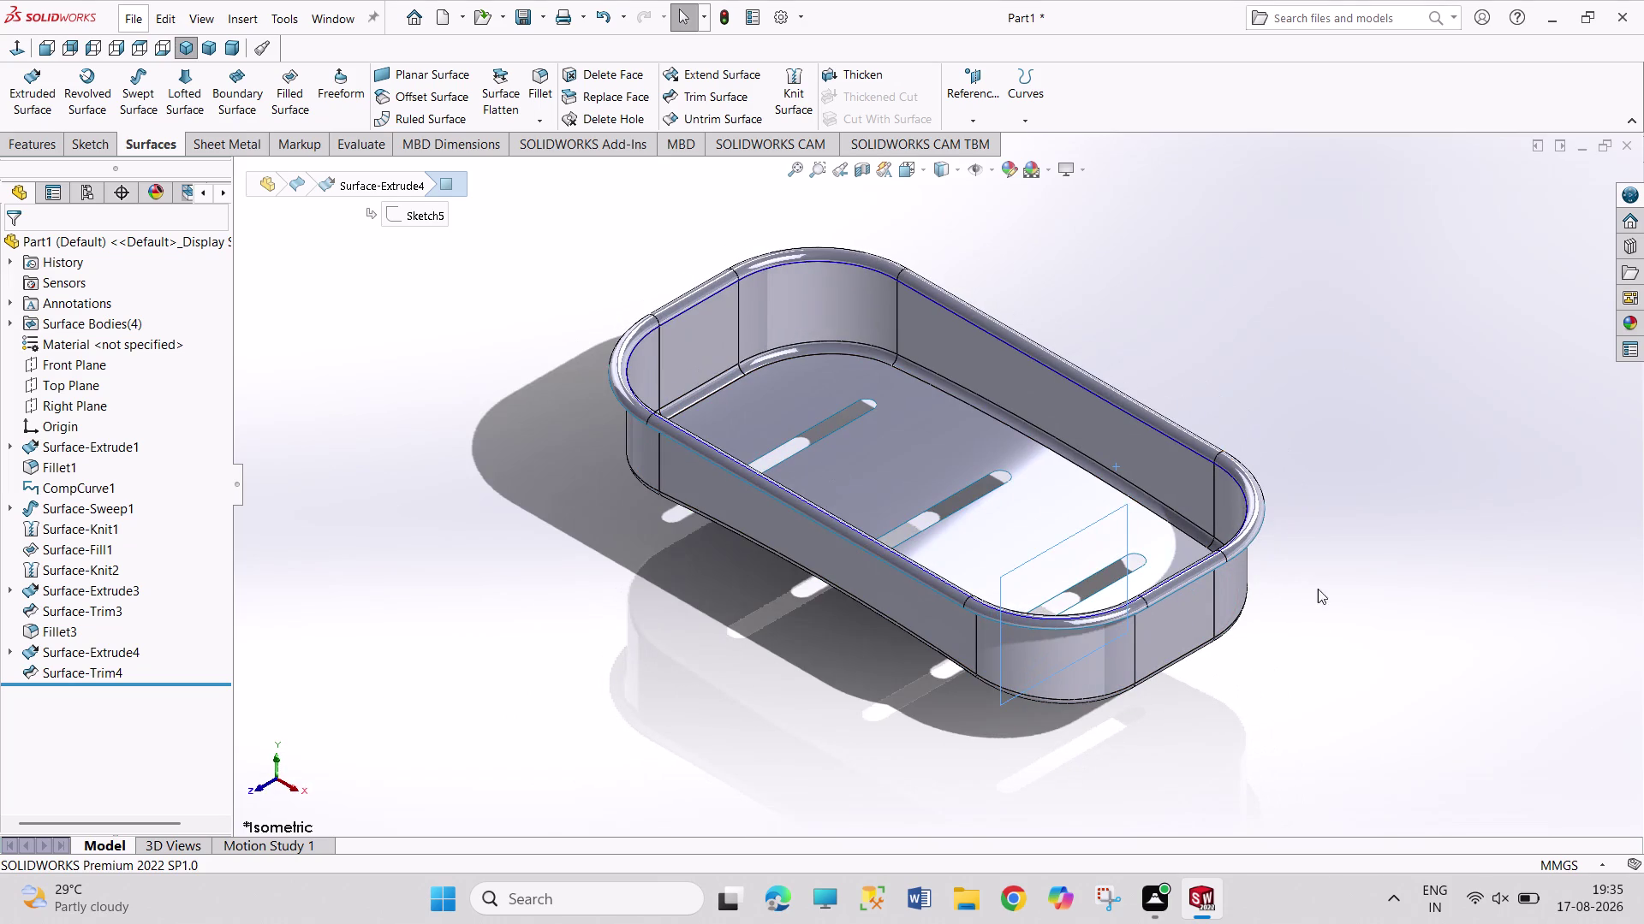
drag(1336, 343, 1485, 556)
Clear the selection, then open the Part1 appearance editor from the tray's outer wall.
drag(1357, 359, 1560, 550)
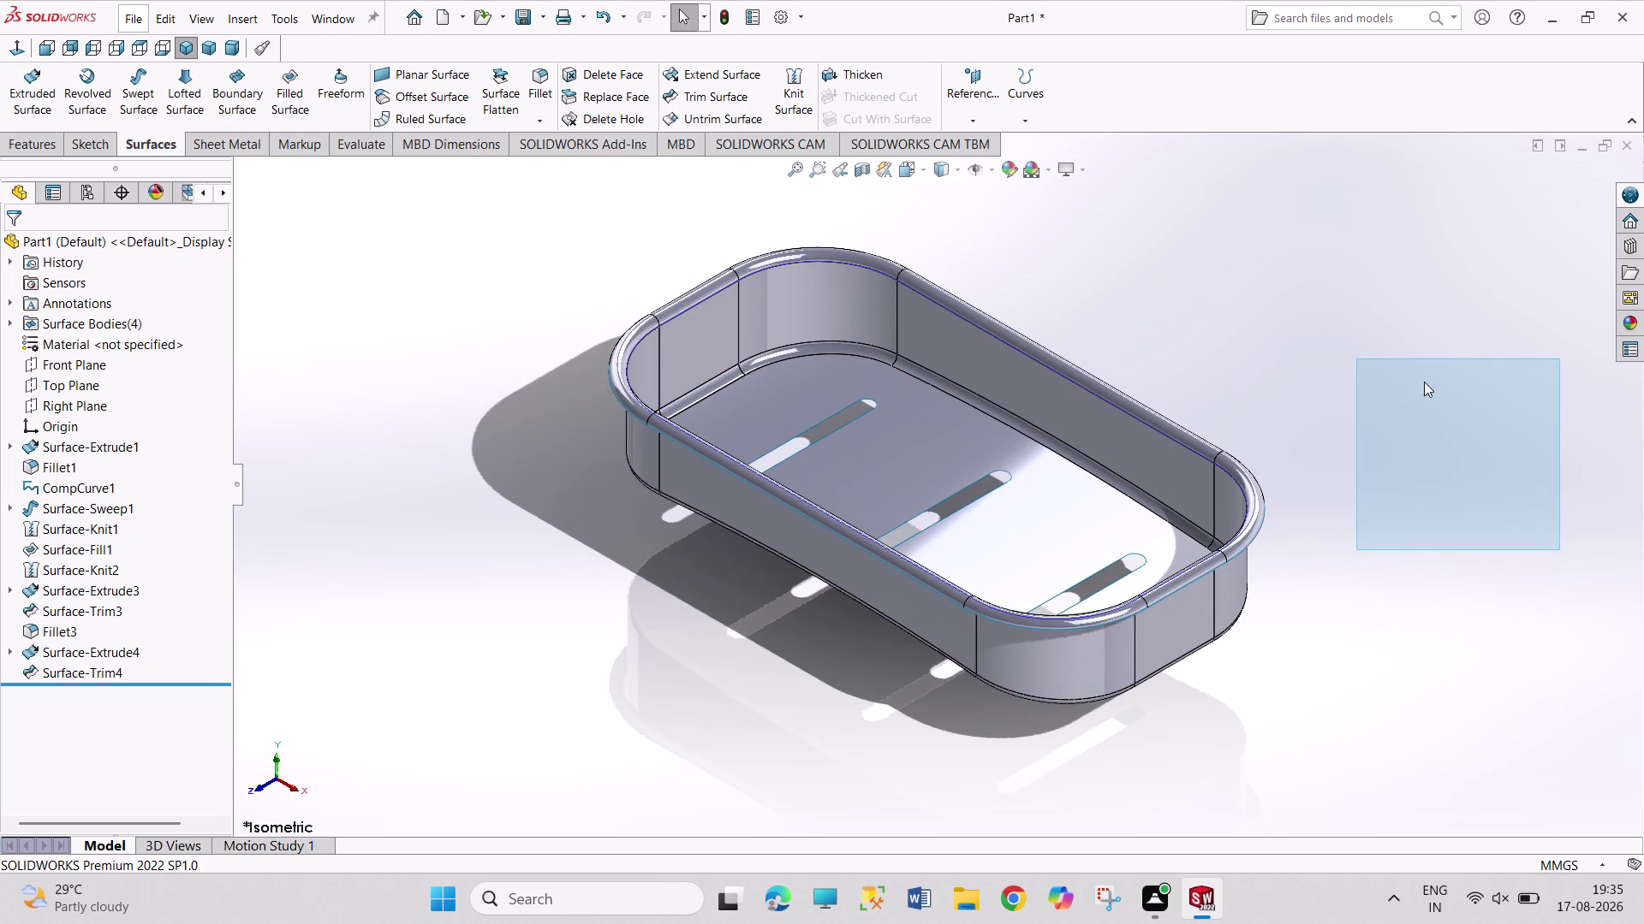
drag(1380, 362, 1530, 522)
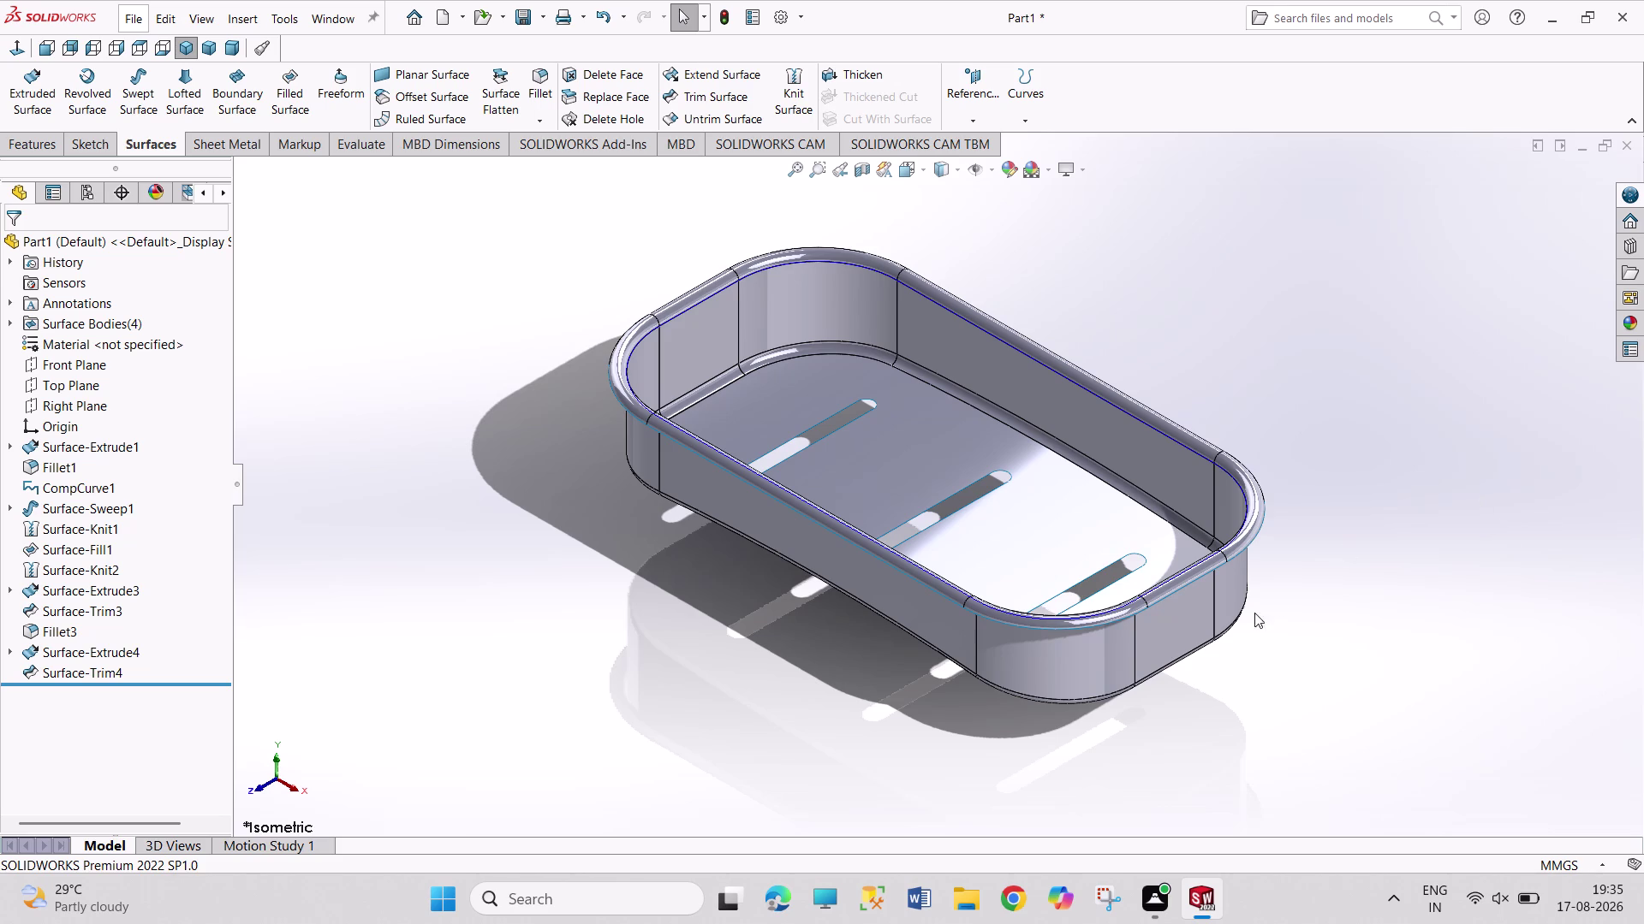
right_click(1163, 608)
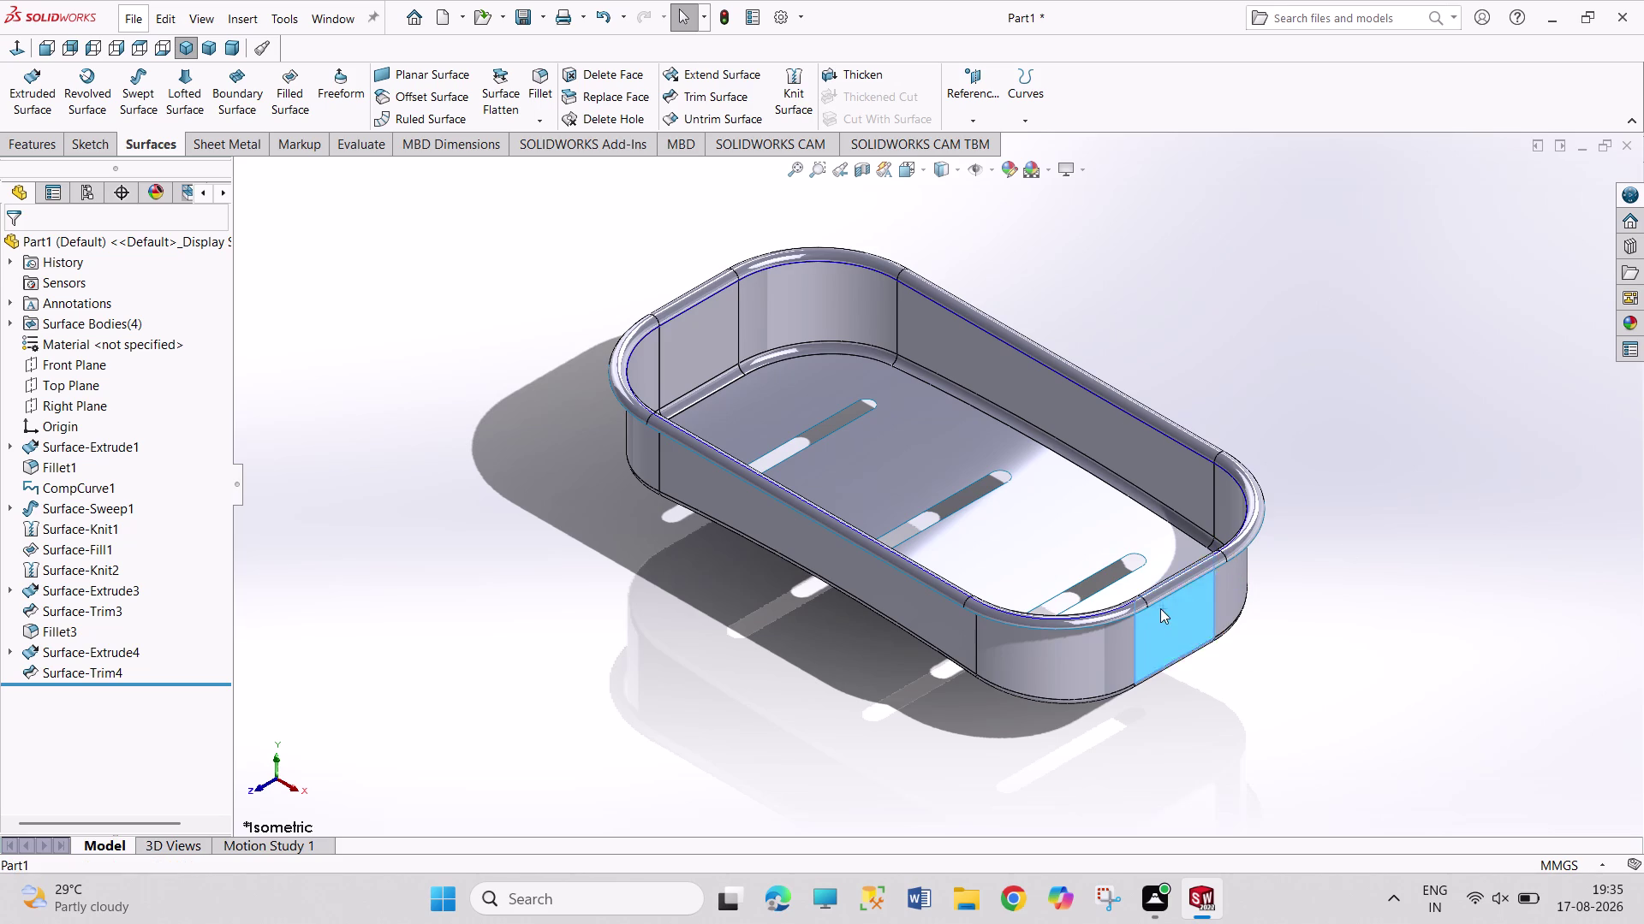
click(1305, 419)
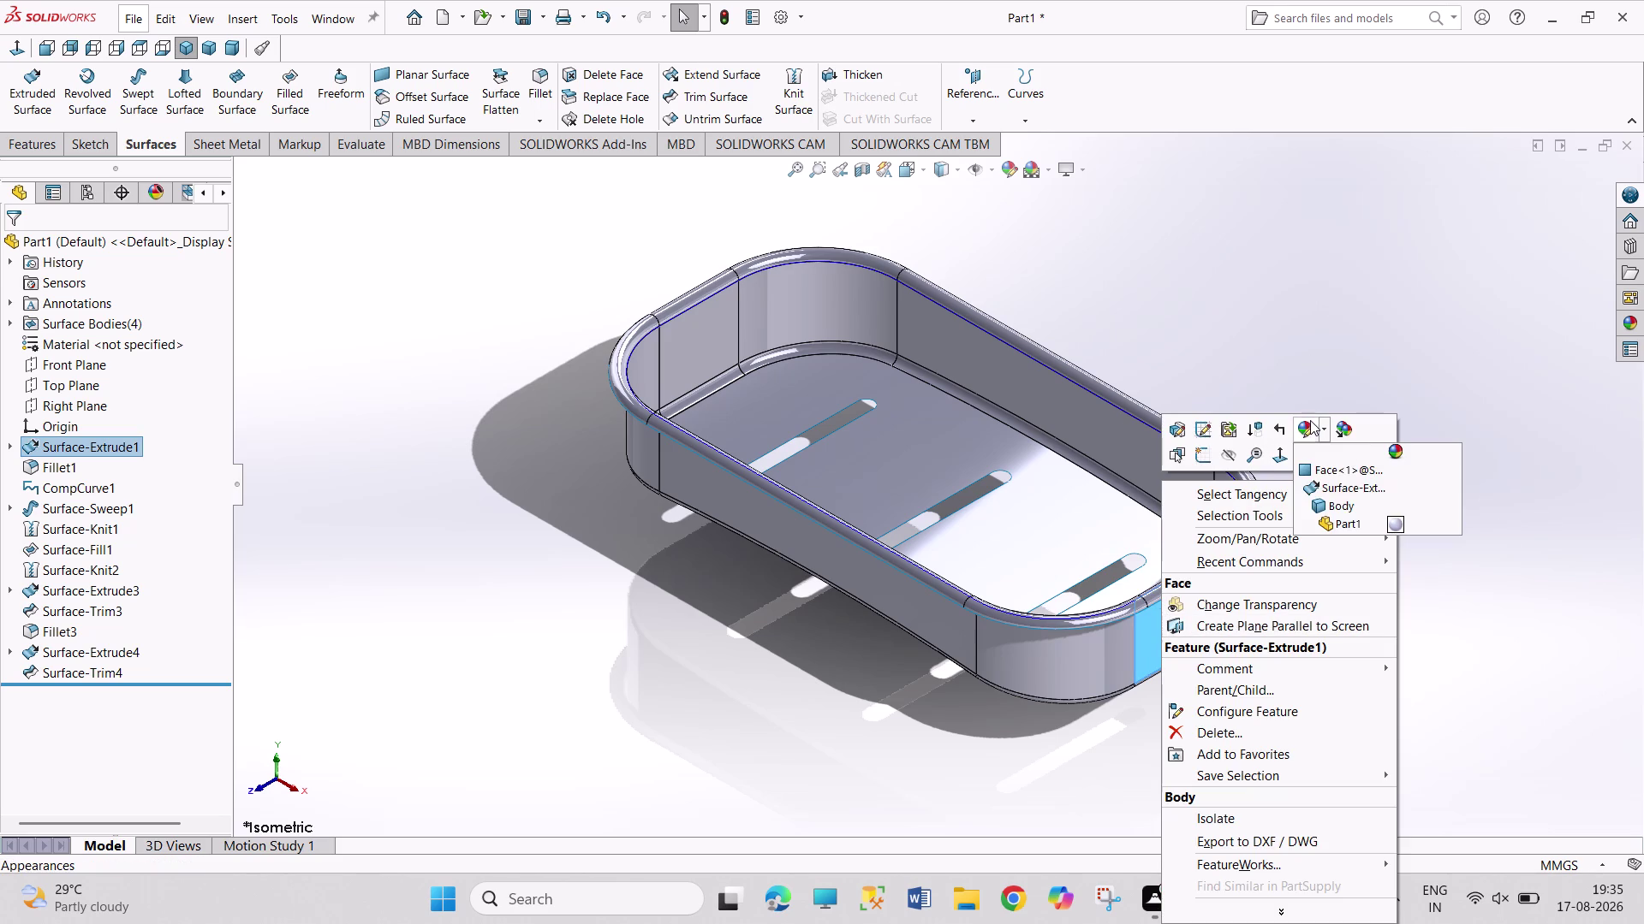
click(1337, 523)
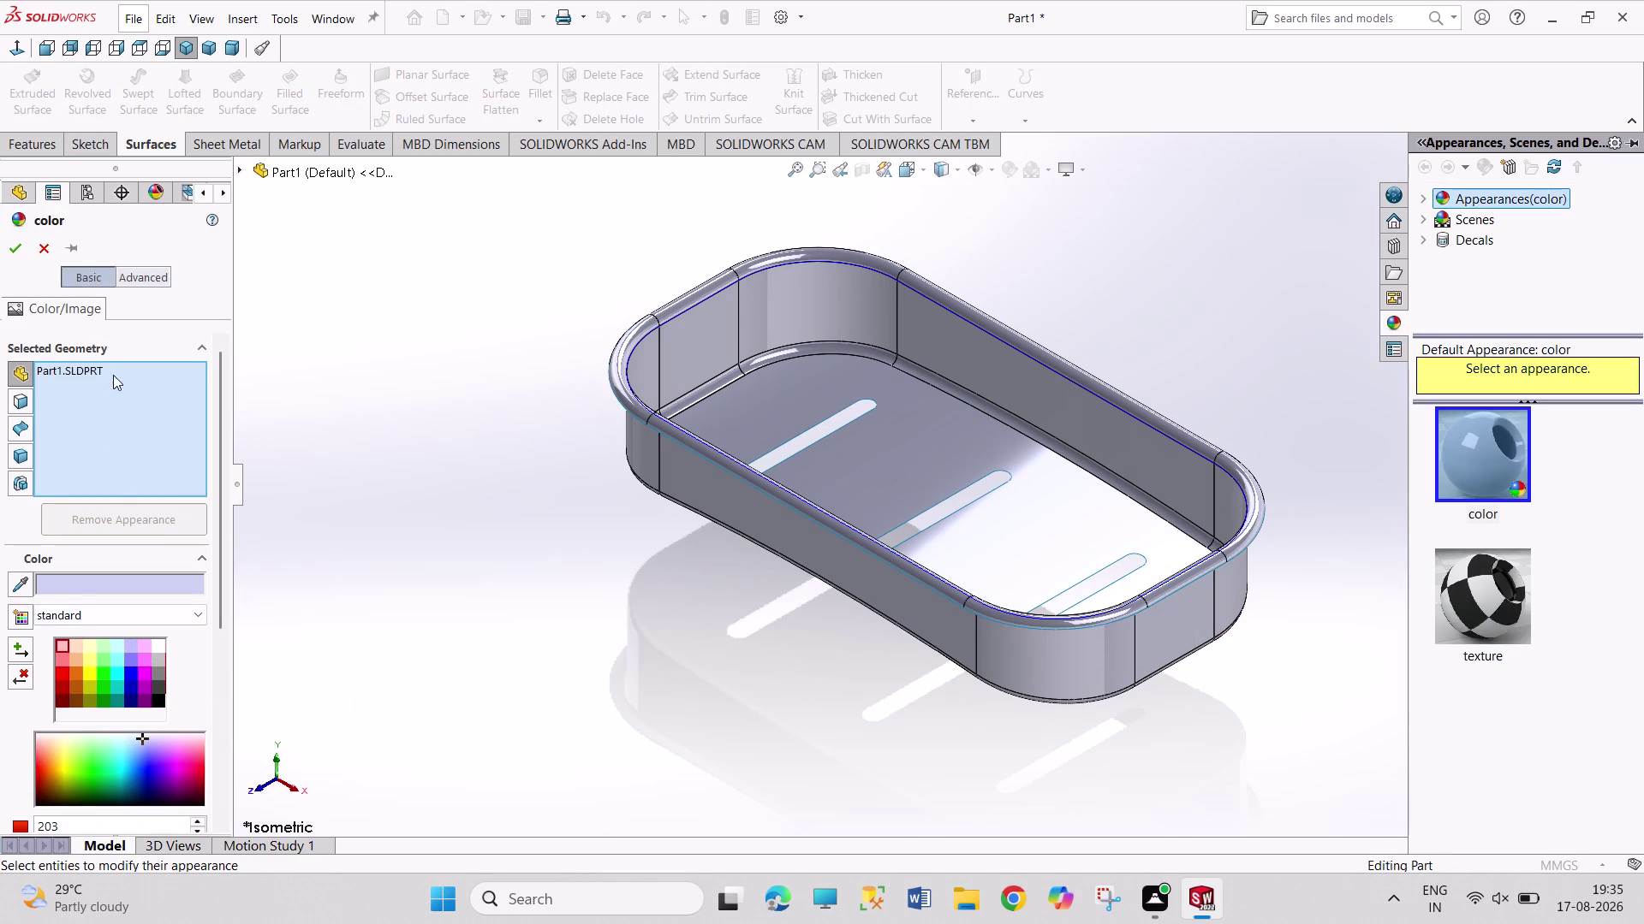
Browse the pastel and greyscale palettes, previewing yellow, lilac and purple pastels.
click(135, 619)
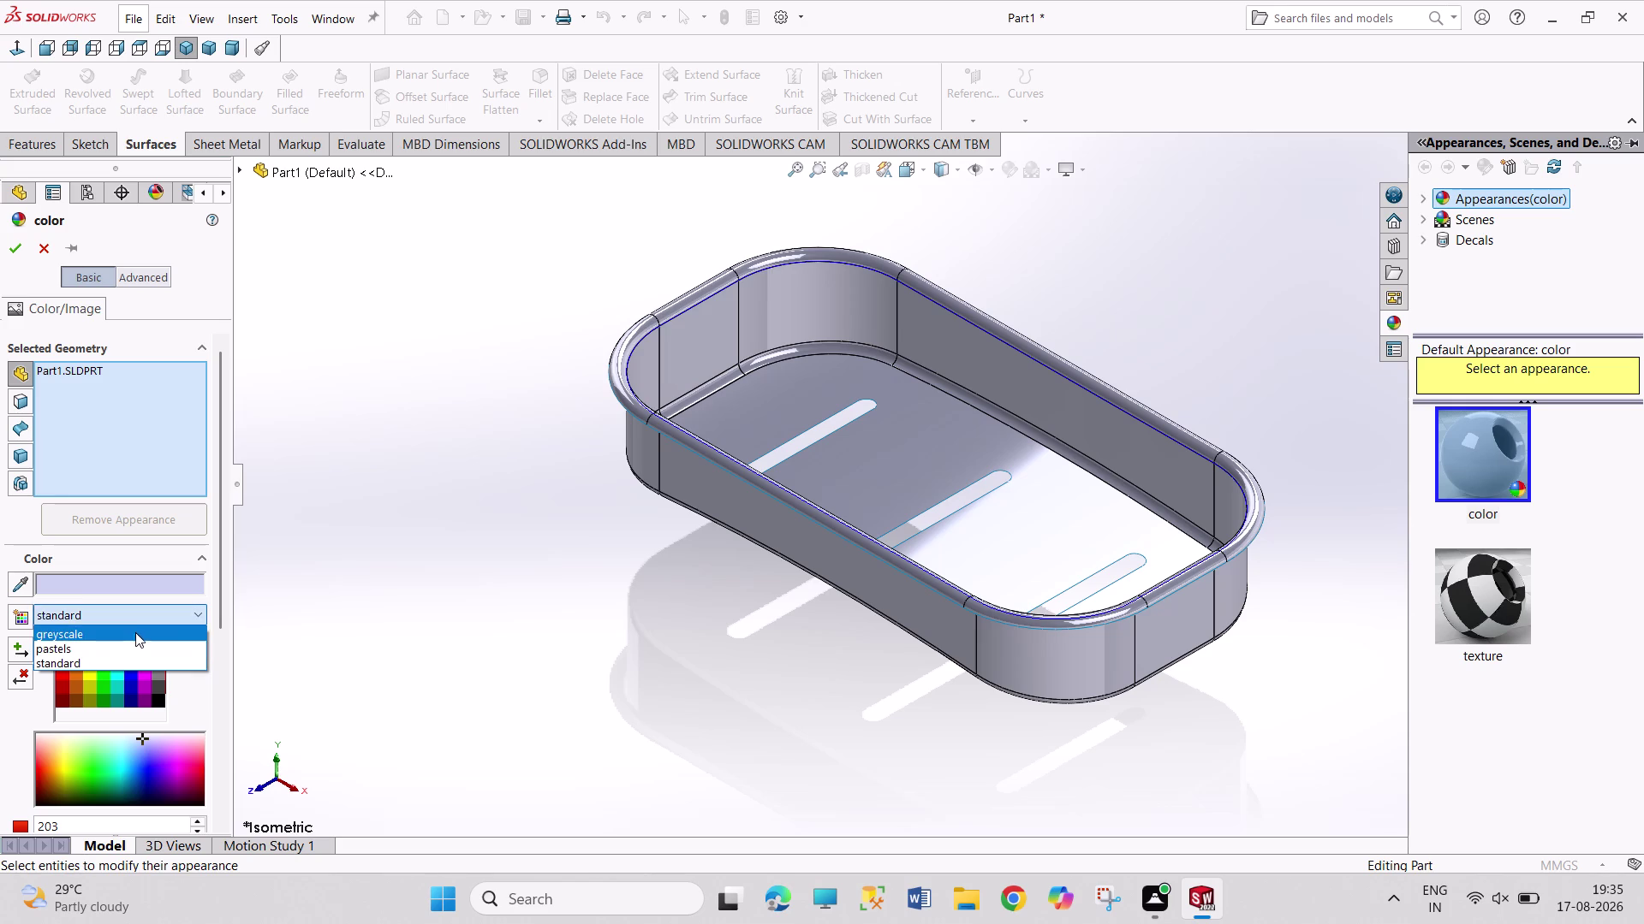
click(134, 649)
click(183, 617)
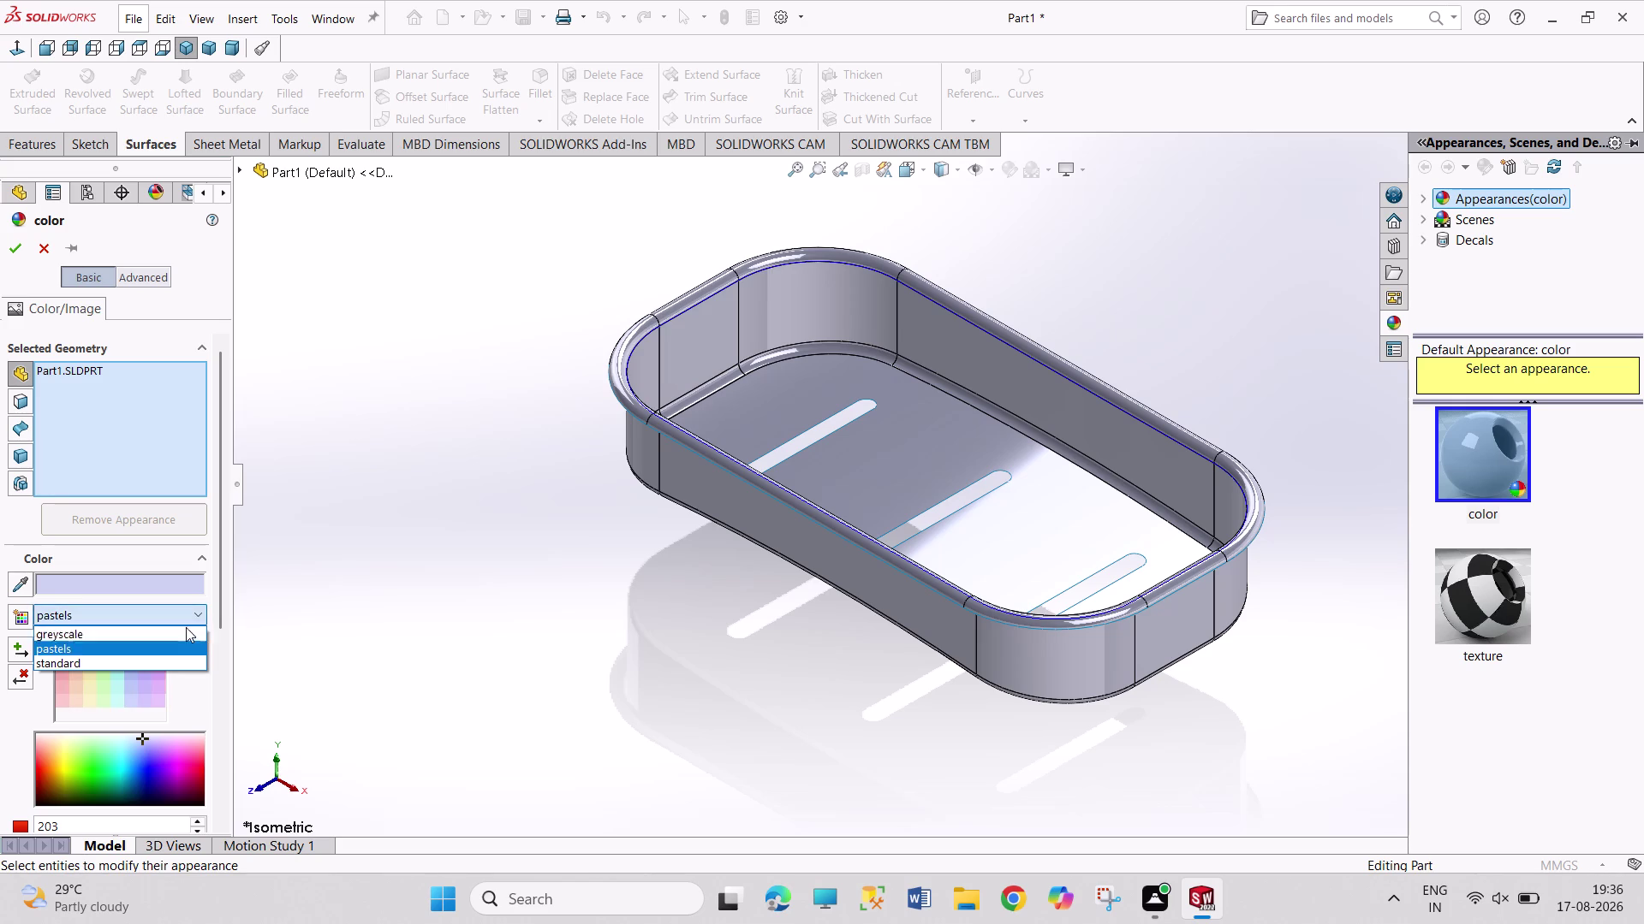
click(176, 633)
click(198, 612)
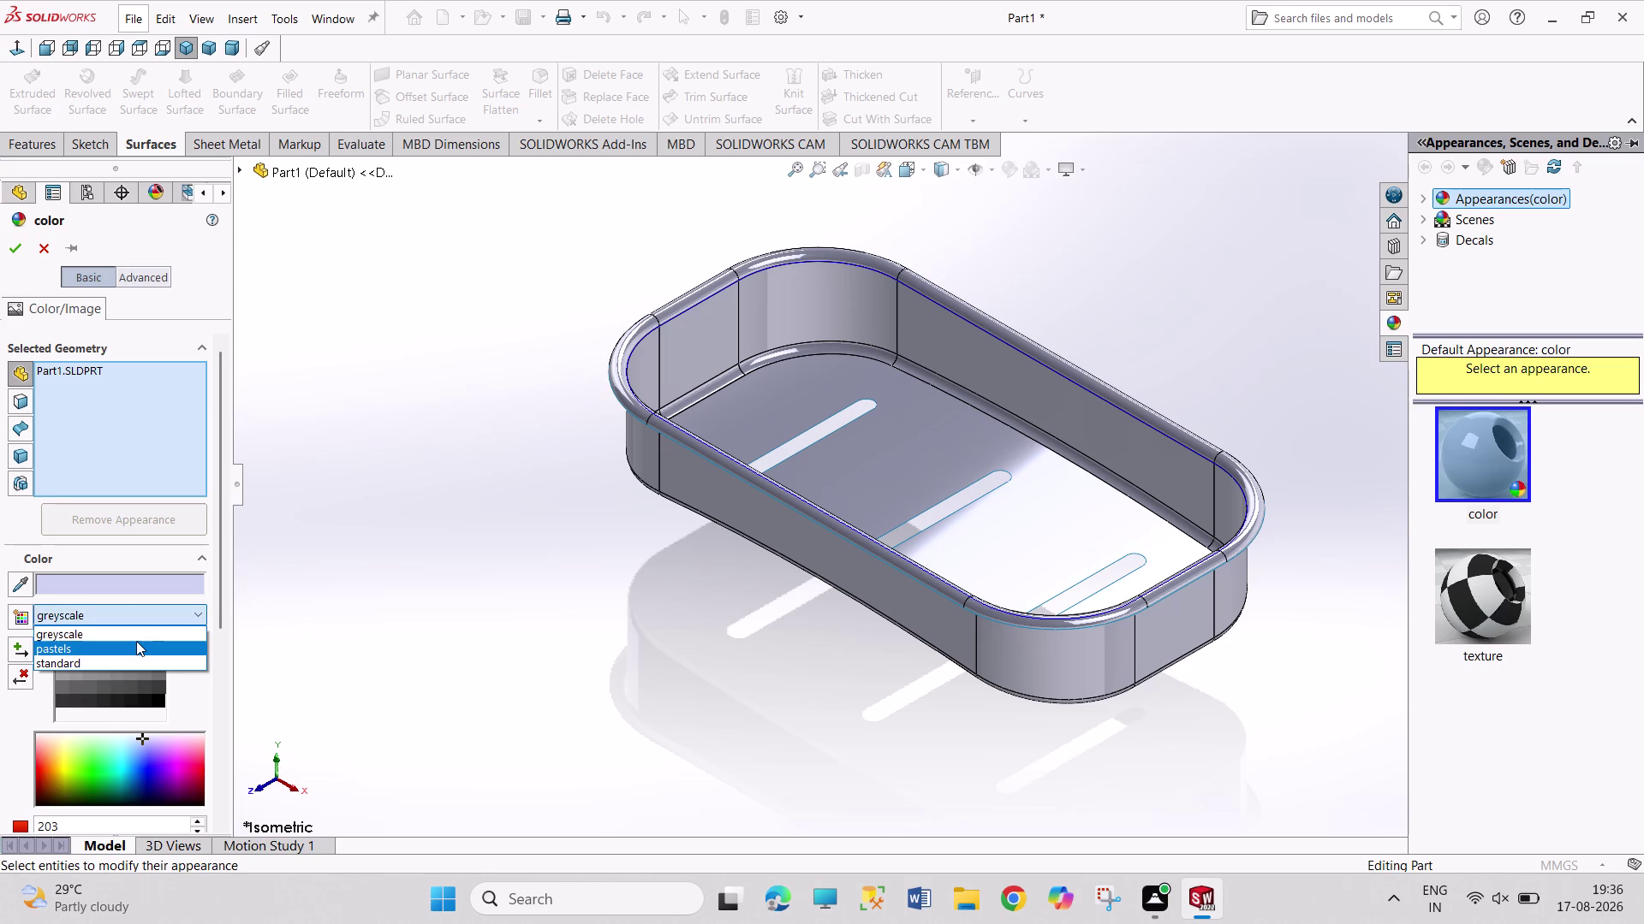
click(135, 641)
click(101, 684)
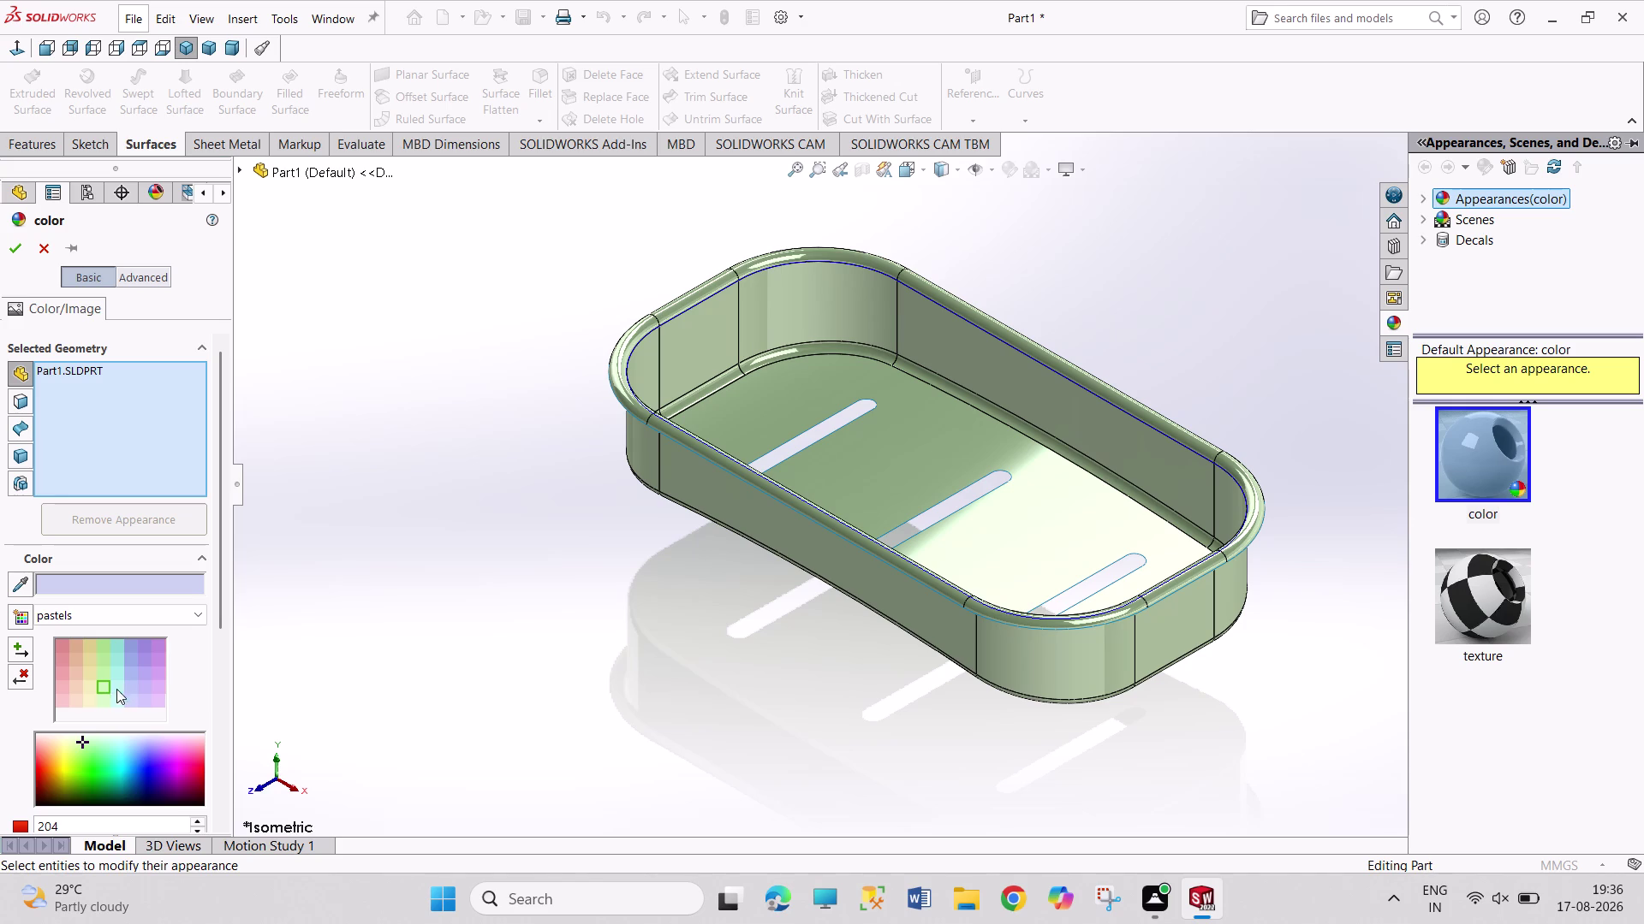
click(91, 701)
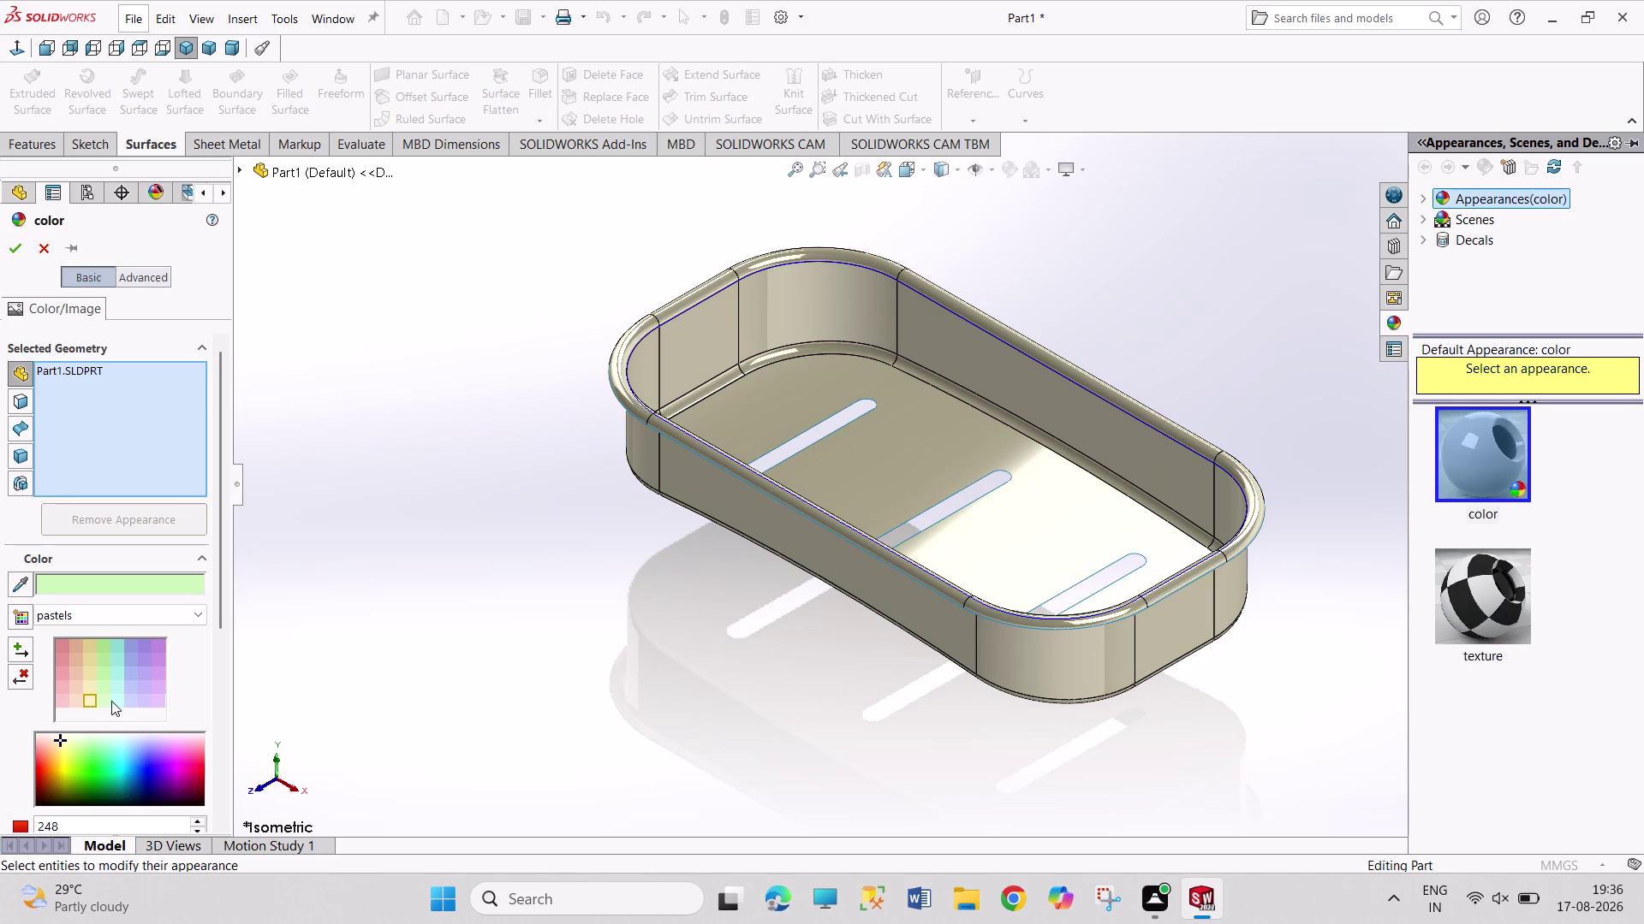
click(160, 703)
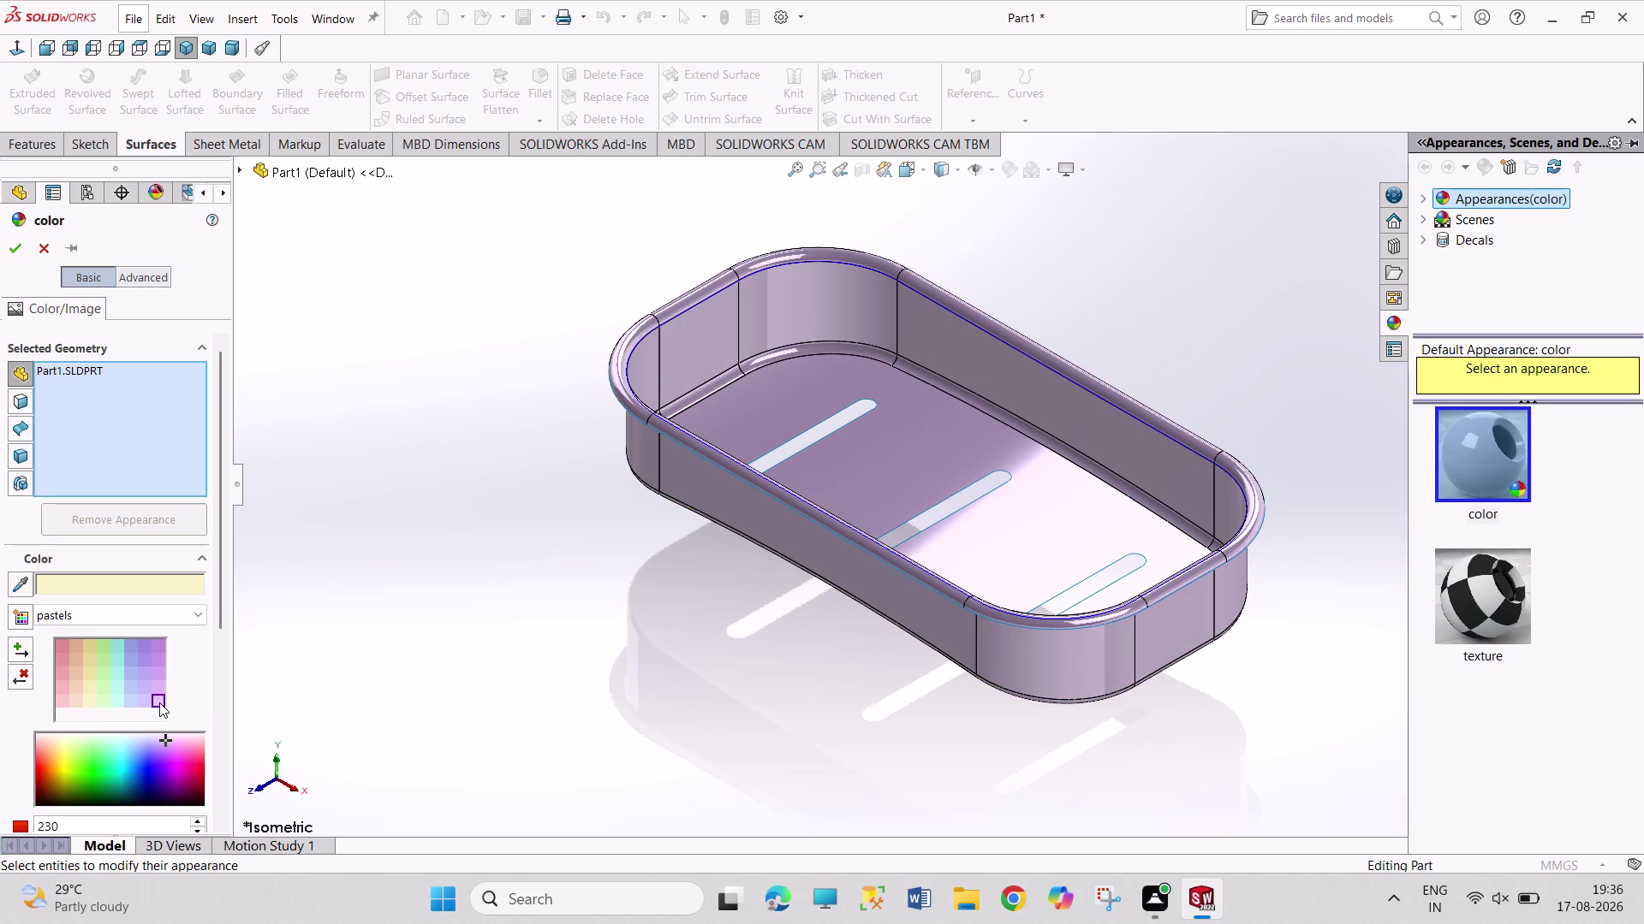
click(157, 682)
click(157, 671)
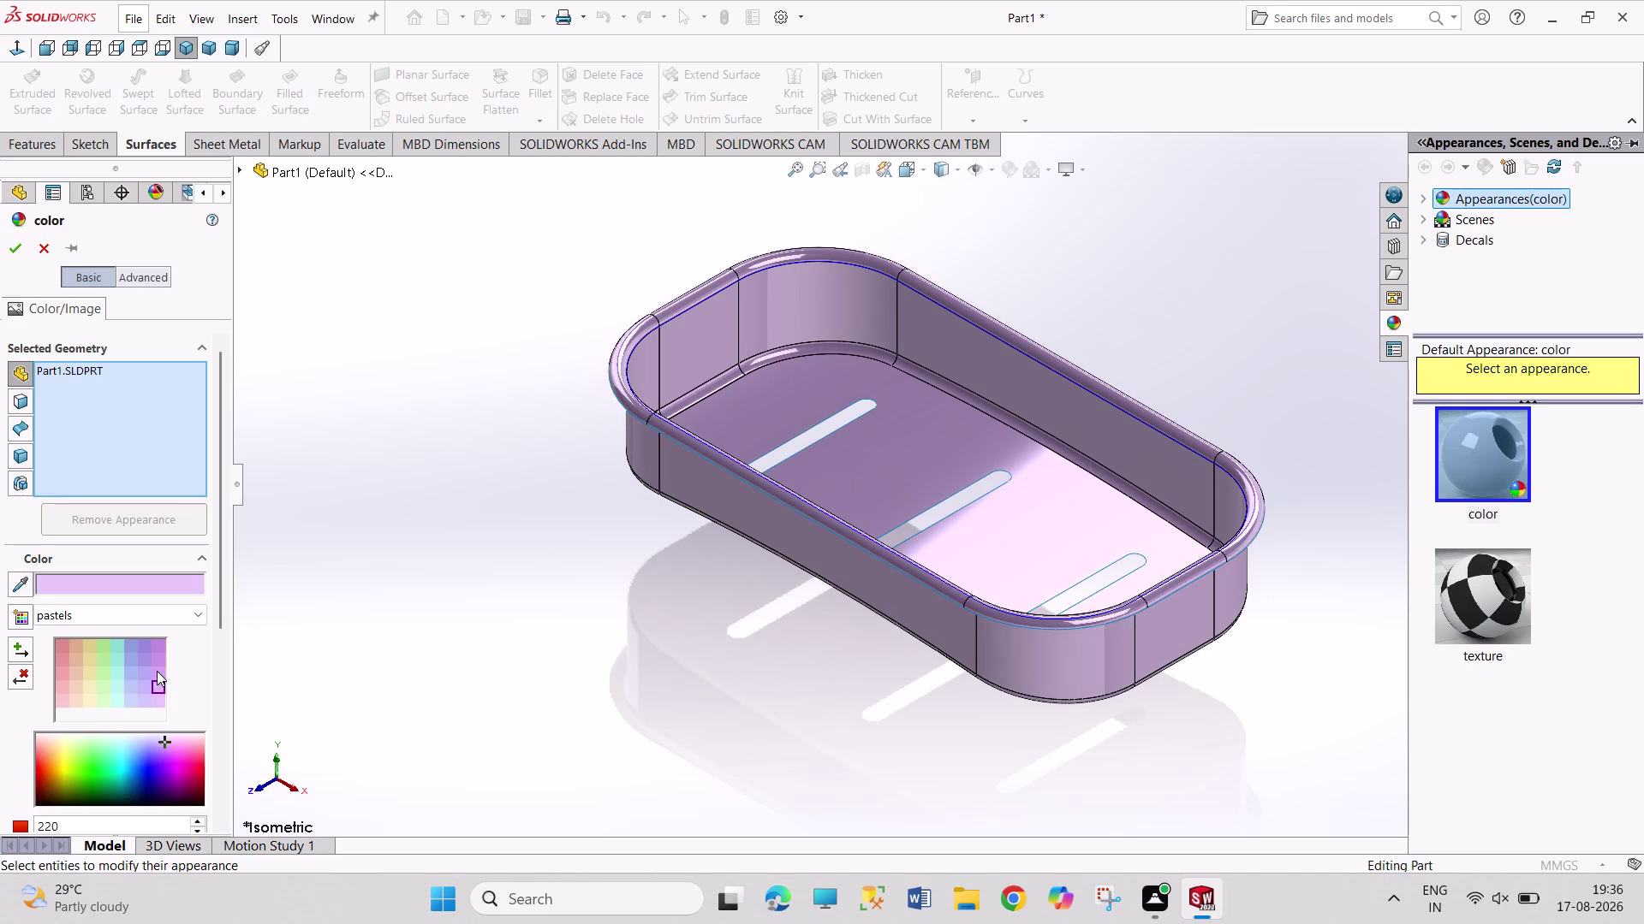
Try green, blue and pink shades, then apply the pale teal pastel.
click(92, 776)
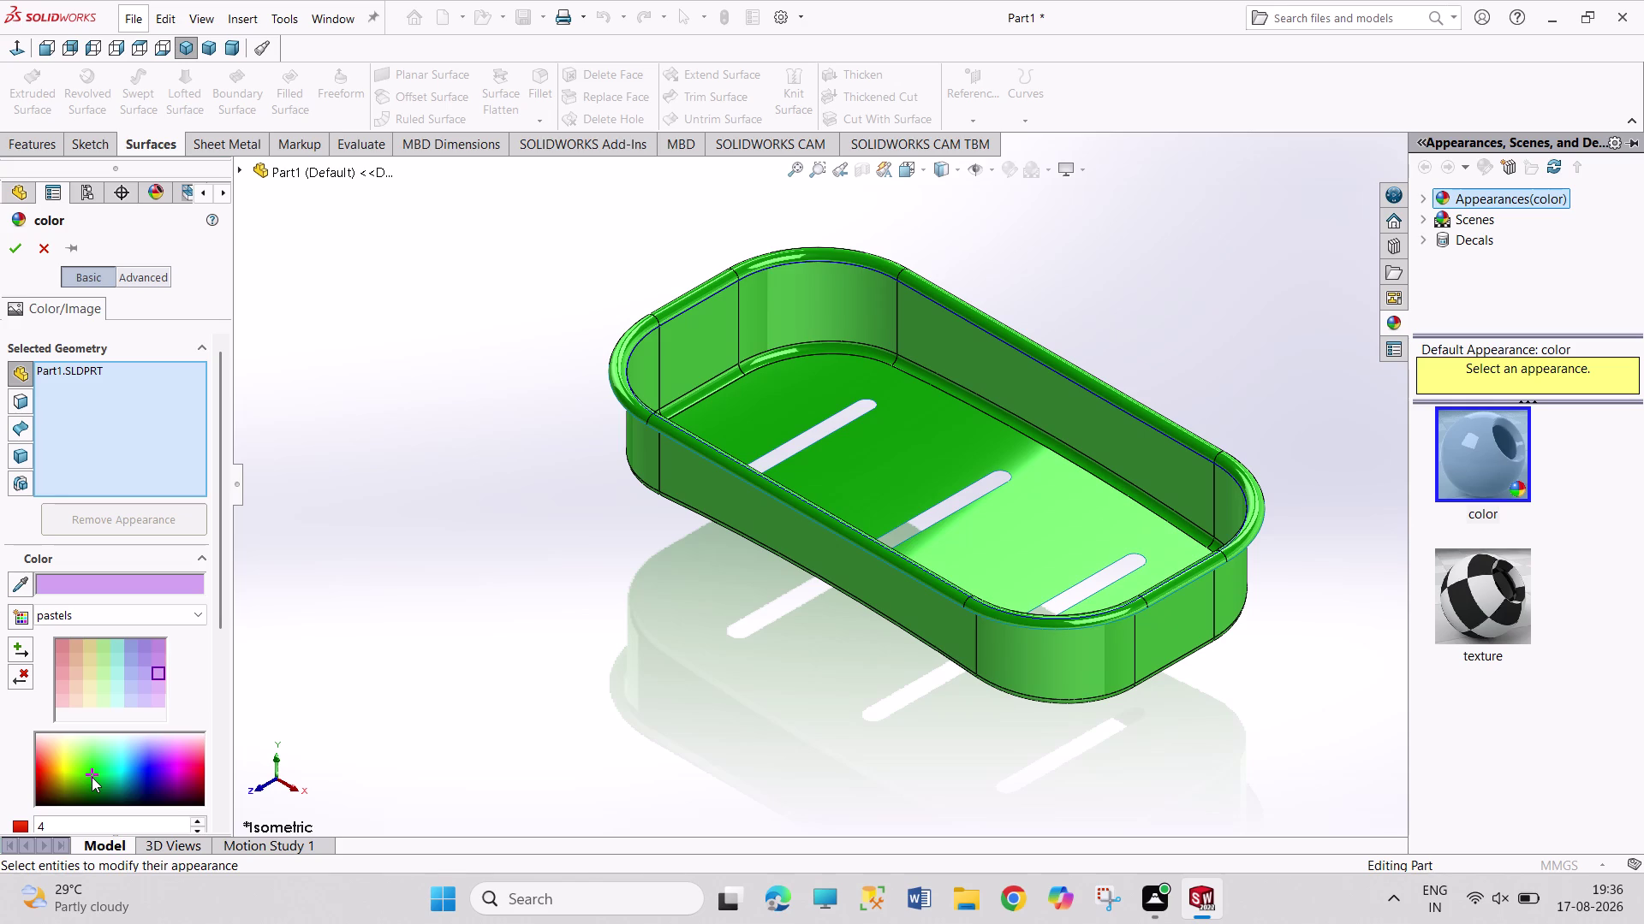
click(151, 787)
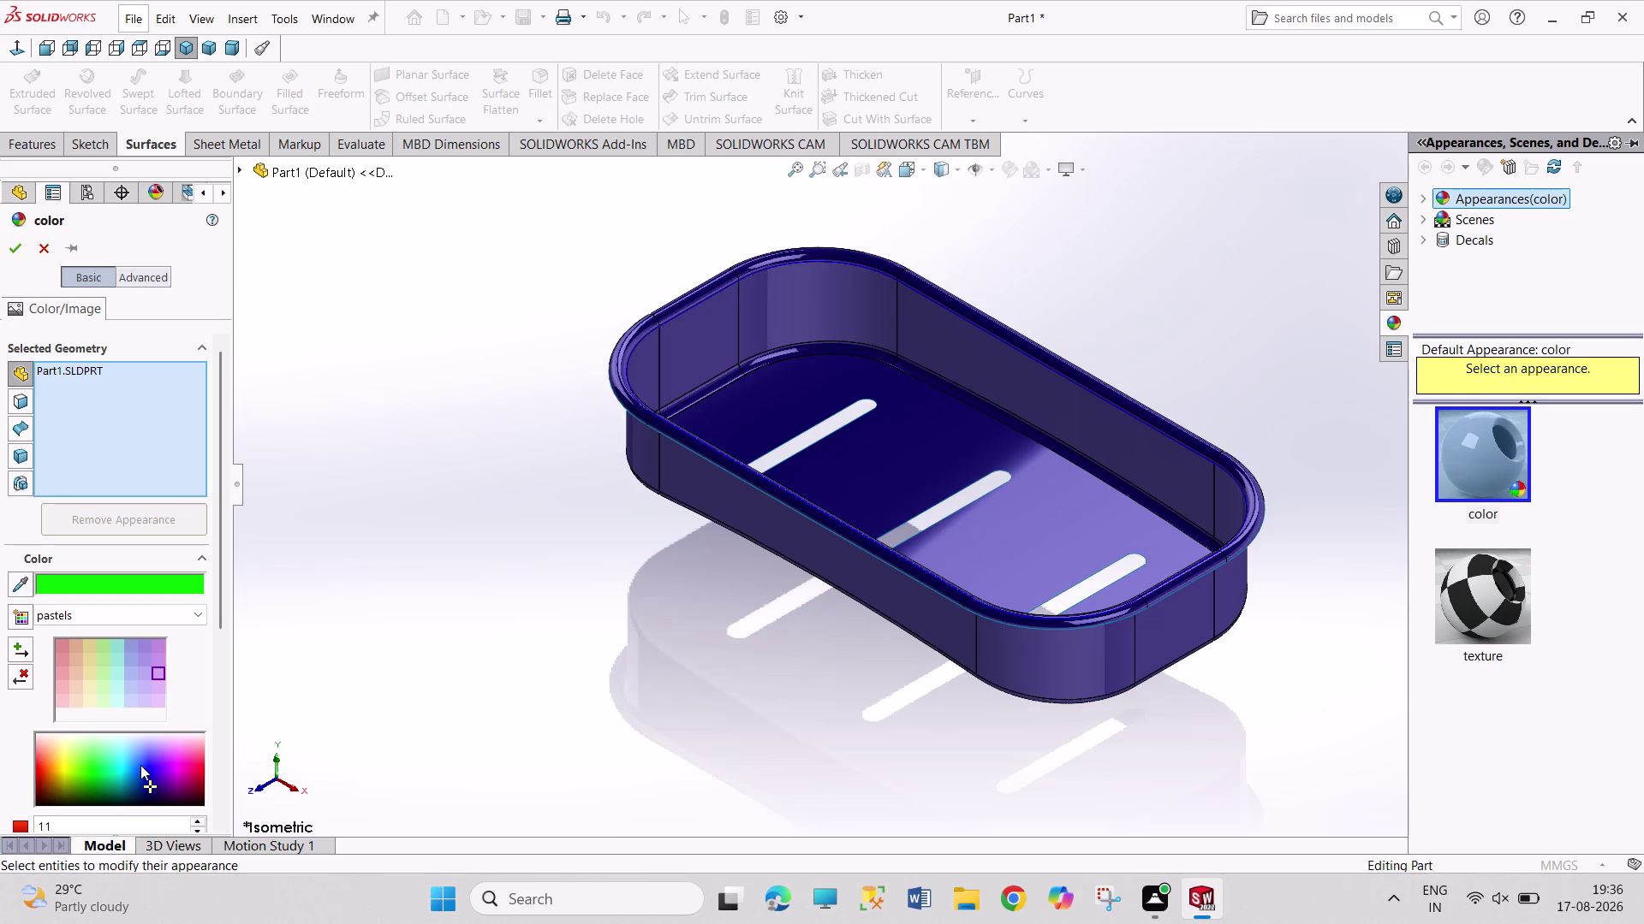
click(101, 704)
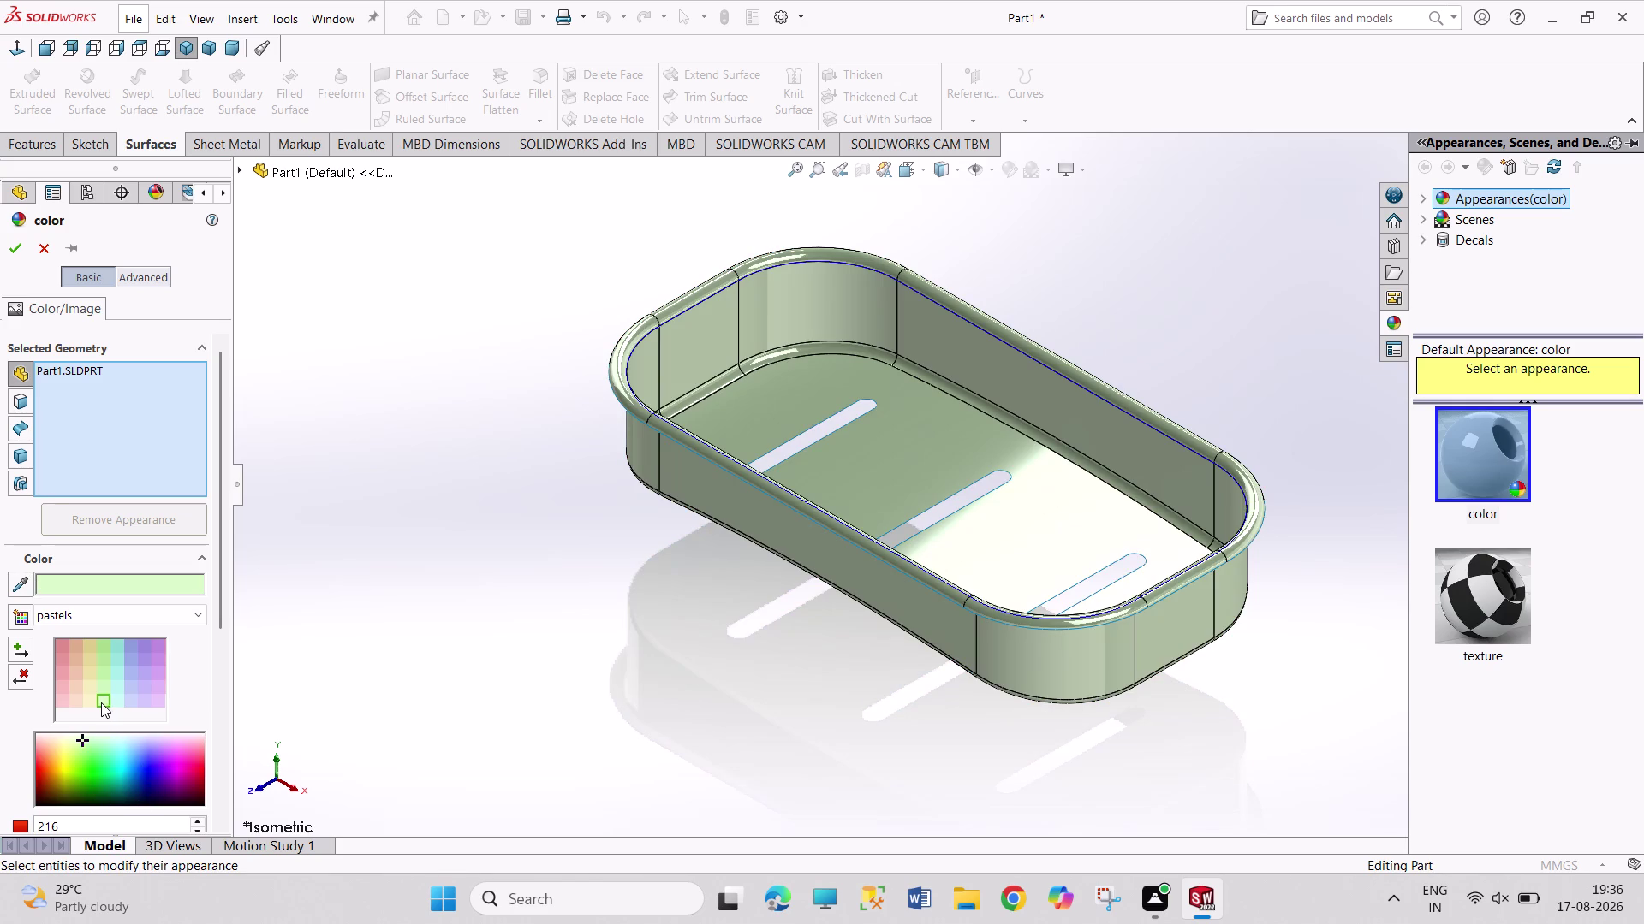
click(88, 700)
click(88, 685)
click(60, 689)
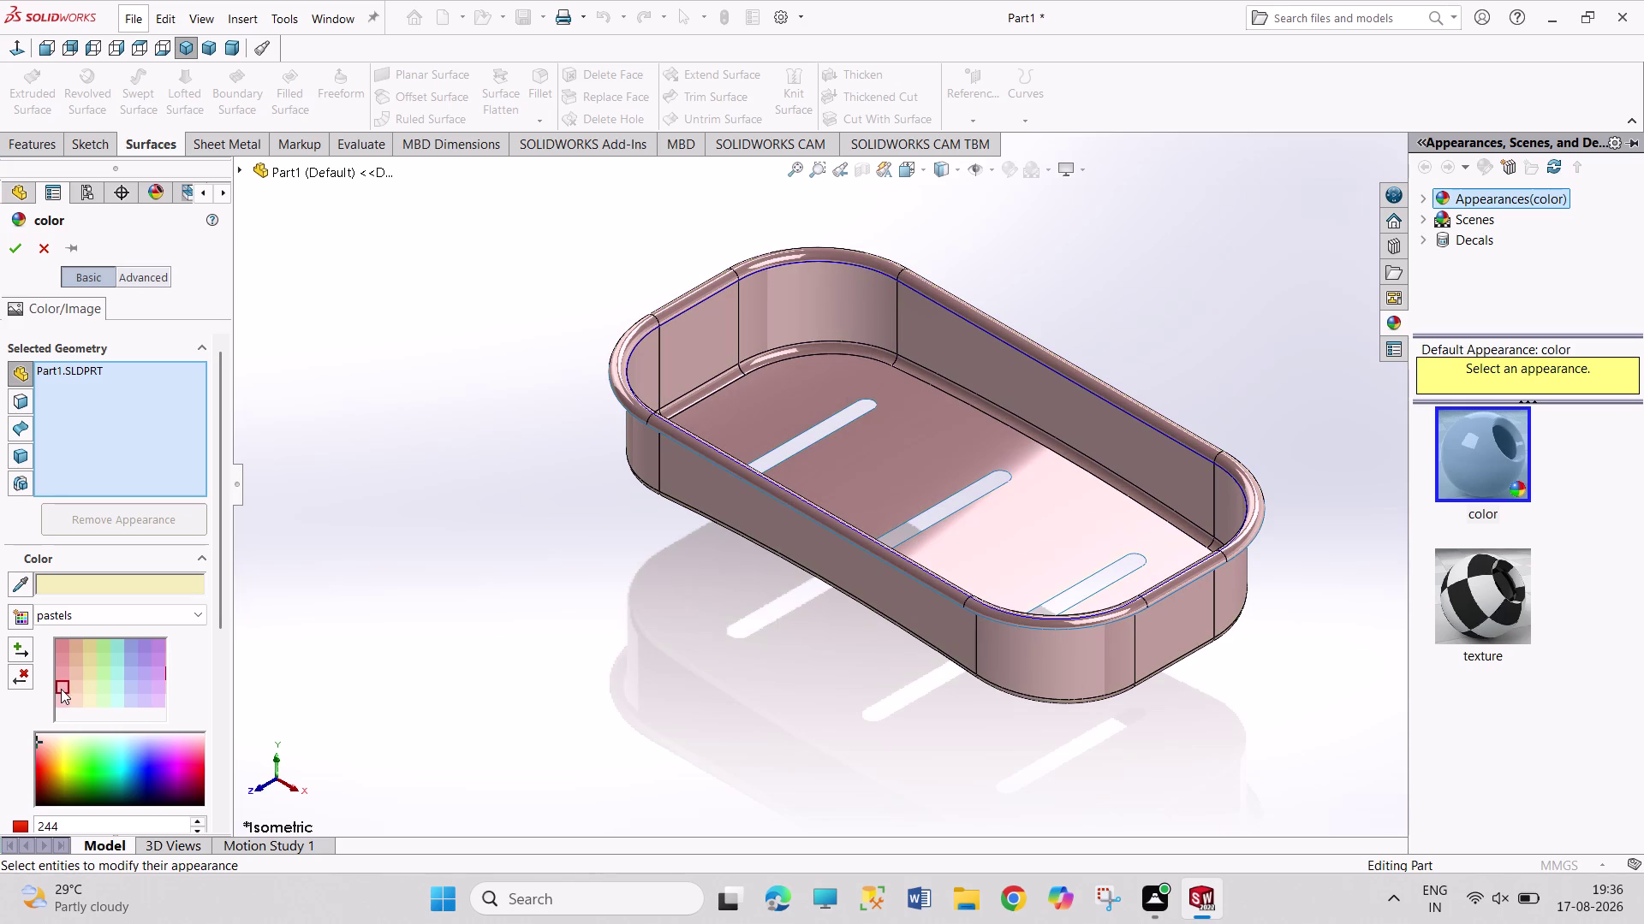
scroll(down, 3)
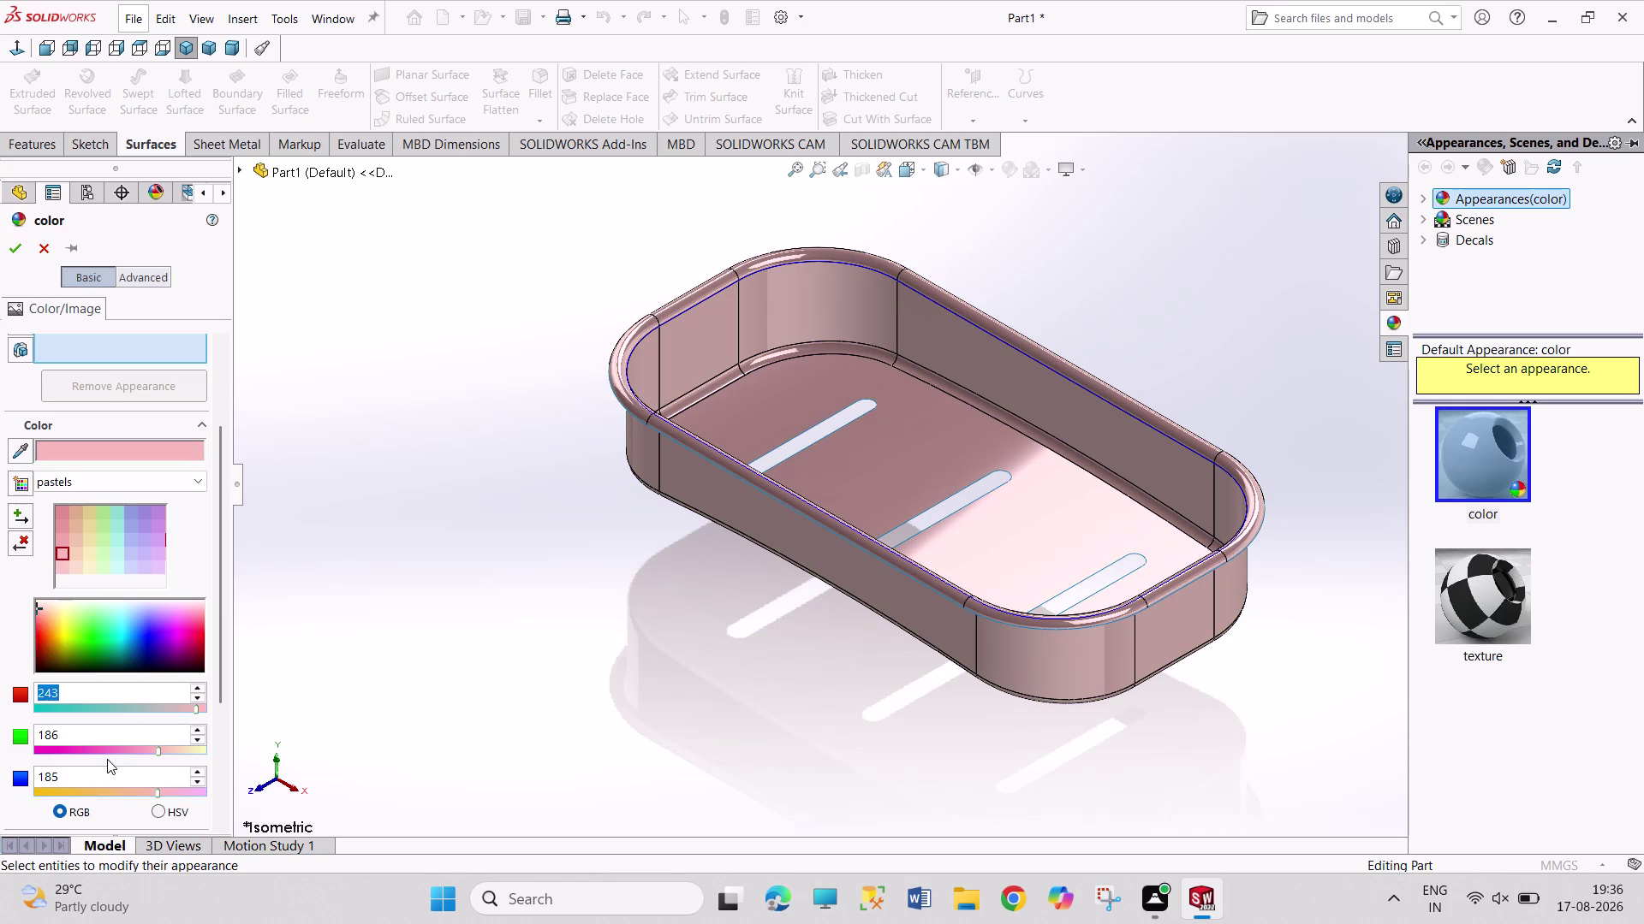
click(106, 748)
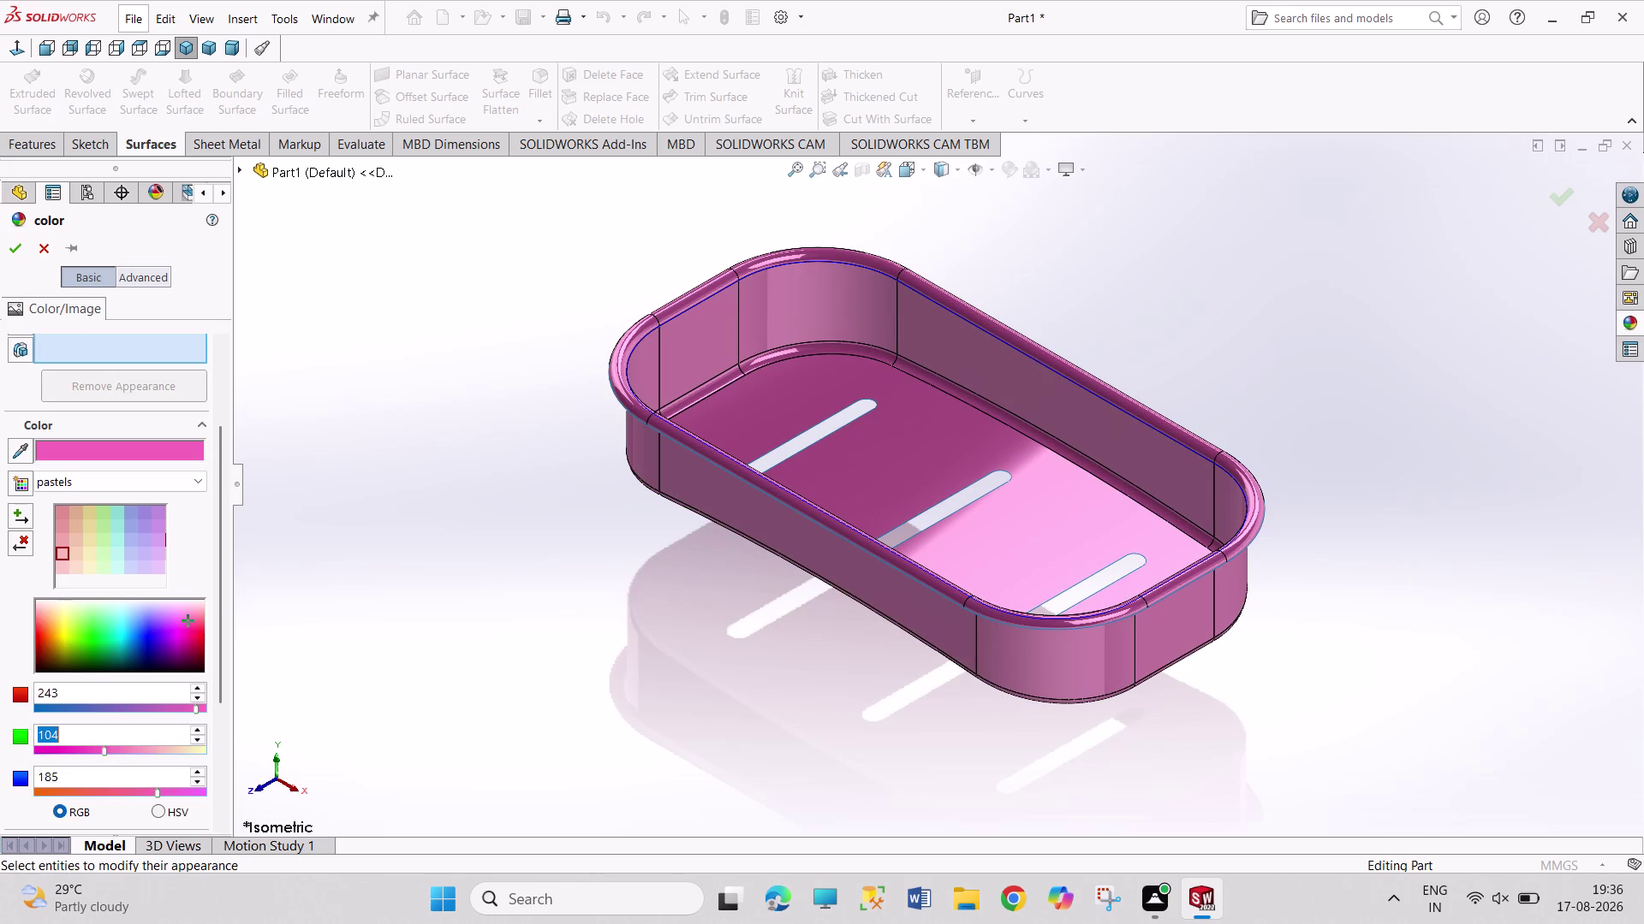
click(115, 560)
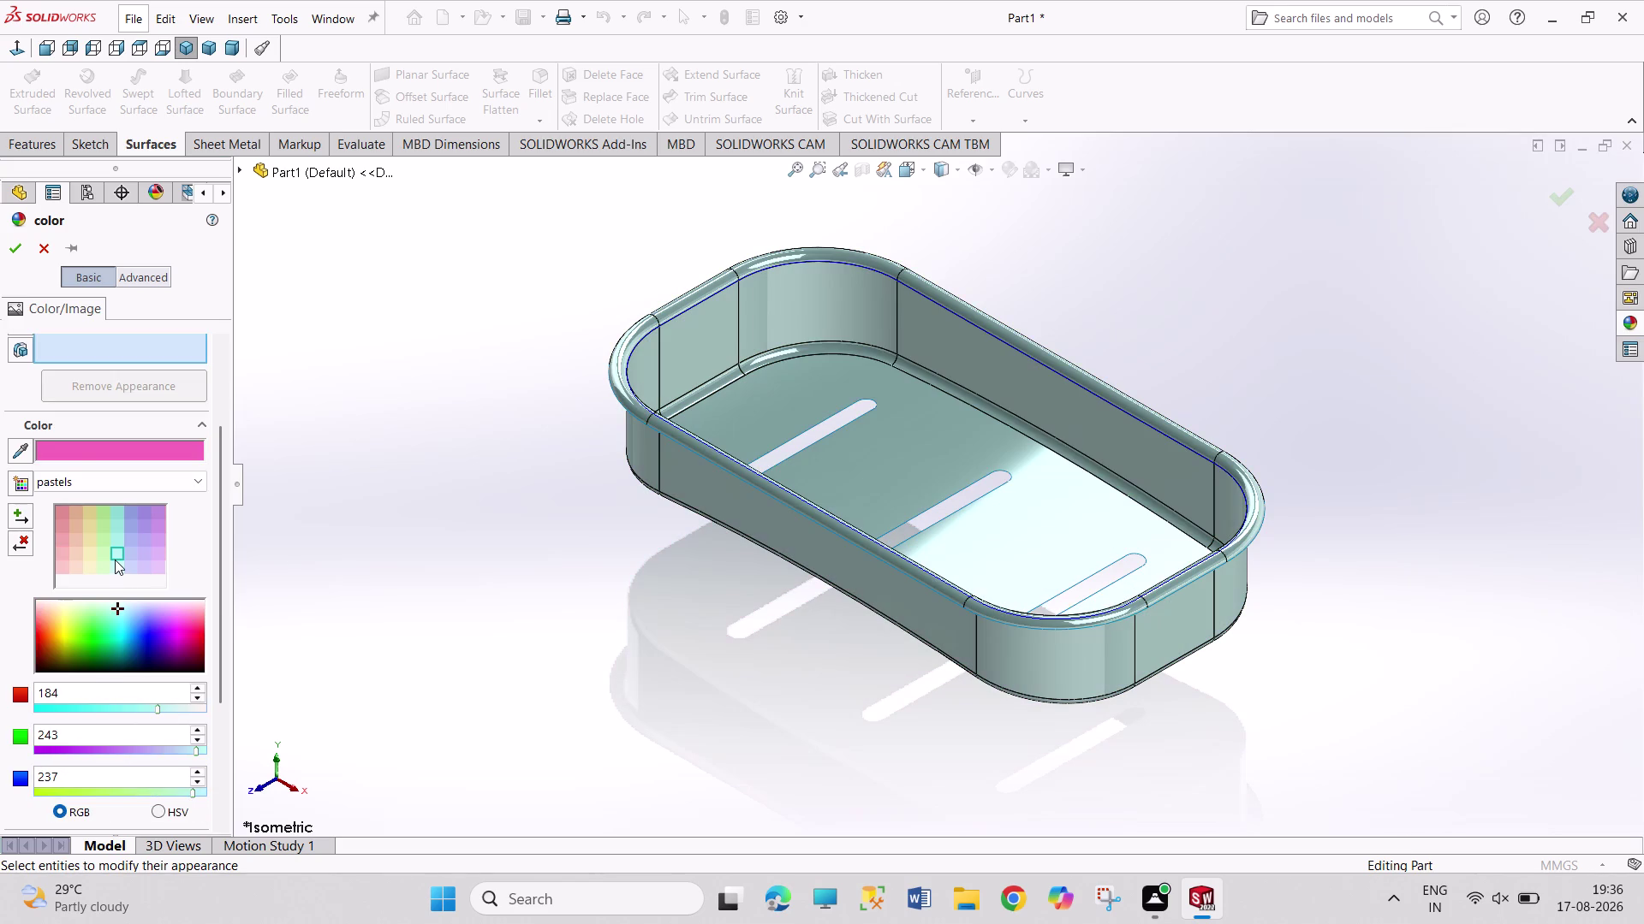
click(21, 248)
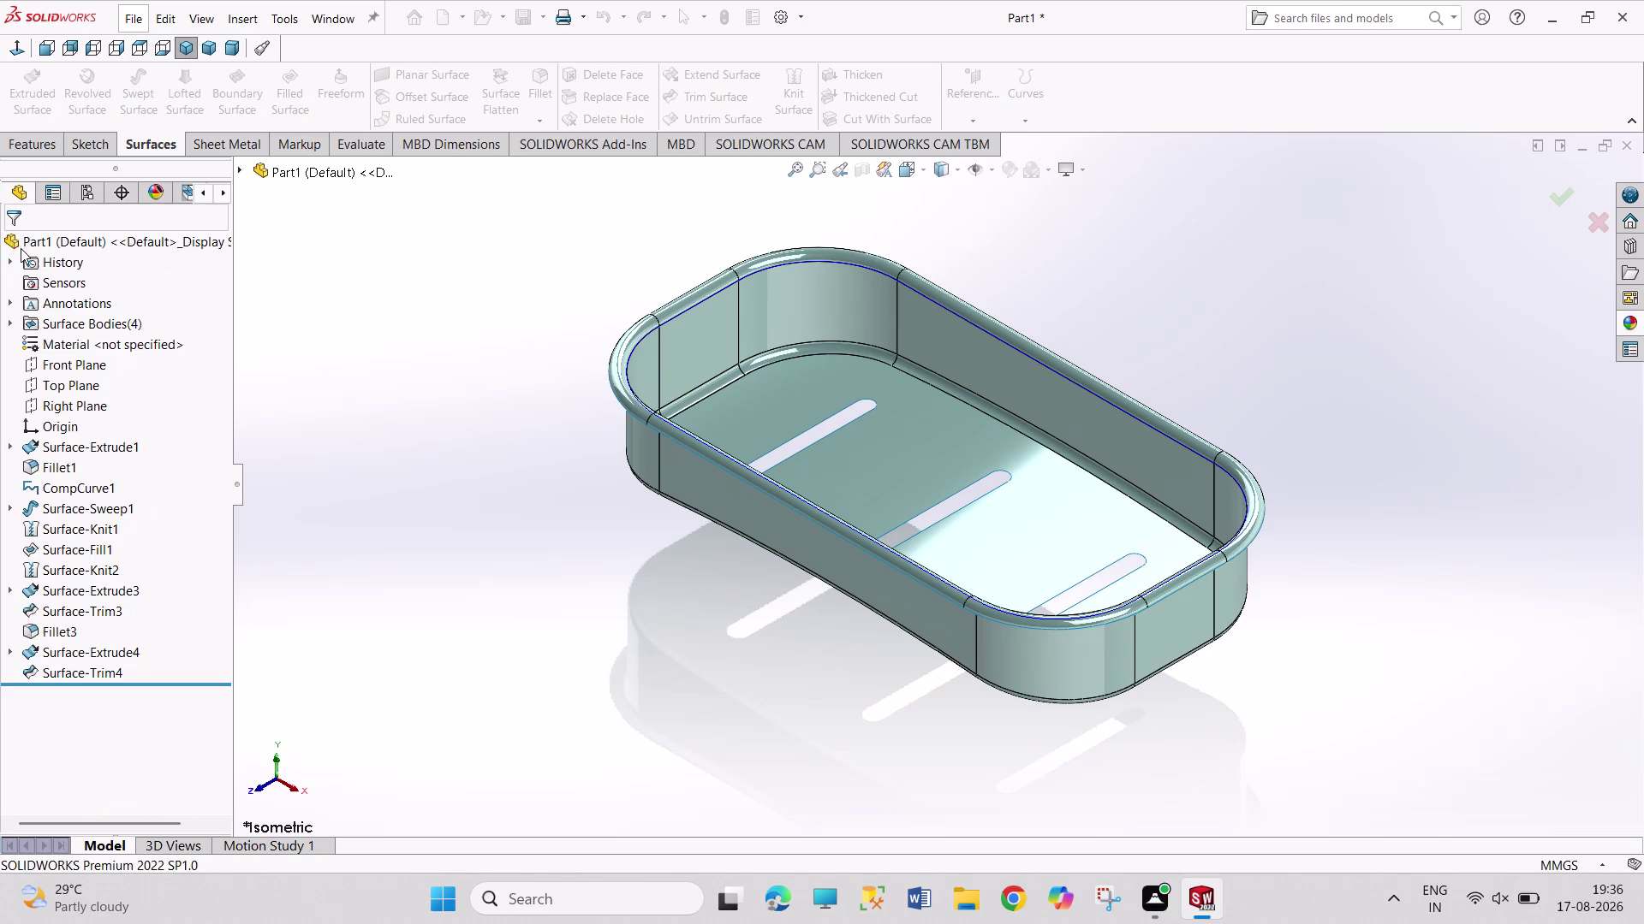
Open the part-level appearance editor again from the tray side face's Appearances menu.
scroll(up, 3)
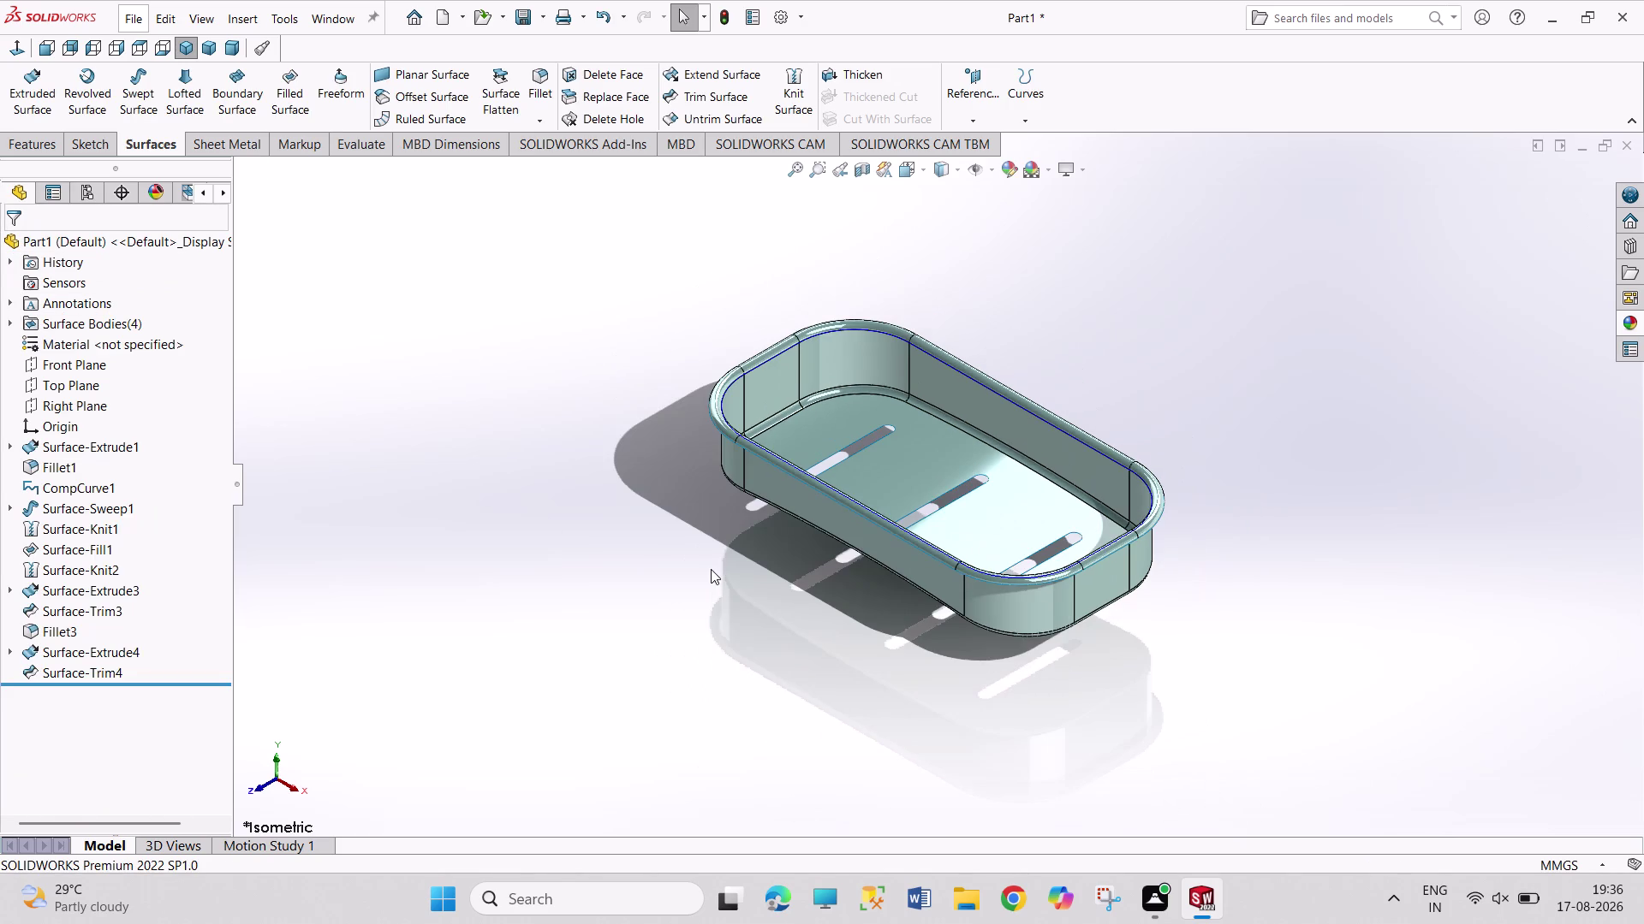
scroll(down, 3)
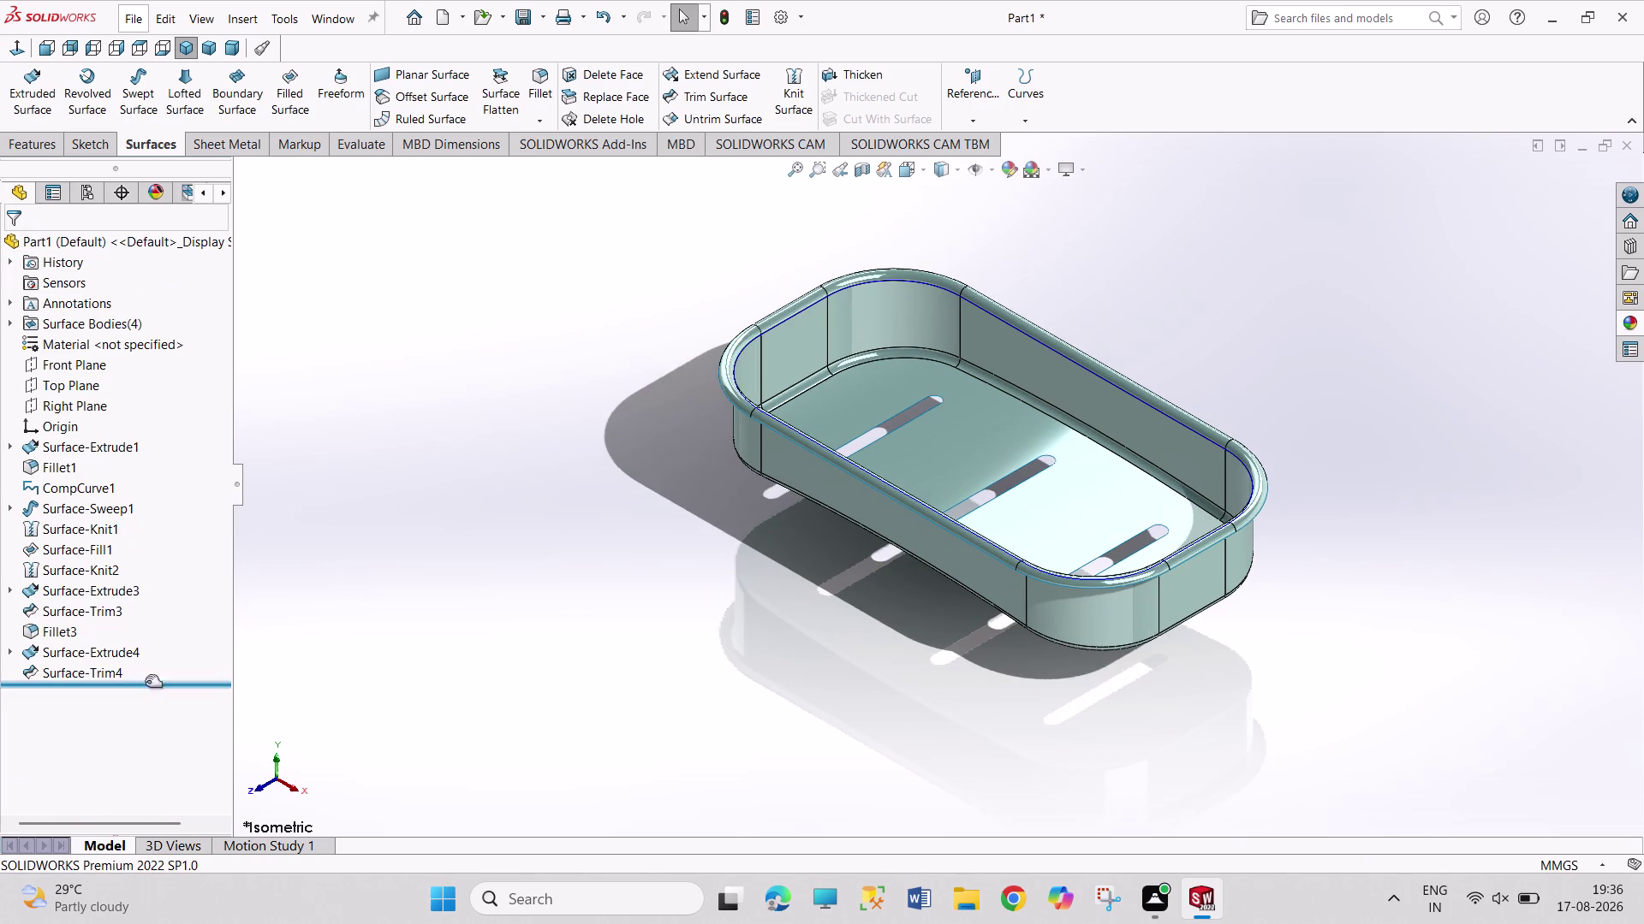
right_click(844, 511)
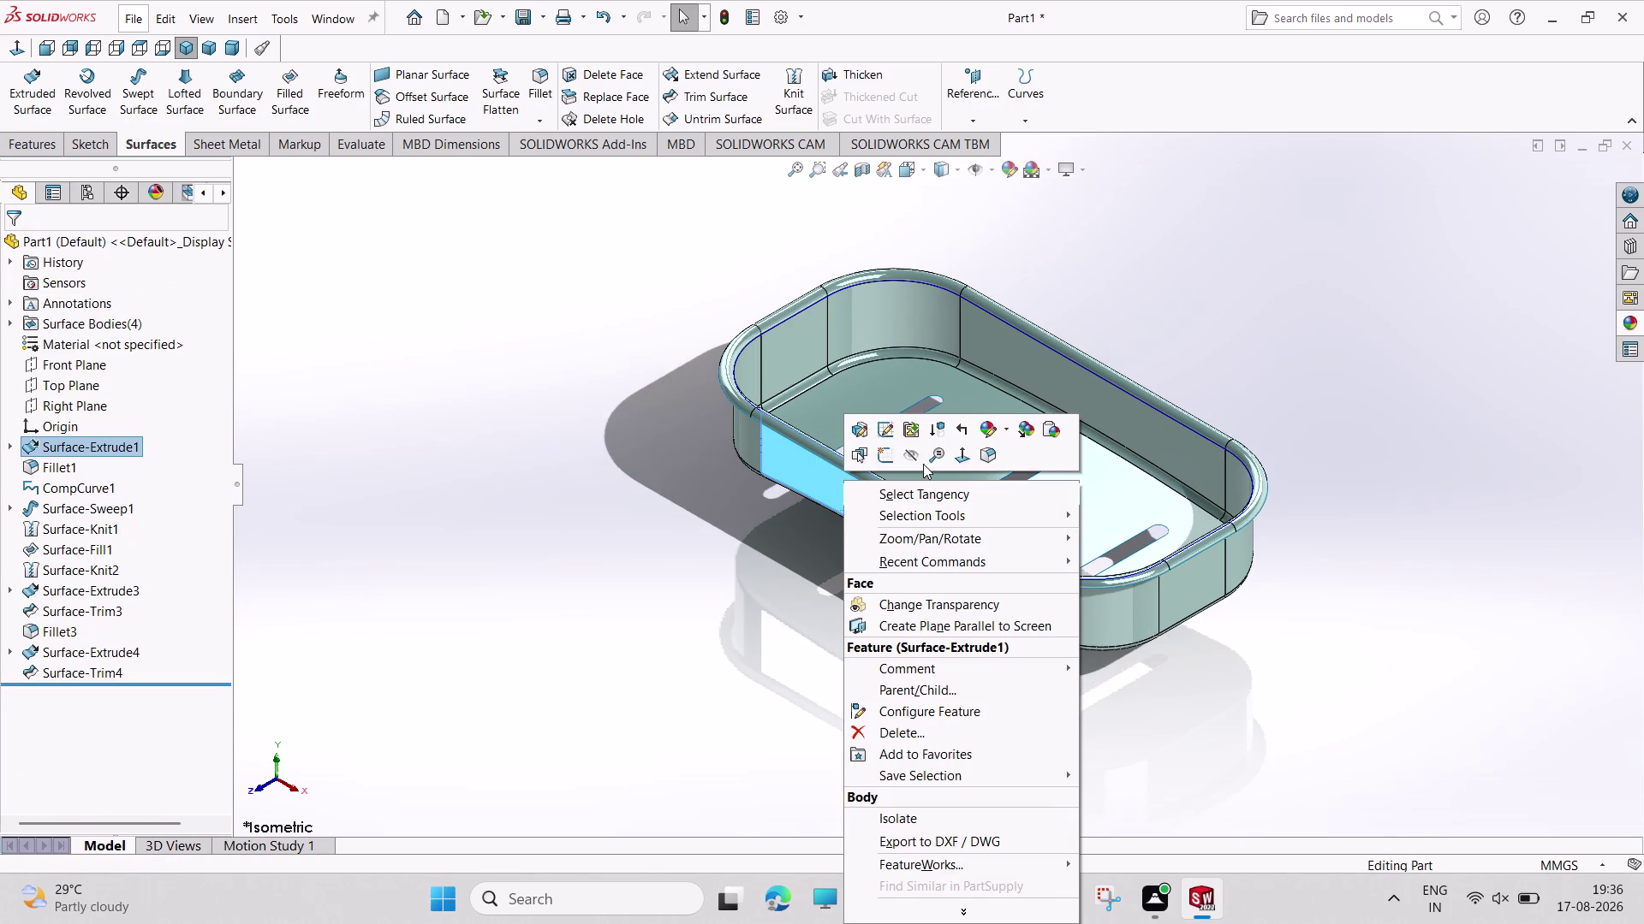
click(984, 424)
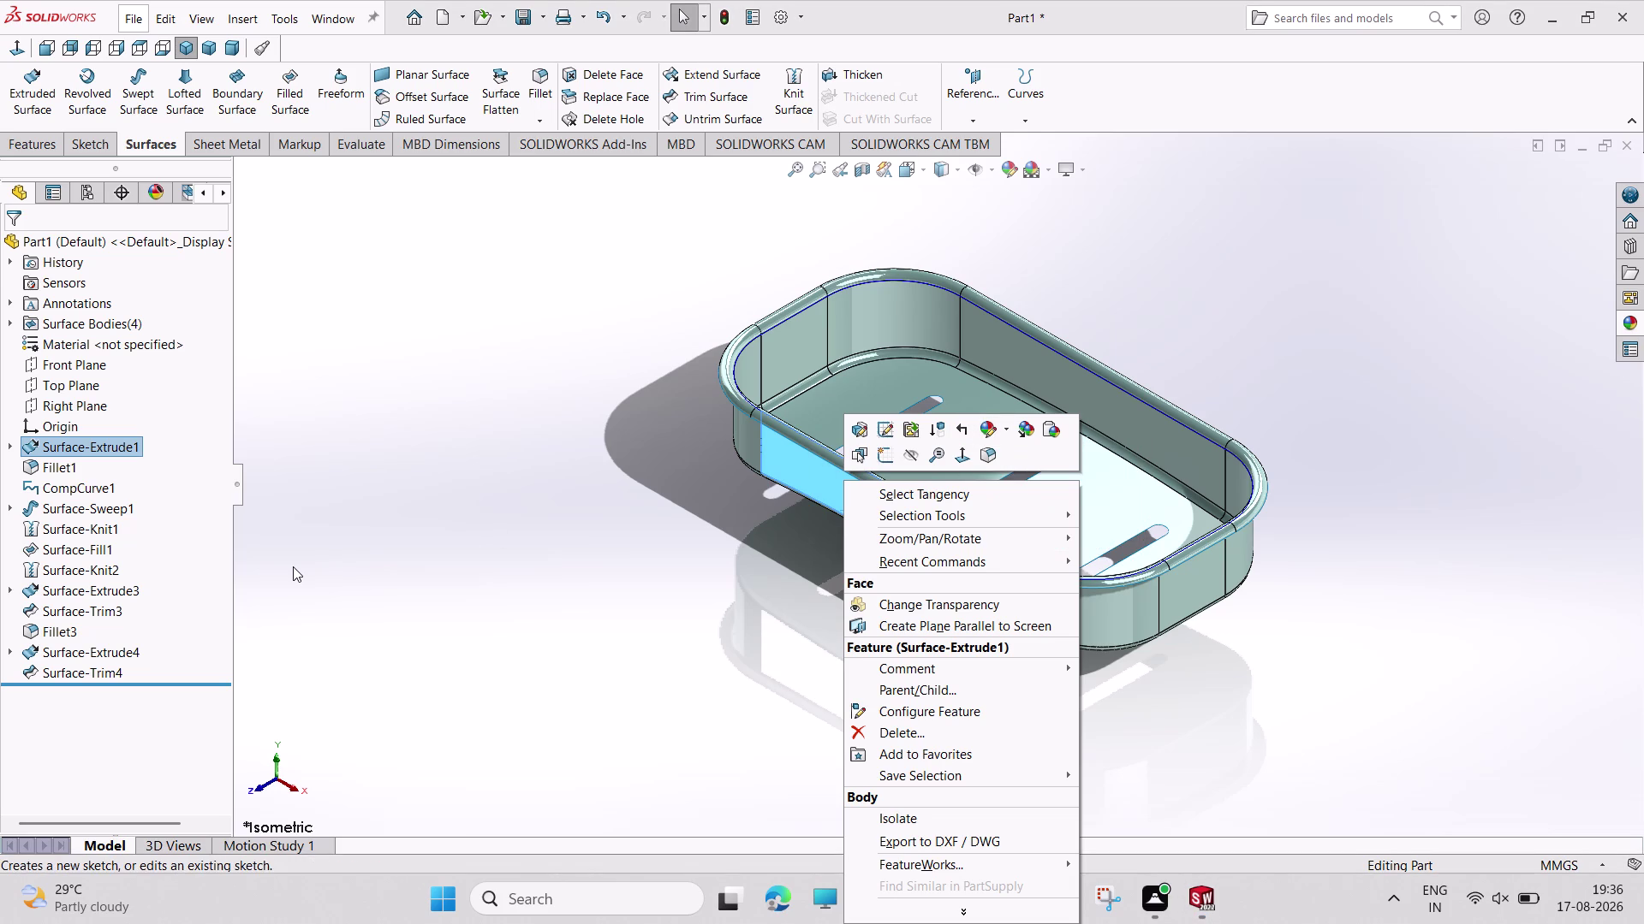
click(982, 426)
click(1020, 522)
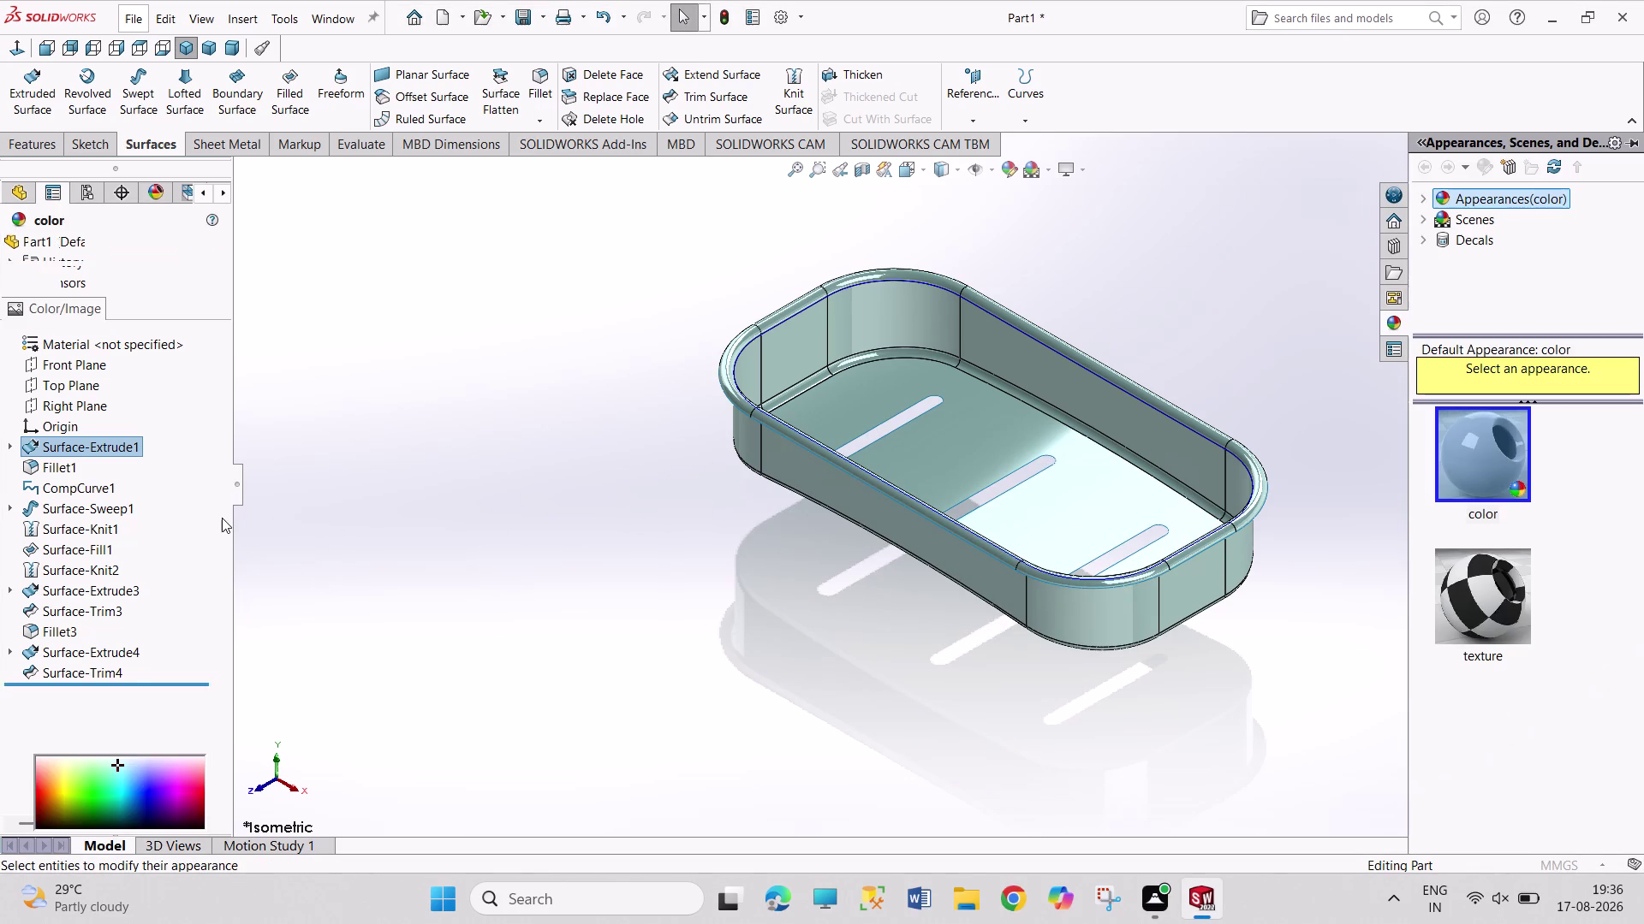
Try blue, crimson, teal, cyan, green and yellow spectrum colours on the tray.
click(138, 773)
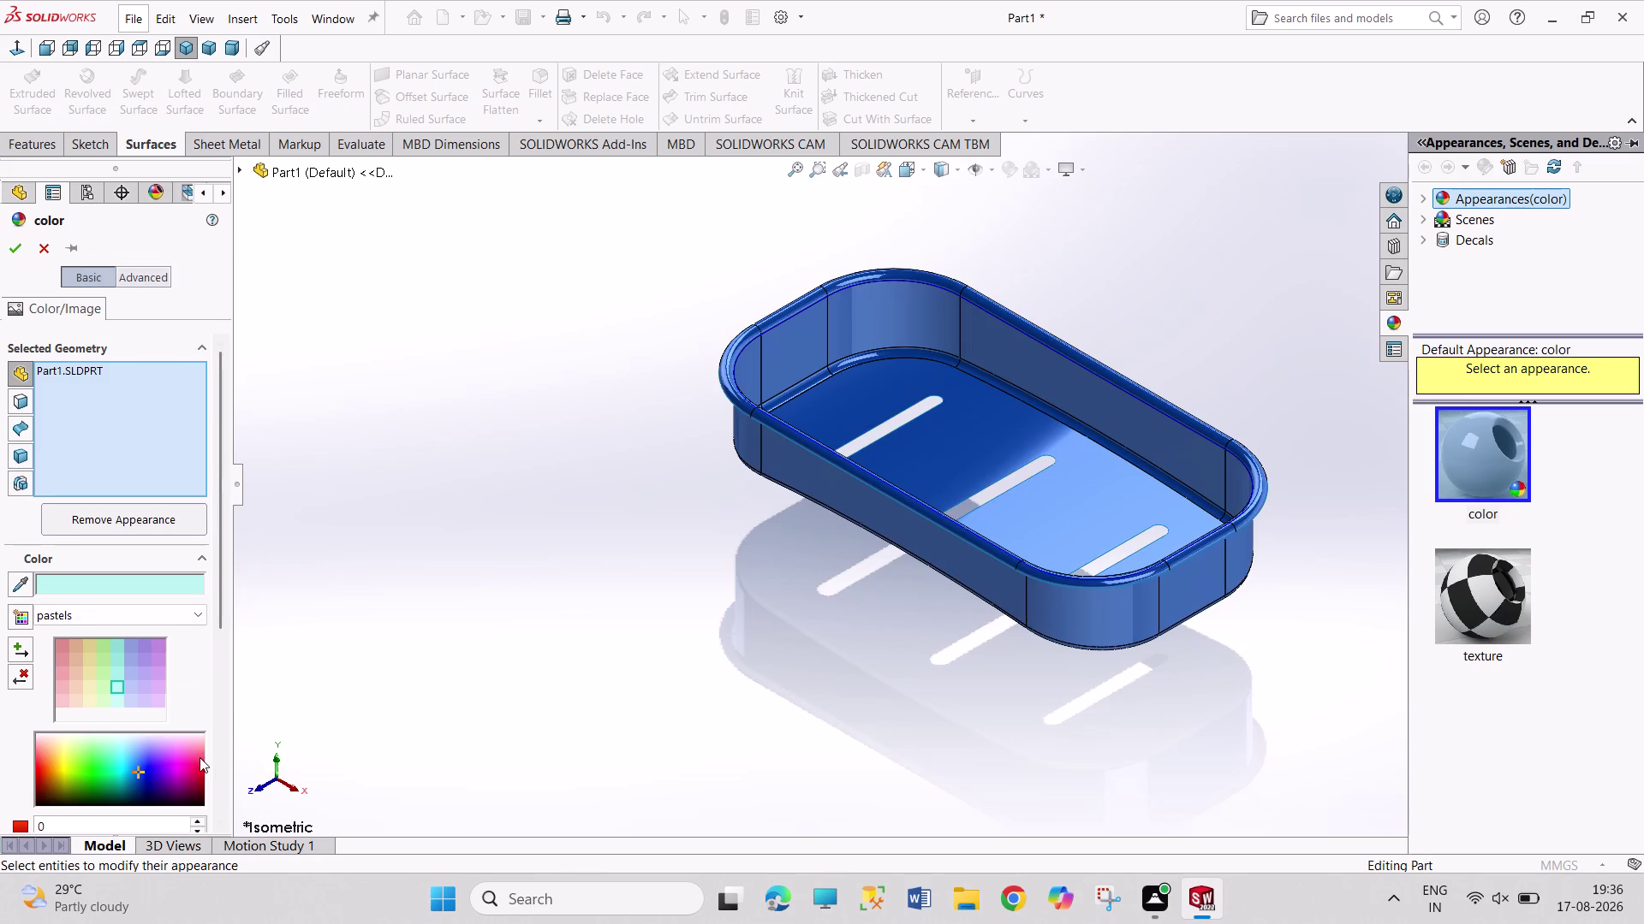
click(198, 764)
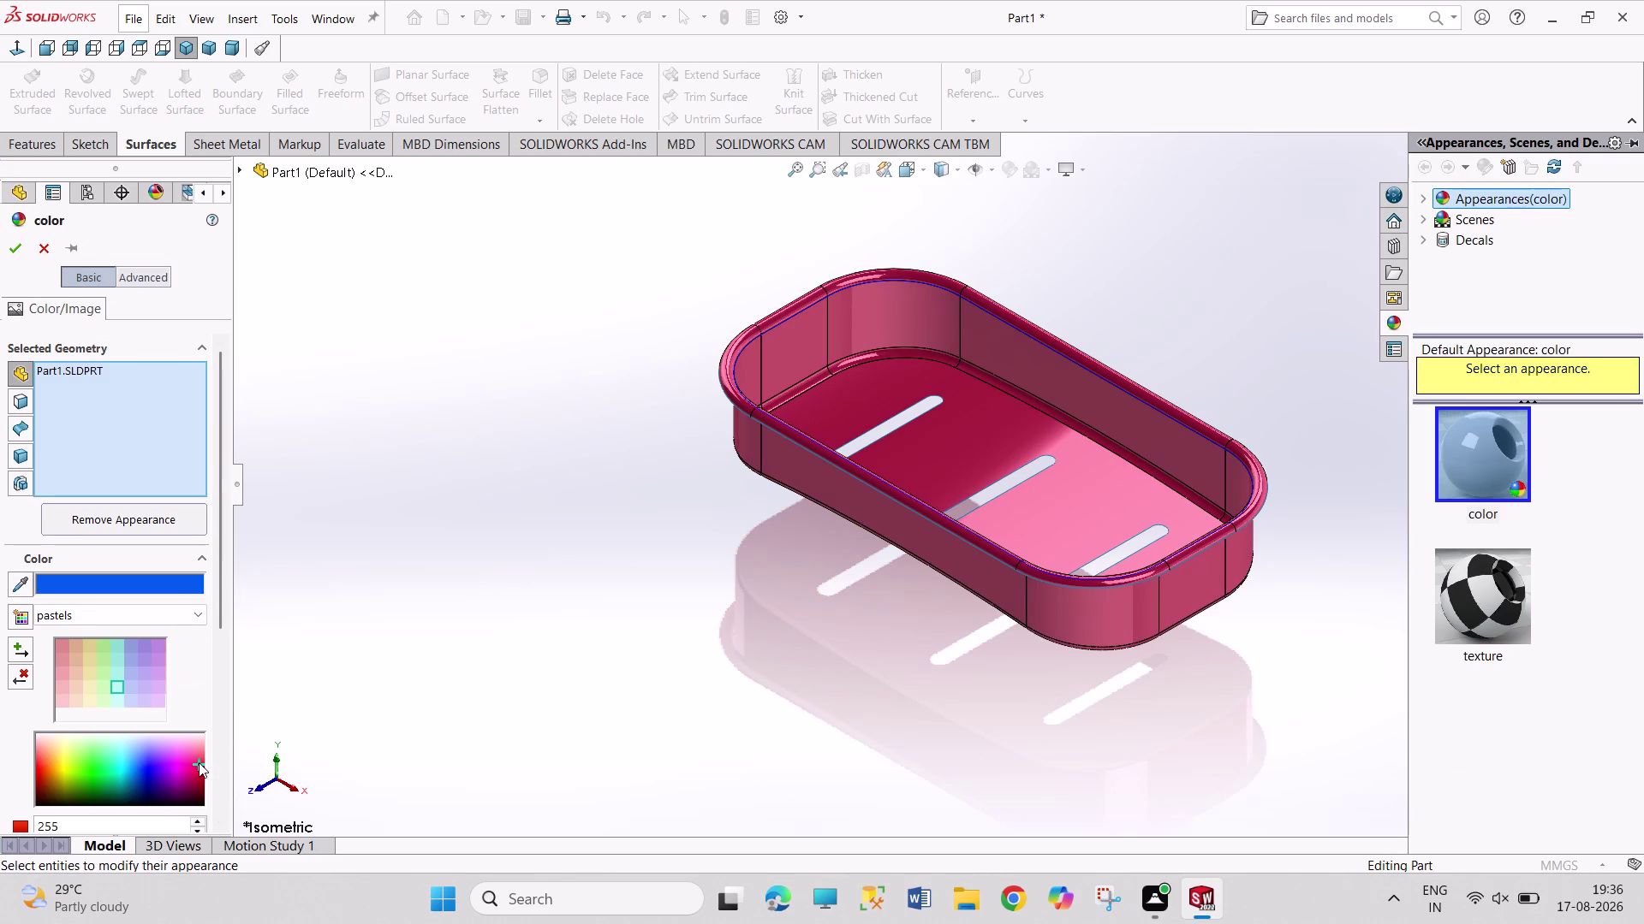
click(197, 781)
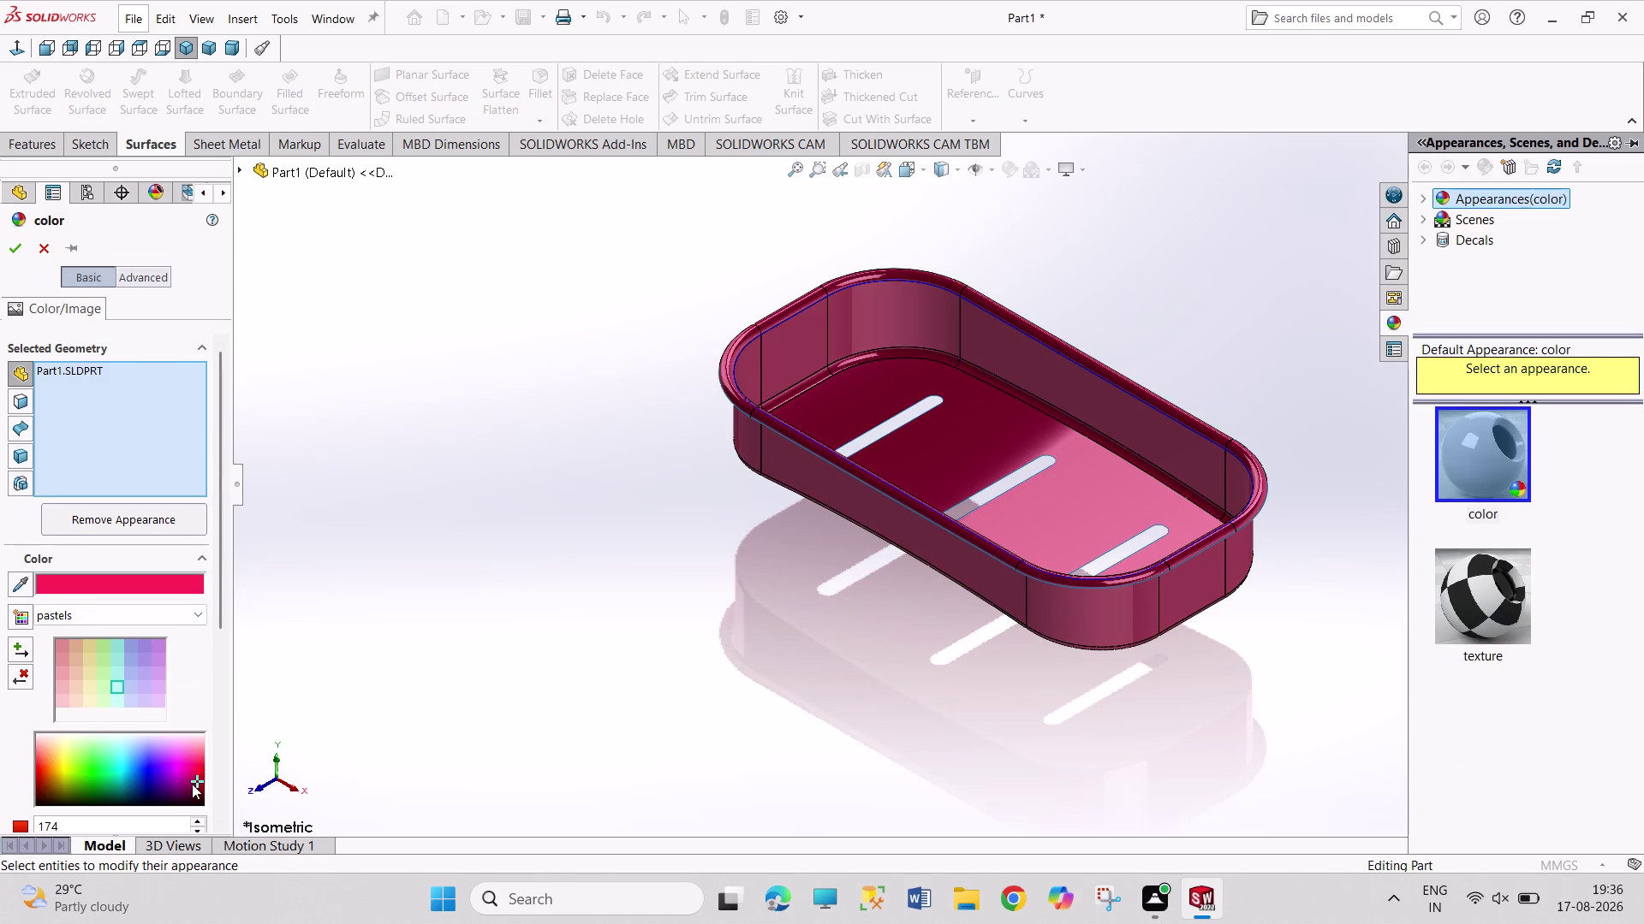
click(118, 784)
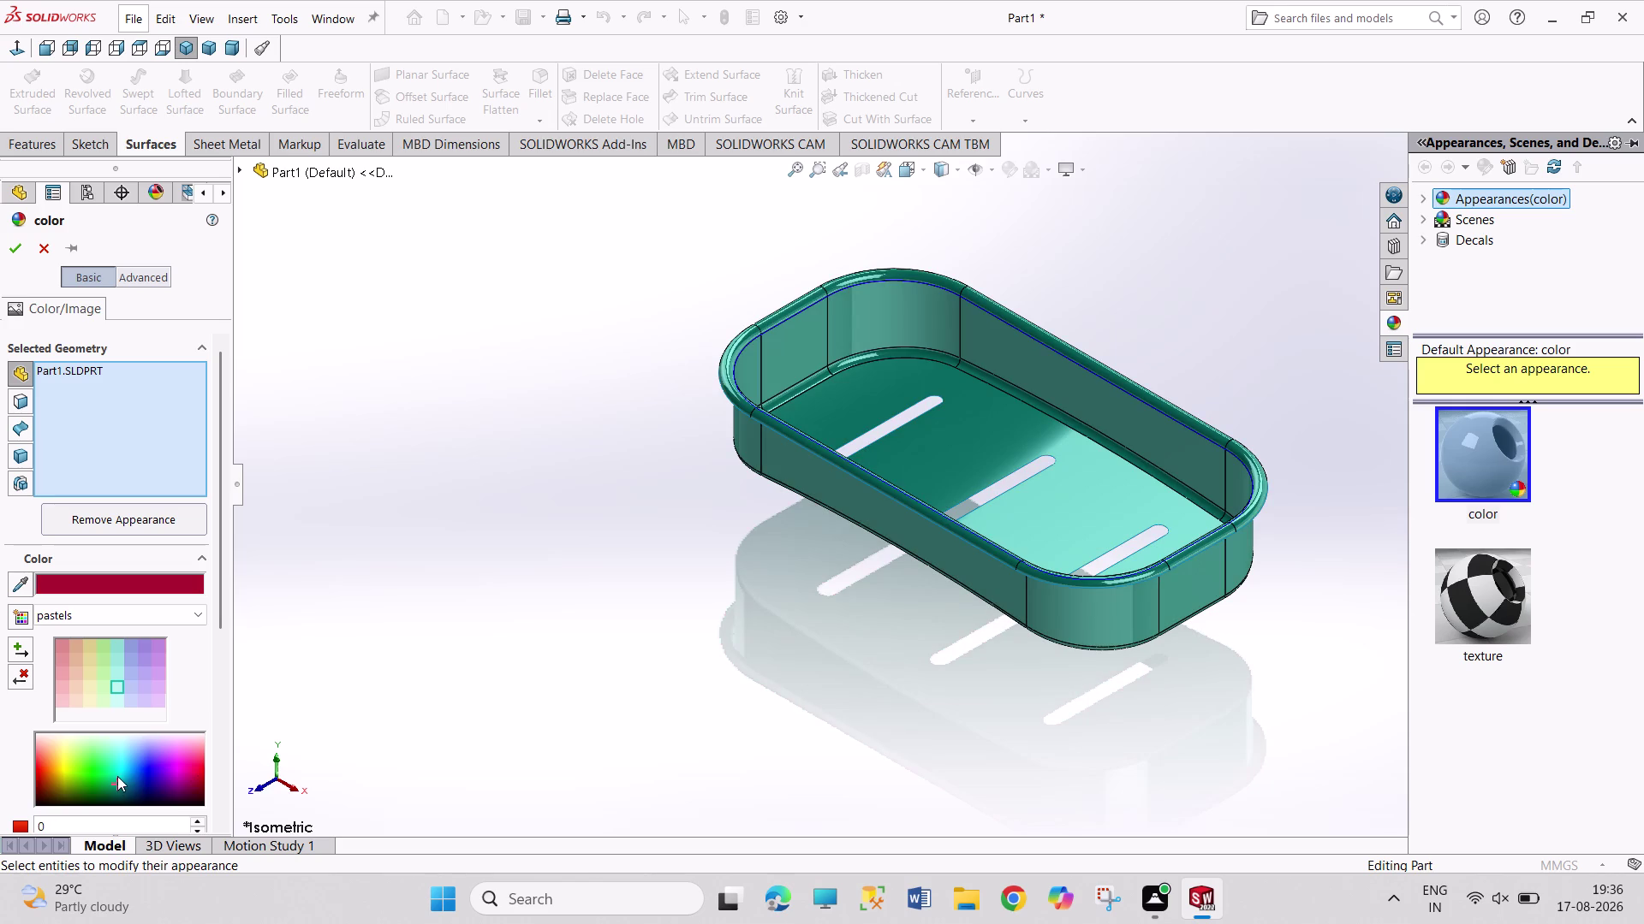
click(118, 761)
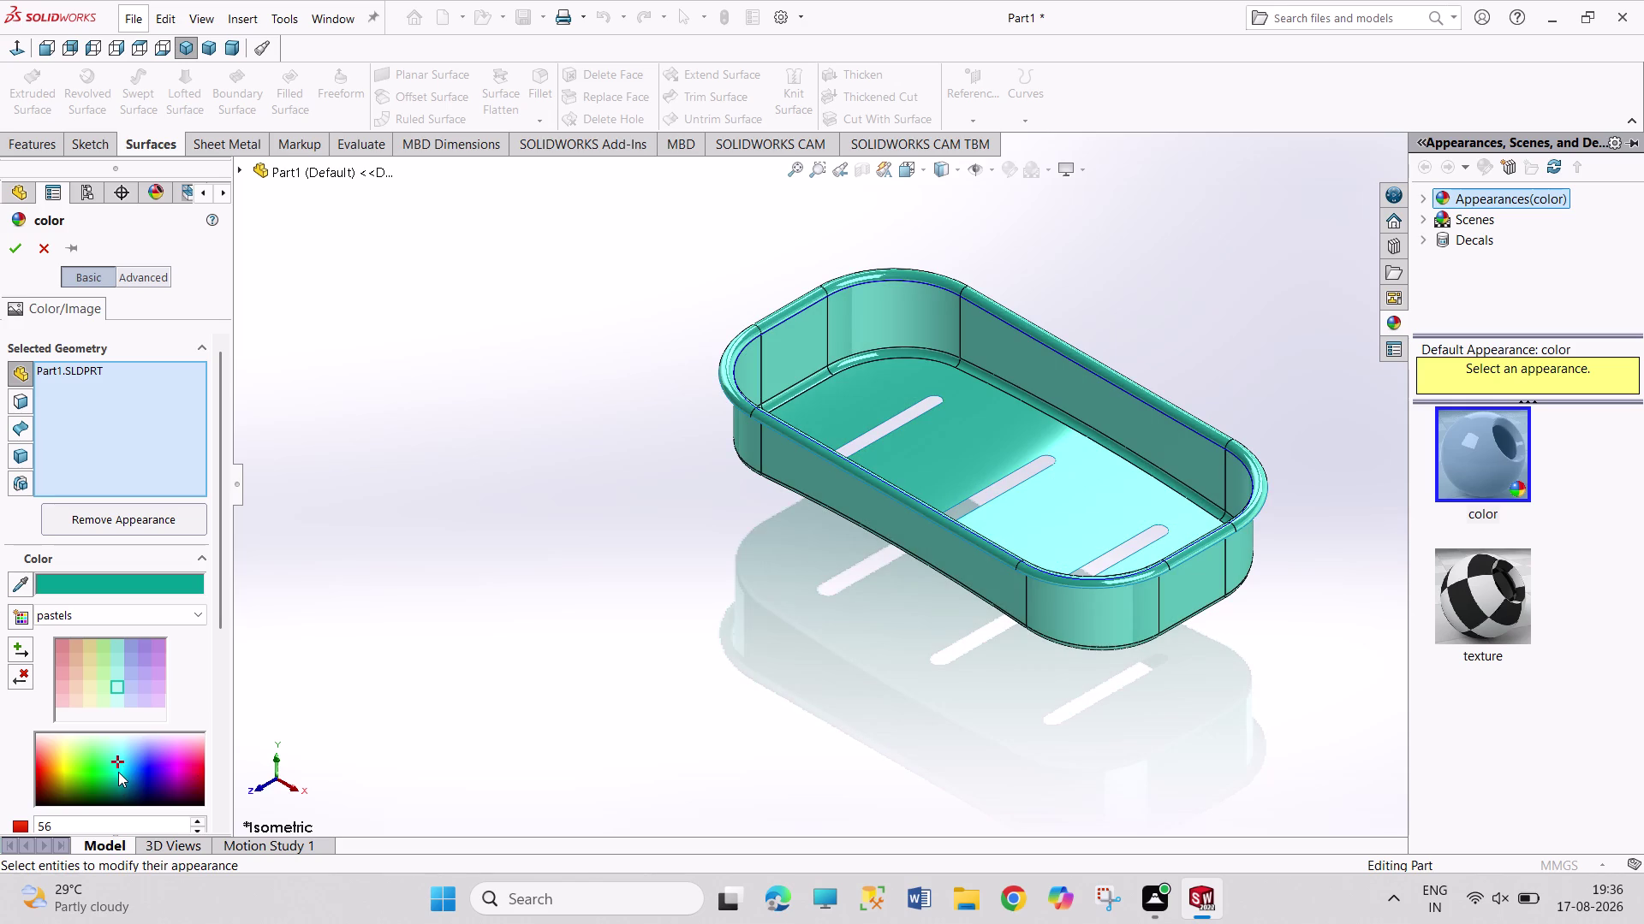
click(118, 772)
click(123, 767)
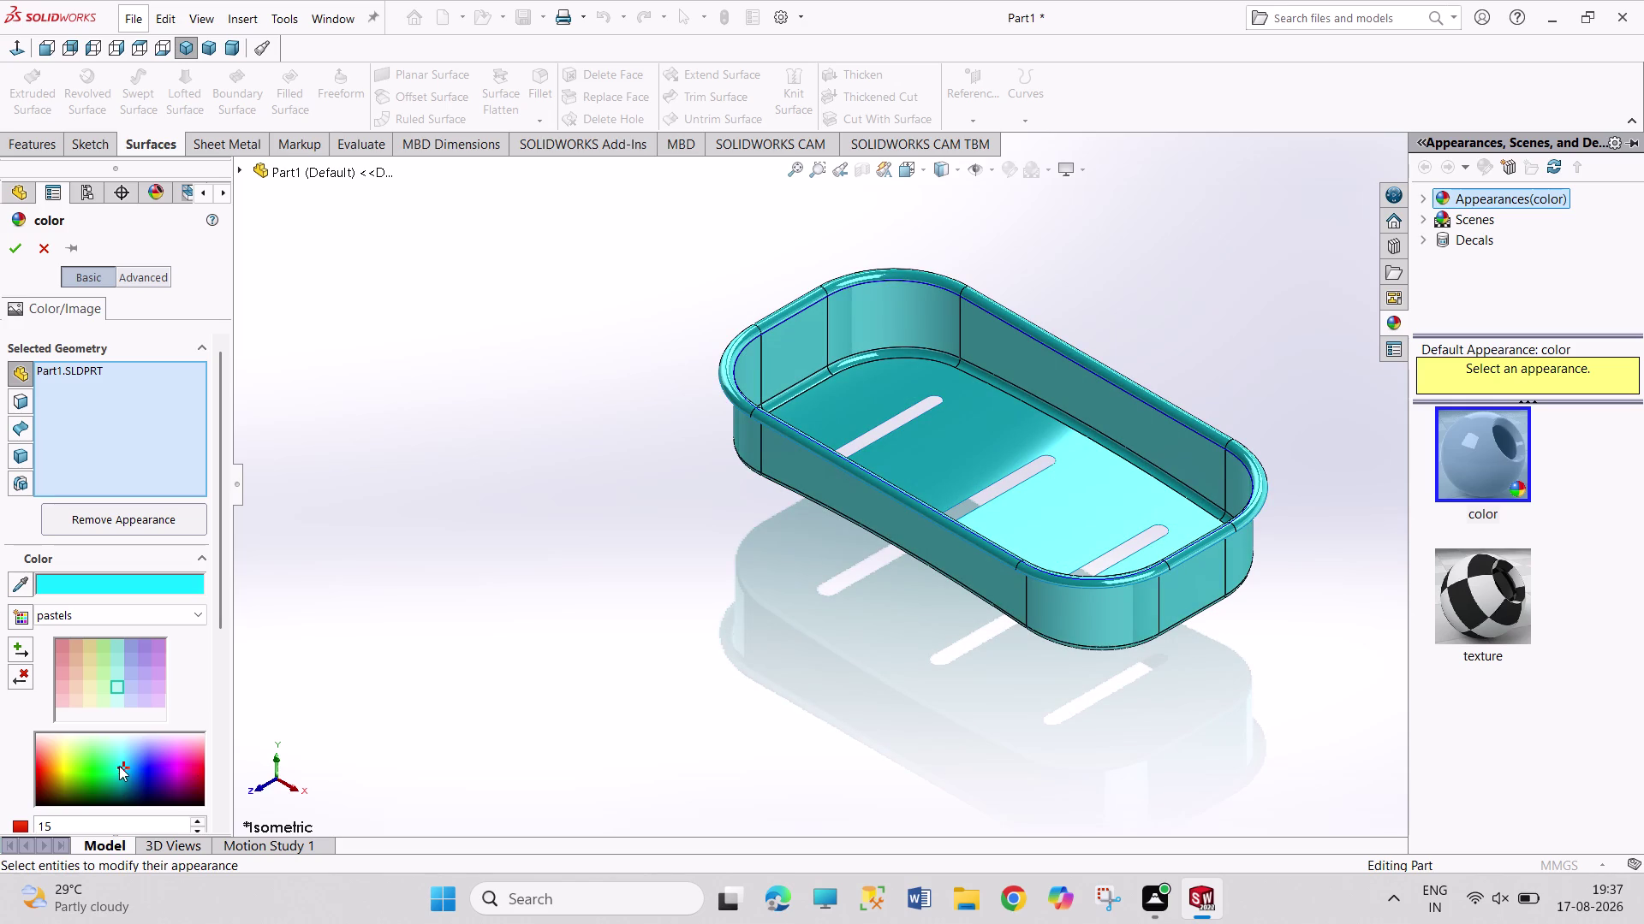
click(85, 757)
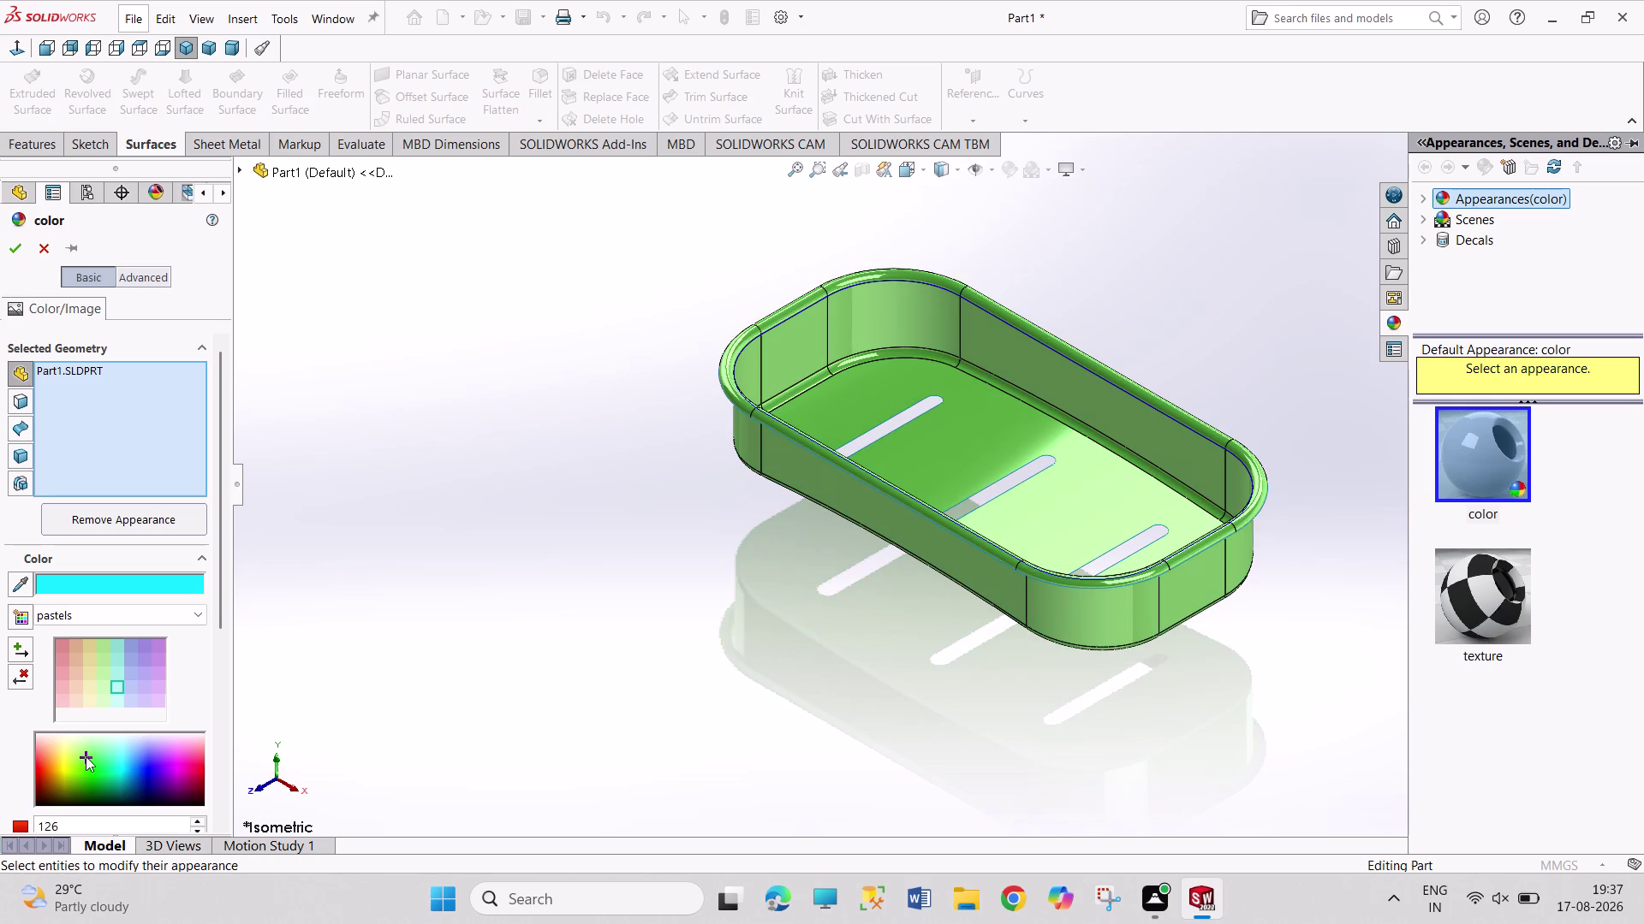
click(92, 771)
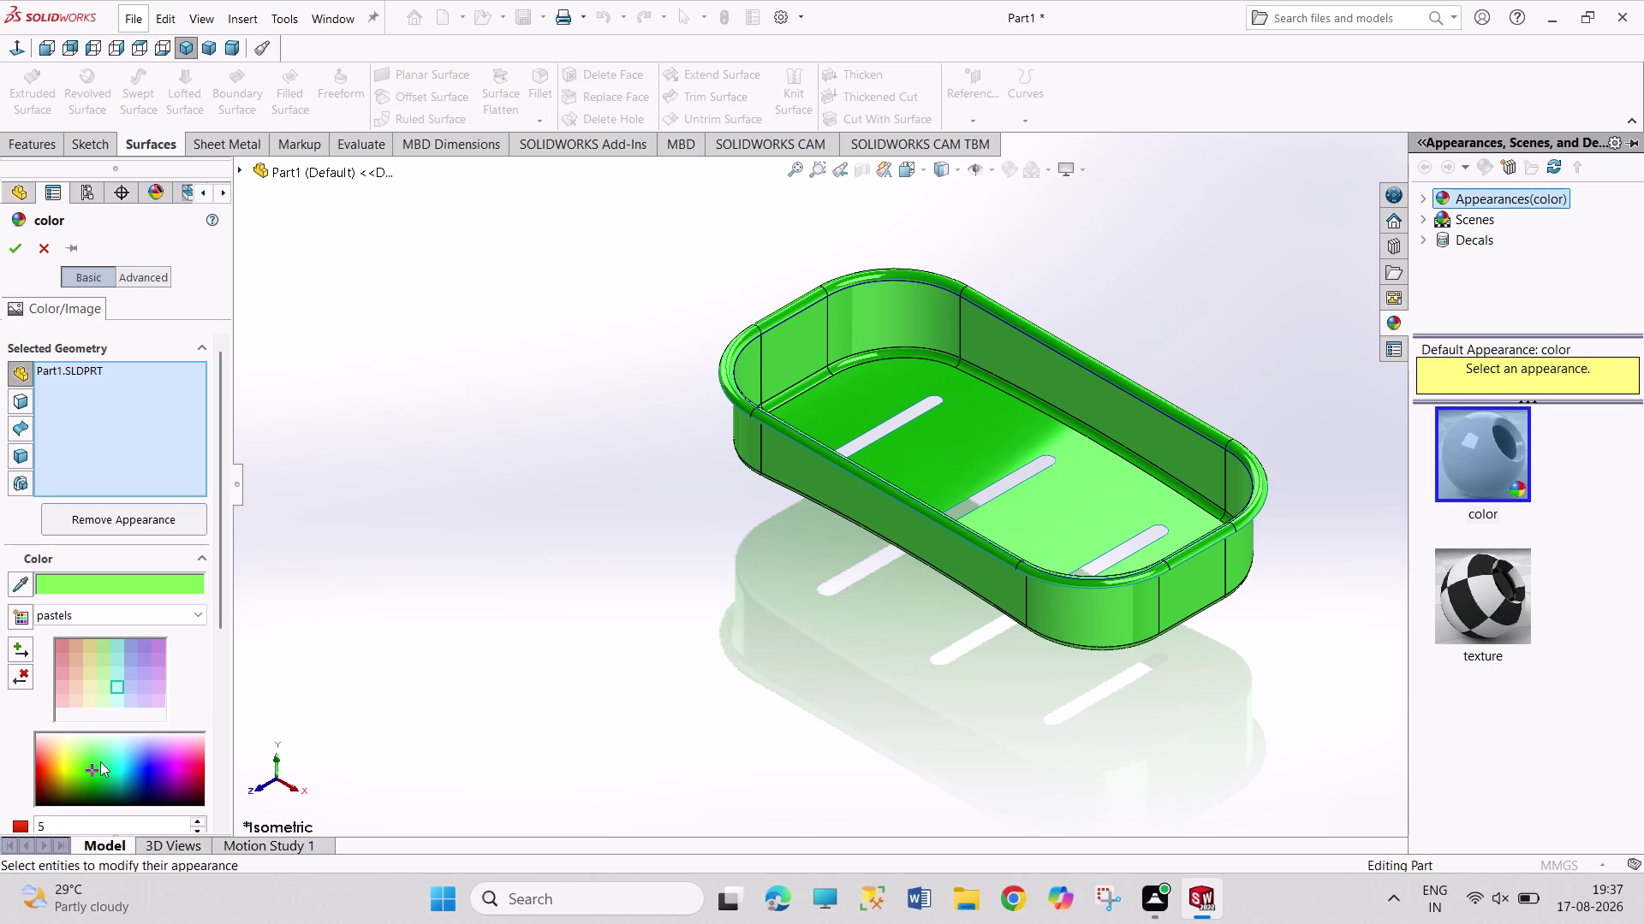
click(72, 774)
click(63, 769)
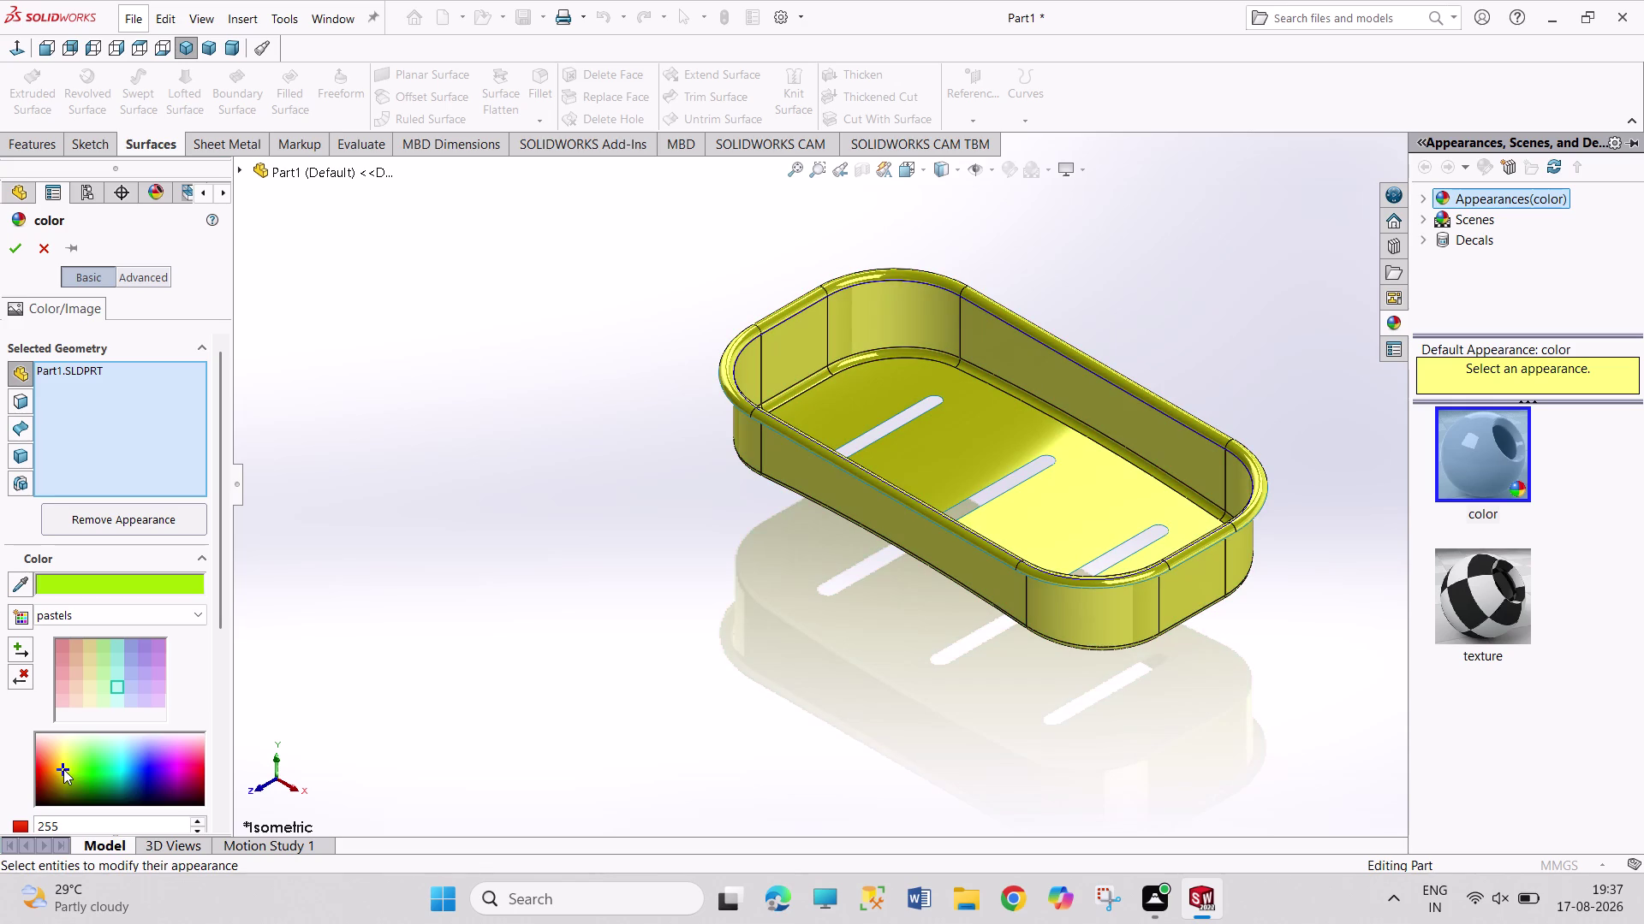
click(64, 762)
click(90, 763)
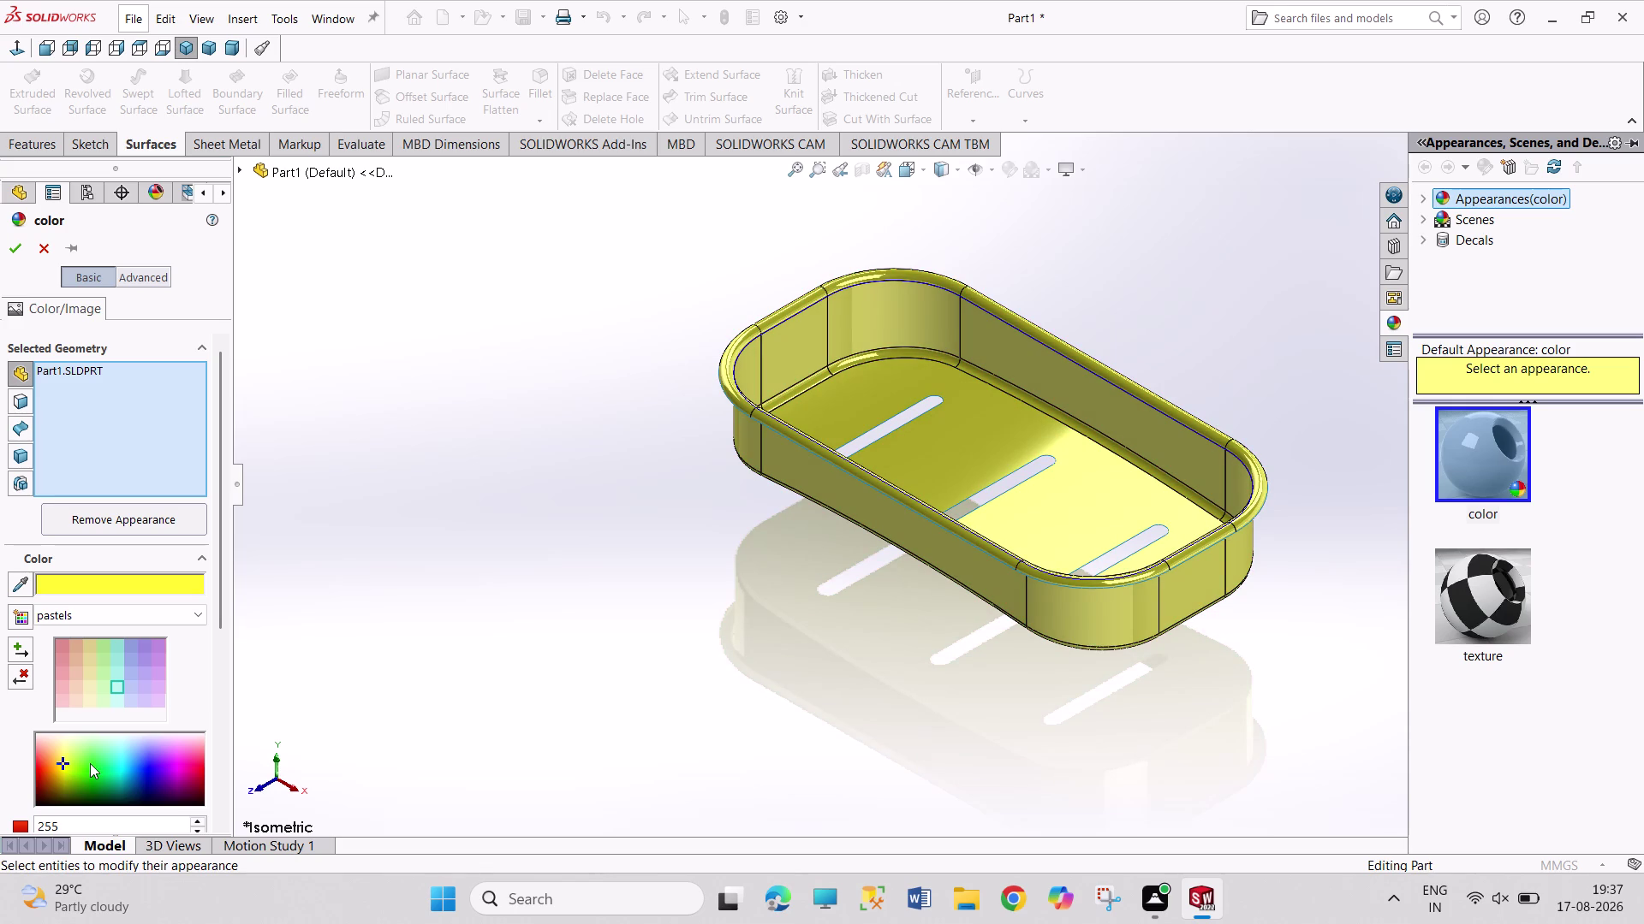
click(103, 748)
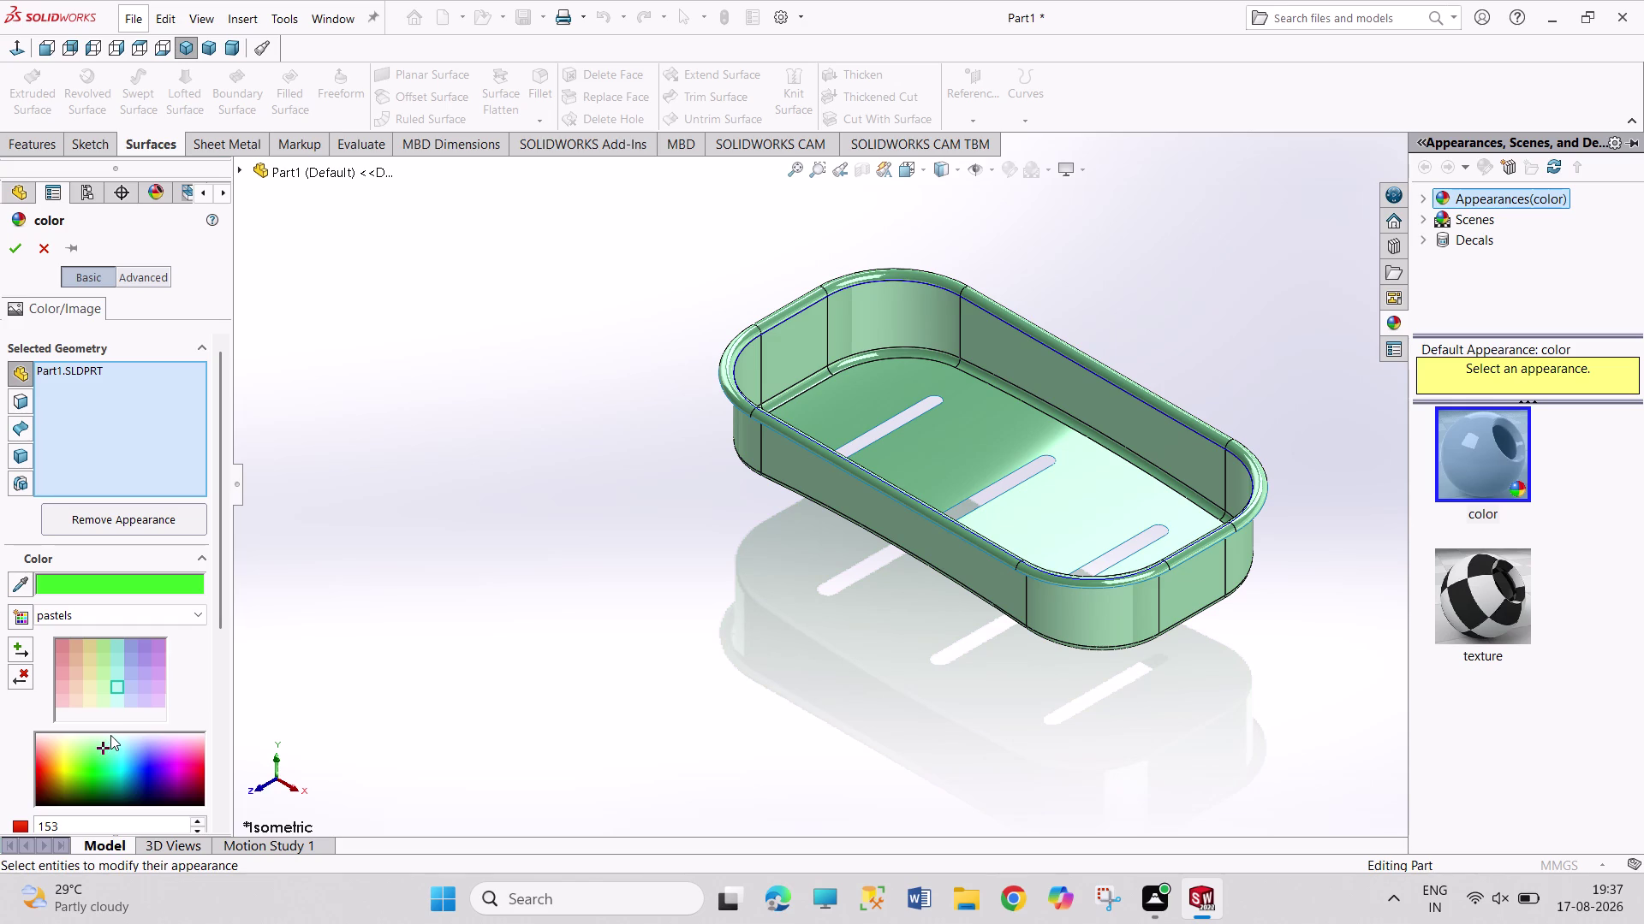
Try beige and cream pastels, then settle on the pale teal pastel and accept it.
click(95, 679)
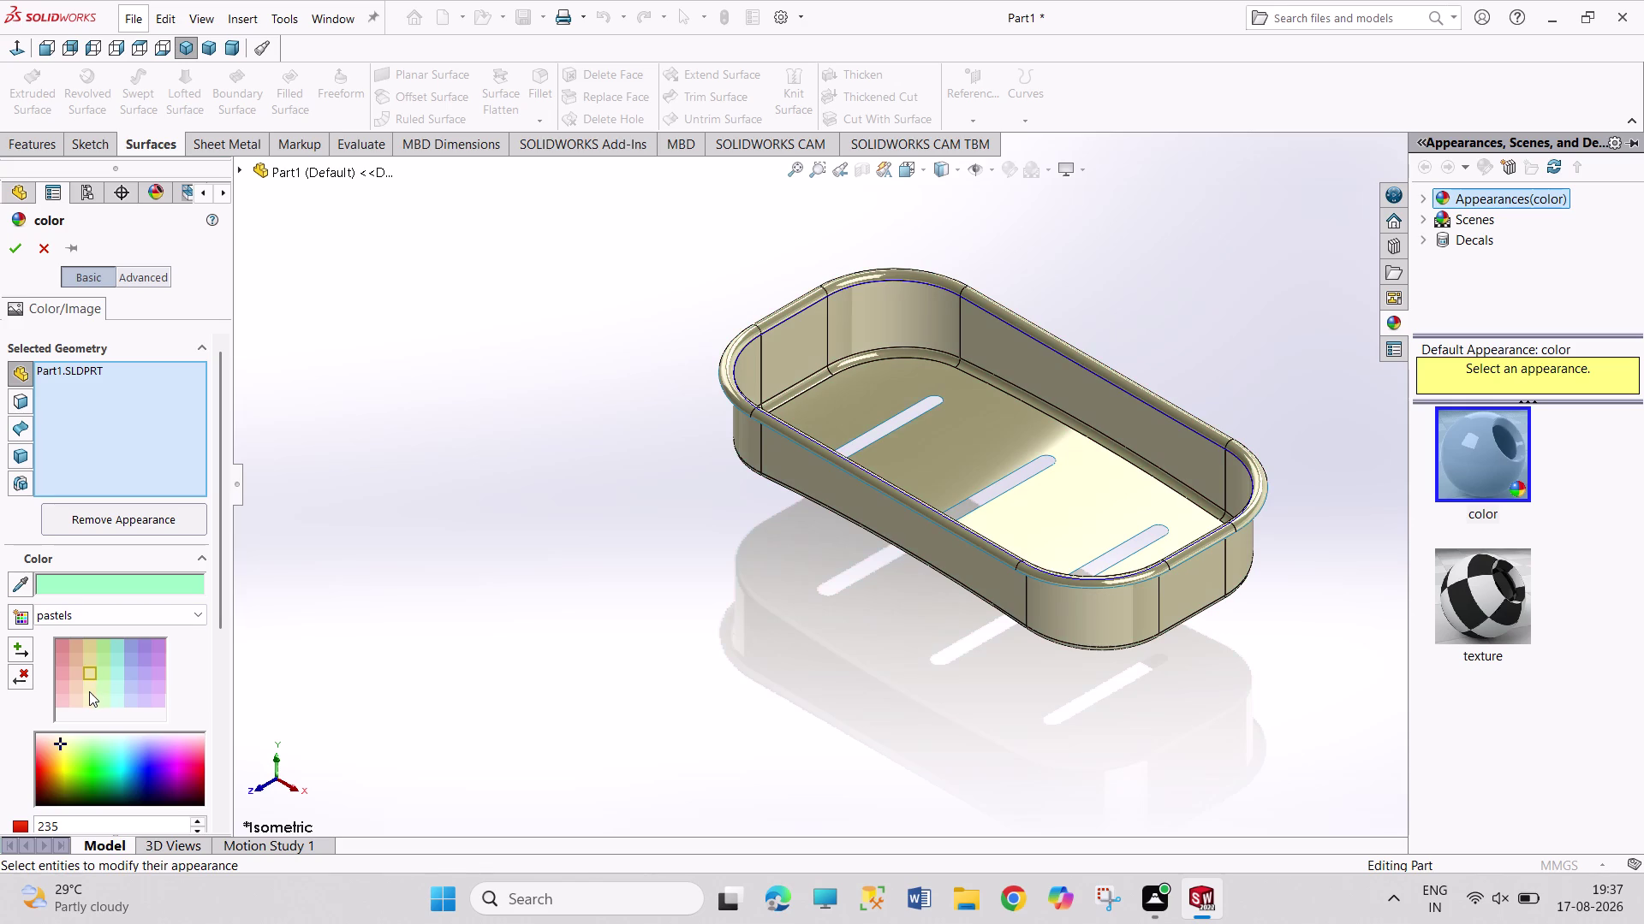
click(89, 692)
click(103, 682)
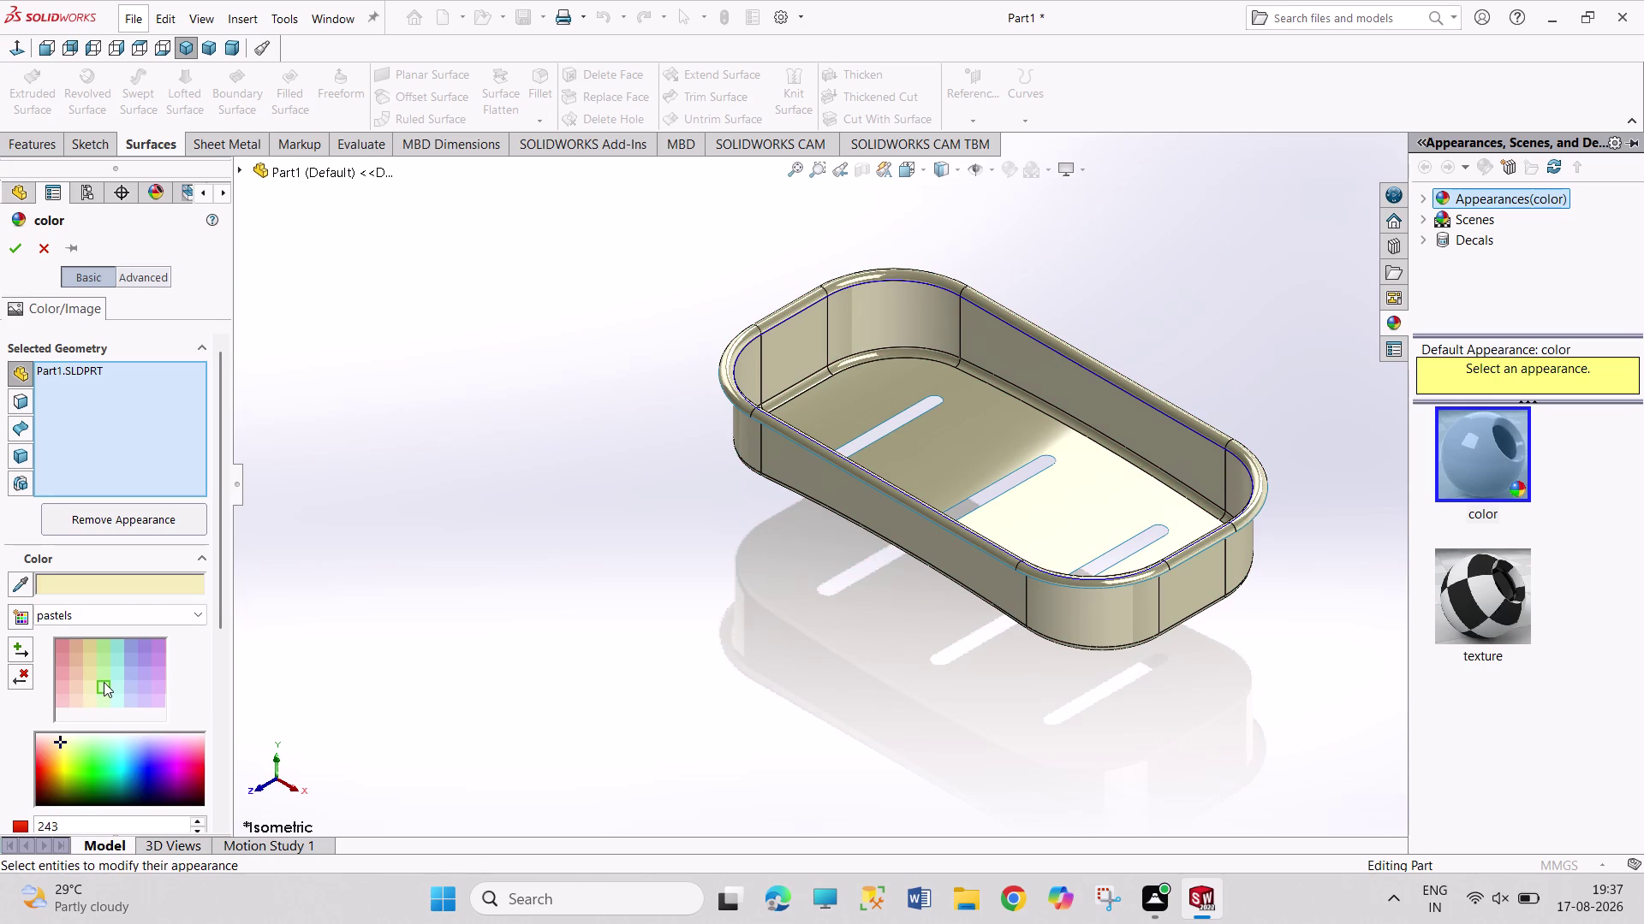
click(121, 679)
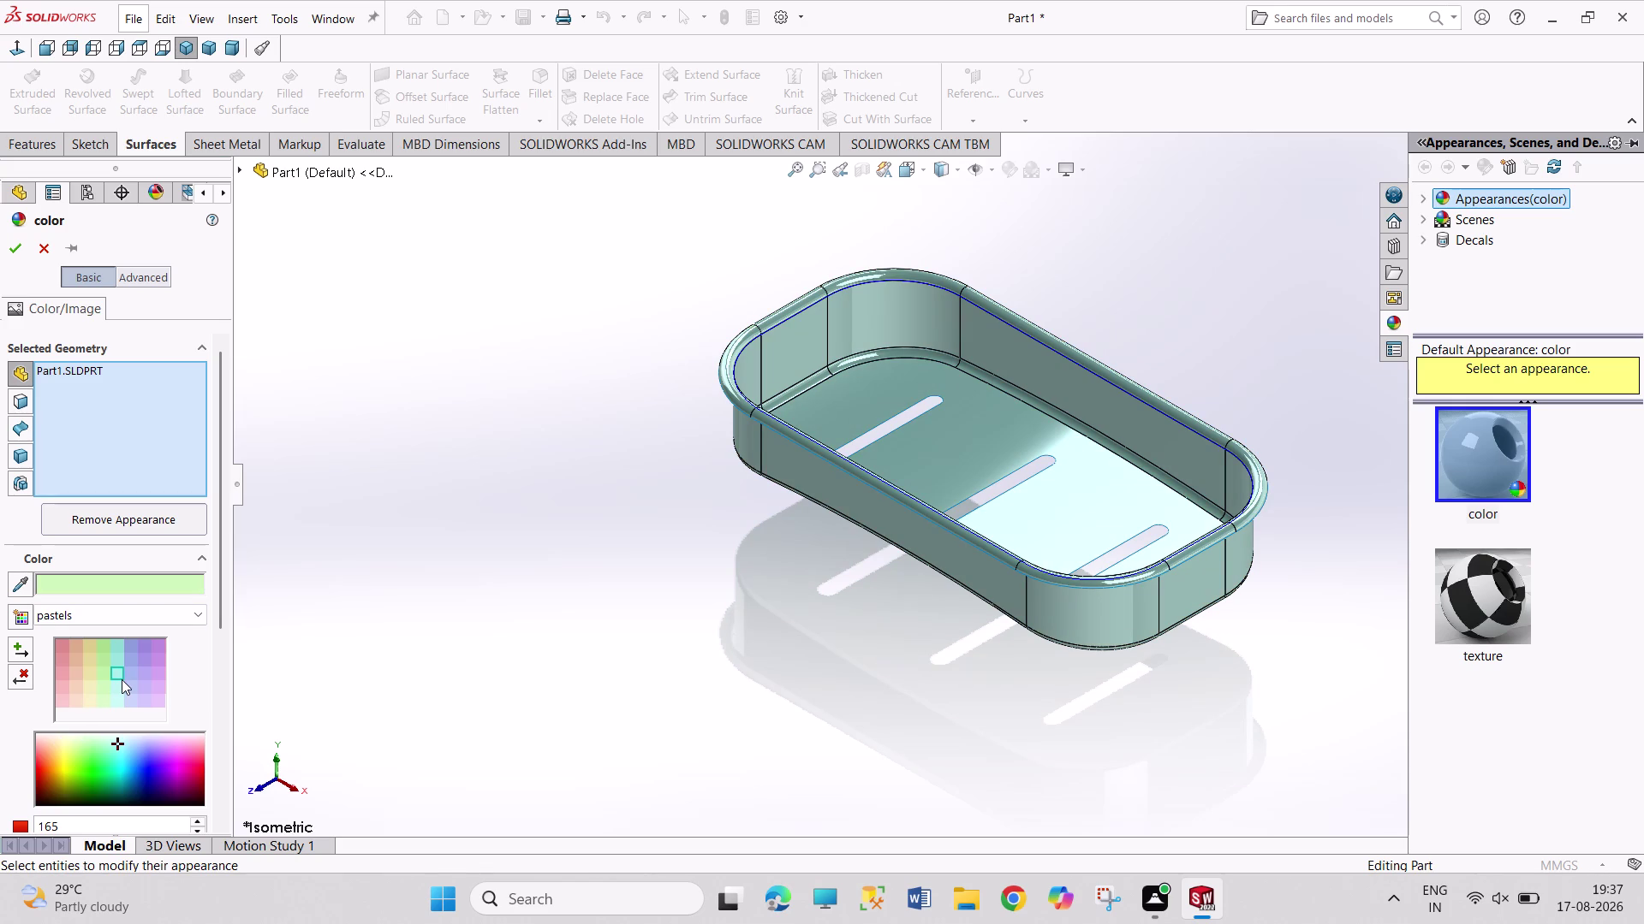
click(14, 255)
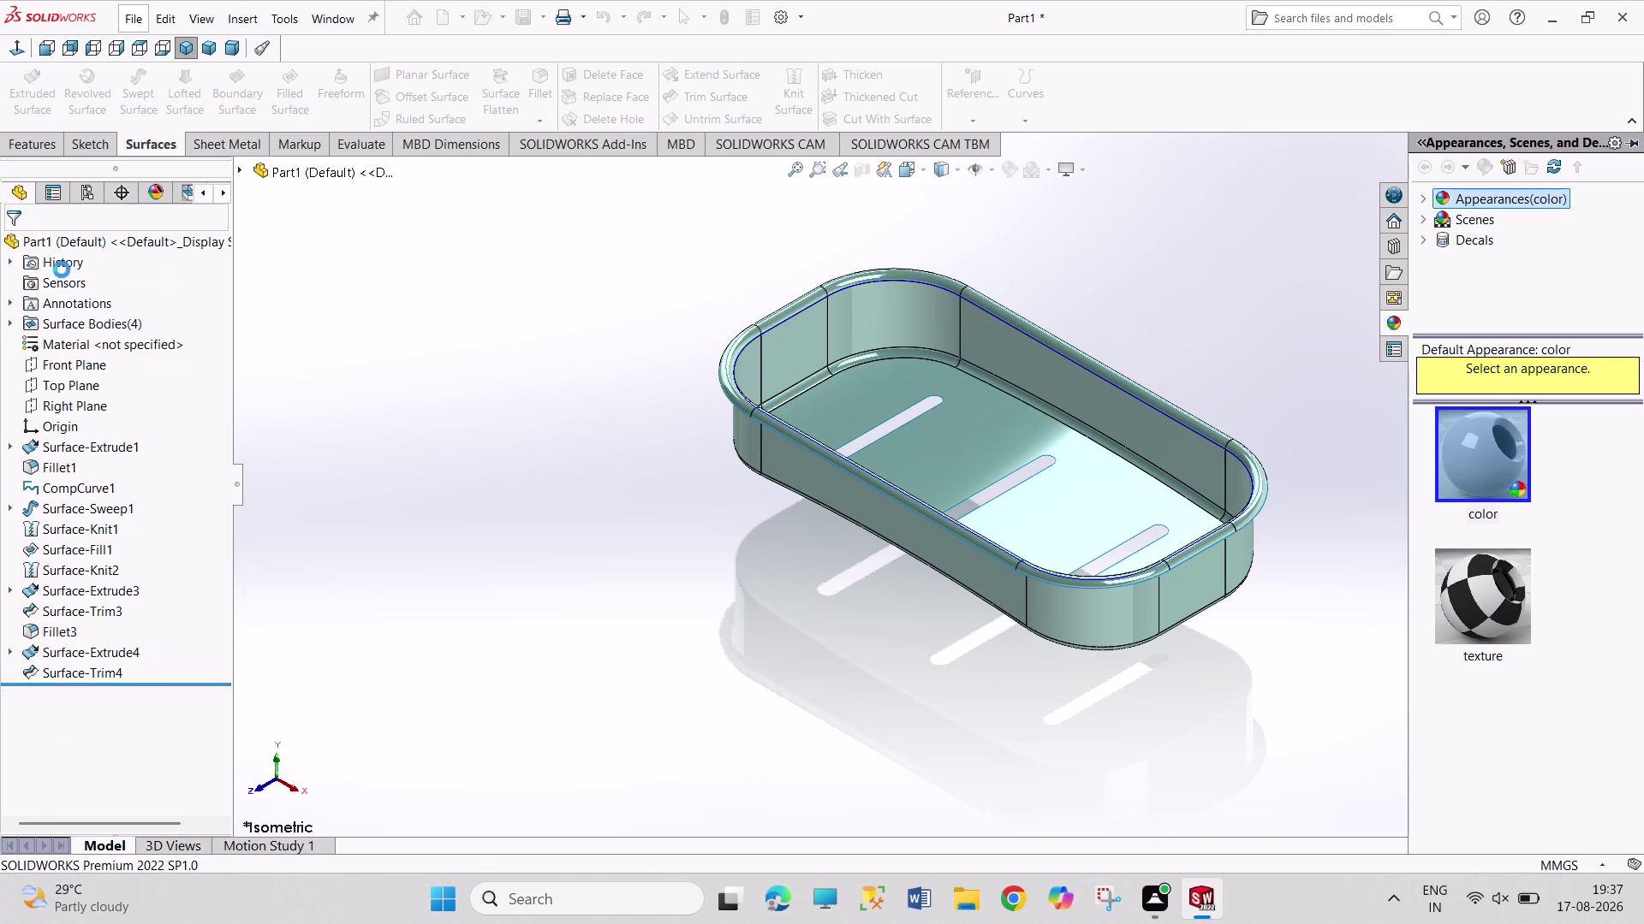
Open Sketch5 under Surface-Extrude4 to check its slot dimensions, then exit the sketch.
click(12, 647)
click(70, 670)
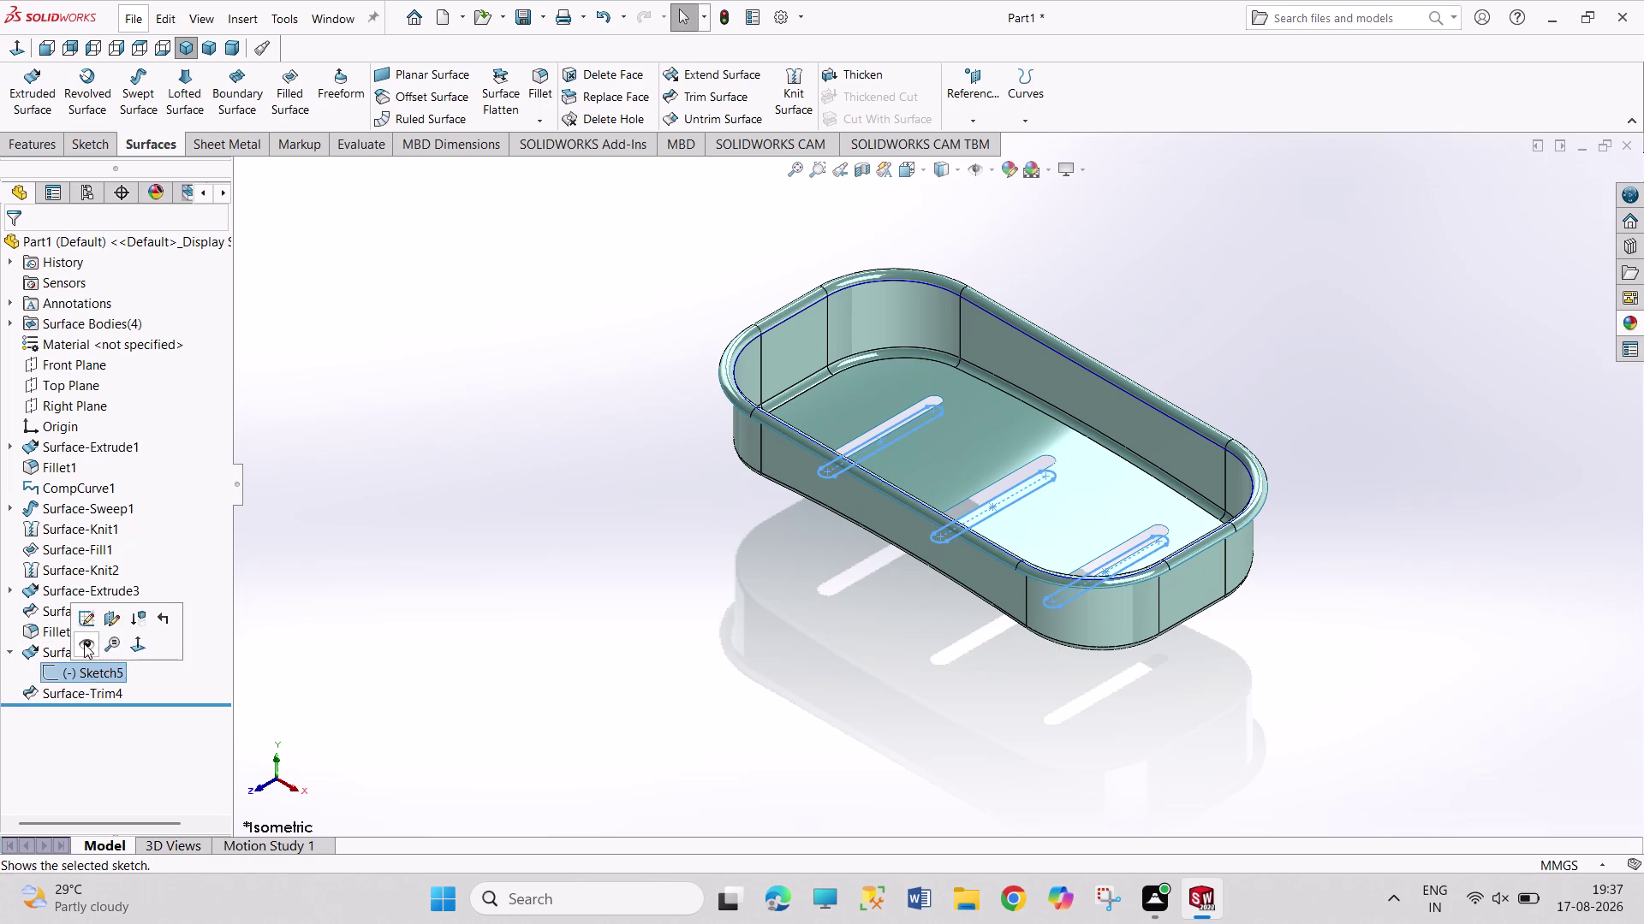
click(84, 629)
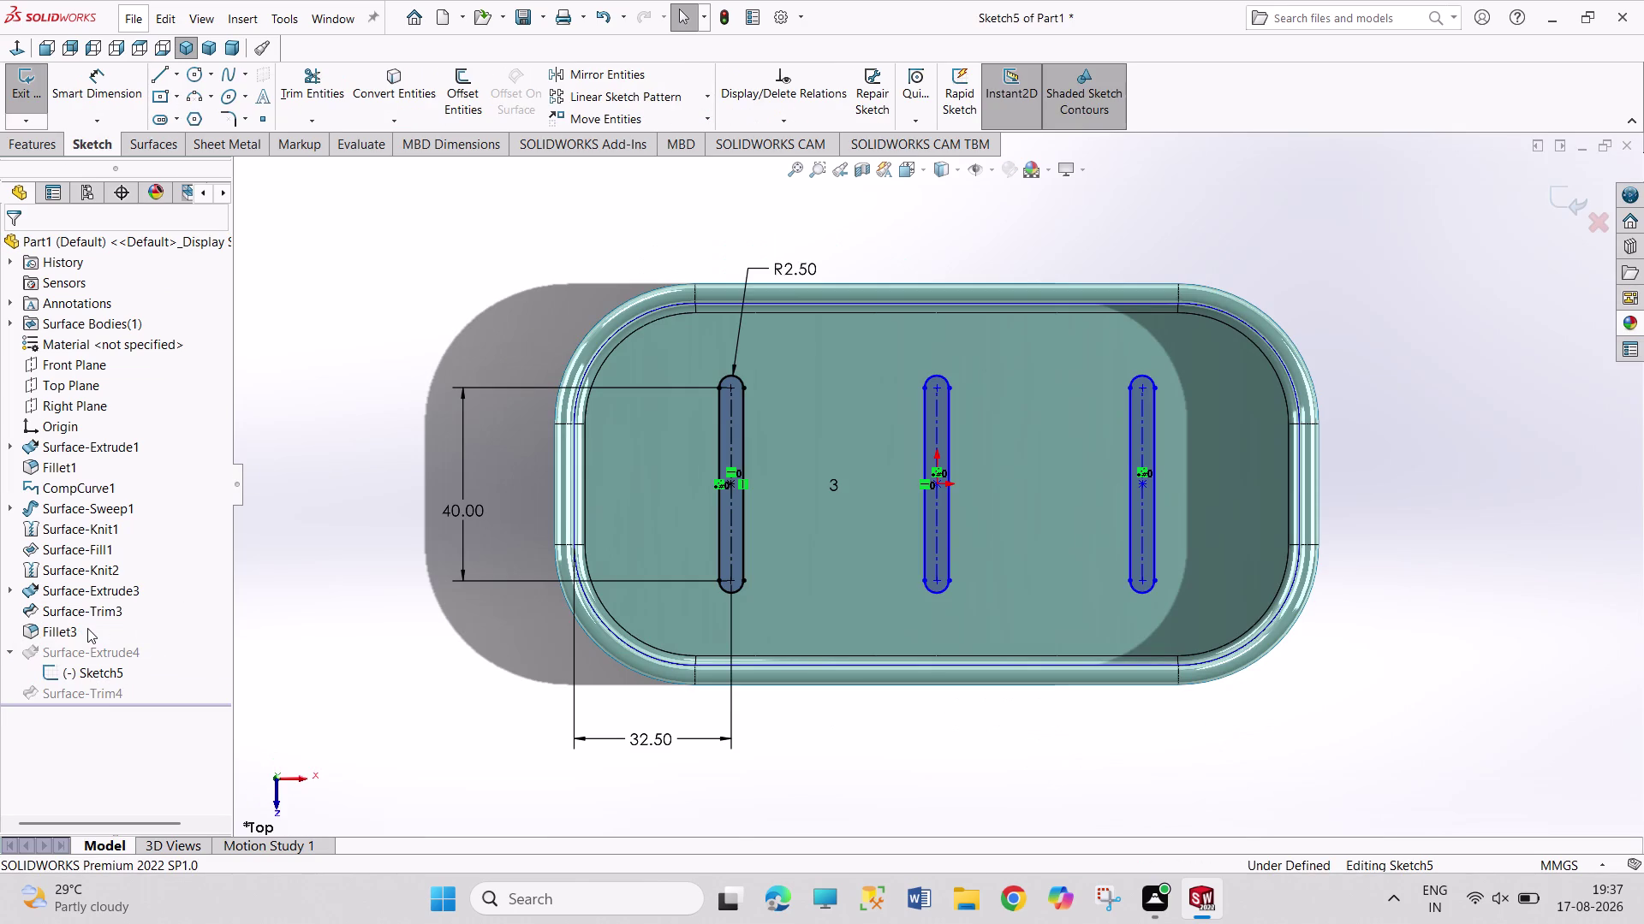
click(36, 92)
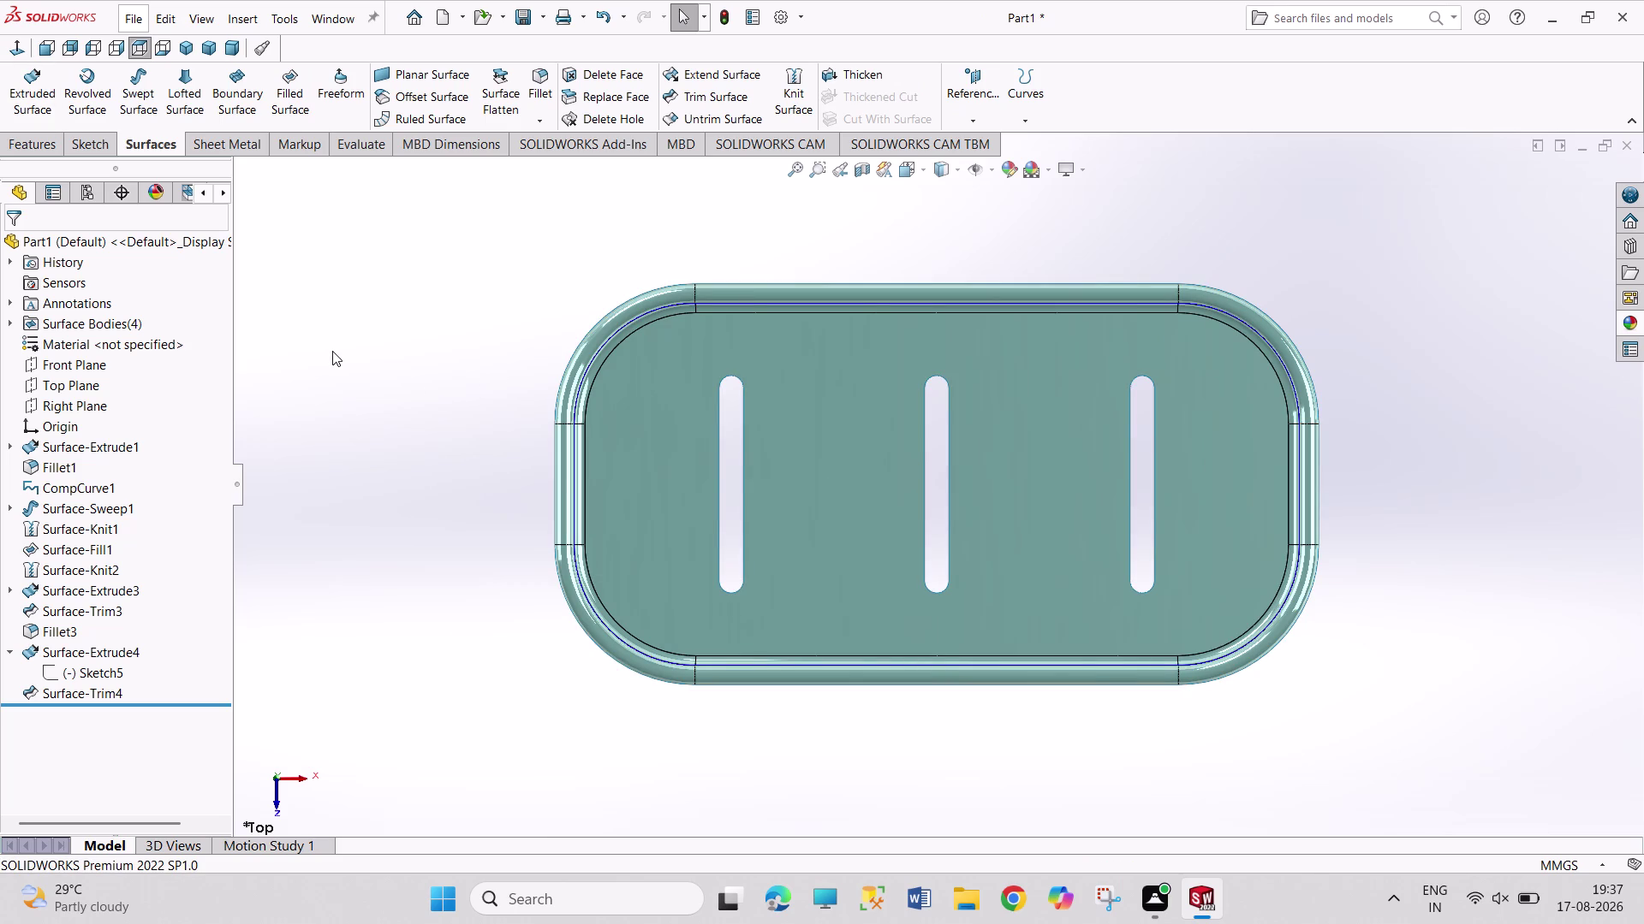
key(ctrl+s)
Save the part with the file name 'SURFACE 1 MODULE', fixing a typo along the way.
key(s)
text(RFA)
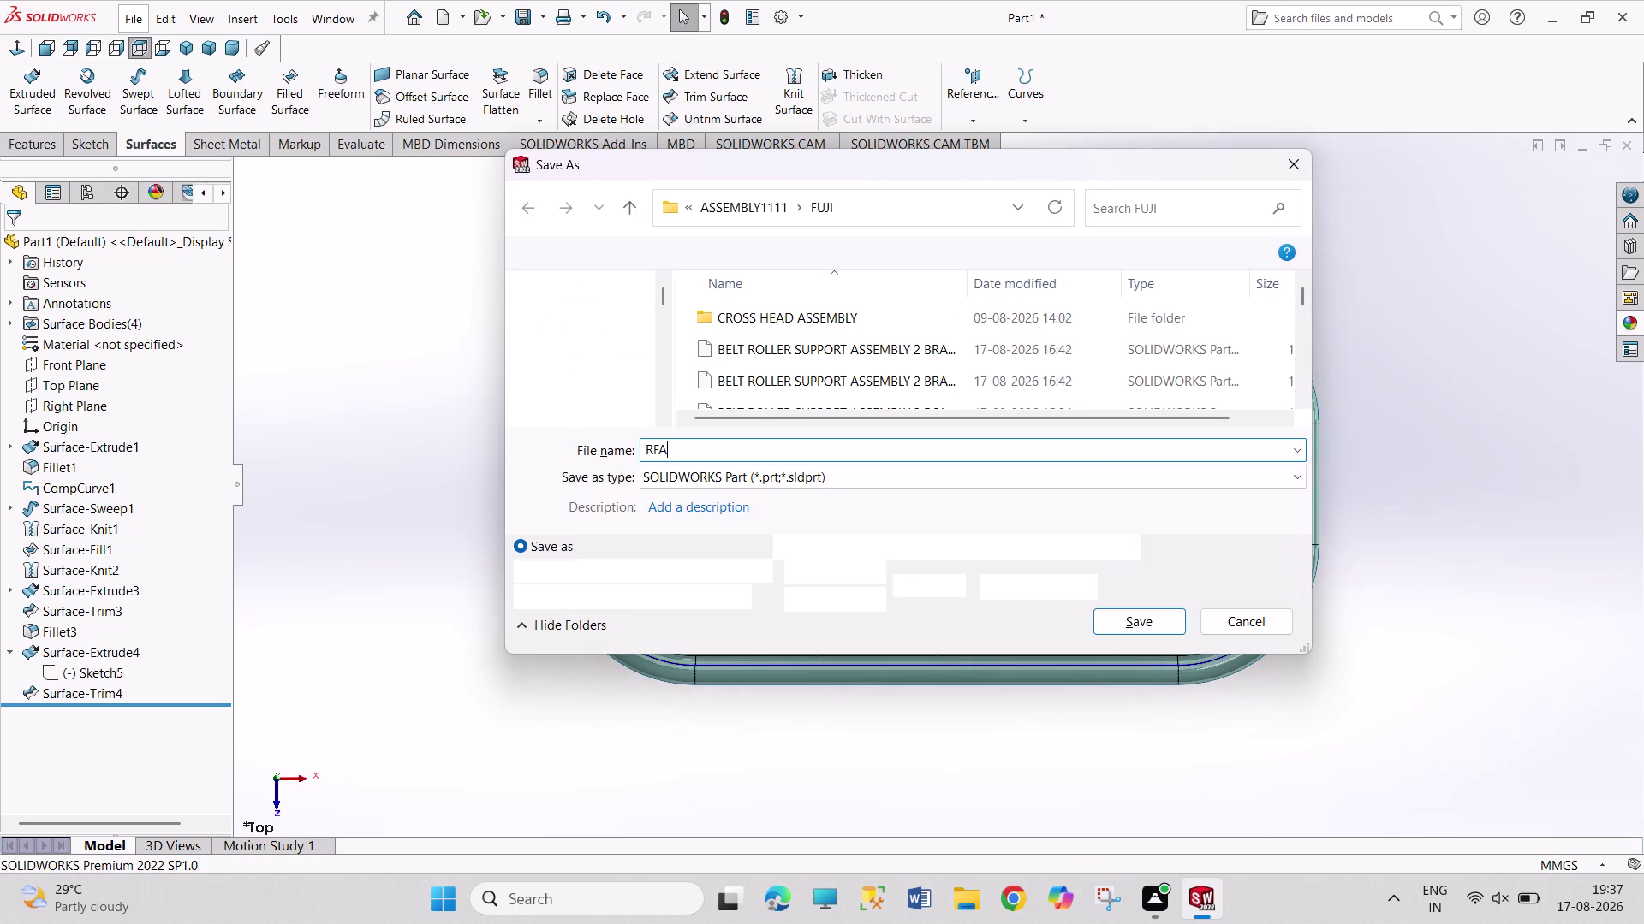
text(CE)
key(BackSpace)
key(BackSpace)
key(BackSpace)
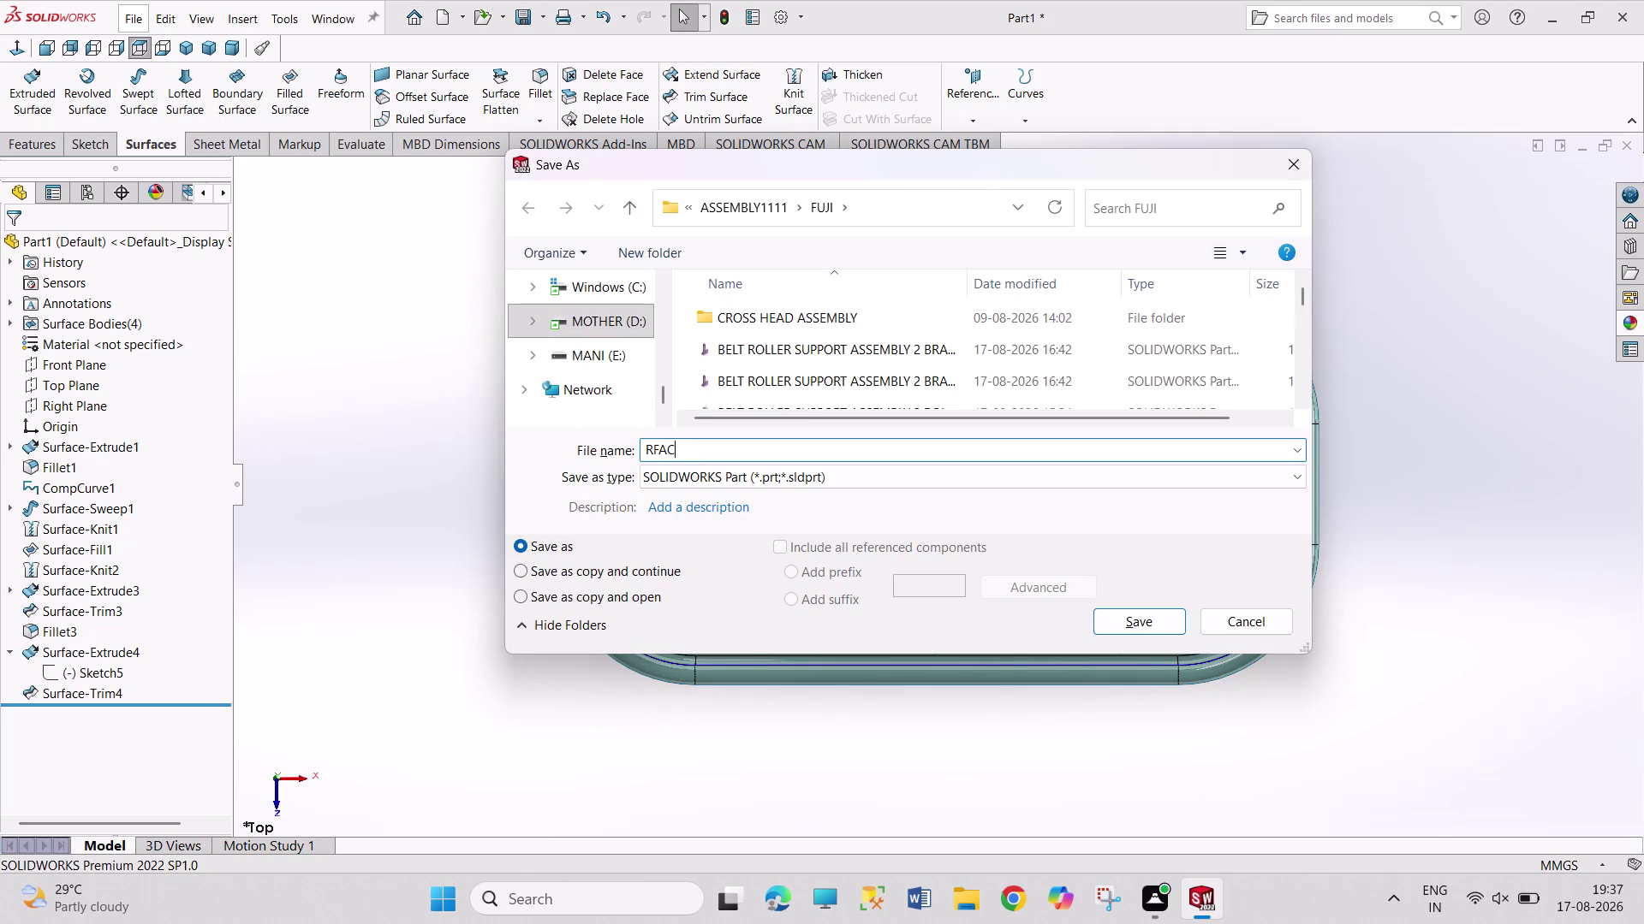
text(SU)
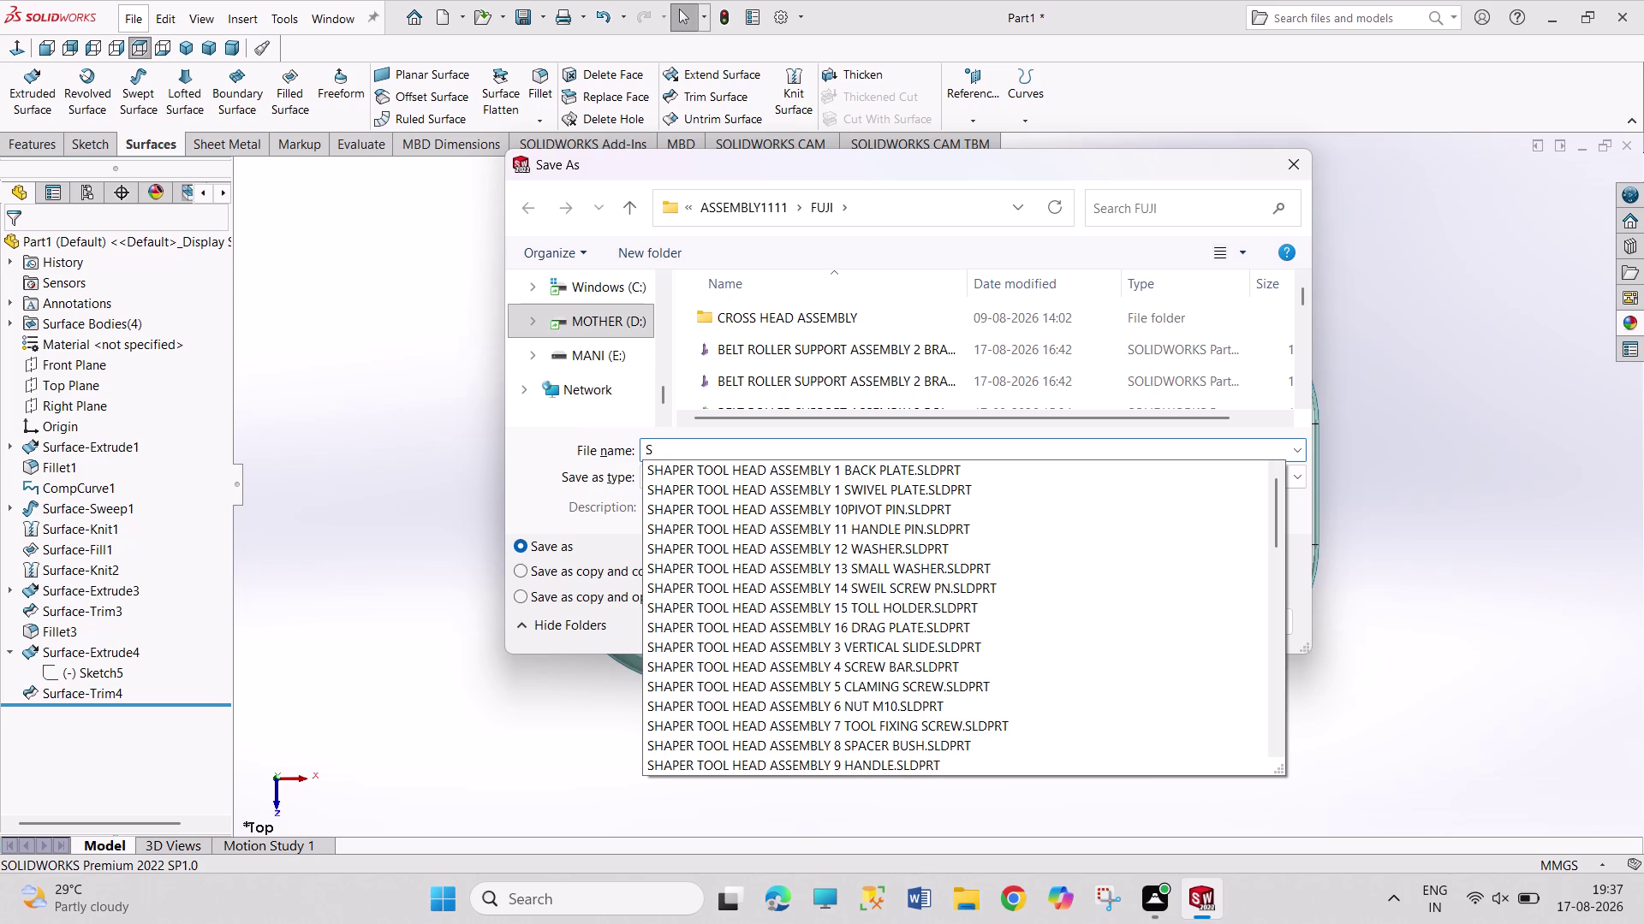
text(RFACE)
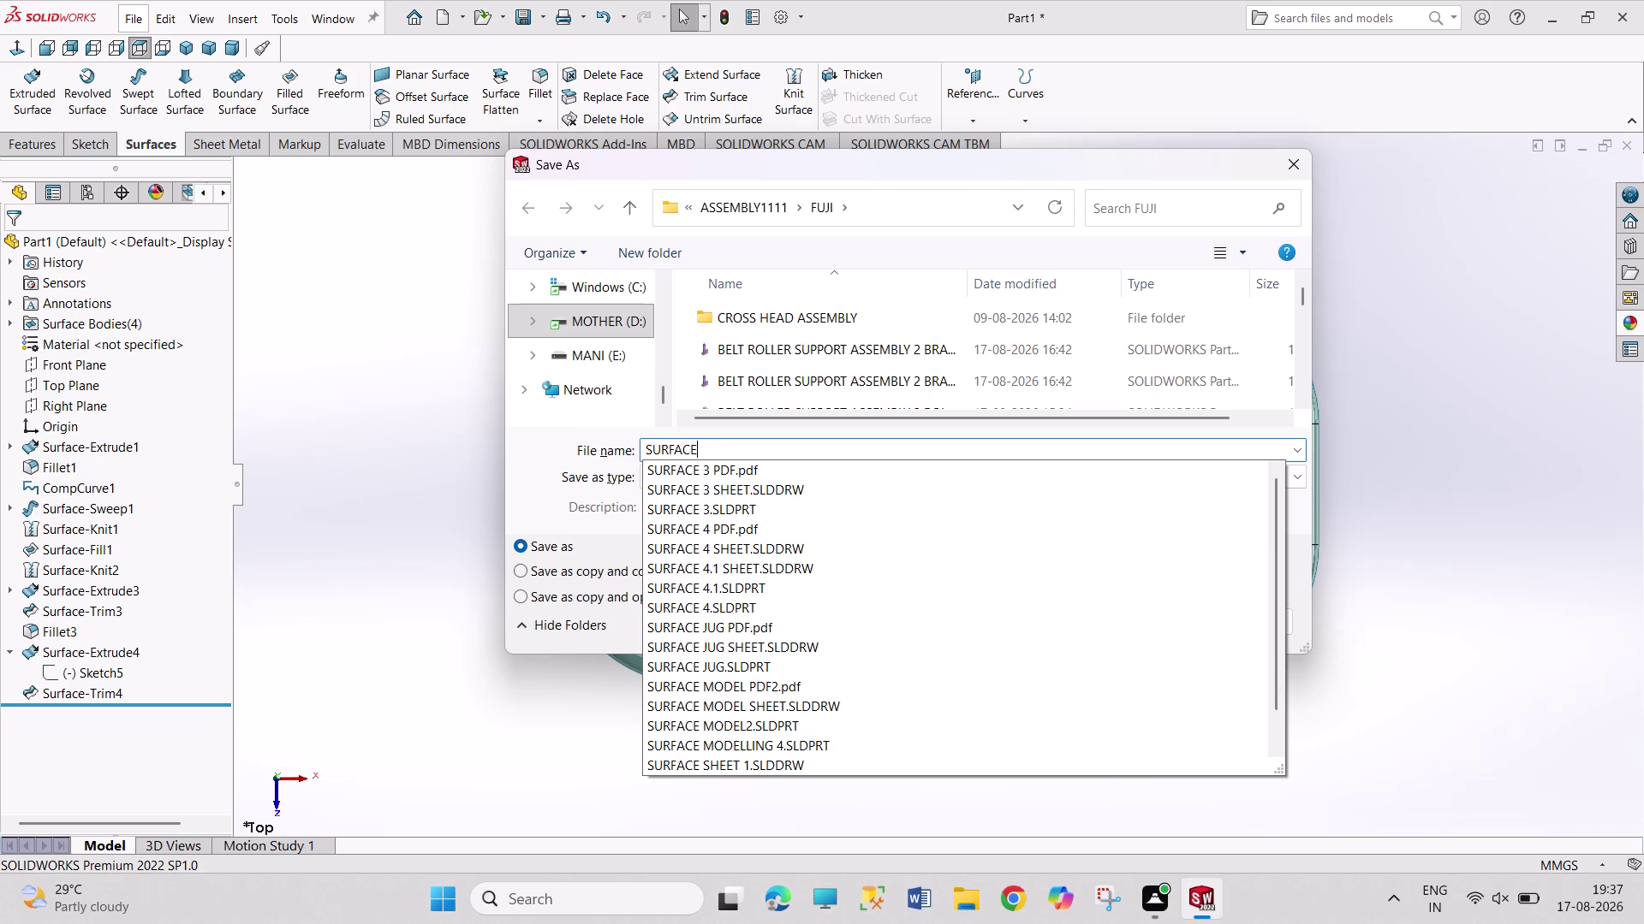
key(space)
key(1)
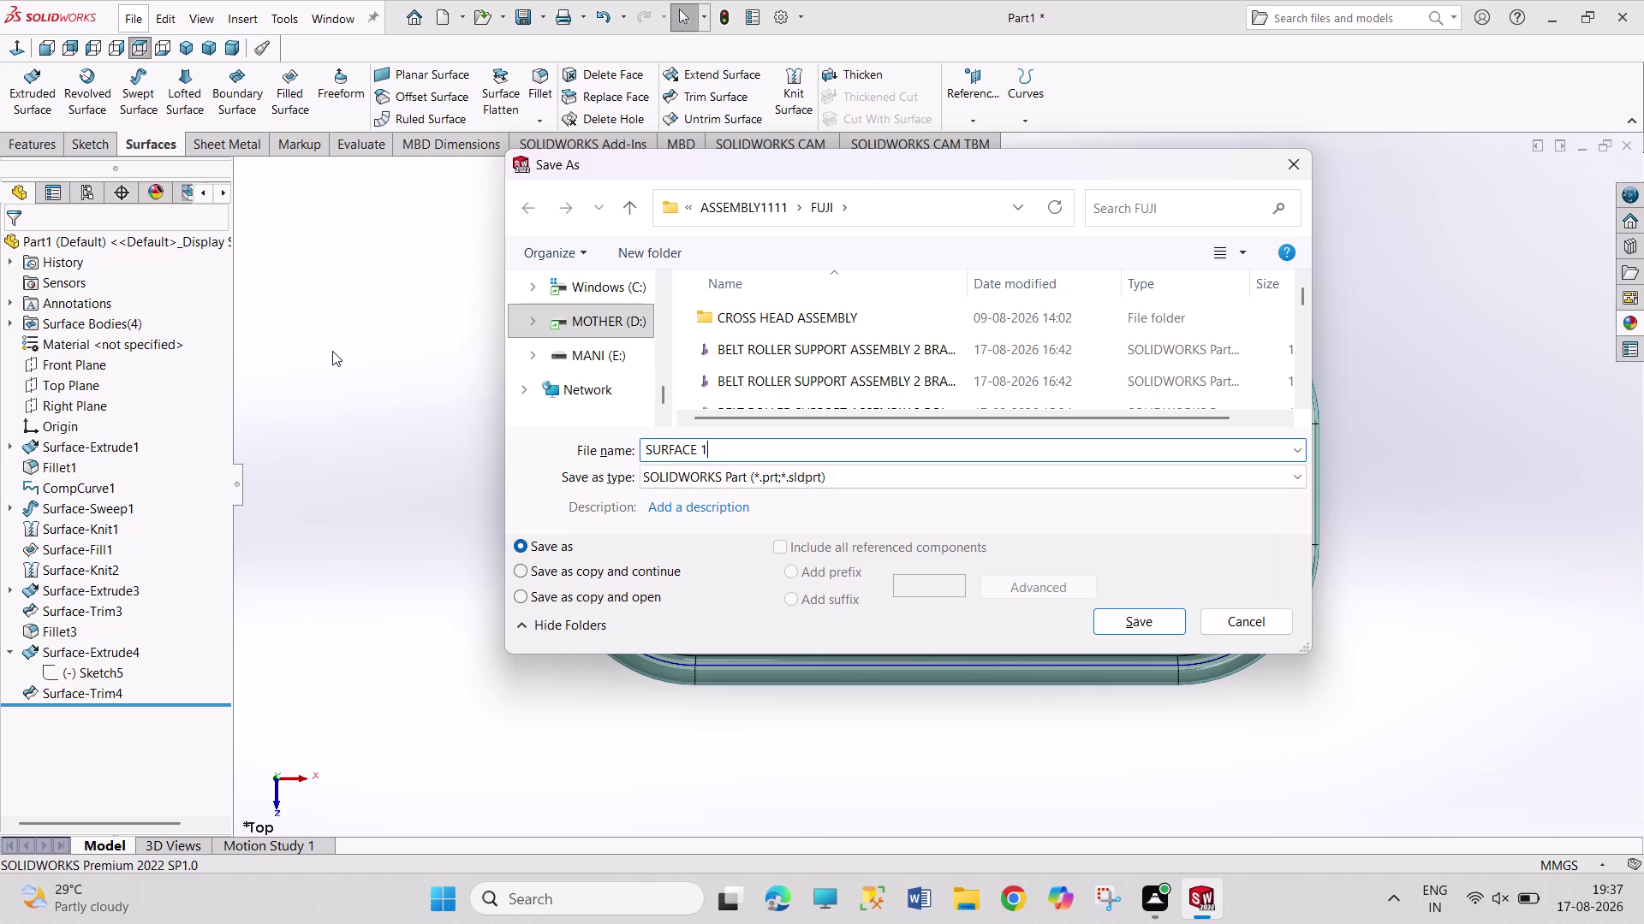
key(space)
text(MOD)
text(U)
text(L)
text(E)
key(Return)
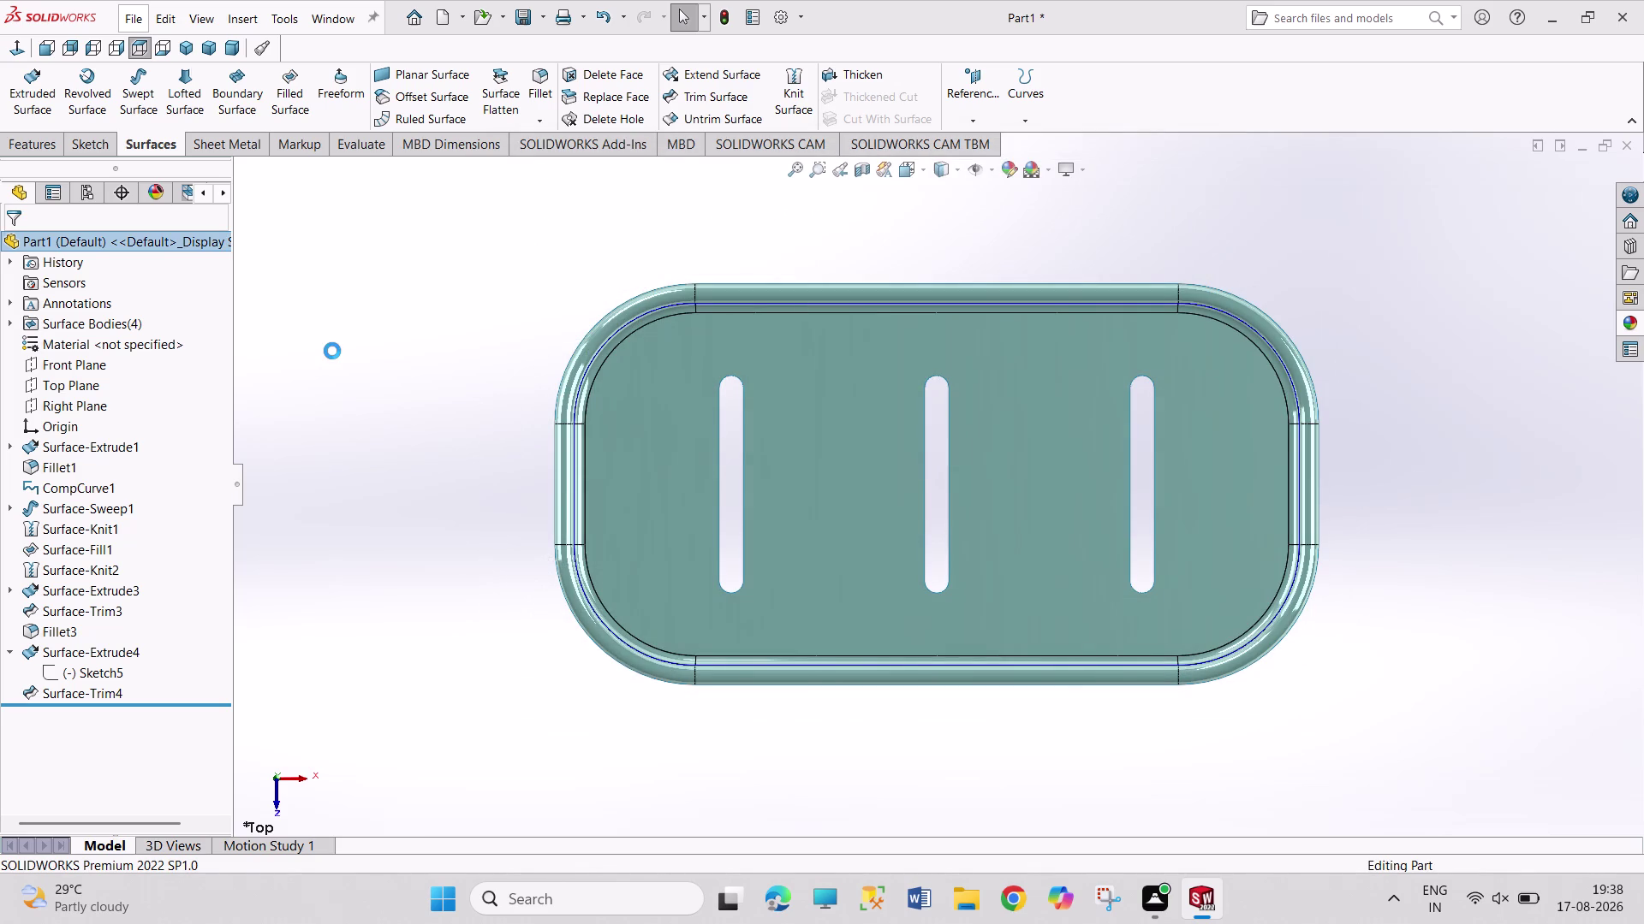
key(ctrl+n)
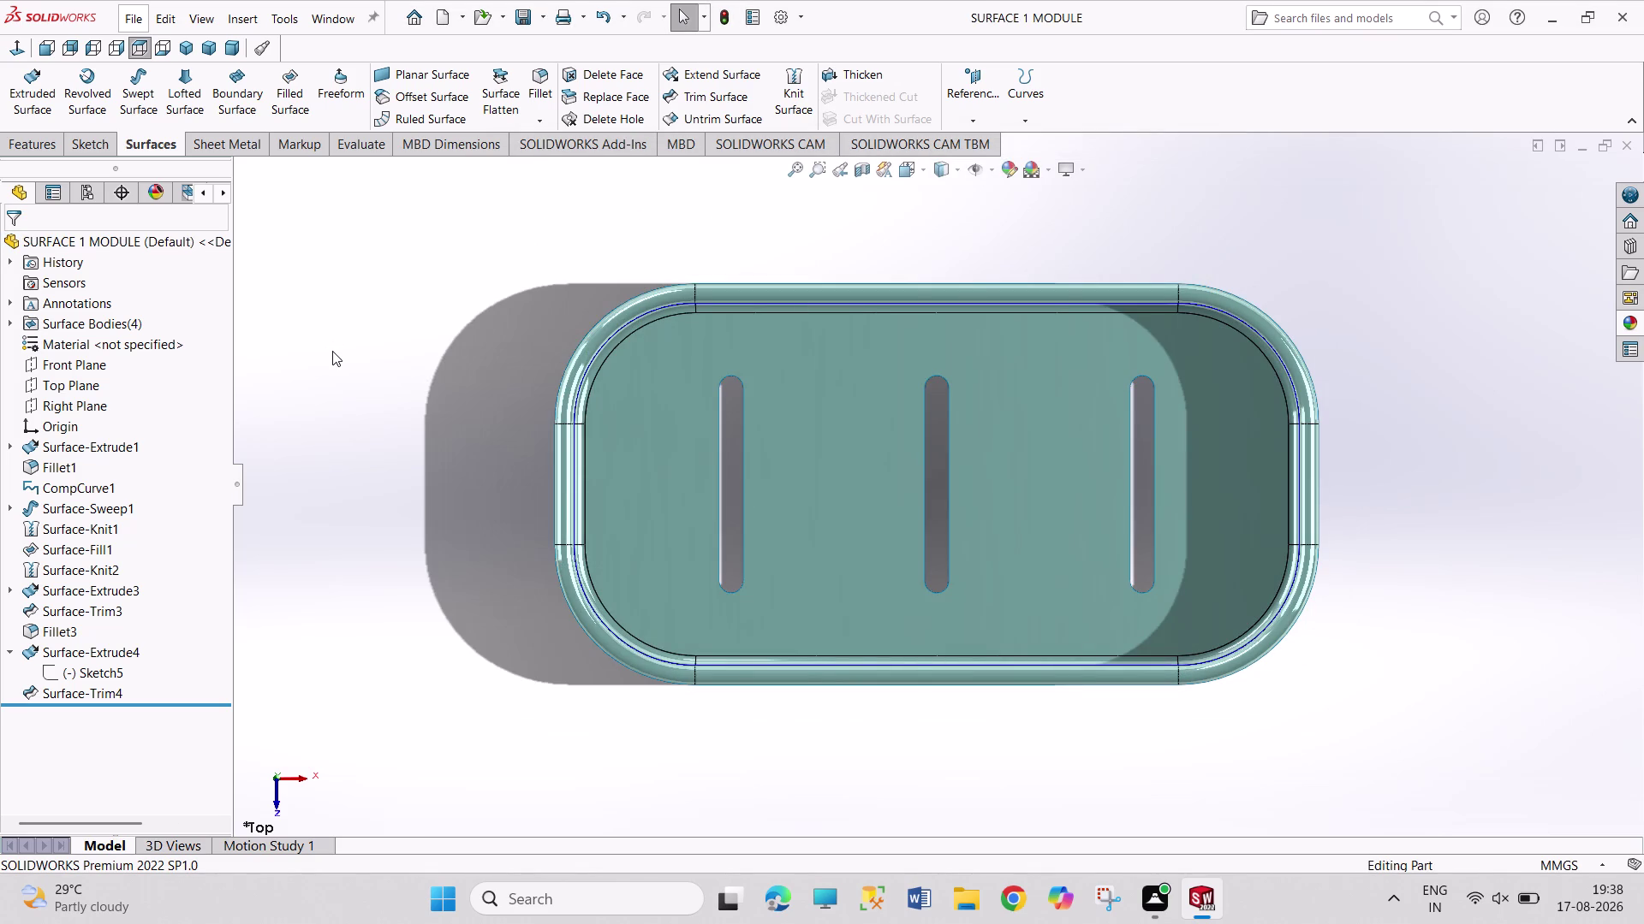
Create a new drawing document on an A4 (ANSI) Landscape sheet.
key(Right)
key(Right)
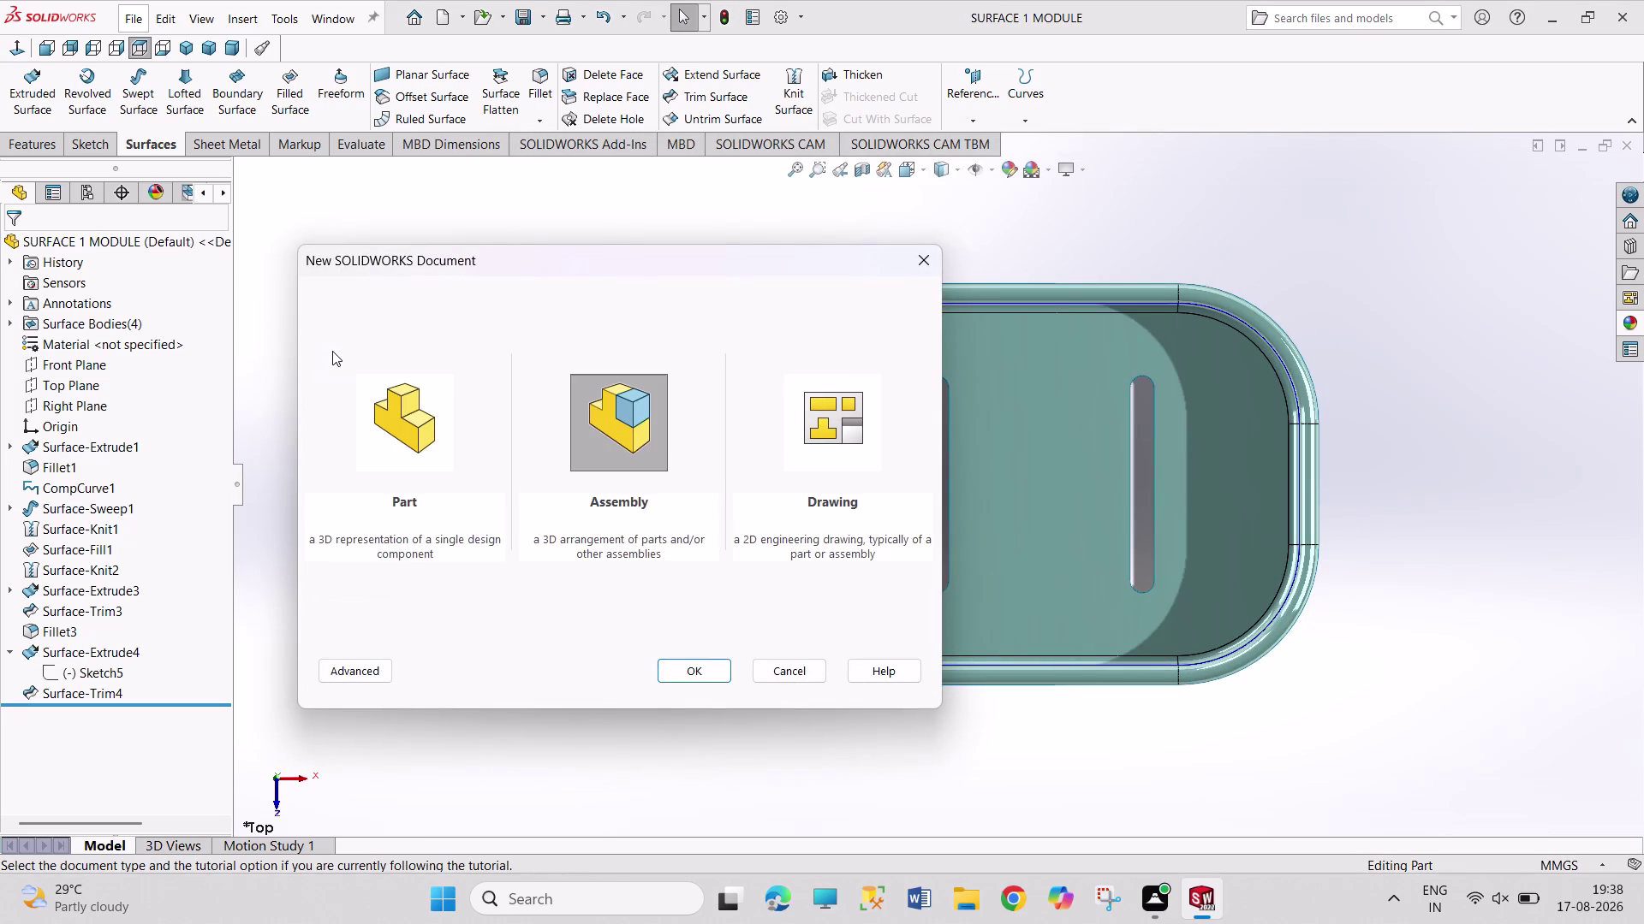
key(Return)
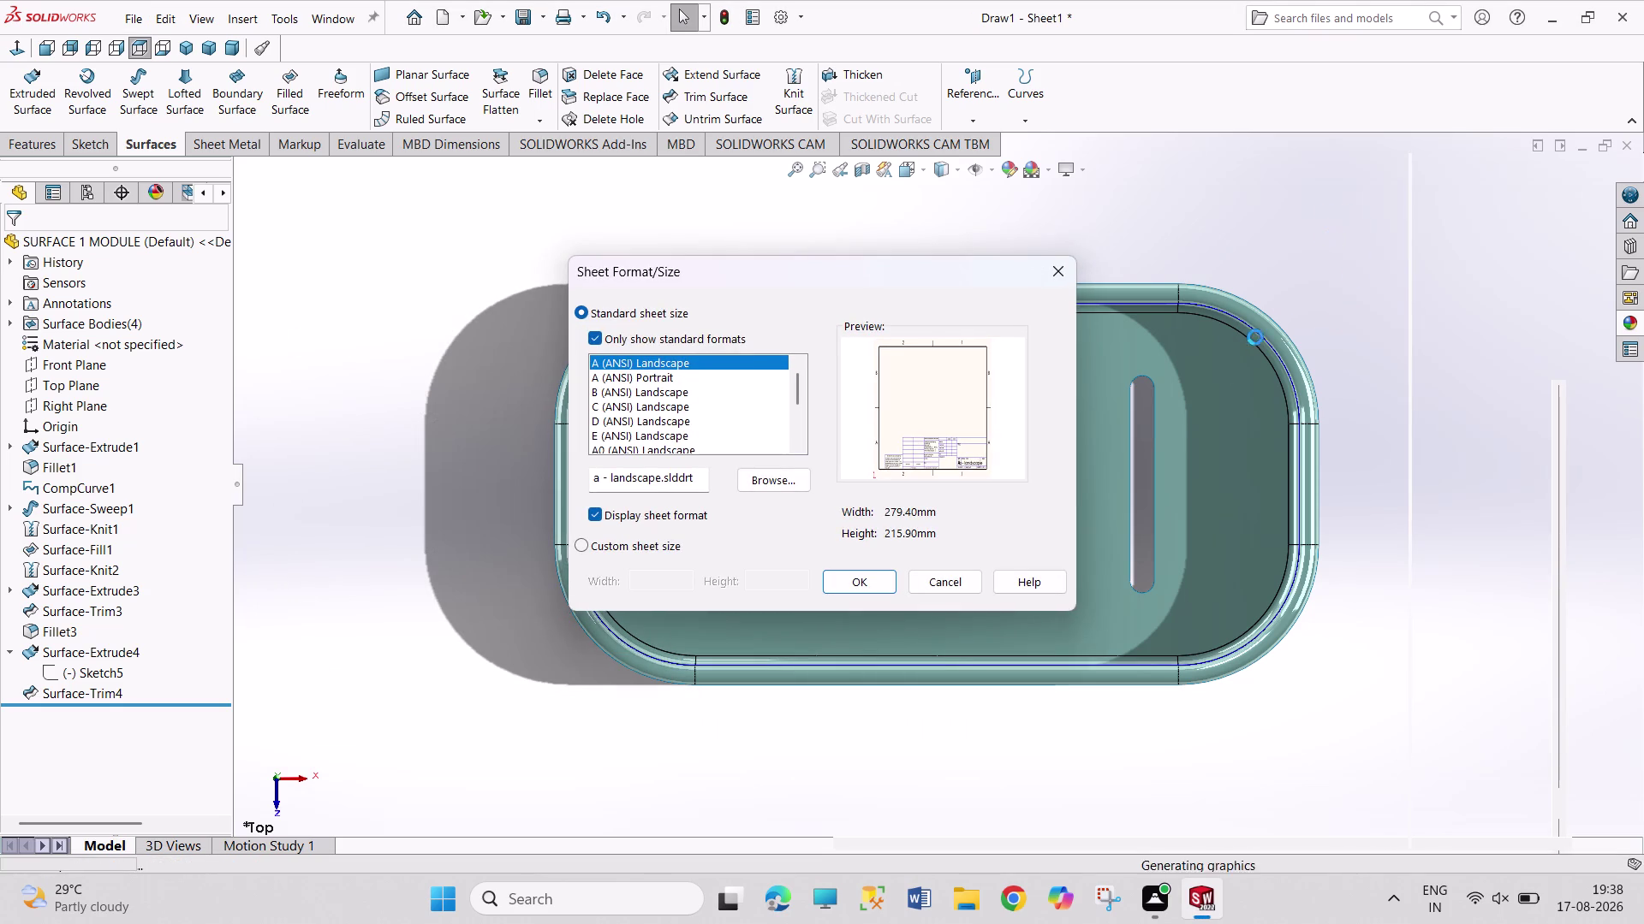
scroll(down, 3)
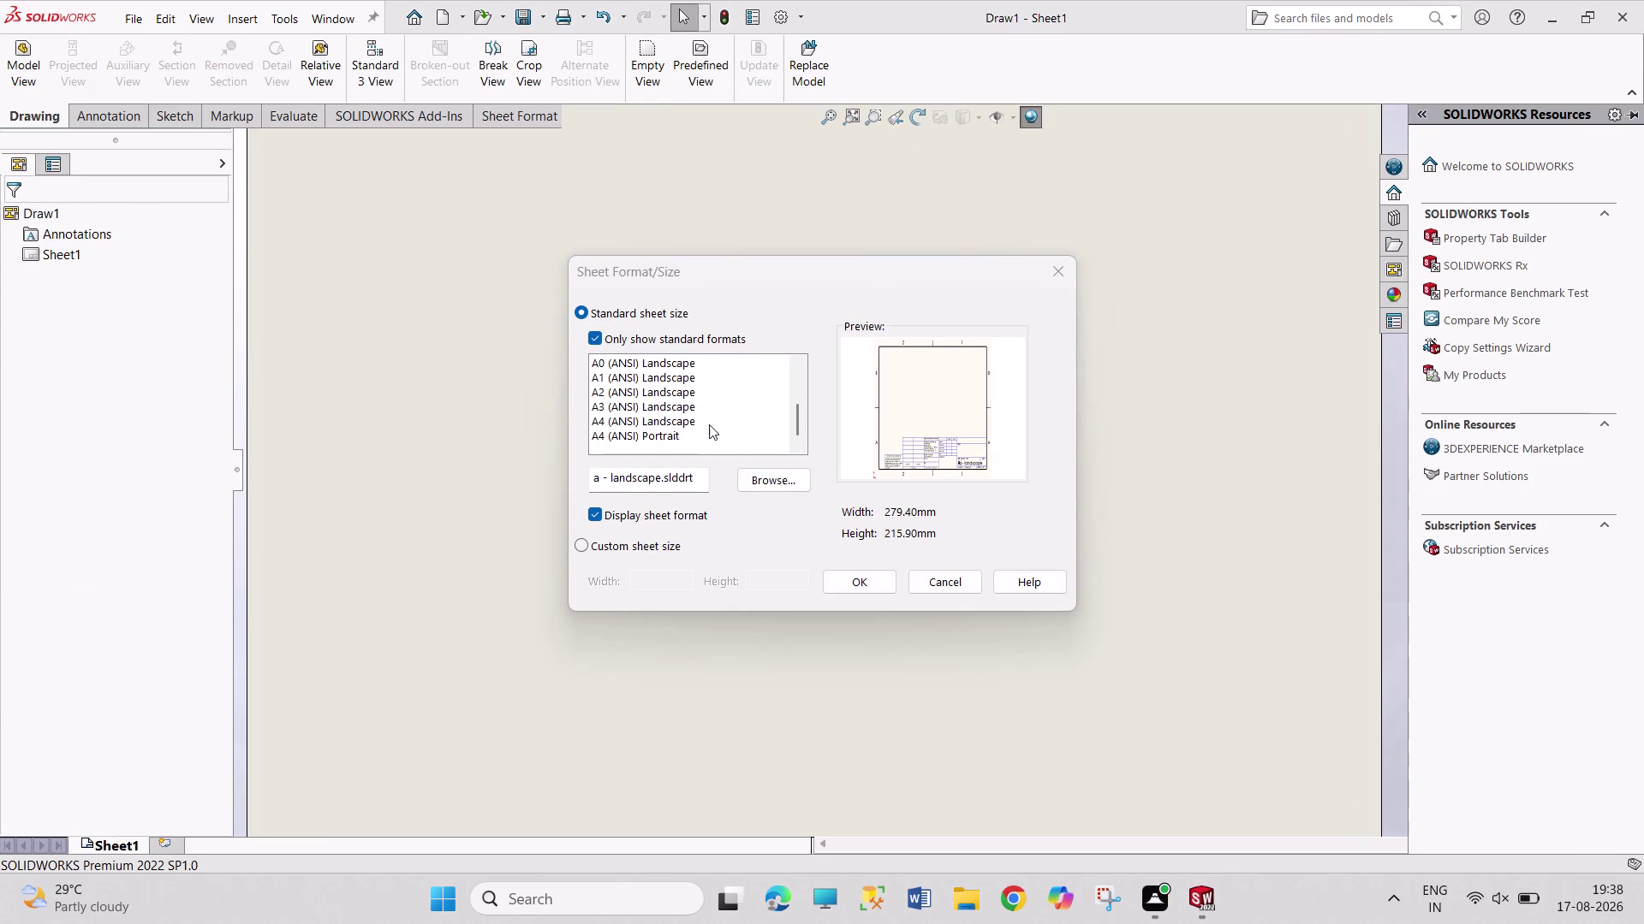
click(651, 436)
click(719, 424)
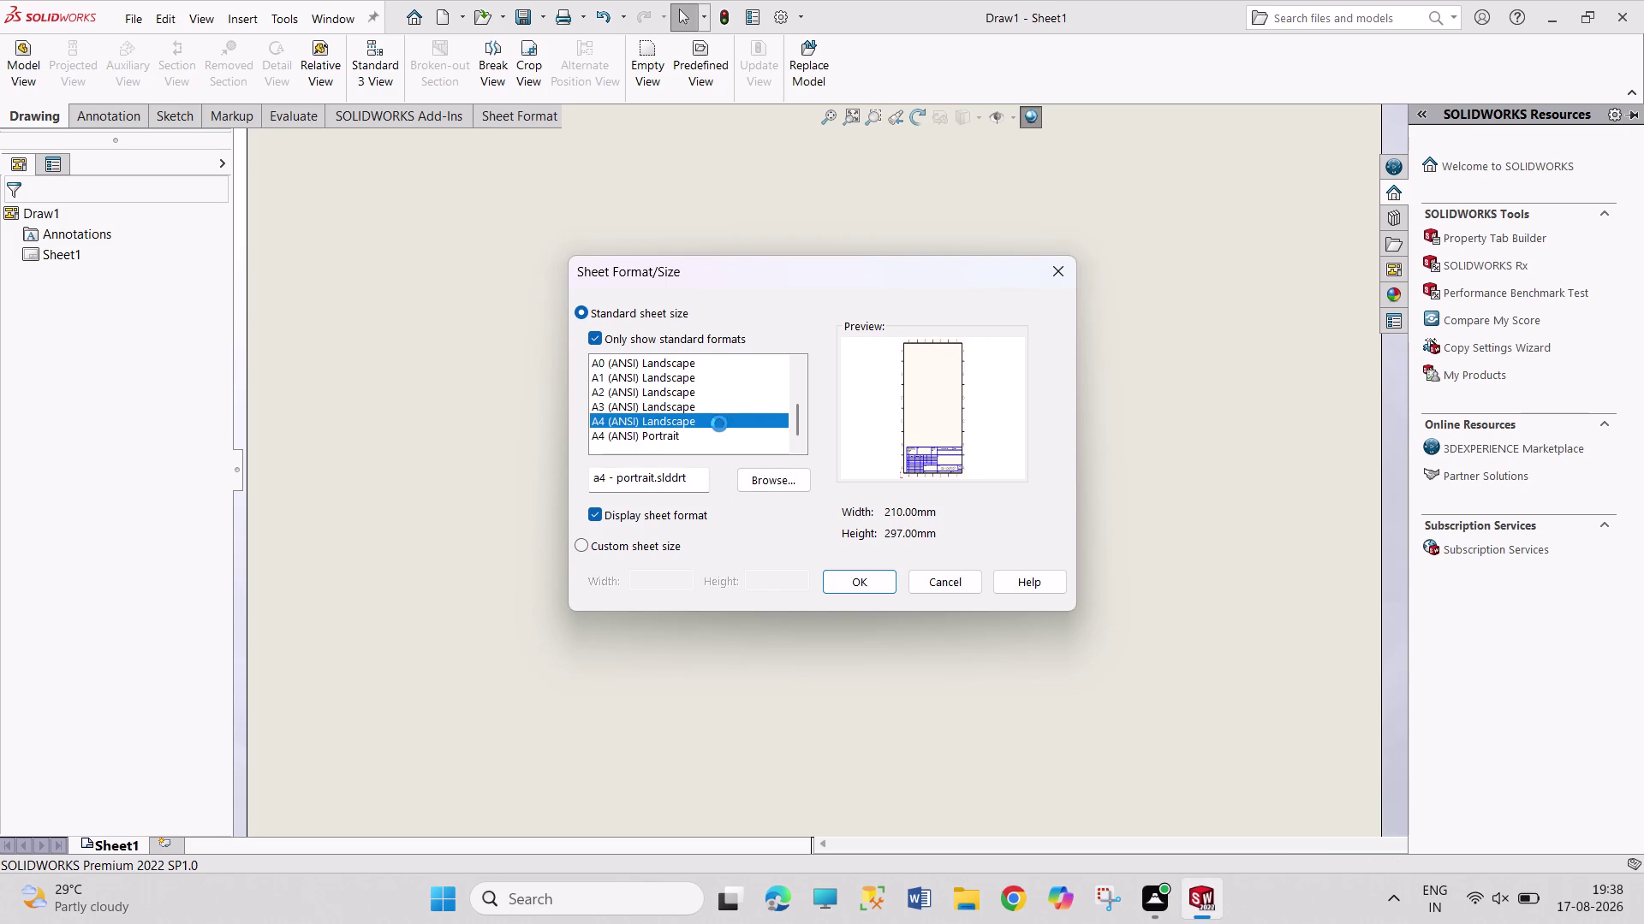
click(834, 581)
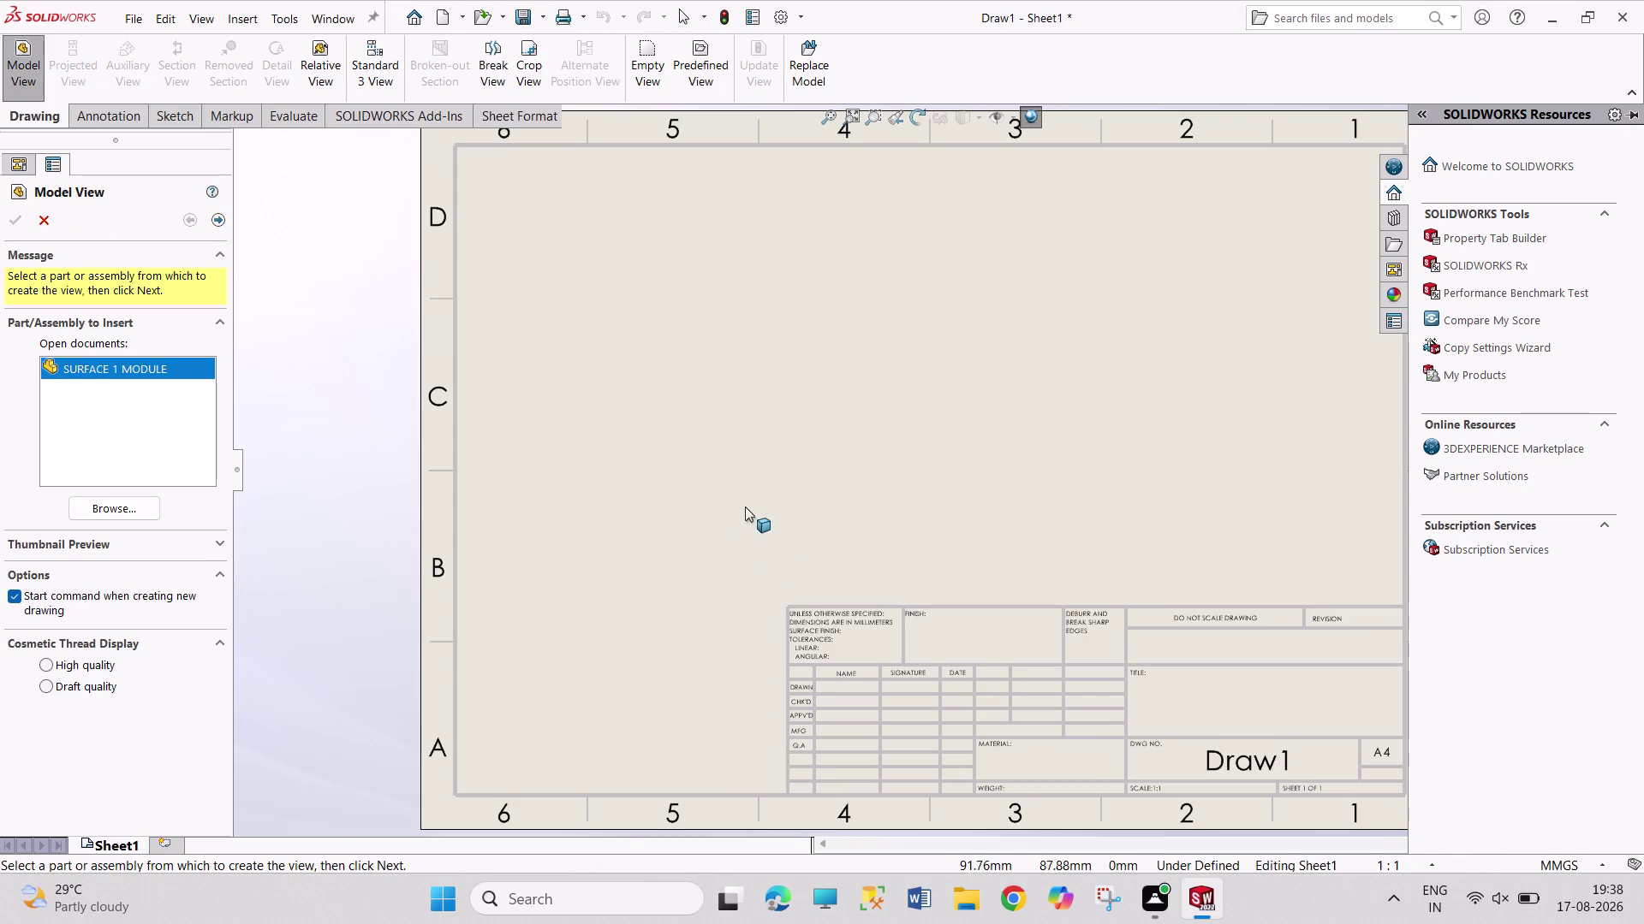
Dismiss the warning and set up a Front model view of SURFACE 1 MODULE with preview.
click(748, 500)
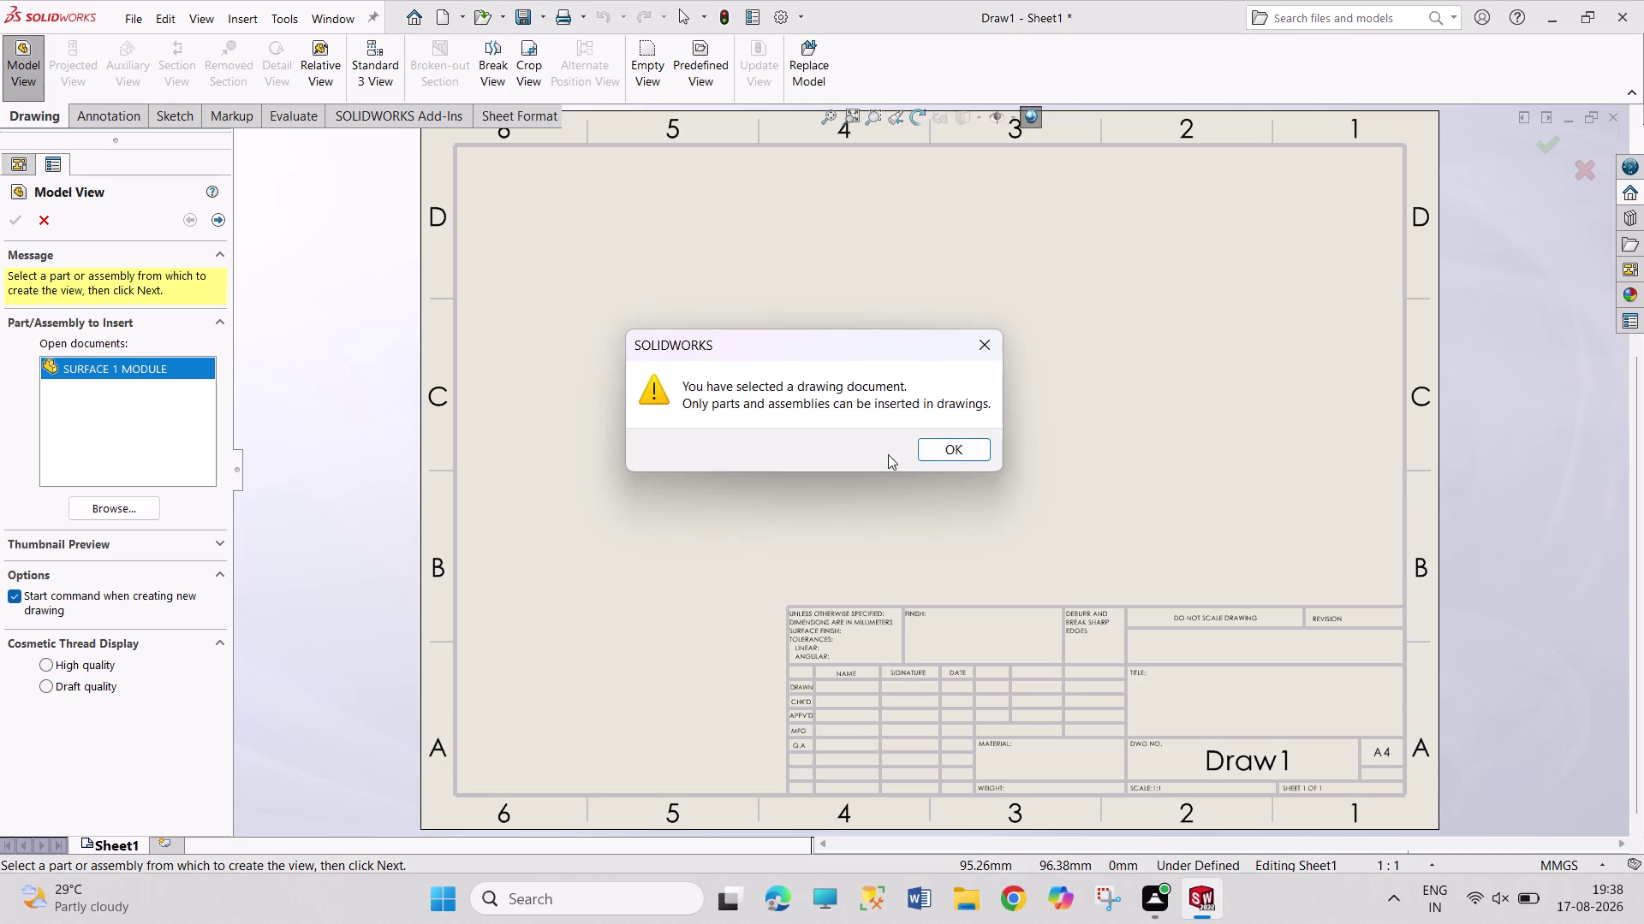
click(934, 448)
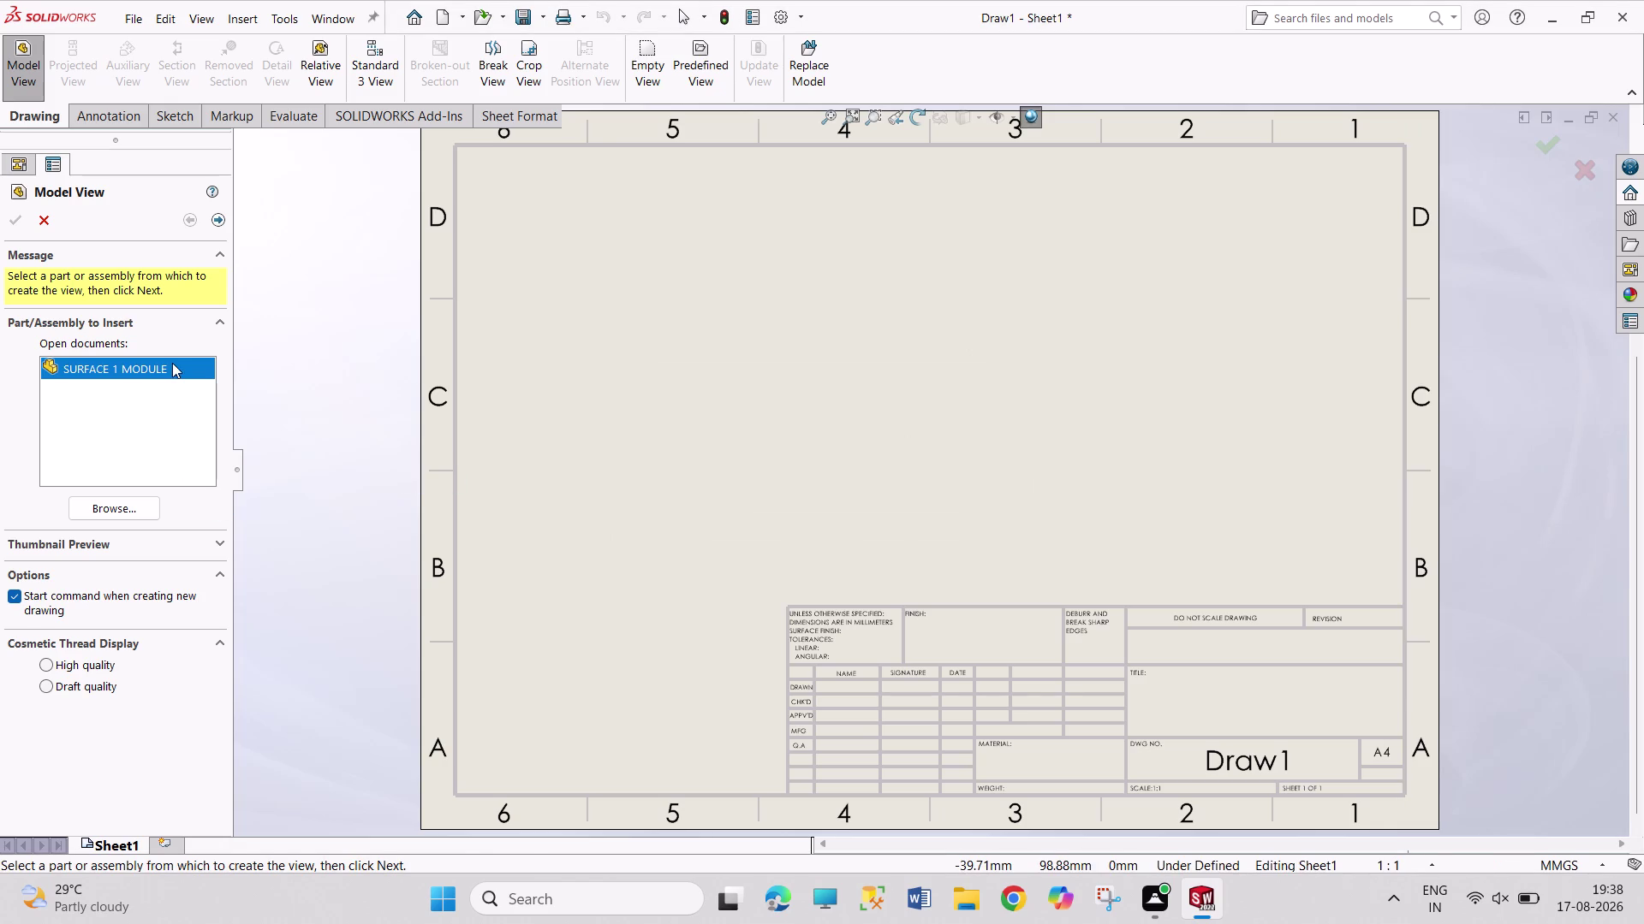
double_click(172, 363)
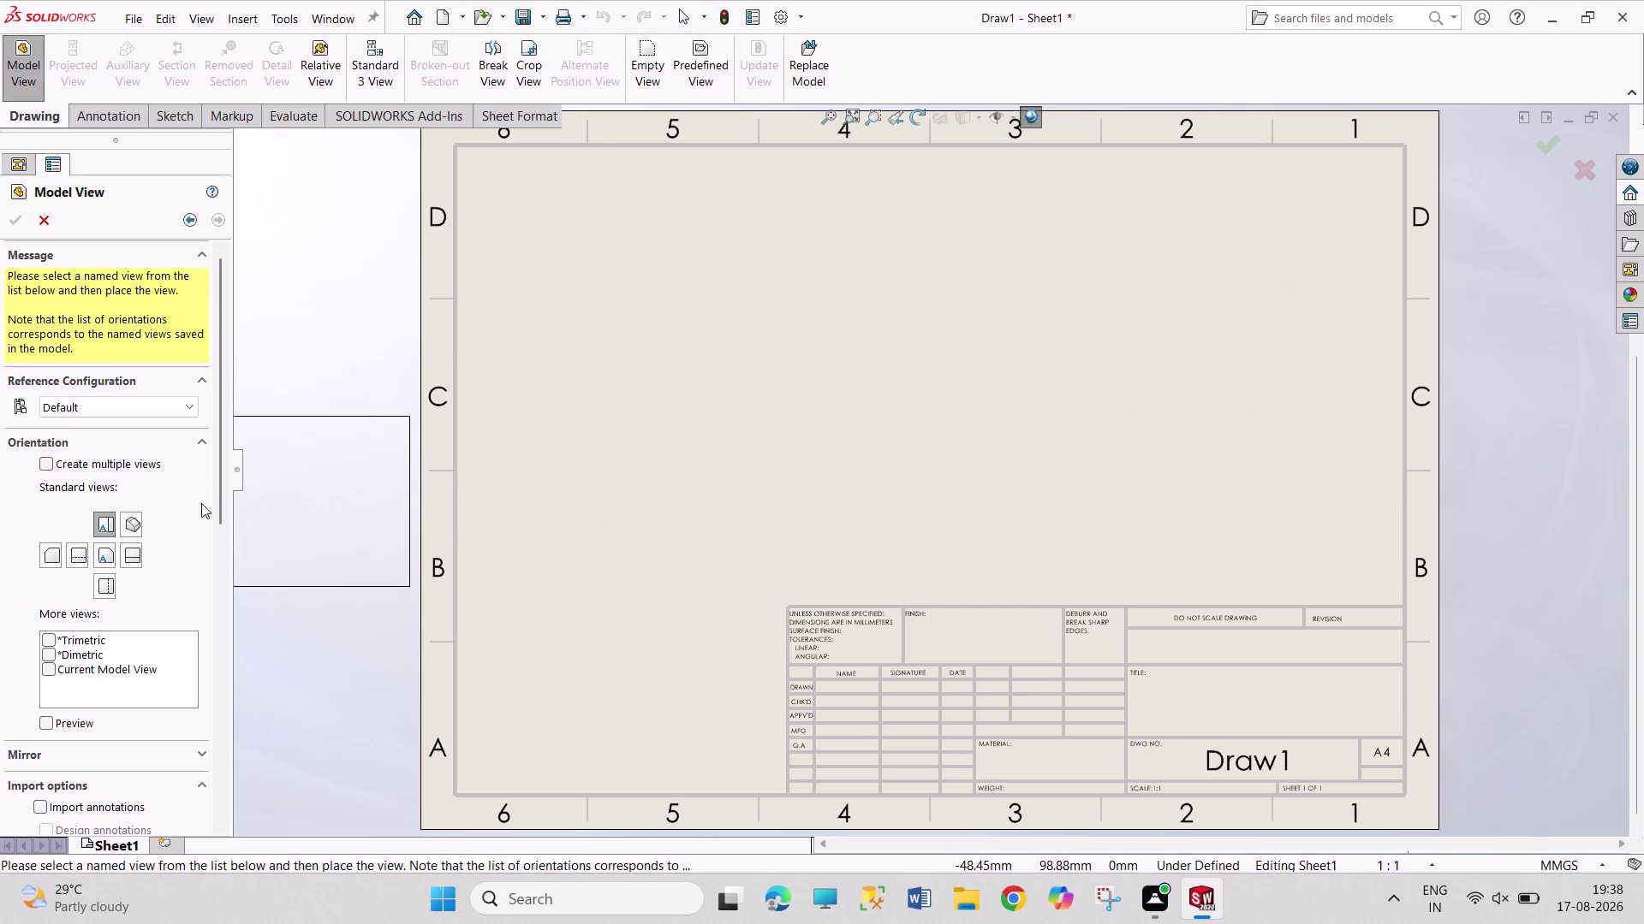
click(133, 532)
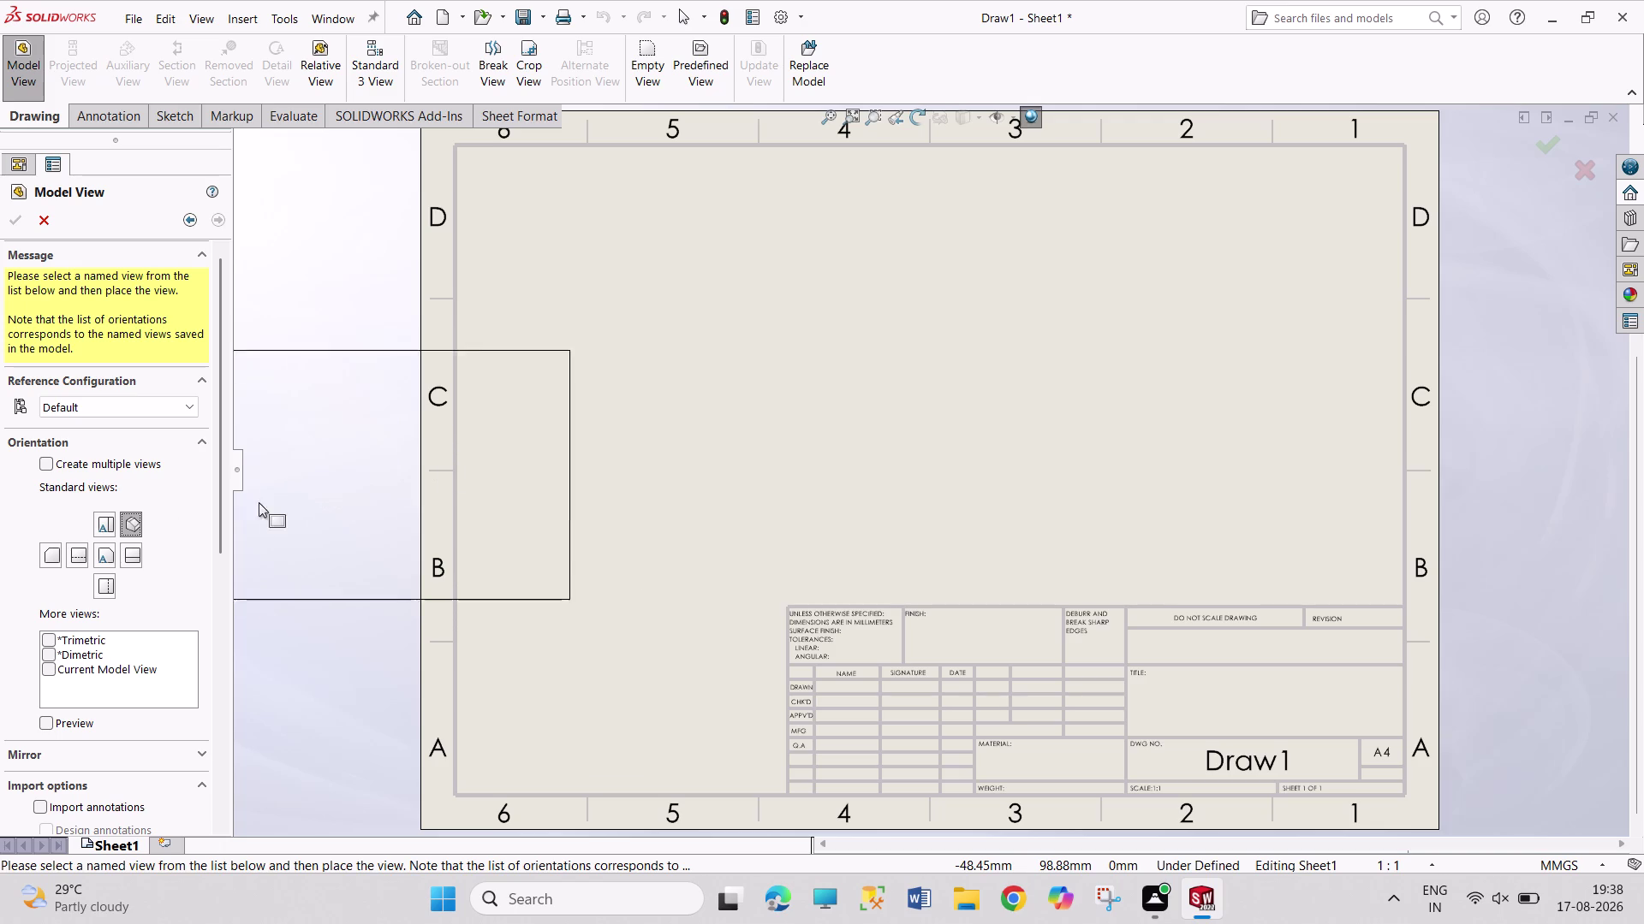
click(104, 533)
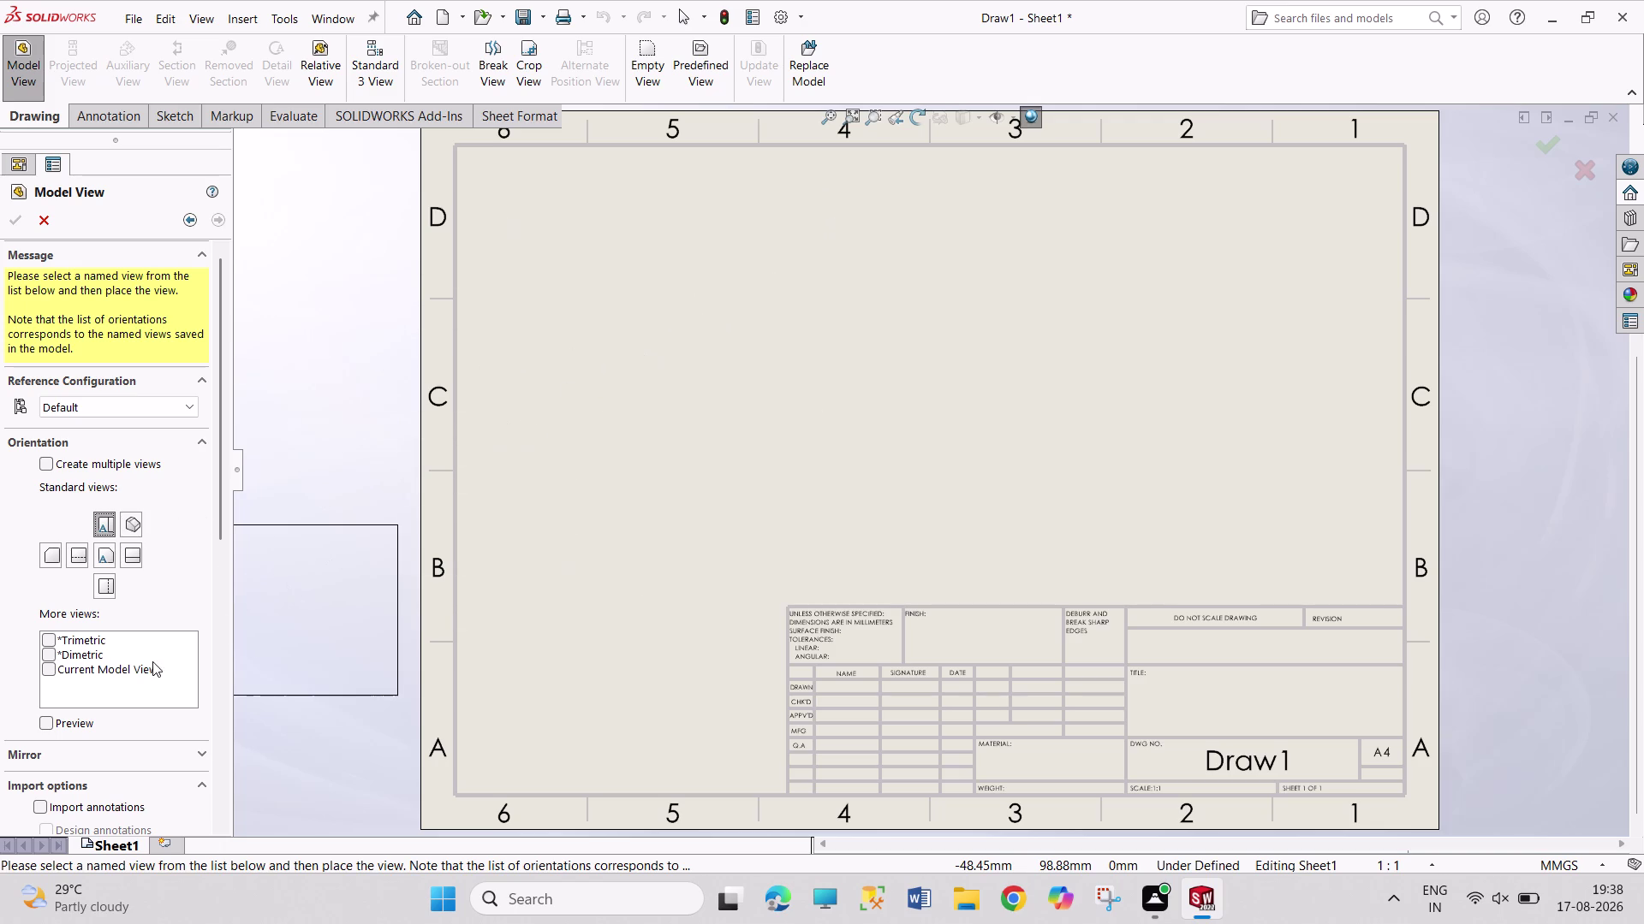
click(78, 723)
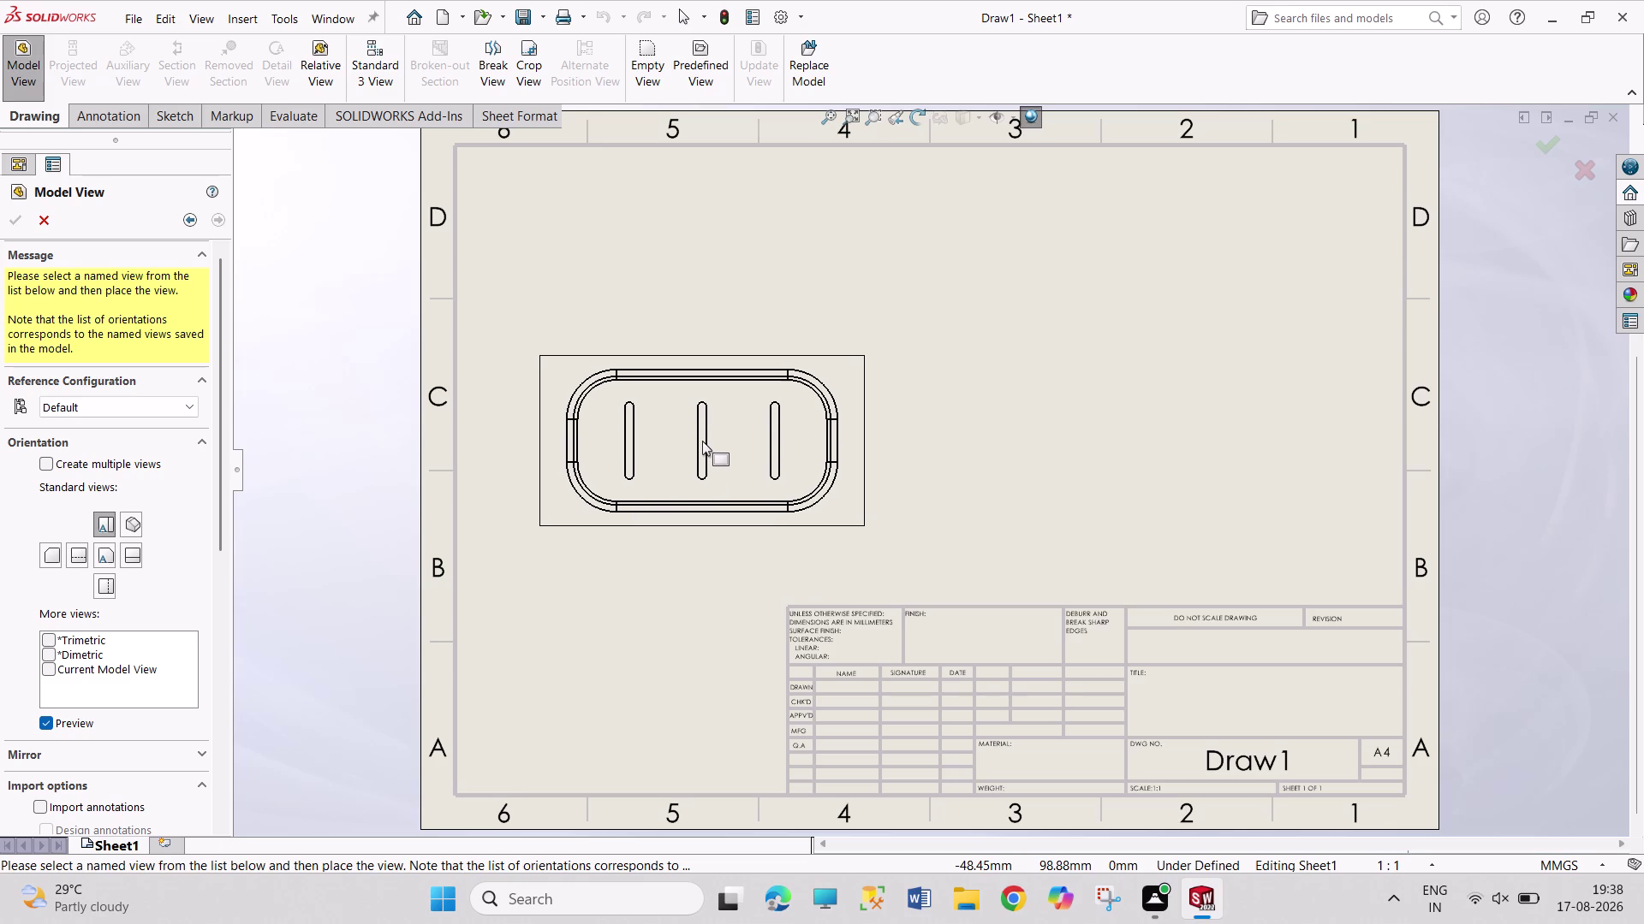
Place the tray outline view with a projected edge view below it.
click(702, 441)
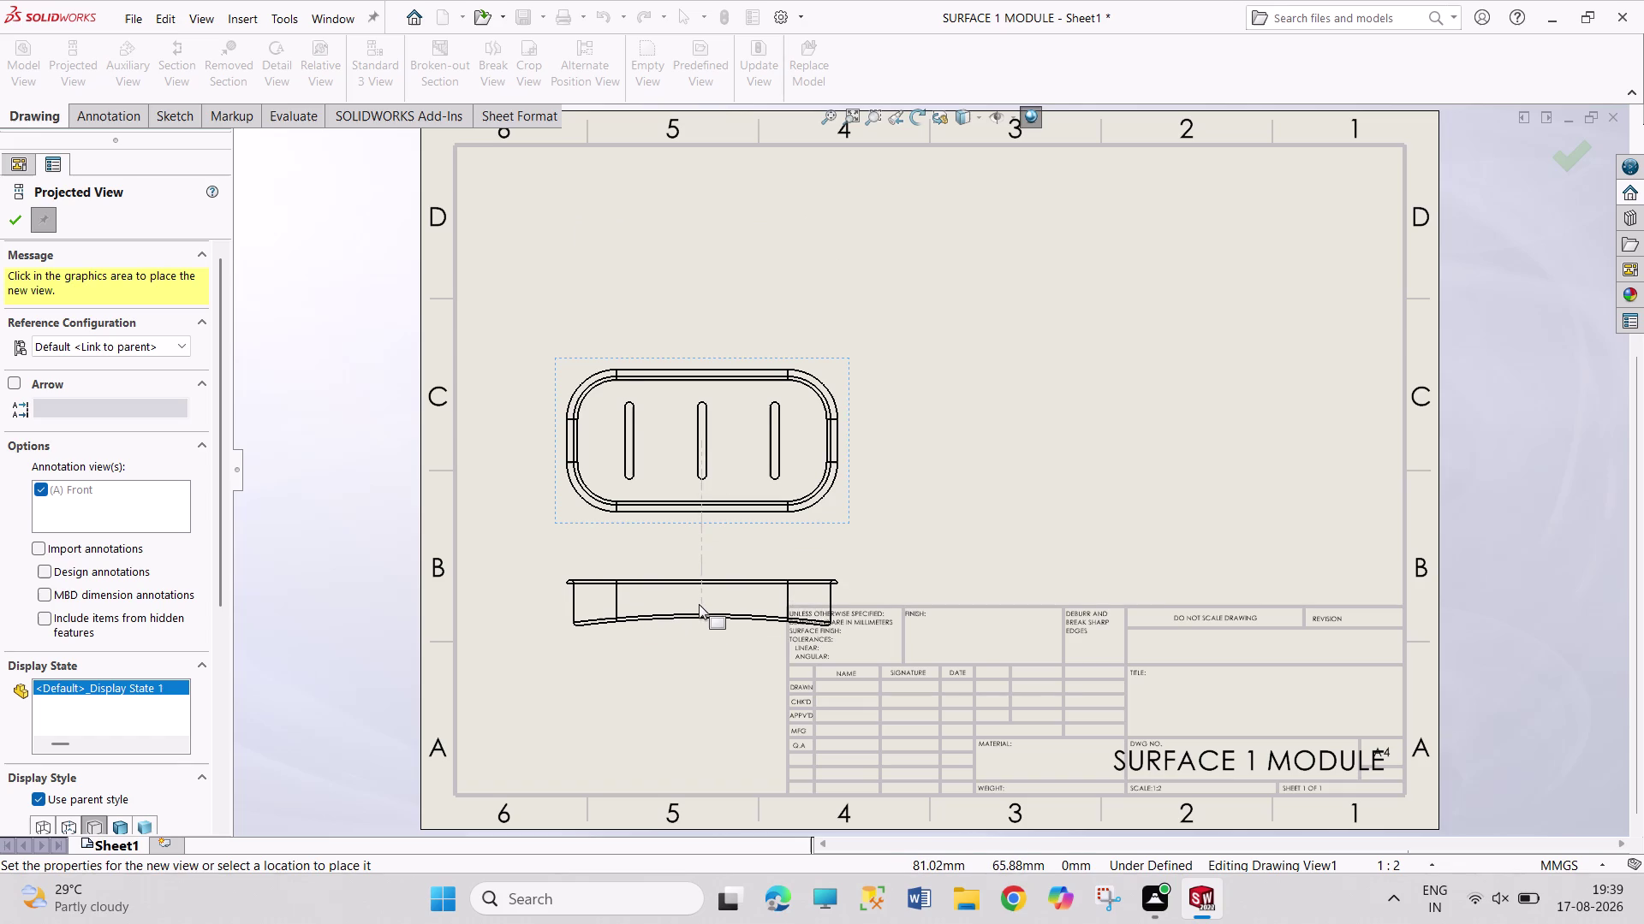
click(698, 604)
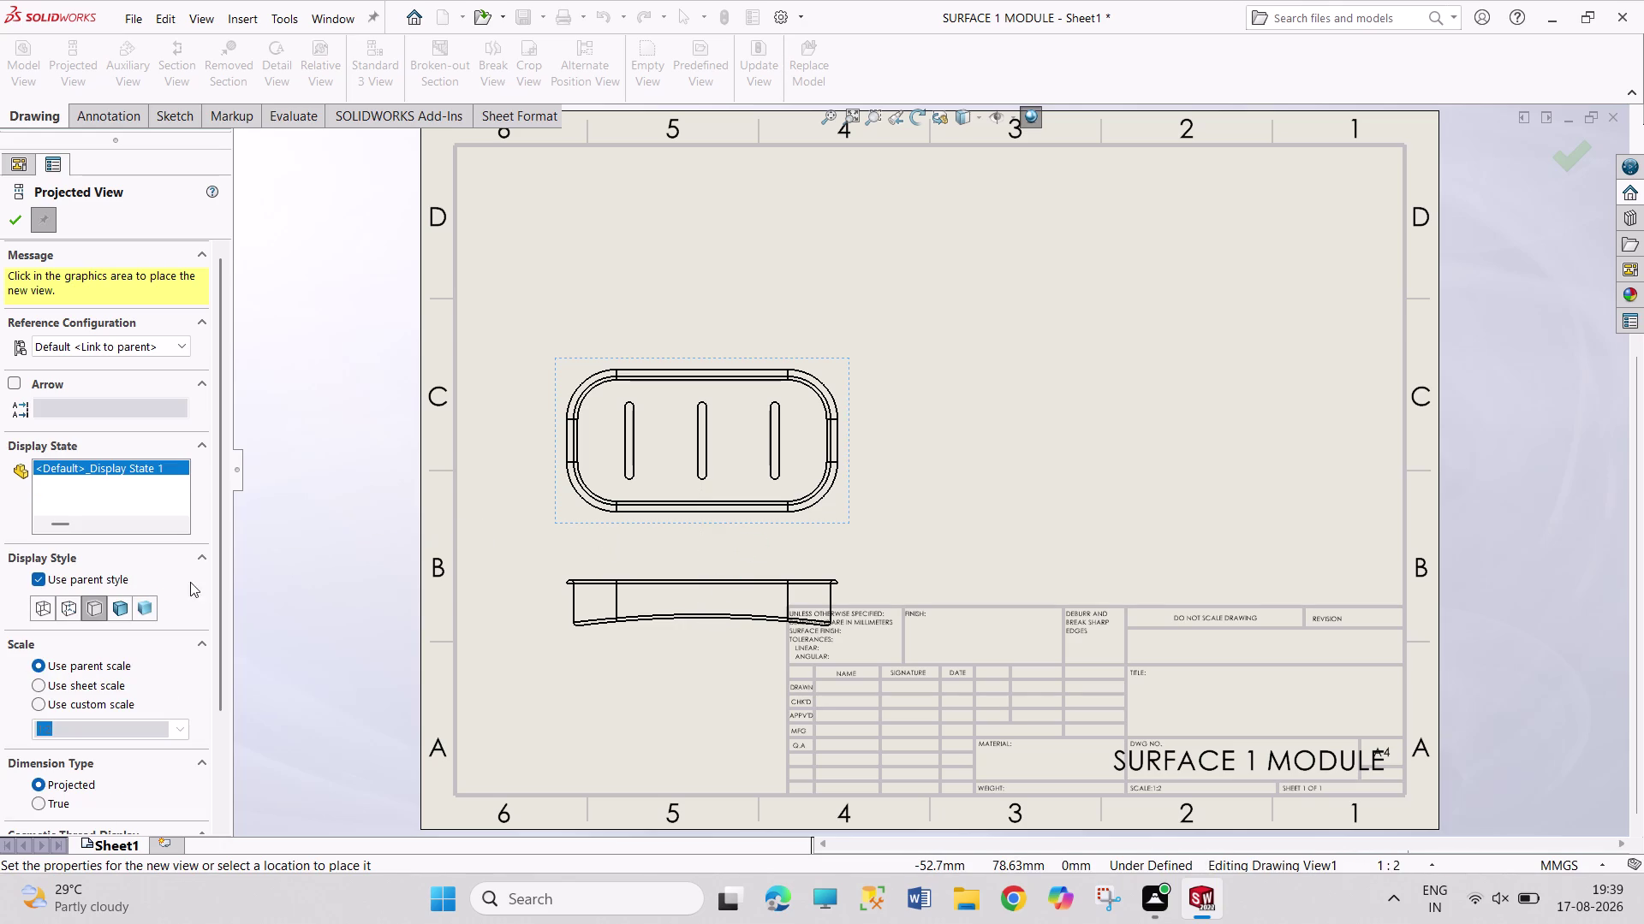
click(15, 224)
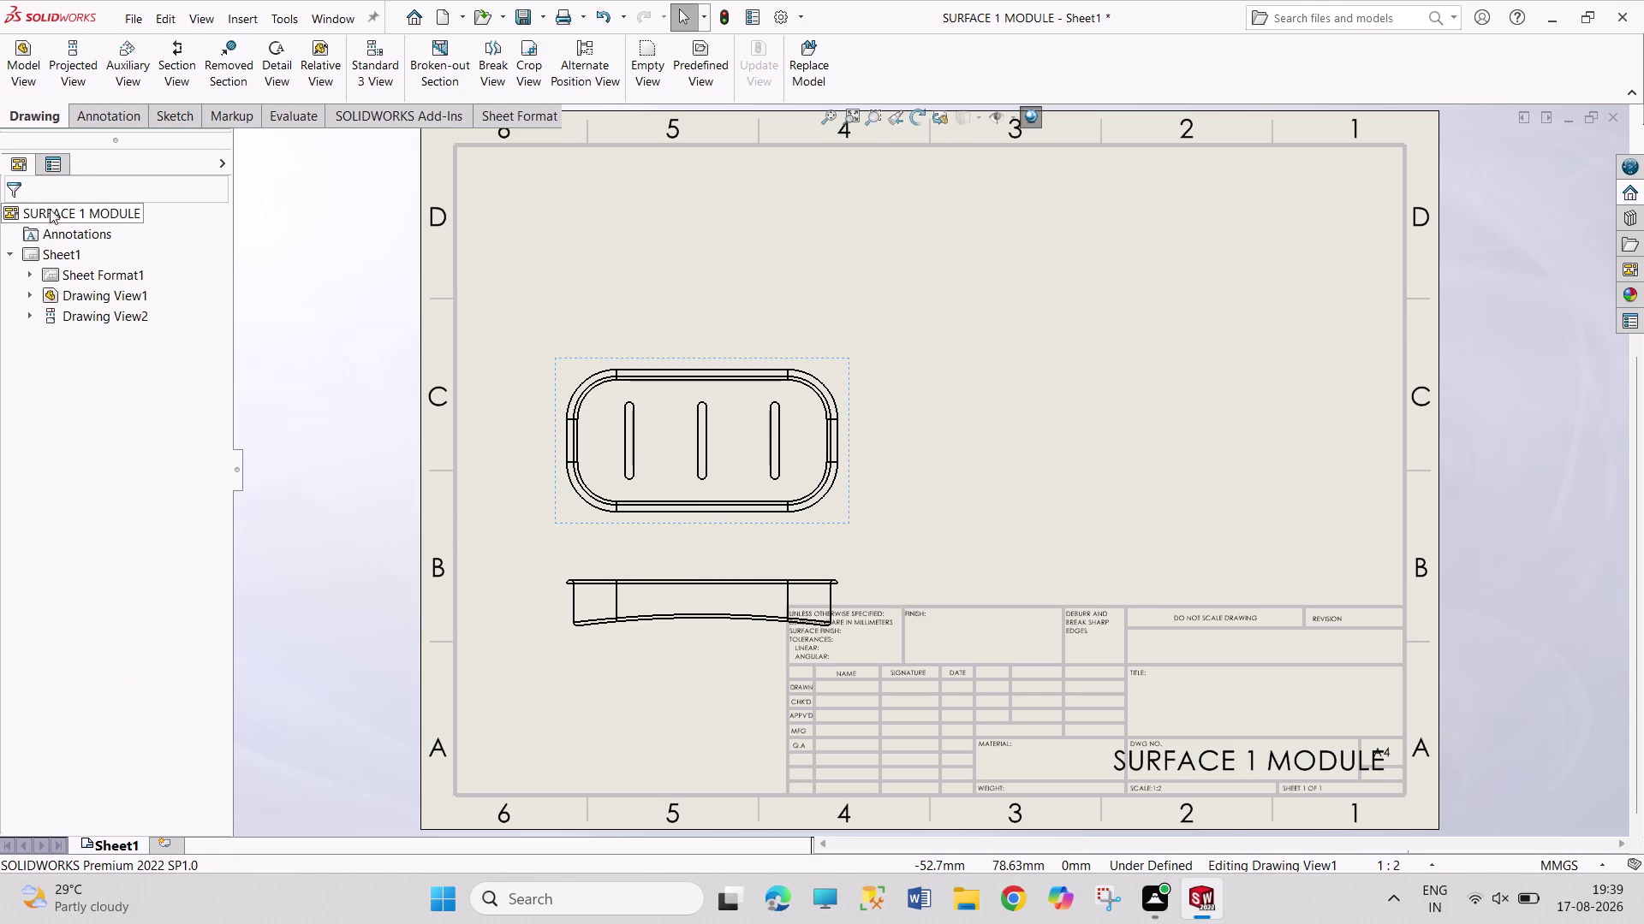
Insert an isometric, shaded-with-edges view of SURFACE 1 MODULE at the sheet's upper right.
click(28, 77)
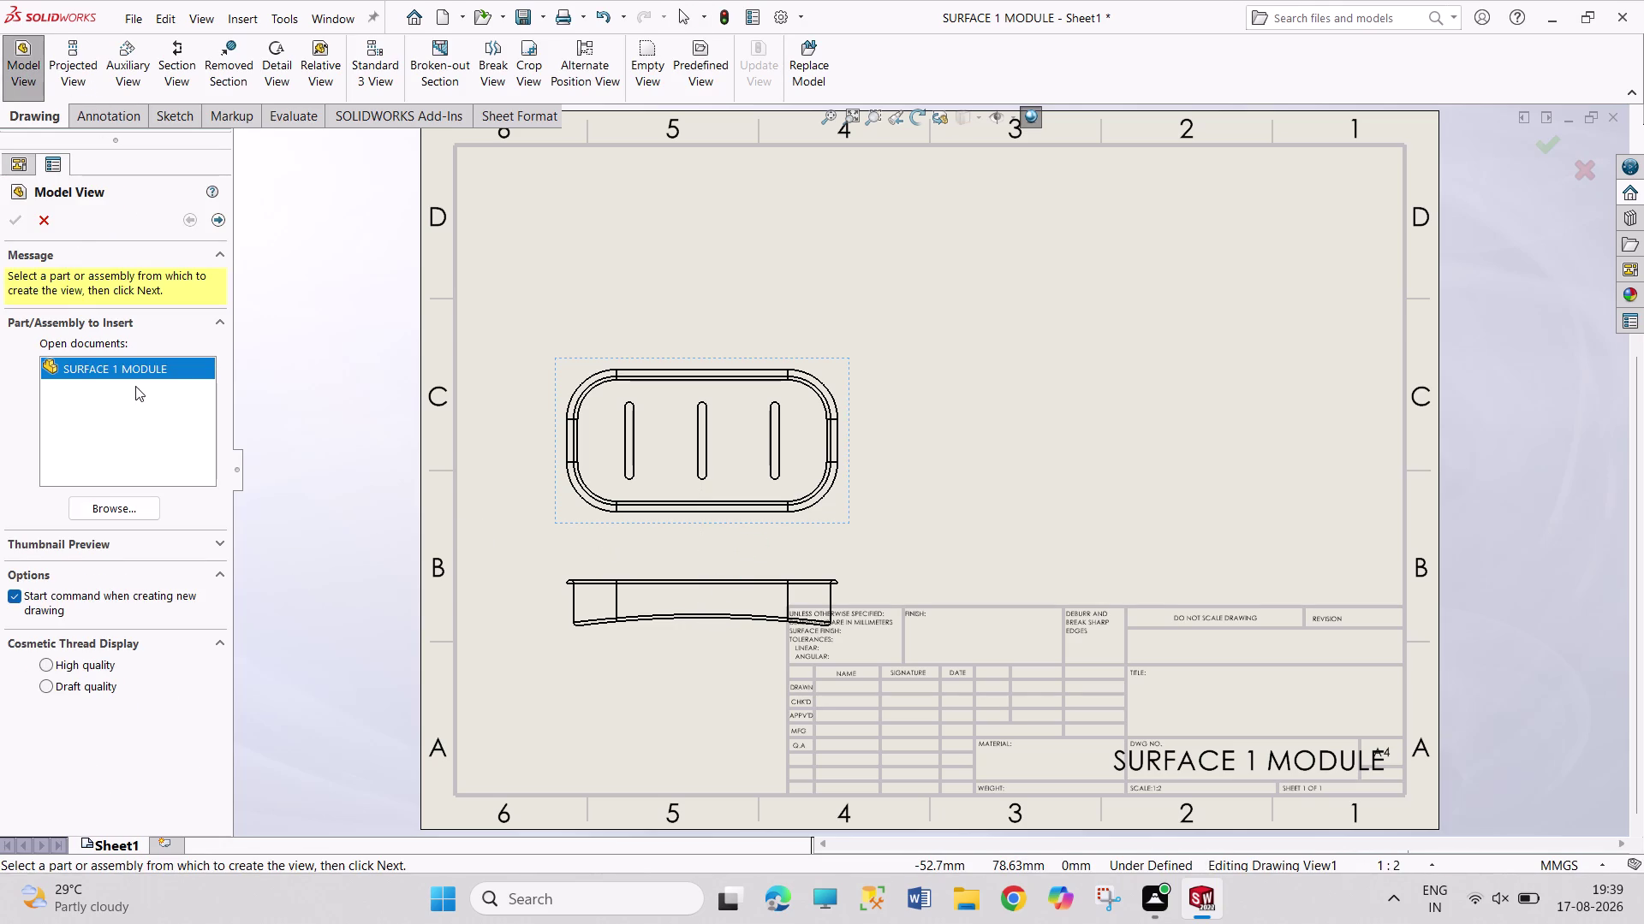
double_click(136, 372)
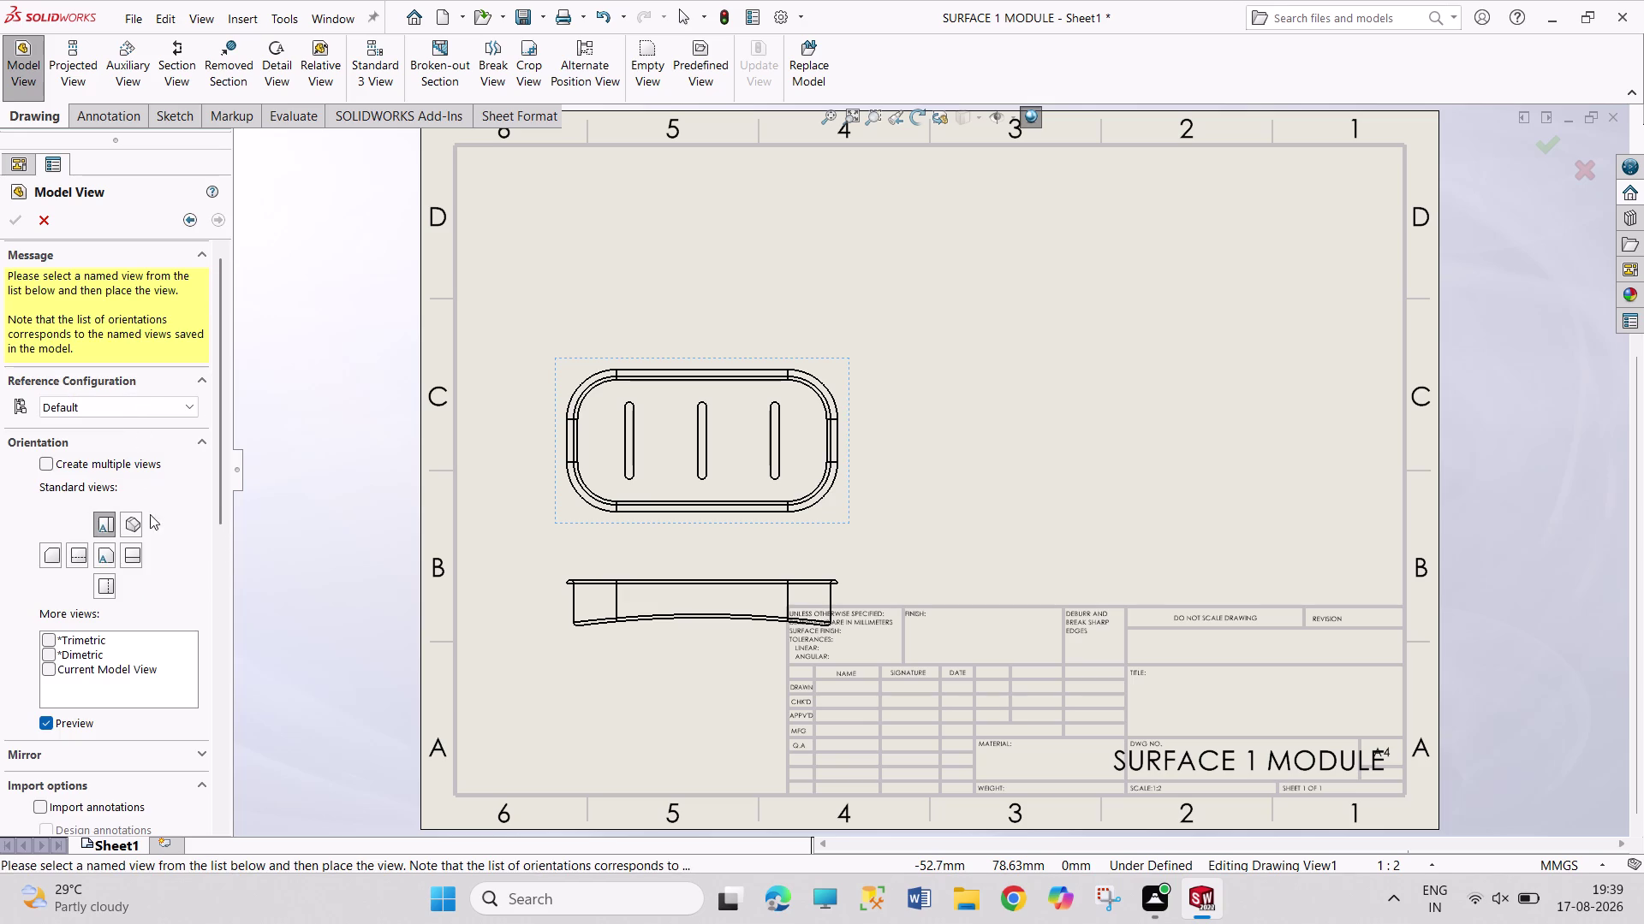
click(131, 525)
click(1143, 355)
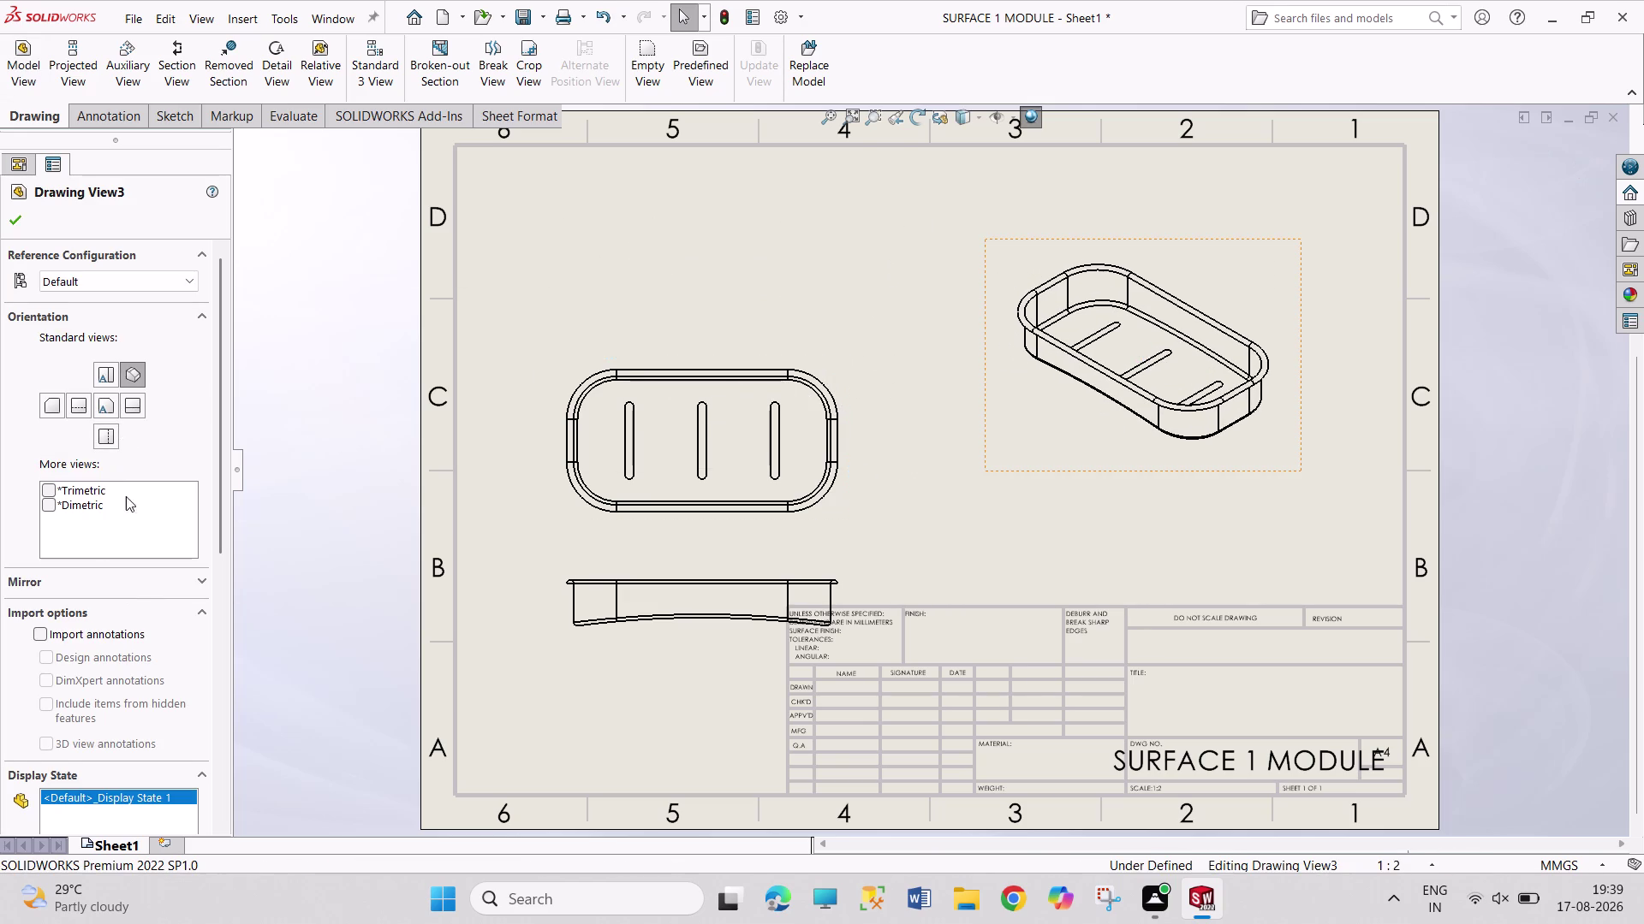
scroll(down, 3)
click(123, 752)
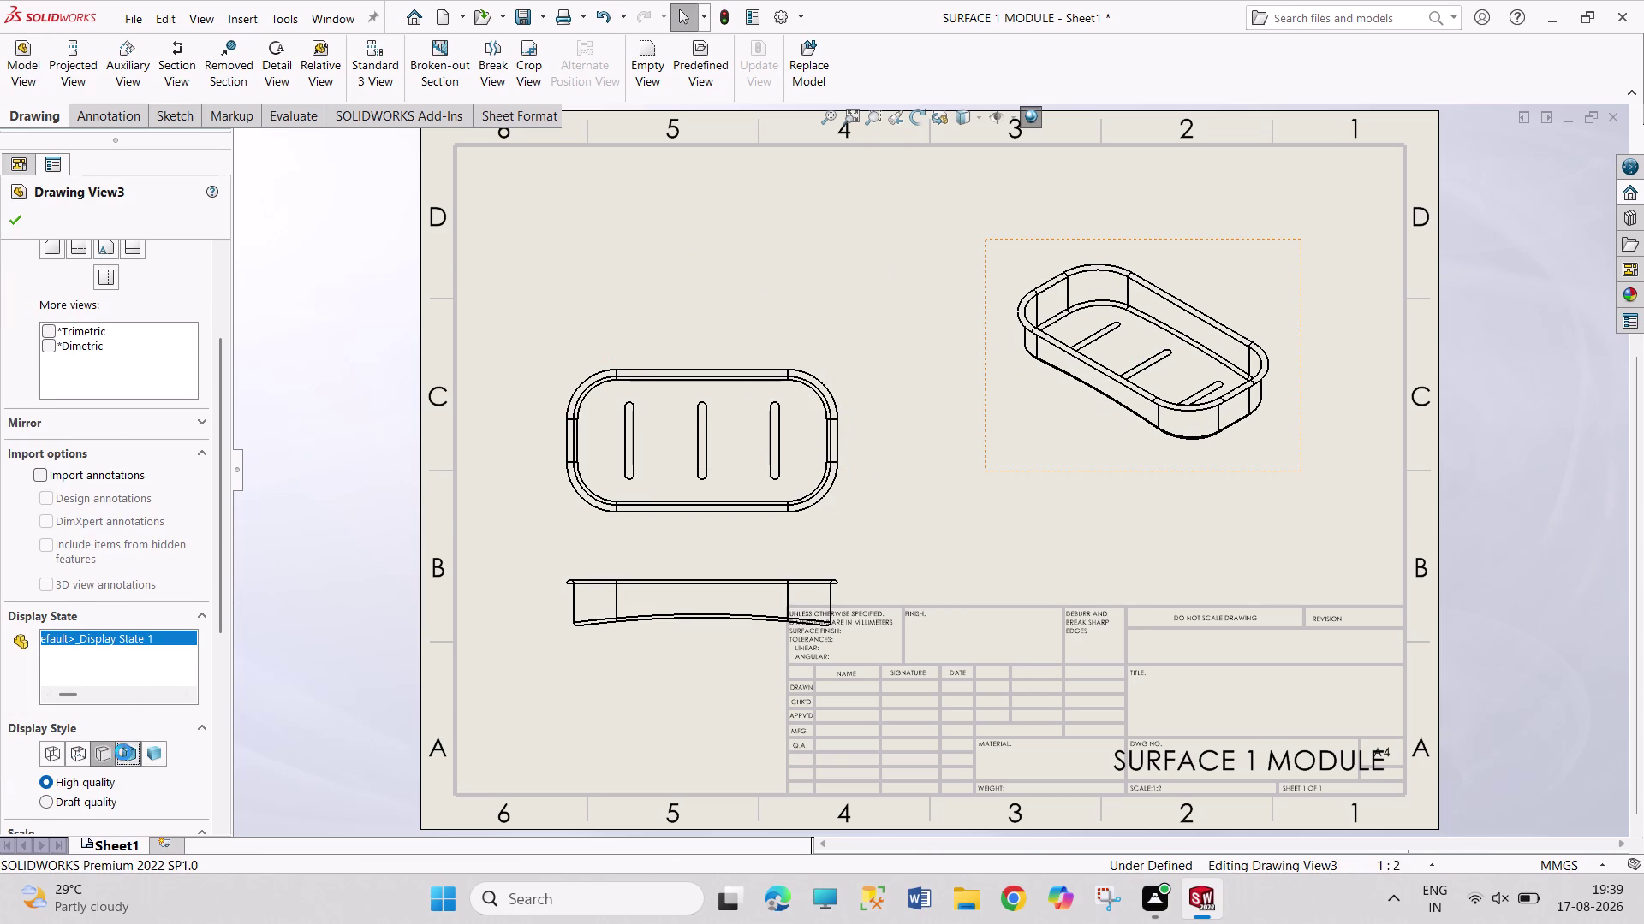
click(16, 223)
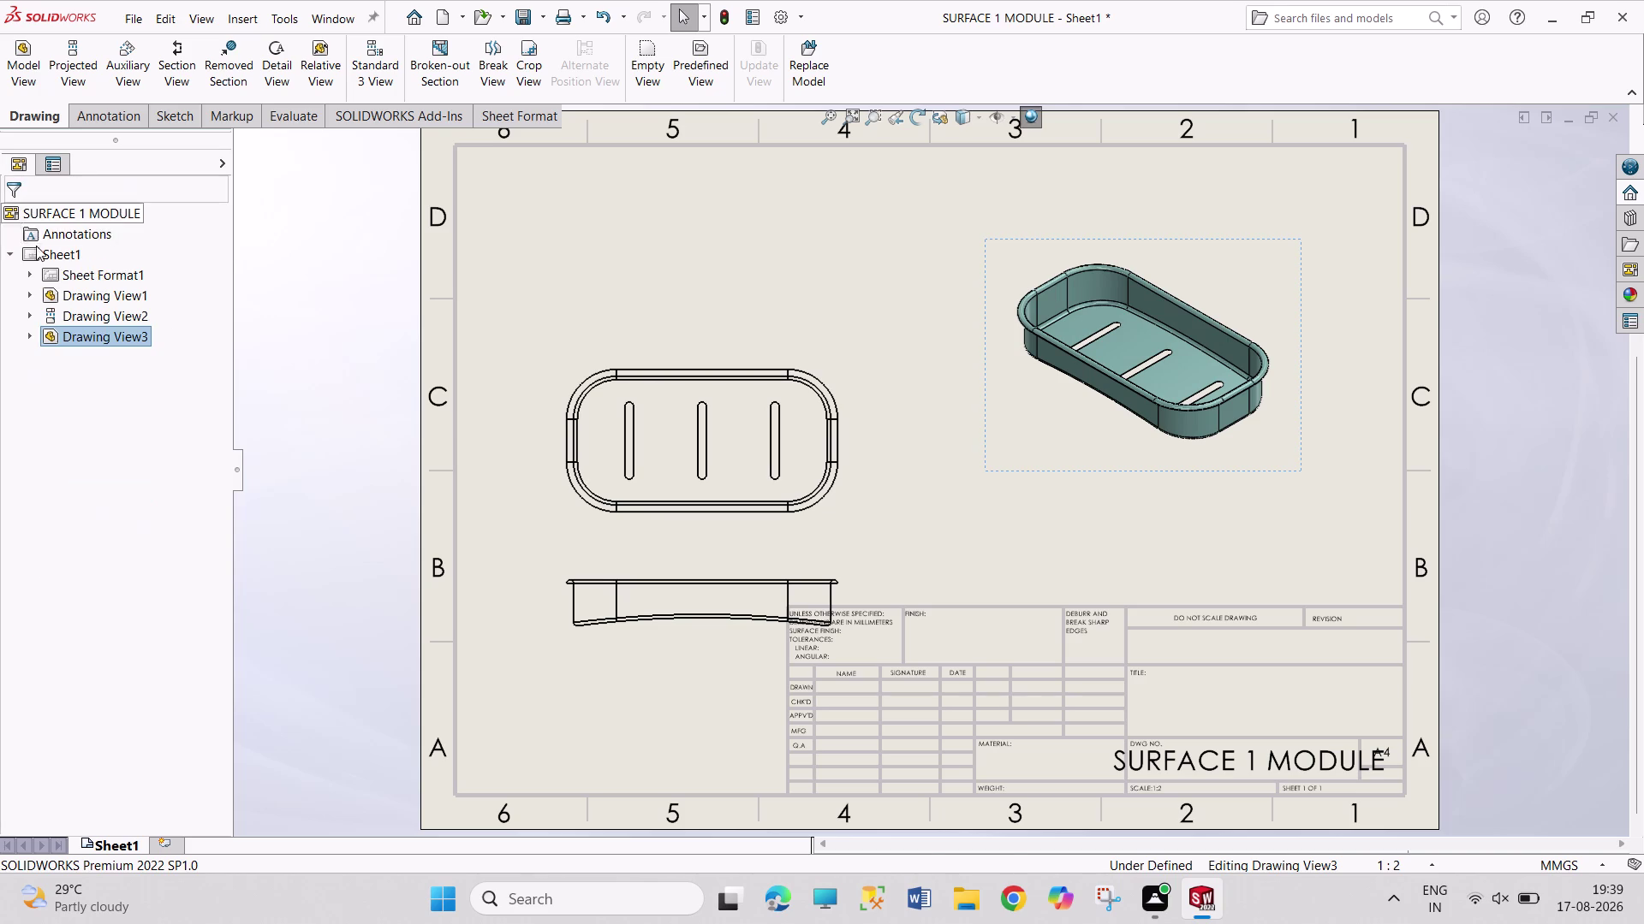
drag(854, 502, 854, 460)
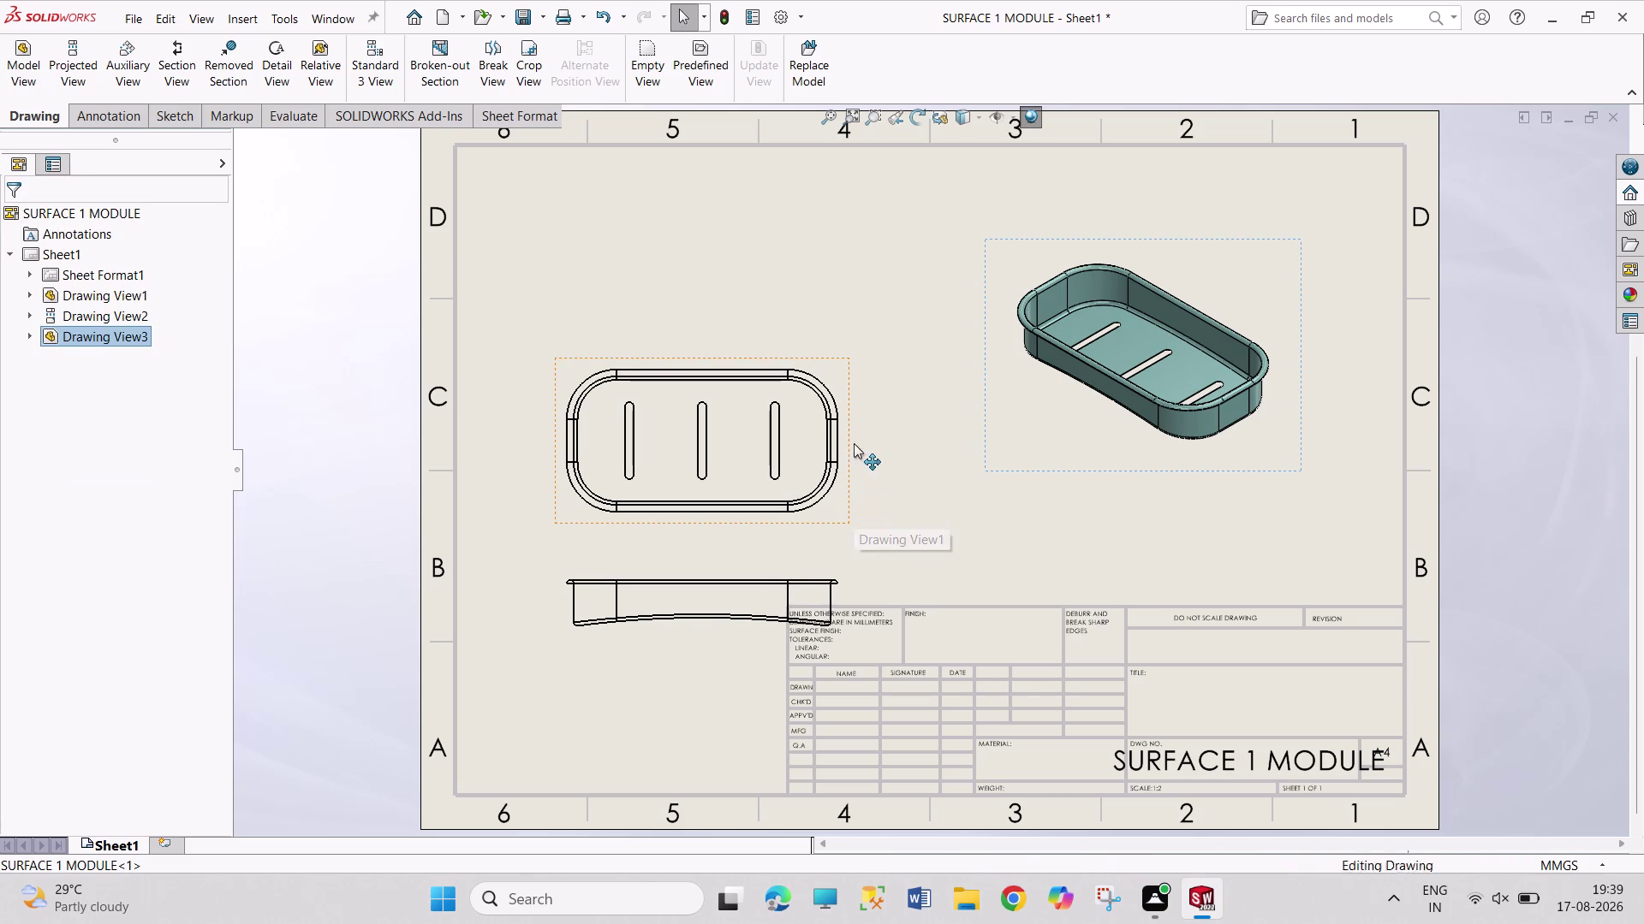
Move the outline view and edge view up near the top of the sheet.
drag(854, 461, 849, 306)
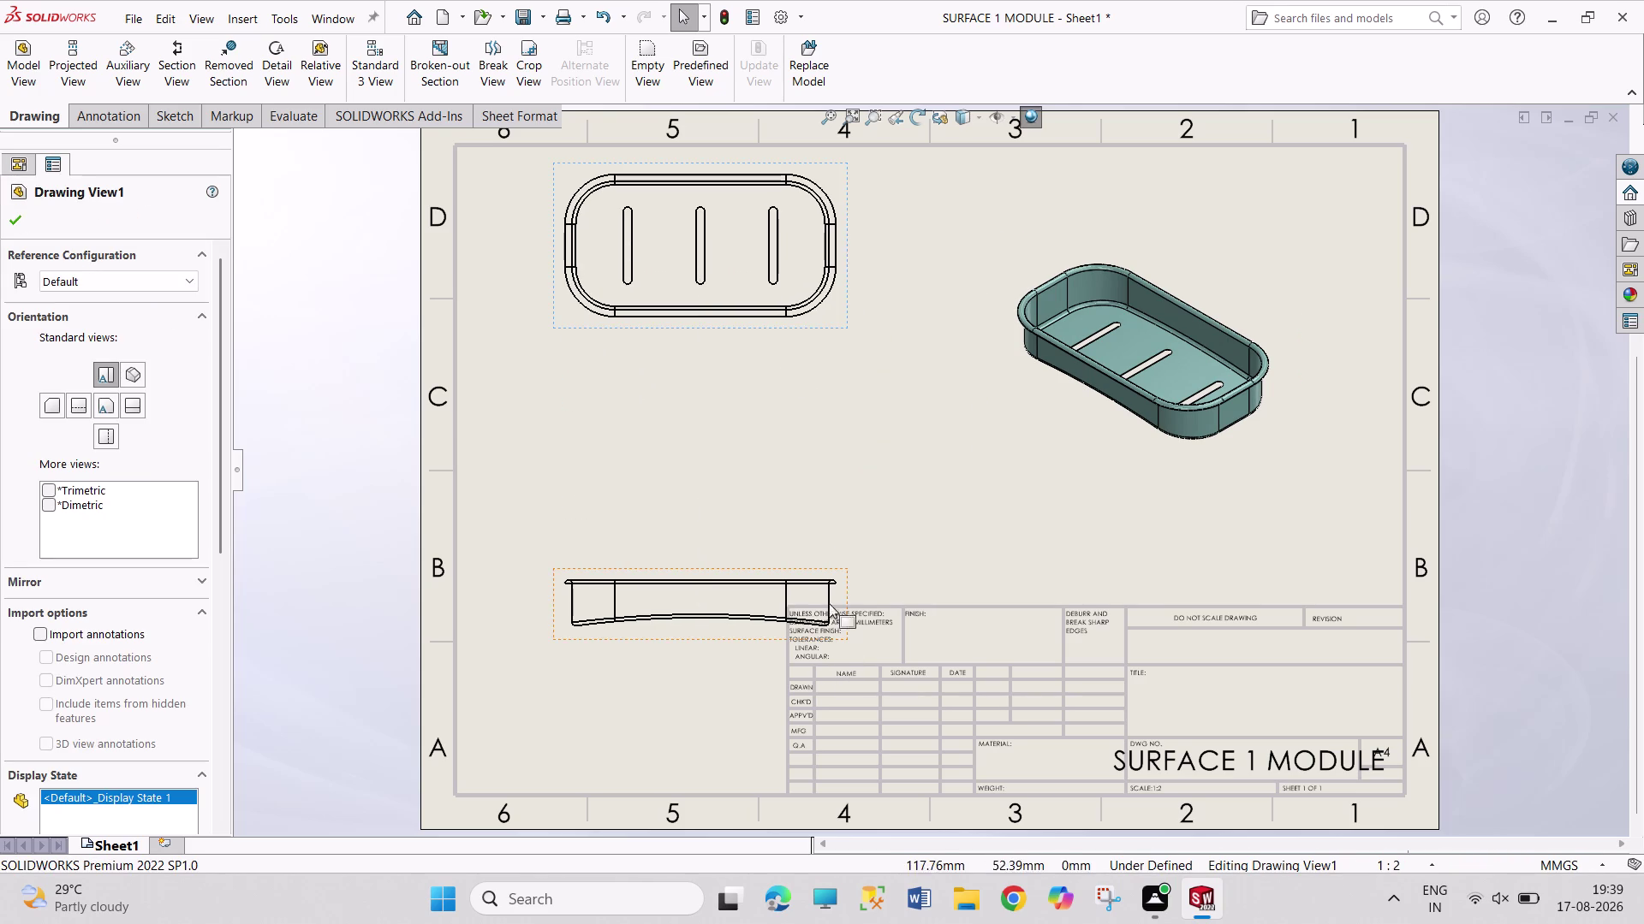
drag(846, 571, 844, 401)
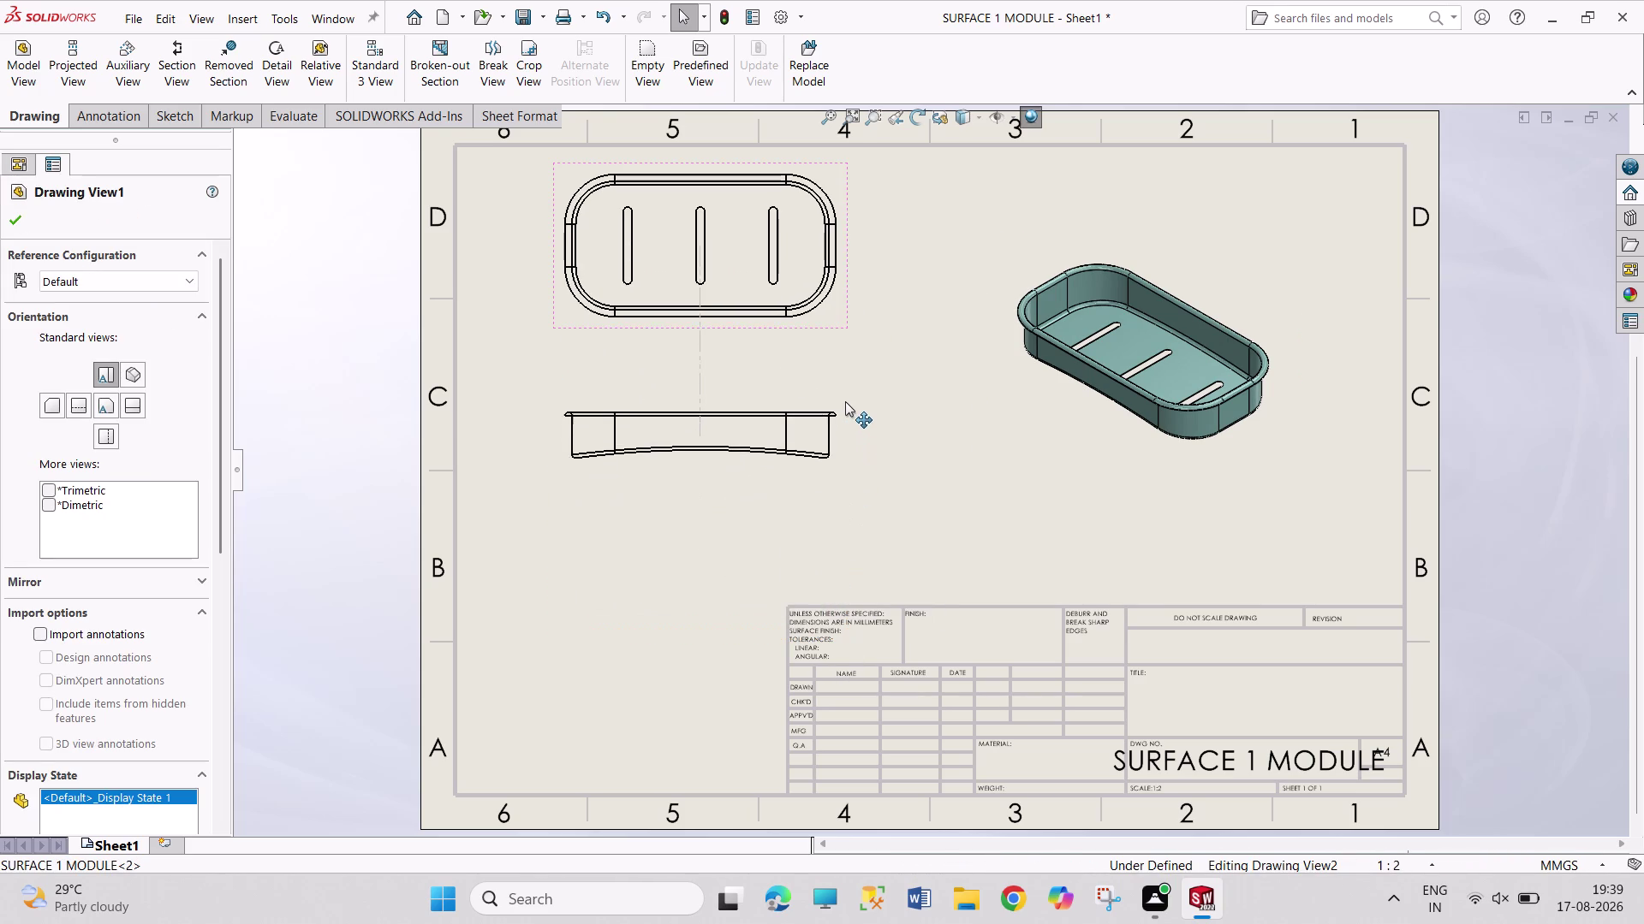
drag(845, 401, 845, 432)
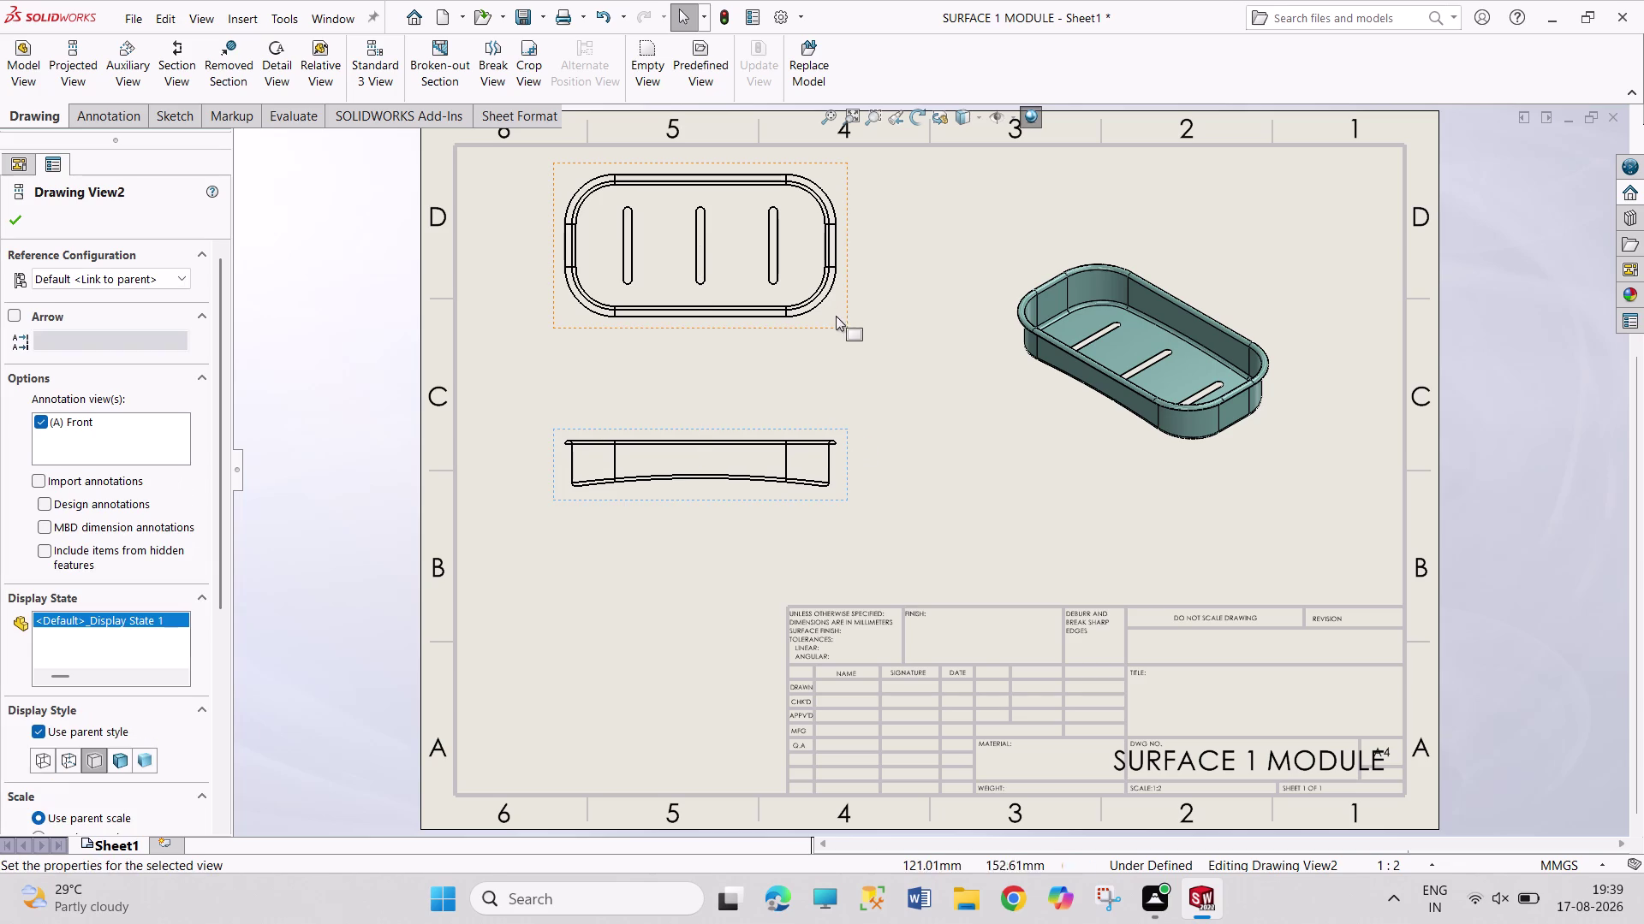
Give the outline view a custom 1:1 scale.
right_click(793, 330)
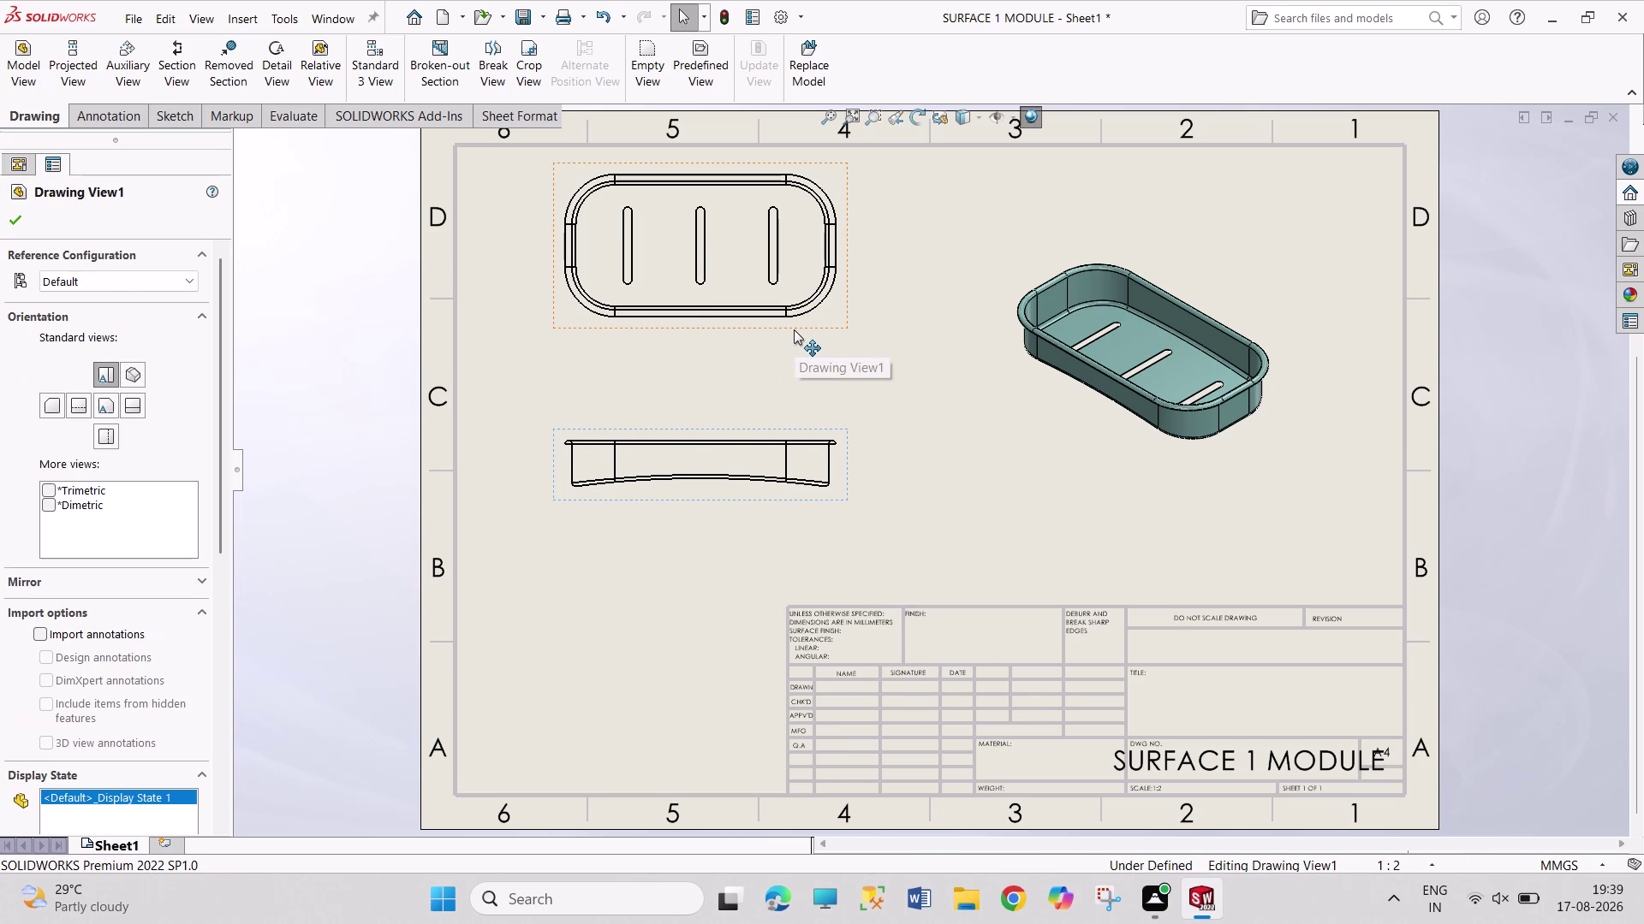
click(220, 546)
drag(220, 546, 227, 590)
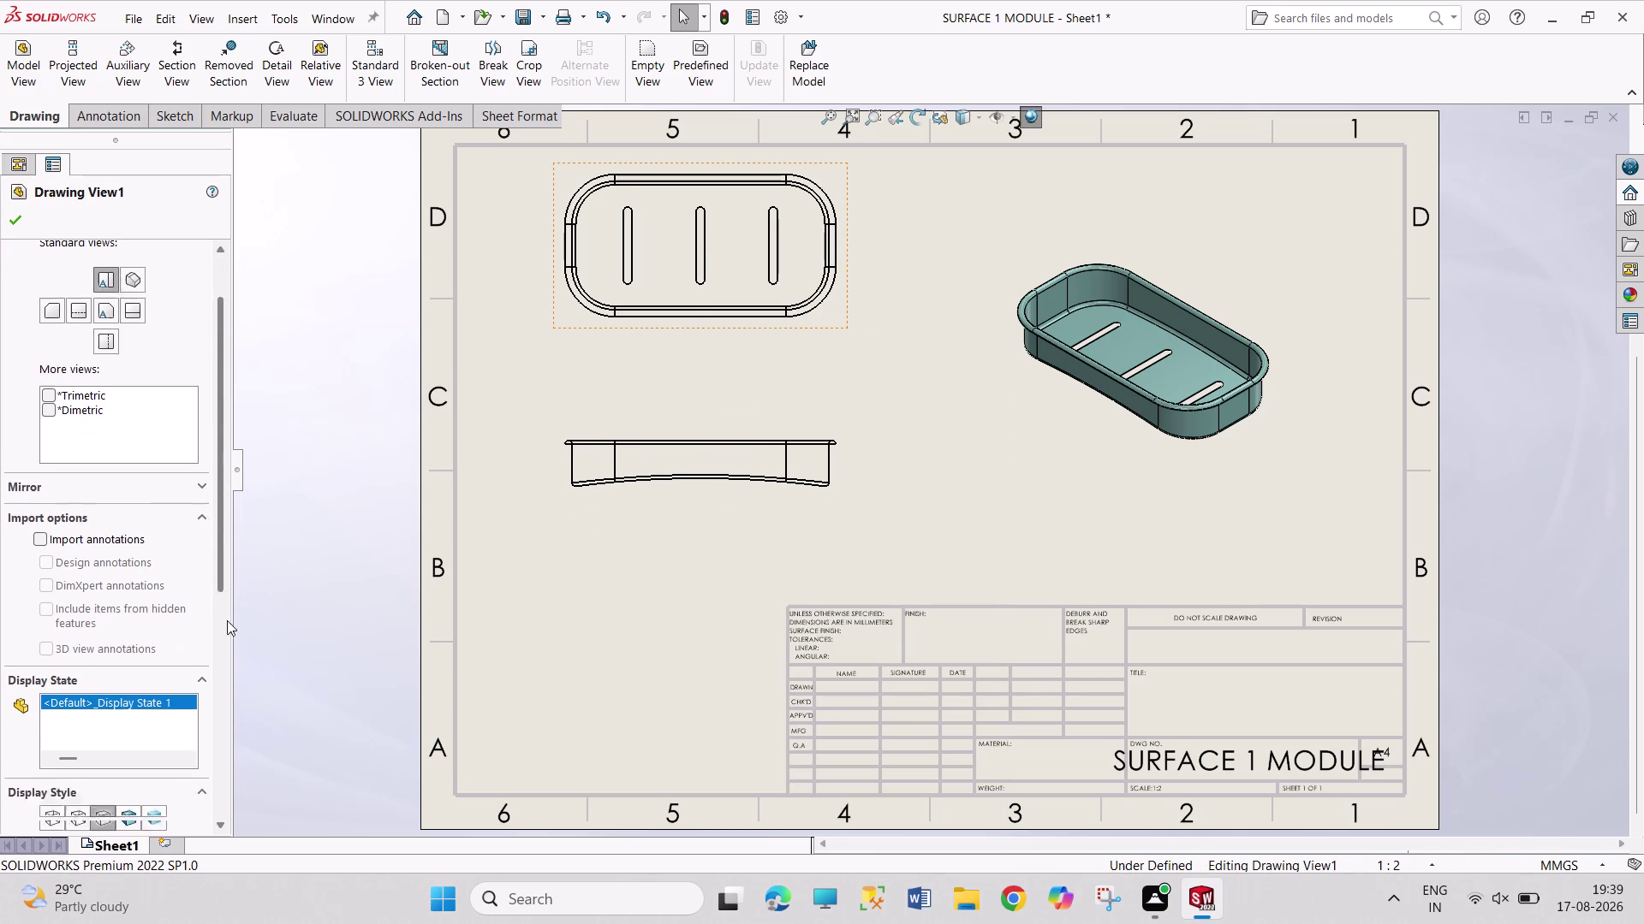
drag(227, 590, 226, 746)
click(104, 641)
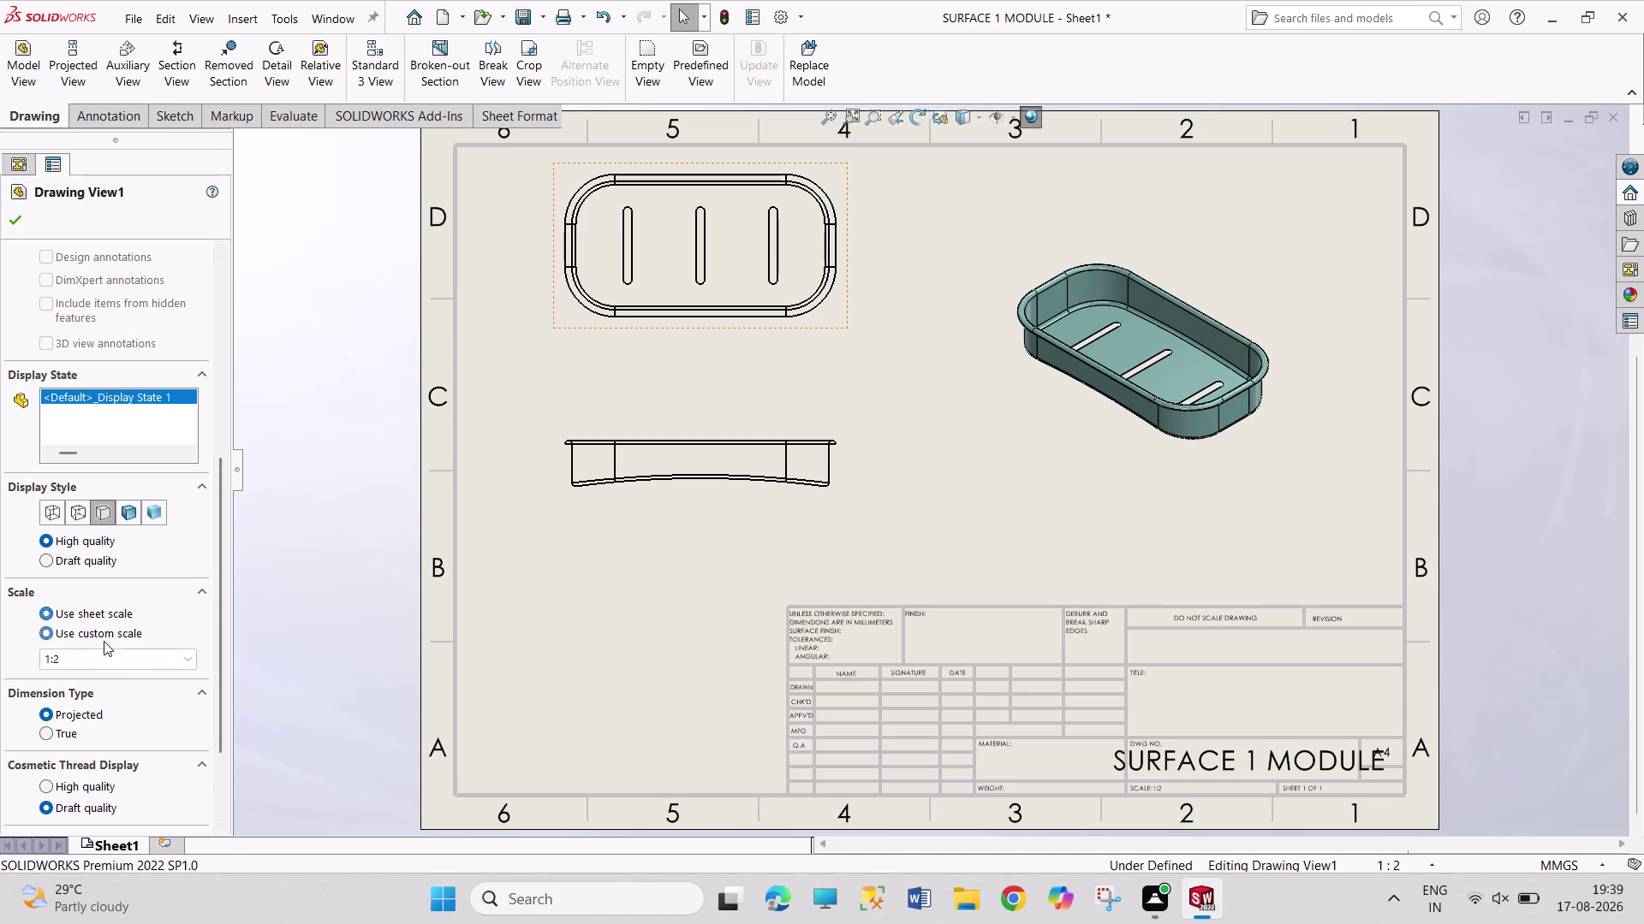
click(109, 655)
click(109, 655)
click(108, 655)
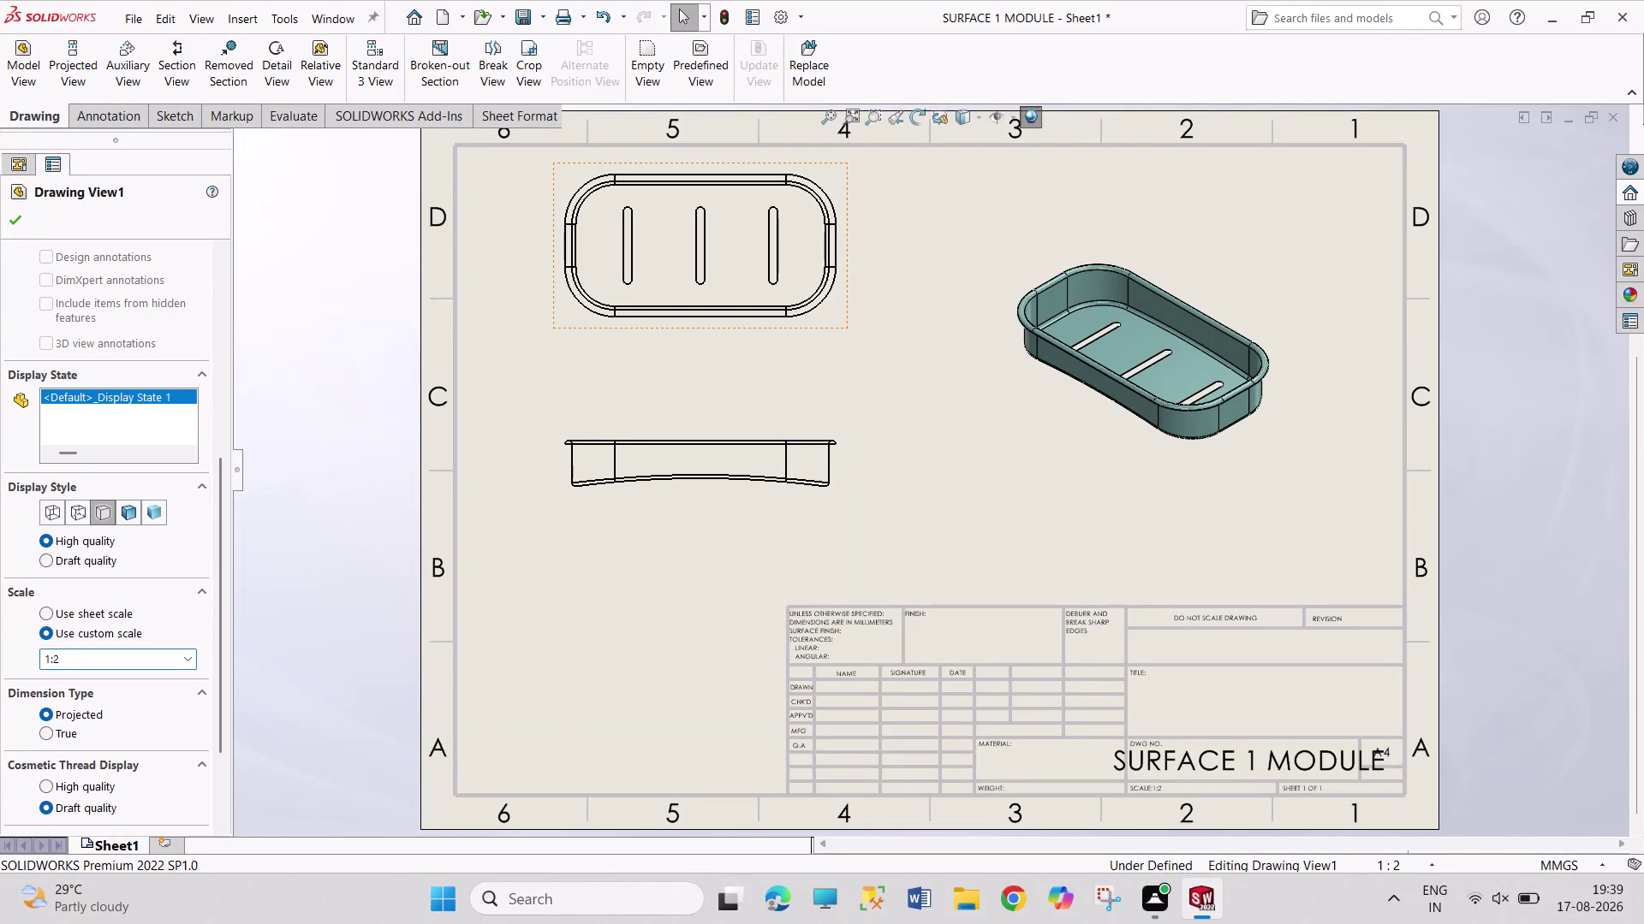
key(BackSpace)
key(1)
key(Return)
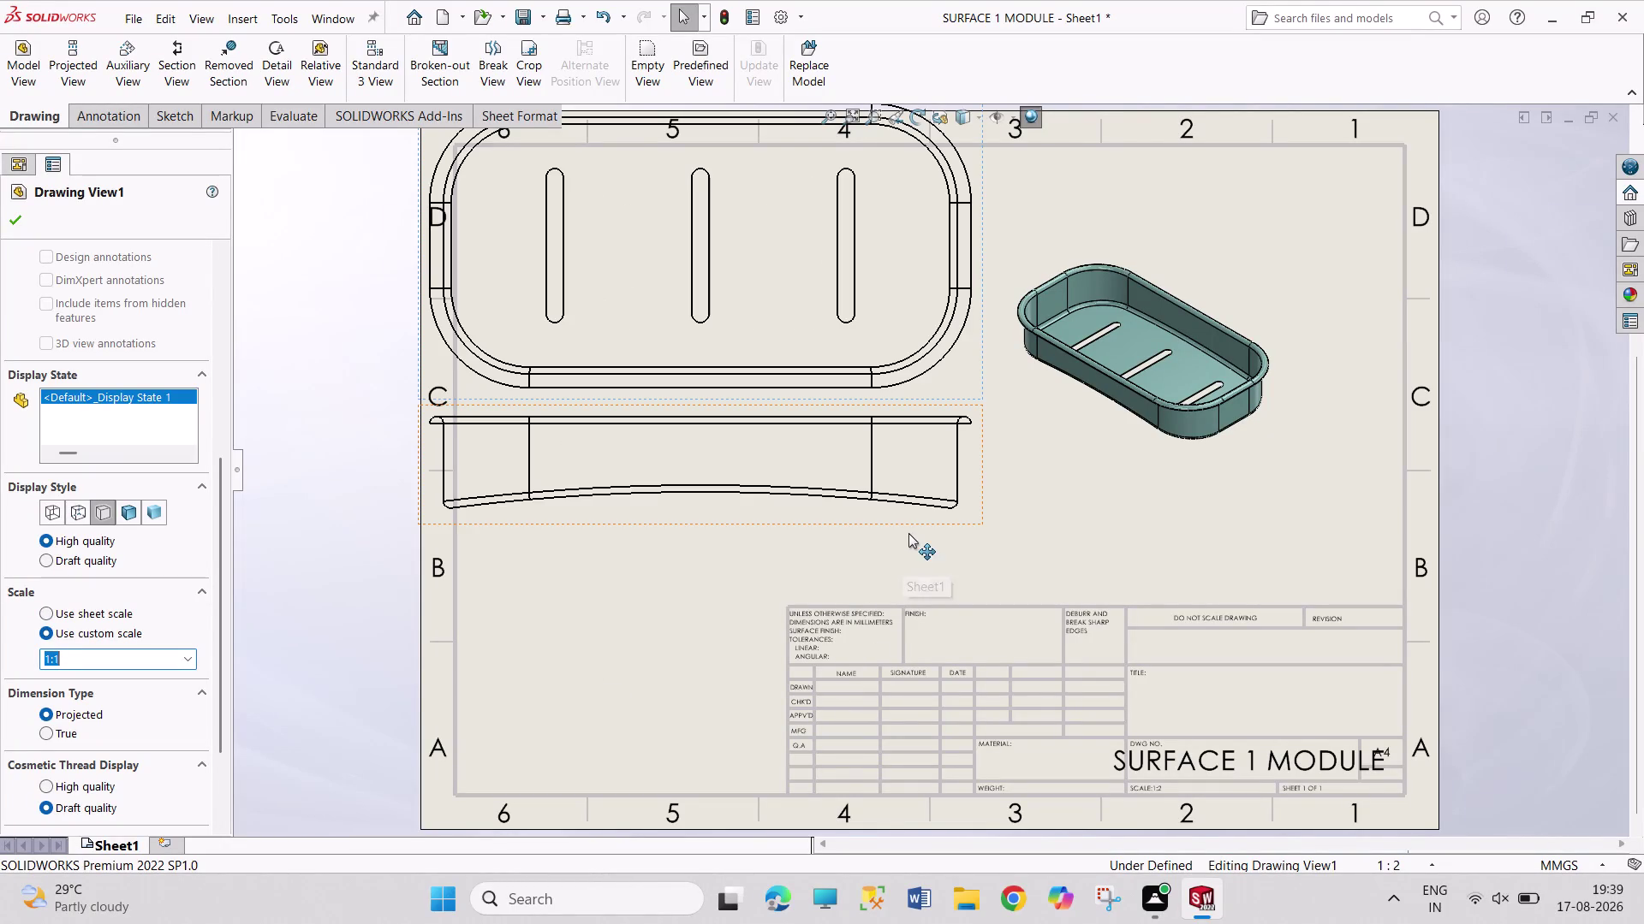
Reposition the enlarged views inside the border, with the front view beneath the top view.
drag(911, 528, 928, 600)
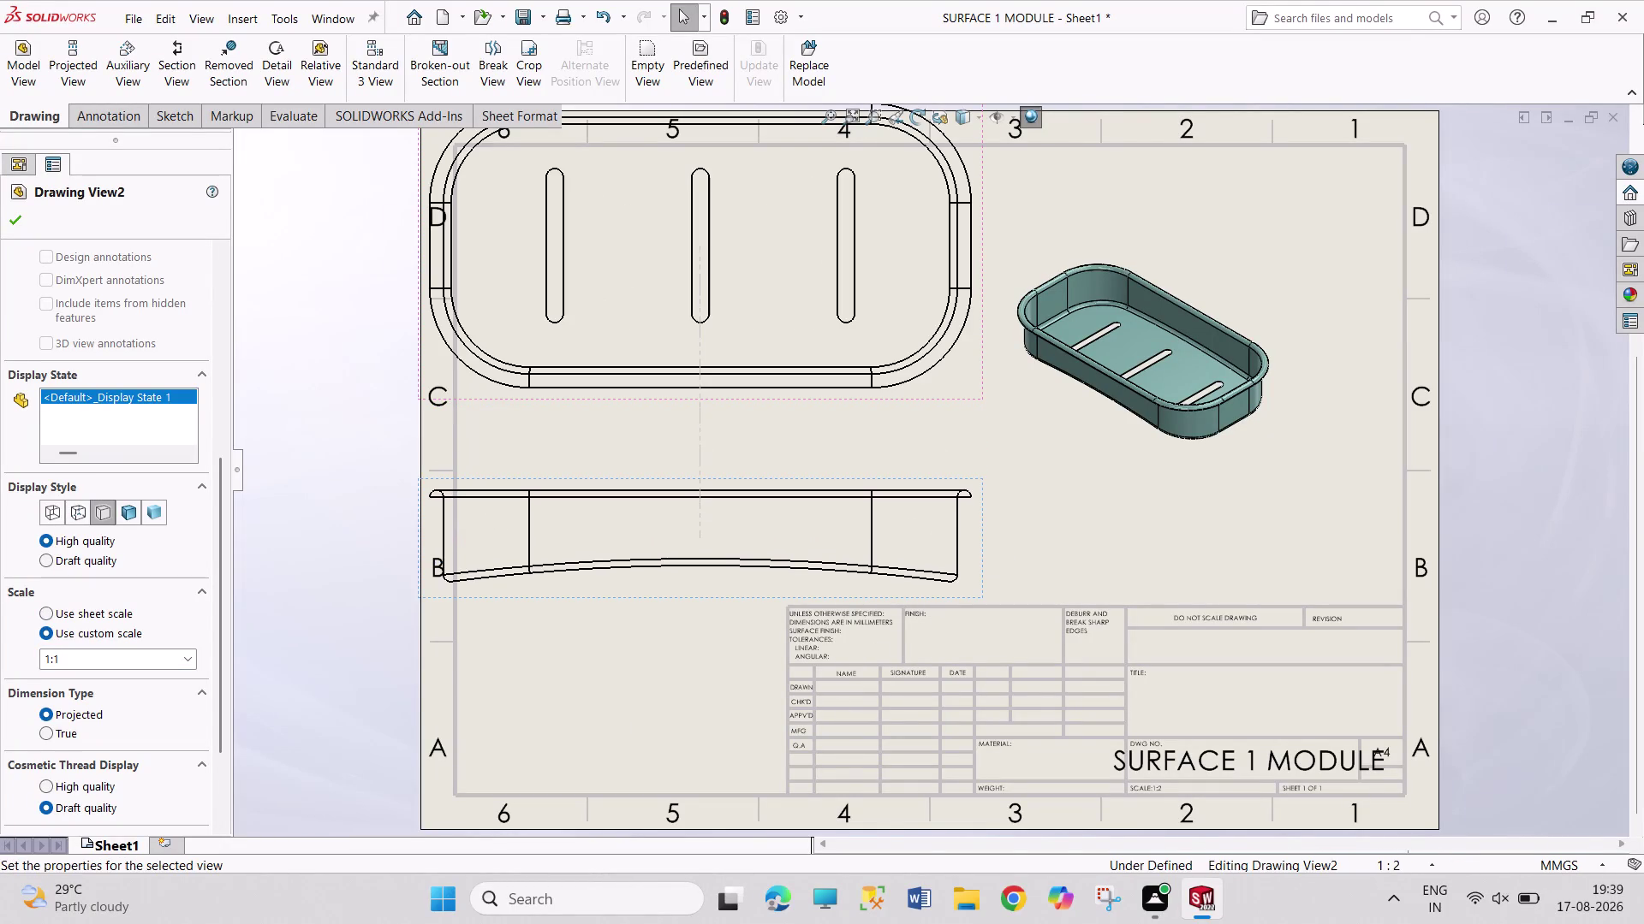
drag(1289, 237, 1332, 201)
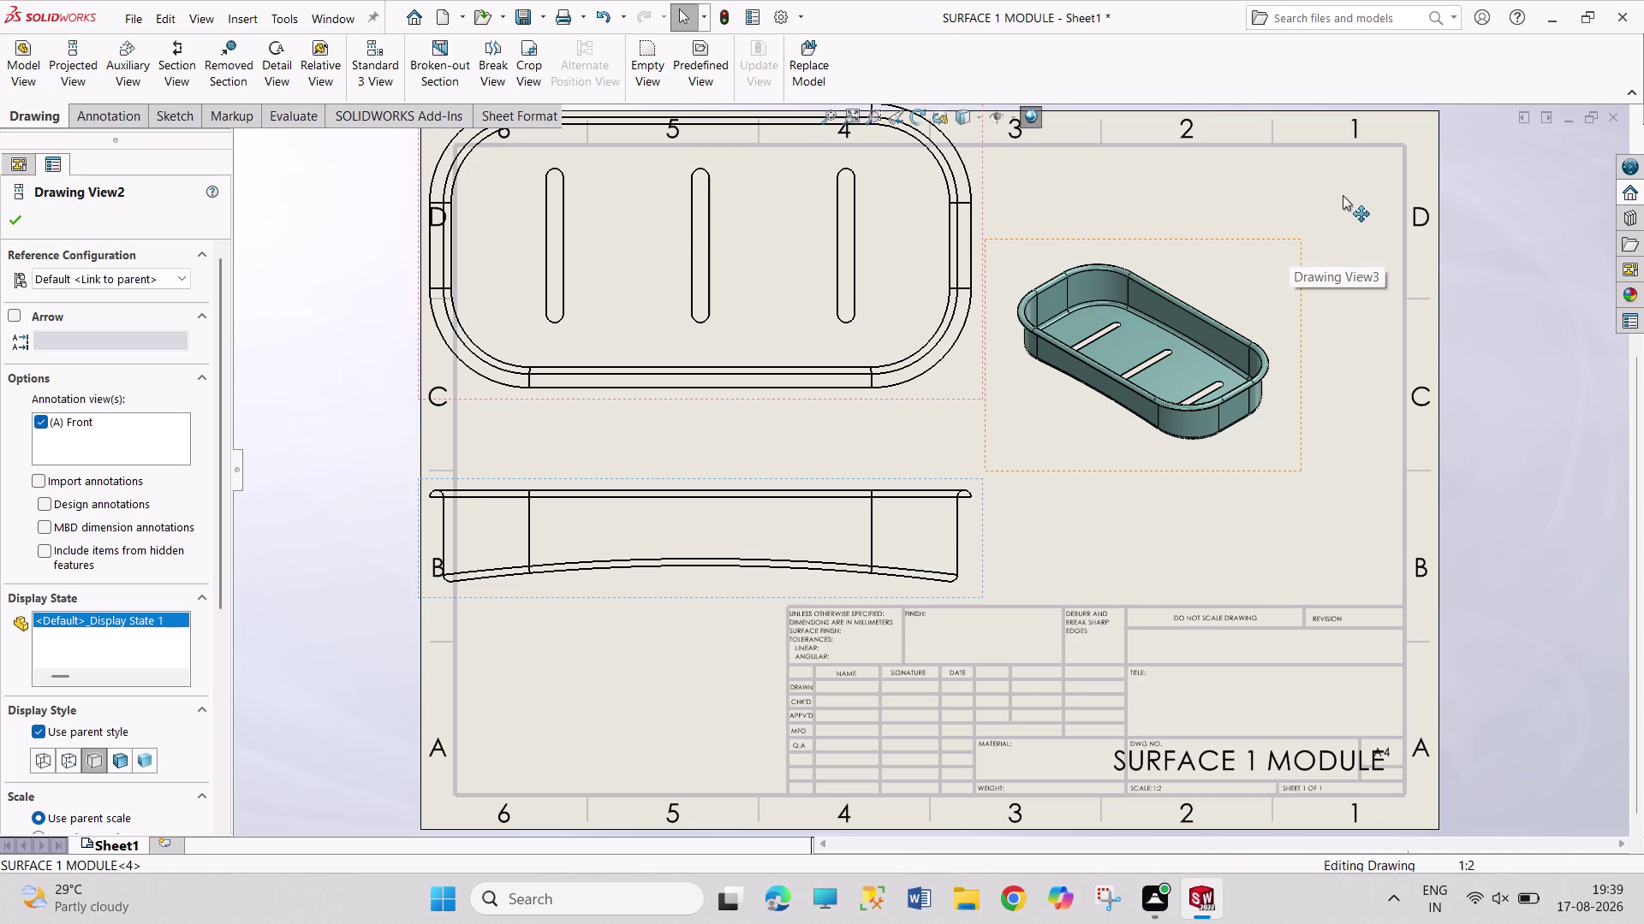
drag(1332, 201, 1383, 169)
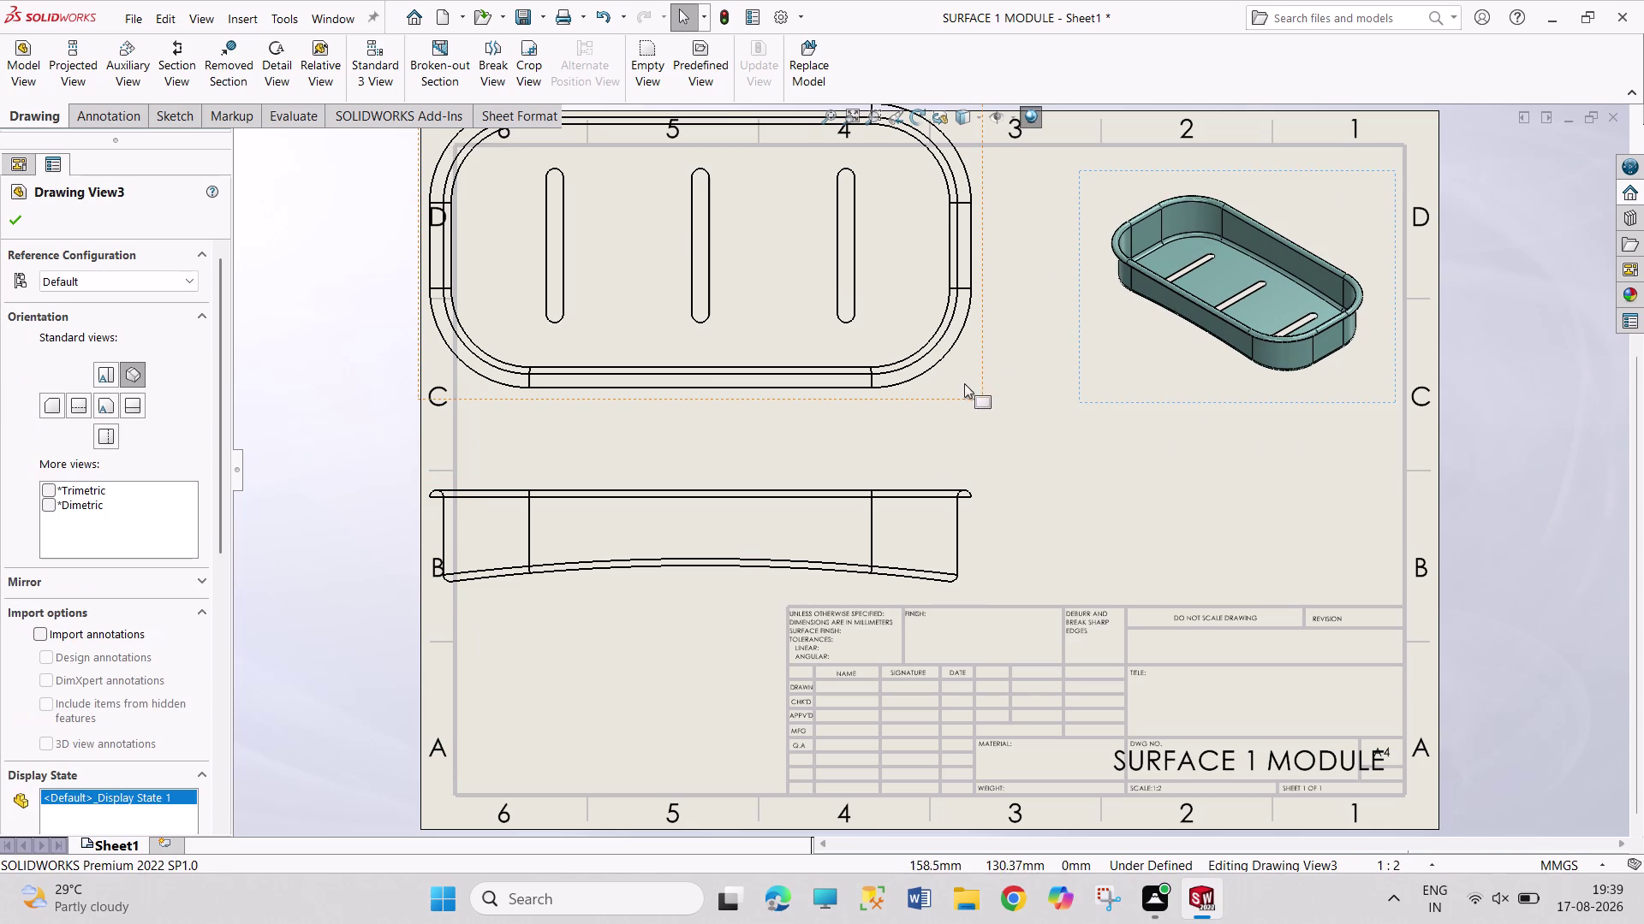
drag(981, 381, 1052, 431)
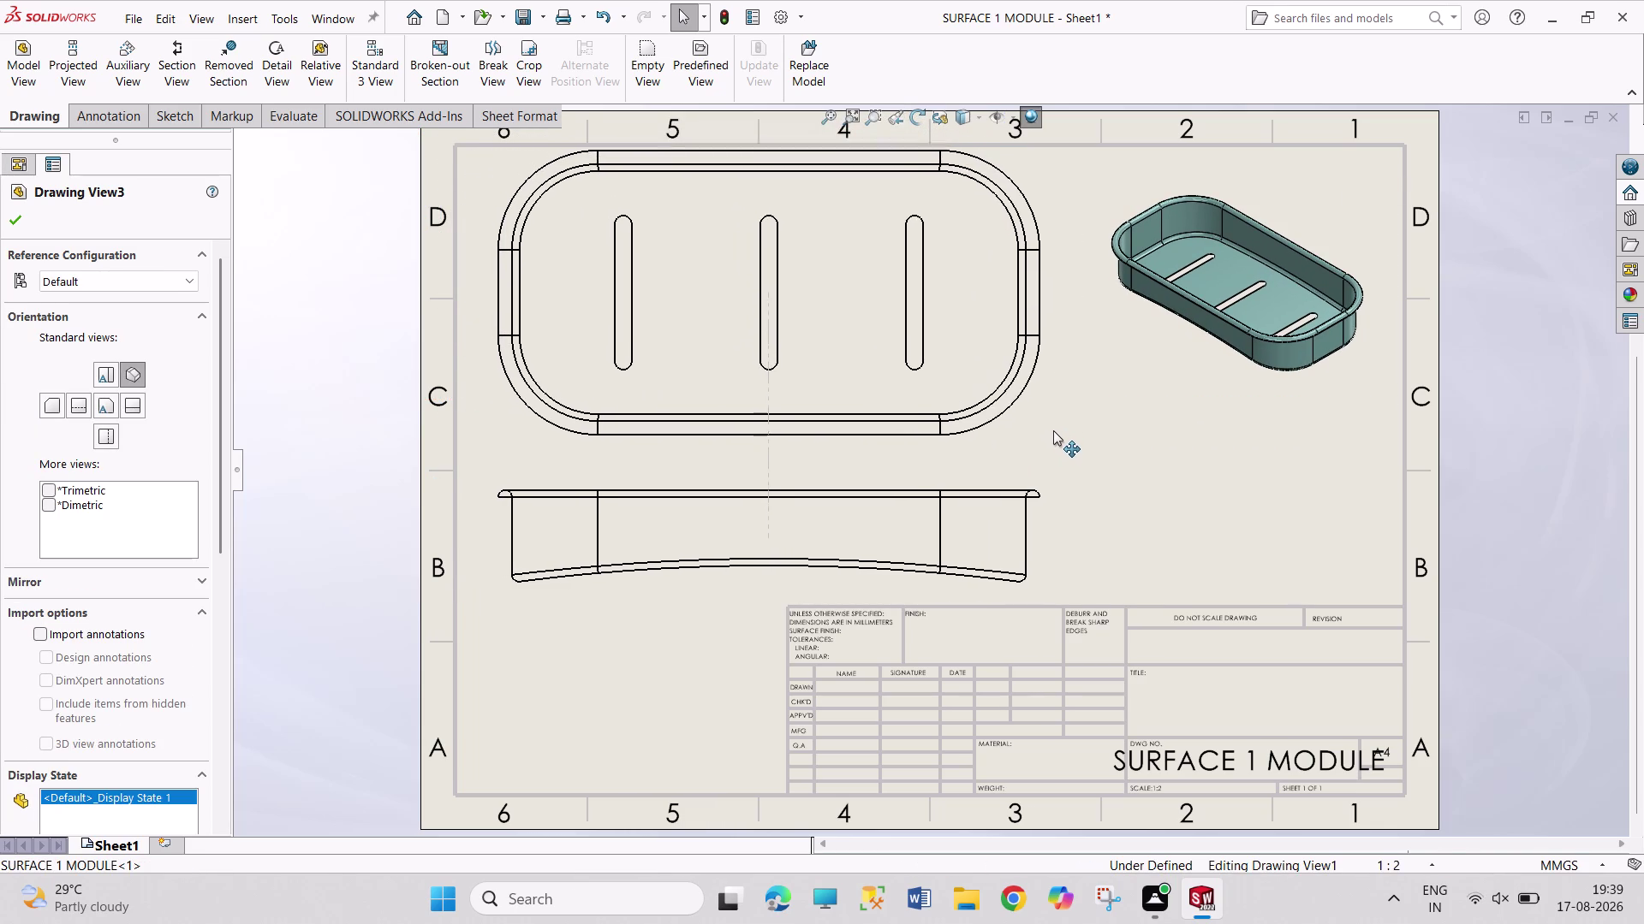
drag(1052, 431, 1075, 440)
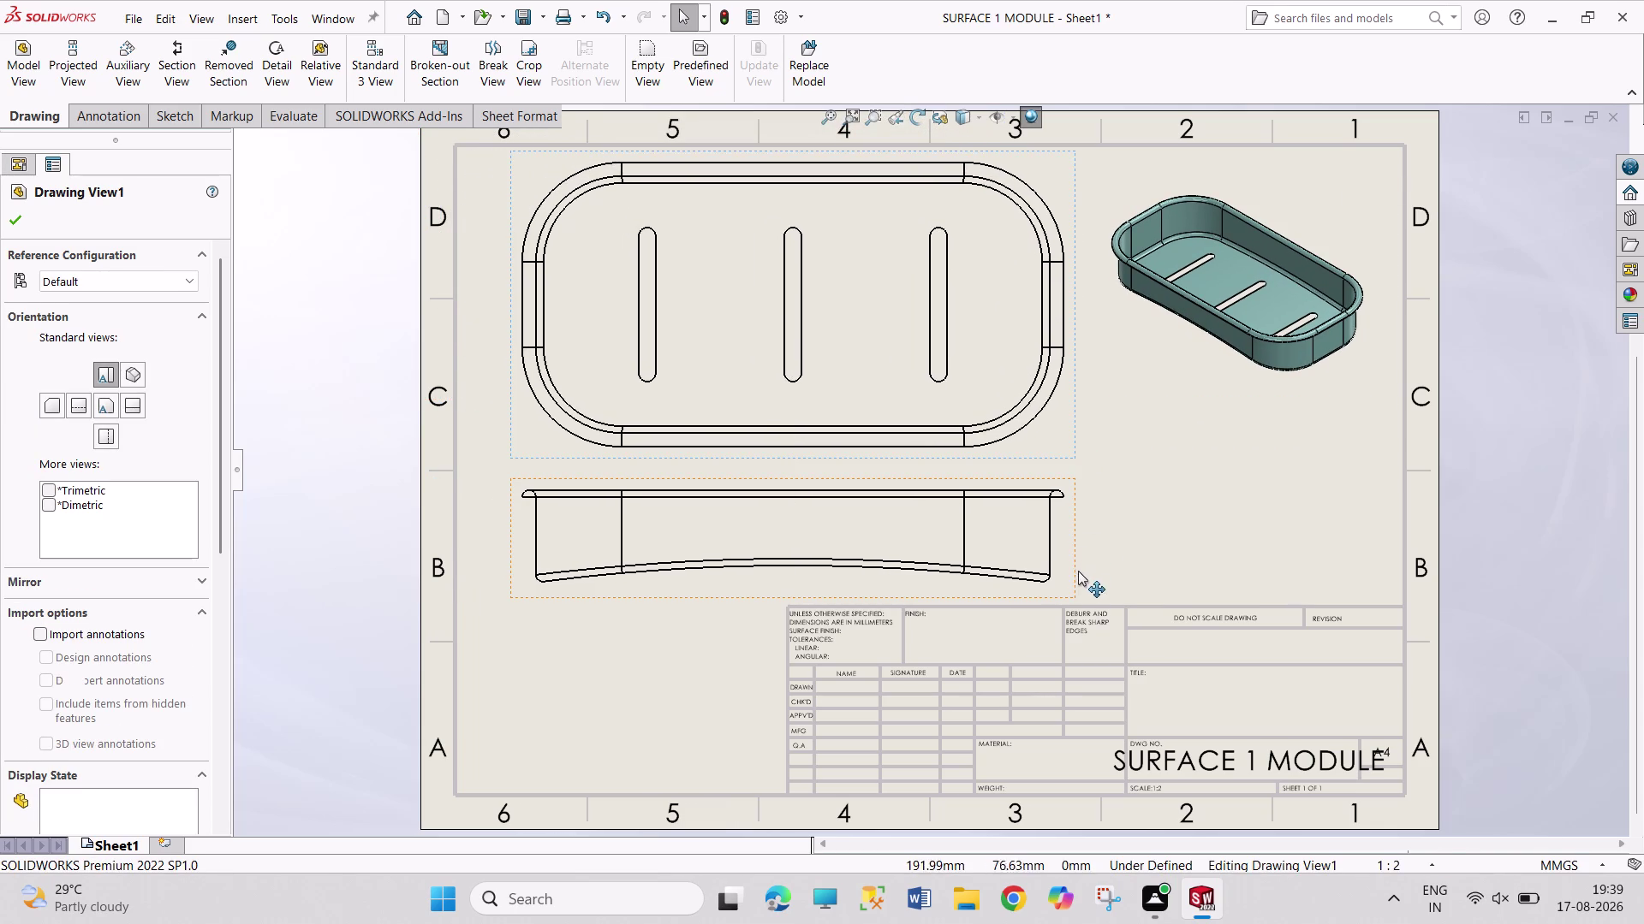
drag(1070, 576, 1072, 595)
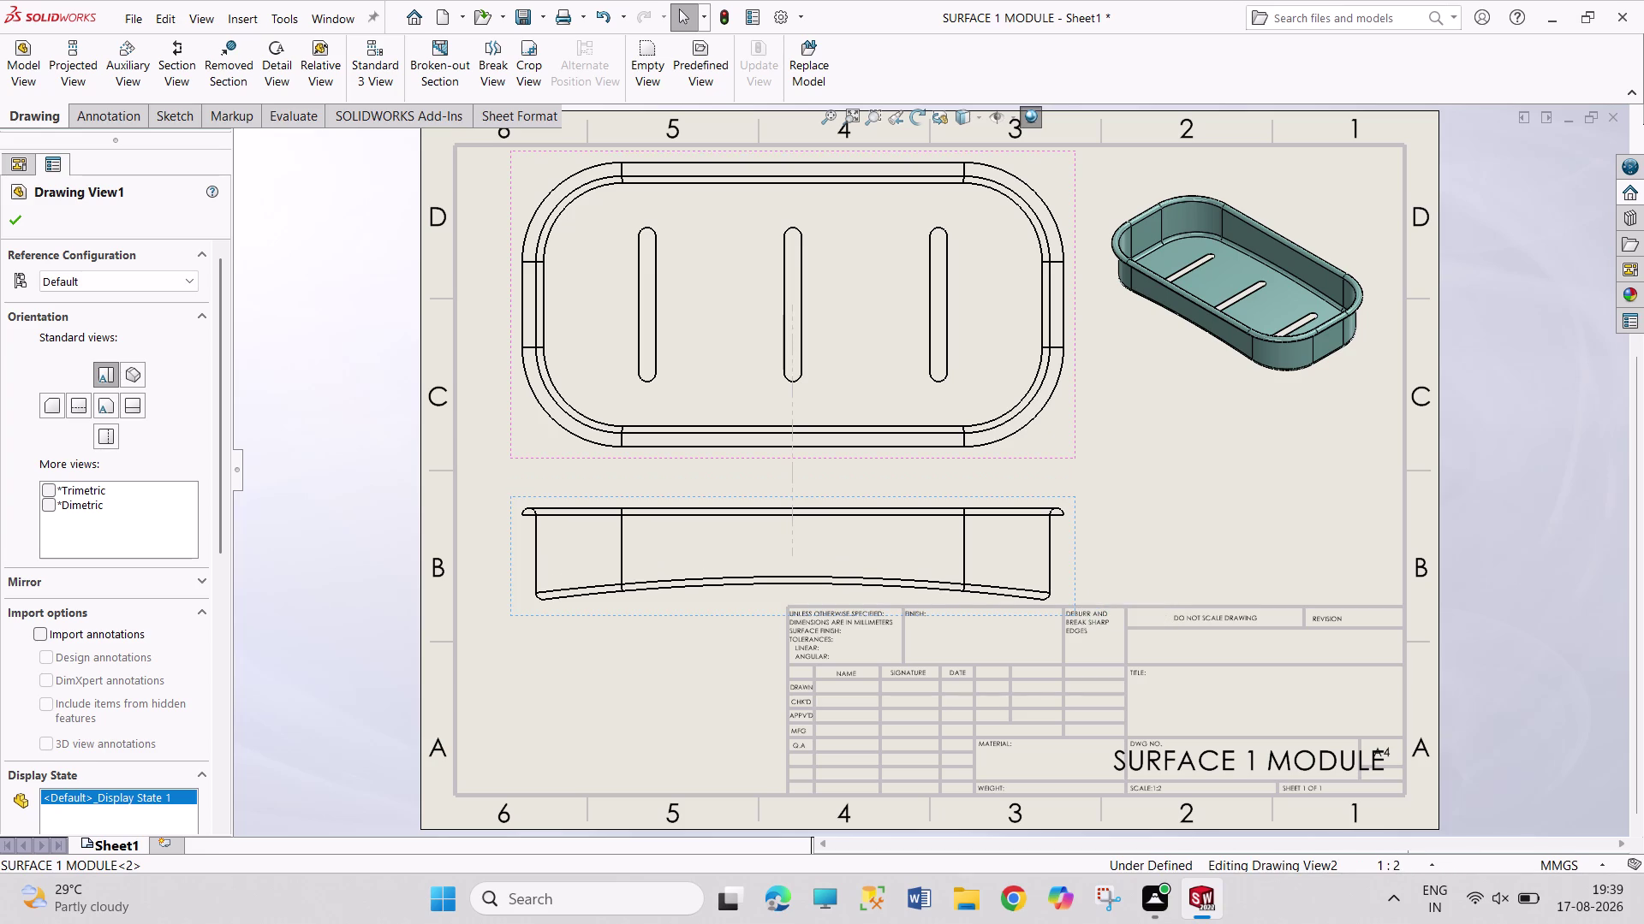
scroll(up, 3)
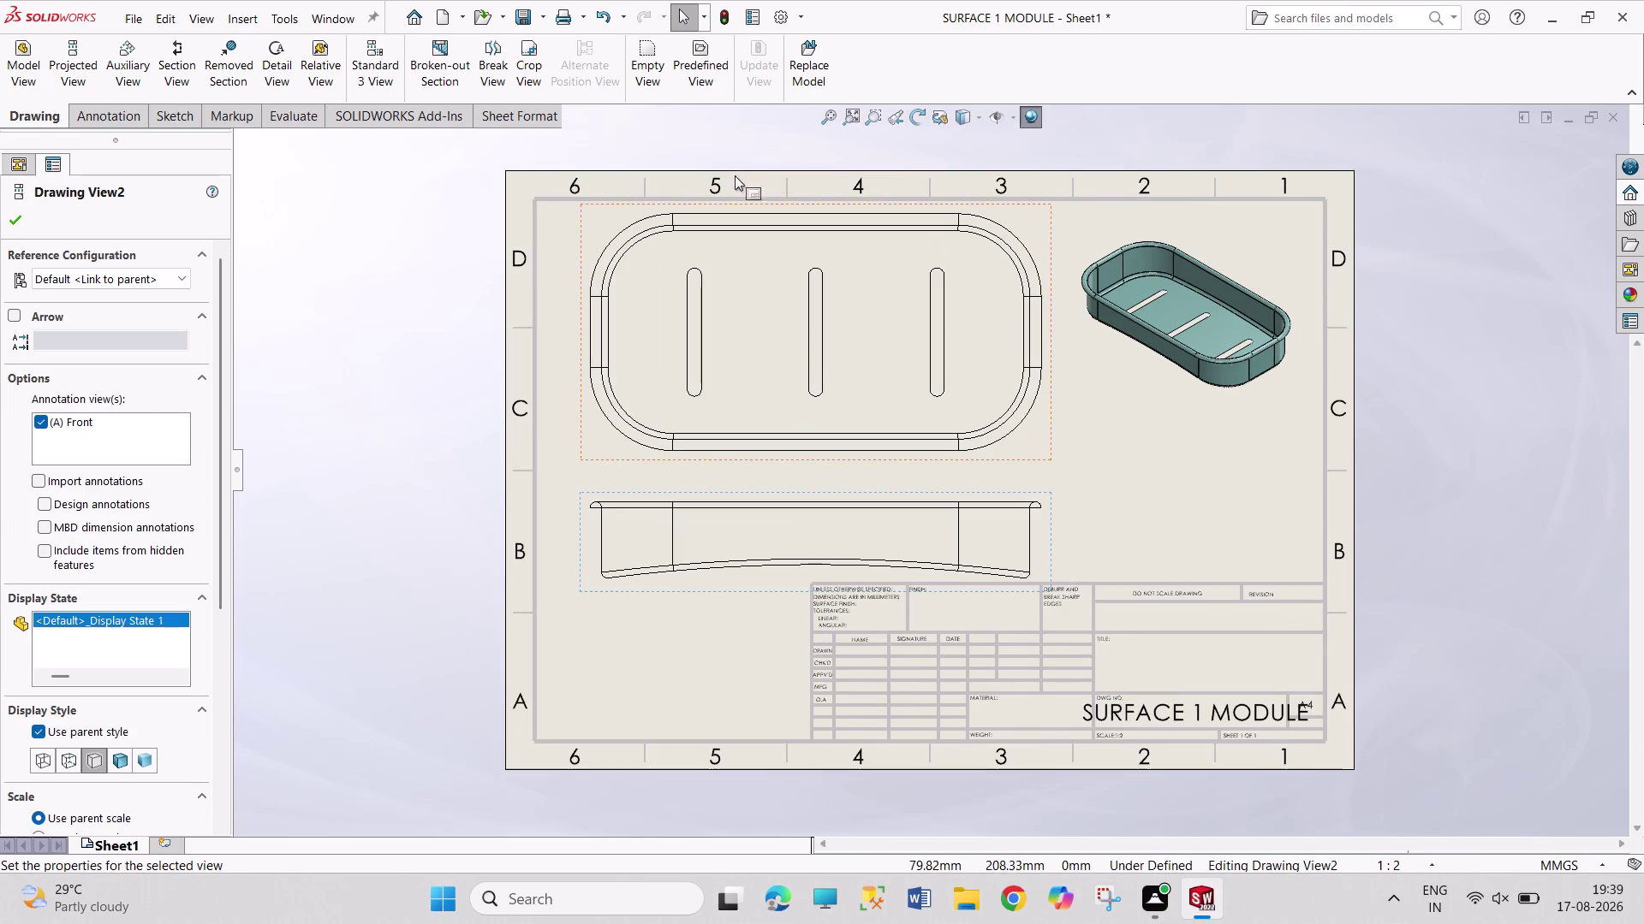
scroll(down, 3)
scroll(down, 3)
scroll(down, 3)
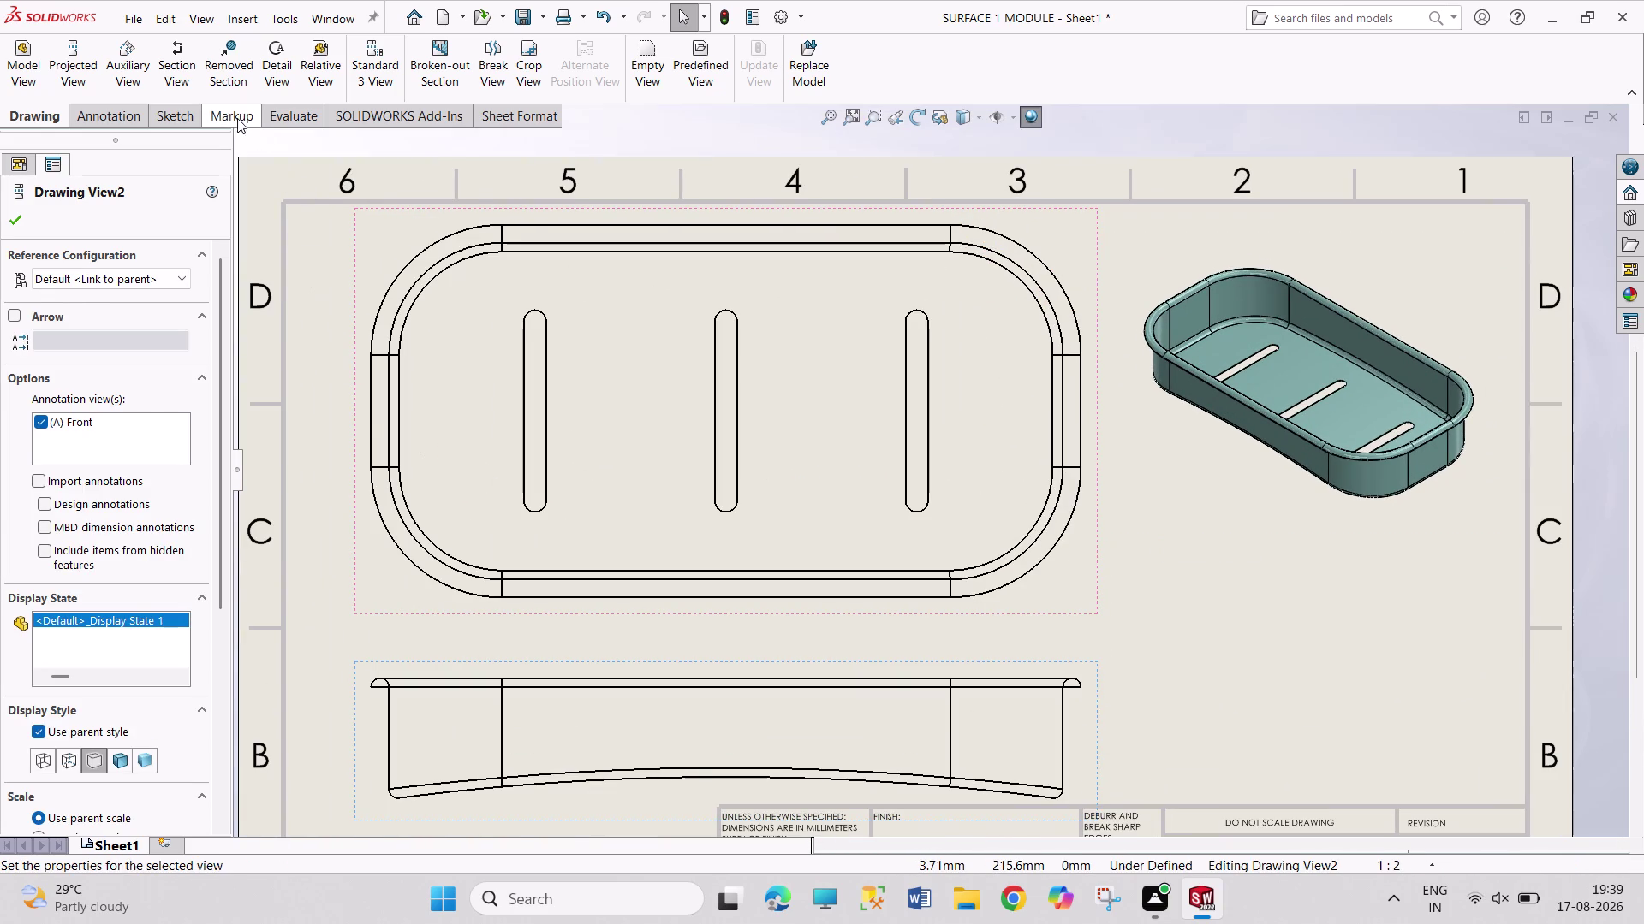
click(272, 77)
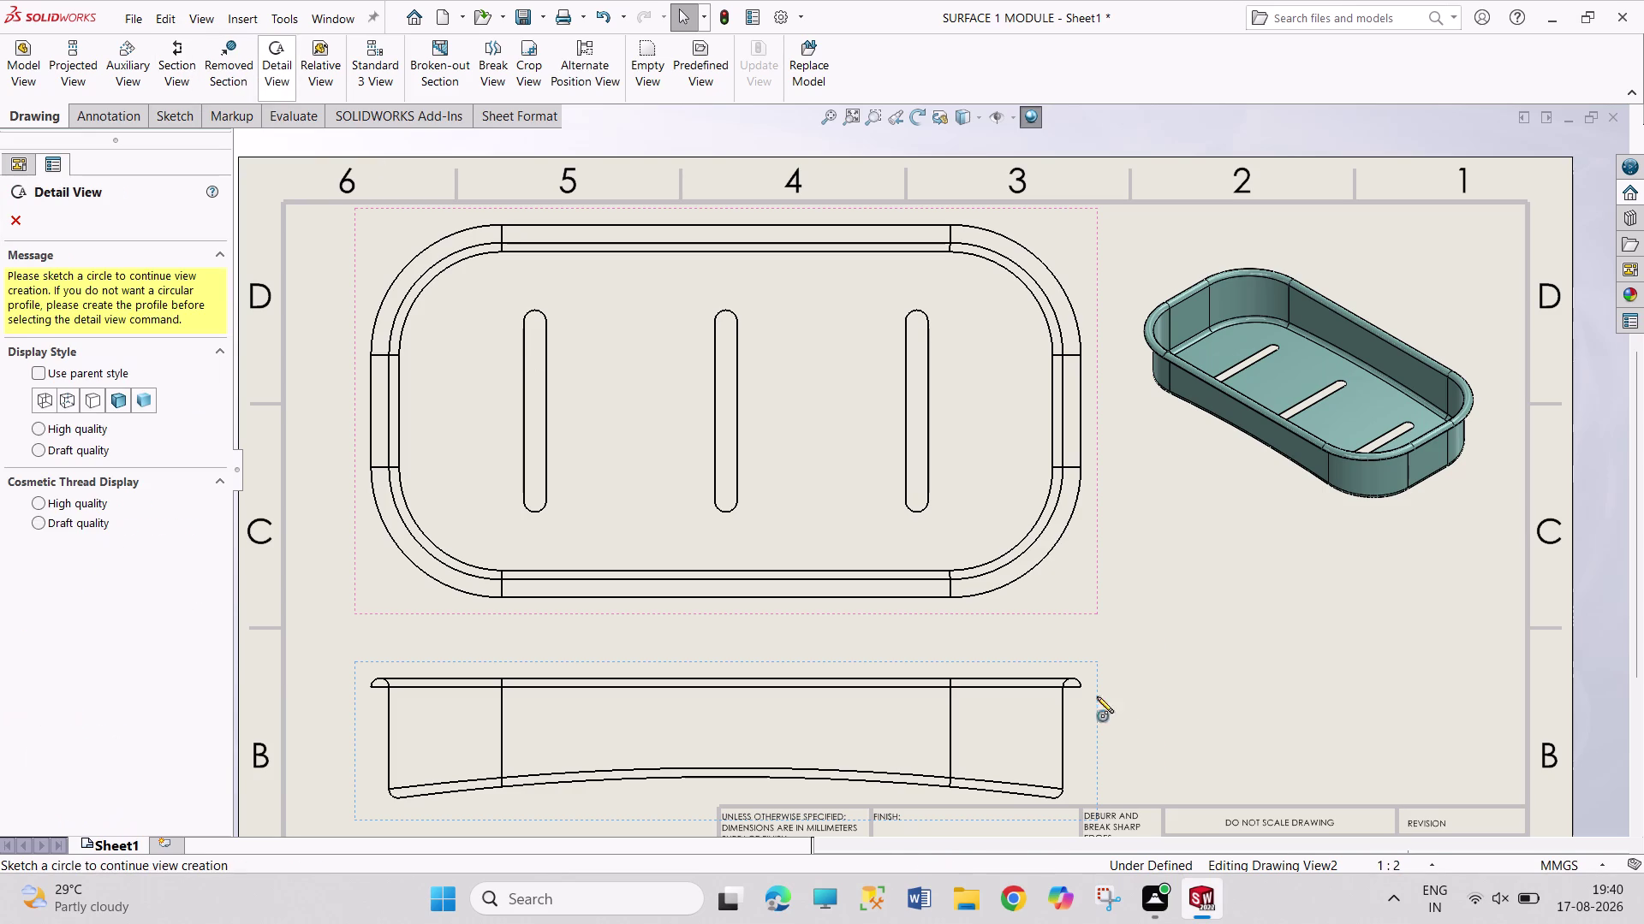
Circle the front view's right rim and place Detail A to the right.
click(1080, 686)
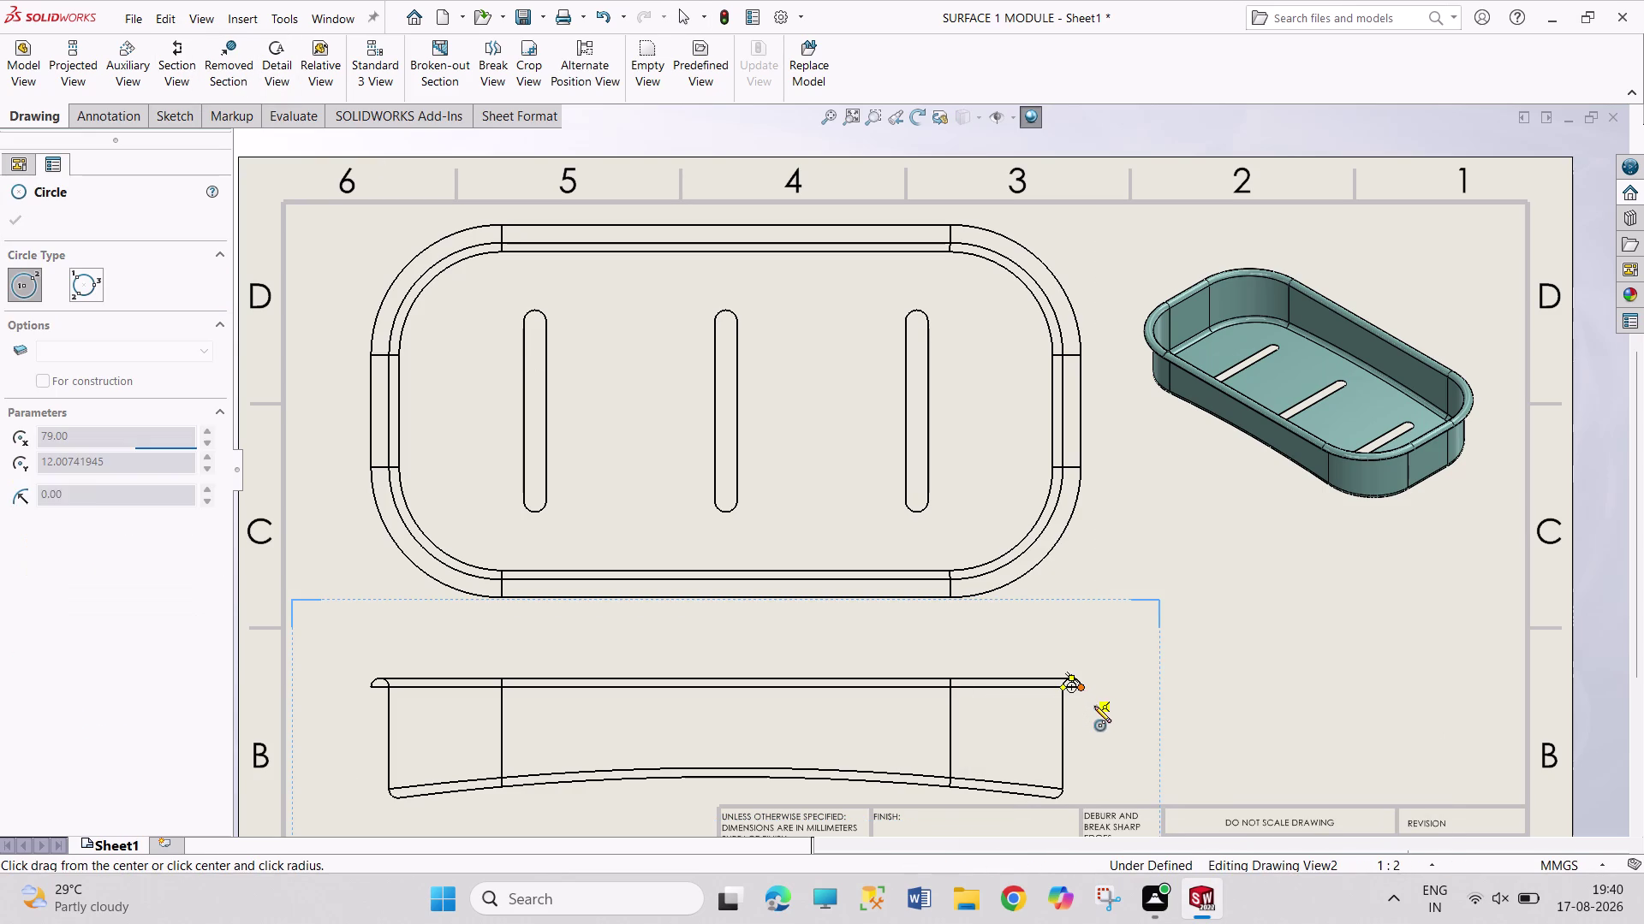
click(1111, 717)
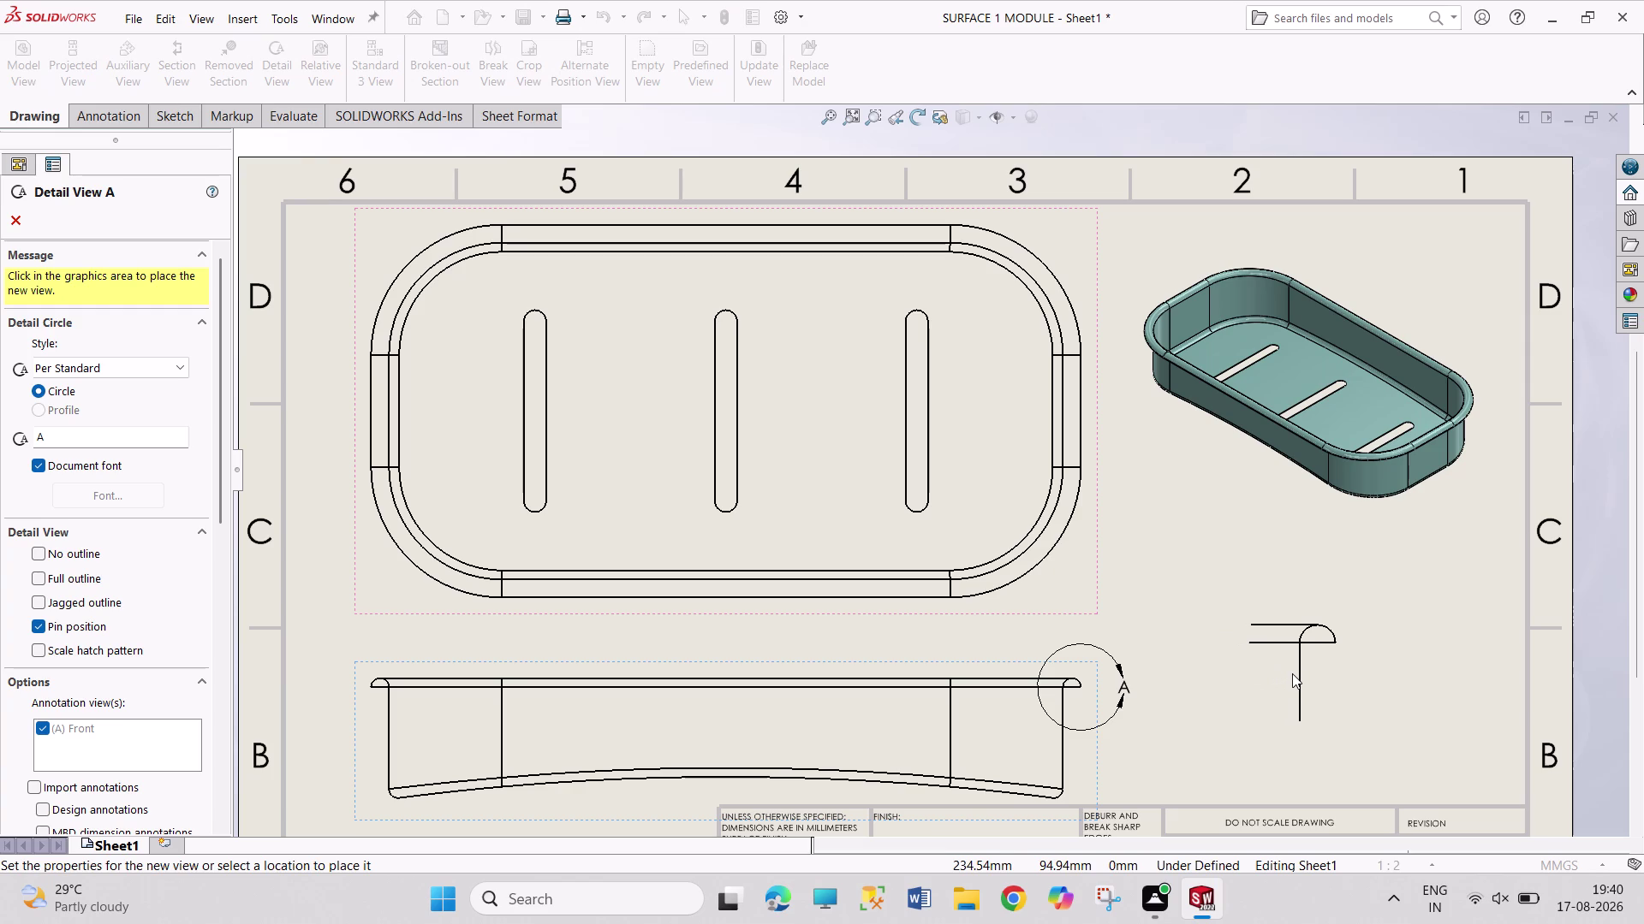
click(1294, 656)
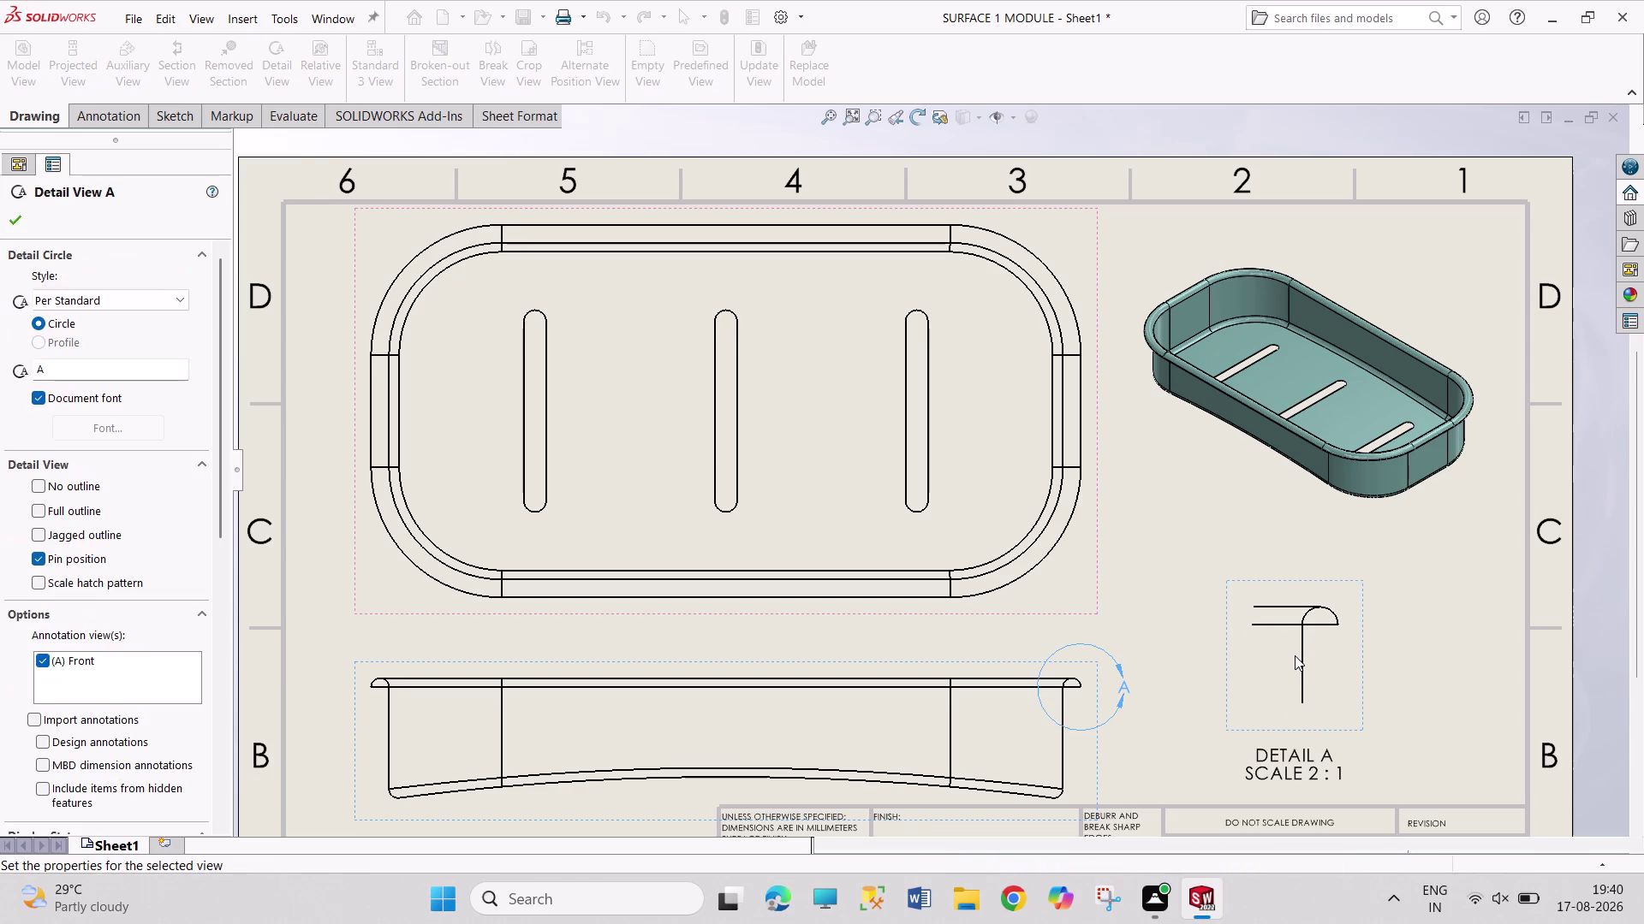
click(19, 219)
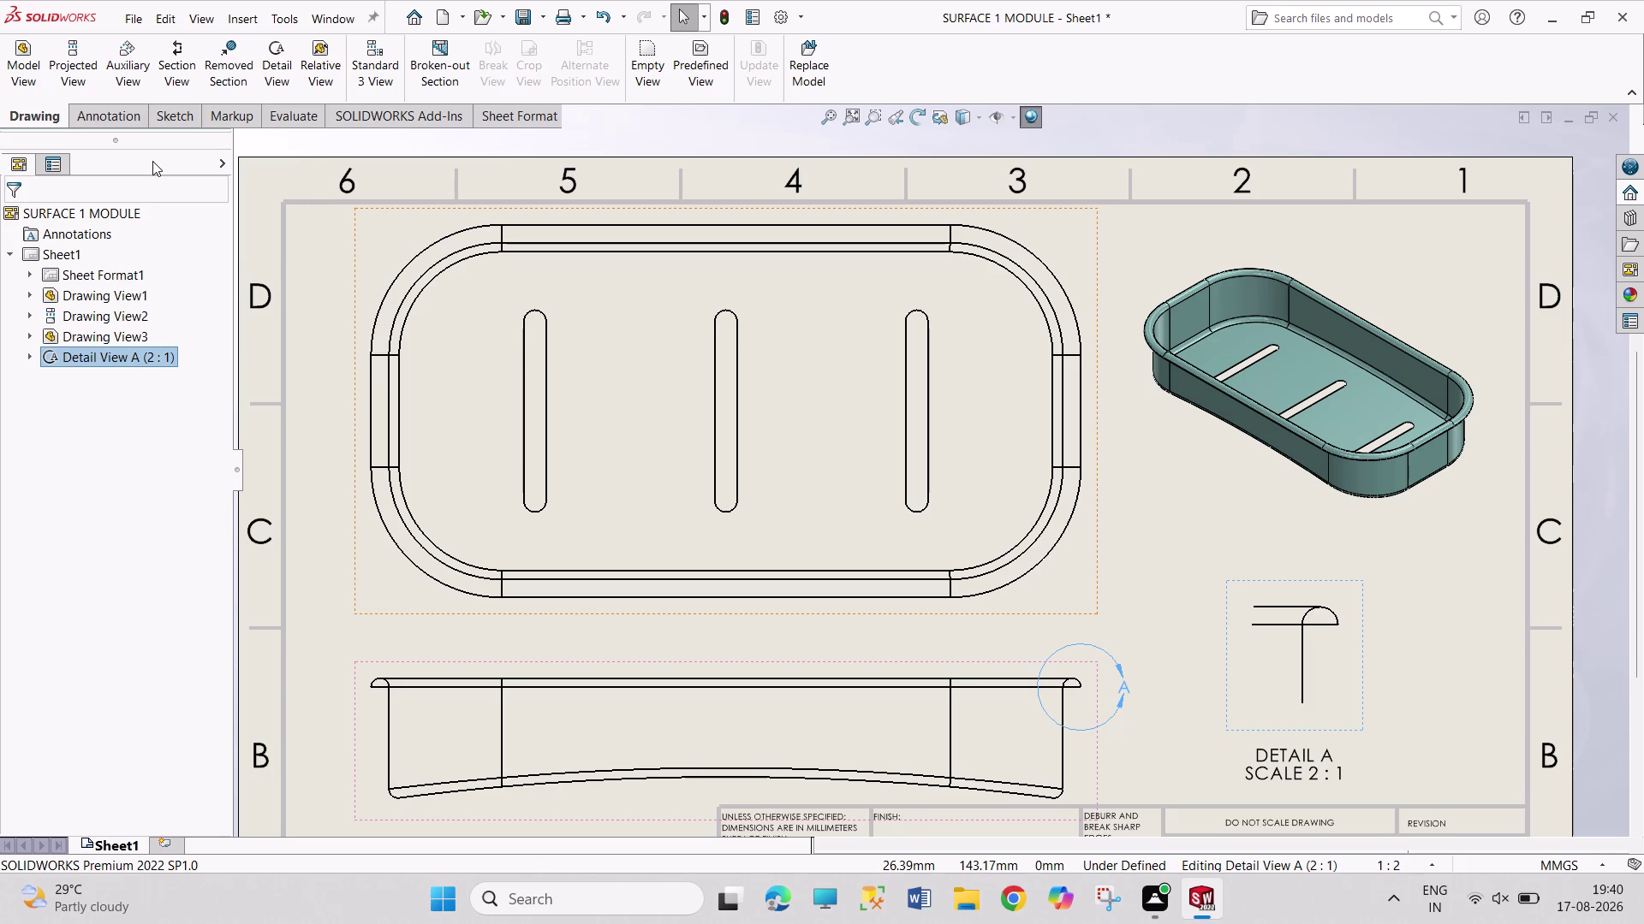
scroll(up, 3)
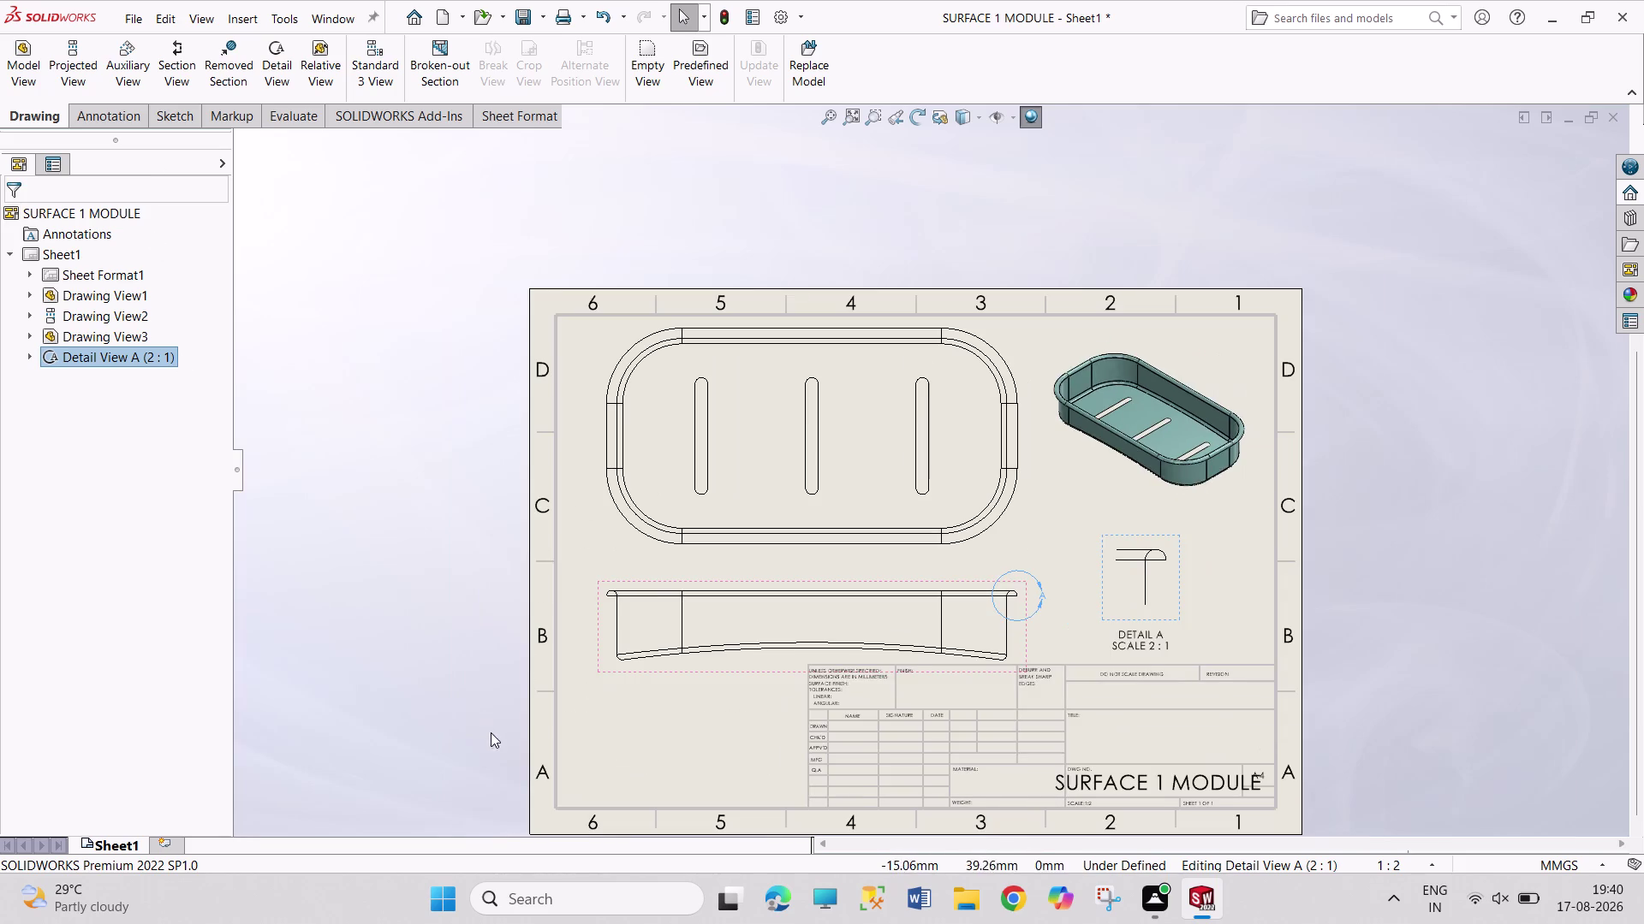
scroll(down, 3)
scroll(down, 3)
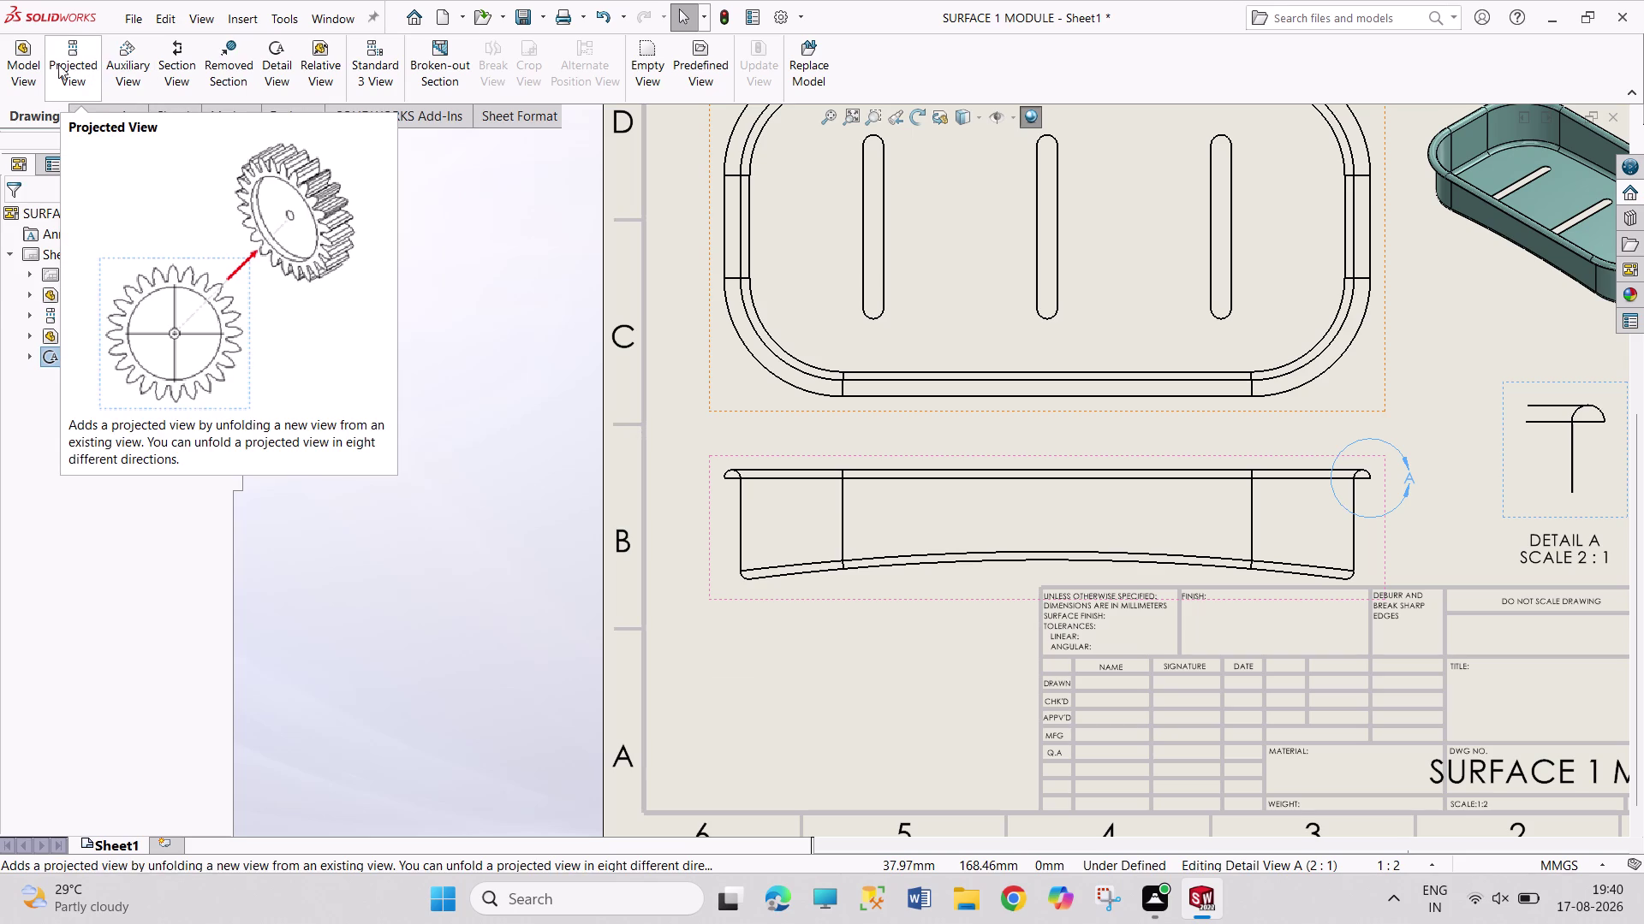
scroll(up, 3)
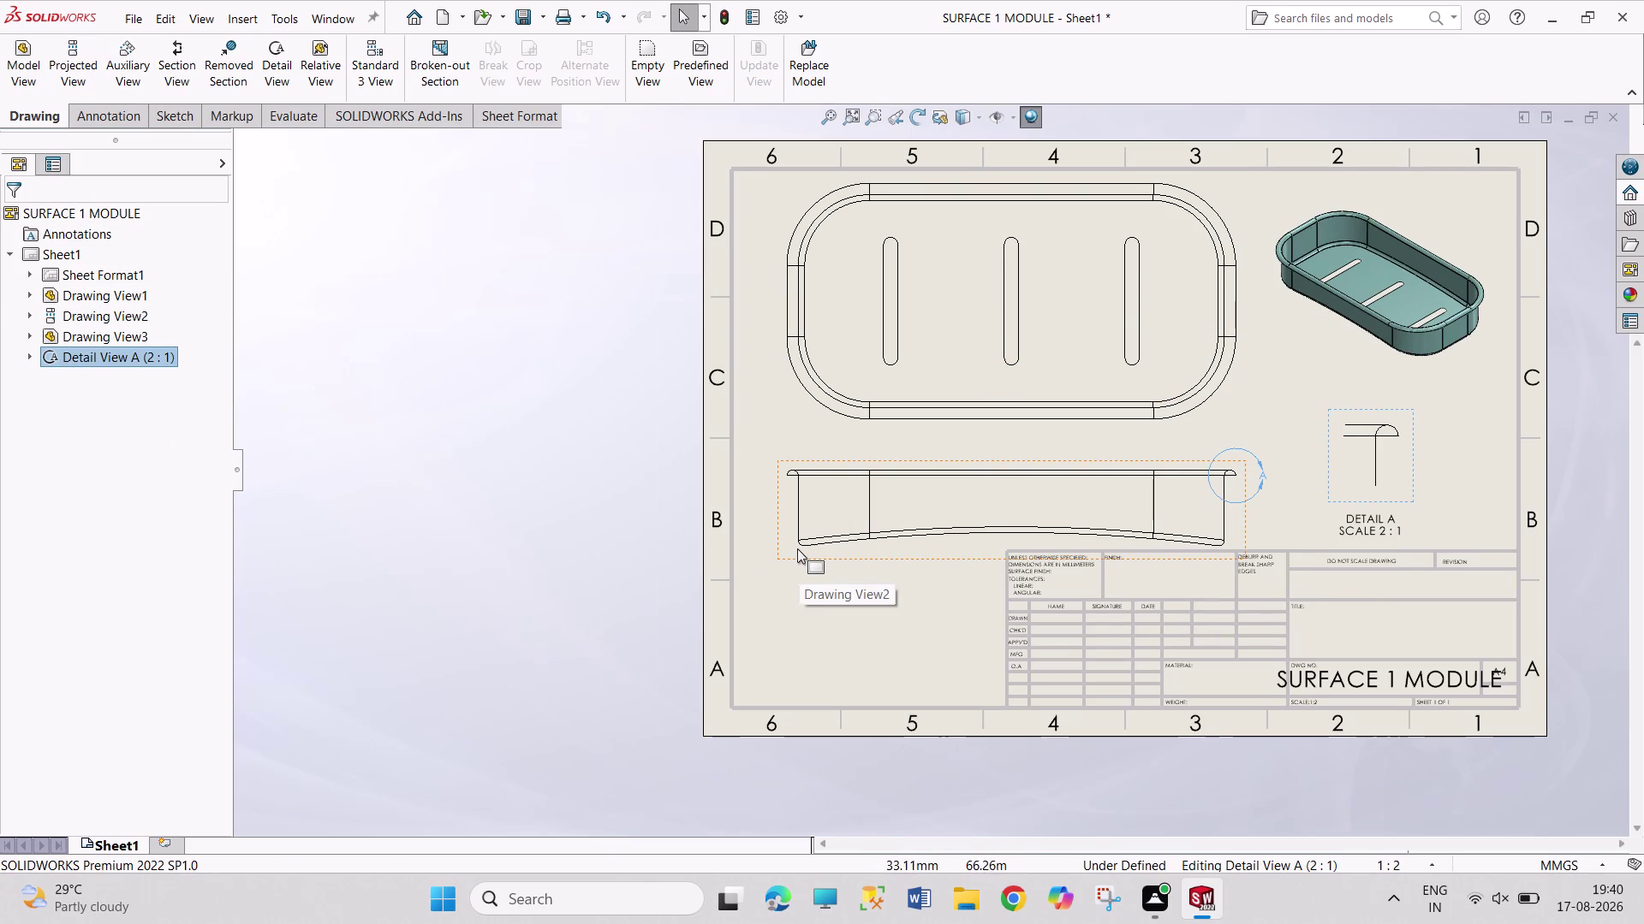
click(349, 9)
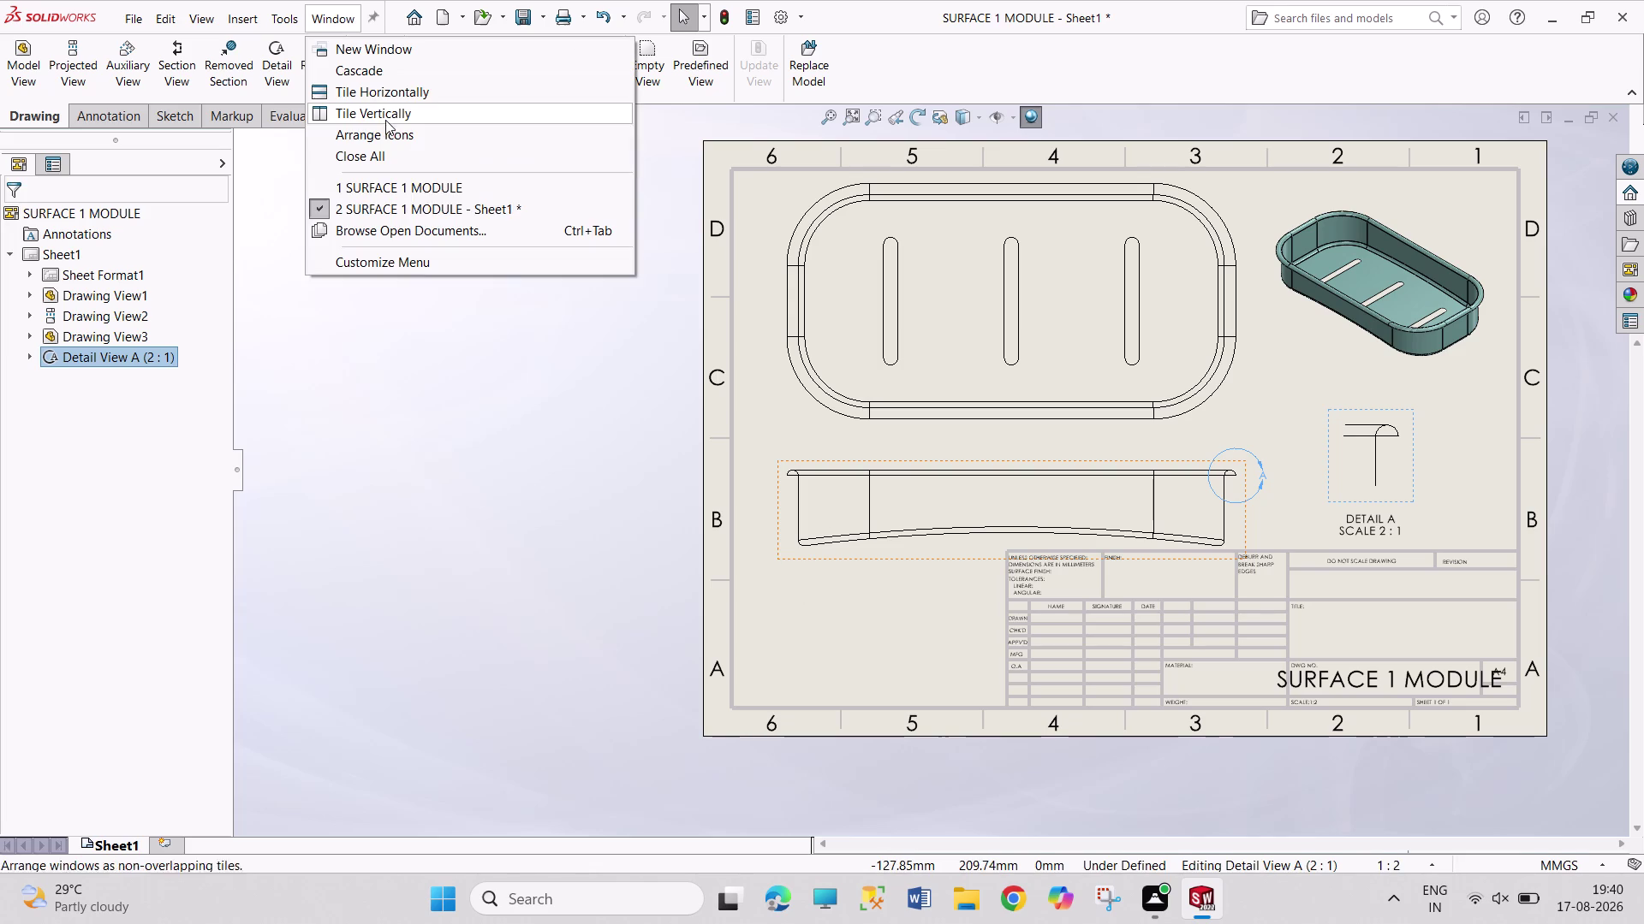
Switch to the SURFACE 1 MODULE part in isometric, then back to the drawing.
click(429, 188)
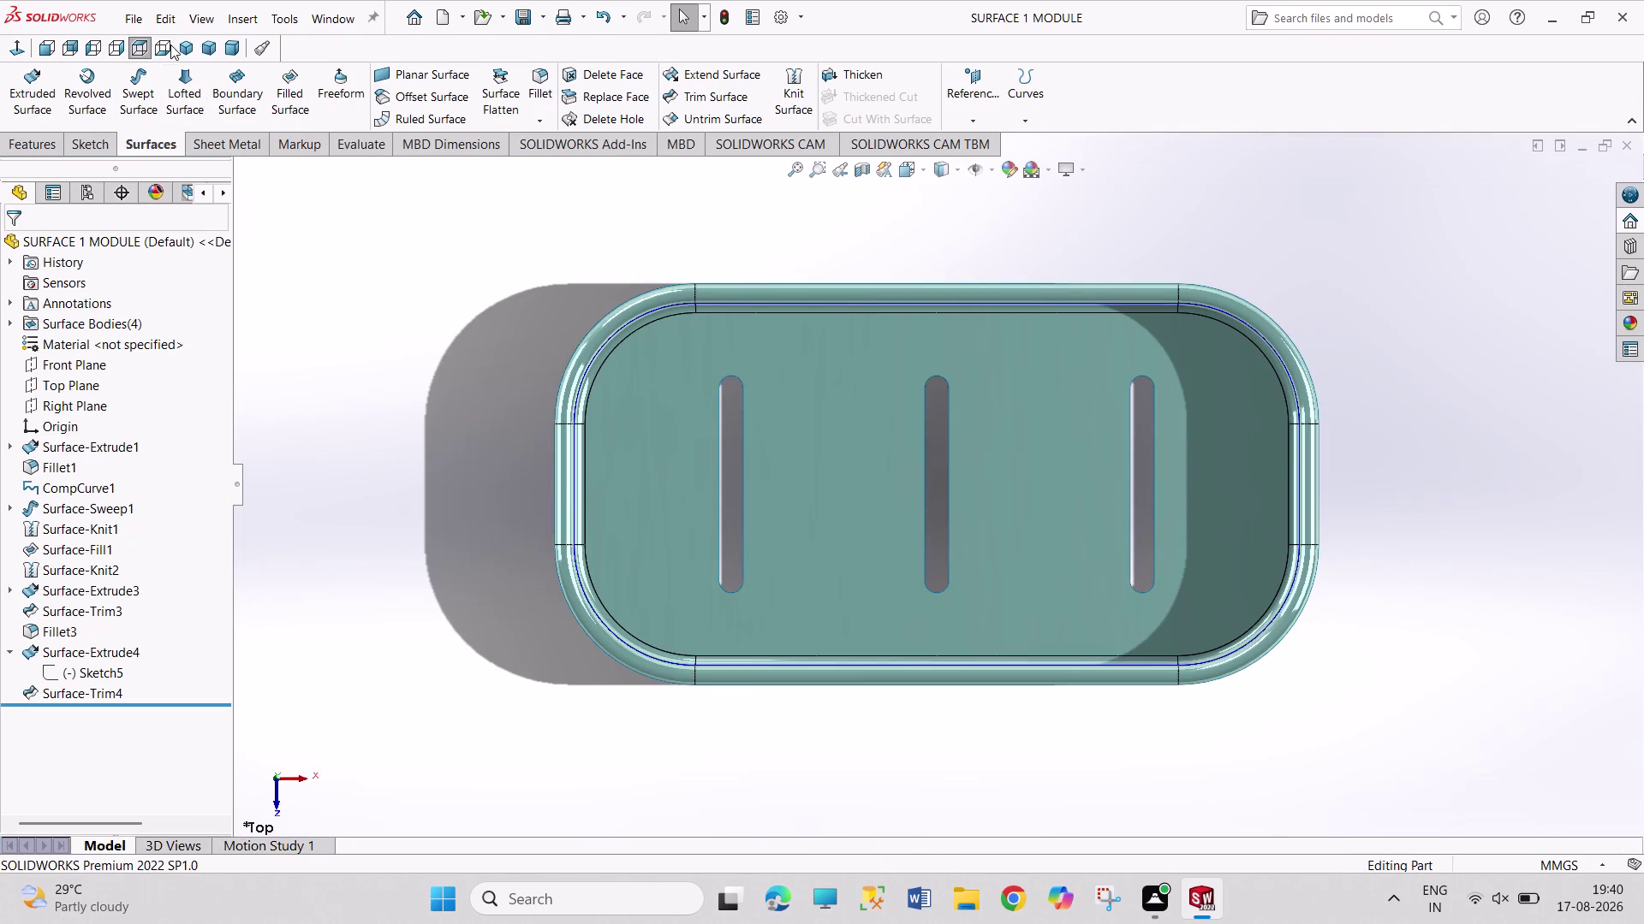
click(179, 43)
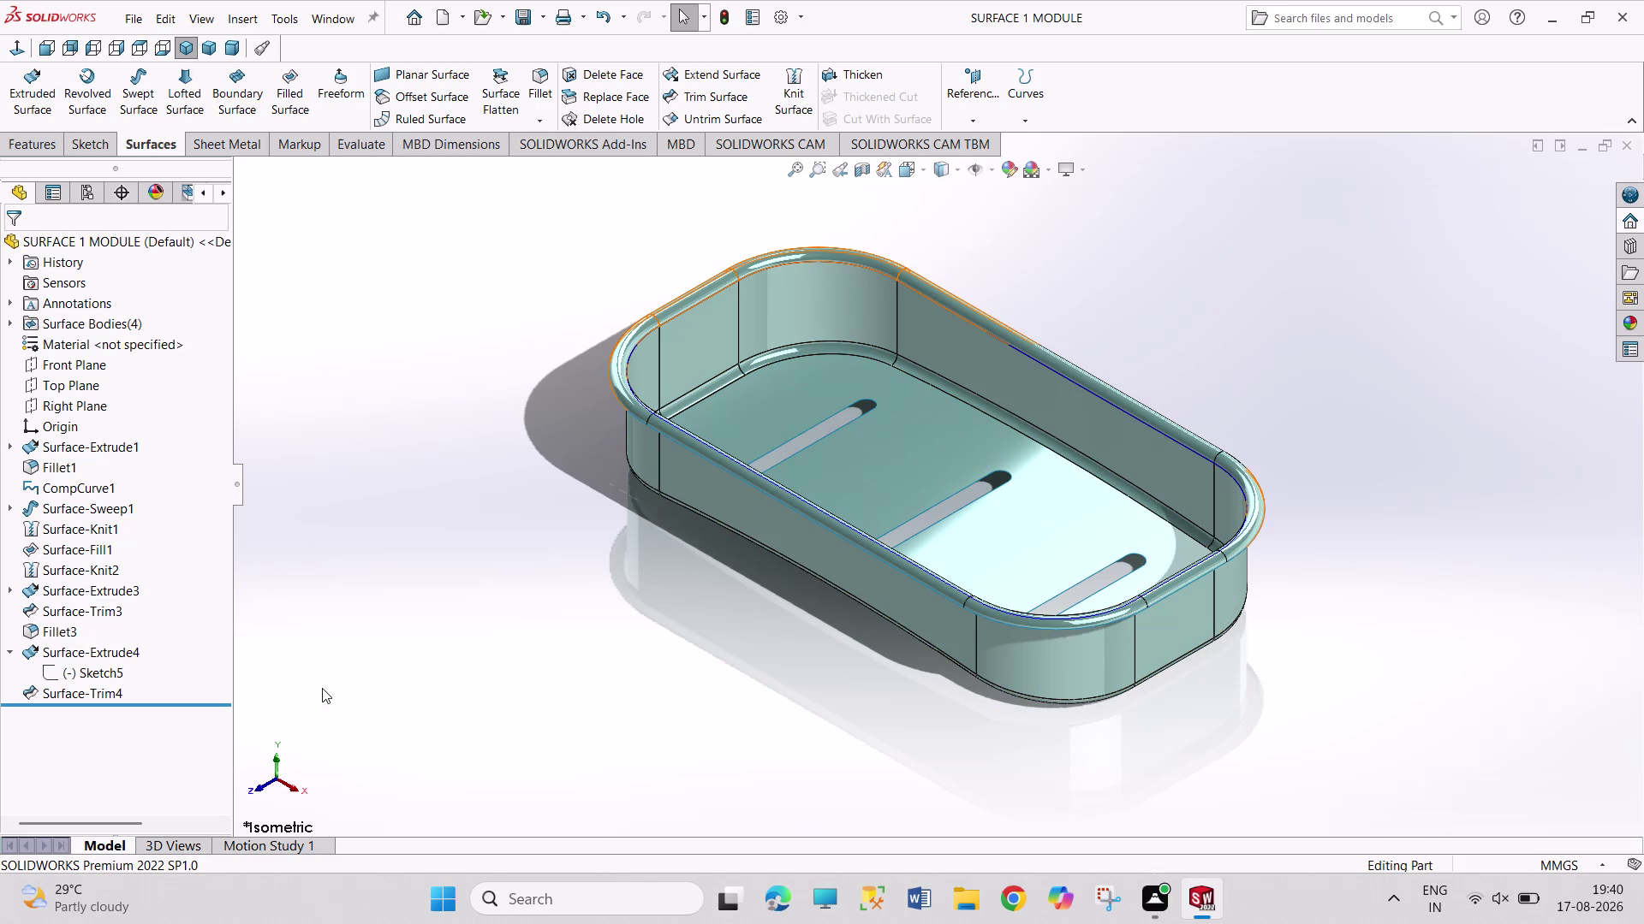
click(341, 4)
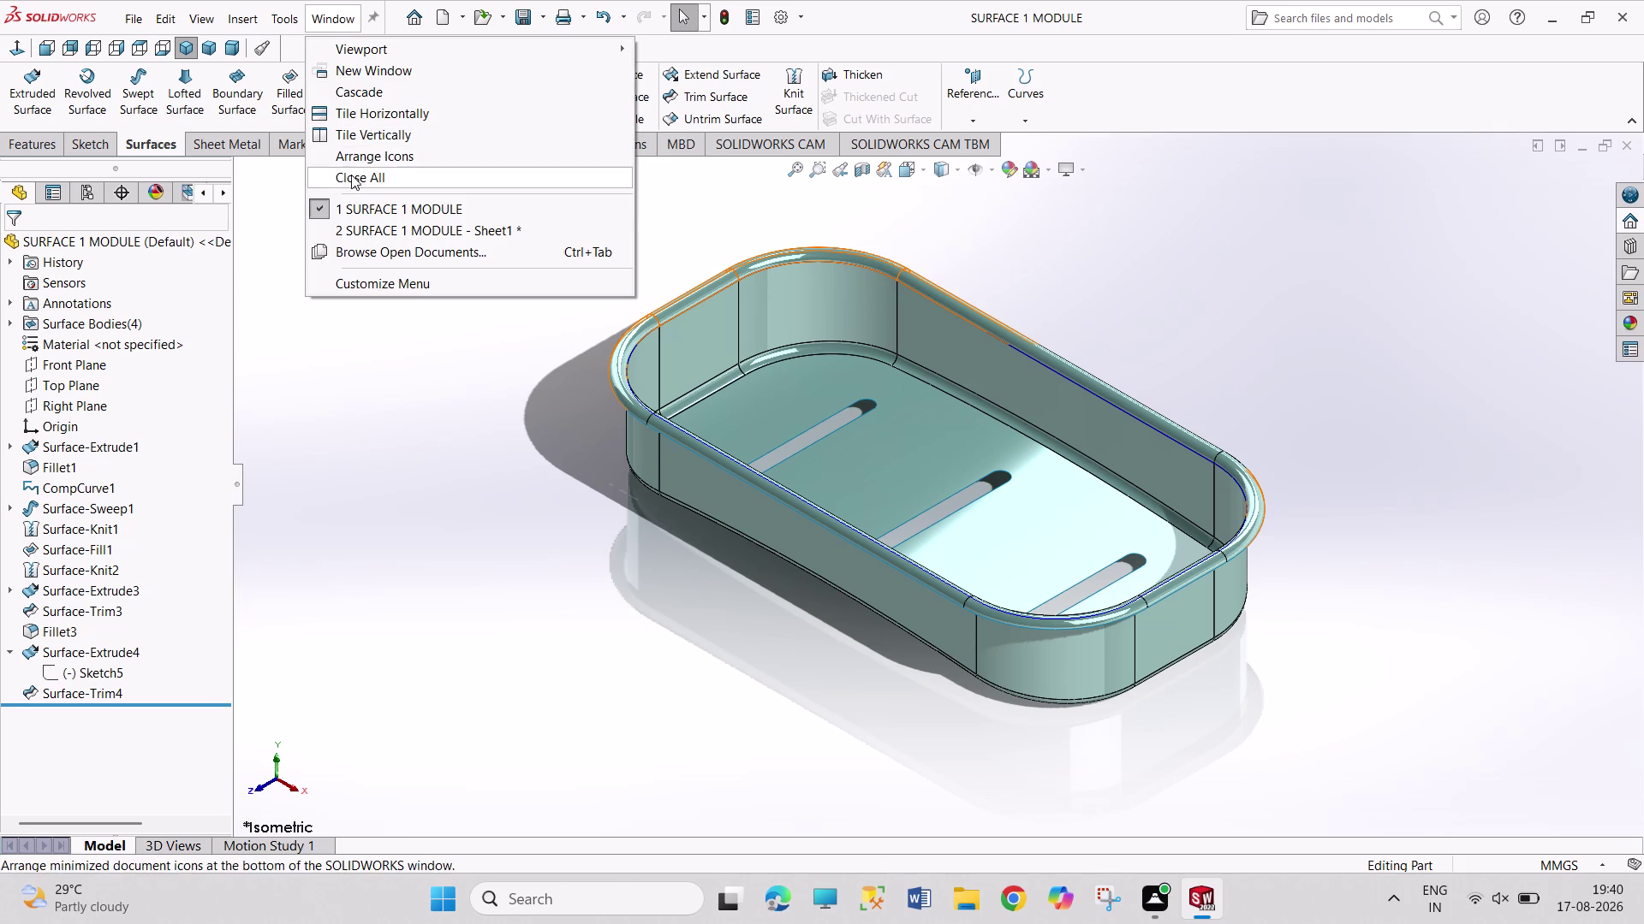
click(372, 237)
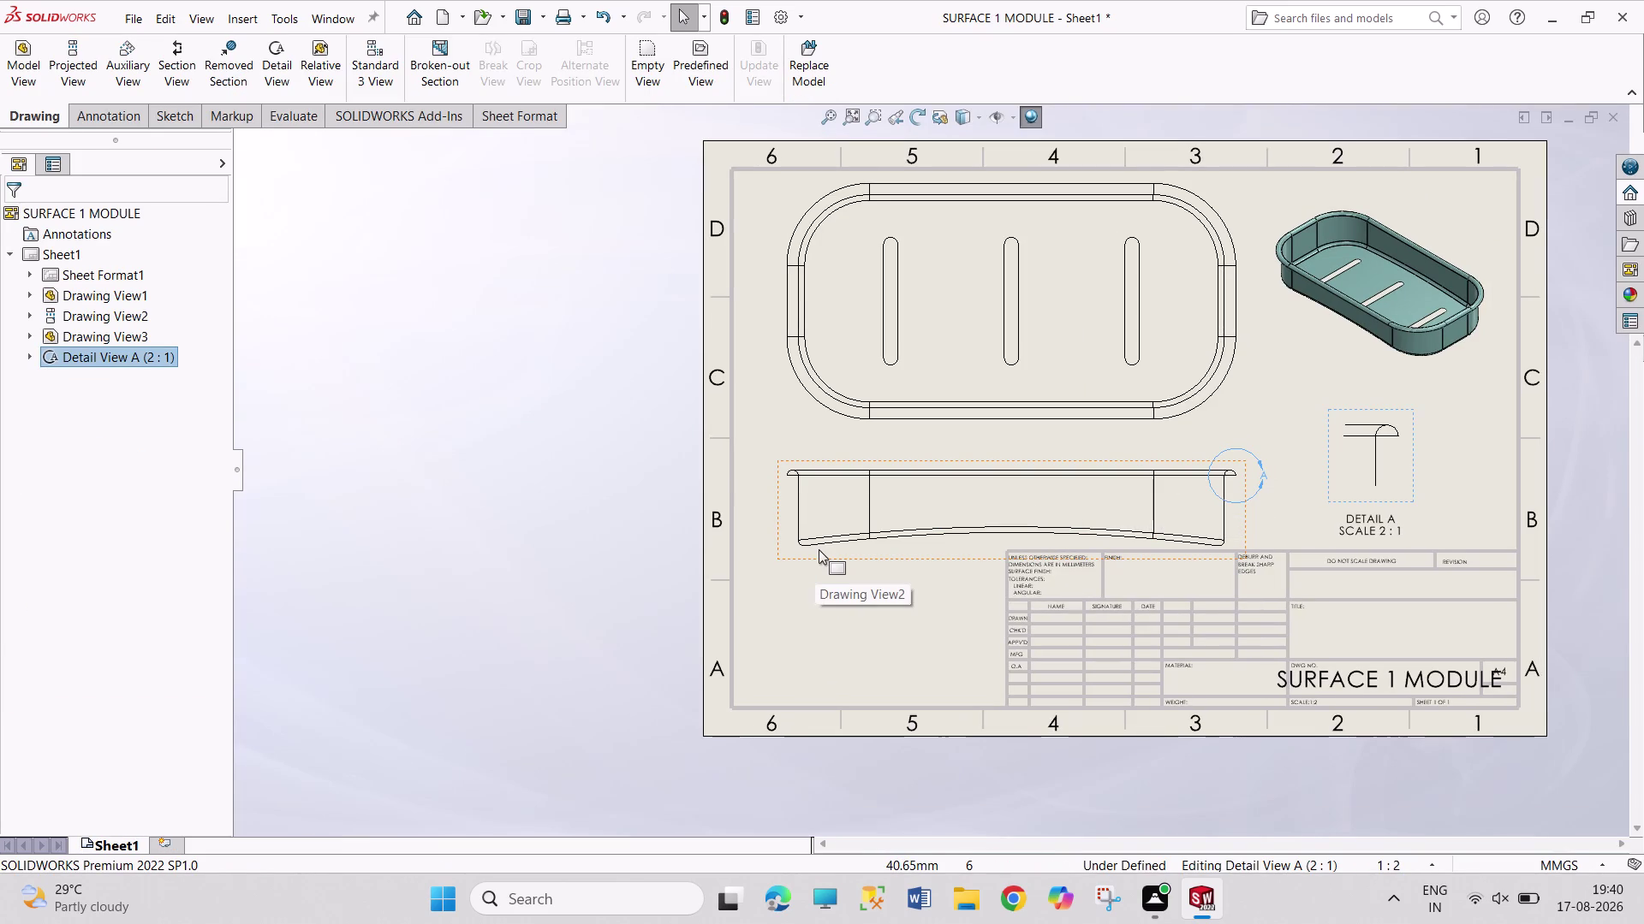
Return to the tray part and select Surface-Trim3 in the design tree.
click(324, 25)
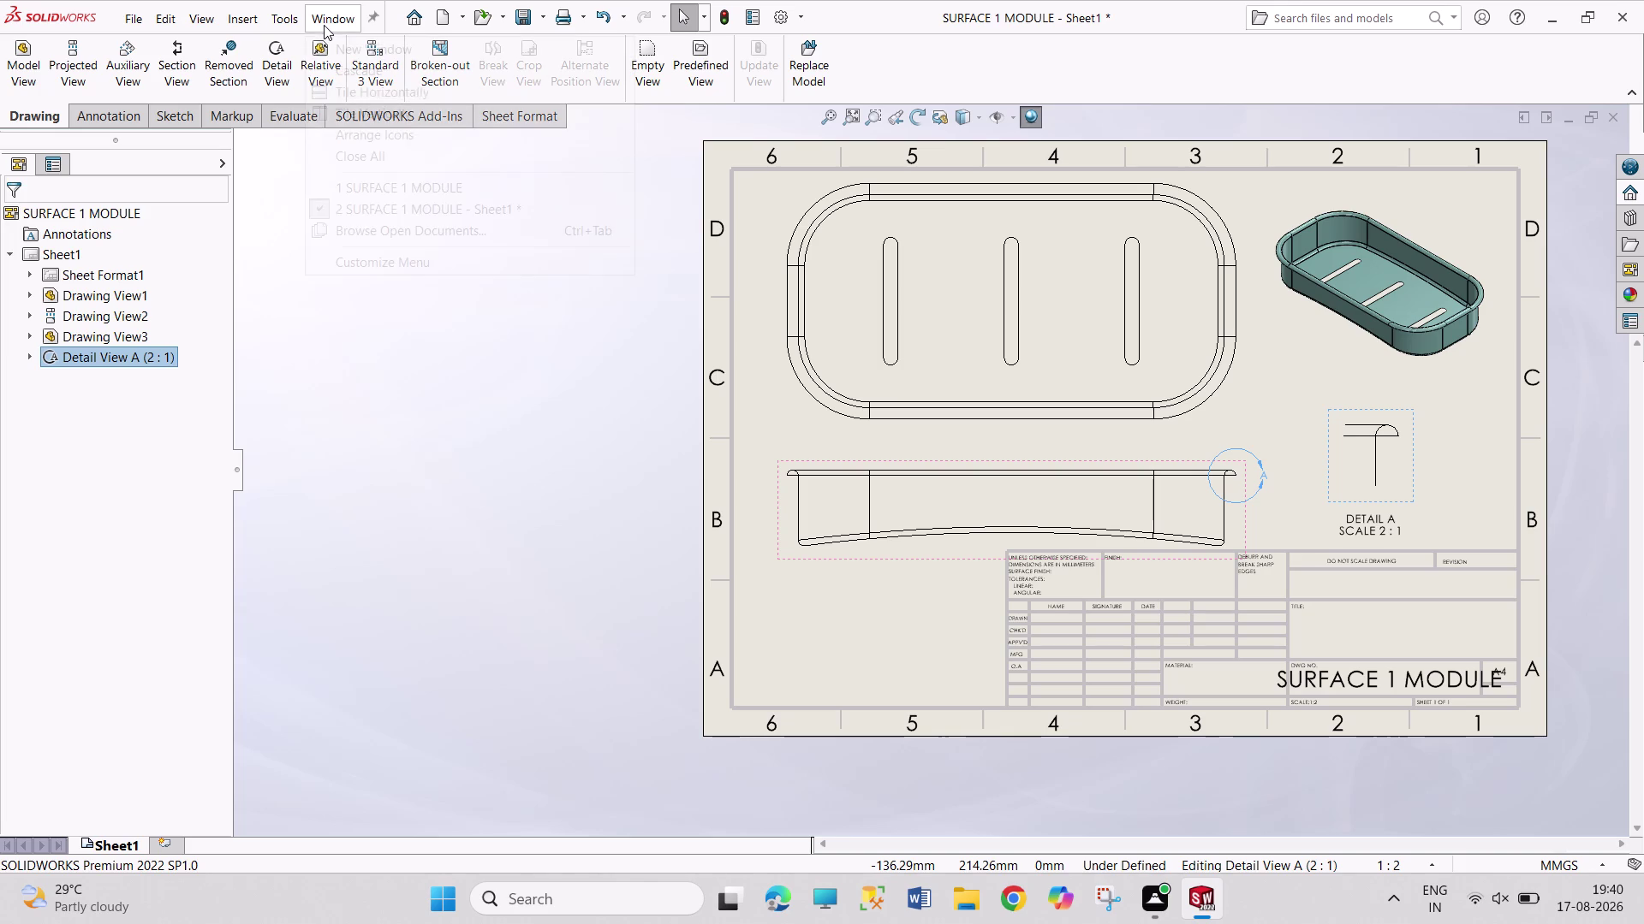
click(409, 193)
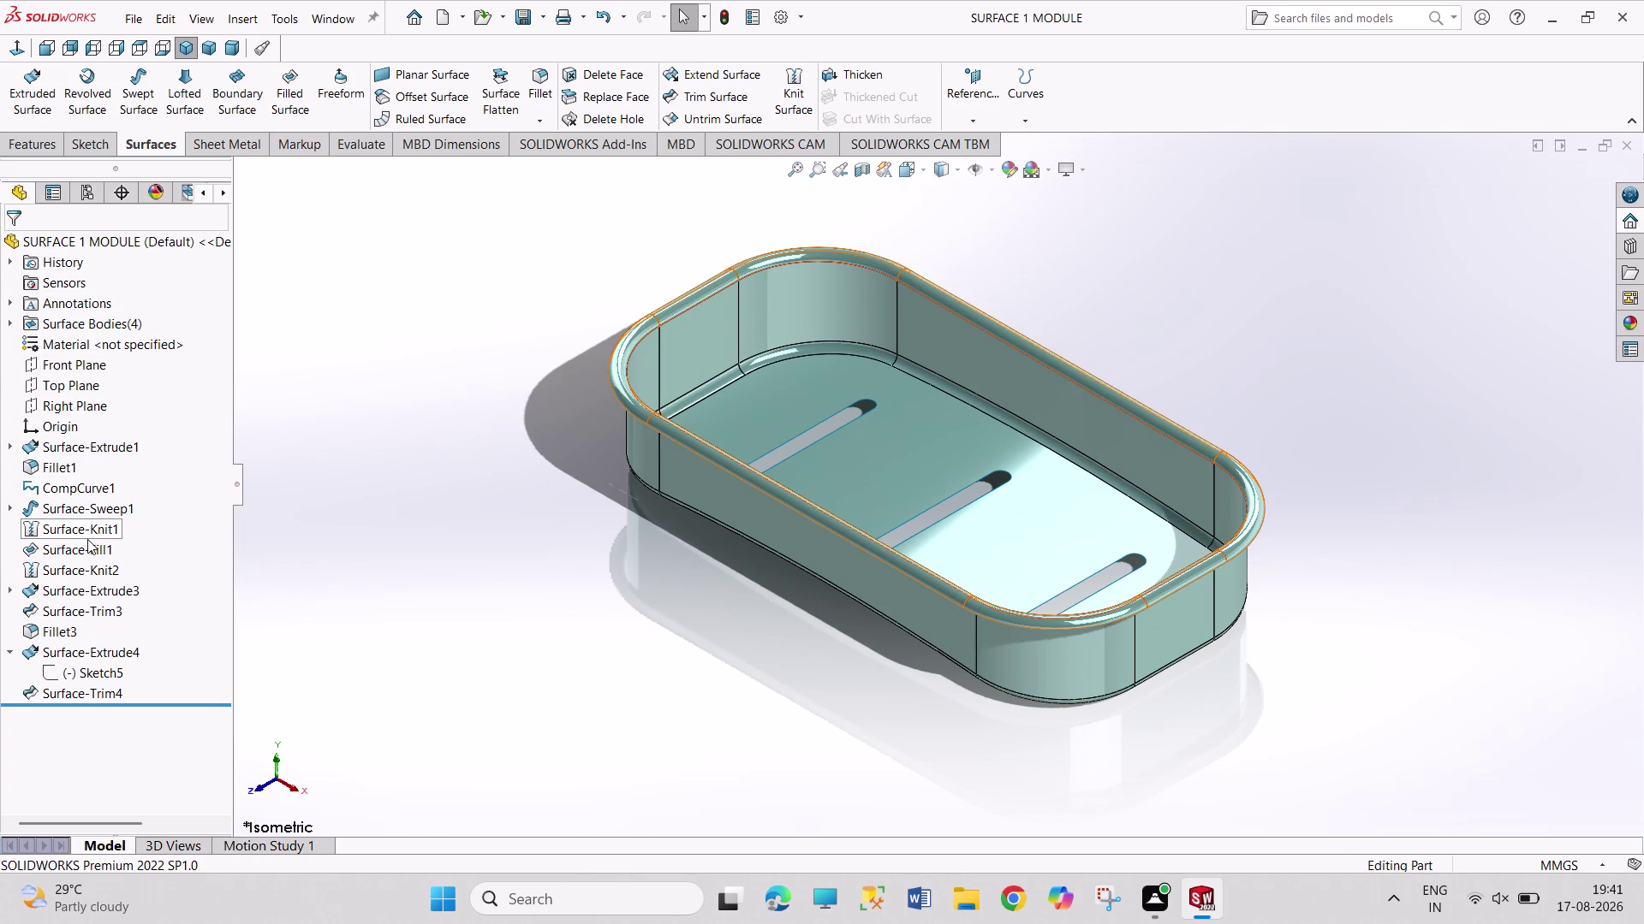
click(82, 610)
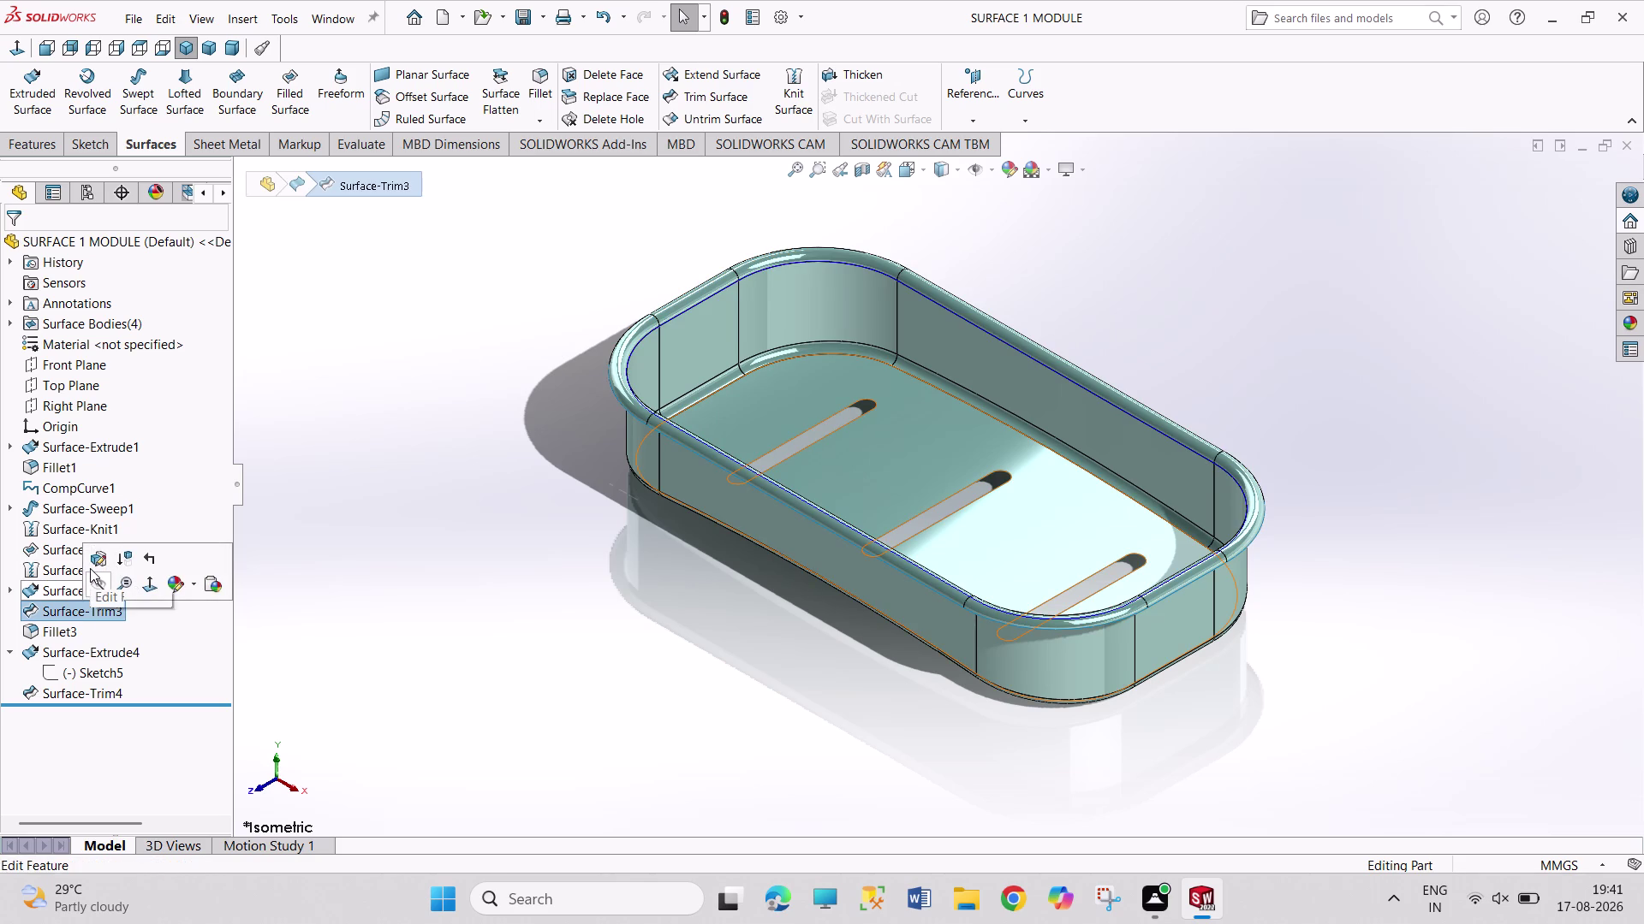
Reopen Surface-Trim3 and change which pieces it removes, including Surface-Extrude3-Trim2 and Surface-Knit2-Trim1.
click(91, 563)
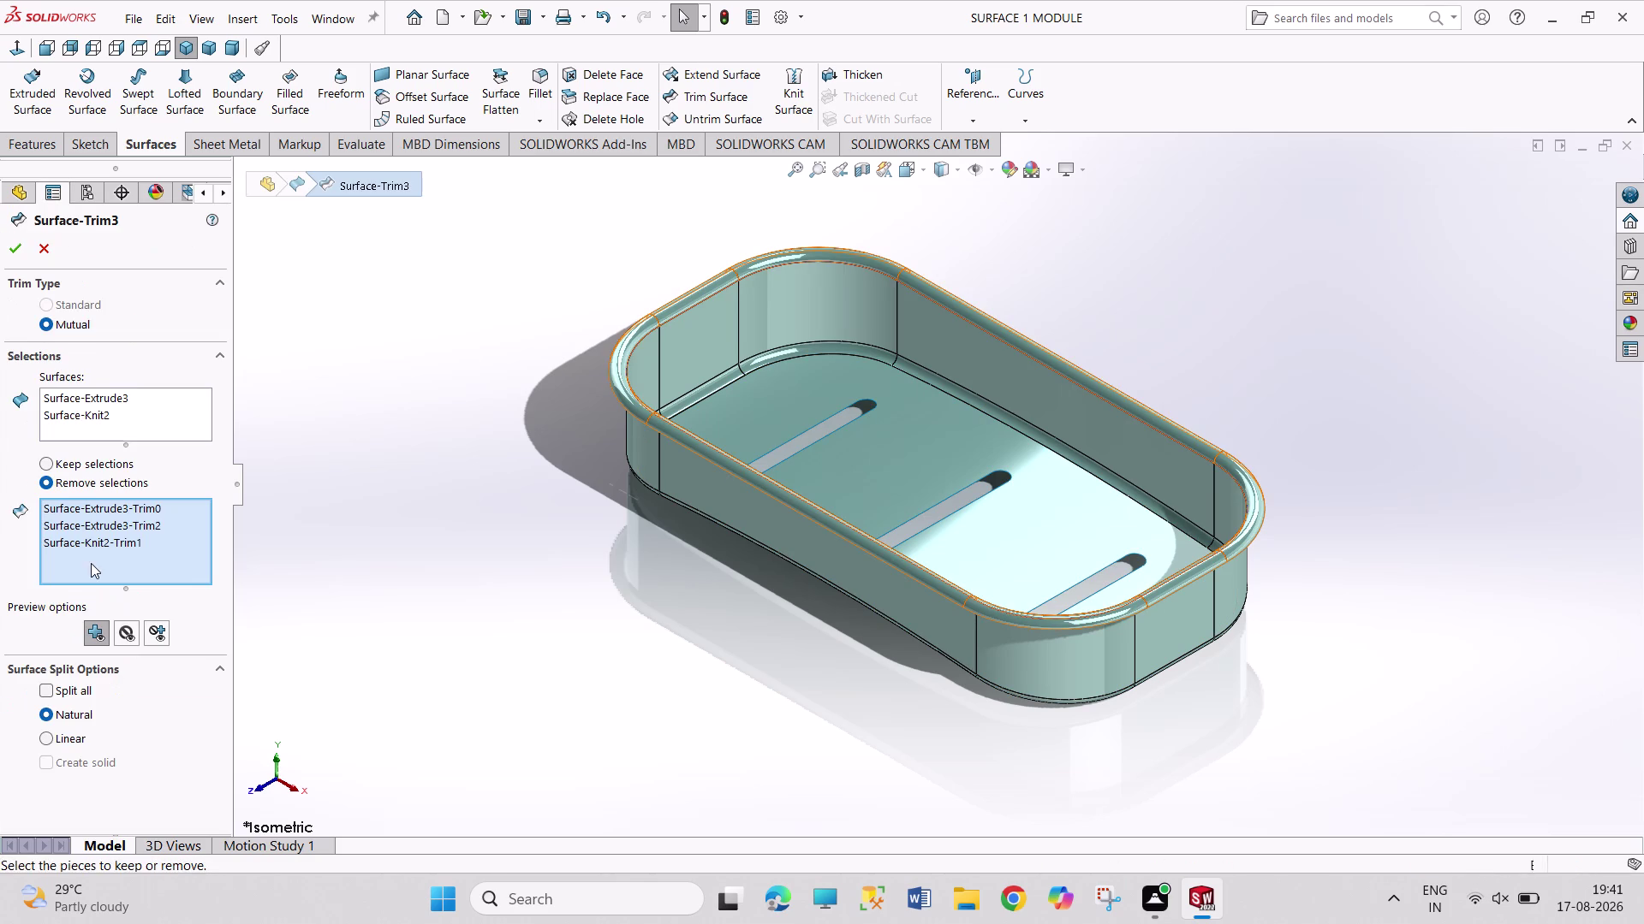
click(94, 541)
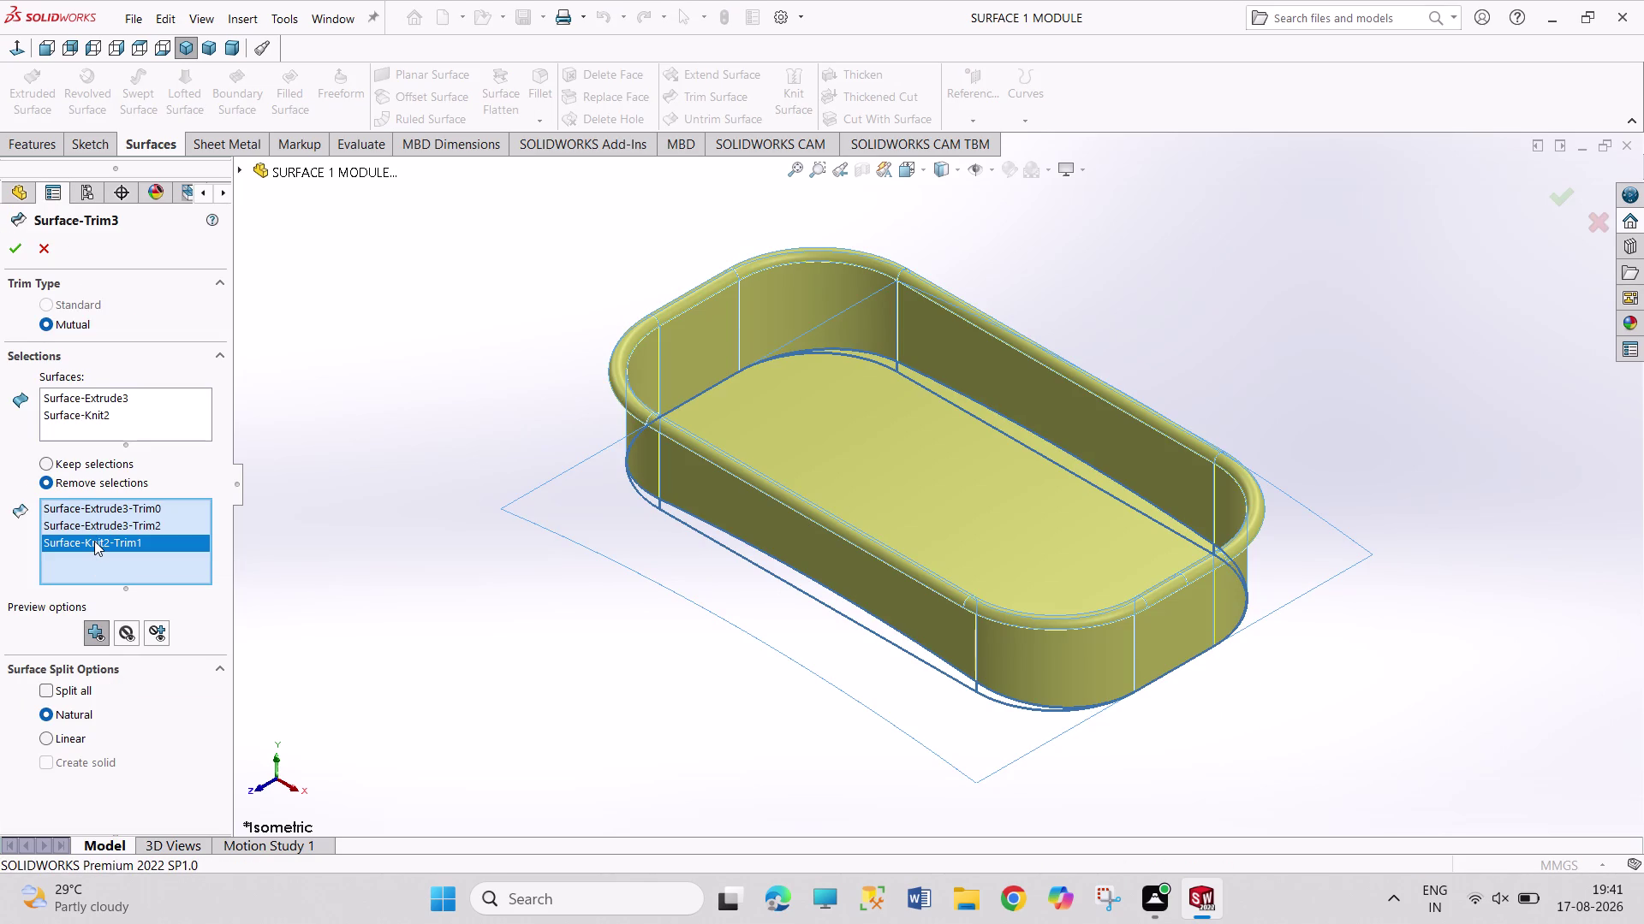
click(94, 531)
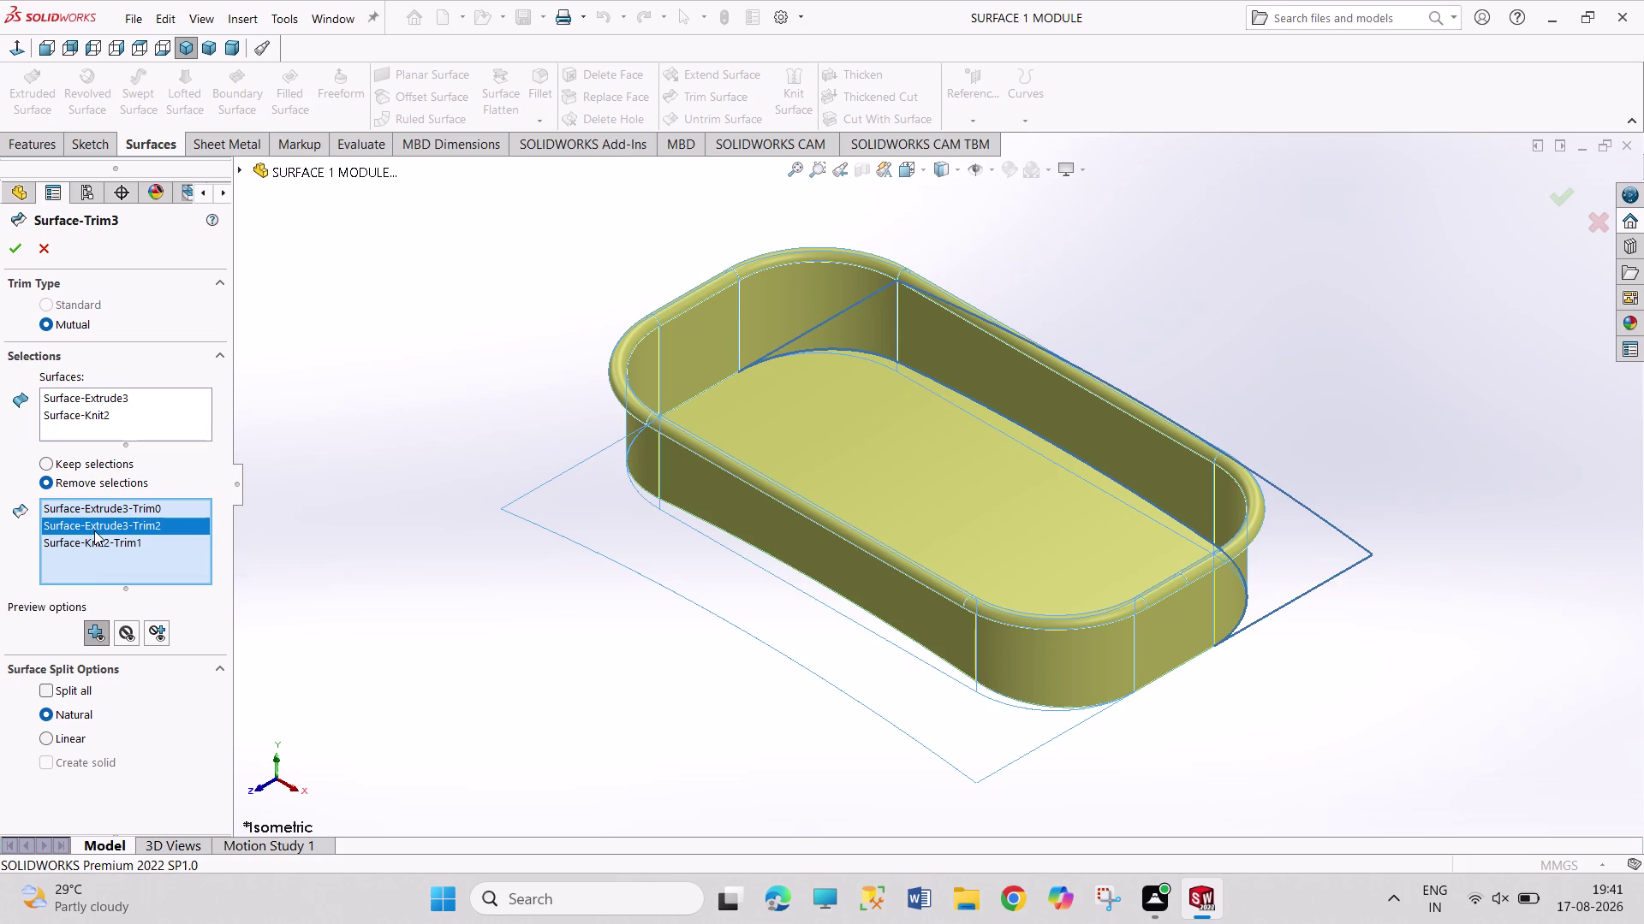
click(96, 513)
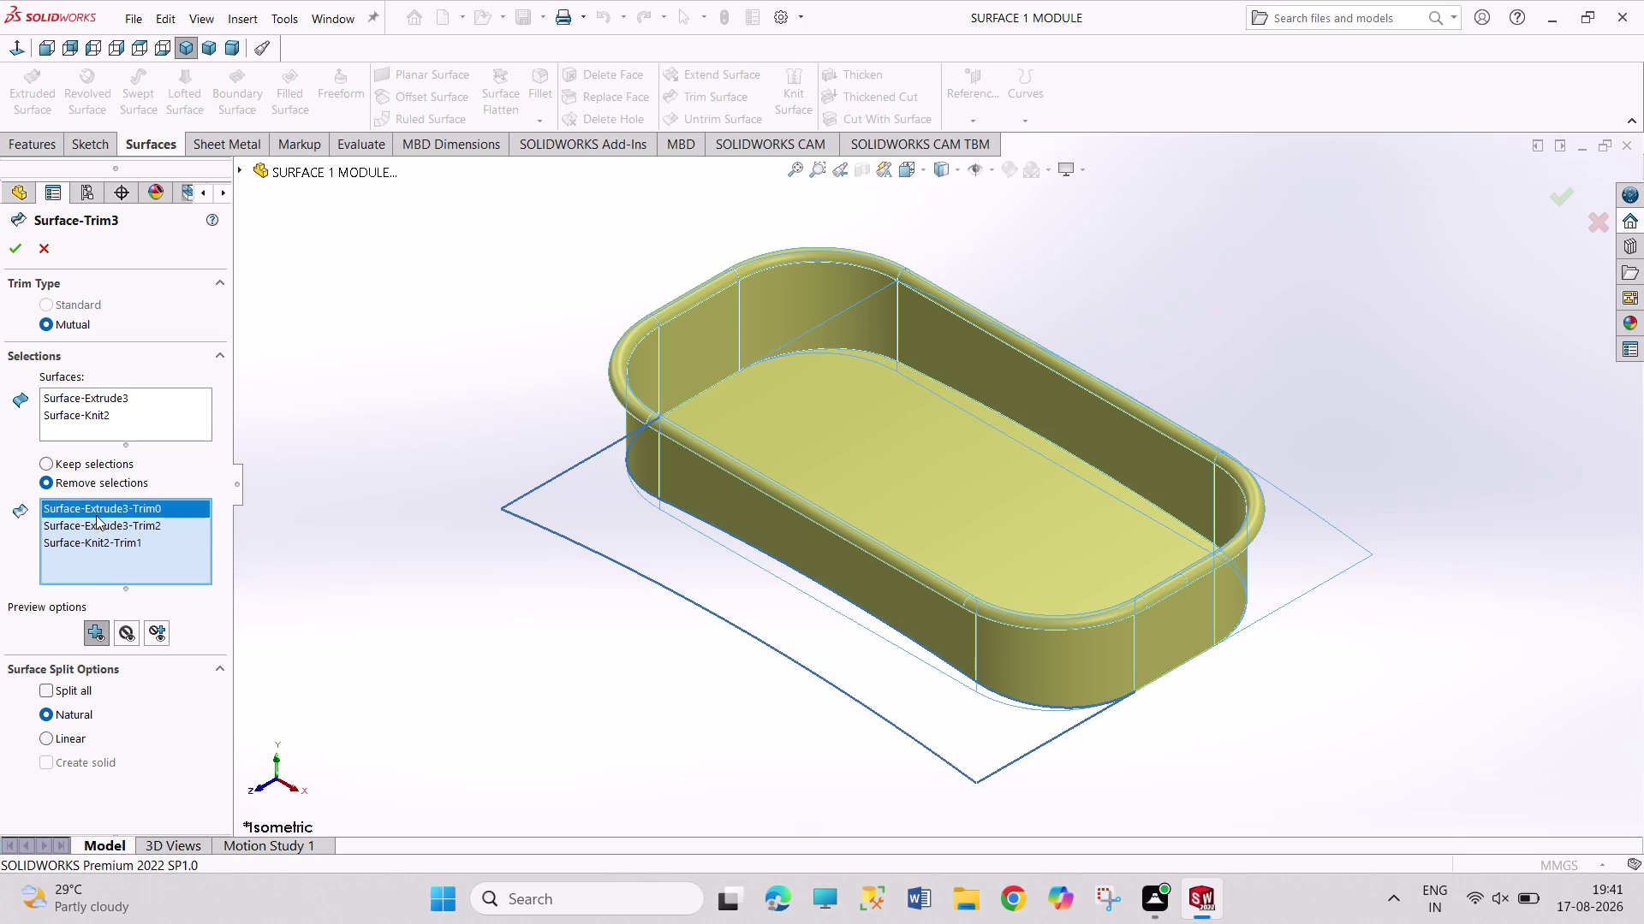
click(96, 524)
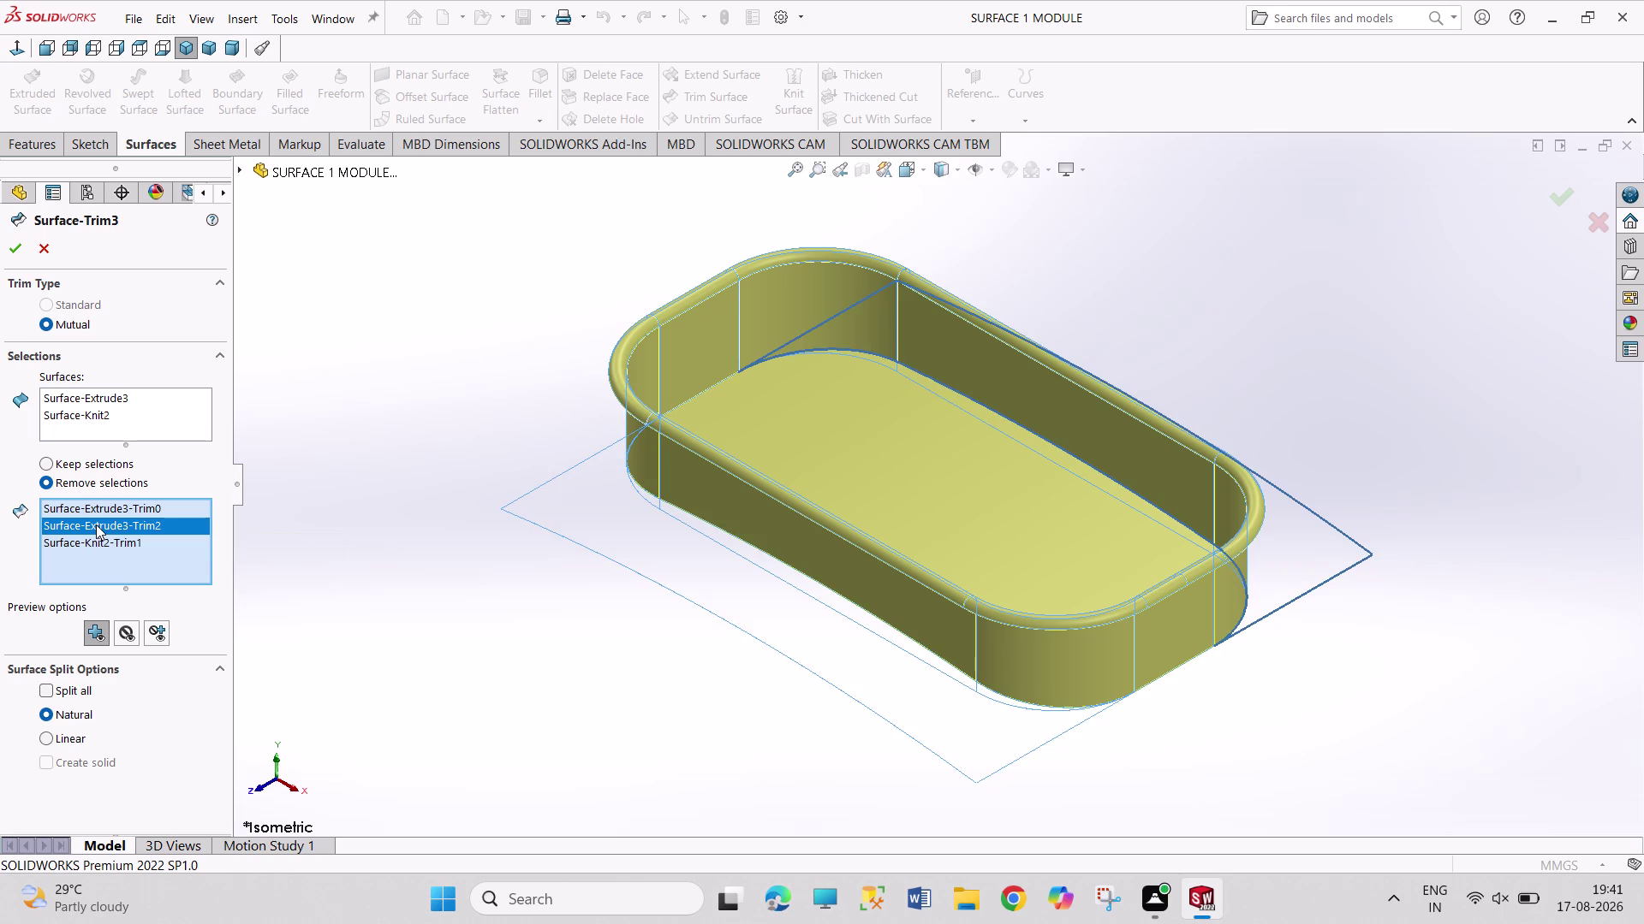
right_click(96, 525)
click(123, 559)
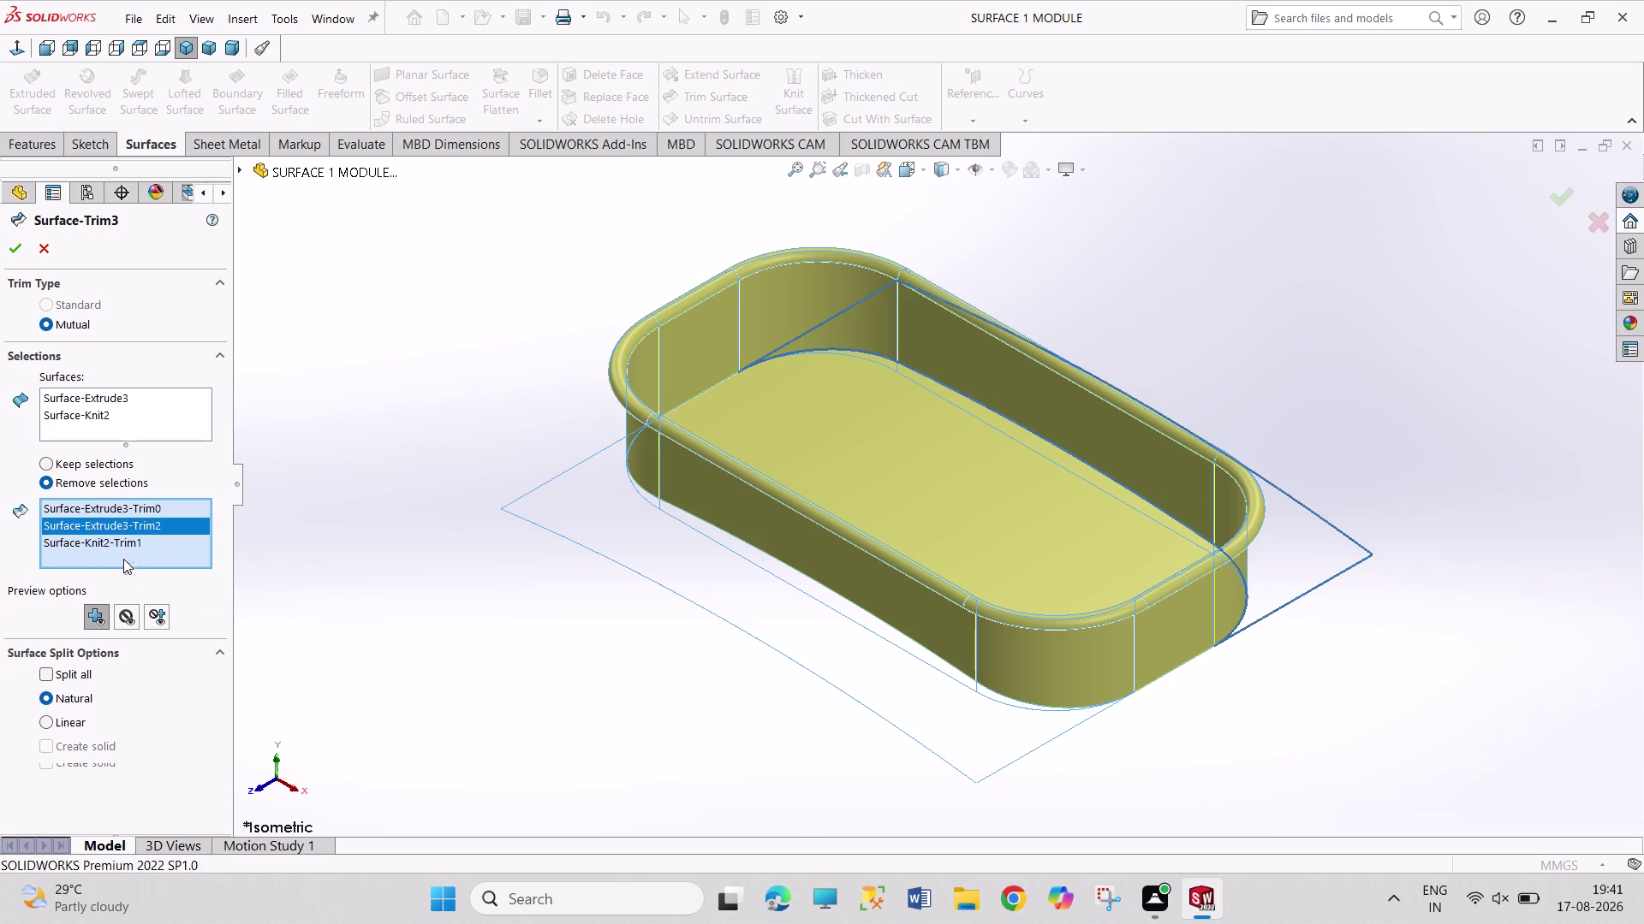
right_click(170, 523)
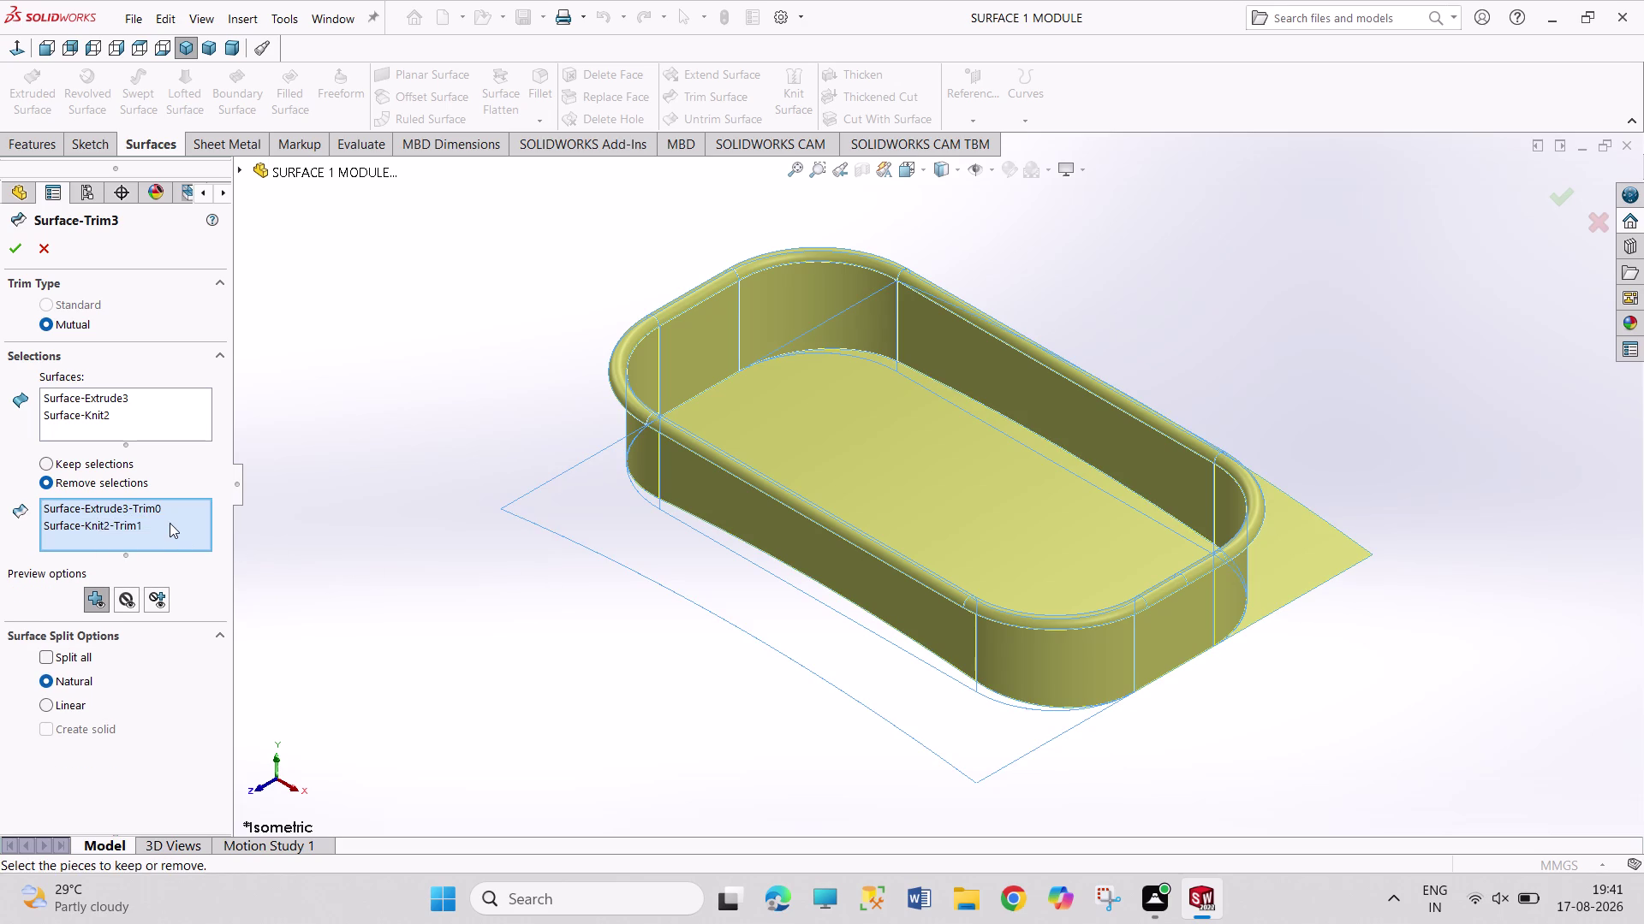
click(186, 553)
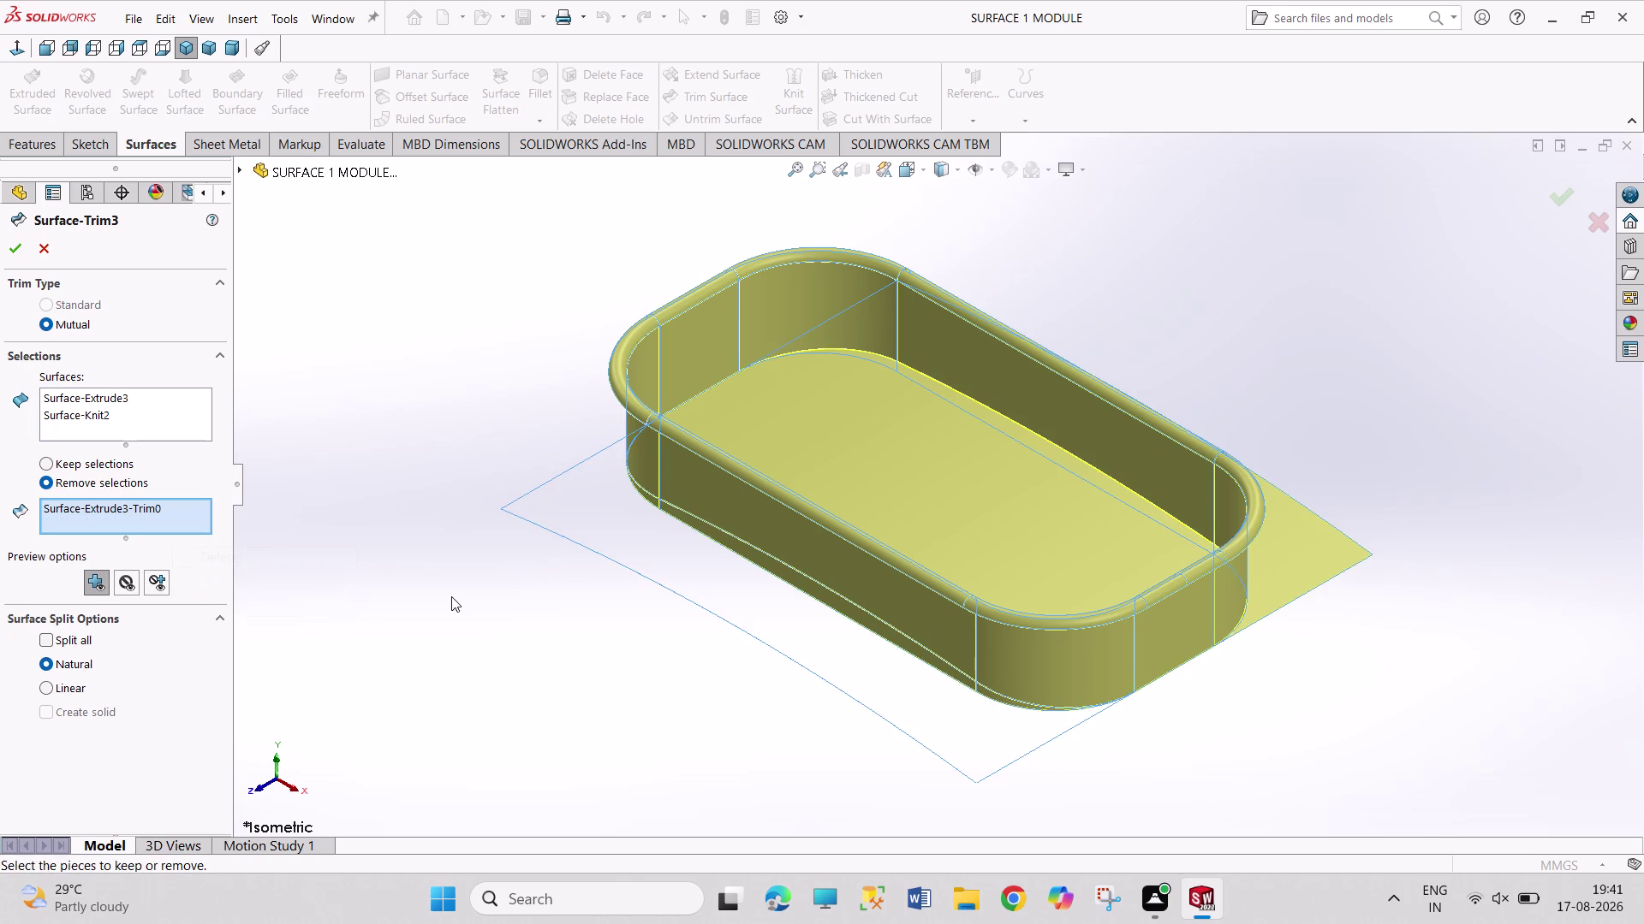
Orbit the trim preview, then accept Surface-Trim3 so the tray rebuilds.
middle_drag(444, 552, 443, 519)
middle_drag(442, 497, 442, 486)
middle_drag(443, 442, 465, 296)
middle_drag(585, 275, 579, 277)
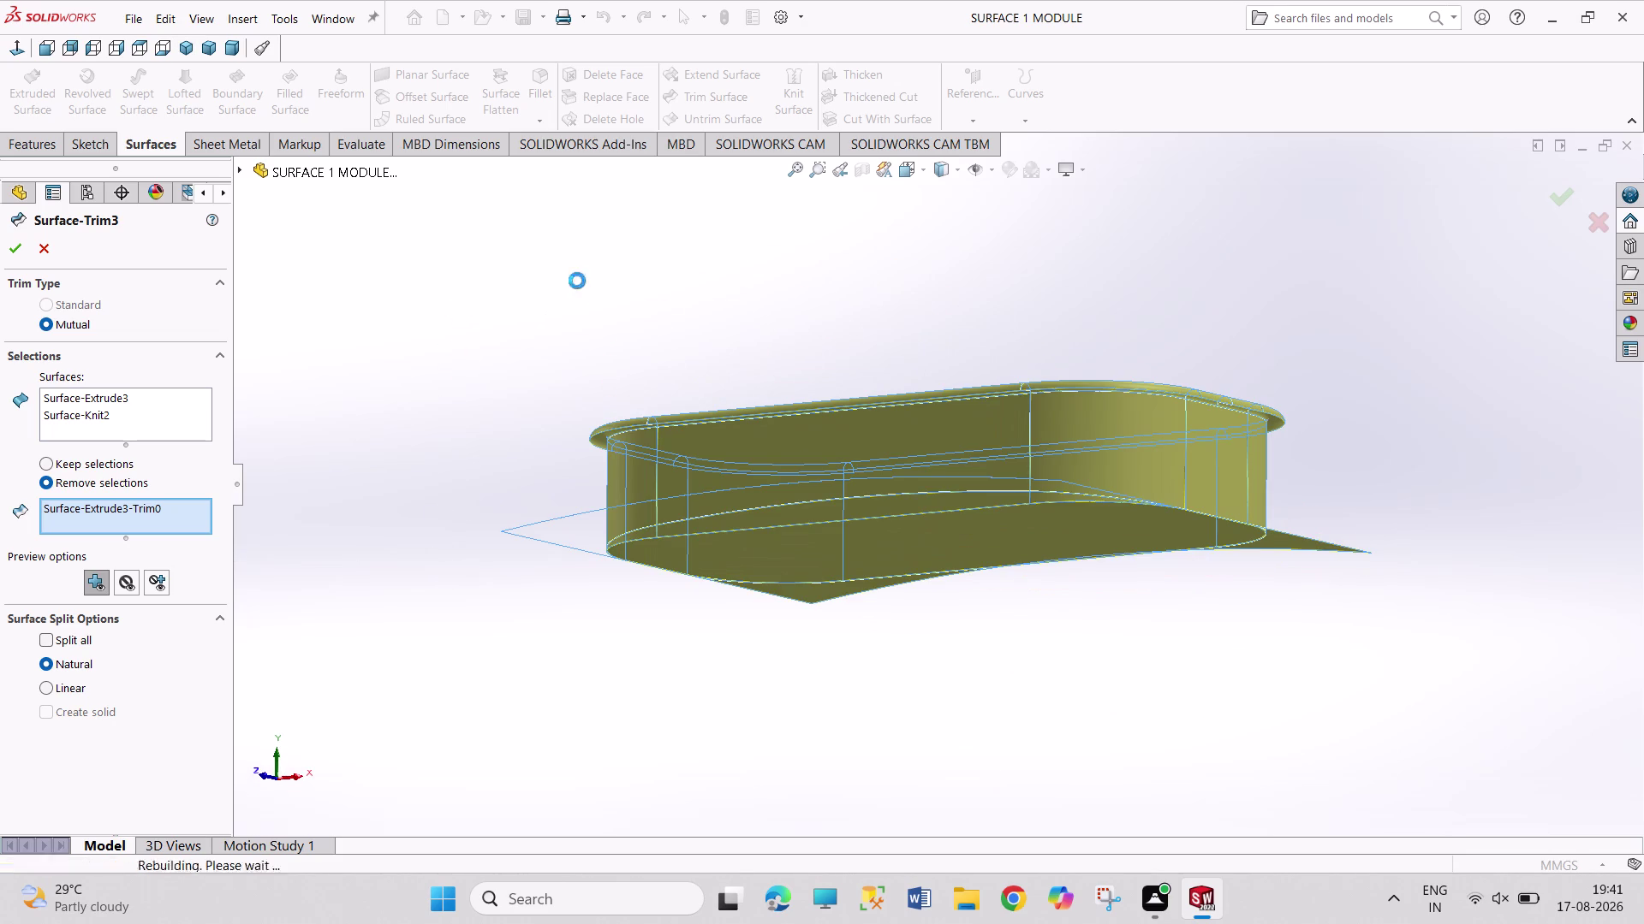
middle_drag(578, 277, 481, 444)
scroll(up, 3)
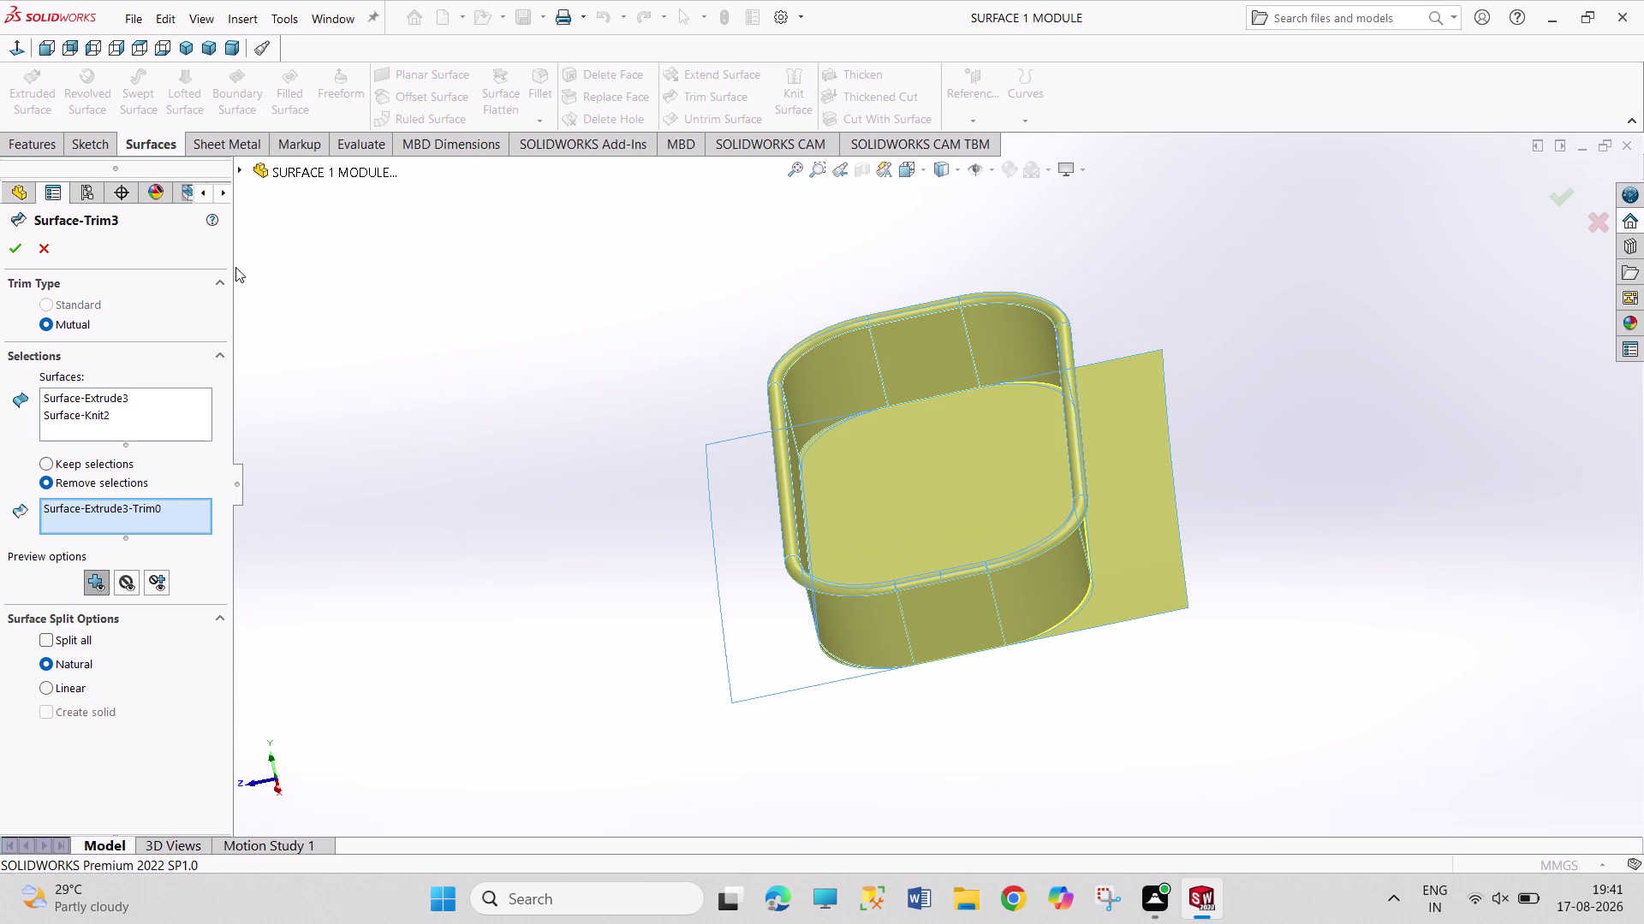
click(1138, 535)
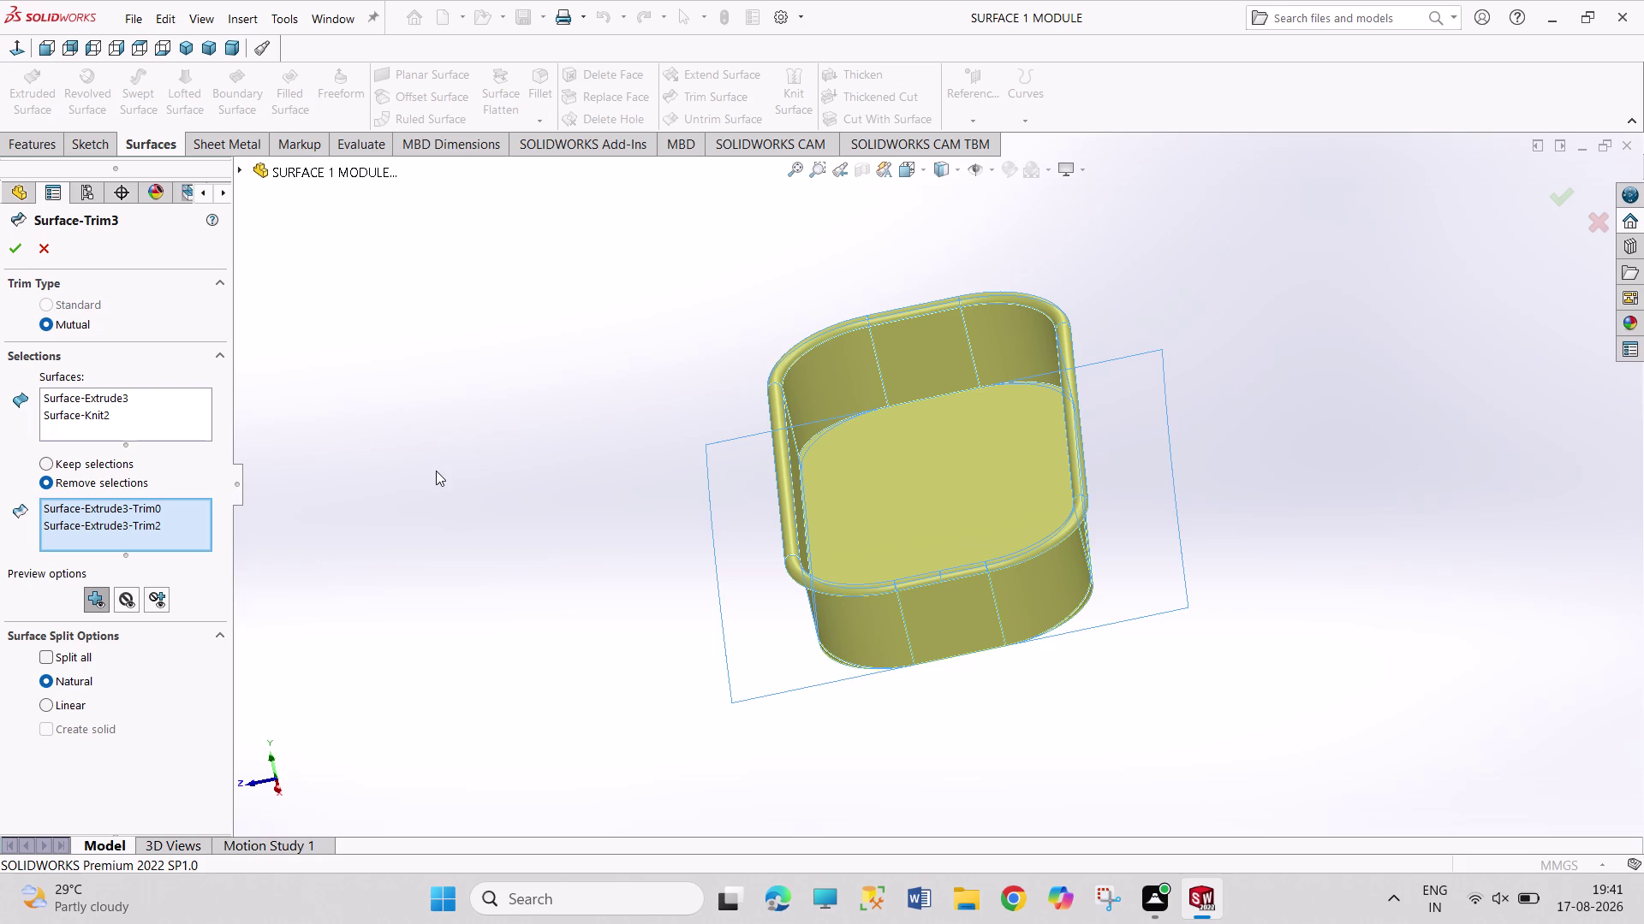
middle_drag(549, 302, 578, 282)
middle_click(639, 363)
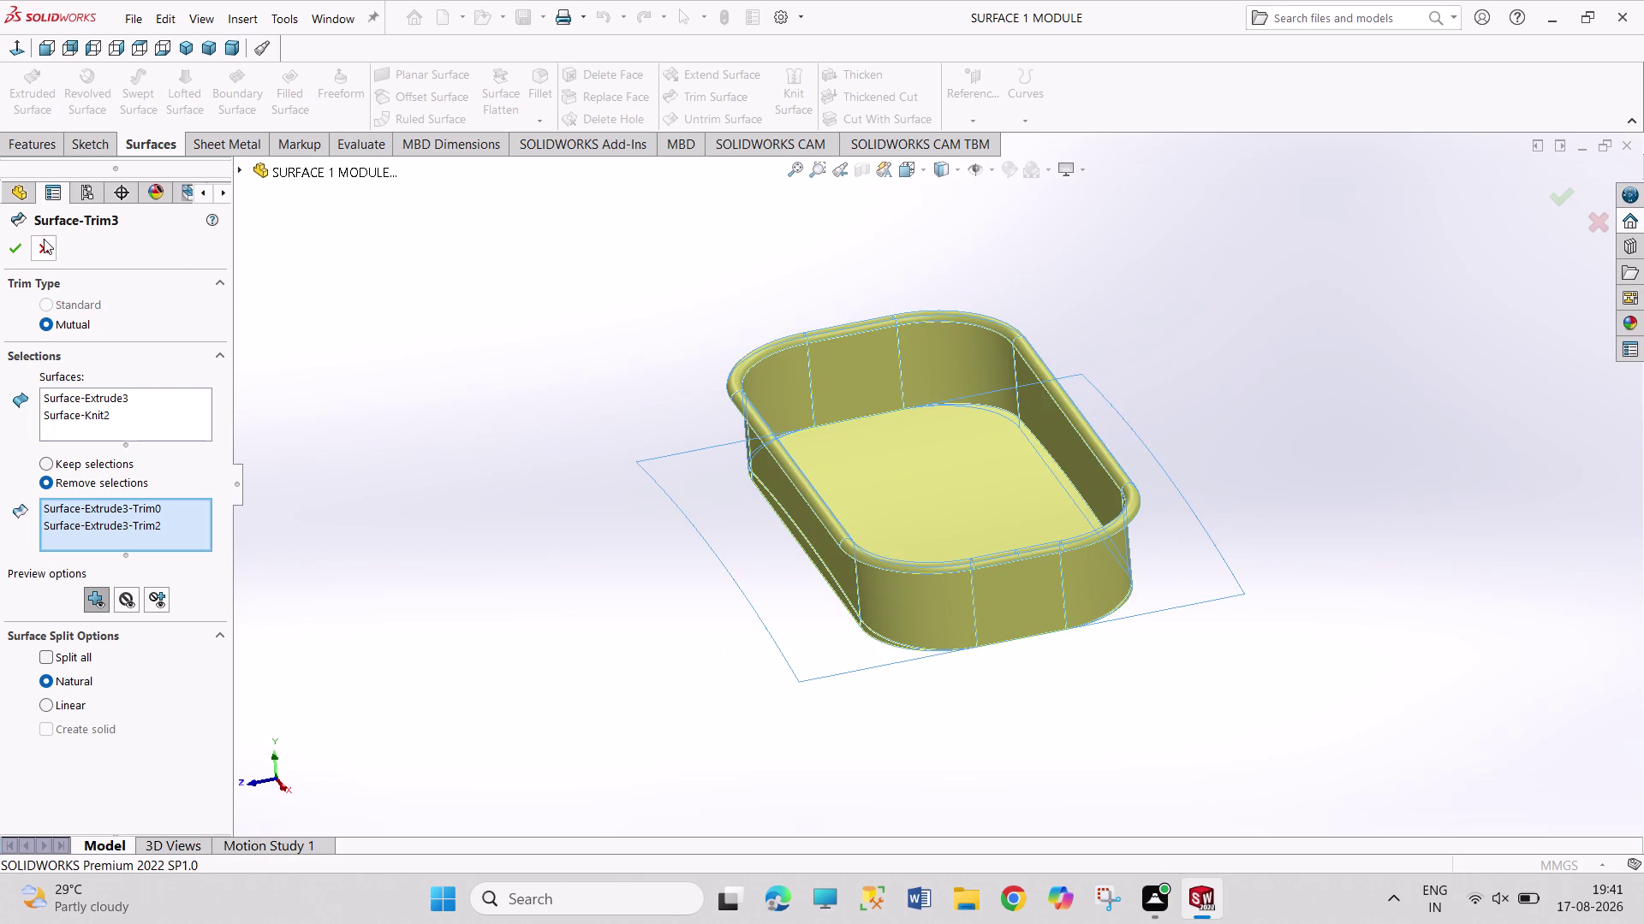
click(13, 249)
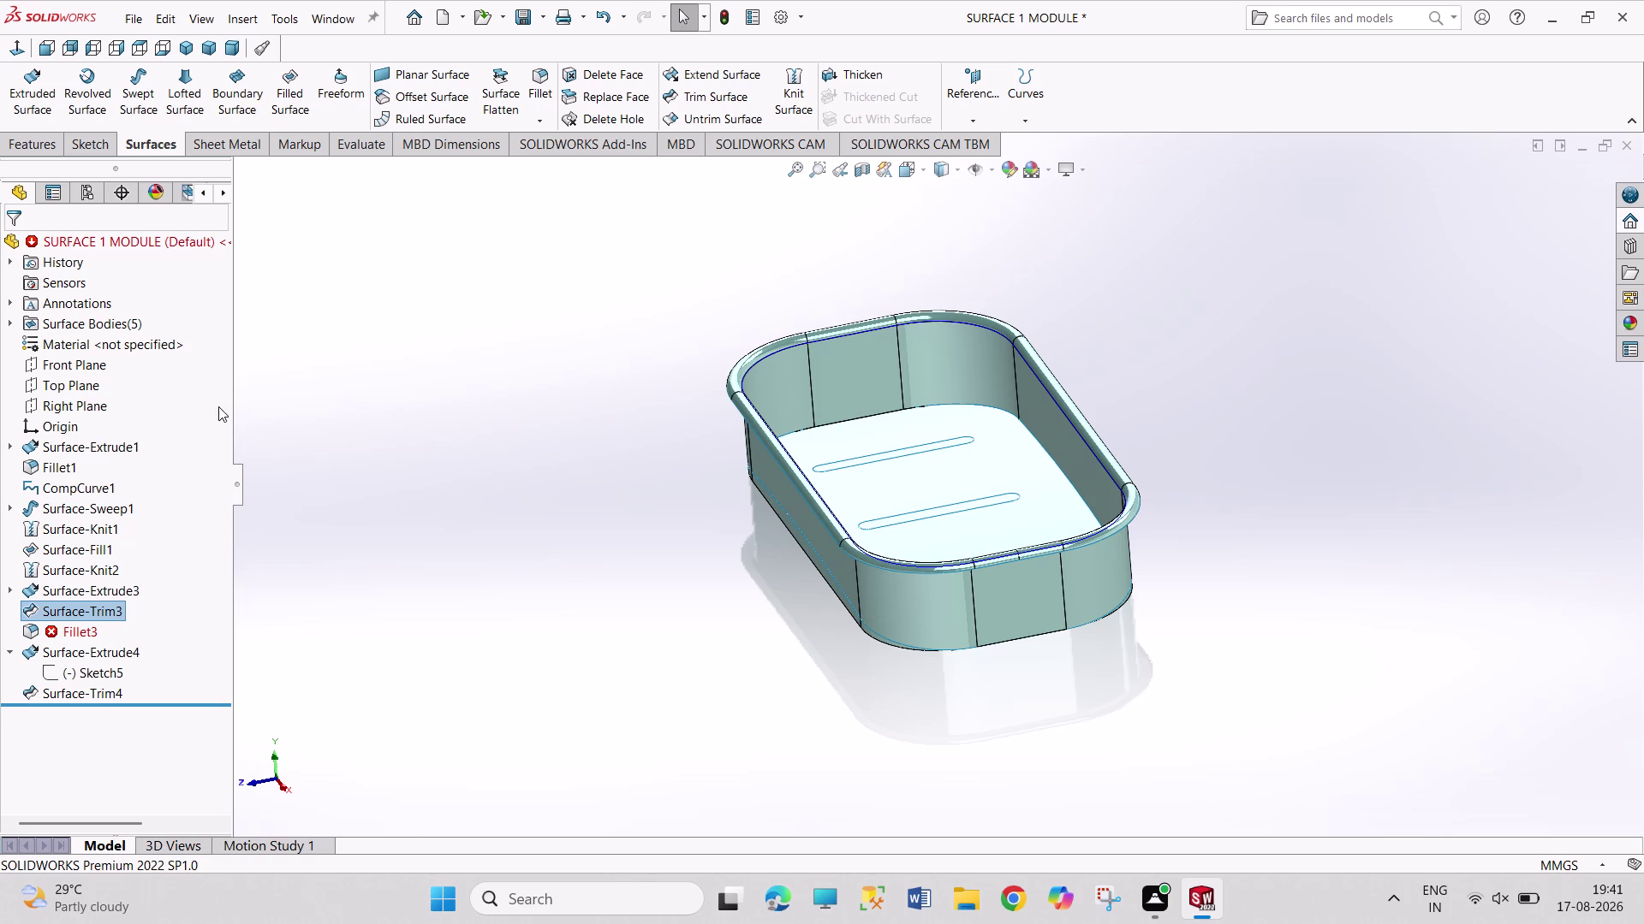
Dismiss the rebuild error report and review Fillet3's settings without changing them.
click(725, 8)
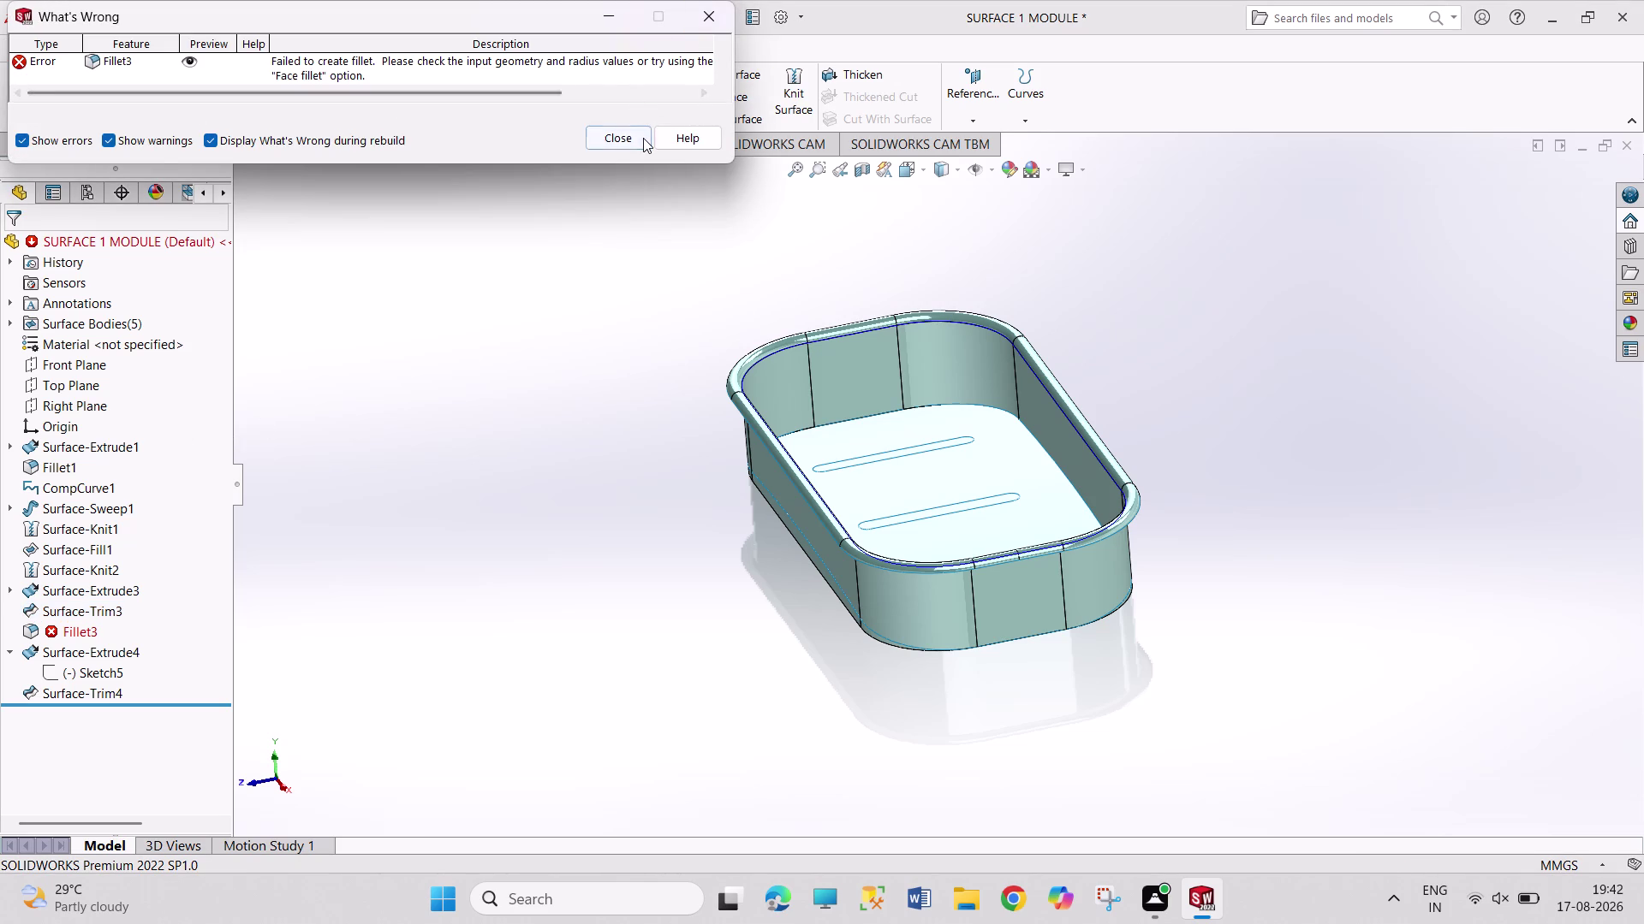
click(643, 137)
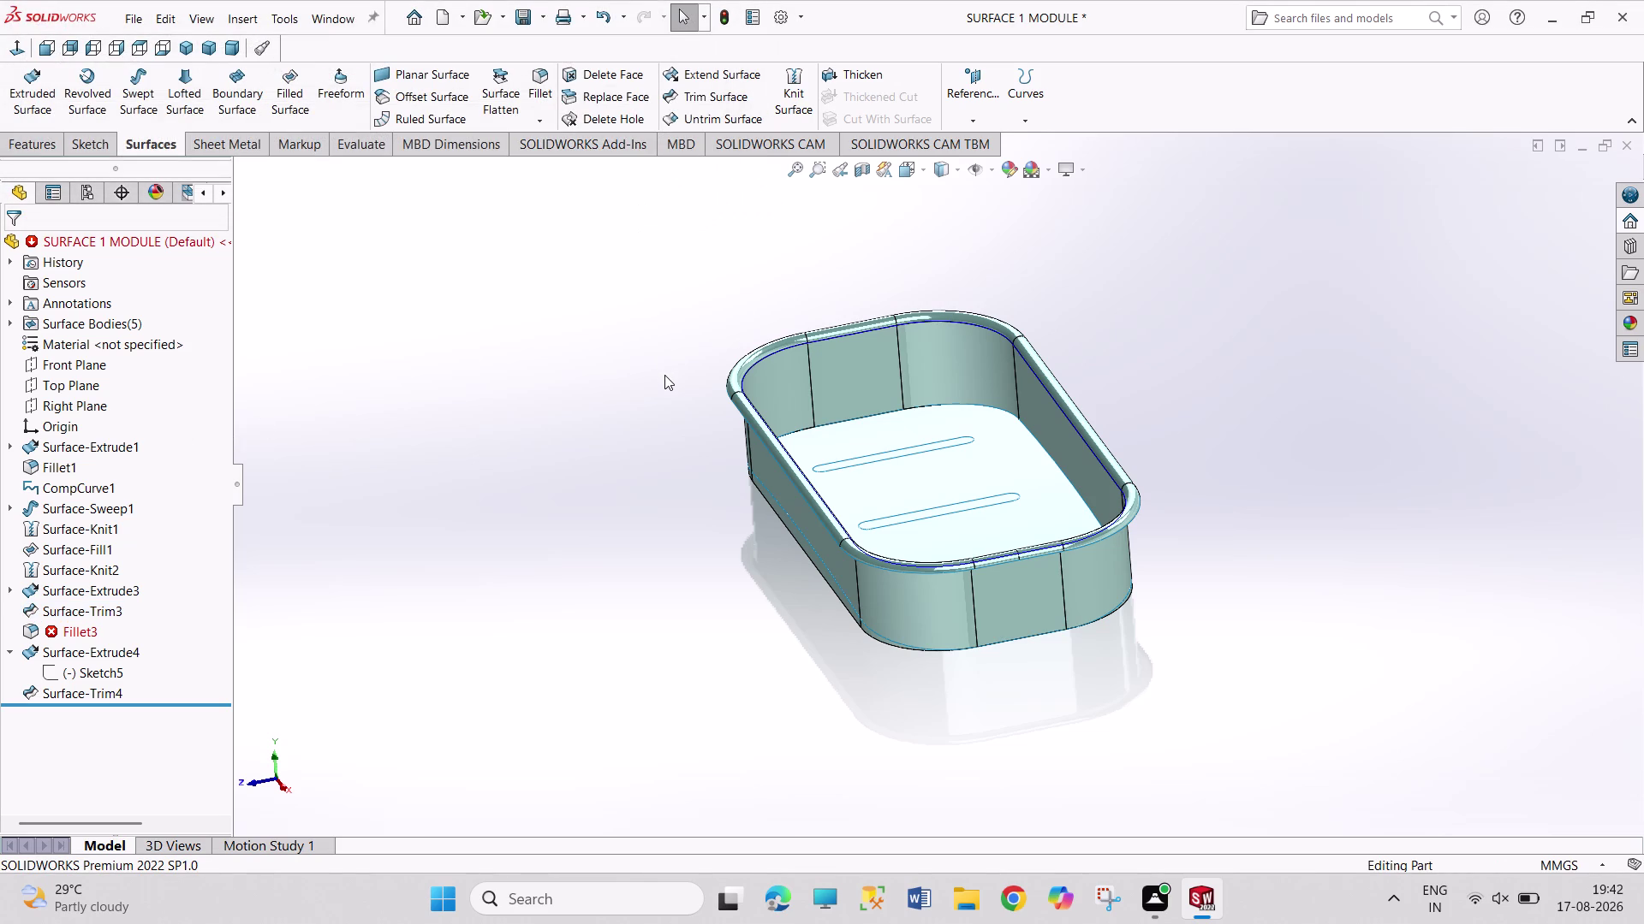
click(78, 635)
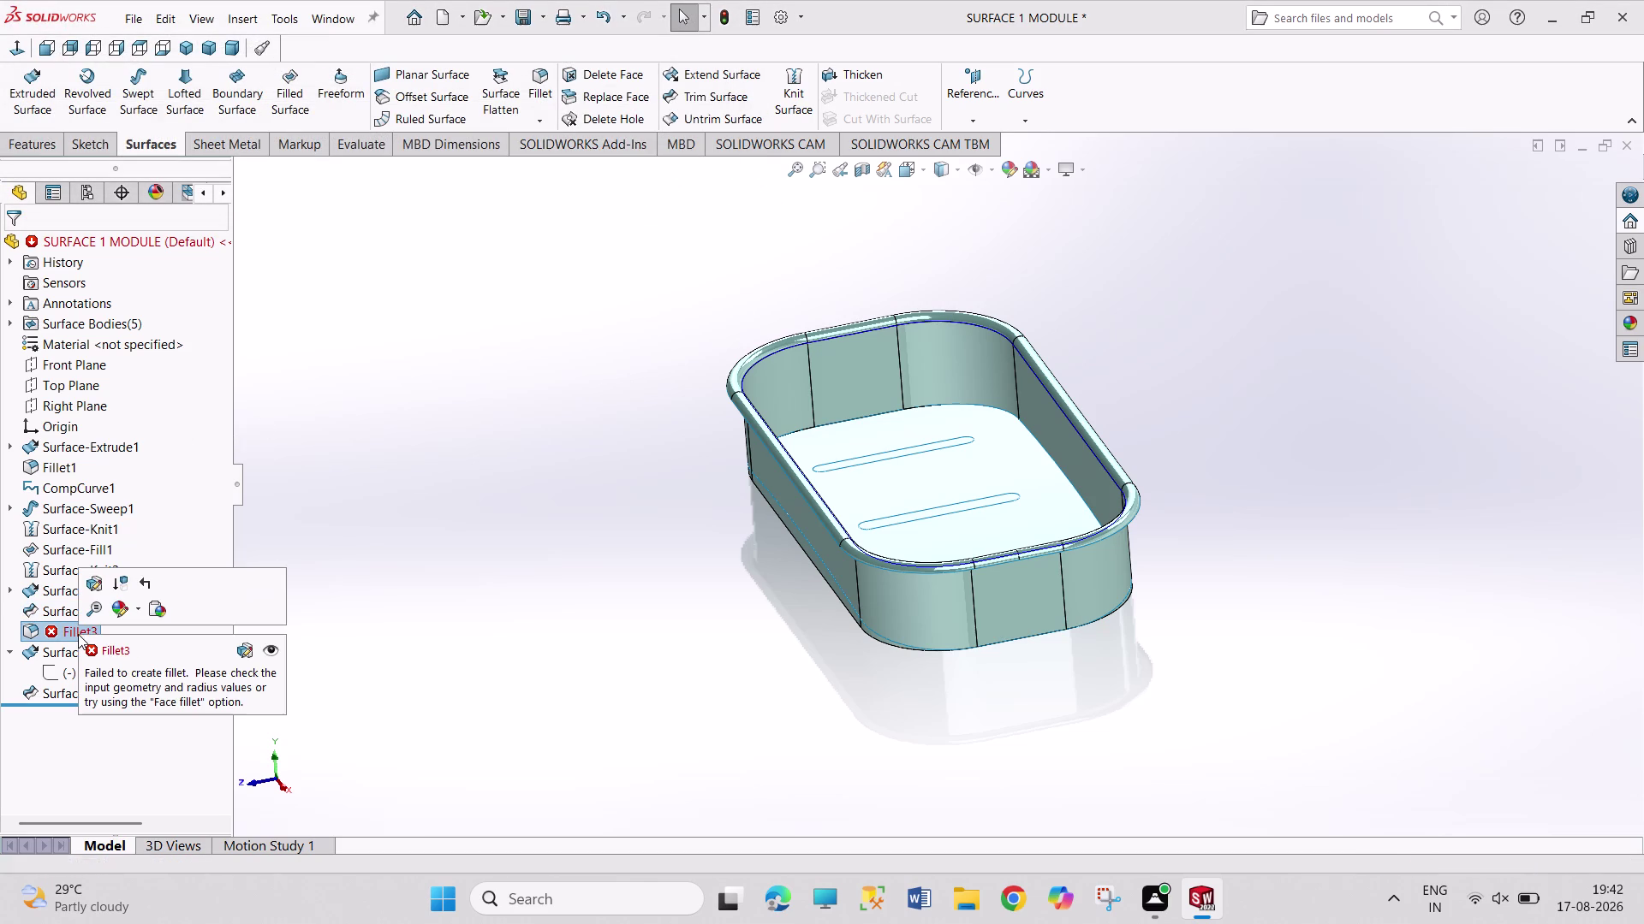
click(95, 587)
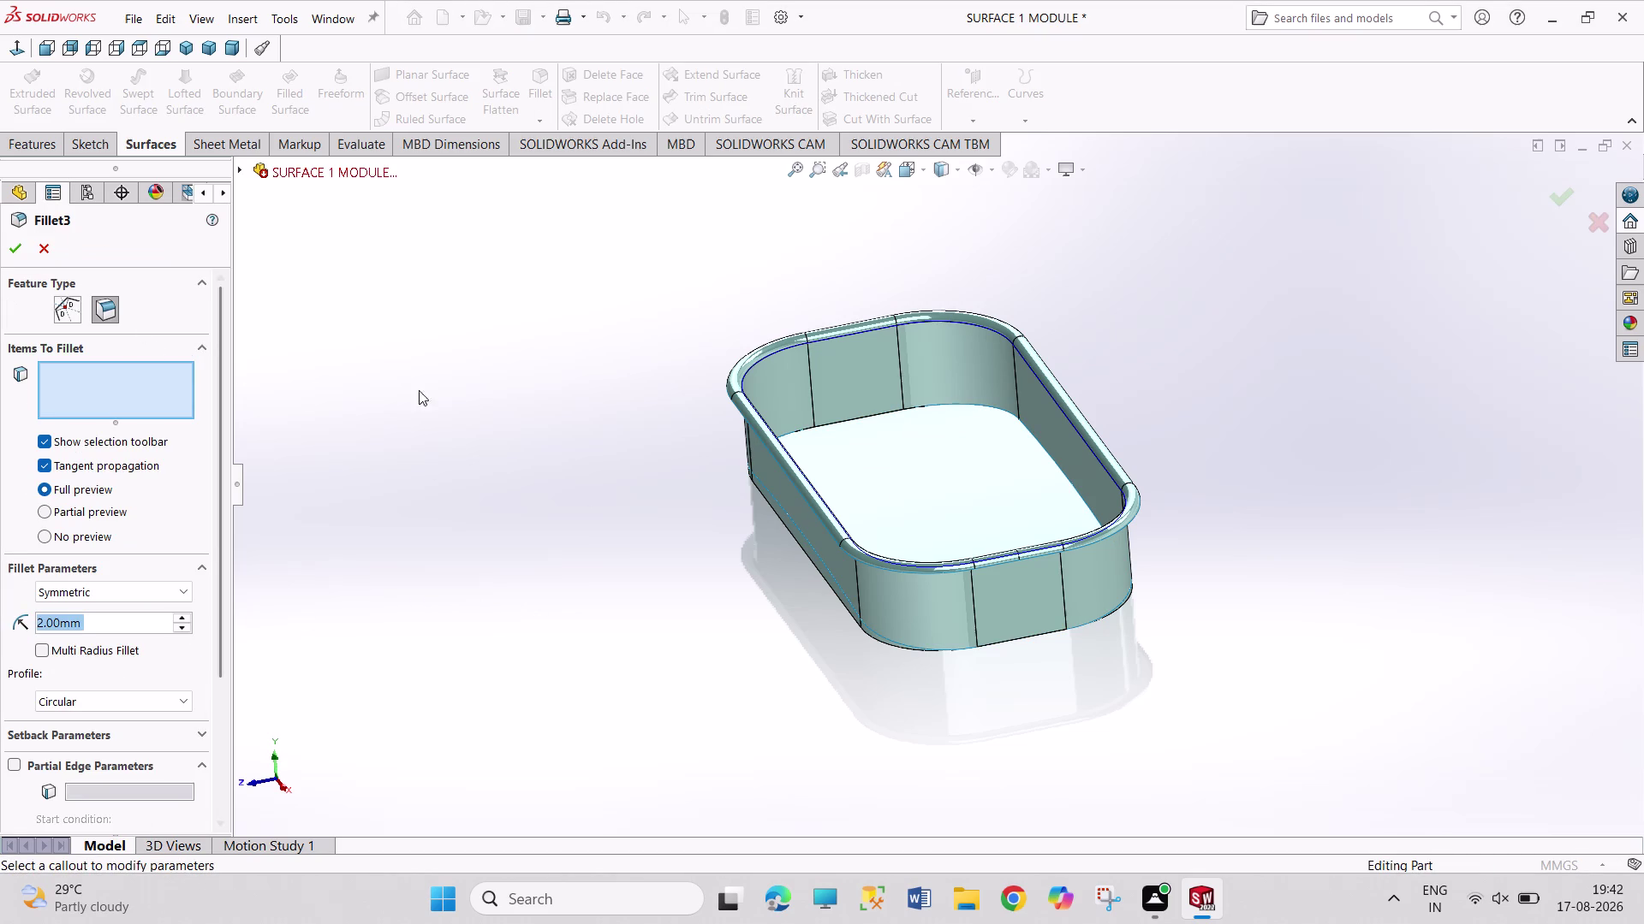
click(47, 243)
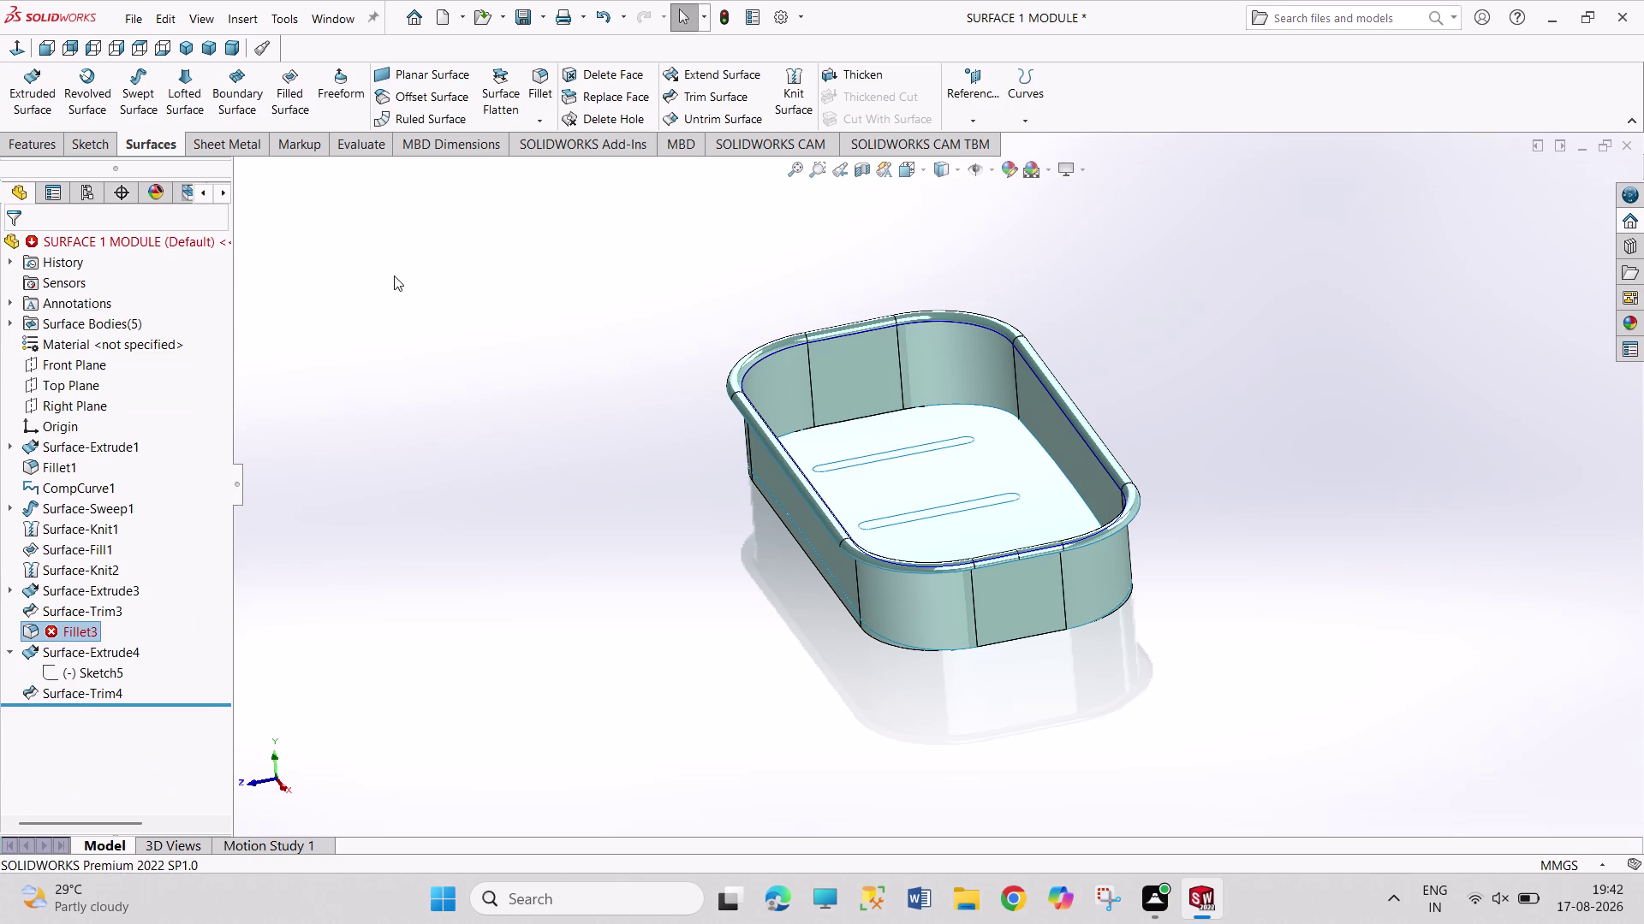
Undo the change that broke Fillet3 and reopen Surface-Trim3 for editing.
key(ctrl+z)
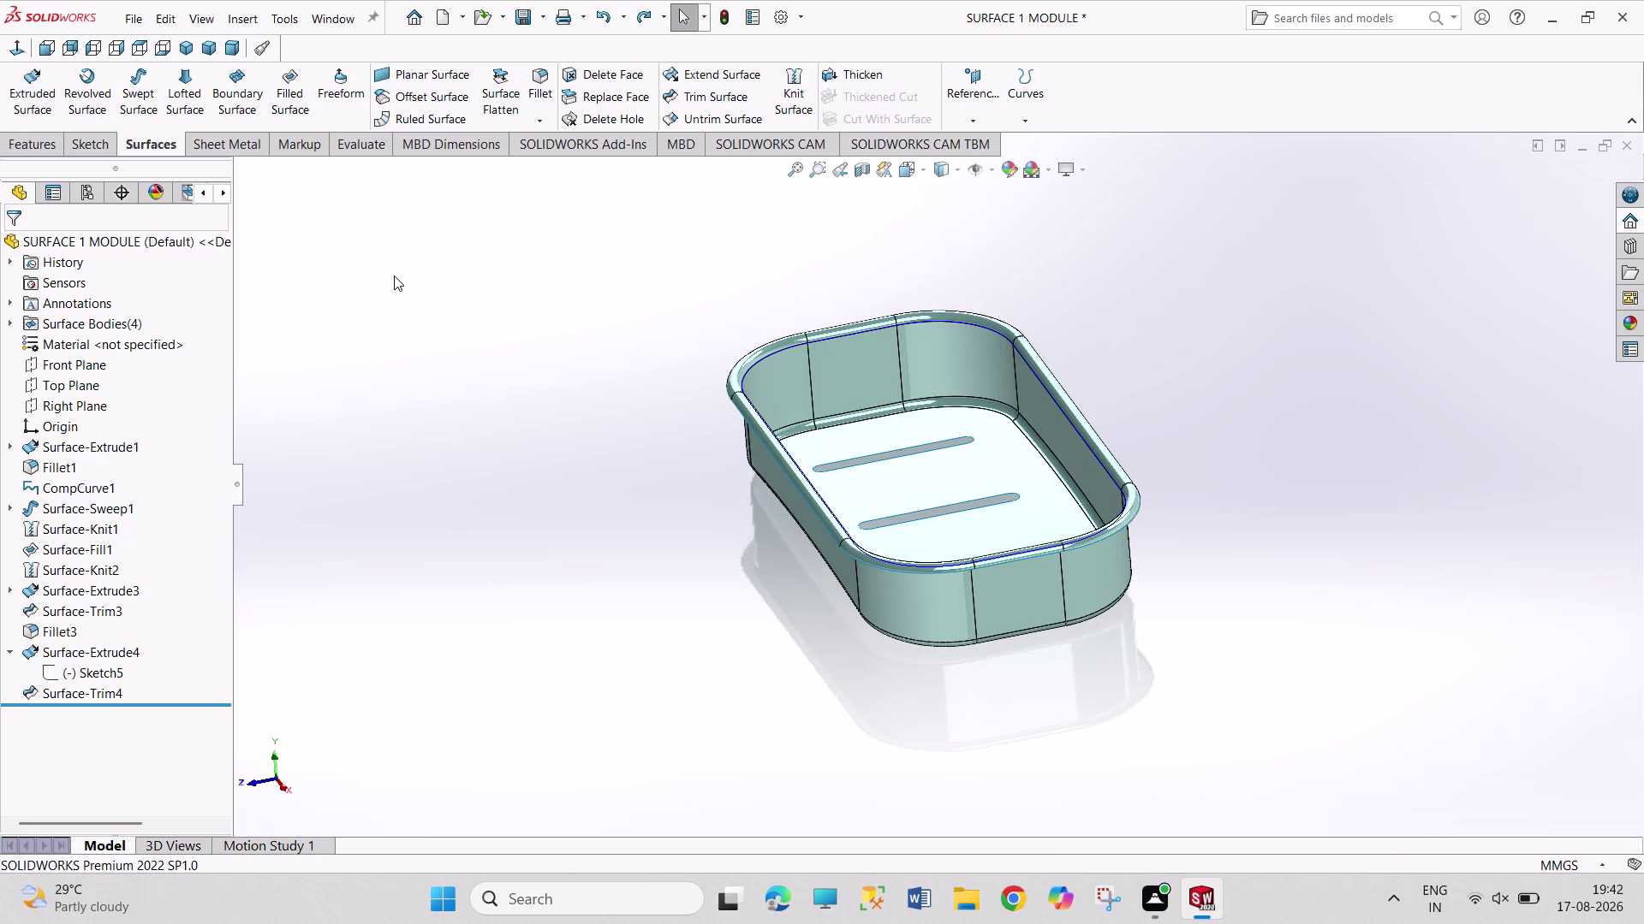
click(107, 614)
click(124, 572)
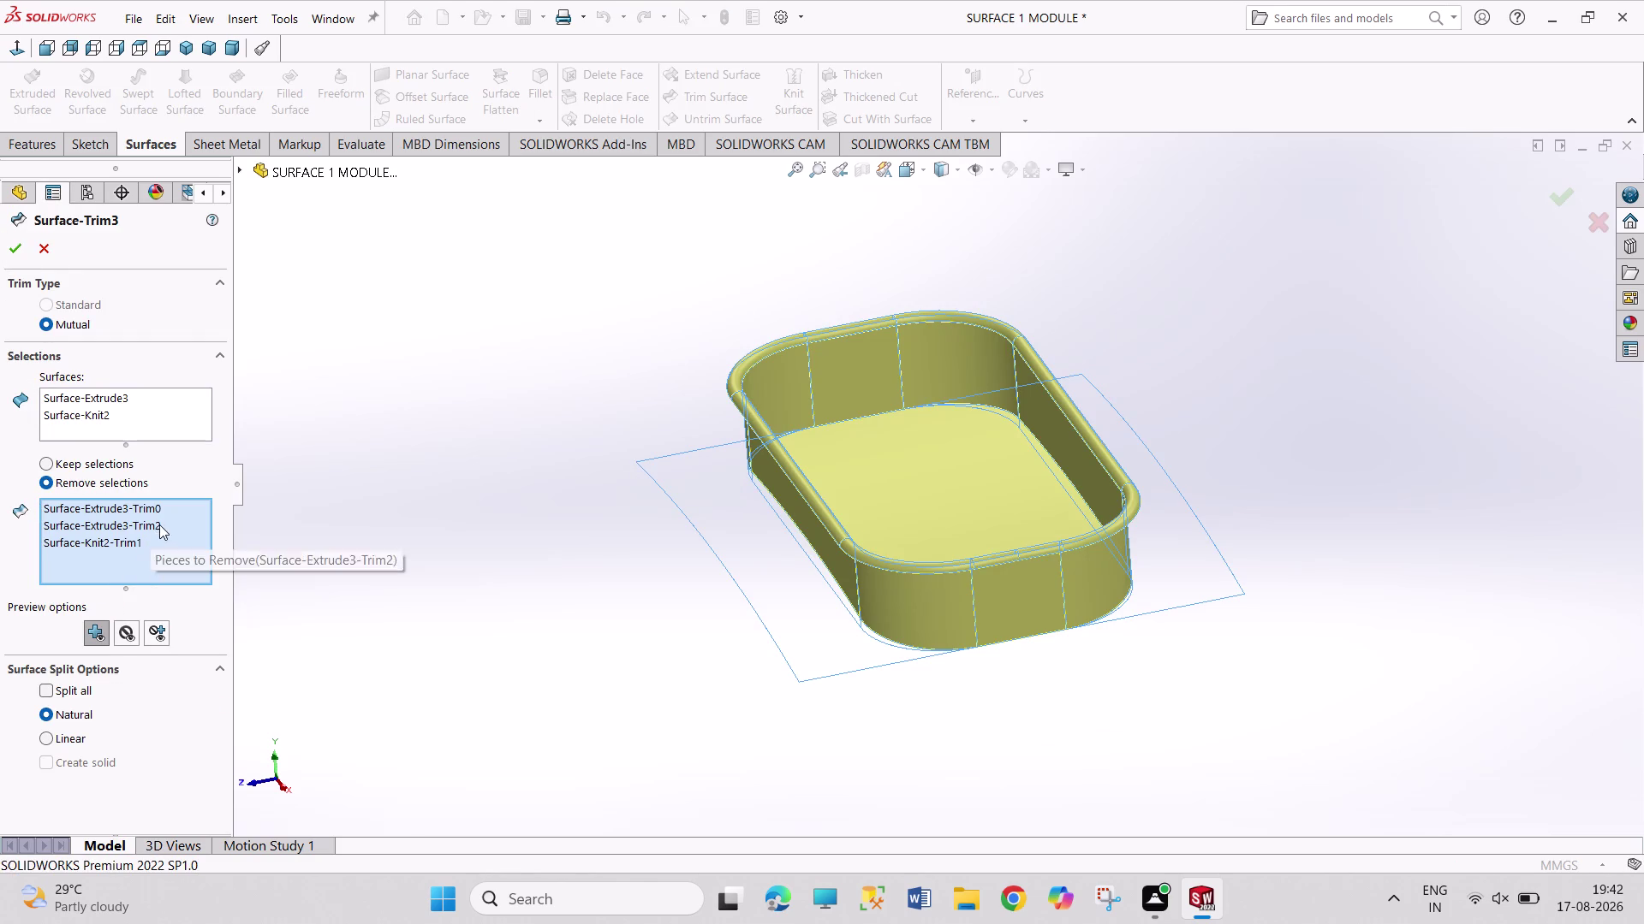
Drop Surface-Extrude3-Trim0 from Surface-Trim3's pieces to remove, check the tray, and apply.
click(170, 505)
right_click(170, 505)
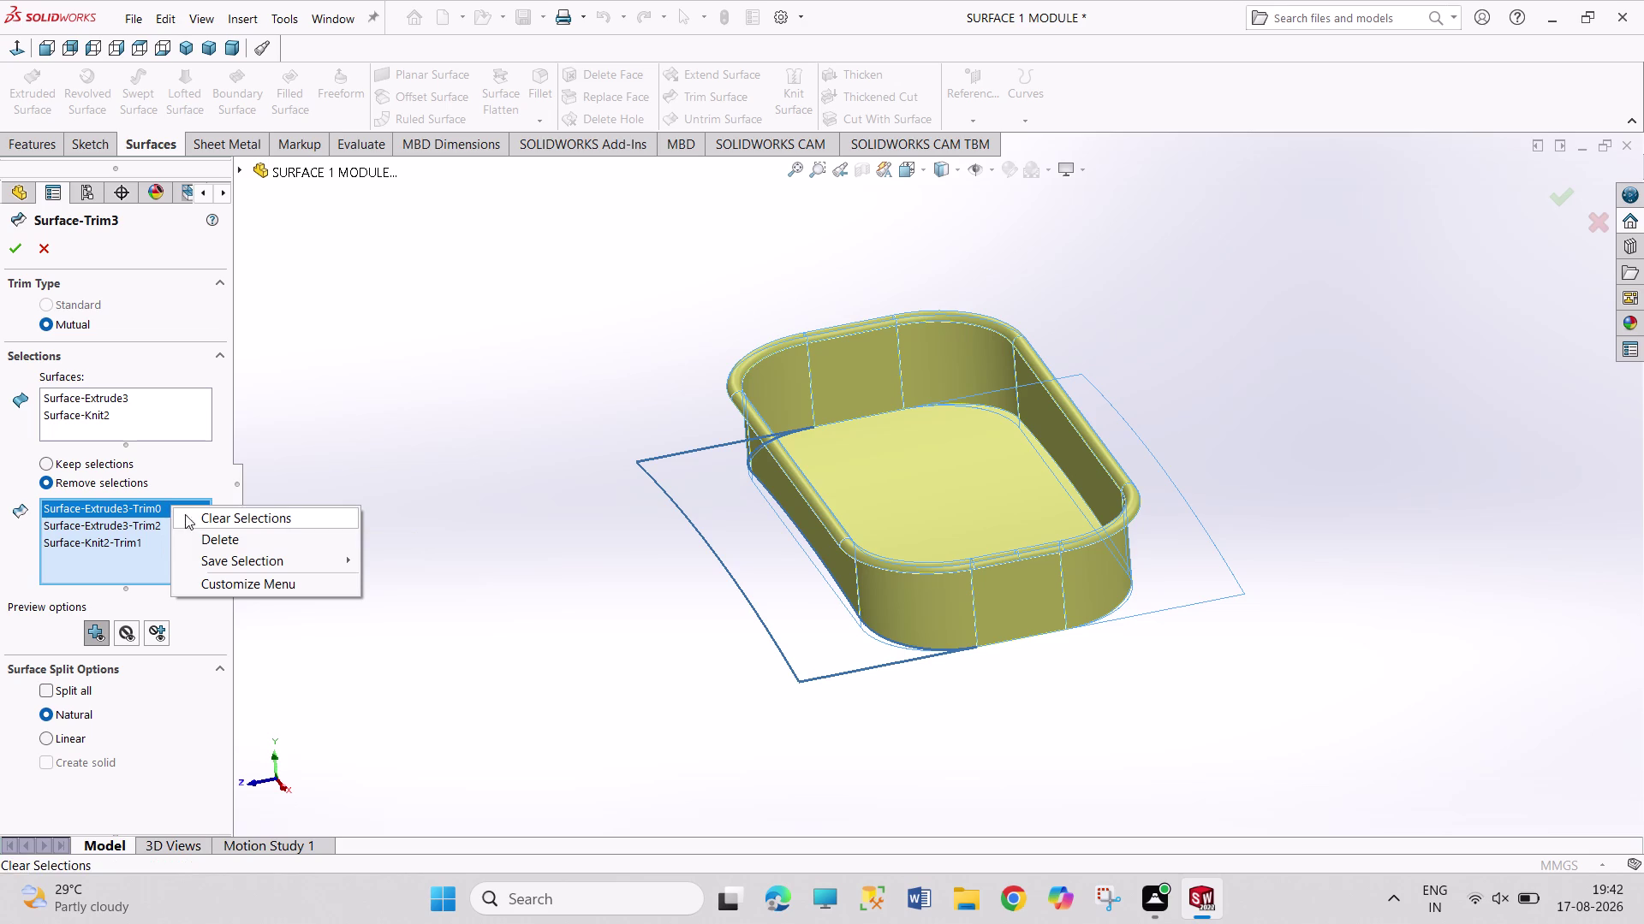
click(196, 536)
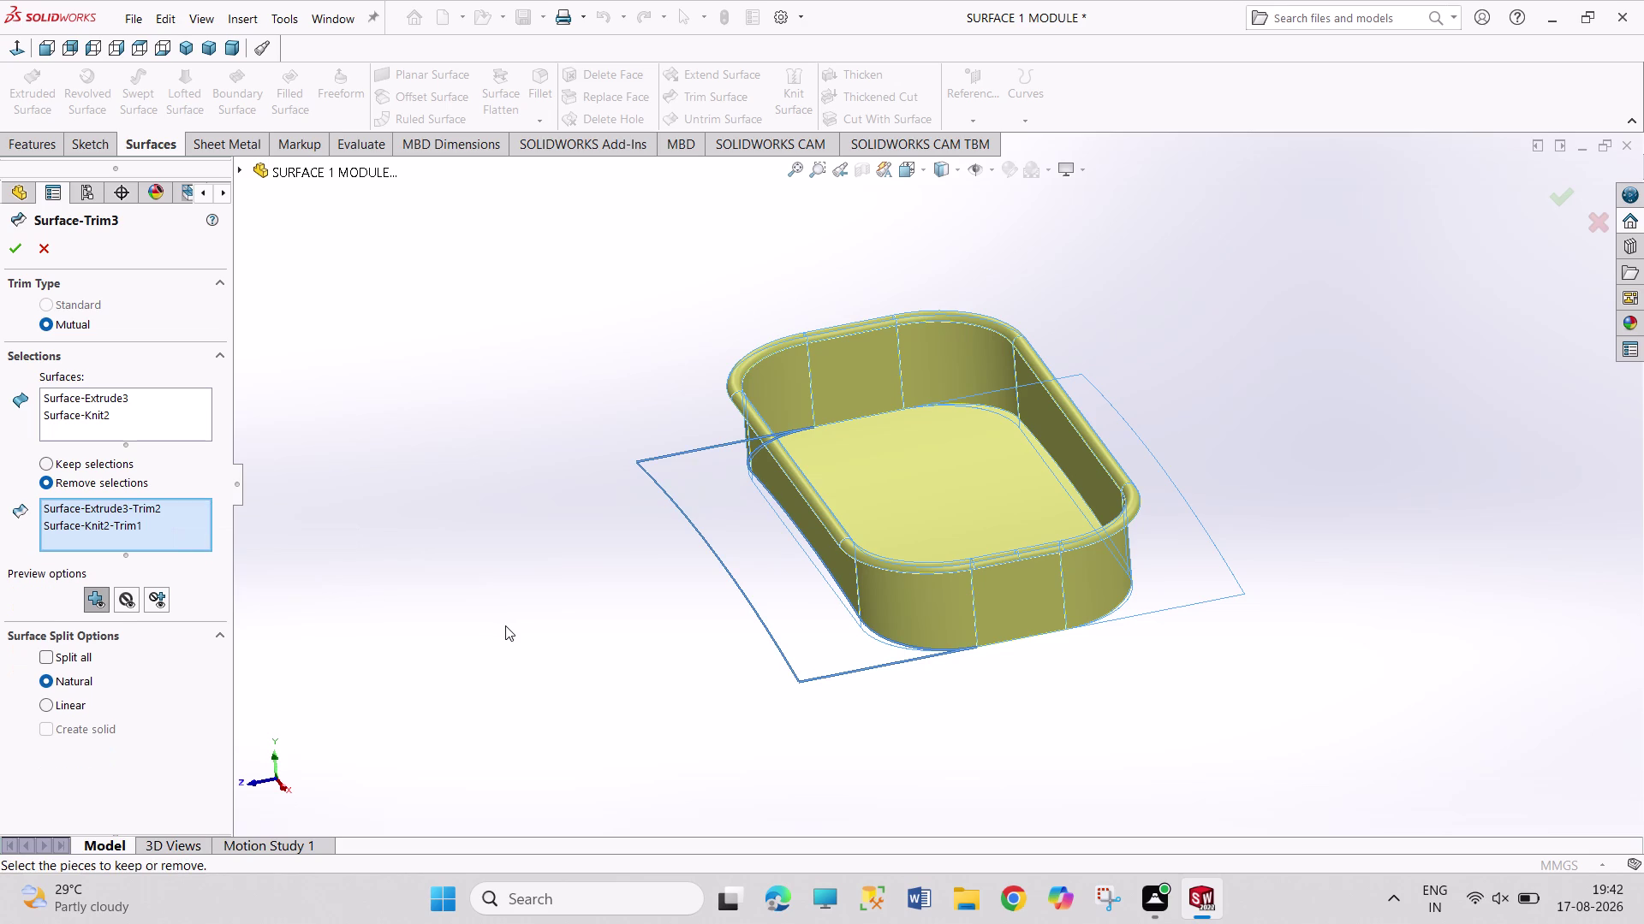
middle_drag(505, 626, 512, 447)
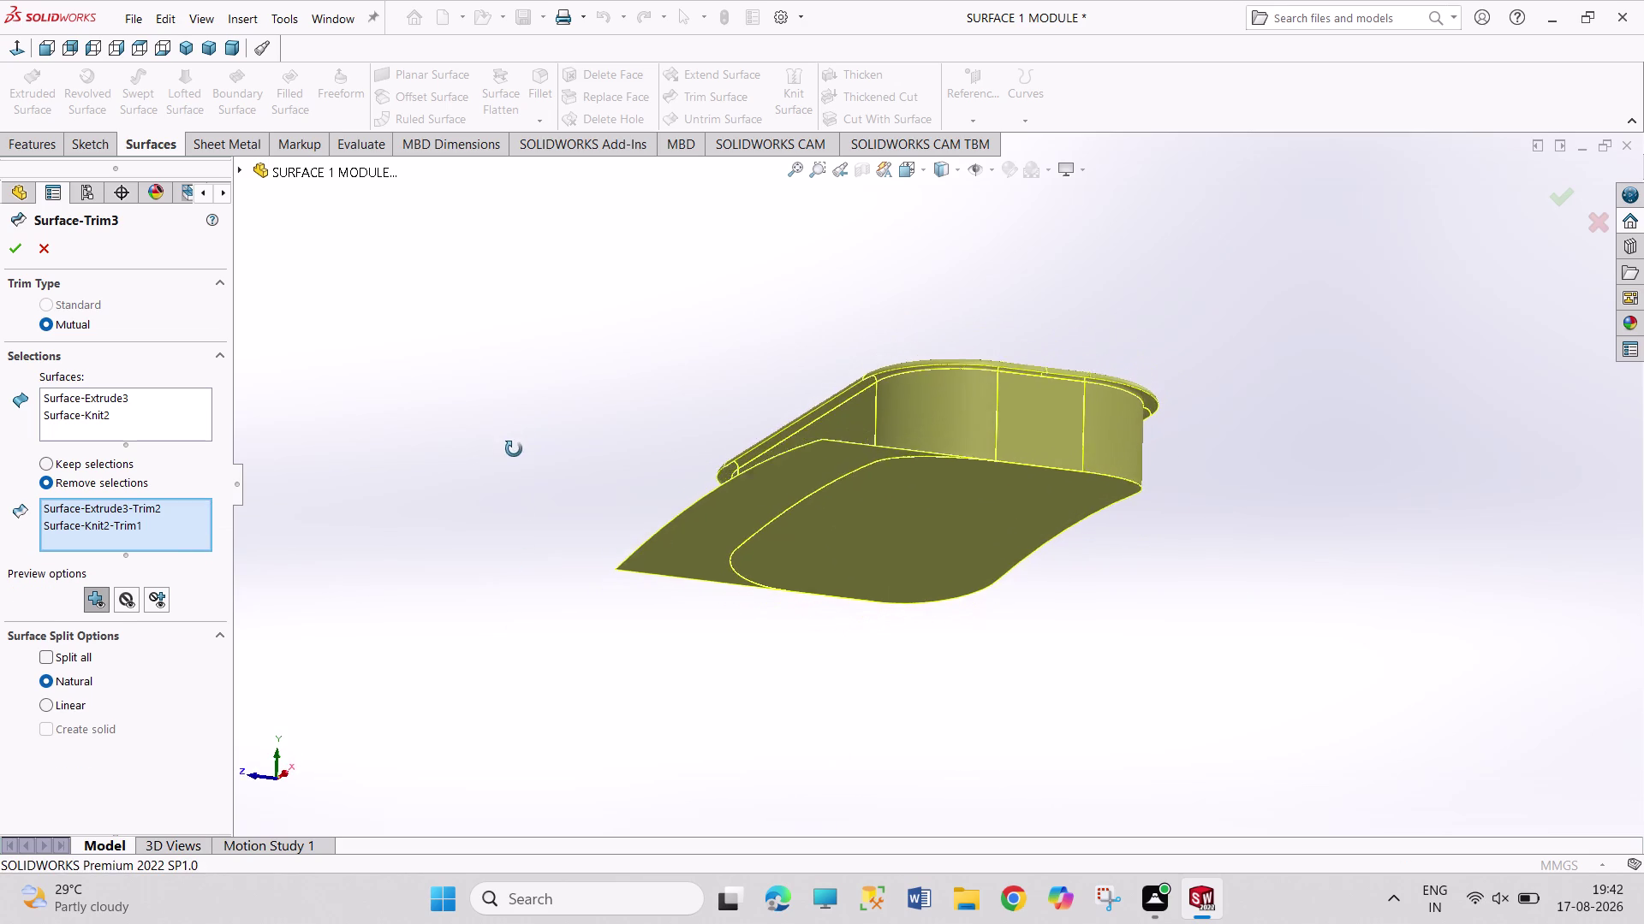
middle_drag(513, 448, 495, 612)
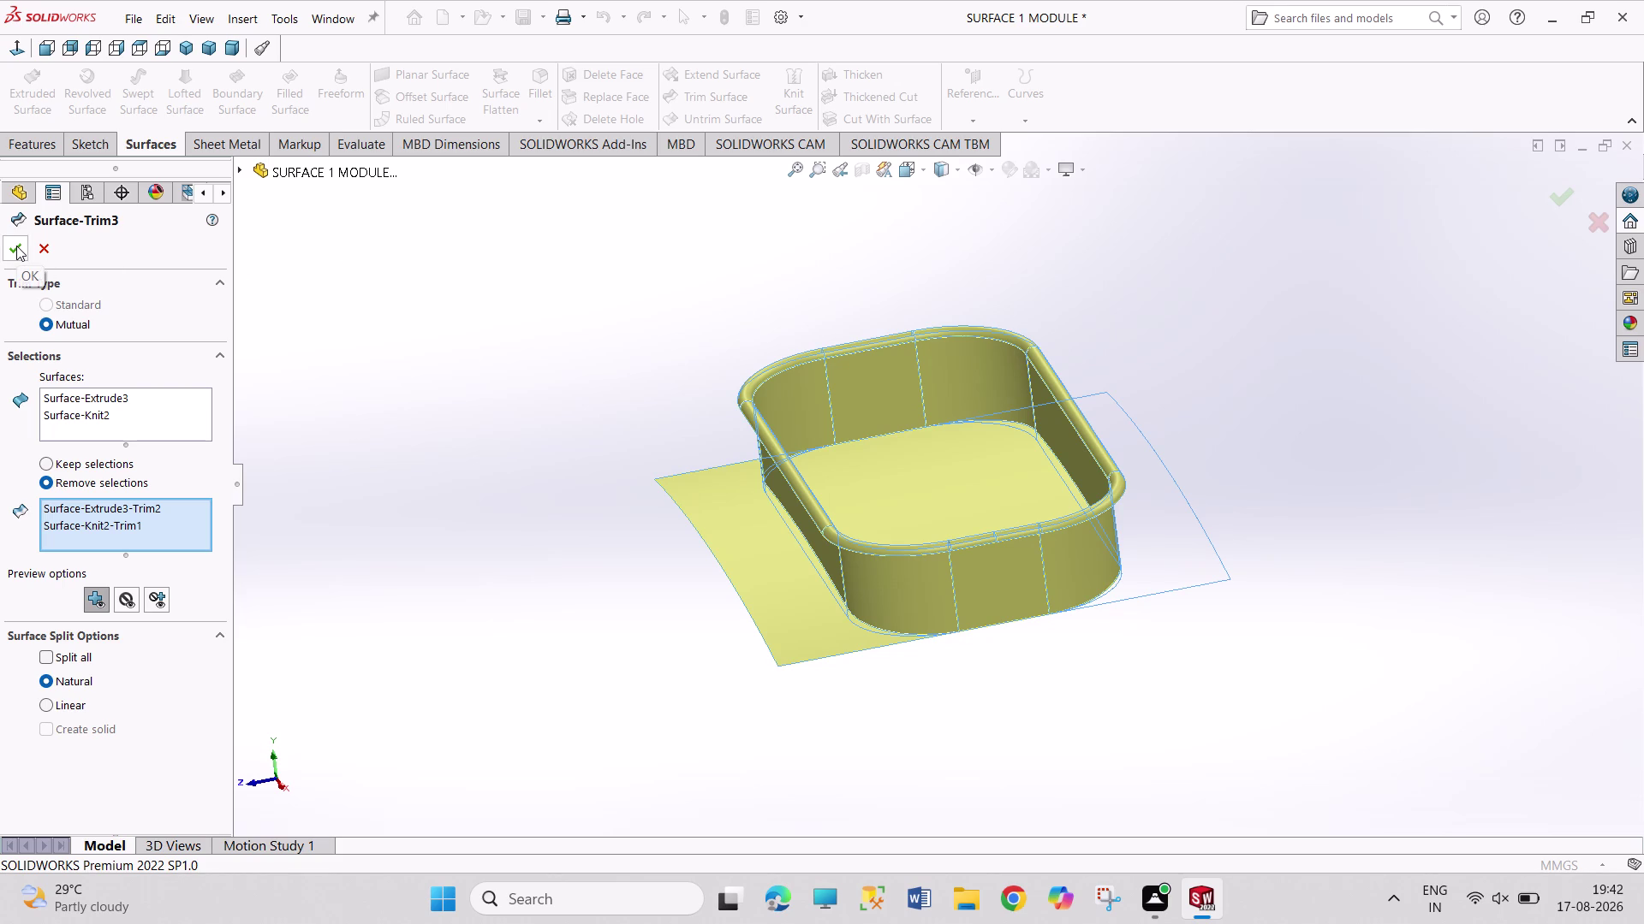
click(43, 244)
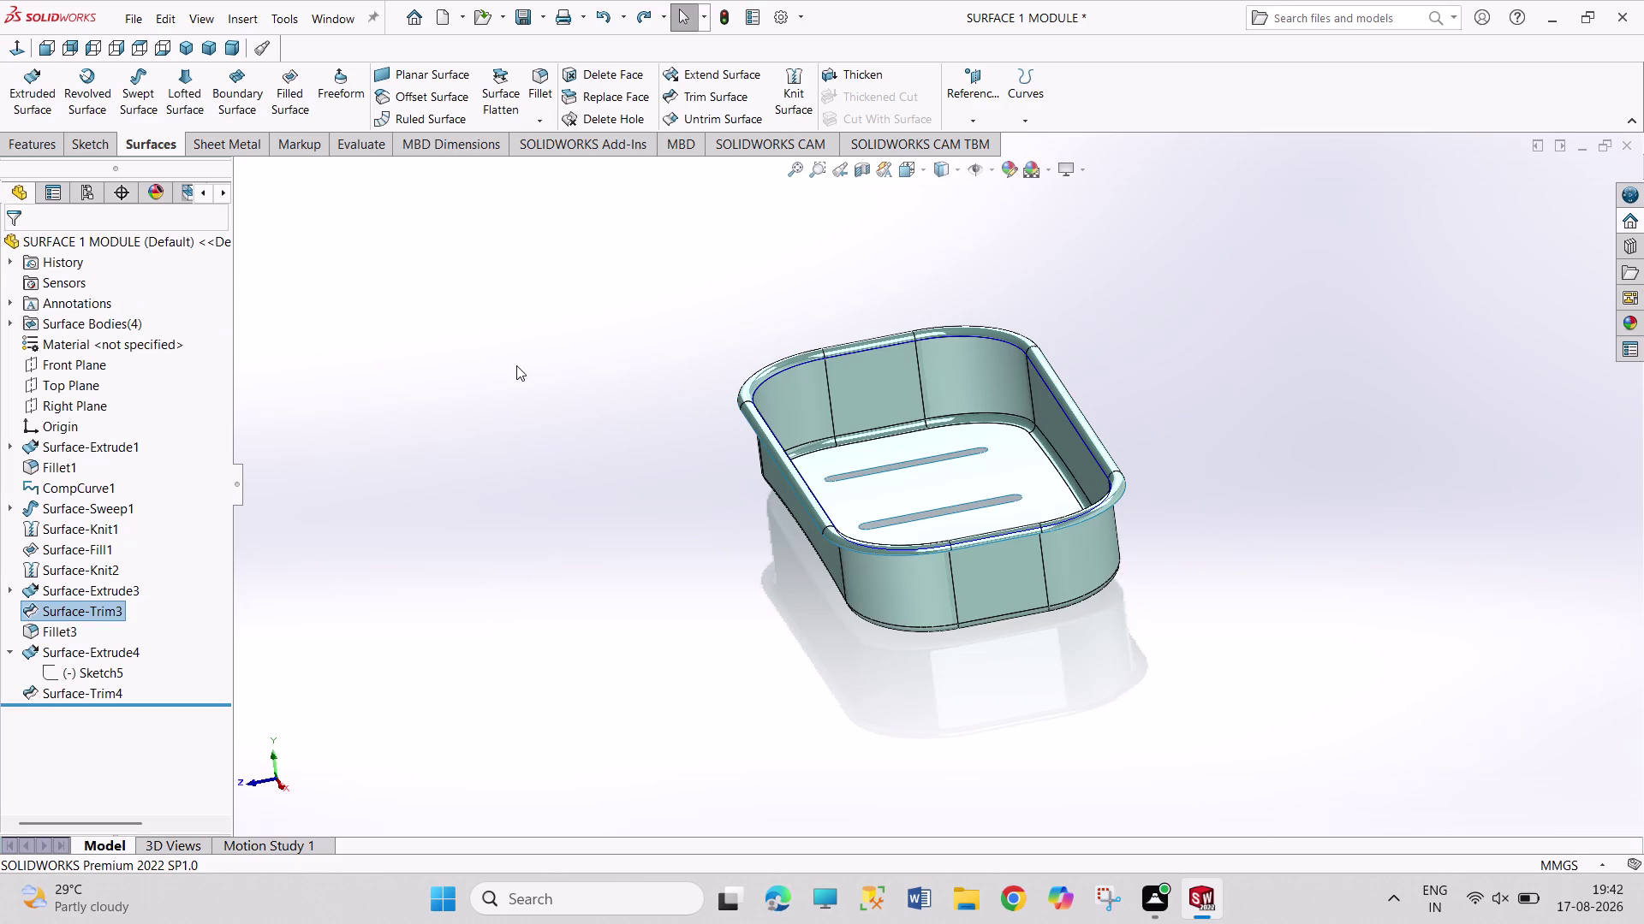
click(340, 22)
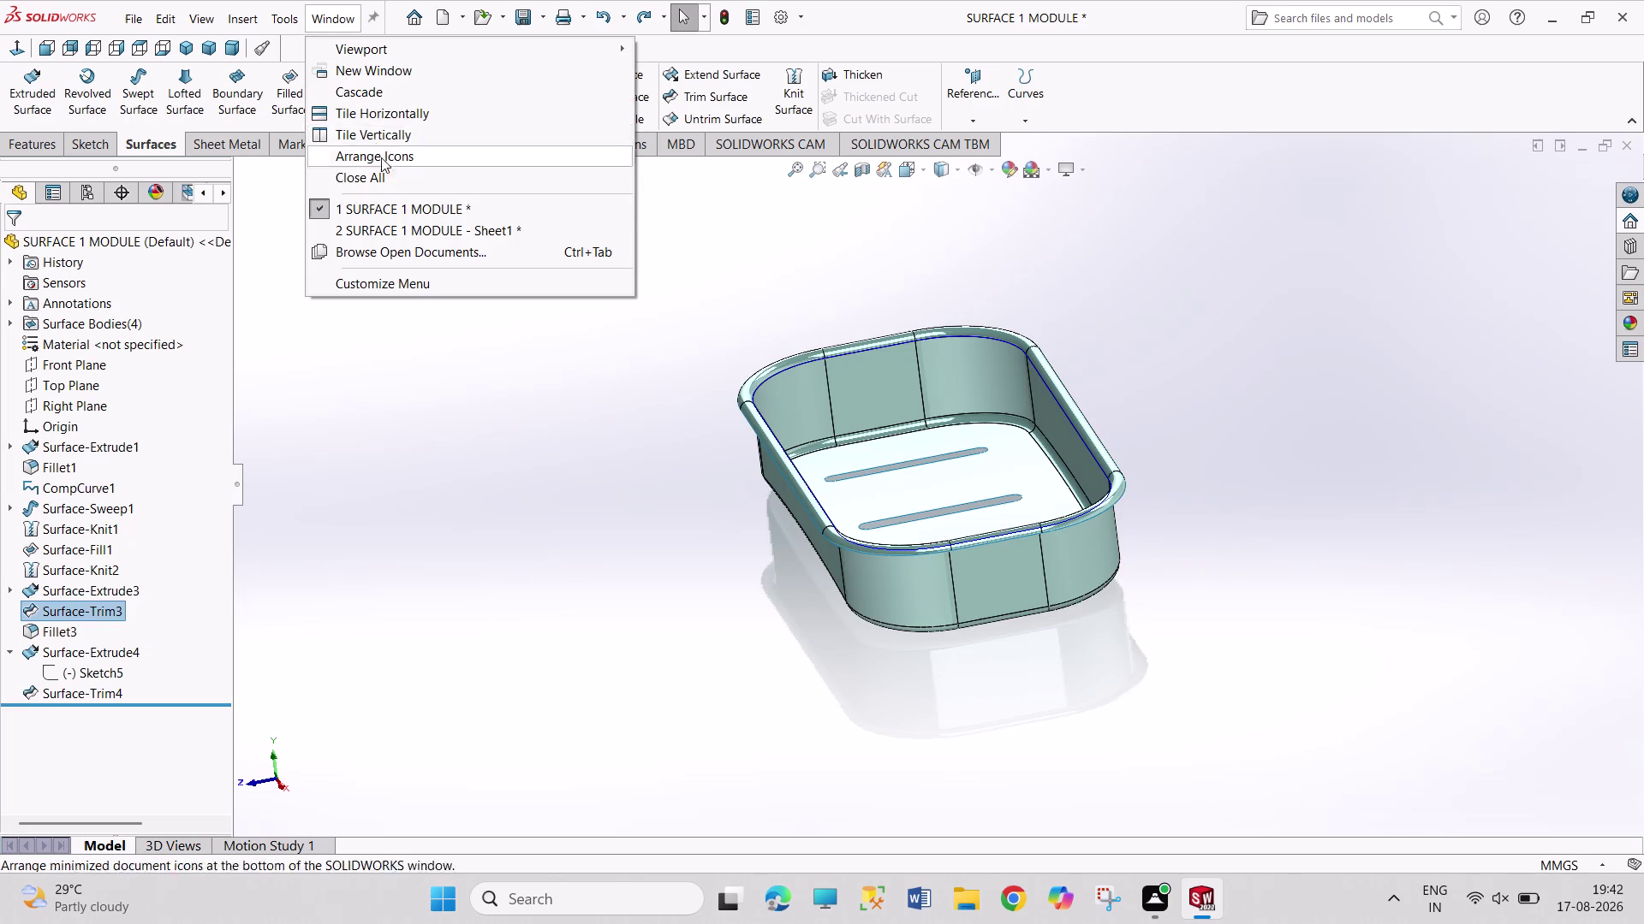
Return to the SURFACE 1 MODULE - Sheet1 drawing, dismiss its update report, and begin Smart Dimension.
click(405, 223)
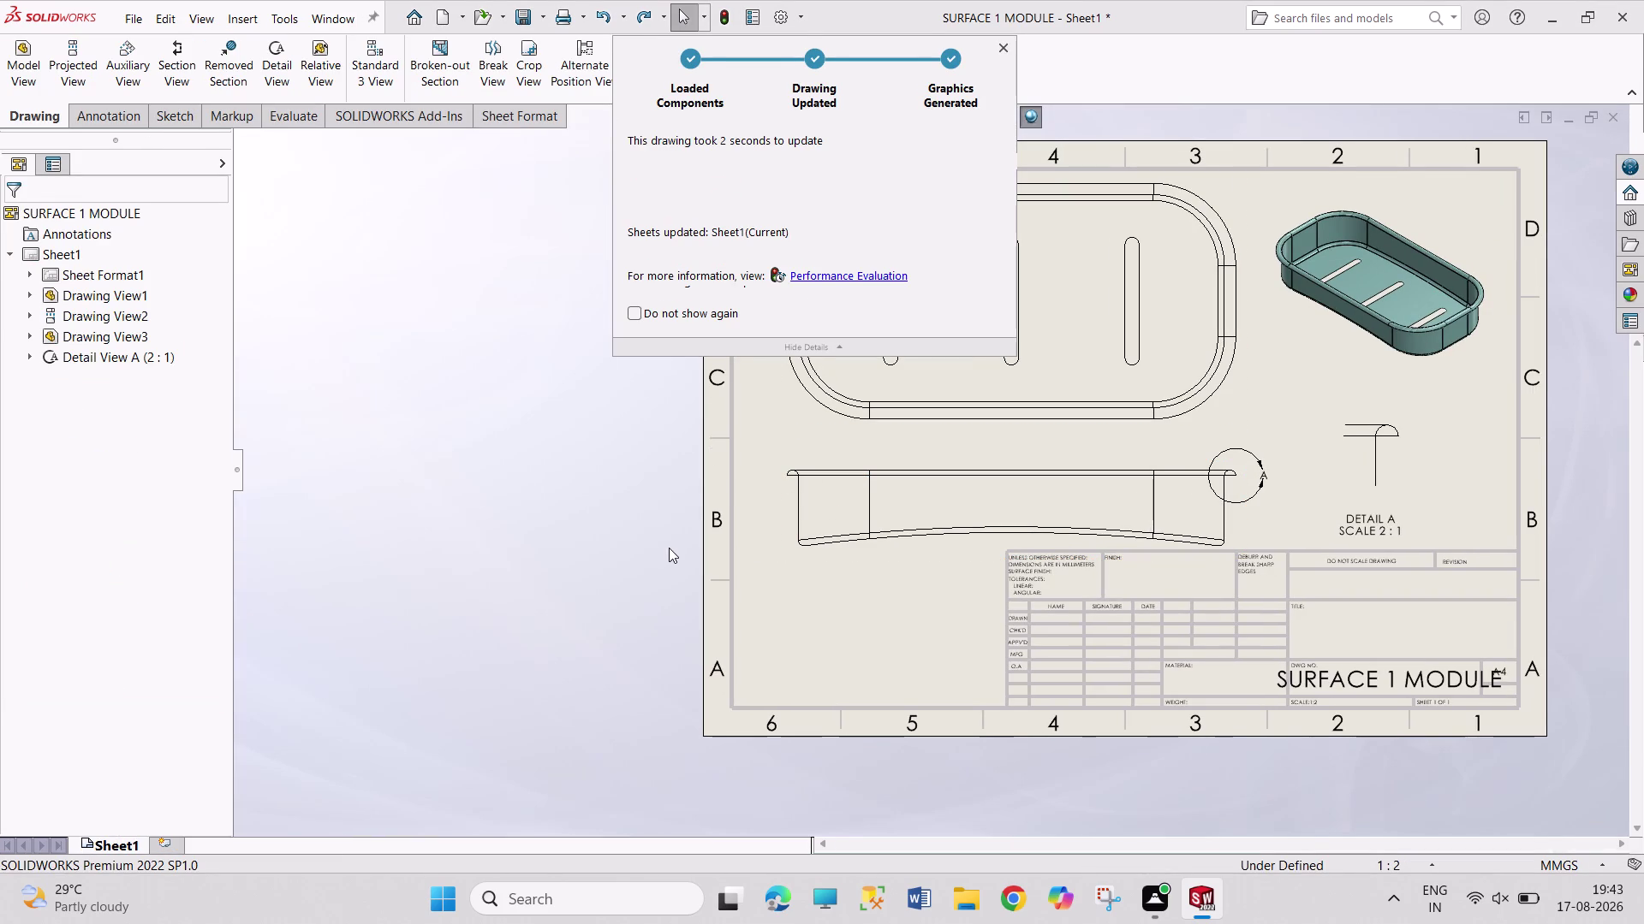
click(105, 114)
click(72, 67)
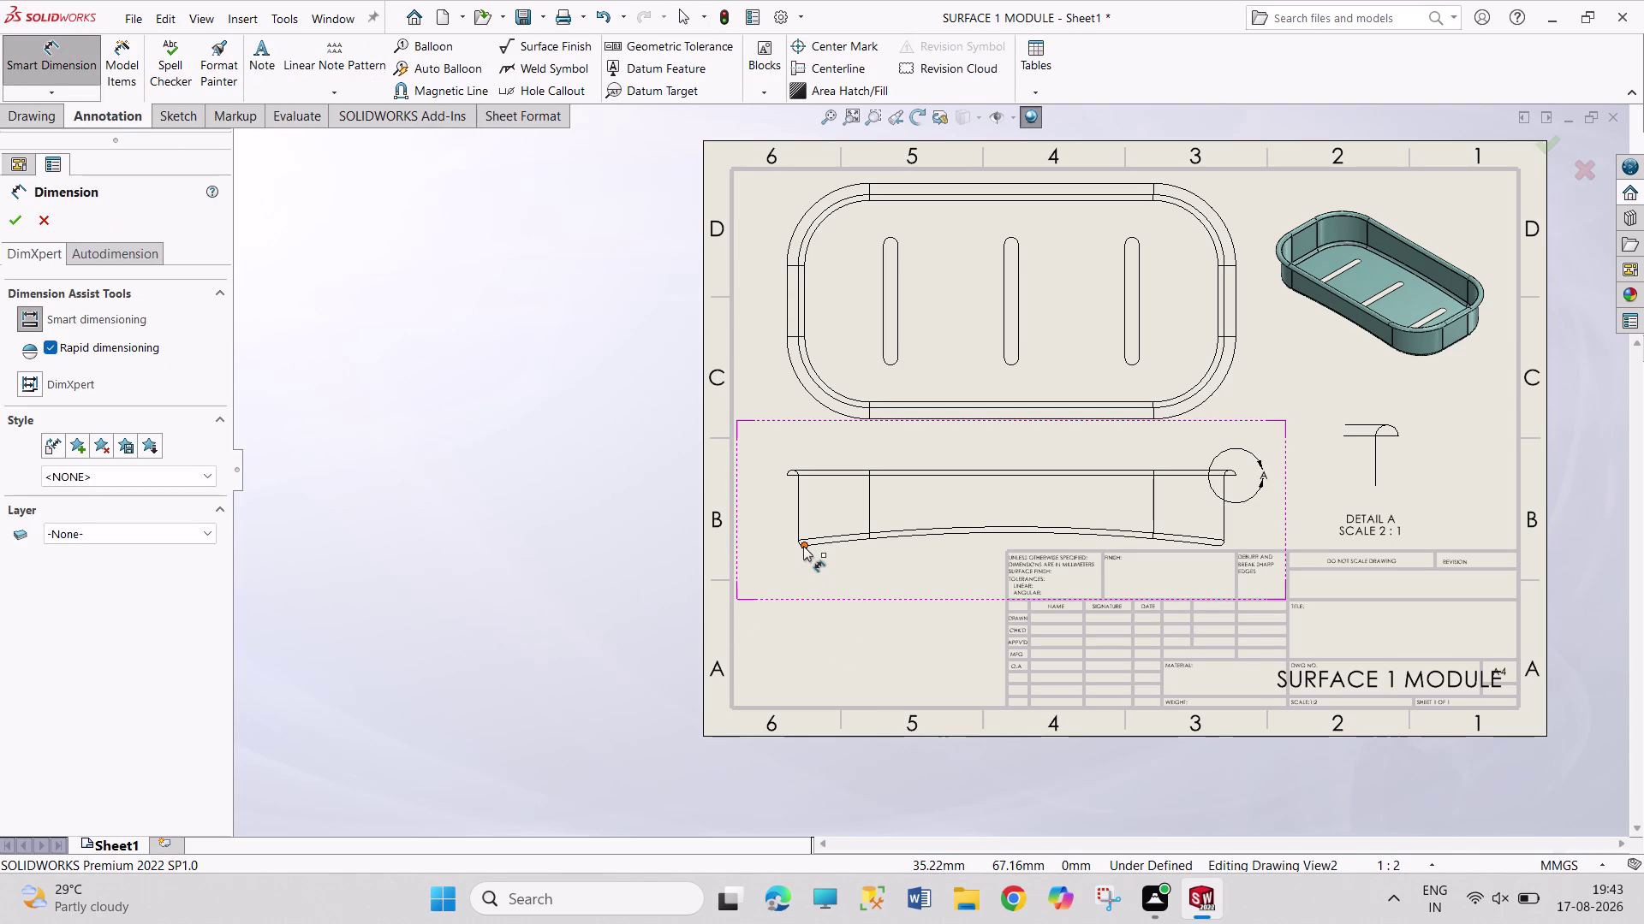
Dimension the front view's small bottom corner arc as R2.00, placed below the corner.
scroll(down, 3)
scroll(down, 3)
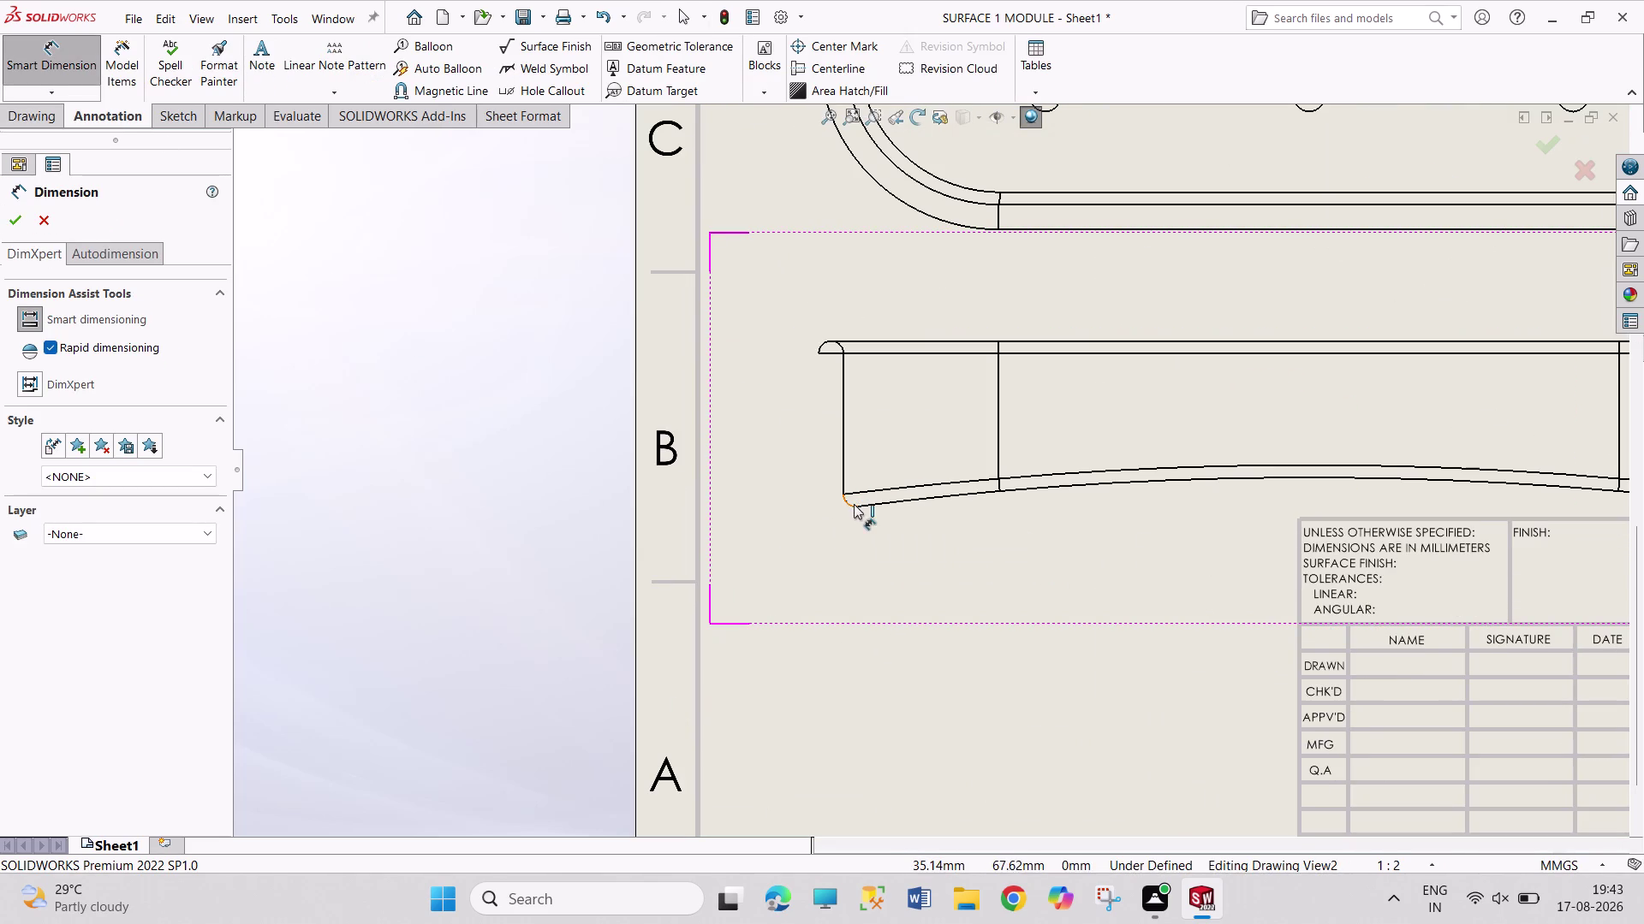
click(851, 506)
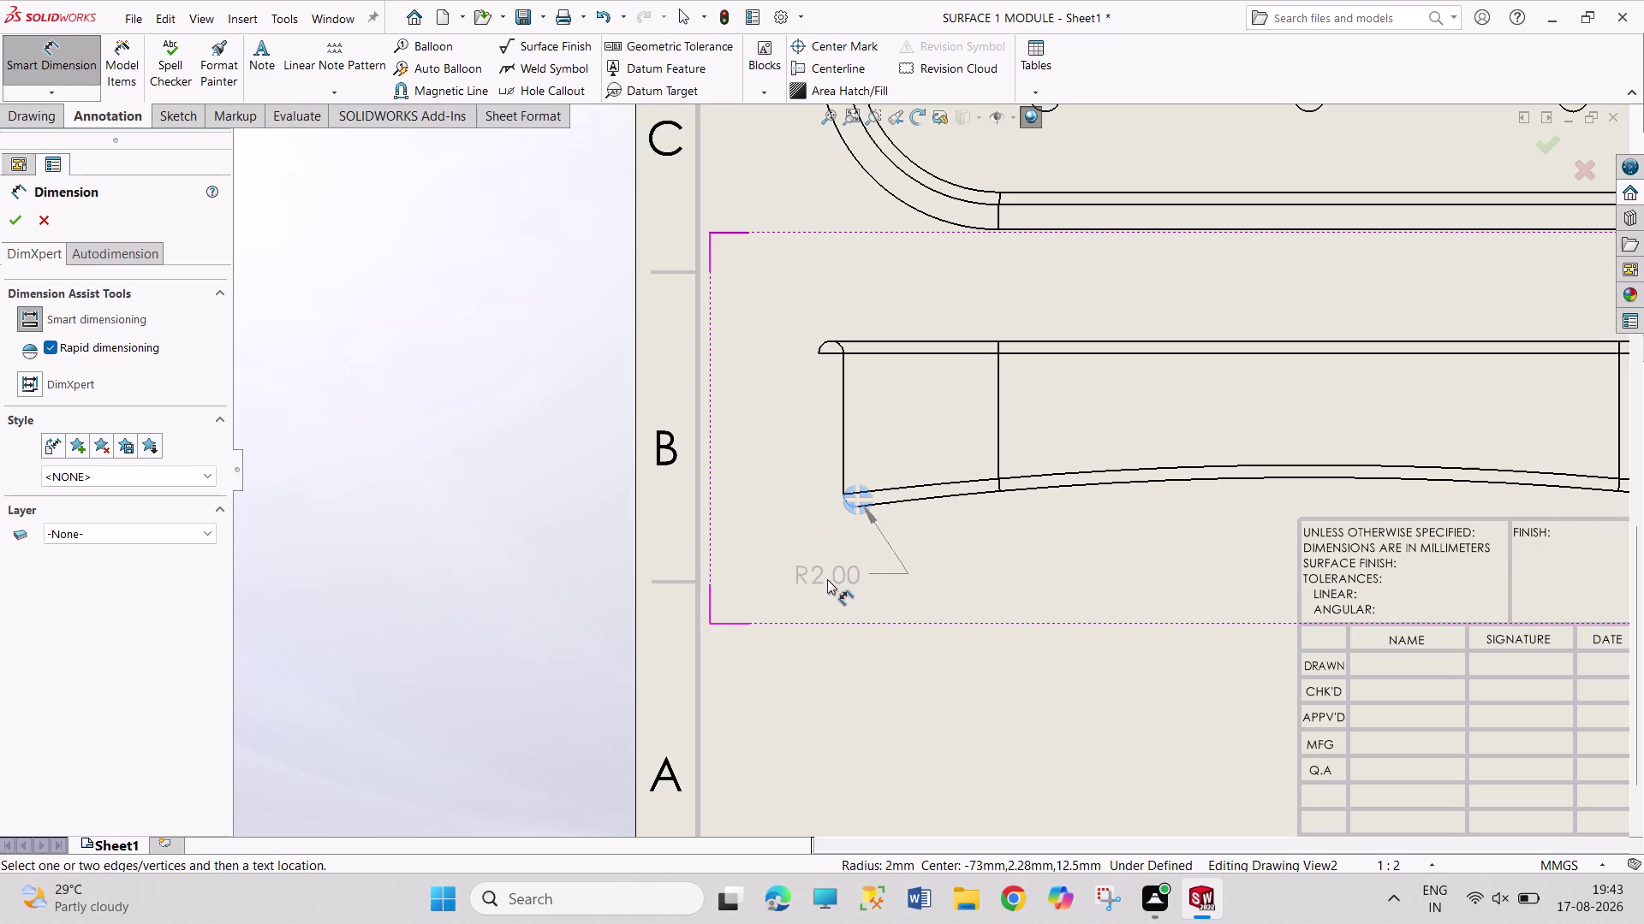
click(844, 506)
drag(720, 578, 762, 579)
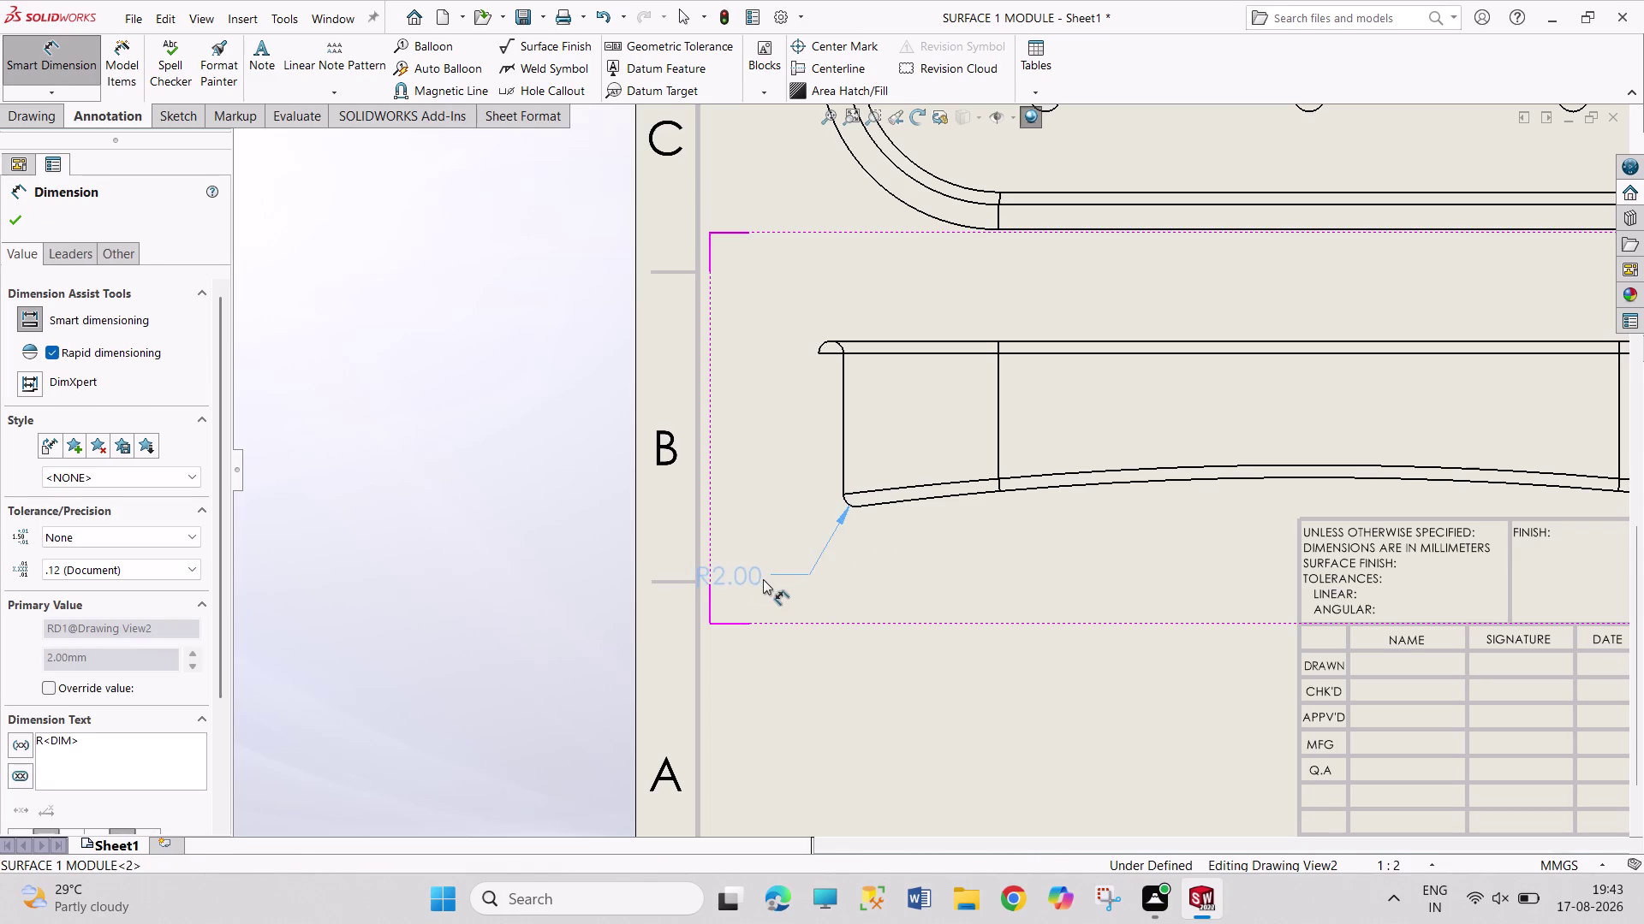
drag(763, 580, 800, 595)
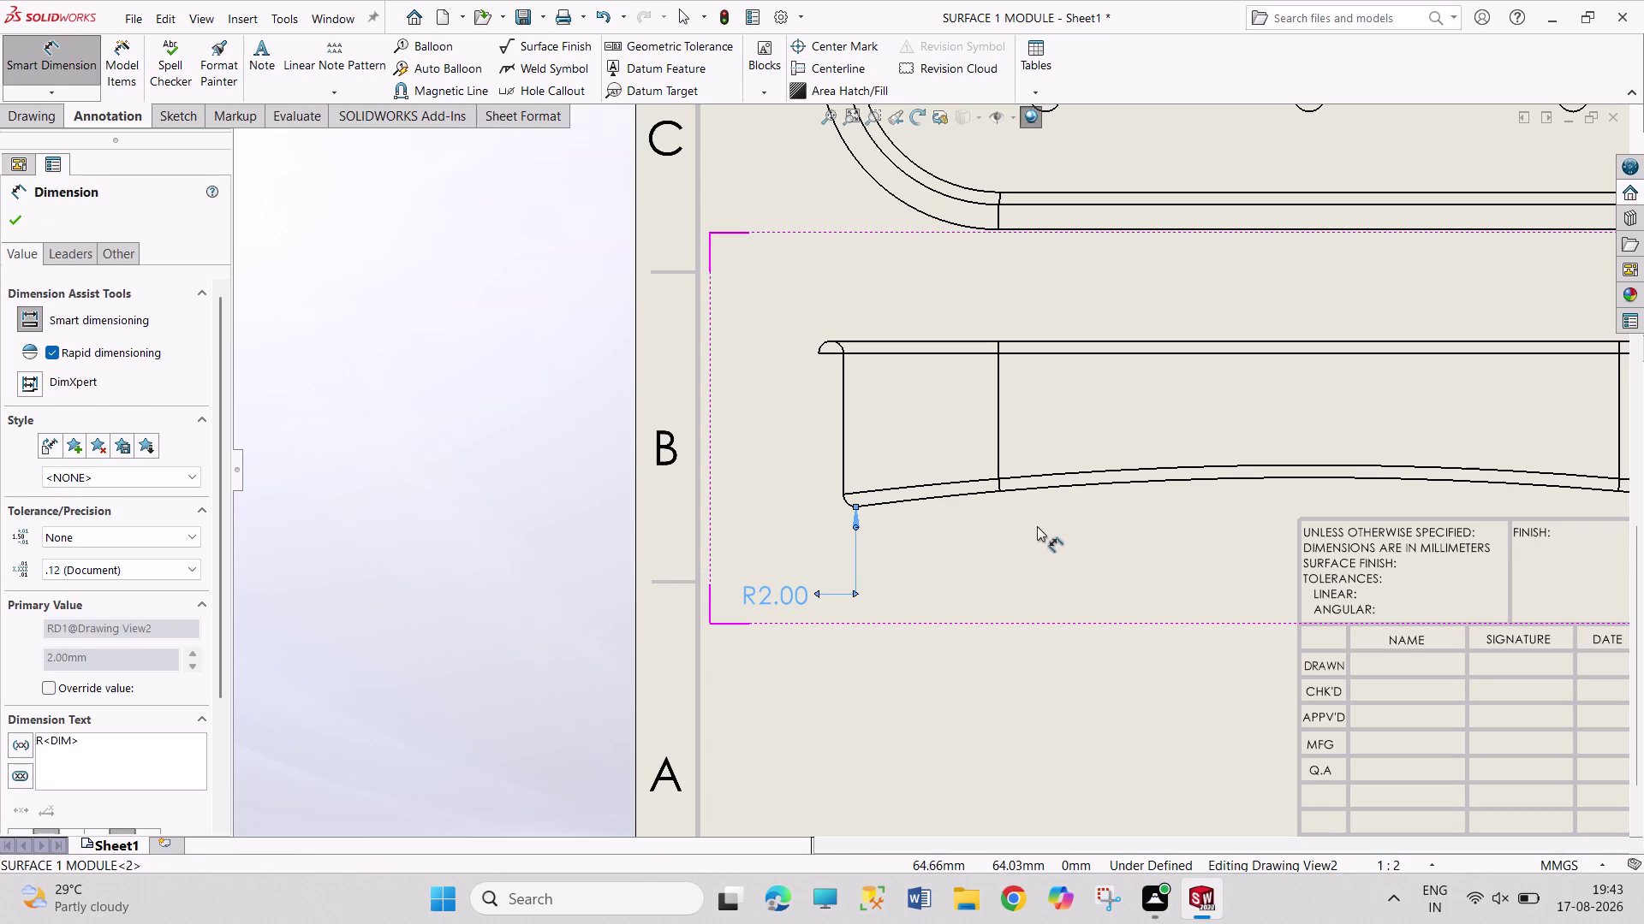
Dimension the top view's rounded corner as R25.00, positioned inside the sheet border.
scroll(up, 3)
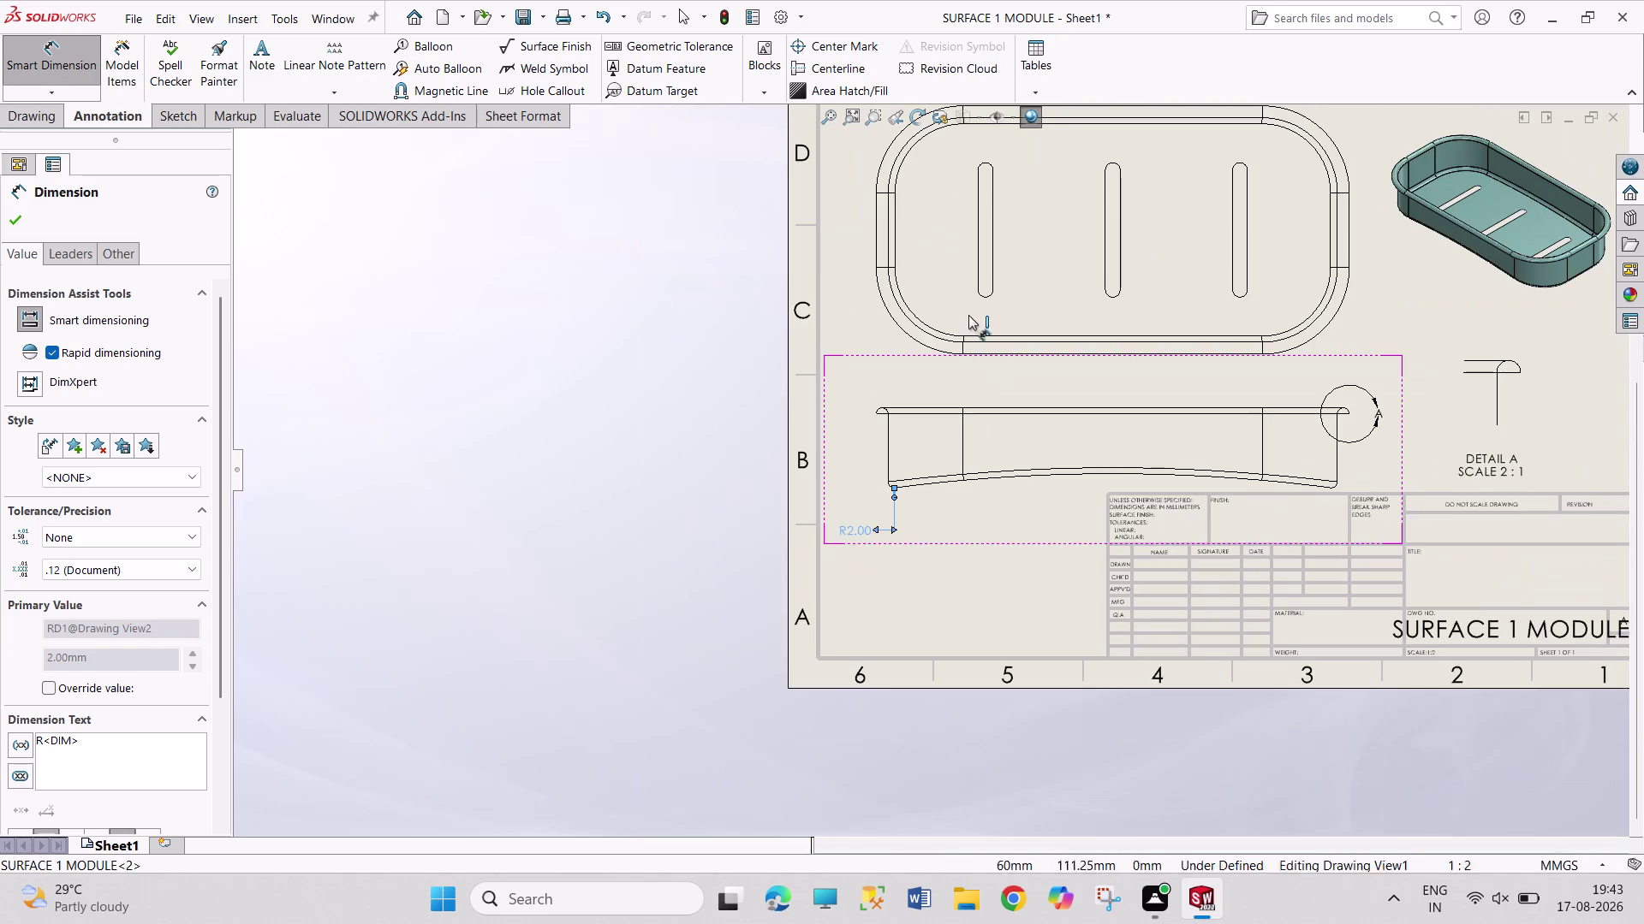
scroll(up, 3)
scroll(up, 3)
scroll(down, 3)
scroll(down, 3)
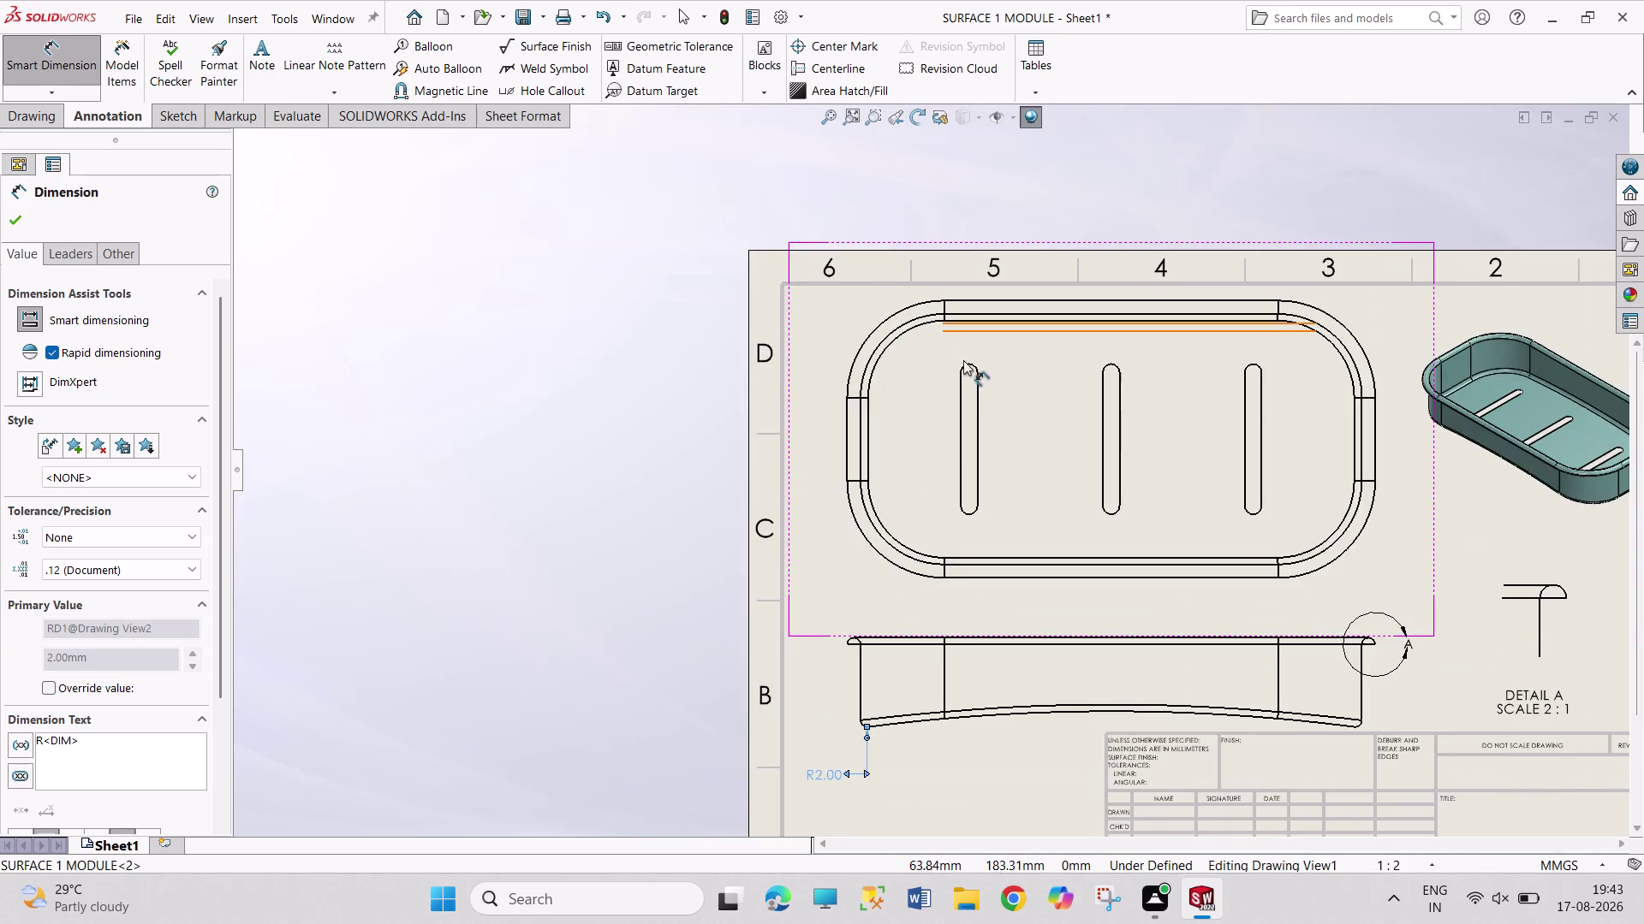
scroll(down, 3)
click(850, 364)
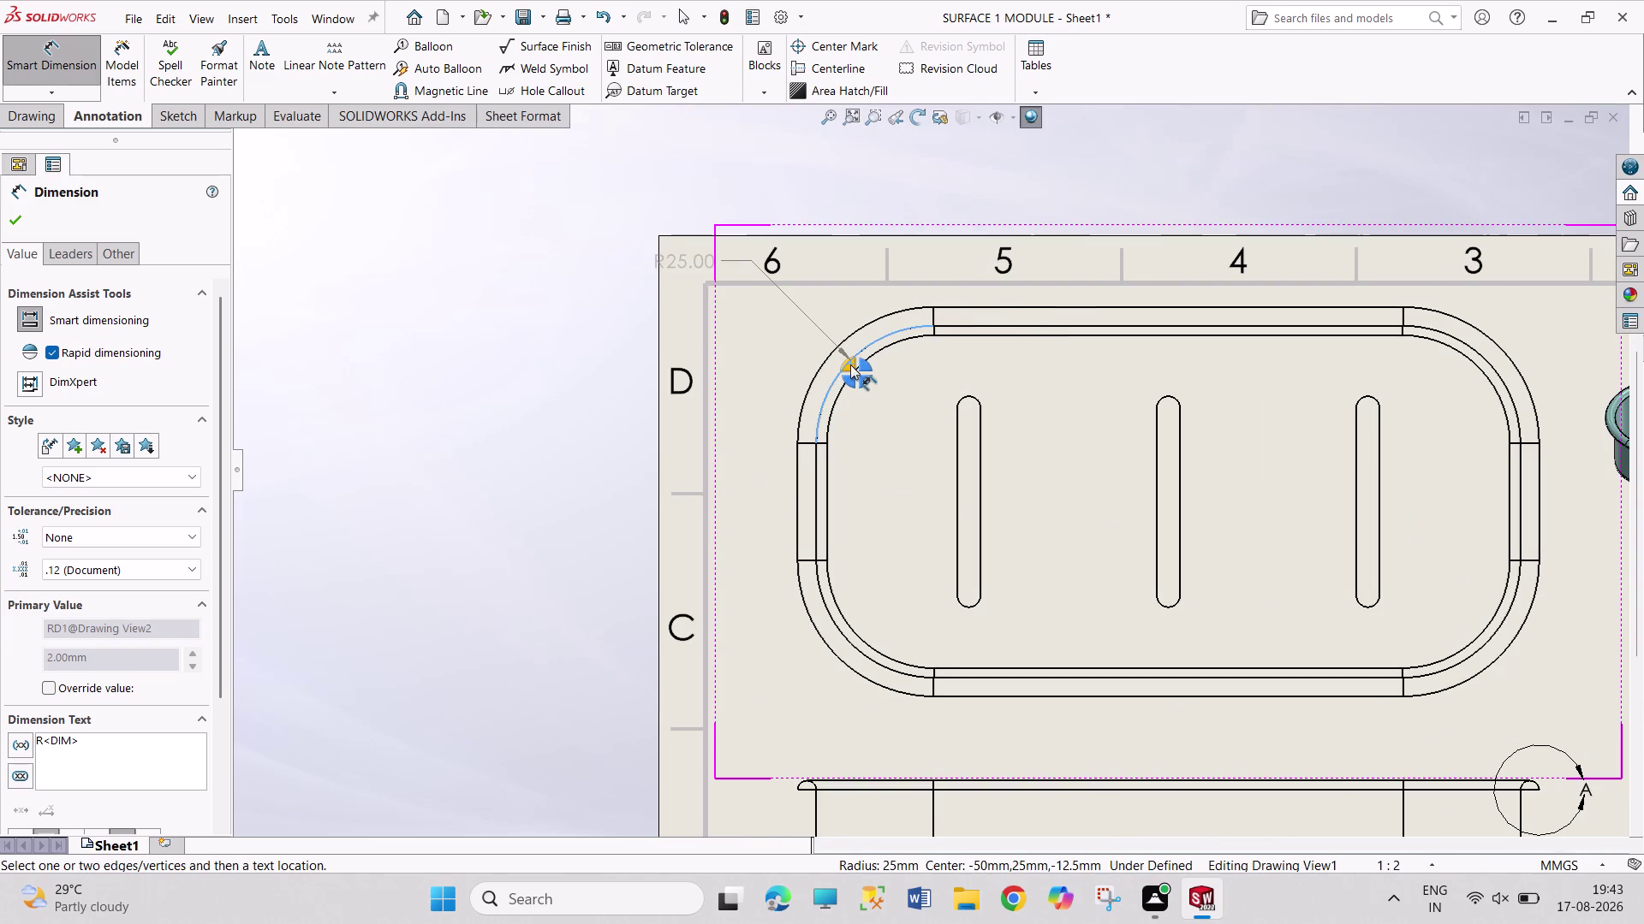
click(850, 365)
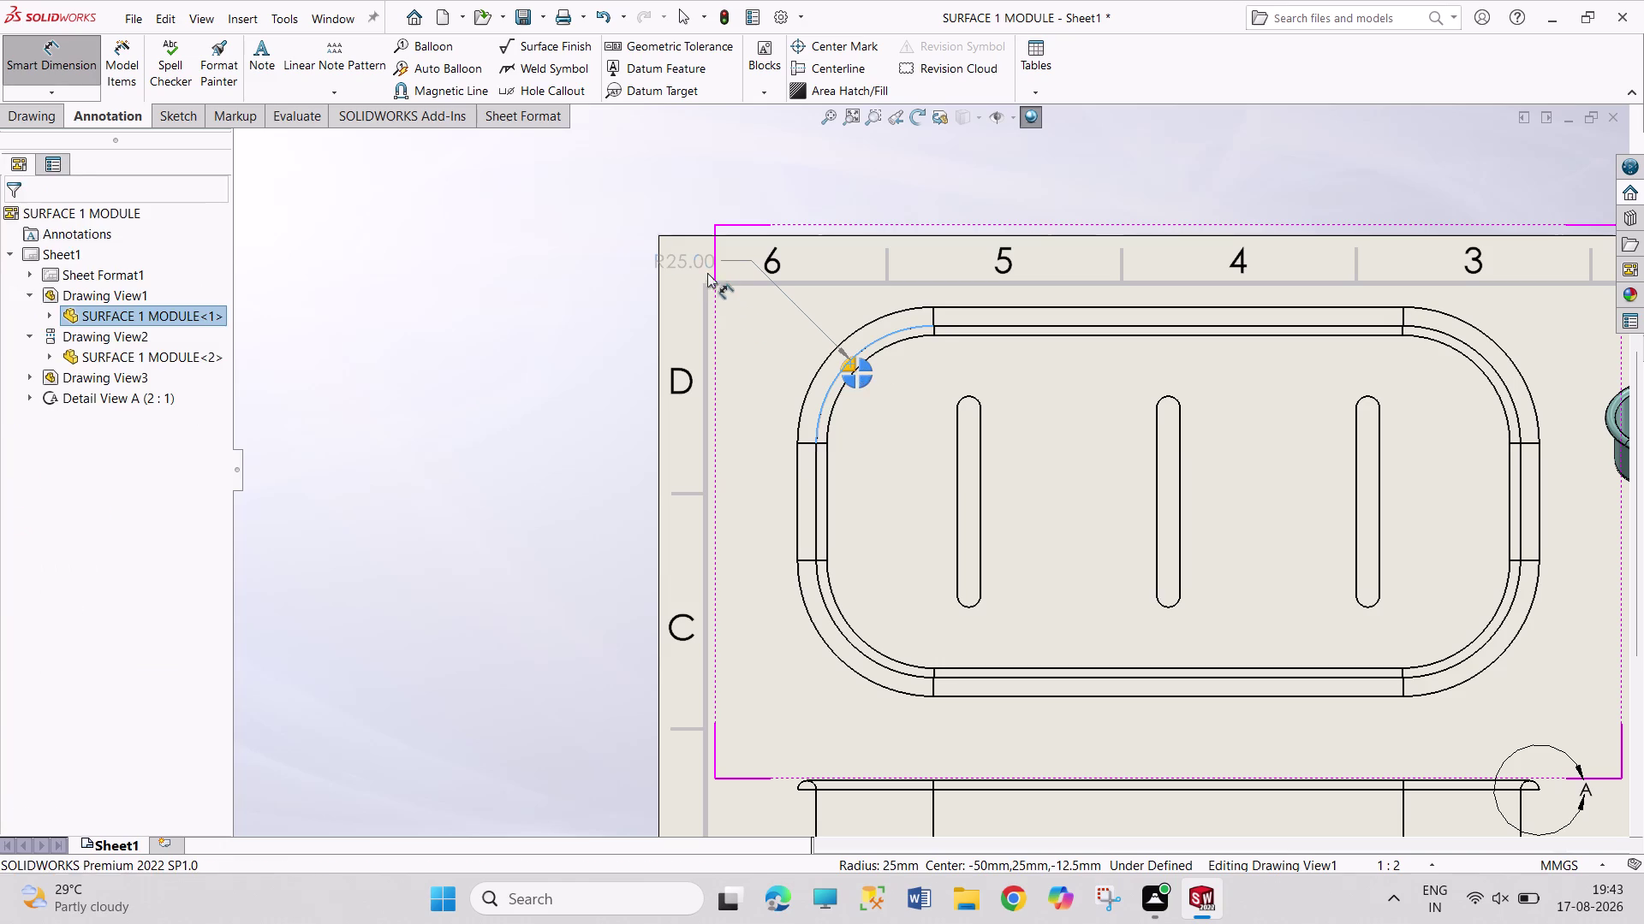
drag(697, 258, 777, 324)
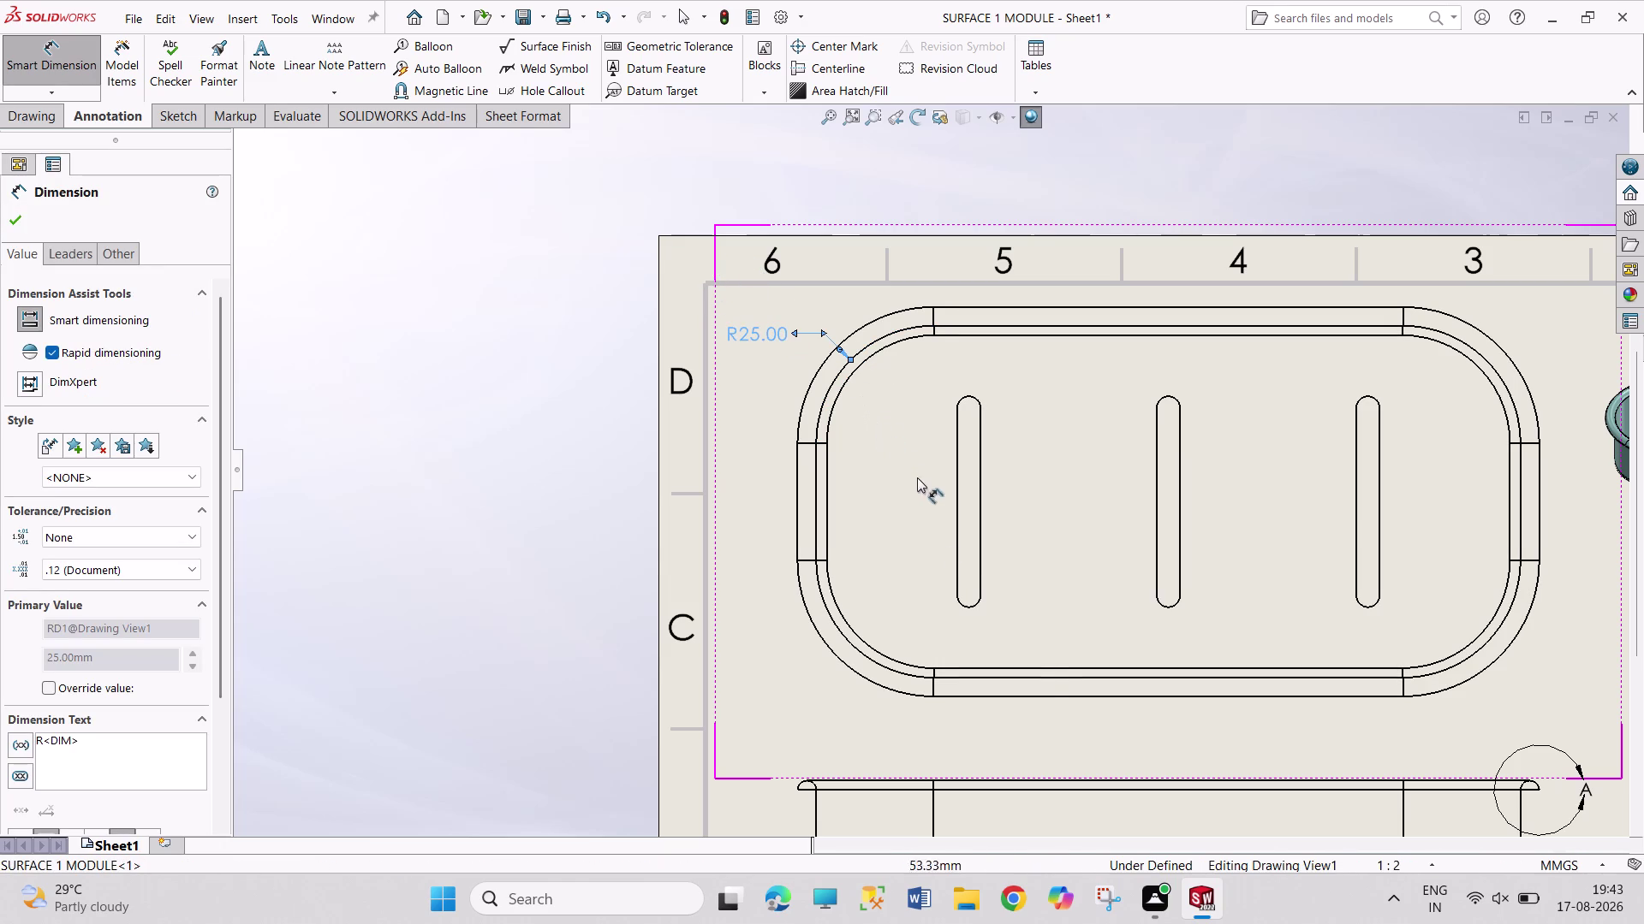
Select the short straight end of the top-view outline and further edges.
click(818, 515)
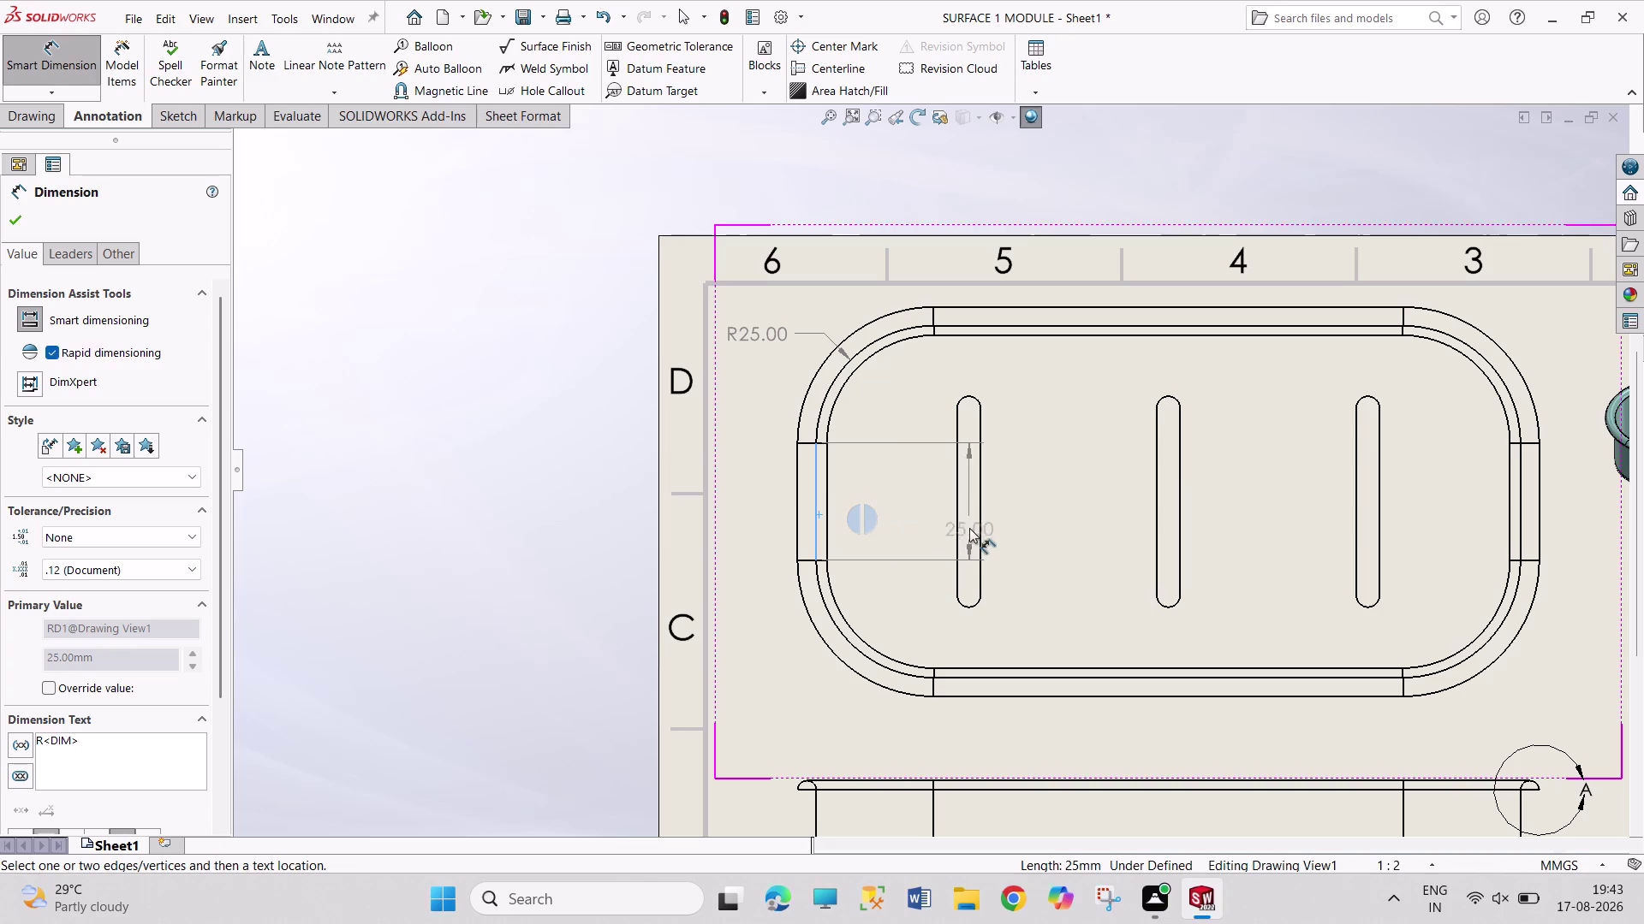
click(972, 606)
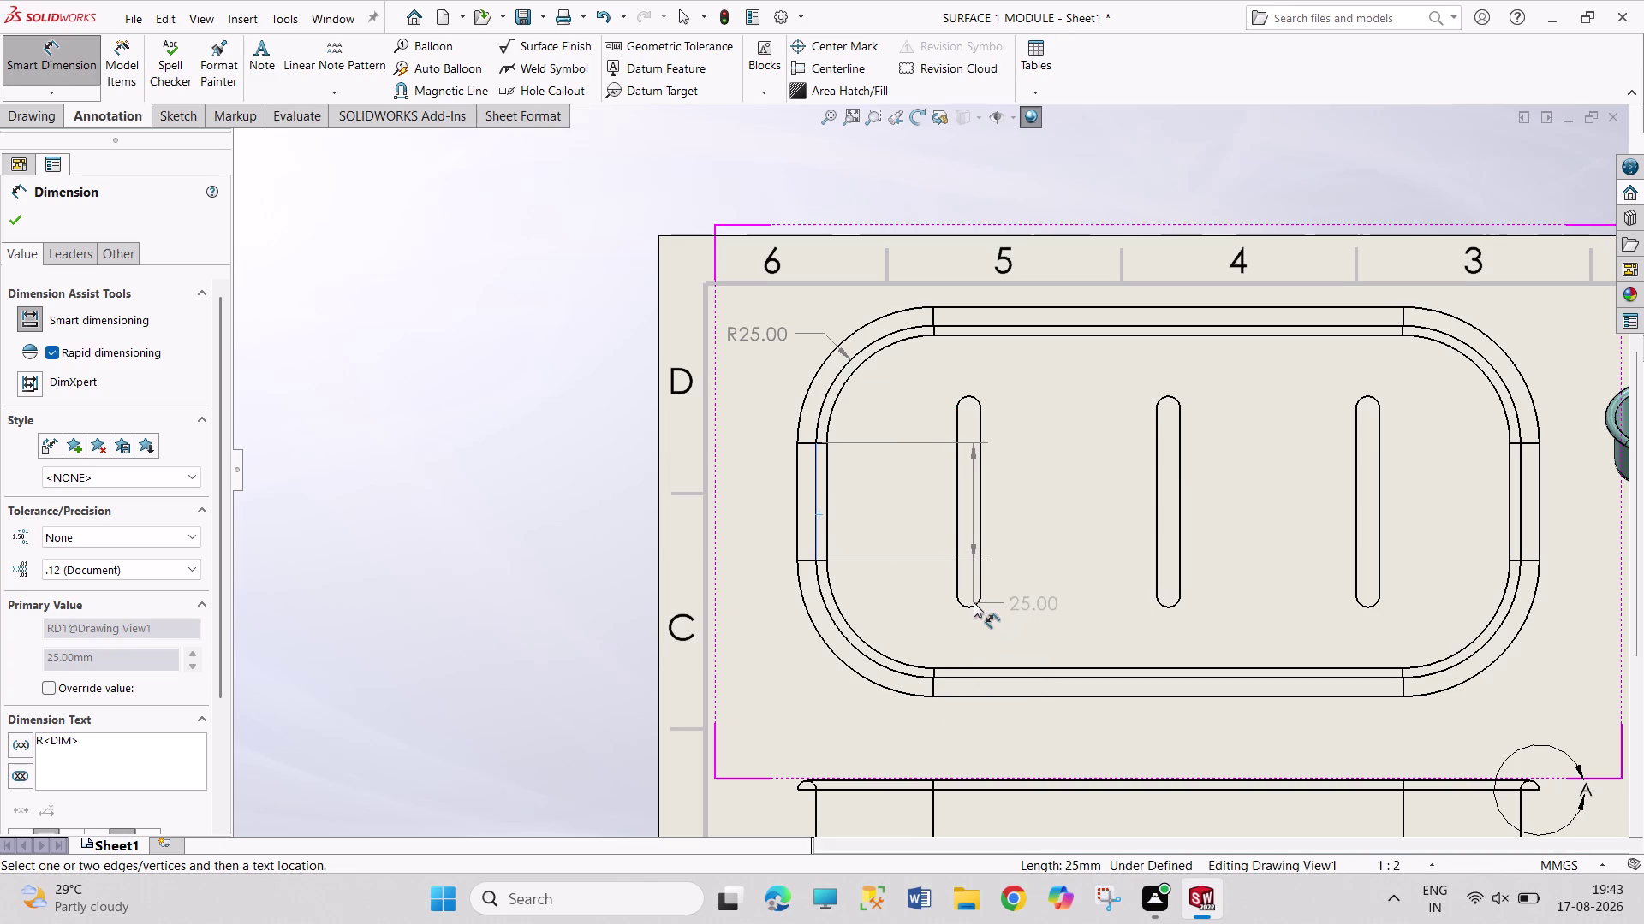
click(974, 603)
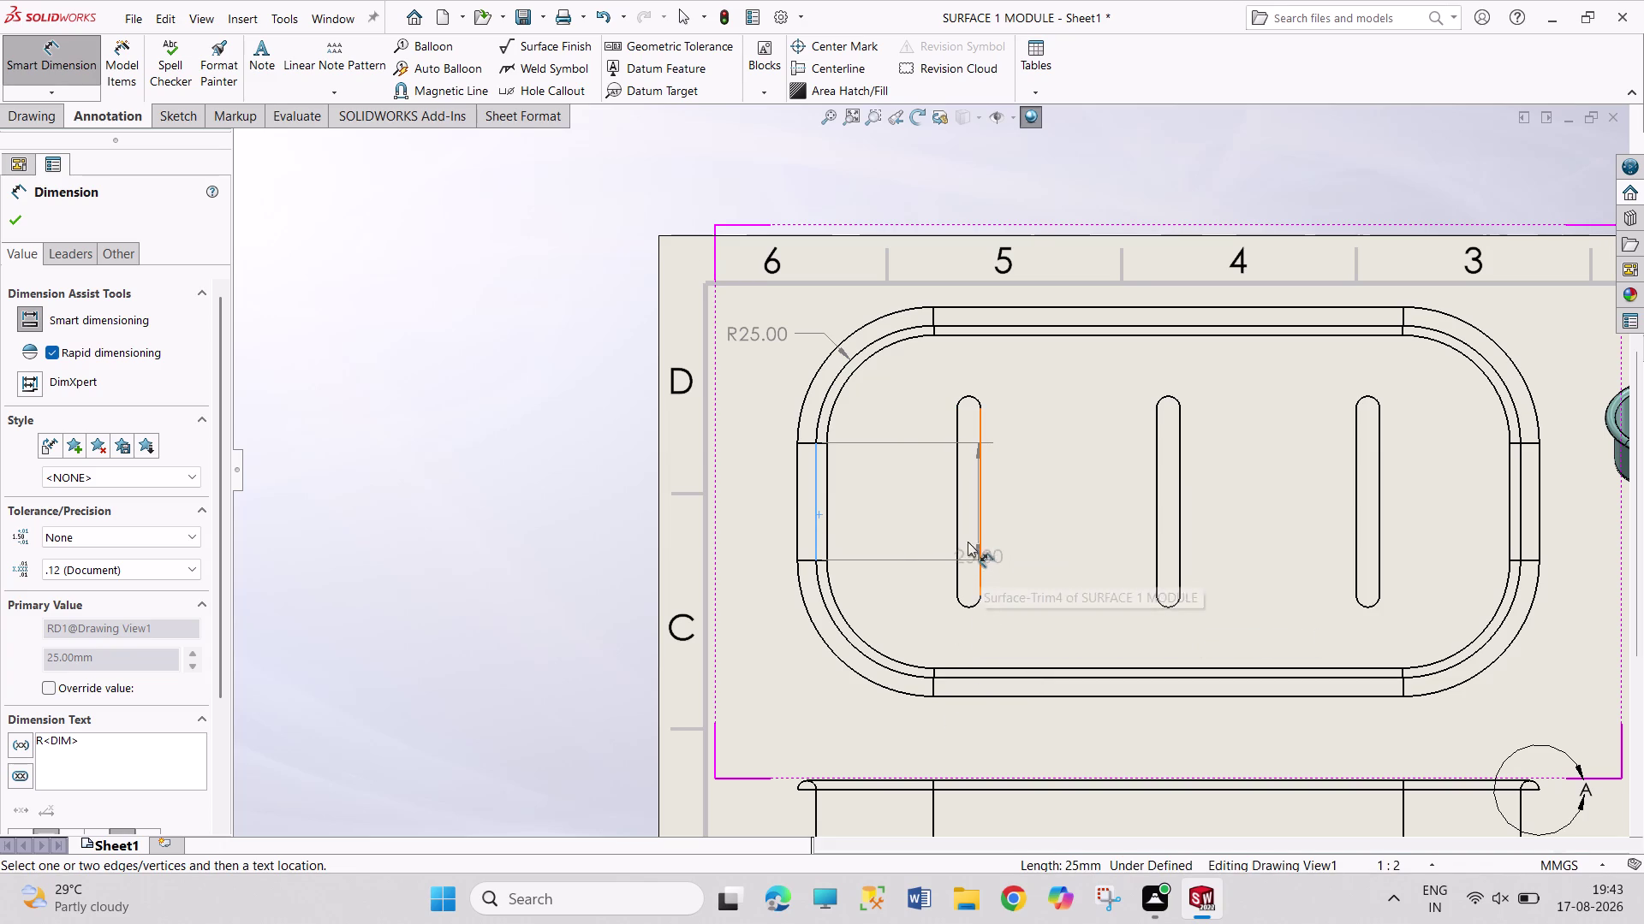
click(967, 397)
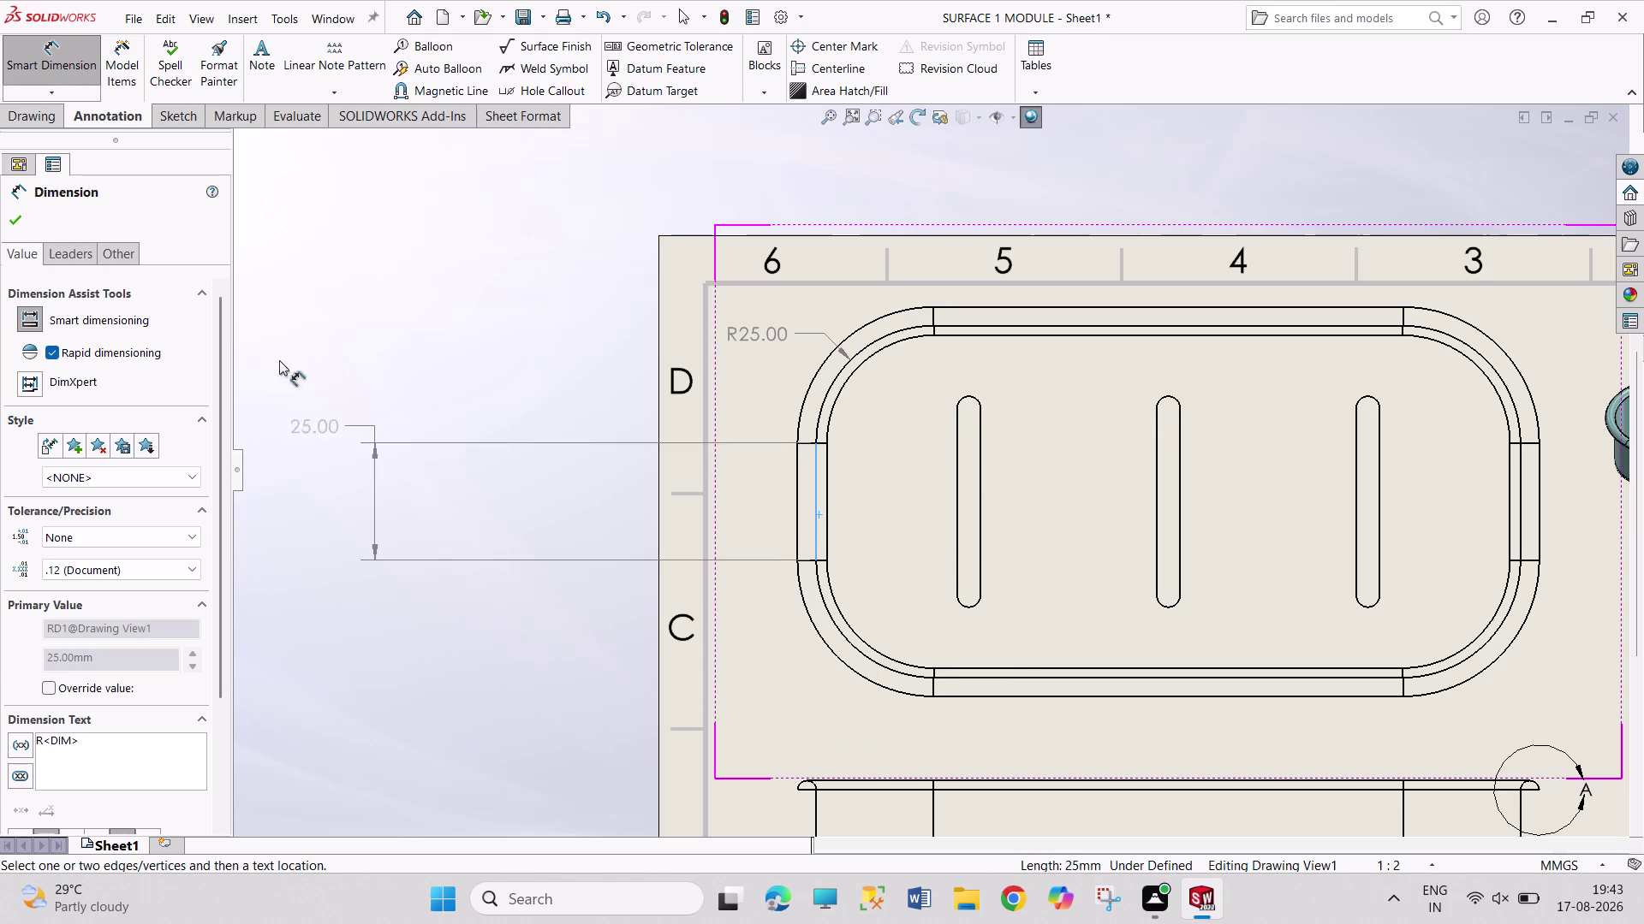
click(77, 60)
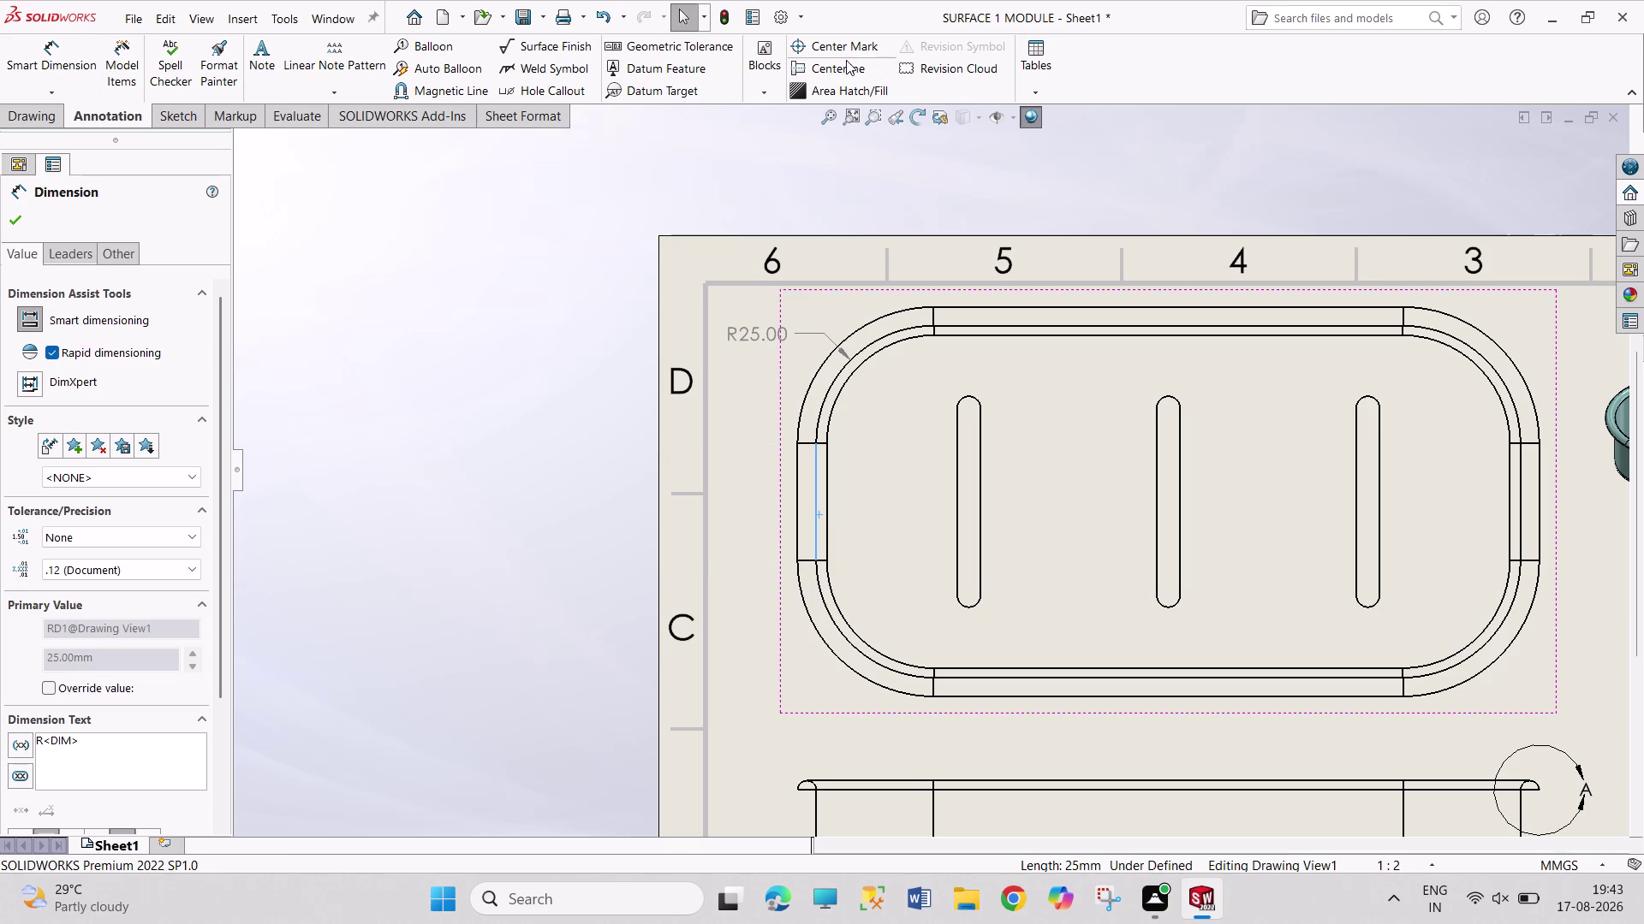
Add a centerline to the first slot, redoing a misplaced attempt.
click(851, 69)
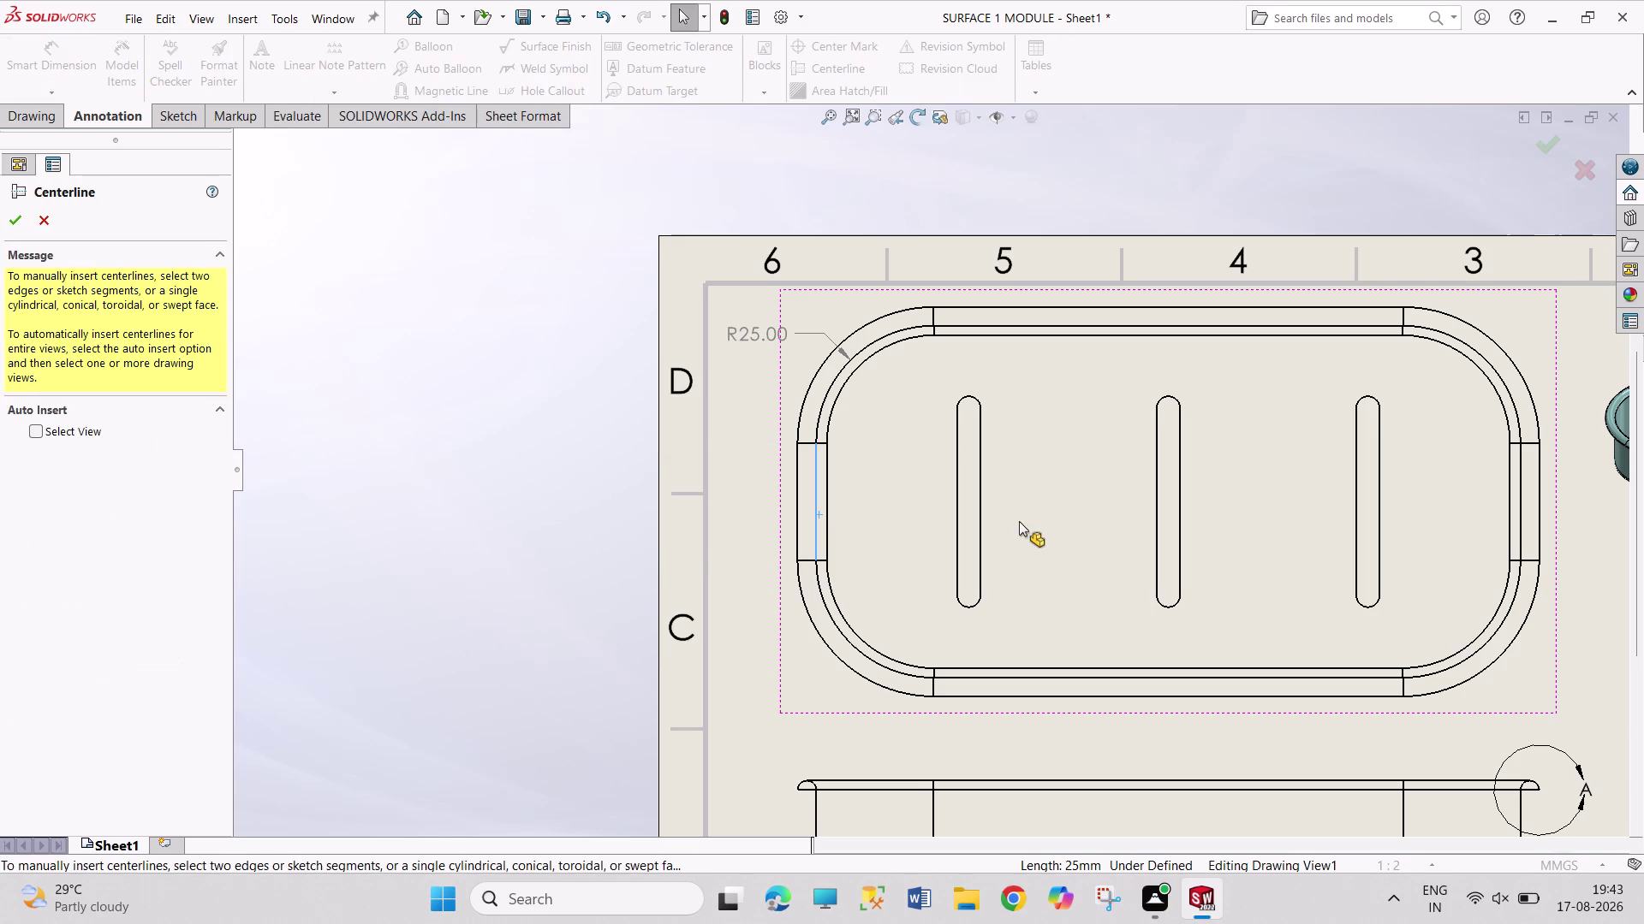
click(980, 509)
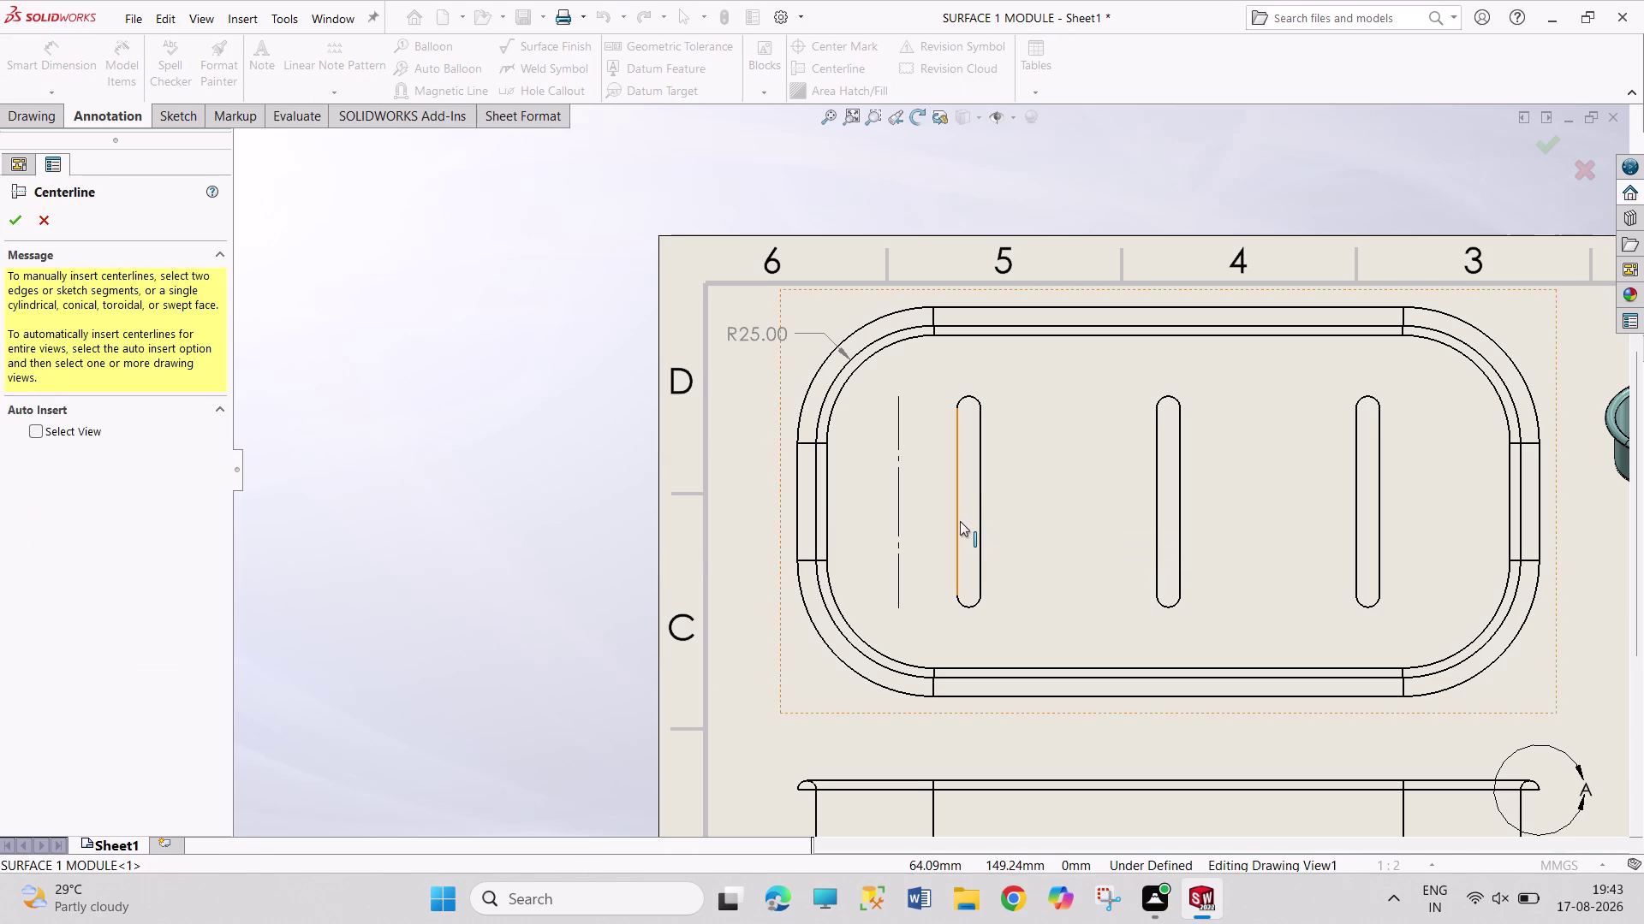
click(958, 521)
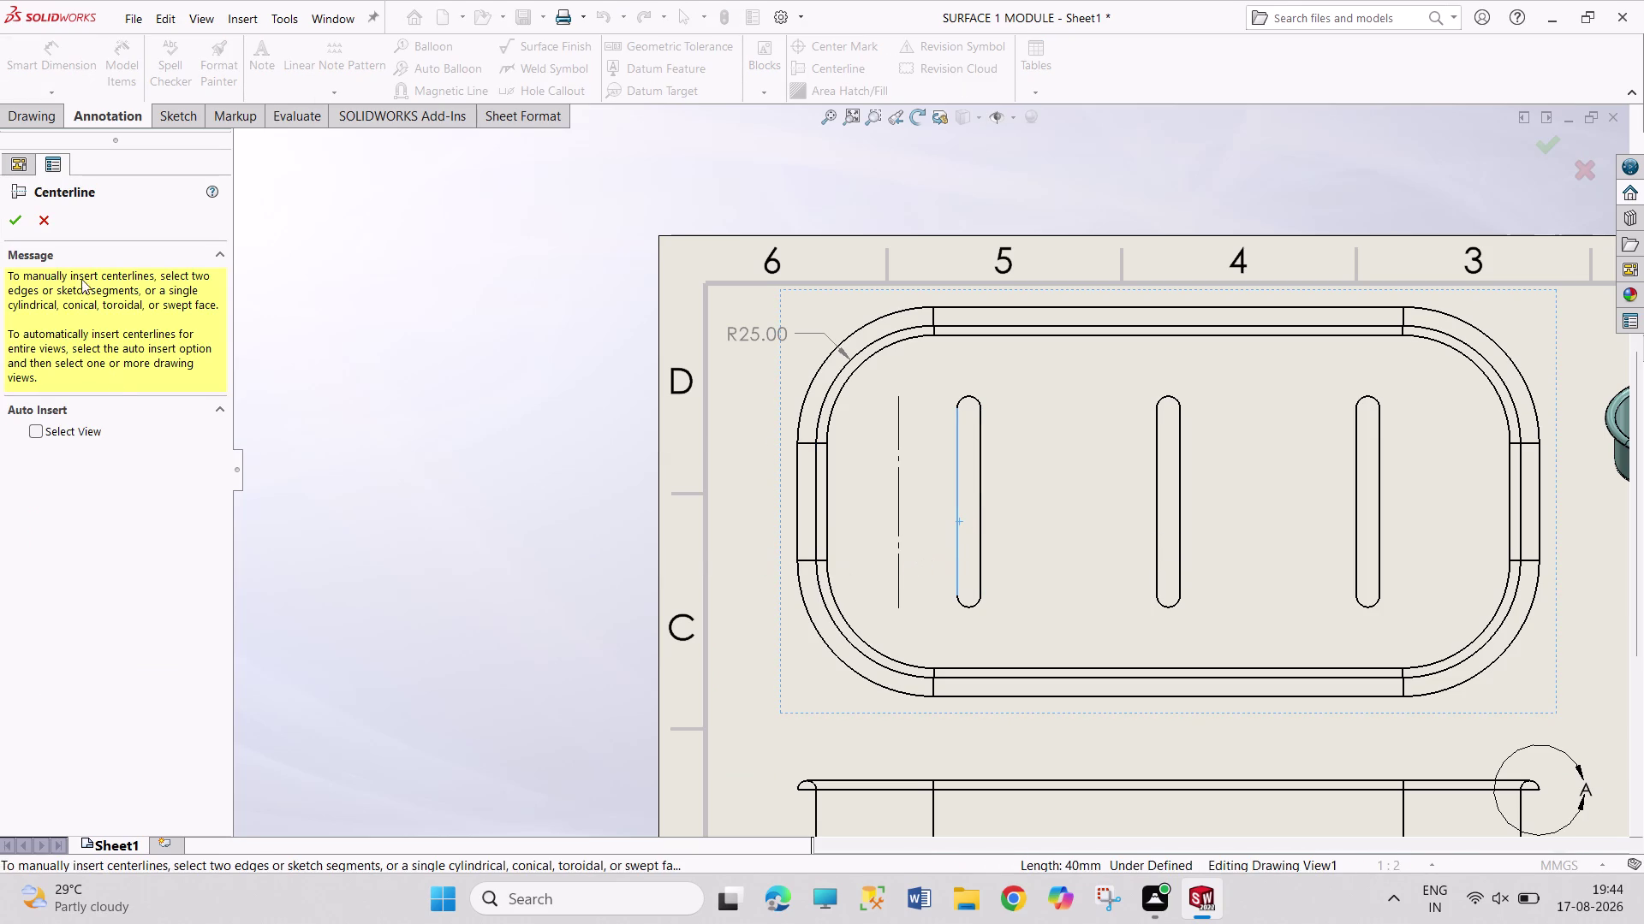
click(43, 222)
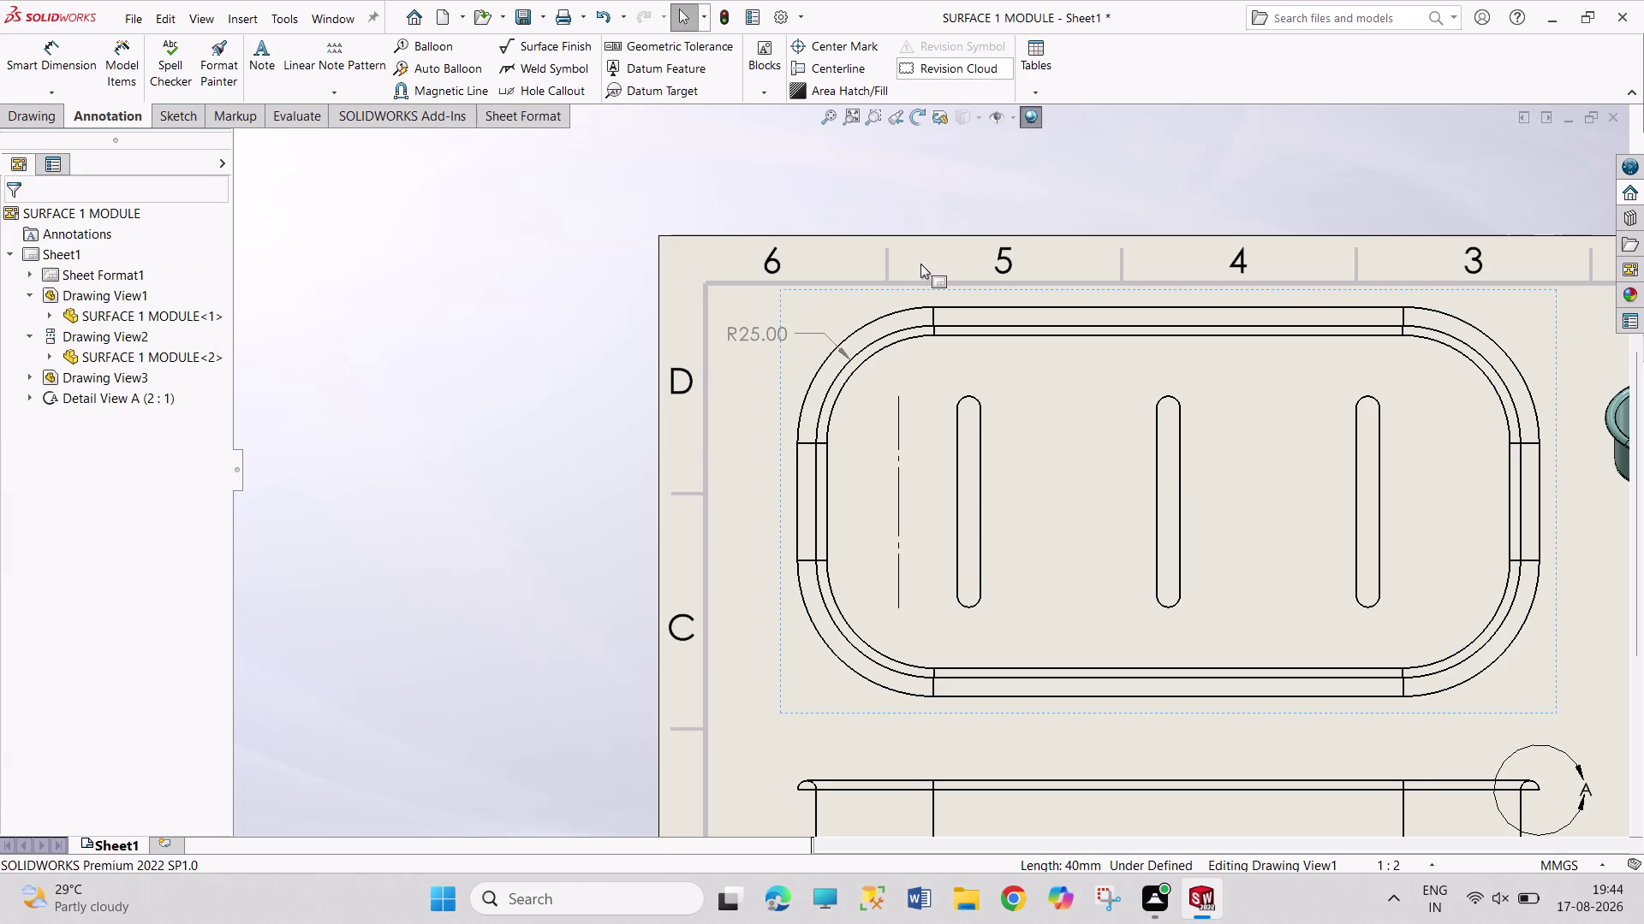
key(ctrl+z)
click(816, 71)
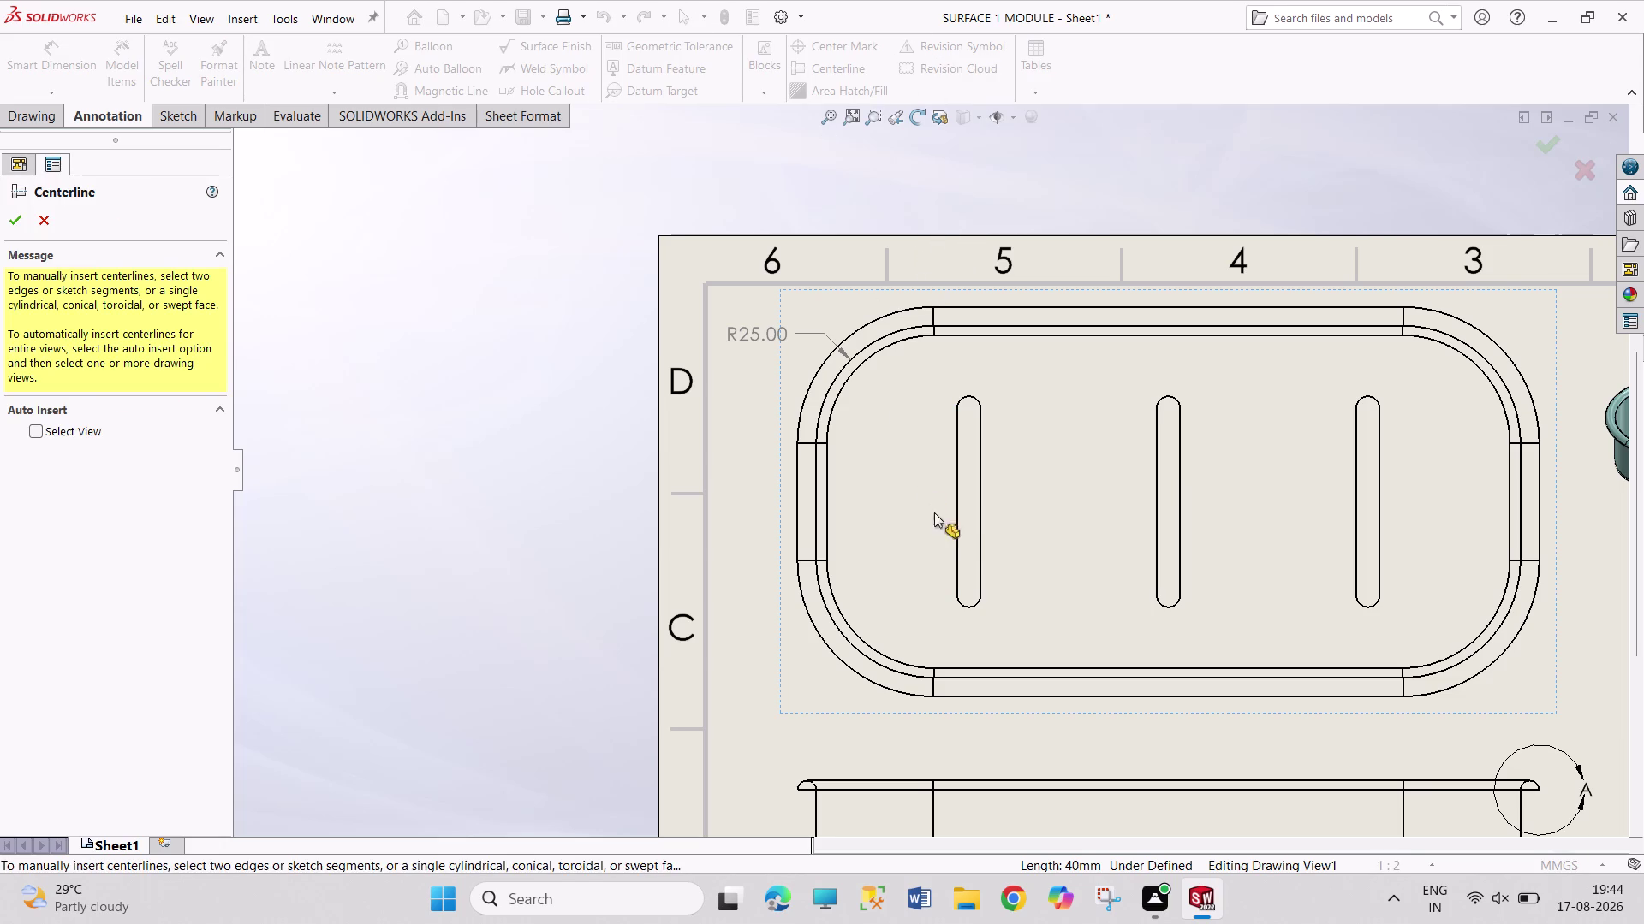
click(959, 511)
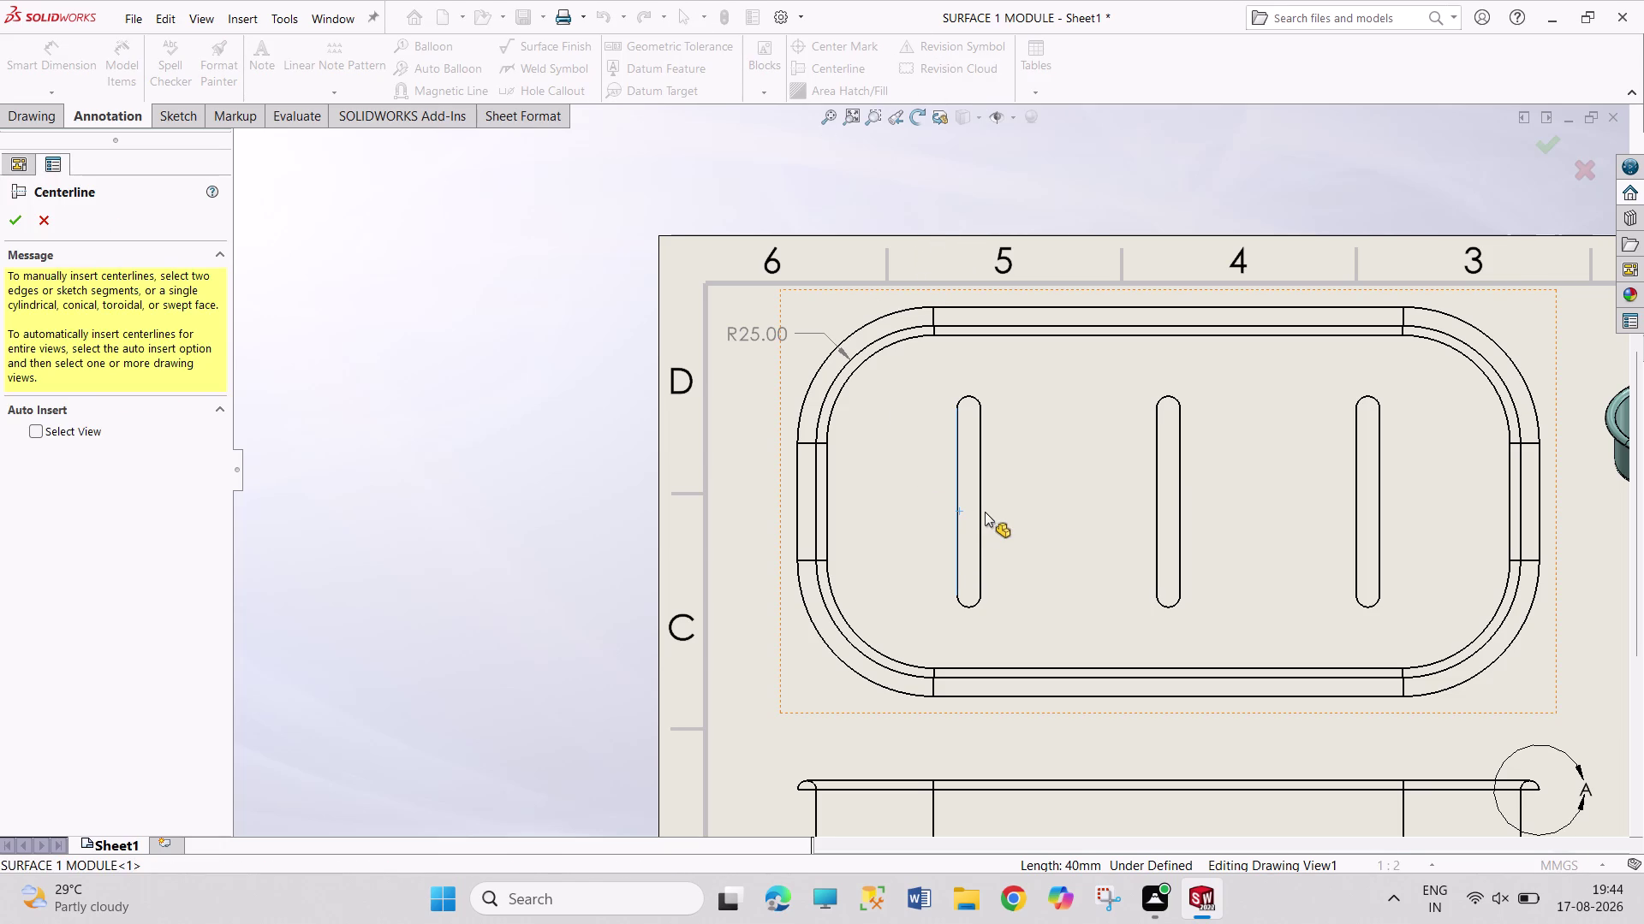
click(982, 512)
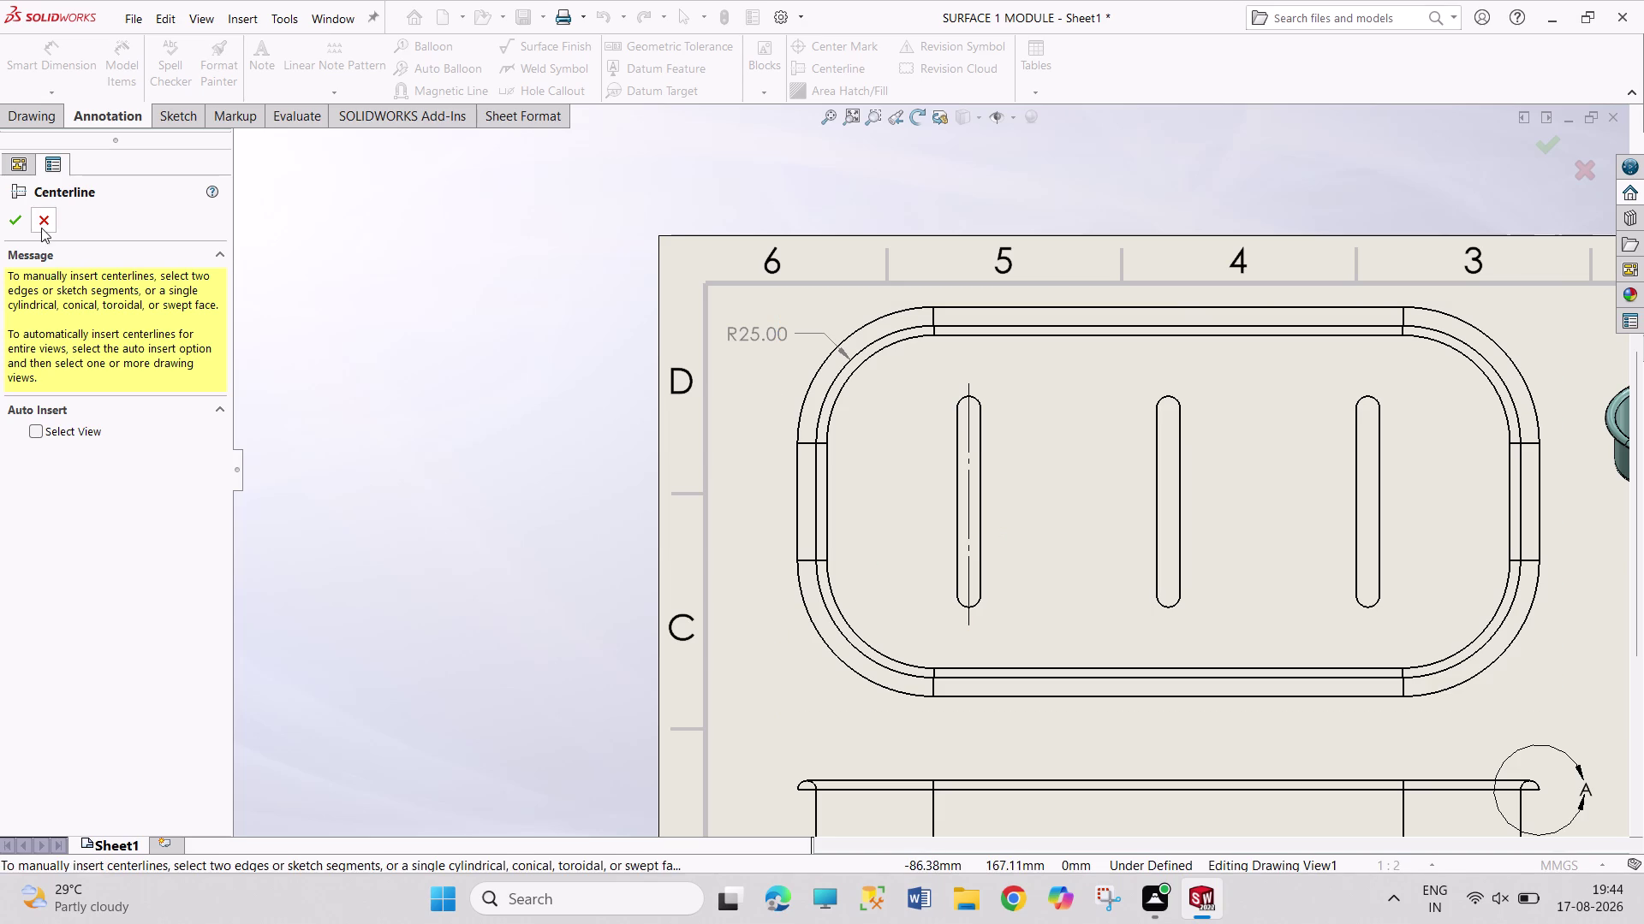
click(6, 221)
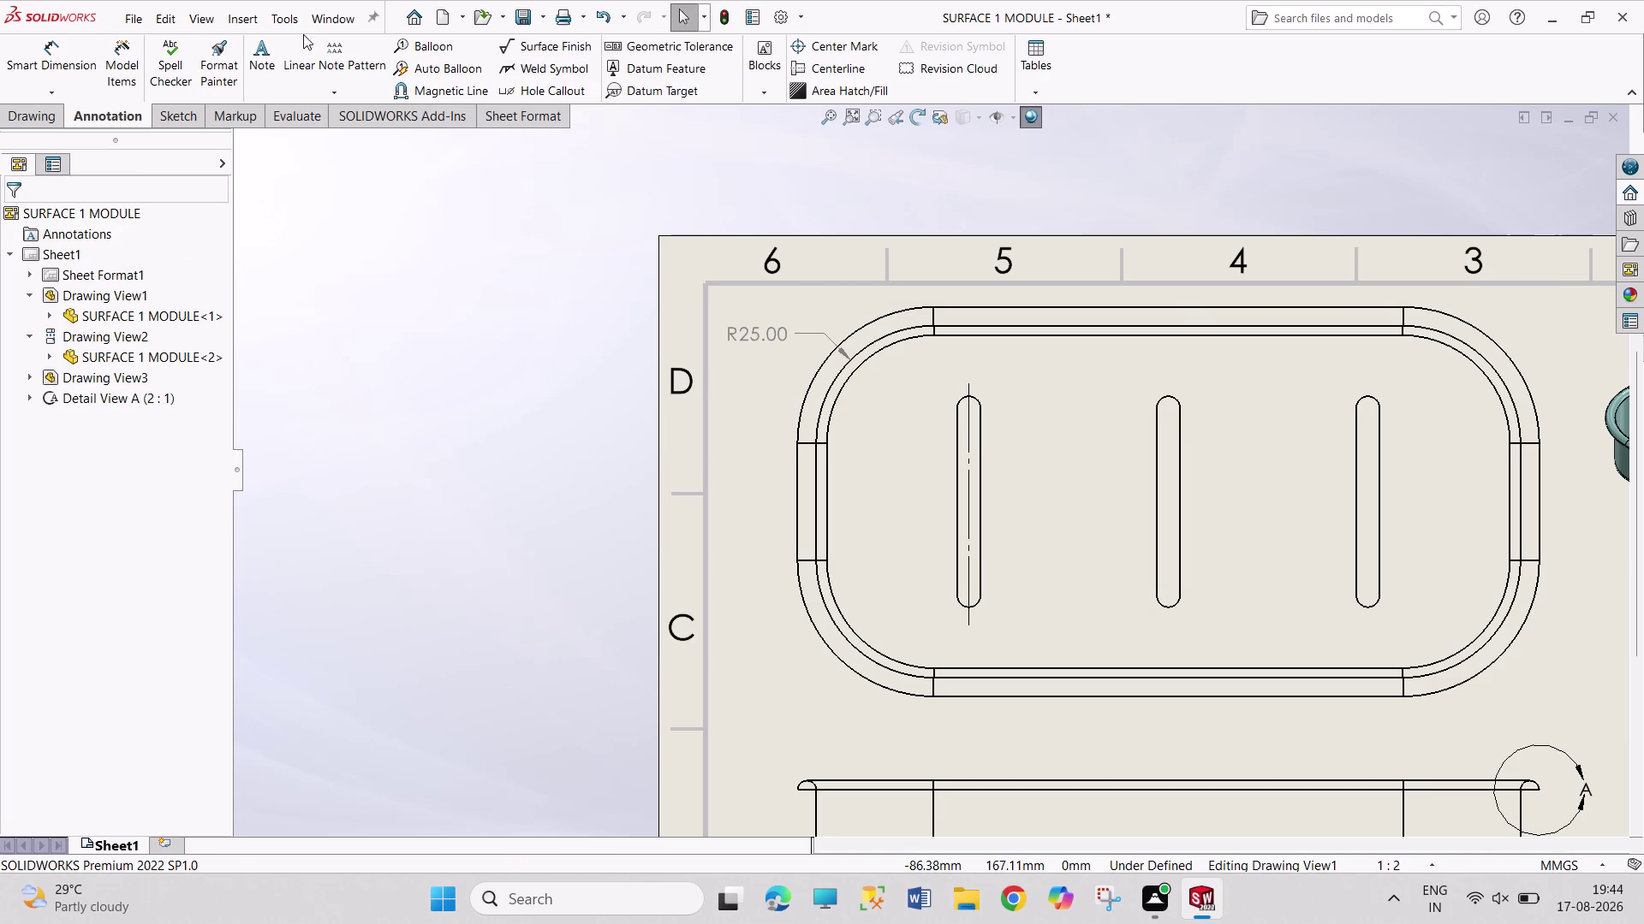
Dimension the first slot centerline 32.50 from the inner left wall, below the view.
click(41, 40)
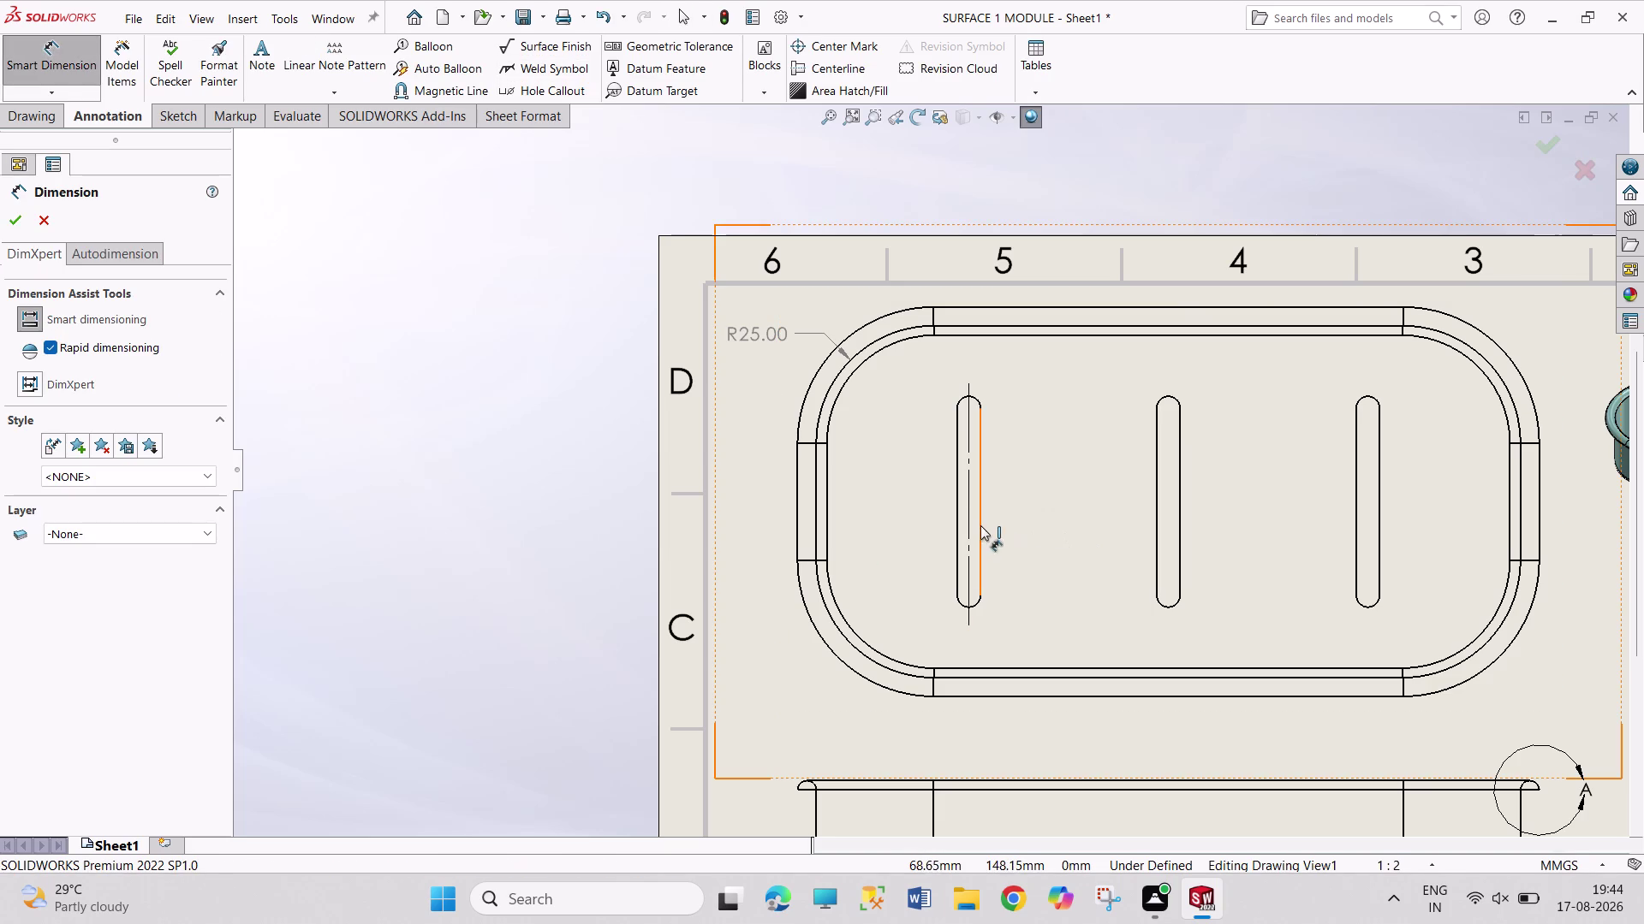
click(972, 521)
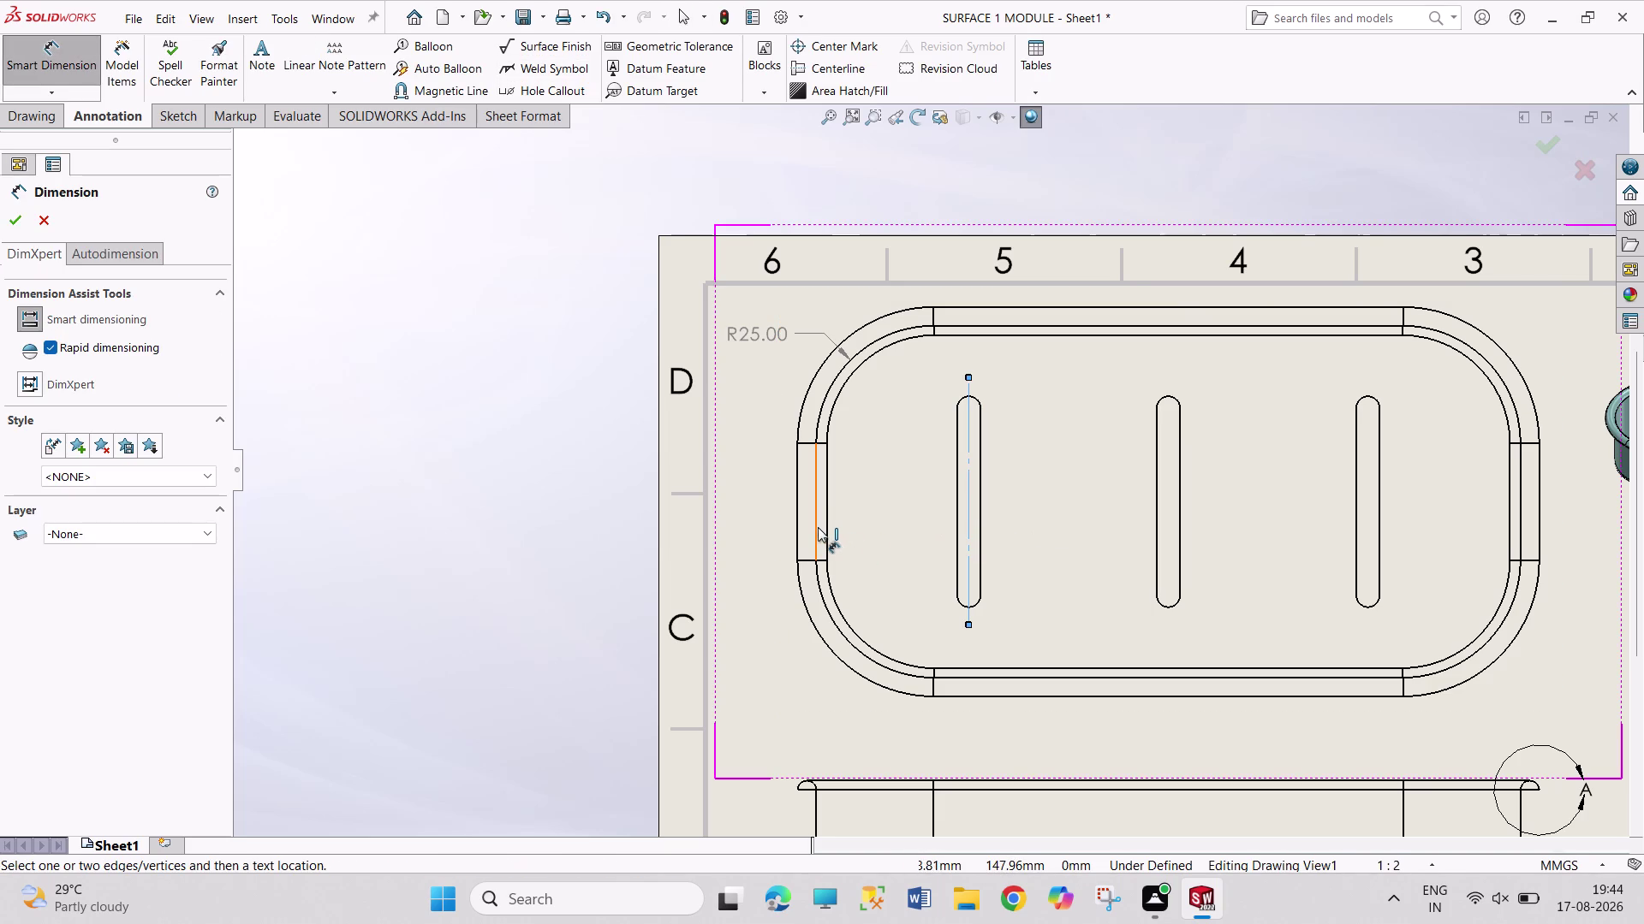
click(818, 527)
click(906, 742)
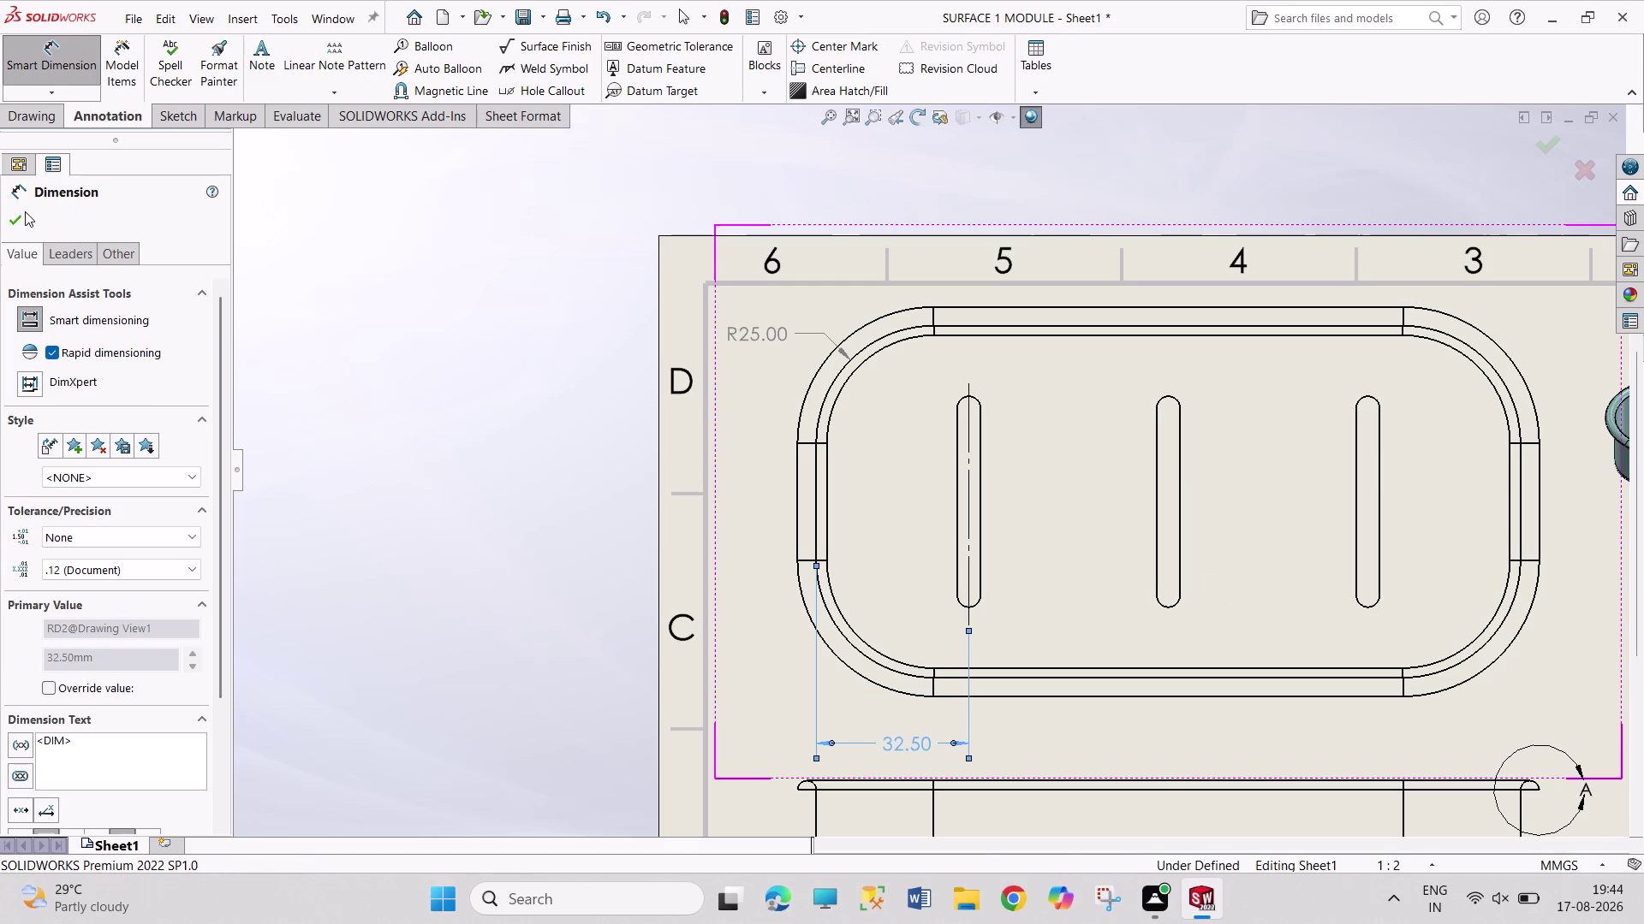
click(25, 211)
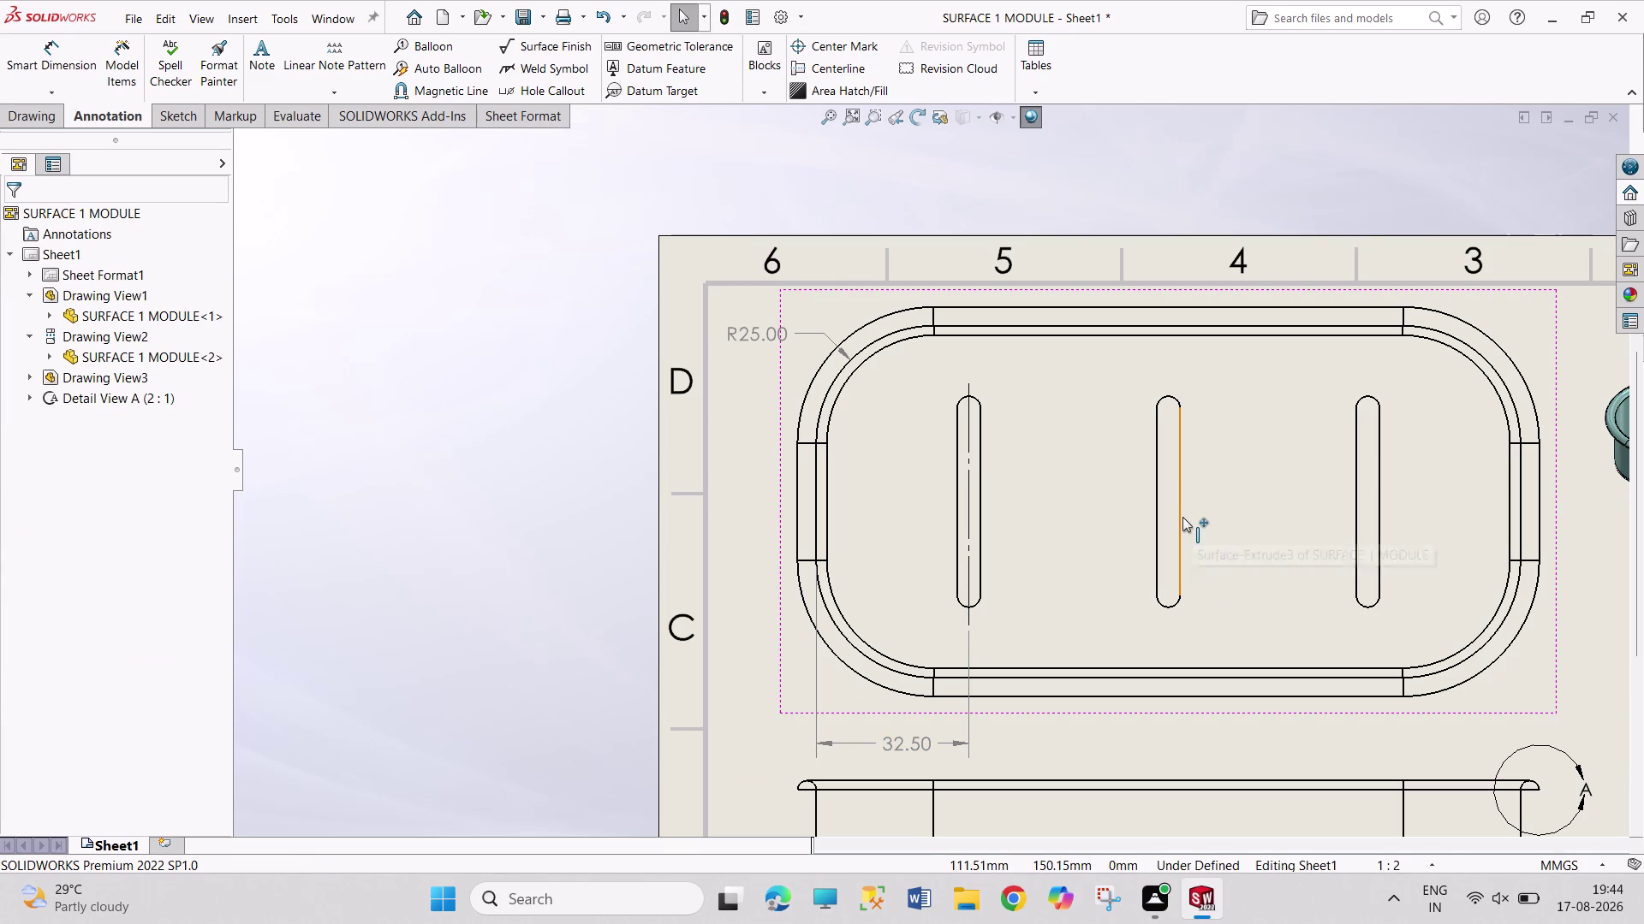
Add centerlines to the middle and third slots.
click(1183, 517)
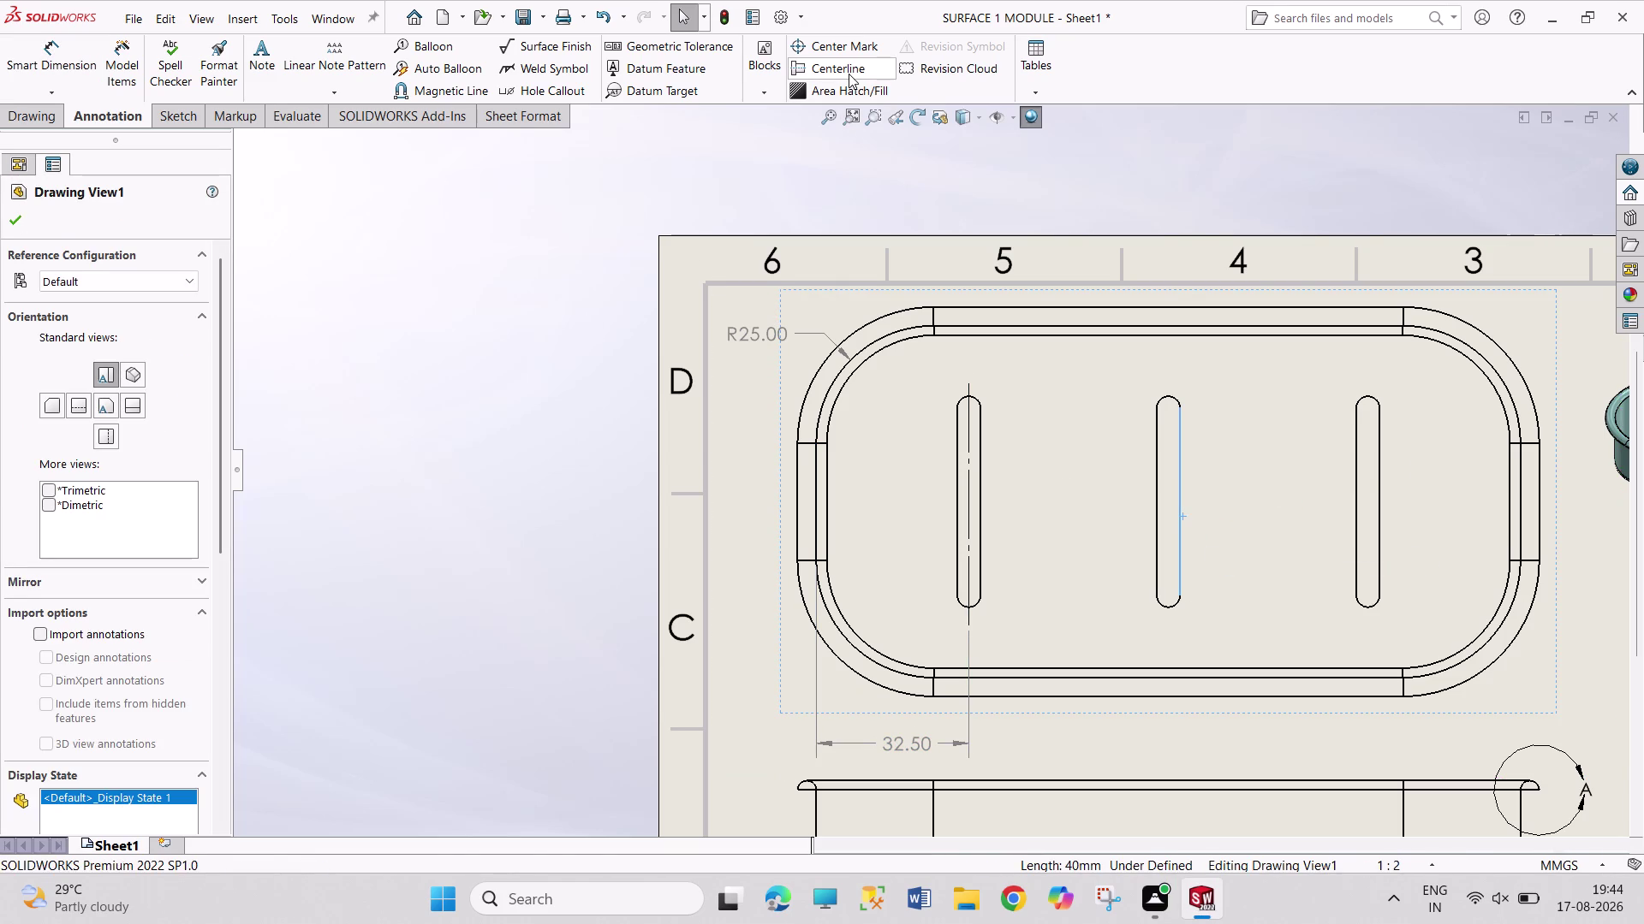
click(849, 72)
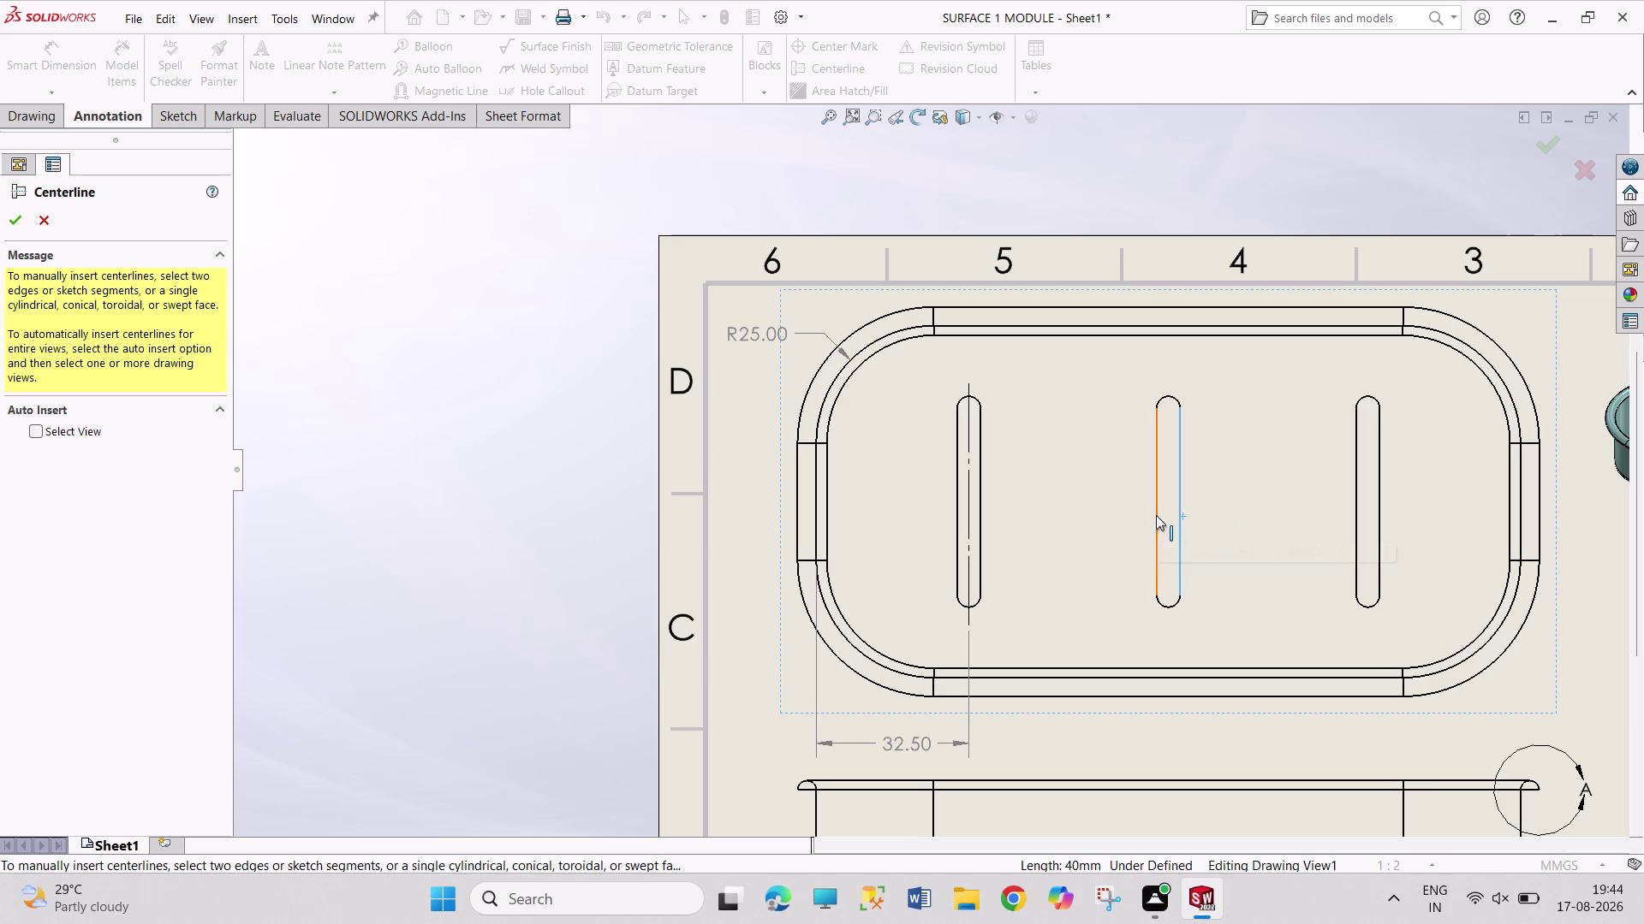
click(1158, 515)
click(20, 219)
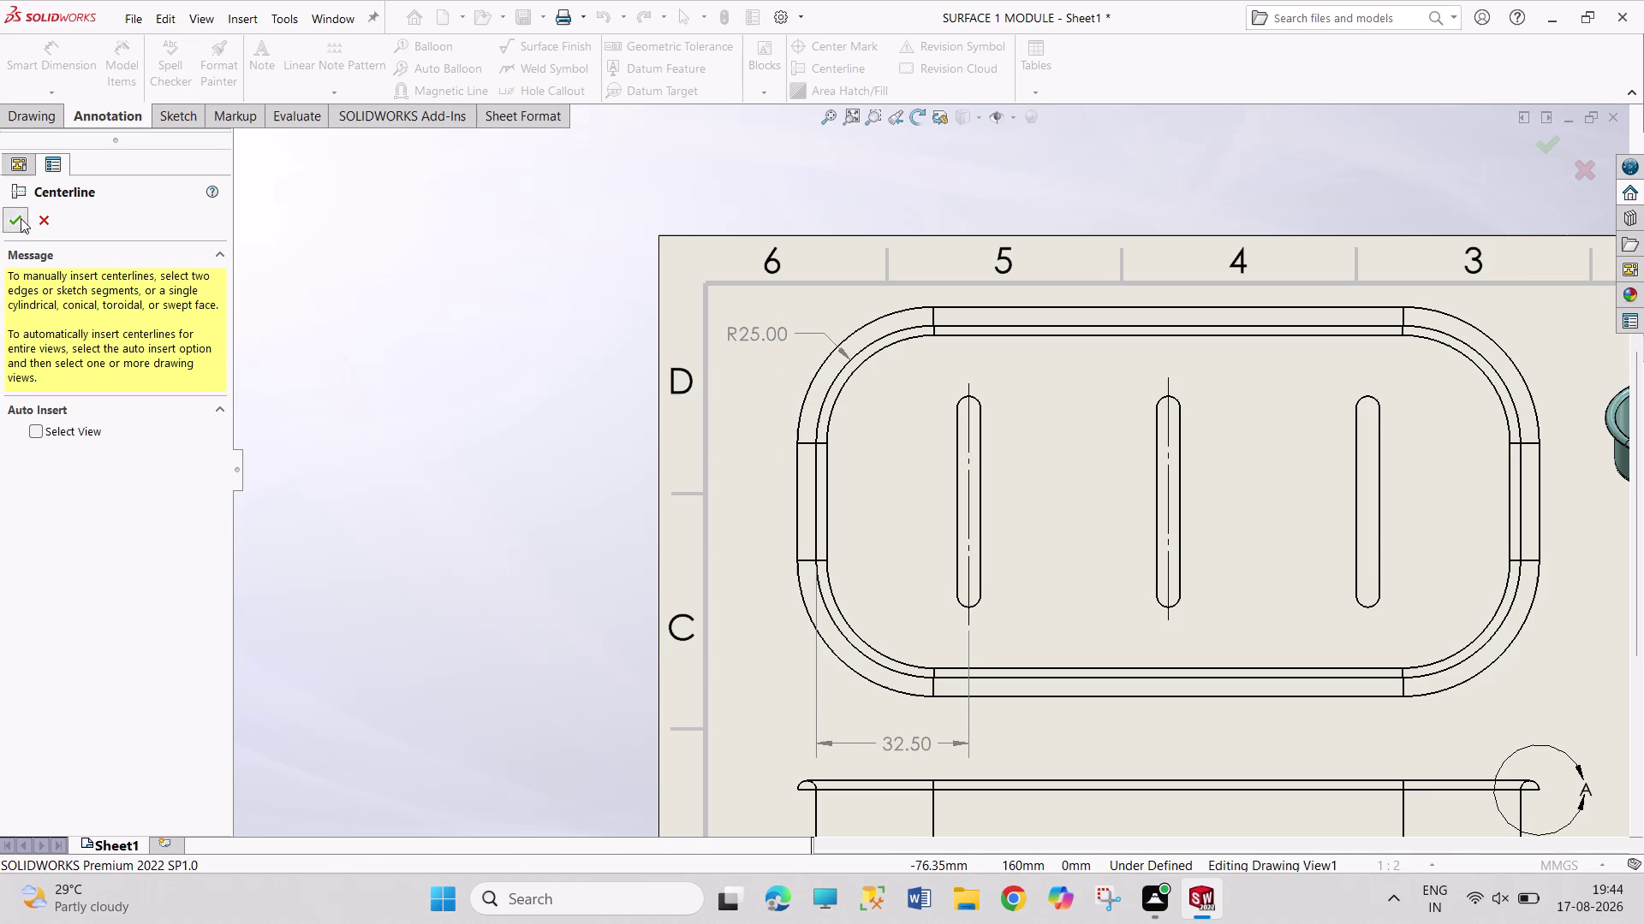
click(1355, 553)
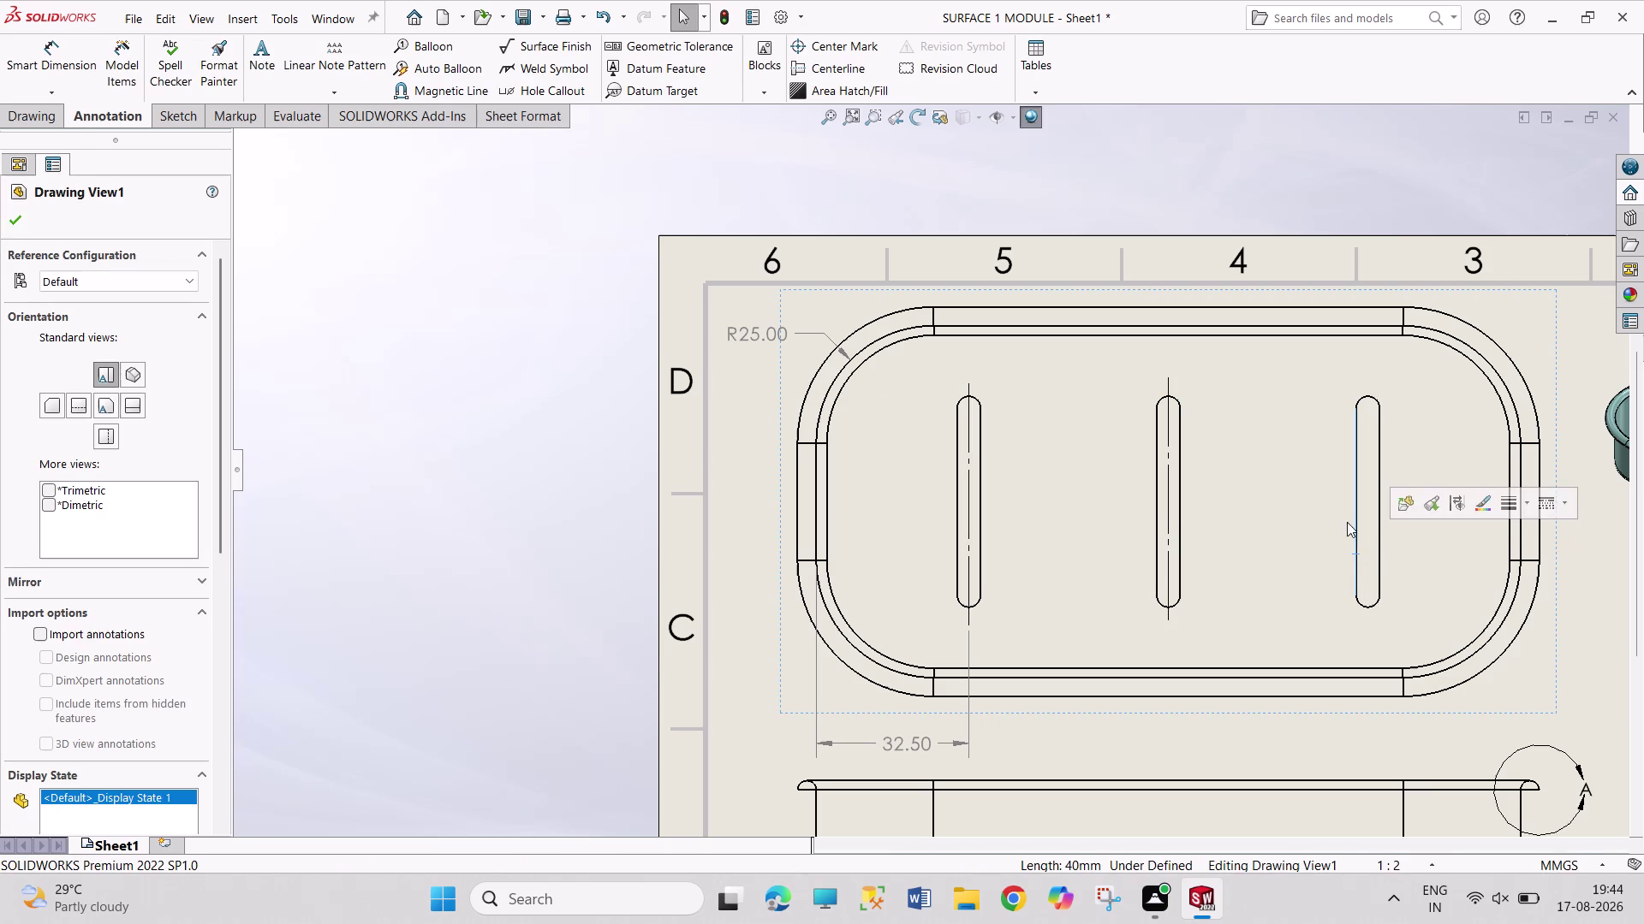
click(857, 64)
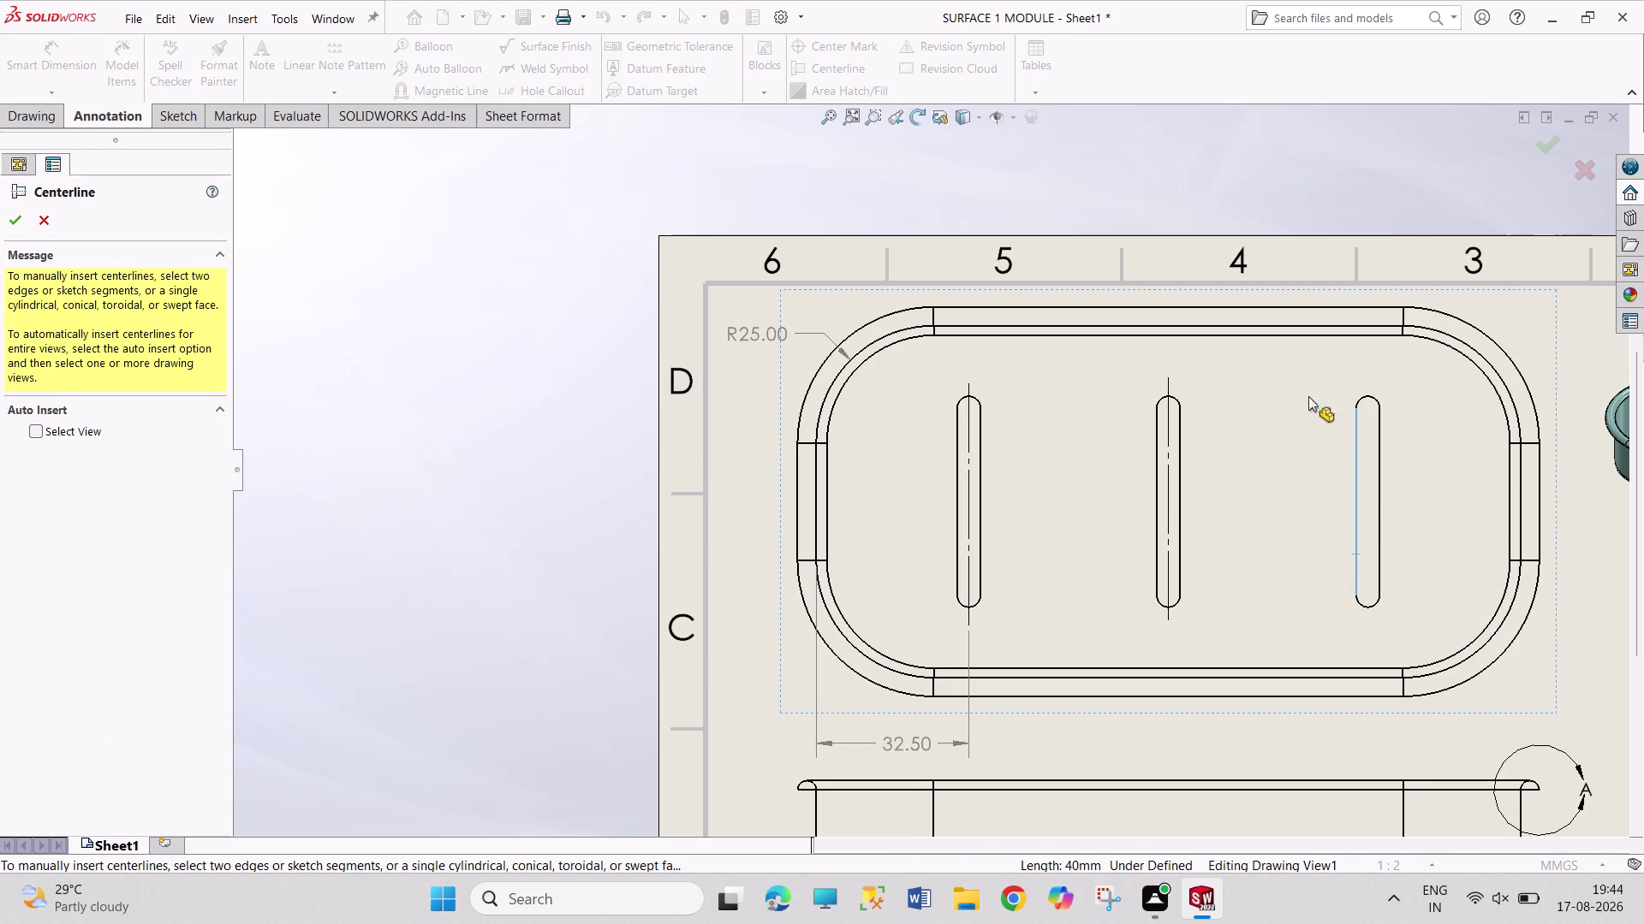
click(1379, 495)
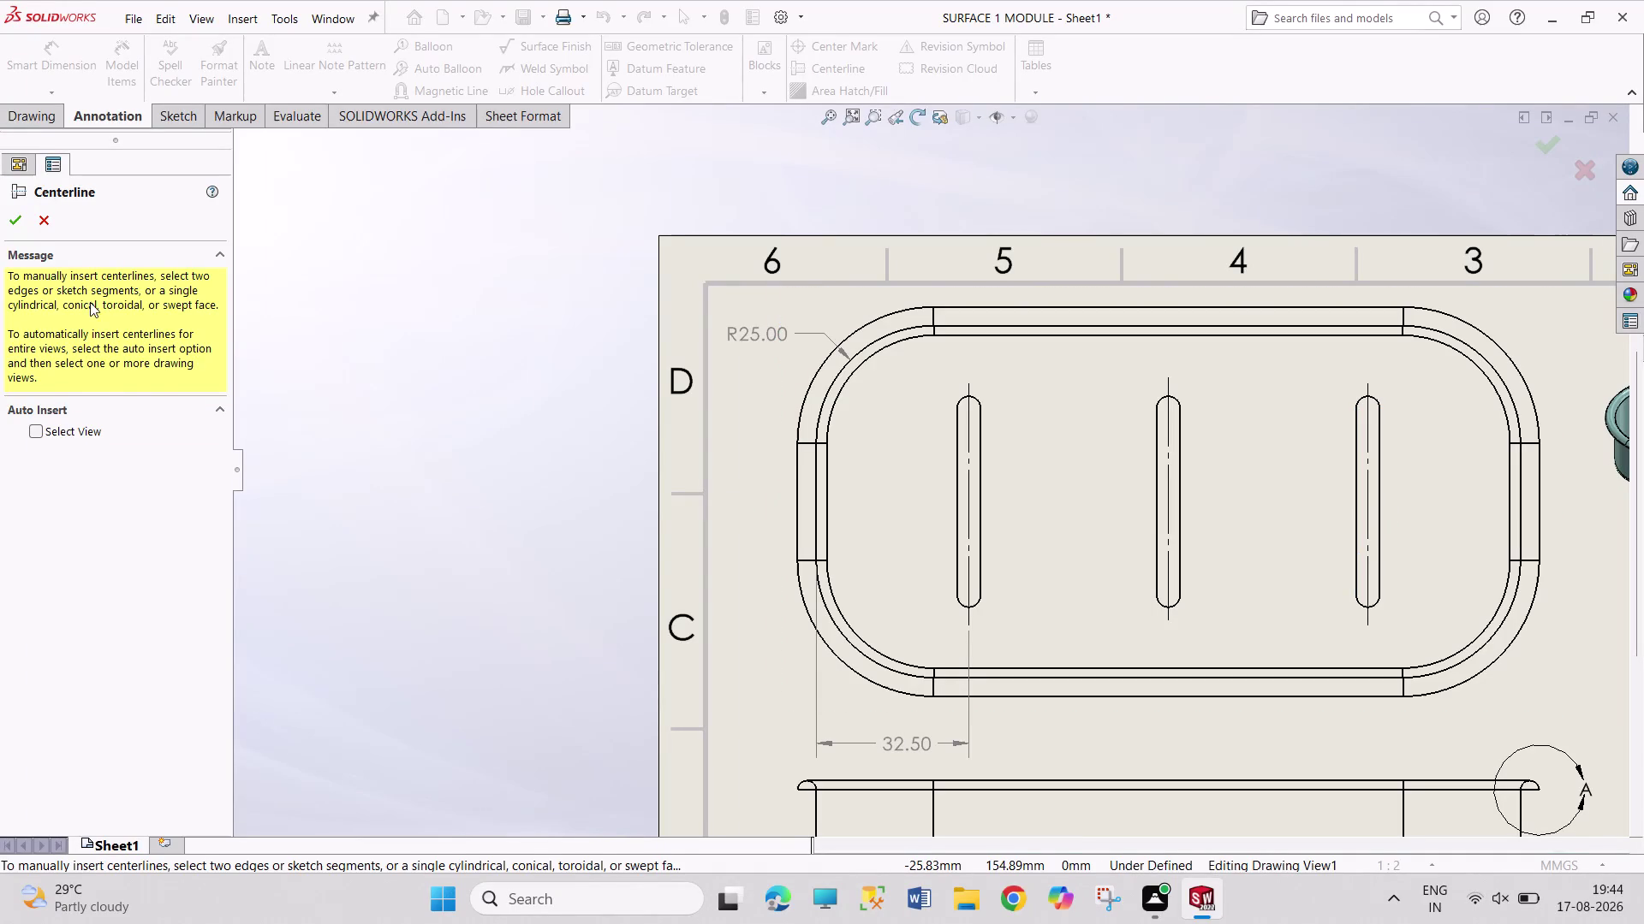
click(19, 222)
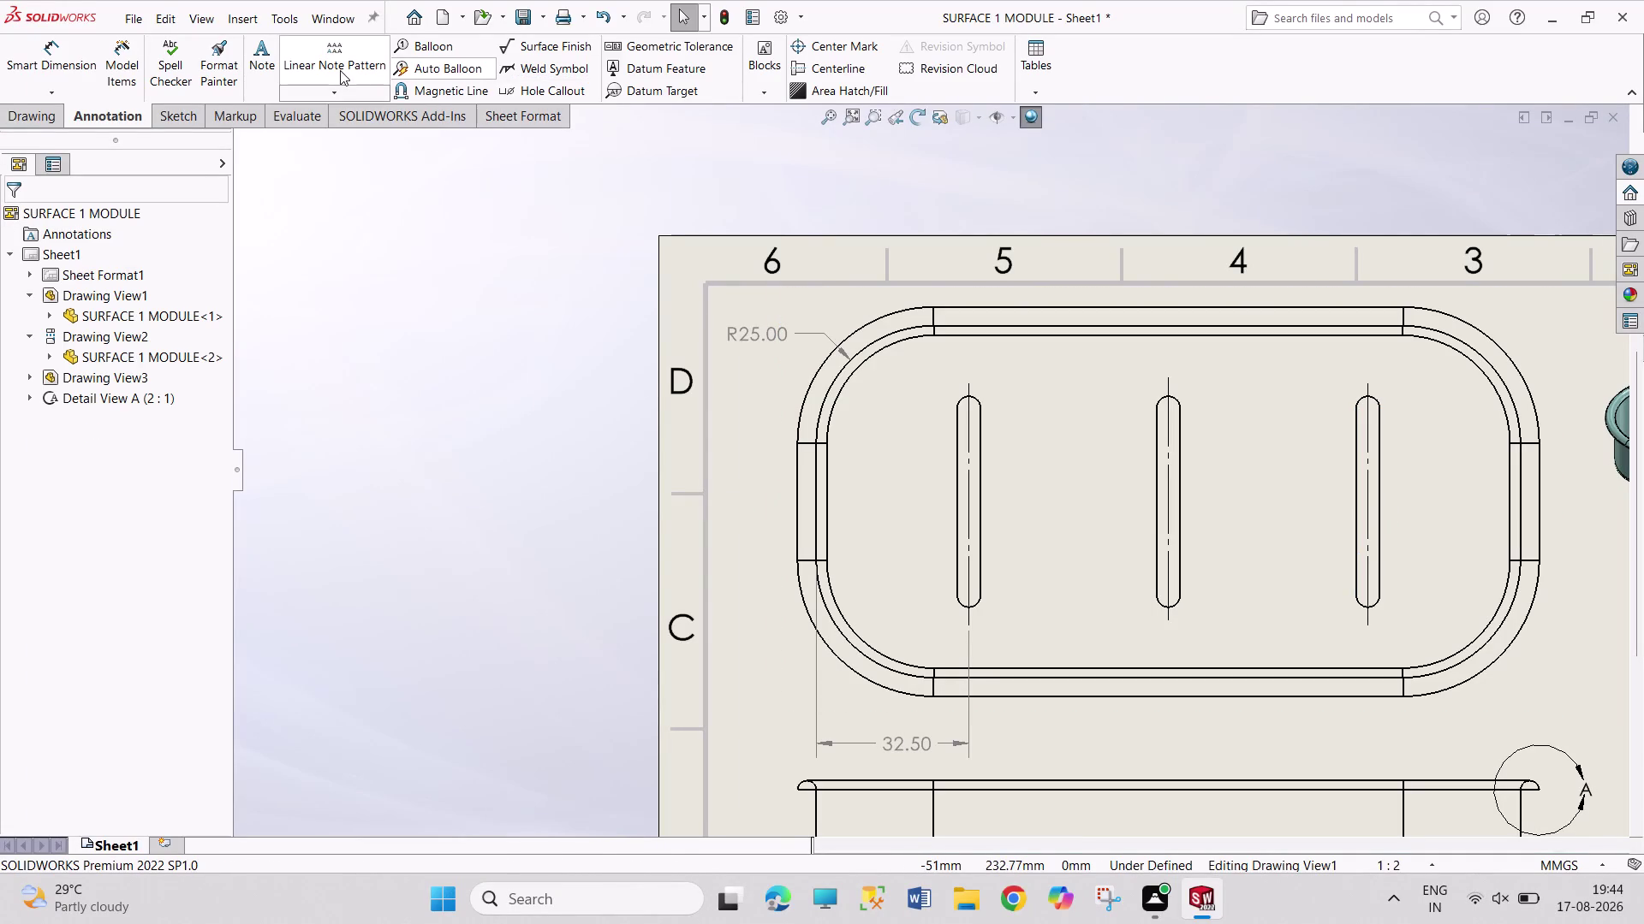
click(43, 68)
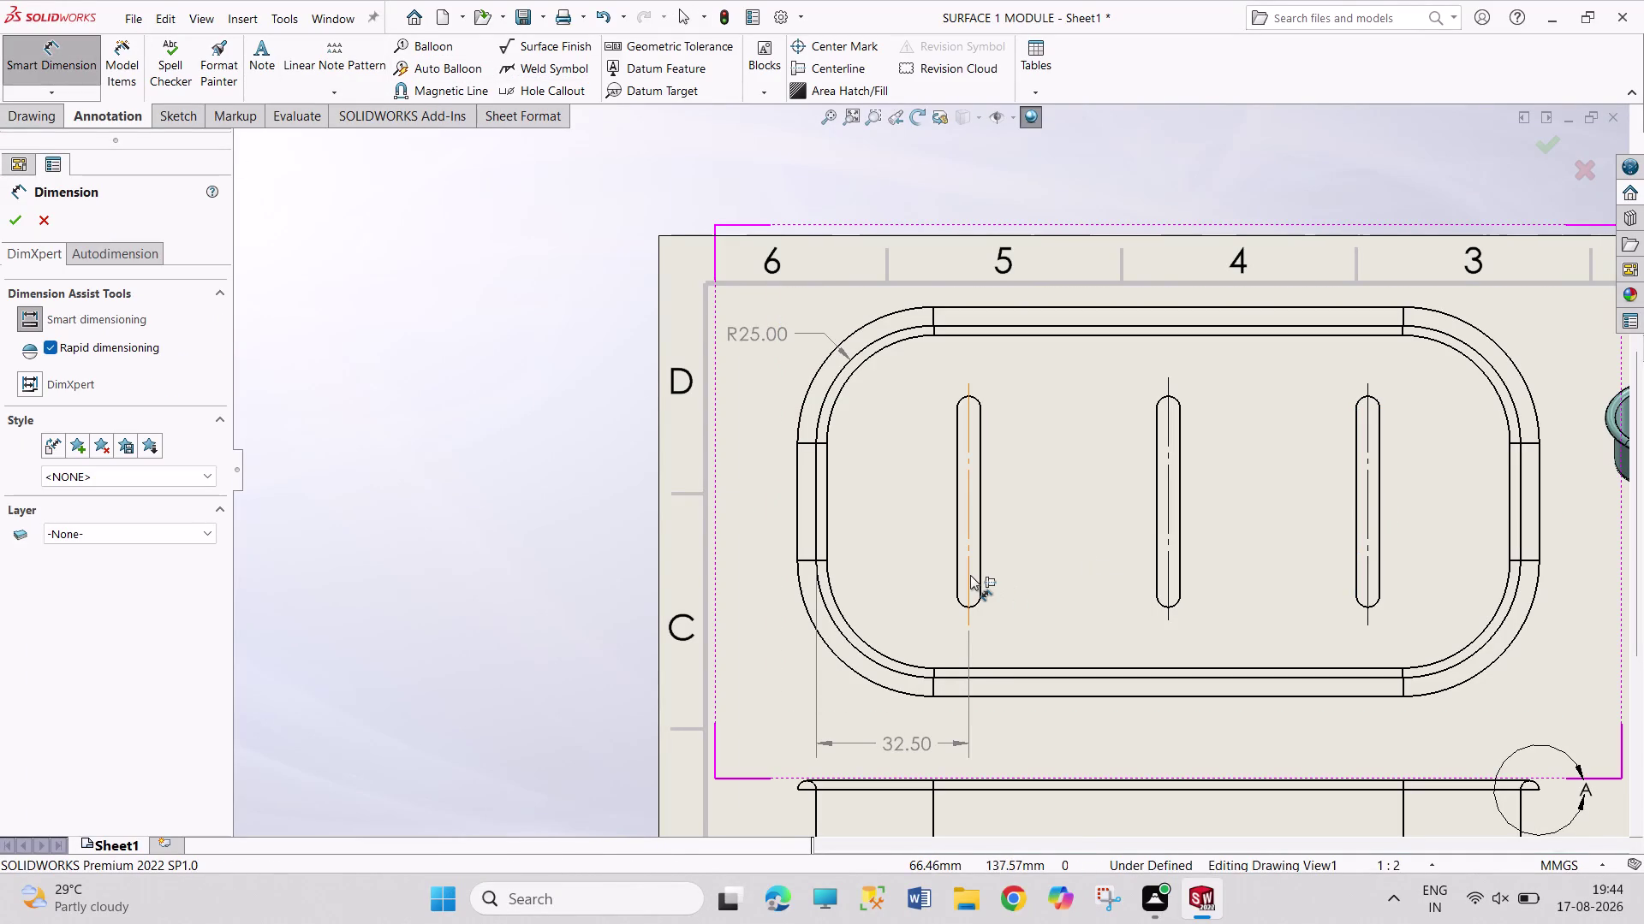
Place two 42.50 spacing dimensions between consecutive slot centerlines below the top view.
click(970, 575)
click(1168, 579)
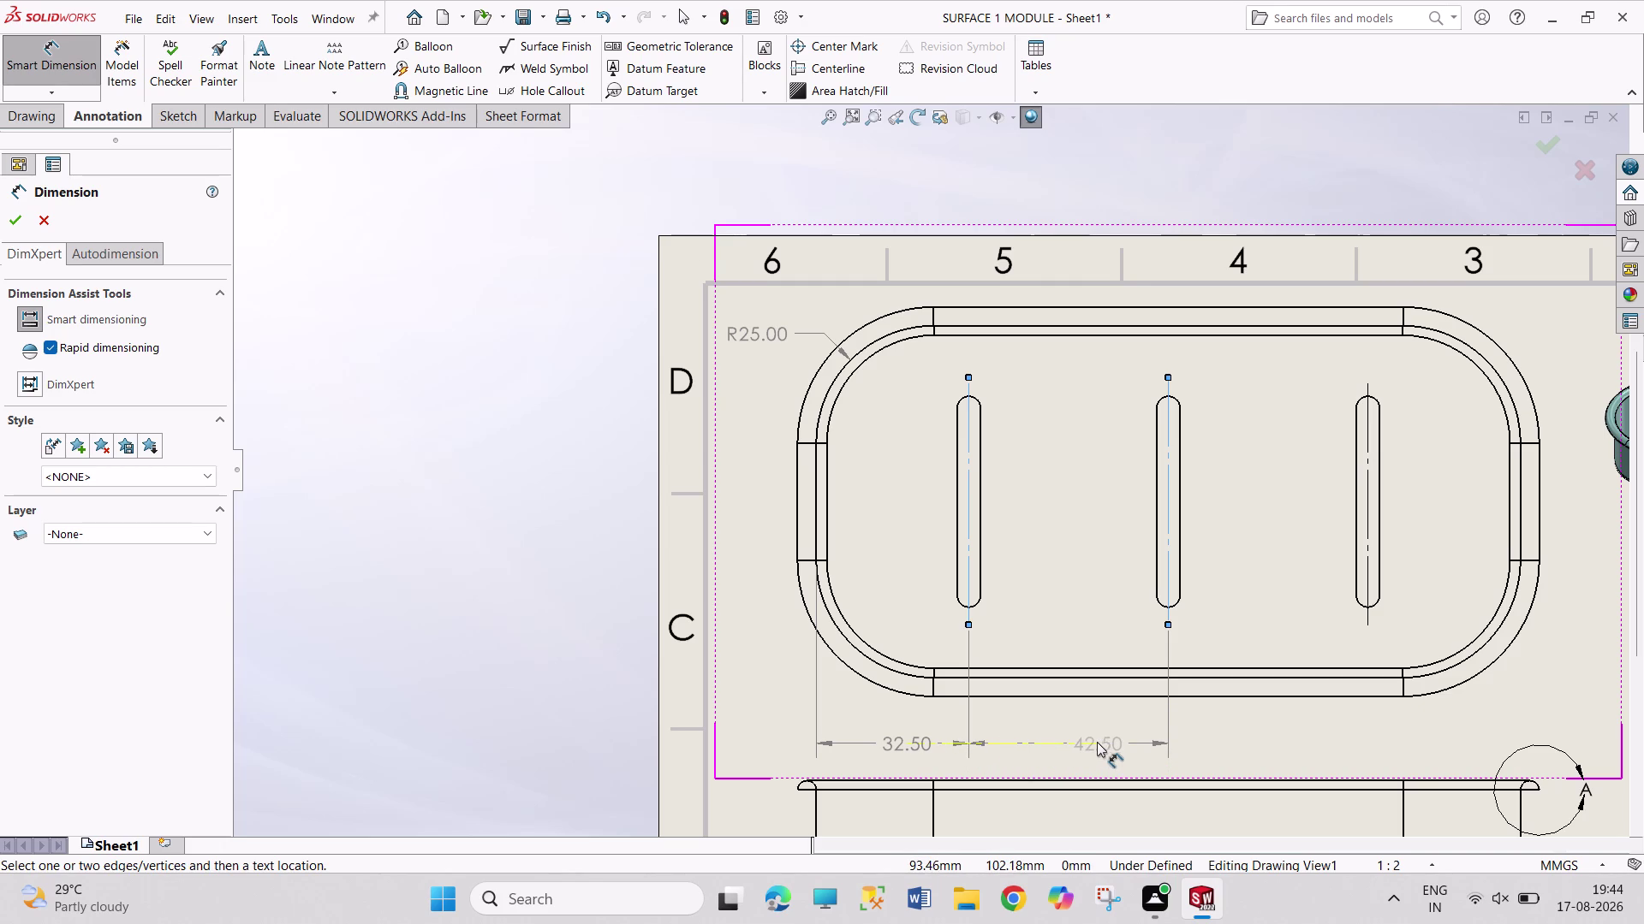
click(1089, 742)
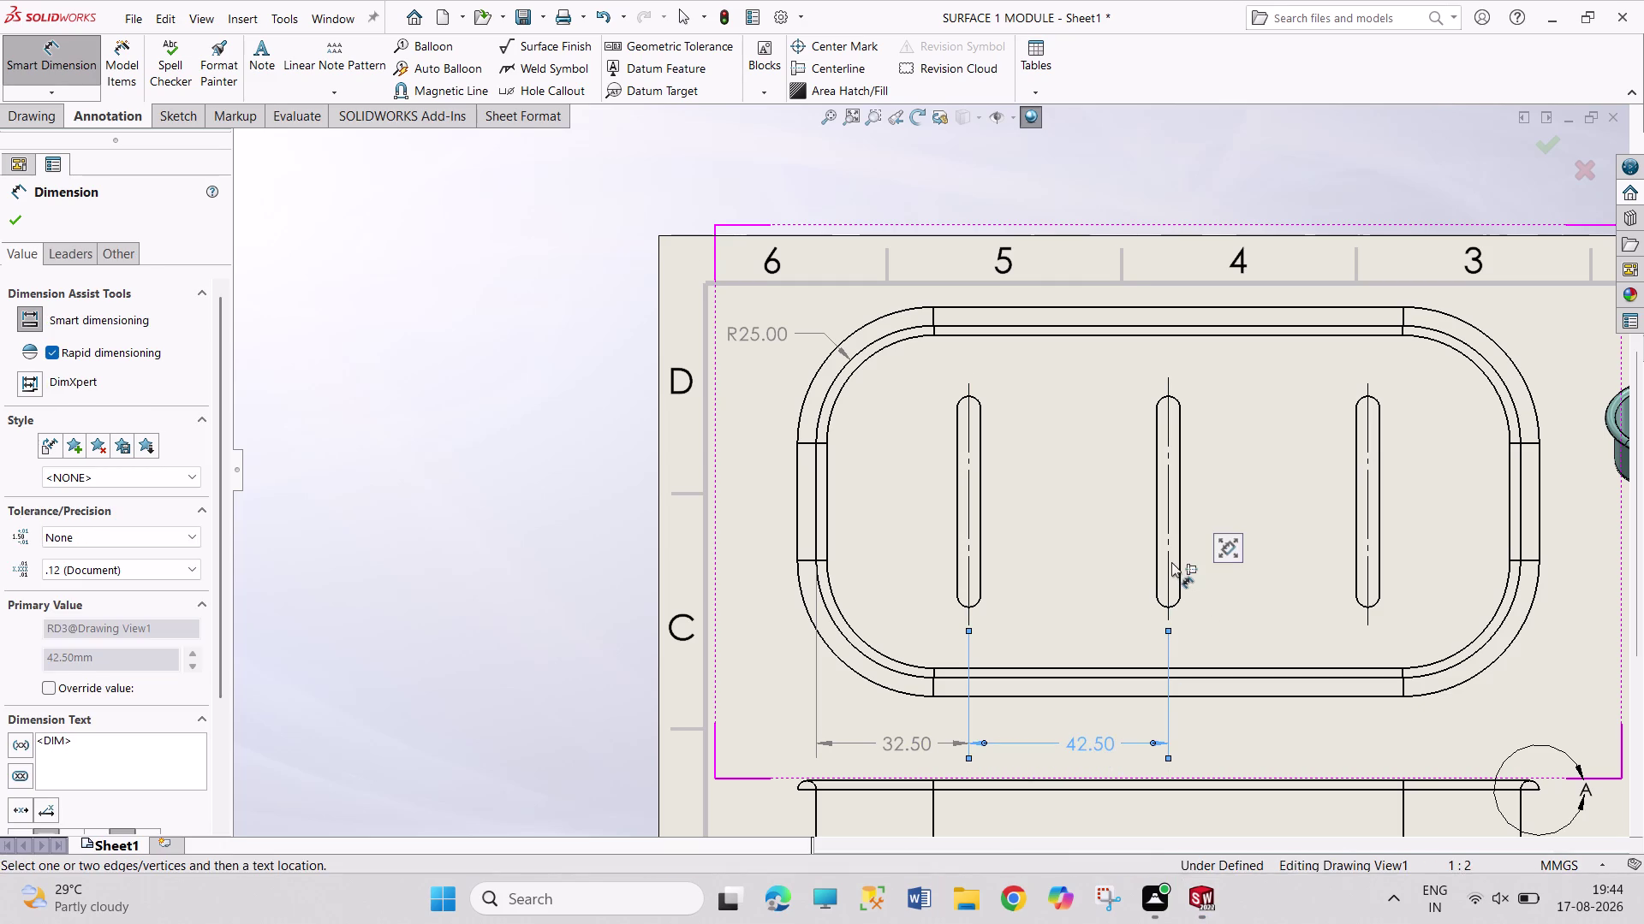
click(1171, 562)
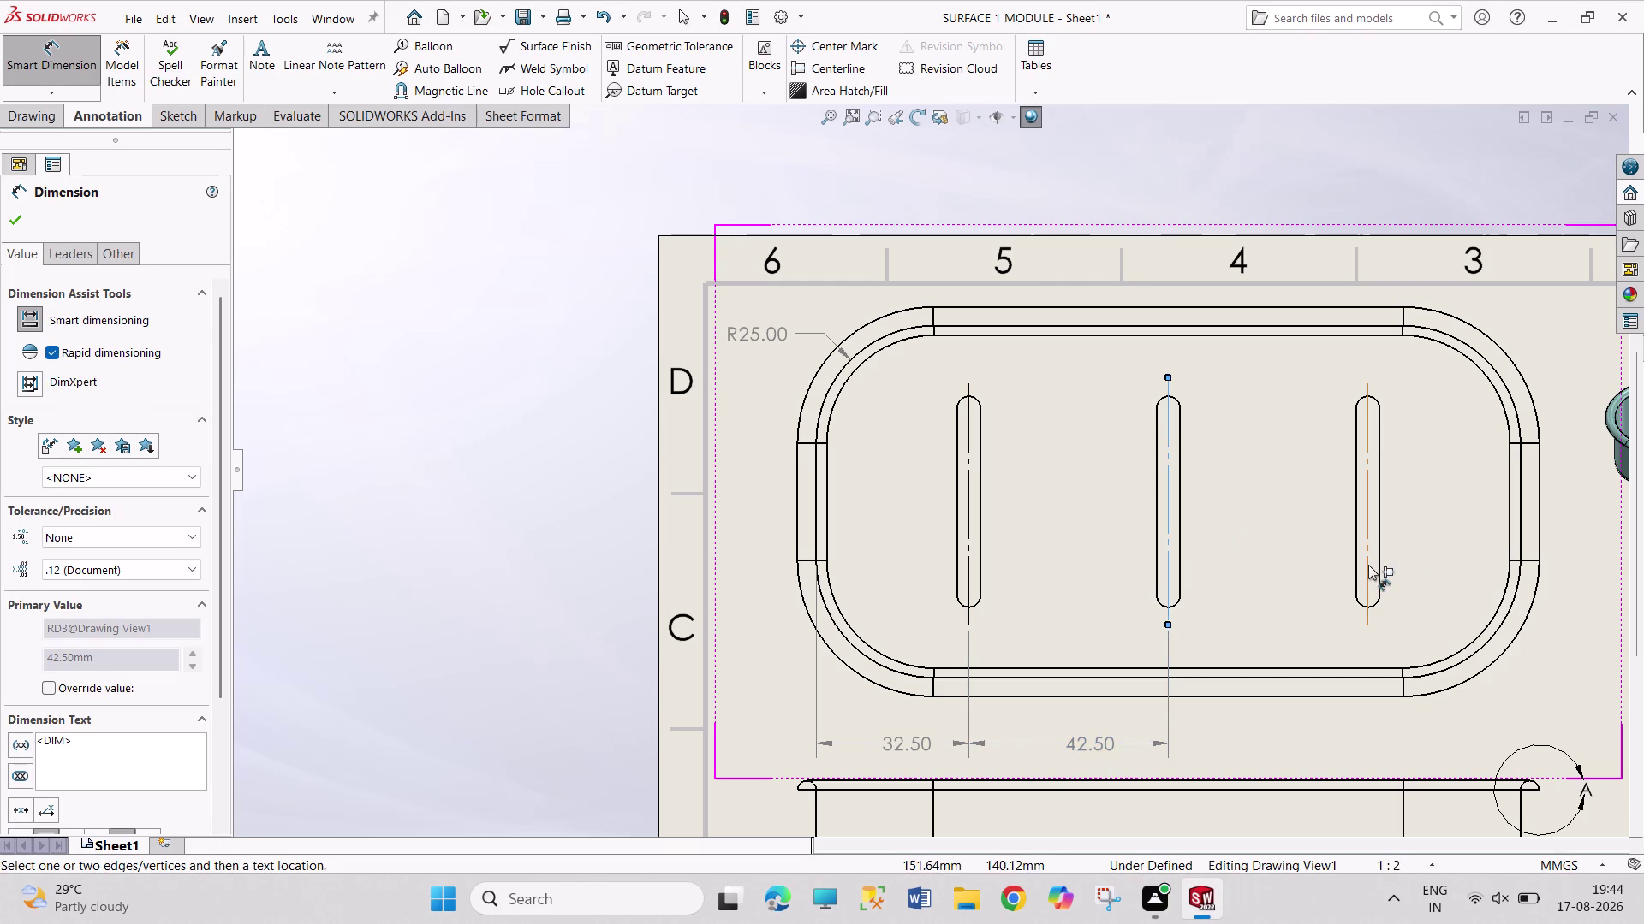
click(1368, 565)
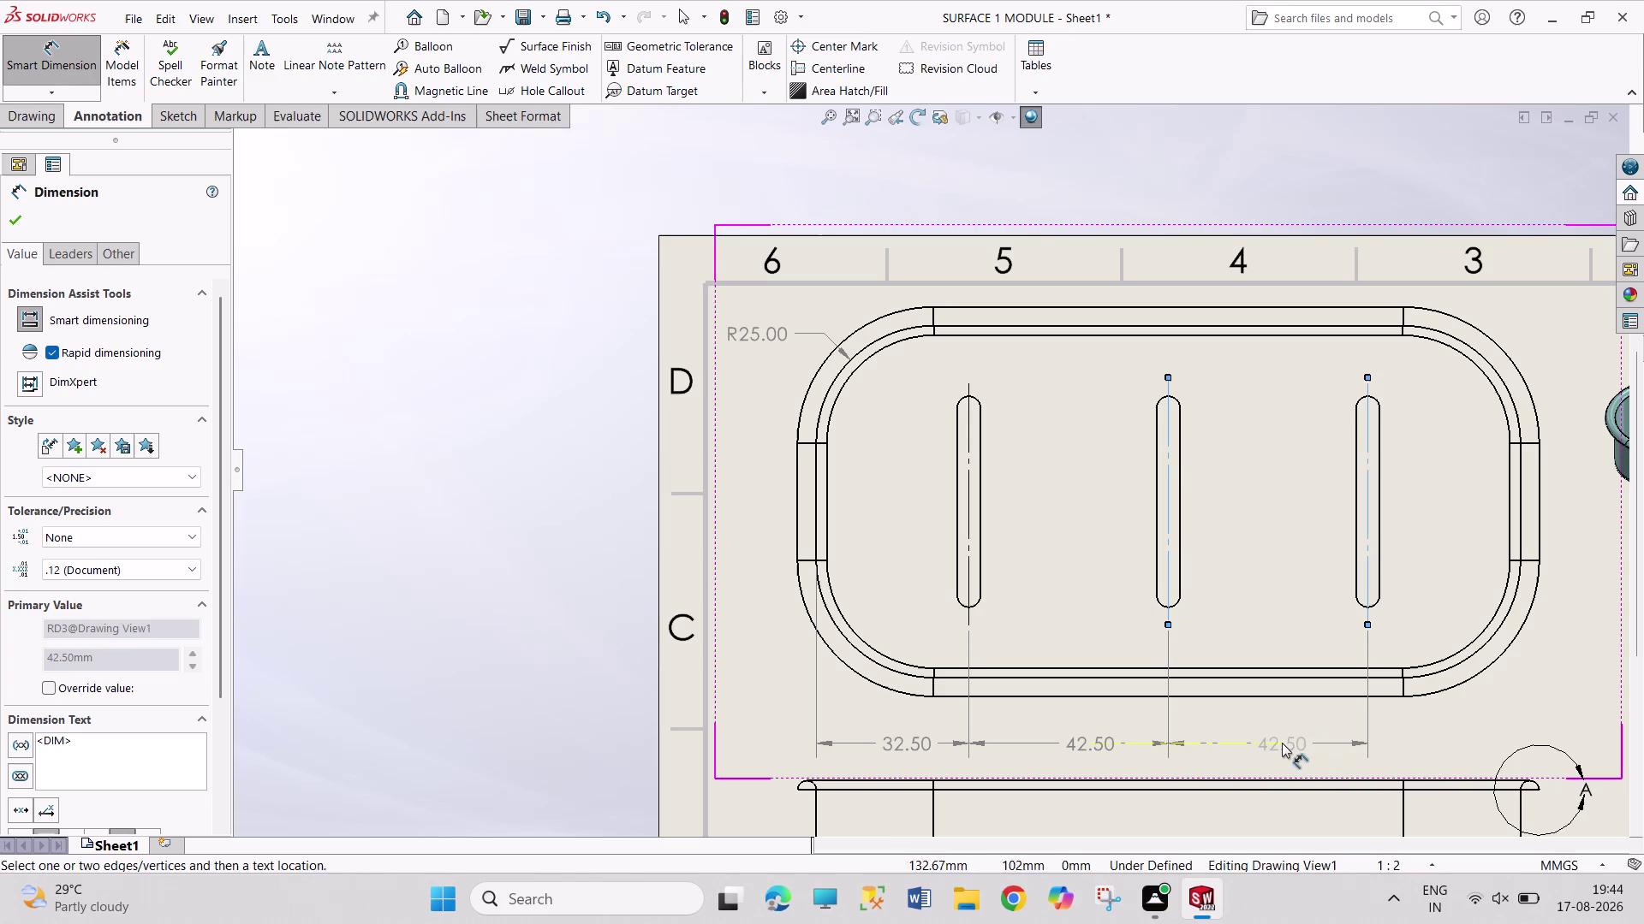
click(1281, 742)
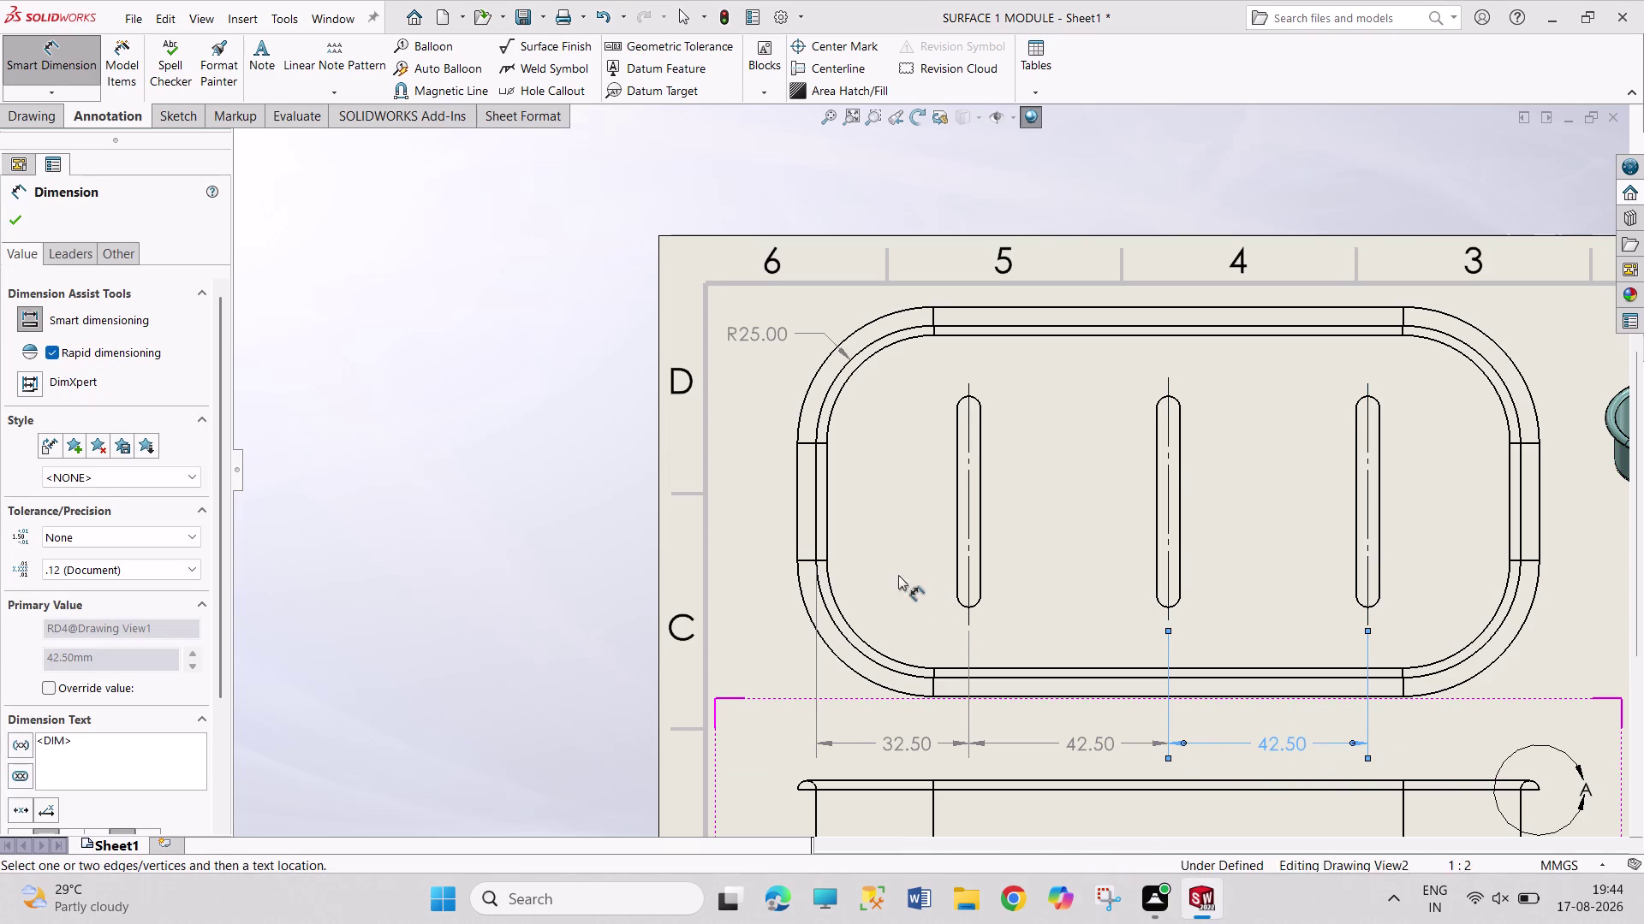
scroll(down, 3)
scroll(up, 3)
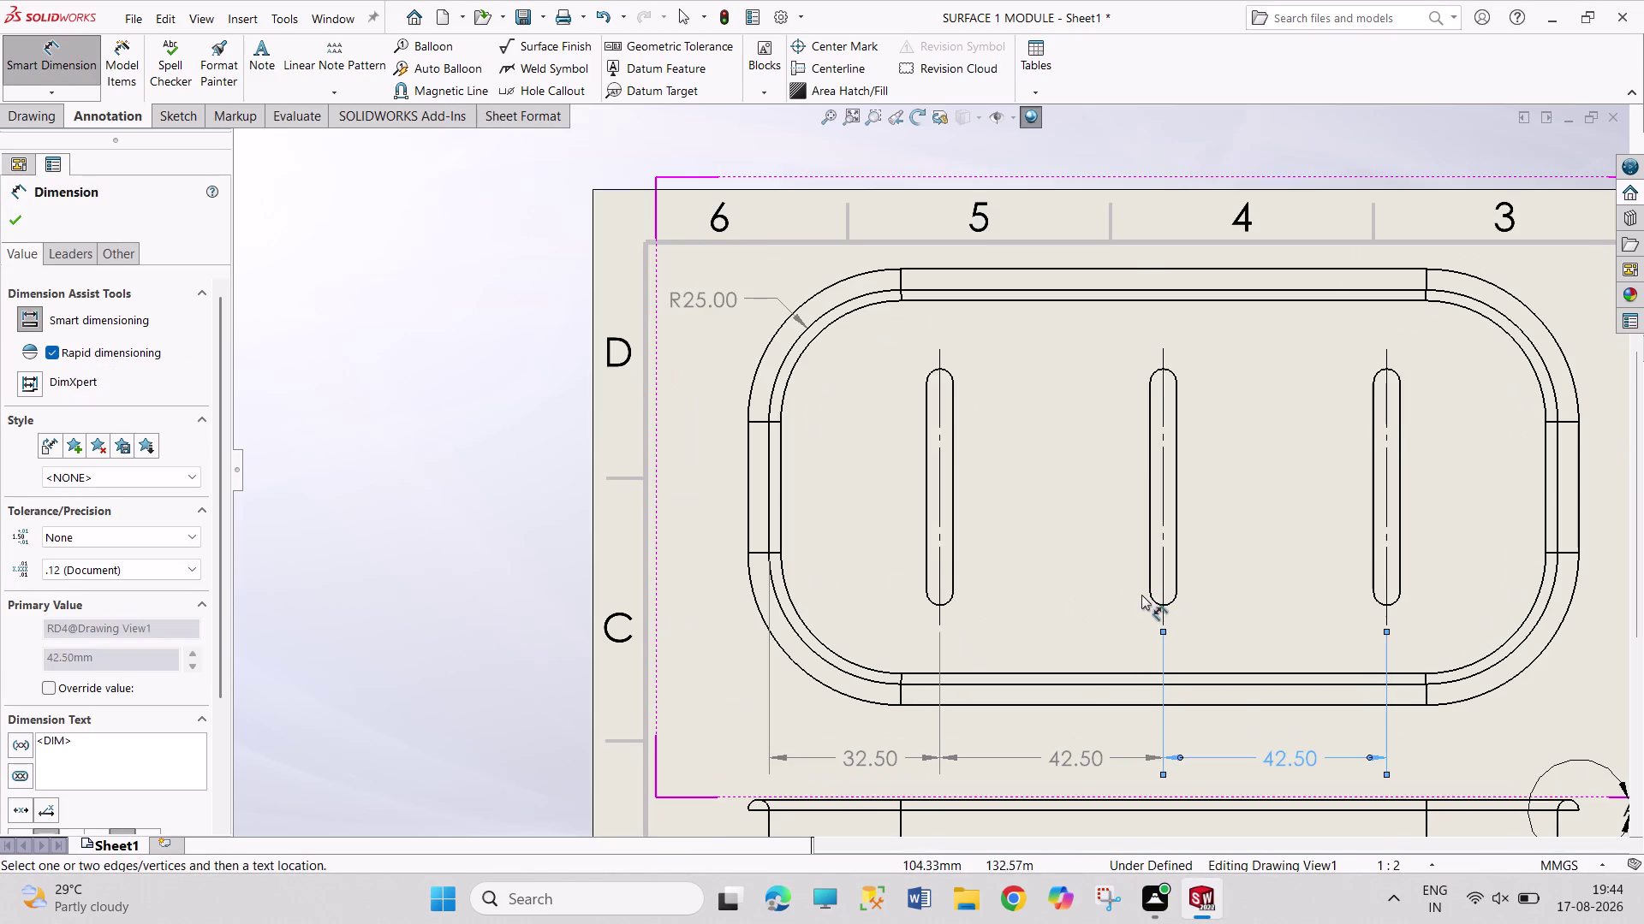
scroll(up, 3)
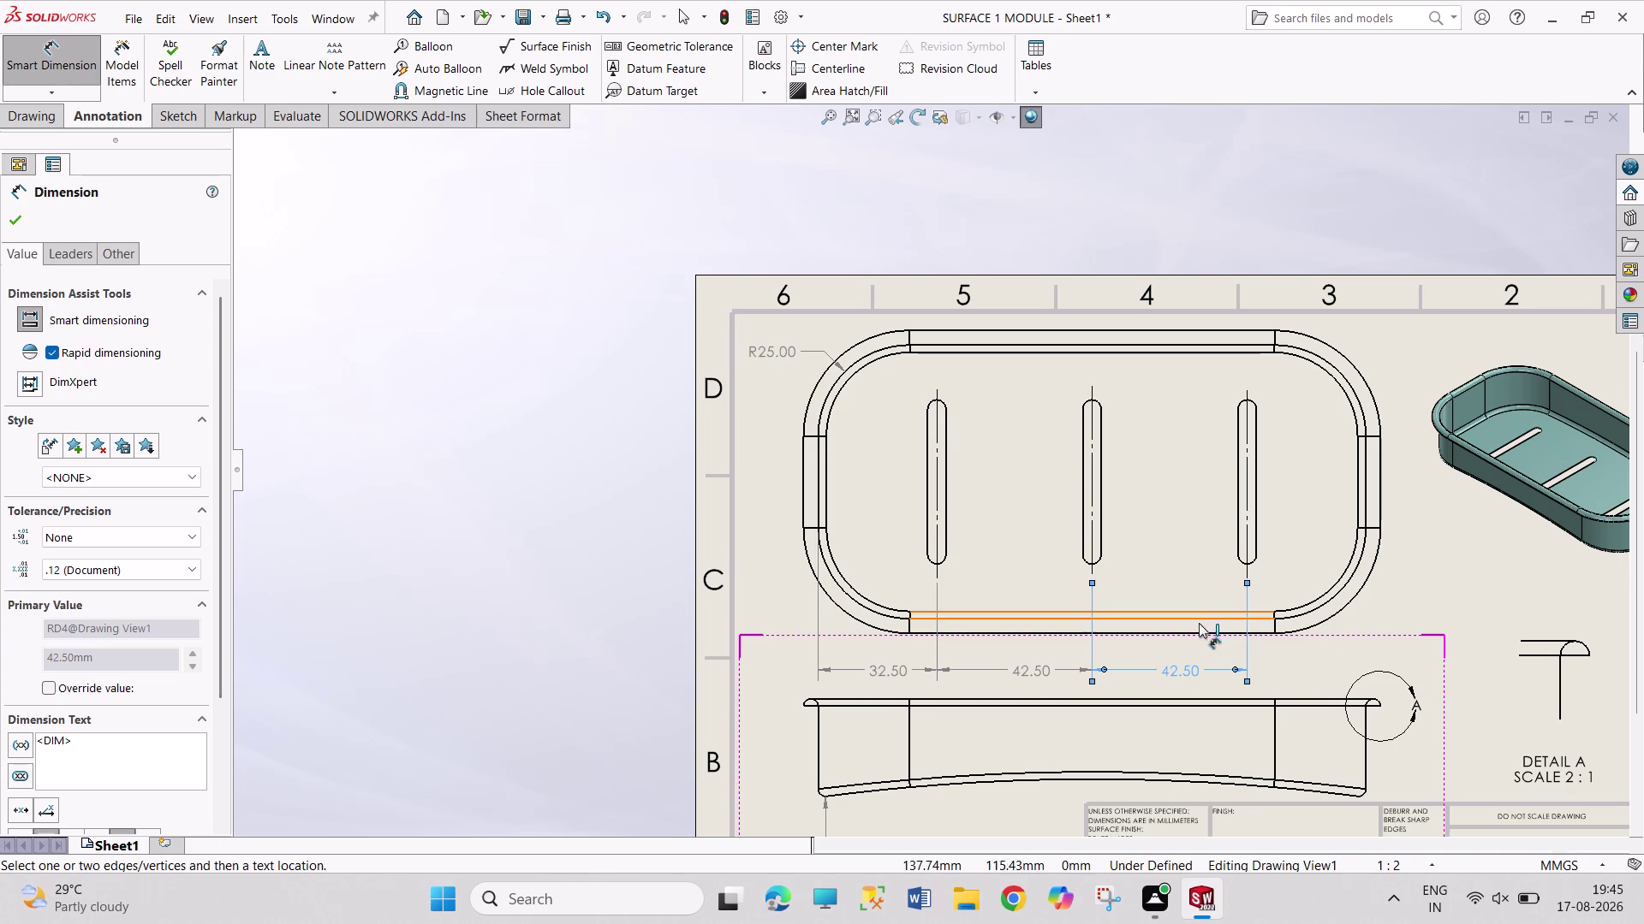
Dimension the 75.00 width between the tray's upper and lower long edges, placed at right.
click(1198, 619)
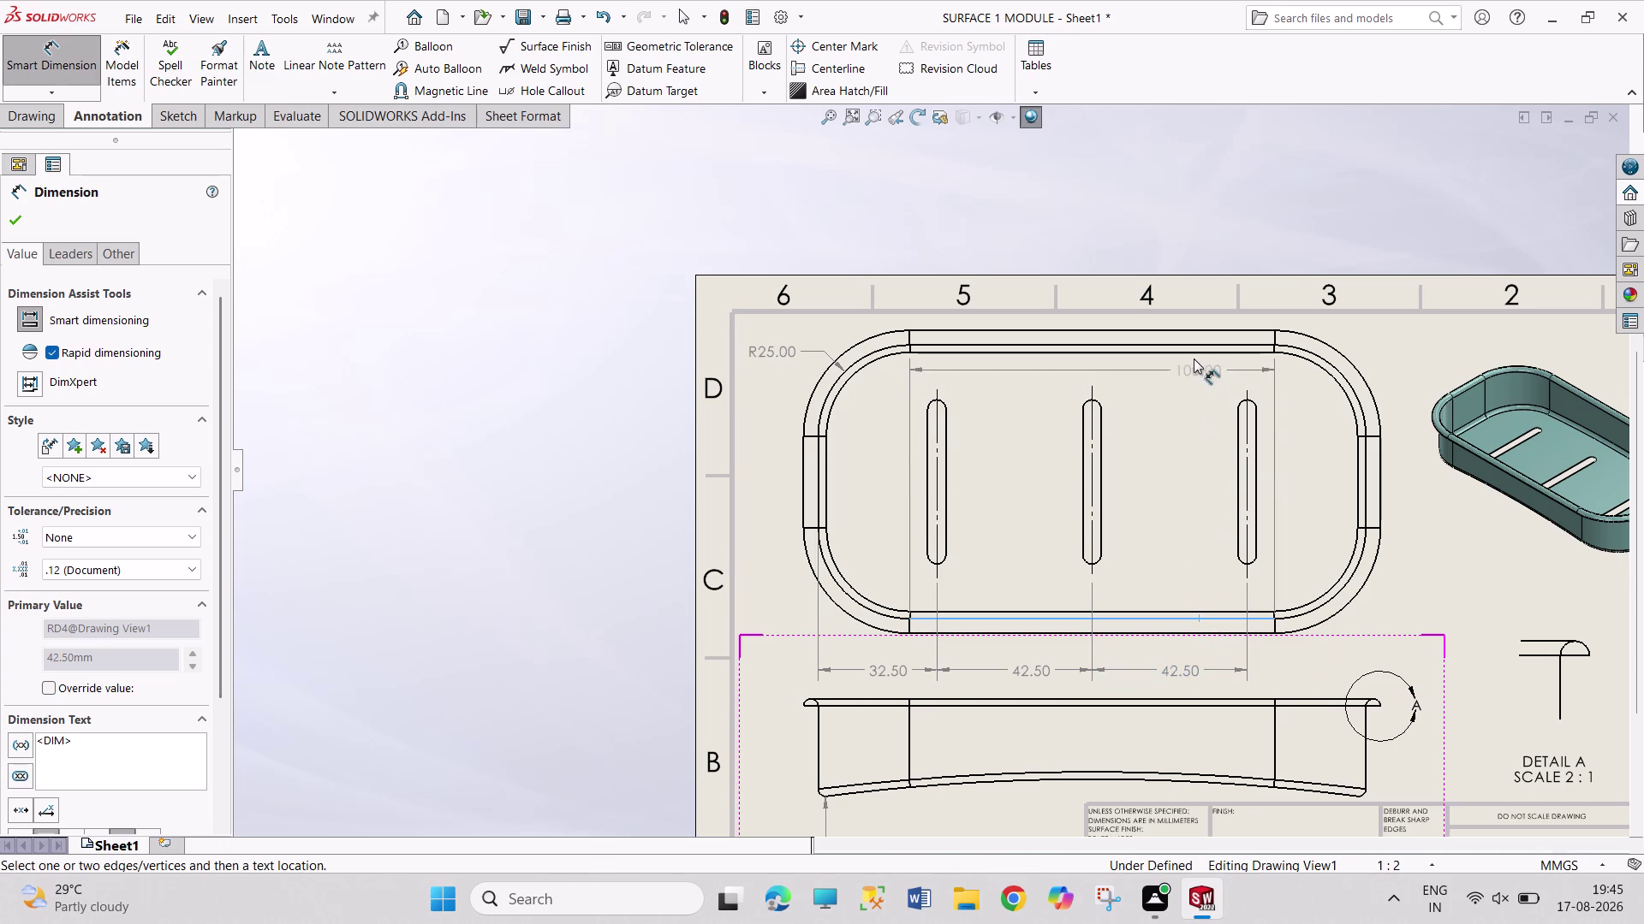
click(1191, 347)
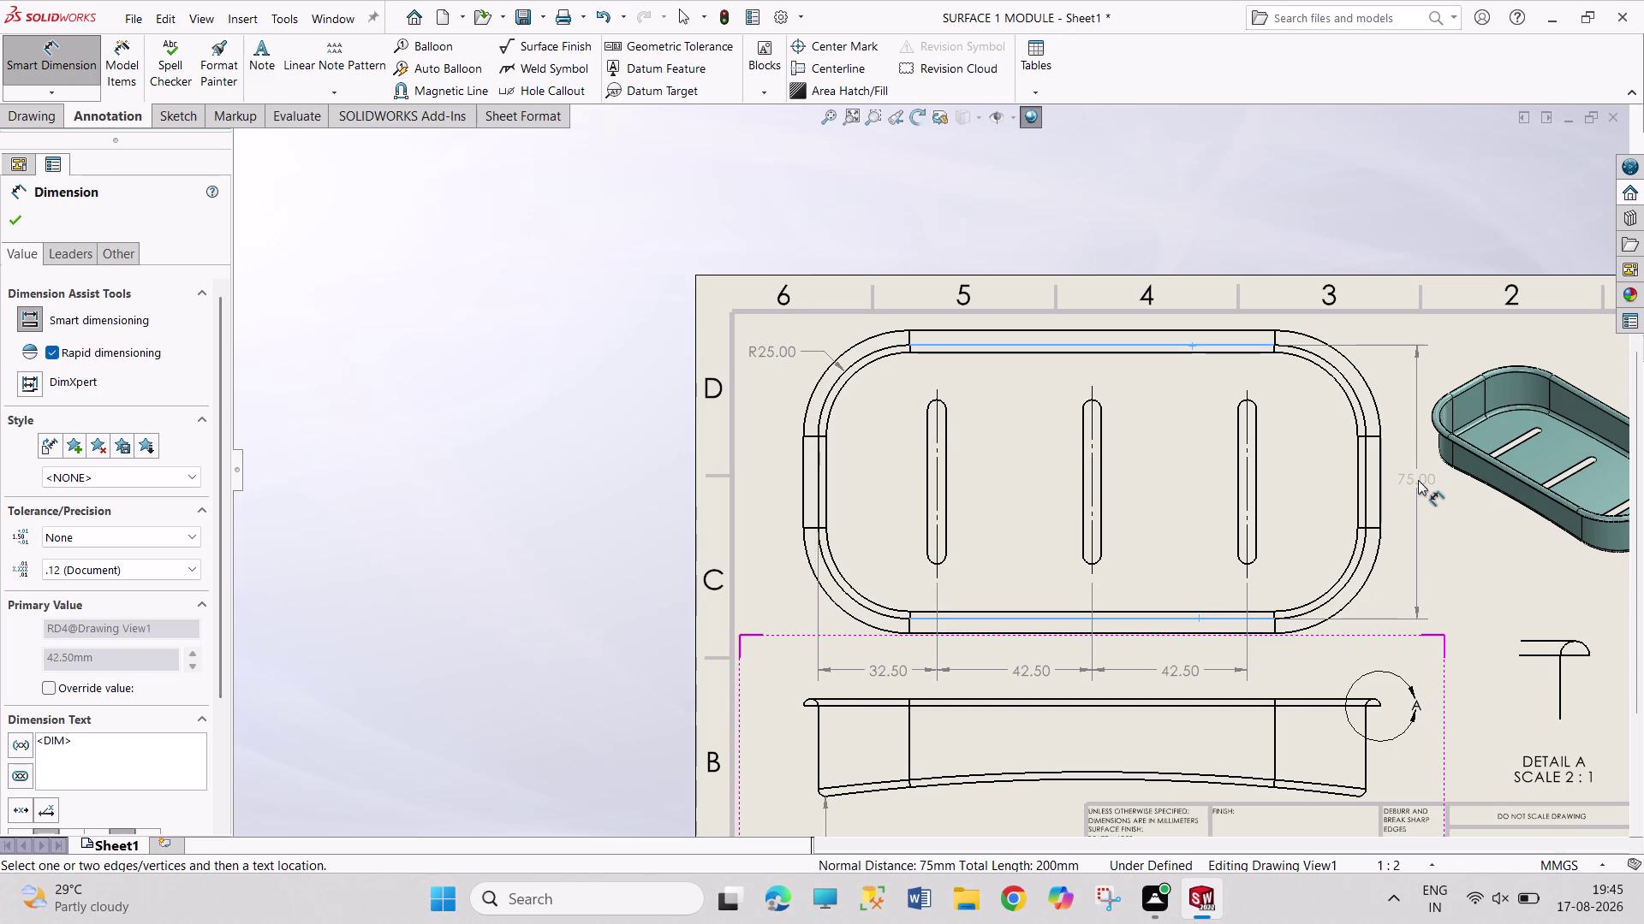
click(1419, 481)
scroll(up, 3)
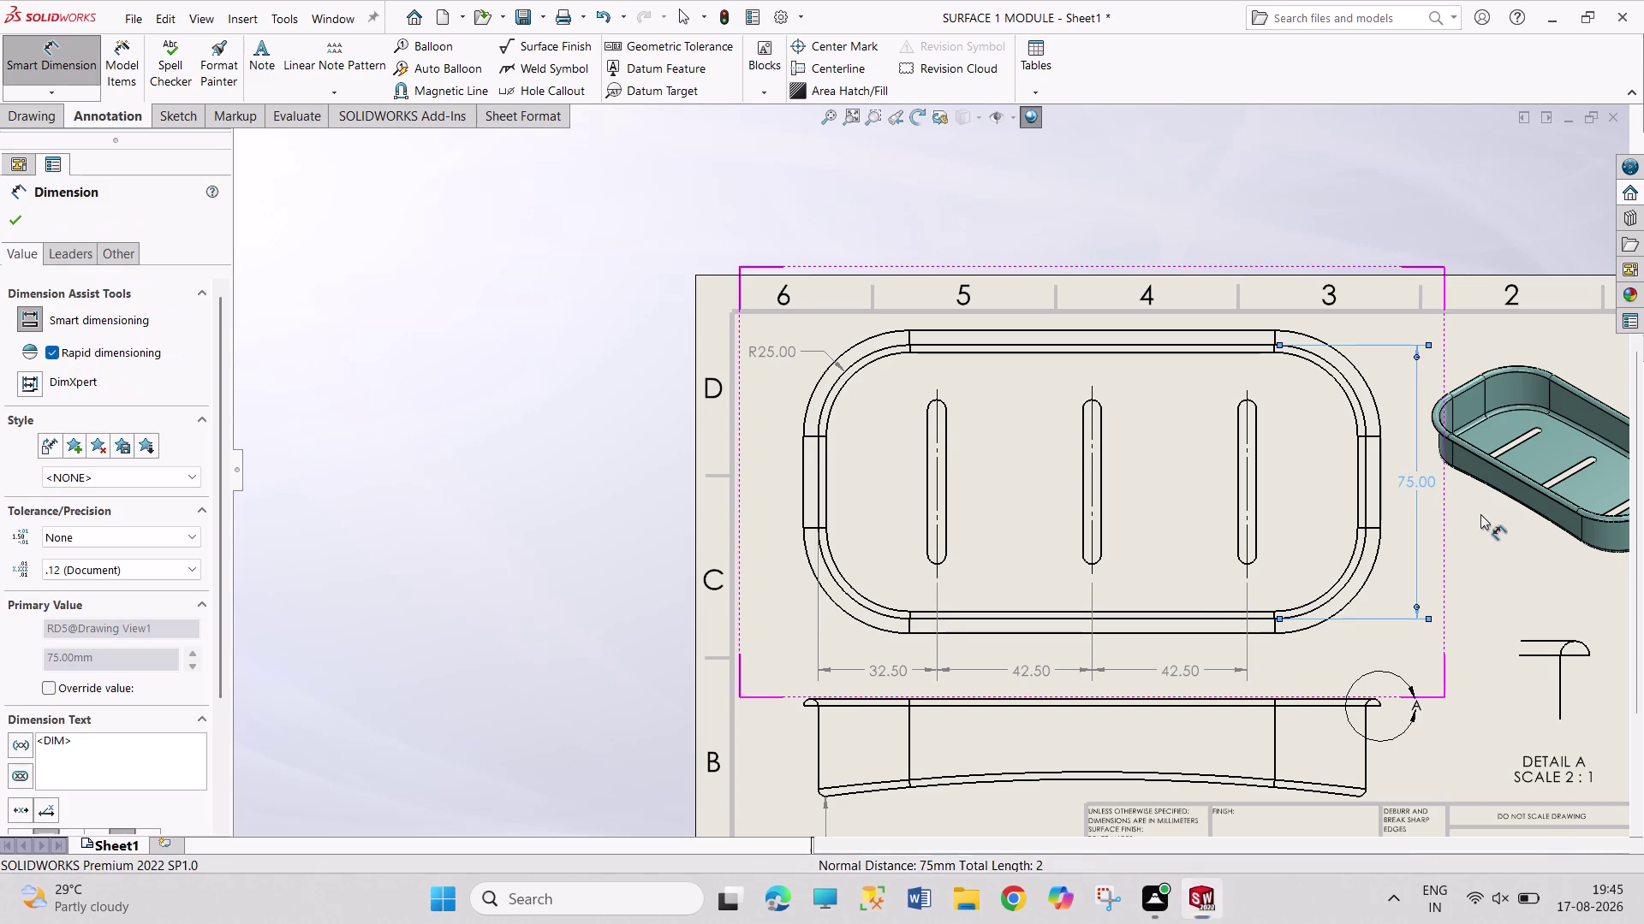
scroll(up, 3)
scroll(up, 3)
scroll(up, 3)
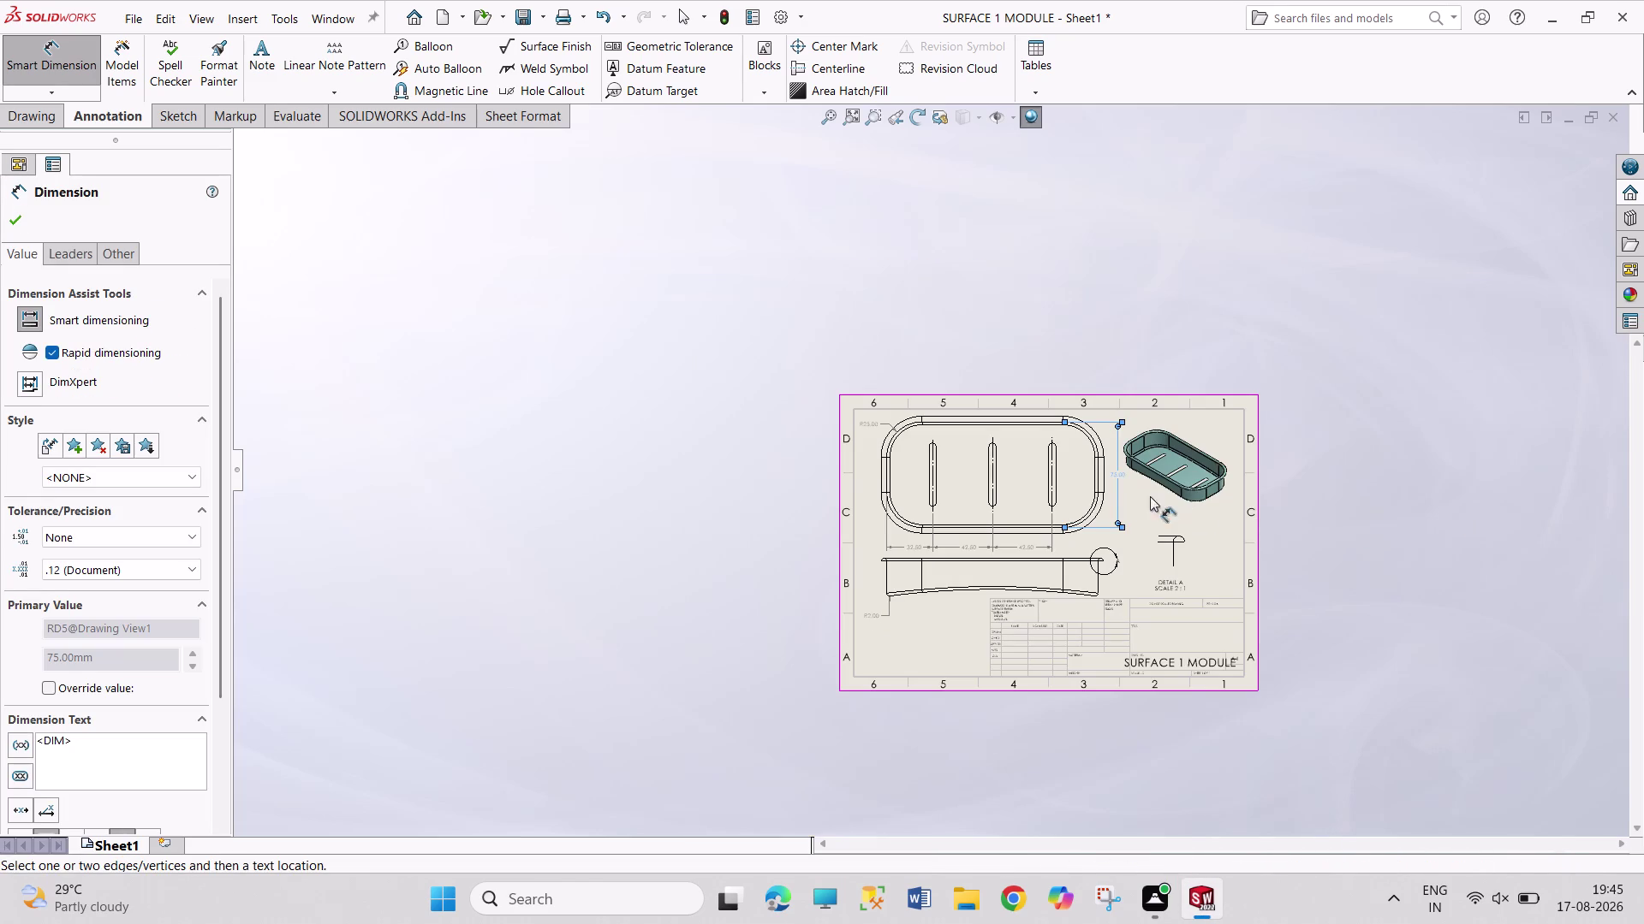
scroll(down, 3)
scroll(down, 3)
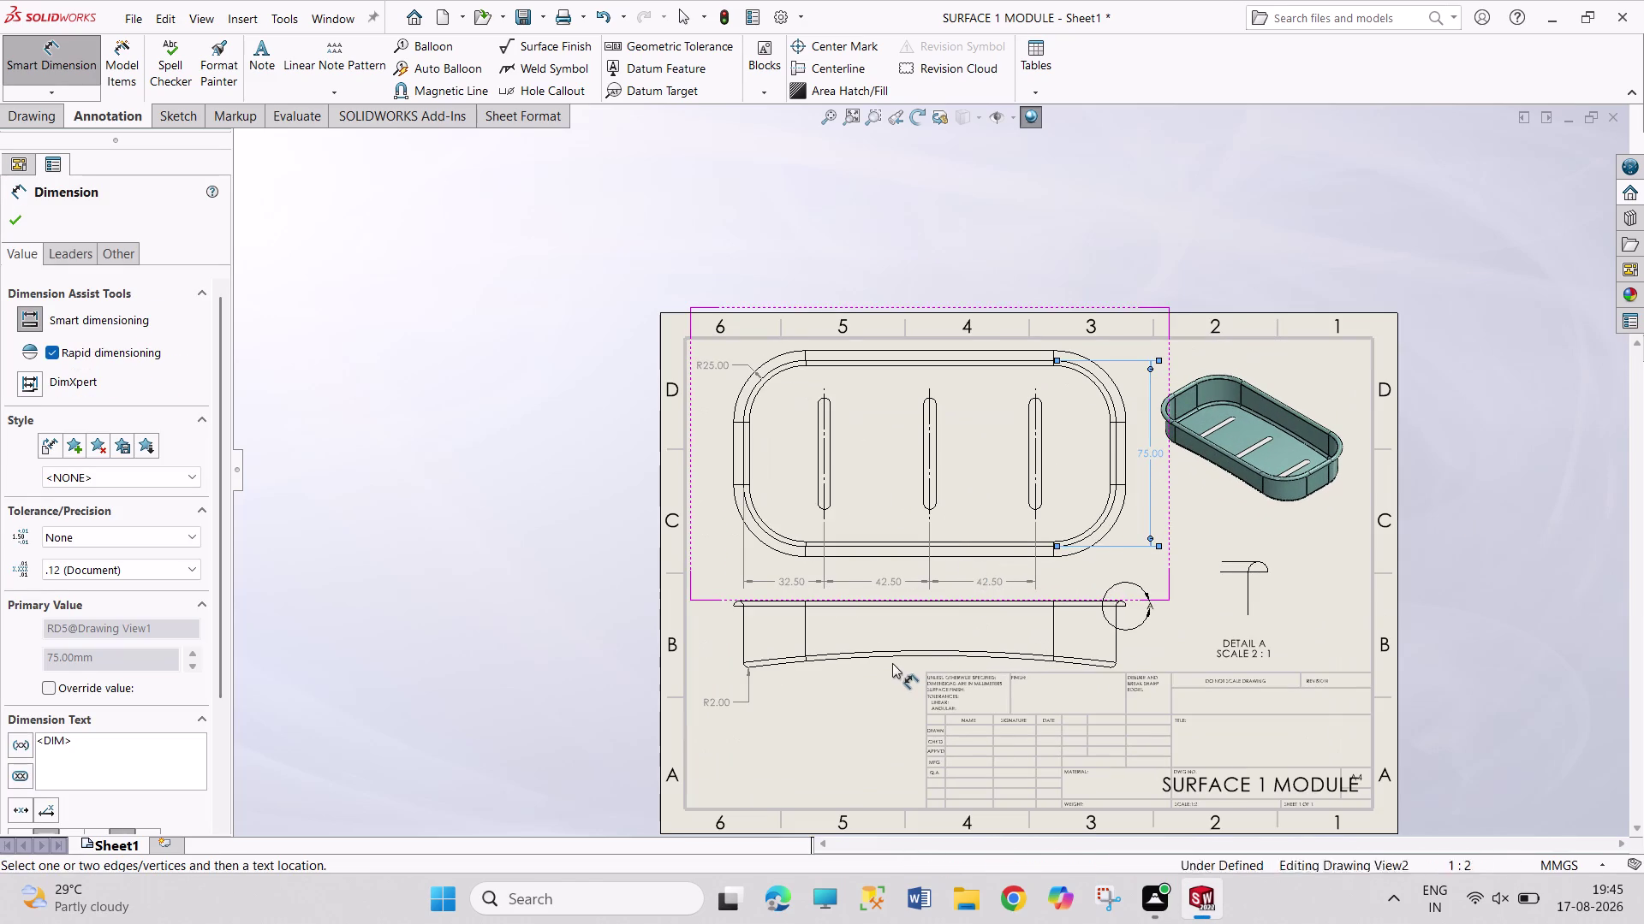
click(11, 223)
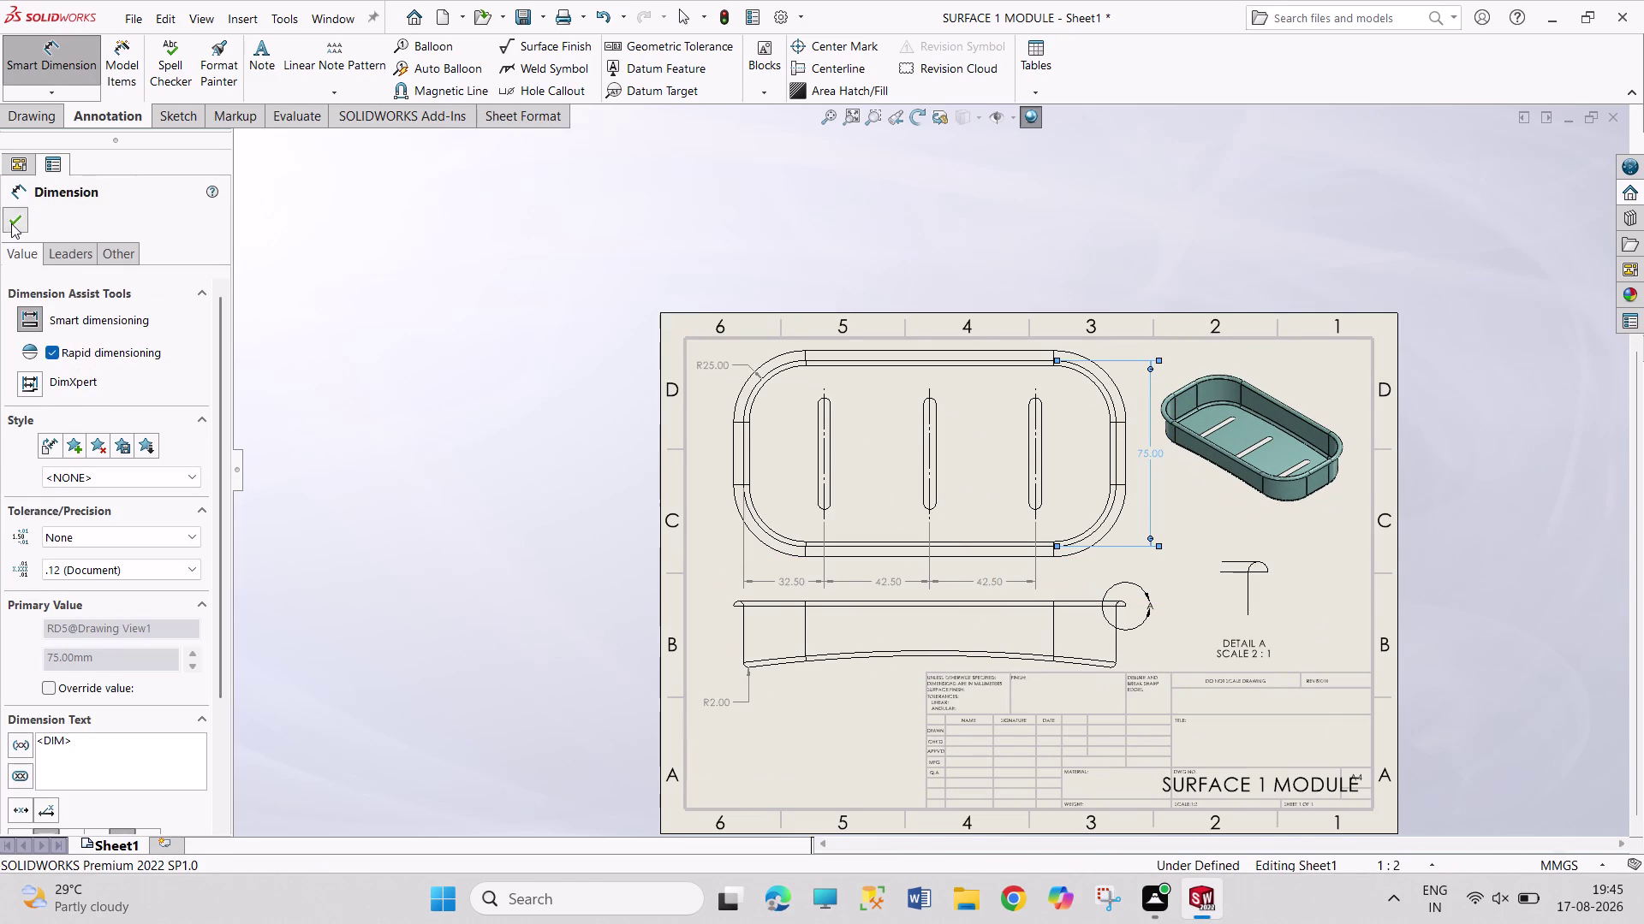
click(849, 680)
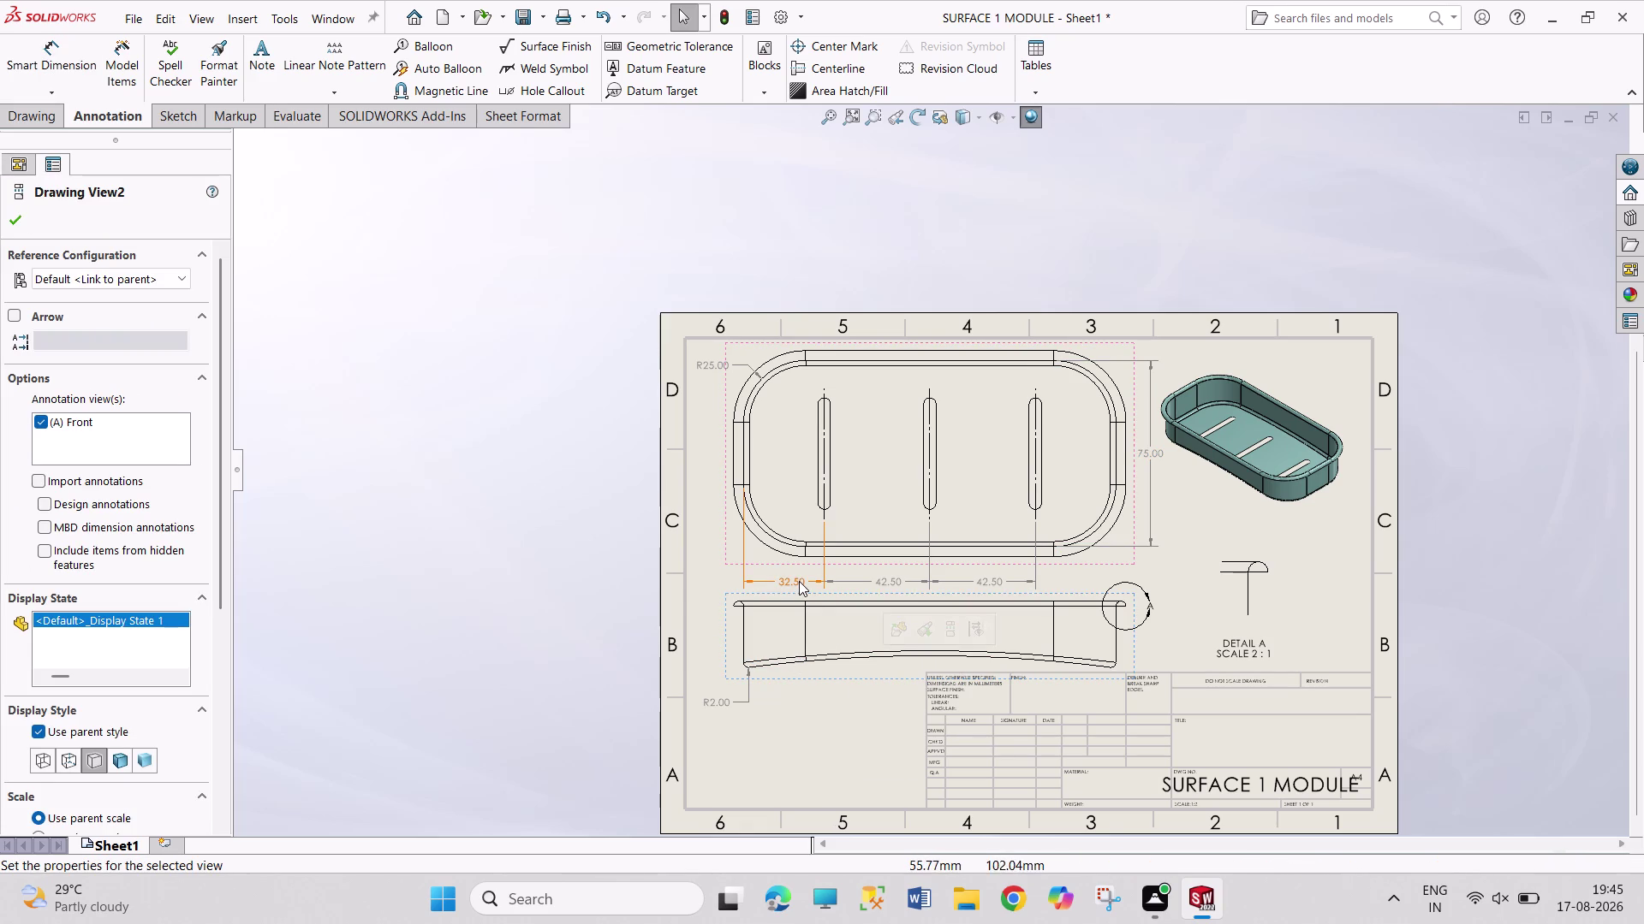
Nudge the 32.50 dimension into line and inspect both 42.50 spacing dimensions.
drag(799, 581, 799, 573)
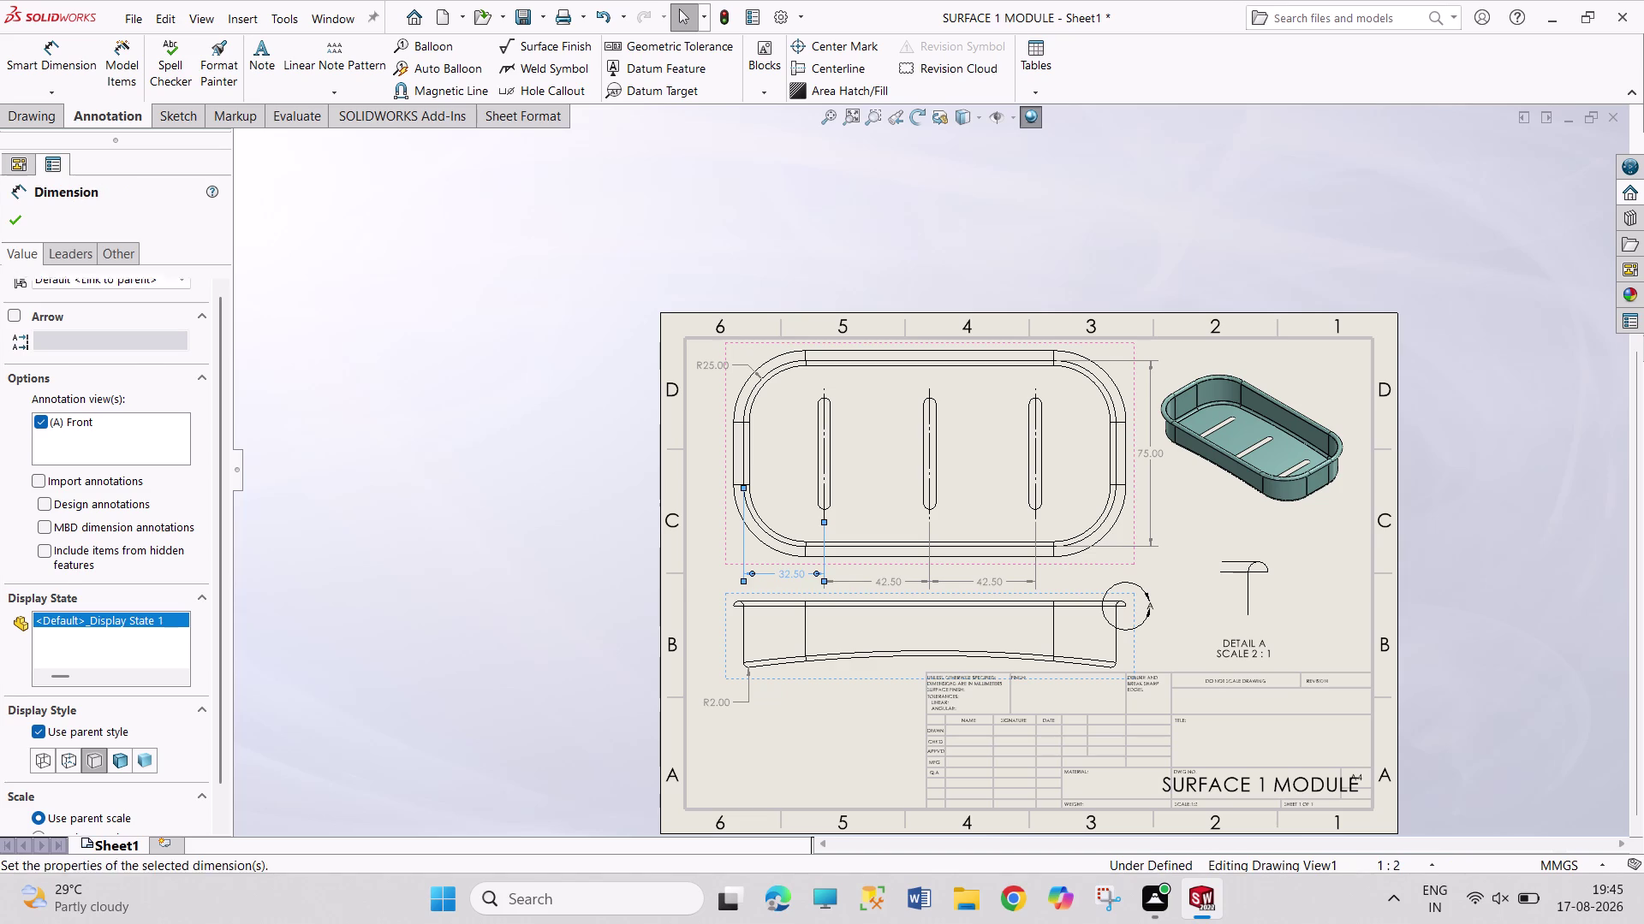
click(875, 585)
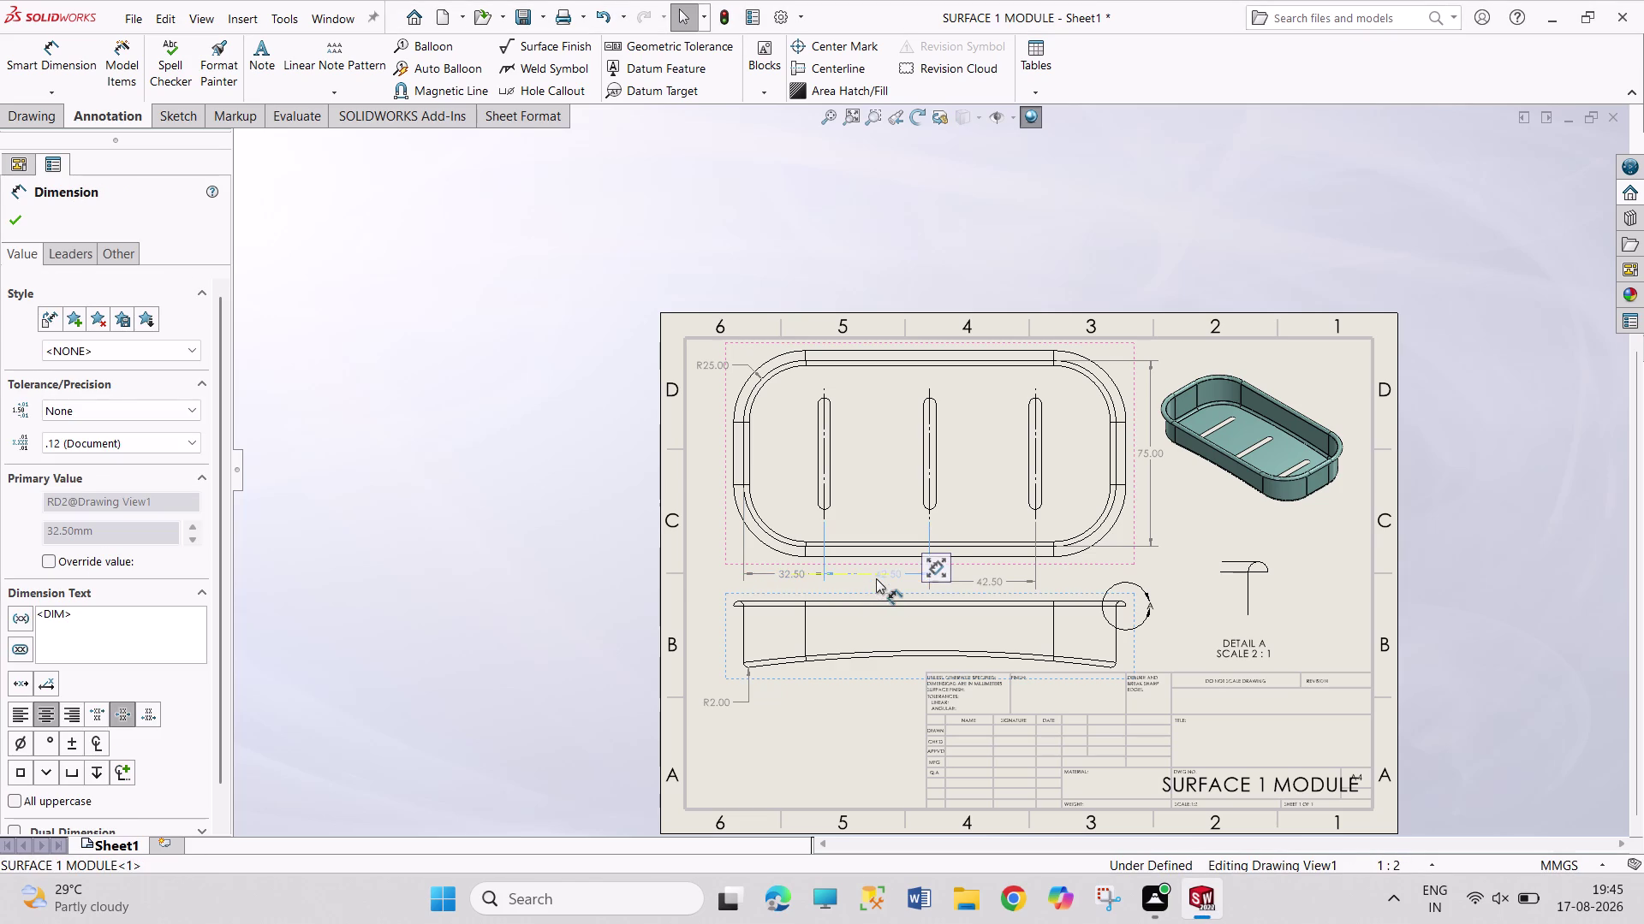
click(982, 585)
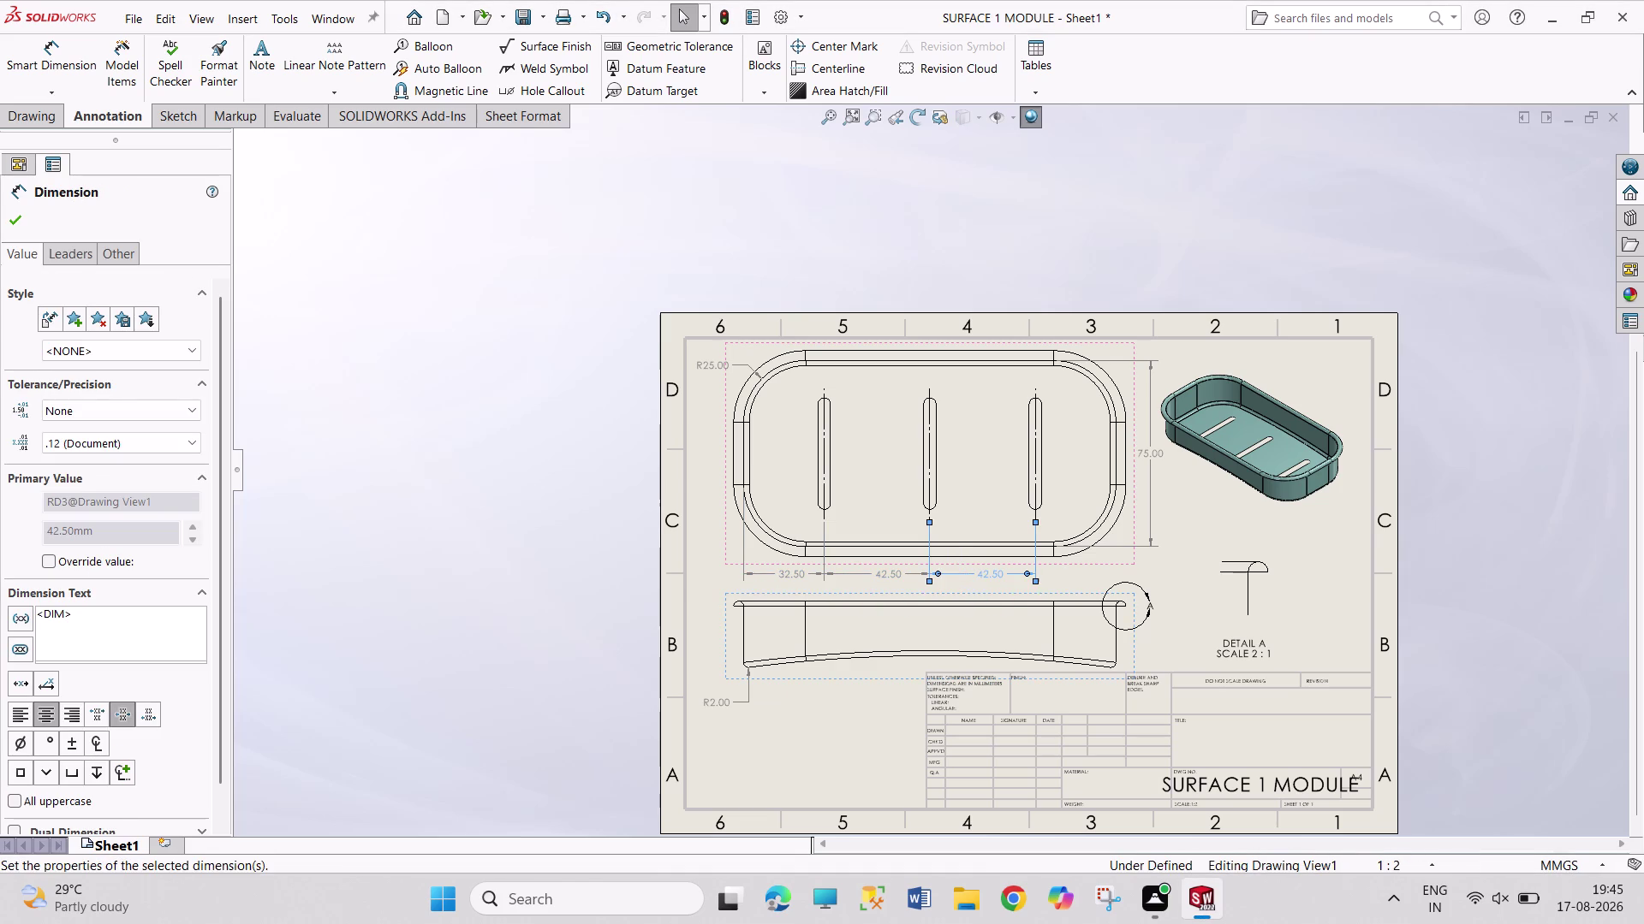
click(1457, 553)
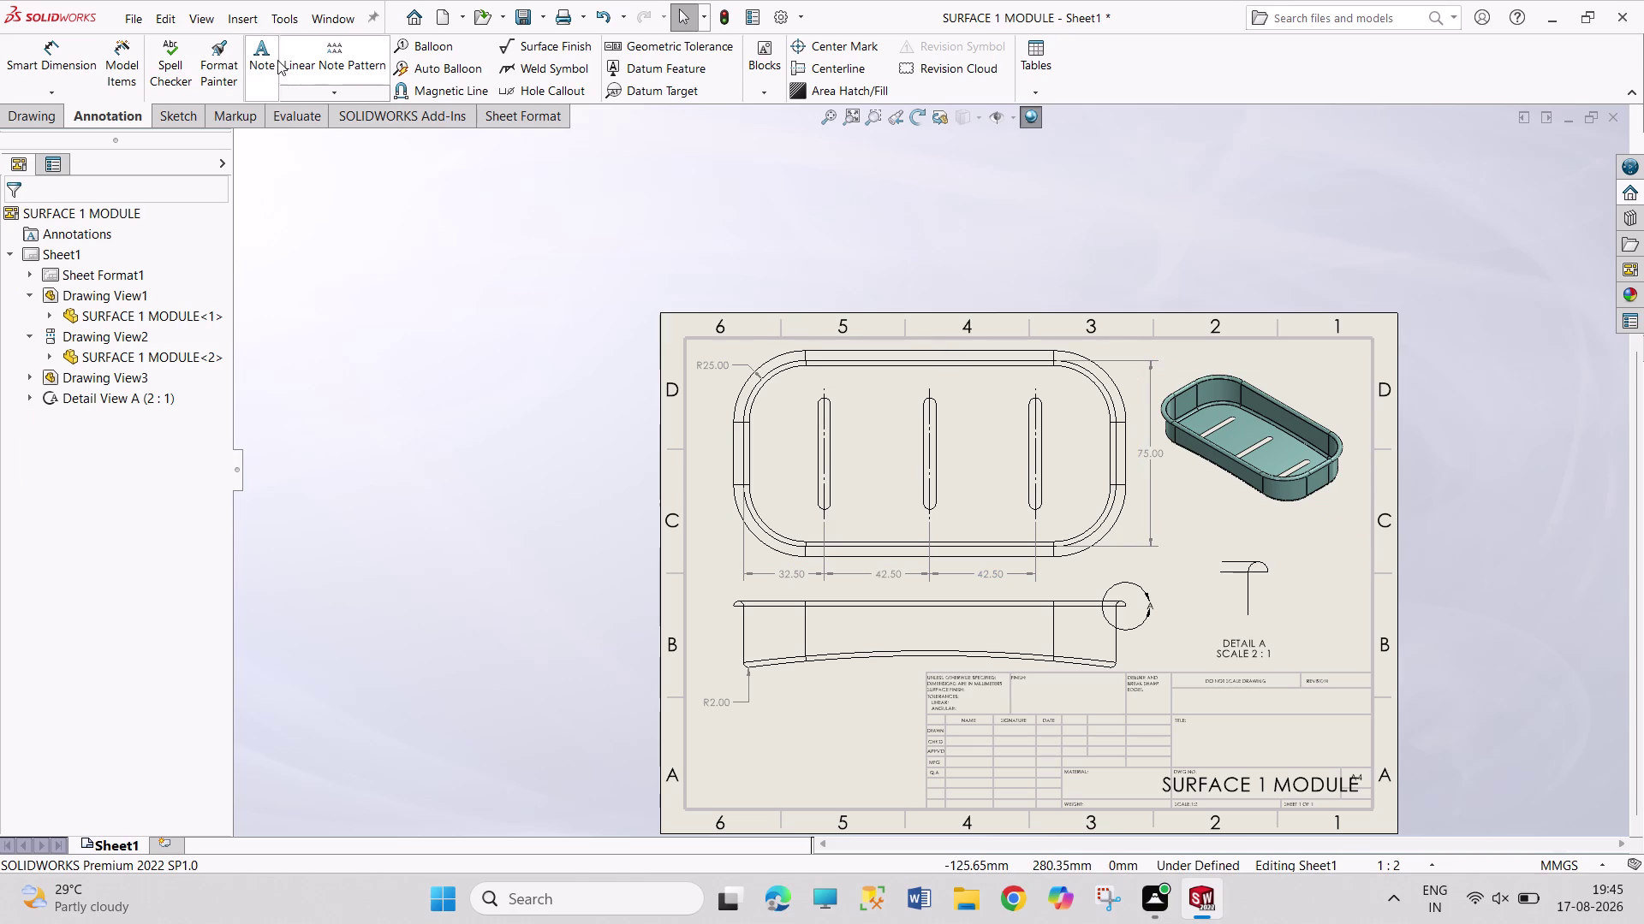
Dimension the tray's 150.00 overall length between its left and right ends.
click(71, 65)
scroll(down, 3)
scroll(down, 3)
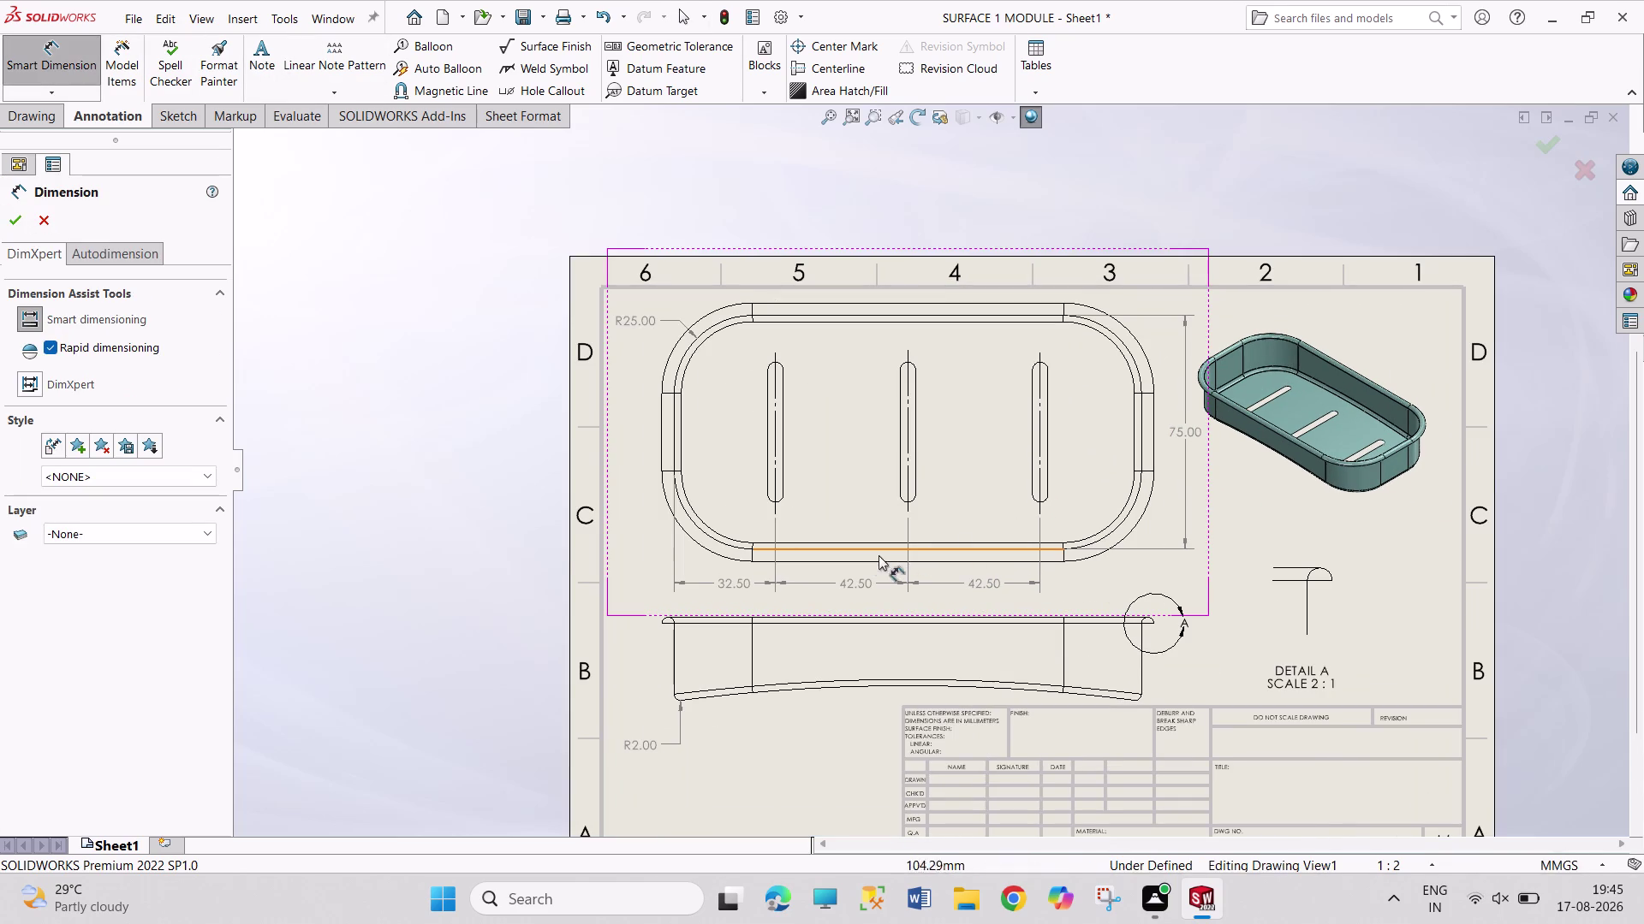
scroll(down, 3)
click(587, 395)
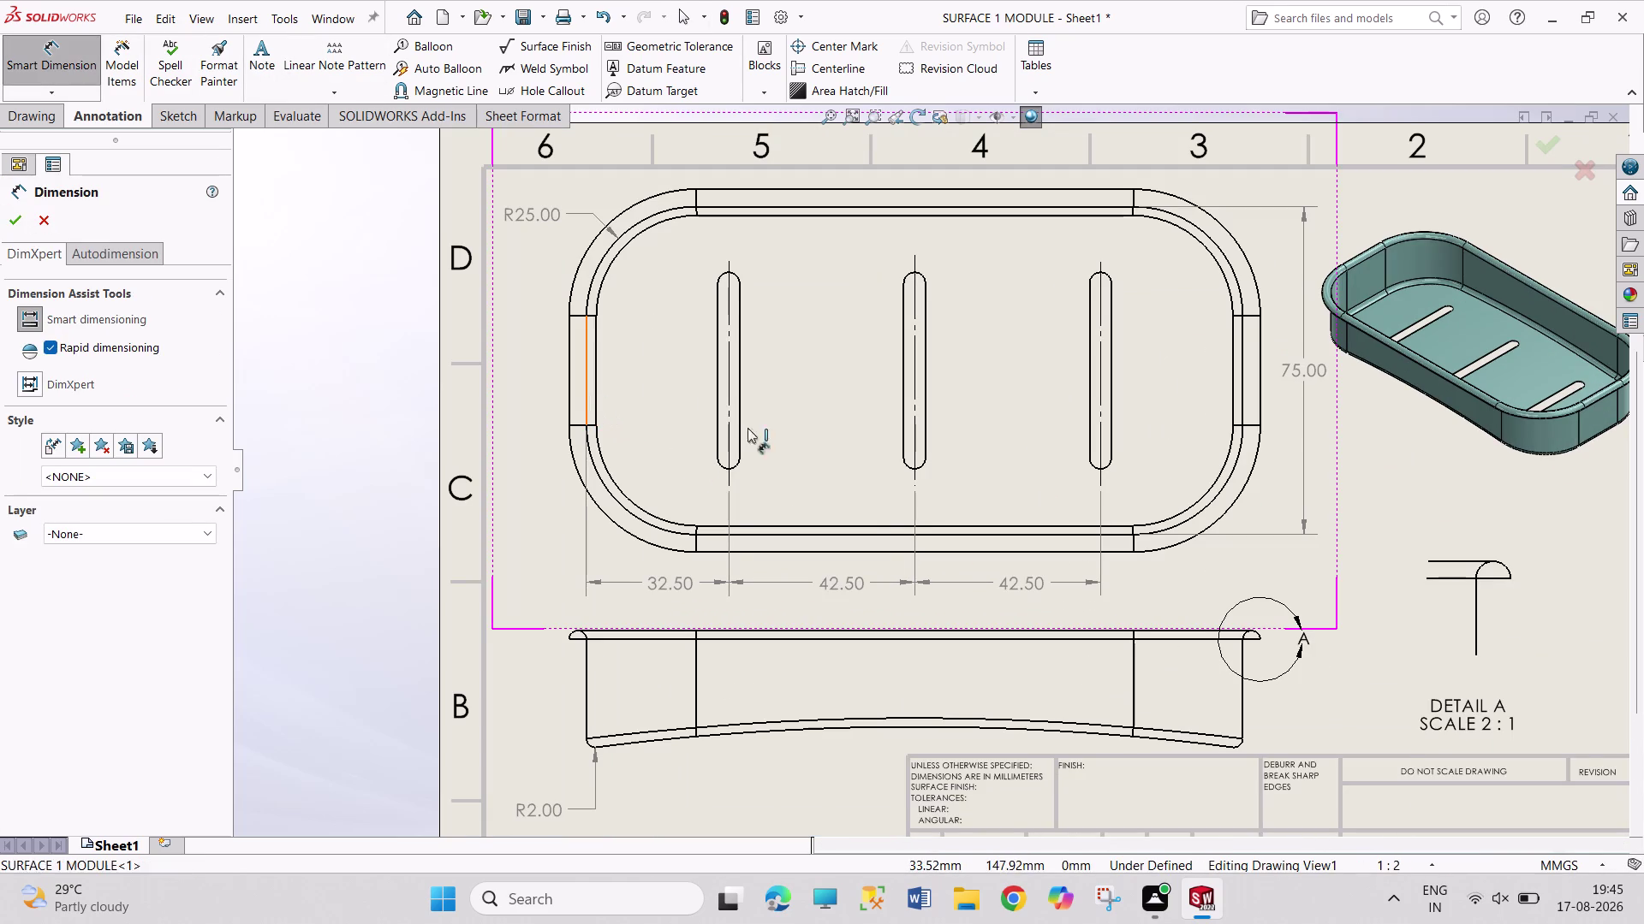
click(1245, 401)
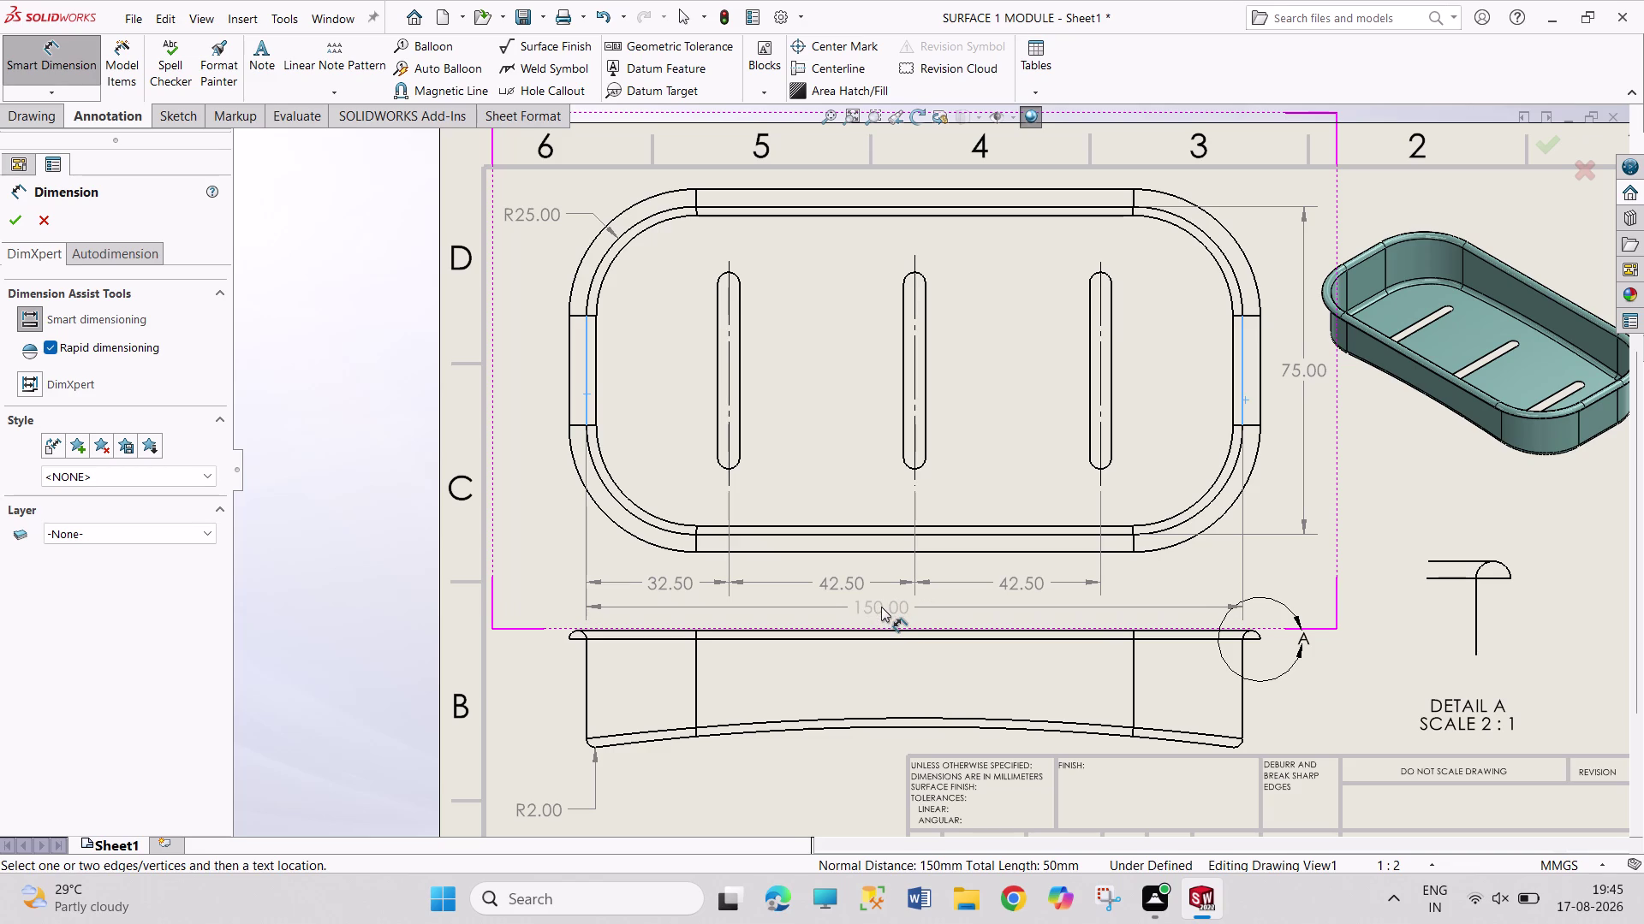
click(881, 606)
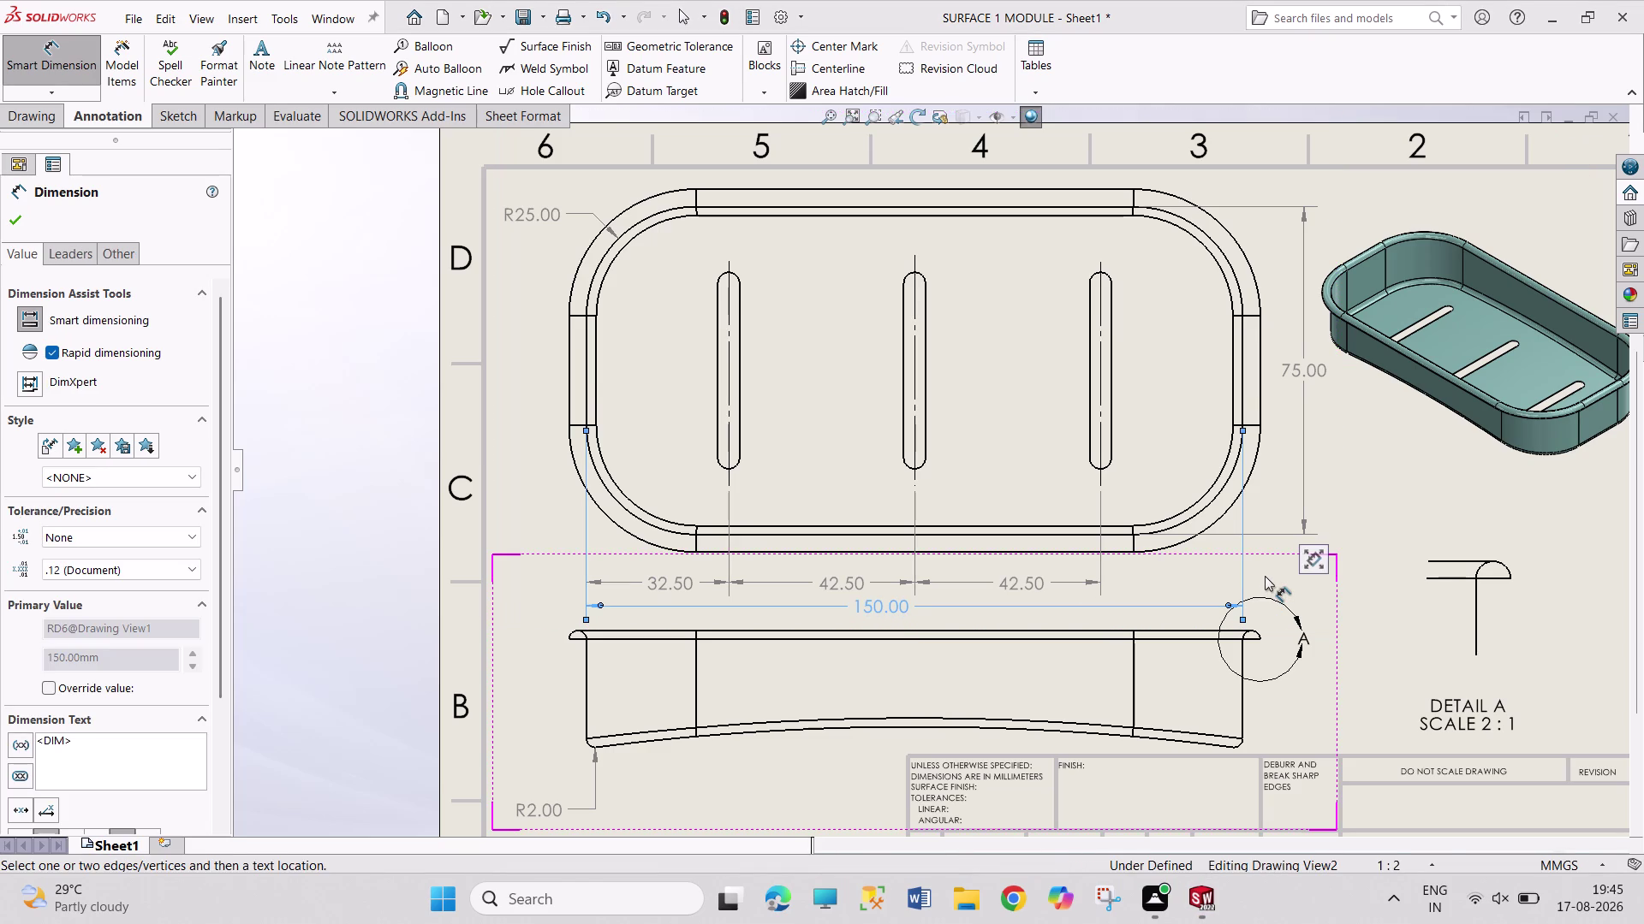
click(1106, 276)
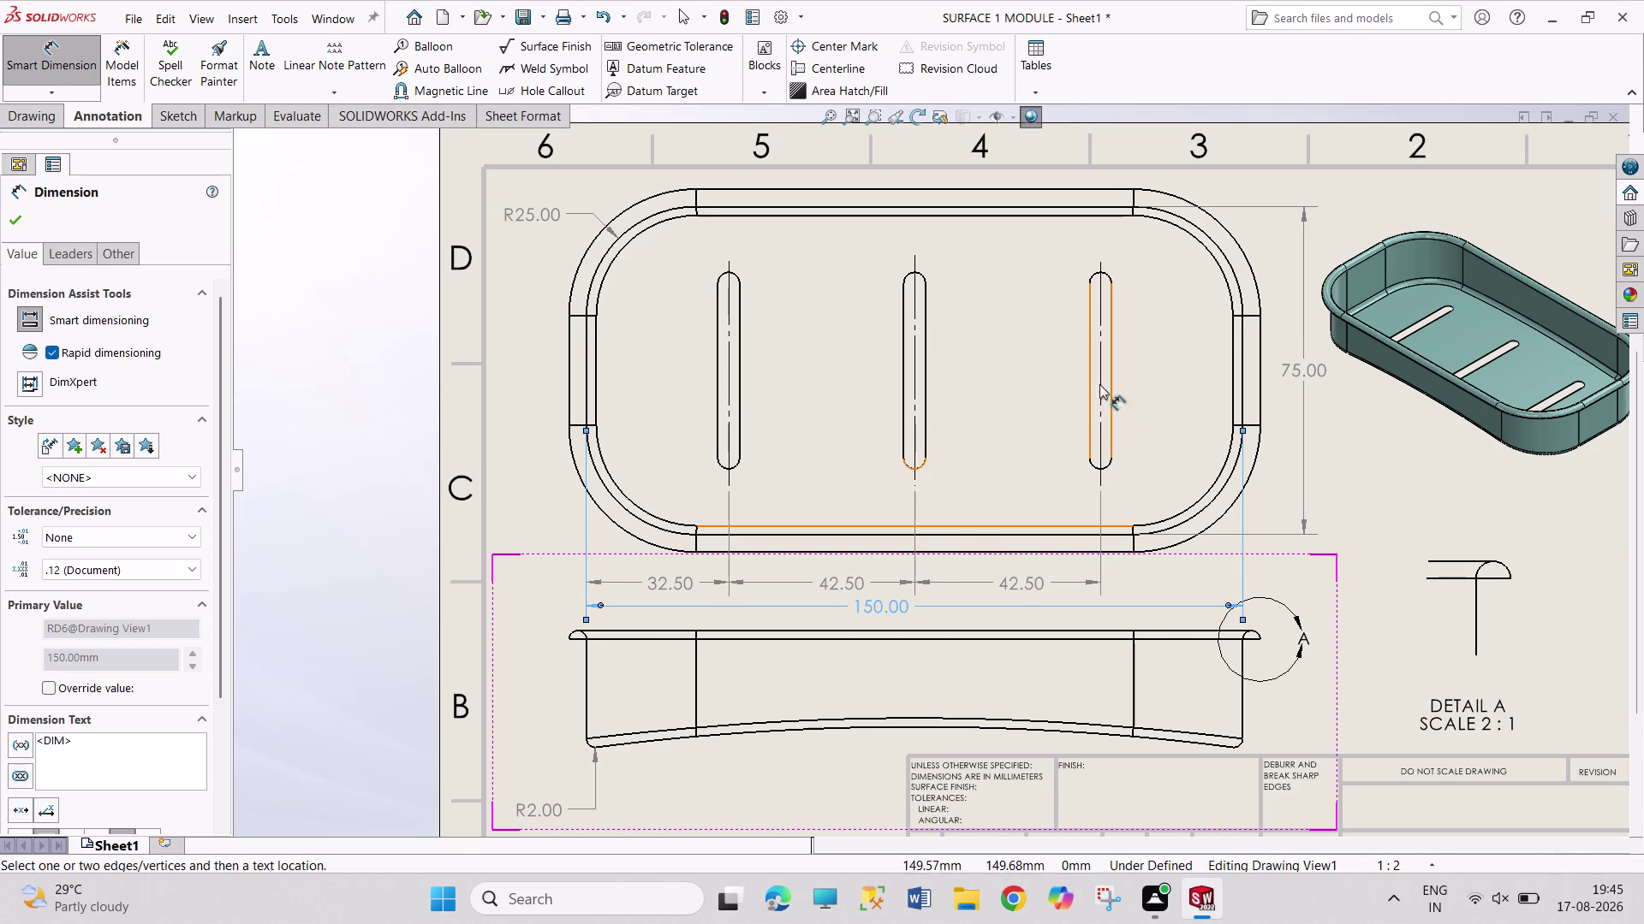
Dimension the right slot's 40.00 length and cancel a stray front-view dimension.
click(1112, 380)
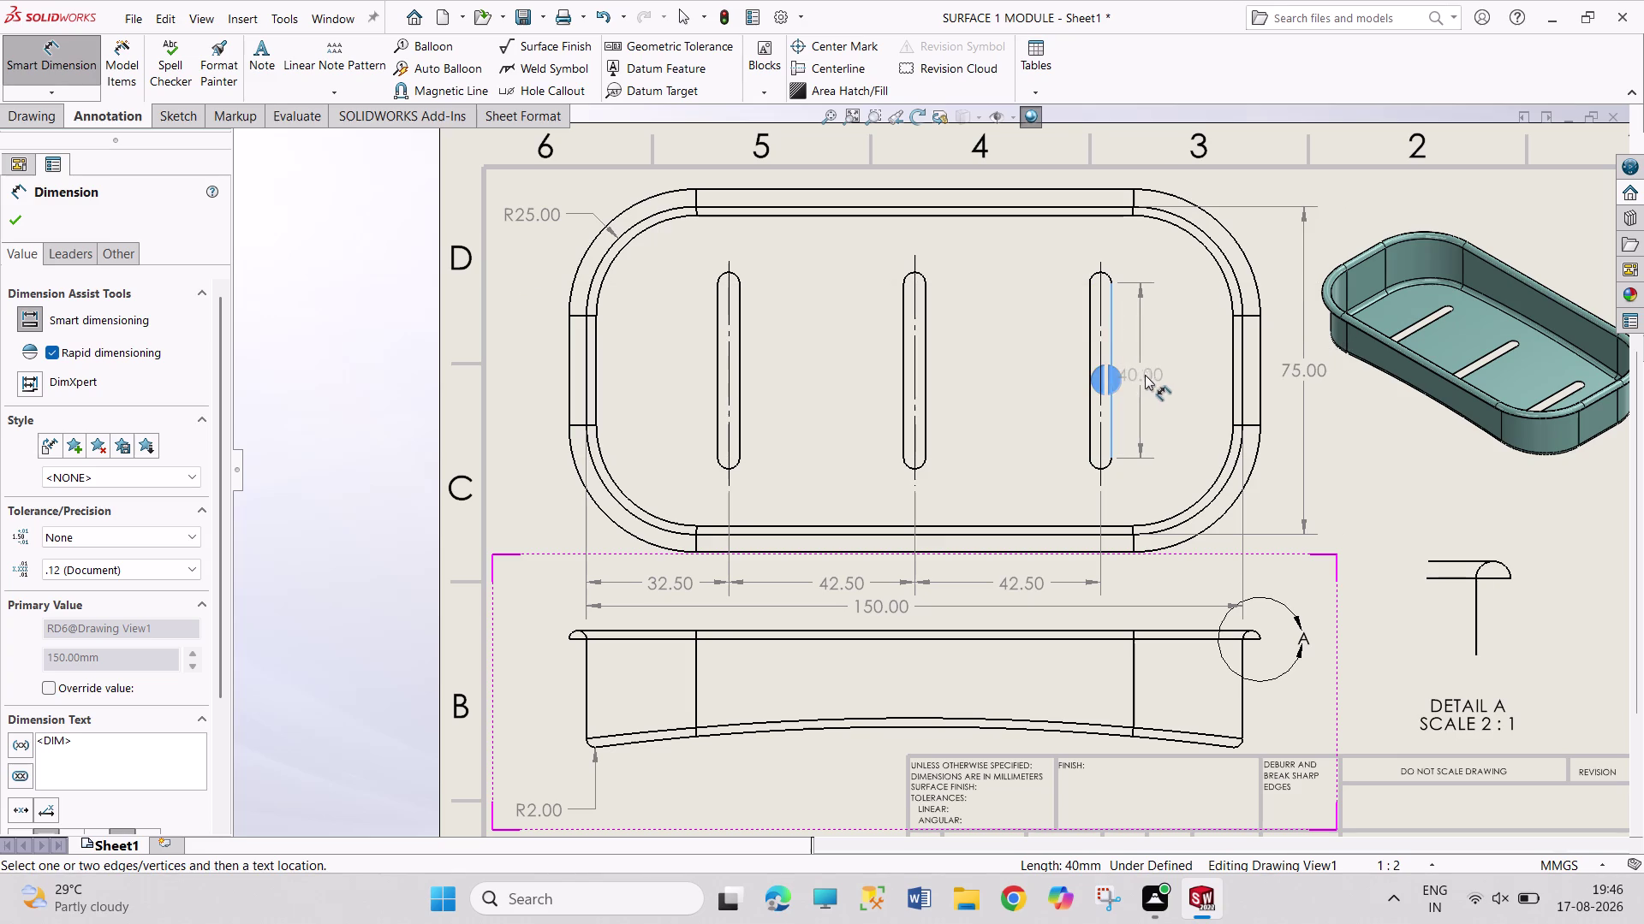
click(1160, 377)
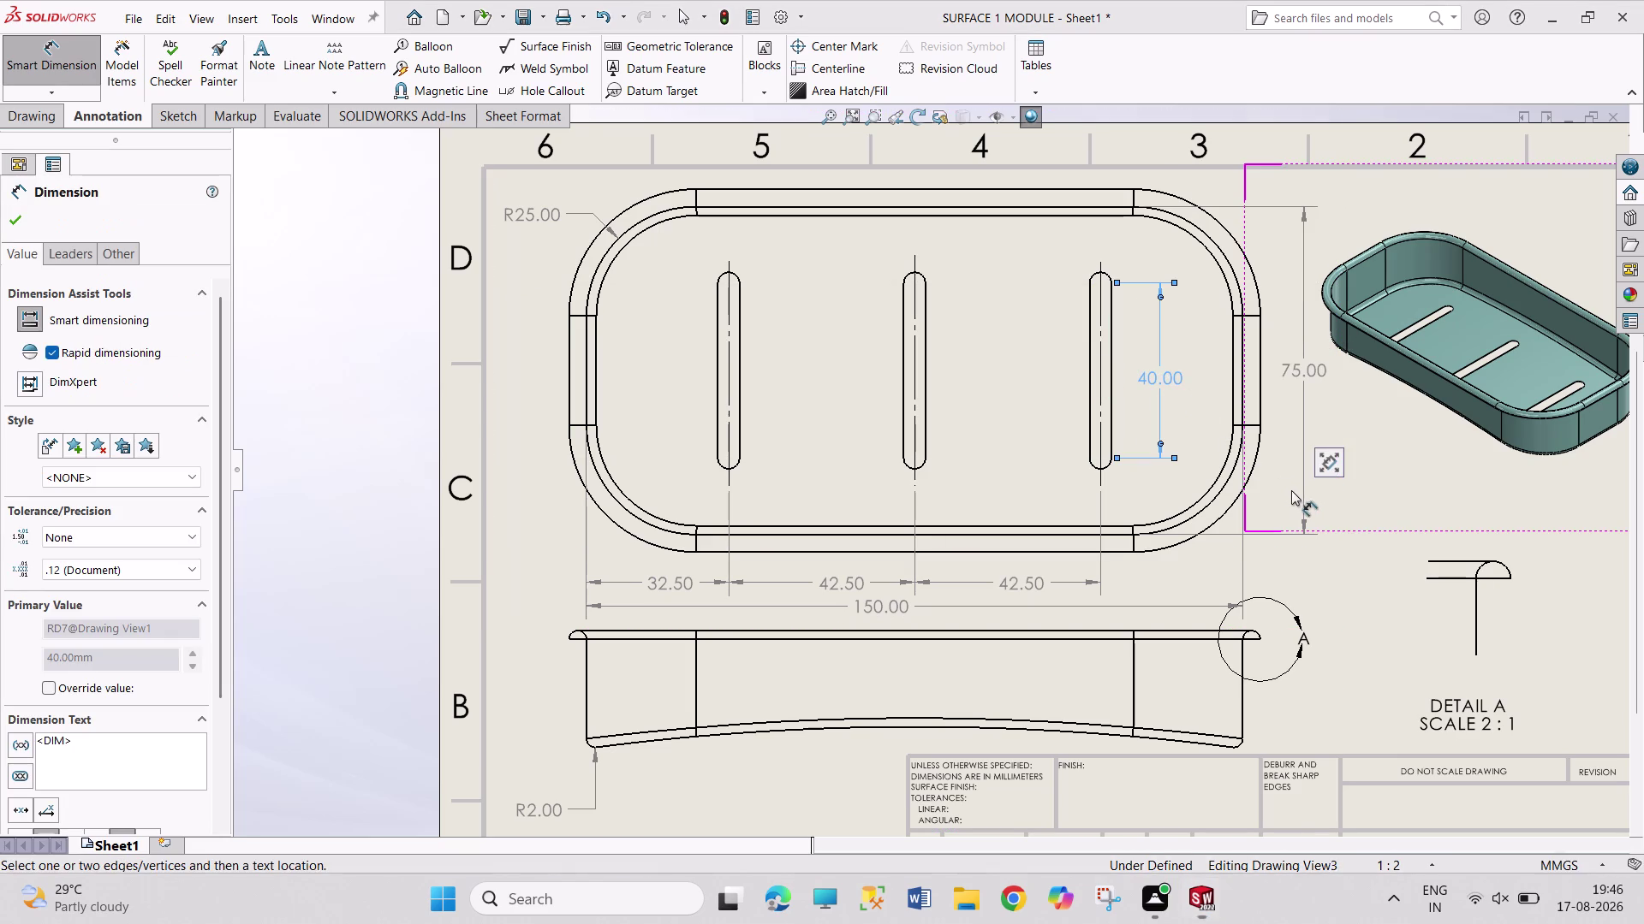
click(1241, 716)
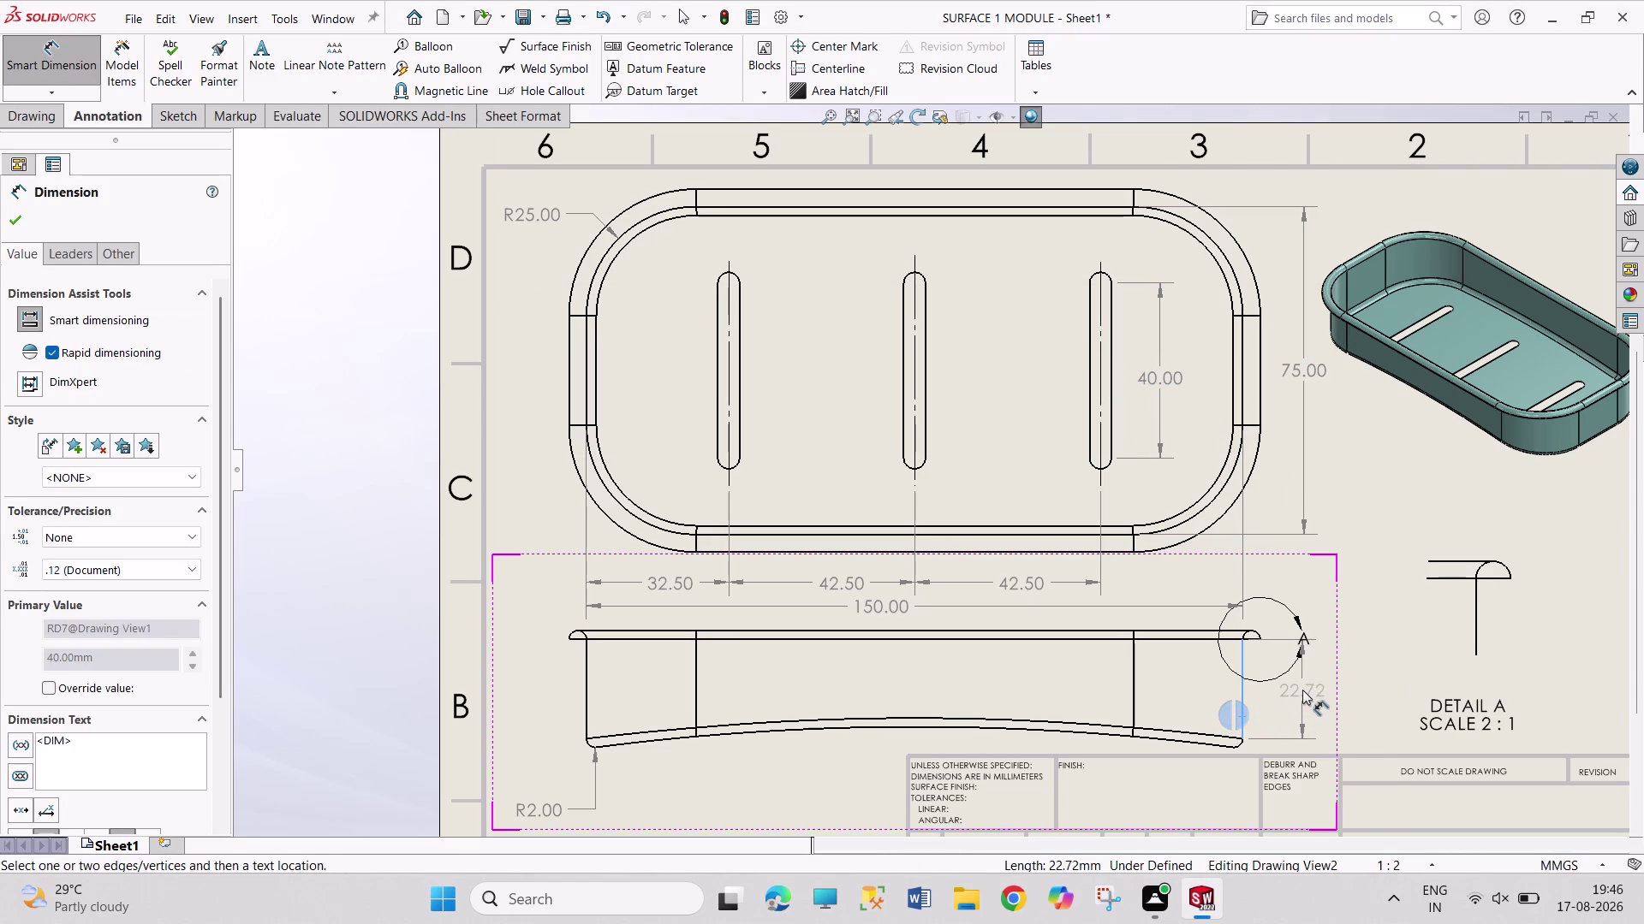
key(Escape)
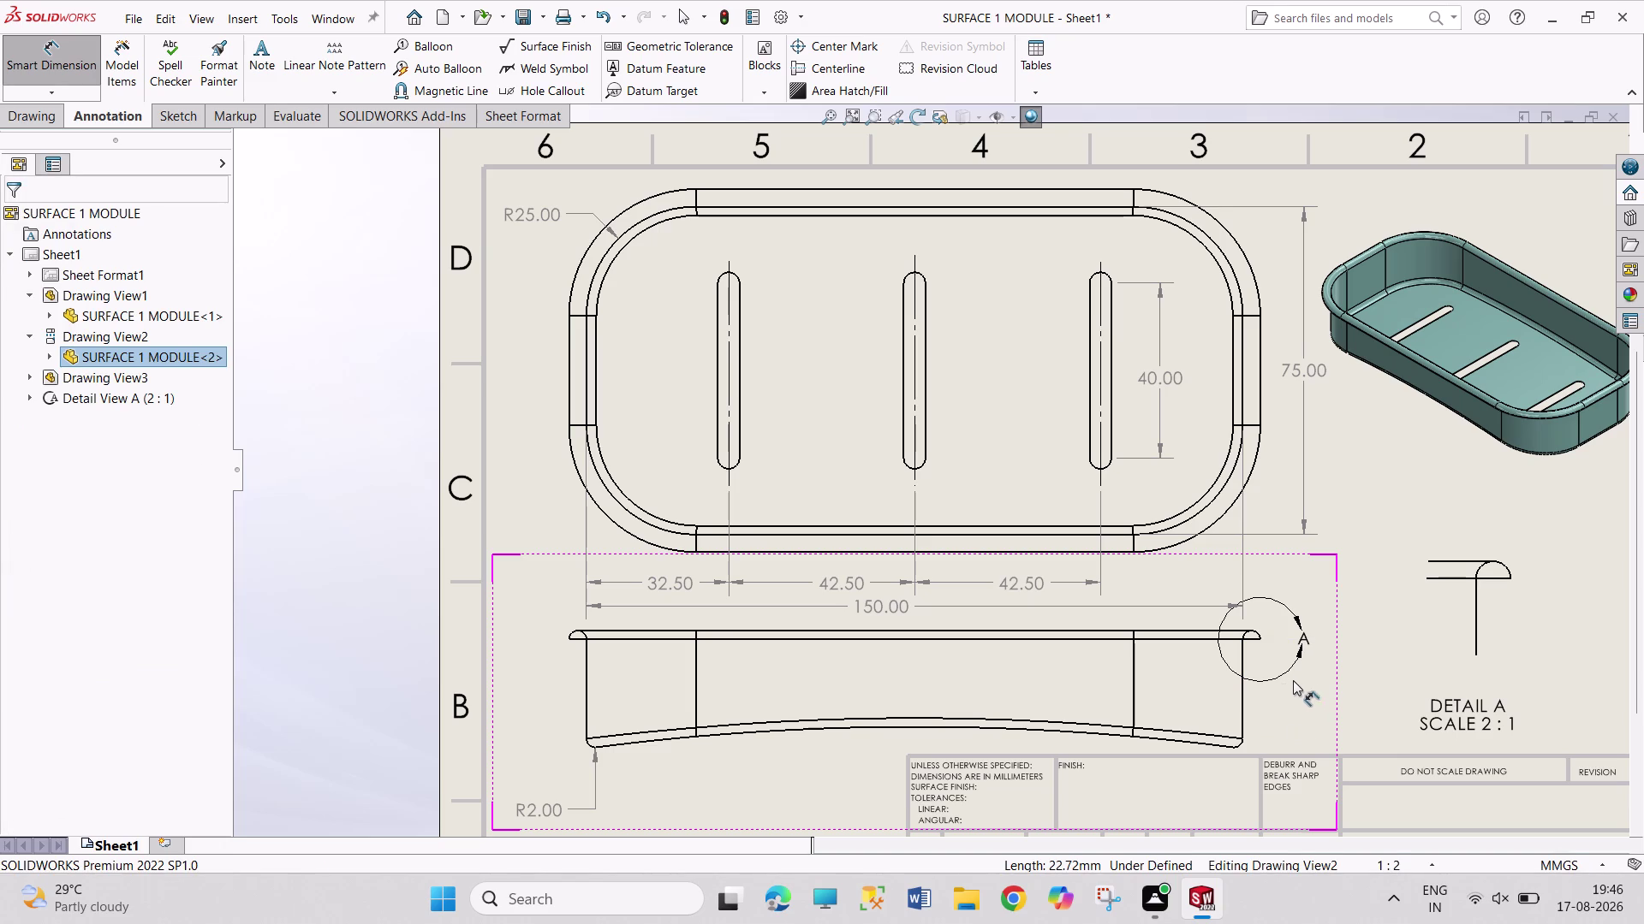
Add an R2.00 callout to the front view's lower right fillet and pick Detail A's fillet.
click(1238, 746)
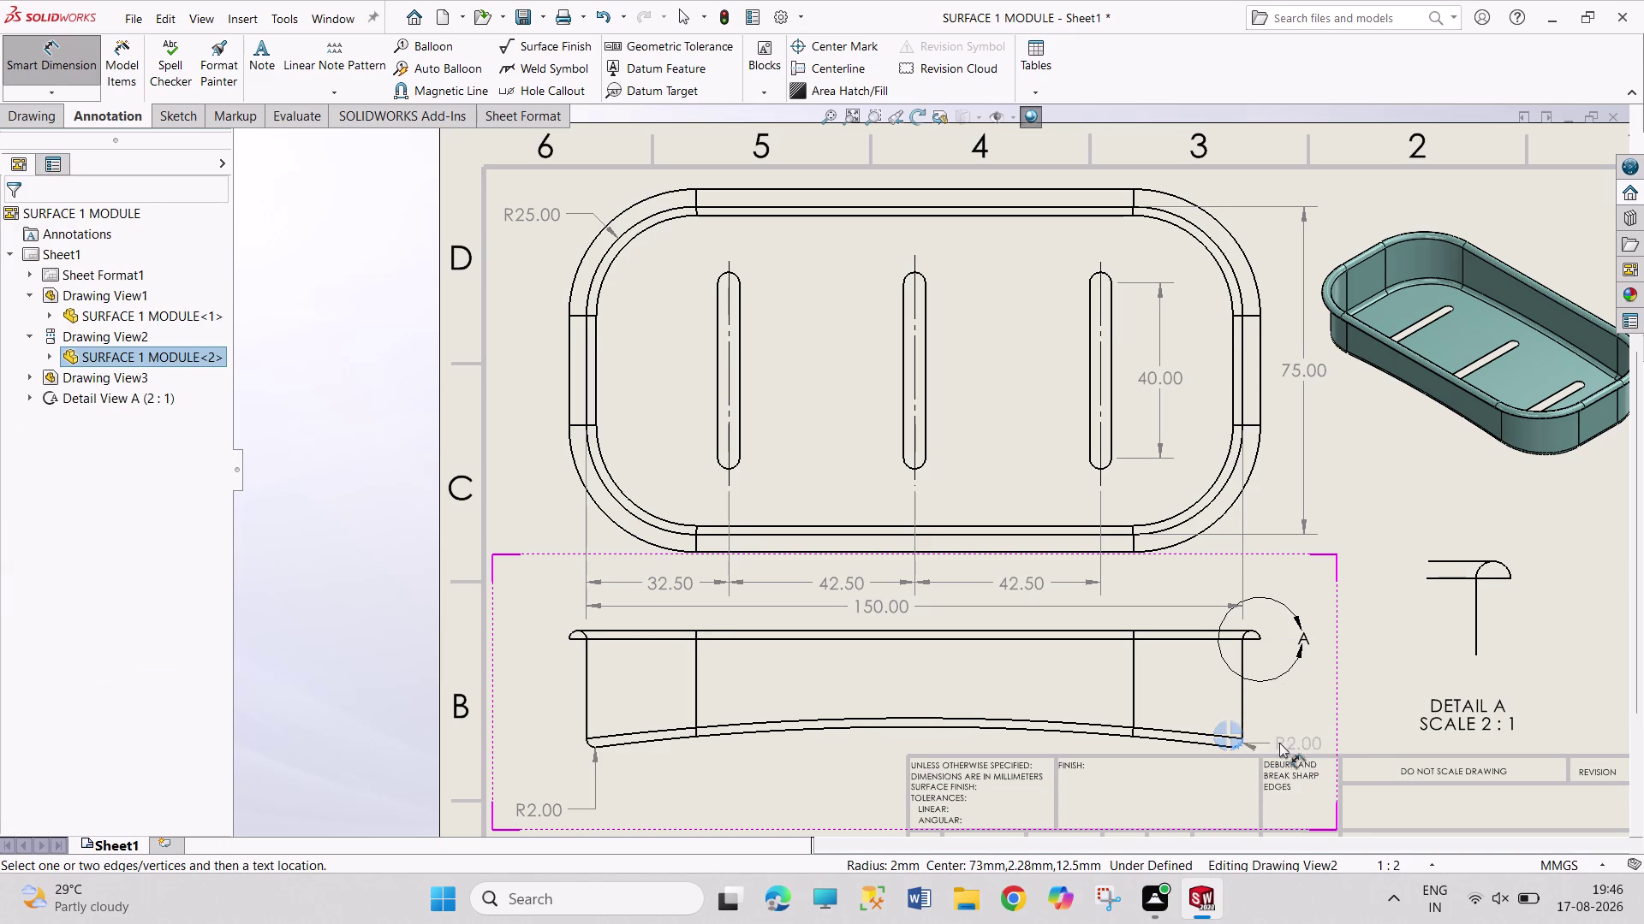
click(1234, 743)
drag(1358, 796, 1349, 733)
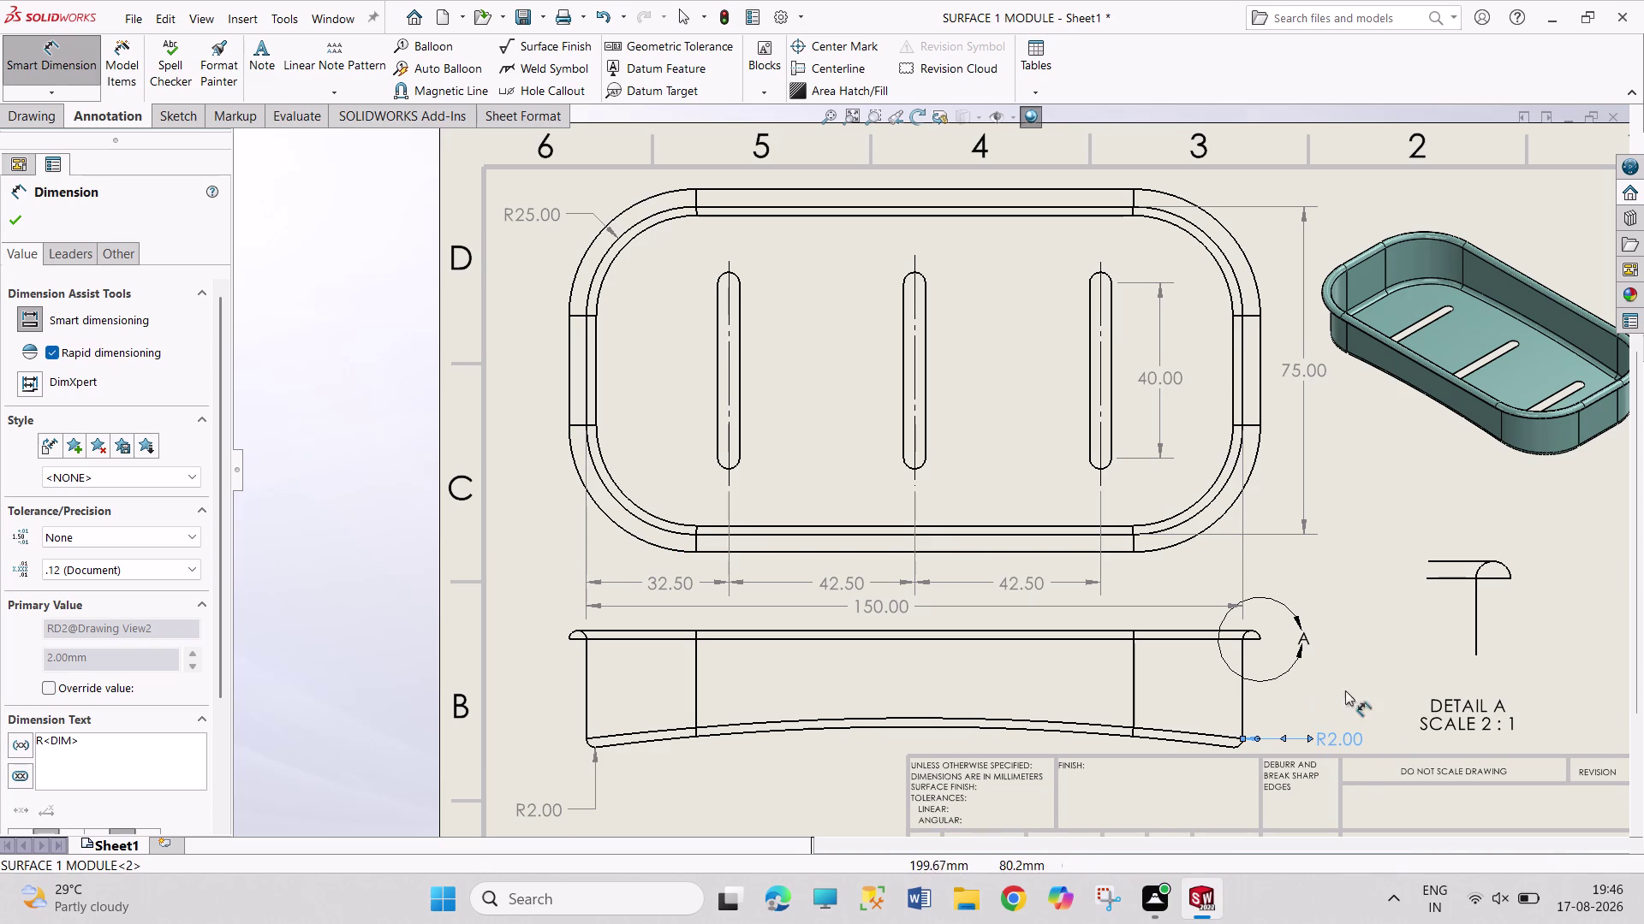
click(1508, 572)
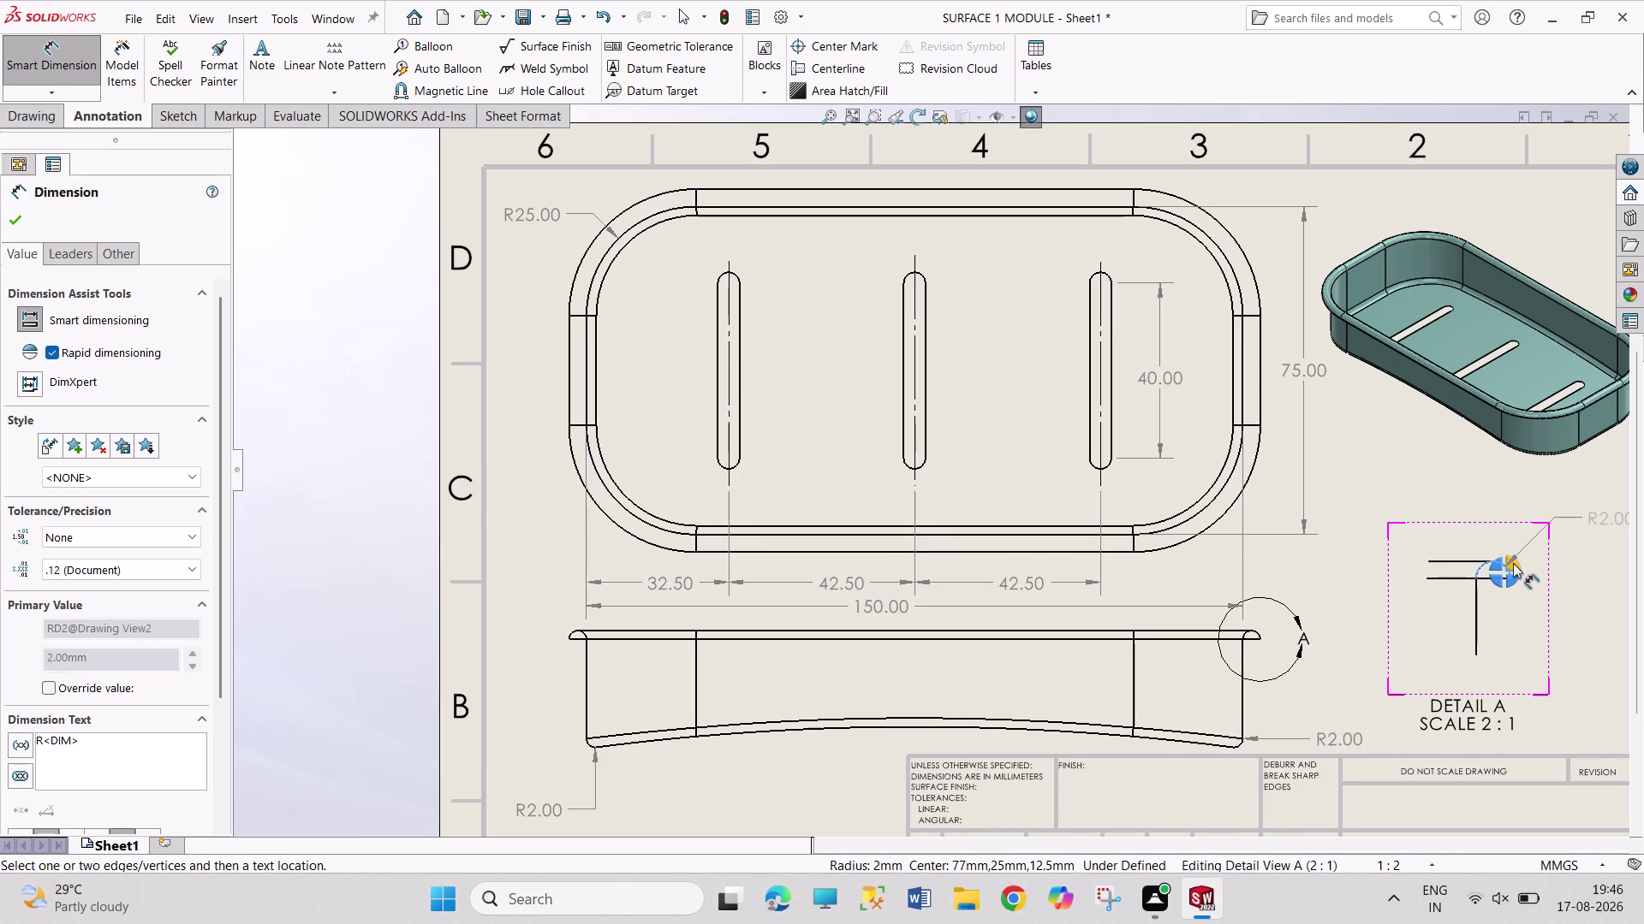
click(1513, 563)
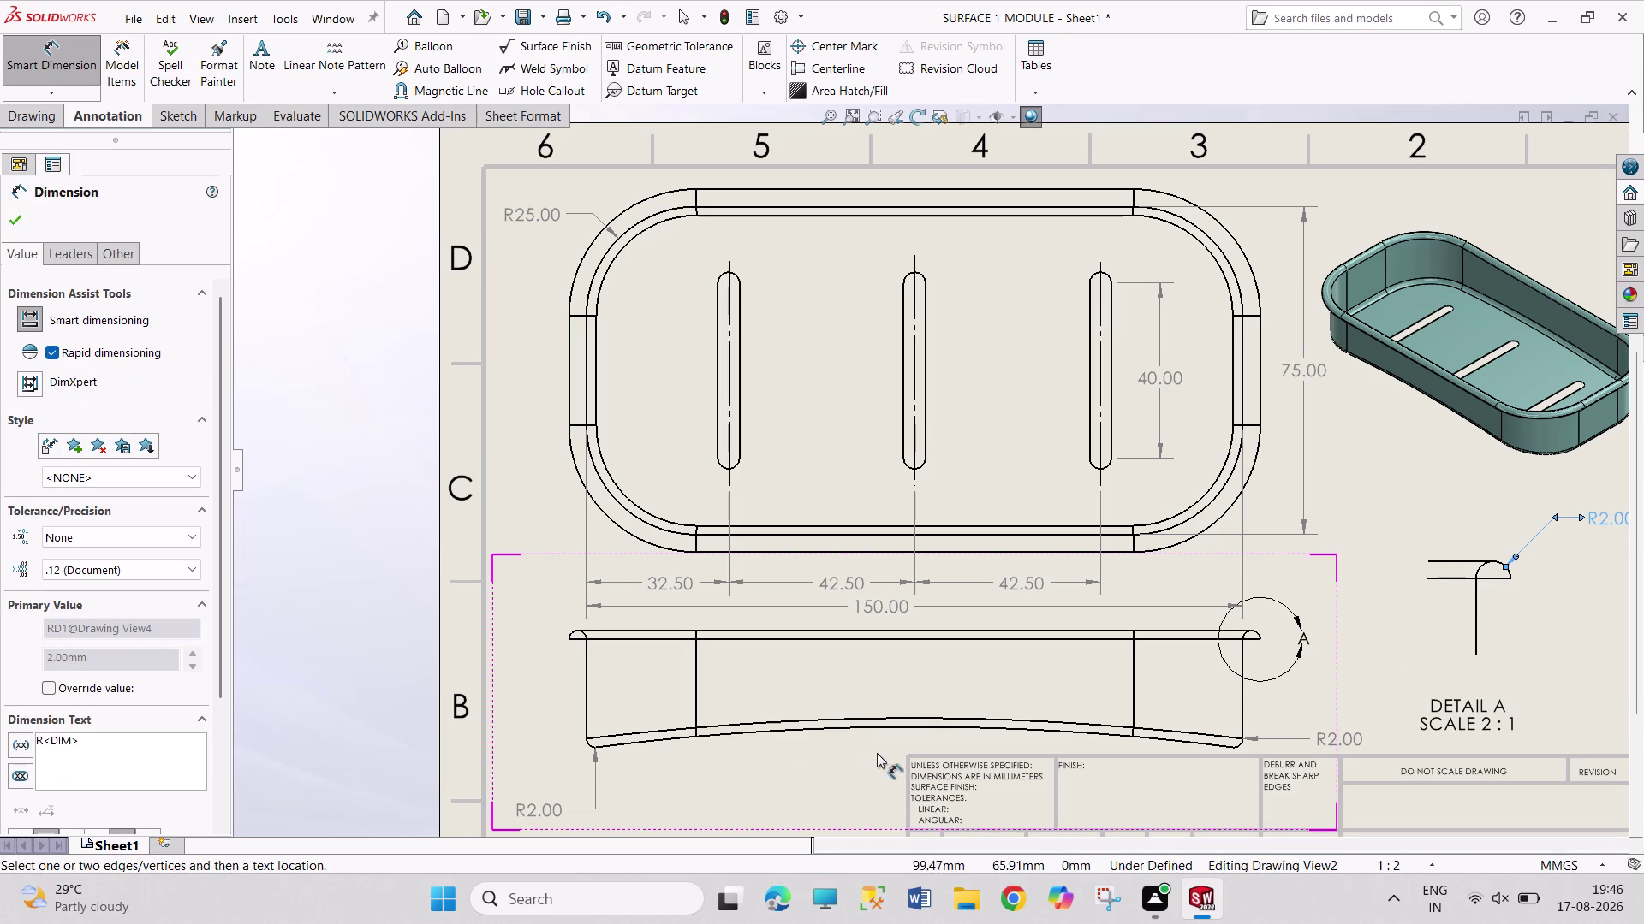
Abandon the attempted dimensions on the front view's curved bottom edge and end dimensioning.
click(909, 716)
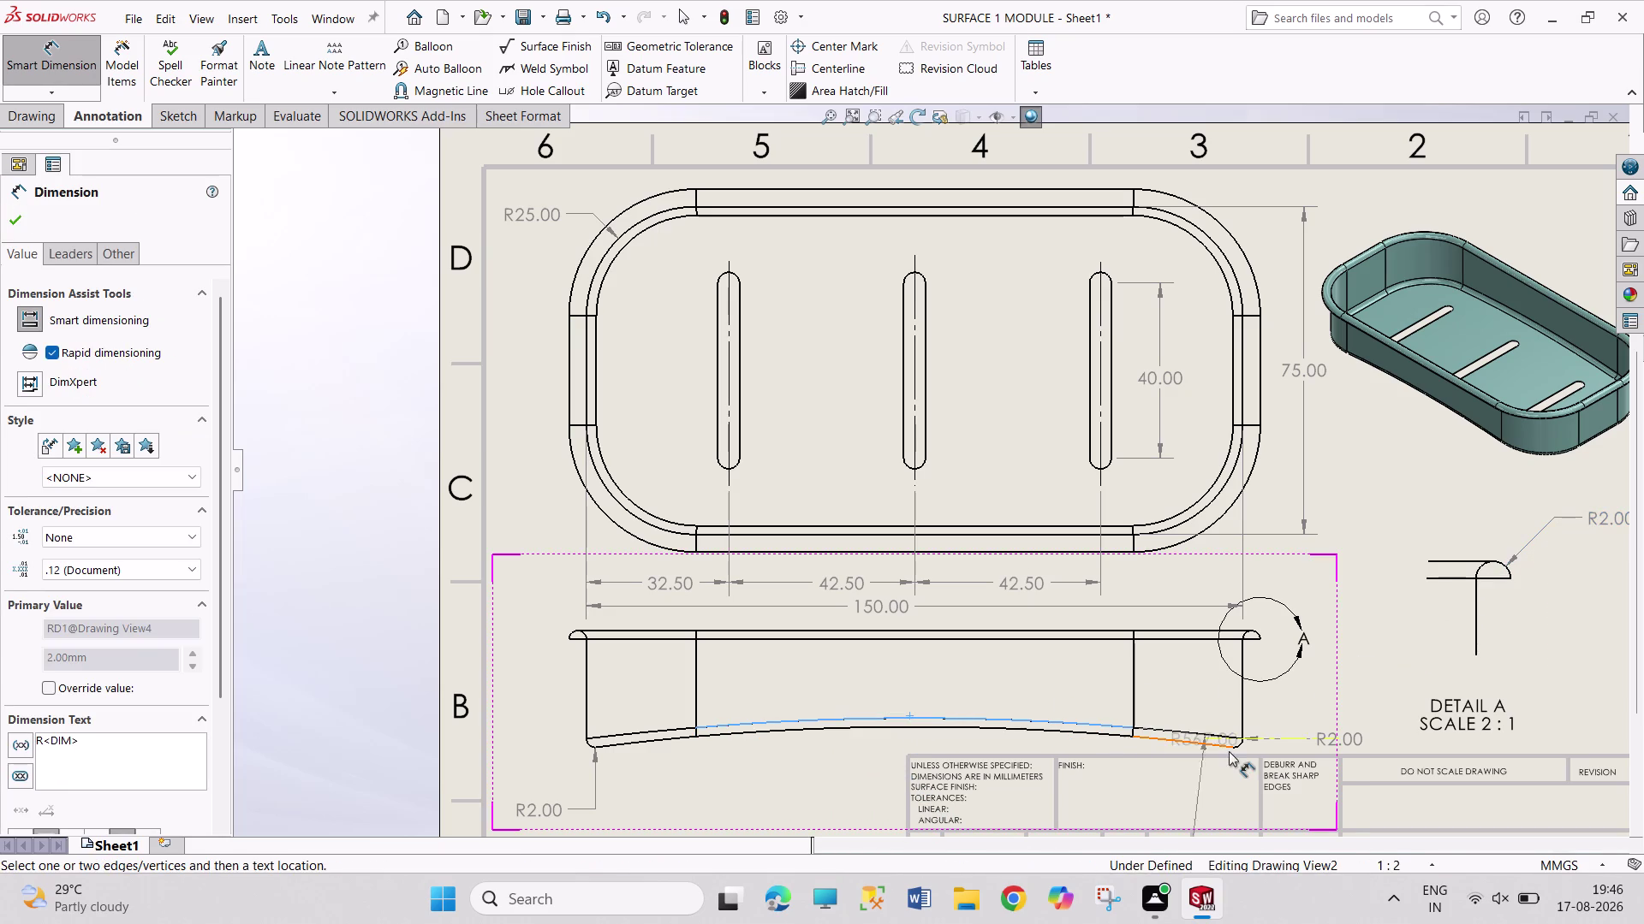
click(1240, 745)
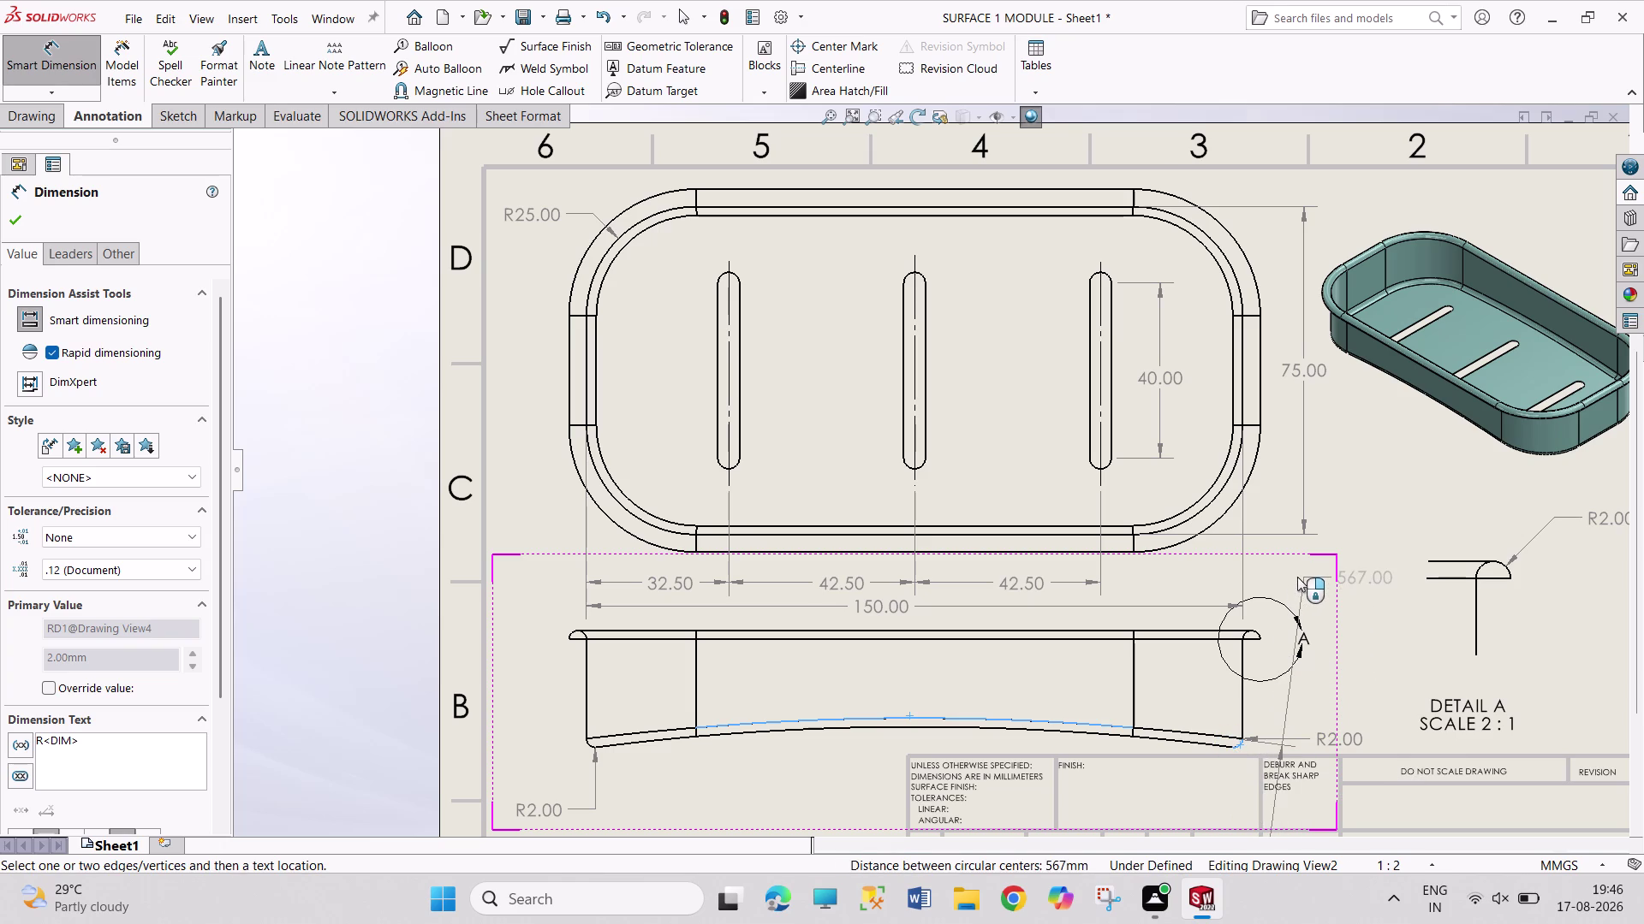
key(Escape)
key(Escape)
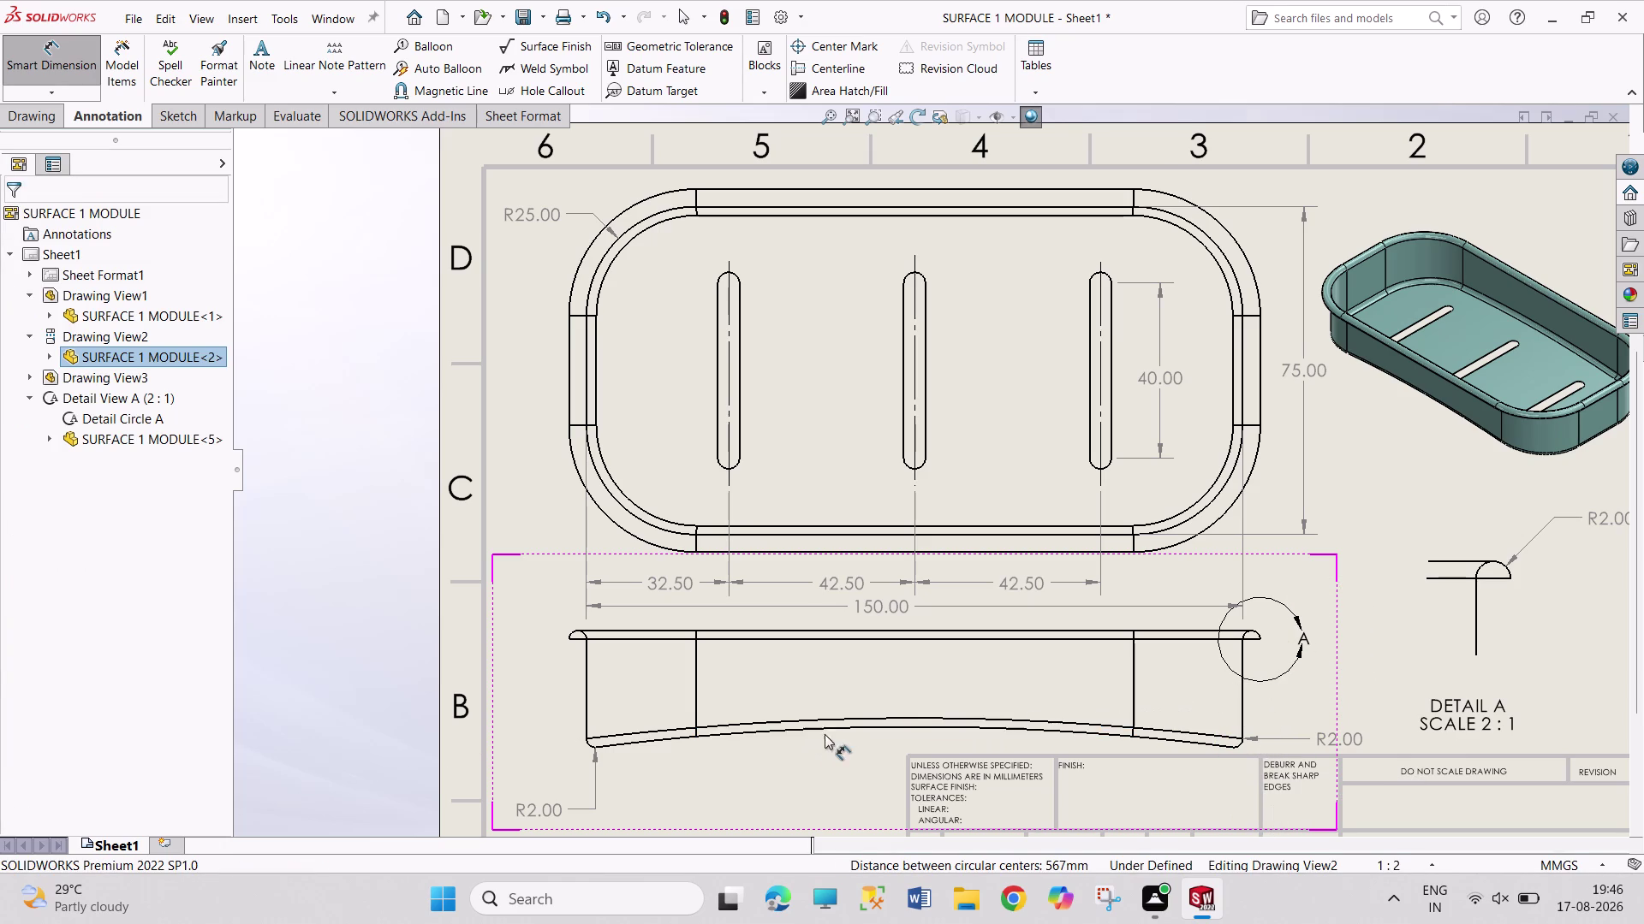
click(873, 715)
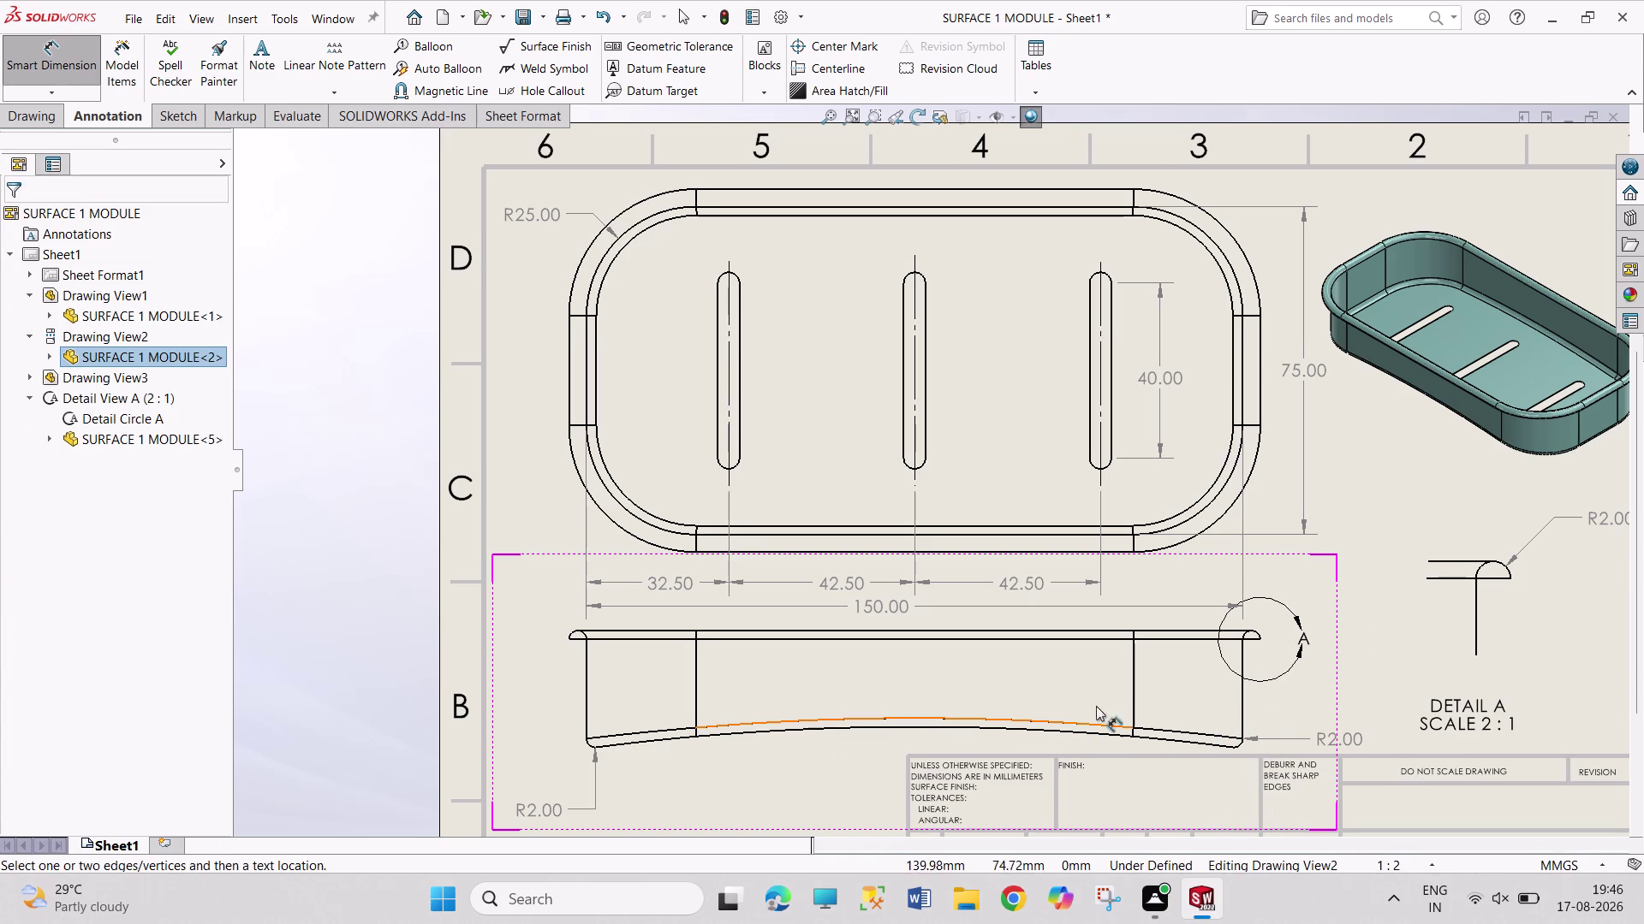
click(1233, 748)
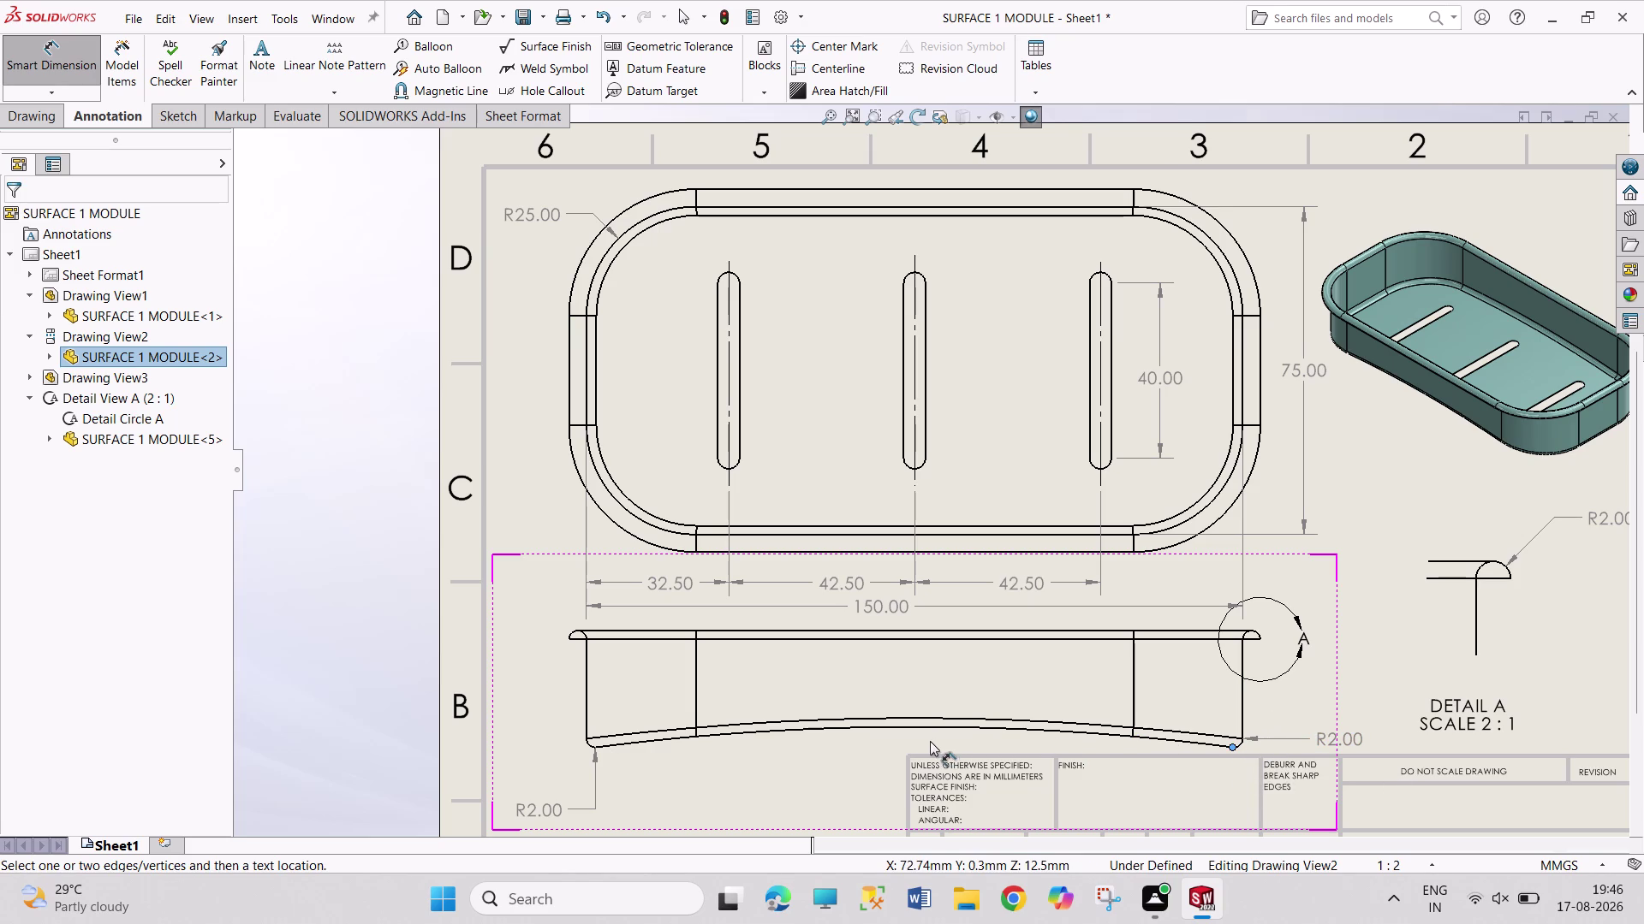
click(923, 715)
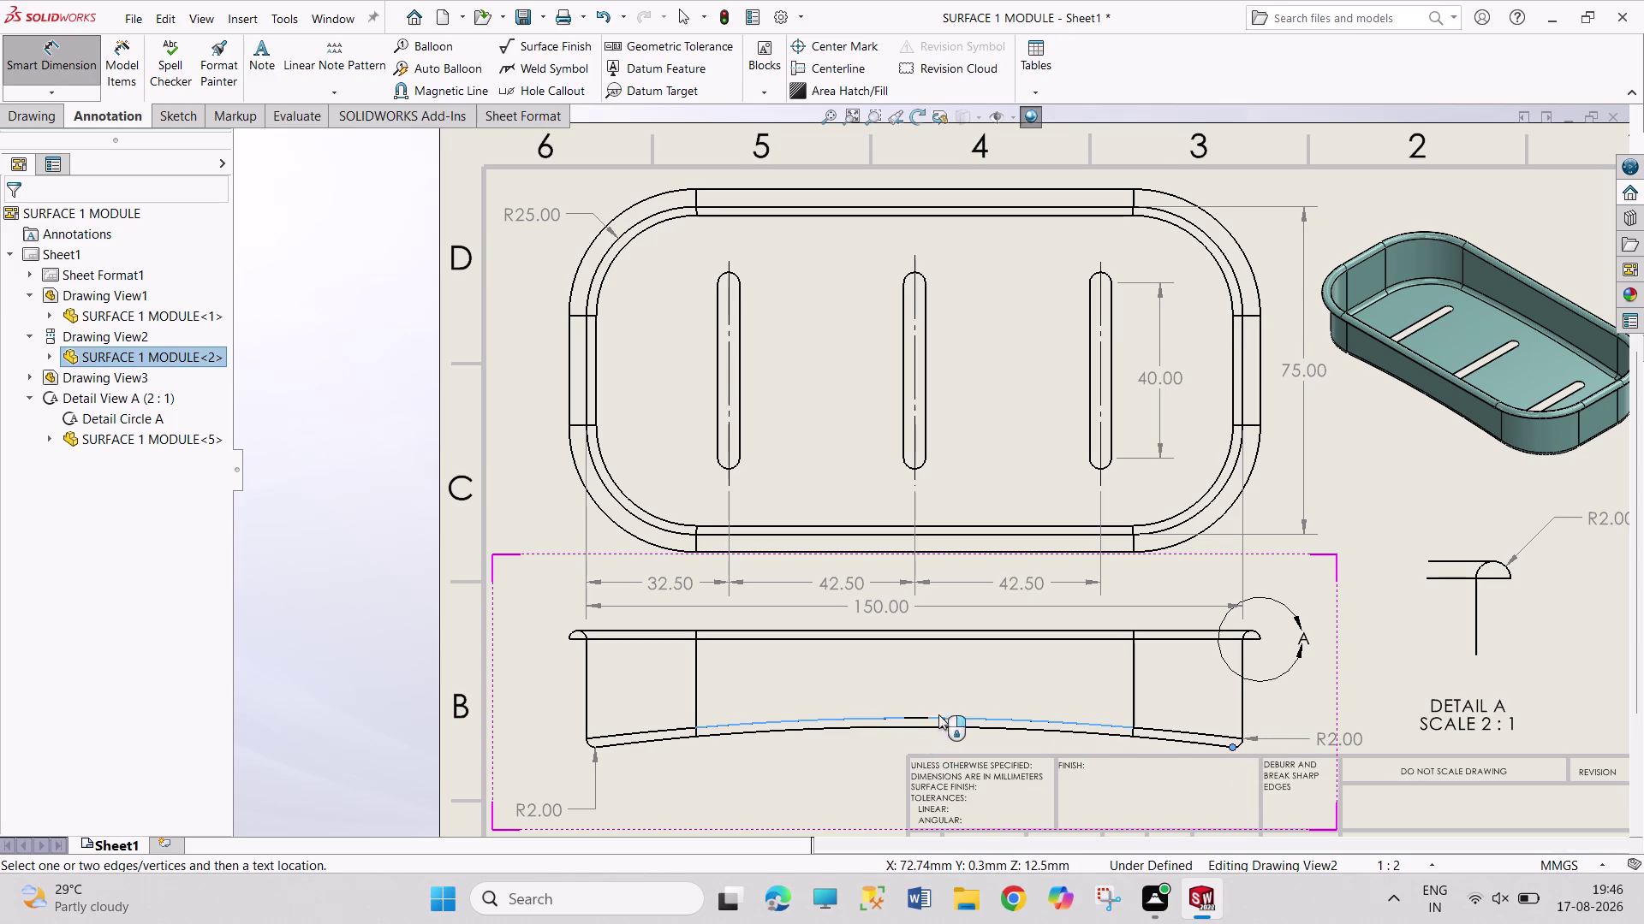
key(Escape)
key(Escape)
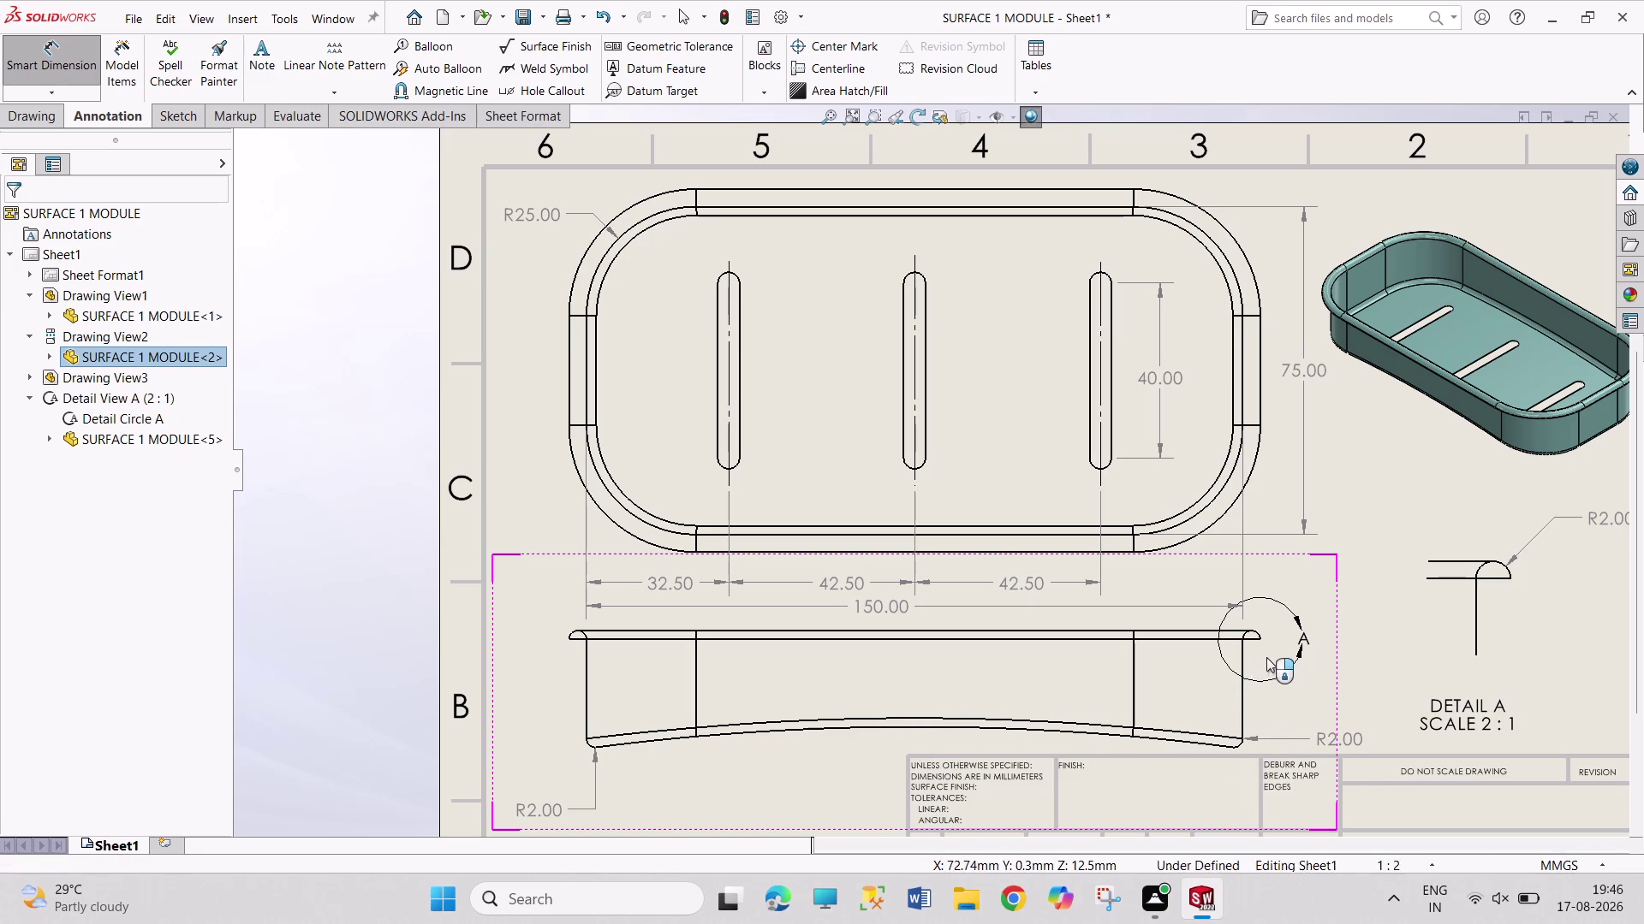
key(Escape)
key(Escape)
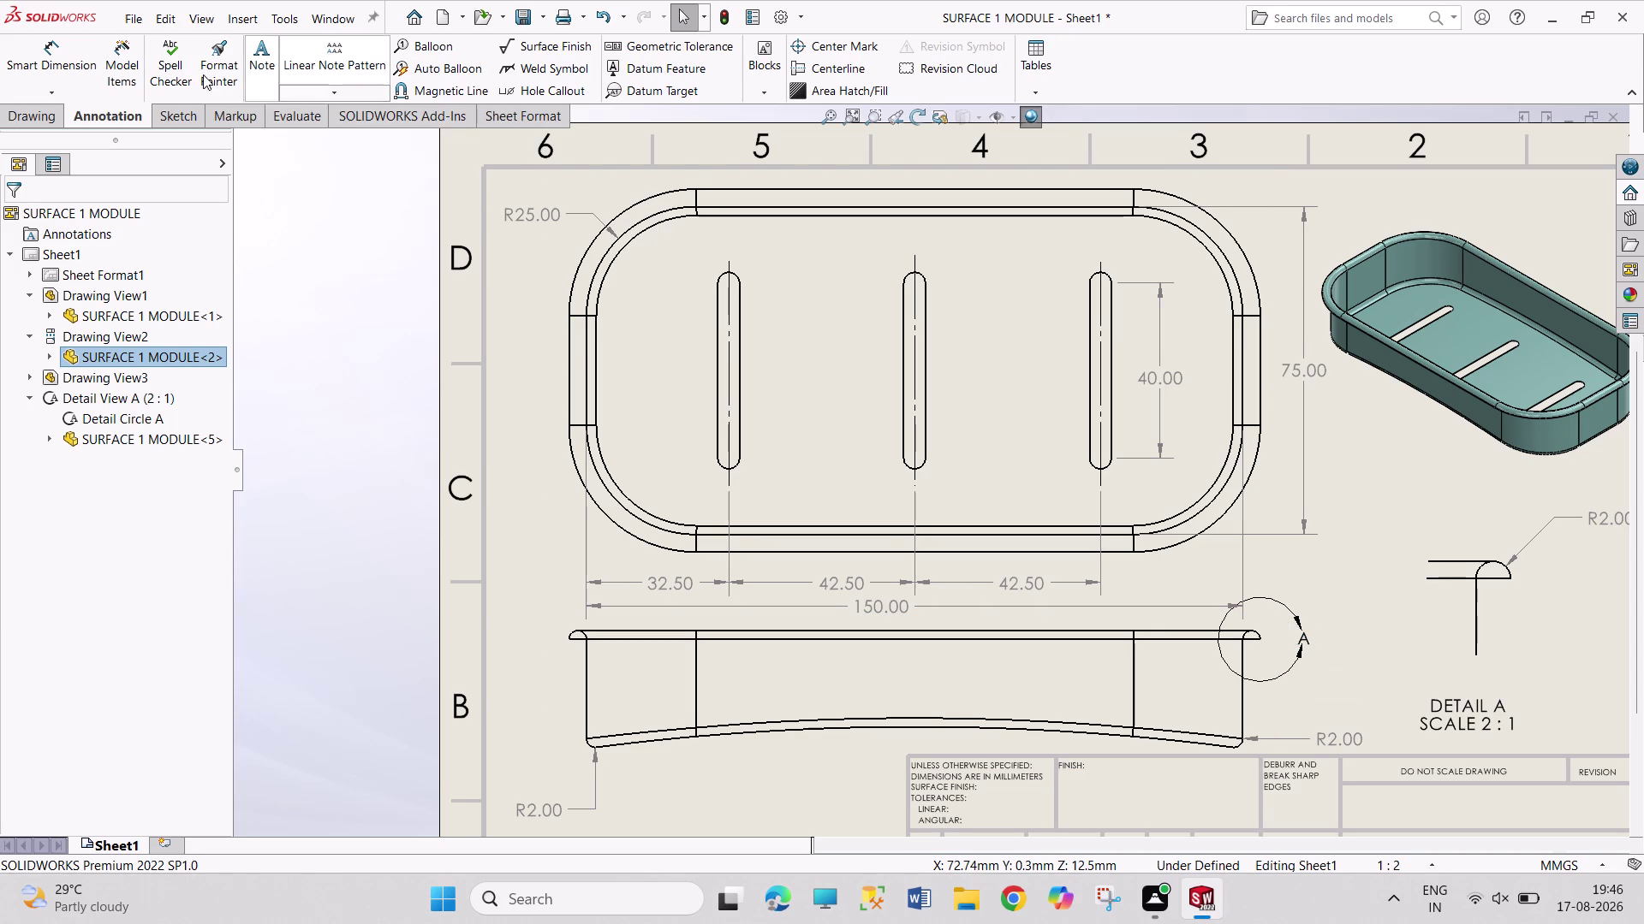
click(39, 65)
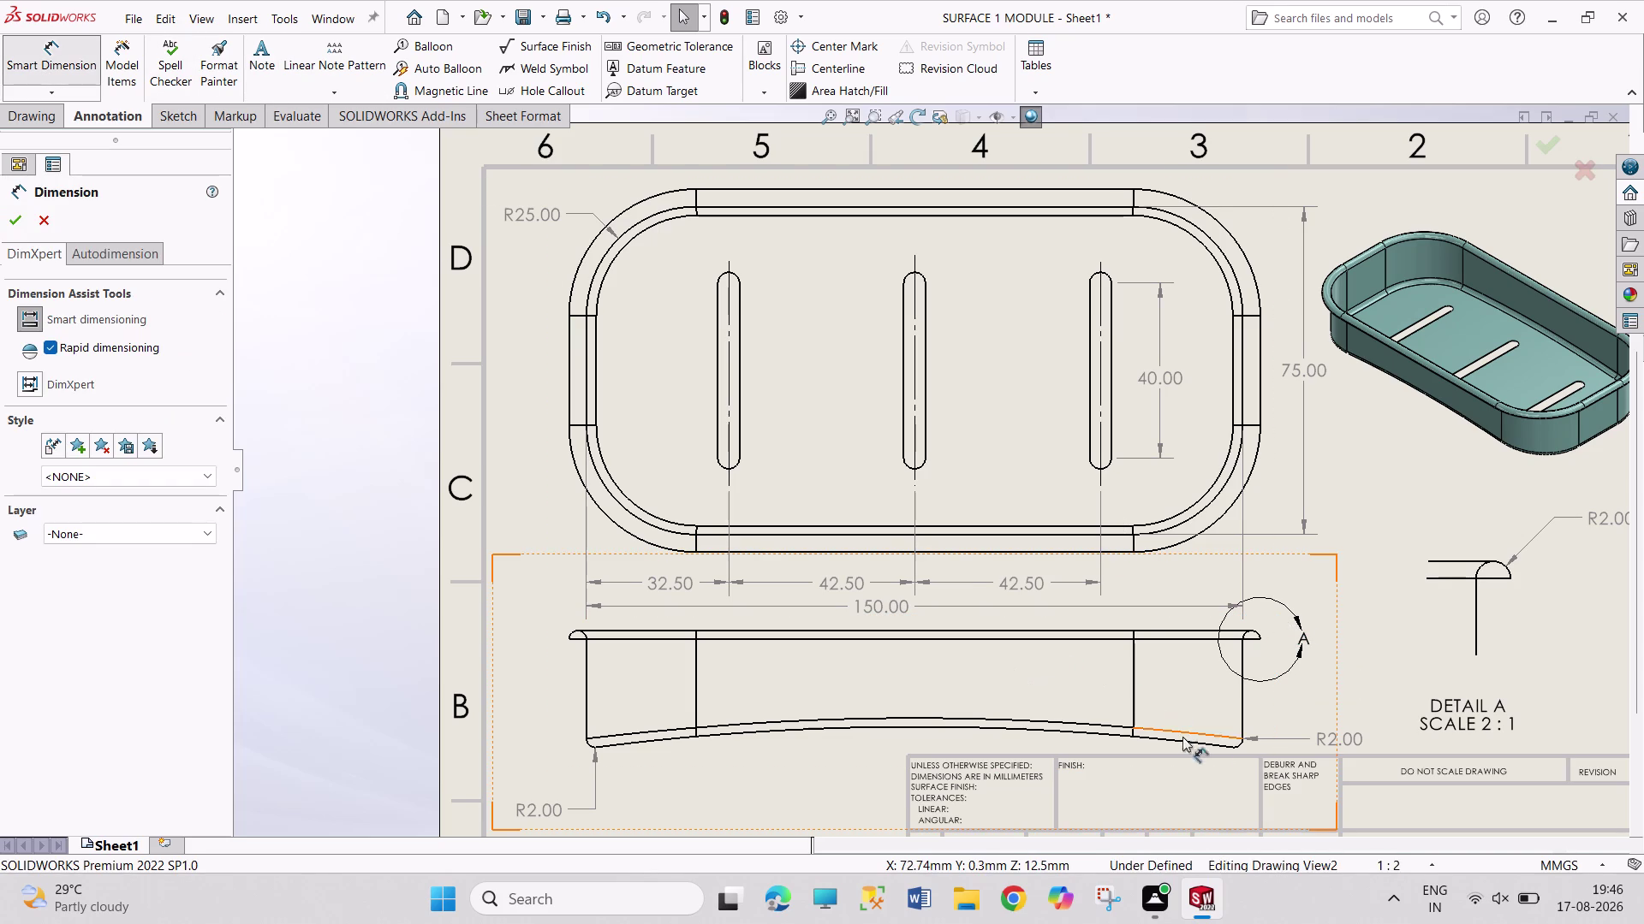
click(1231, 750)
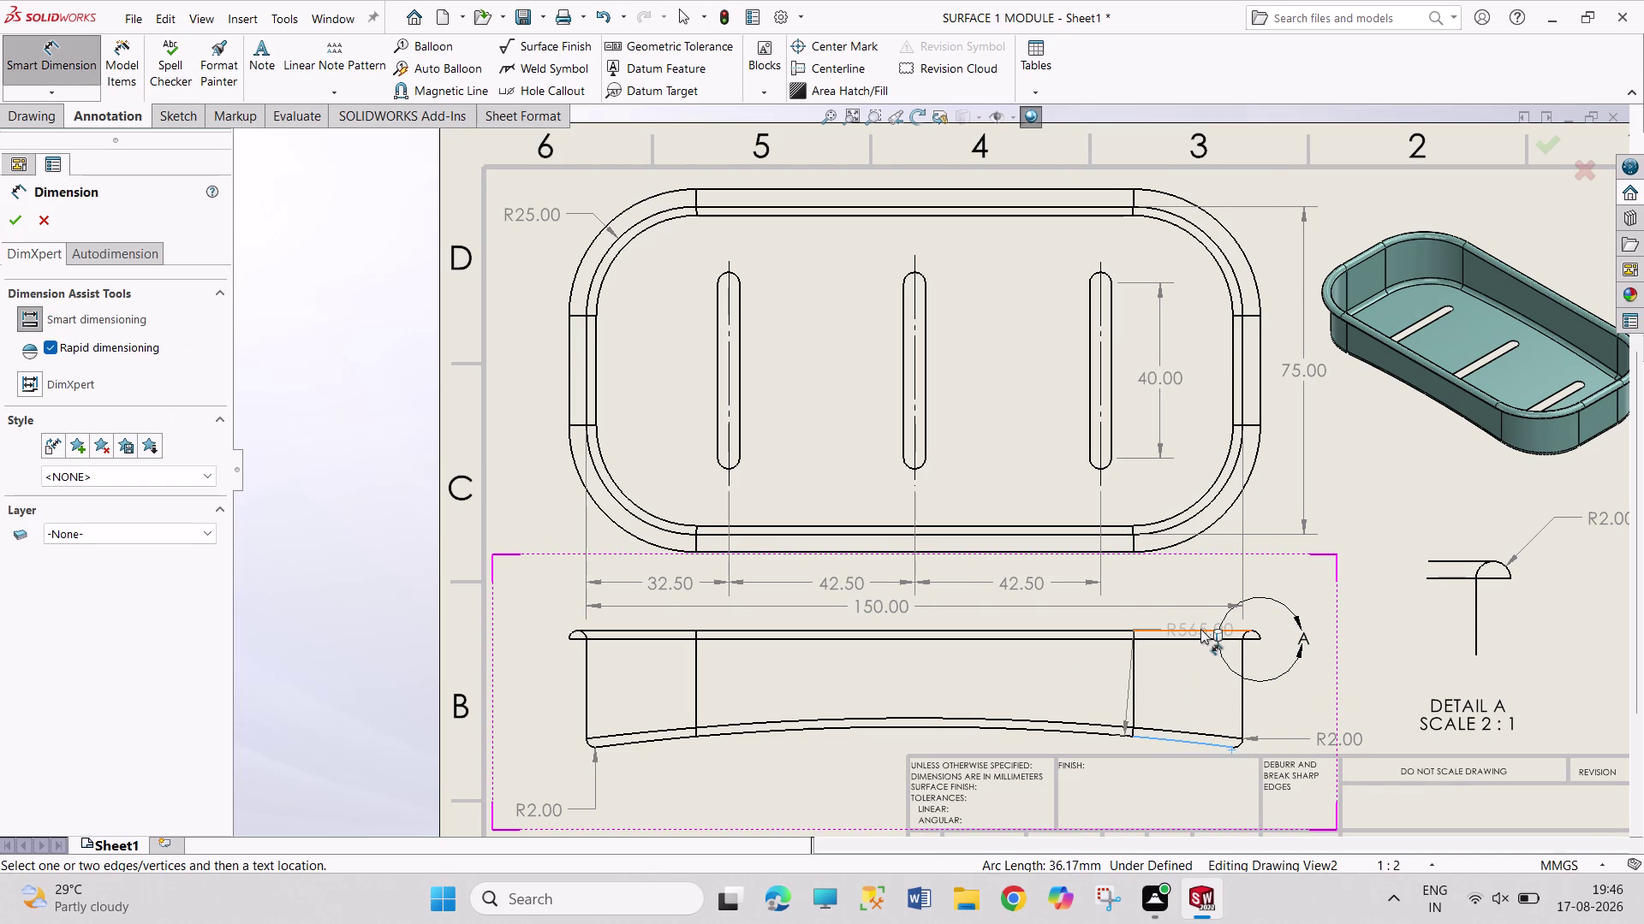
click(1200, 629)
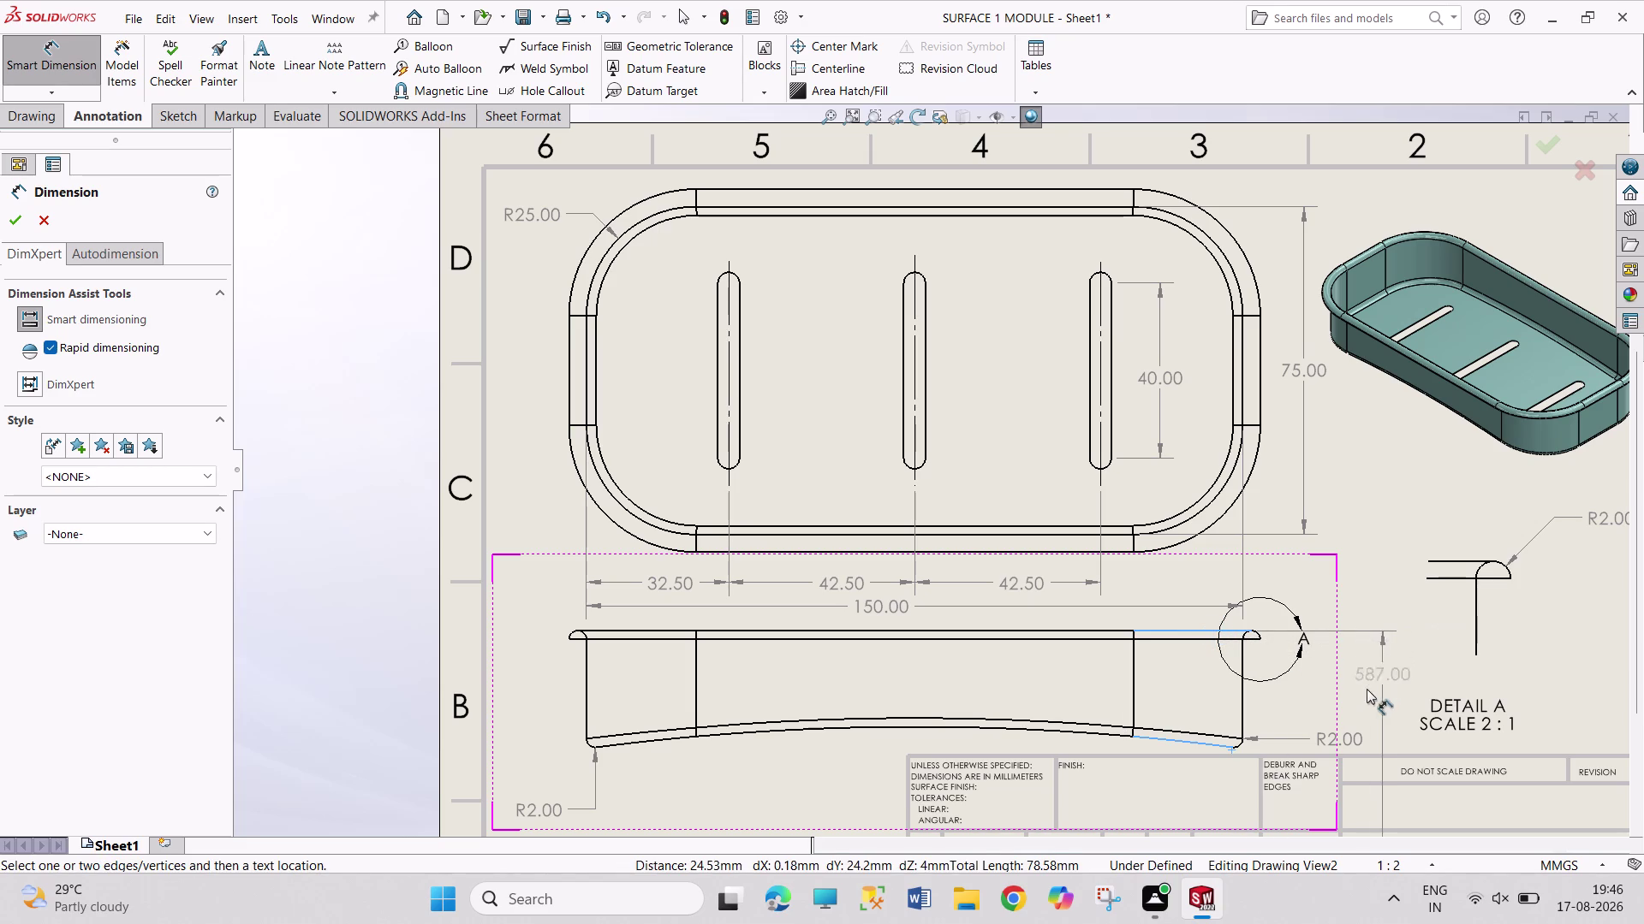
key(Escape)
key(Escape)
key(Escape)
key(Escape)
key(Escape)
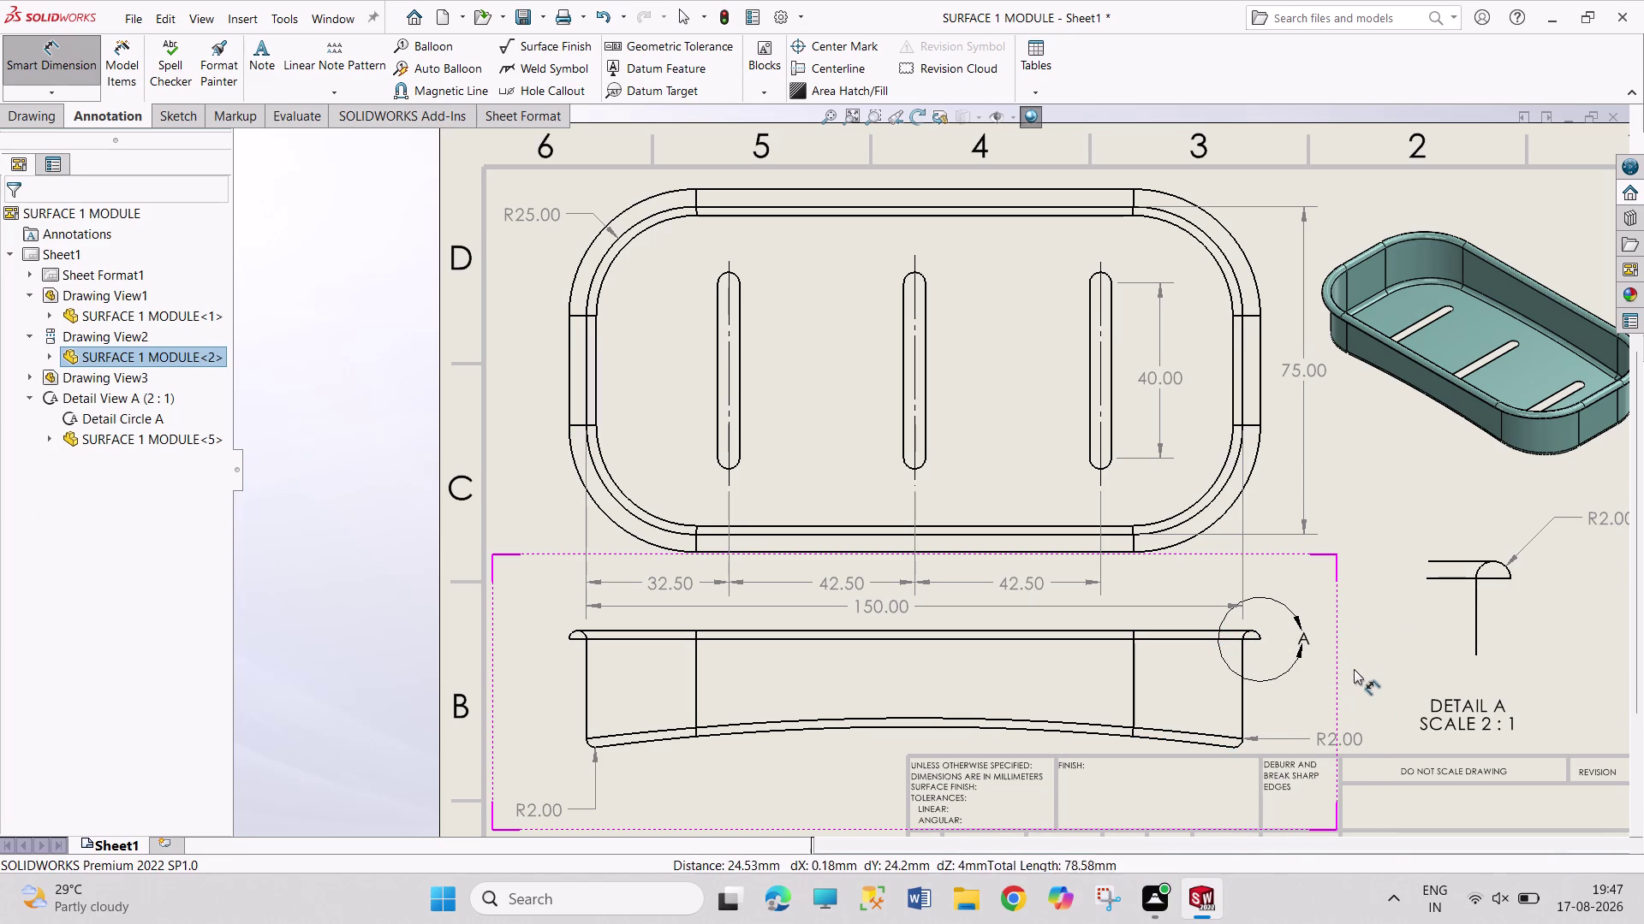
key(Escape)
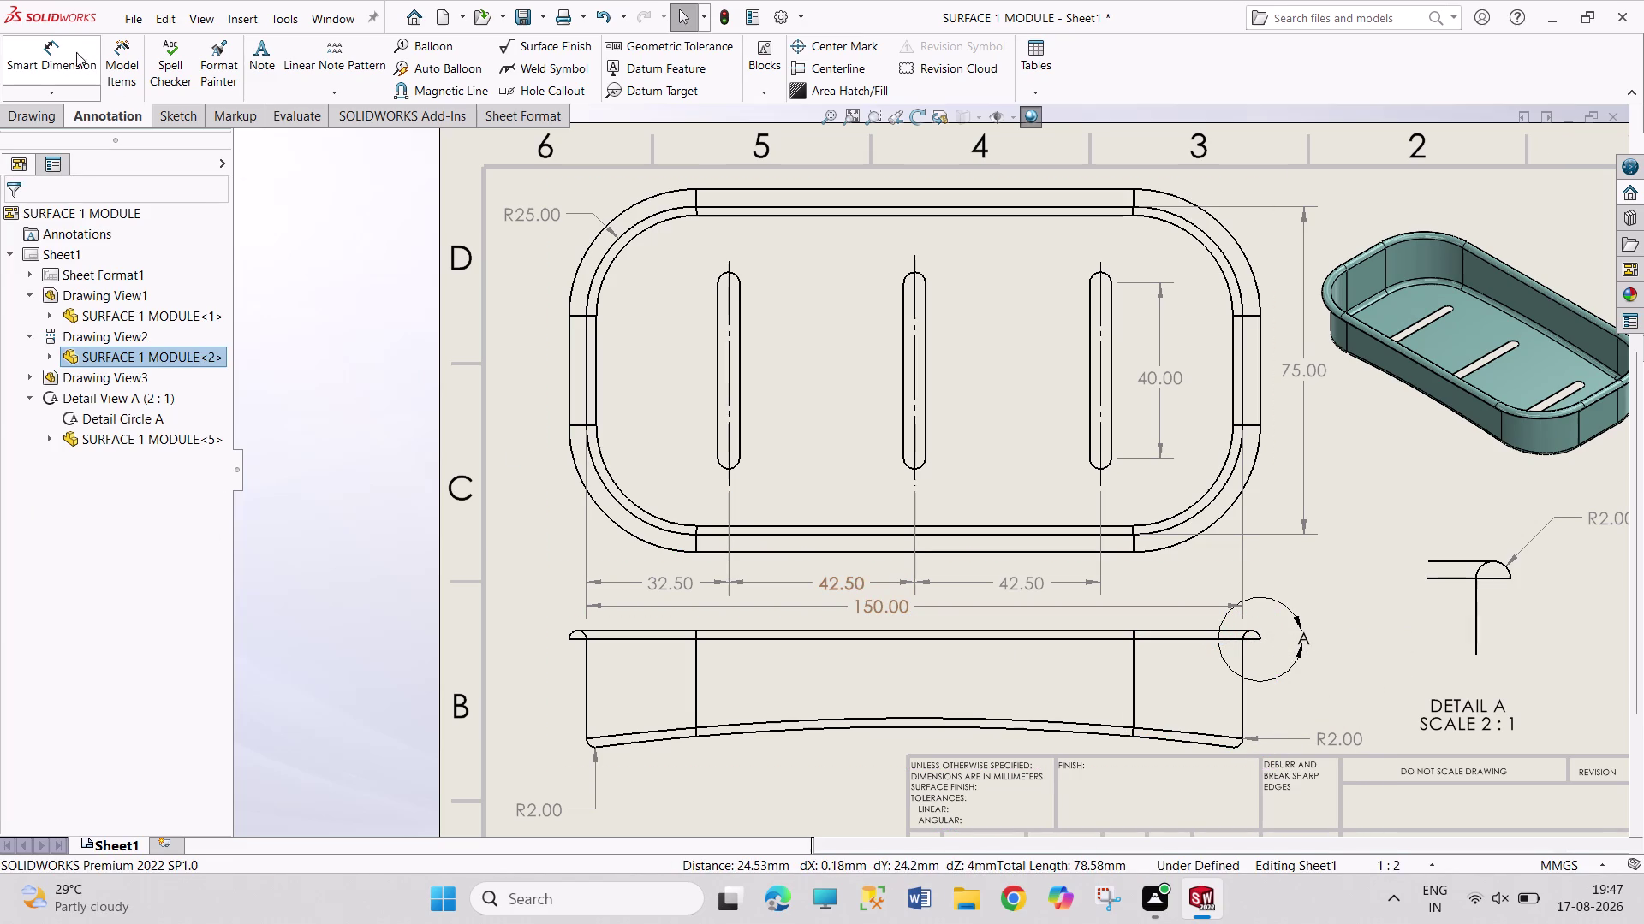
click(59, 52)
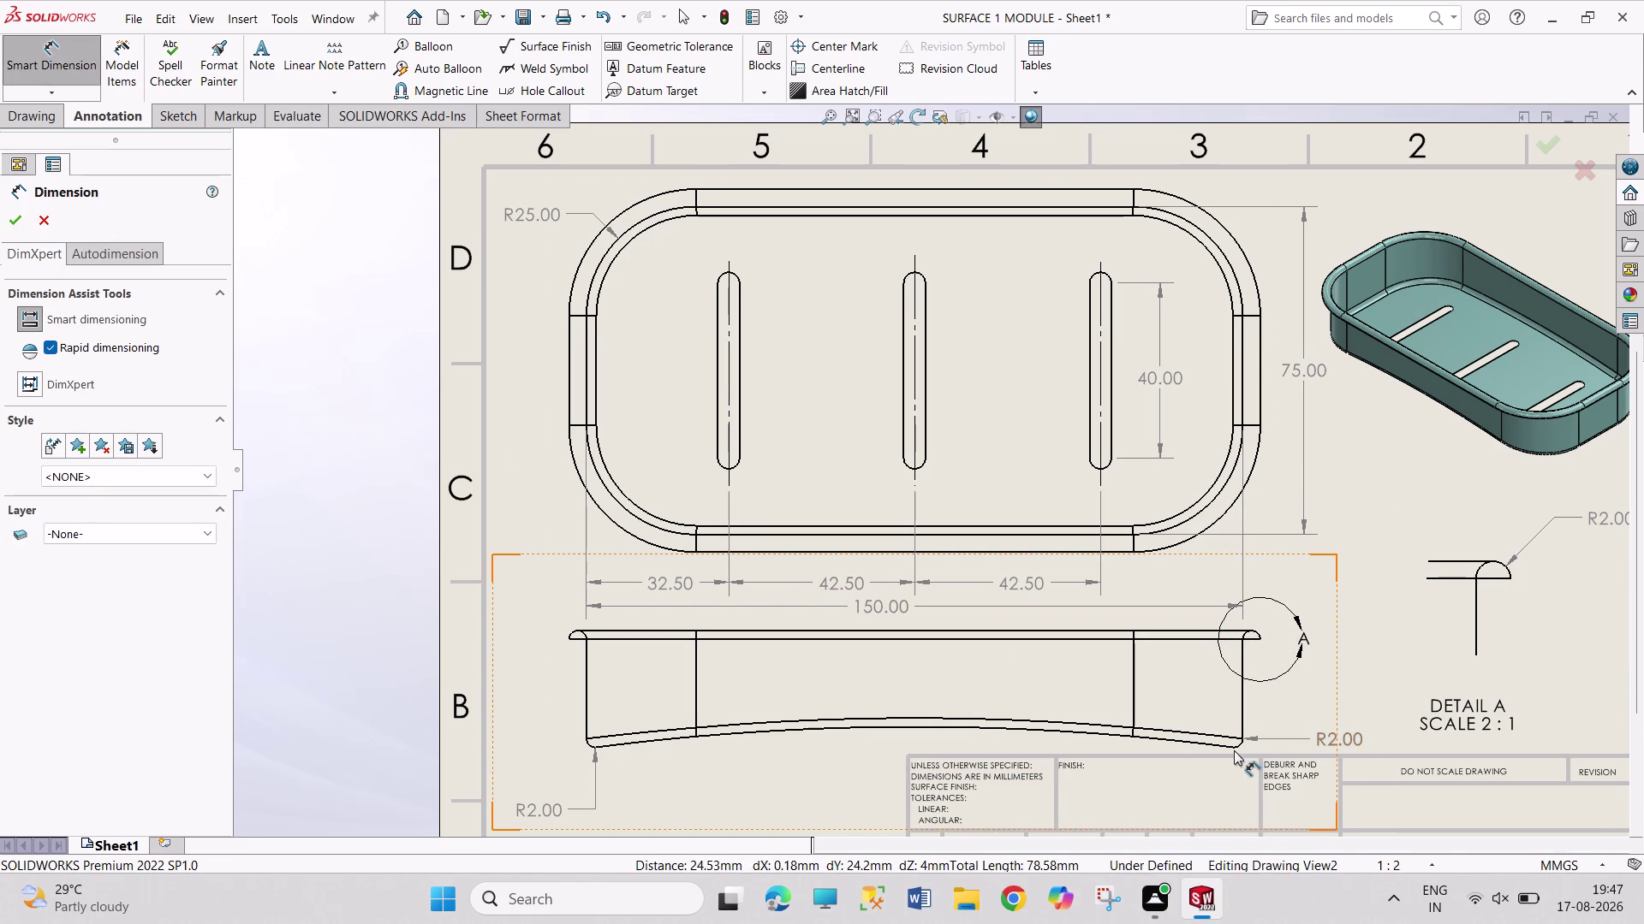
click(1239, 746)
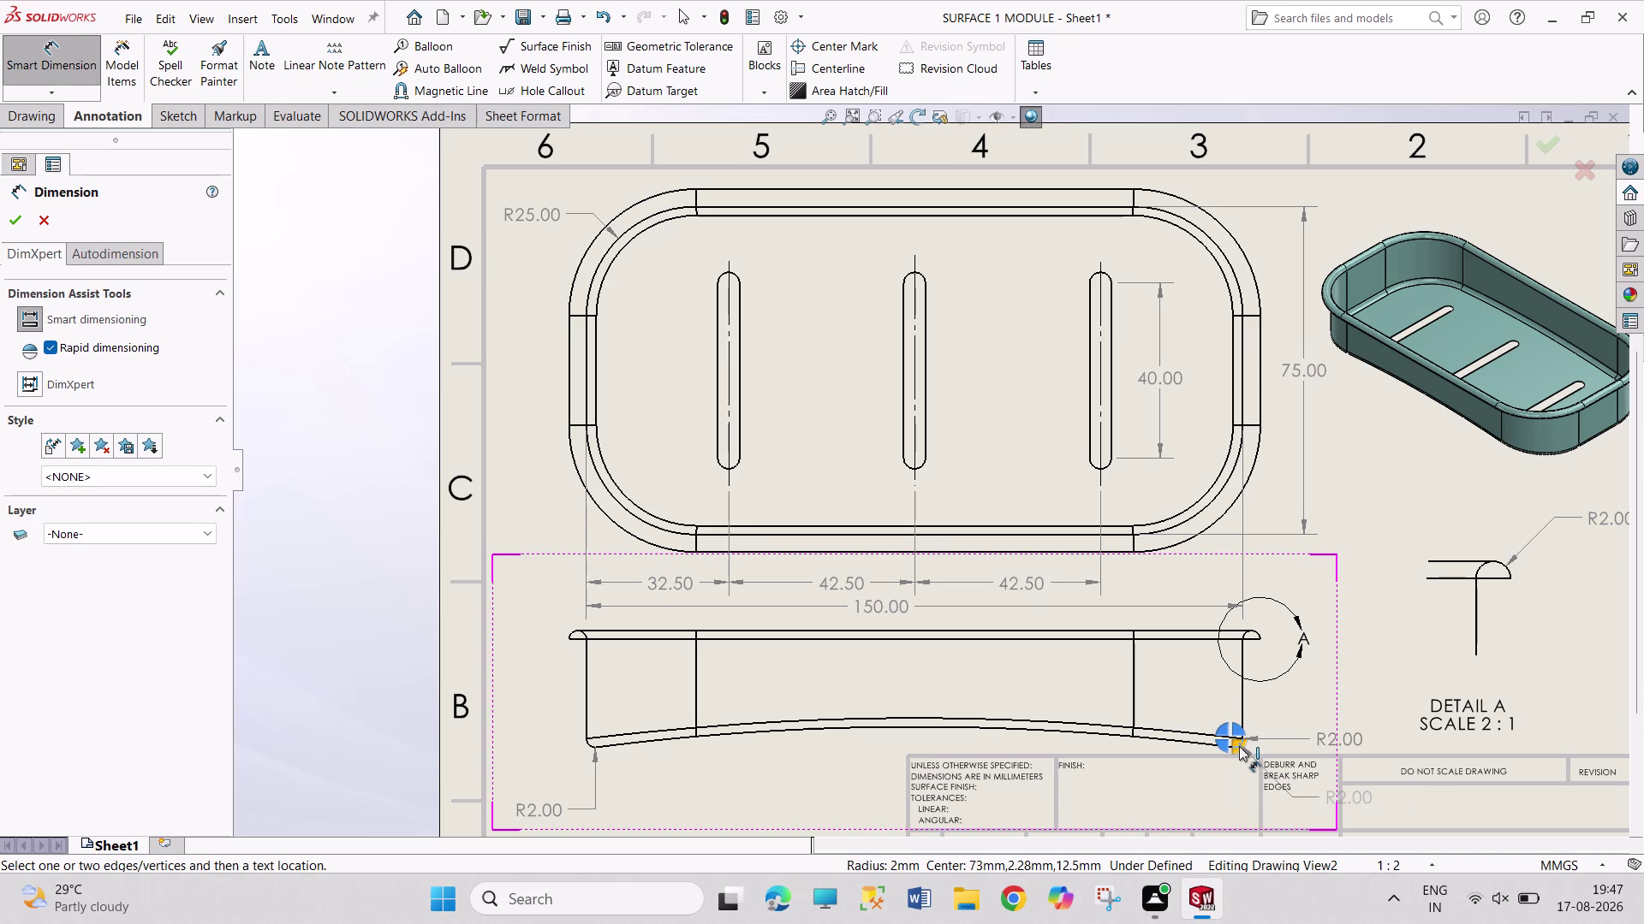
click(1207, 627)
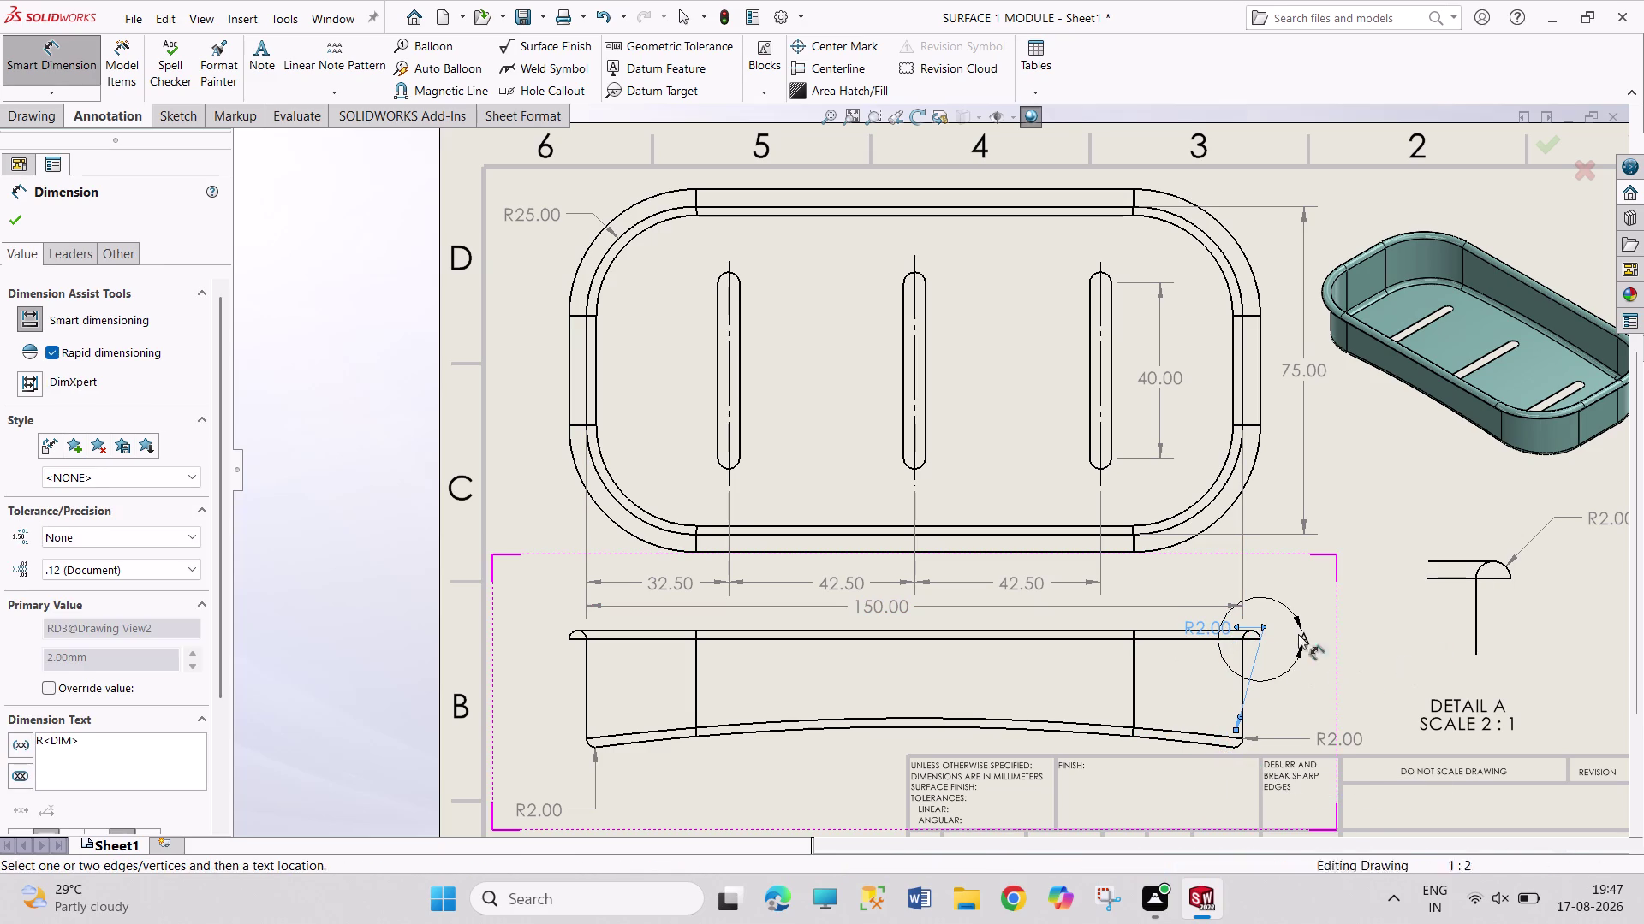
key(Escape)
key(Escape)
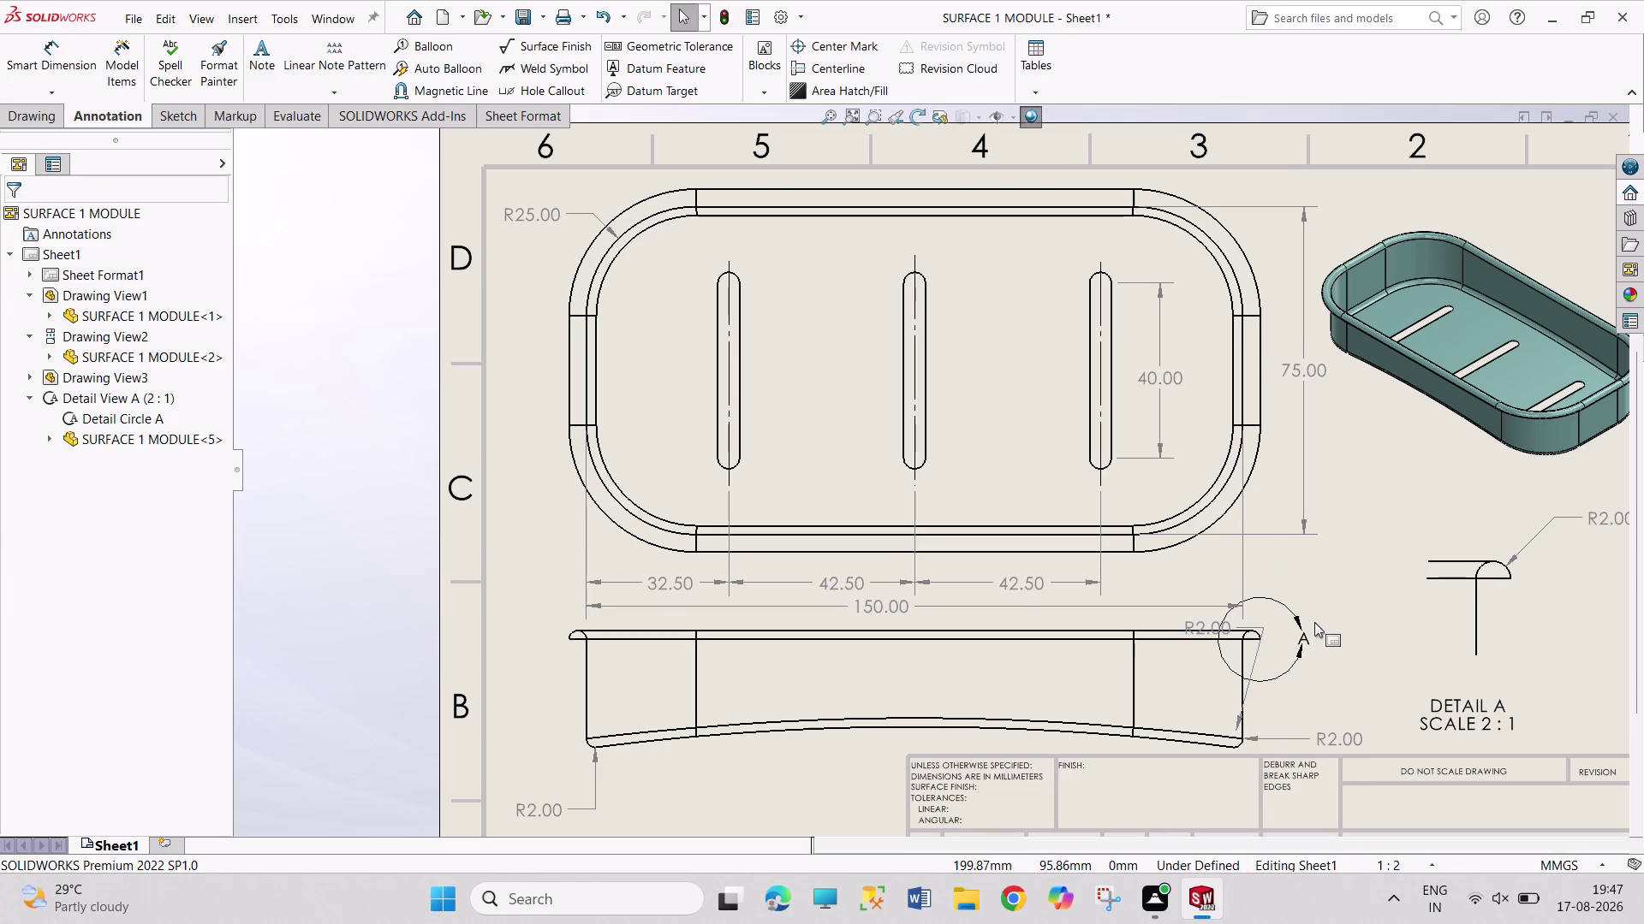
key(ctrl+z)
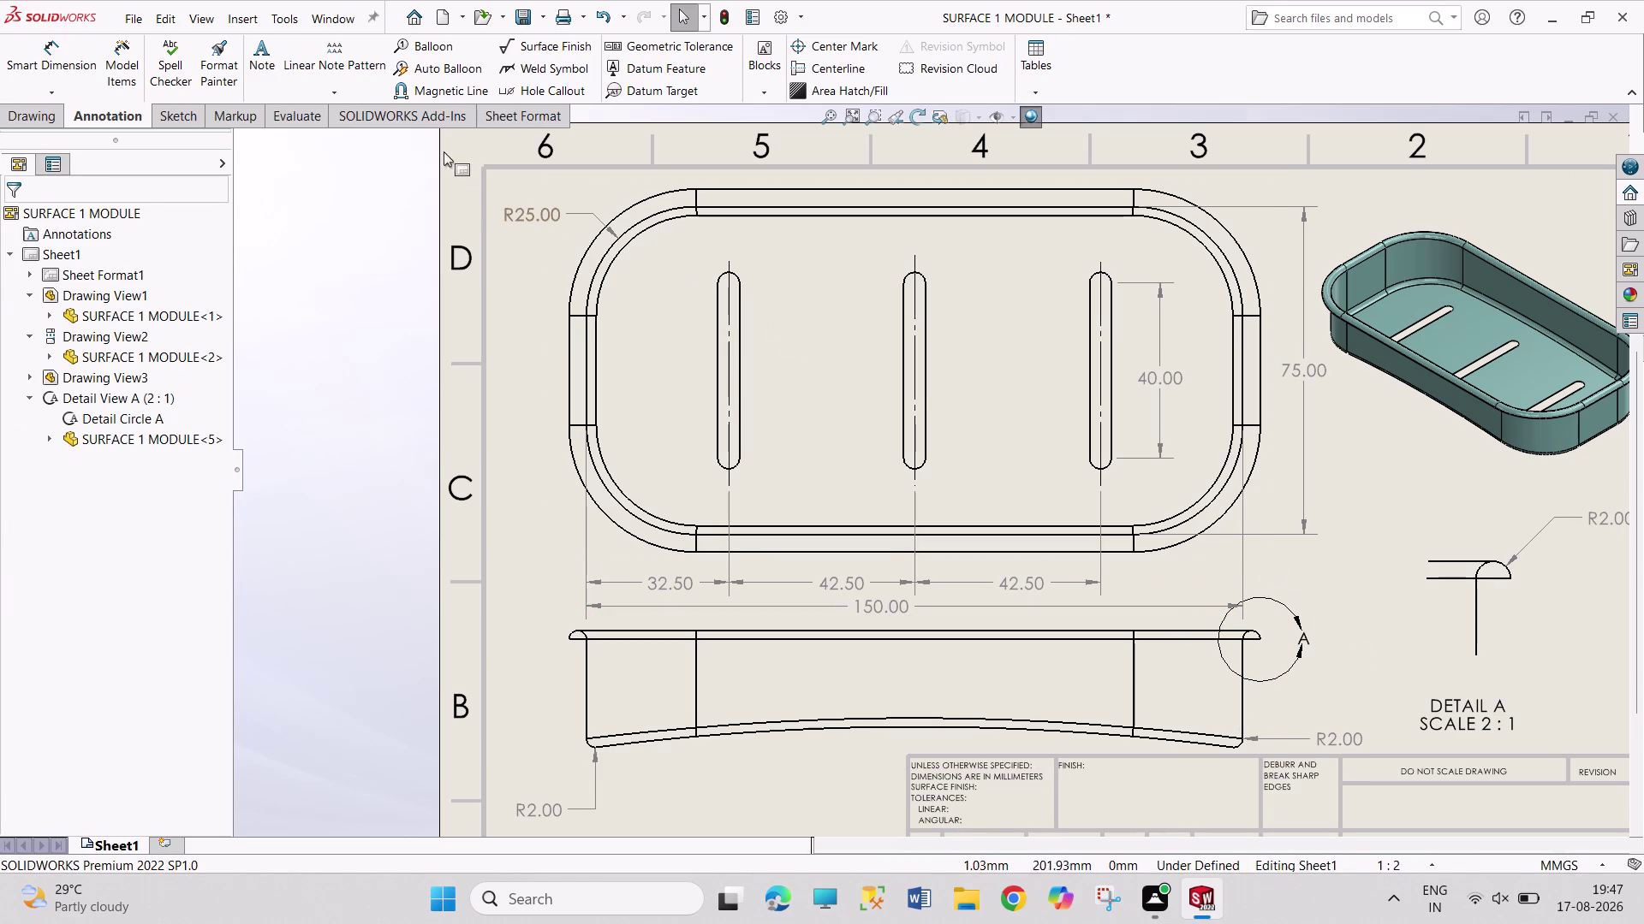
click(24, 74)
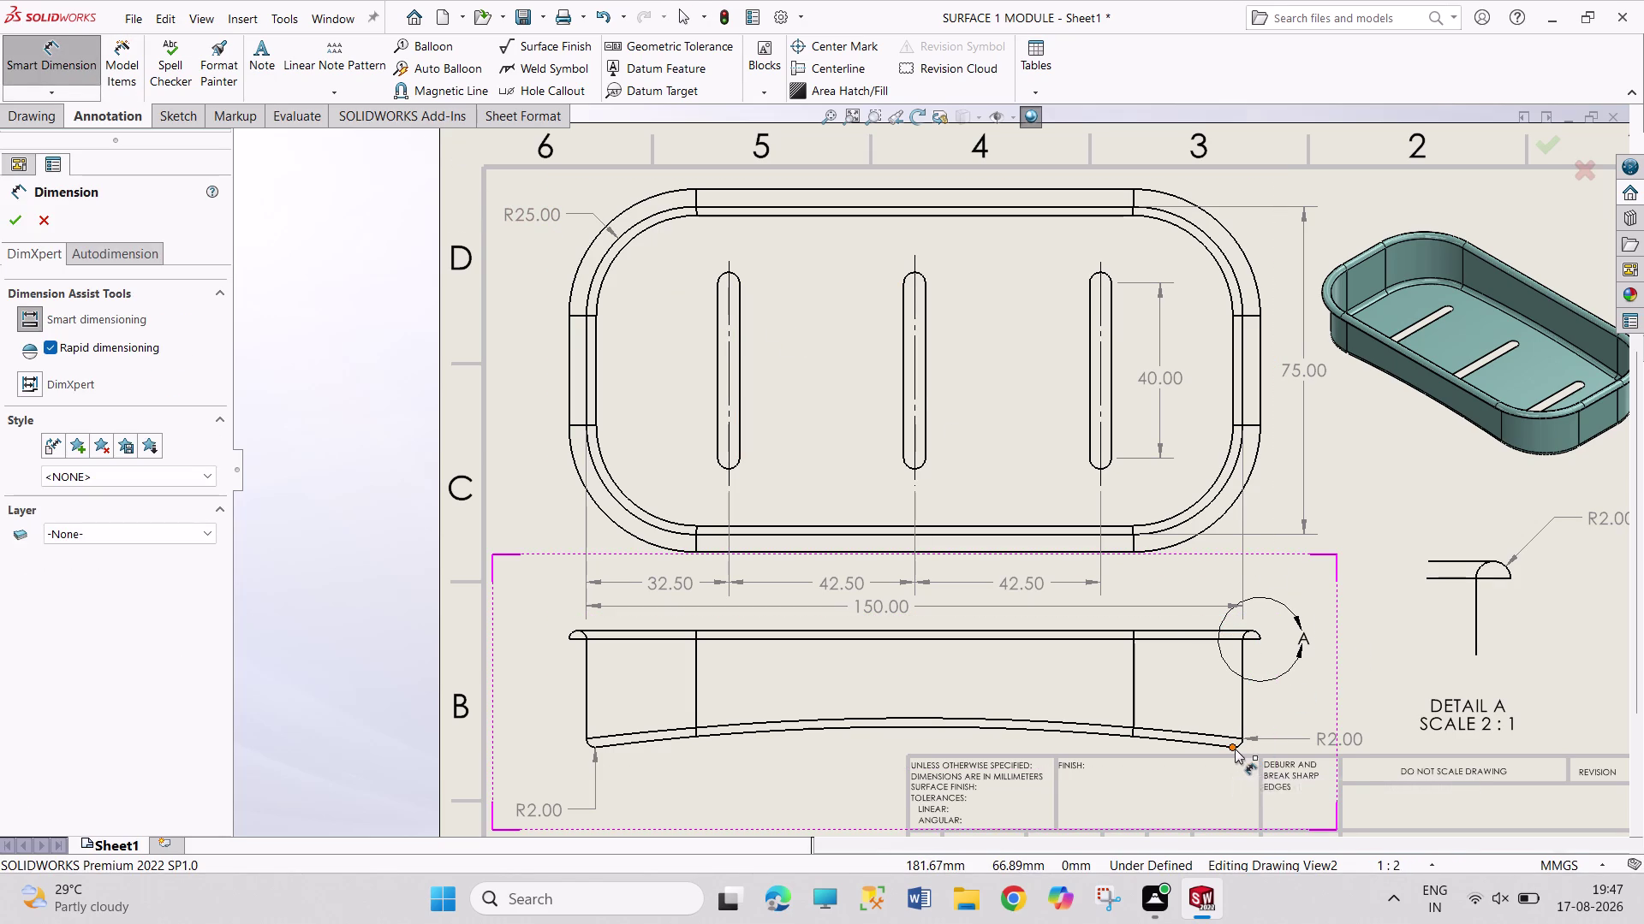
click(1234, 749)
click(1196, 629)
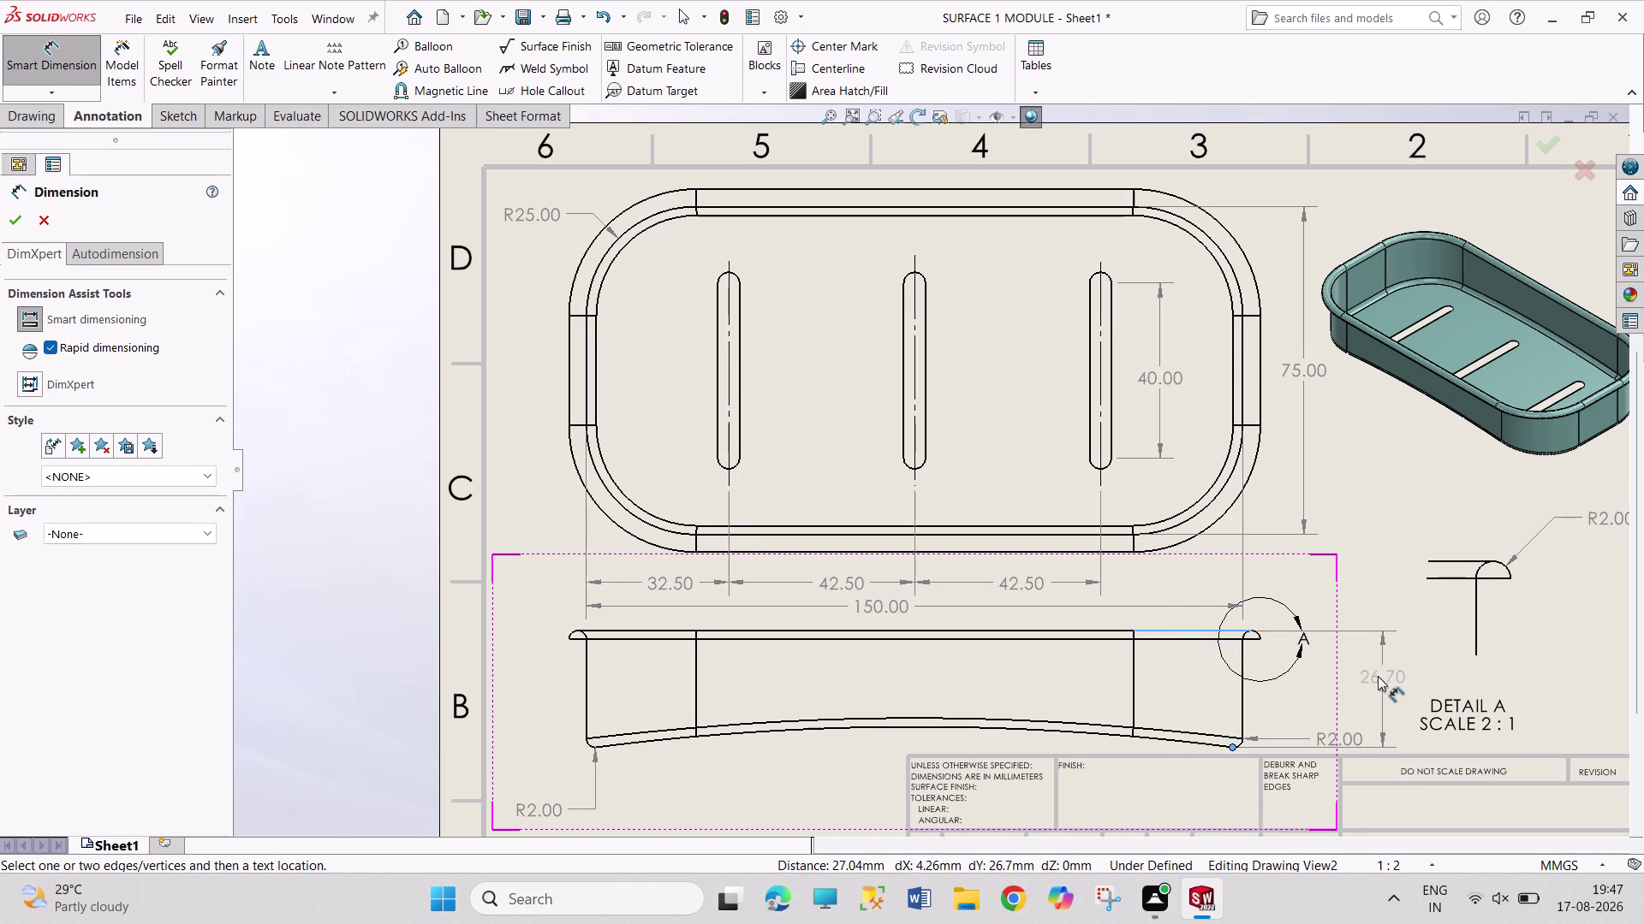
key(Escape)
key(Escape)
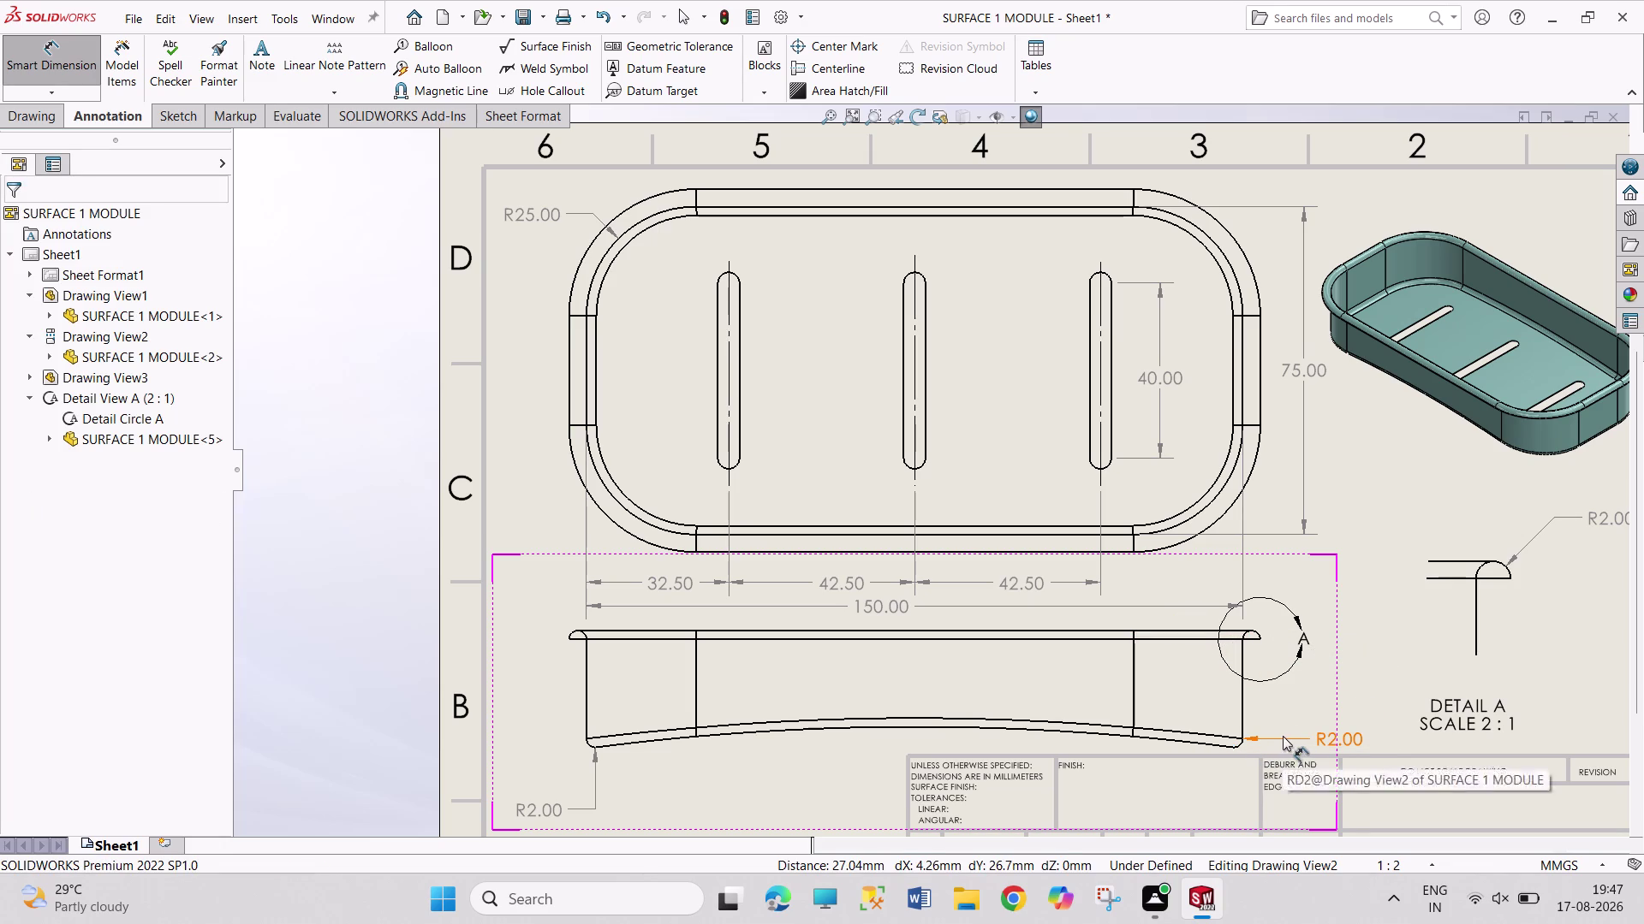
click(1230, 736)
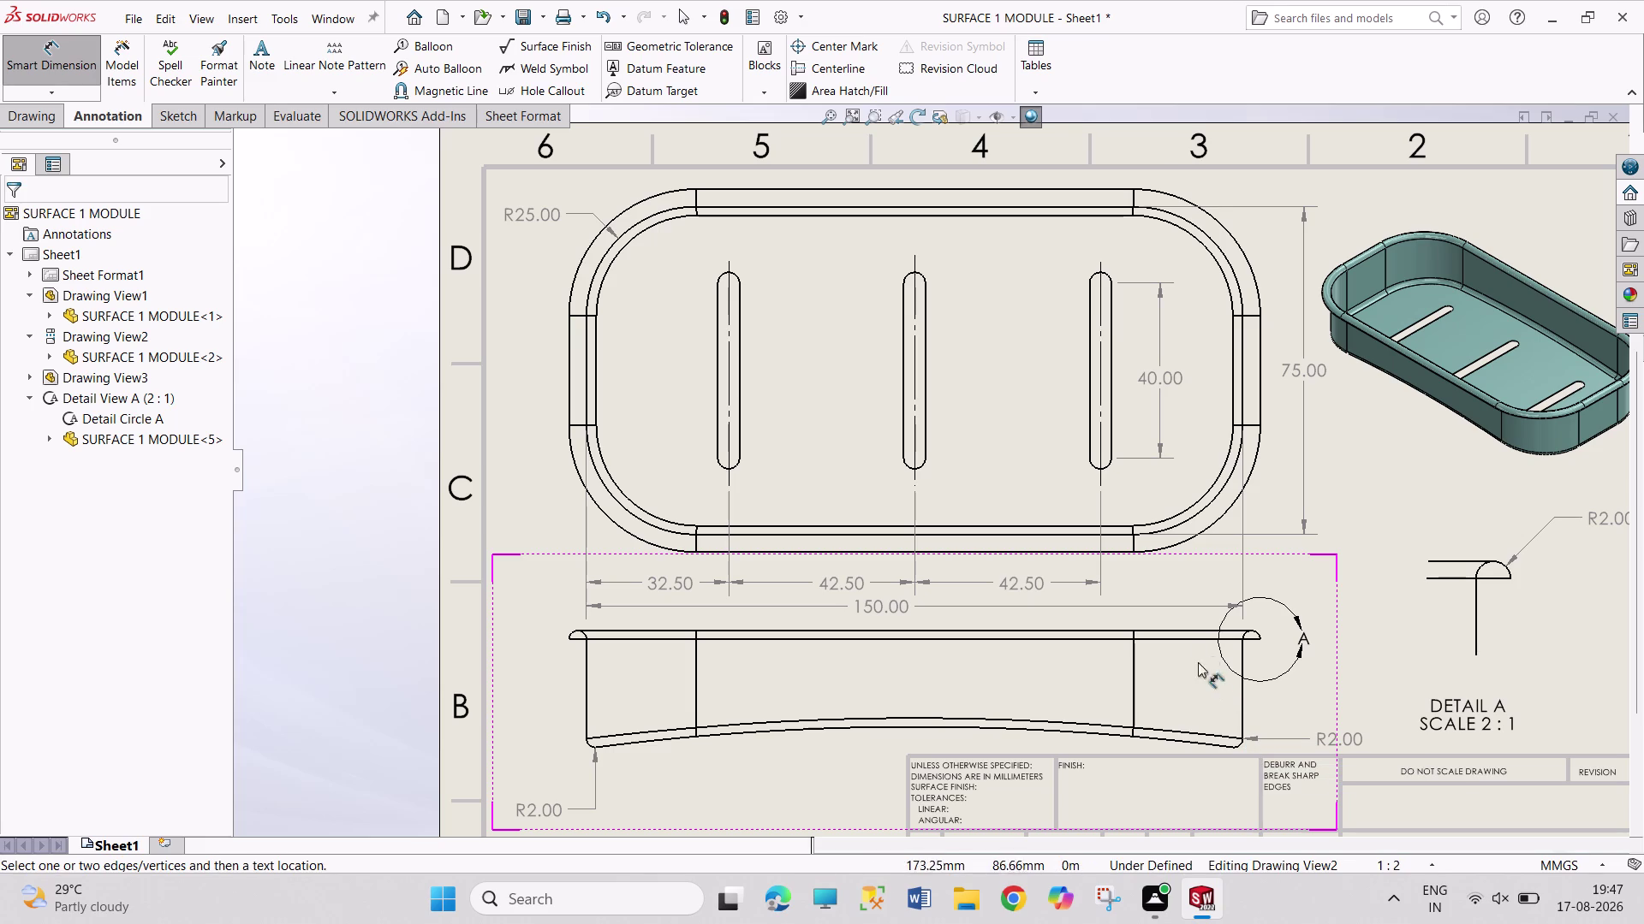
drag(1189, 630, 1198, 631)
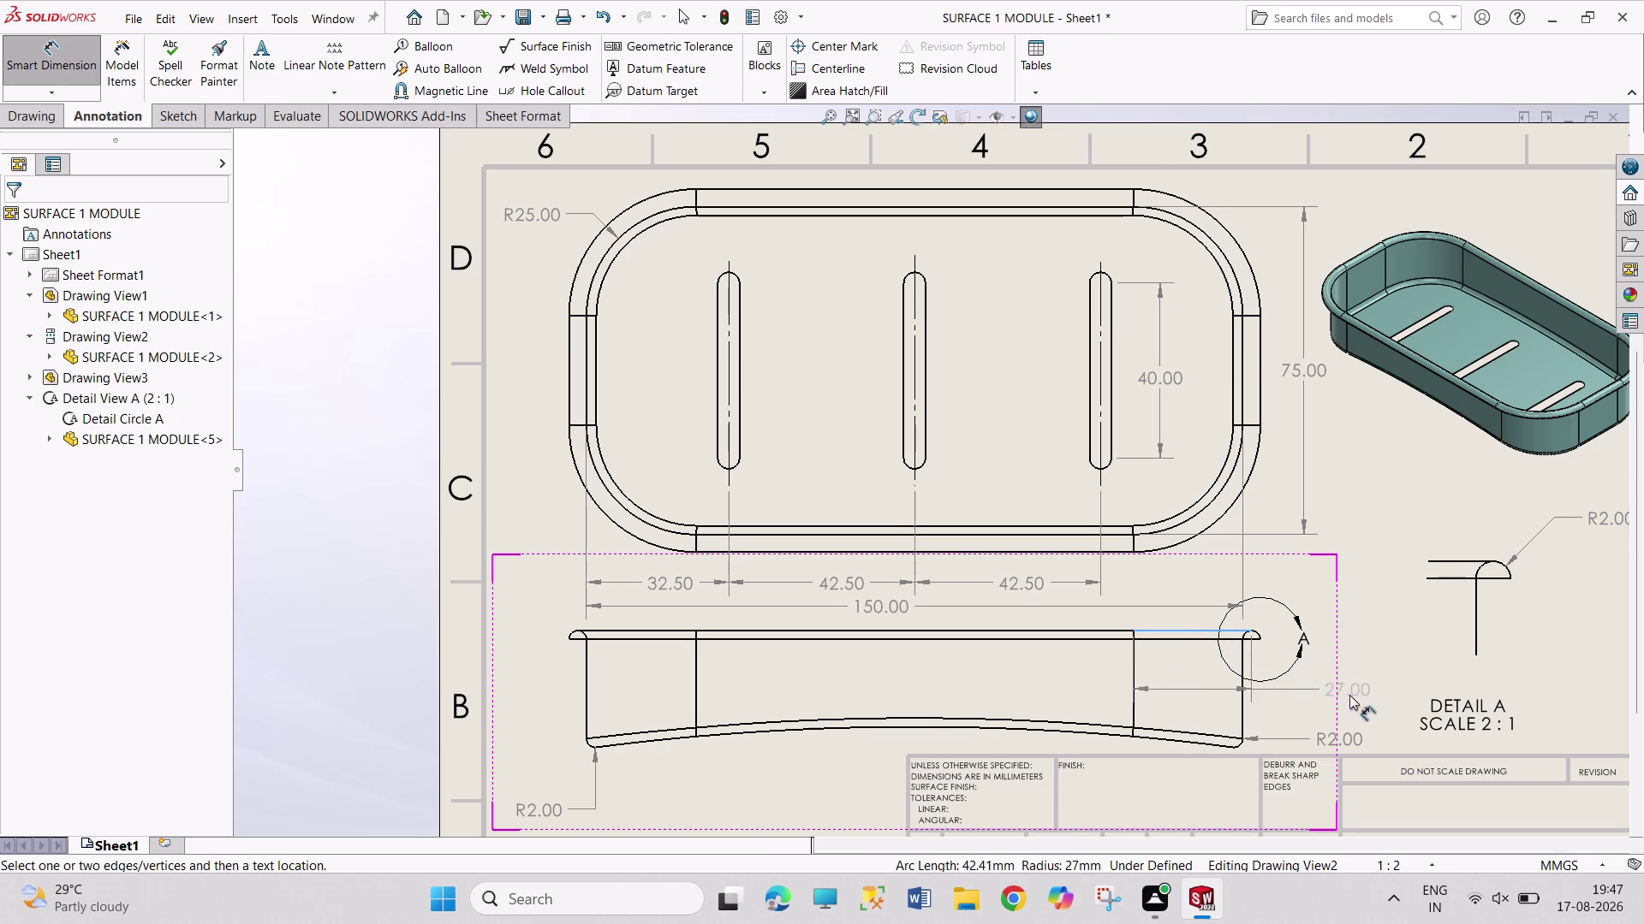
key(Escape)
click(1220, 732)
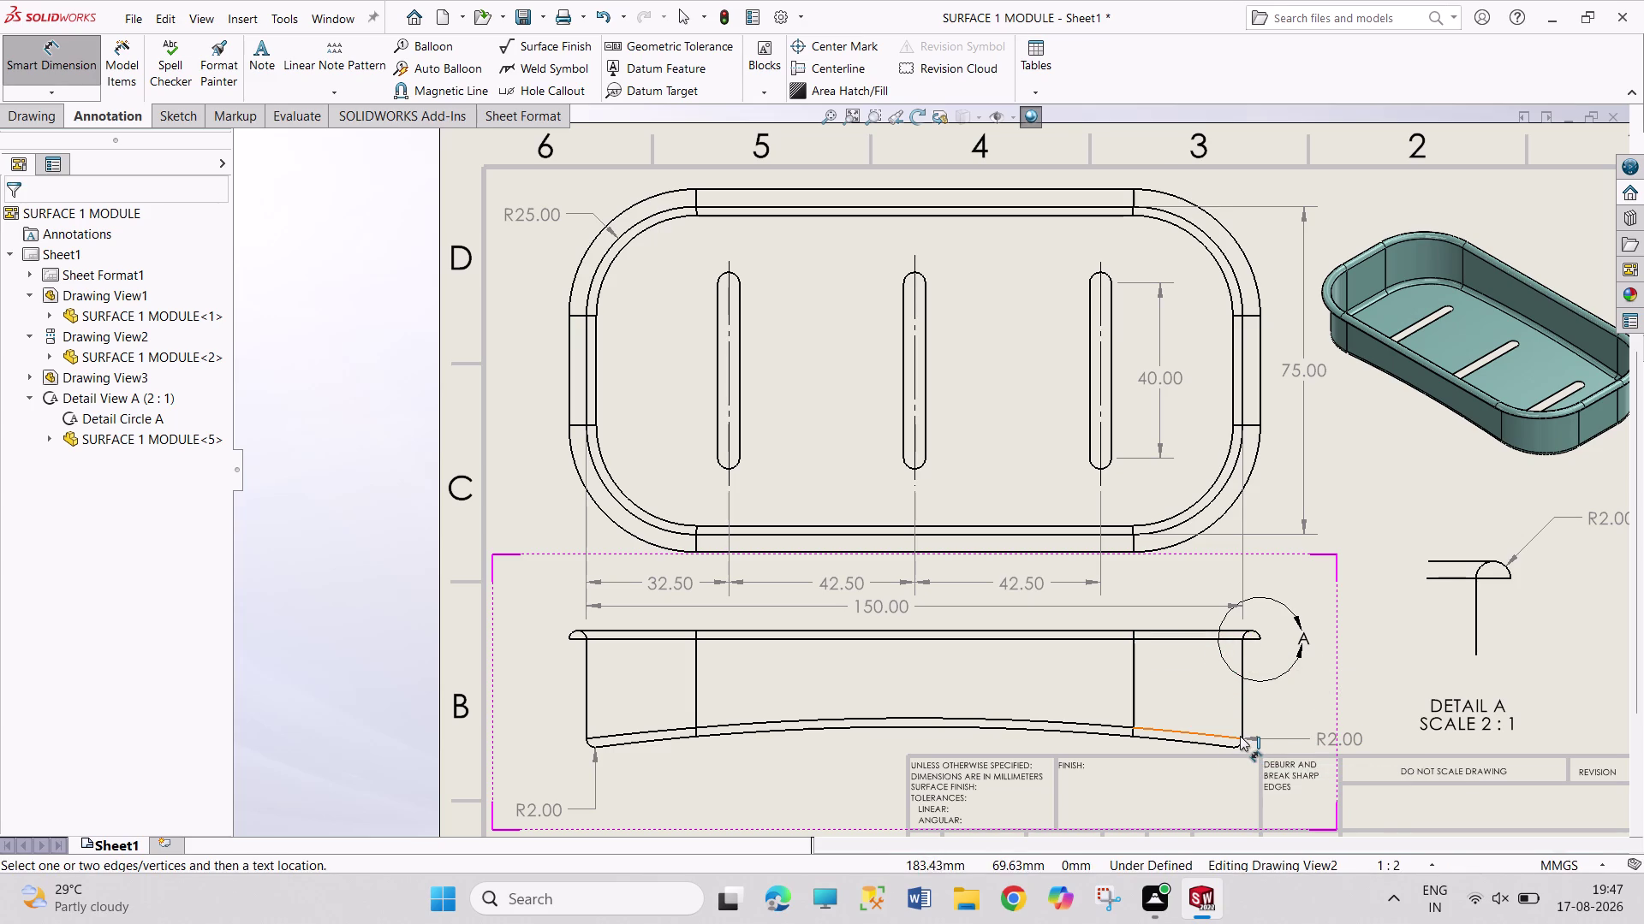
click(1243, 739)
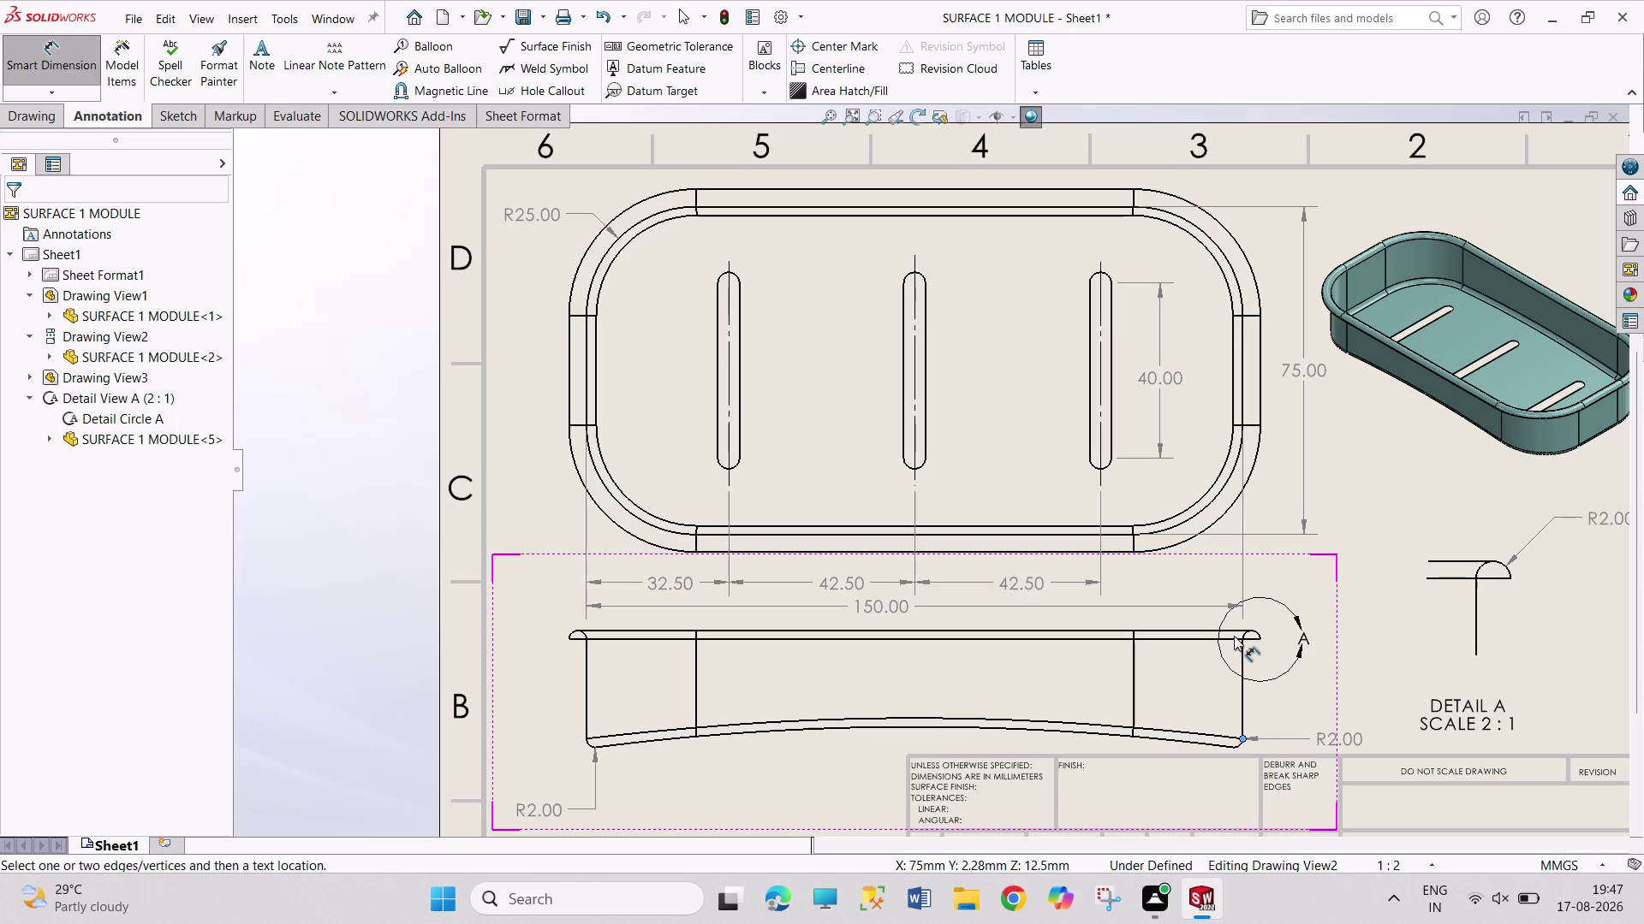
click(1232, 629)
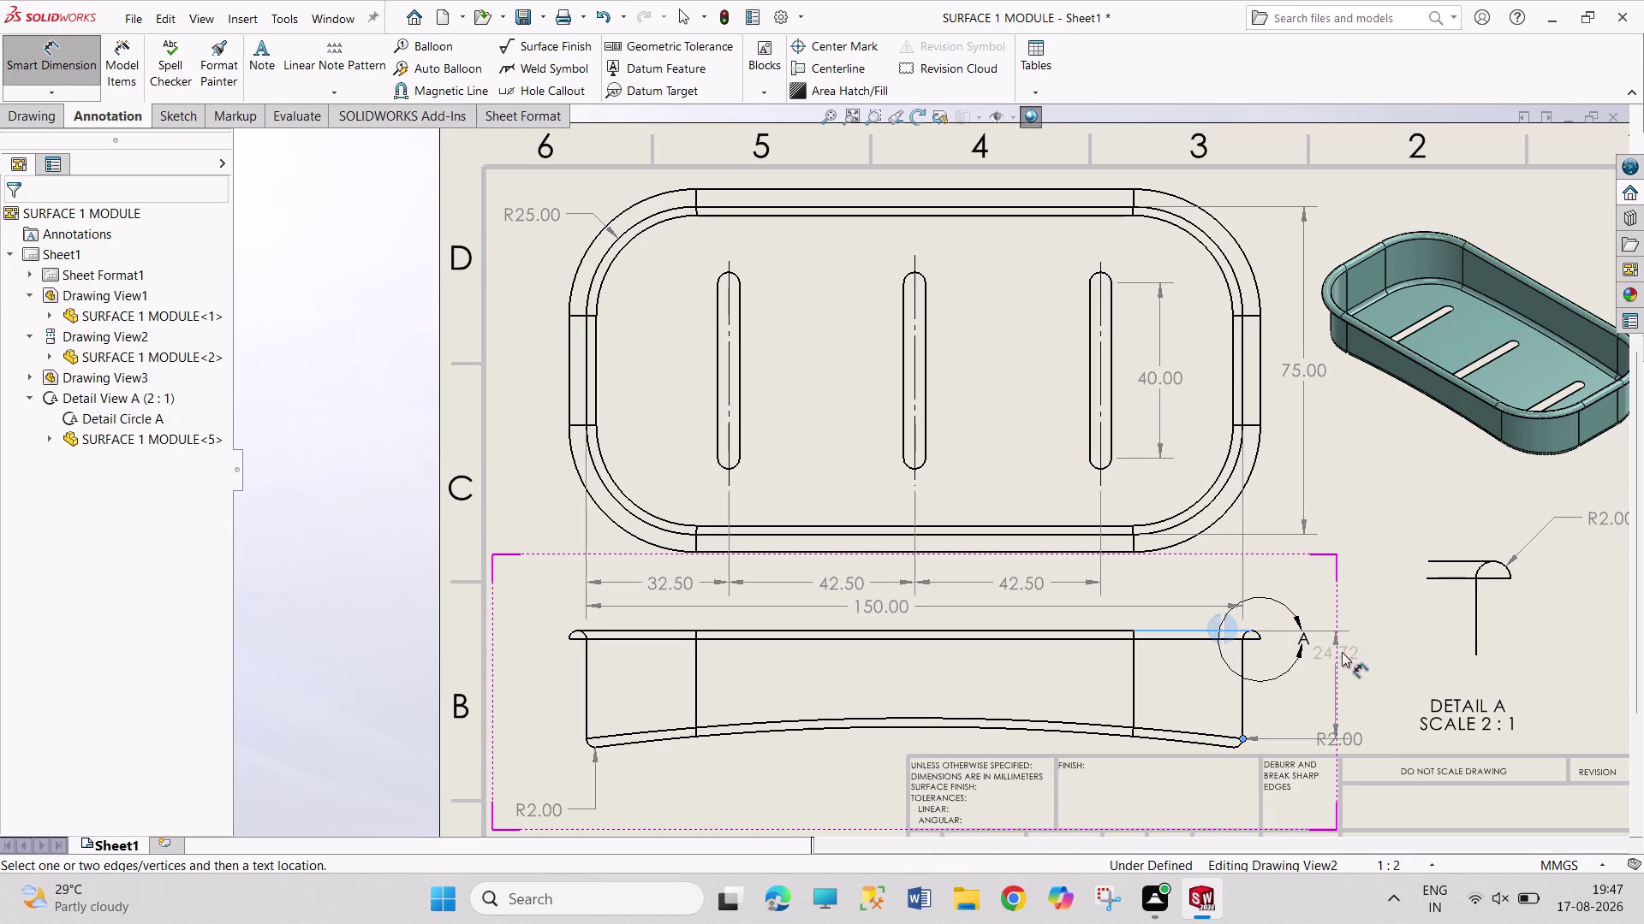
key(Escape)
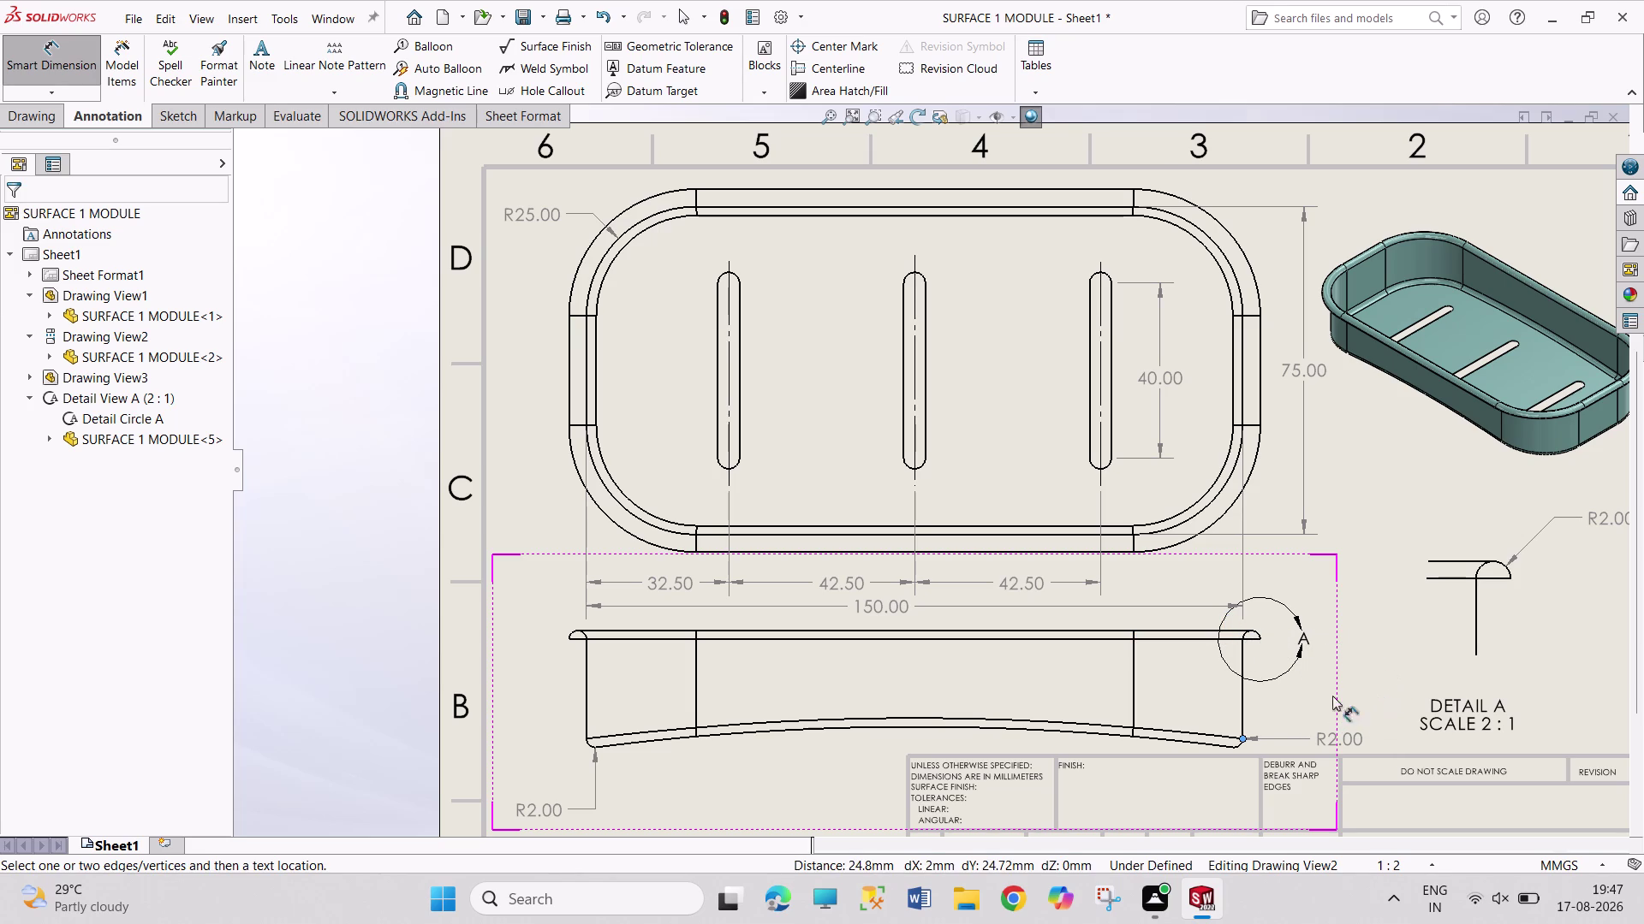
key(Escape)
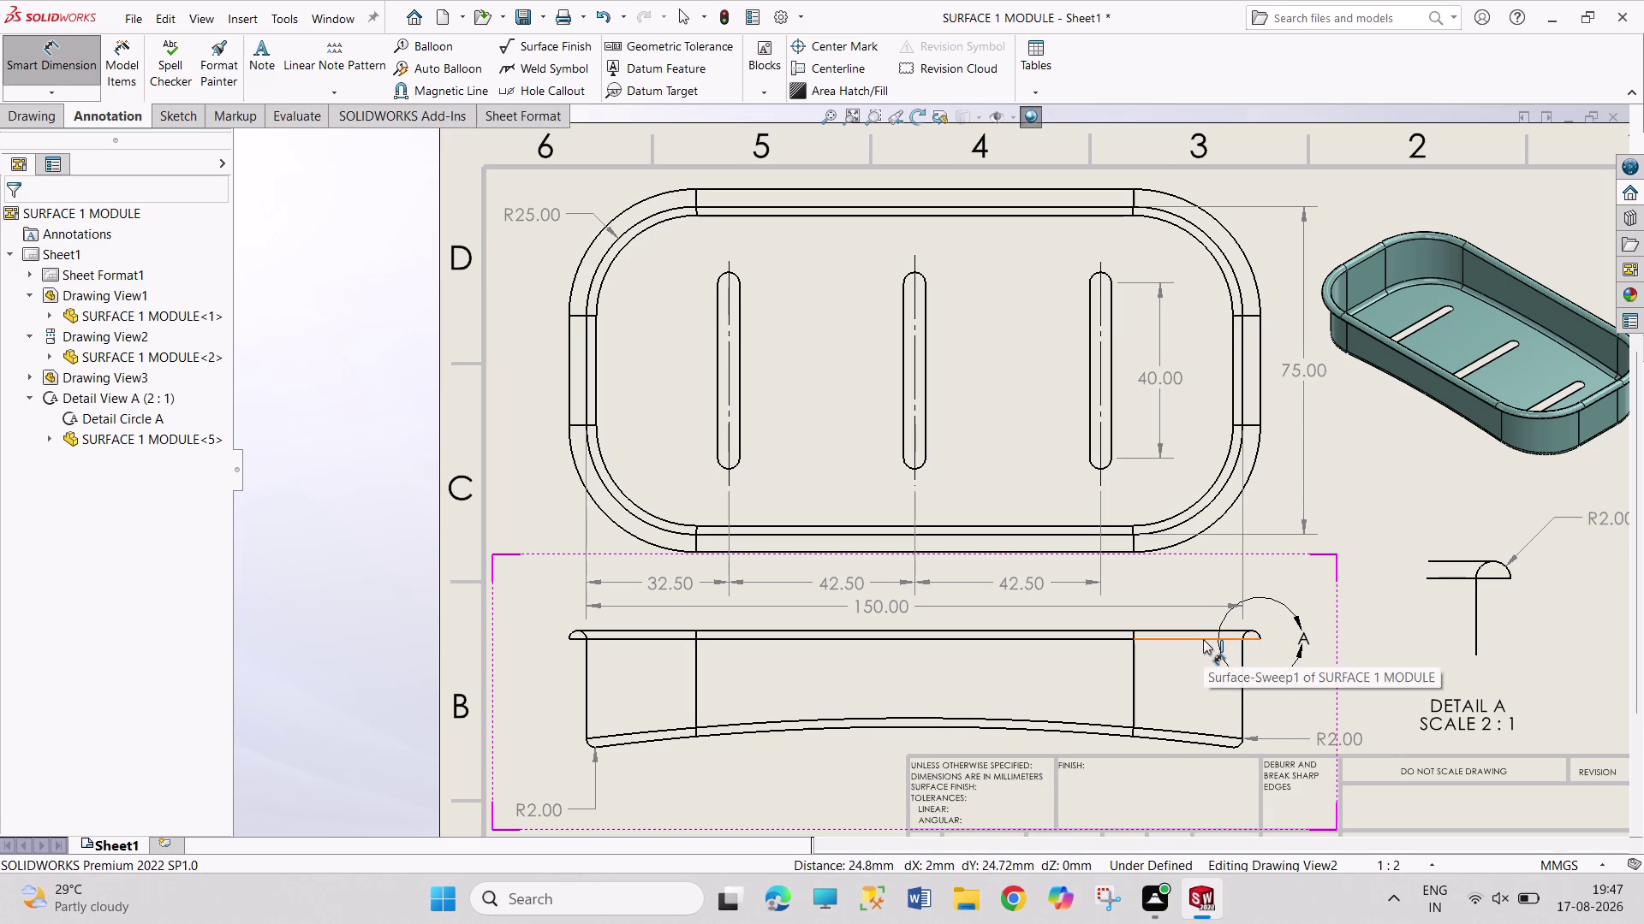
click(1204, 638)
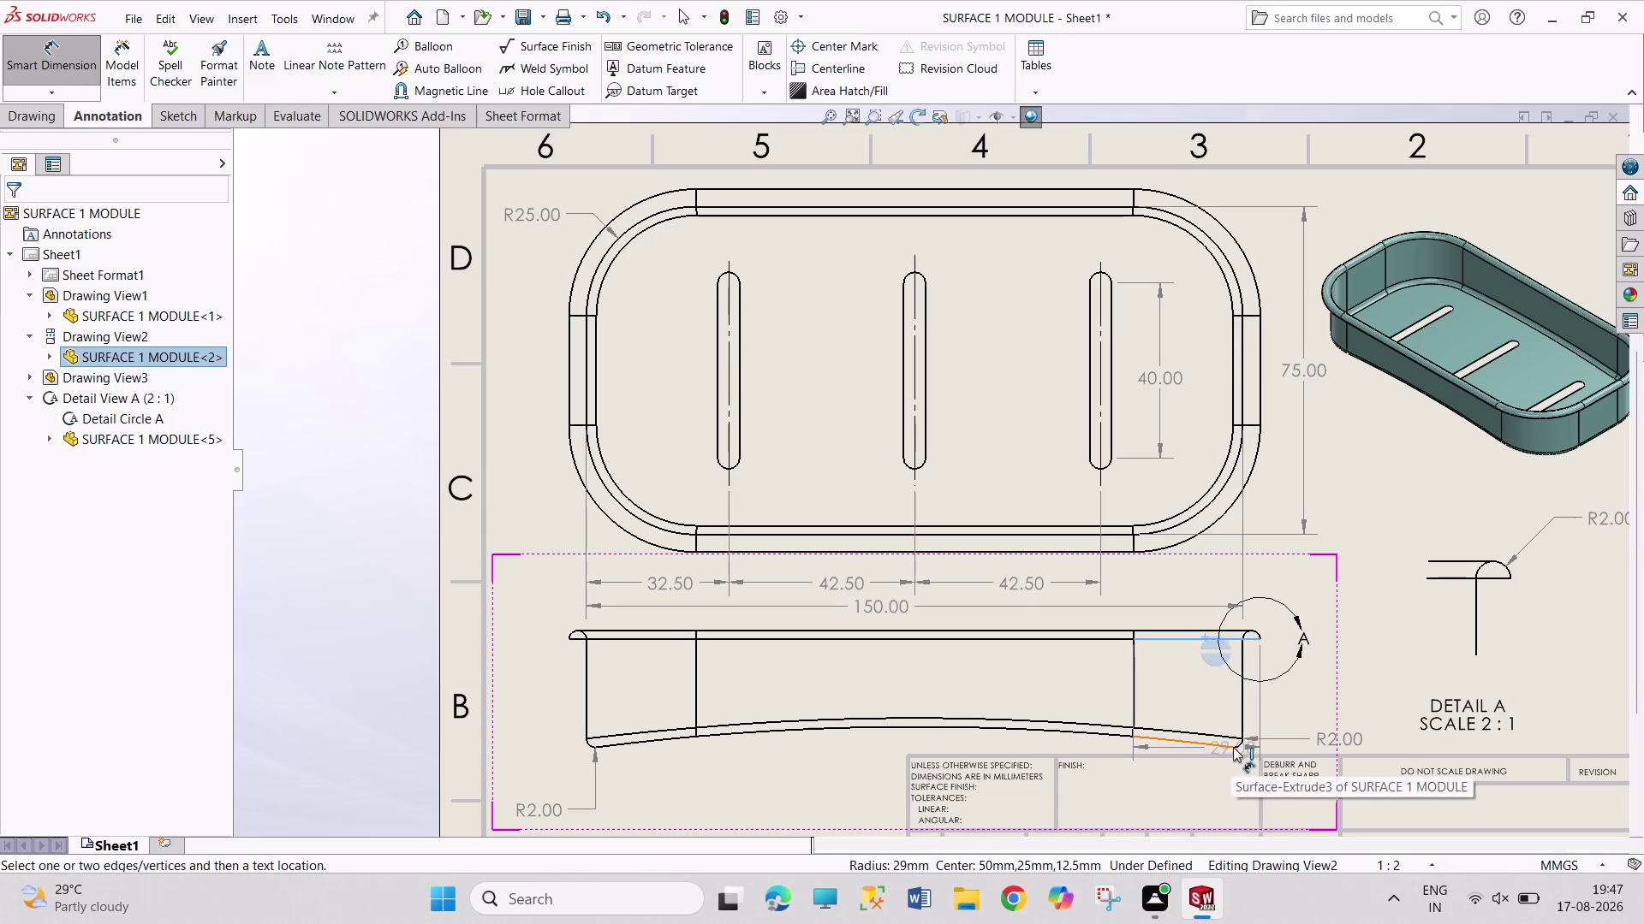
scroll(down, 3)
scroll(down, 3)
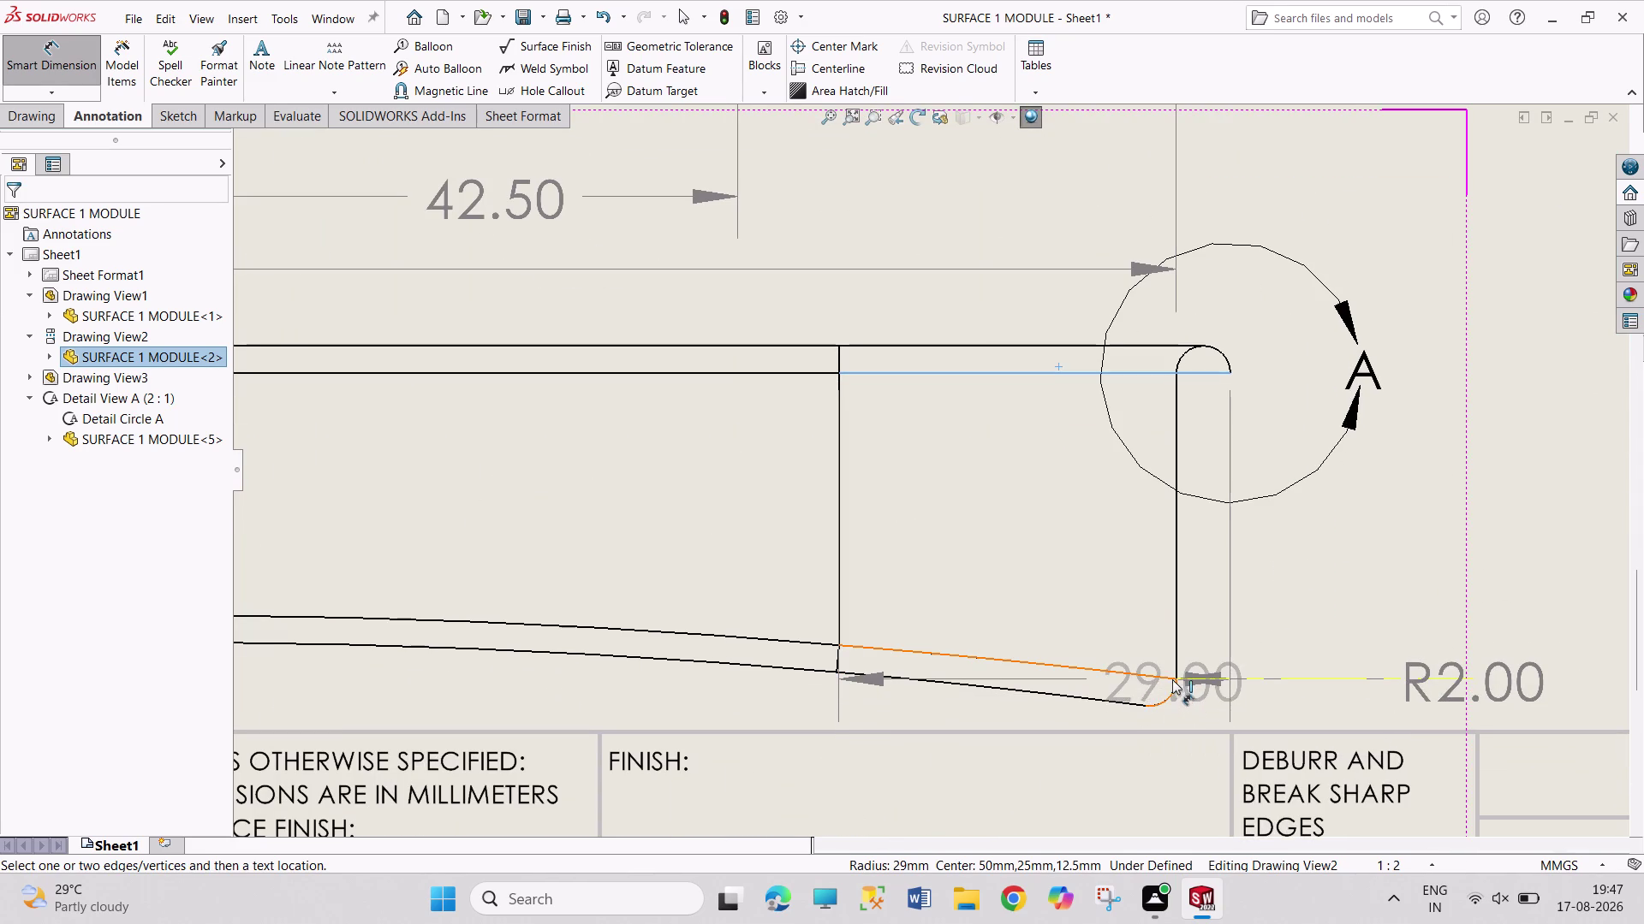
Try dimensioning the wall height from its bottom corner, discarding the 29.00 and 24.72 previews.
click(1177, 680)
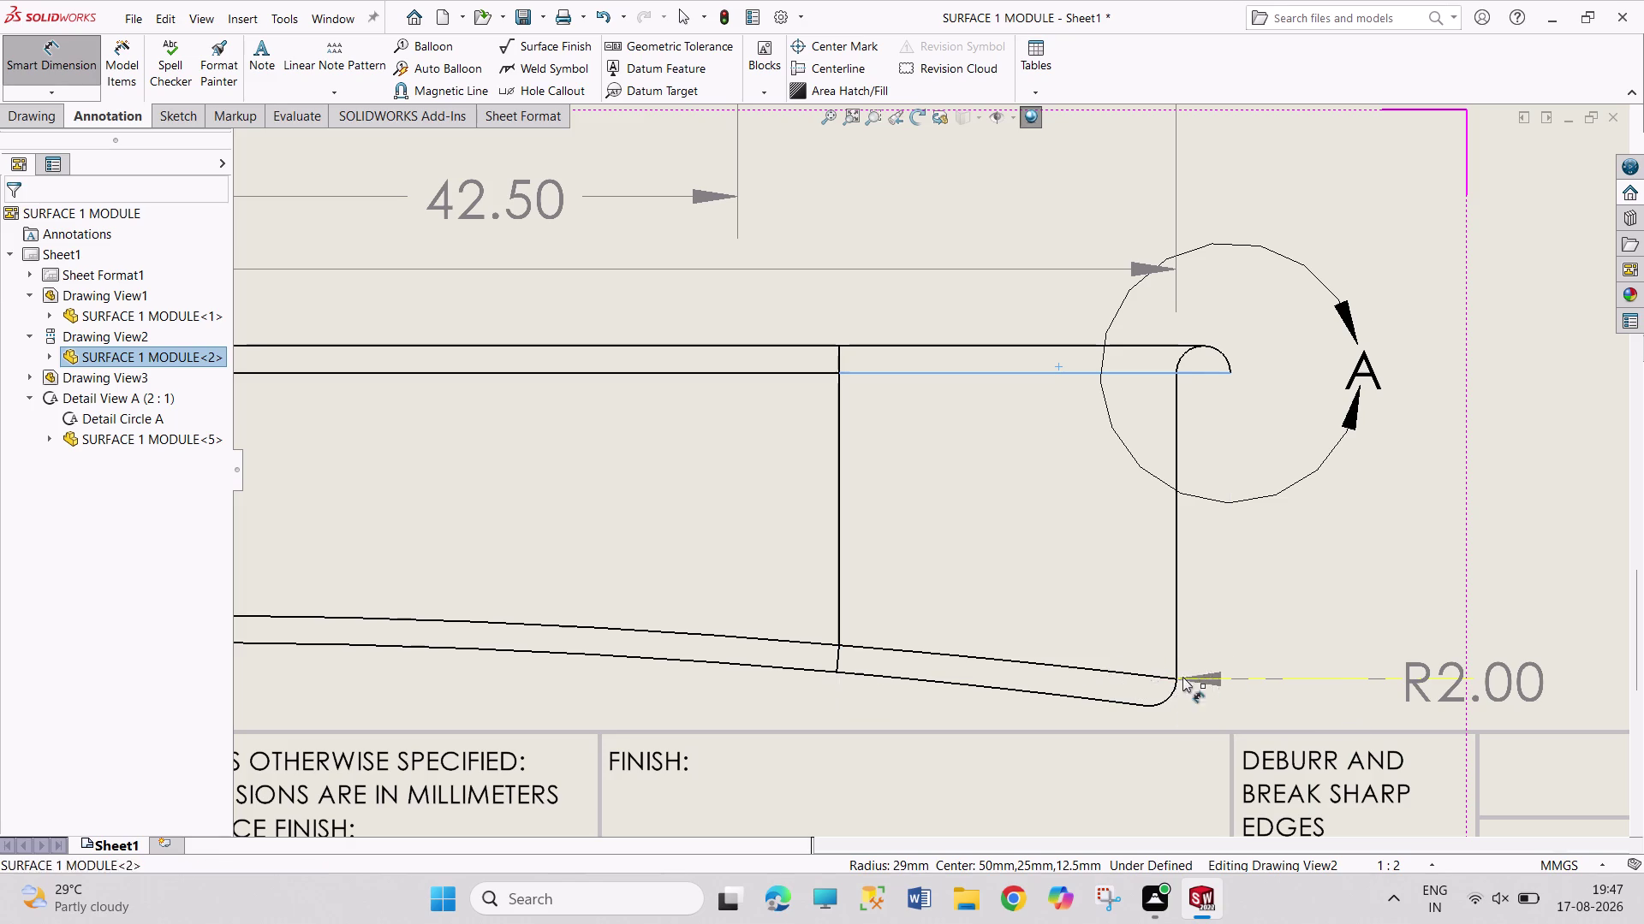
key(Escape)
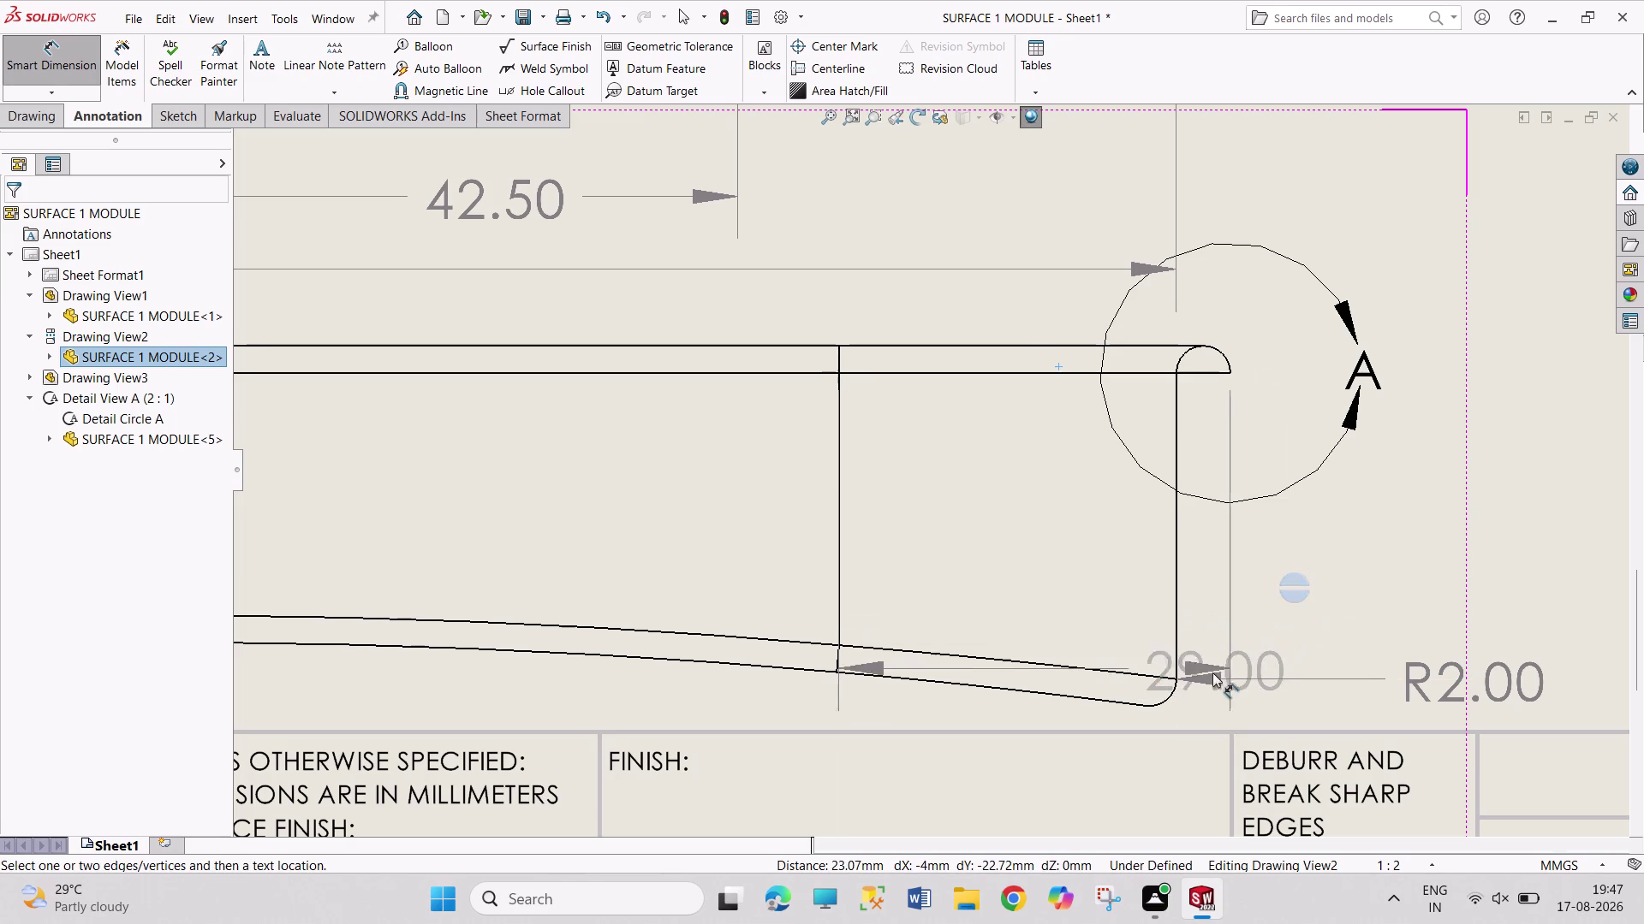
key(Escape)
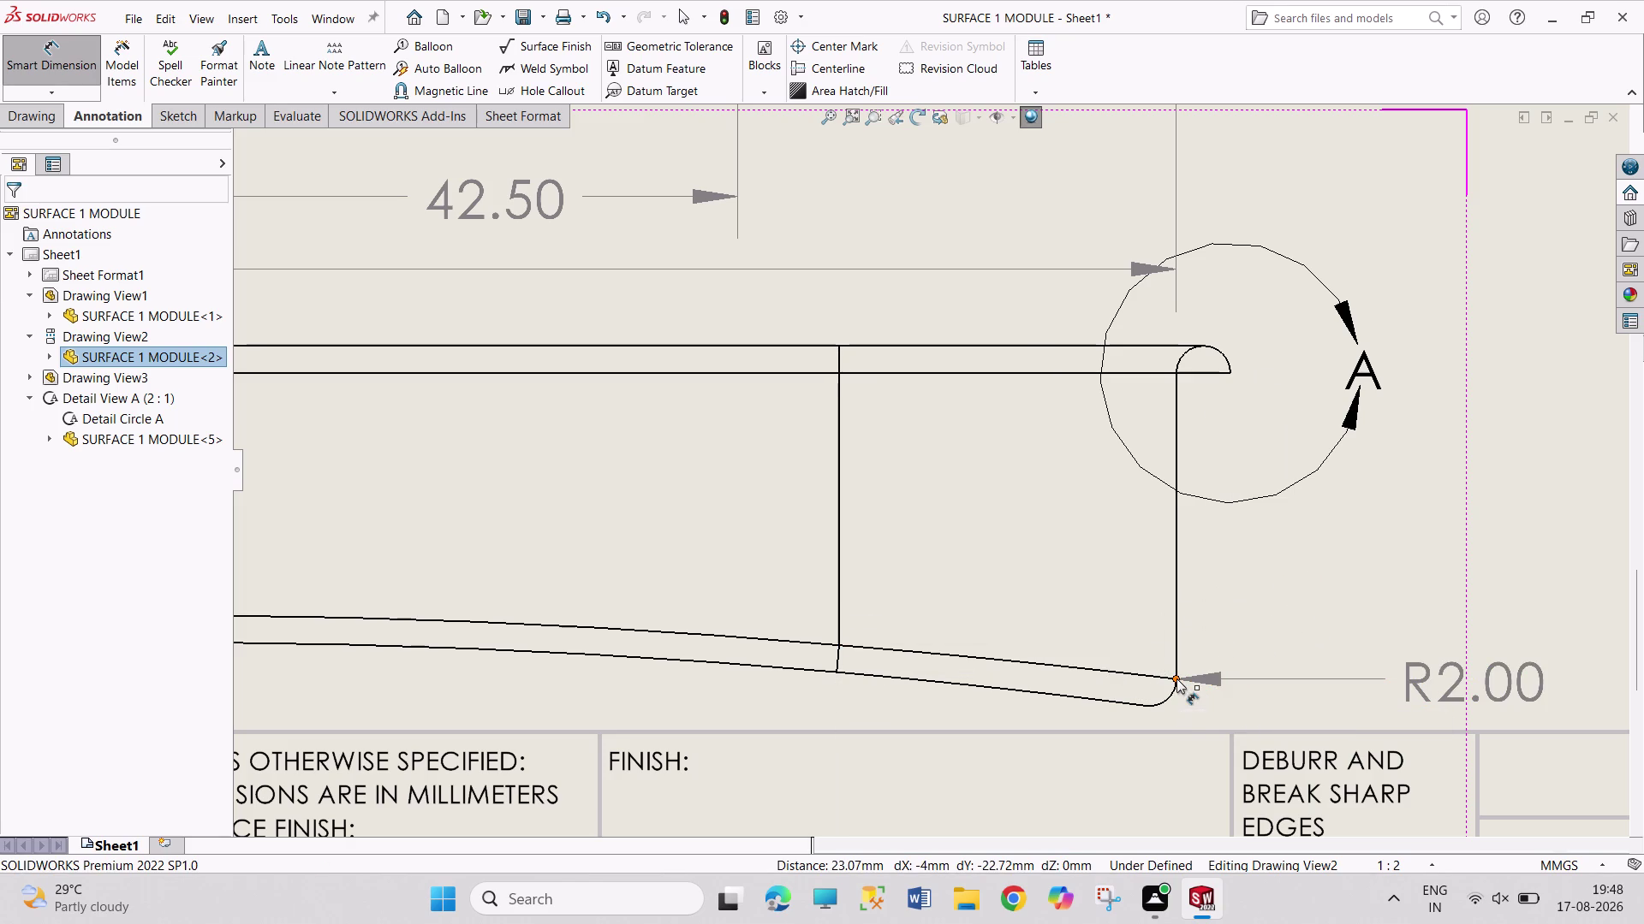
click(1176, 679)
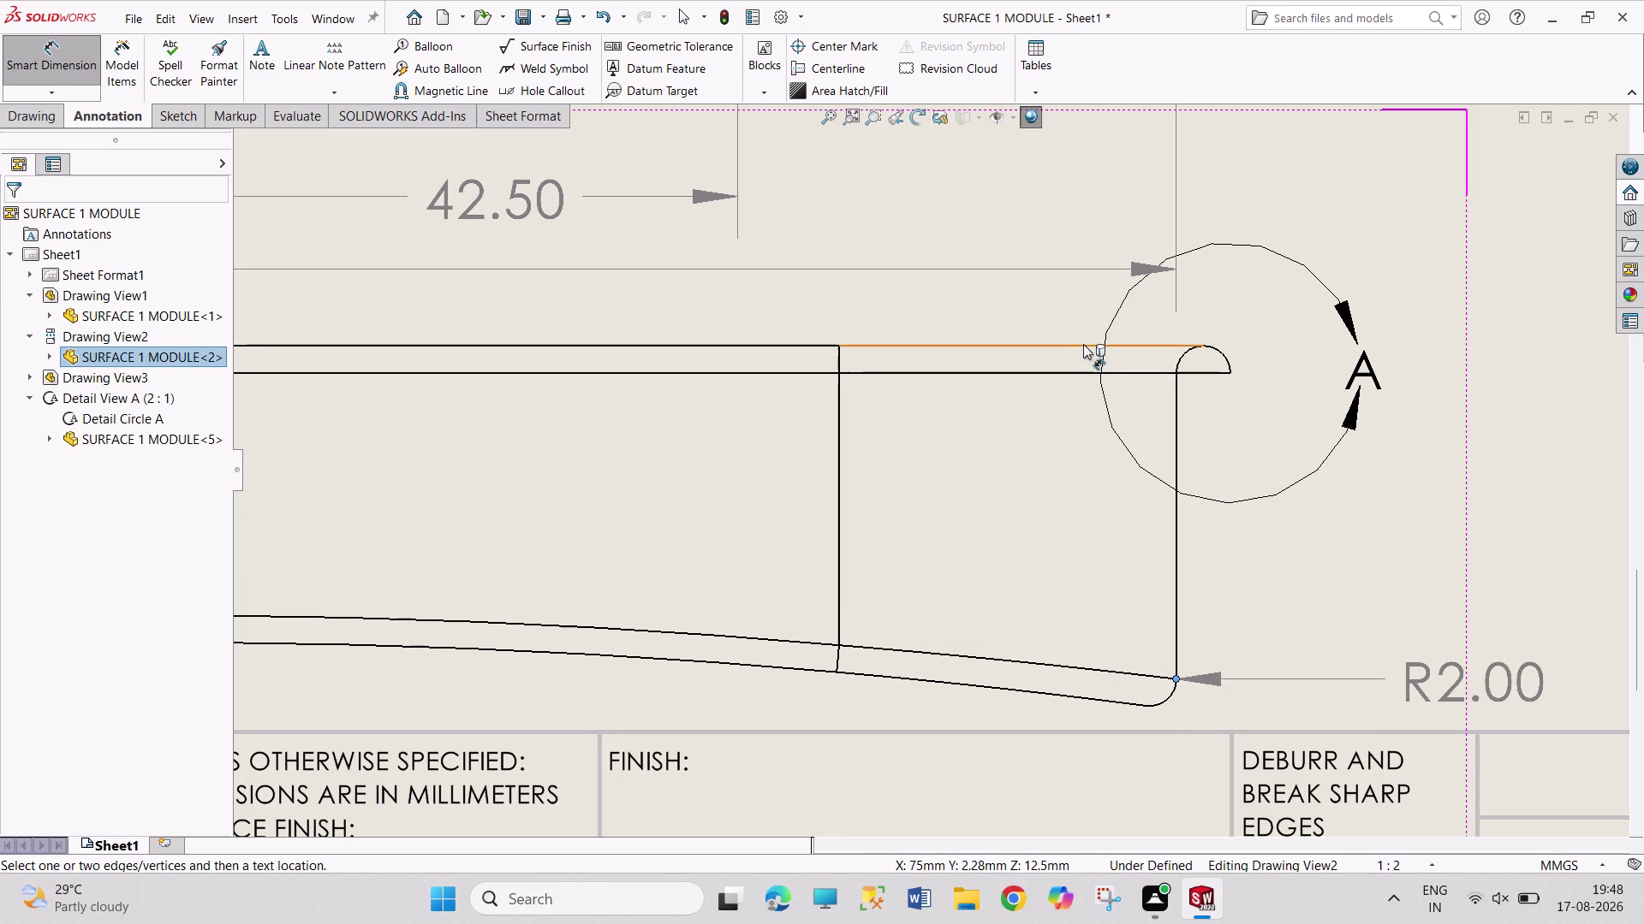
click(1083, 344)
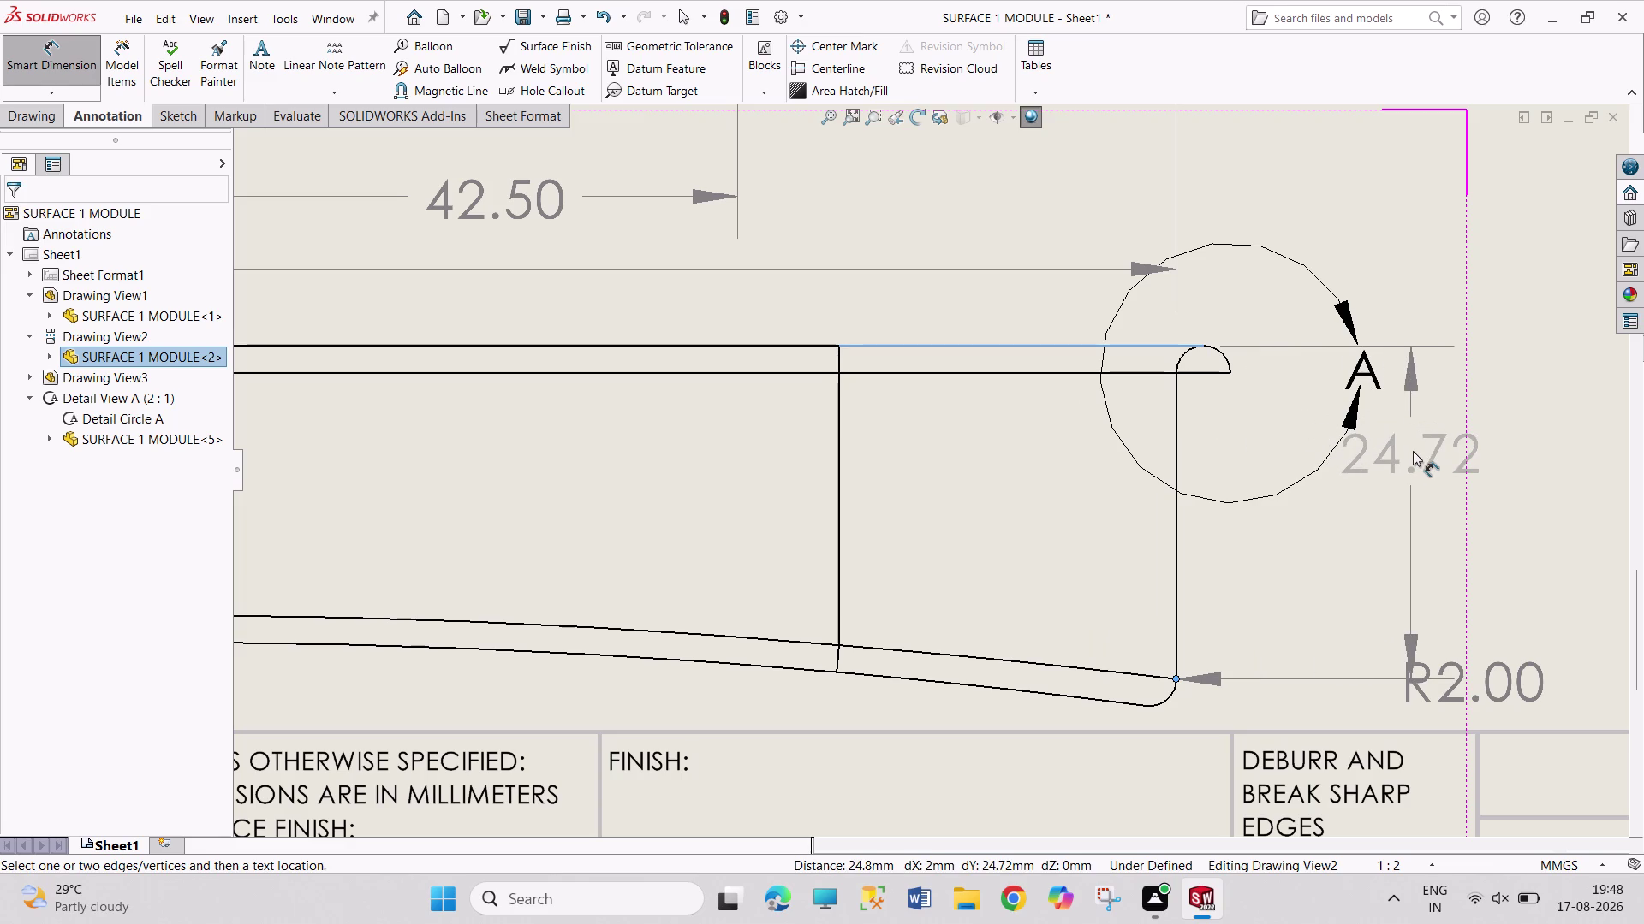
key(Escape)
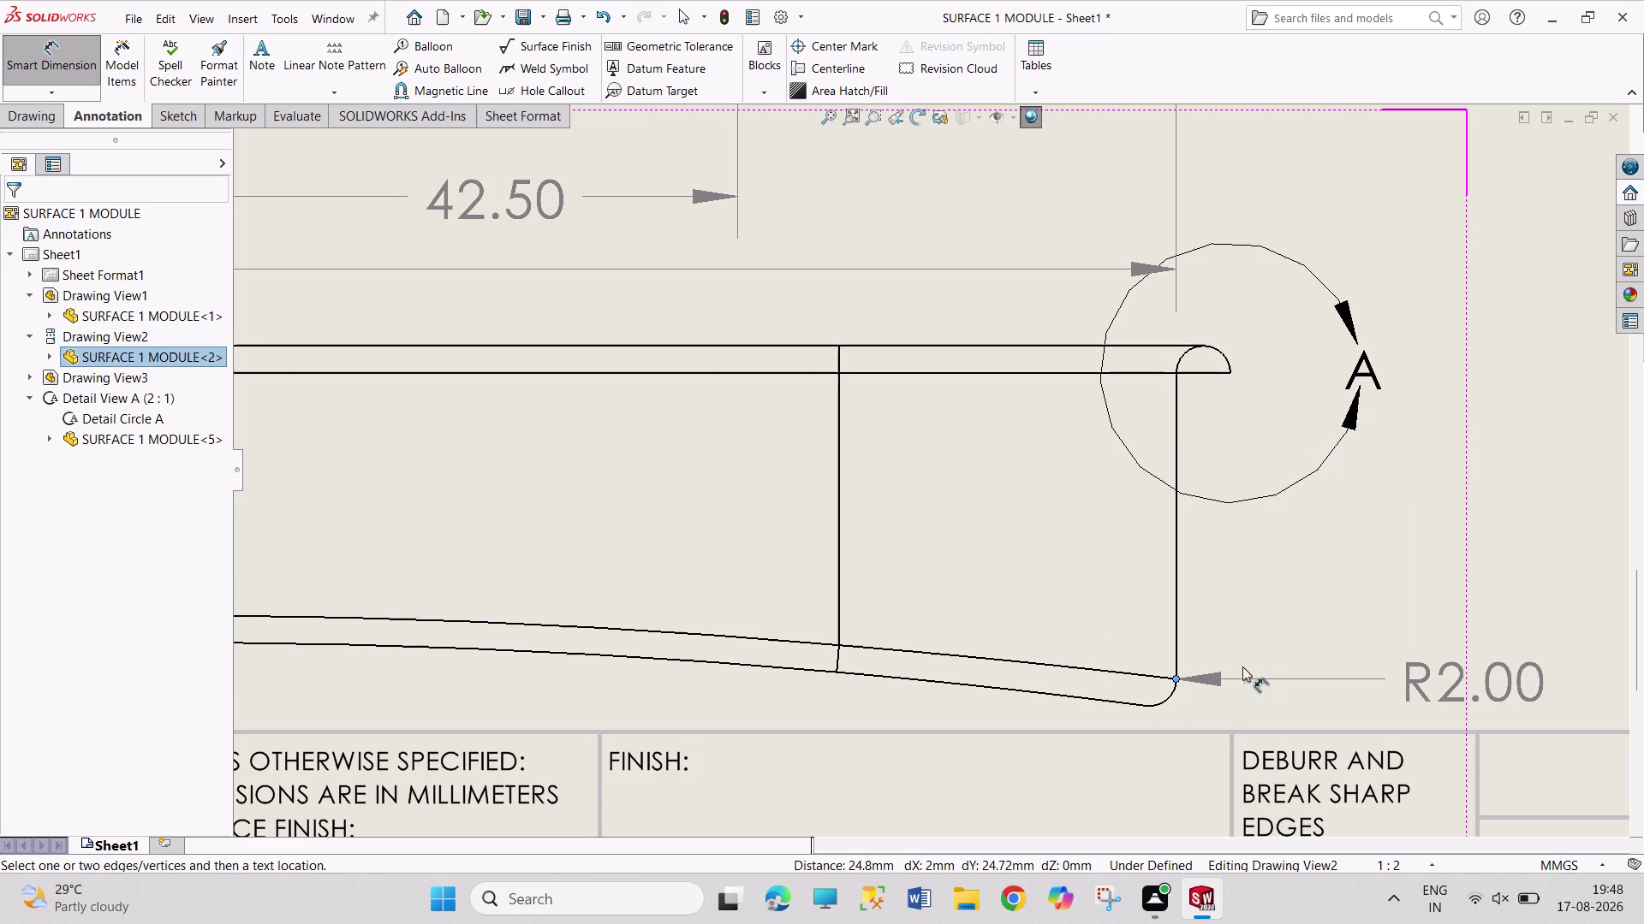
key(Escape)
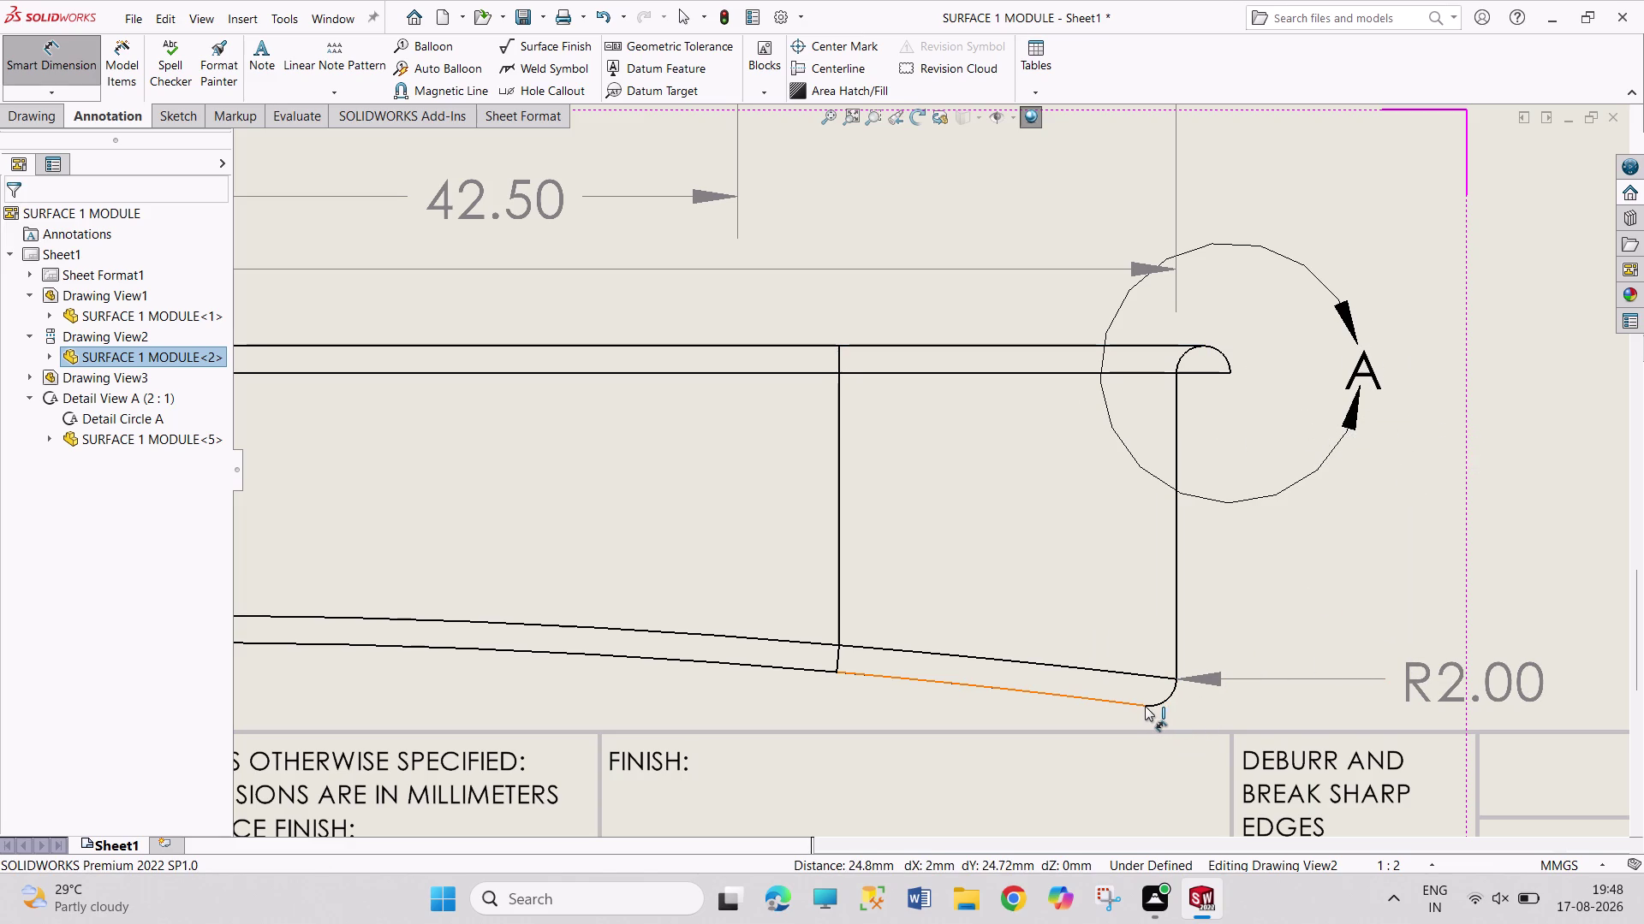
Discard an unwanted R565.00 dimension between the curved bottom edge and the rim.
click(1123, 701)
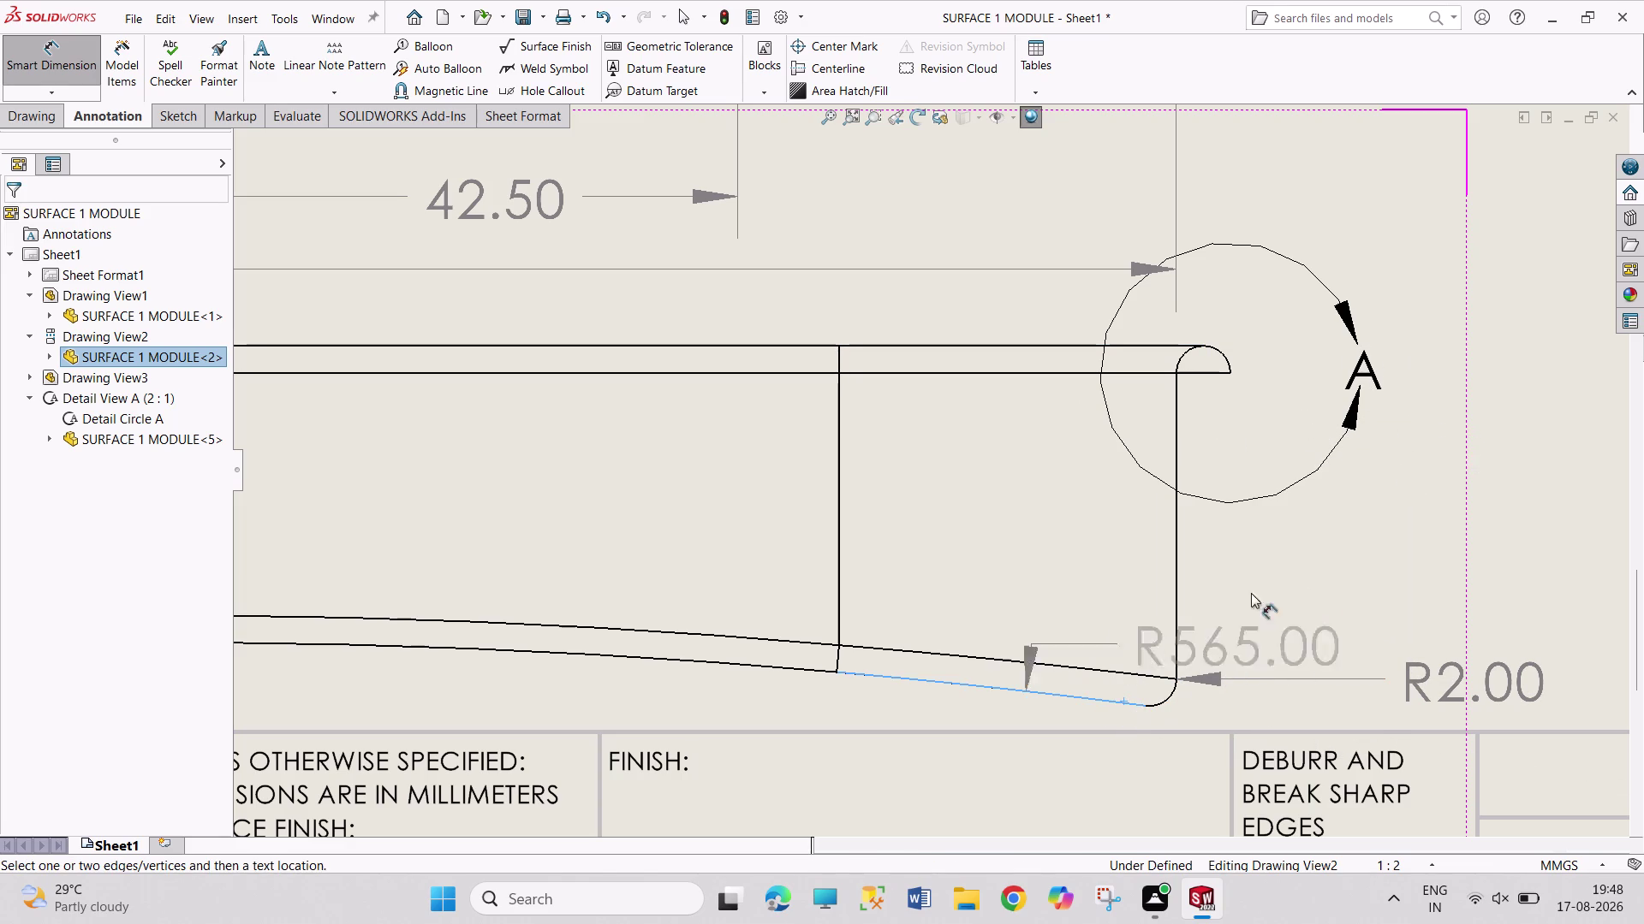
click(1064, 345)
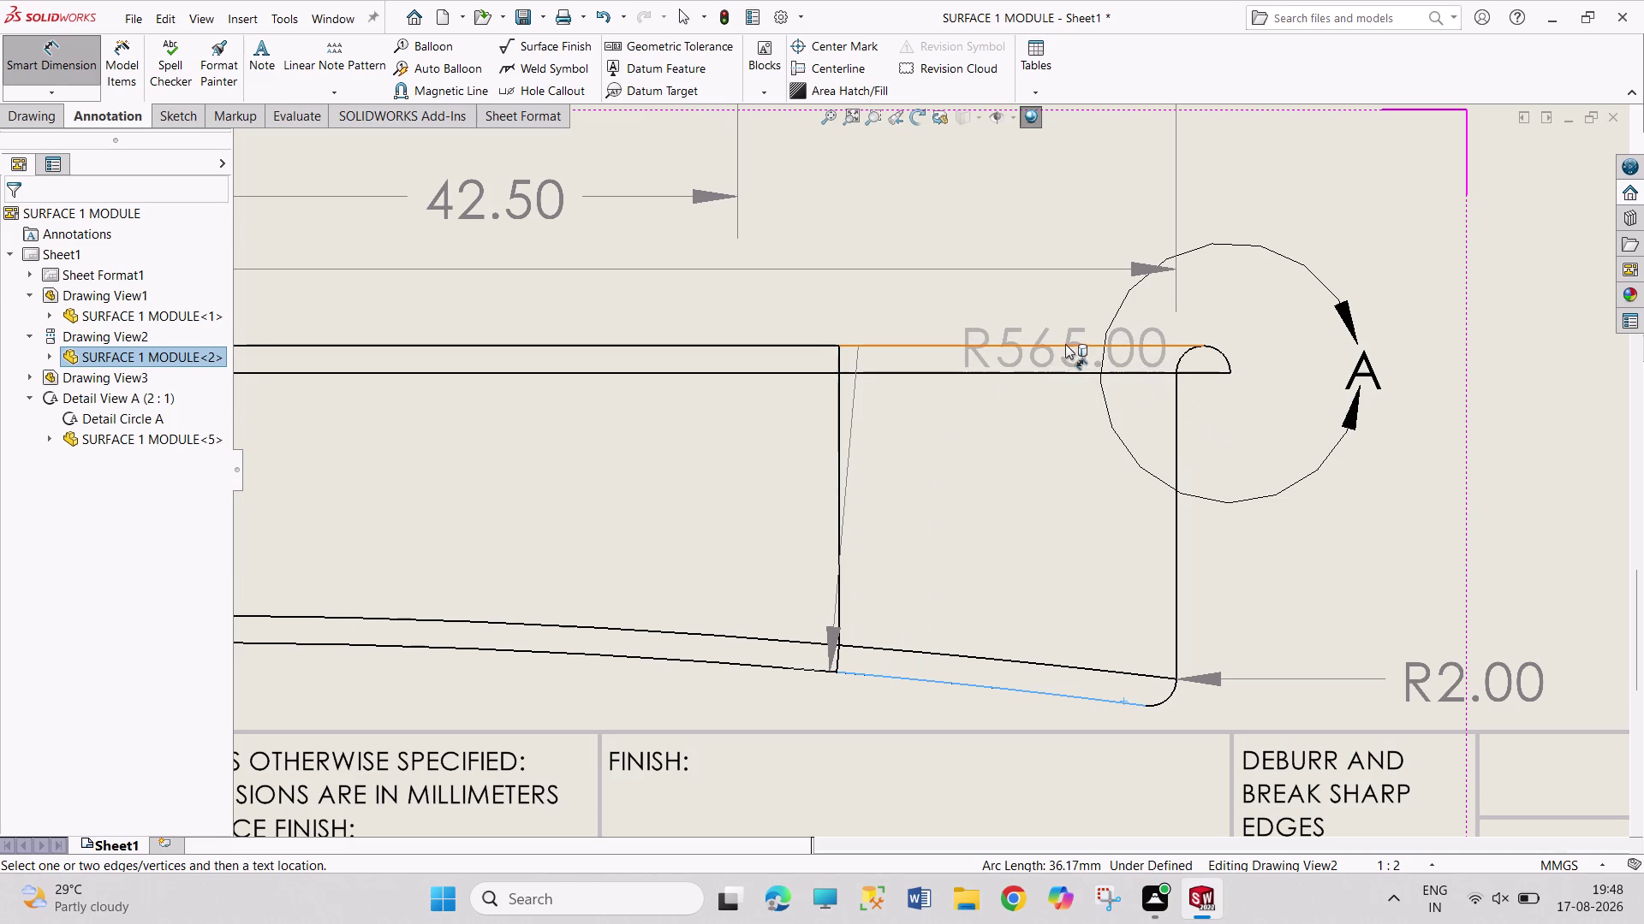
key(Escape)
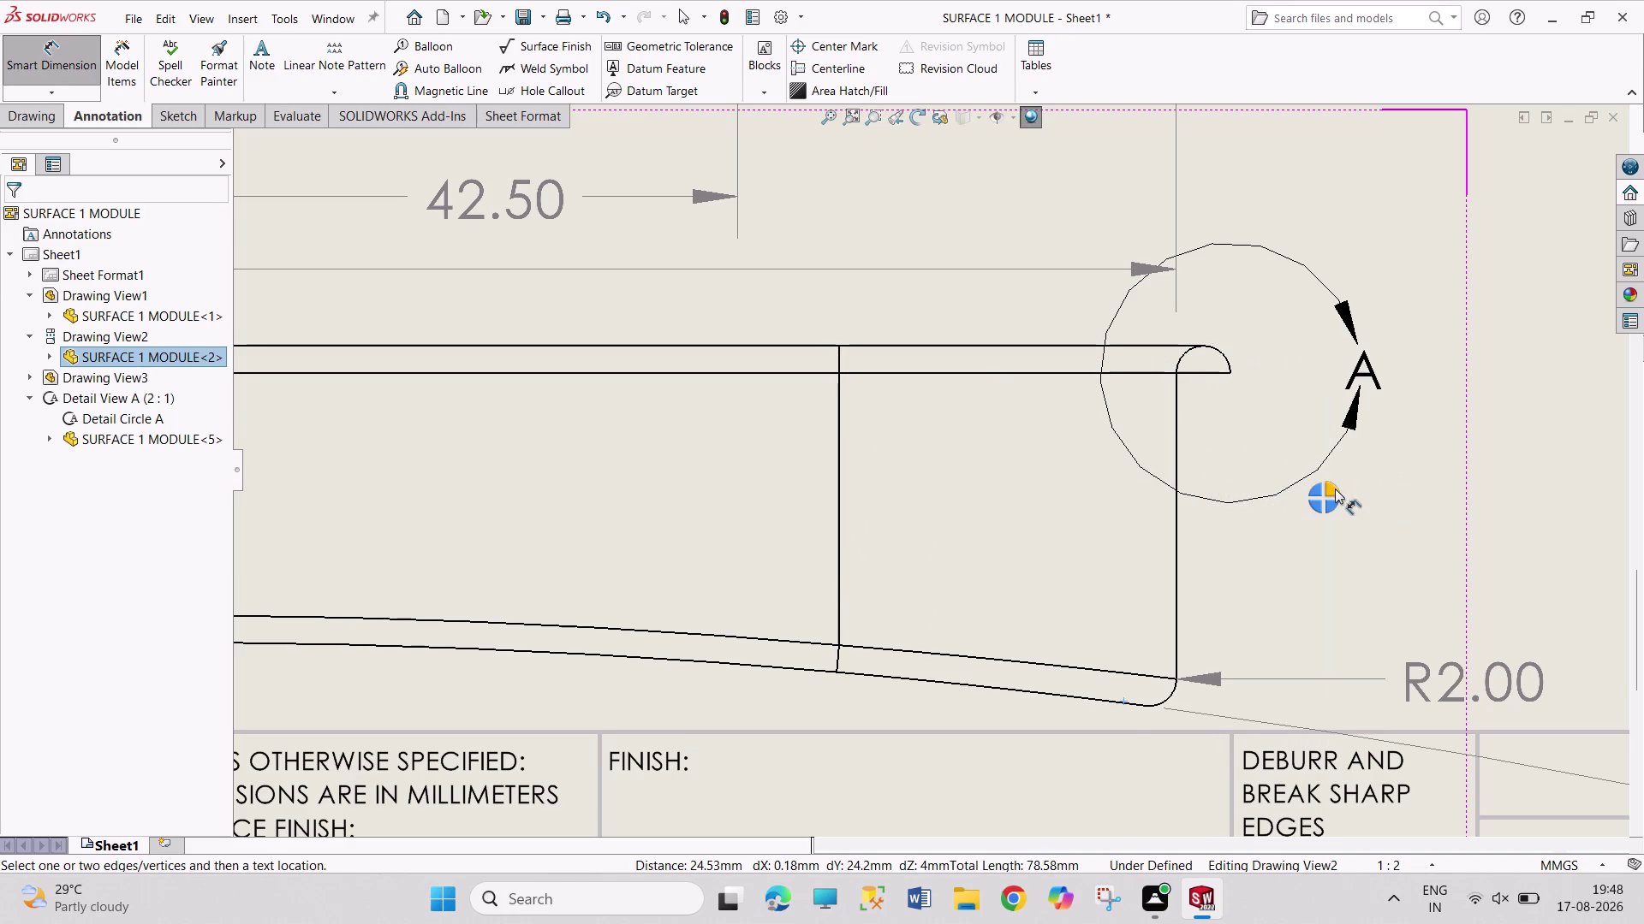
key(Escape)
key(Escape)
key(Escape)
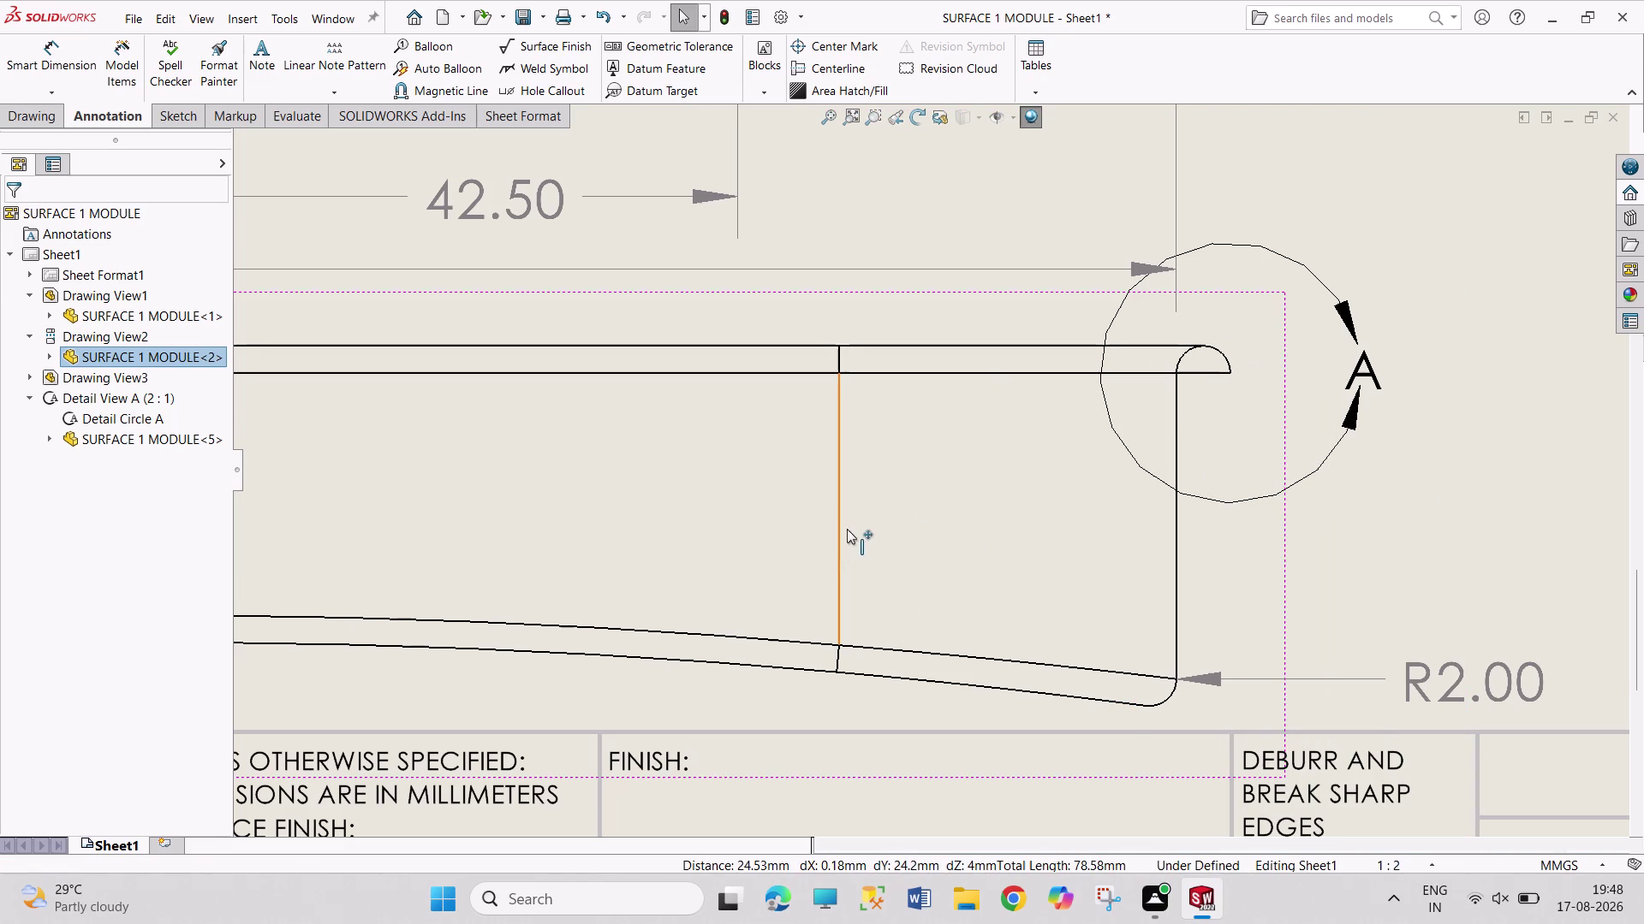
Measure the inner wall from its bottom end to the rim, then drop the 24.20 height.
click(63, 62)
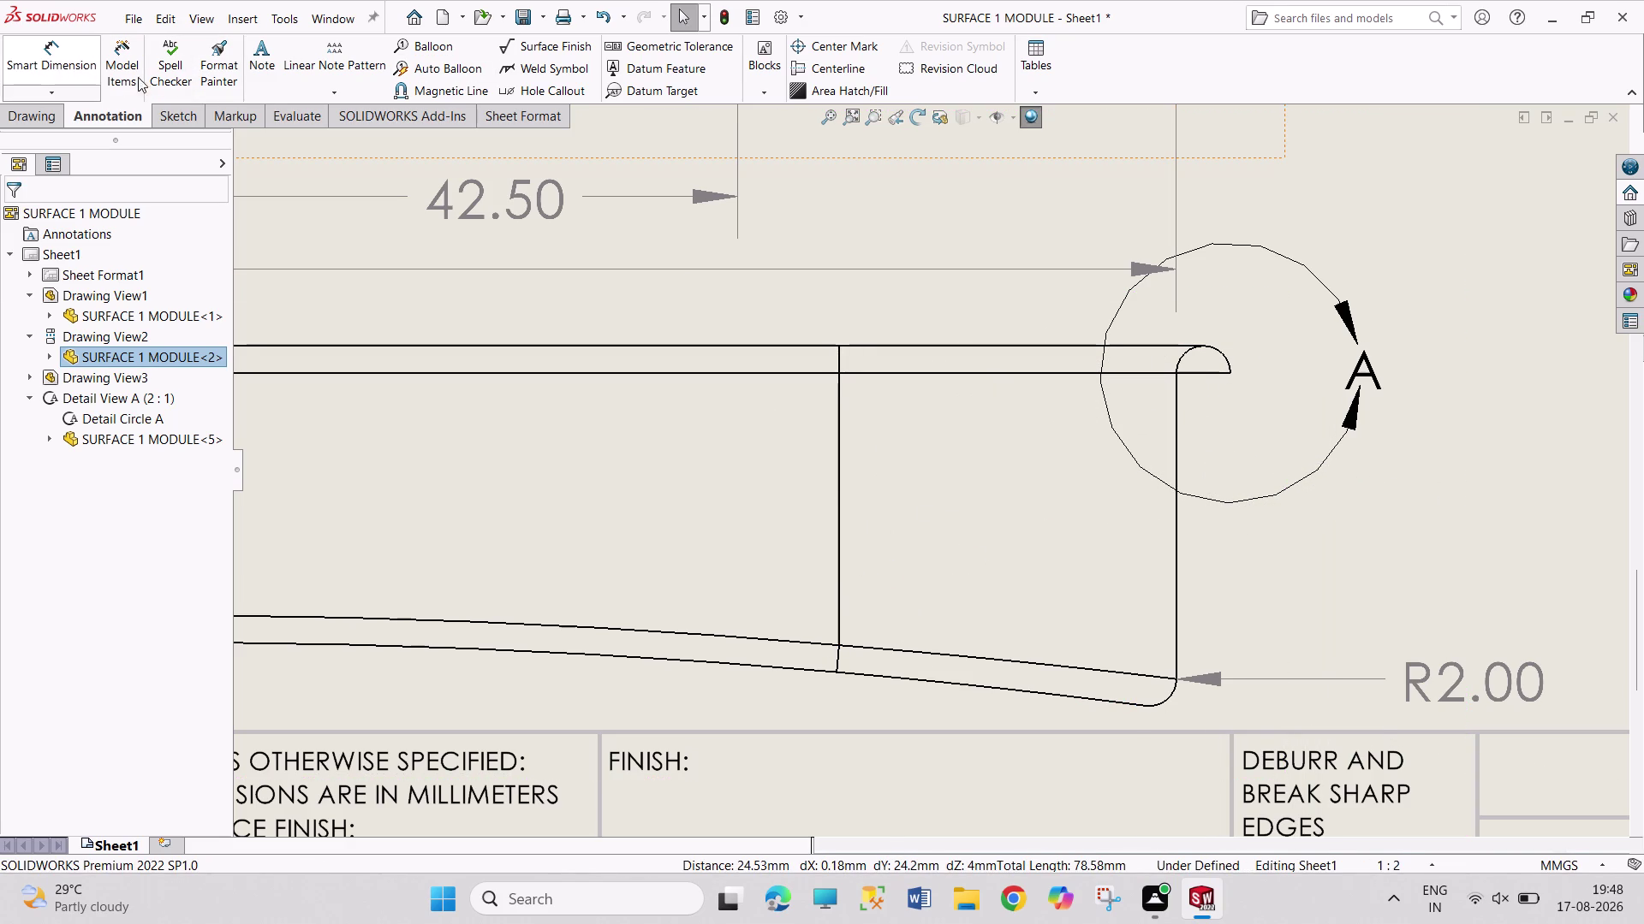
click(838, 424)
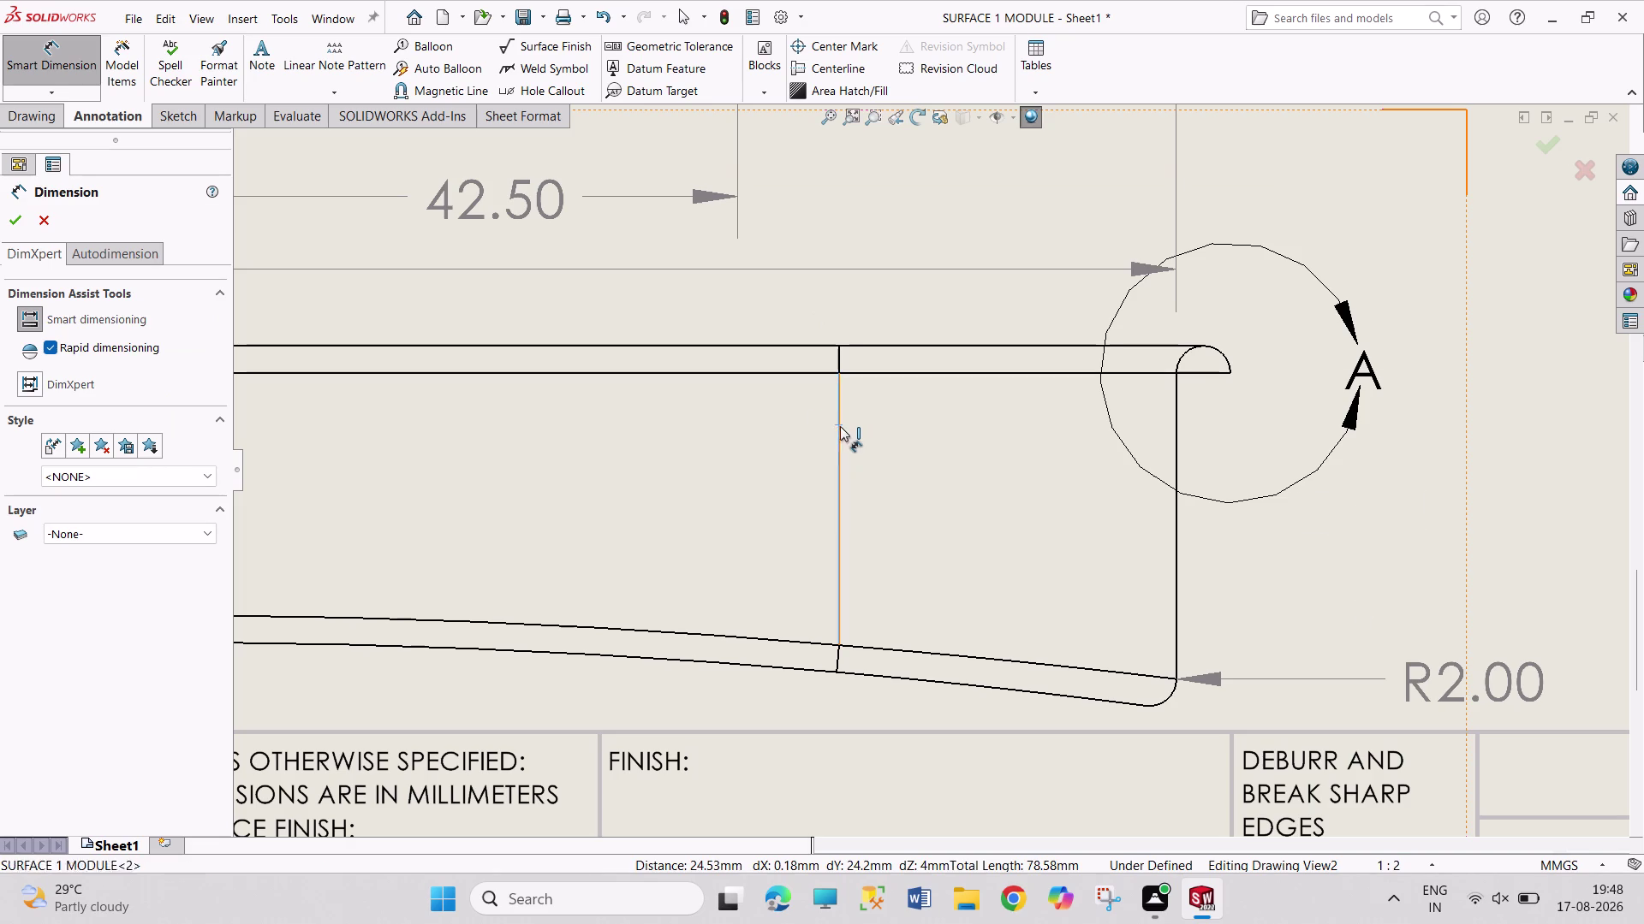
key(Escape)
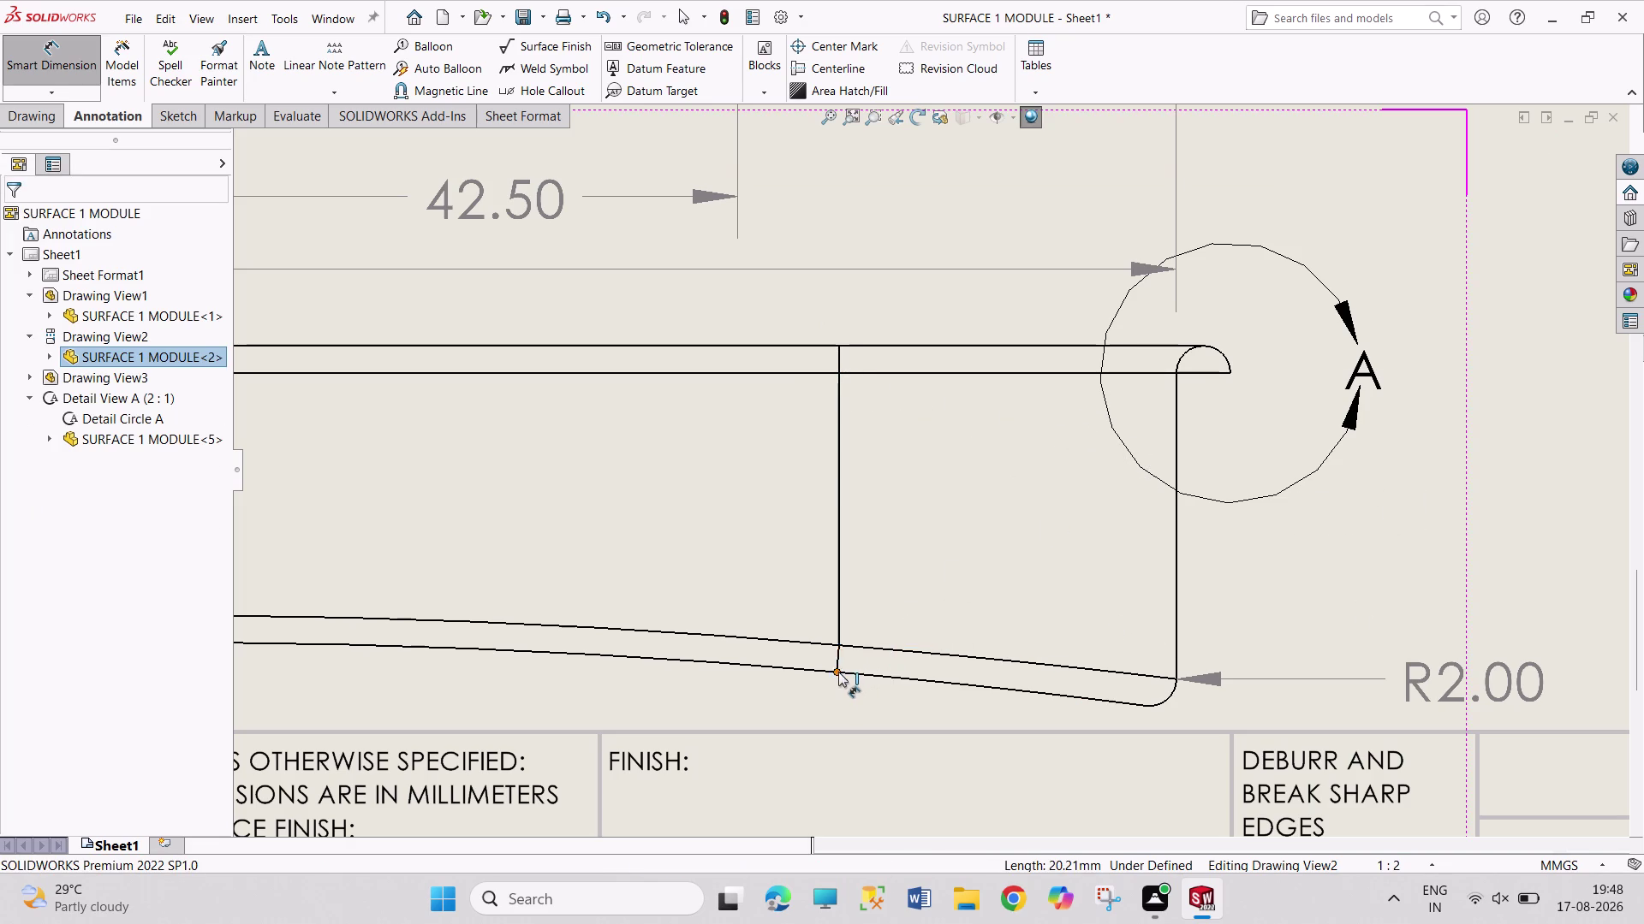
click(838, 674)
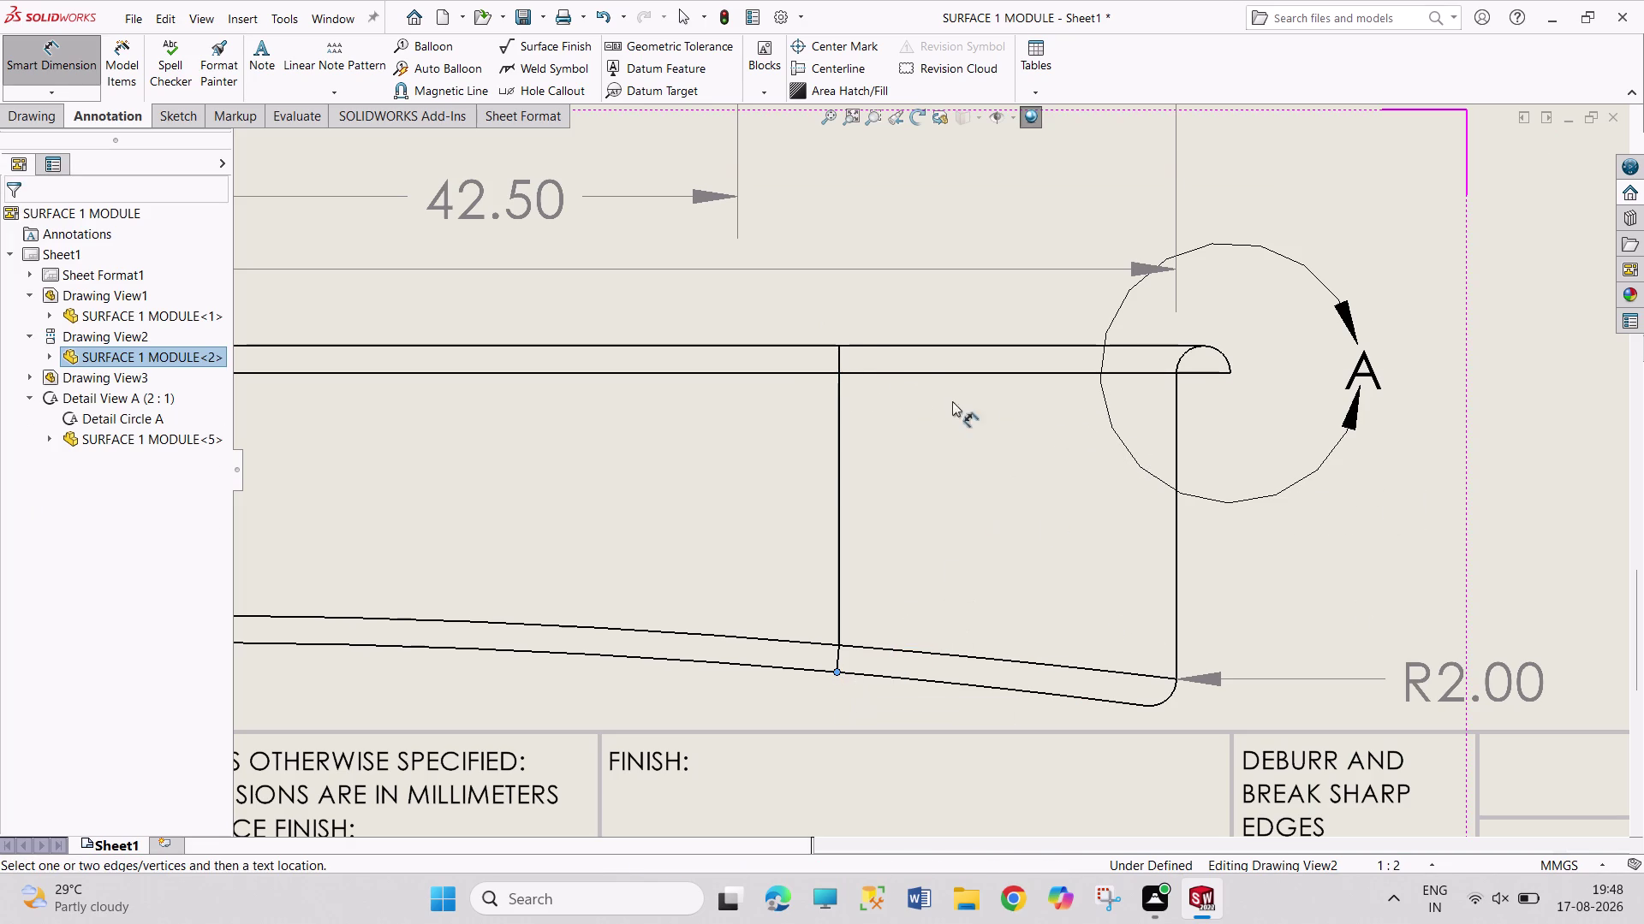
click(839, 345)
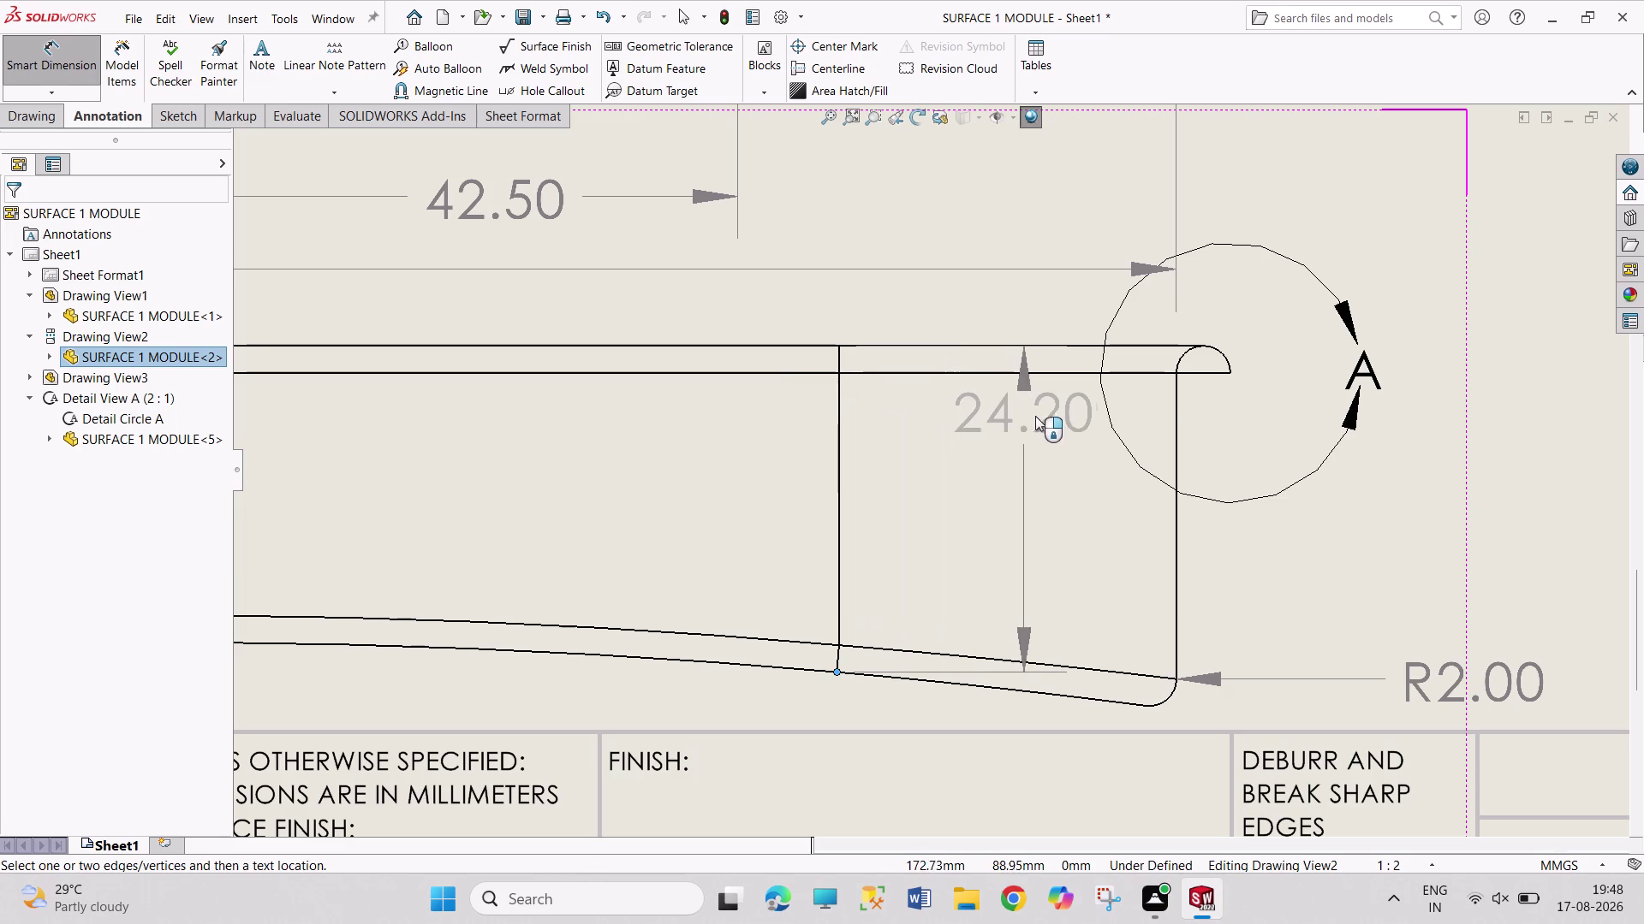
key(Escape)
scroll(up, 3)
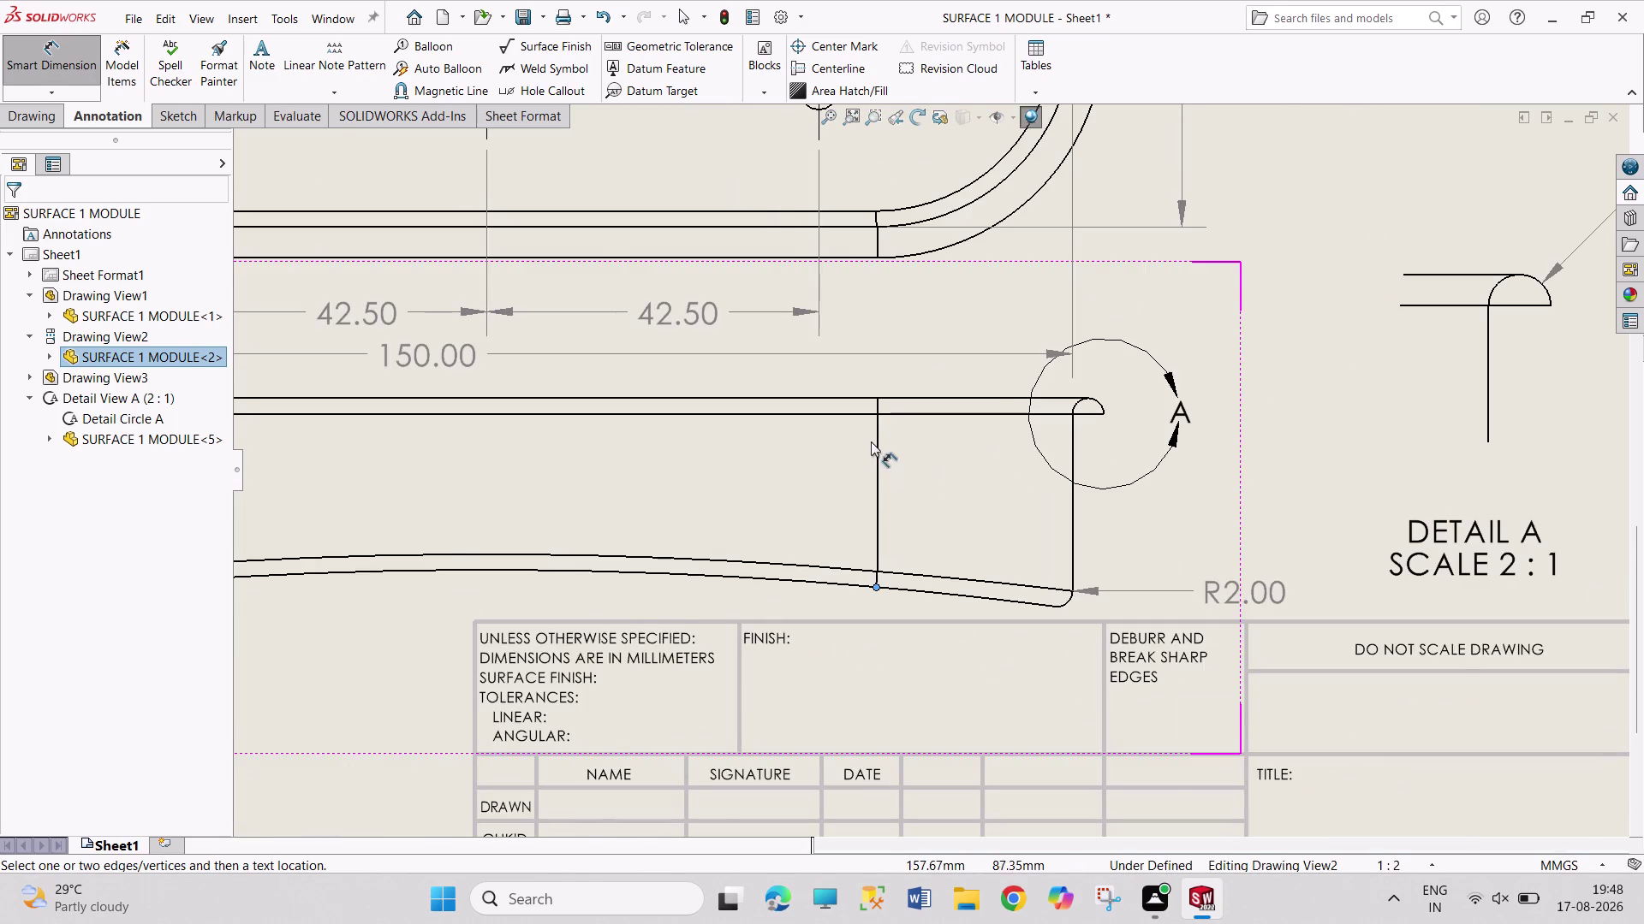
Exit dimensioning and drag the lower-left R2.00 radius label nearer the side view.
scroll(up, 3)
scroll(up, 3)
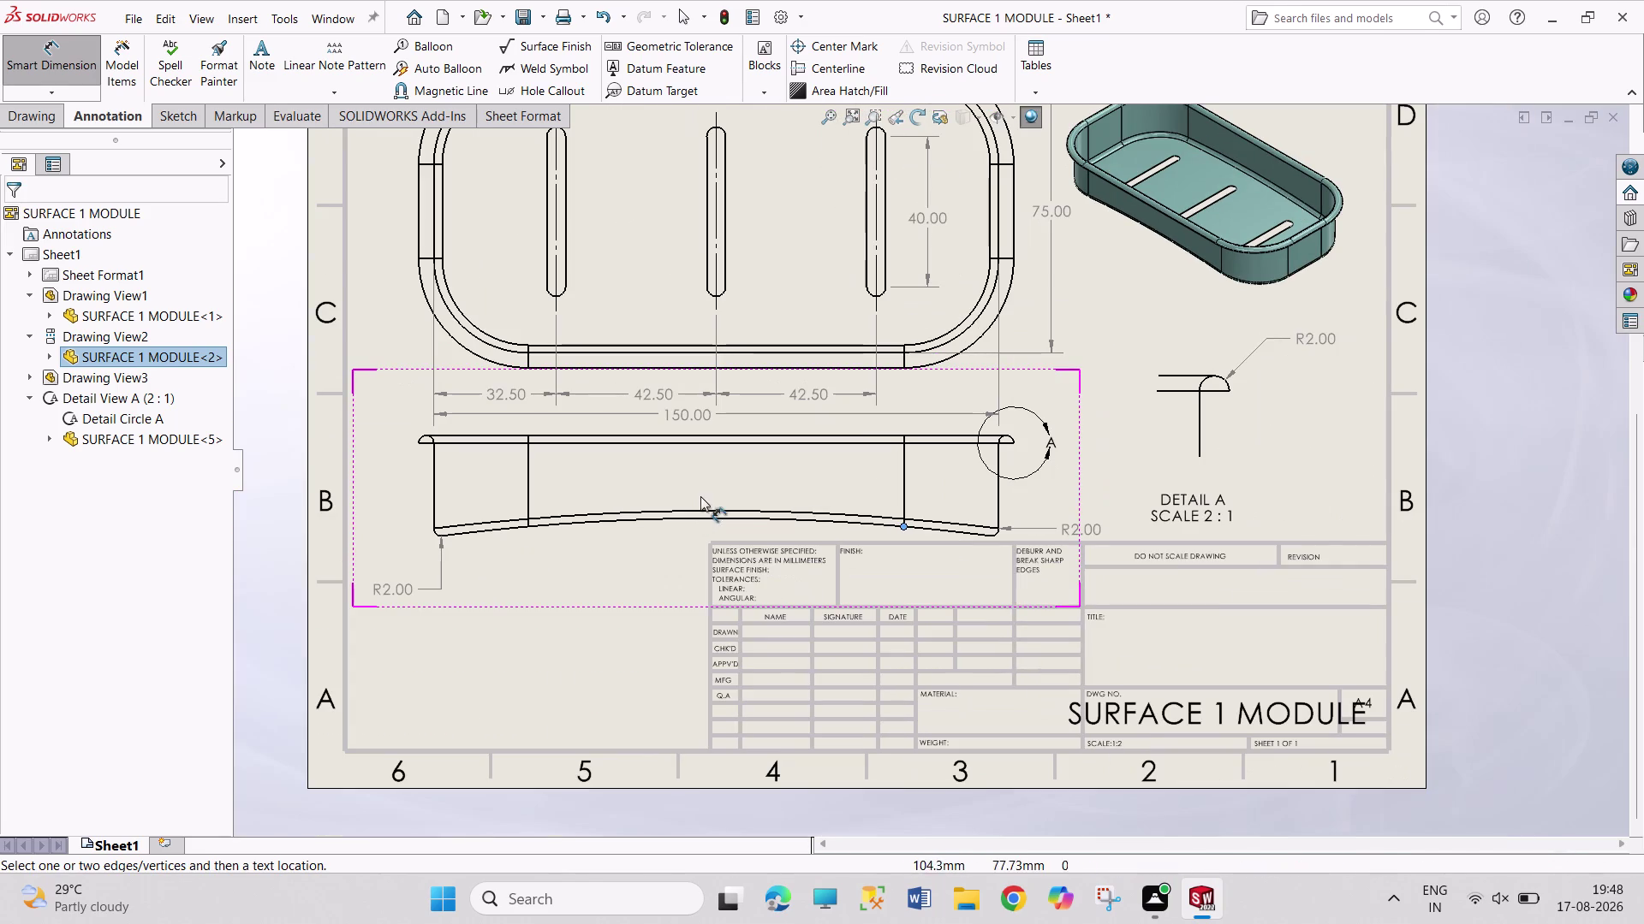
key(Escape)
key(Escape)
key(Escape)
key(Escape)
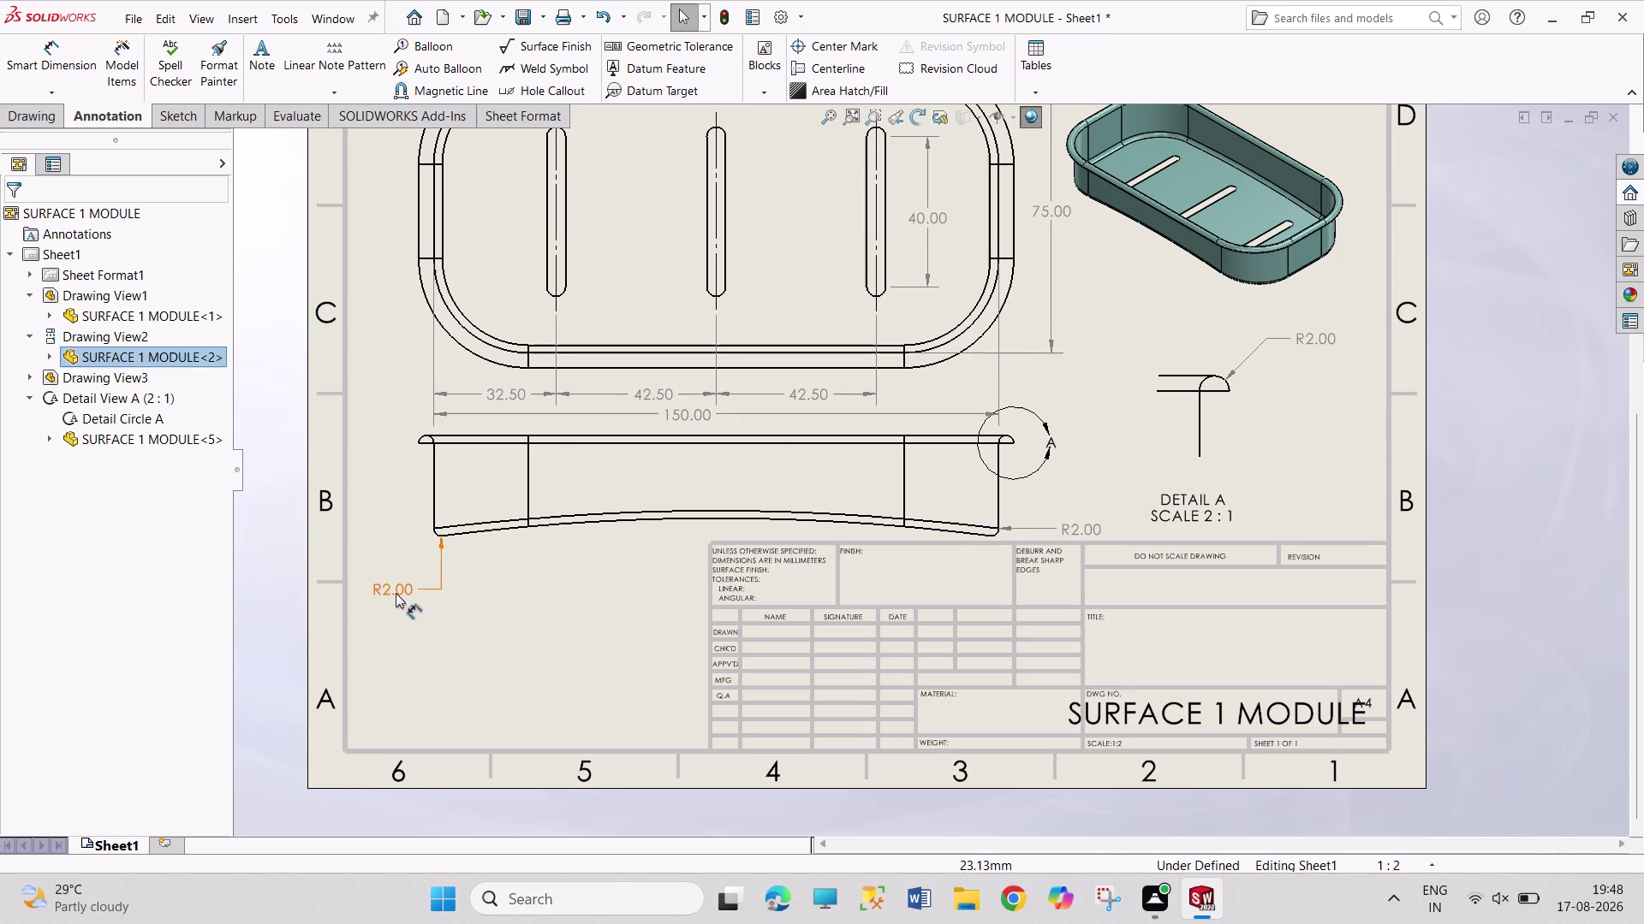
drag(395, 586, 411, 571)
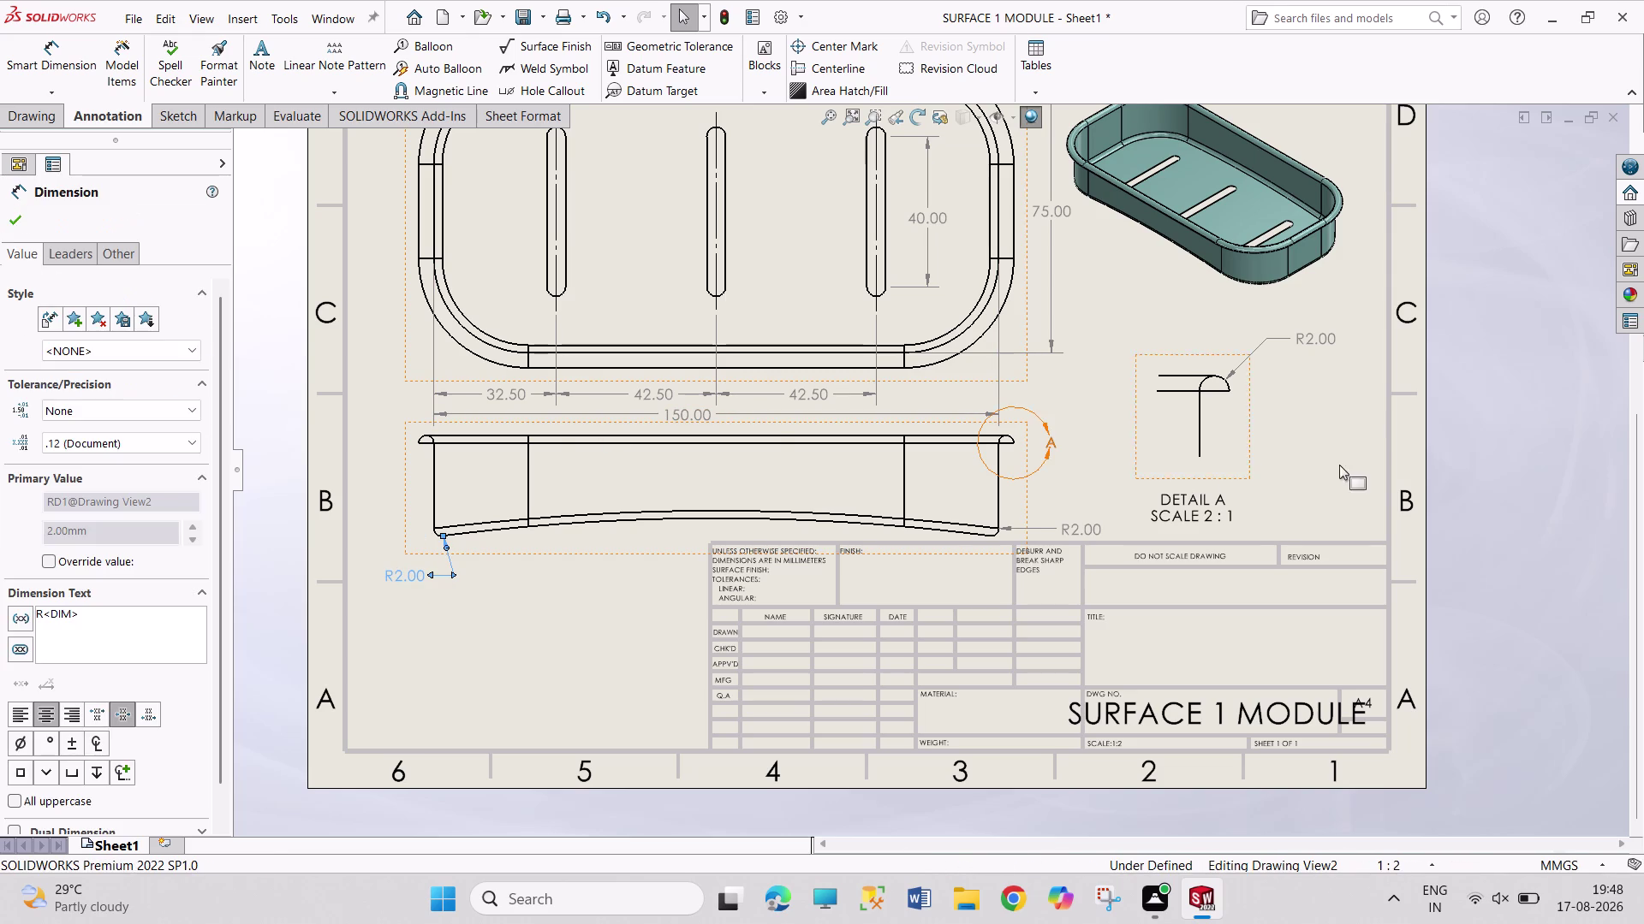
click(1474, 459)
scroll(up, 3)
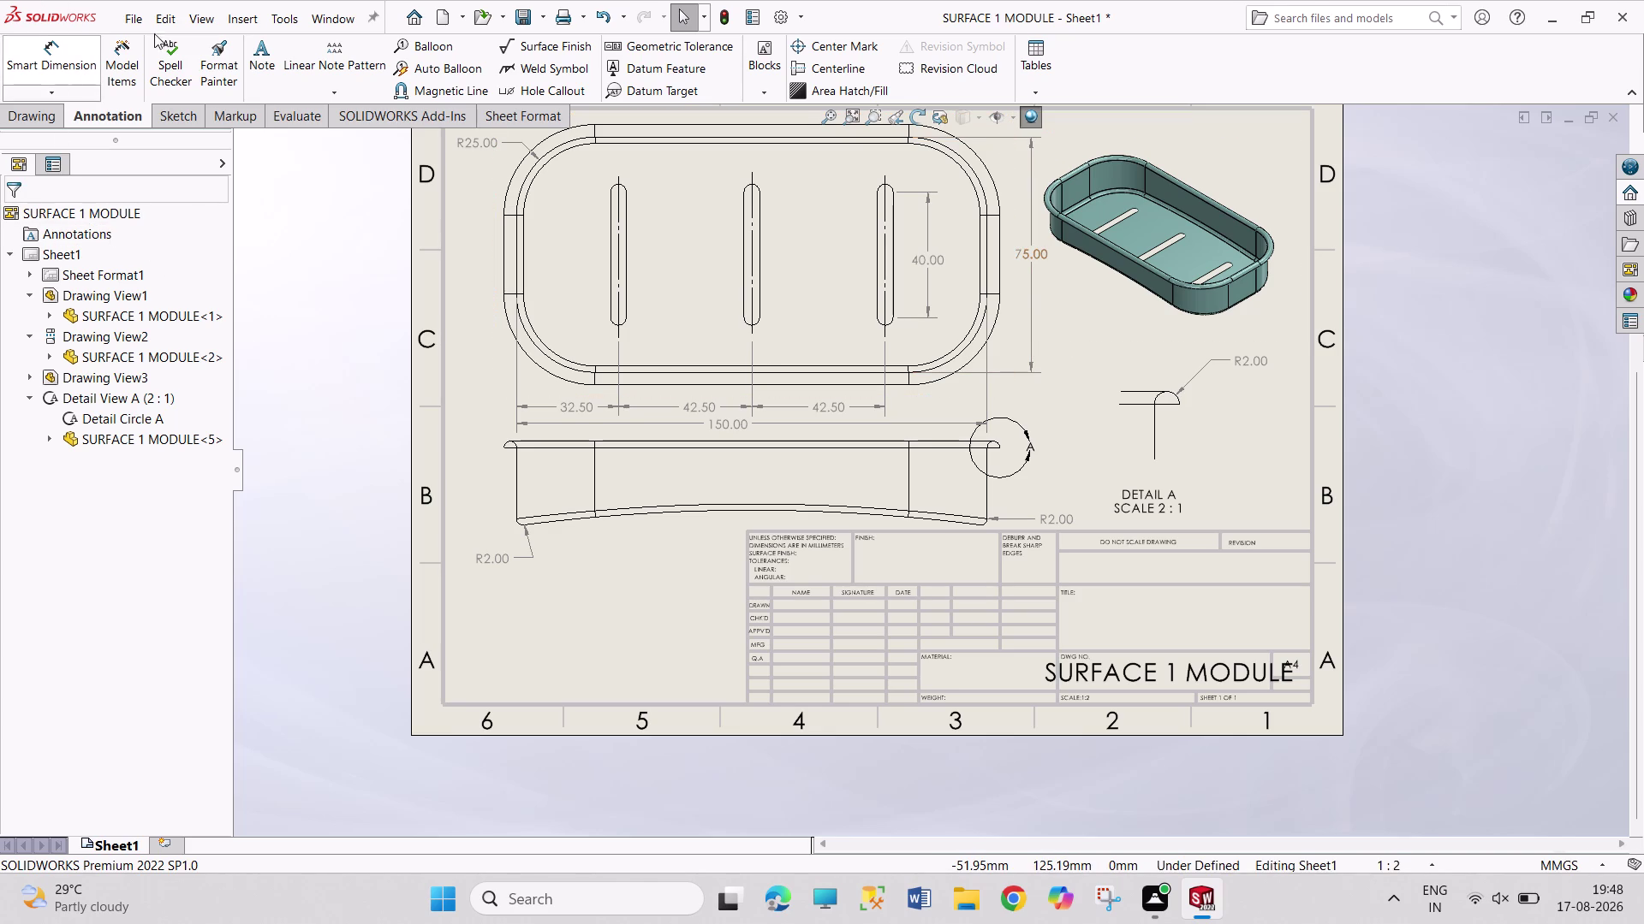
right_click(65, 247)
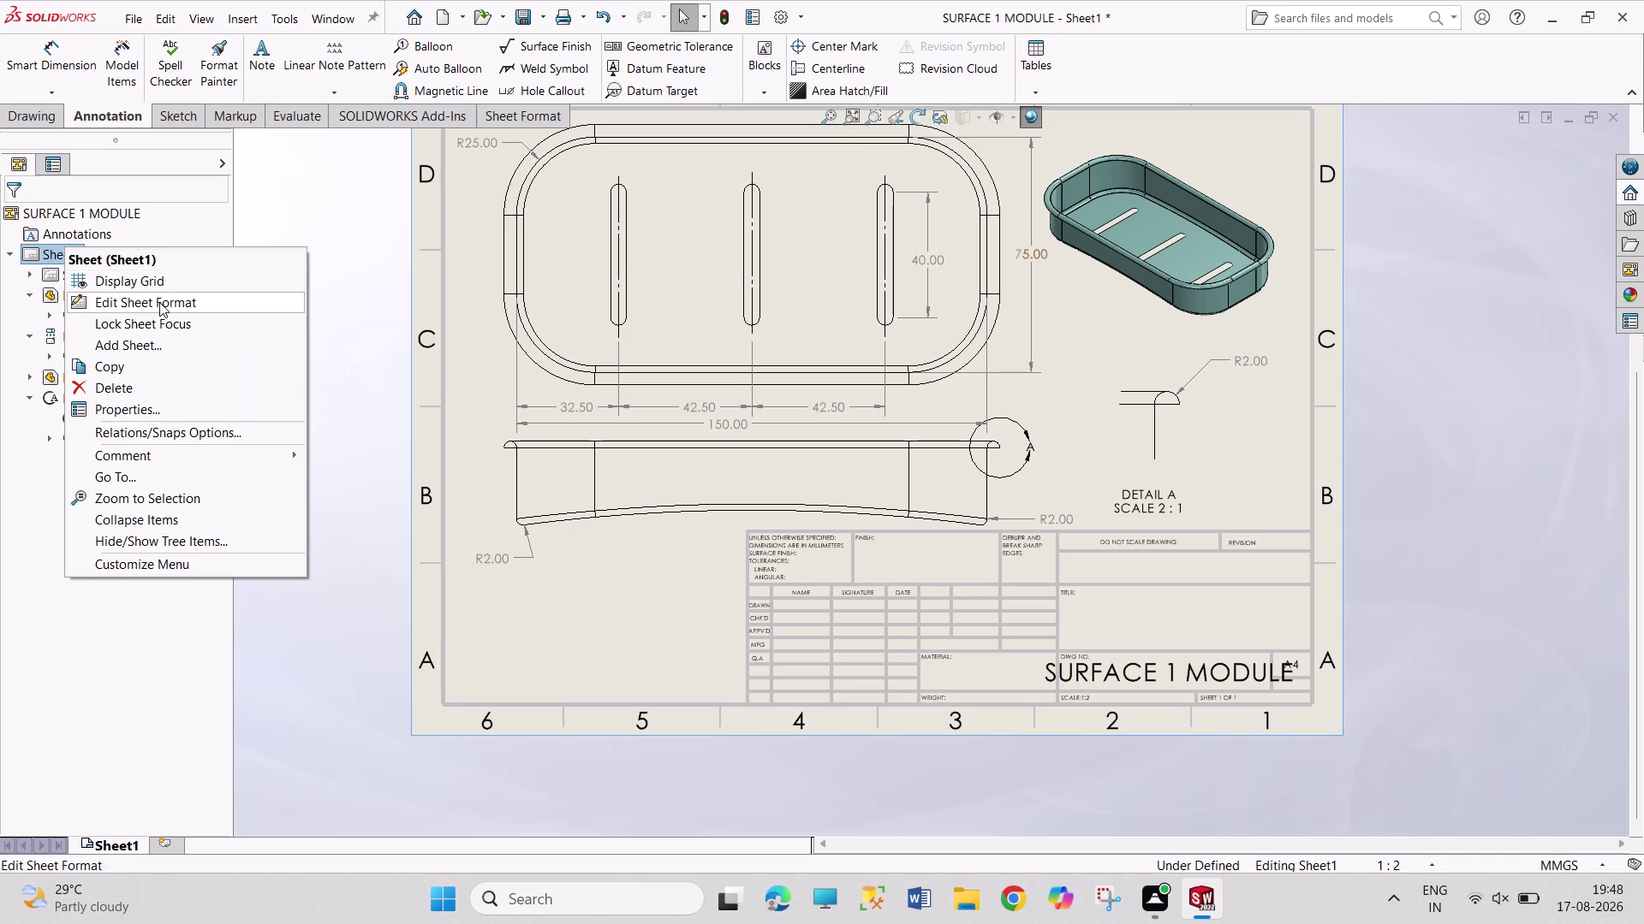
In the sheet format, set the SURFACE 1 MODULE title block text to size 16.
click(159, 302)
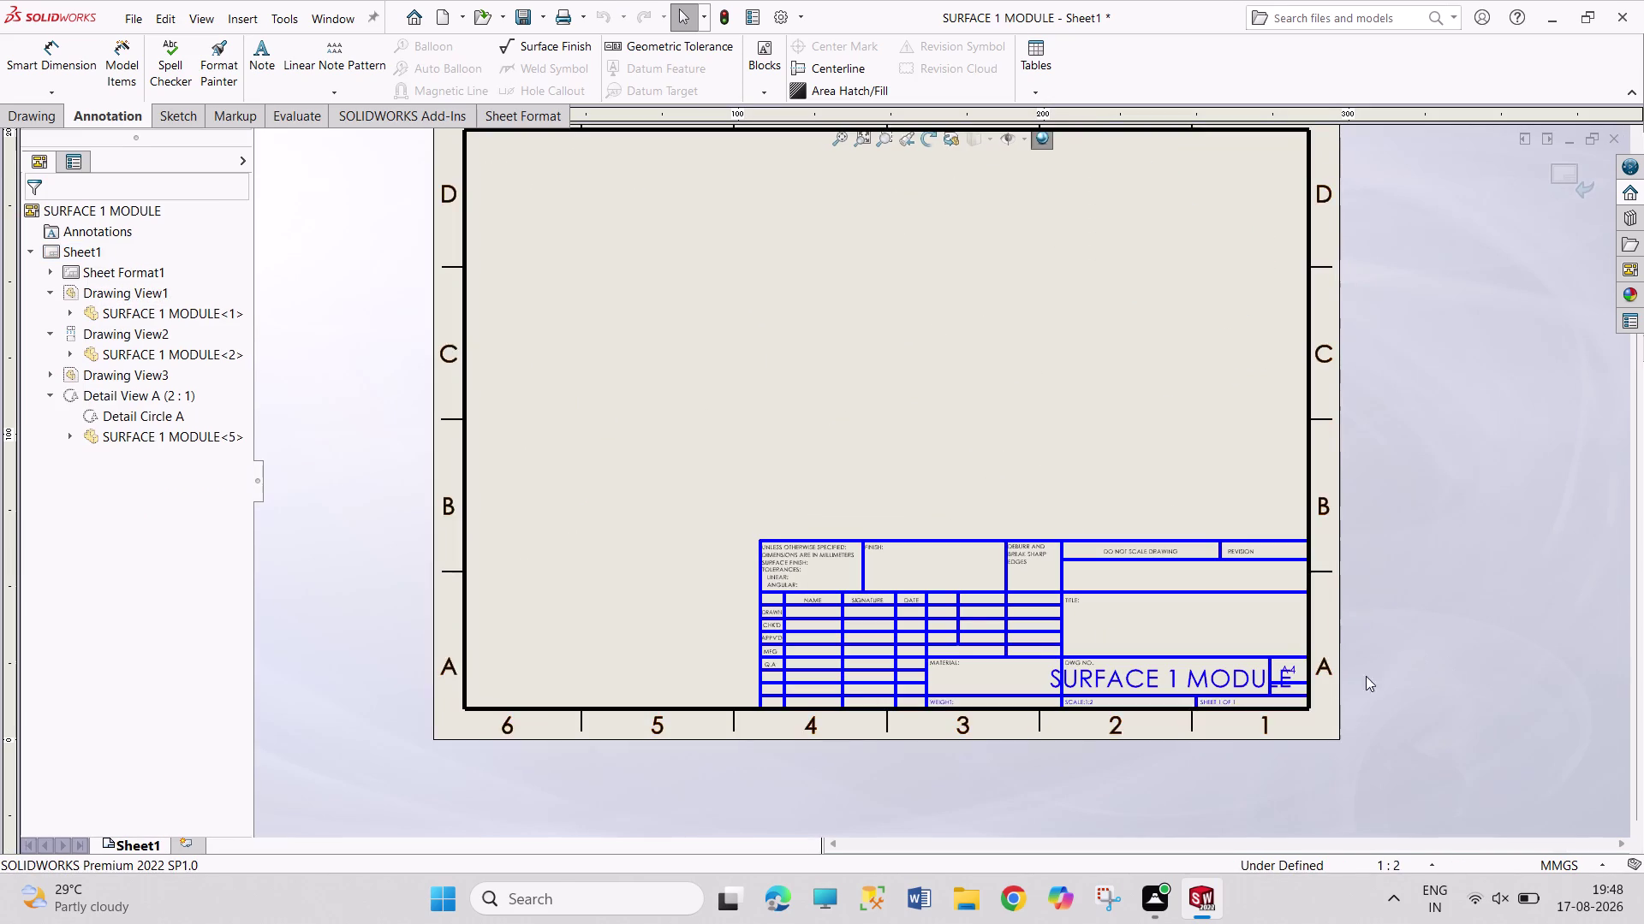
double_click(1138, 671)
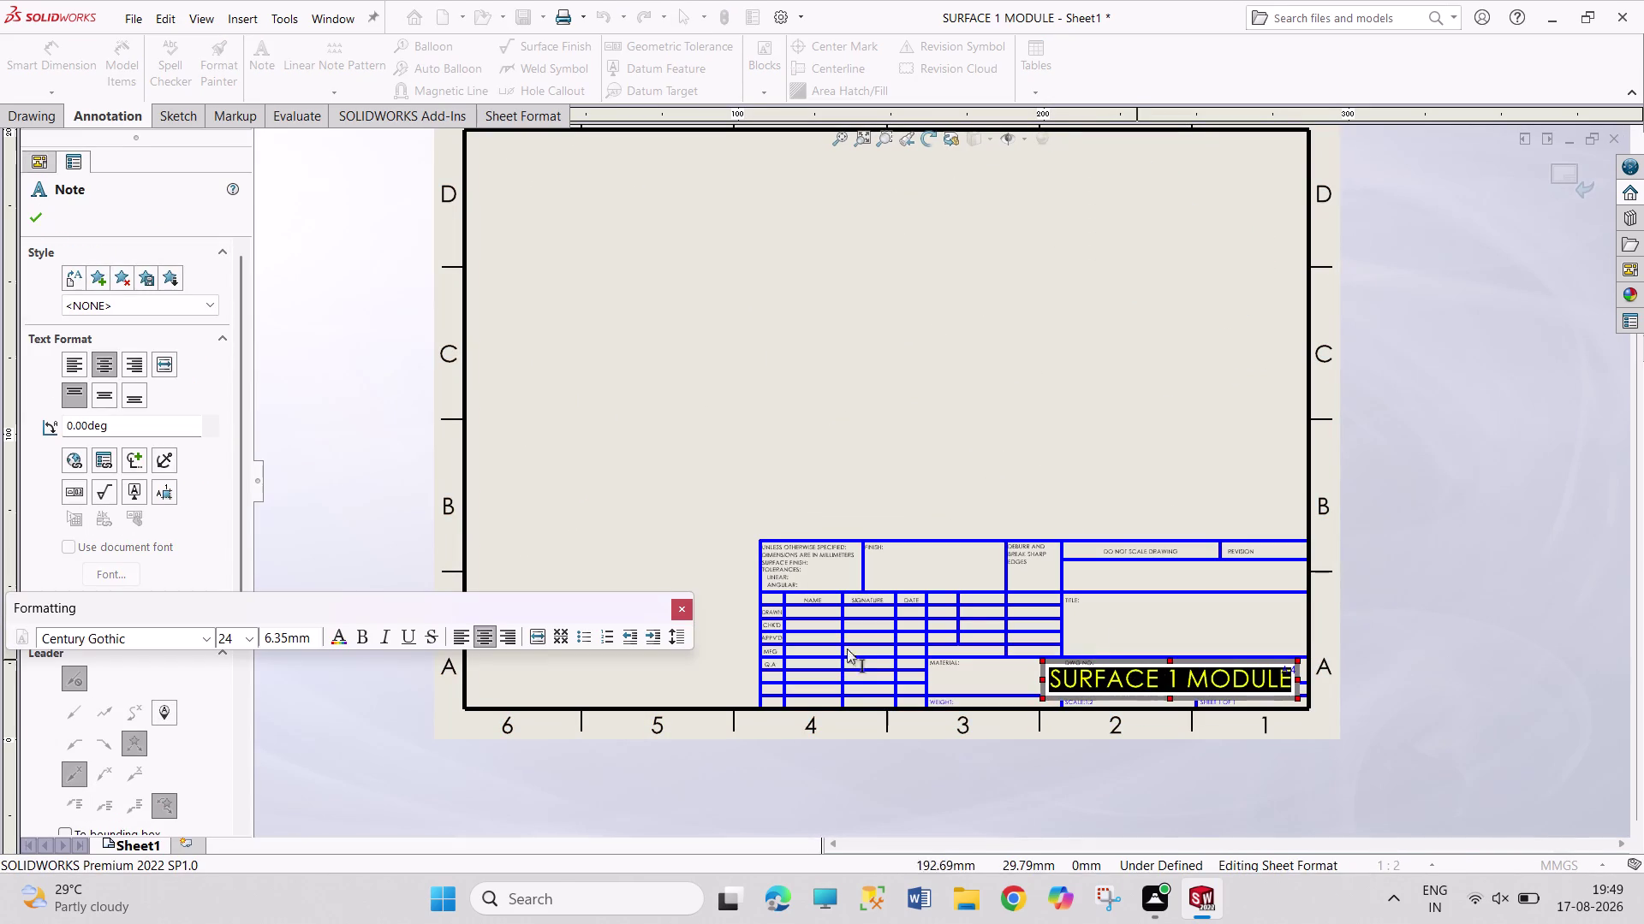
click(243, 632)
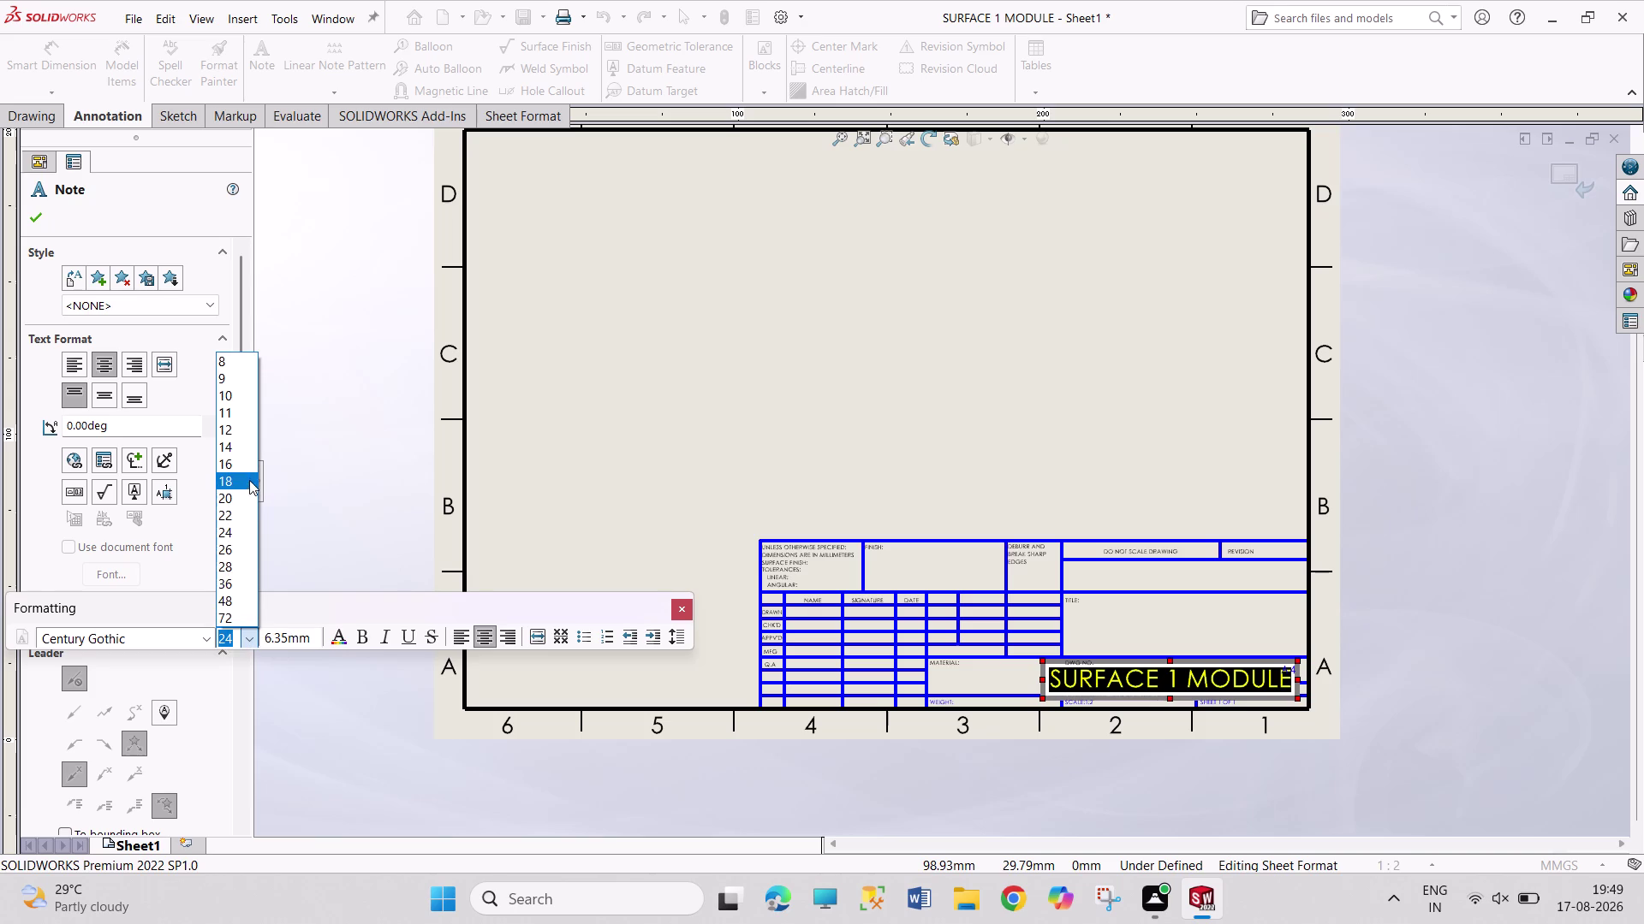
click(249, 455)
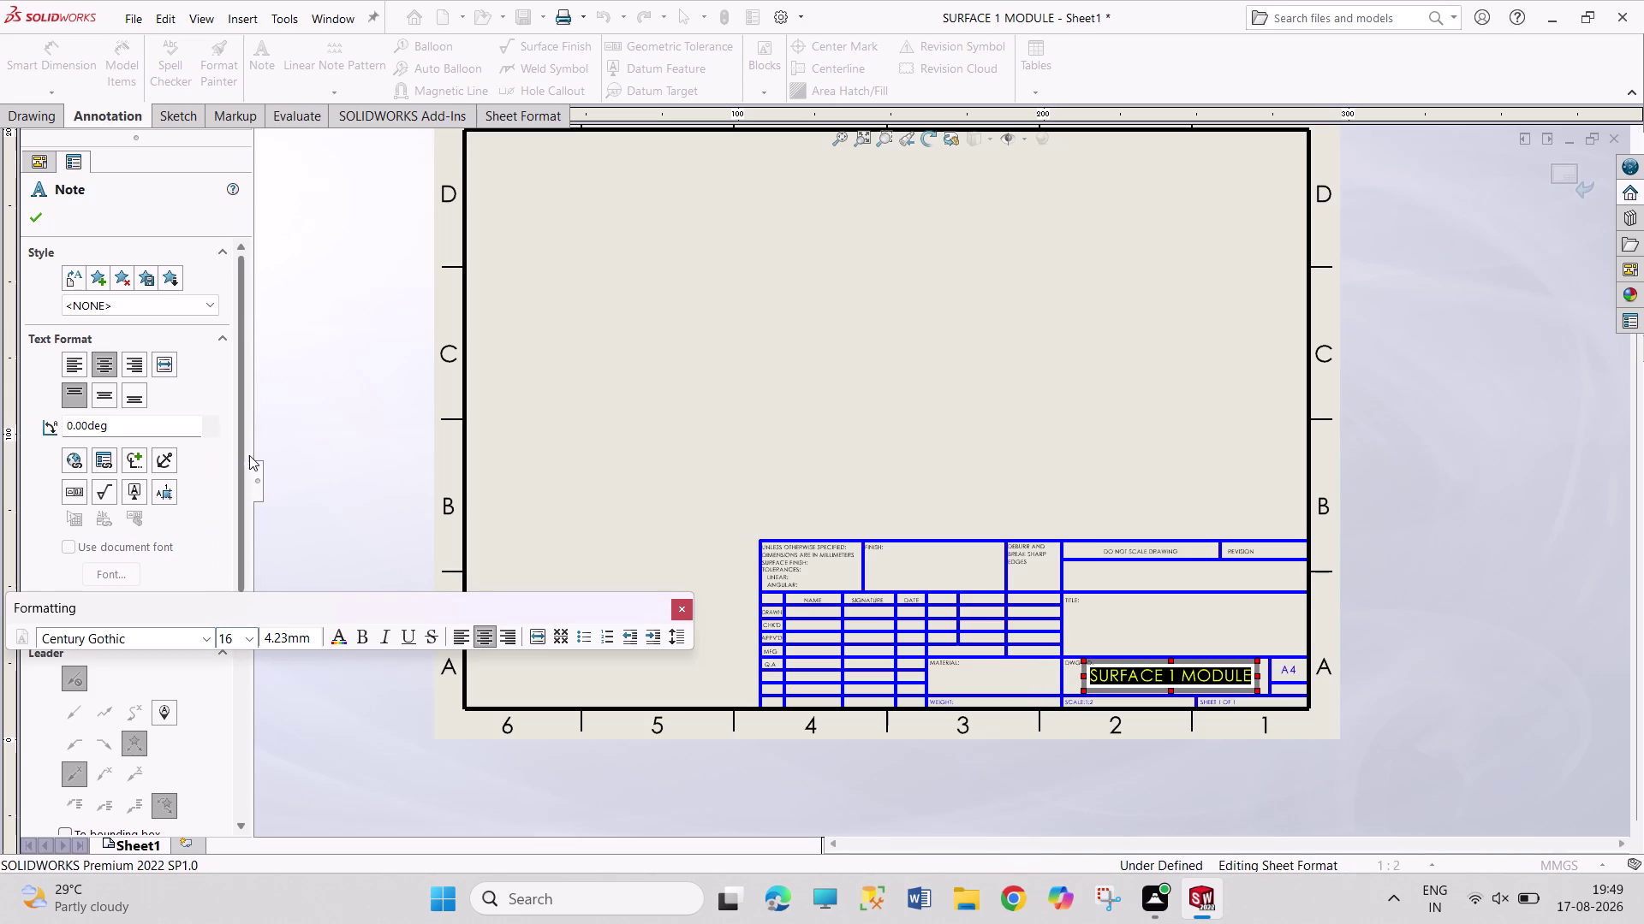
click(683, 607)
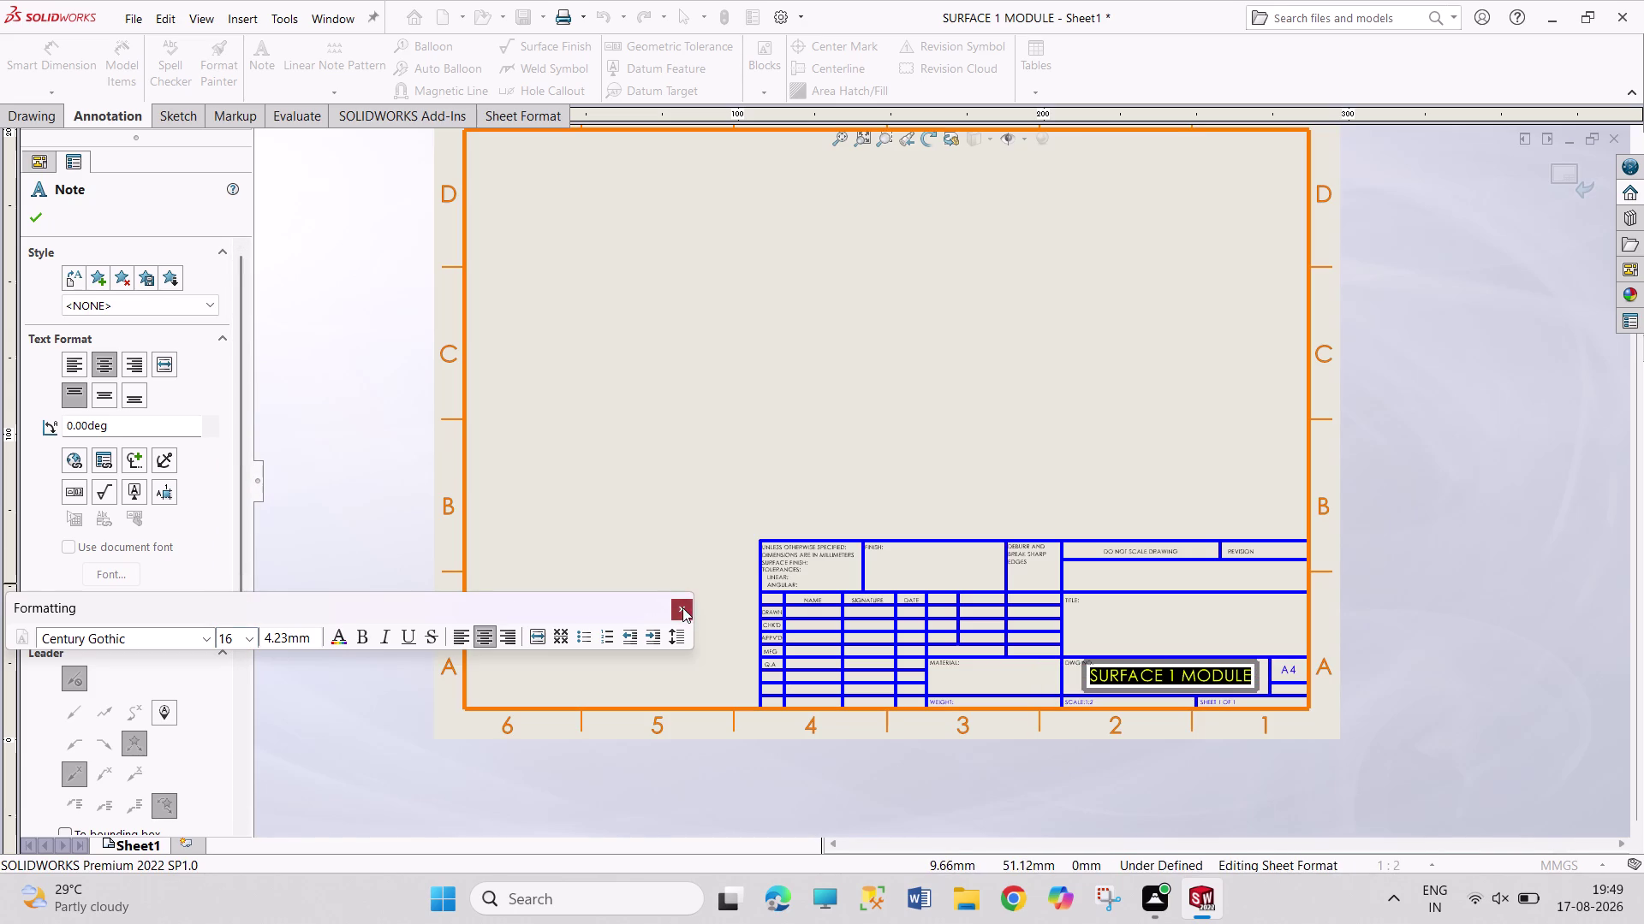
scroll(down, 3)
scroll(down, 3)
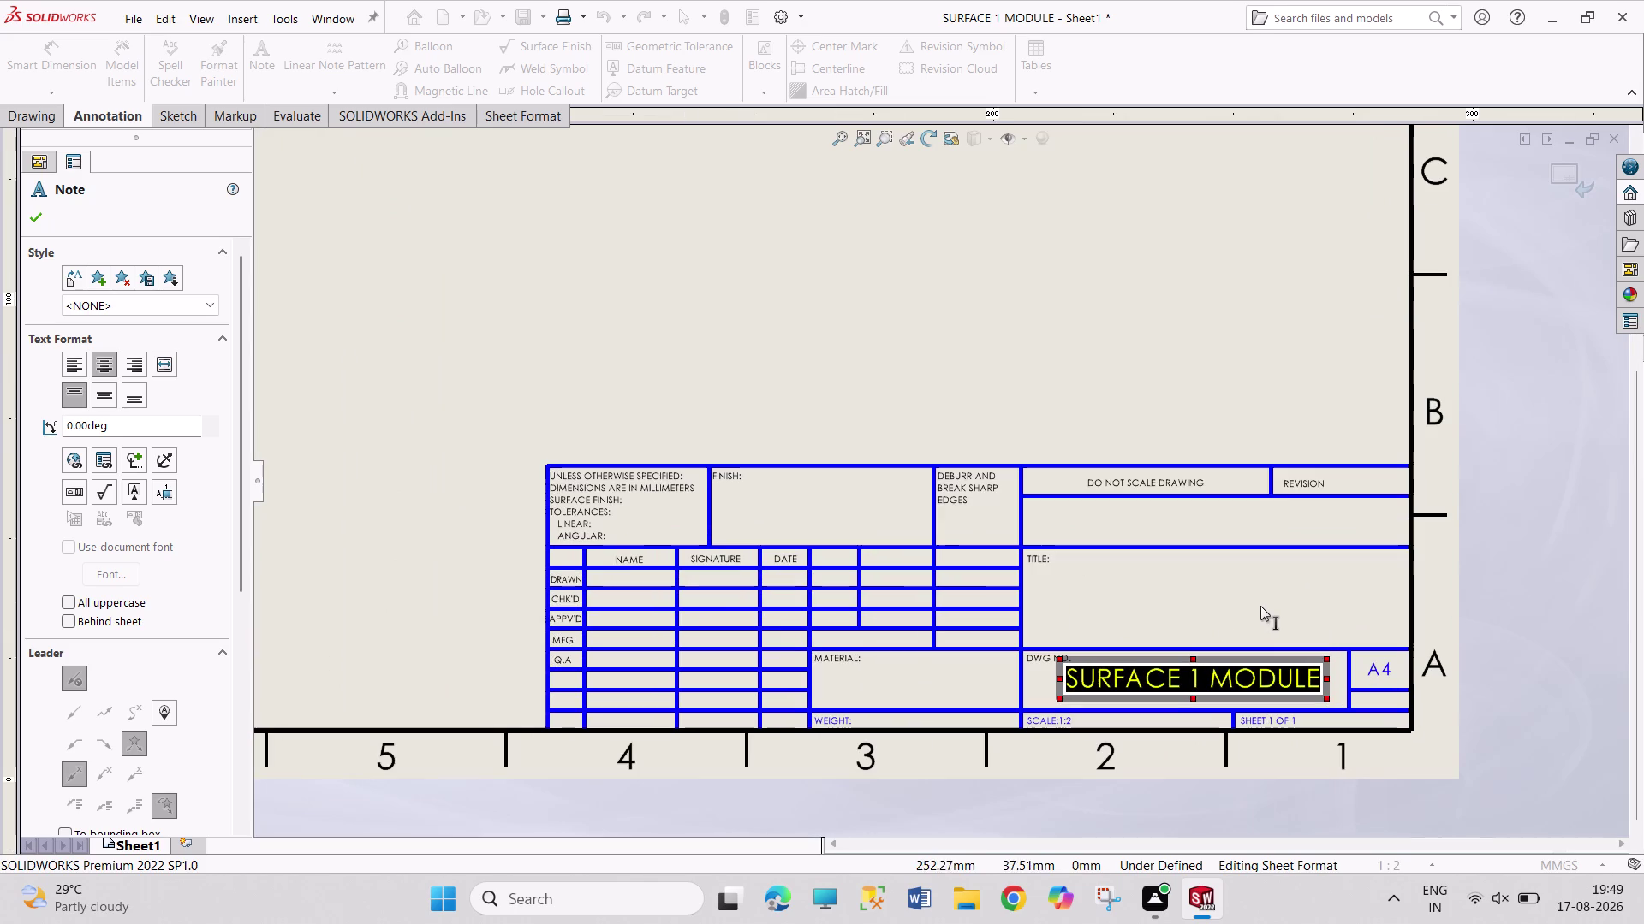
Attempt to type SURFACE MODELLING into the TITLE field, dismissing the accidental command search.
click(1163, 590)
click(1162, 589)
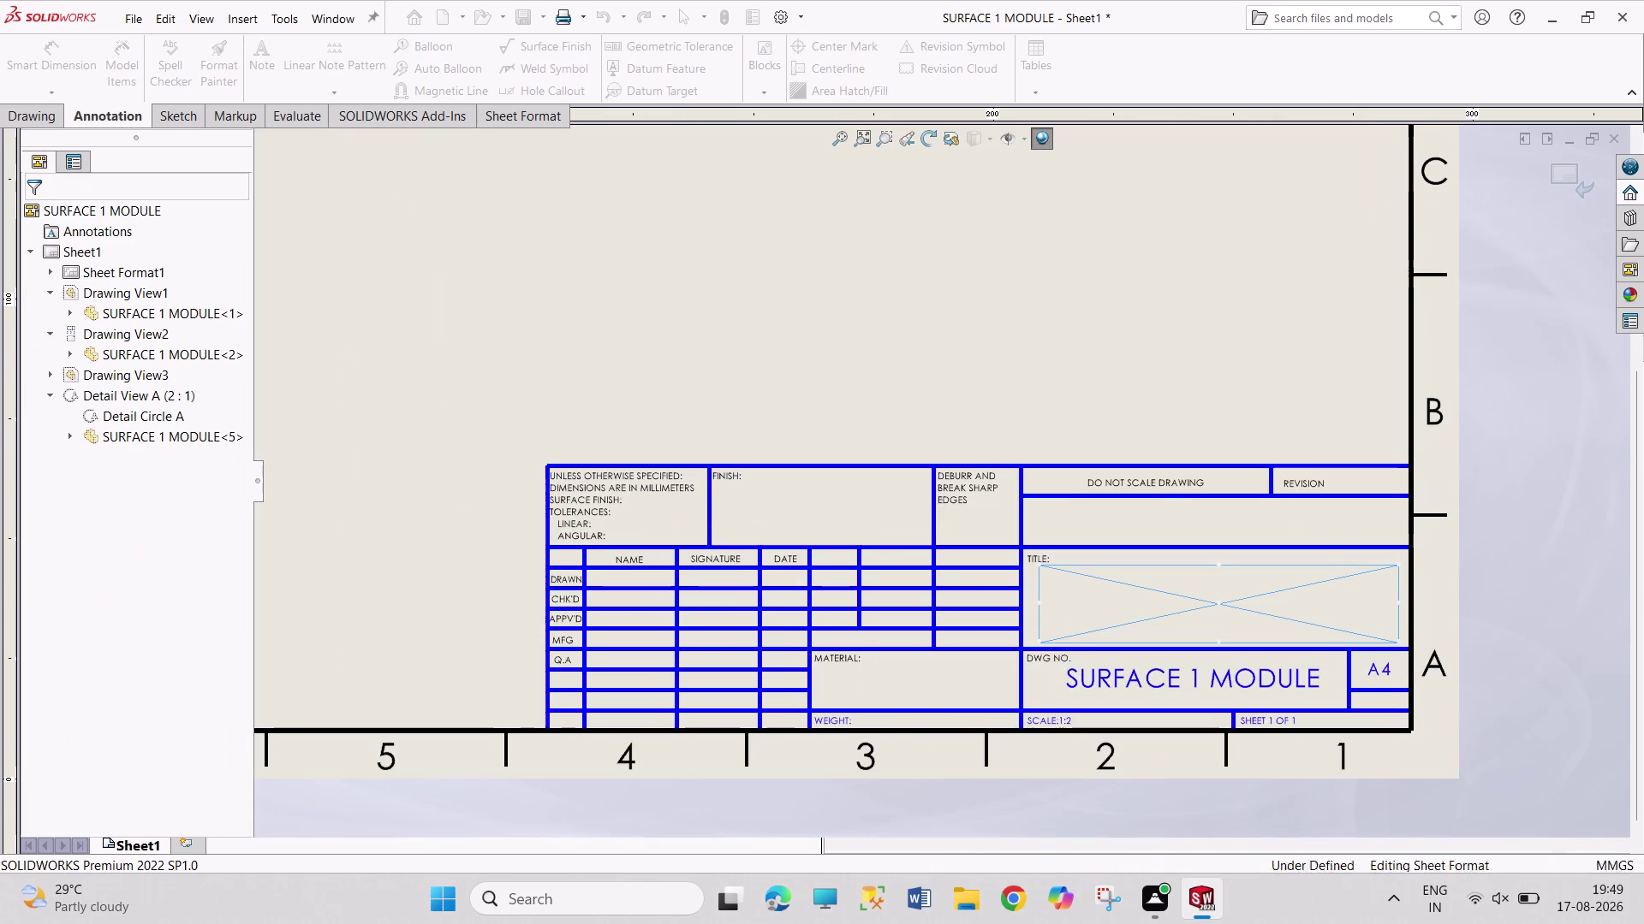
key(s)
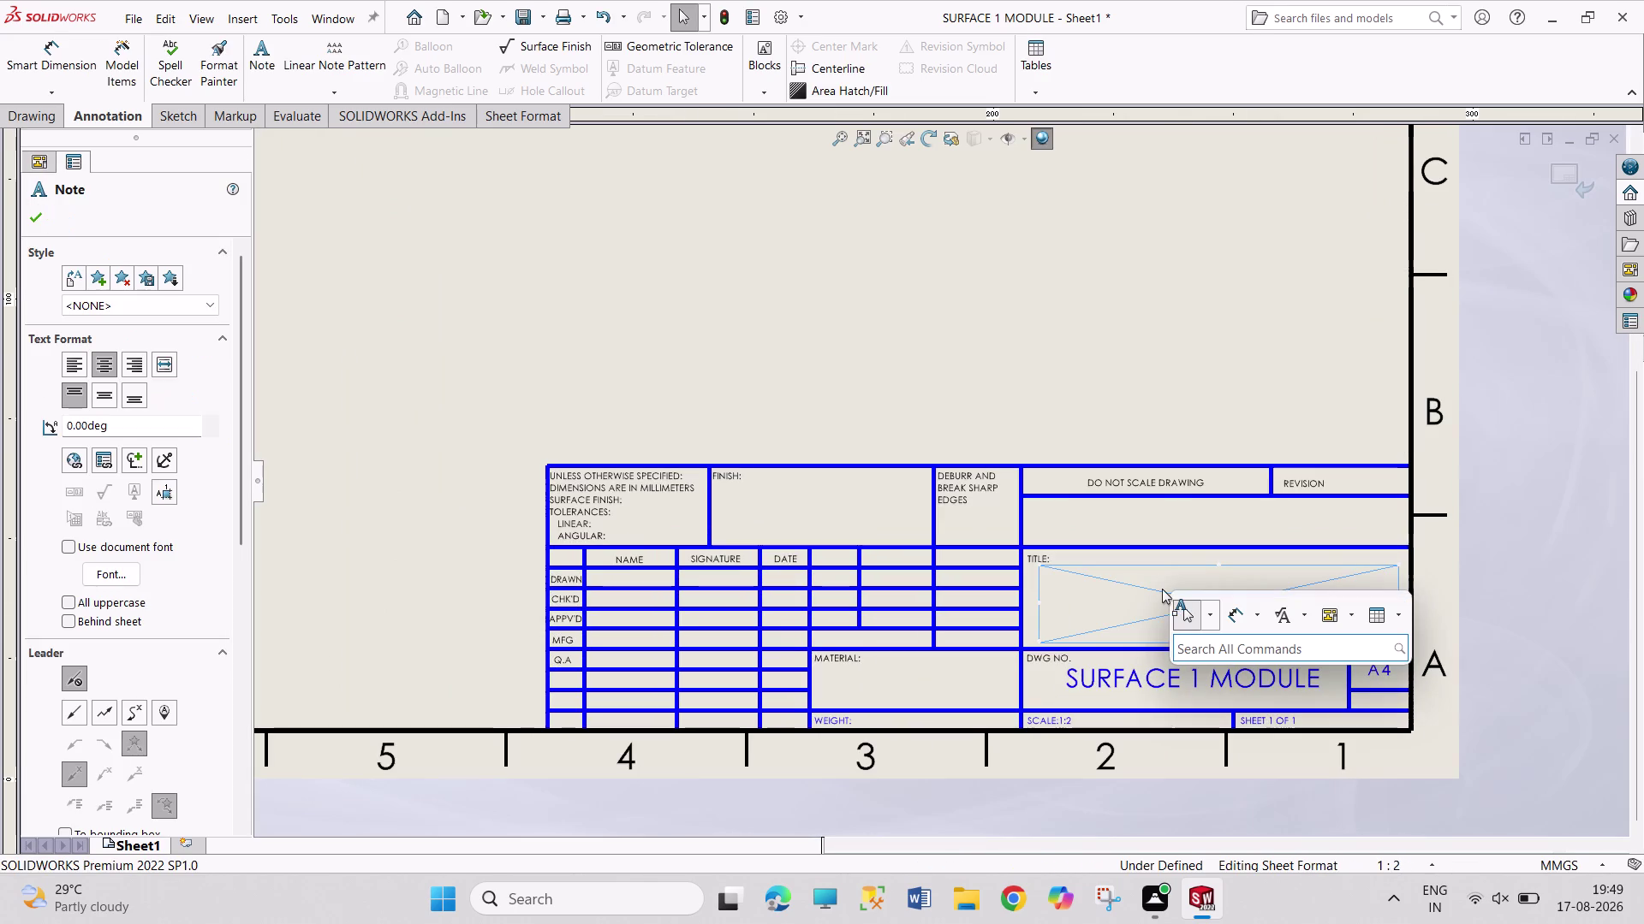
text(URFACE)
key(space)
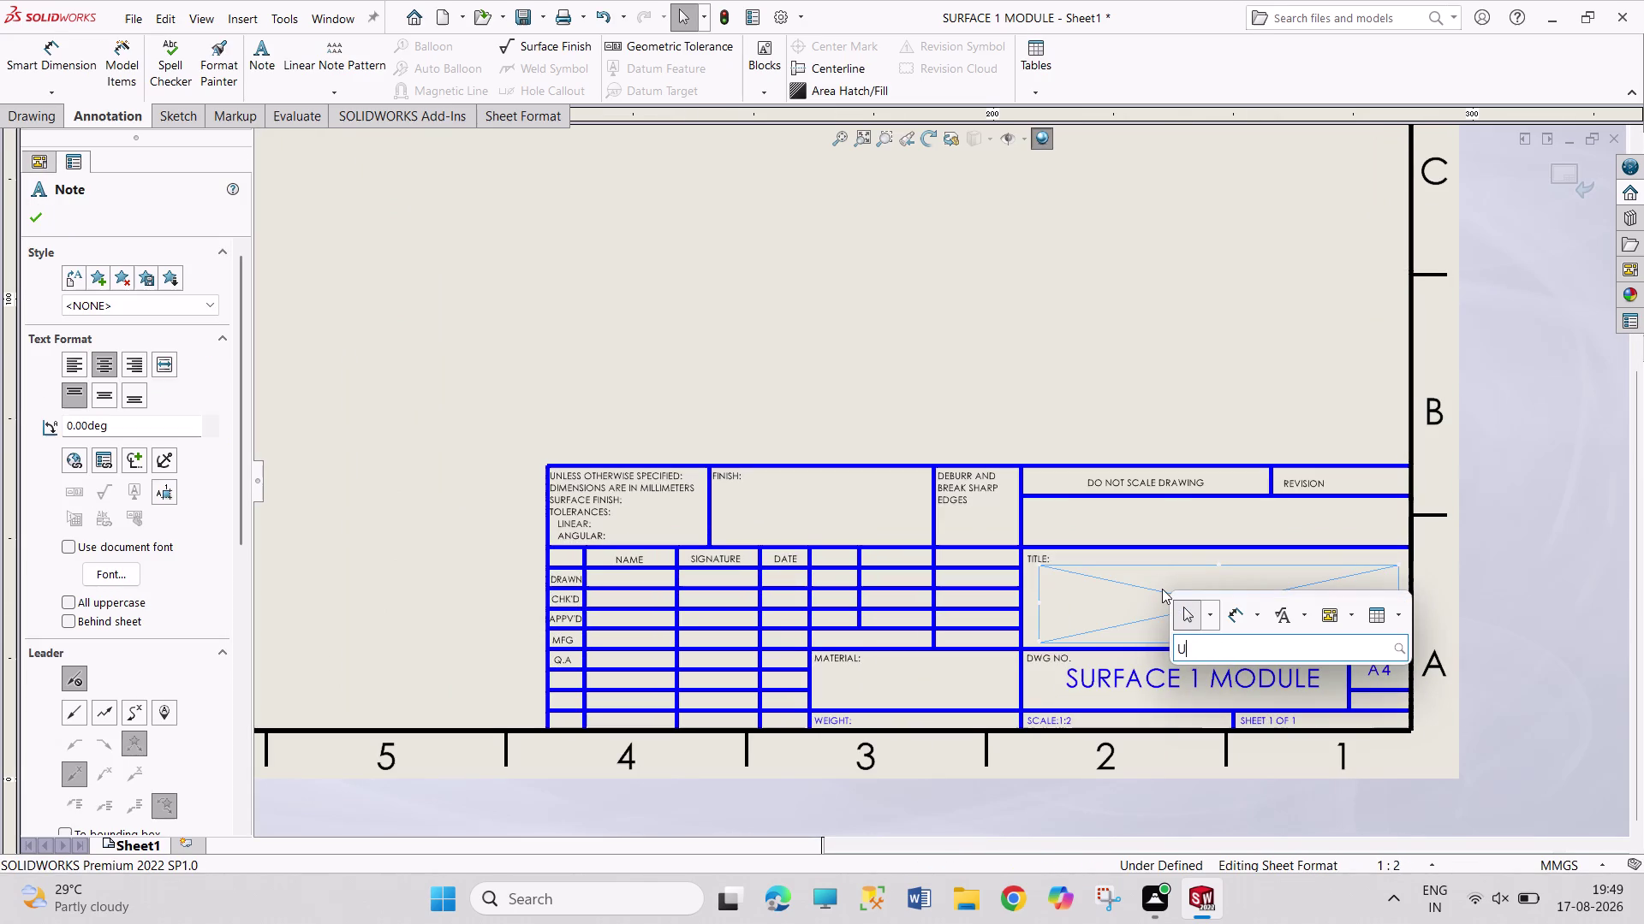
text(M)
text(ODE)
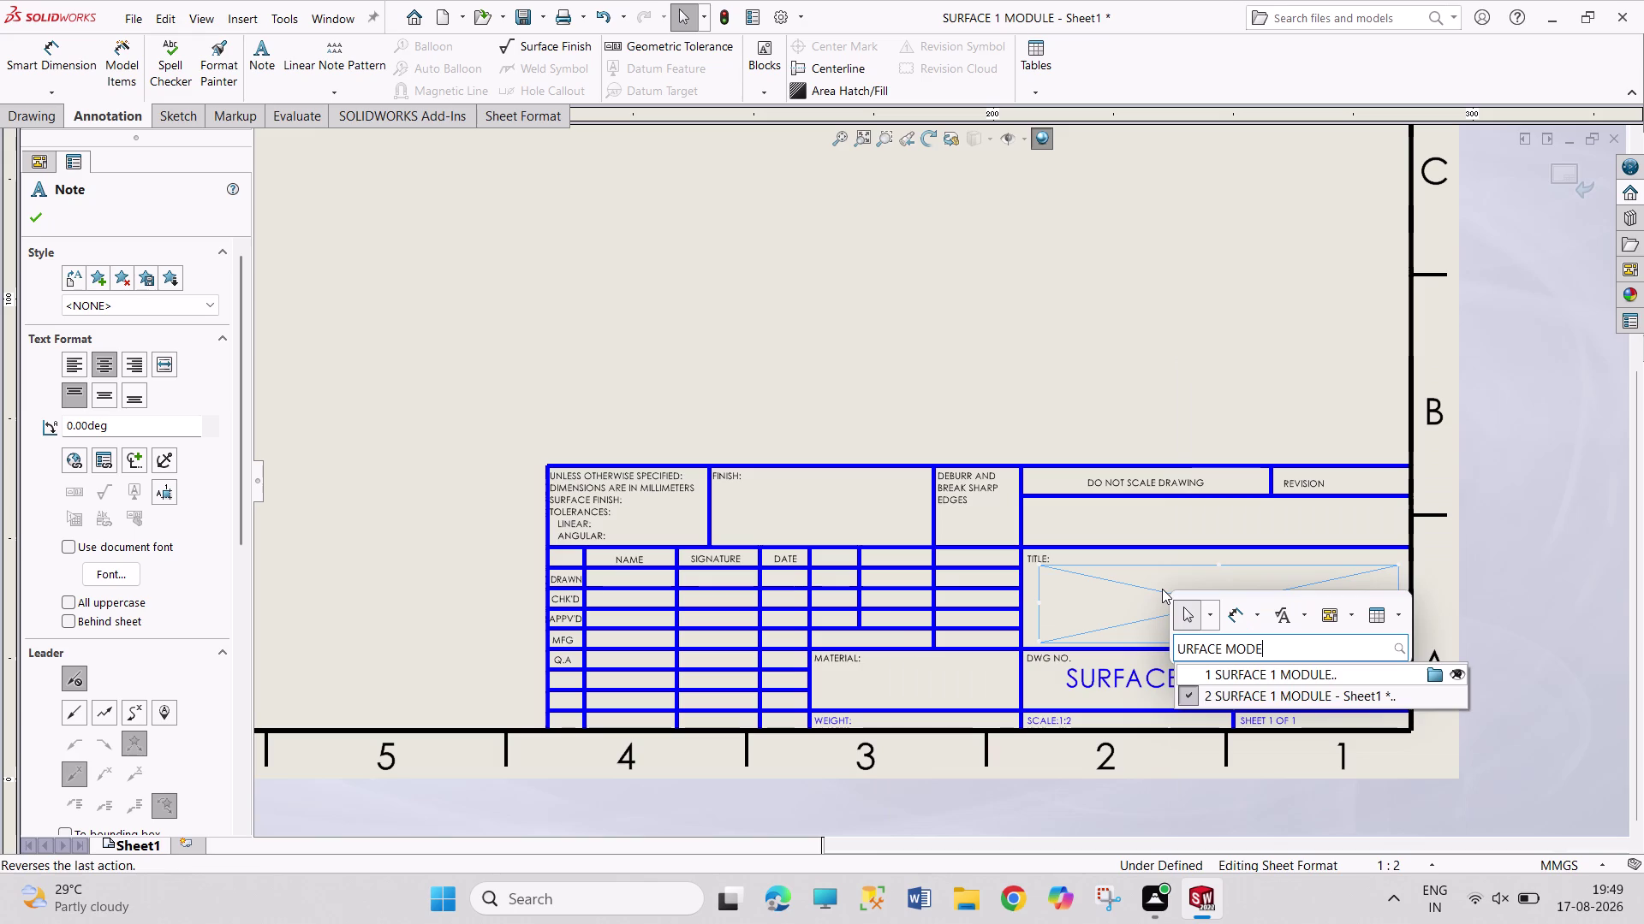
text(LLING)
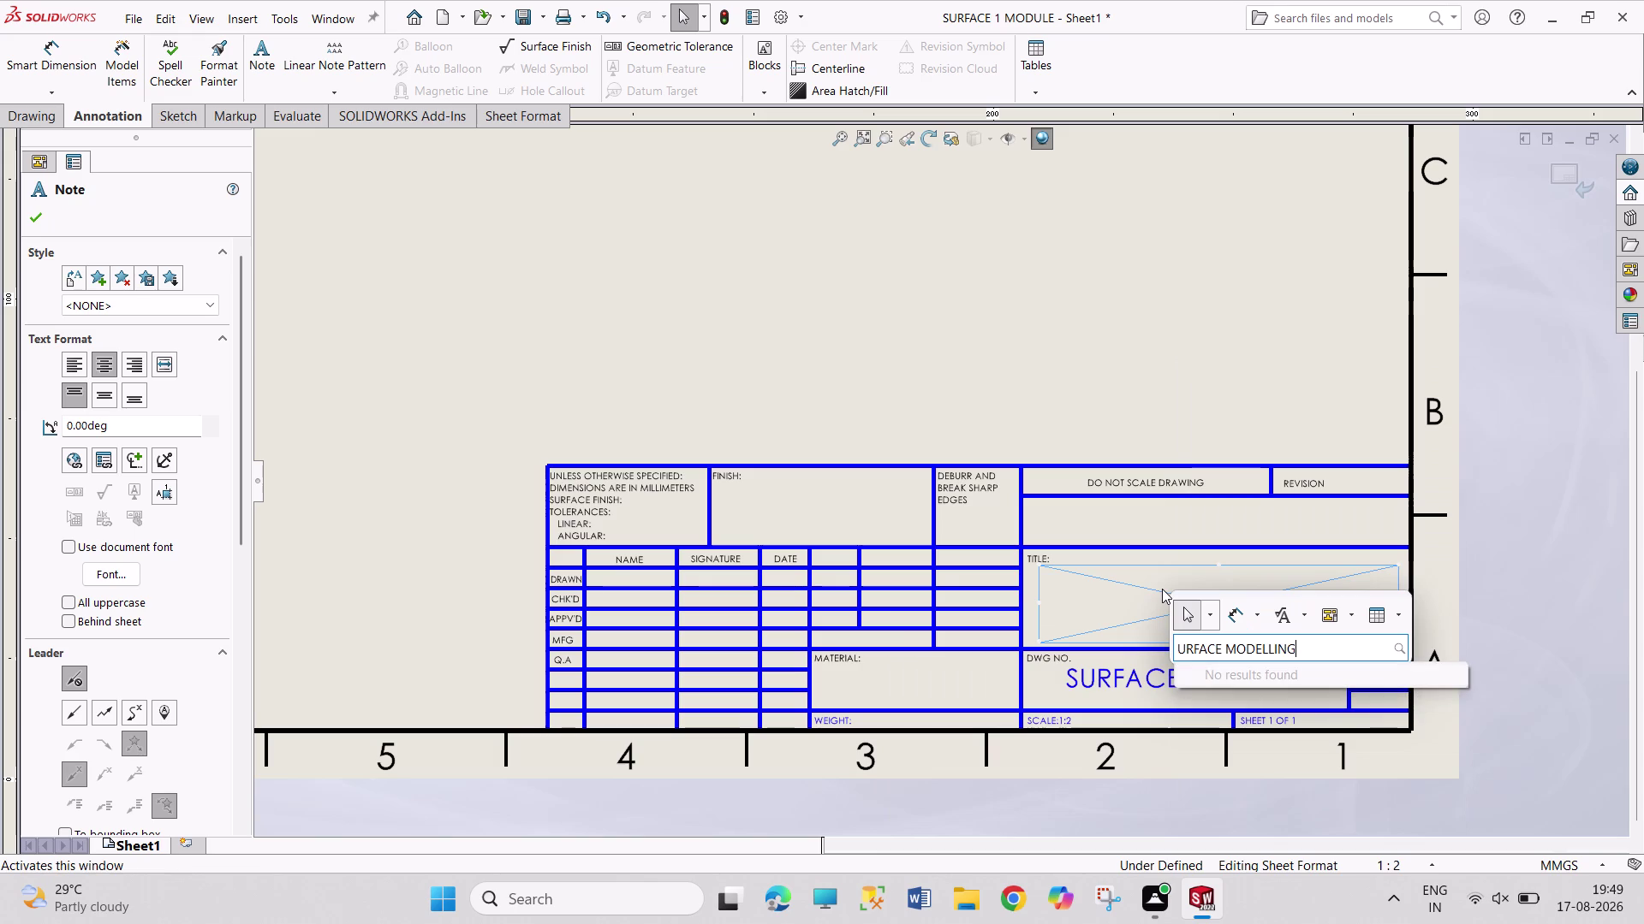
click(1177, 647)
key(s)
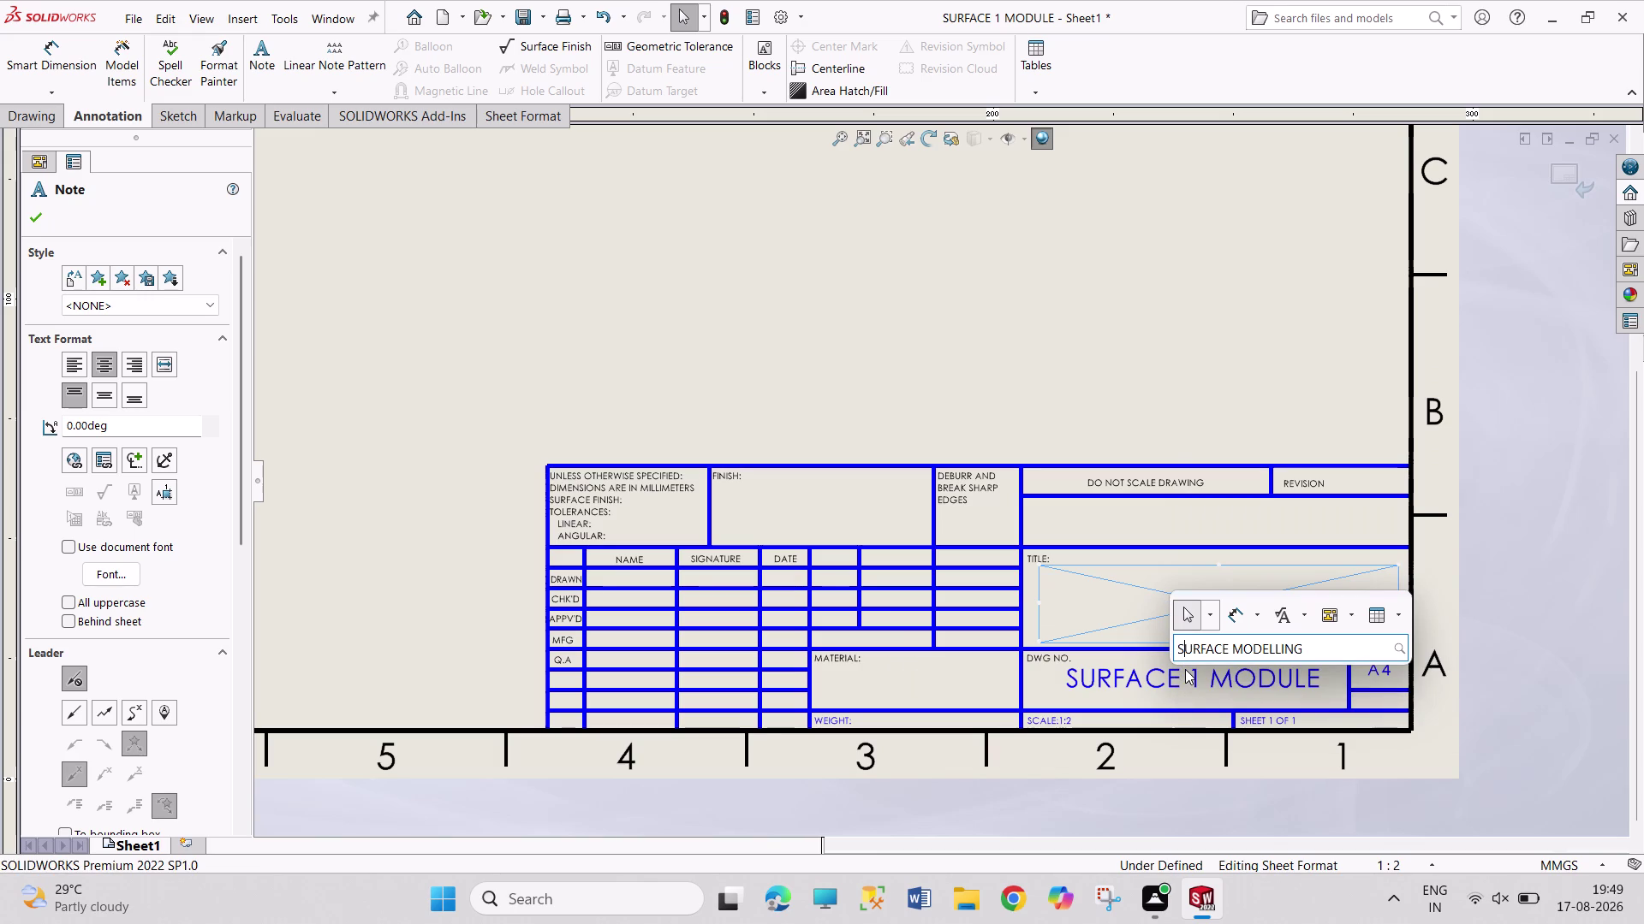
key(Return)
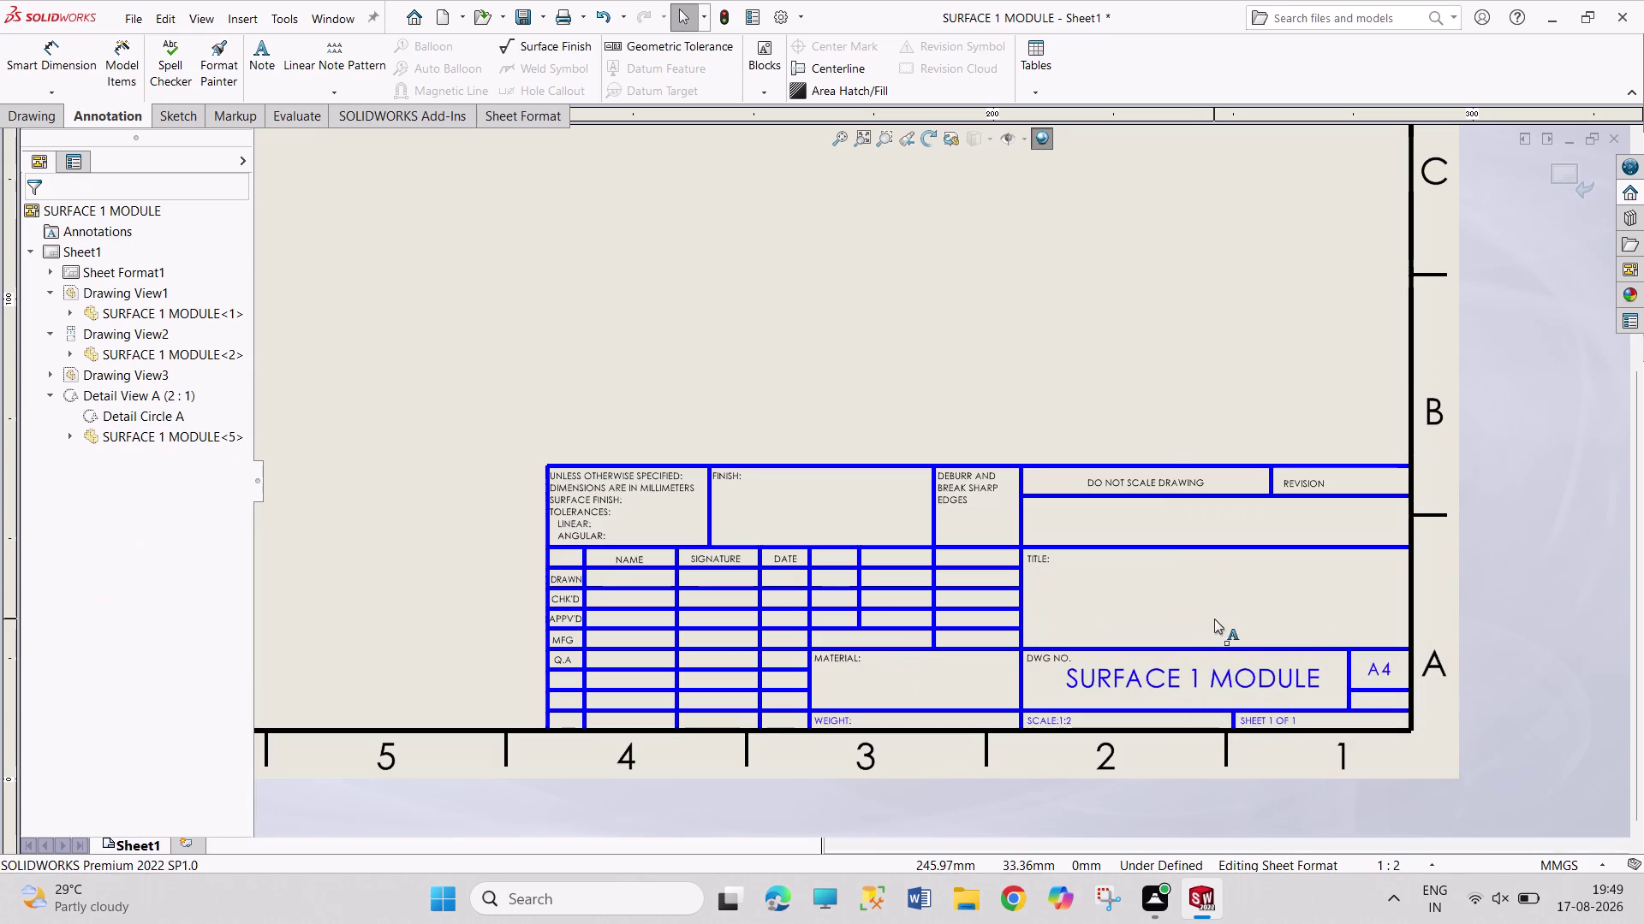
Enter SURFACE MODELLING in the TITLE field note, correcting a typo.
click(1216, 608)
double_click(1217, 608)
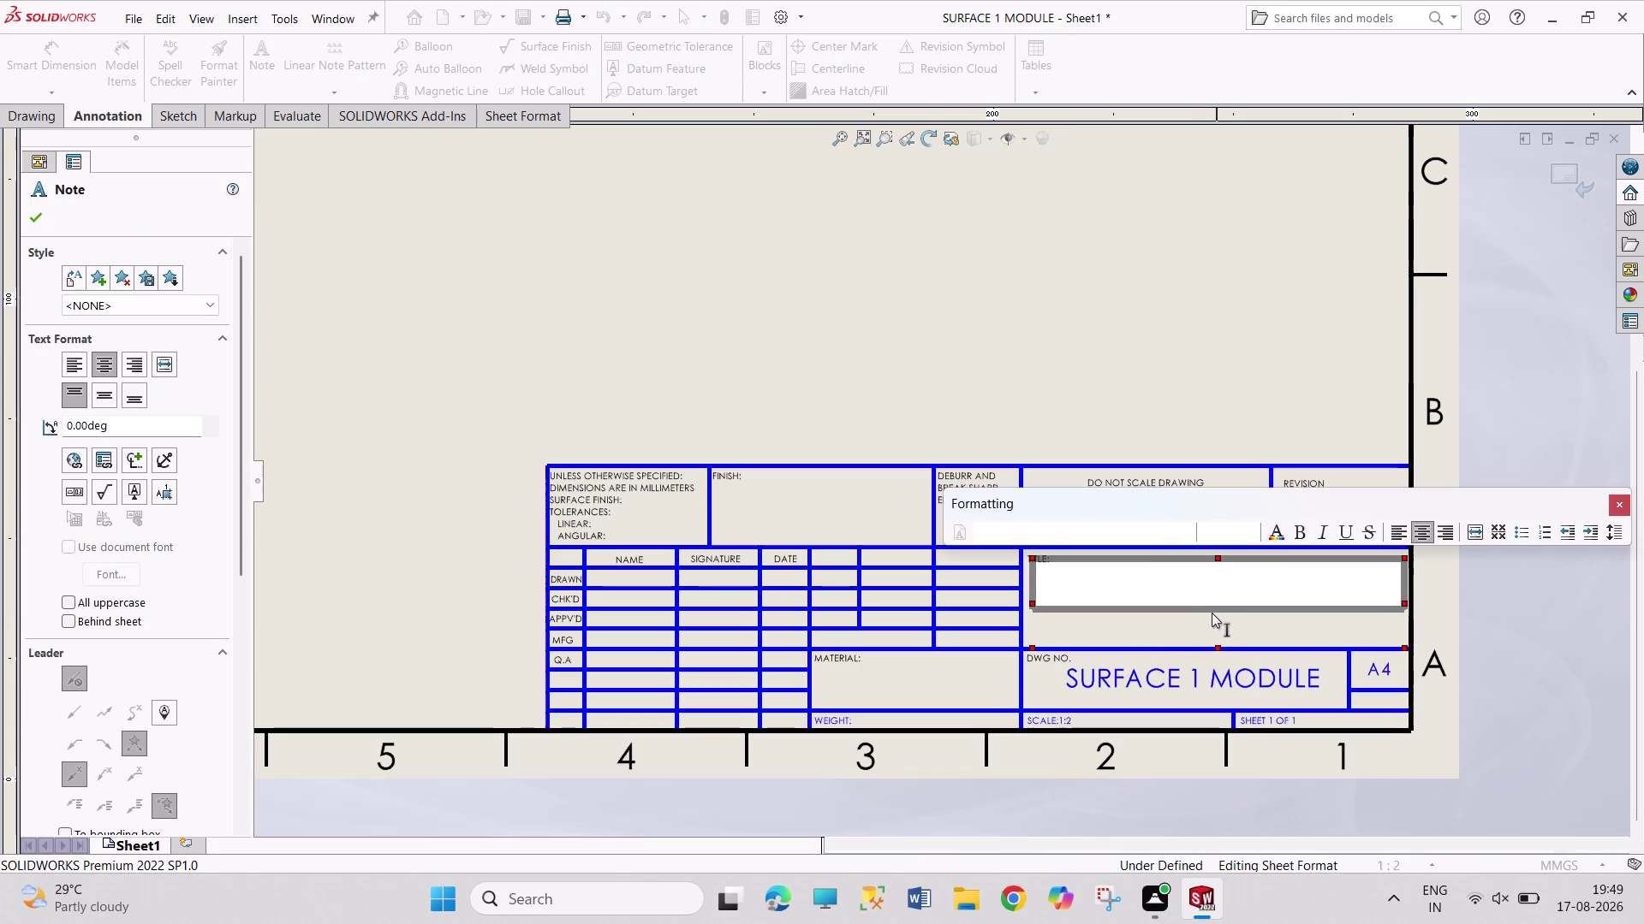
text(SURD)
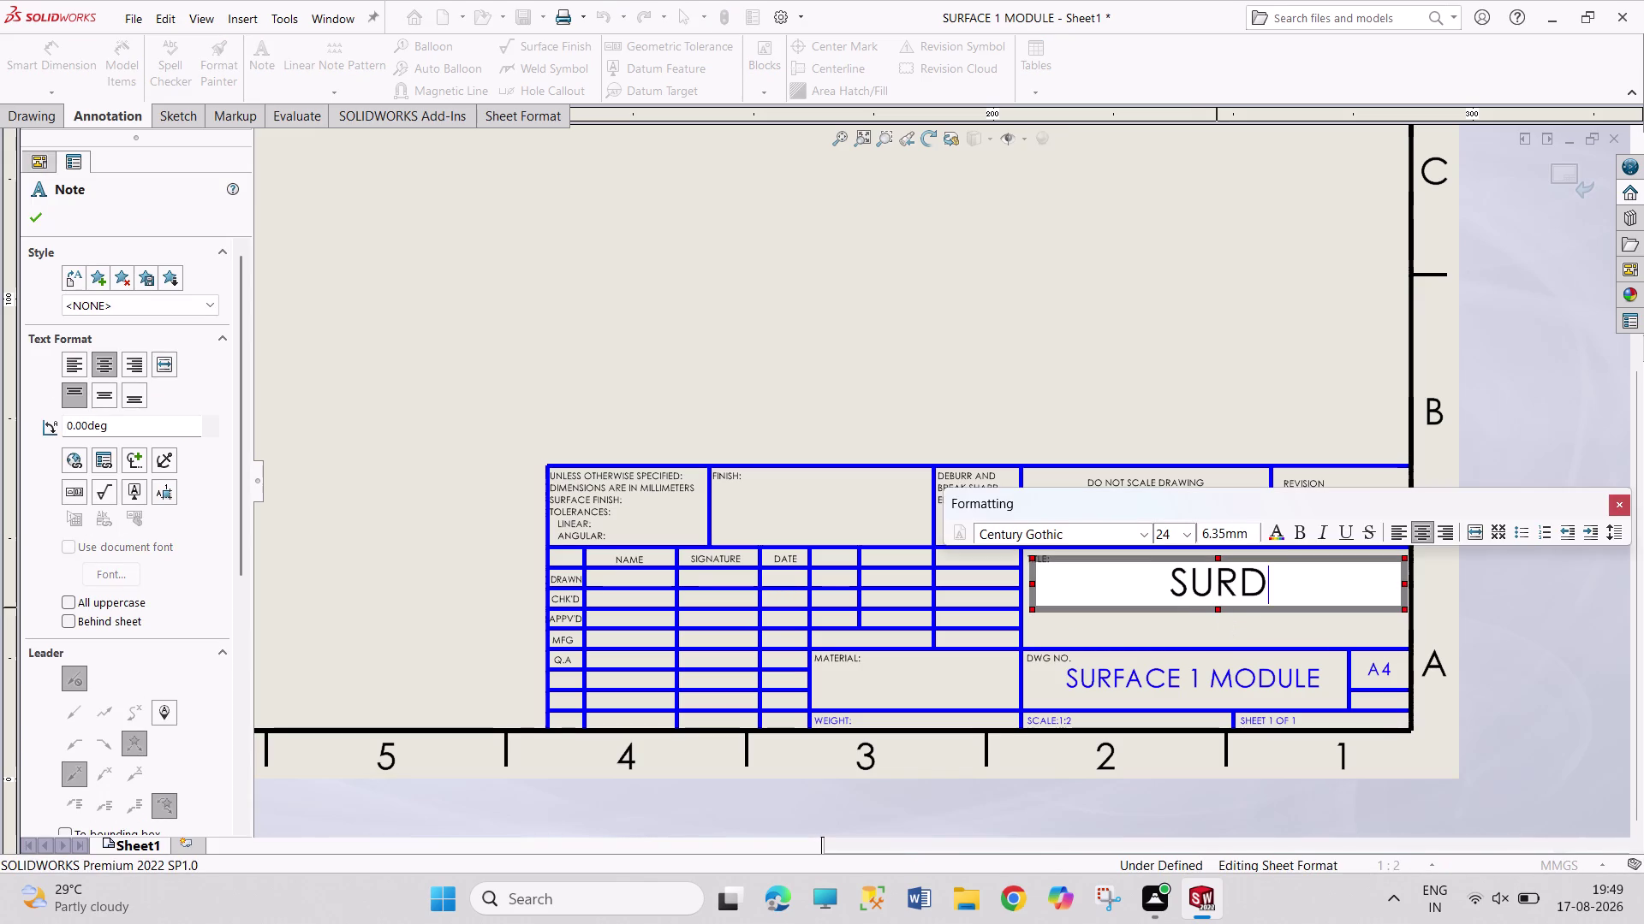
key(BackSpace)
text(FA)
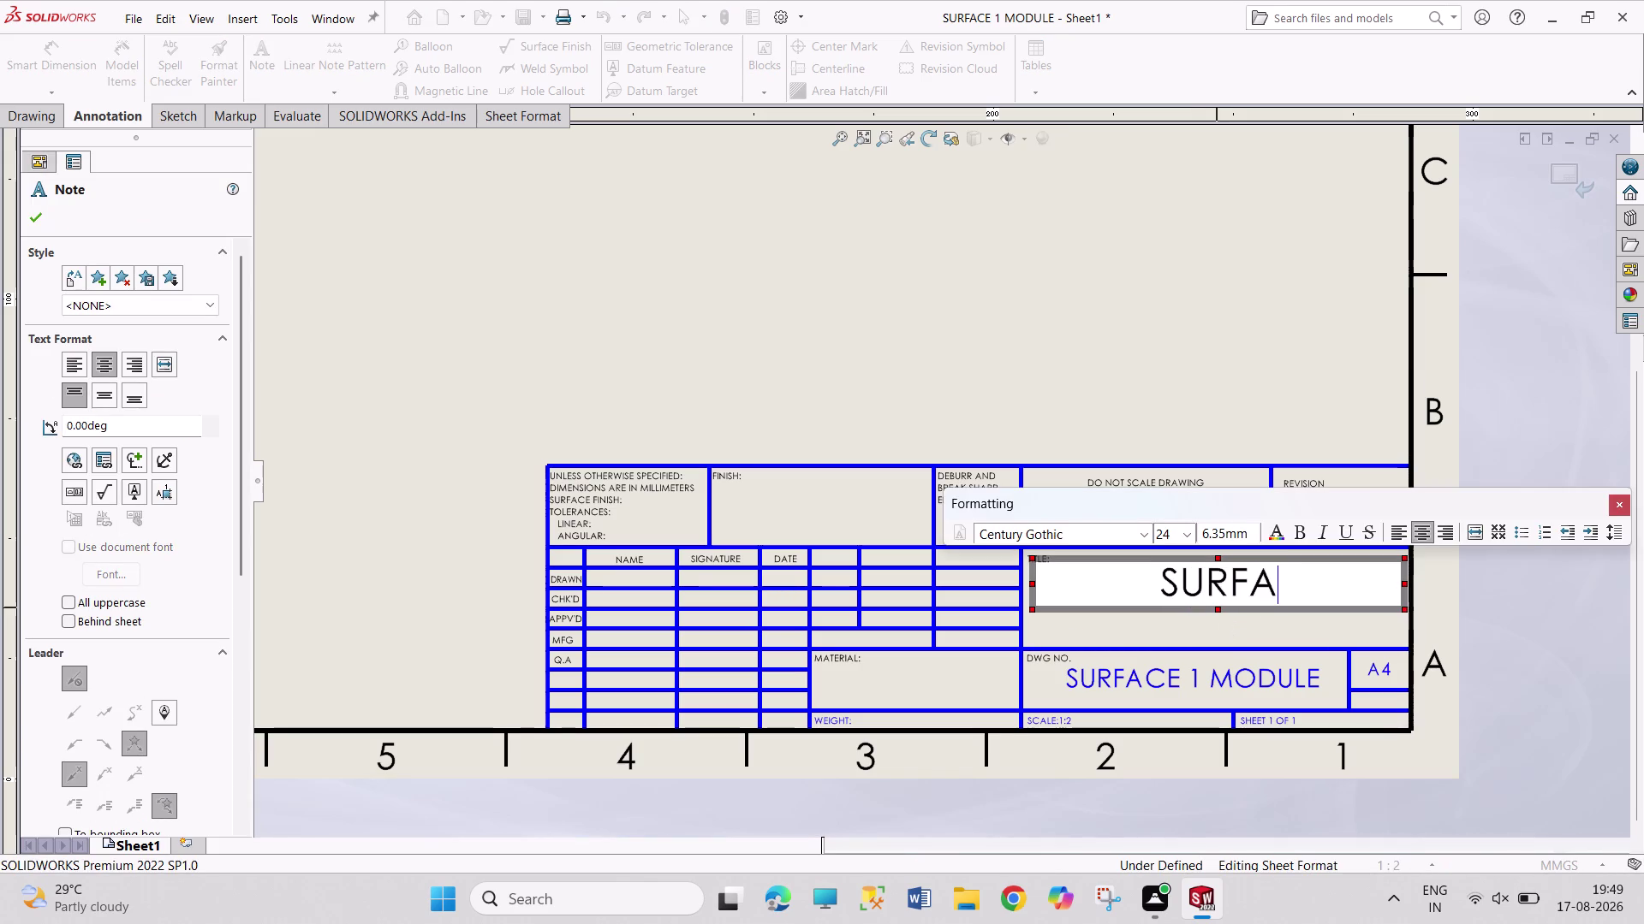
text(CE MODE)
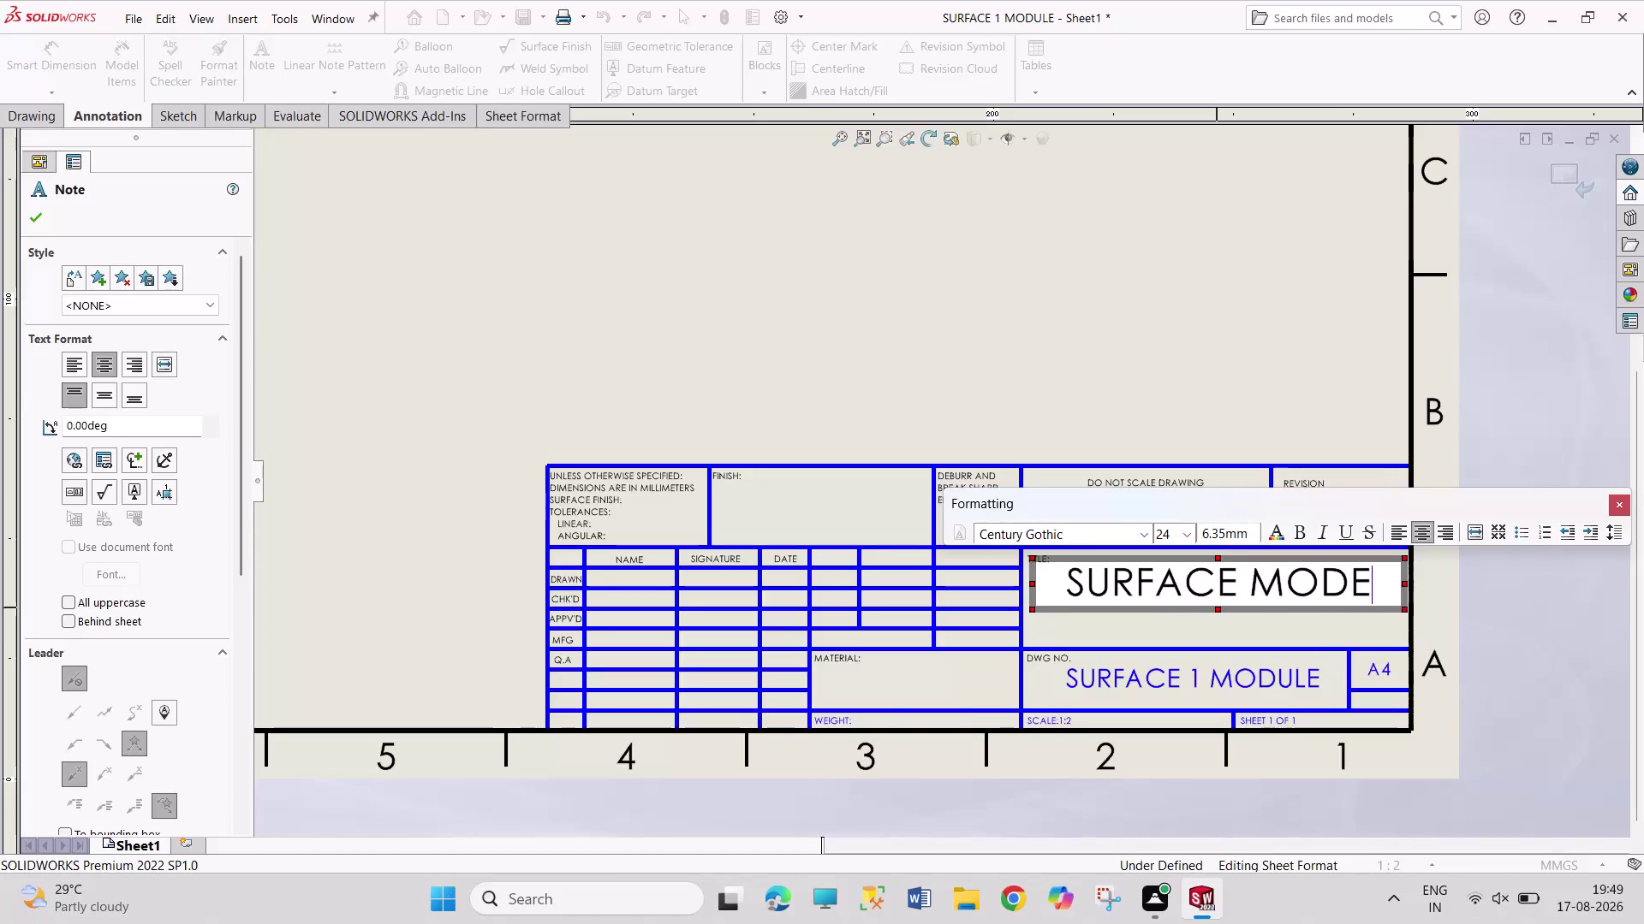
text(LLING)
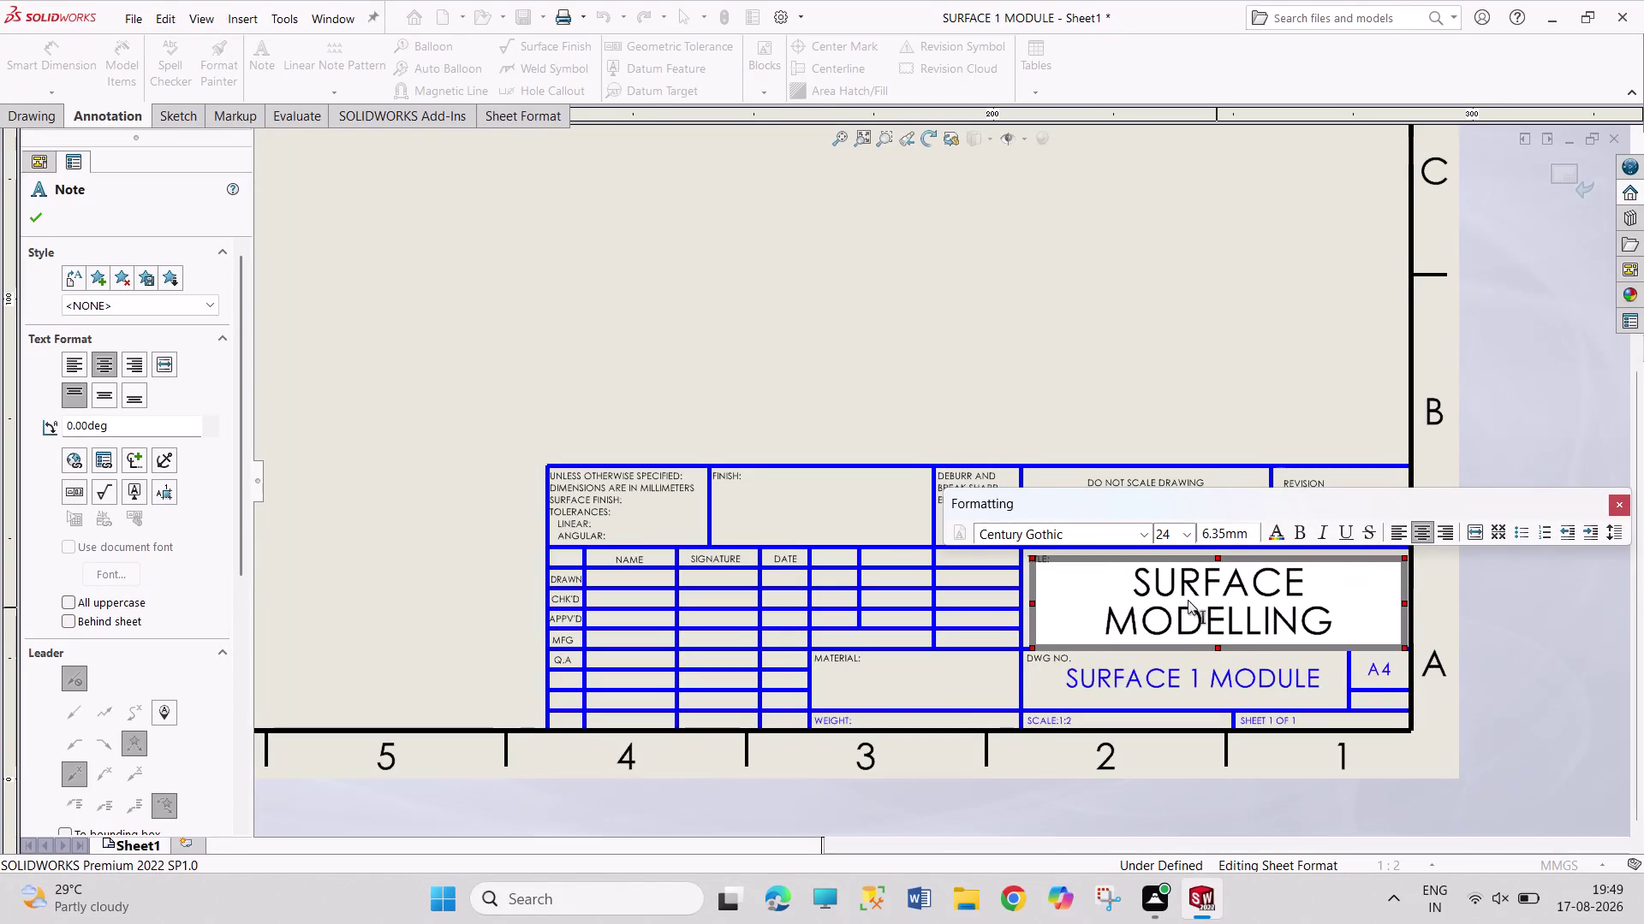
click(615, 572)
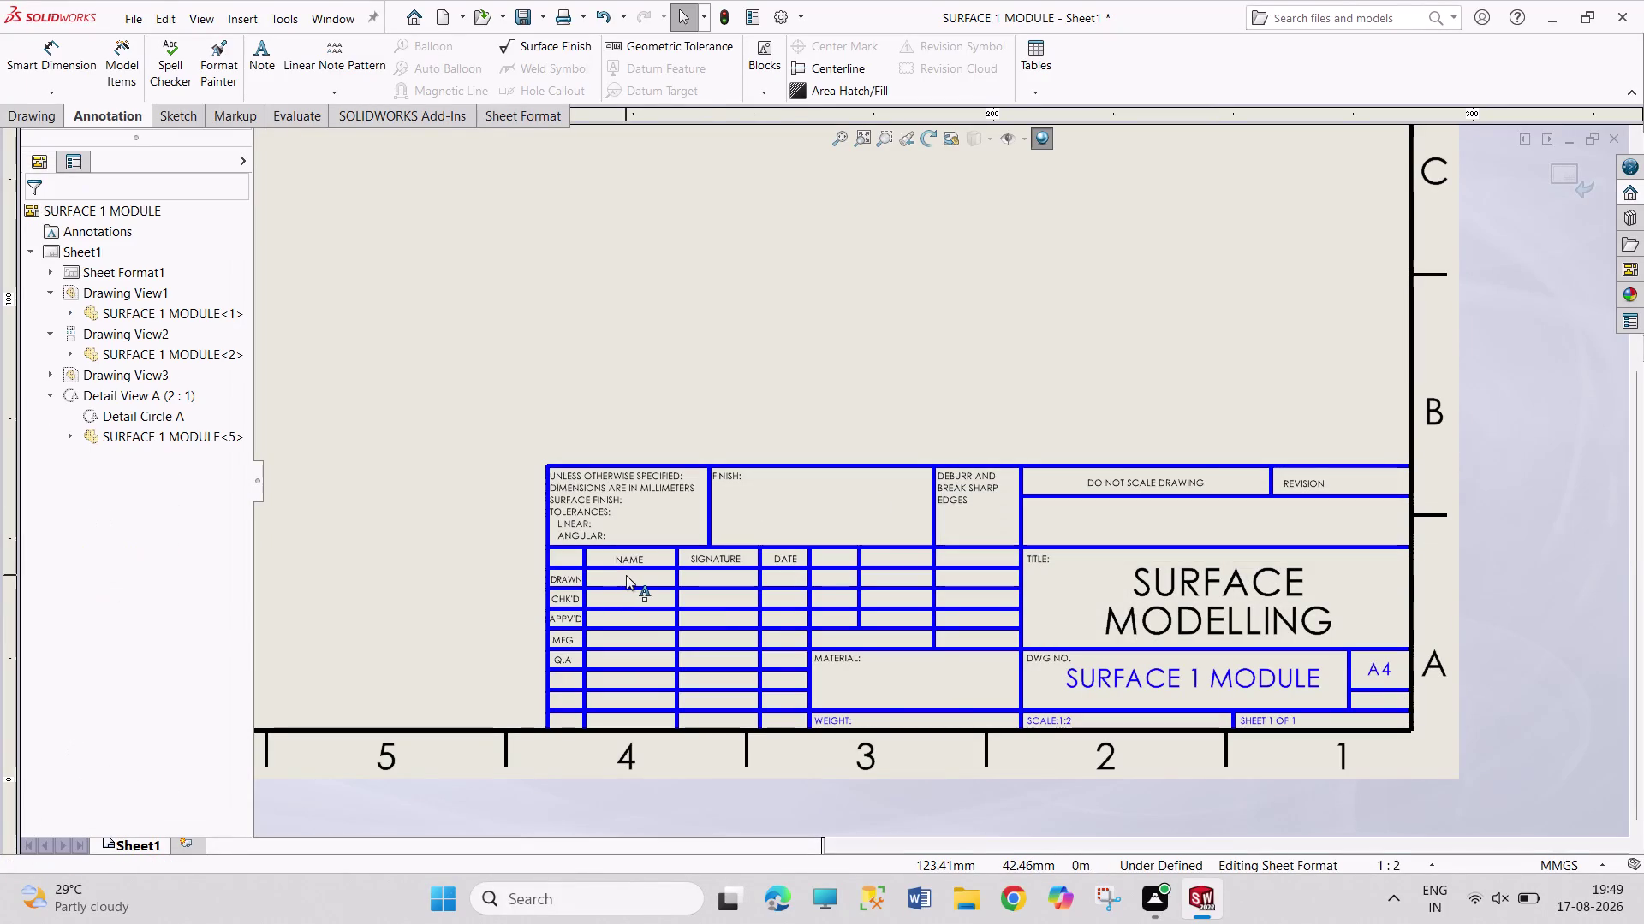
Enter T,PRAVEEN KUMAR in the DRAWN cell and go back to editing the sheet.
double_click(625, 576)
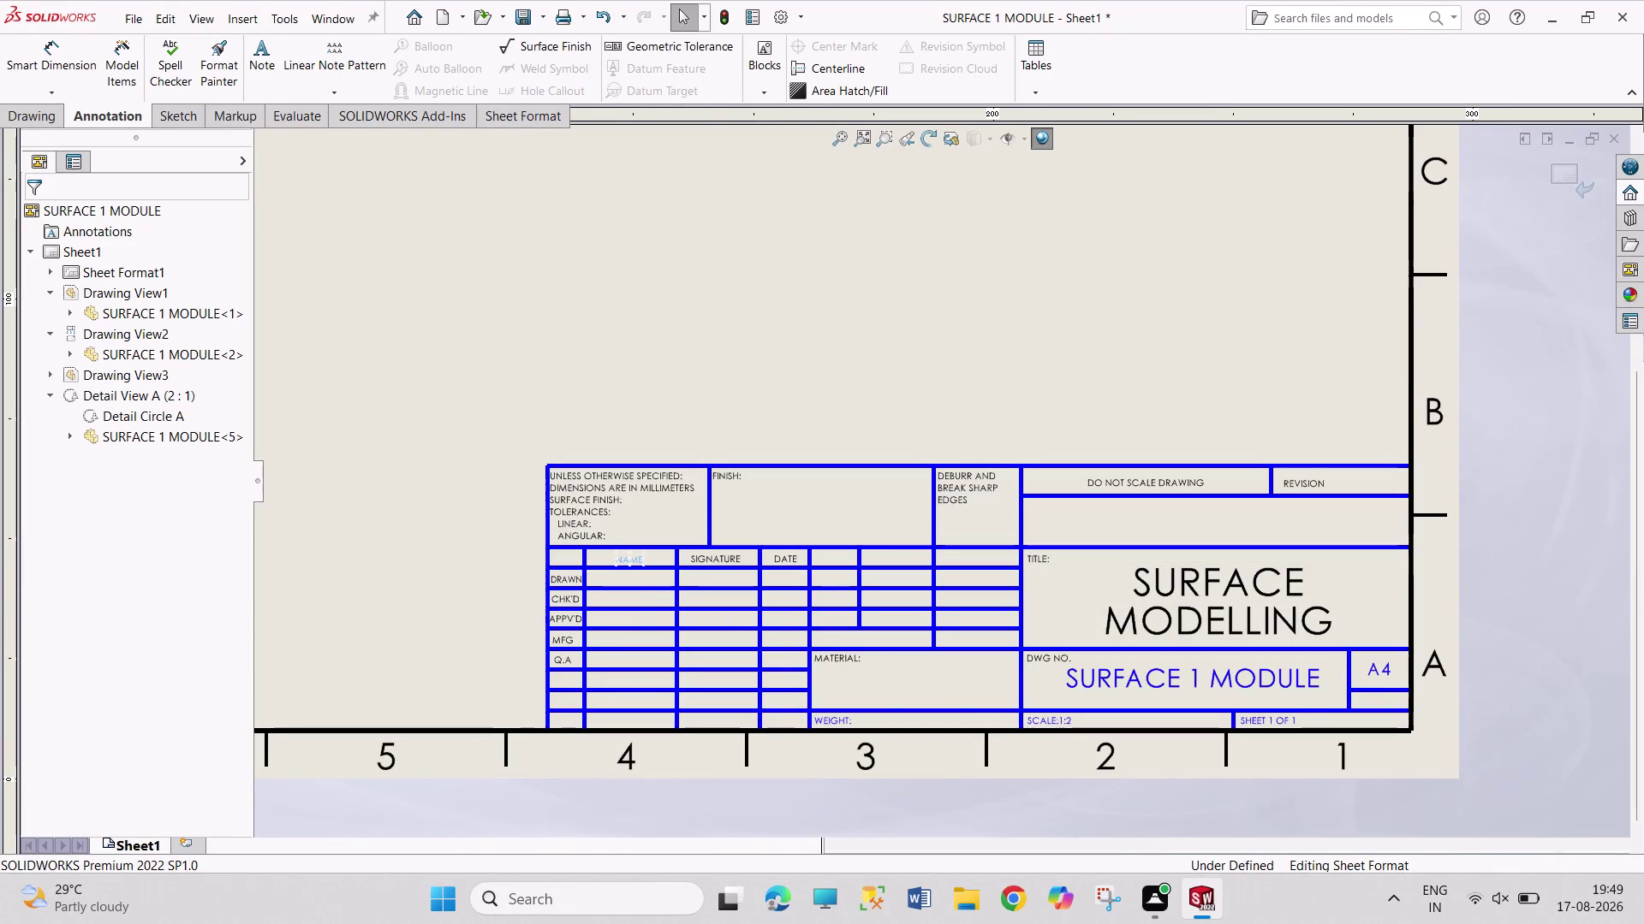
key(Escape)
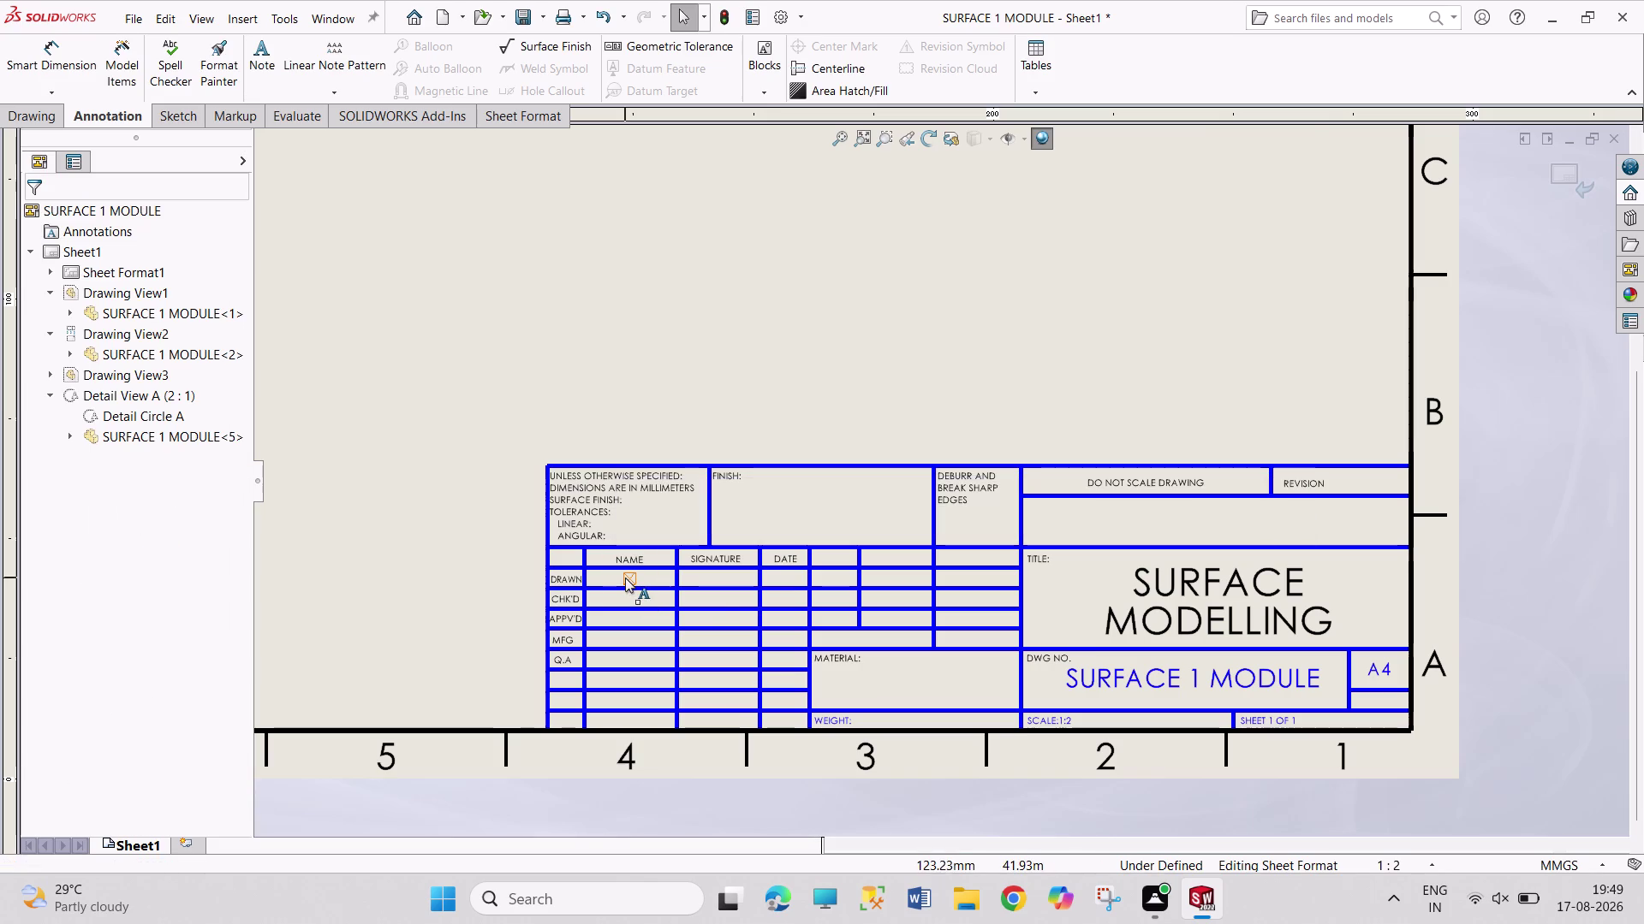
double_click(627, 578)
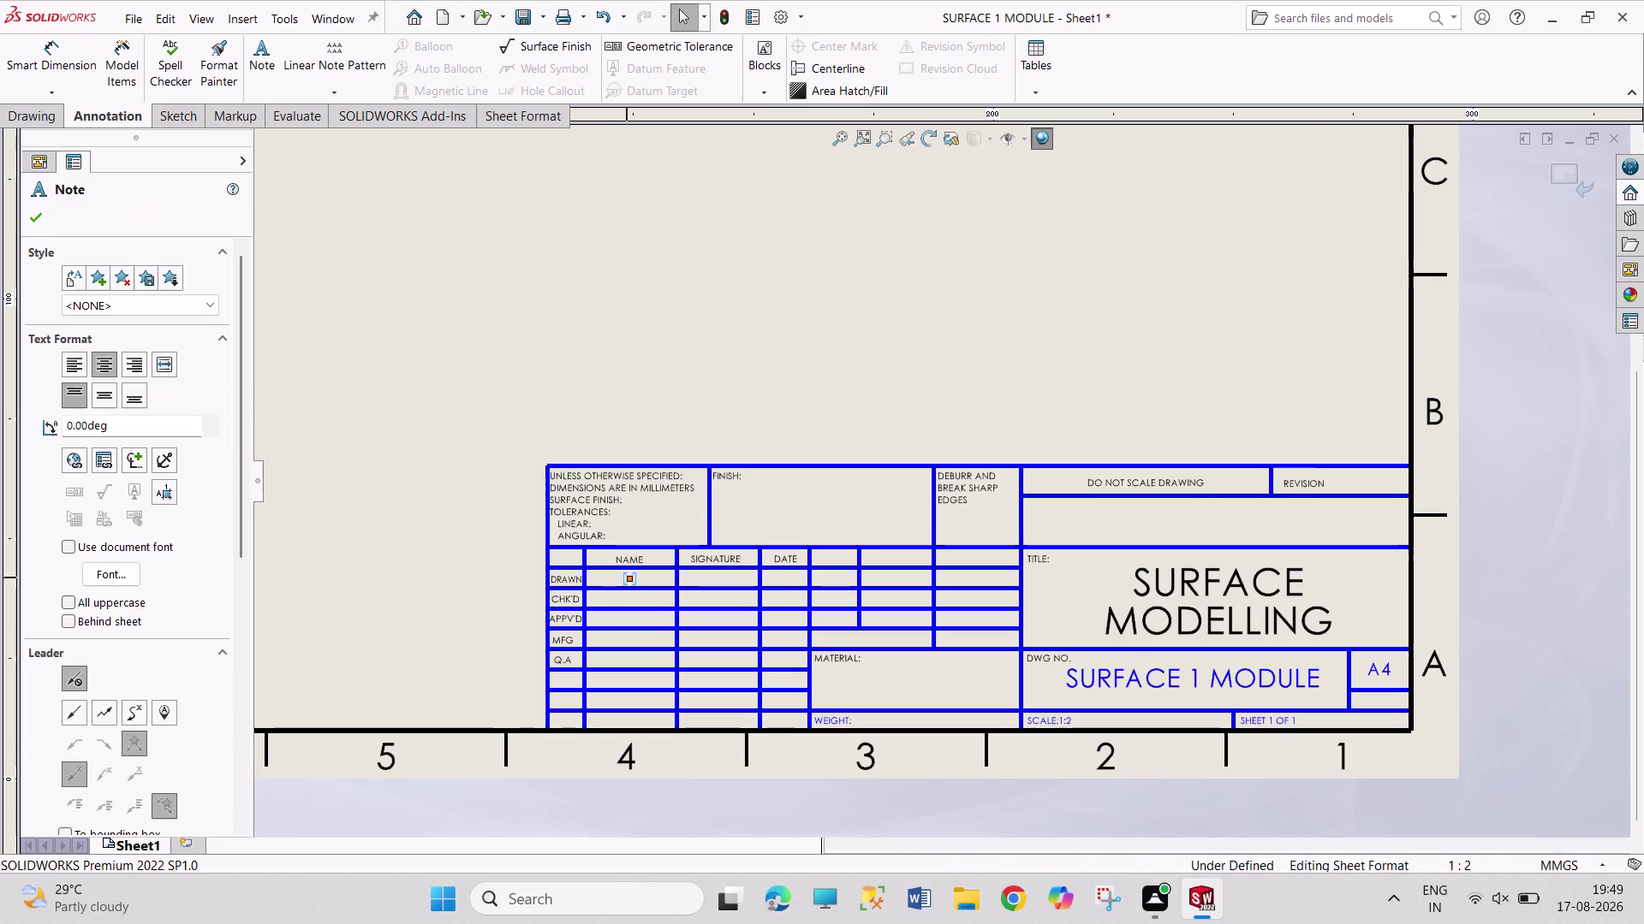
text(T.)
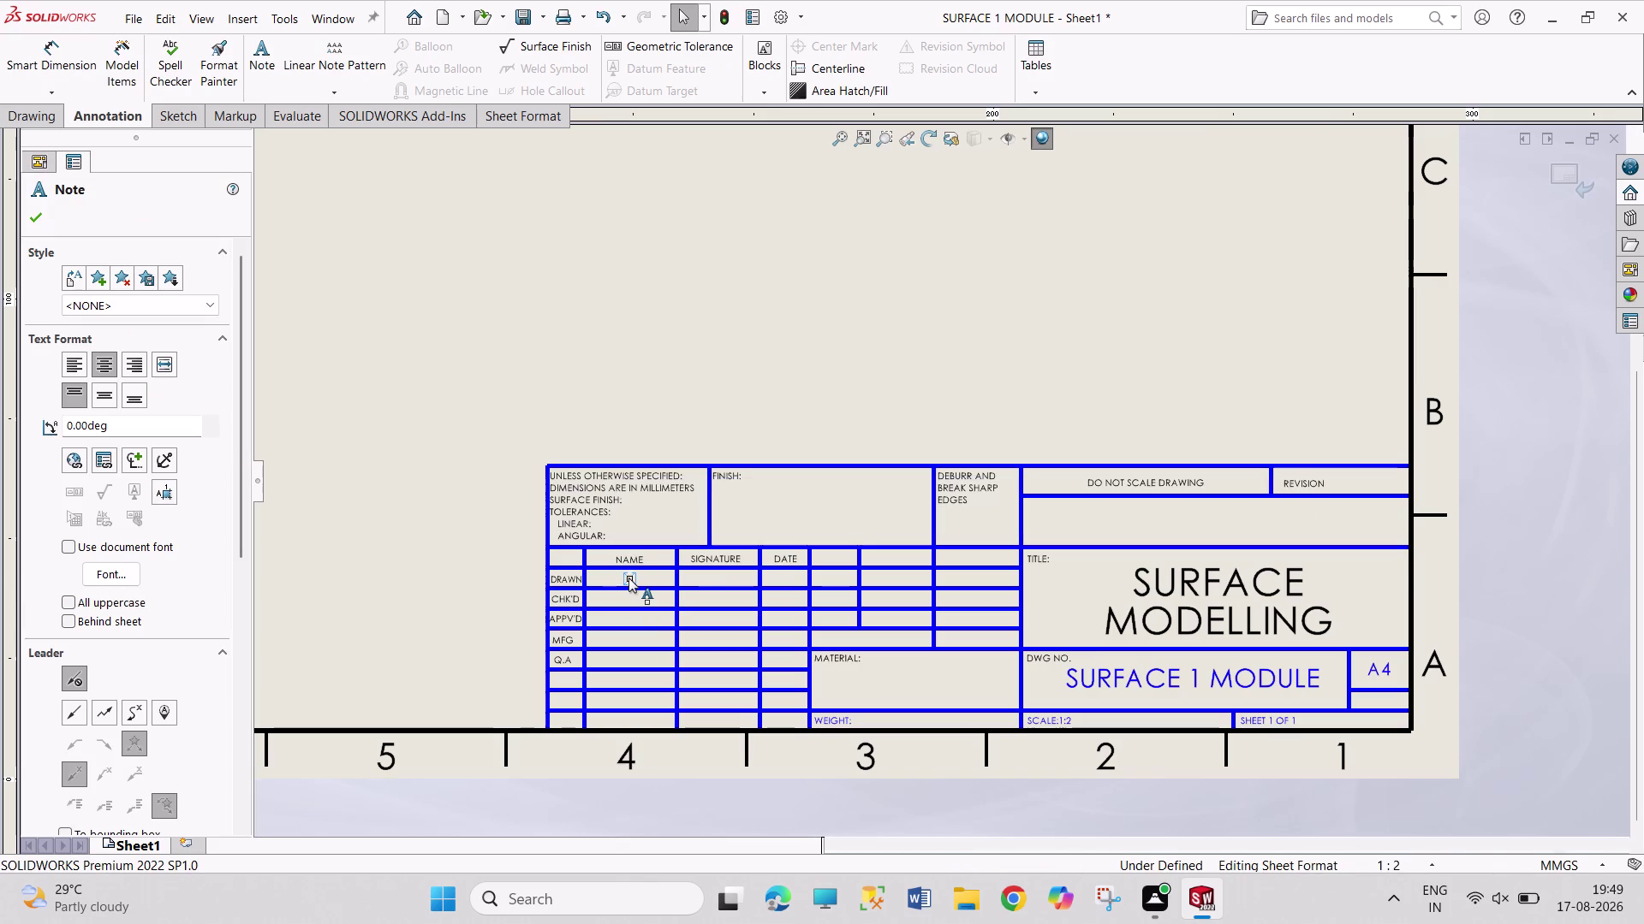
double_click(630, 574)
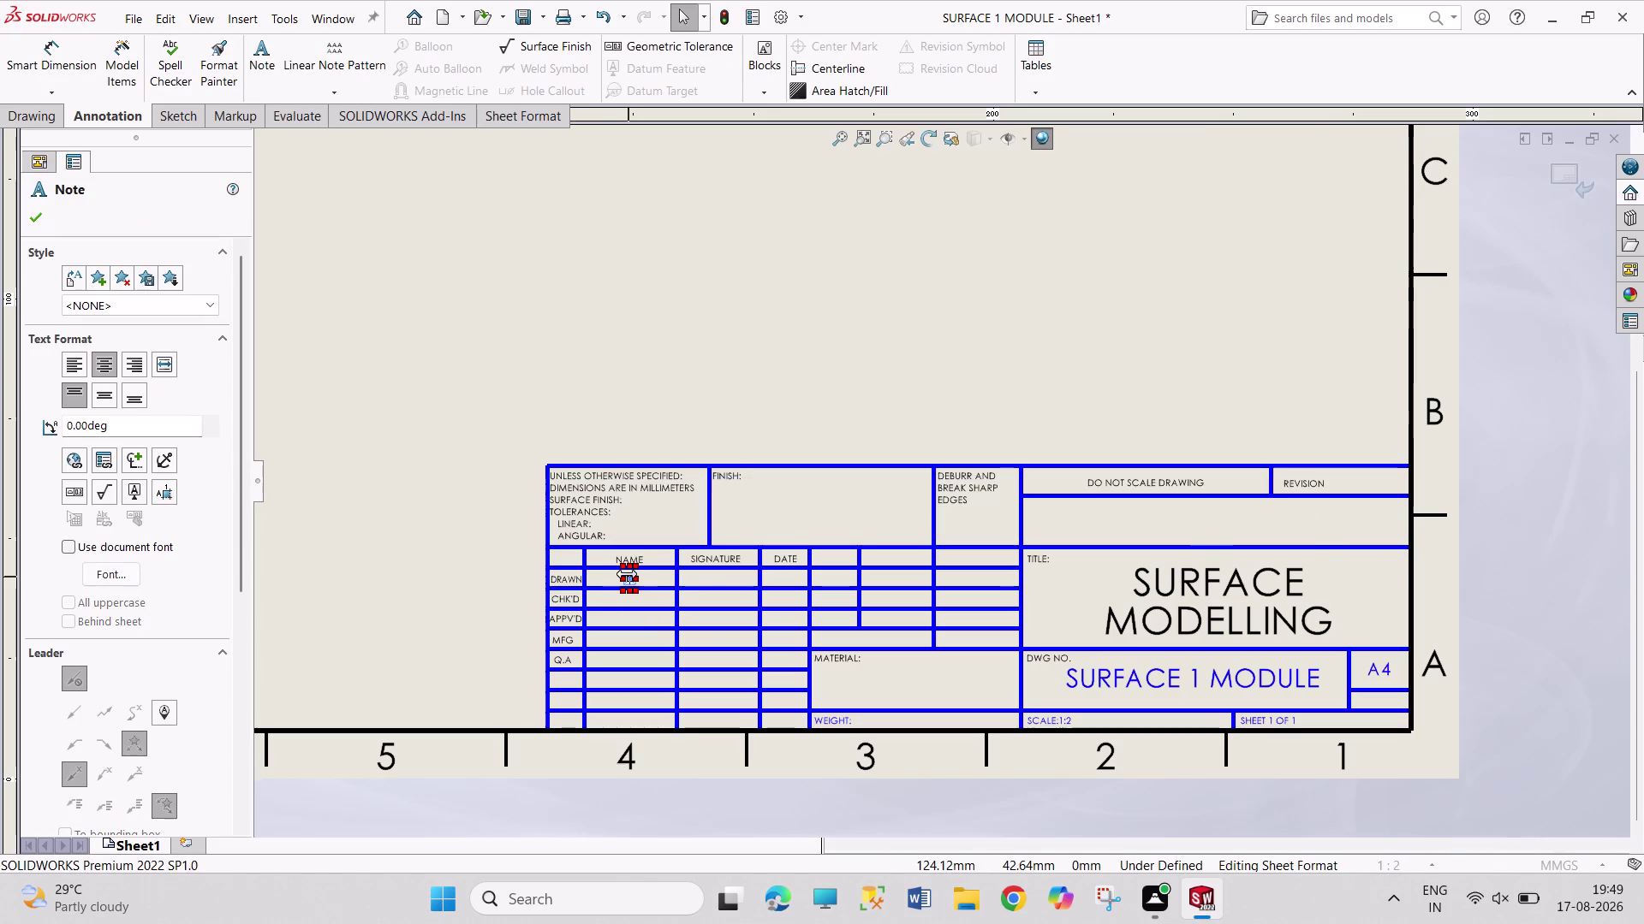
text(T,P)
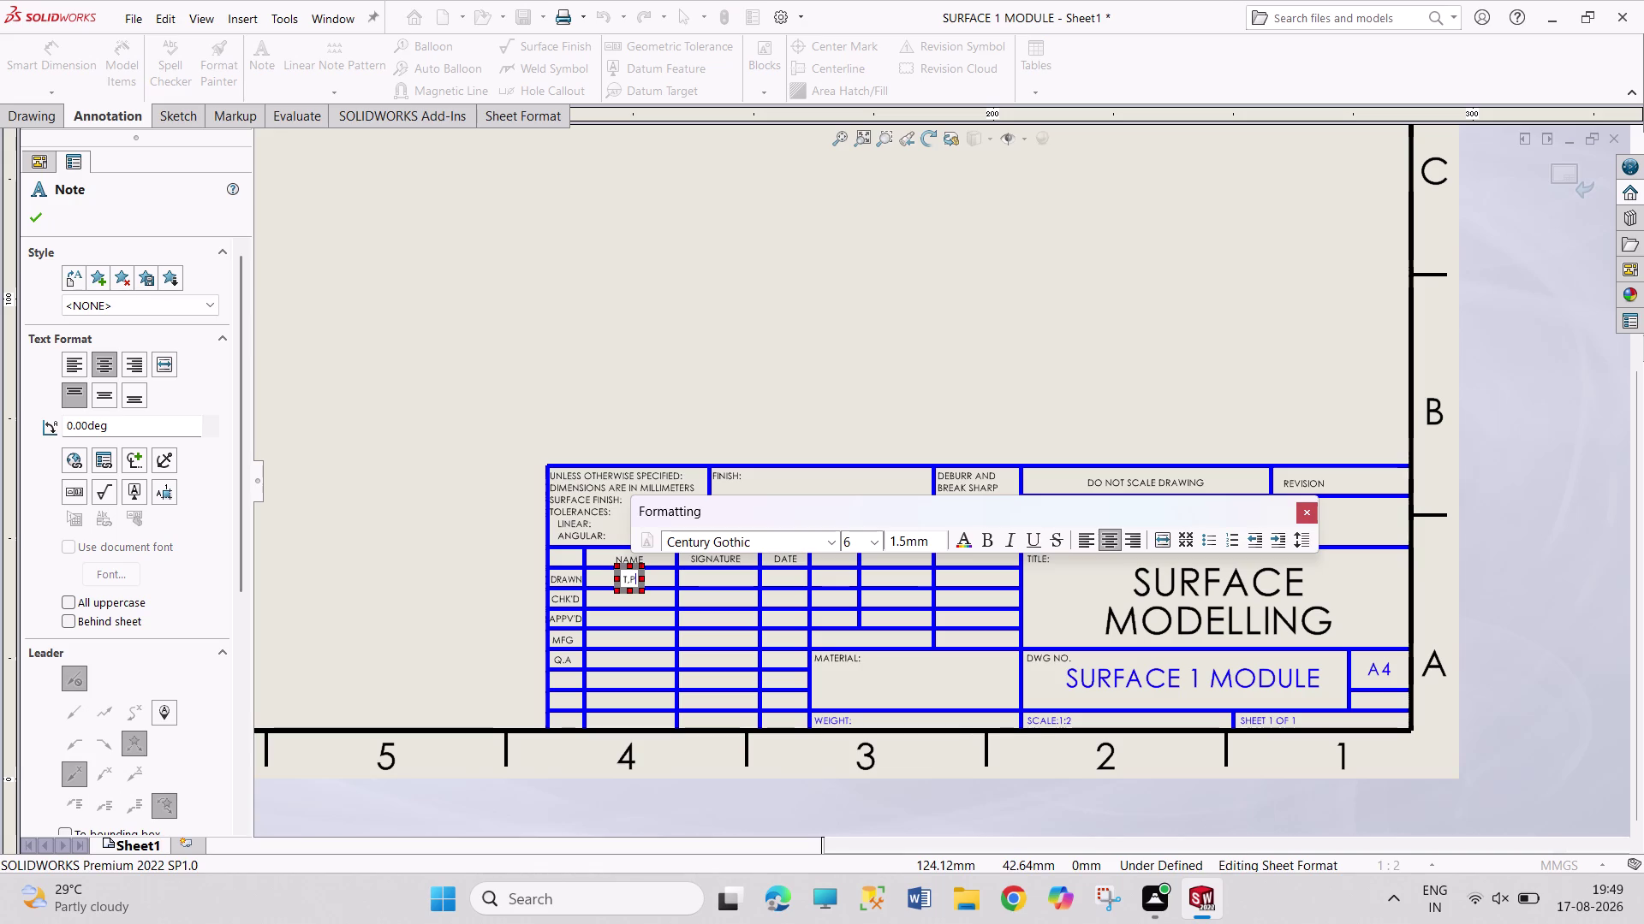
text(RAVEEN)
key(space)
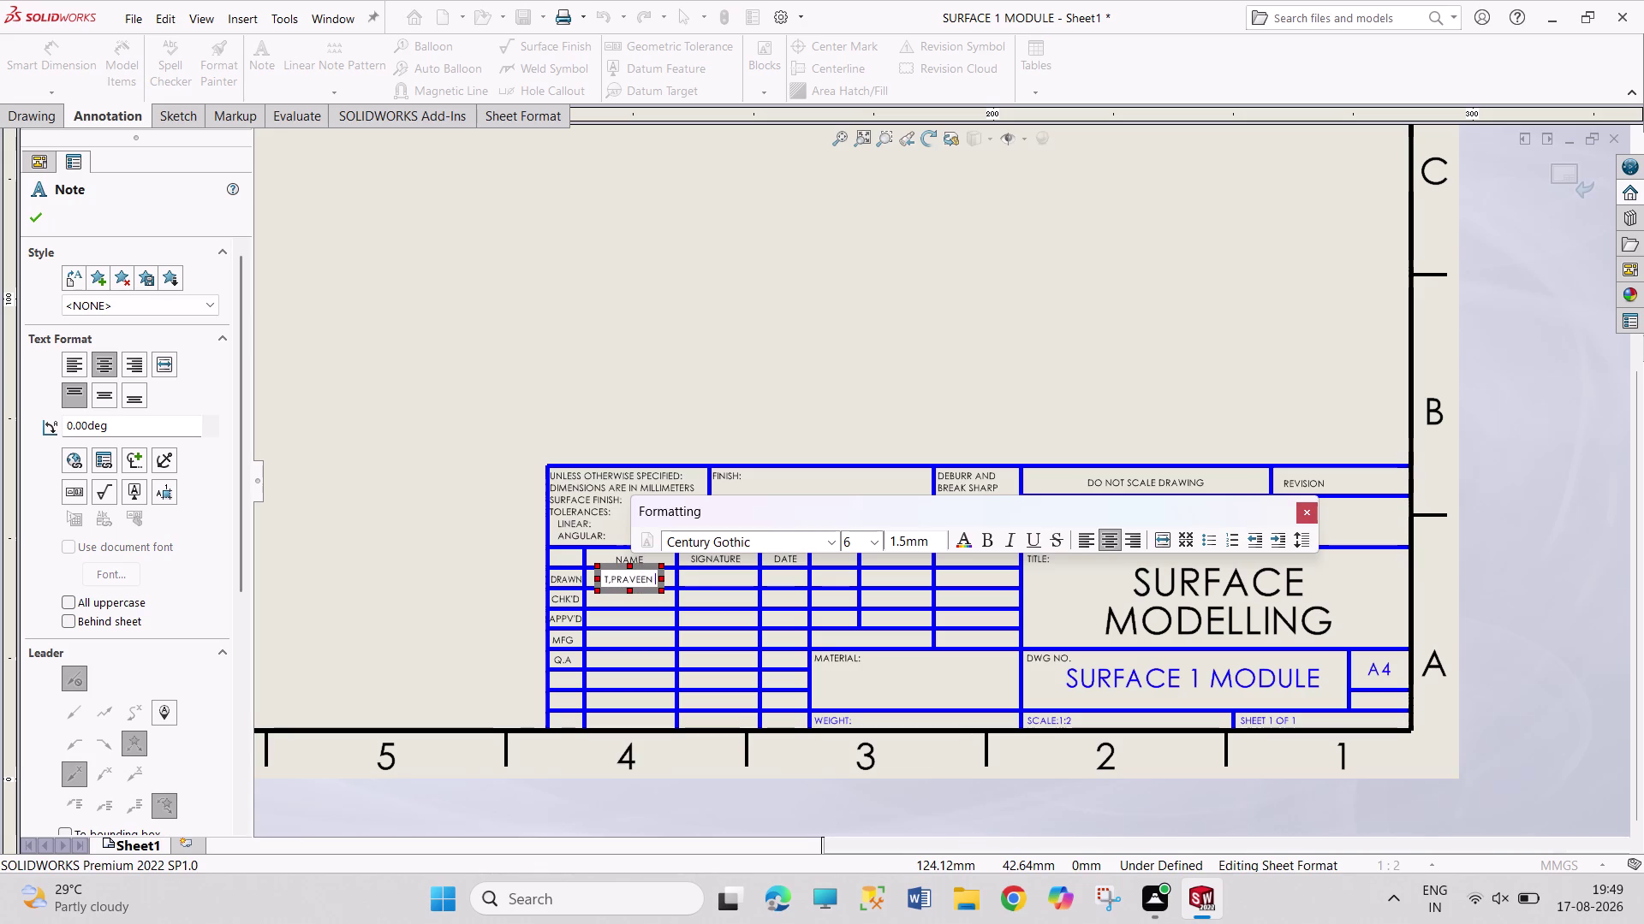
text(KUMAR)
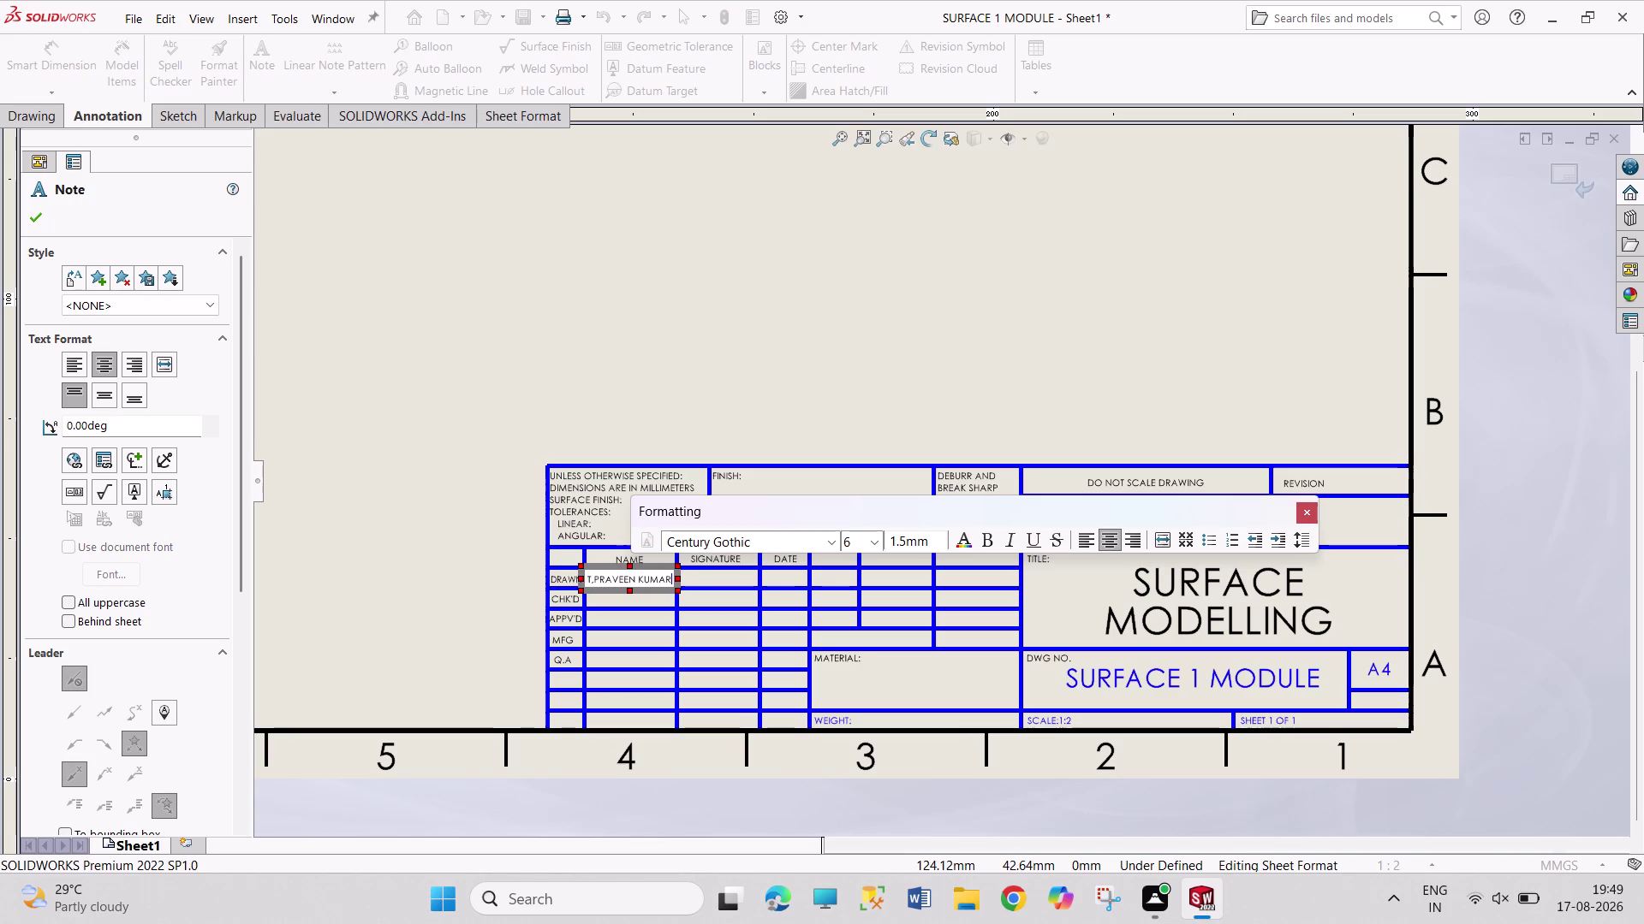
click(851, 381)
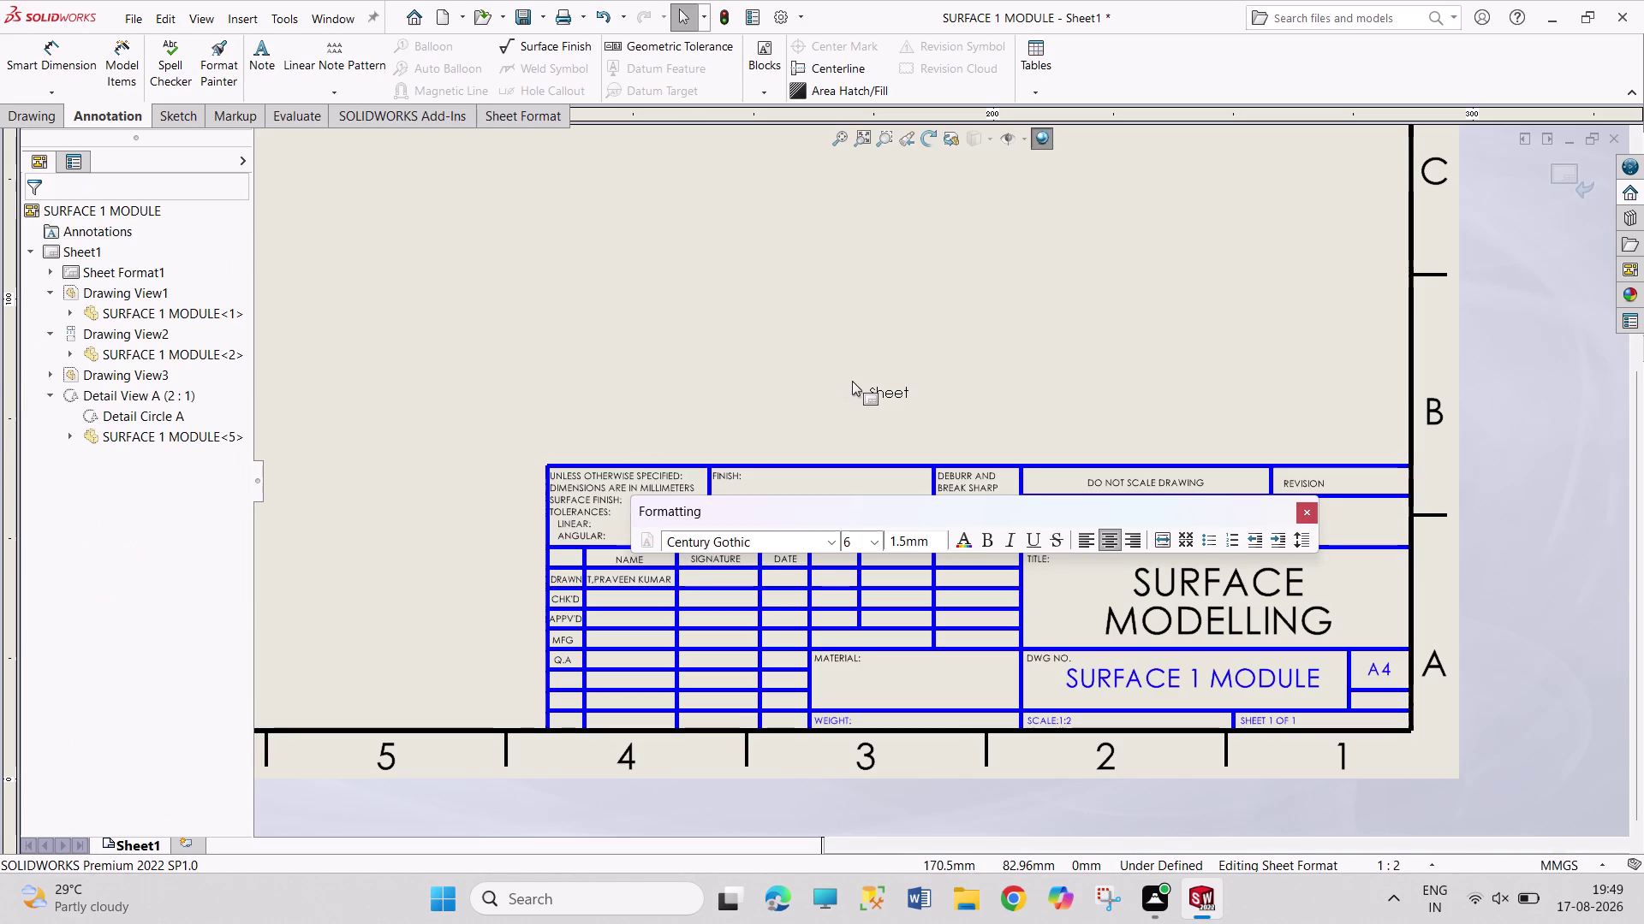
right_click(68, 256)
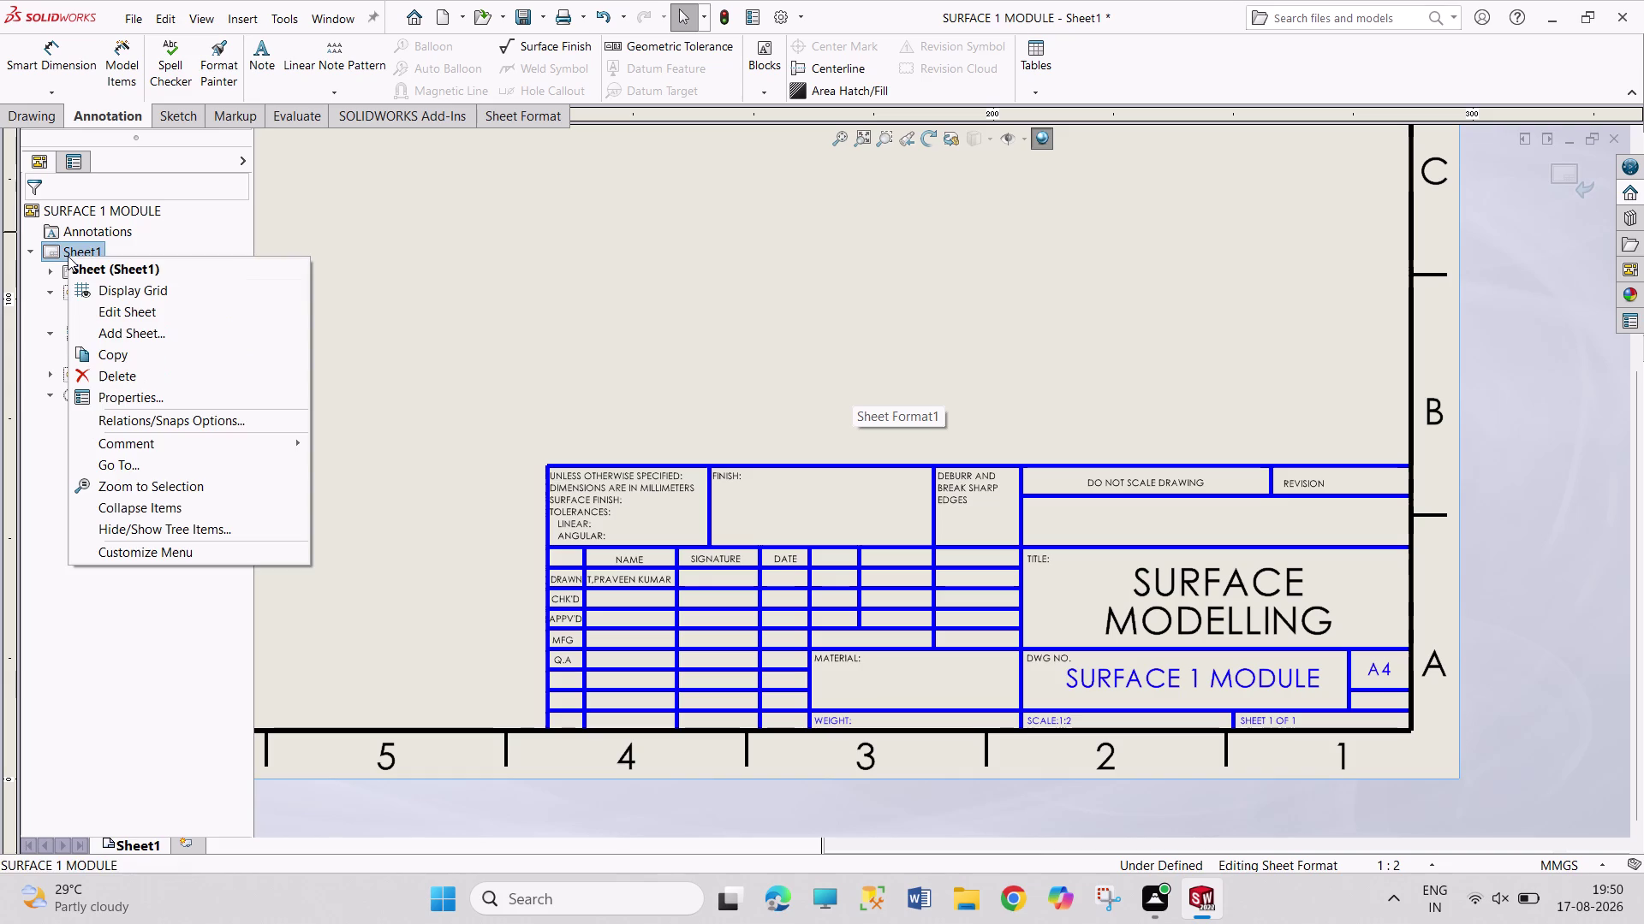
click(133, 314)
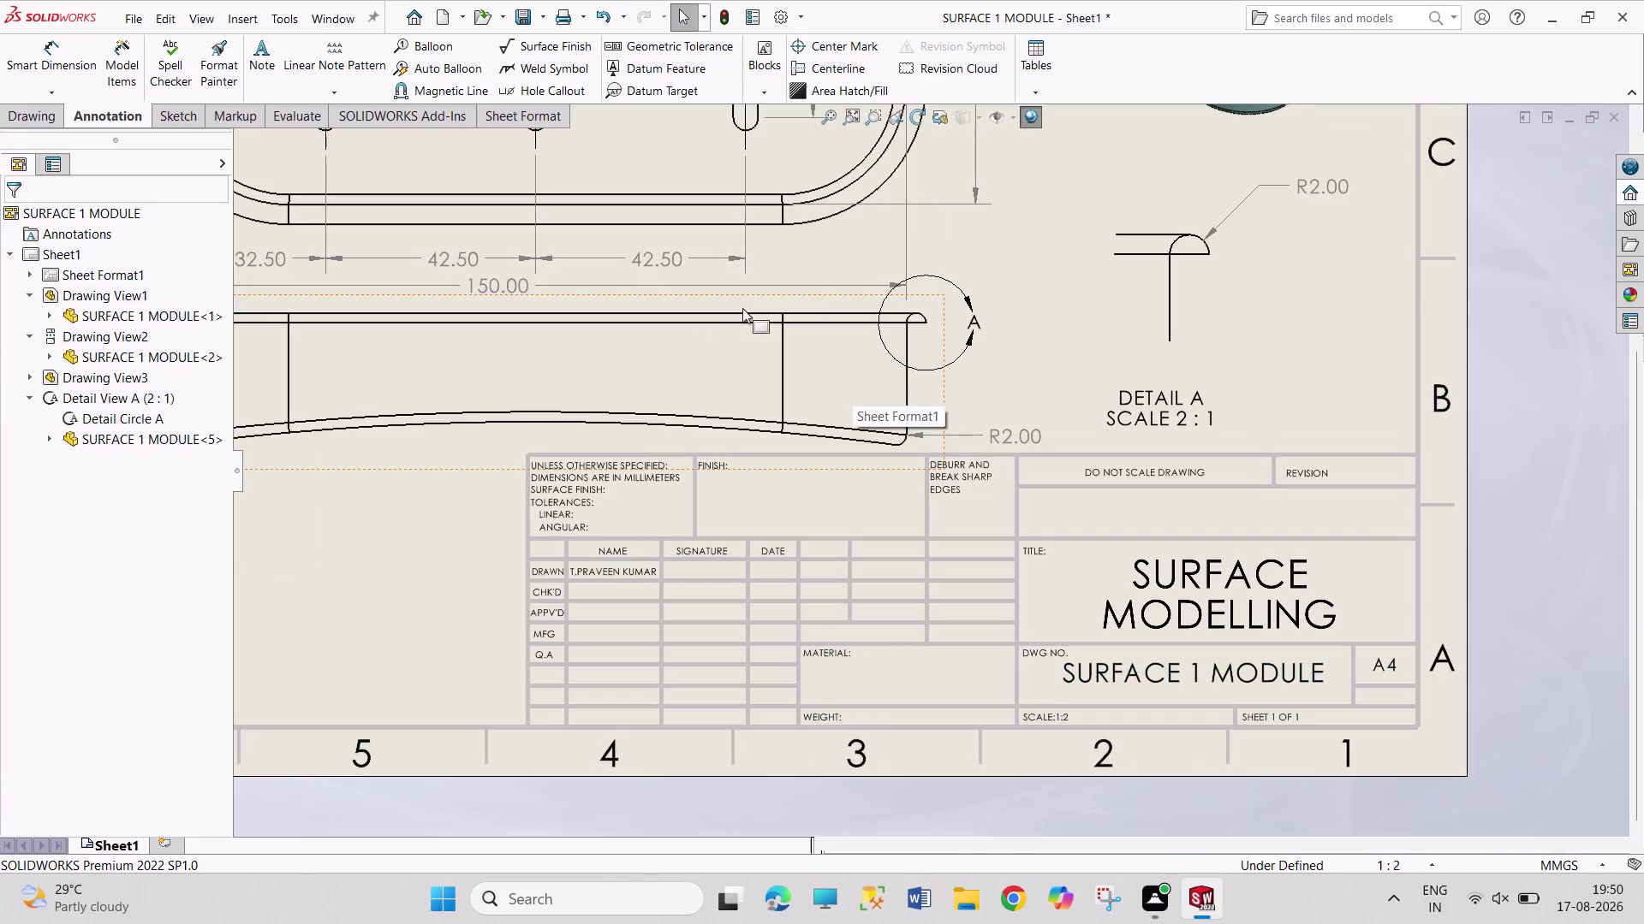
Save the drawing and its part, naming the drawing SURFACE 1 MODULE SHEET.
key(ctrl+s)
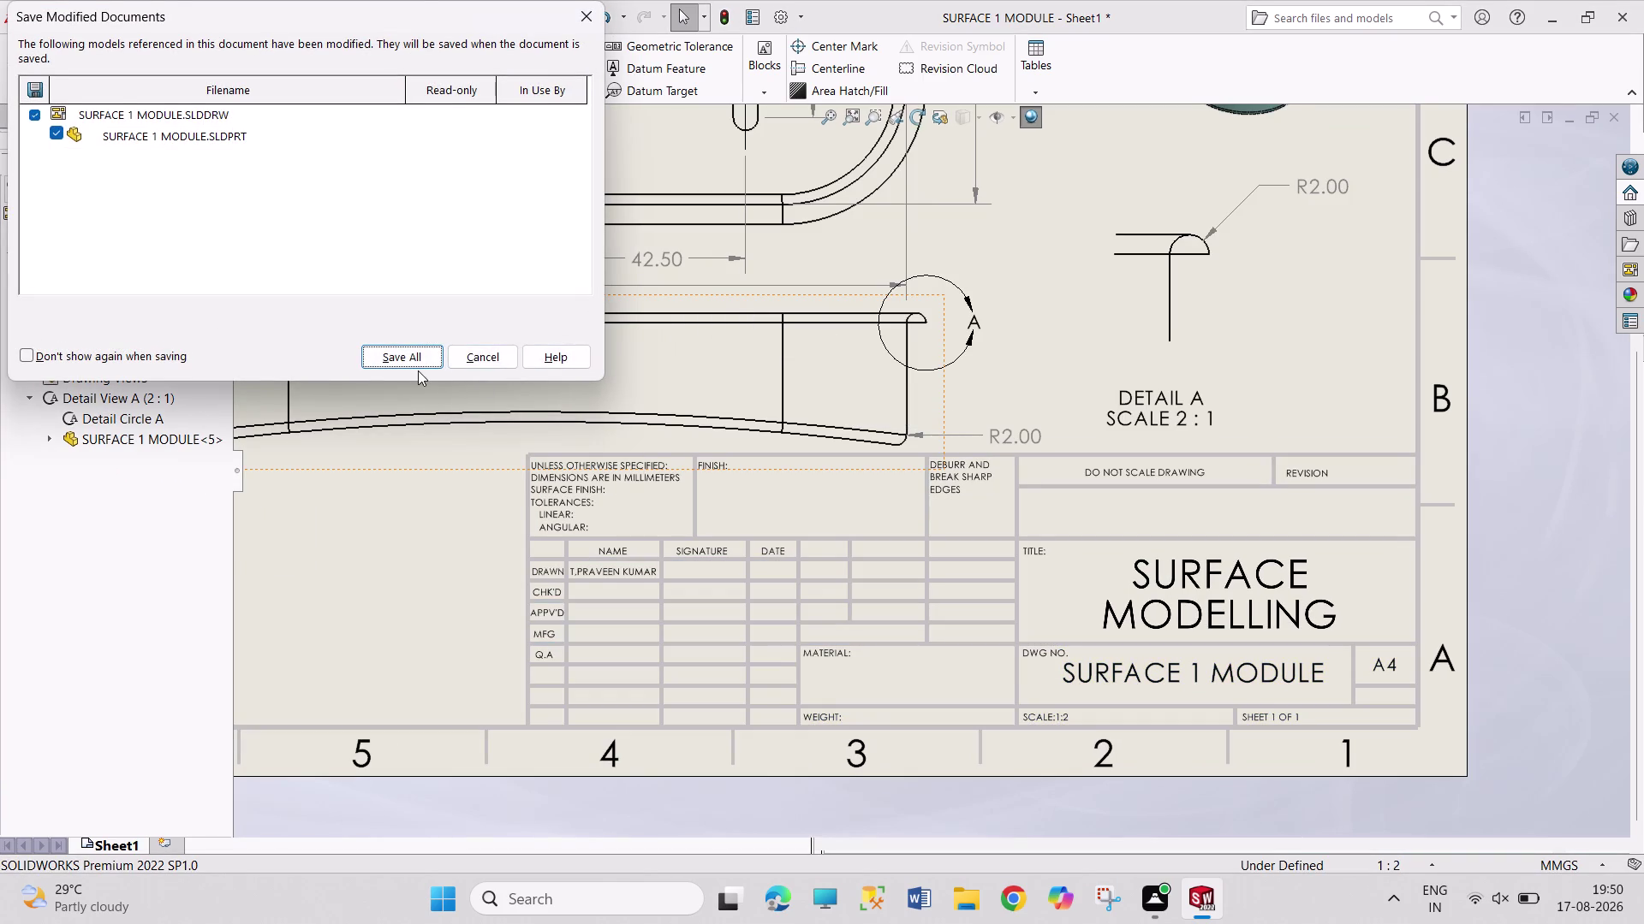
click(420, 362)
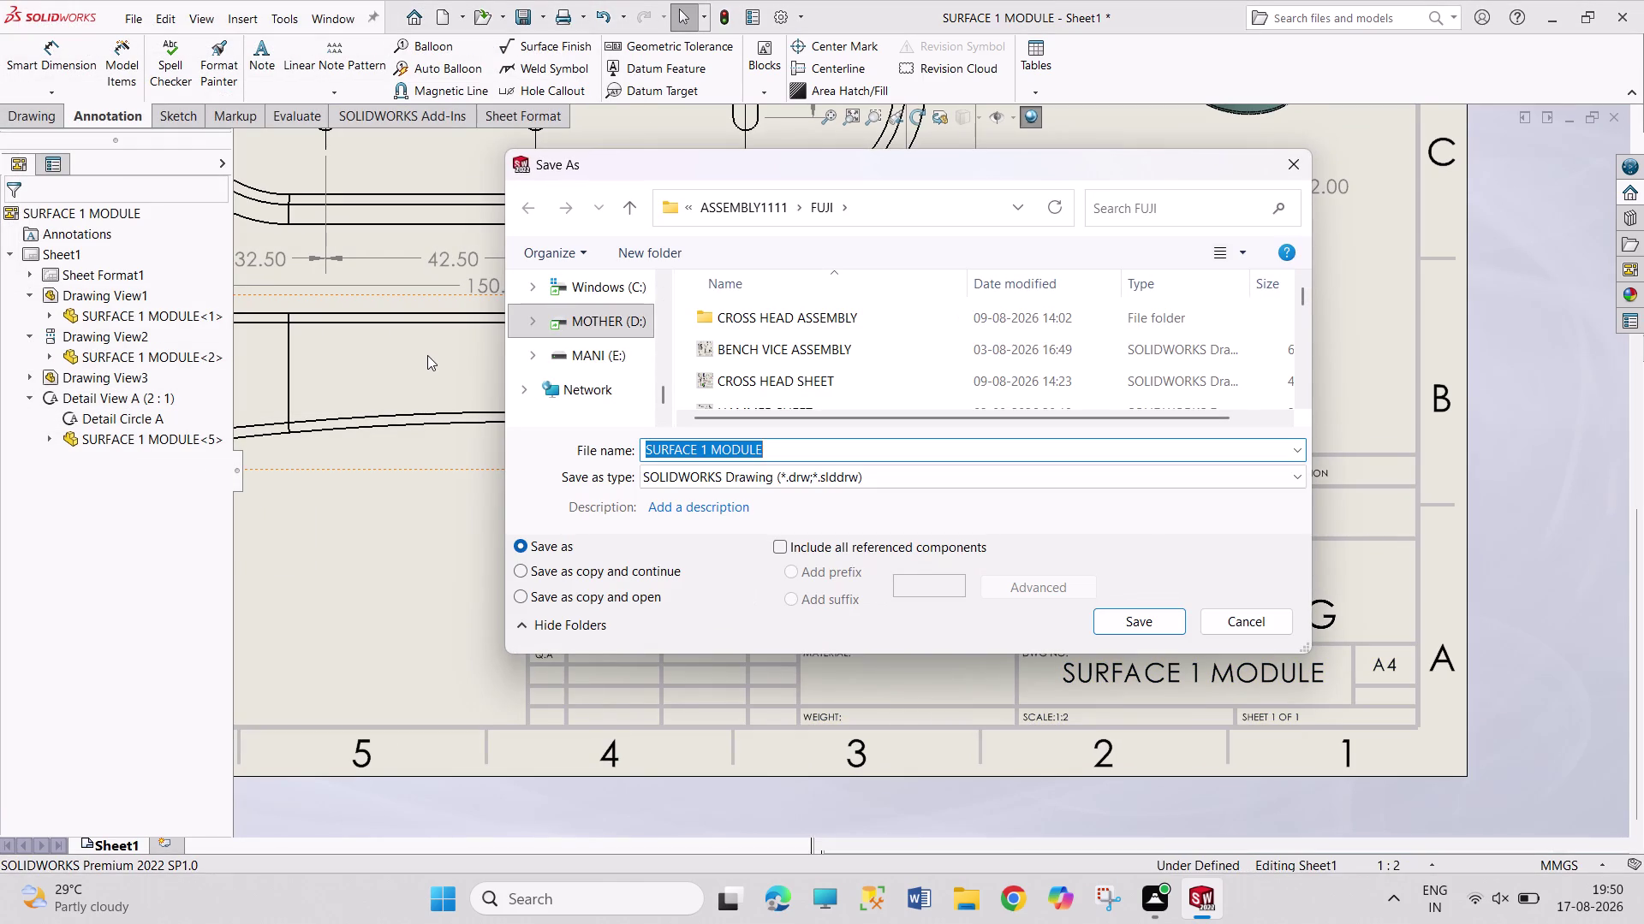
click(765, 449)
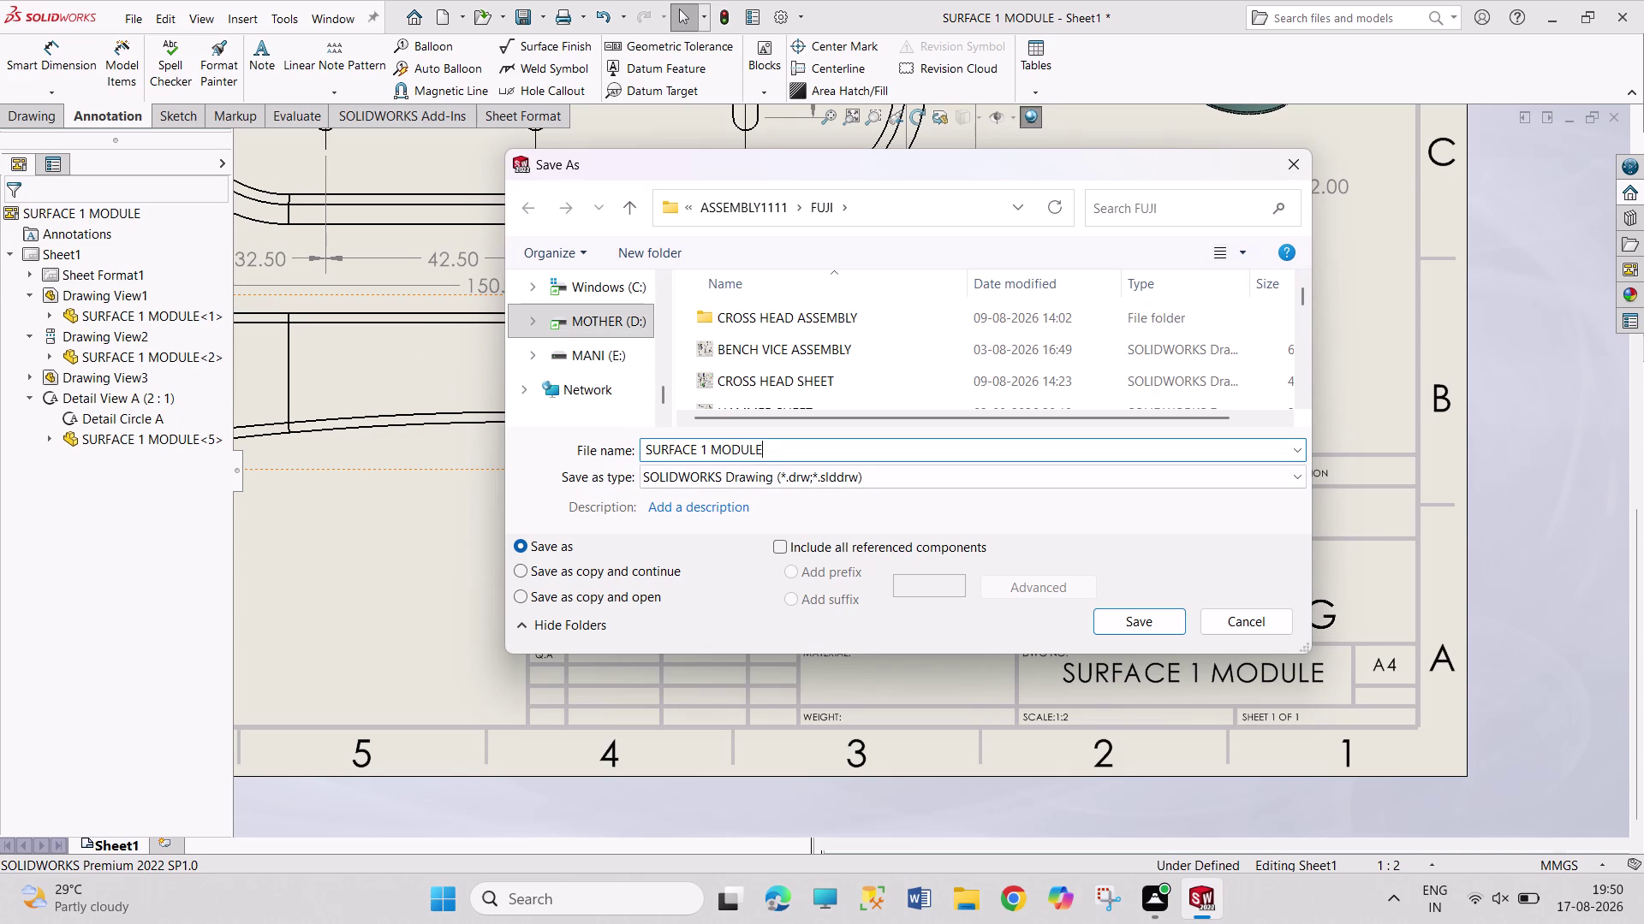
key(space)
text(SHEET)
key(Return)
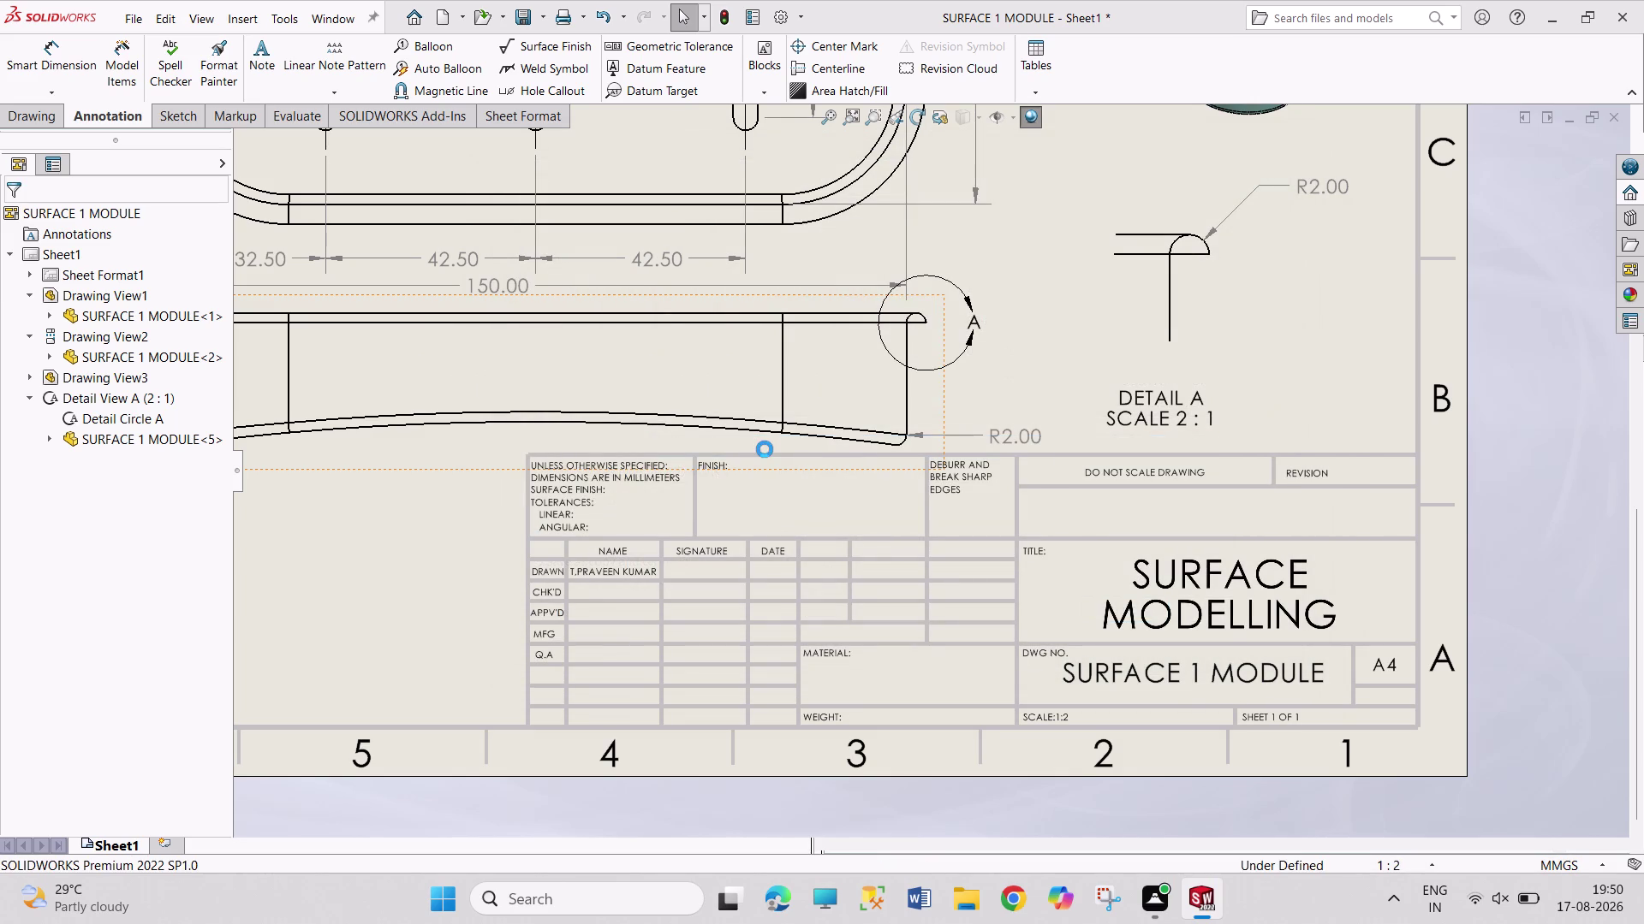
key(ctrl+s)
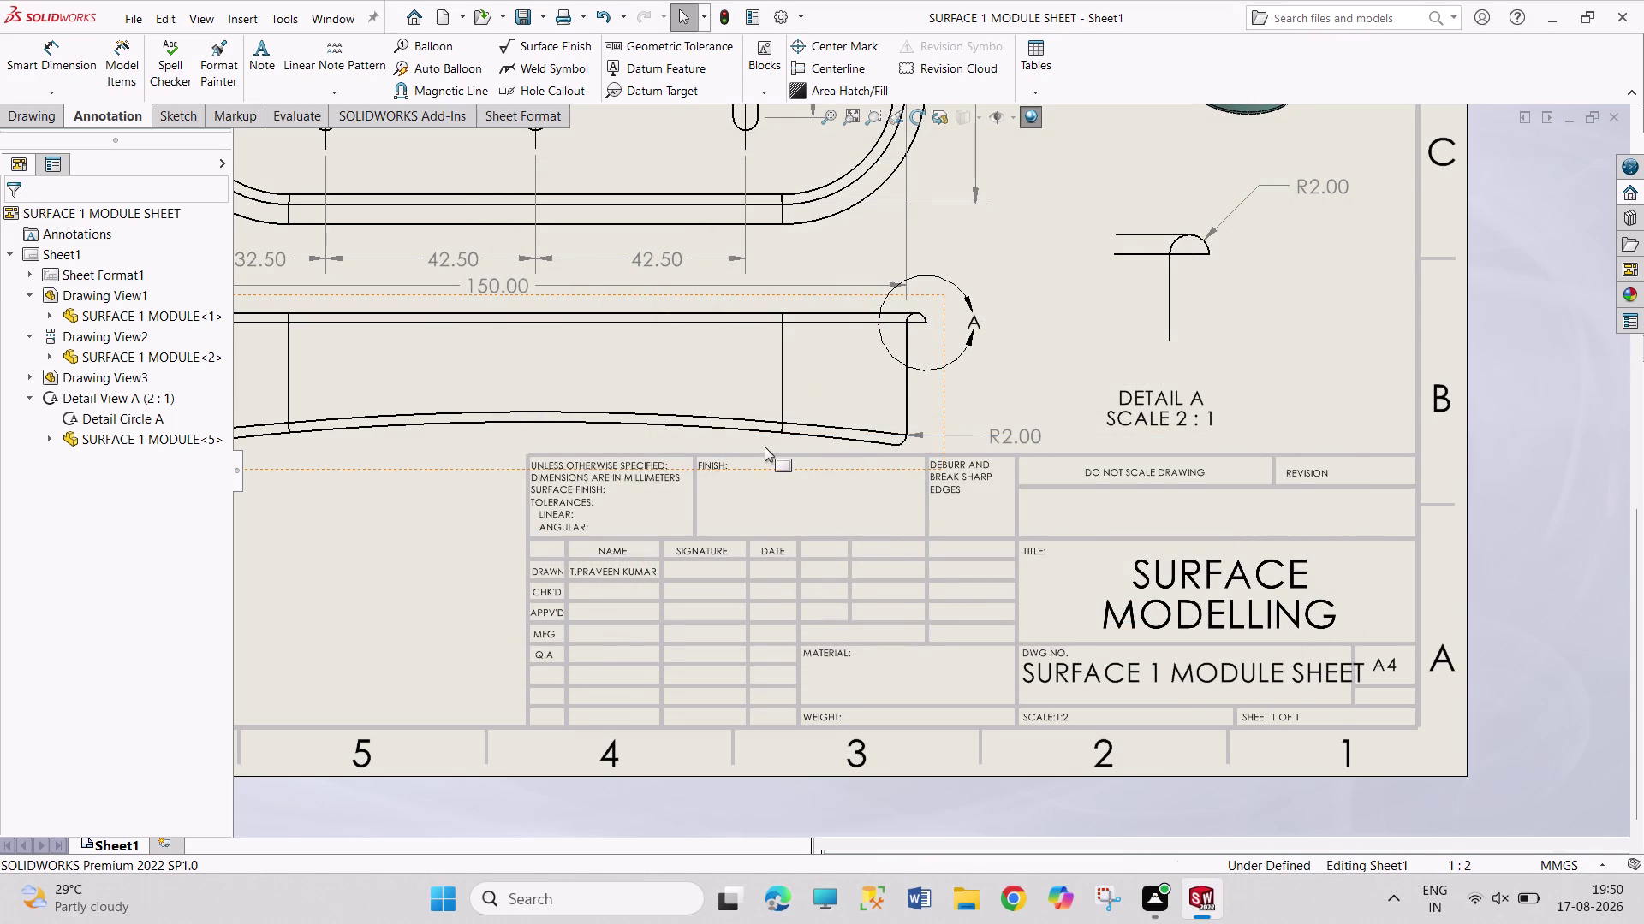
right_click(71, 256)
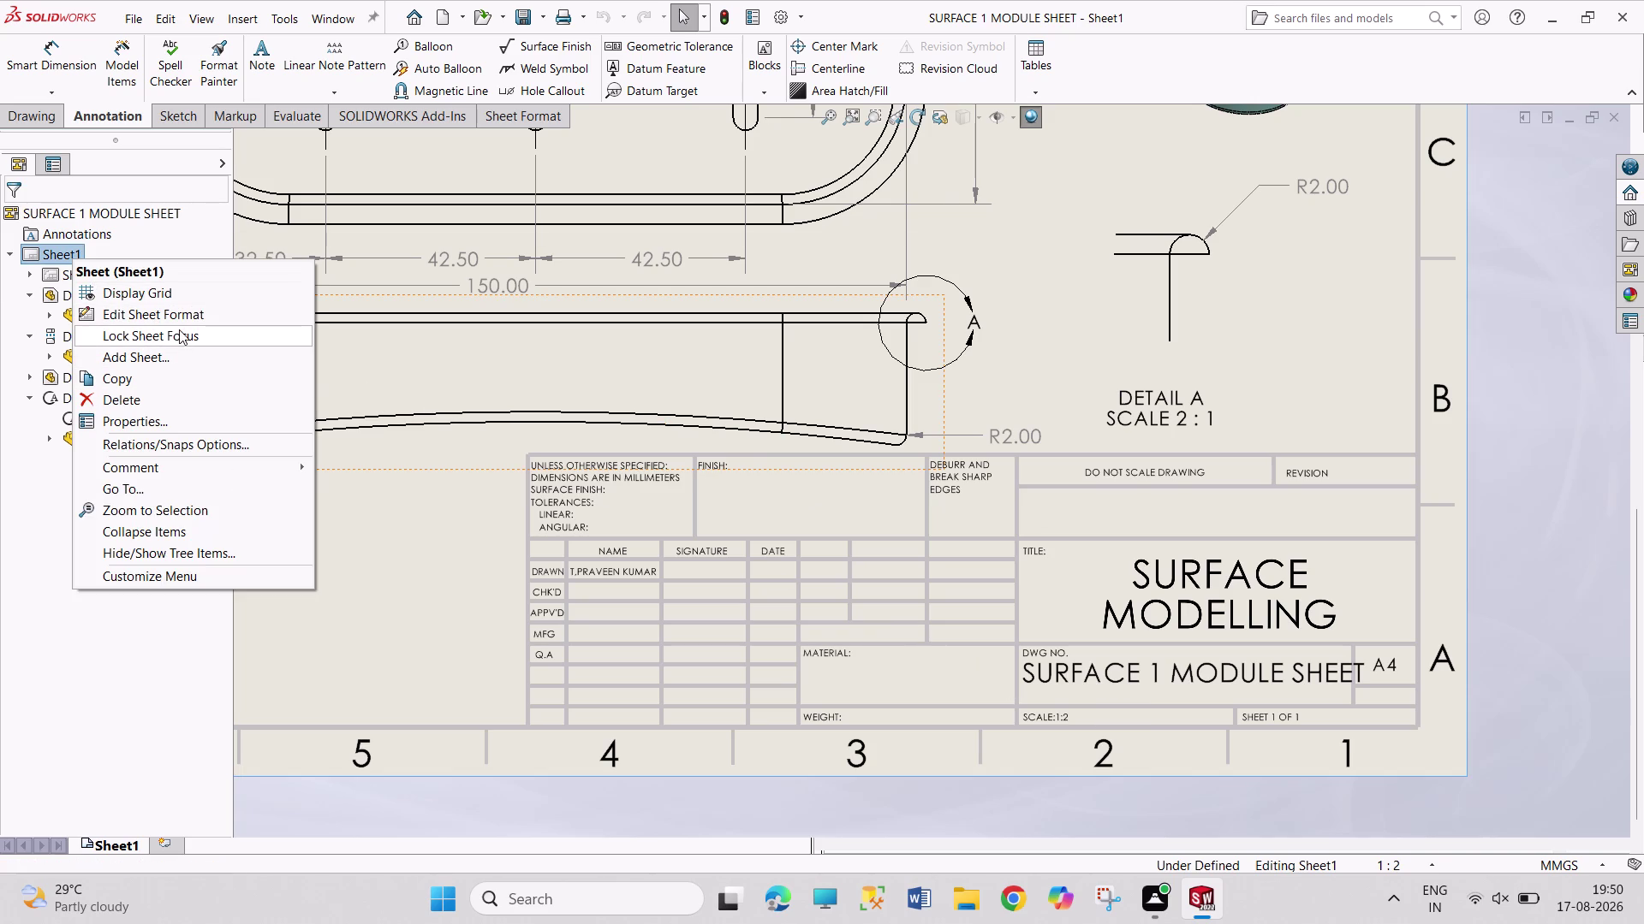
In the sheet format, set the DWG NO text to size 14.
click(185, 317)
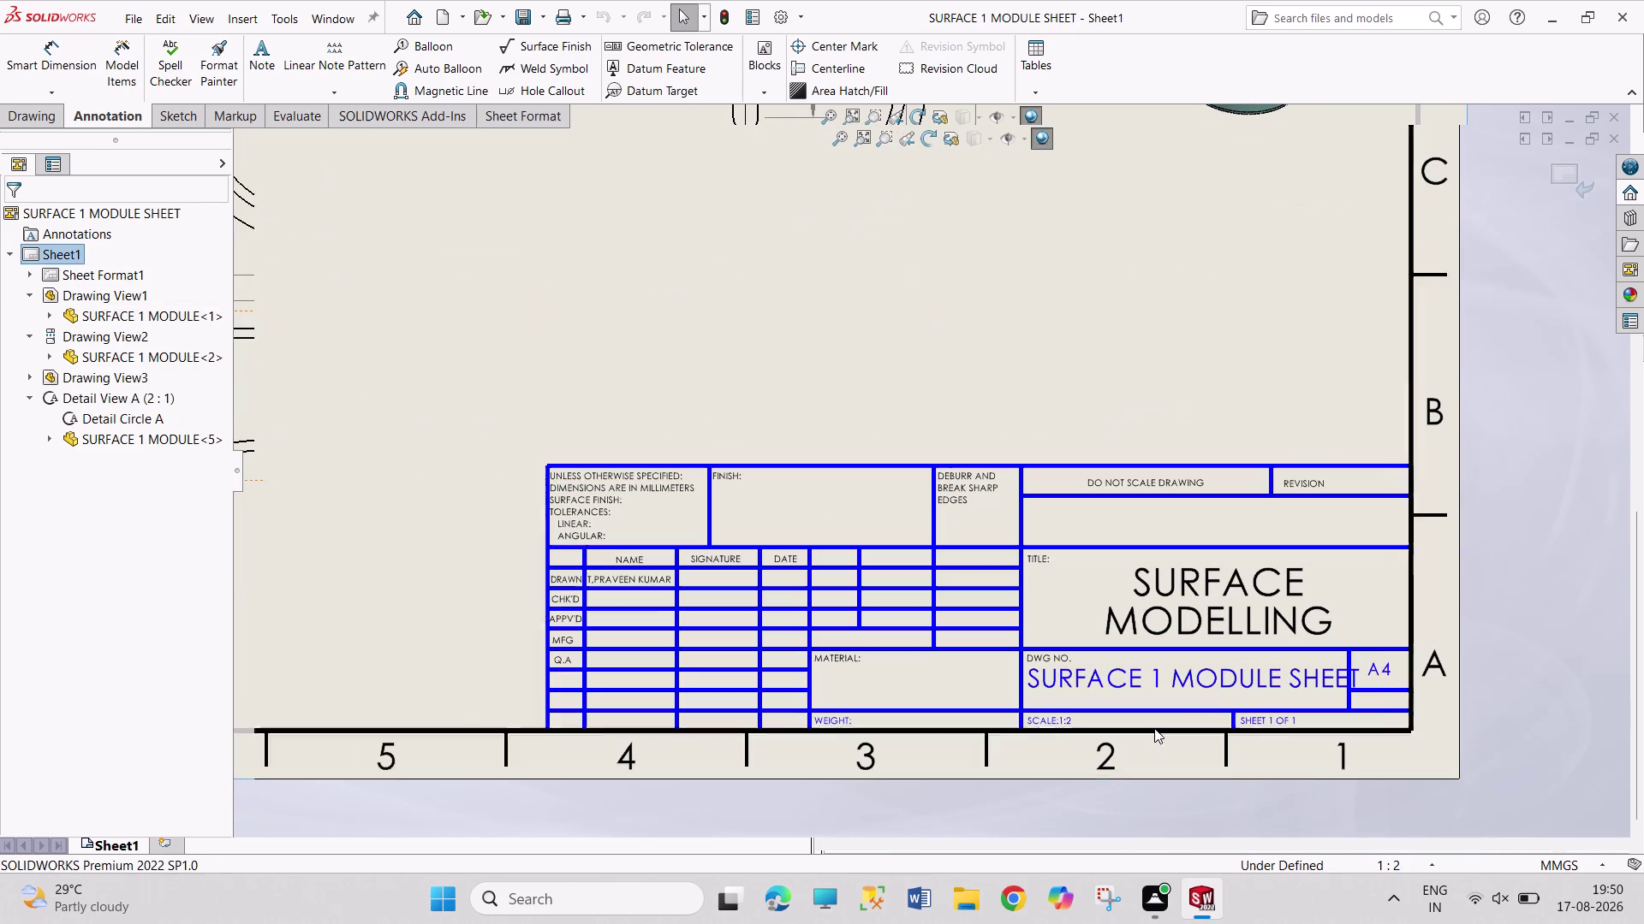
double_click(1245, 674)
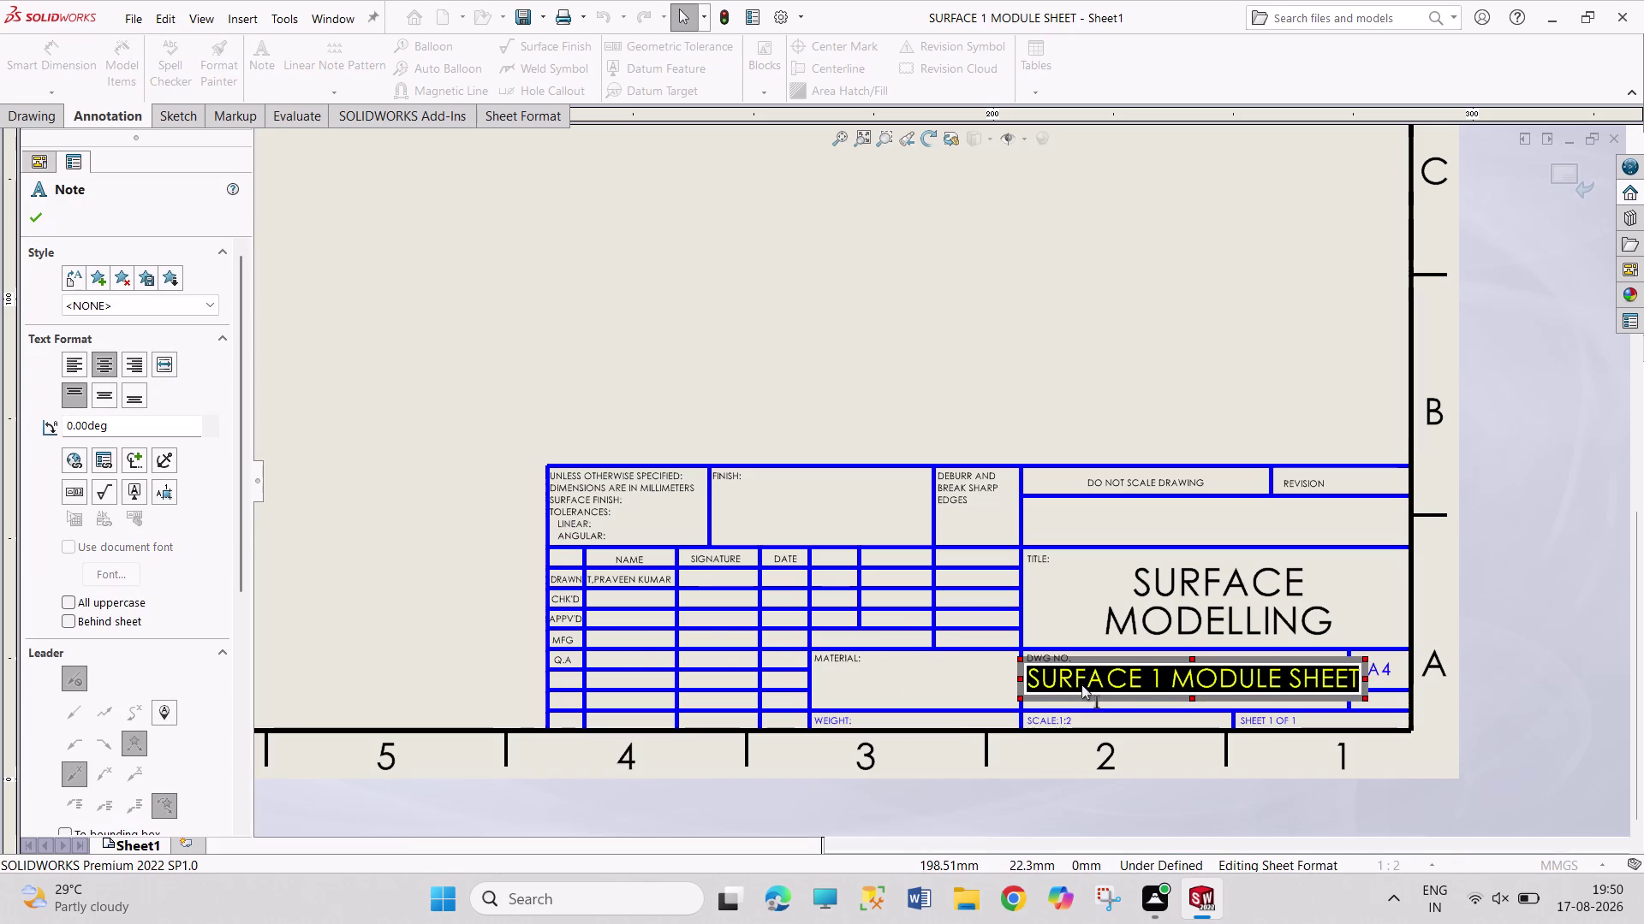
click(1187, 632)
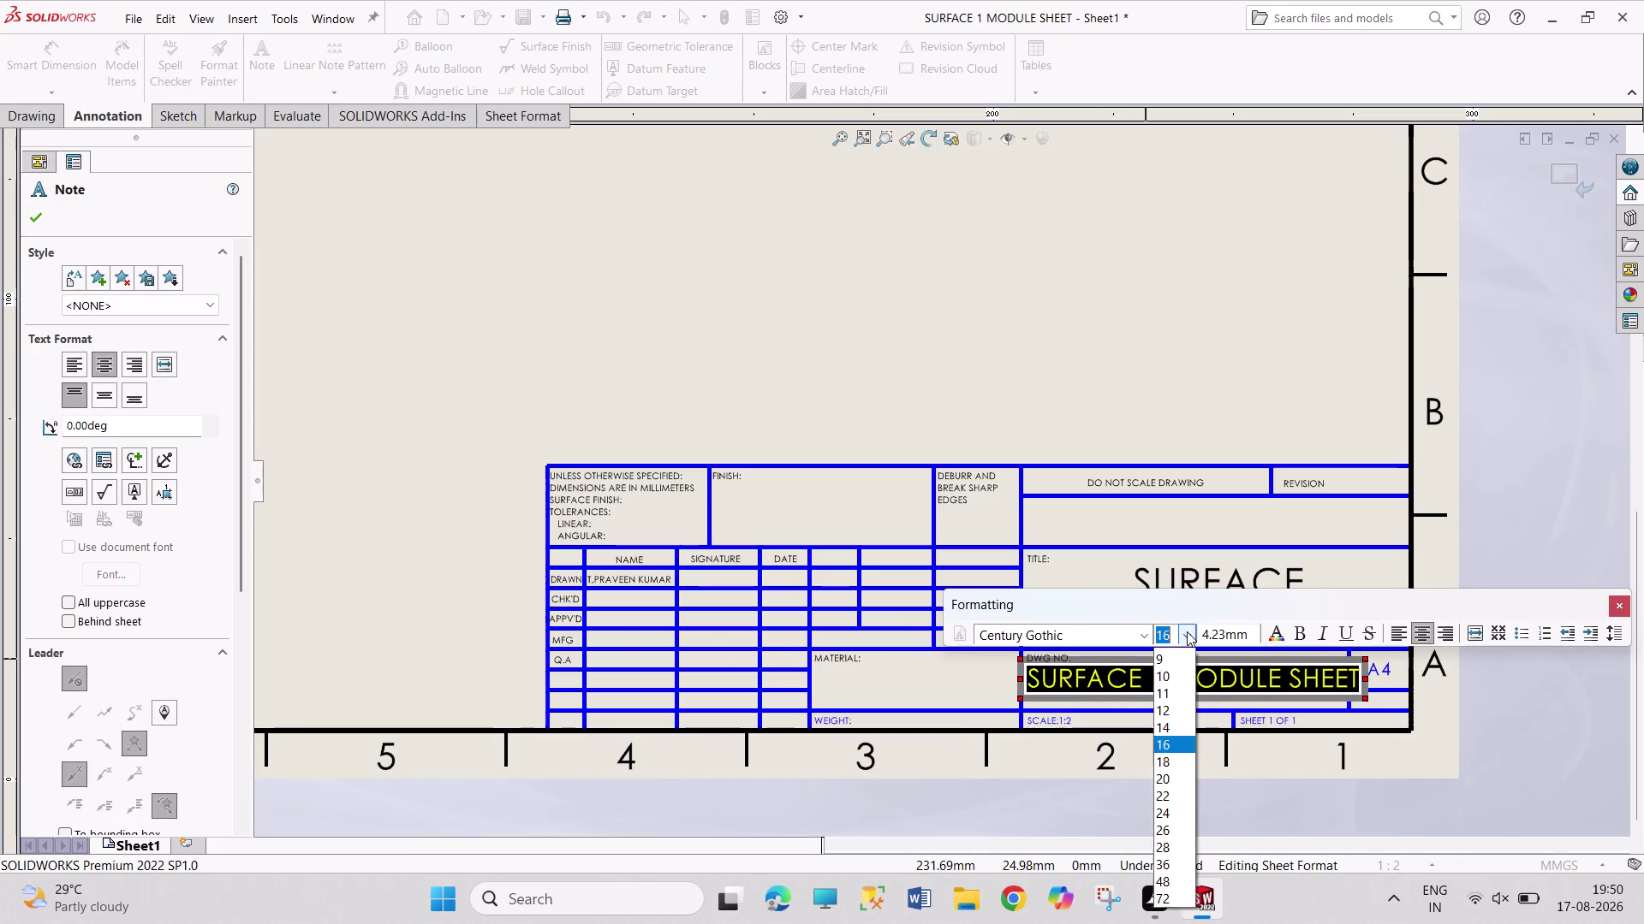
click(1159, 723)
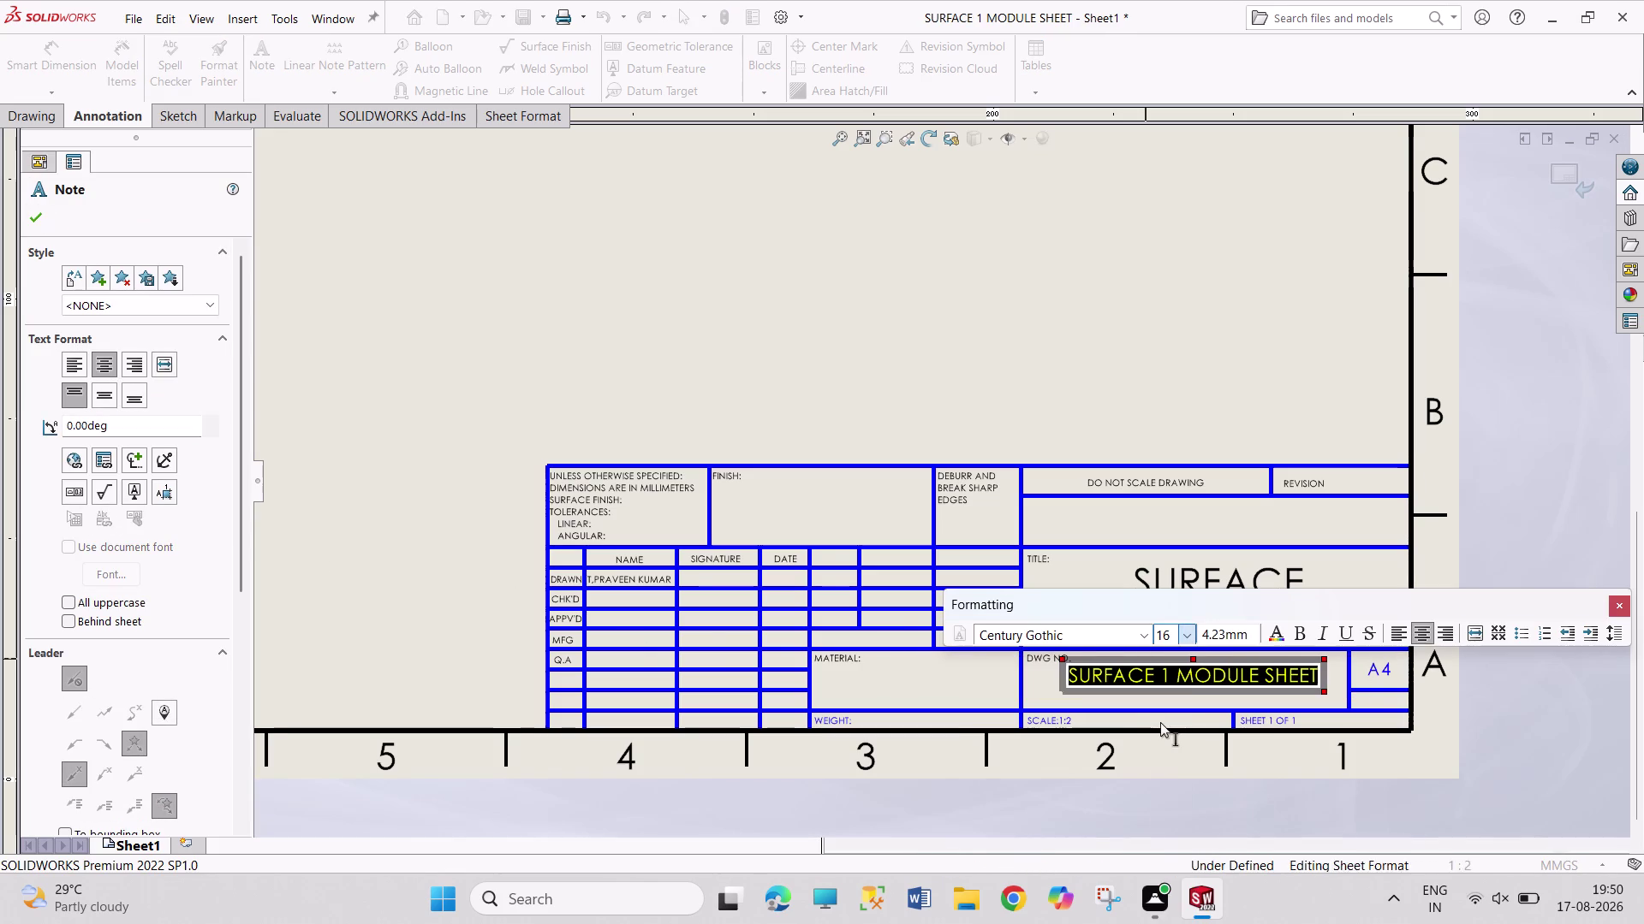
click(888, 347)
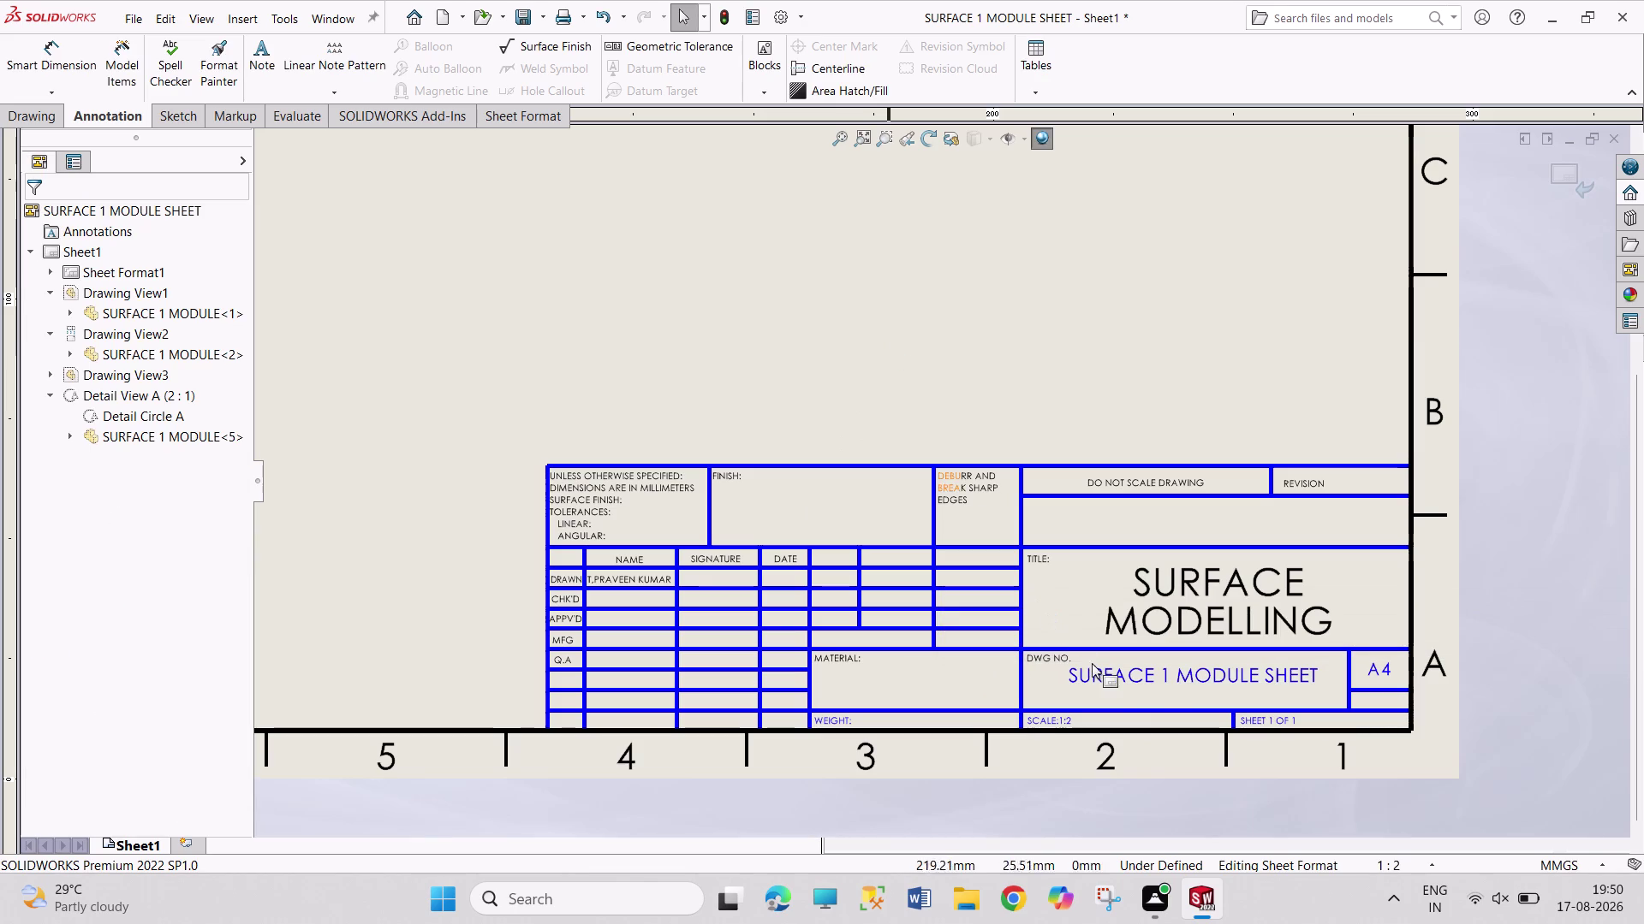
double_click(1159, 672)
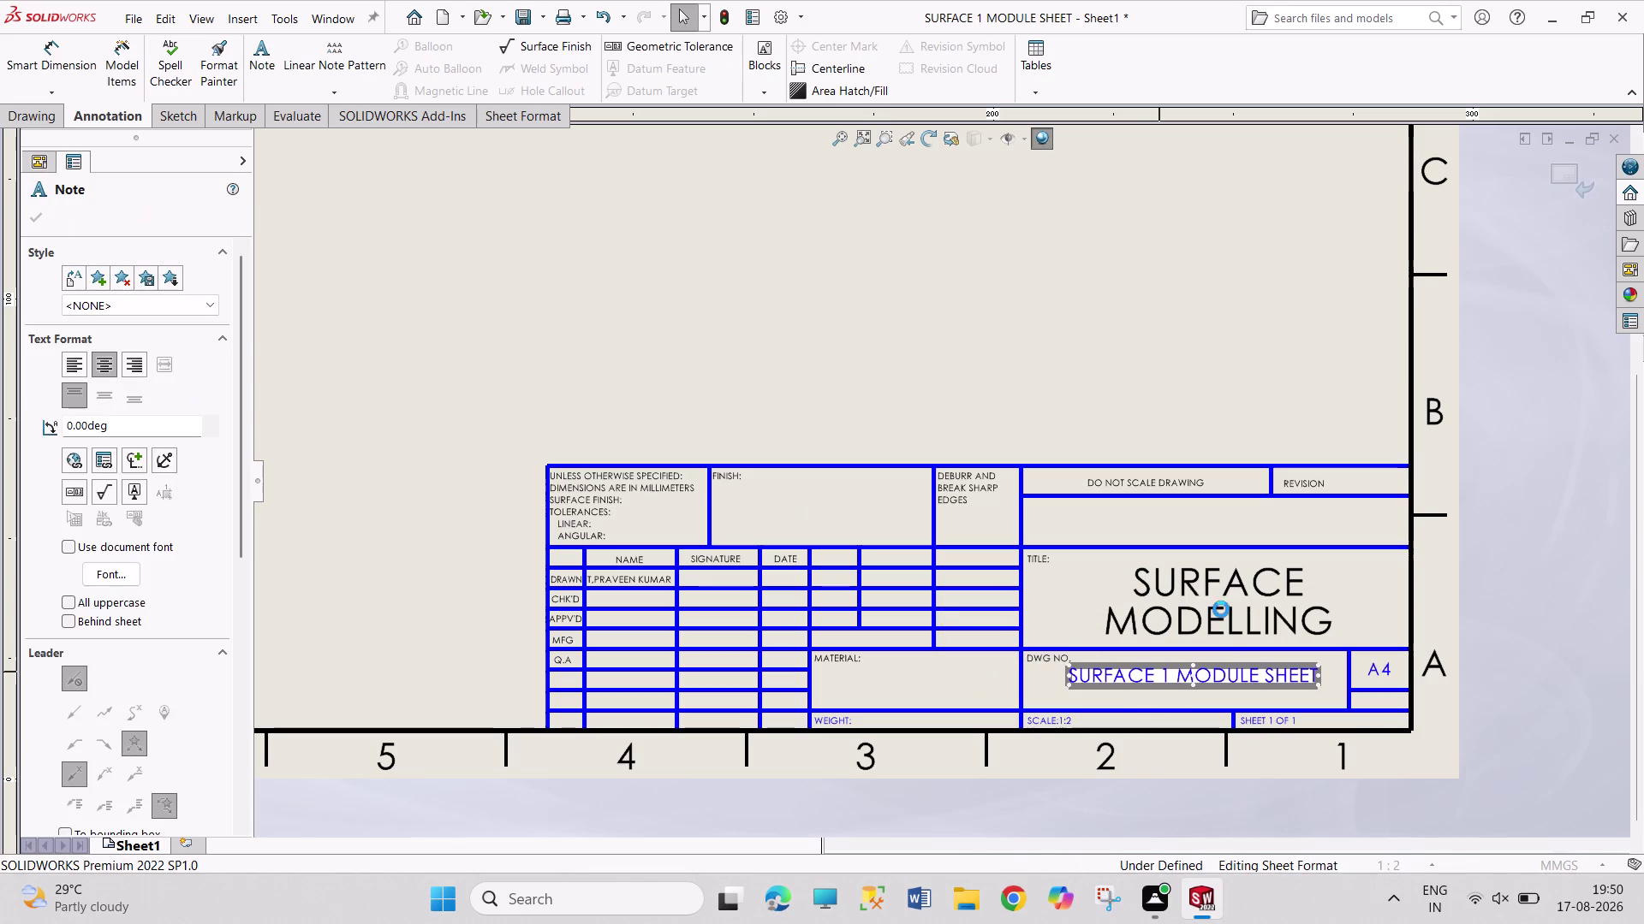
click(1189, 634)
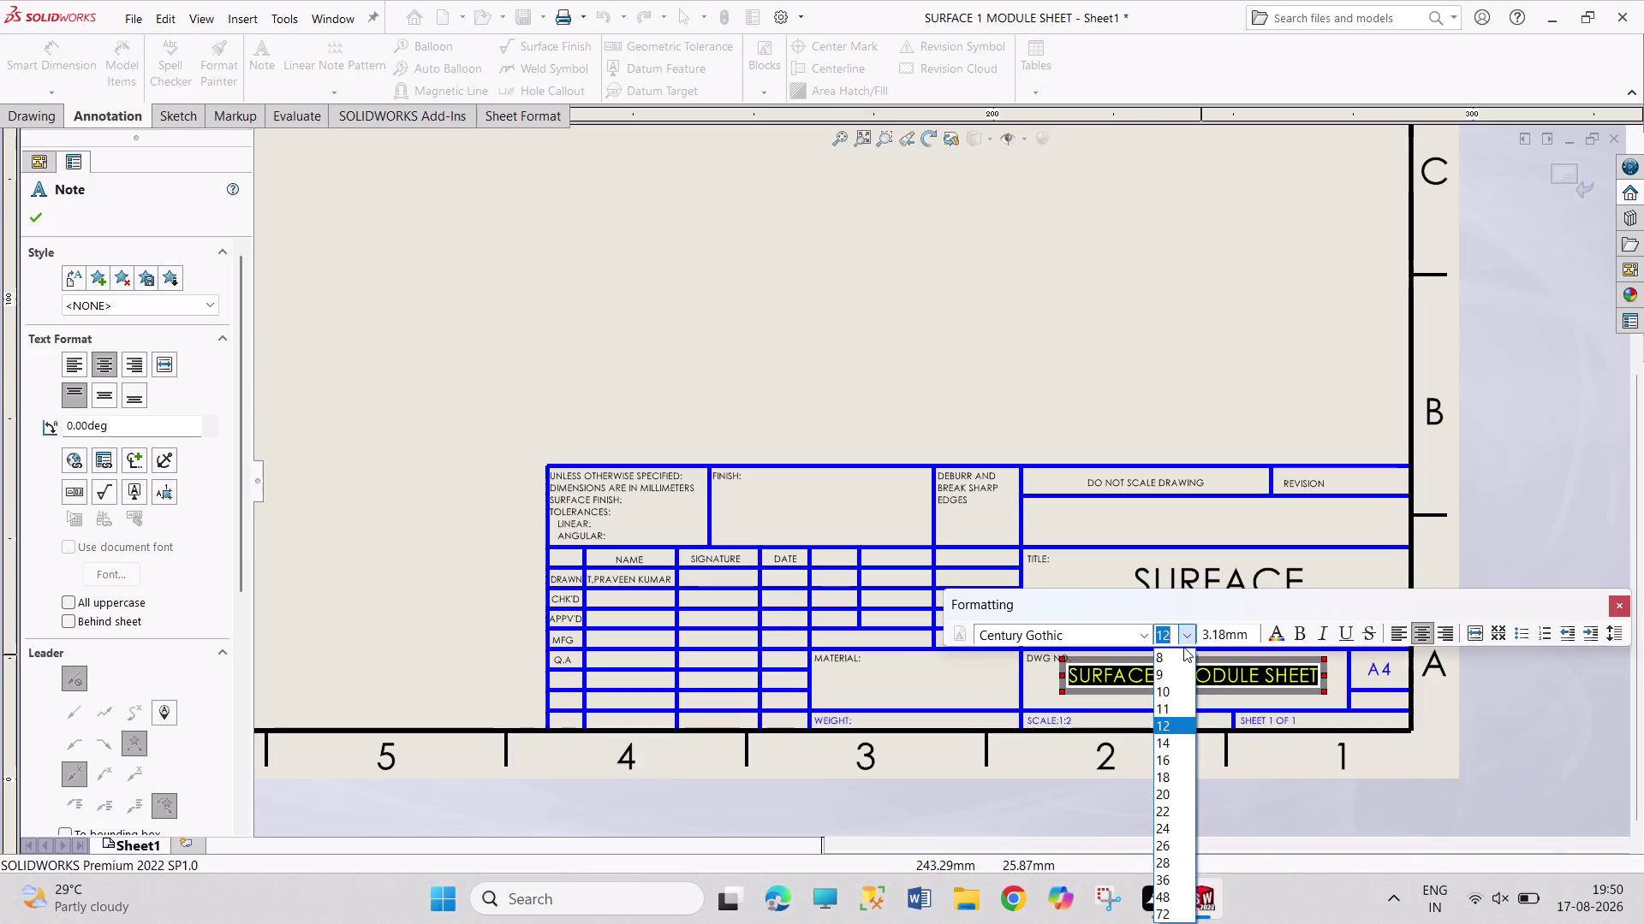
click(1168, 735)
click(1207, 414)
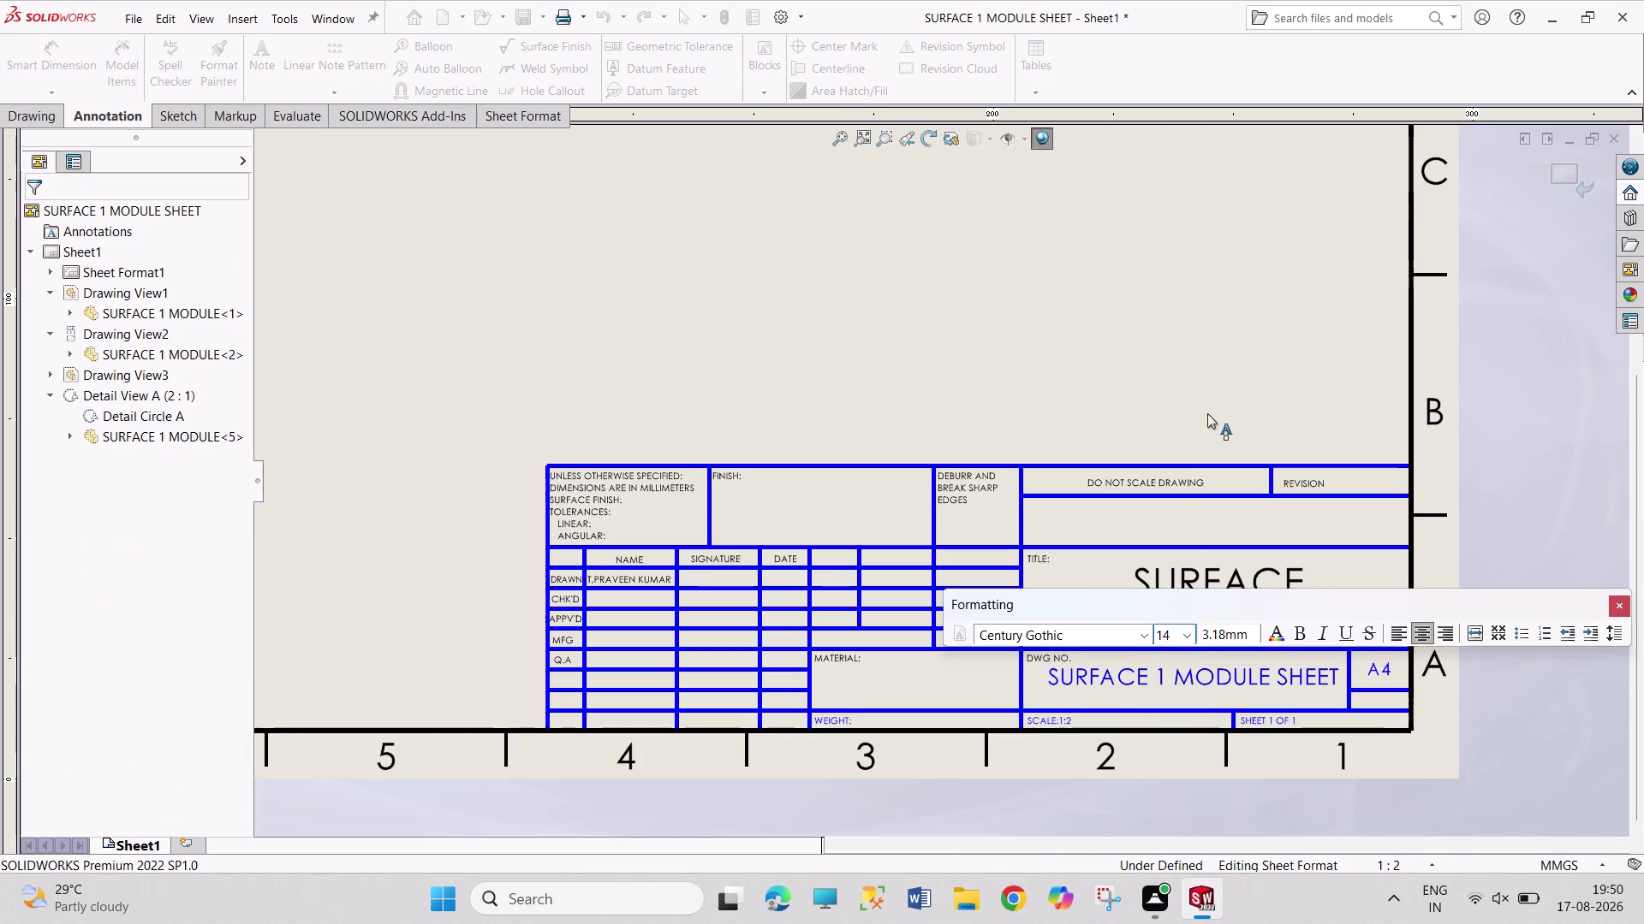
Save the drawing and return to editing the sheet.
key(ctrl+s)
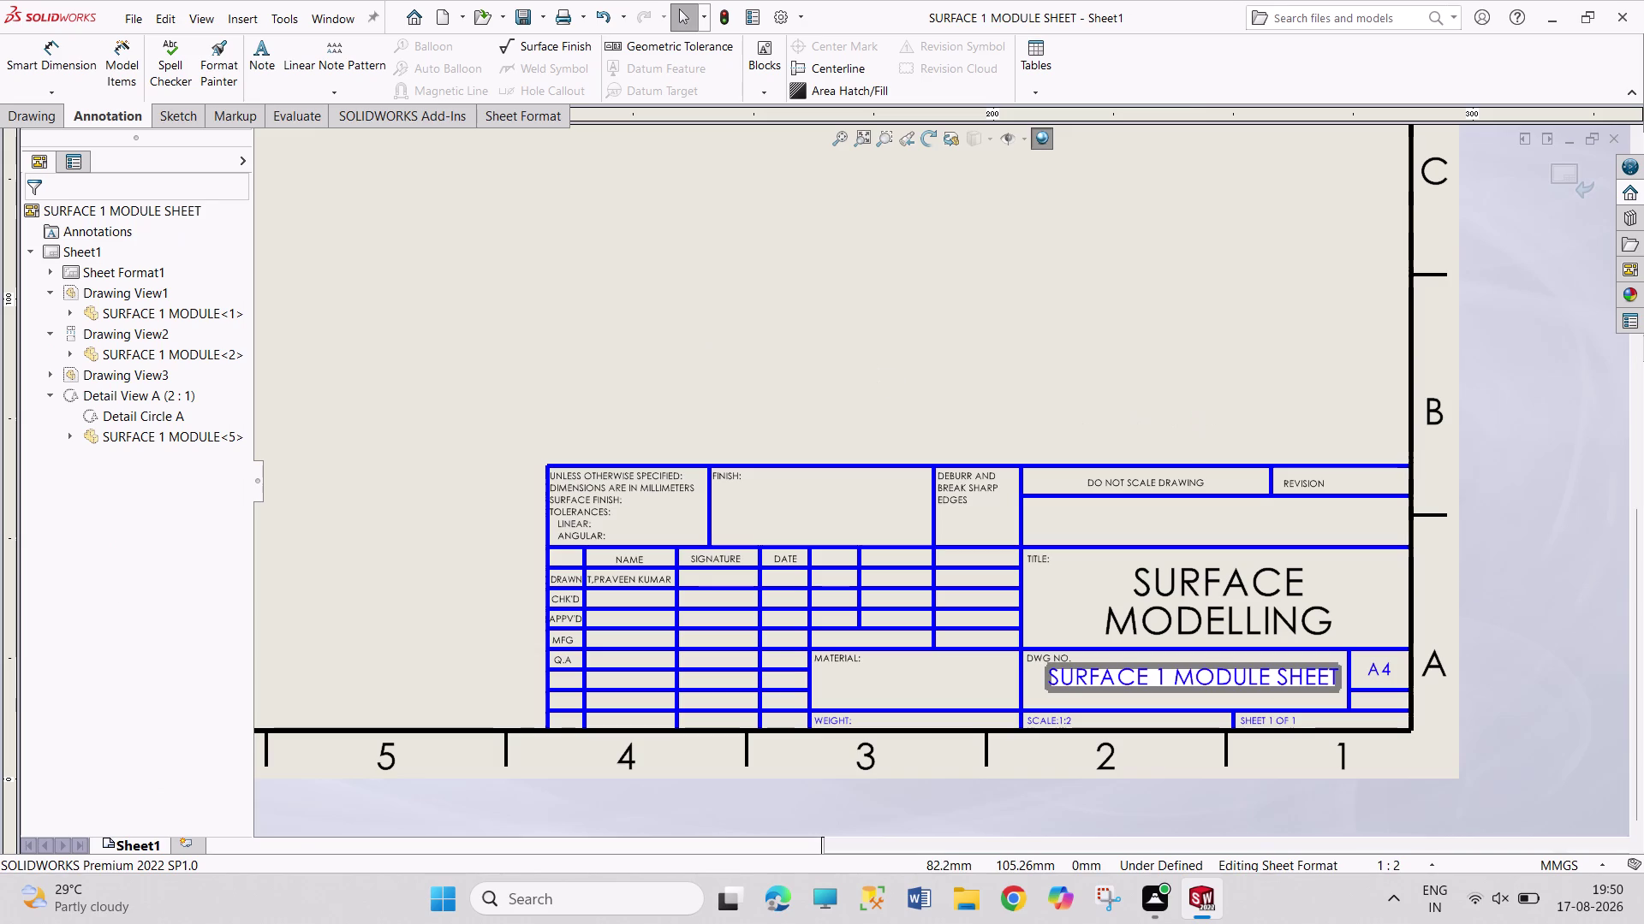
right_click(72, 252)
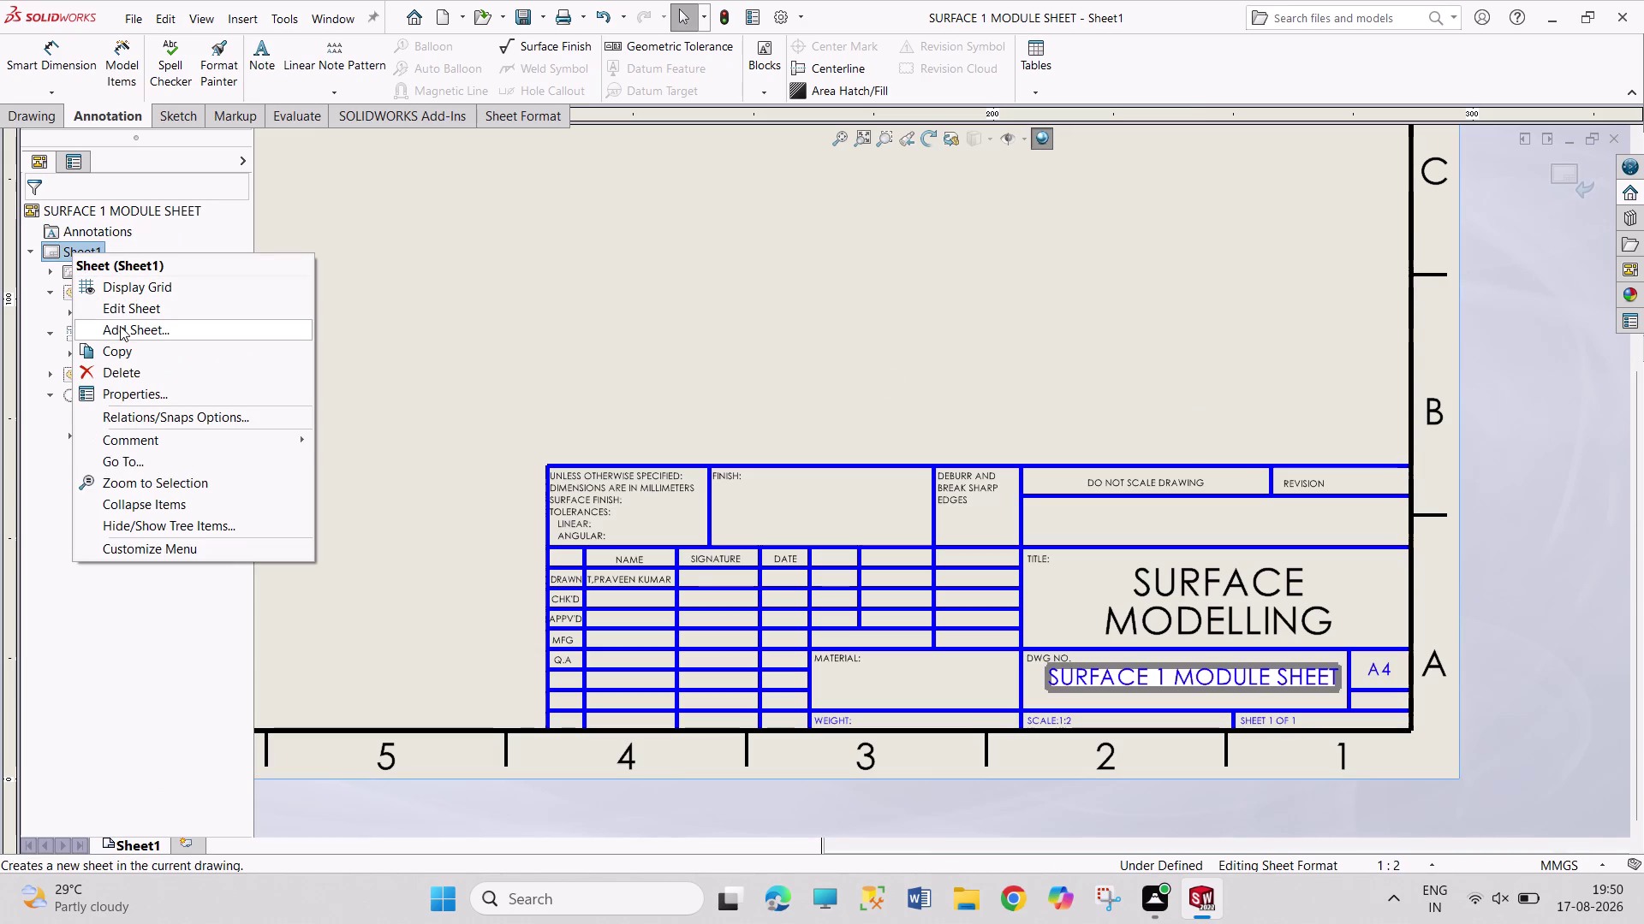
click(119, 309)
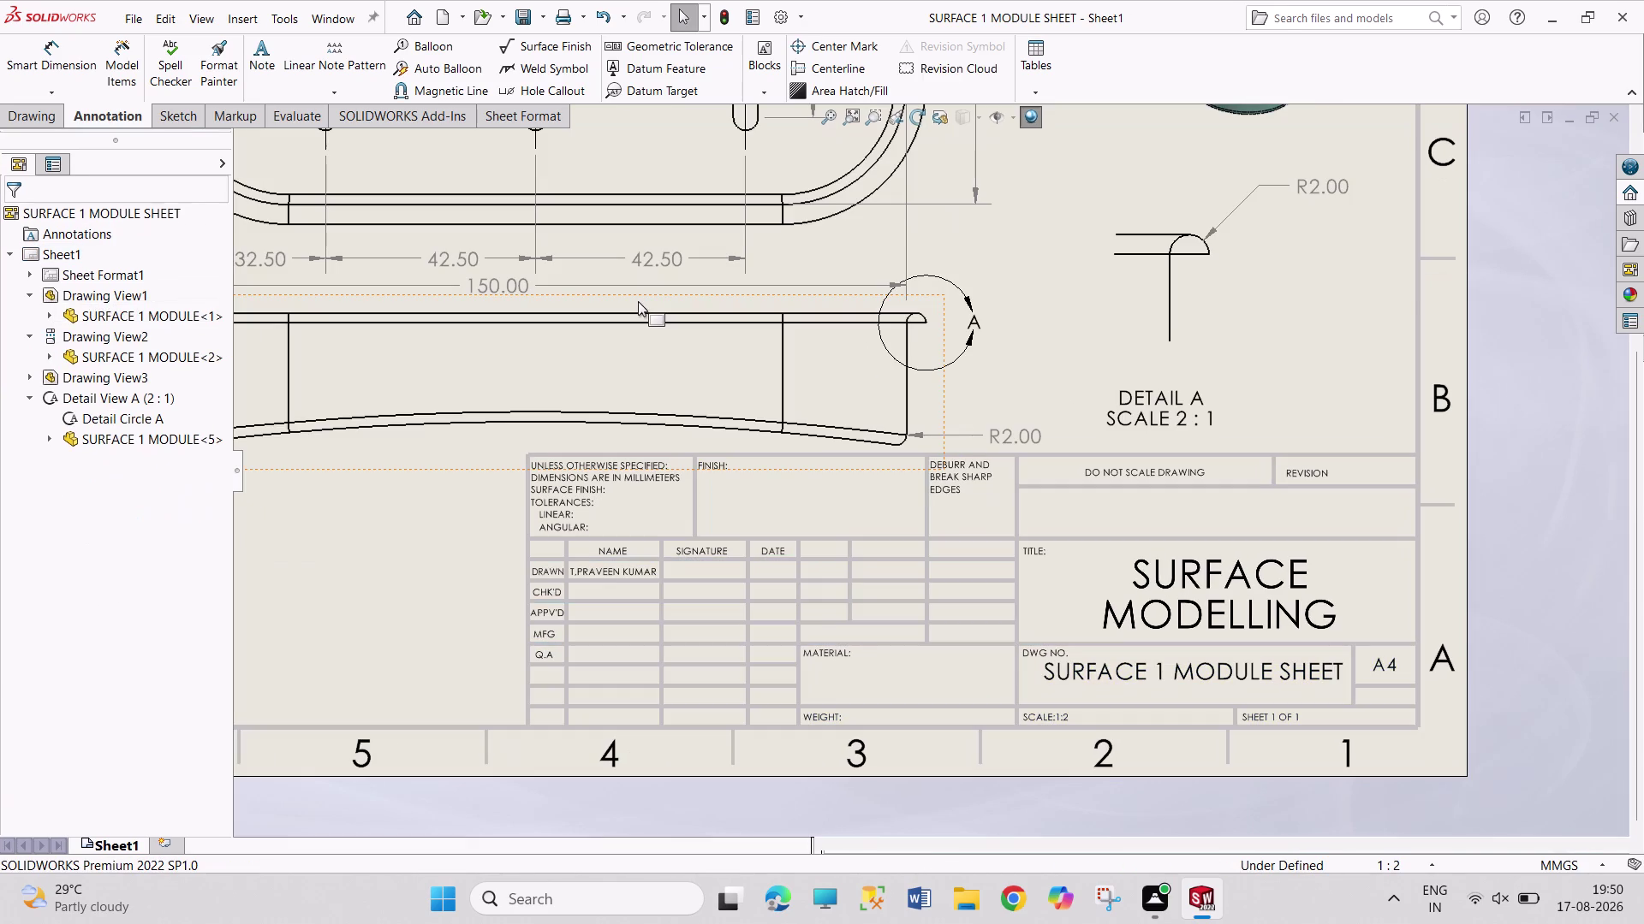
key(ctrl+s)
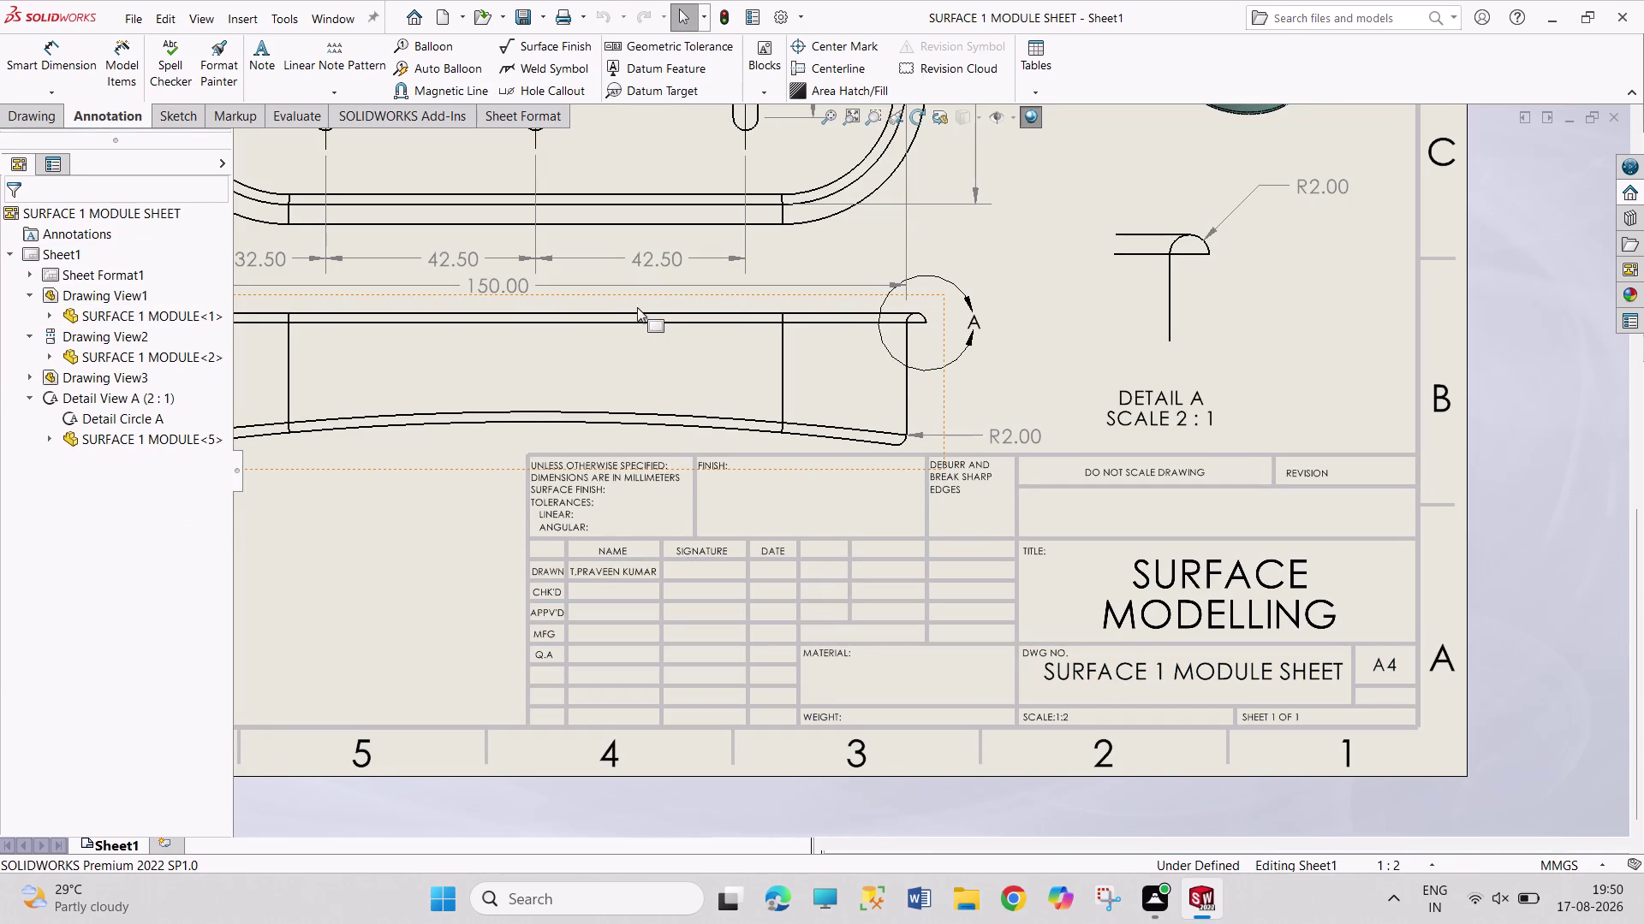
key(ctrl+p)
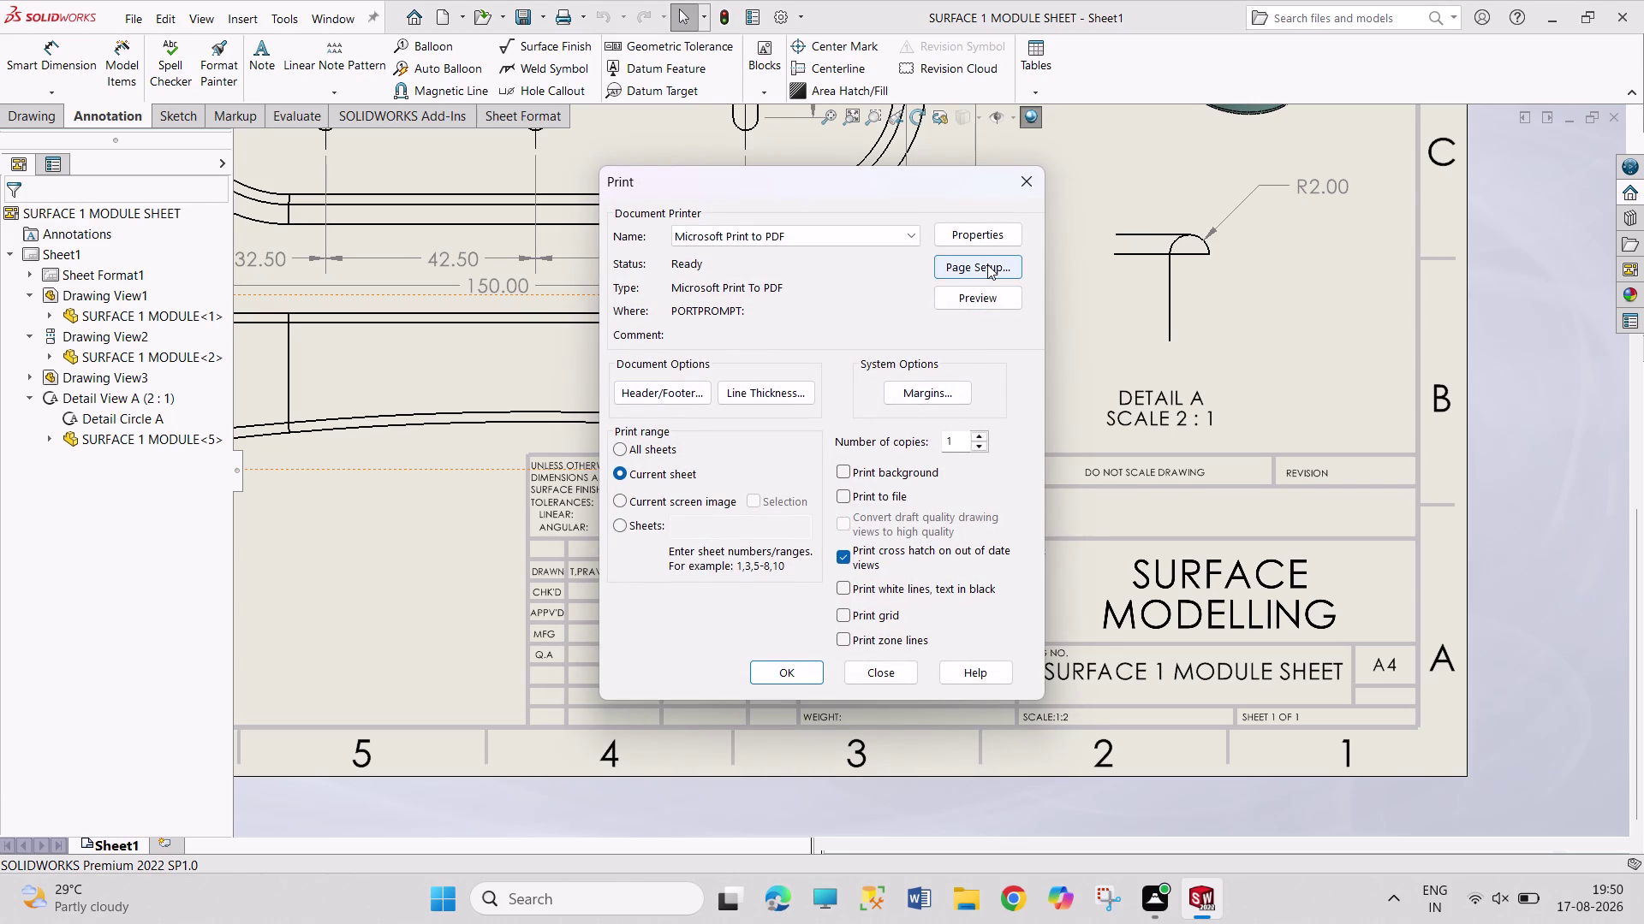
Review the paper size in Page Setup and set printing to all sheets.
click(987, 265)
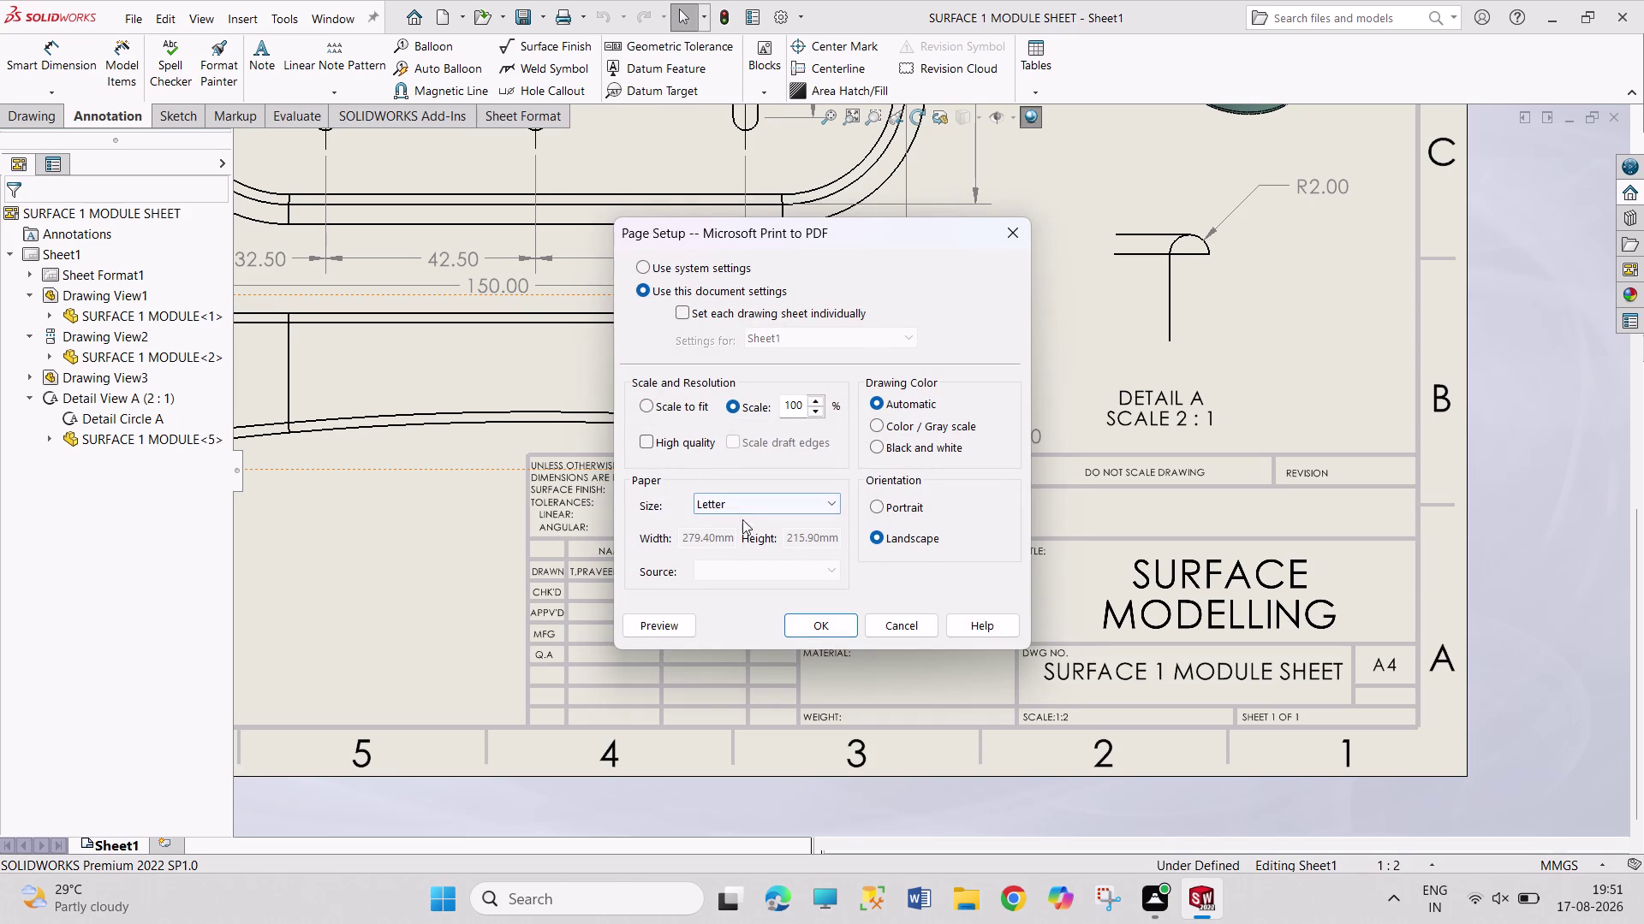
click(758, 505)
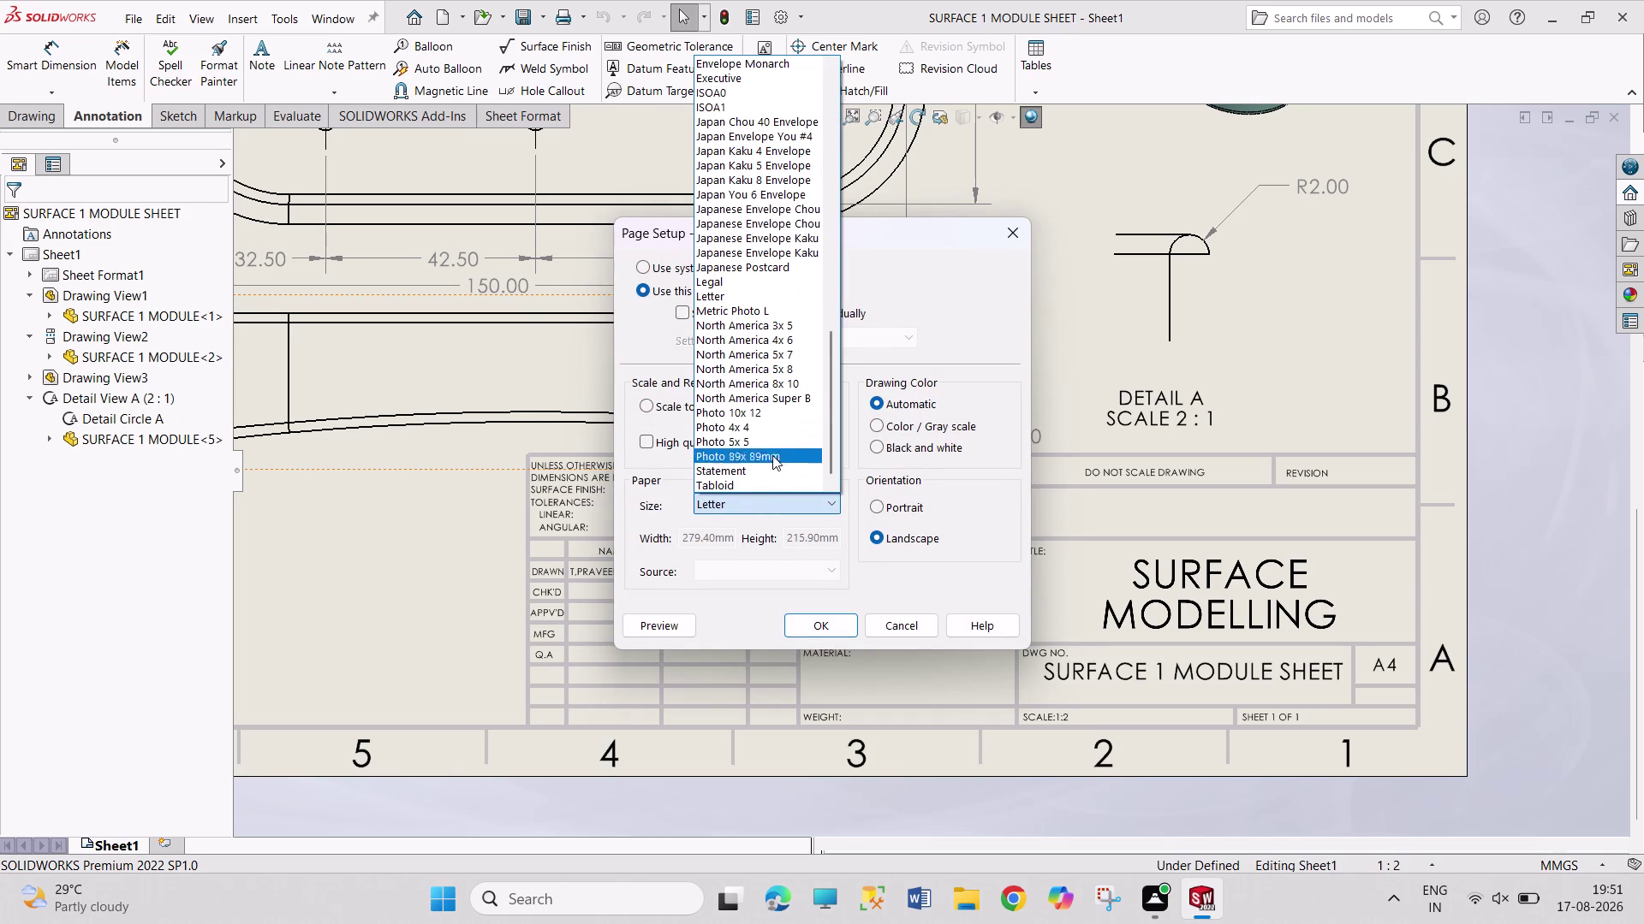
scroll(up, 3)
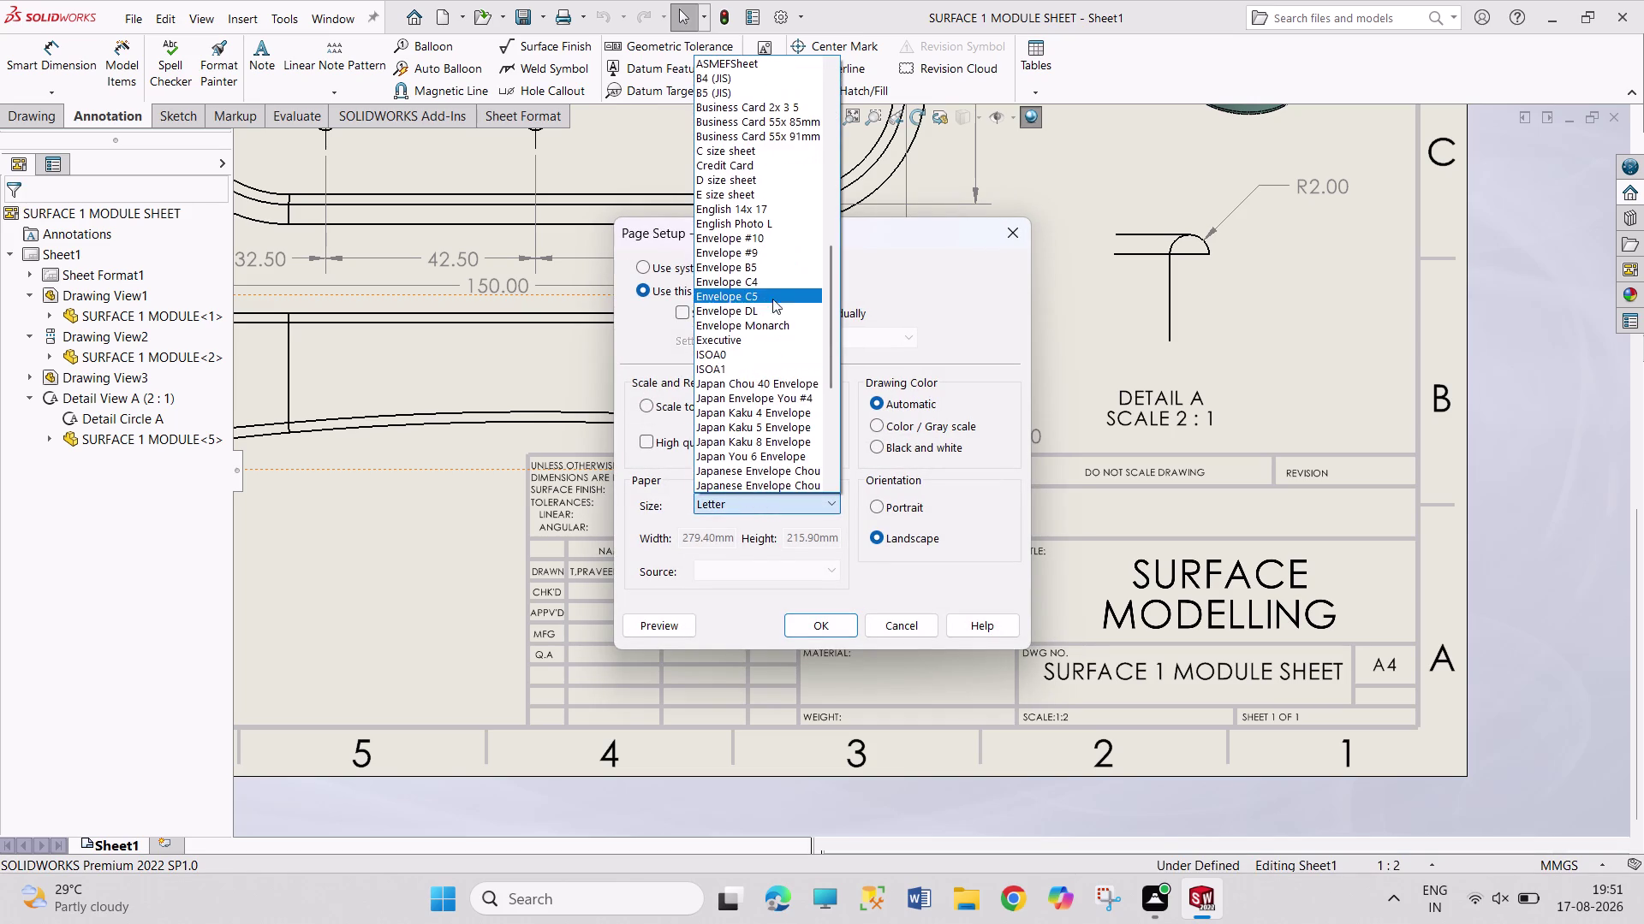
scroll(up, 3)
click(751, 152)
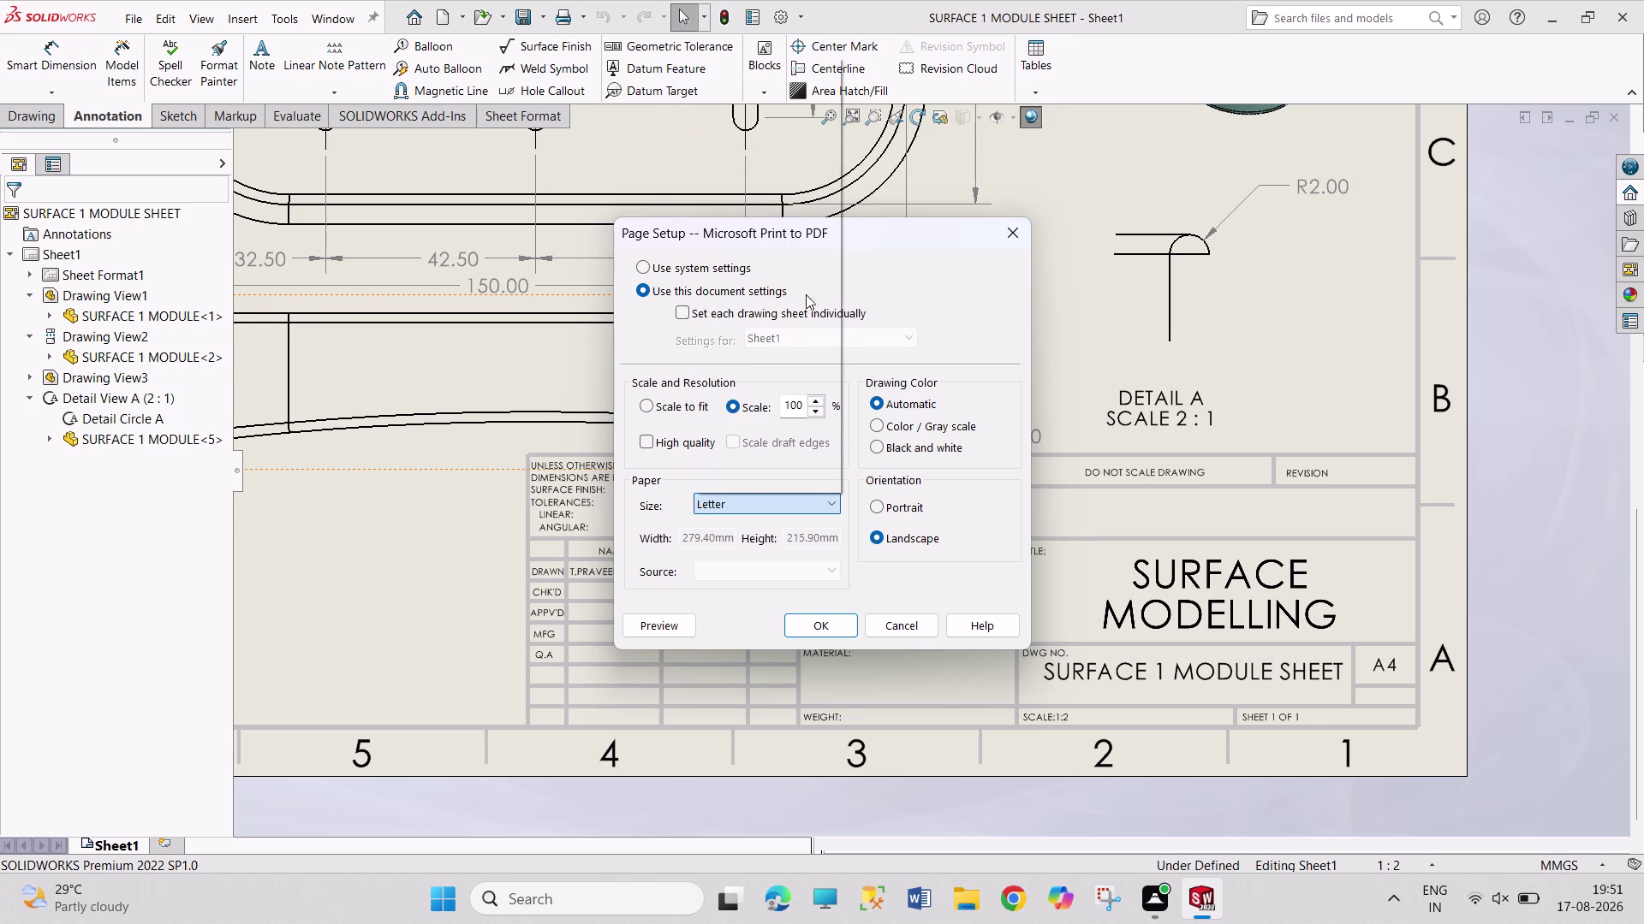
click(833, 619)
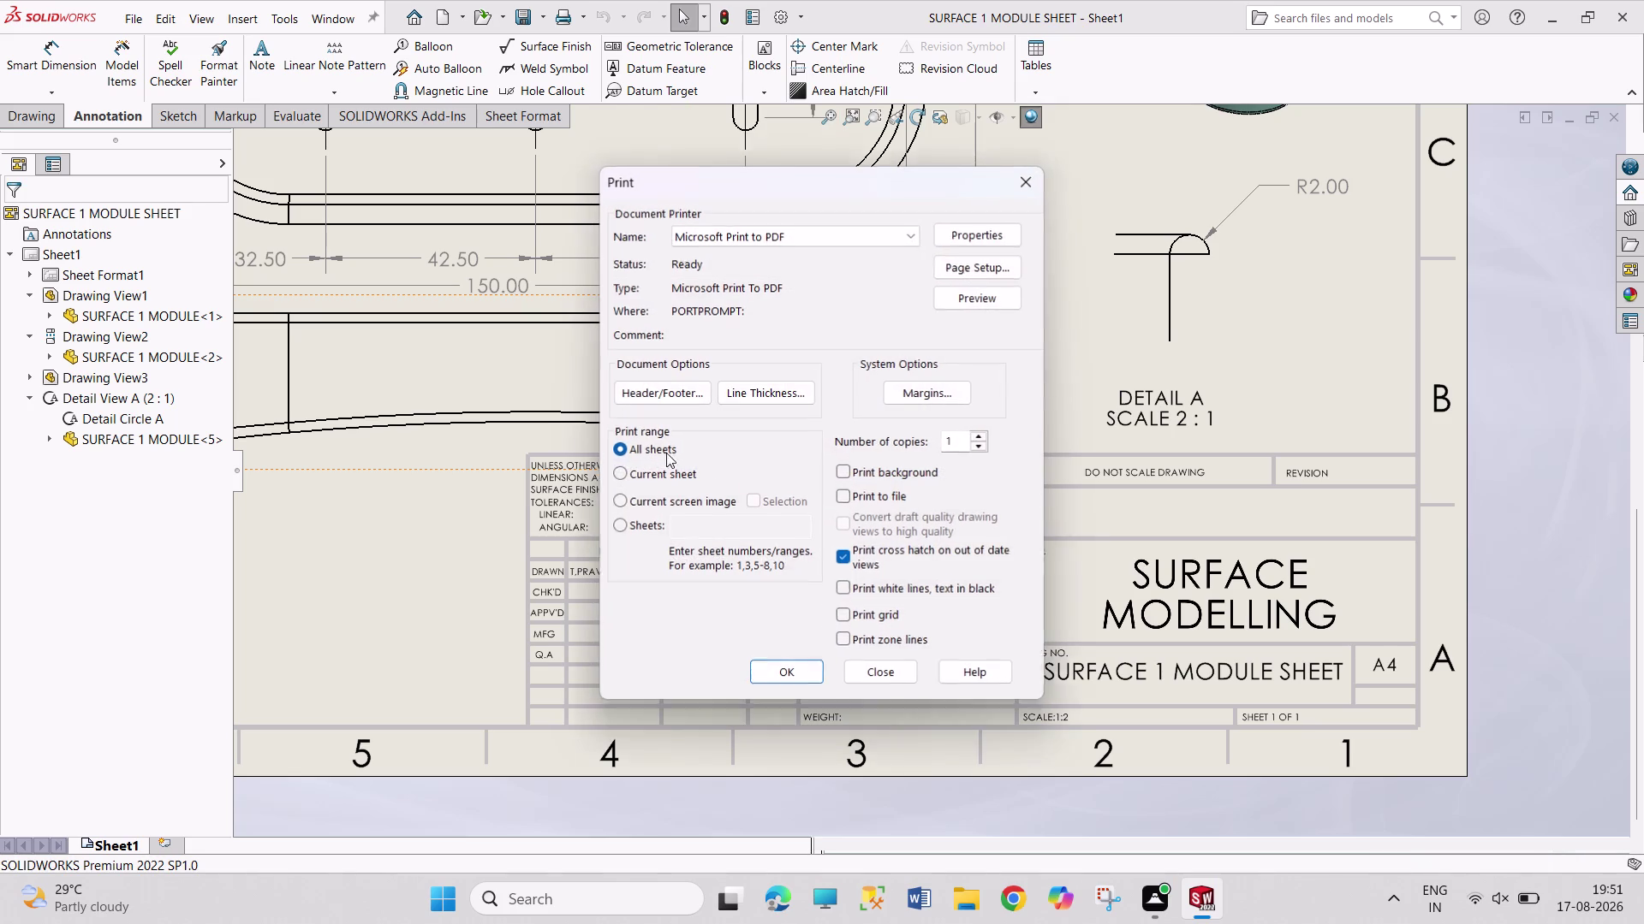
click(775, 680)
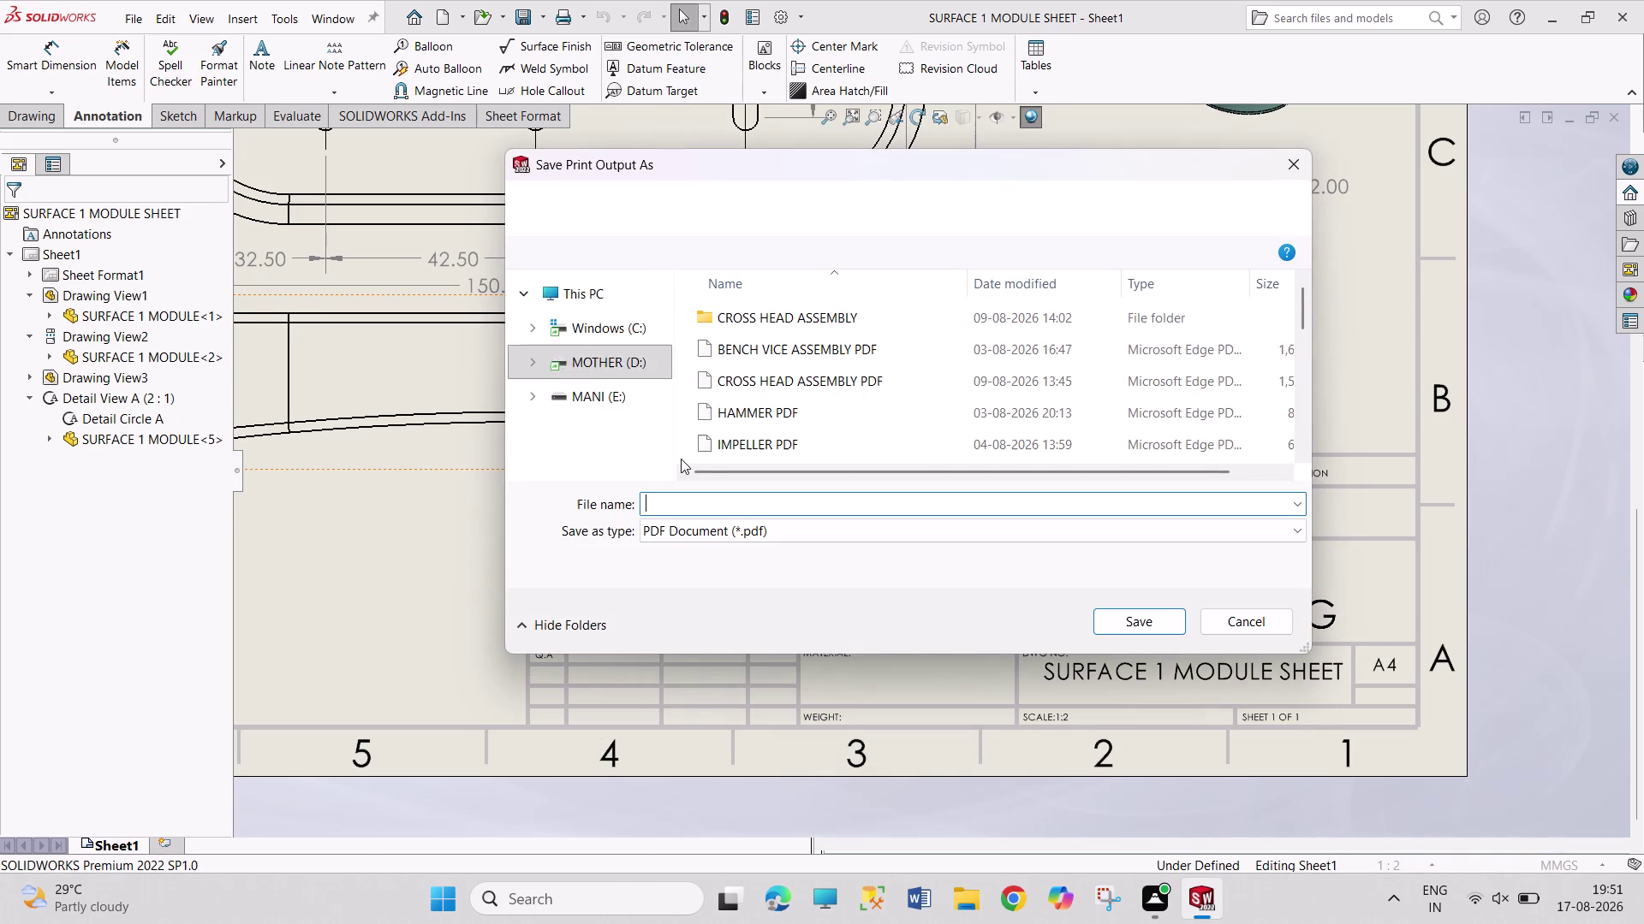
Save the print output as SURFACE 1 PDF and dismiss the low memory warning.
text(SURF)
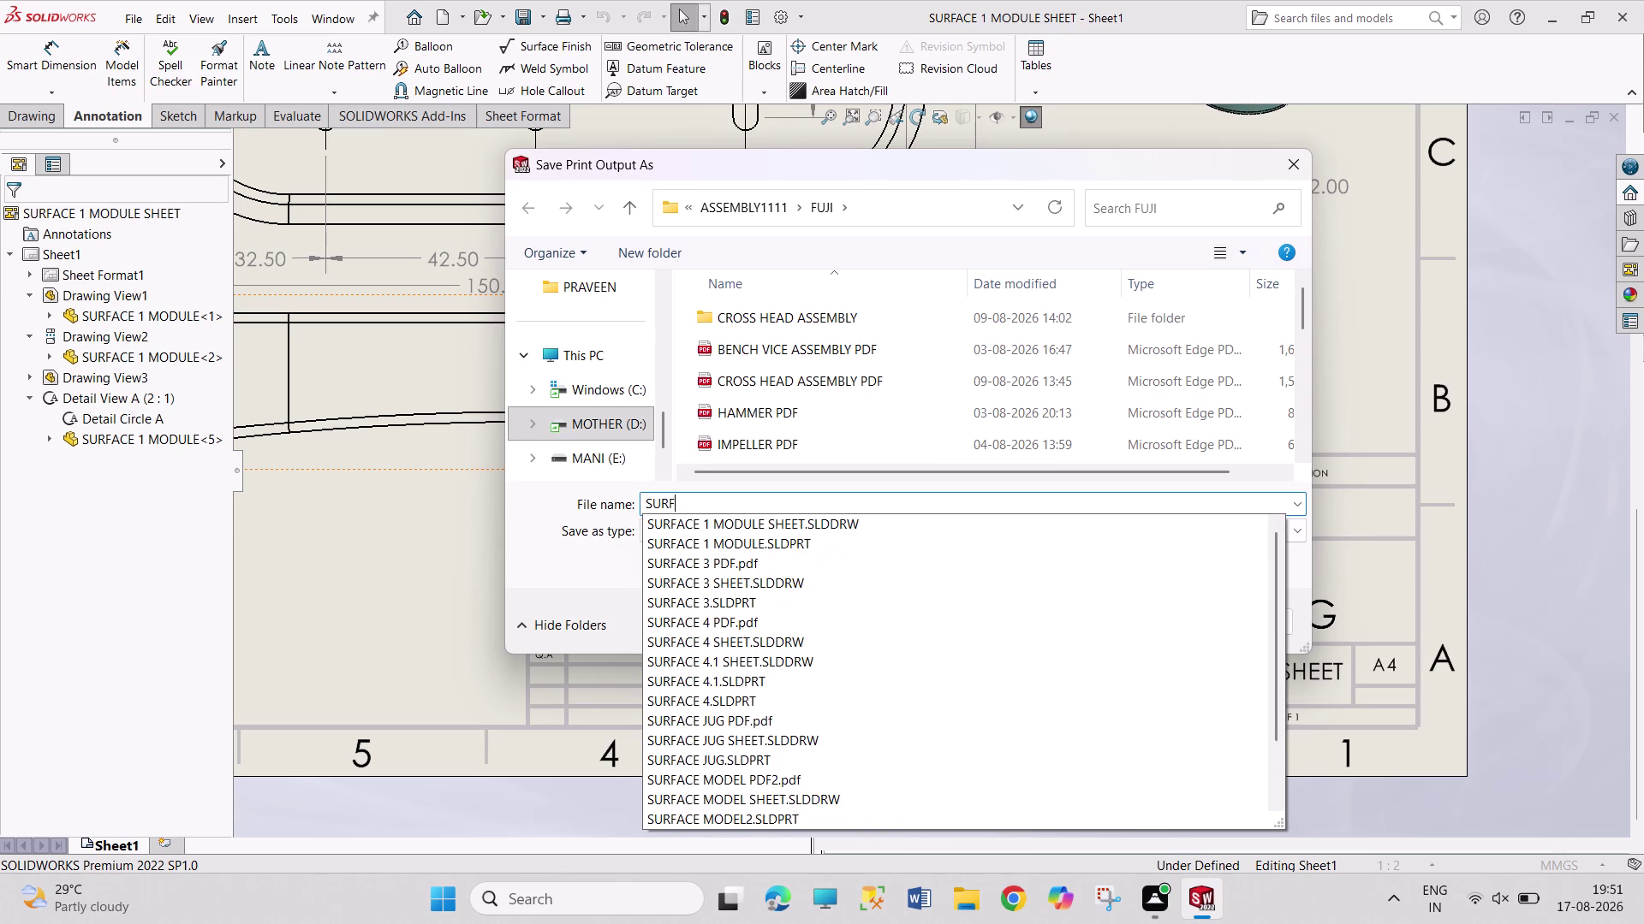
text(ACE)
key(space)
key(1)
key(space)
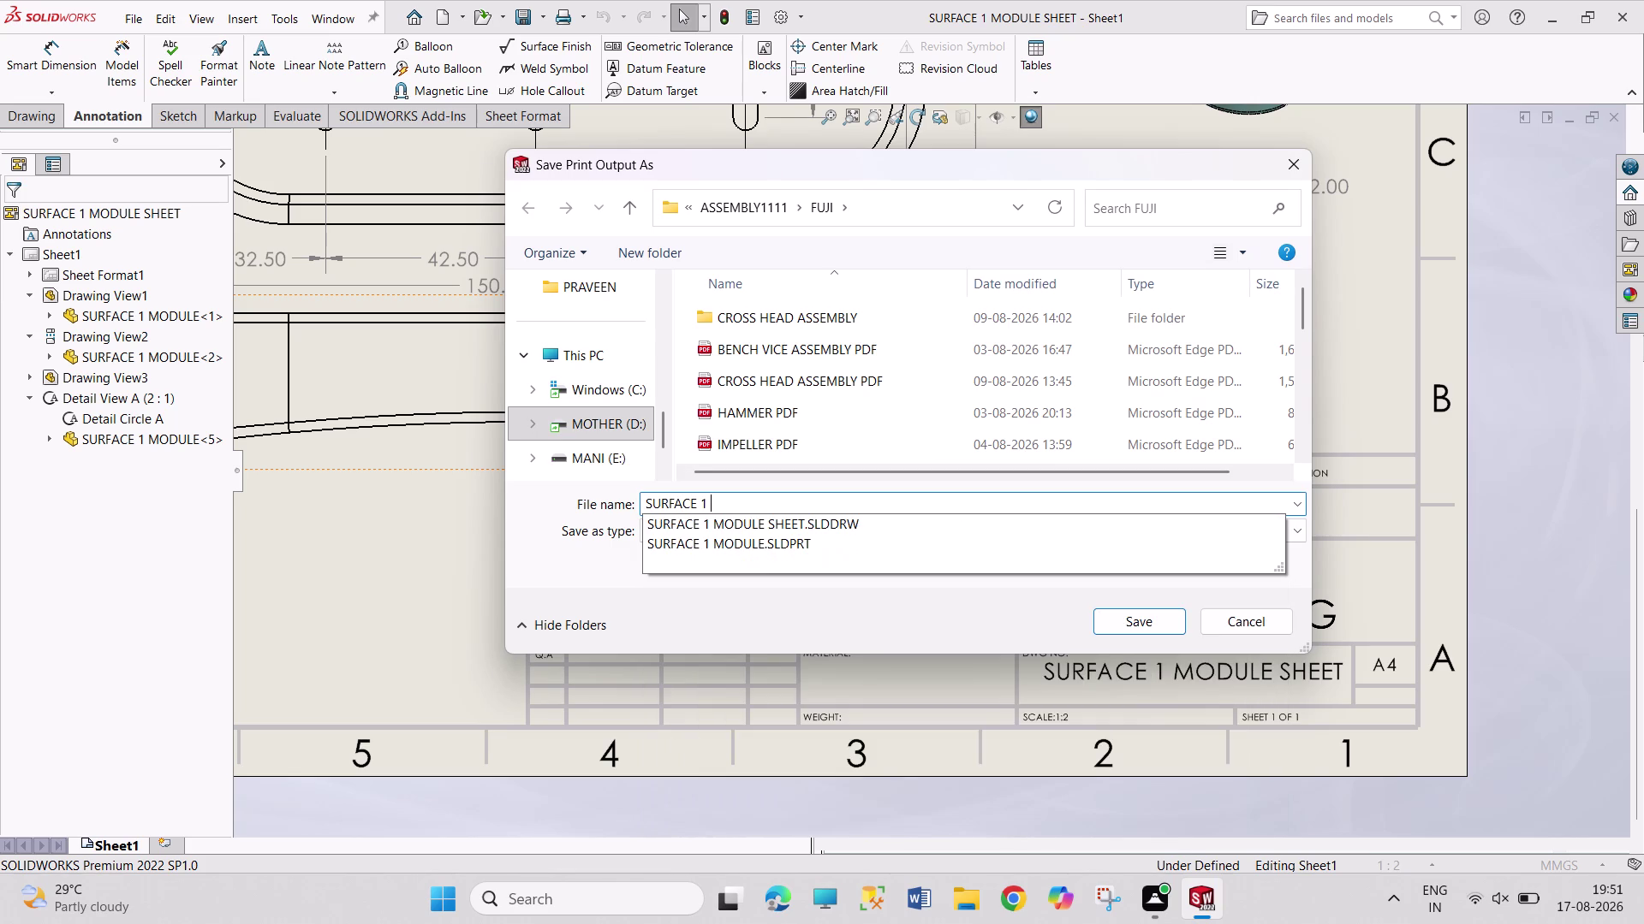
text(PDF)
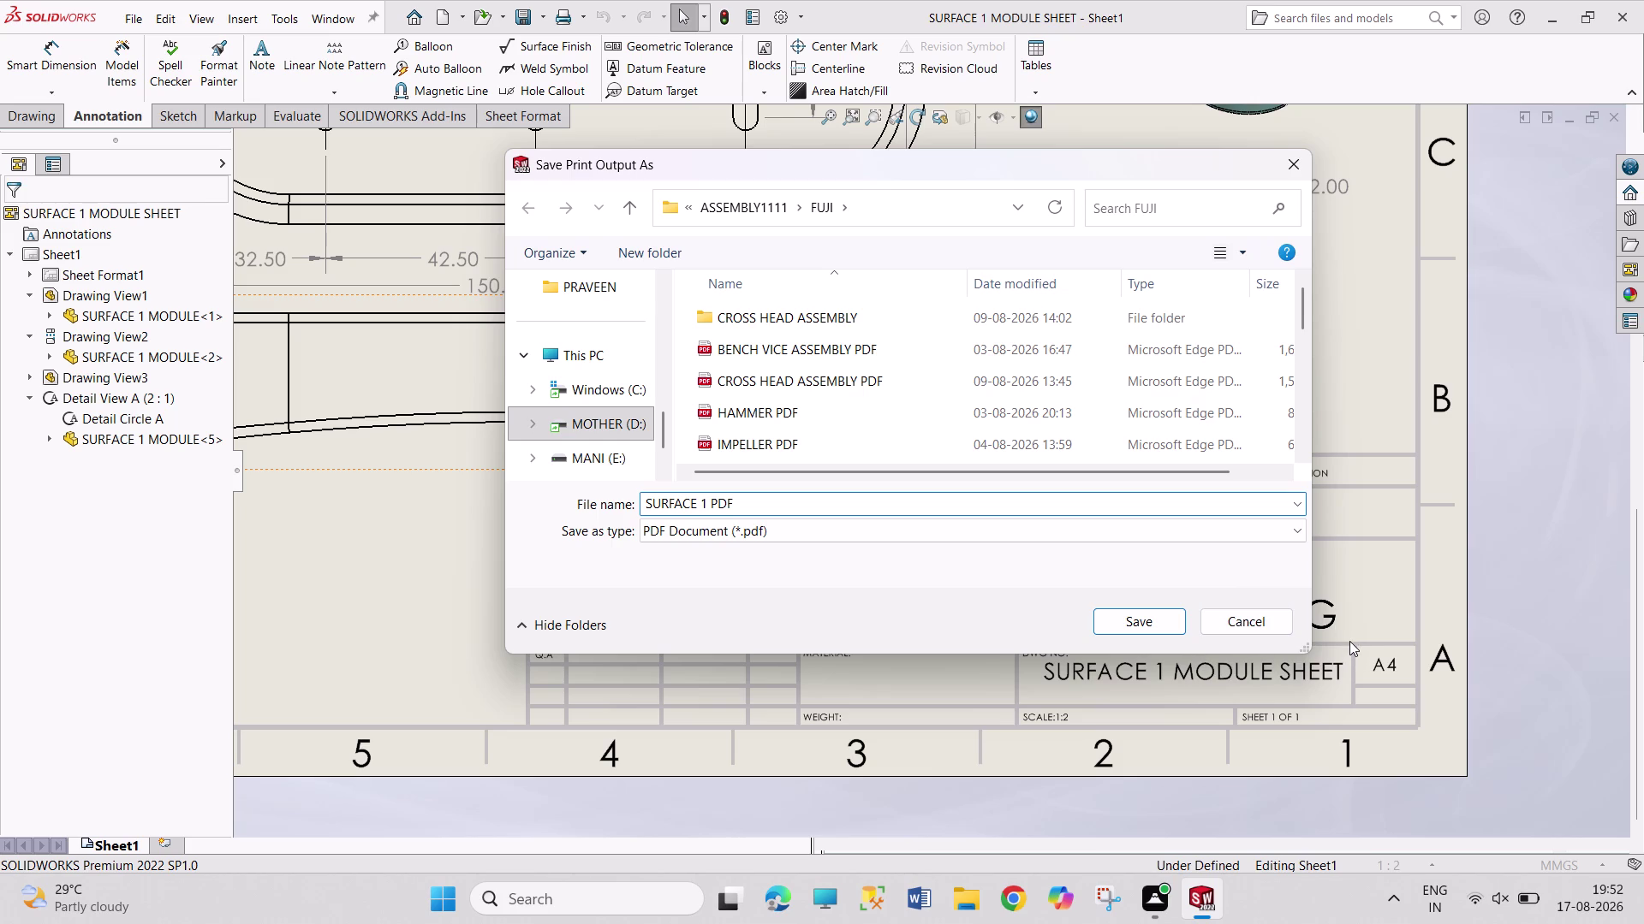
click(1165, 618)
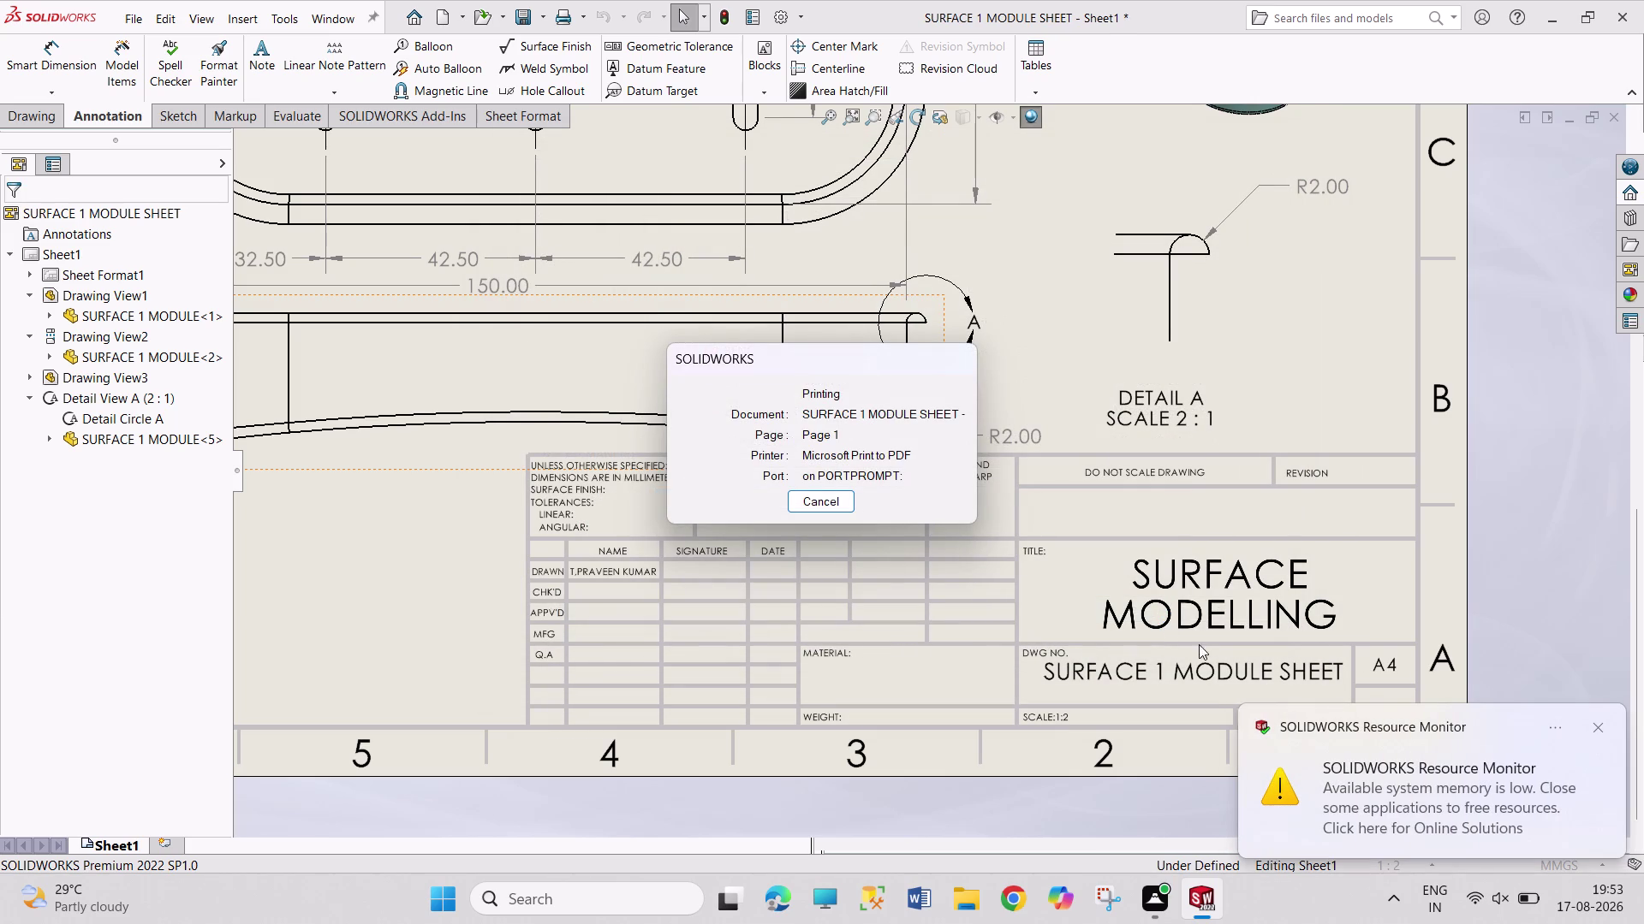
click(1593, 733)
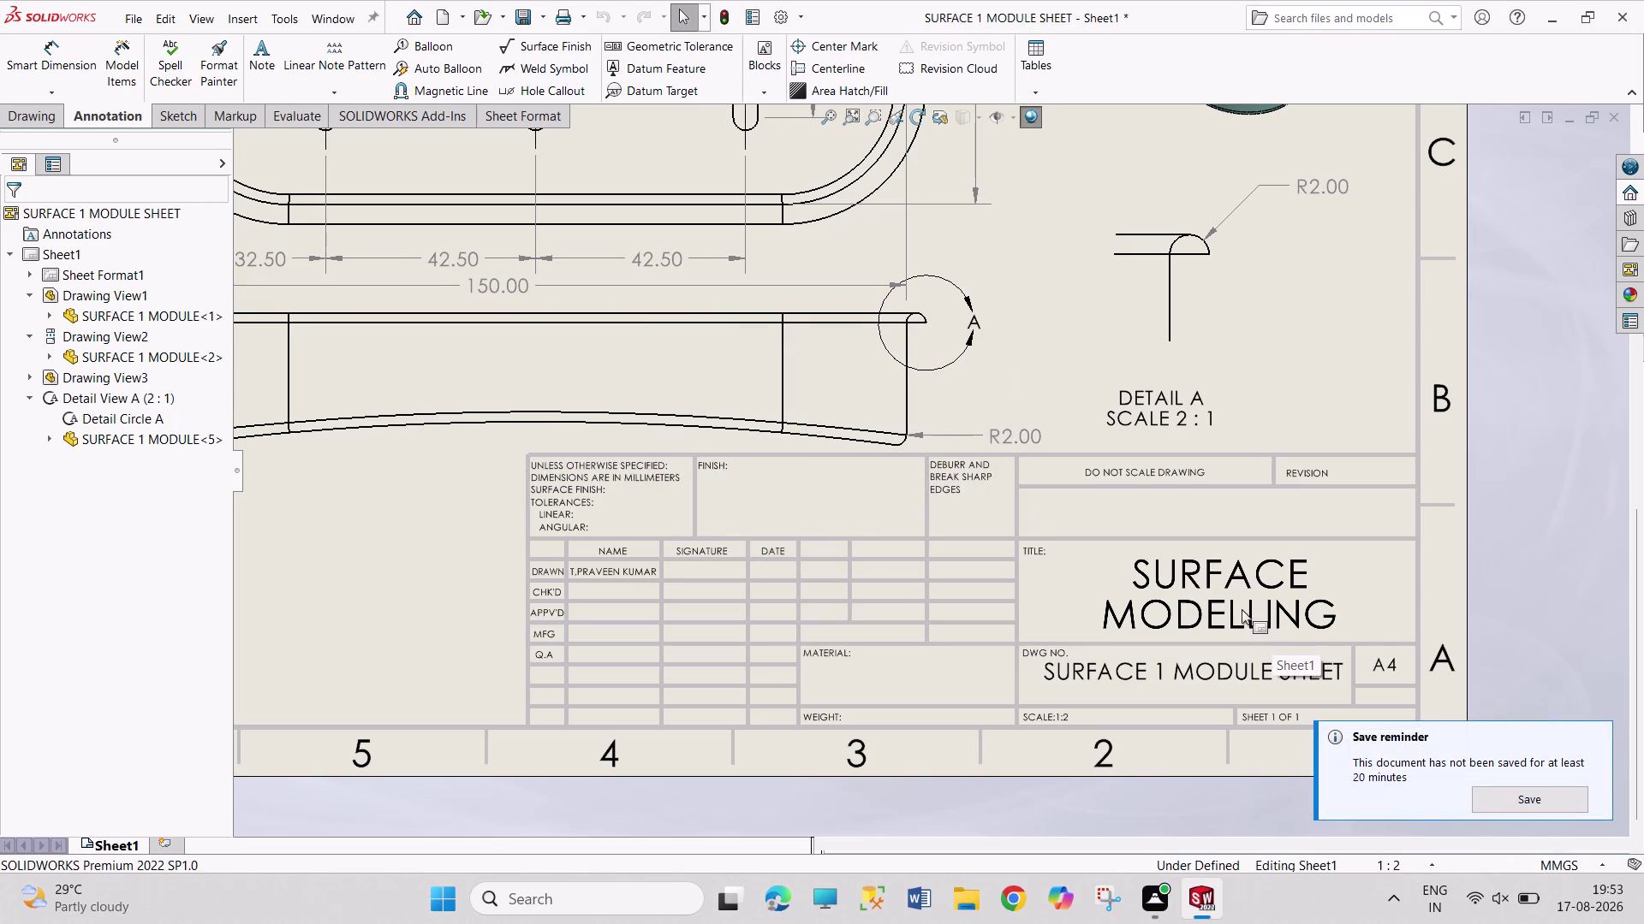
Zoom the sheet view once the PDF print has finished.
scroll(up, 3)
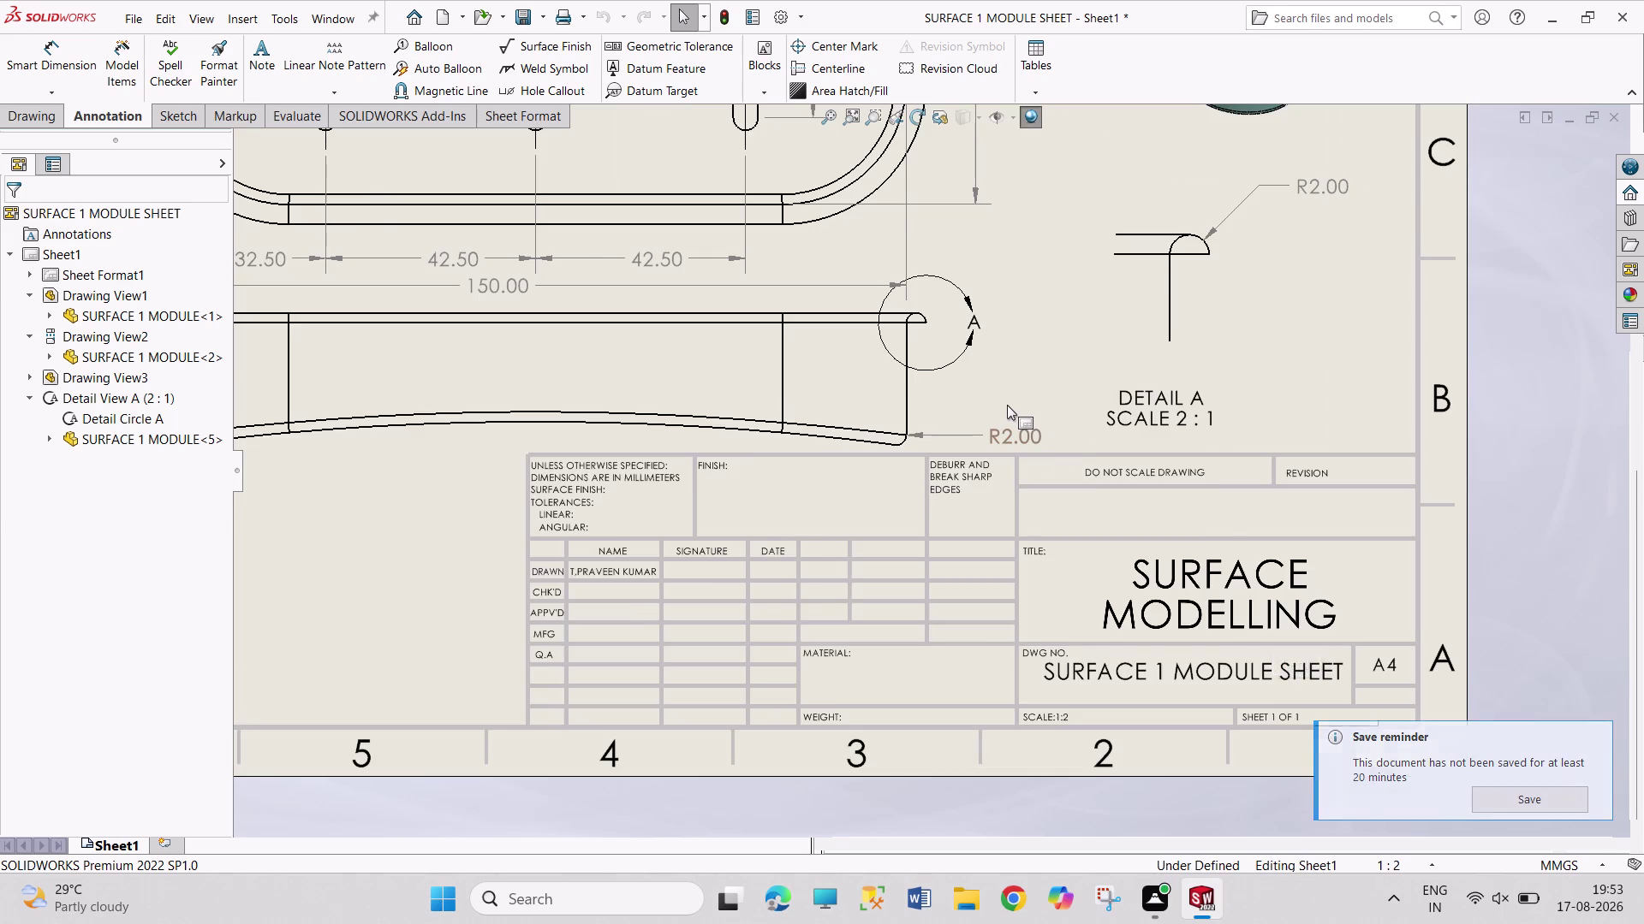
scroll(up, 3)
scroll(up, 3)
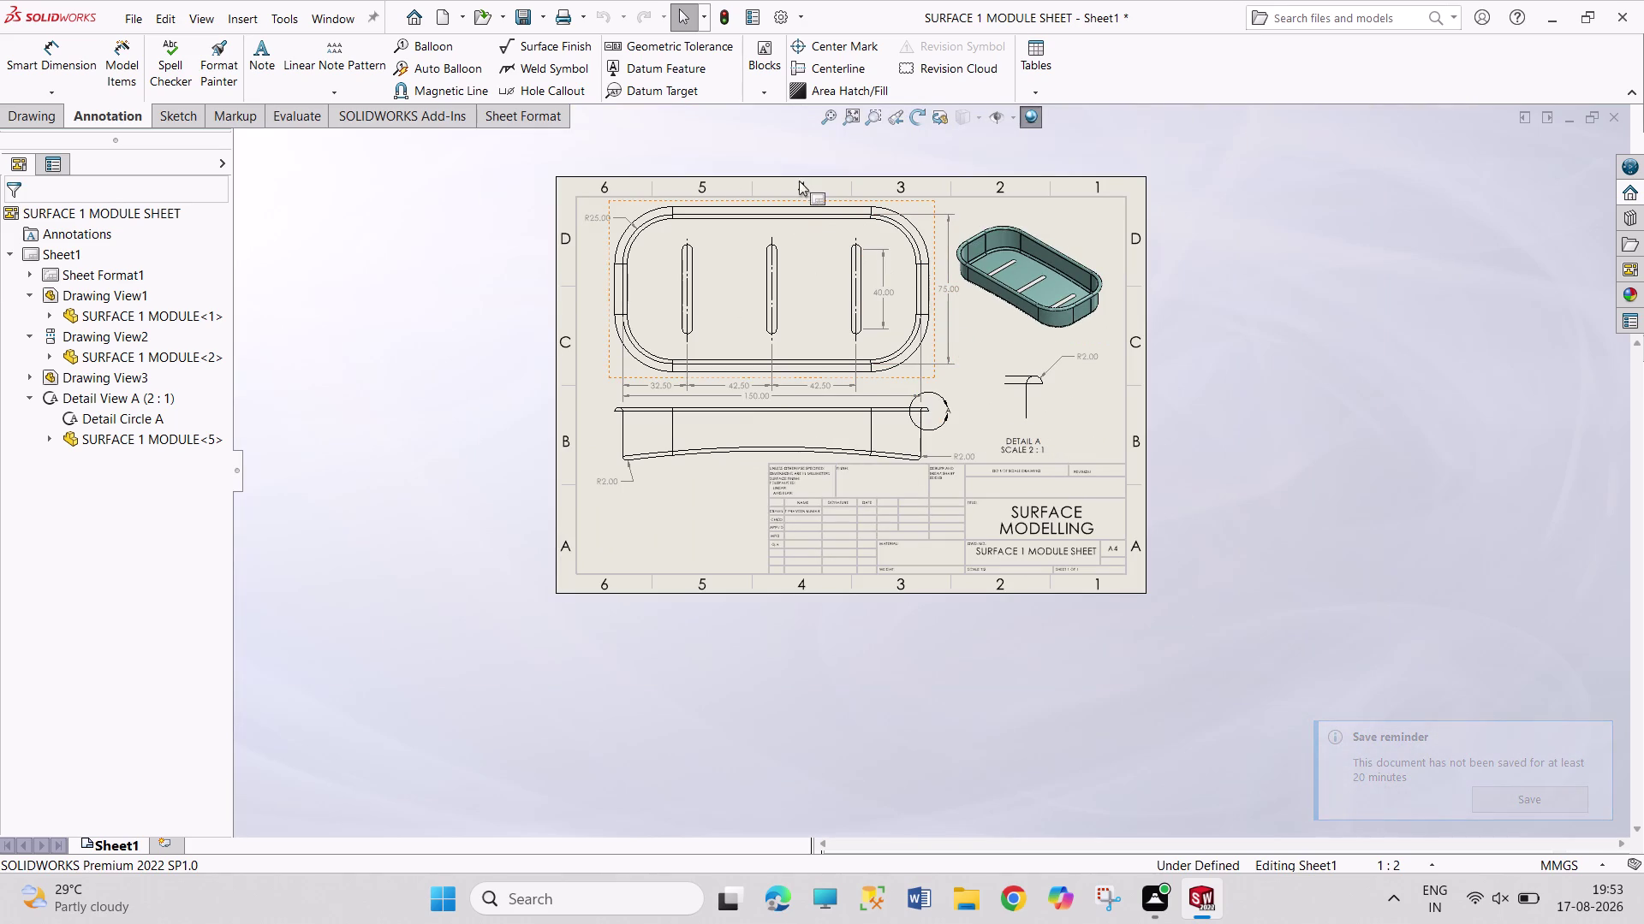
scroll(down, 3)
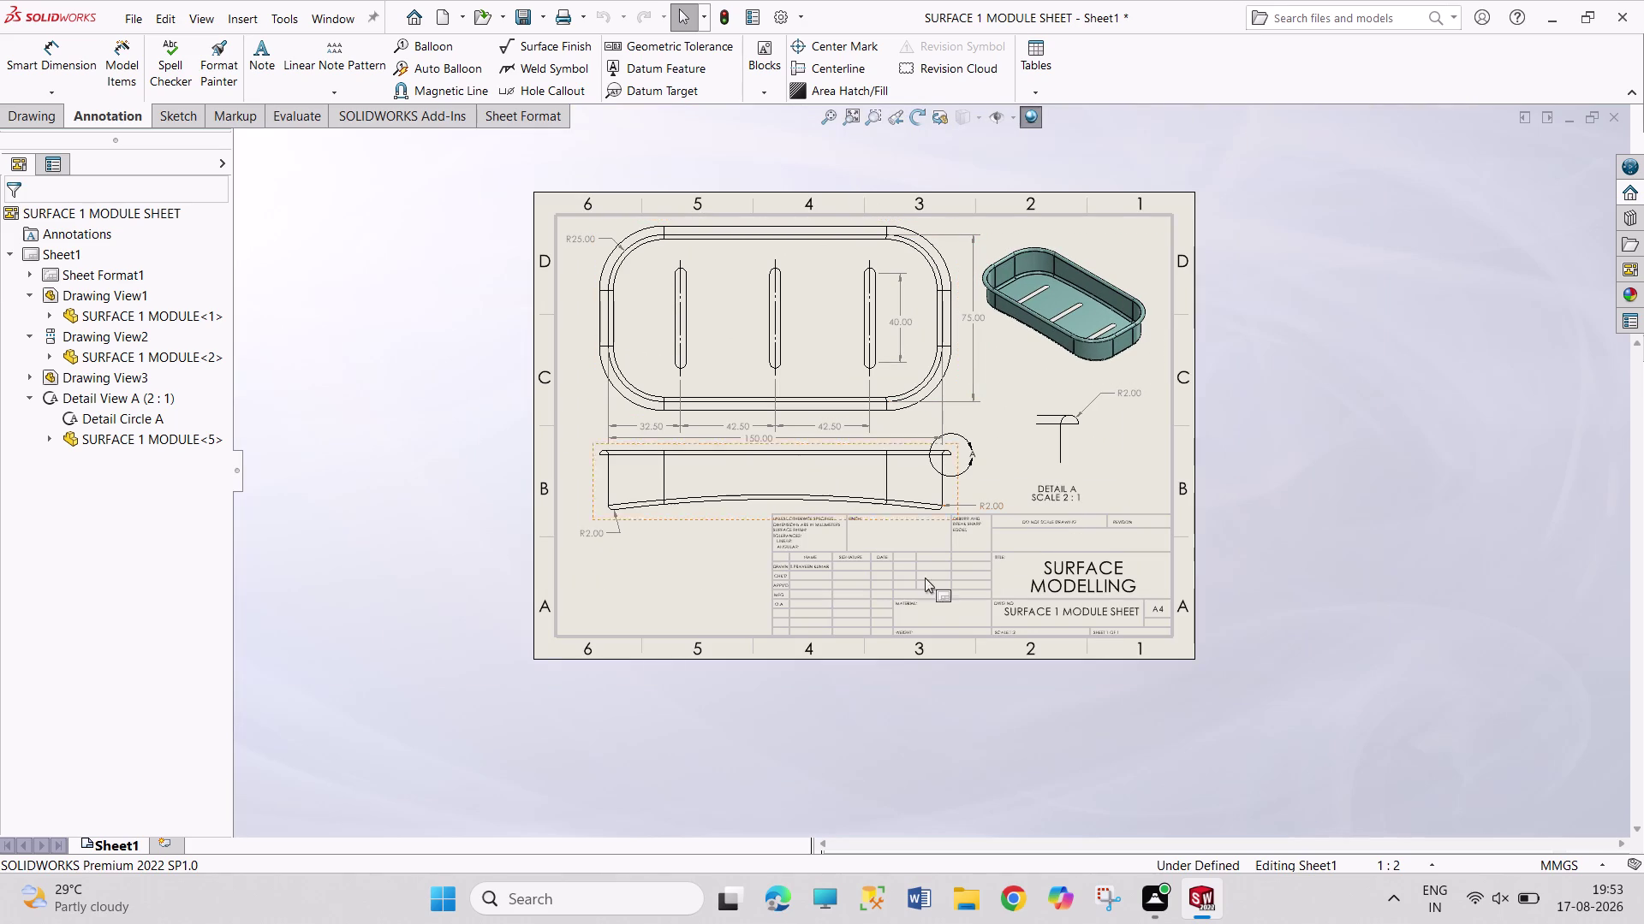
drag(1308, 342, 1305, 357)
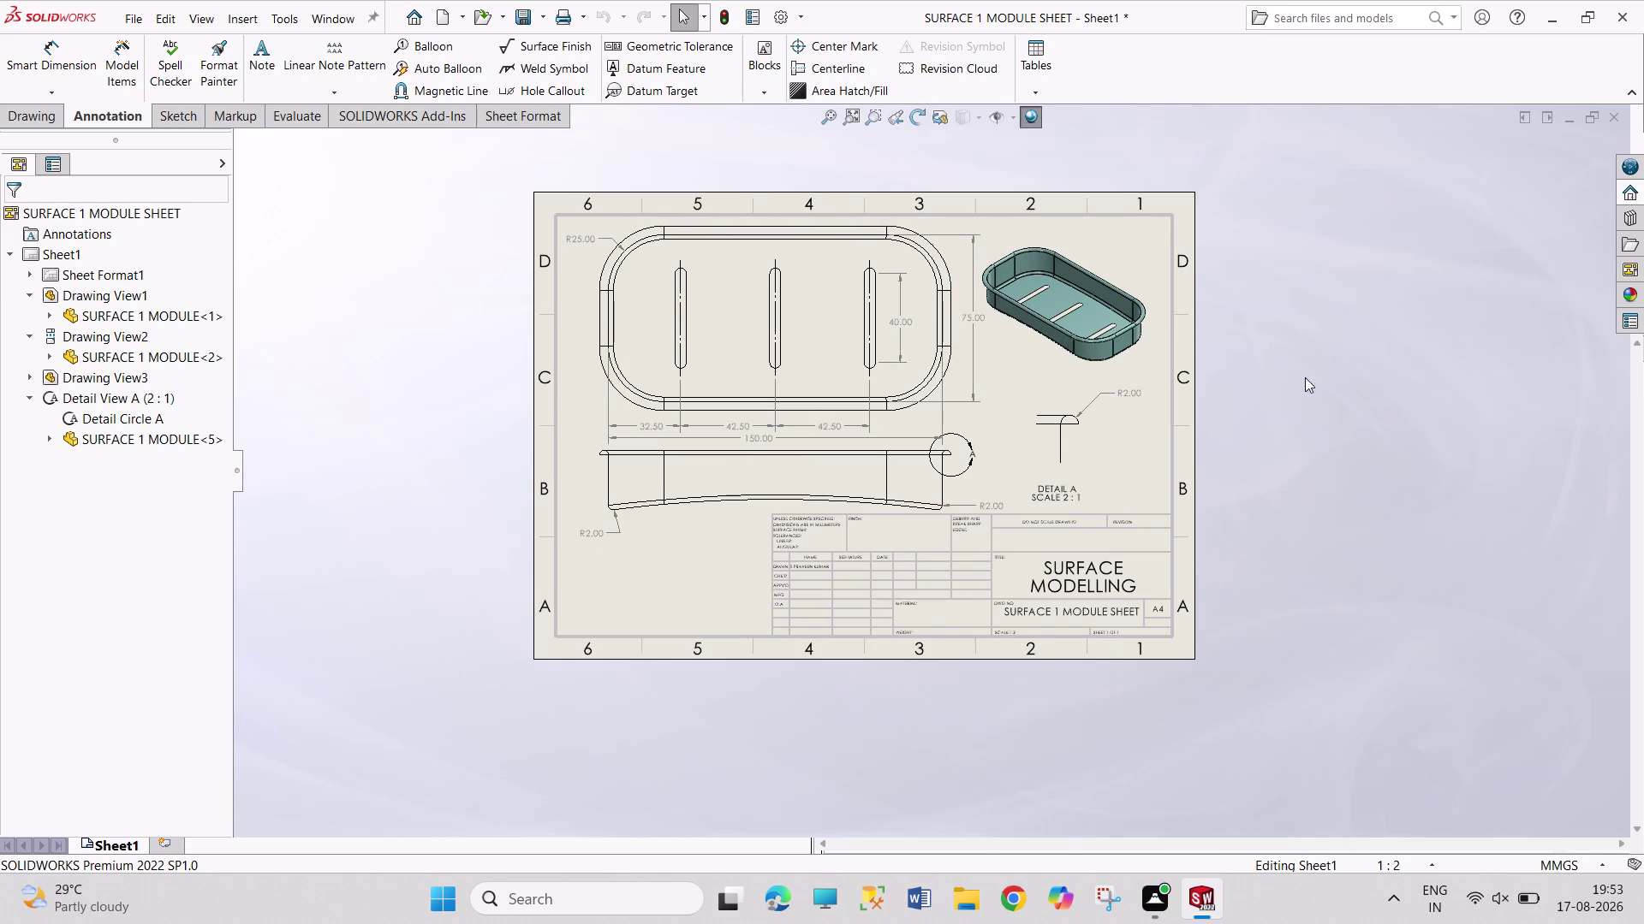
drag(1305, 357, 1411, 485)
drag(1298, 350, 1405, 516)
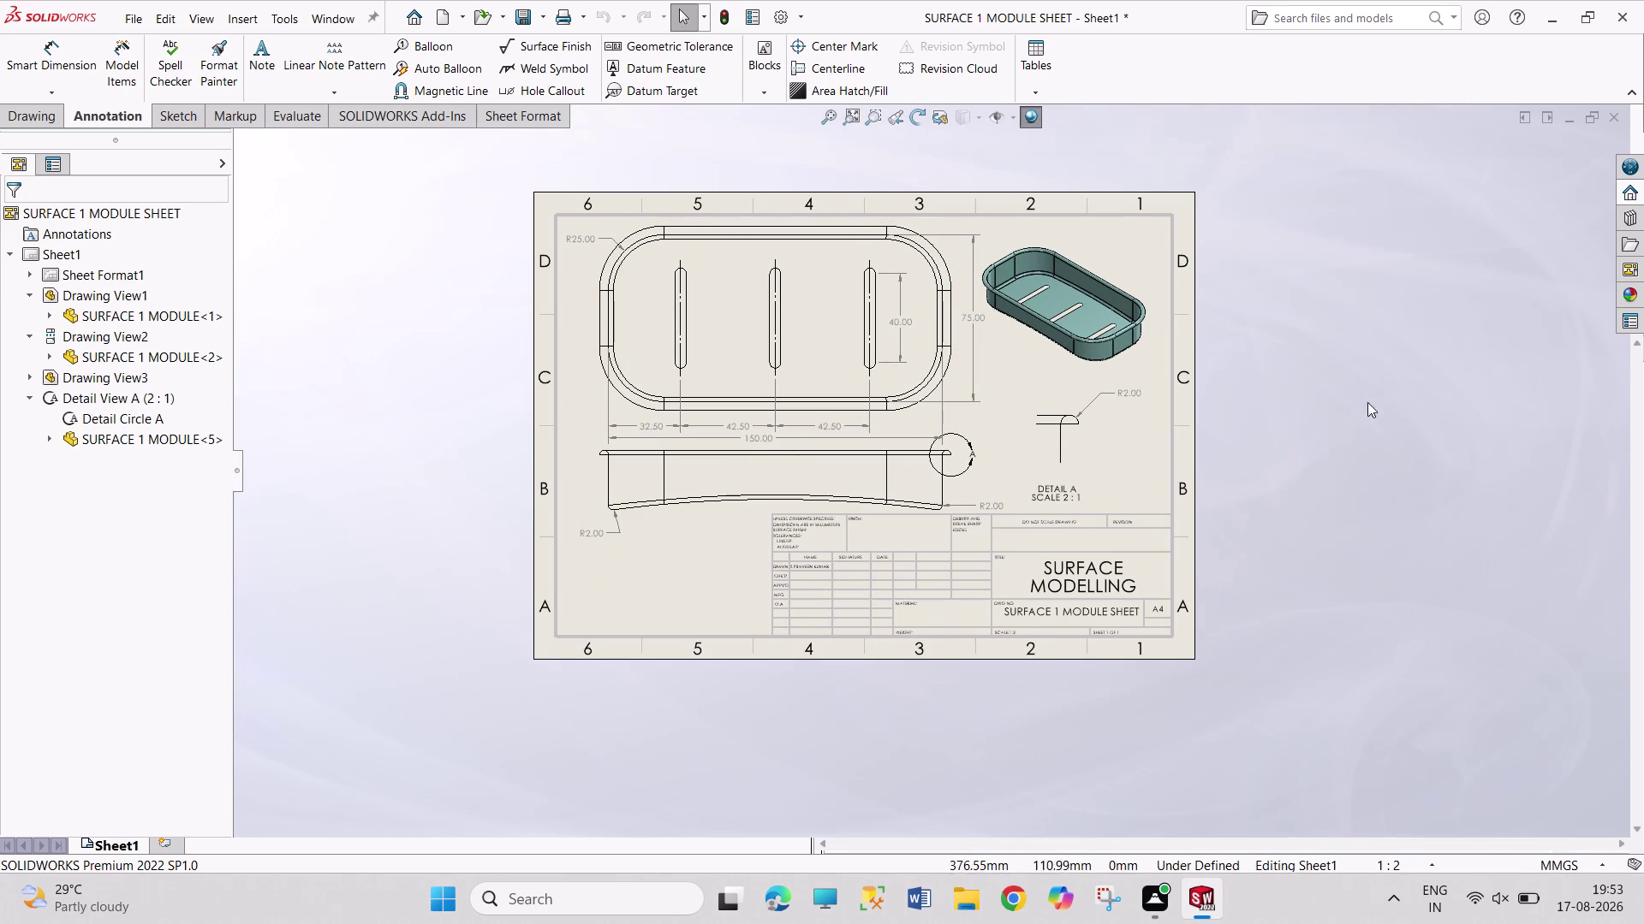
drag(1349, 367, 1463, 547)
drag(1380, 372, 1473, 534)
drag(1206, 178, 1262, 605)
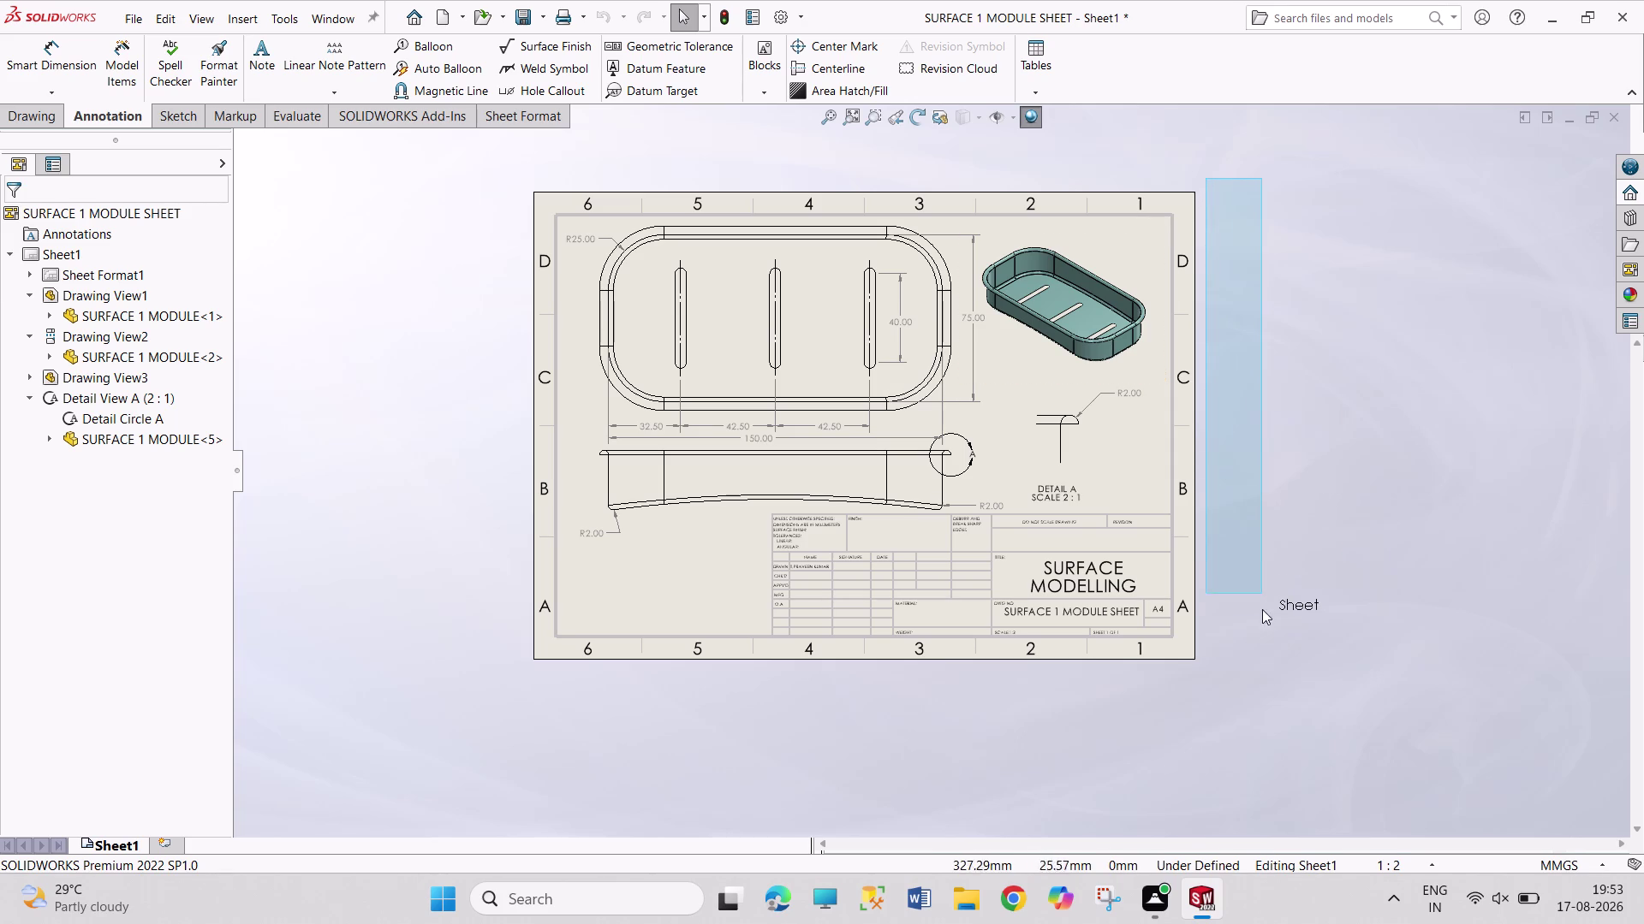
drag(1261, 604, 1267, 675)
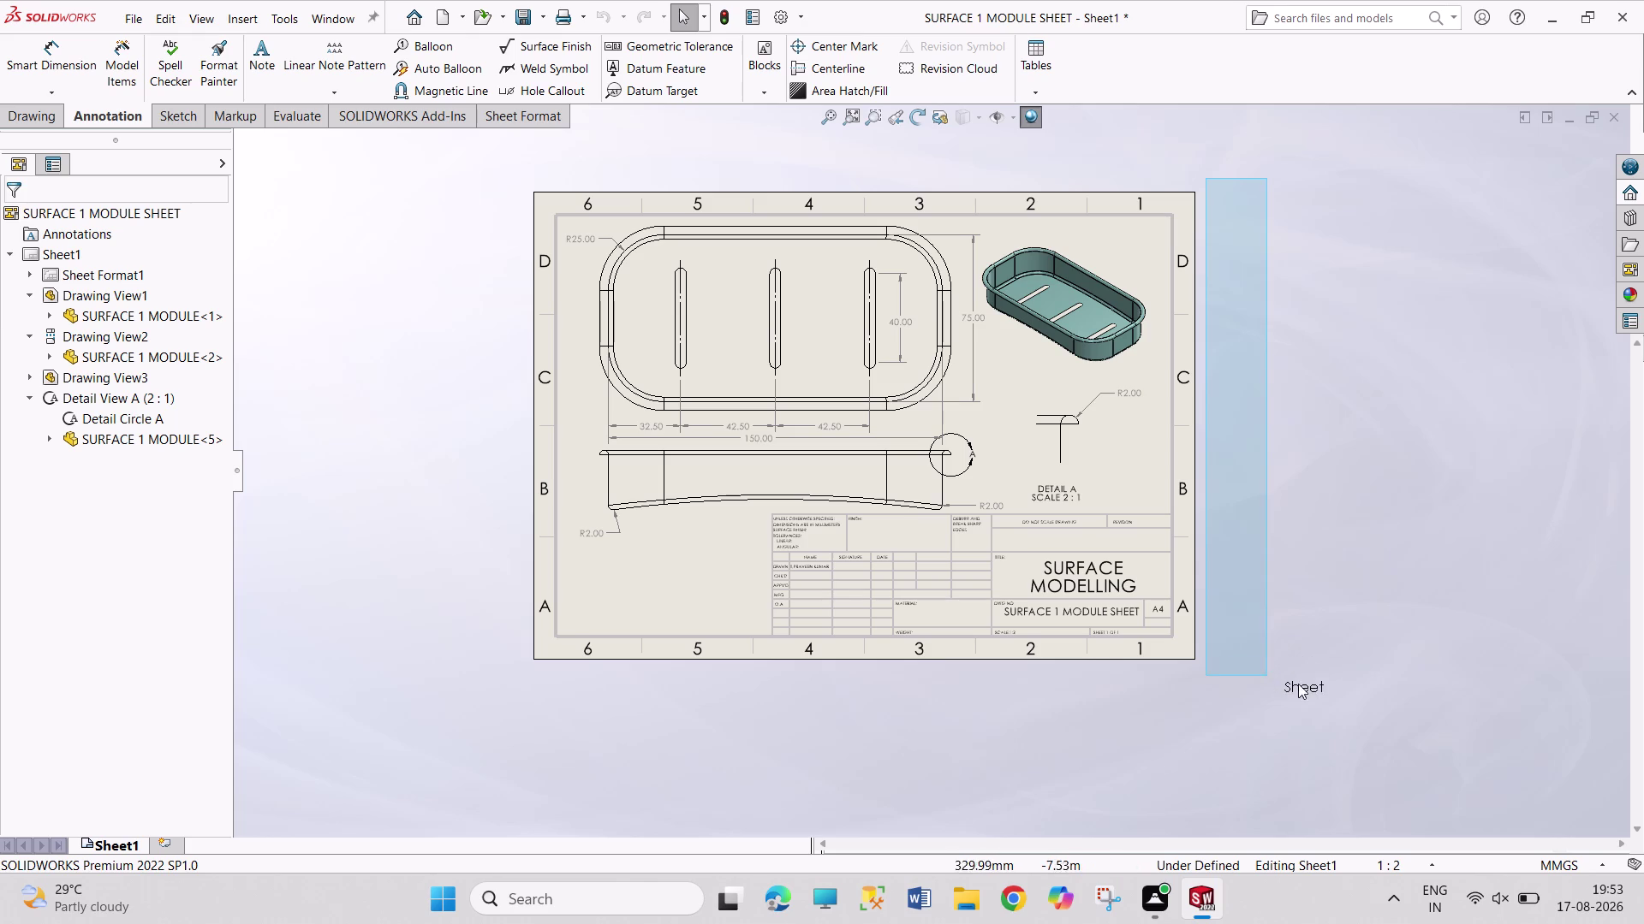
drag(1267, 675, 1458, 686)
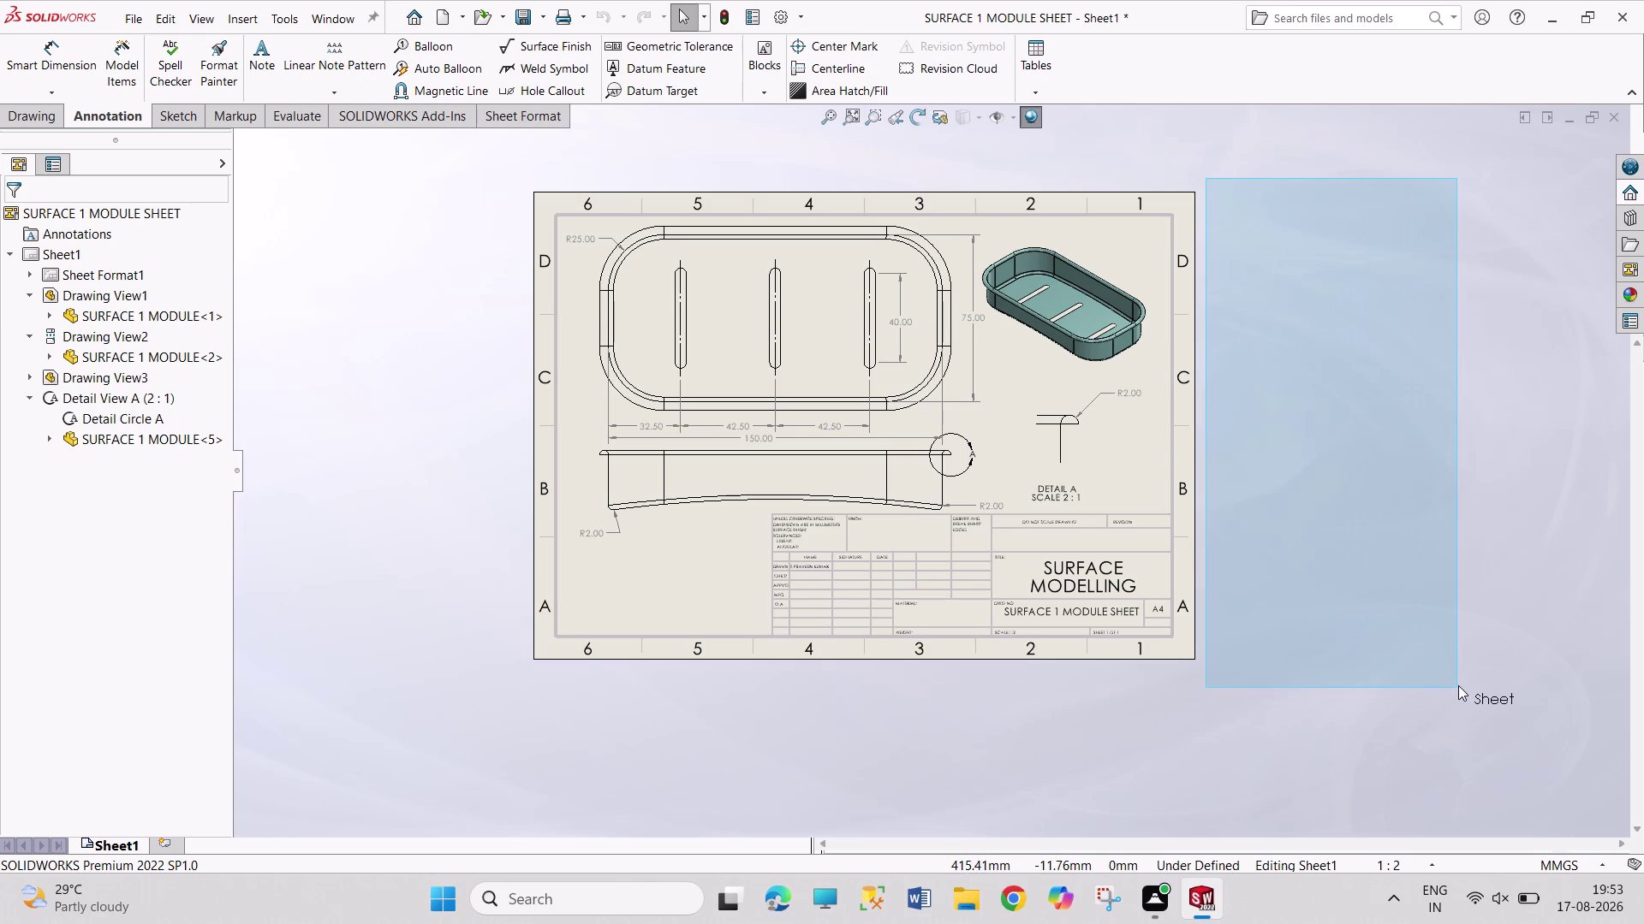
drag(1457, 686, 1389, 685)
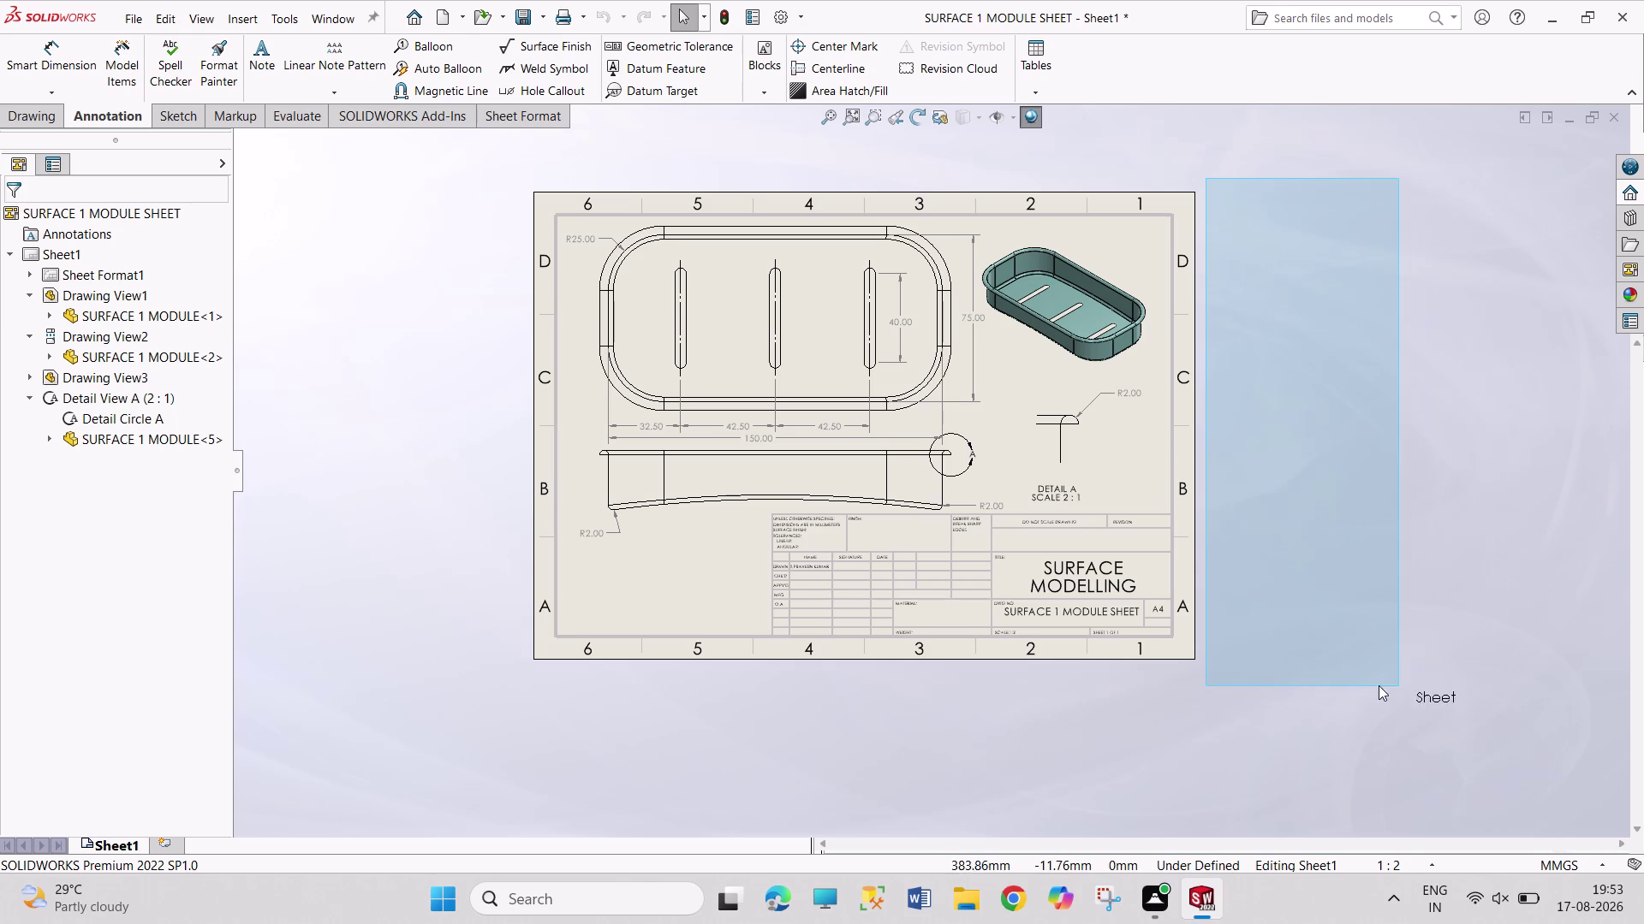
drag(1389, 686, 1191, 678)
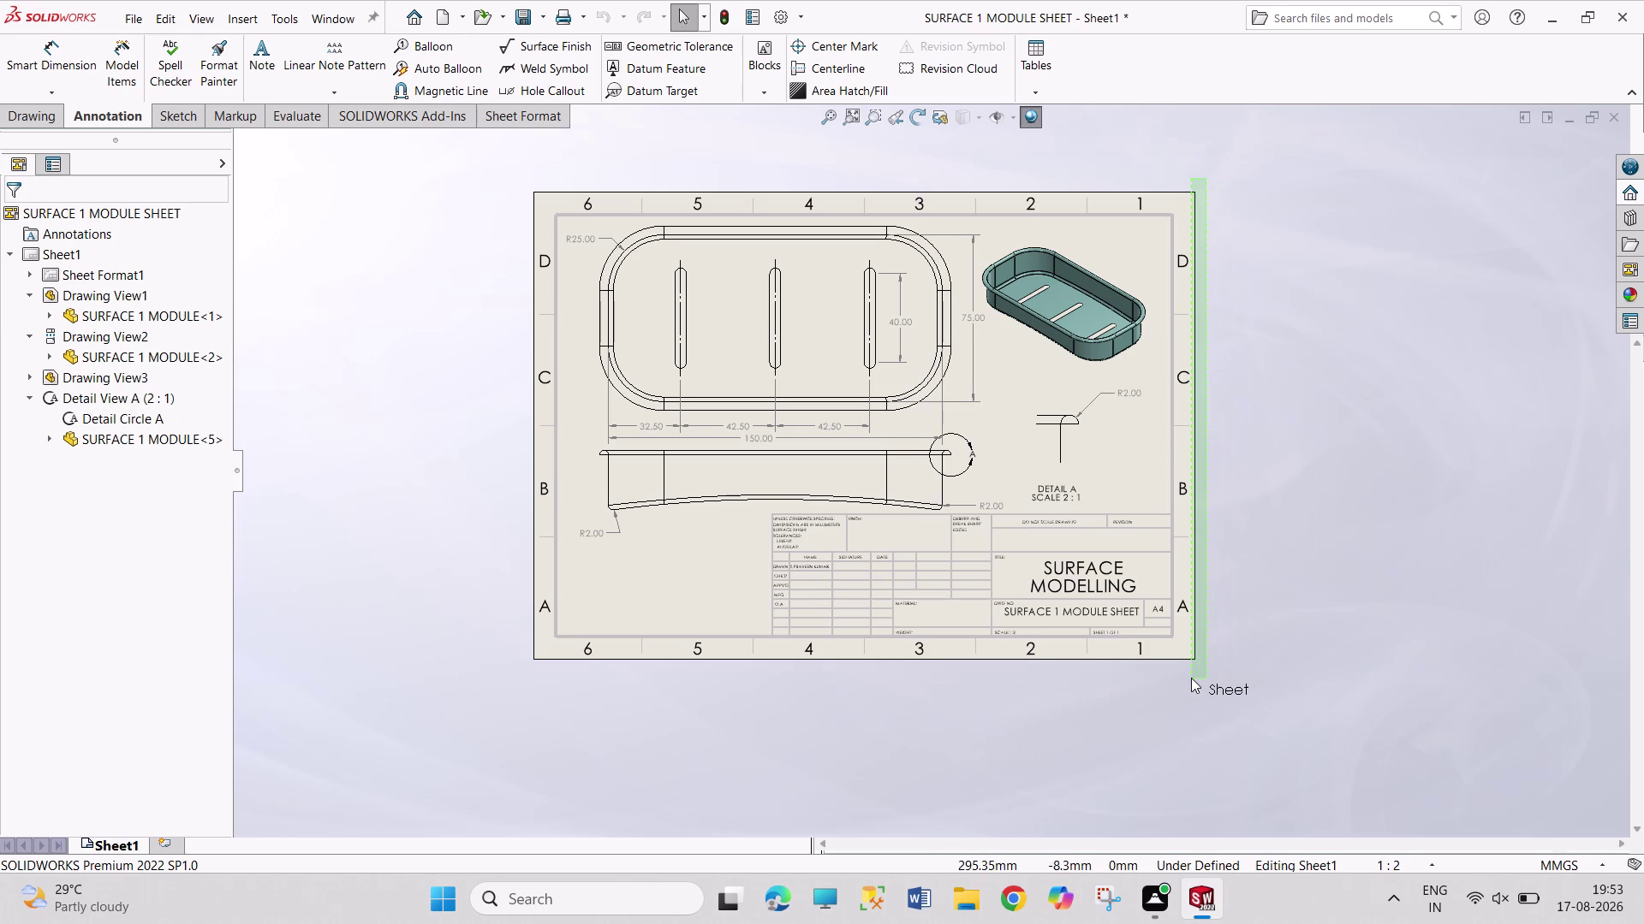
drag(1191, 678, 1498, 688)
drag(1500, 687, 1372, 687)
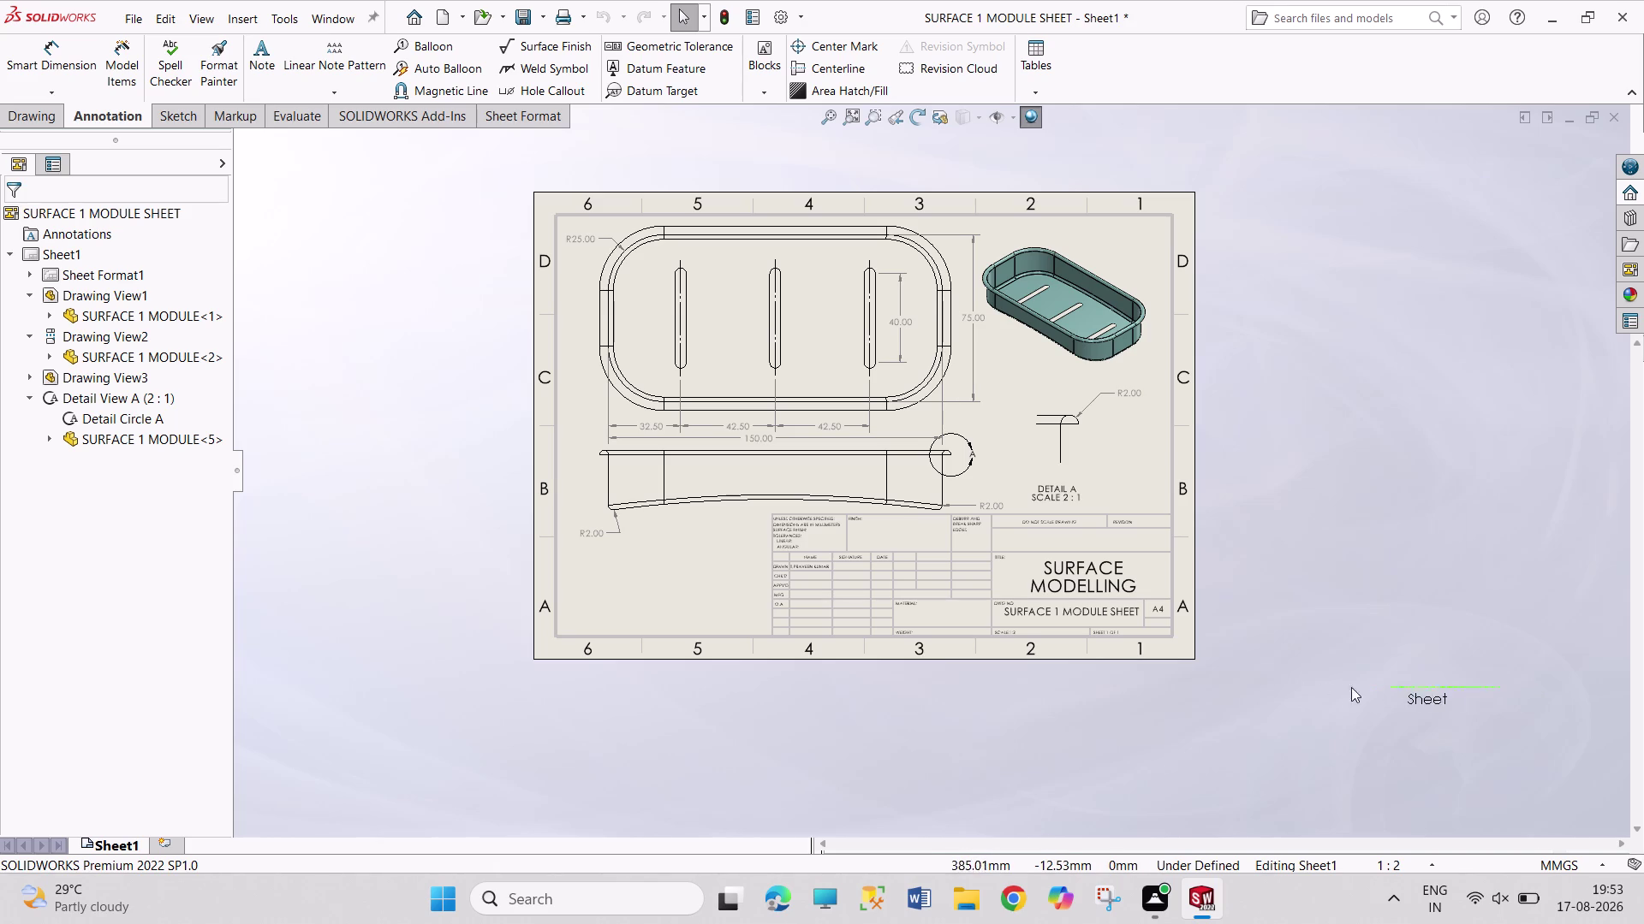
drag(1373, 687, 1200, 248)
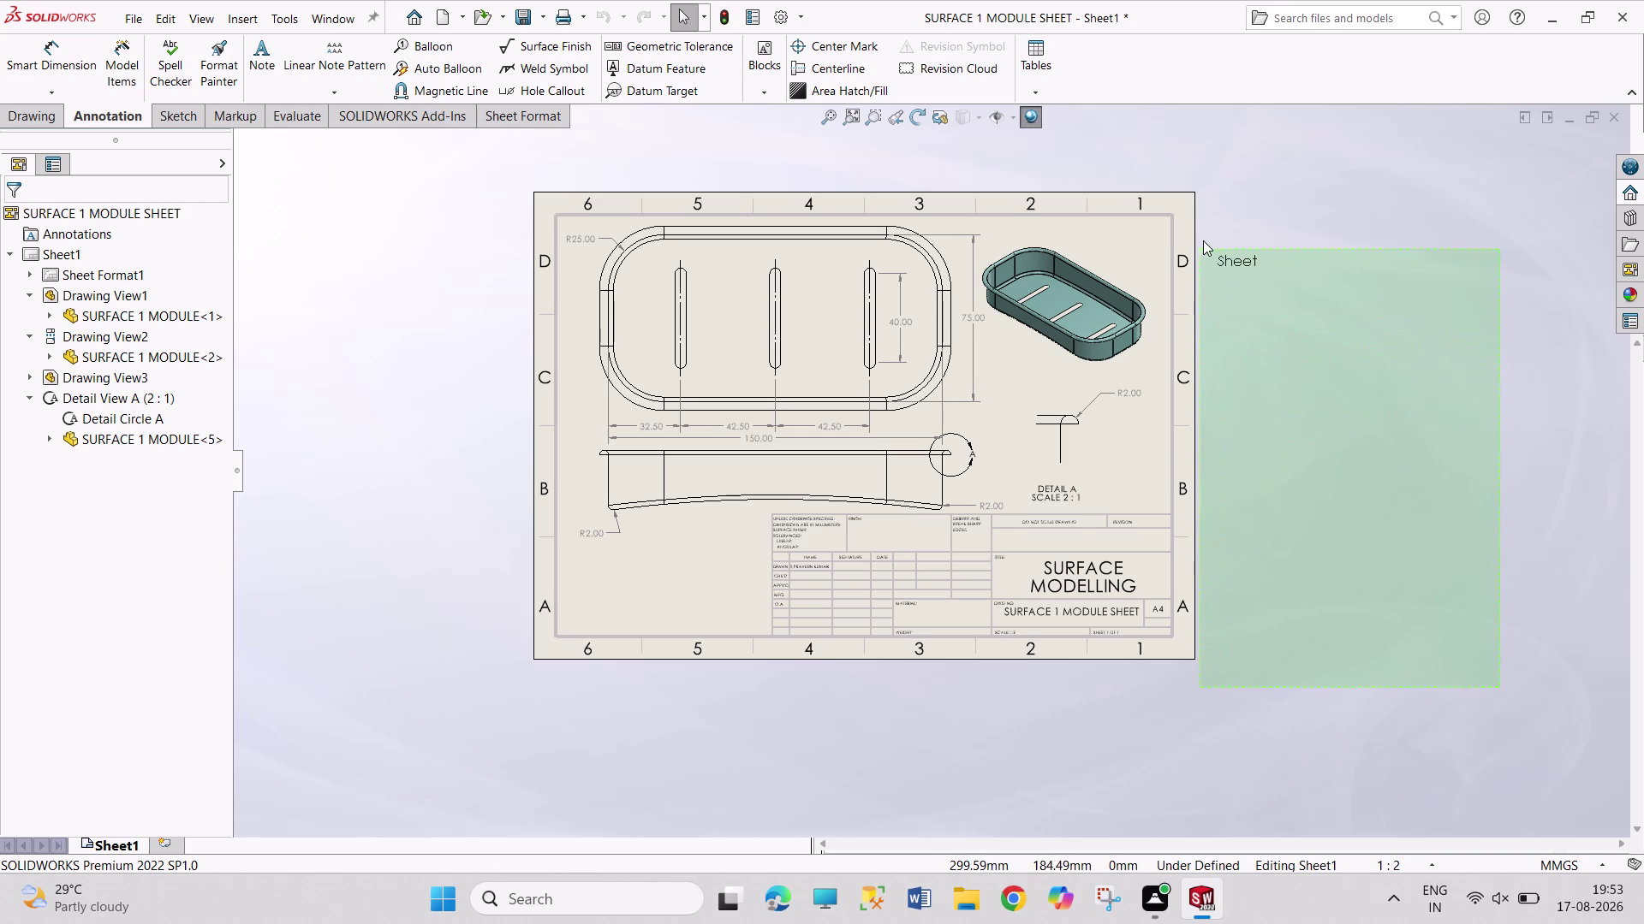
drag(1200, 248, 1200, 172)
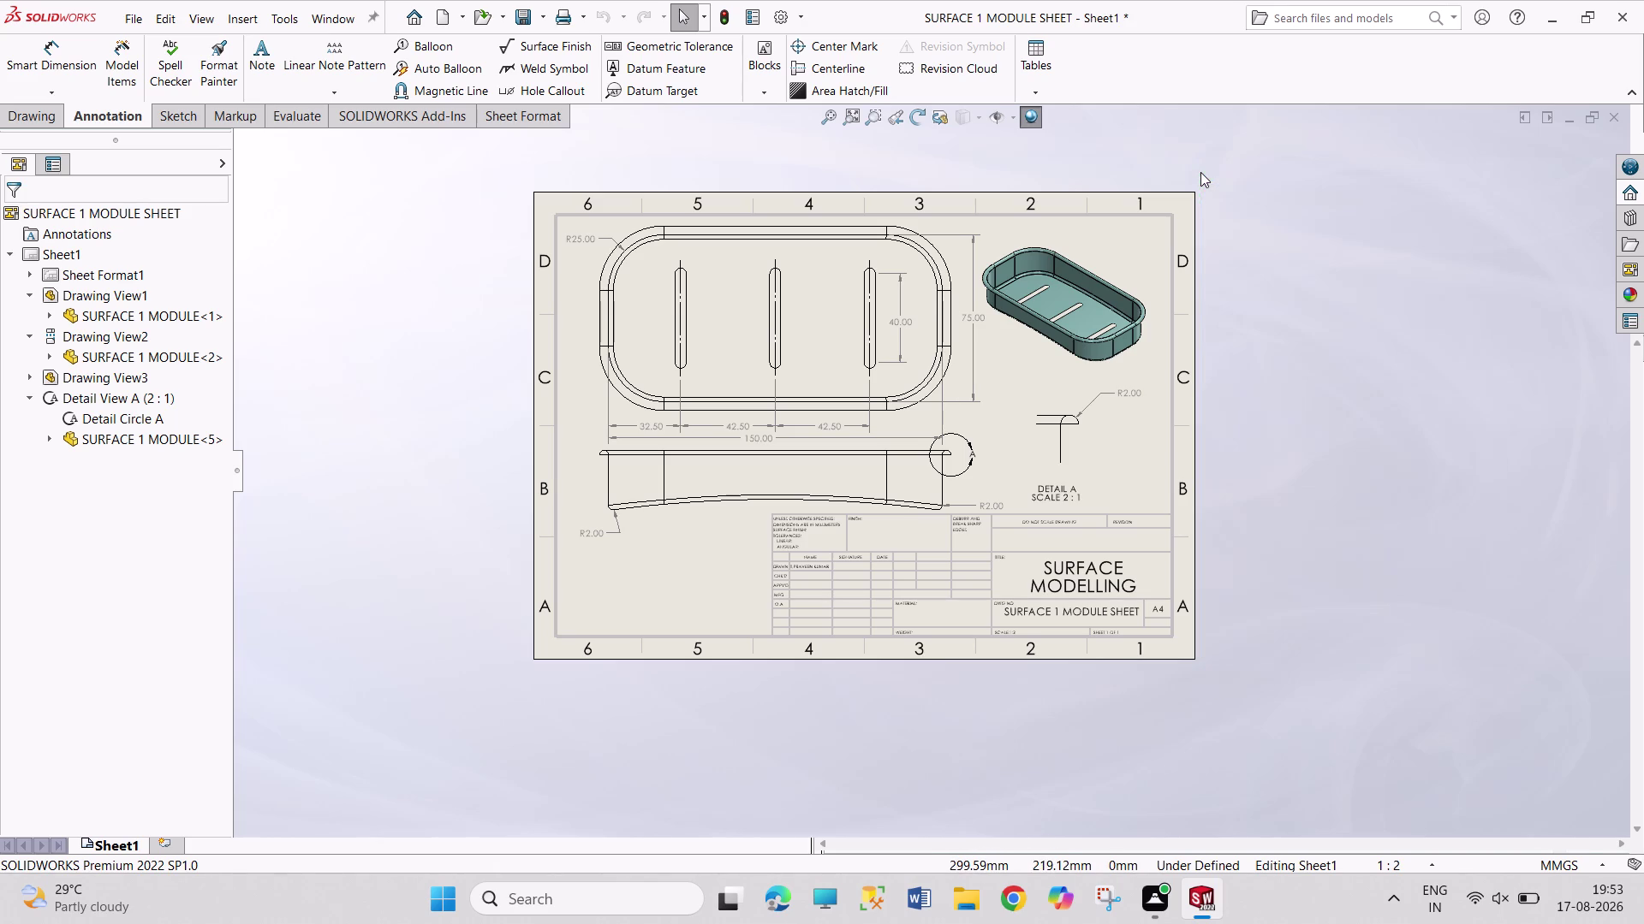